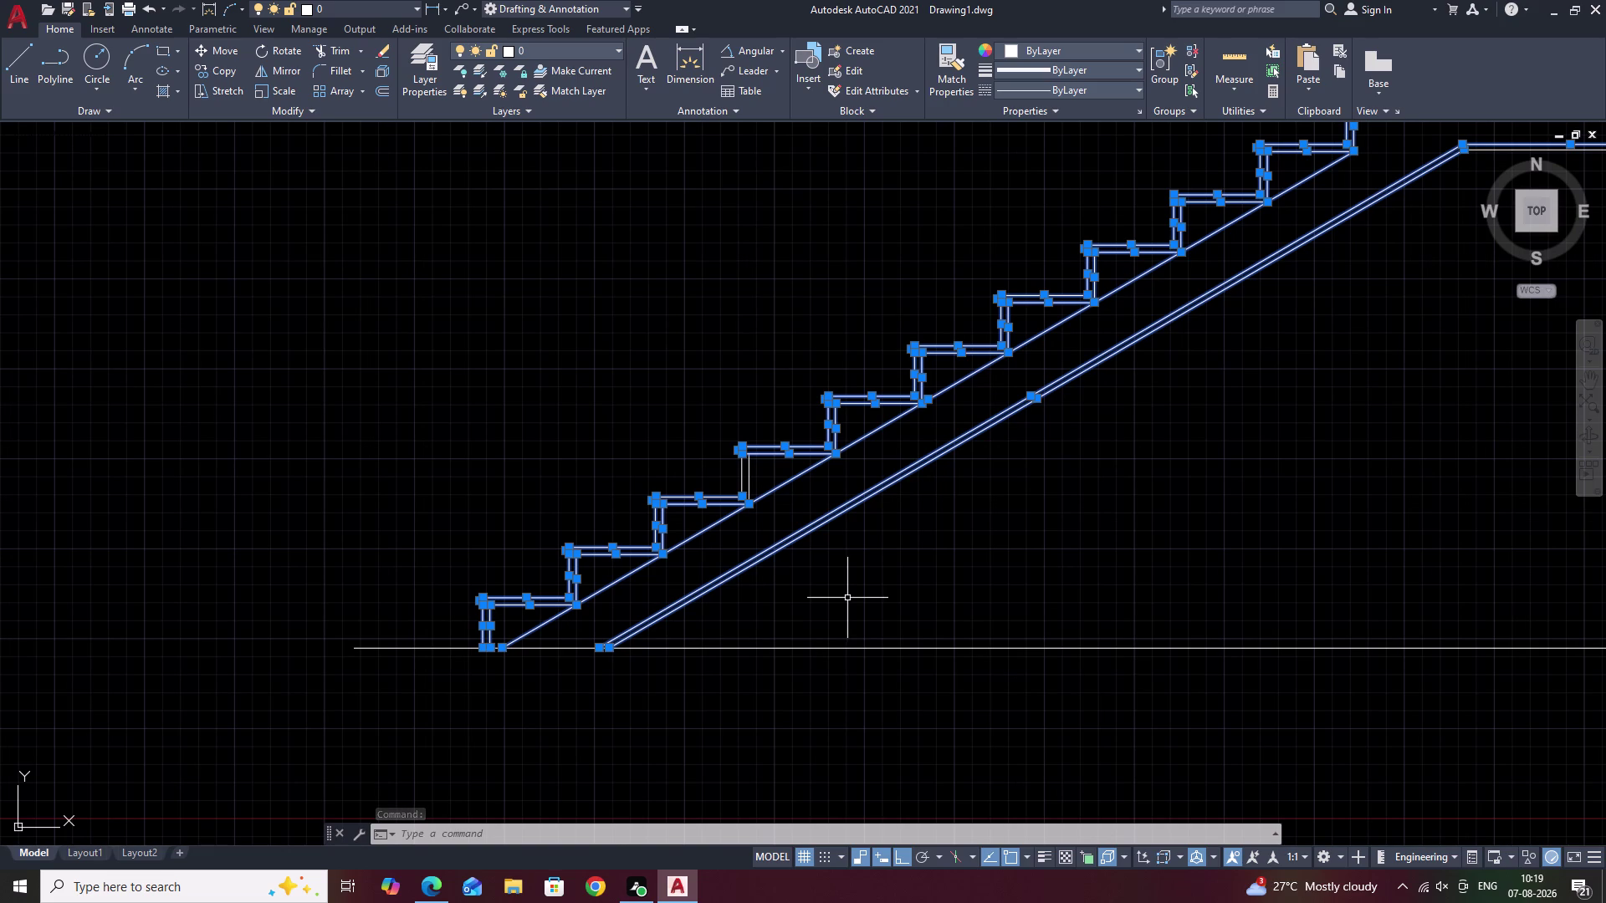
Clear the selection, then window-select every tread, riser and sloped slab line of the flight.
click(782, 549)
key(Escape)
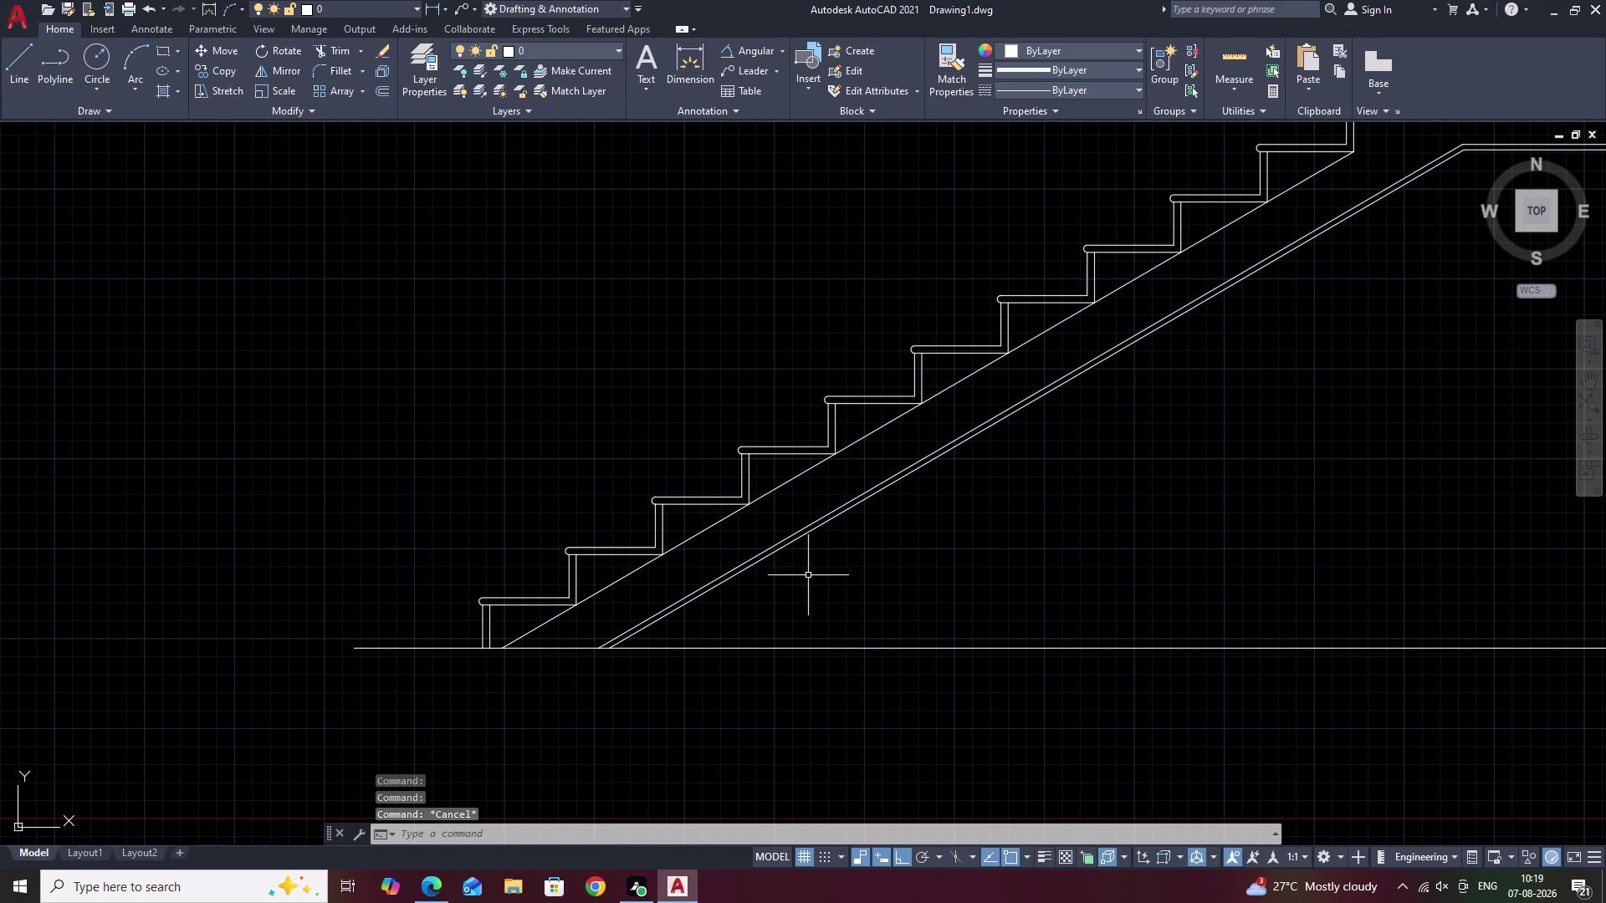
scroll(up, 3)
click(766, 543)
click(765, 549)
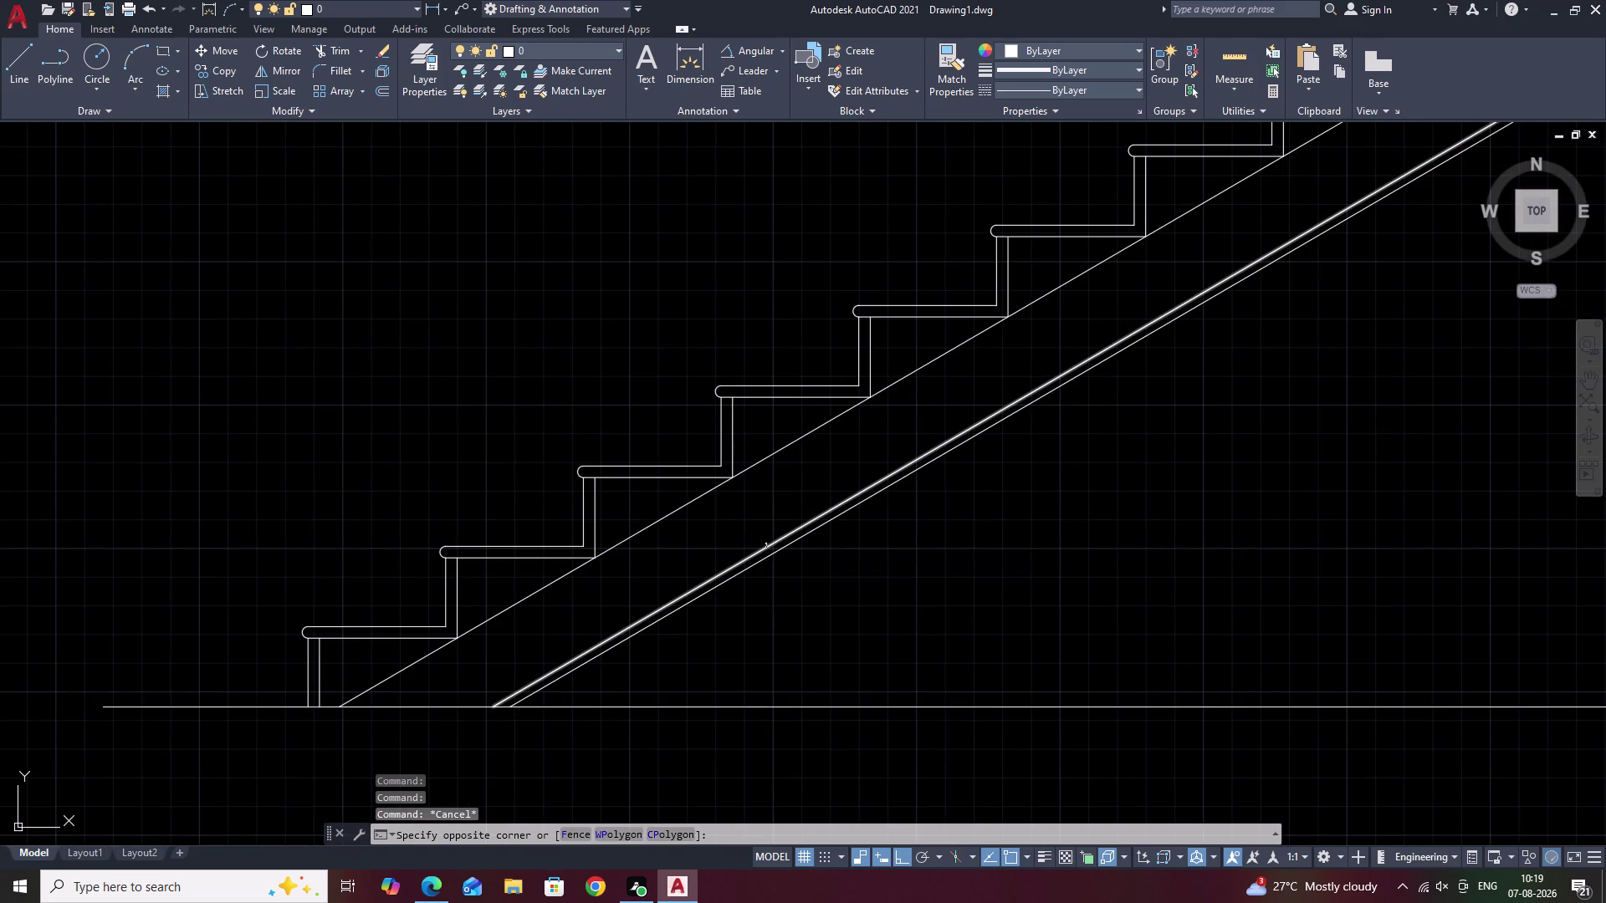
drag(794, 335, 521, 589)
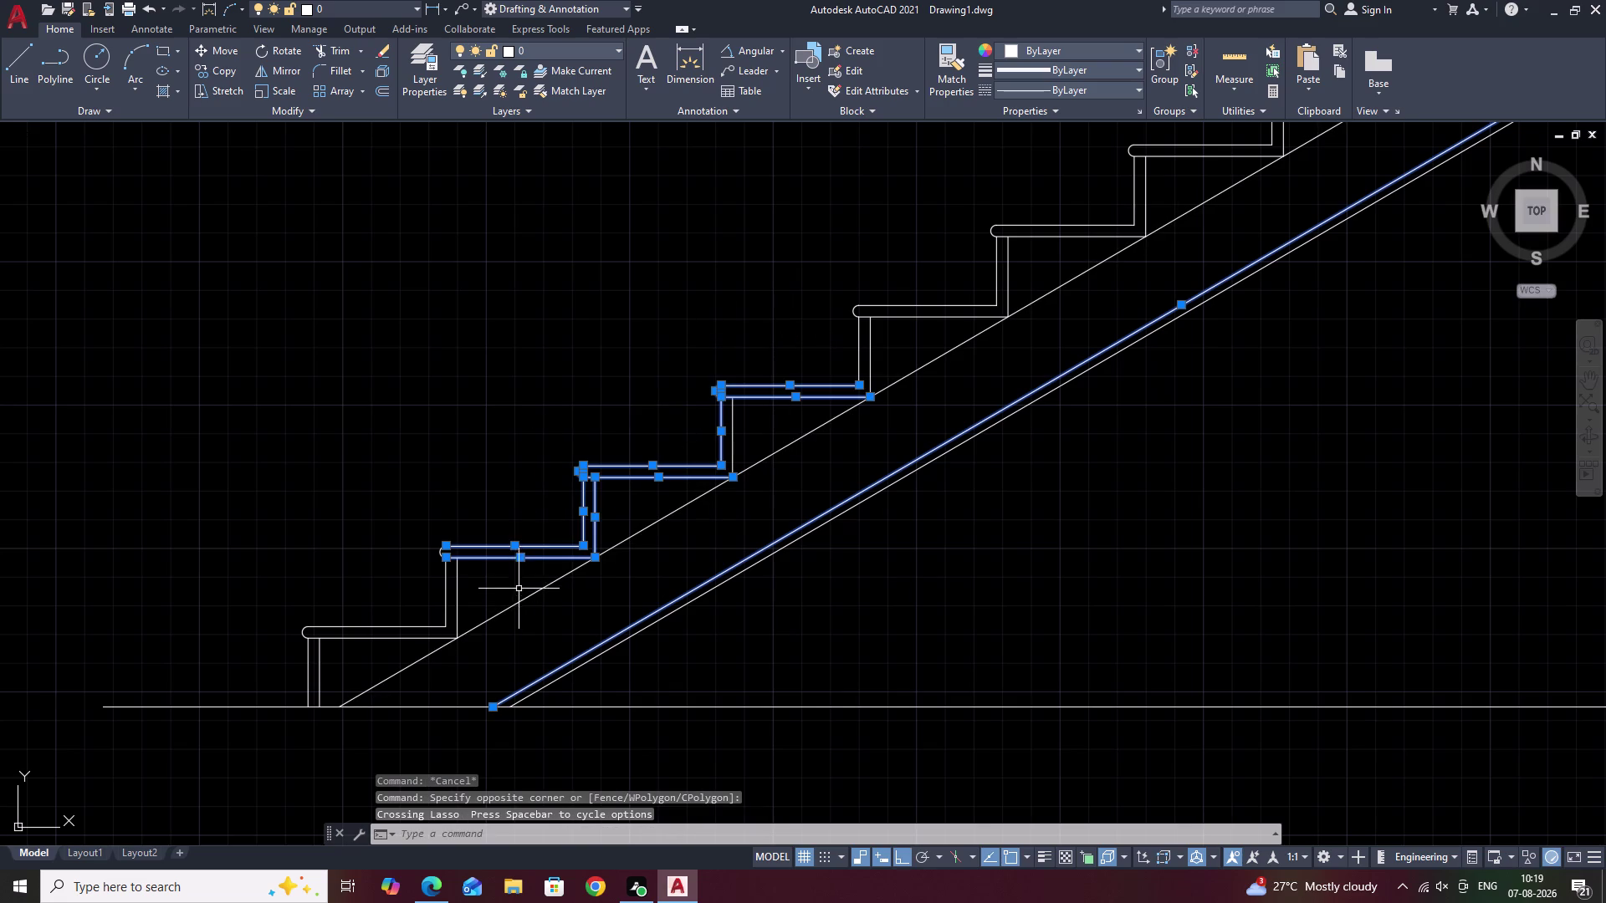
drag(476, 516, 395, 703)
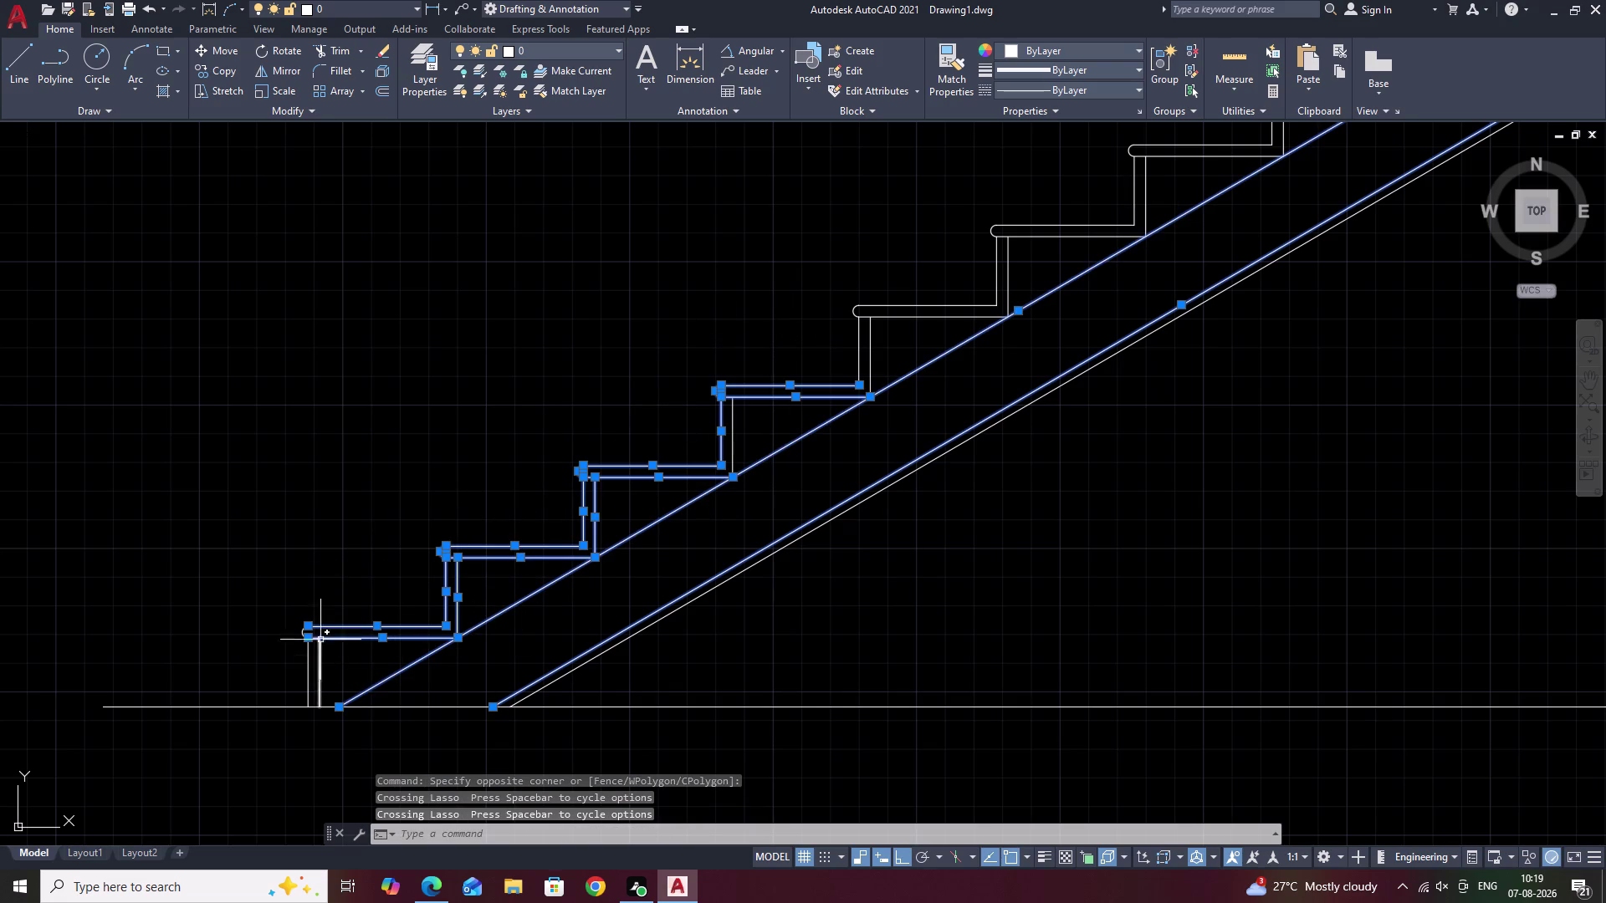
drag(348, 609, 303, 694)
scroll(down, 3)
middle_drag(650, 553, 472, 676)
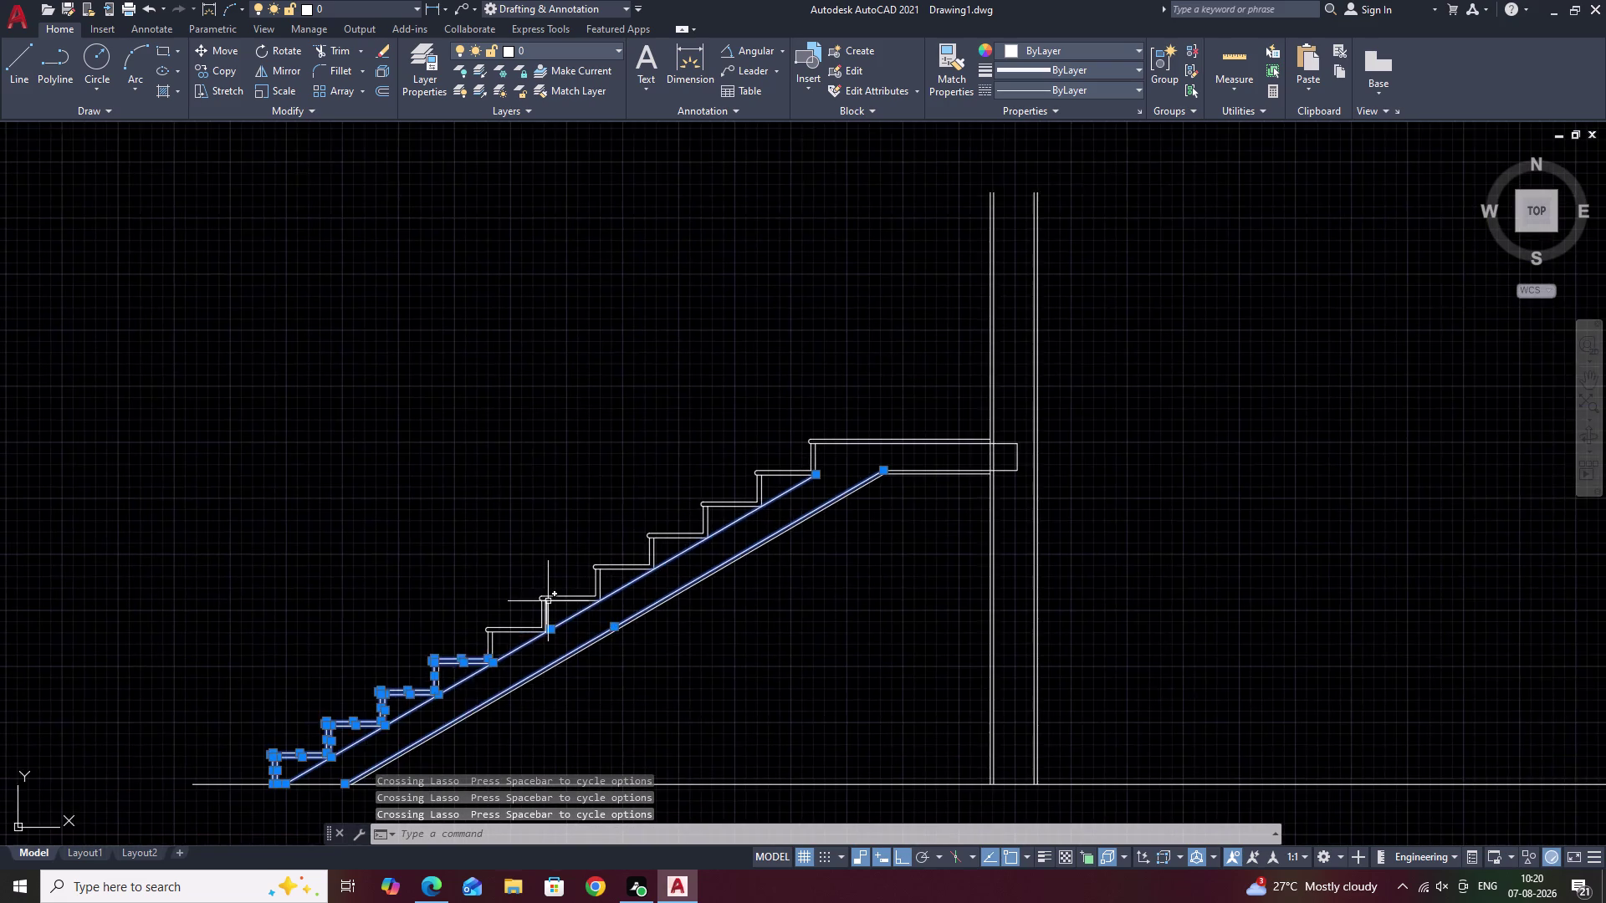
scroll(up, 3)
drag(896, 424, 420, 777)
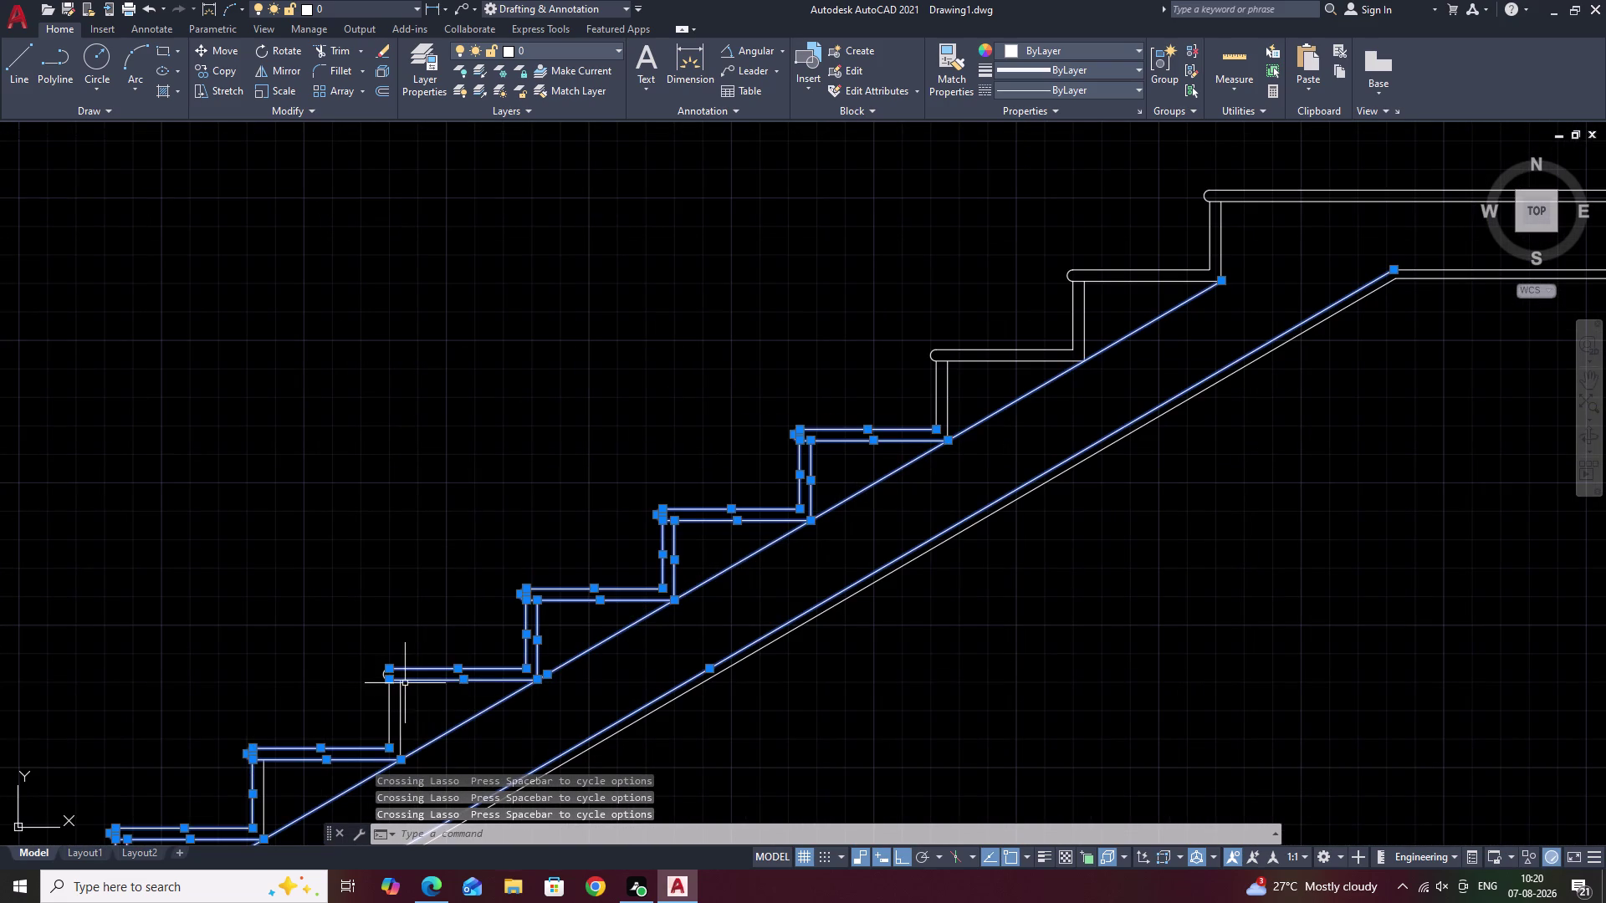
drag(442, 630, 382, 756)
scroll(down, 3)
middle_drag(613, 600, 512, 646)
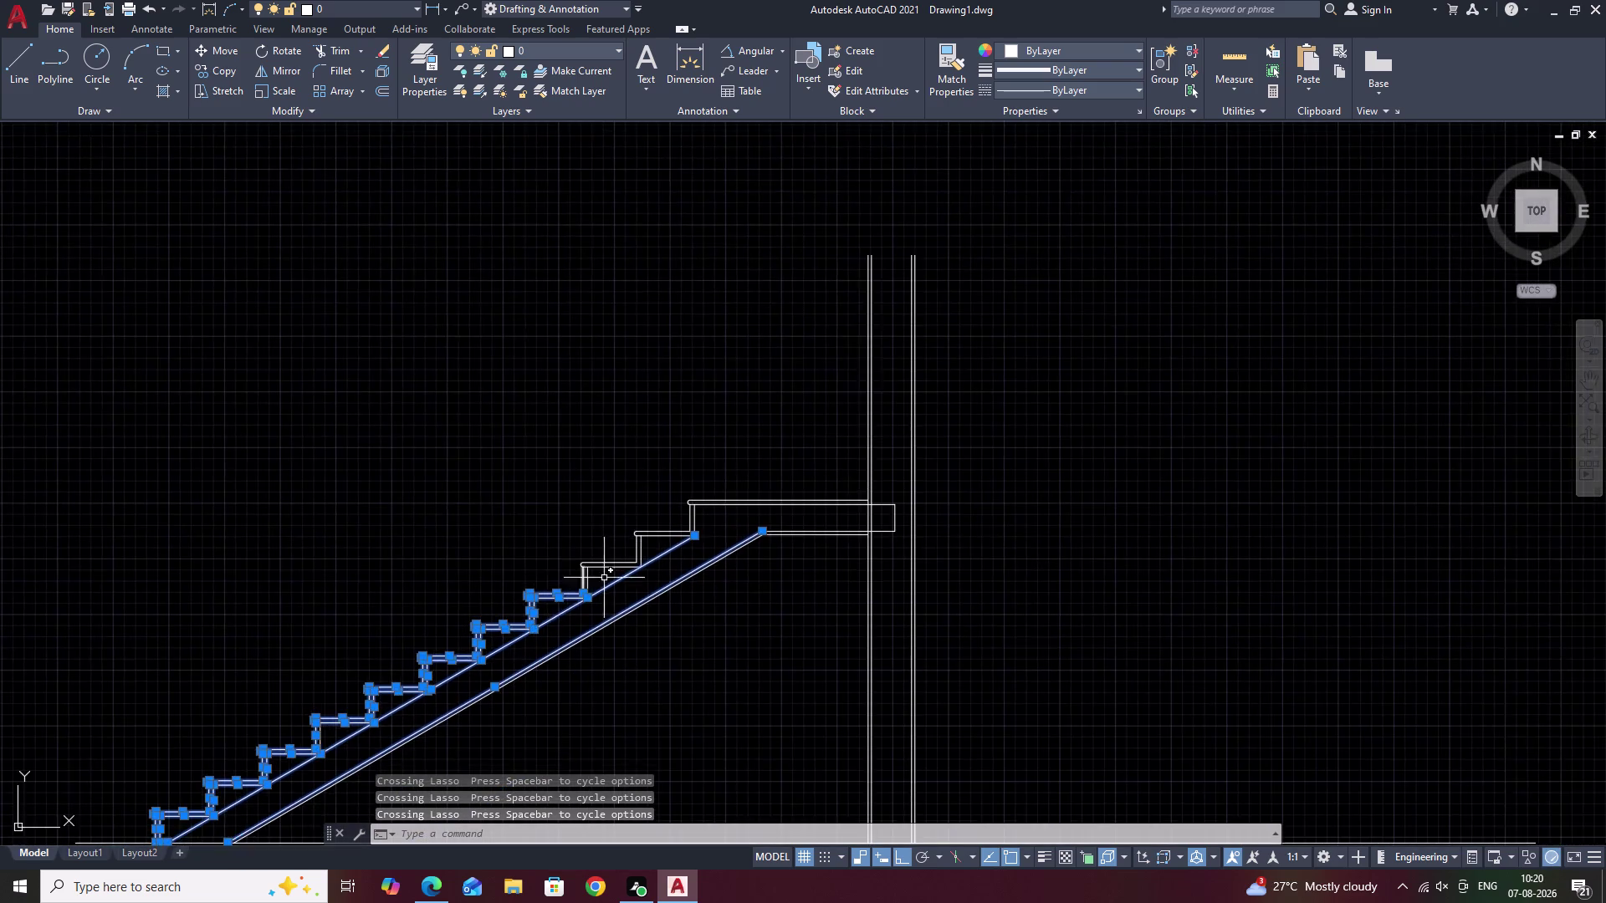
scroll(up, 3)
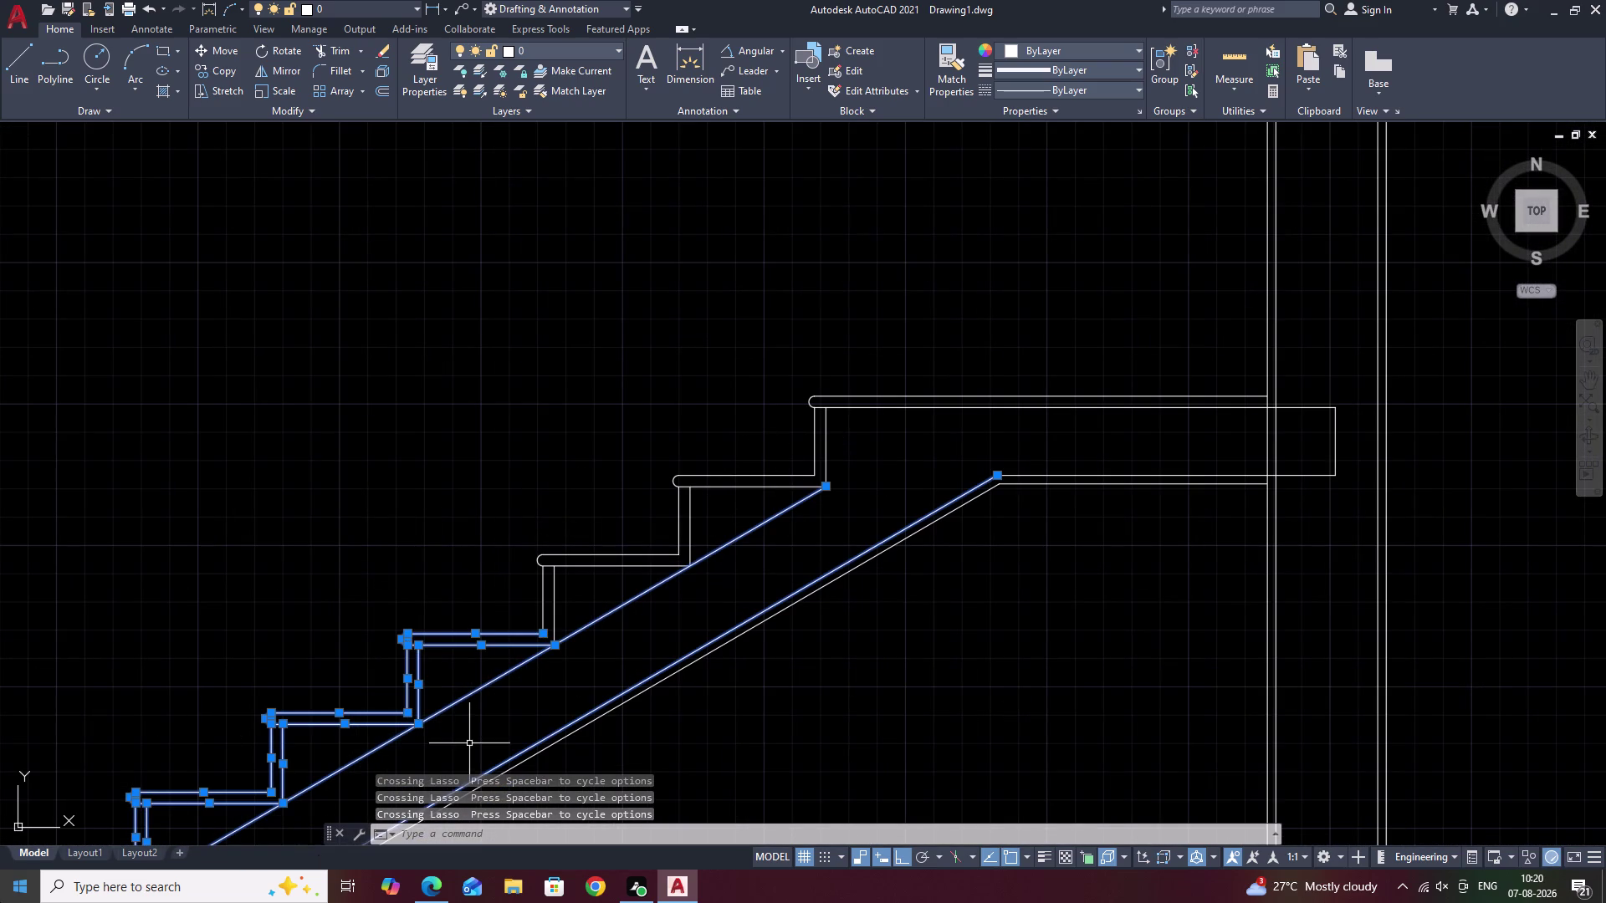
drag(931, 321, 881, 321)
drag(853, 329, 627, 506)
drag(859, 352, 582, 620)
drag(577, 530, 554, 669)
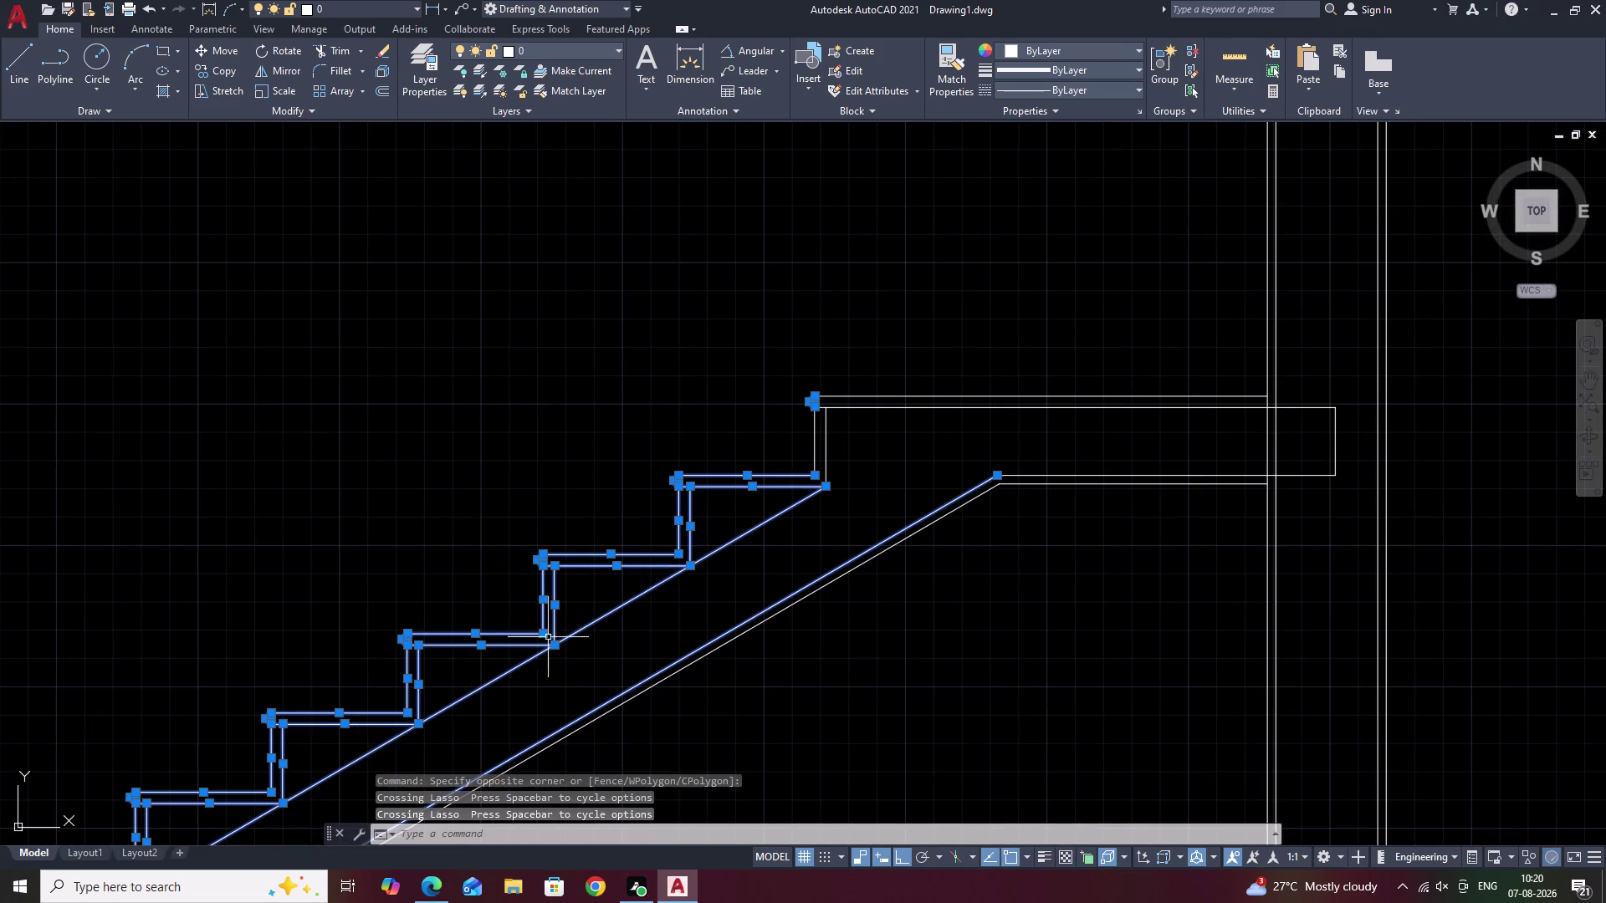
Add the landing's top edge, end edges and underside line to the selection.
middle_drag(918, 477, 782, 505)
drag(955, 381, 729, 516)
drag(718, 380, 717, 380)
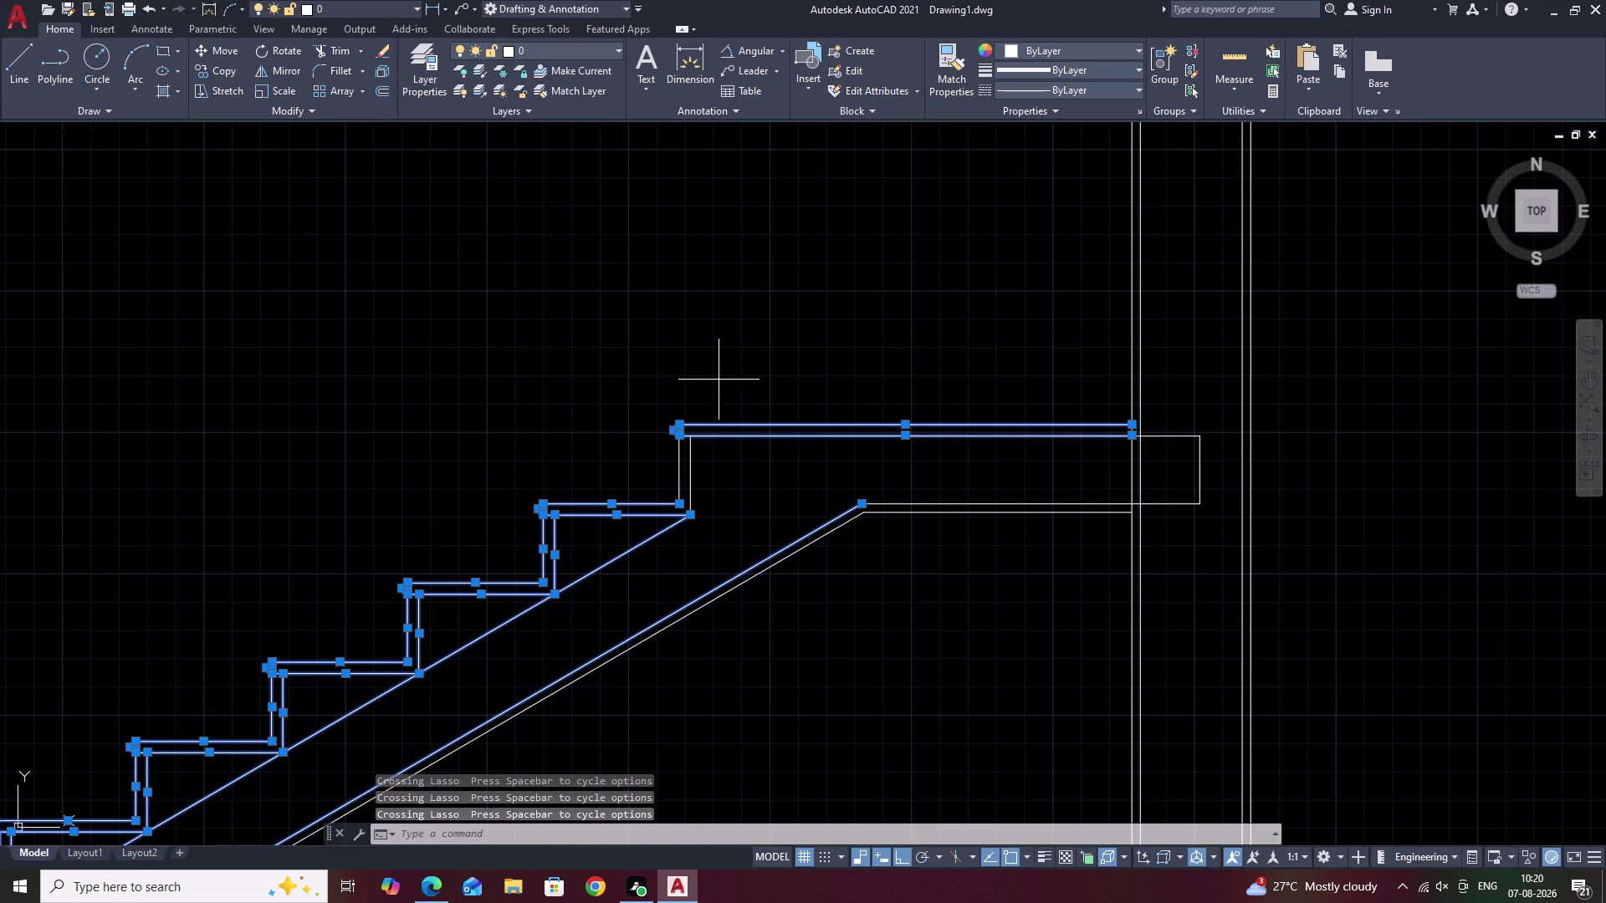
drag(717, 380, 666, 531)
middle_drag(955, 431, 782, 454)
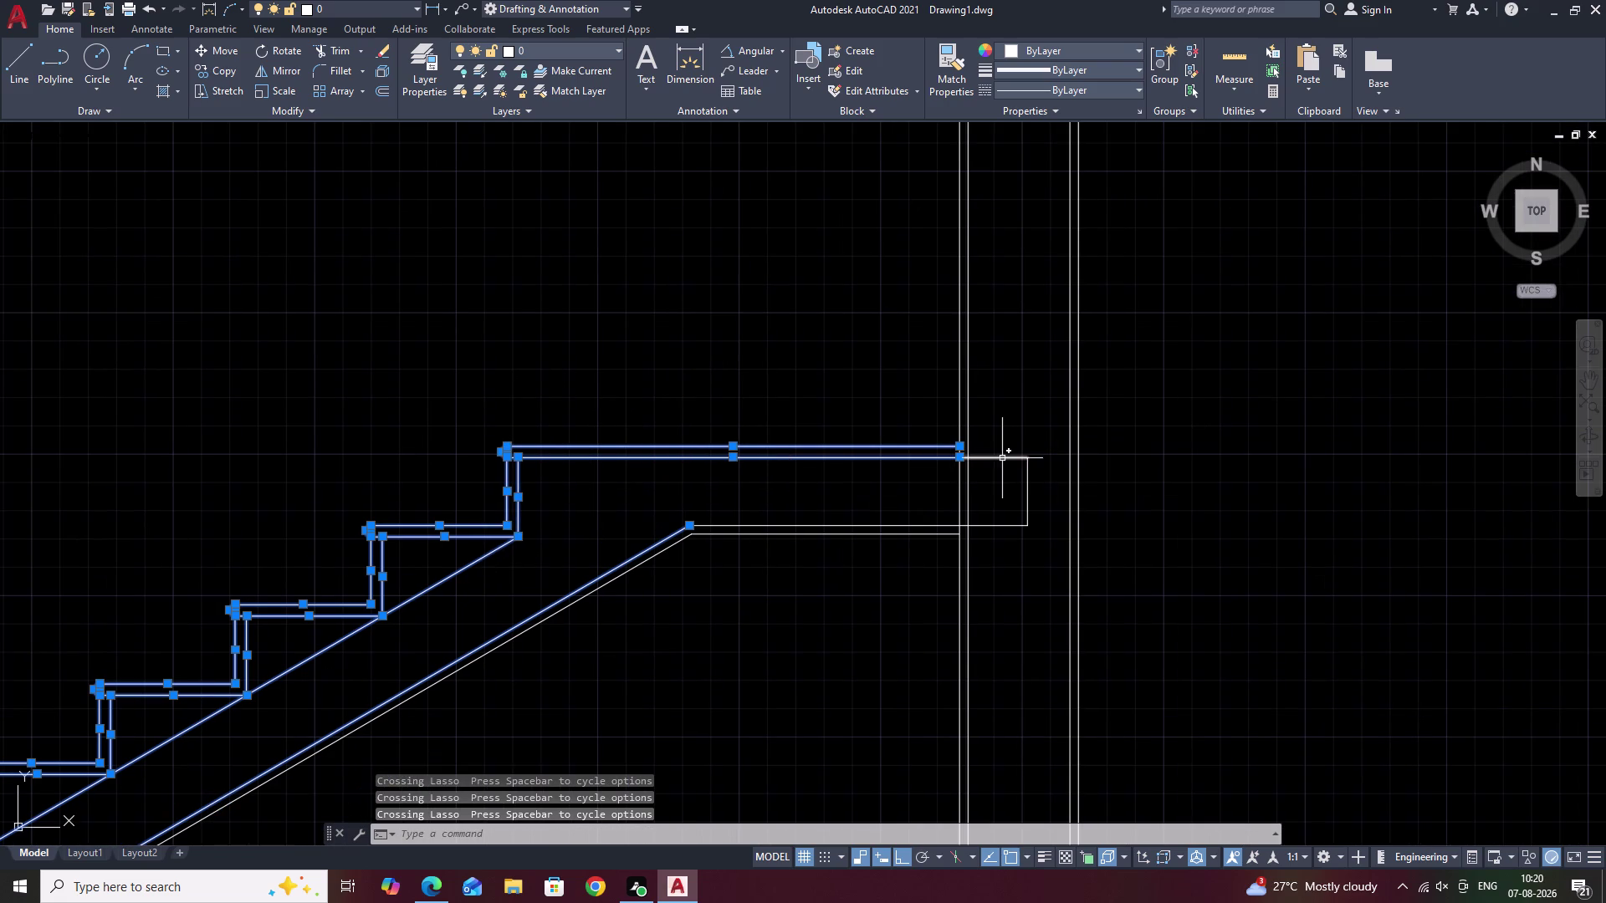
click(1002, 458)
click(1028, 492)
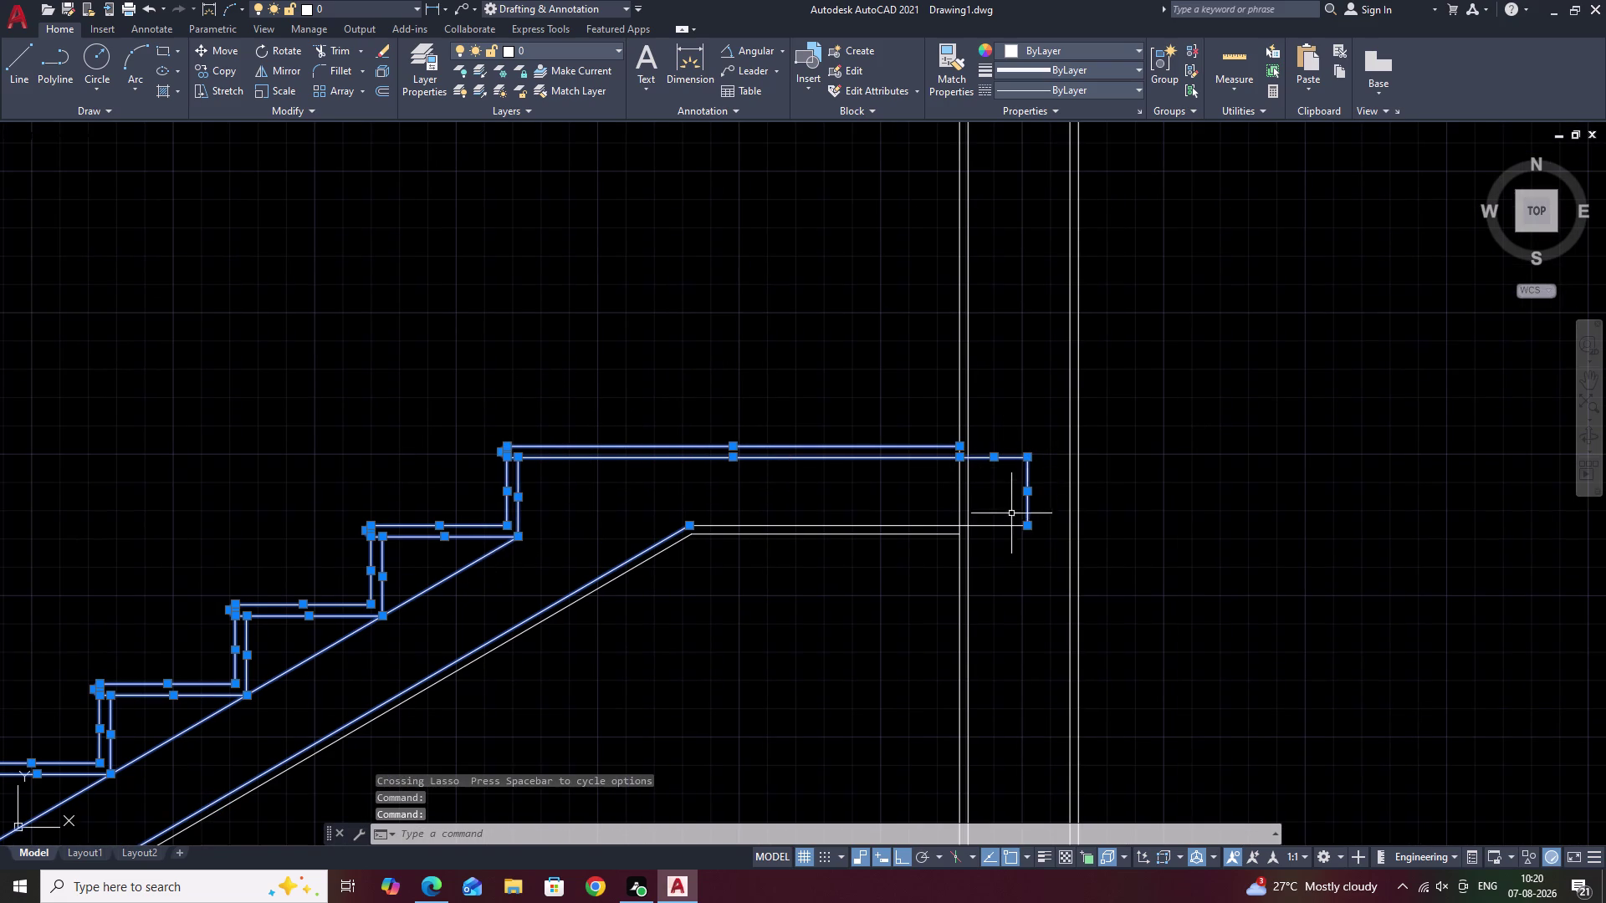
click(1004, 529)
click(997, 524)
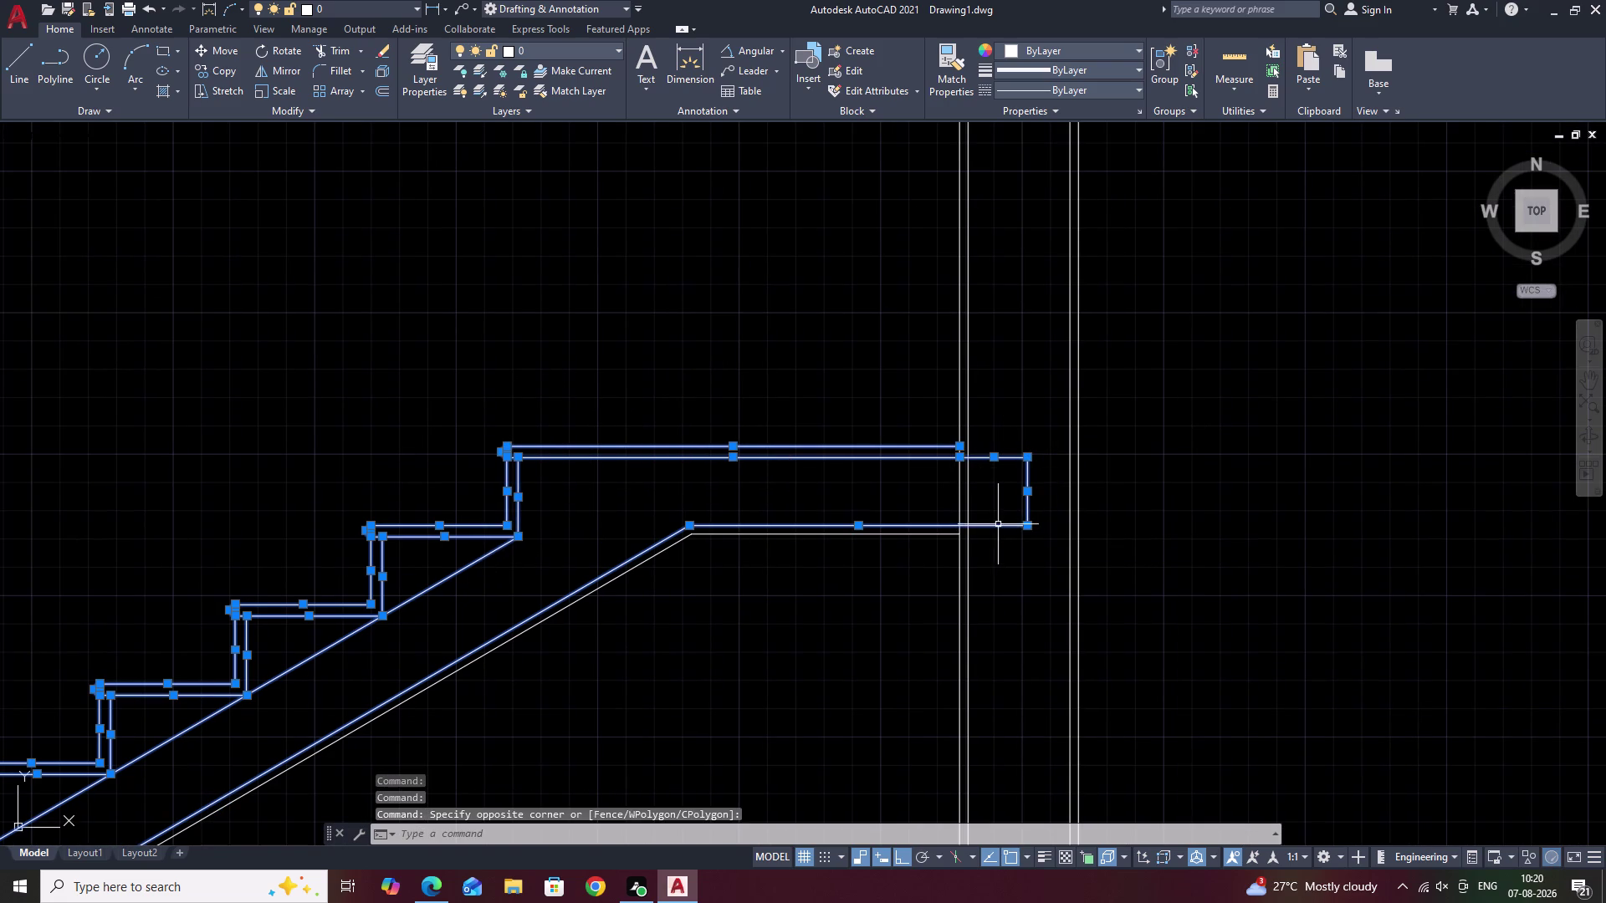
scroll(down, 3)
middle_drag(796, 580, 932, 444)
middle_drag(693, 605, 862, 461)
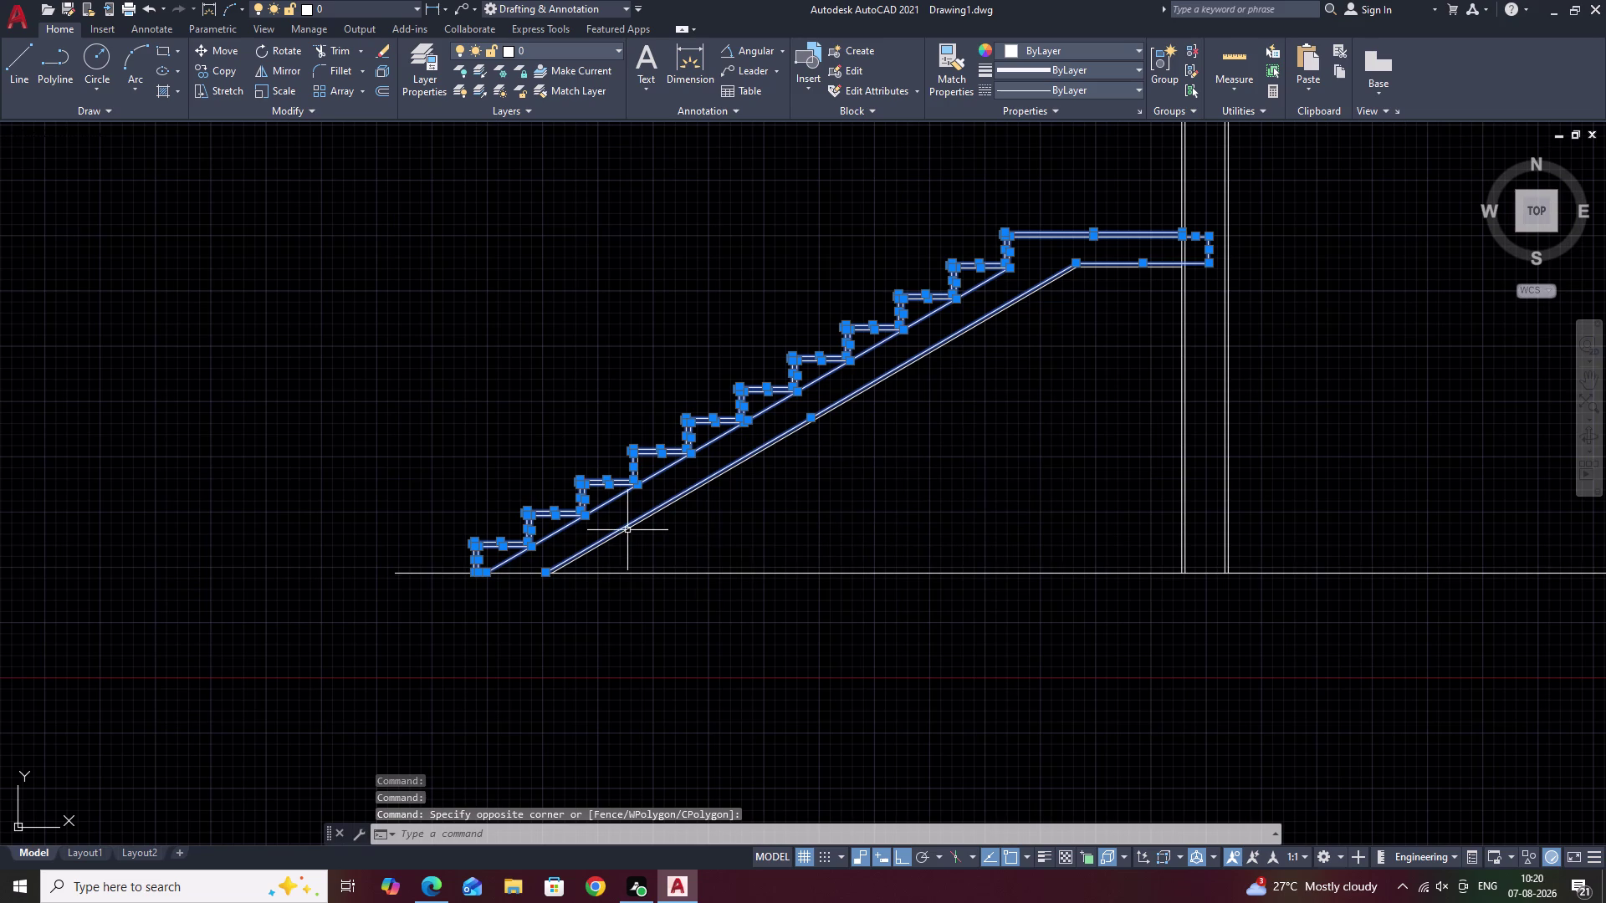
Start rotating the selected staircase (RO), pivoting at the foot of the lower slab line.
key(e)
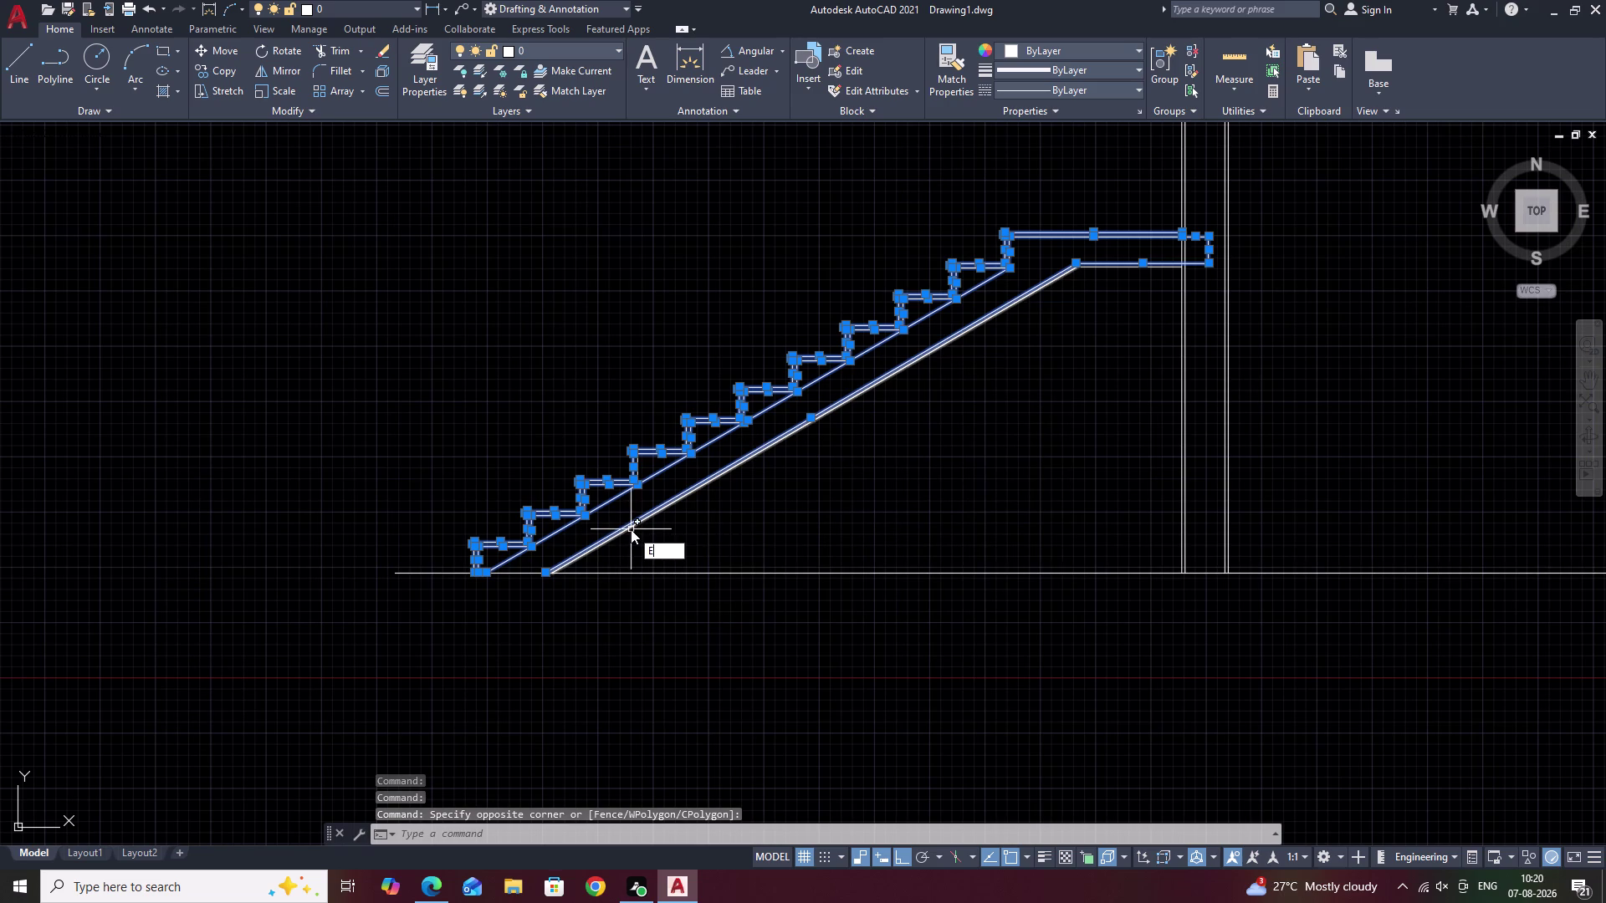
key(BackSpace)
text(RO)
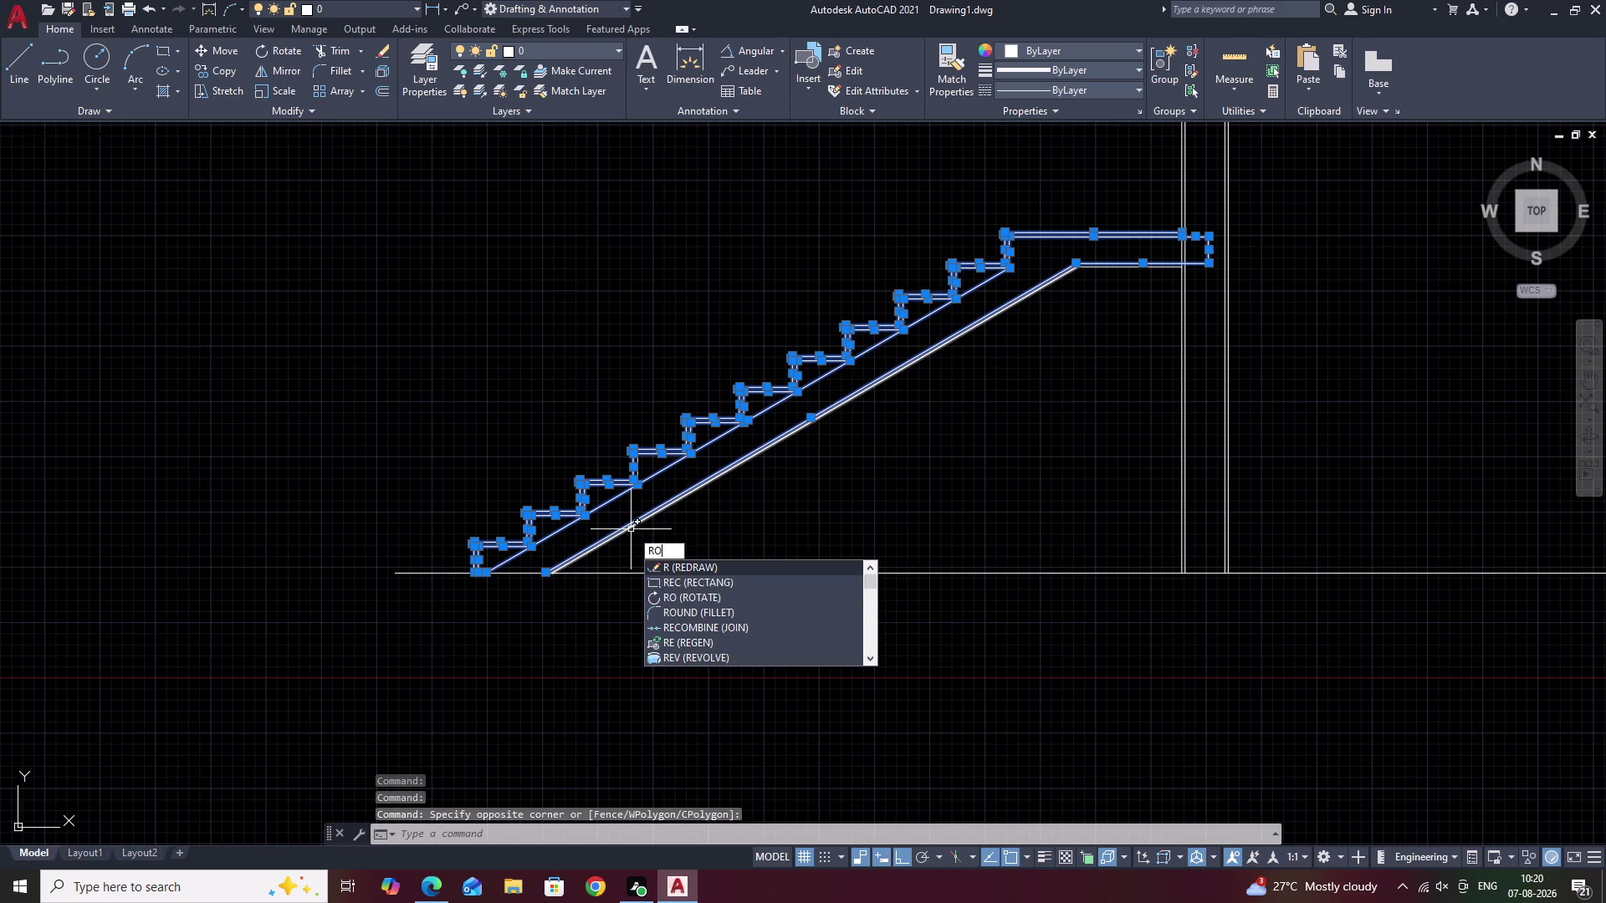
key(space)
scroll(up, 3)
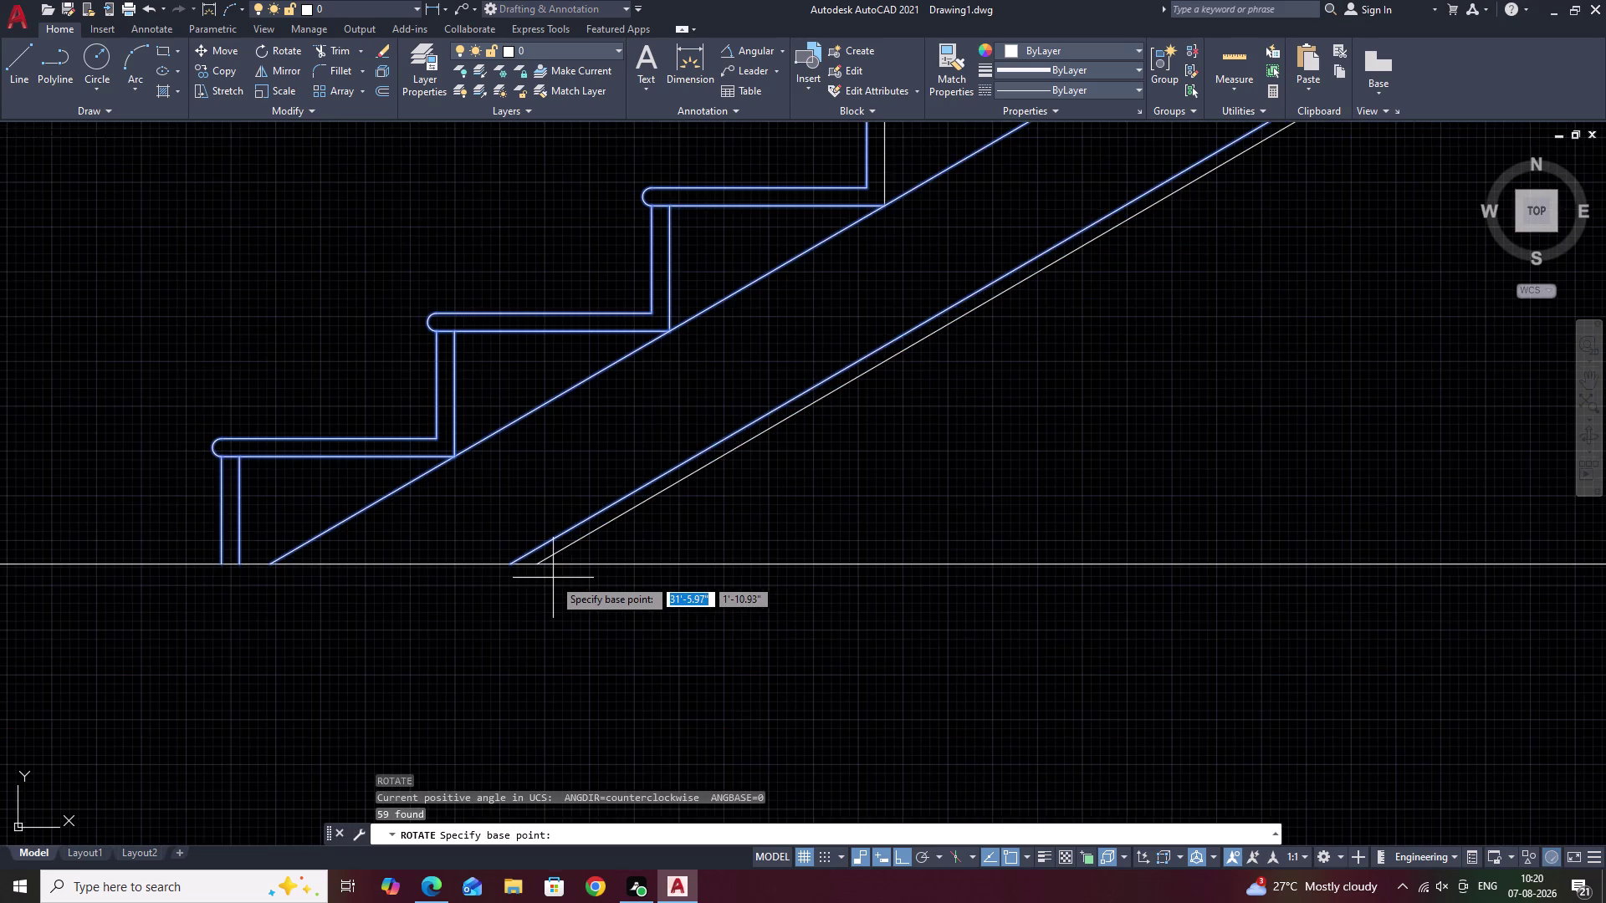
scroll(up, 3)
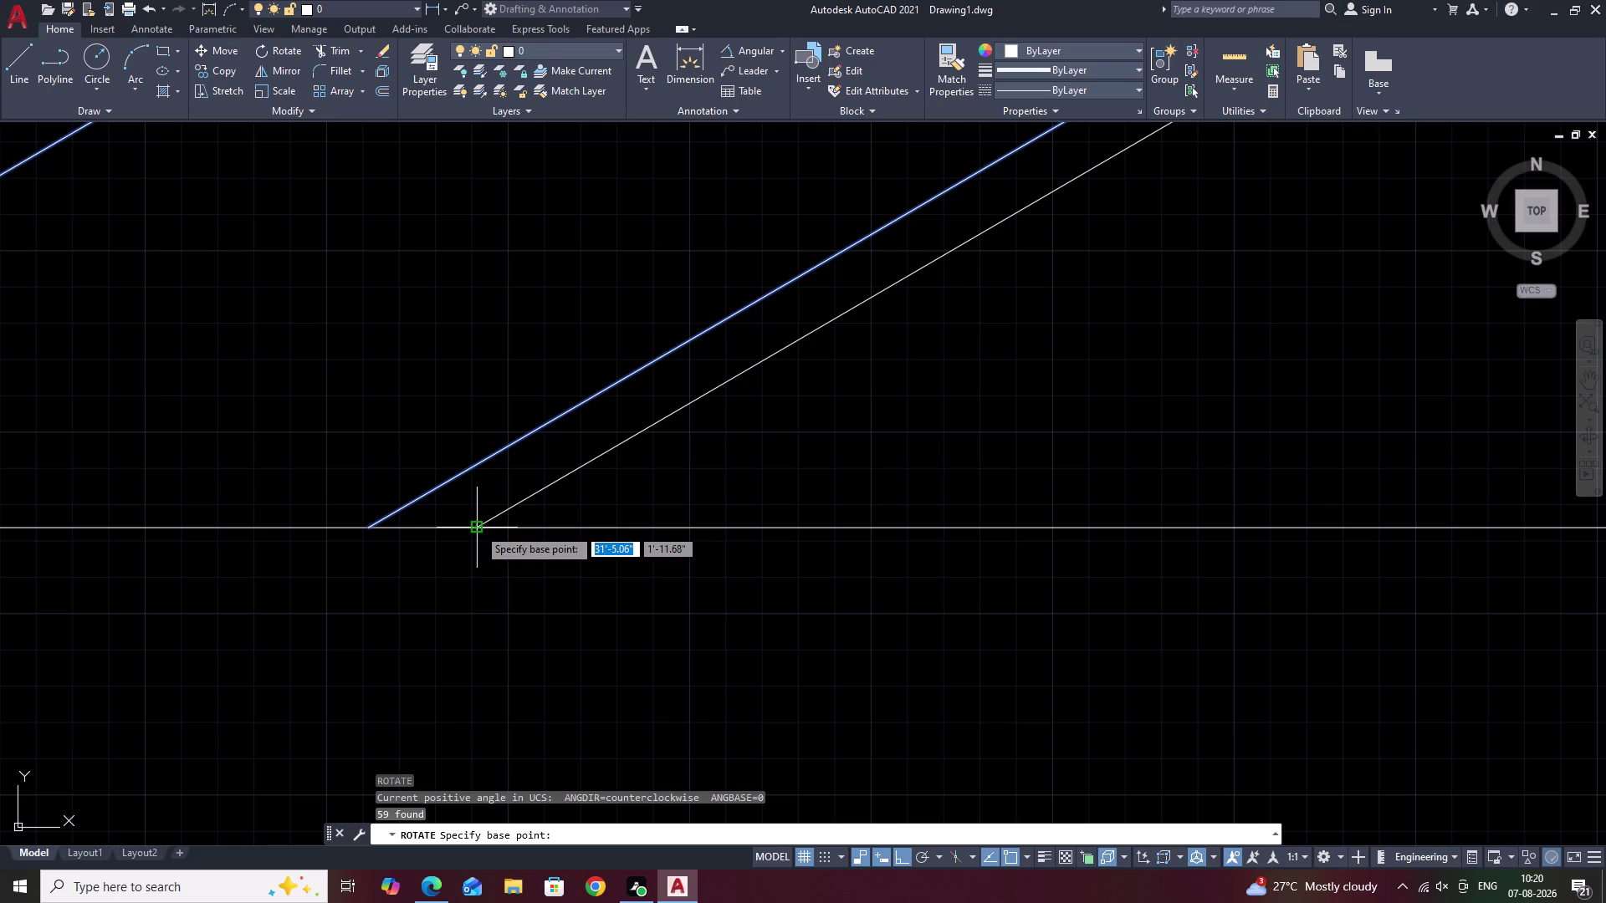
click(477, 527)
Enter a 27-degree rotation angle and bring the rotated staircase into view.
click(753, 407)
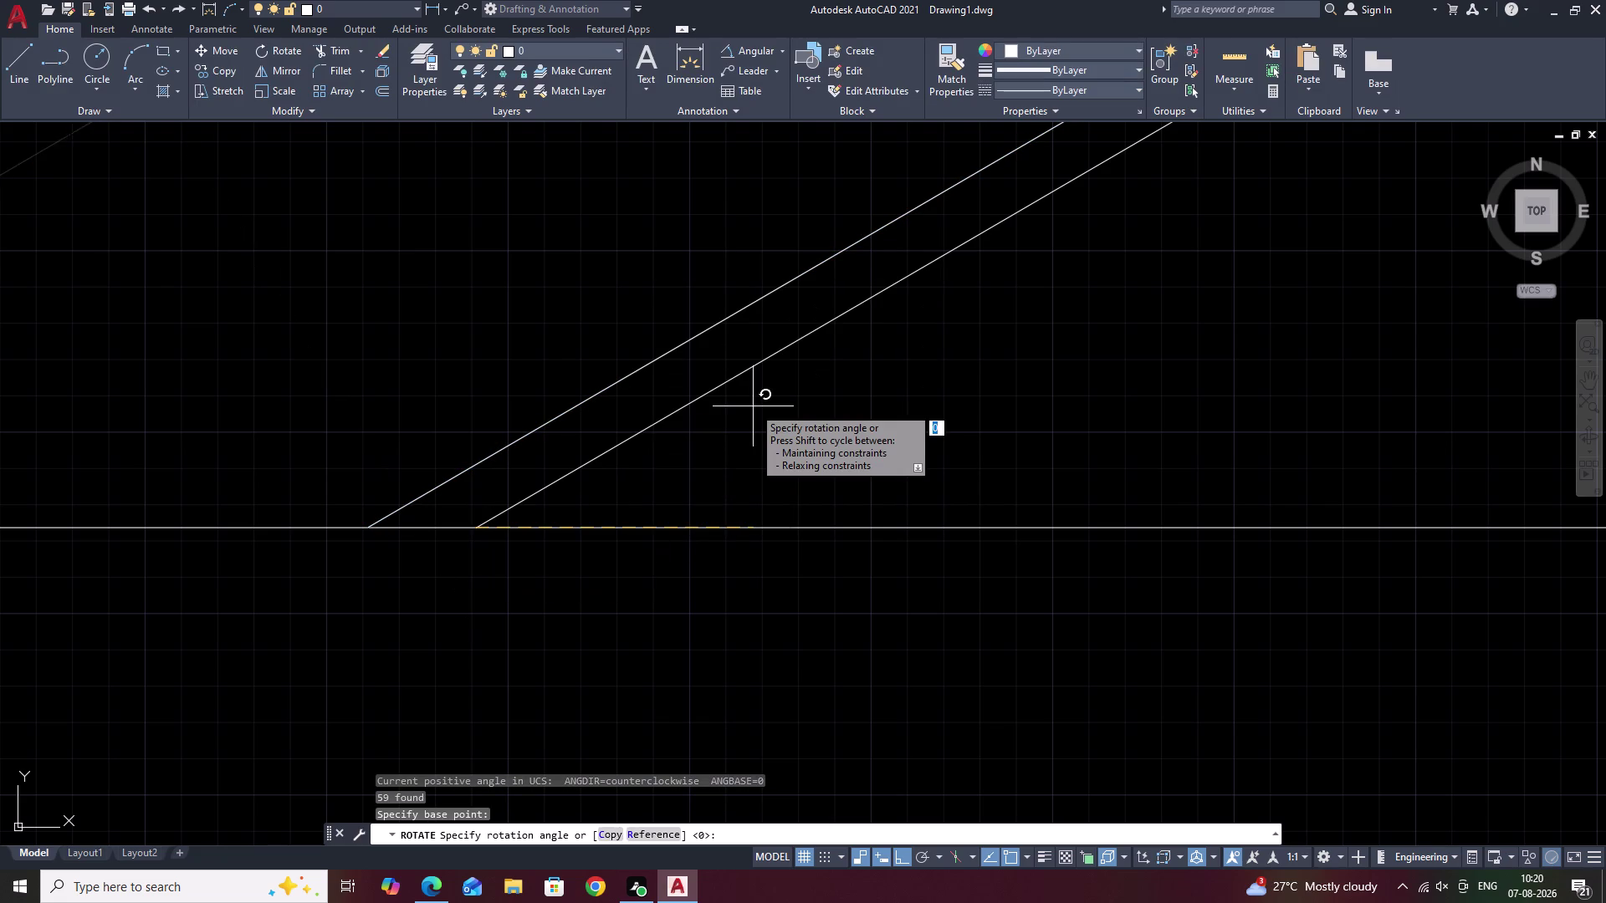
text(.7)
key(BackSpace)
key(BackSpace)
text(27)
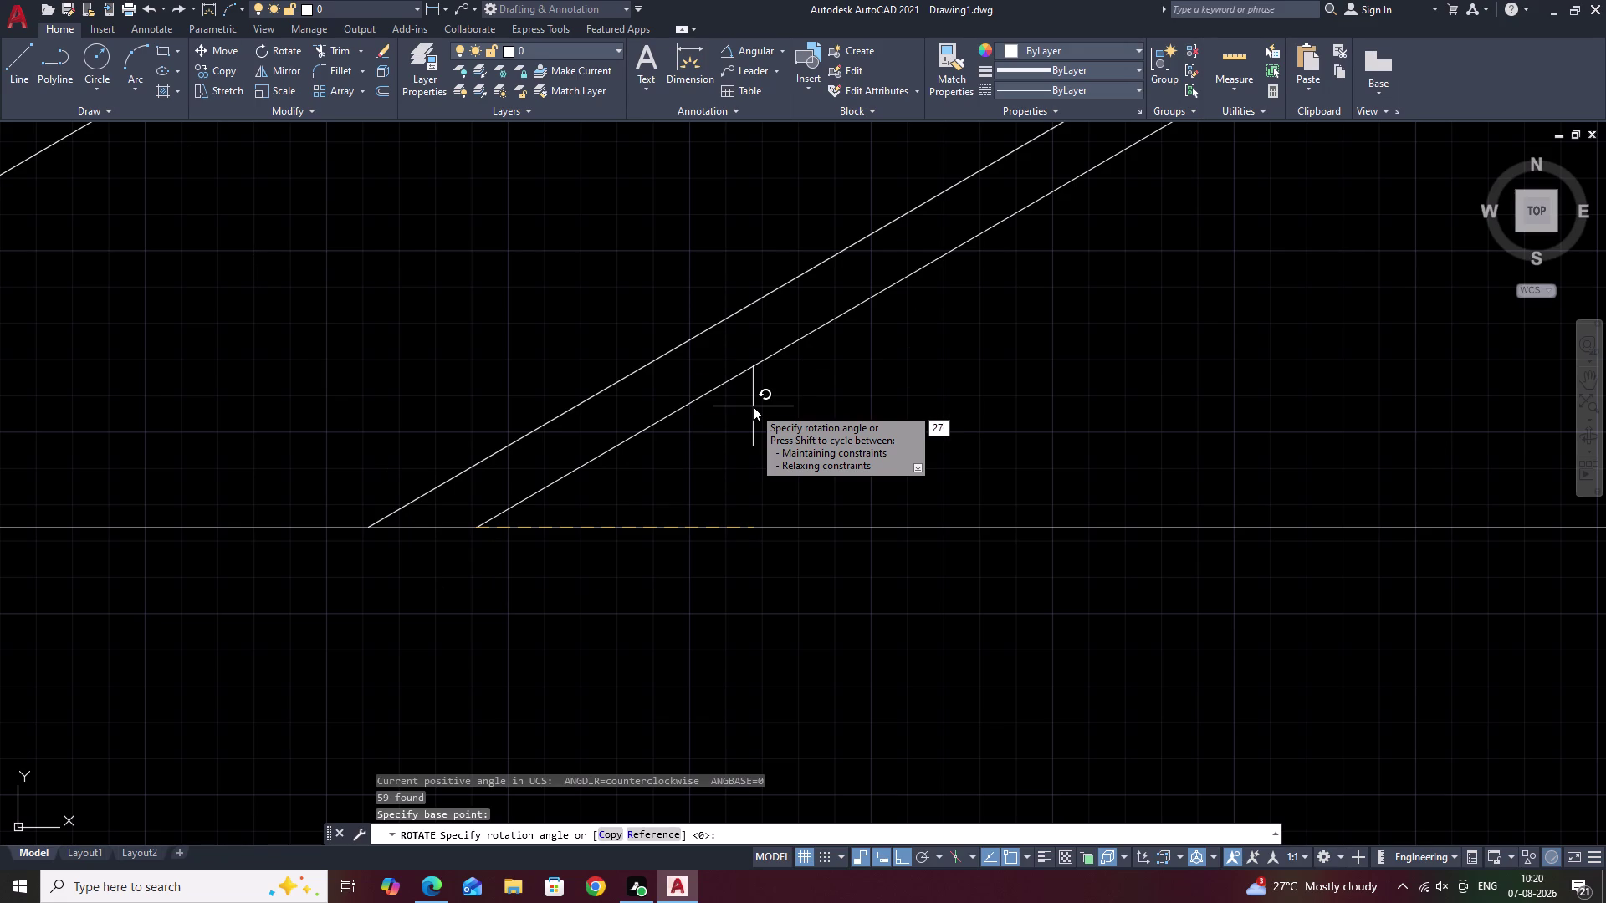
key(space)
scroll(down, 3)
scroll(down, 3)
middle_drag(1086, 412, 1085, 413)
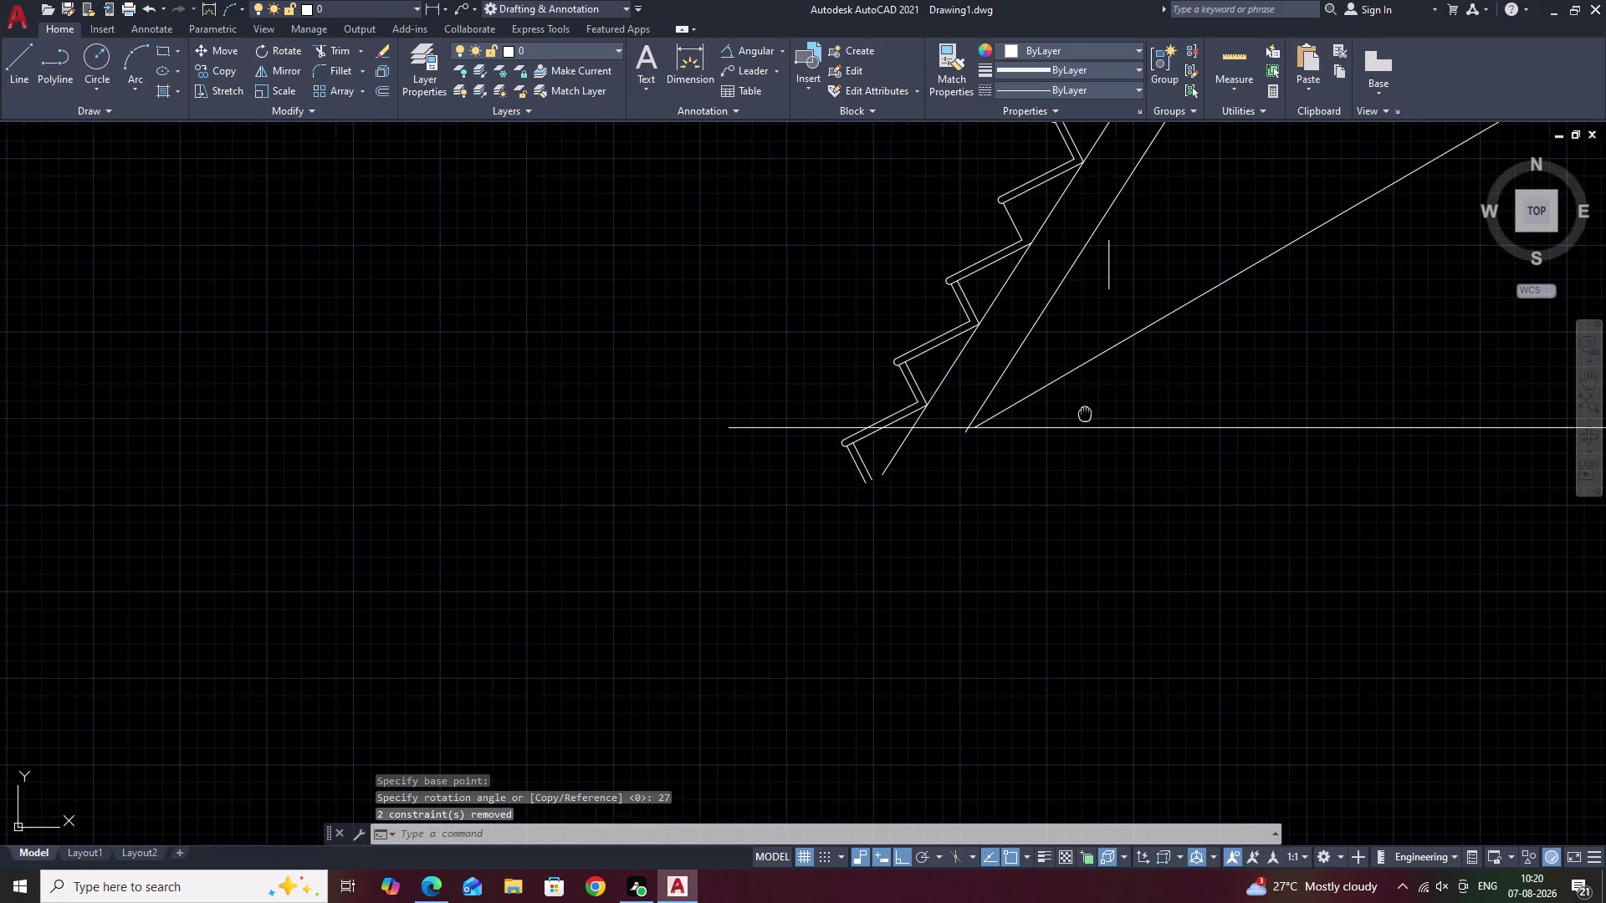
middle_drag(1084, 414, 889, 603)
scroll(down, 3)
middle_drag(1007, 436, 965, 503)
scroll(up, 3)
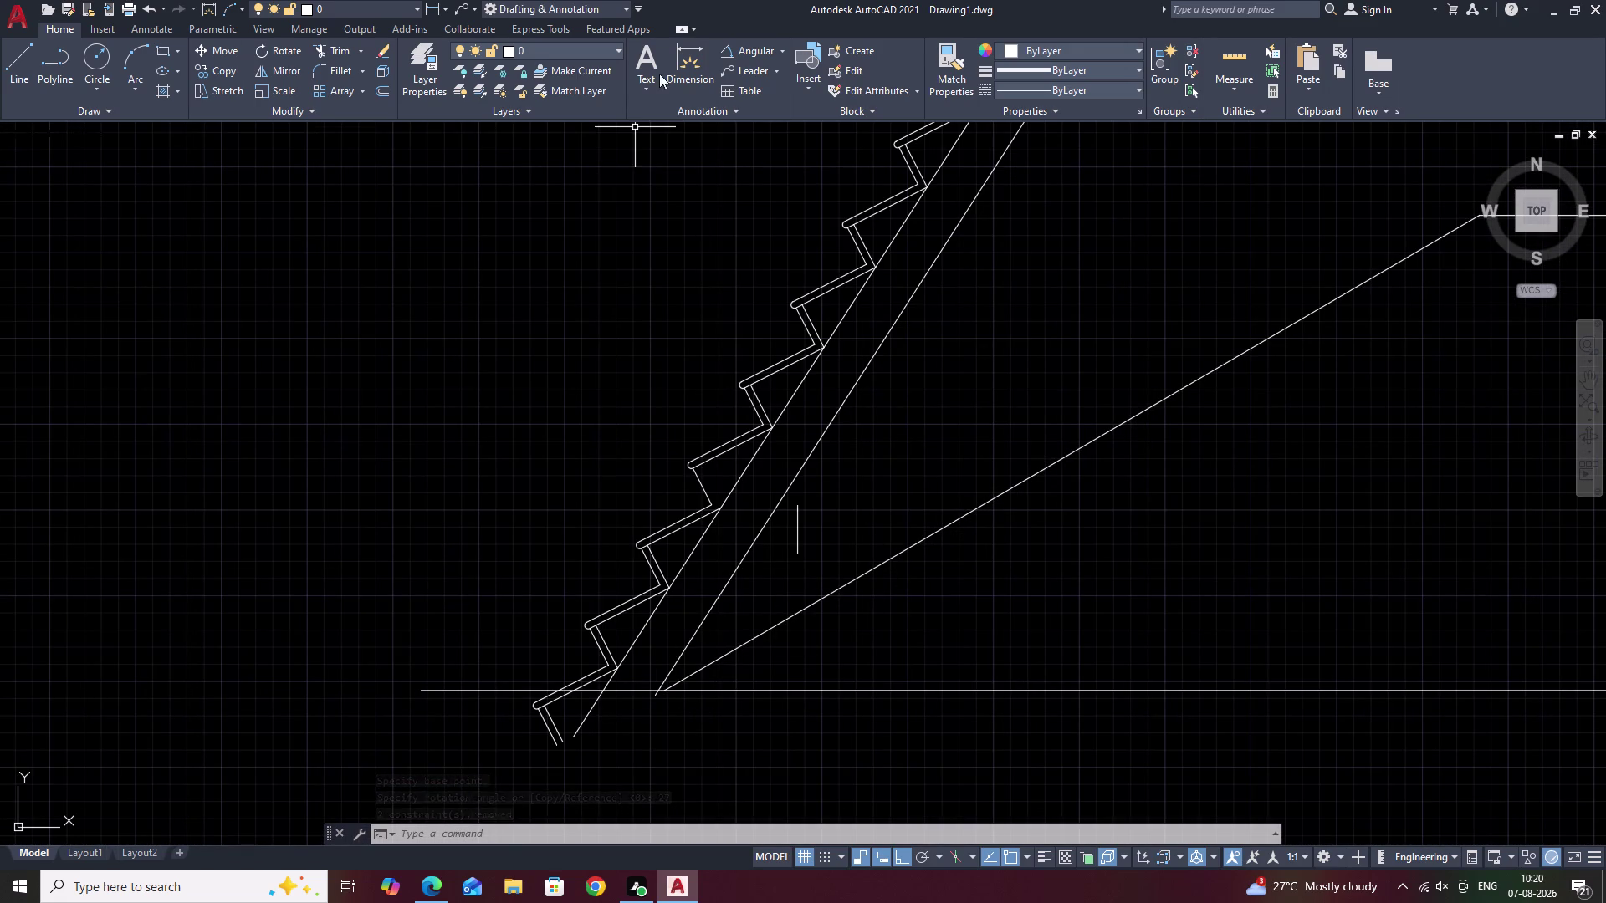
click(751, 58)
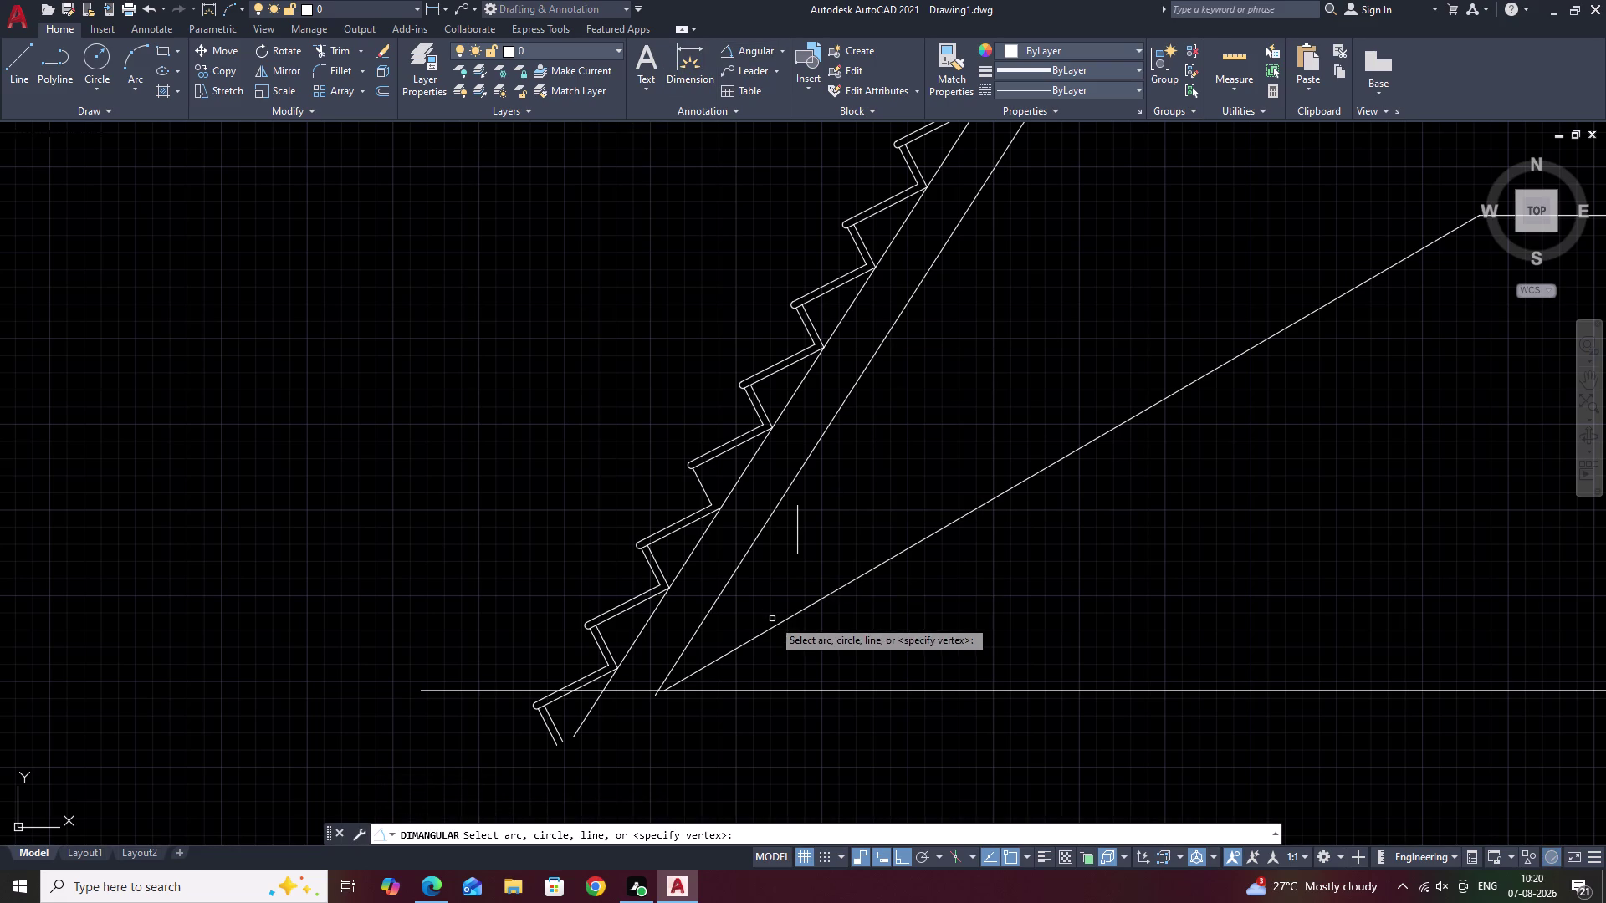
click(774, 626)
click(741, 569)
click(737, 568)
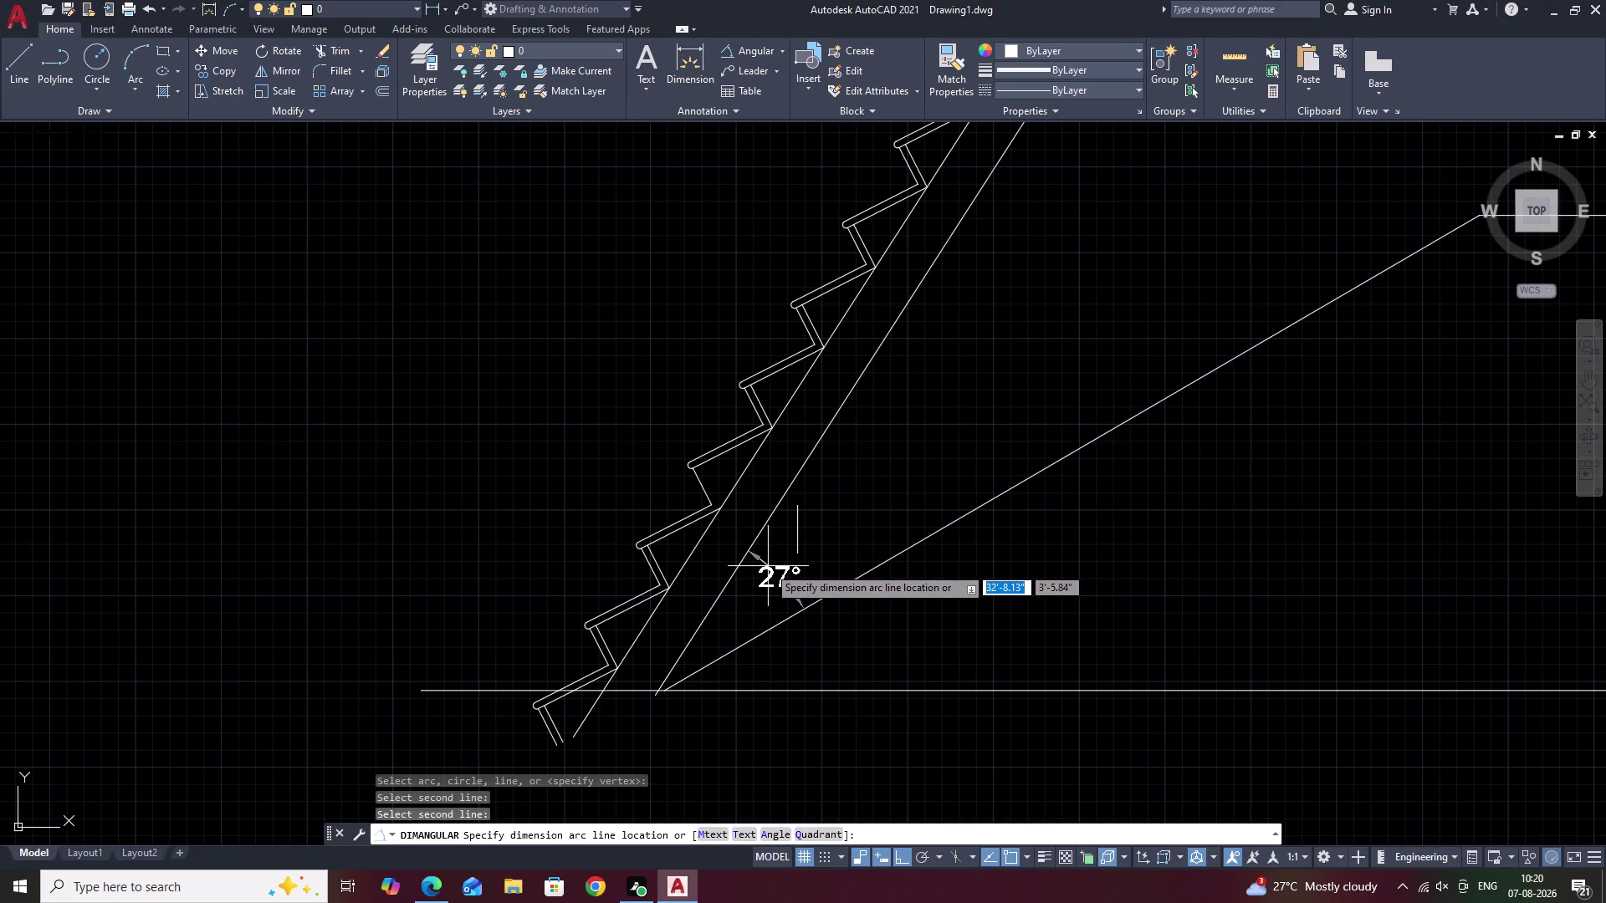
key(Escape)
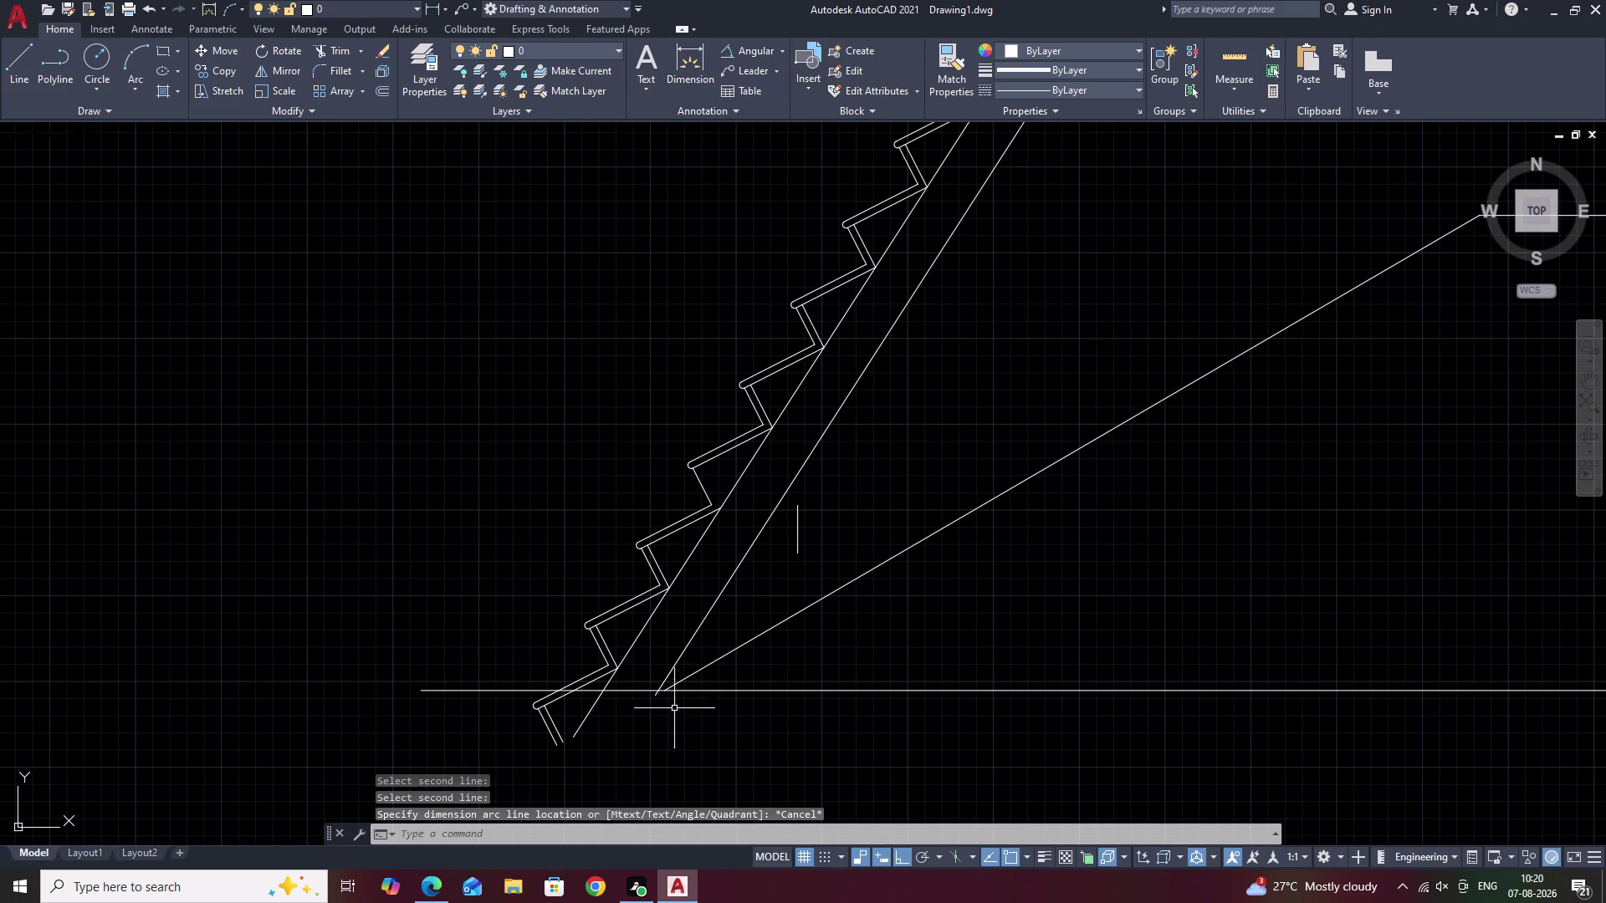
scroll(up, 3)
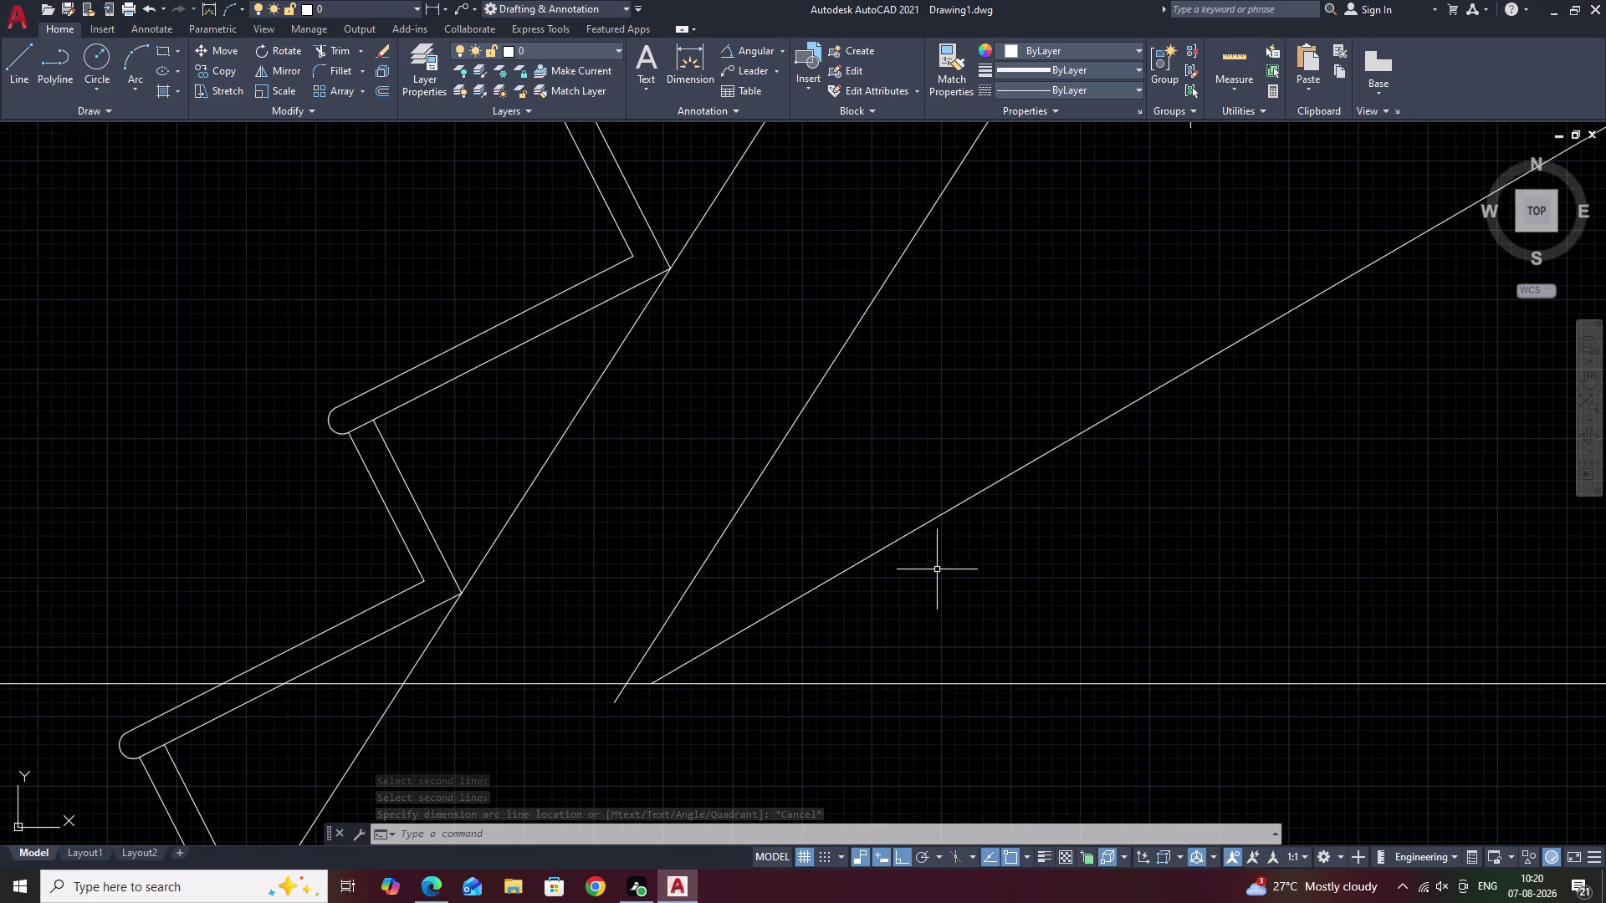
scroll(down, 3)
key(ctrl+z)
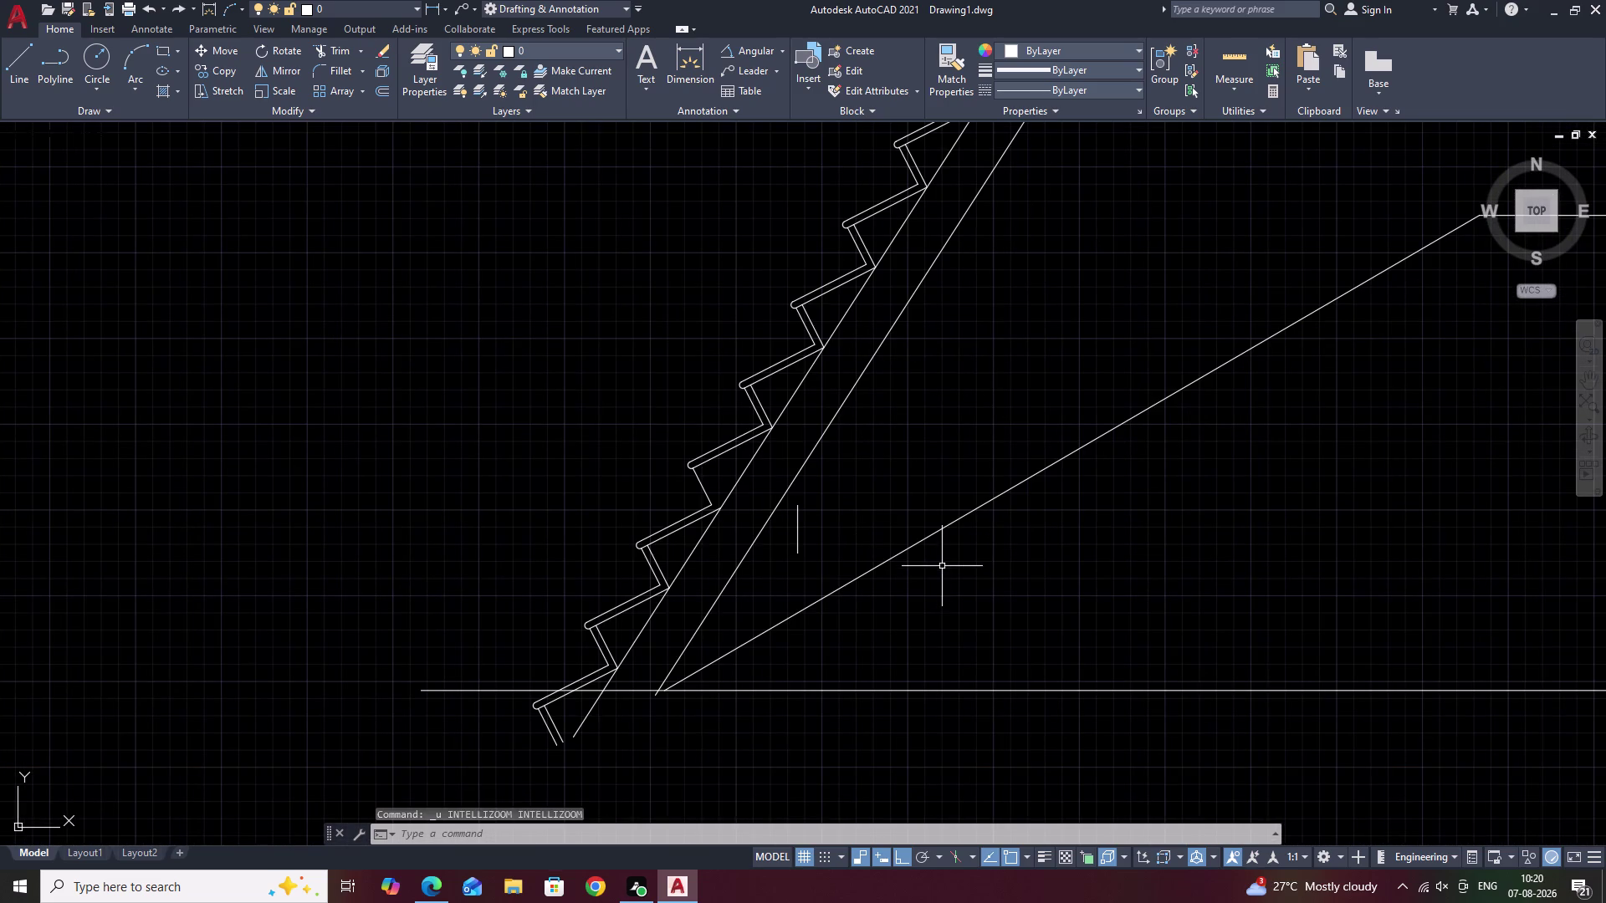
Undo back through the staircase rotation and erase the extra lower slab line.
key(ctrl+z)
key(ctrl+z)
key(ctrl+z)
key(ctrl+z)
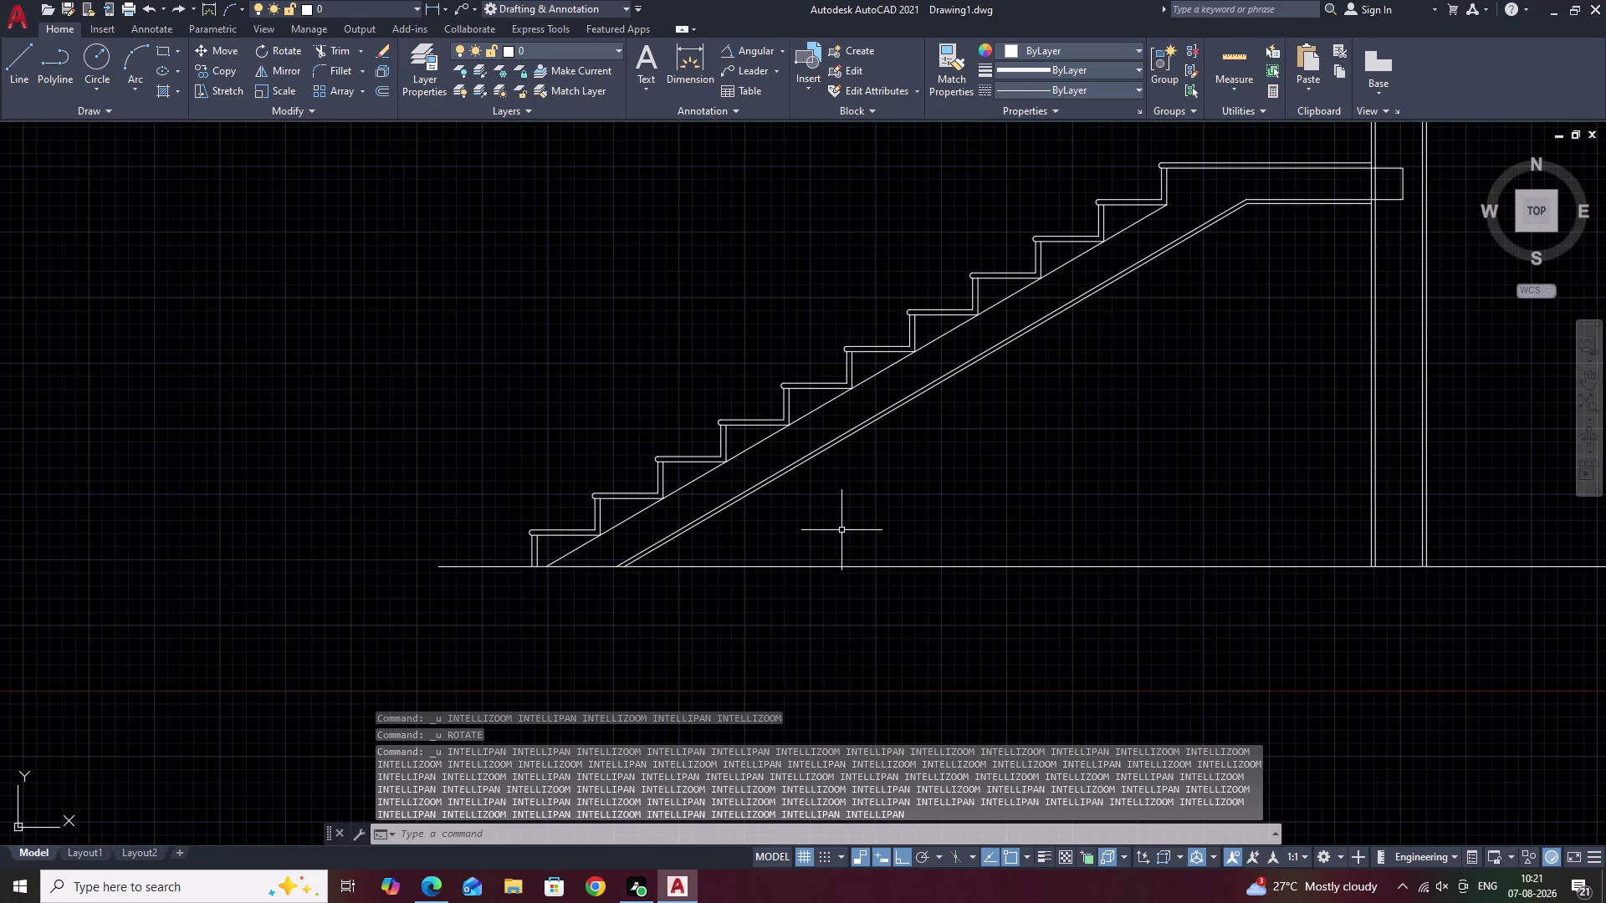
scroll(up, 3)
key(Escape)
middle_drag(460, 524, 877, 510)
scroll(up, 3)
click(684, 611)
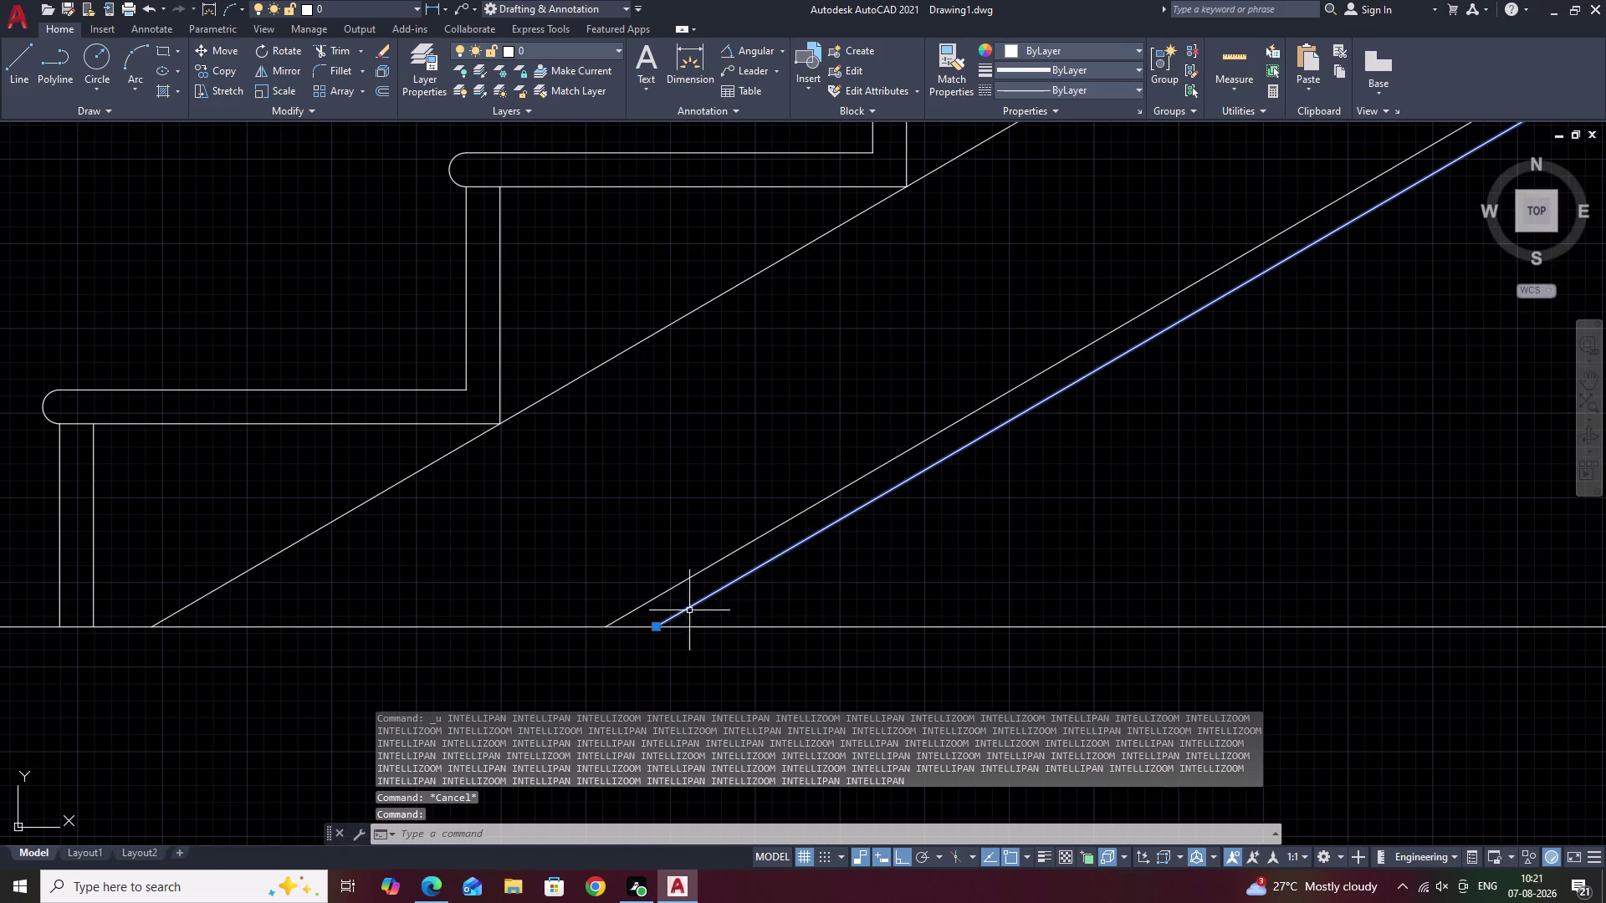
text(E)
key(space)
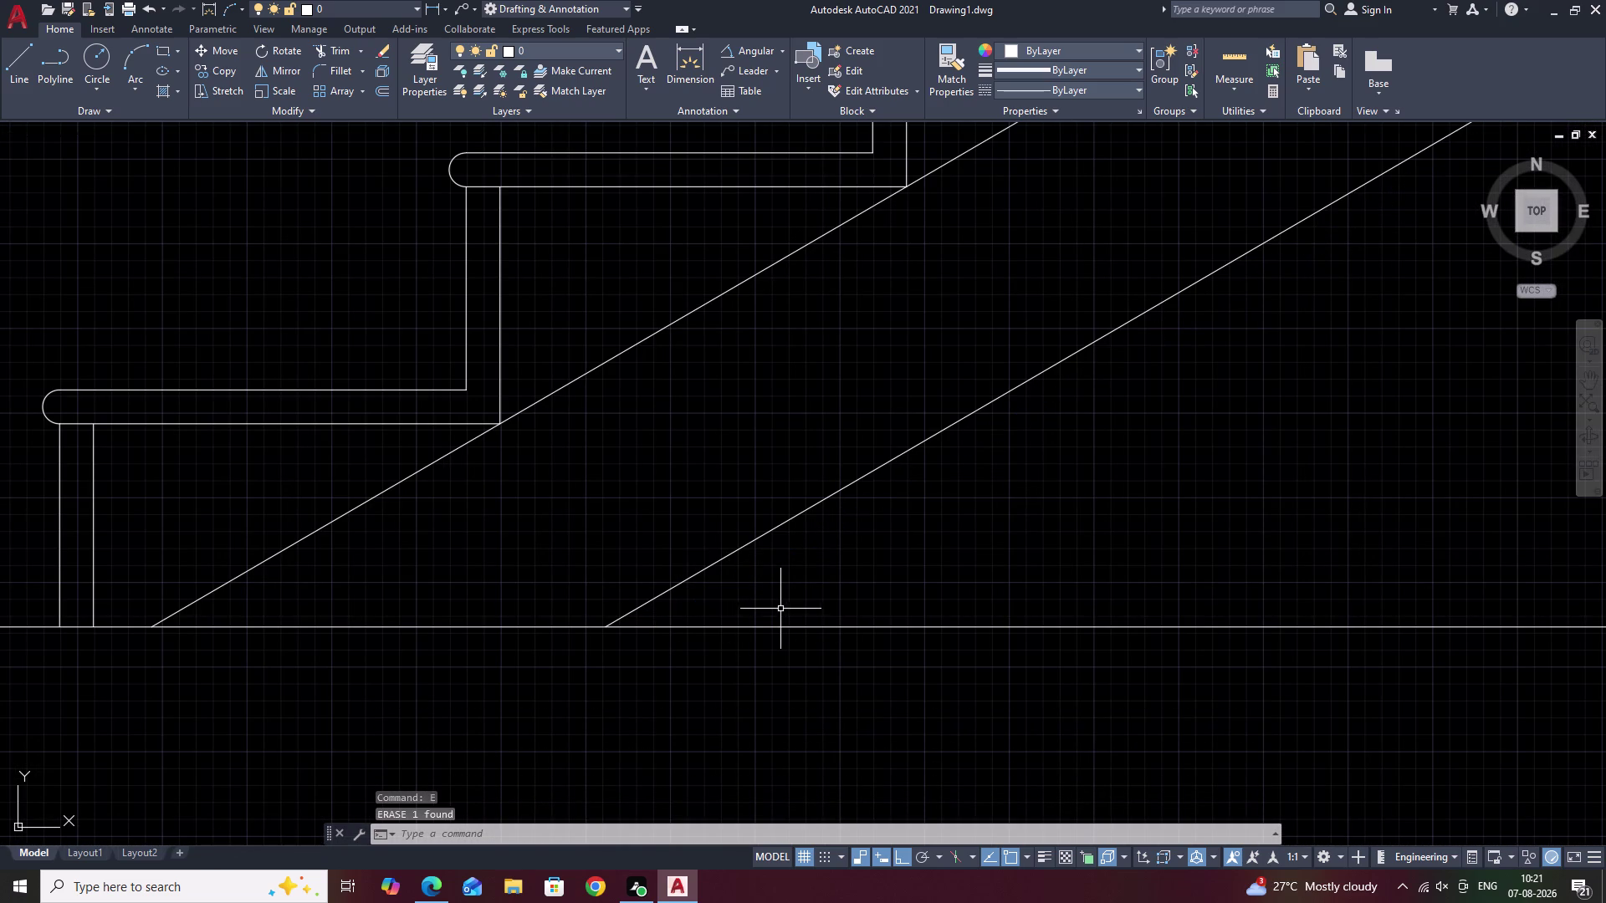
Offset the diagonal slab line 0.75 units to its lower side.
scroll(up, 3)
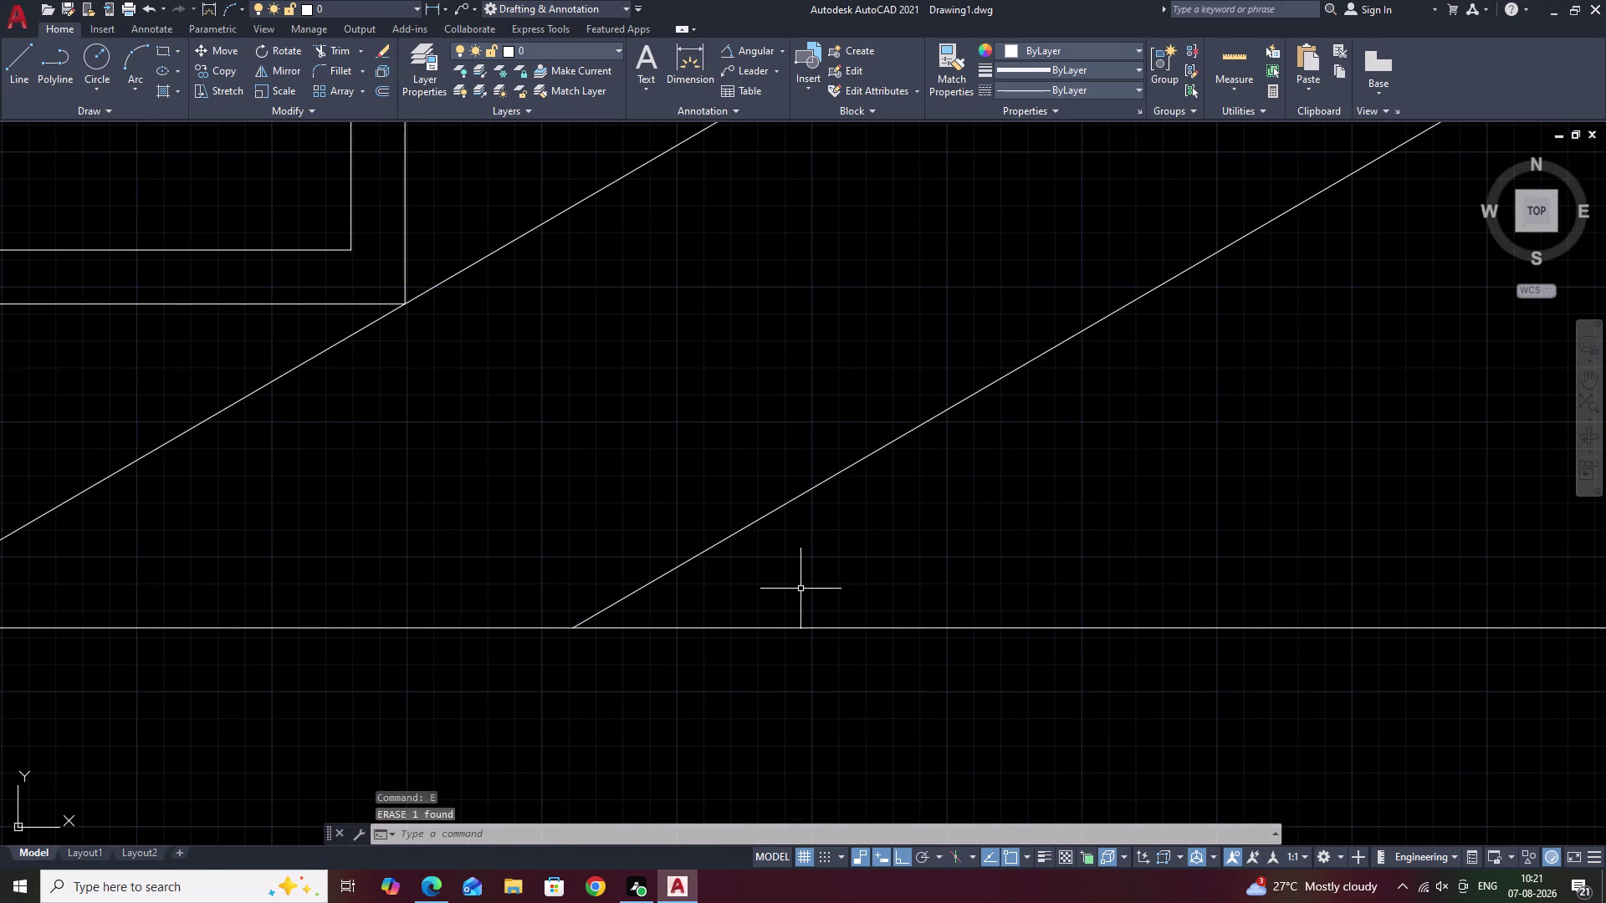
text(O .75)
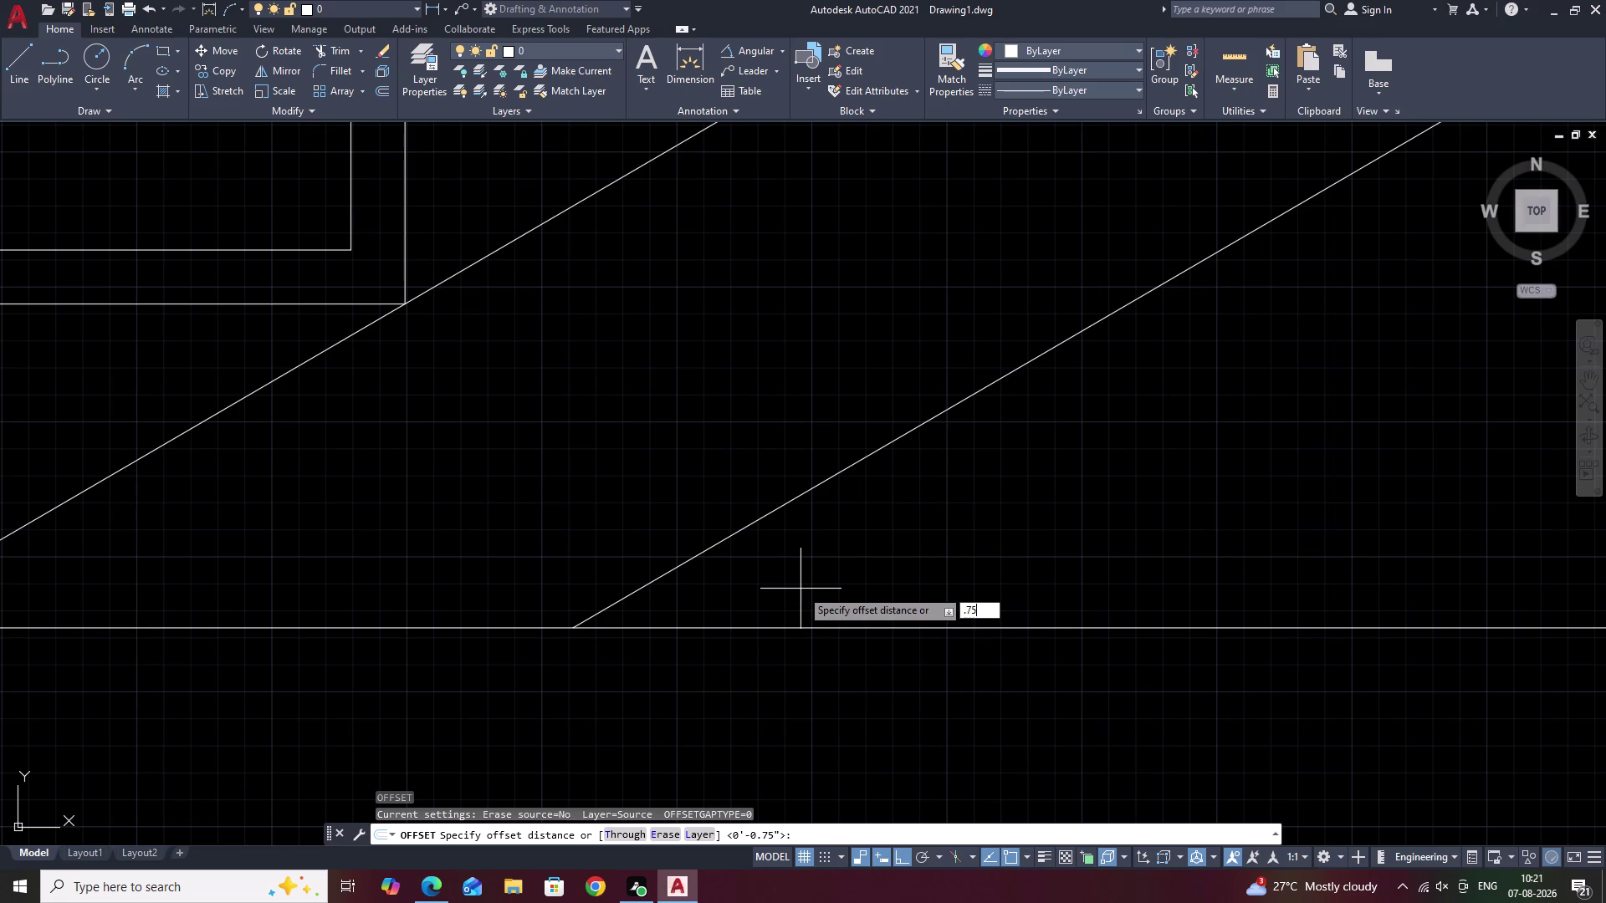
key(space)
click(800, 497)
click(820, 526)
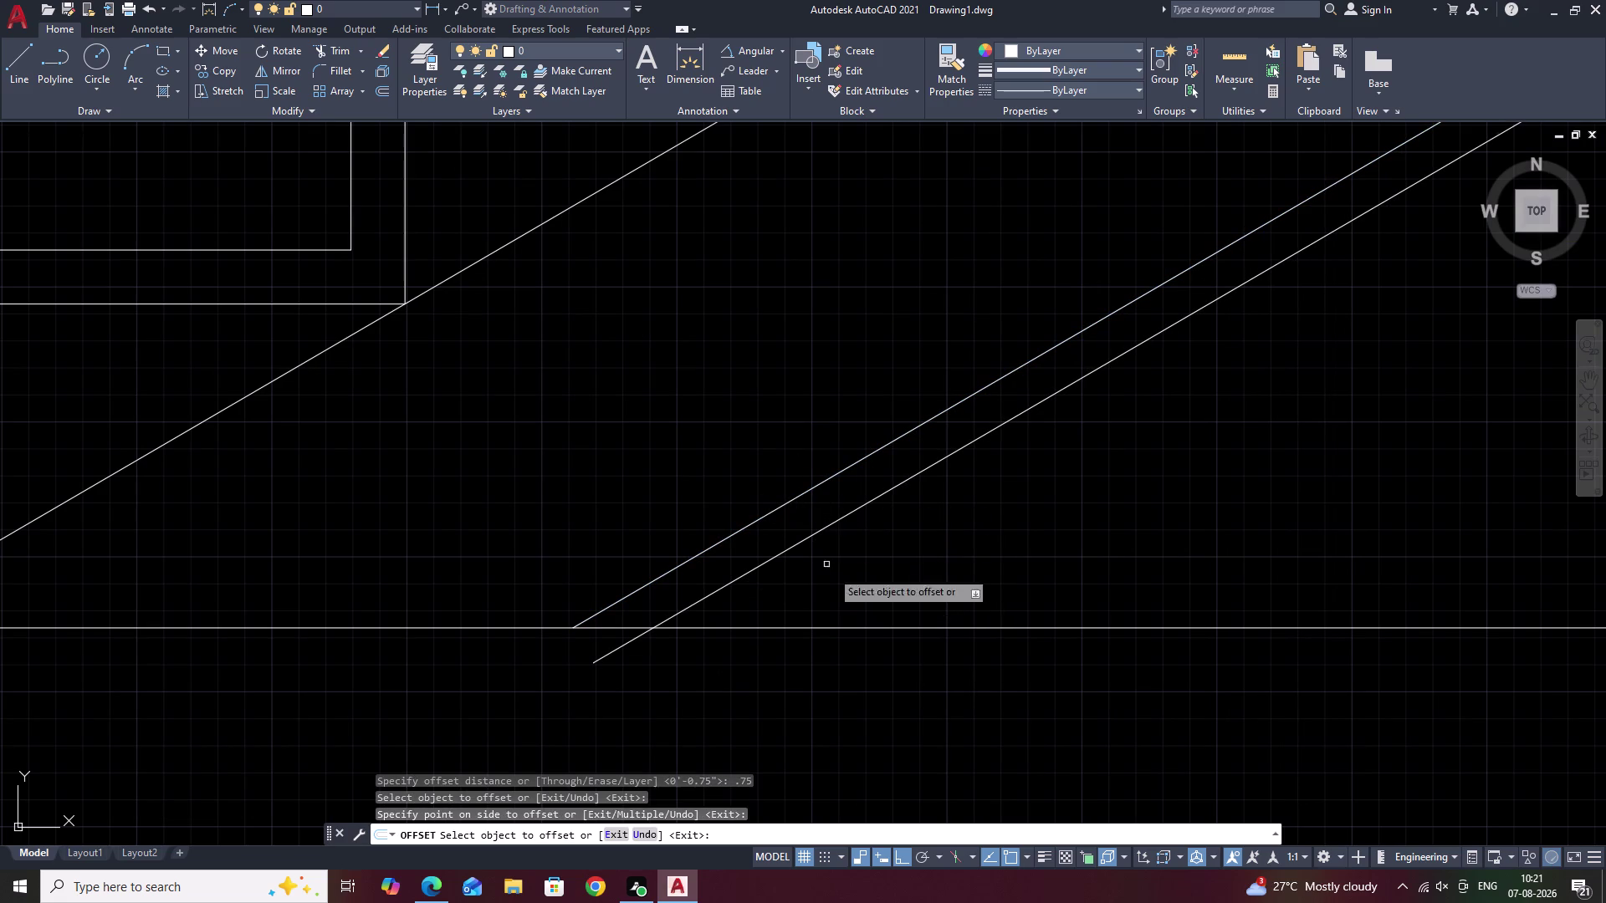
key(Escape)
Trim the new offset line where it passes below the floor line.
key(t)
text(R)
key(space)
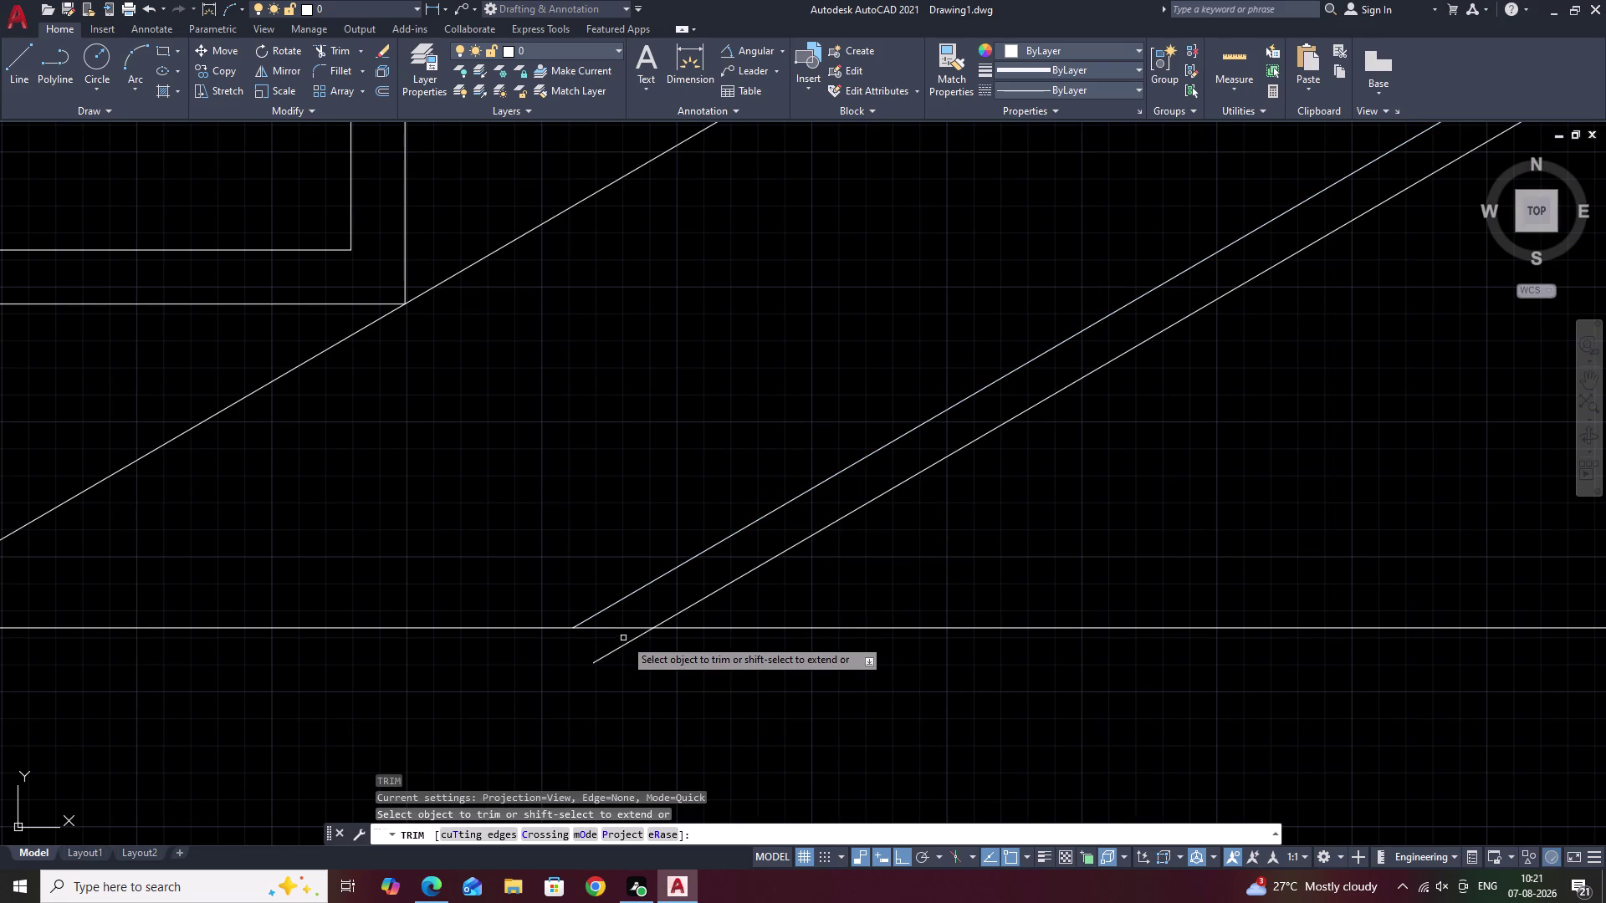
click(640, 636)
key(Escape)
Draw a vertical line up from the new line's foot and erase a stray line.
text(L)
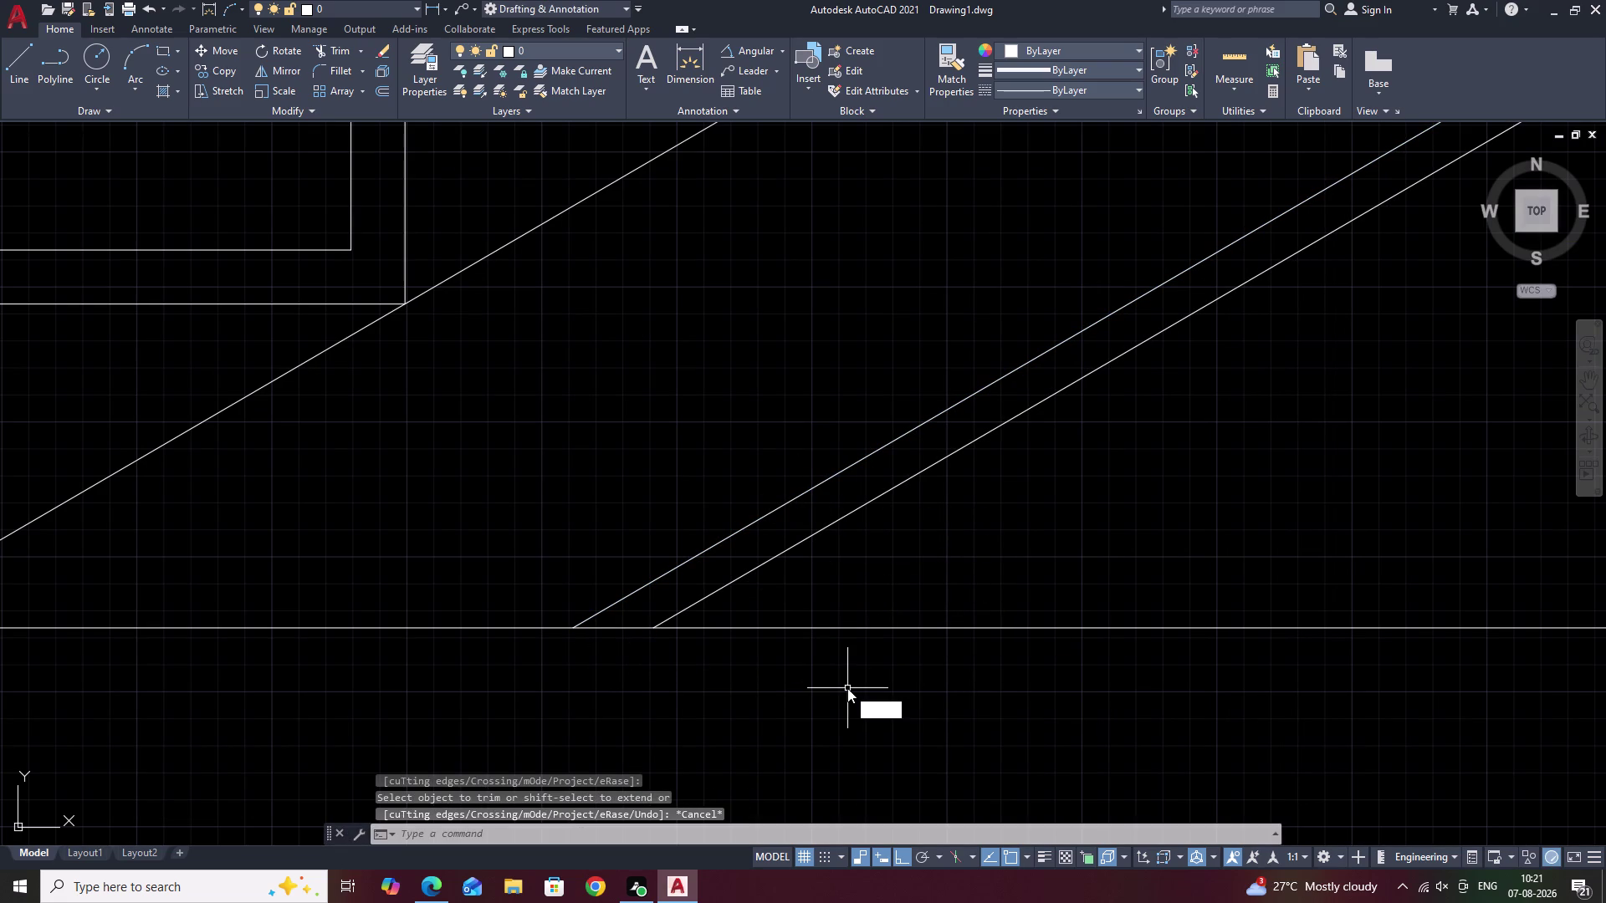
key(space)
click(657, 631)
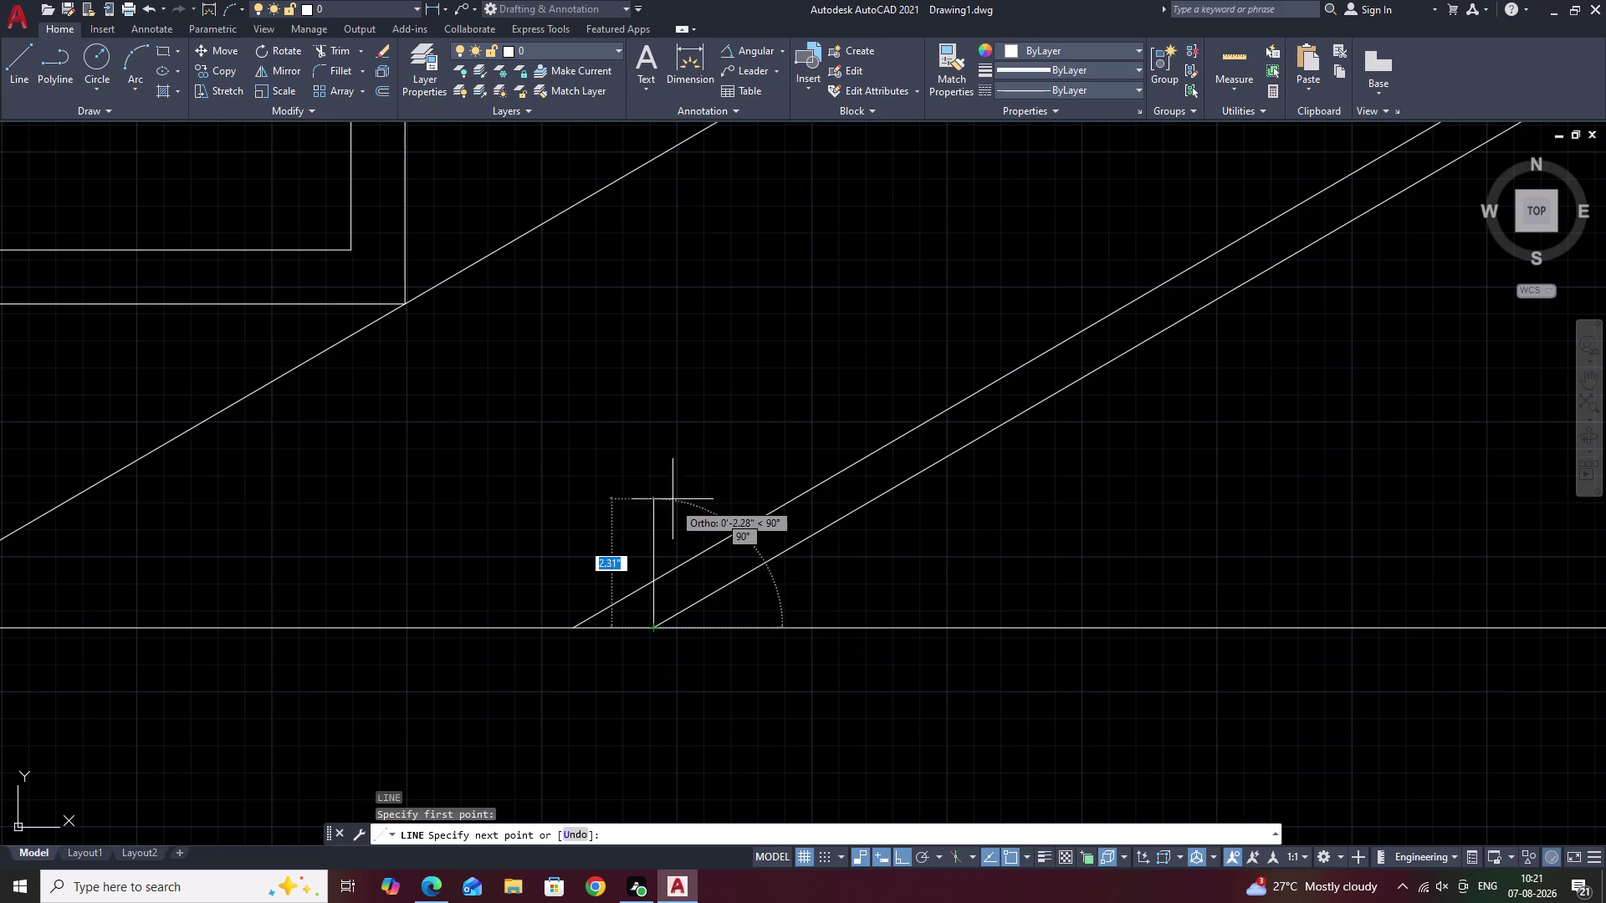
click(673, 474)
key(Escape)
click(810, 533)
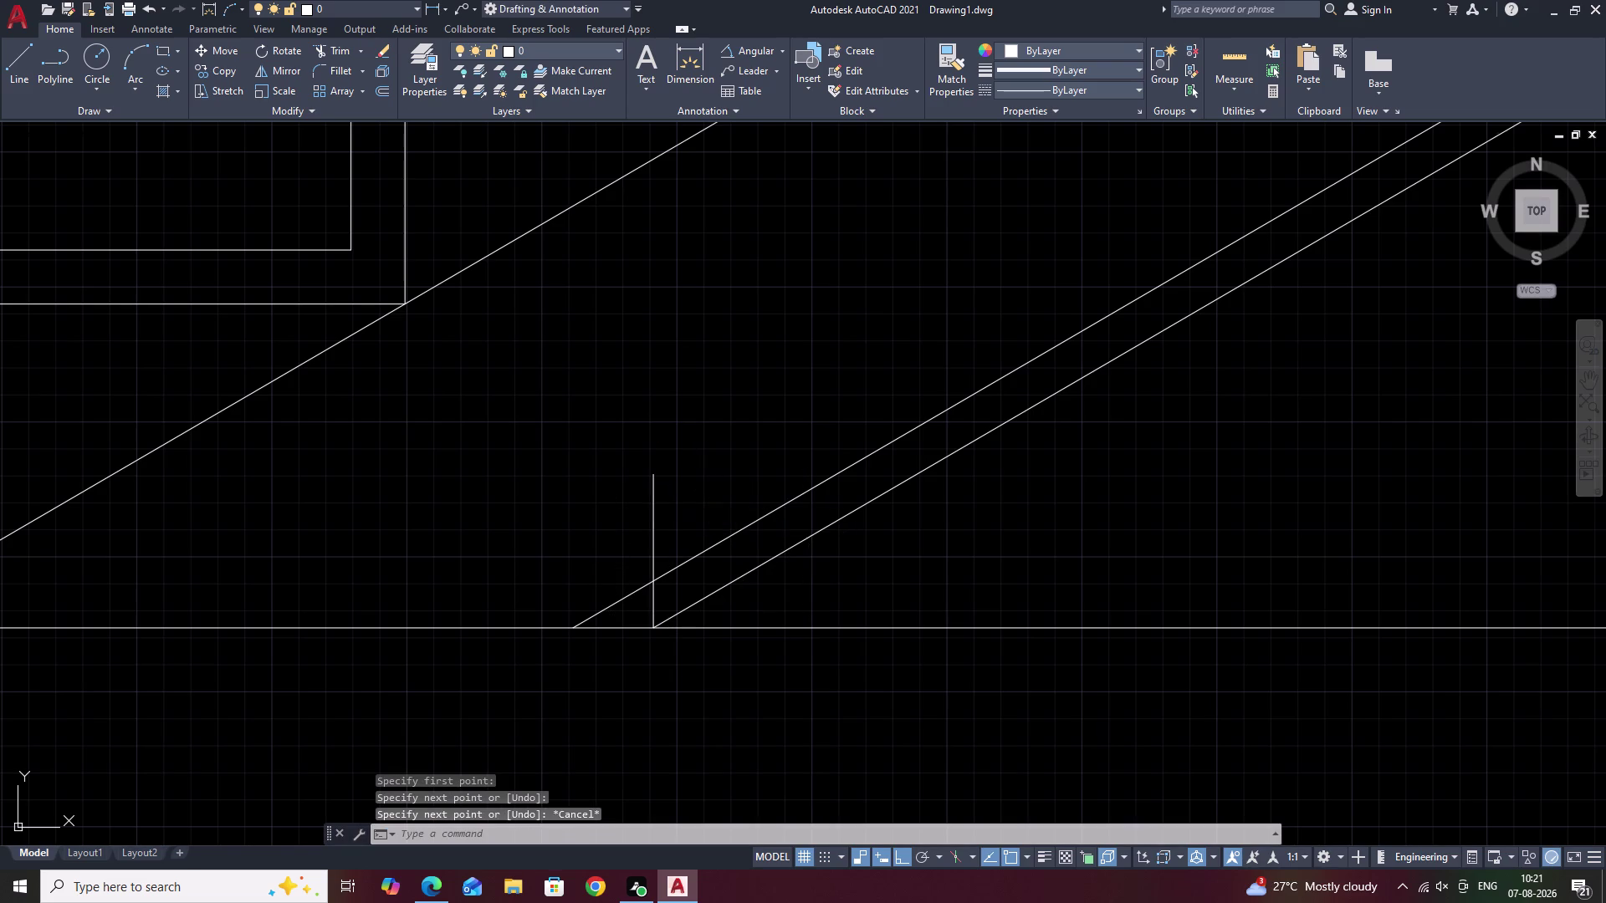
text(E)
key(space)
scroll(down, 3)
scroll(down, 3)
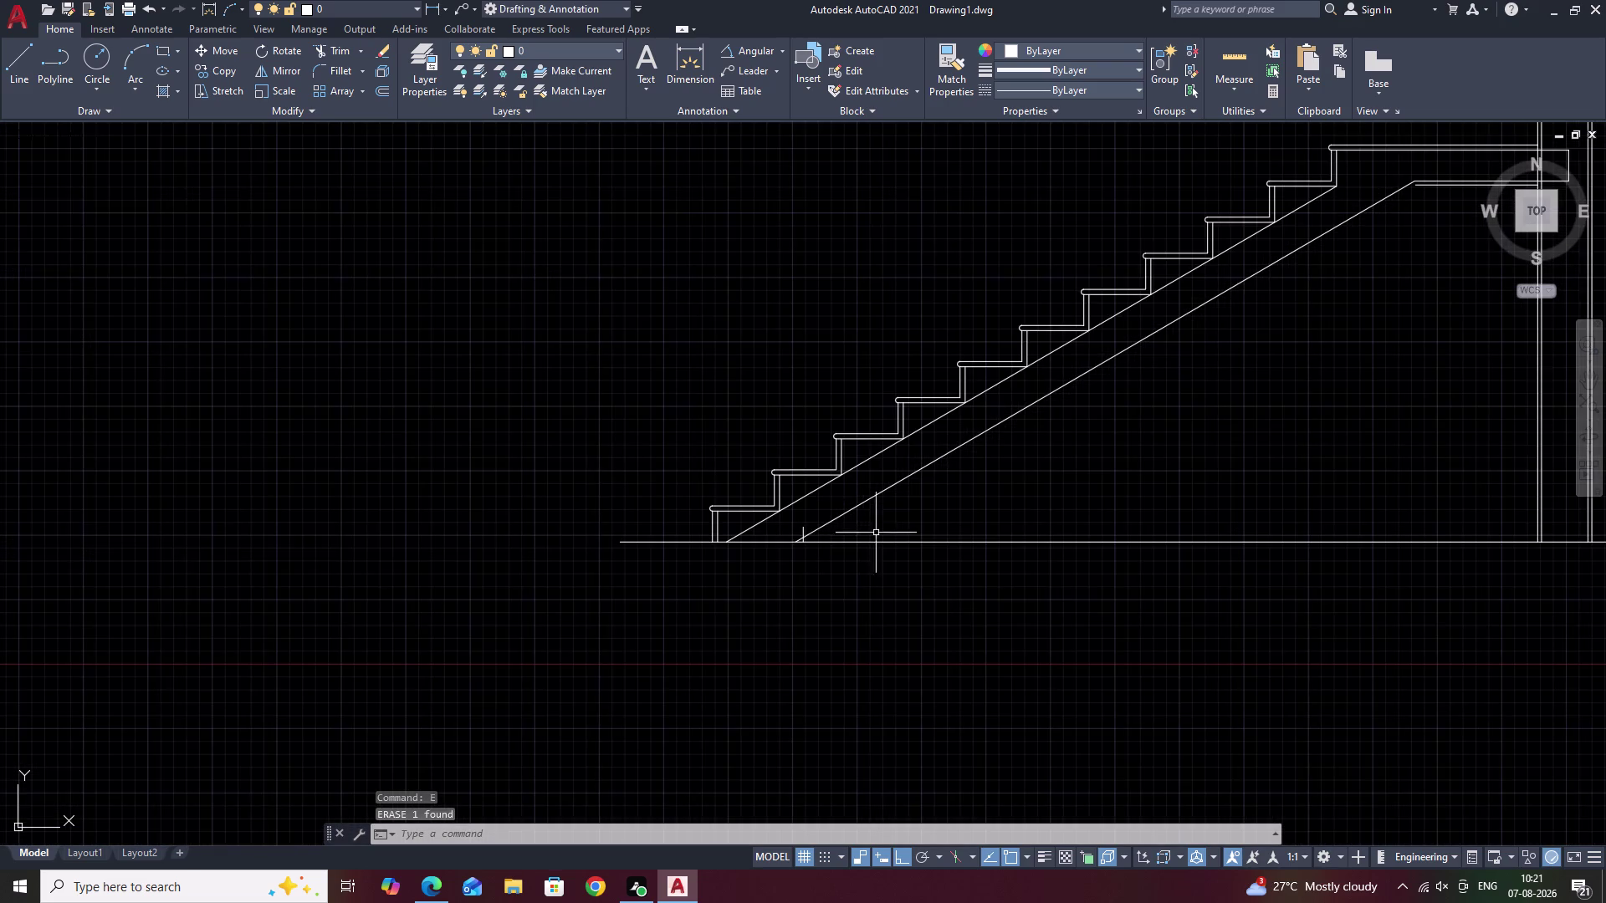
Erase the extra horizontal line near the landing.
middle_drag(875, 532, 709, 591)
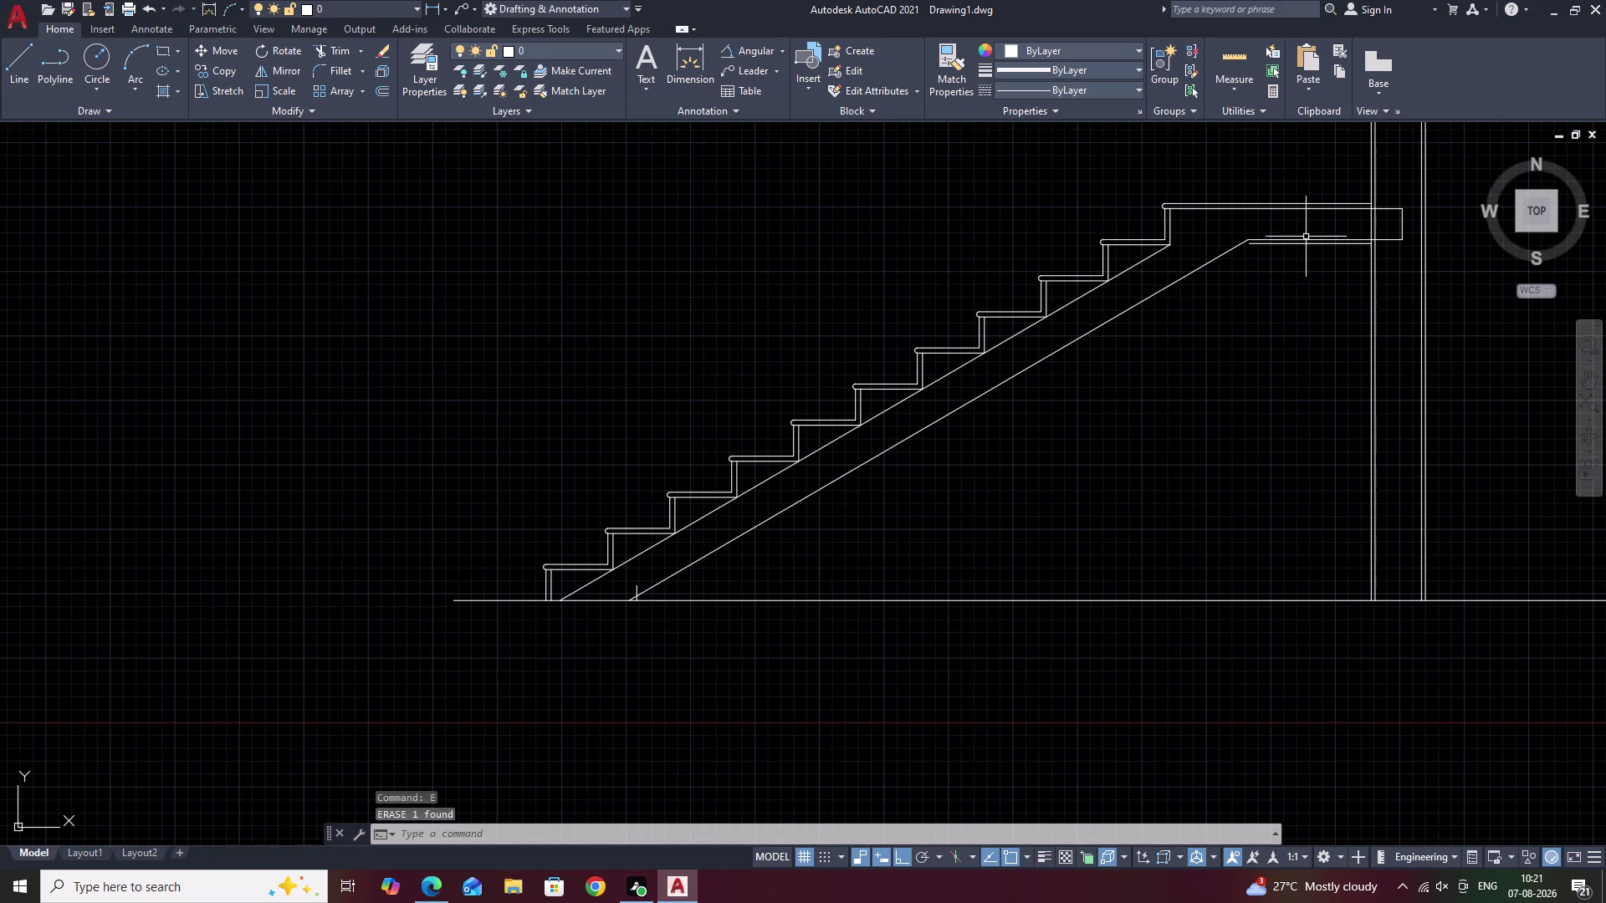
scroll(up, 3)
click(1305, 220)
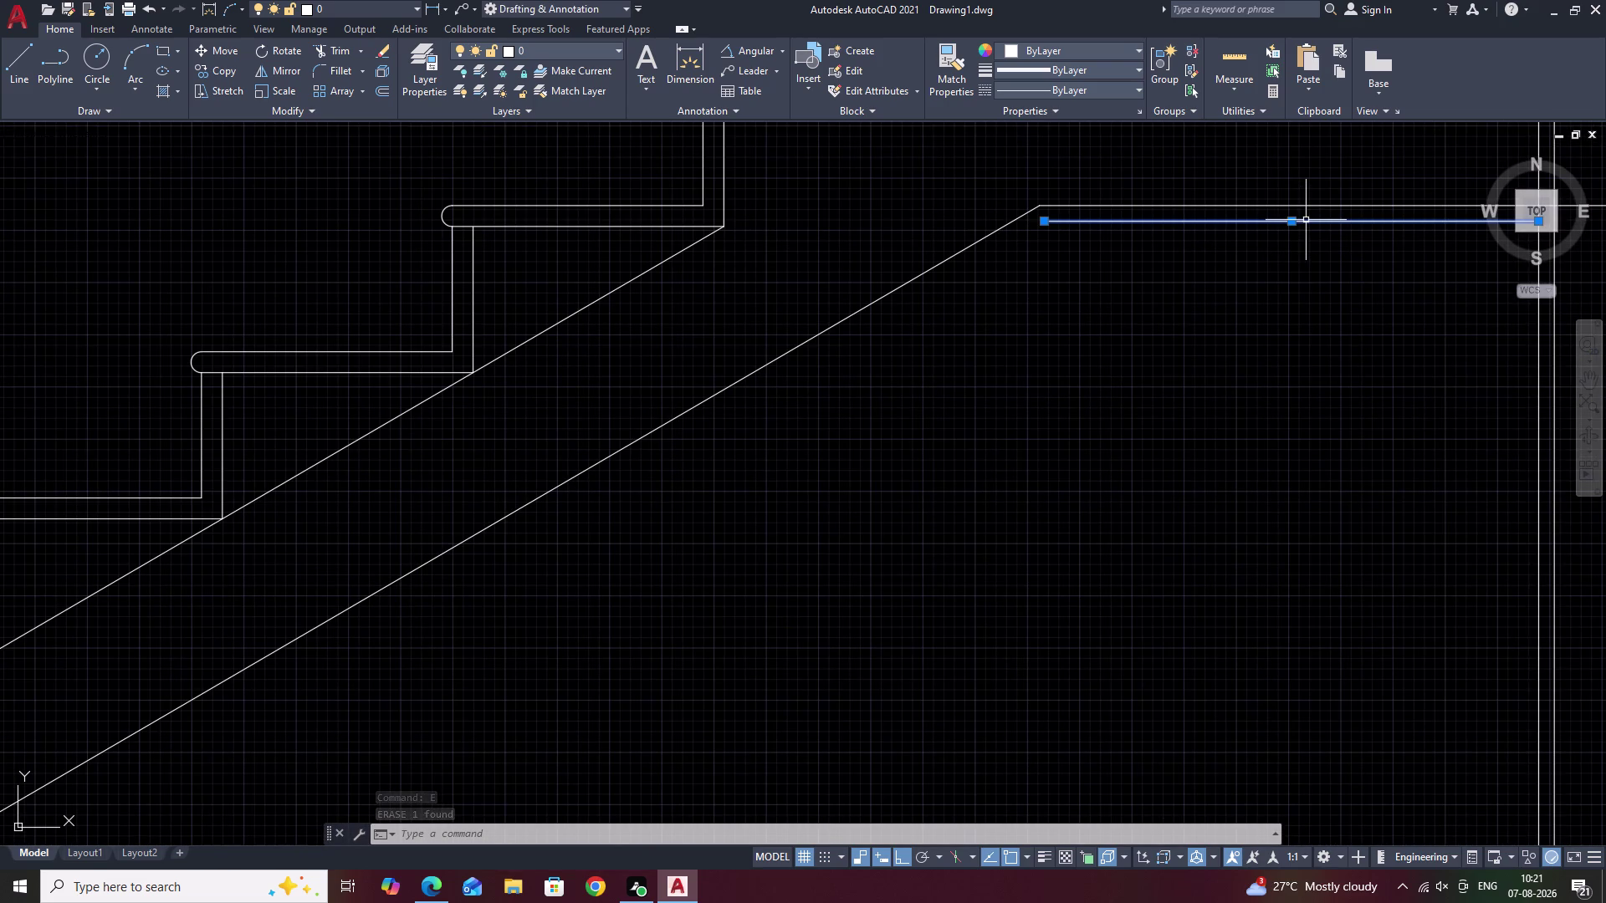
text(E)
key(space)
scroll(down, 3)
scroll(down, 3)
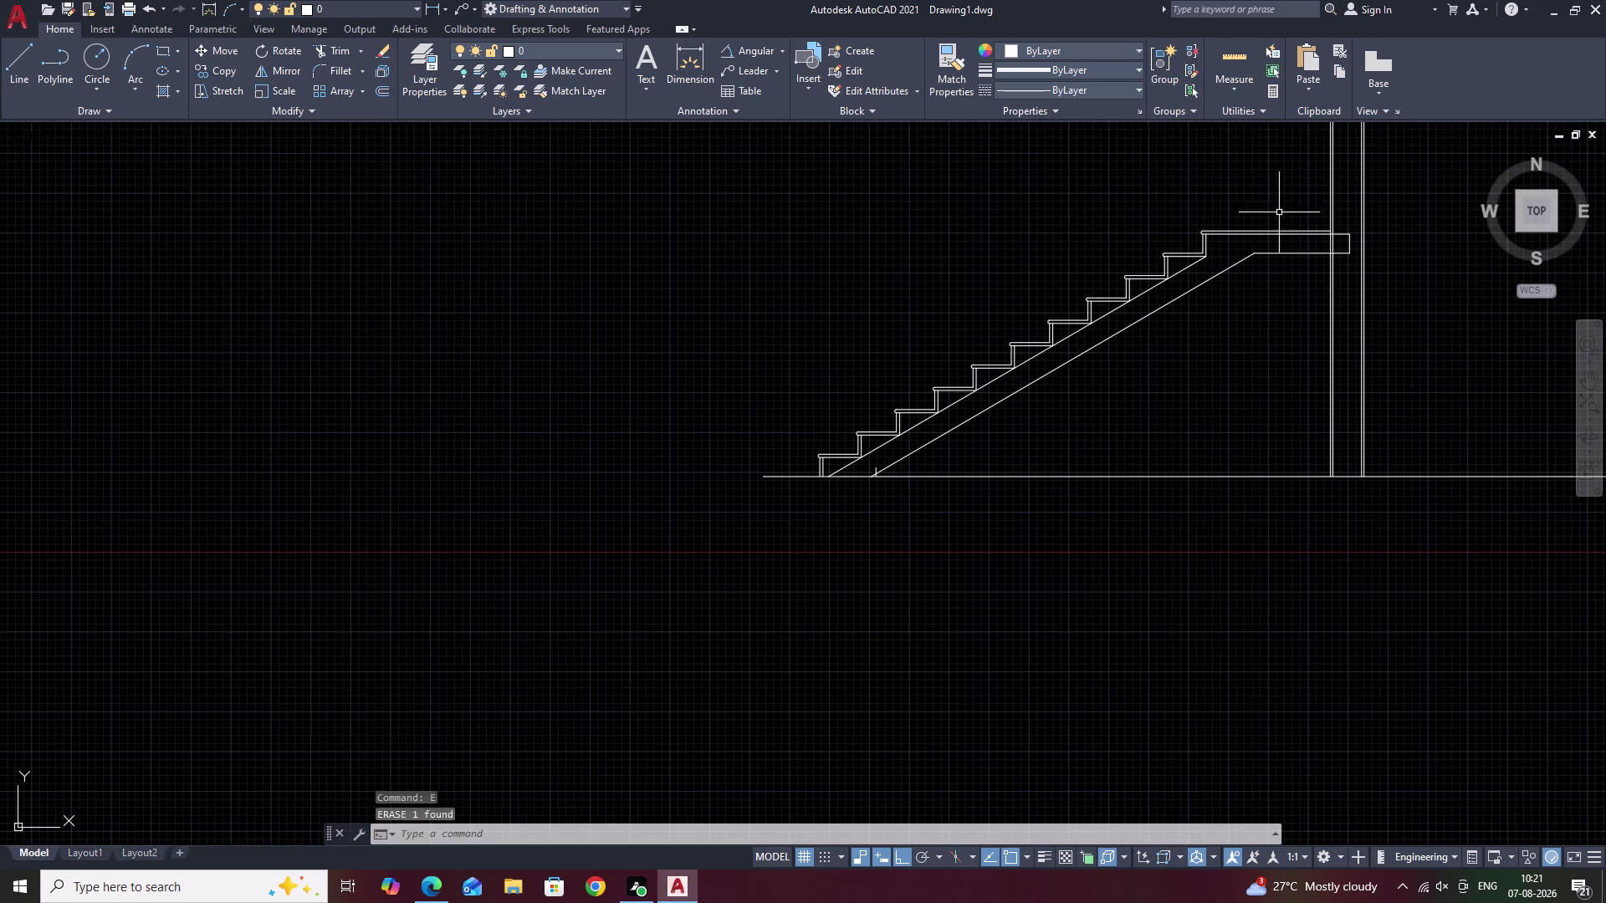
Window-select the treads, risers and both sloped underside lines of the flight.
drag(1285, 183, 1034, 414)
middle_drag(1035, 408, 1093, 350)
drag(1096, 235, 1080, 237)
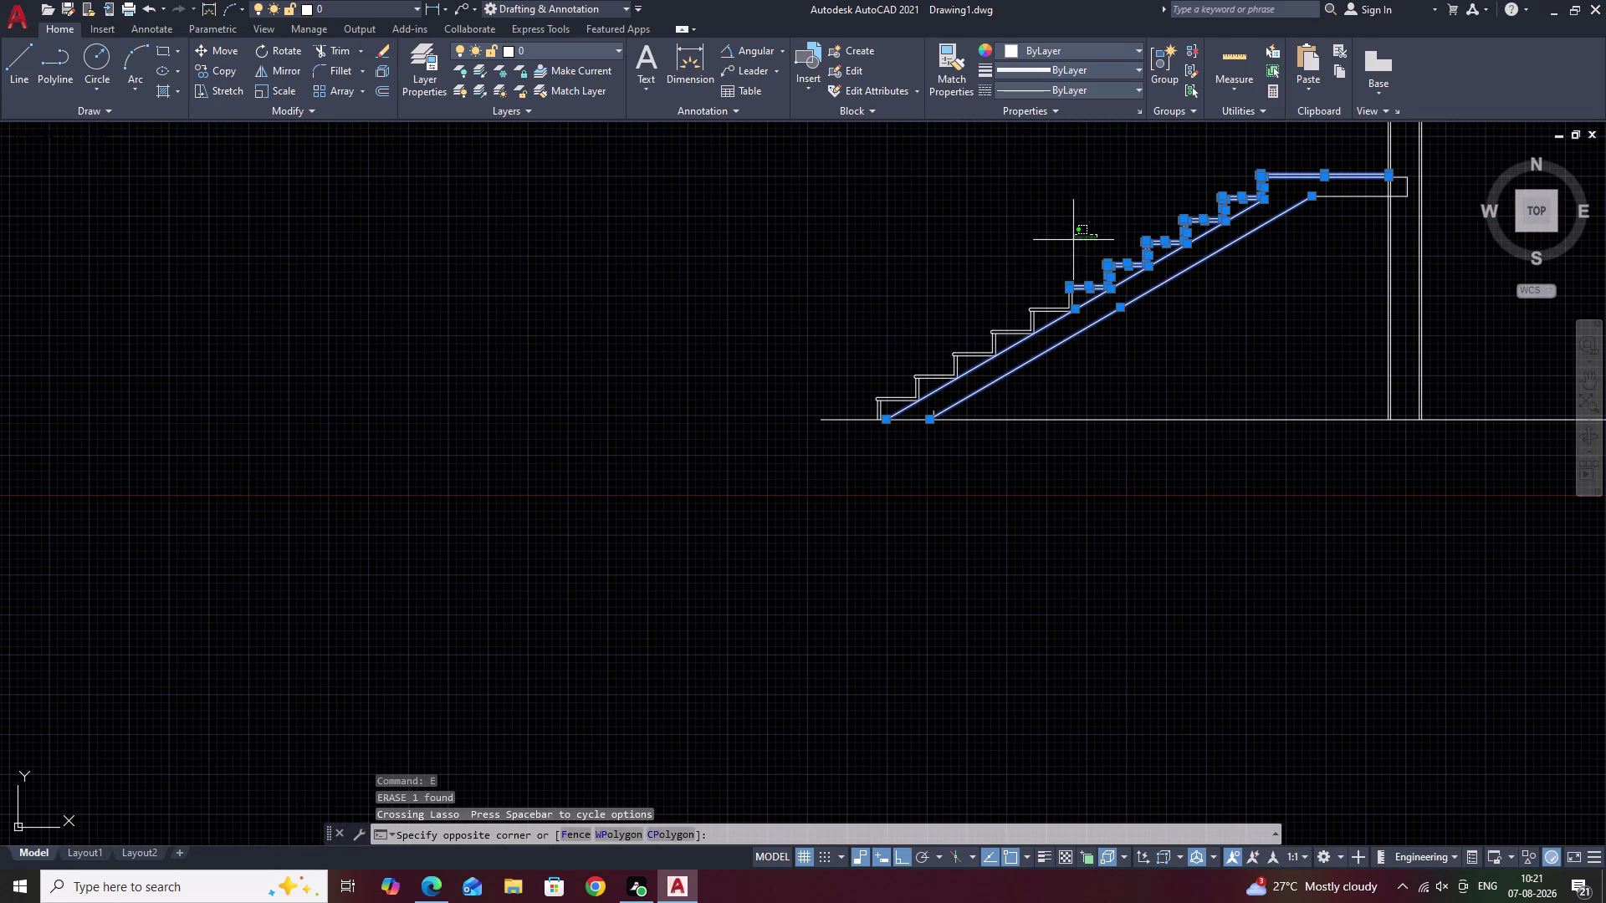
drag(1080, 237, 1039, 385)
middle_drag(1039, 378, 1082, 331)
scroll(up, 3)
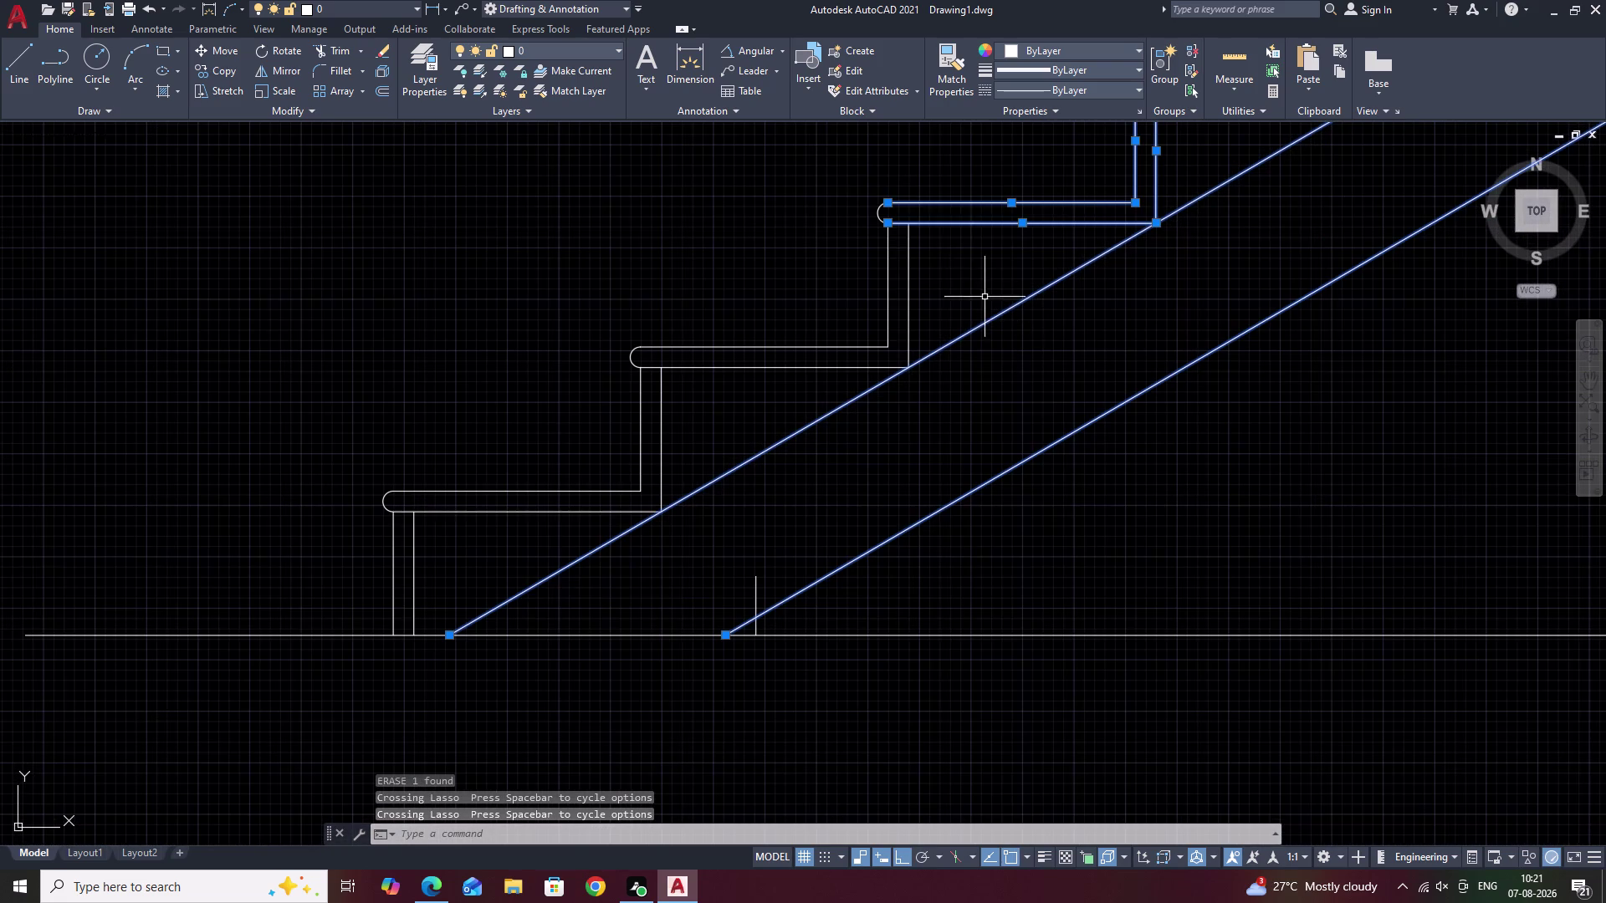
drag(943, 185, 889, 460)
middle_drag(903, 458, 1125, 315)
drag(990, 196, 957, 184)
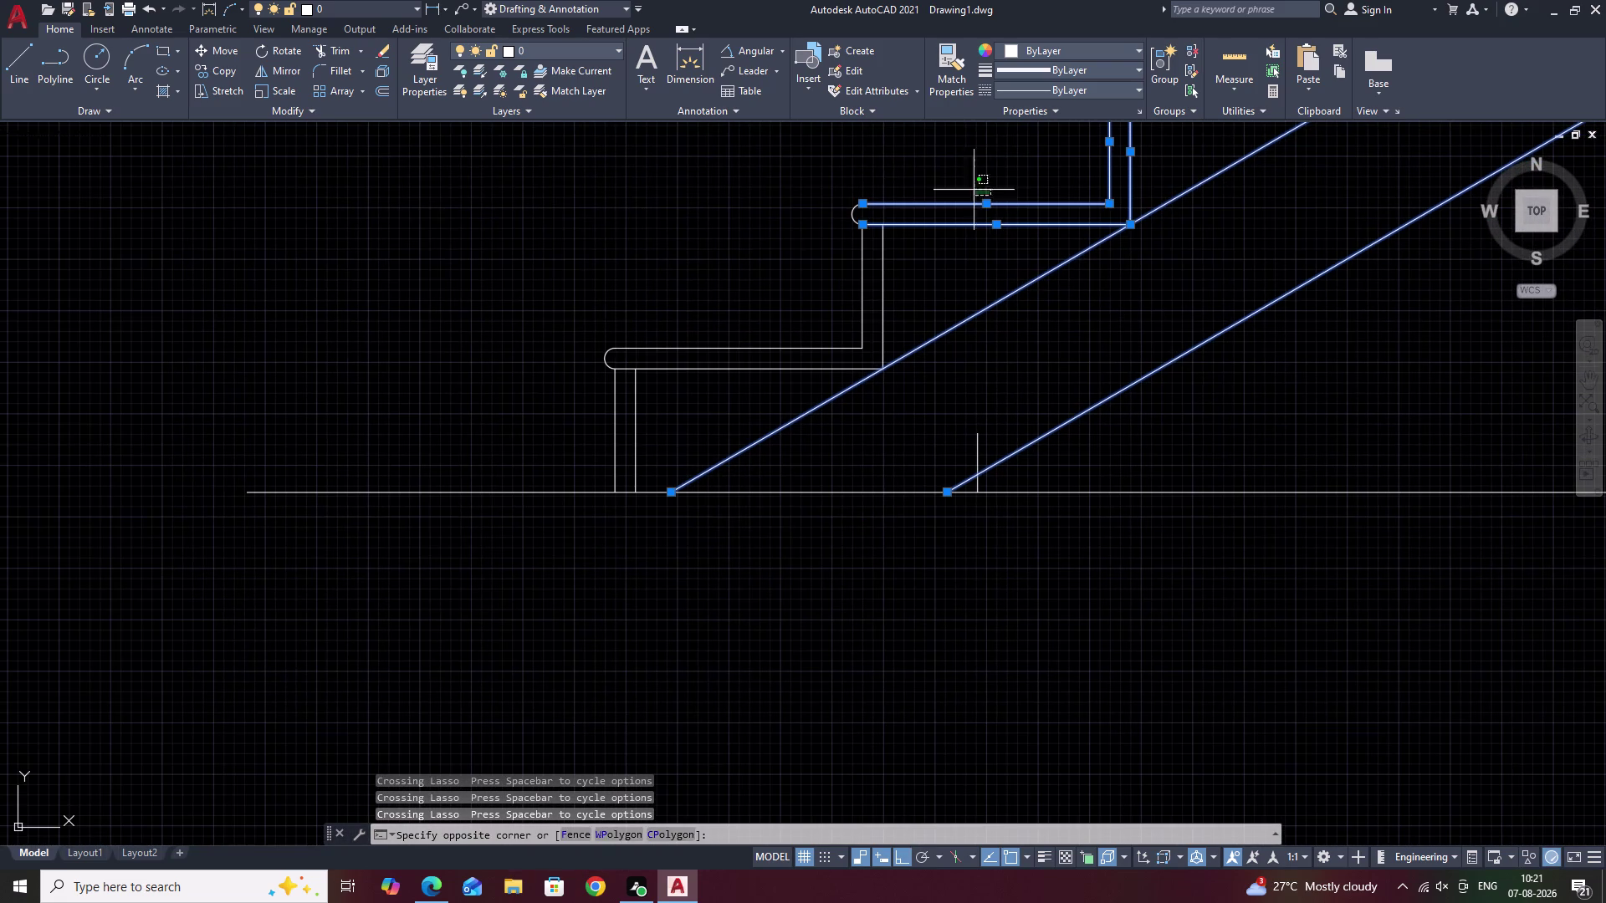
drag(958, 184, 817, 451)
drag(671, 326, 579, 365)
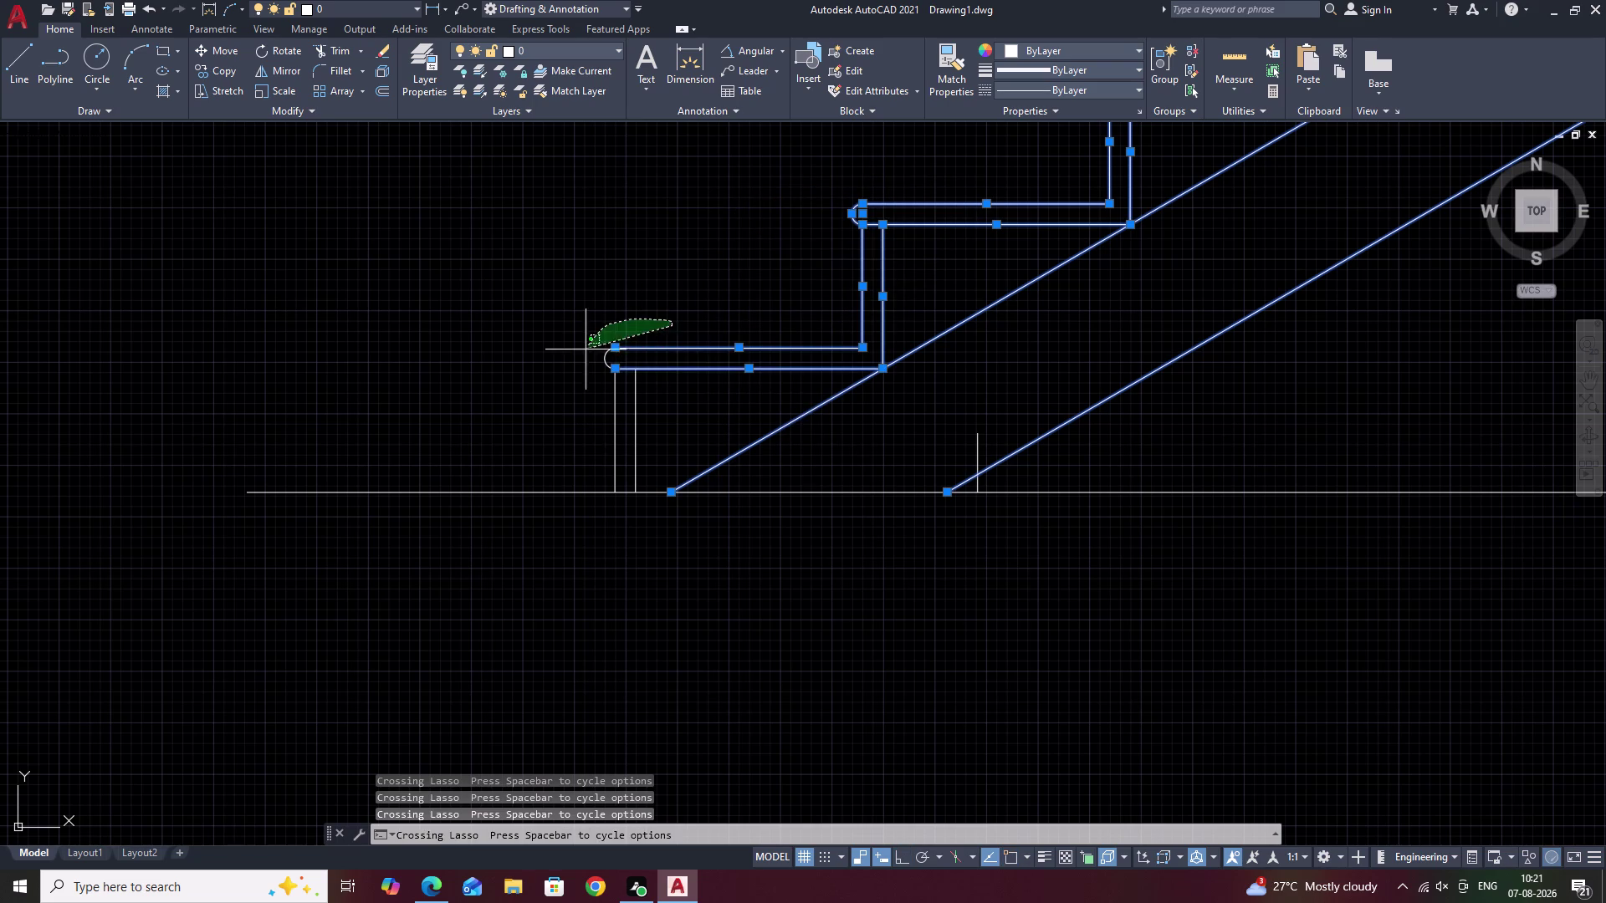
drag(579, 364, 643, 465)
Add the landing's underside and end lines to the selection.
middle_drag(1058, 432, 846, 413)
scroll(down, 3)
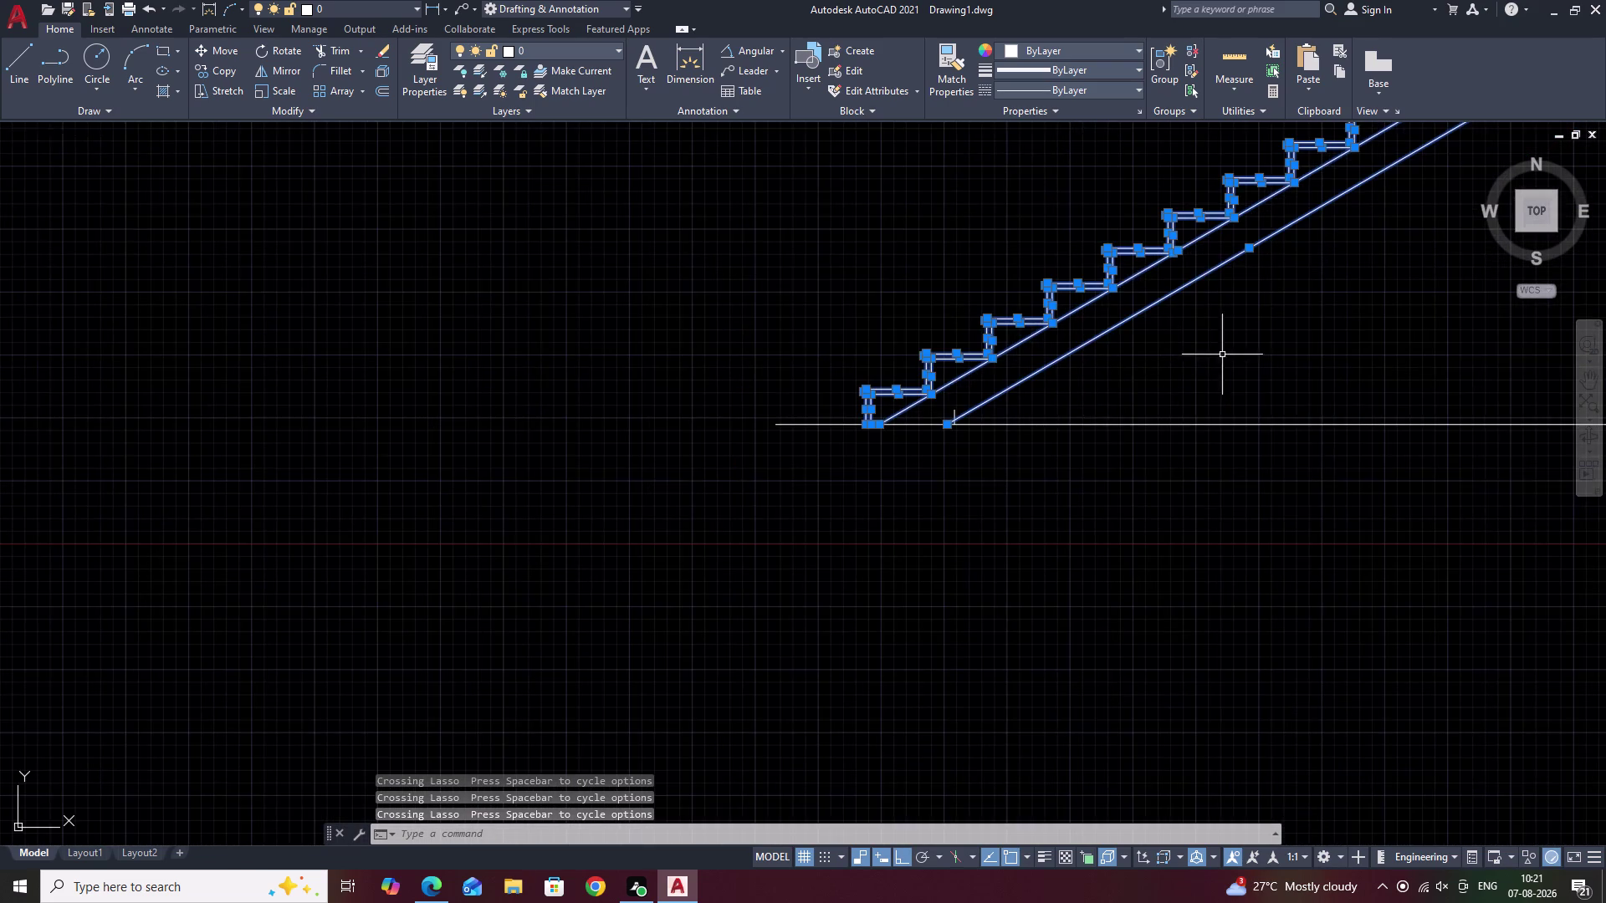
middle_drag(1222, 354, 861, 454)
scroll(down, 3)
middle_drag(1093, 376, 867, 414)
scroll(up, 3)
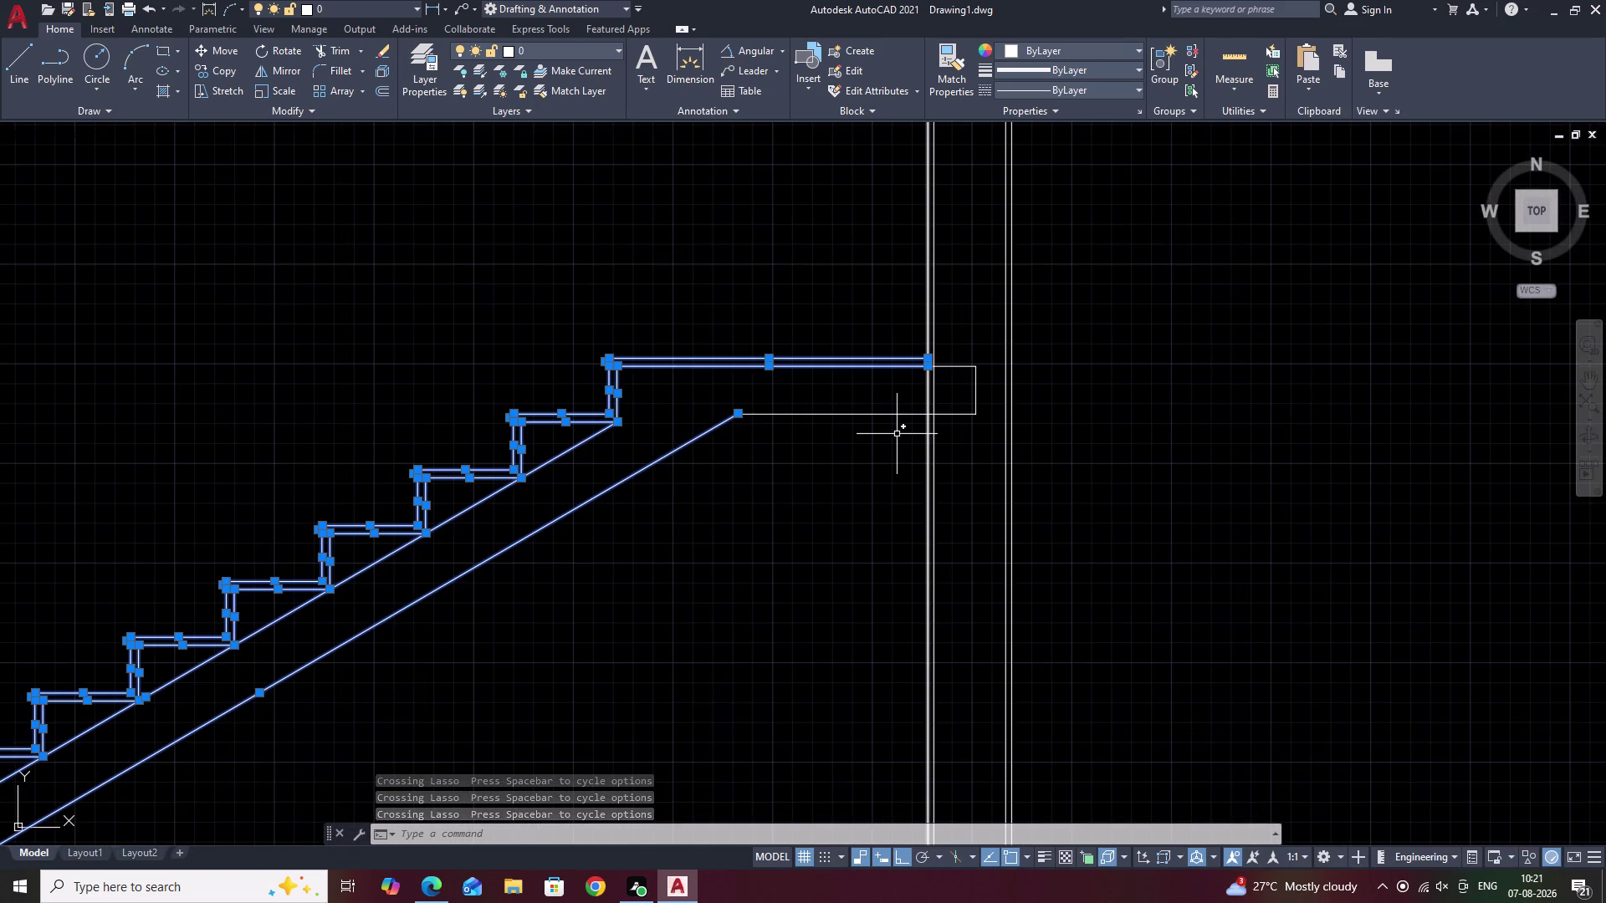
click(863, 412)
click(974, 385)
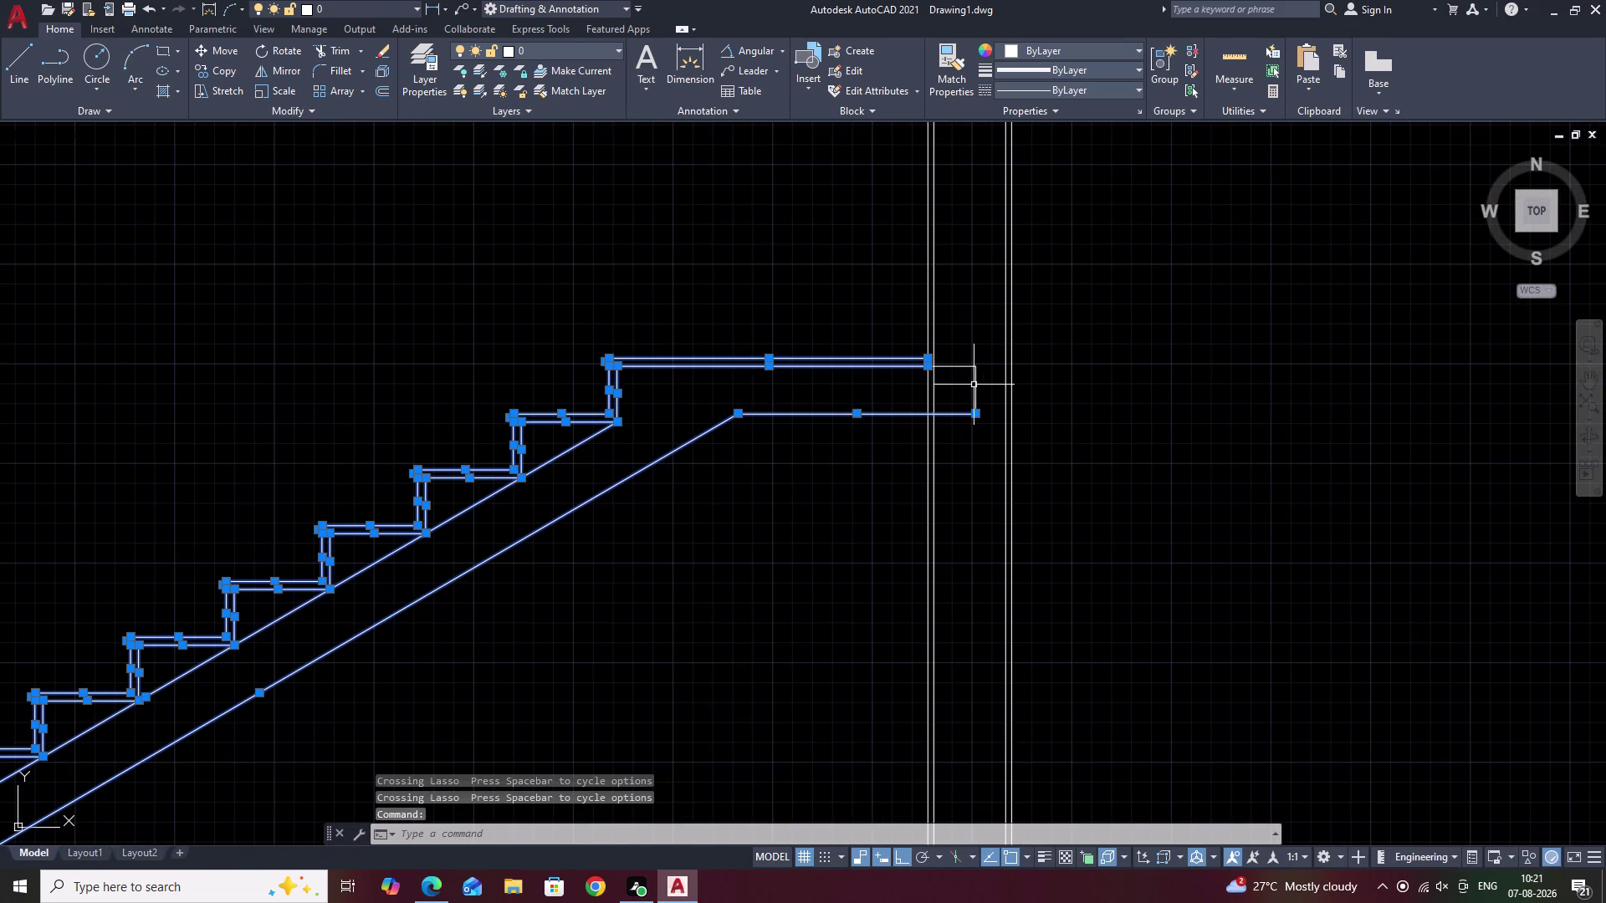
click(956, 367)
scroll(down, 3)
middle_drag(772, 514, 908, 391)
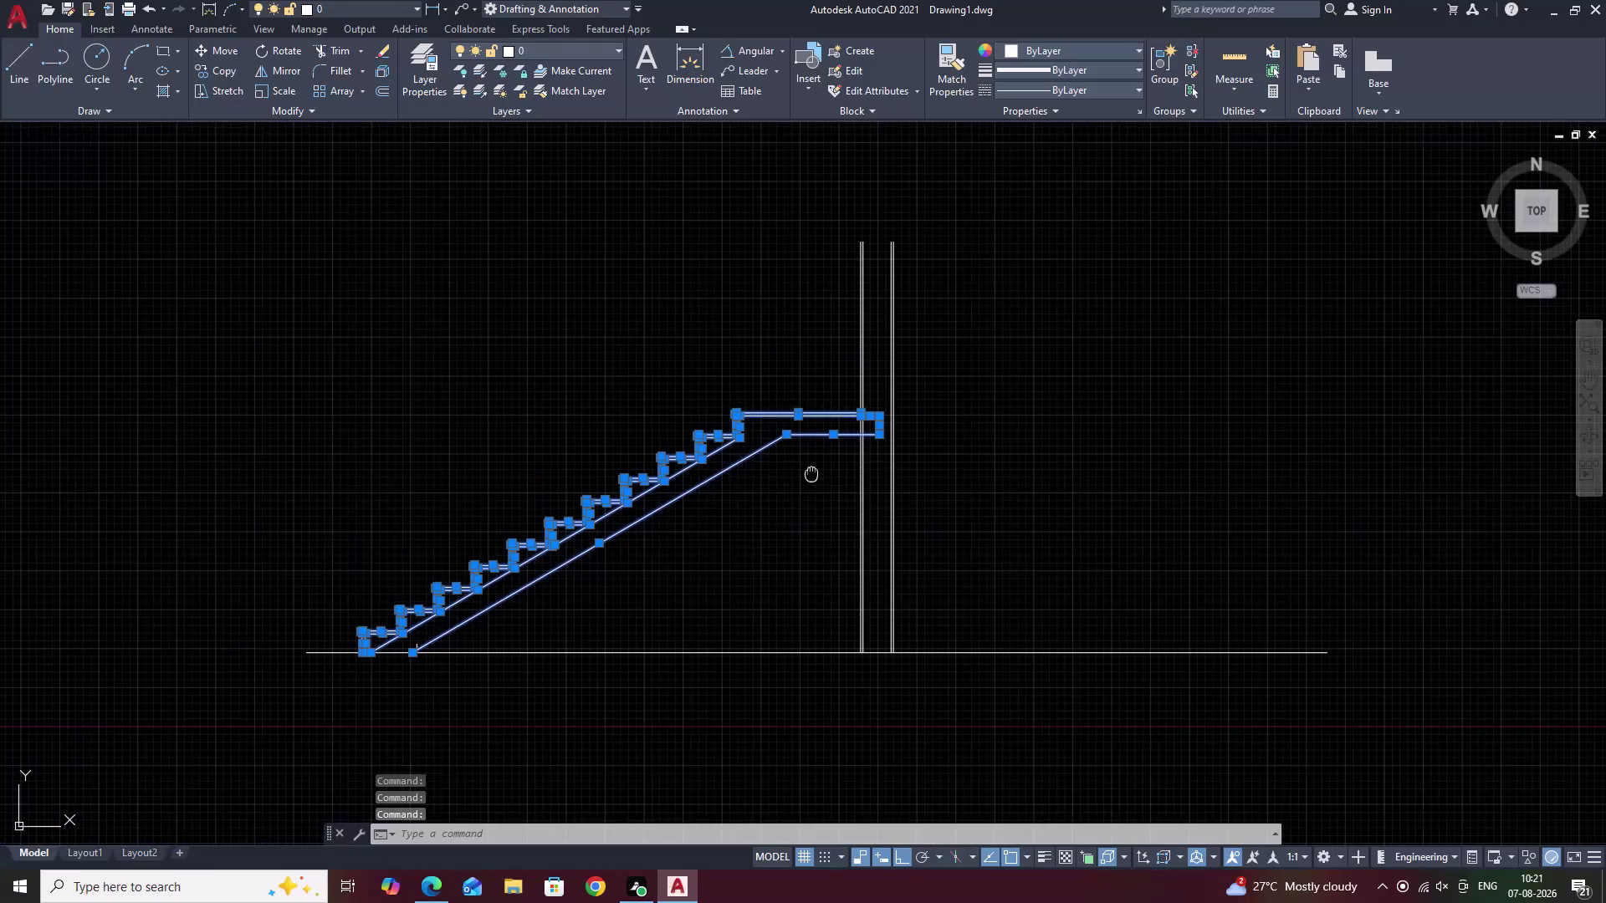
middle_drag(741, 478, 895, 397)
scroll(up, 3)
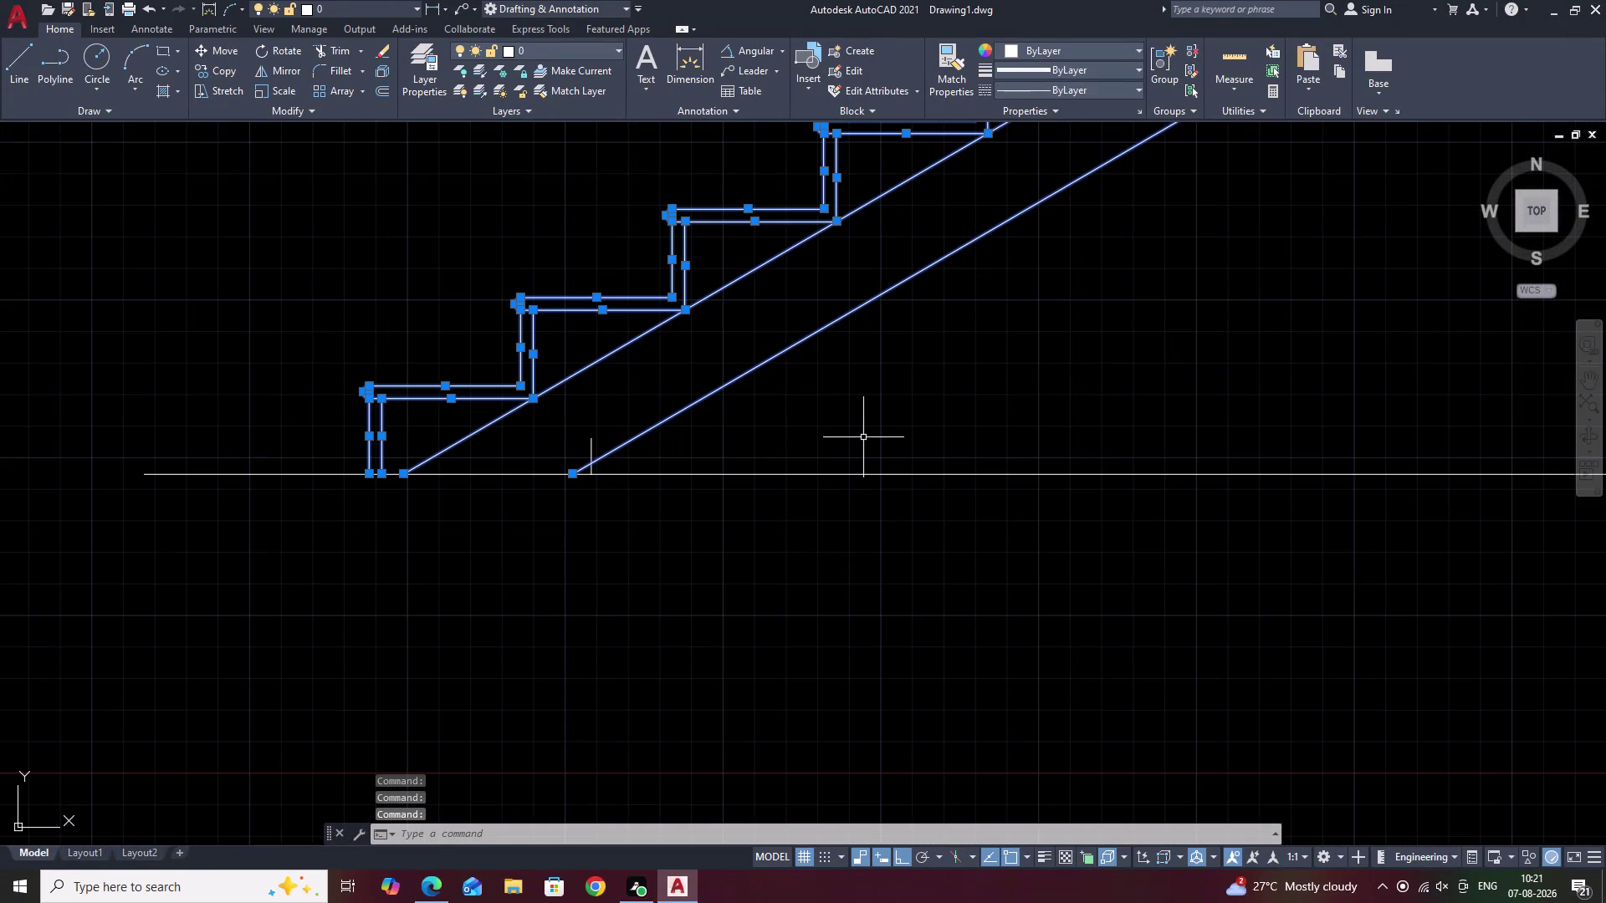
Rotate the selected staircase 27 degrees about its floor foot, relaxing the blocking constraints.
text(RO)
key(space)
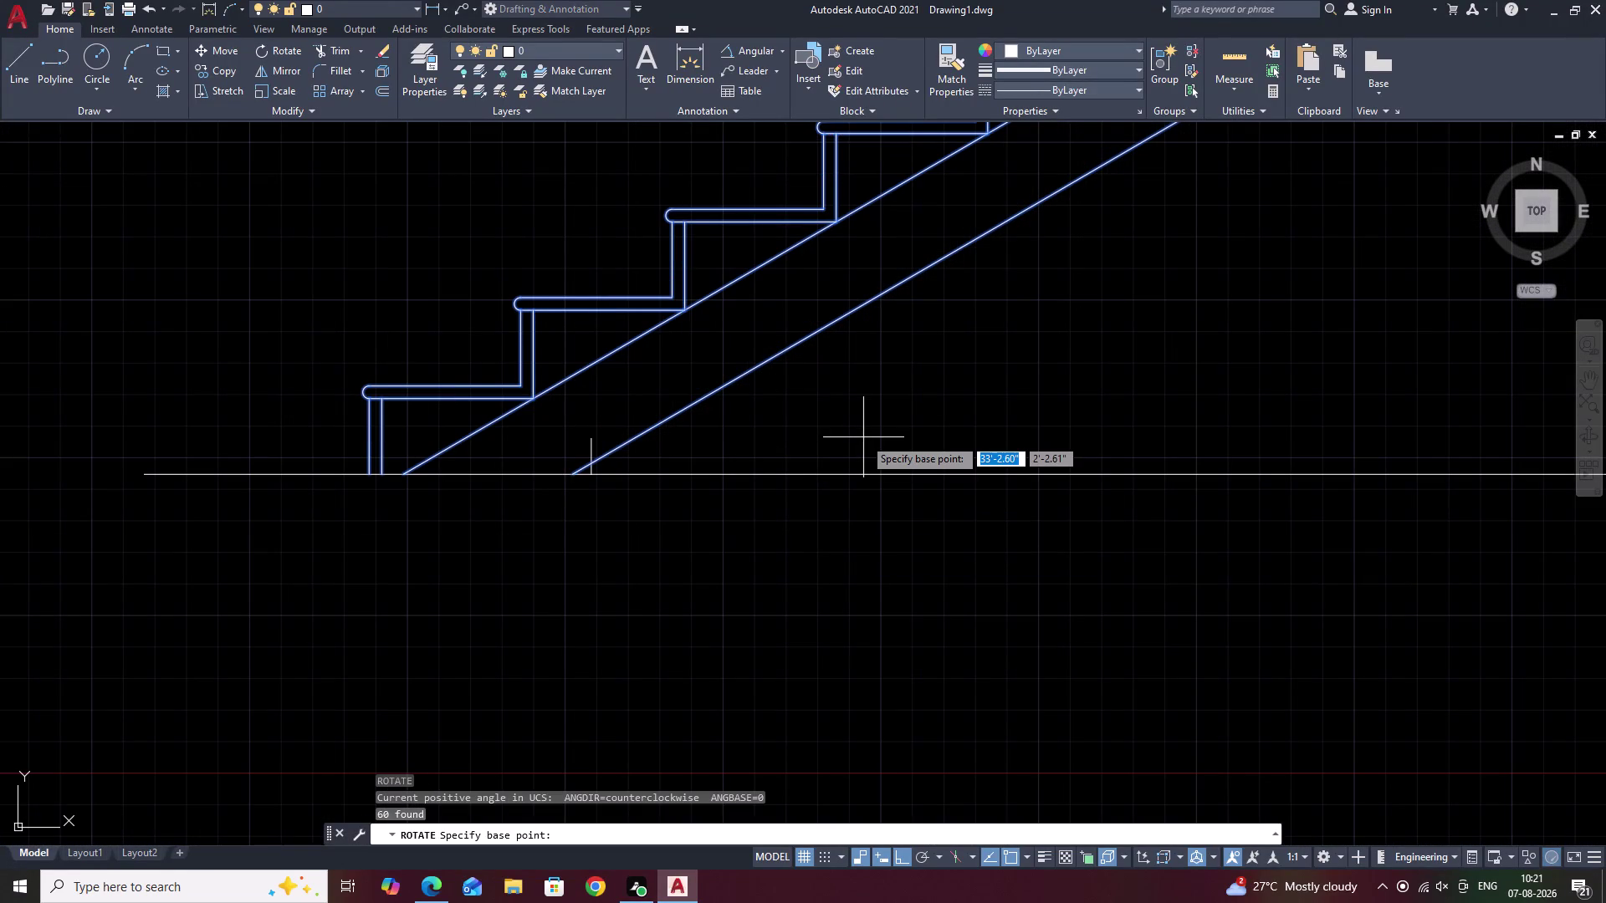
scroll(up, 3)
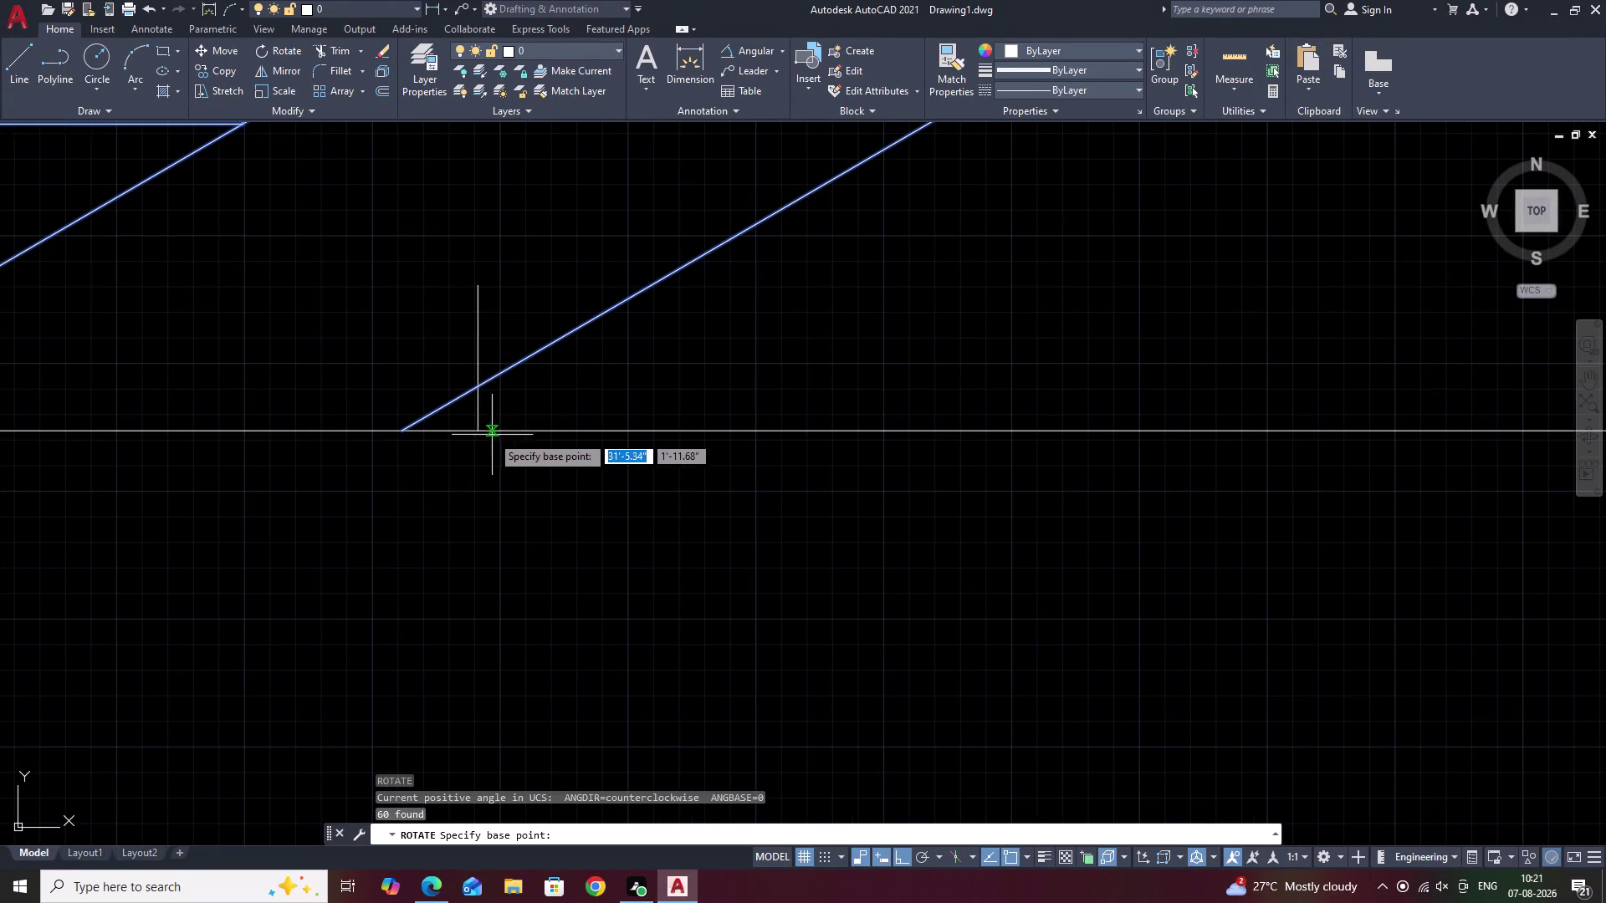
click(481, 431)
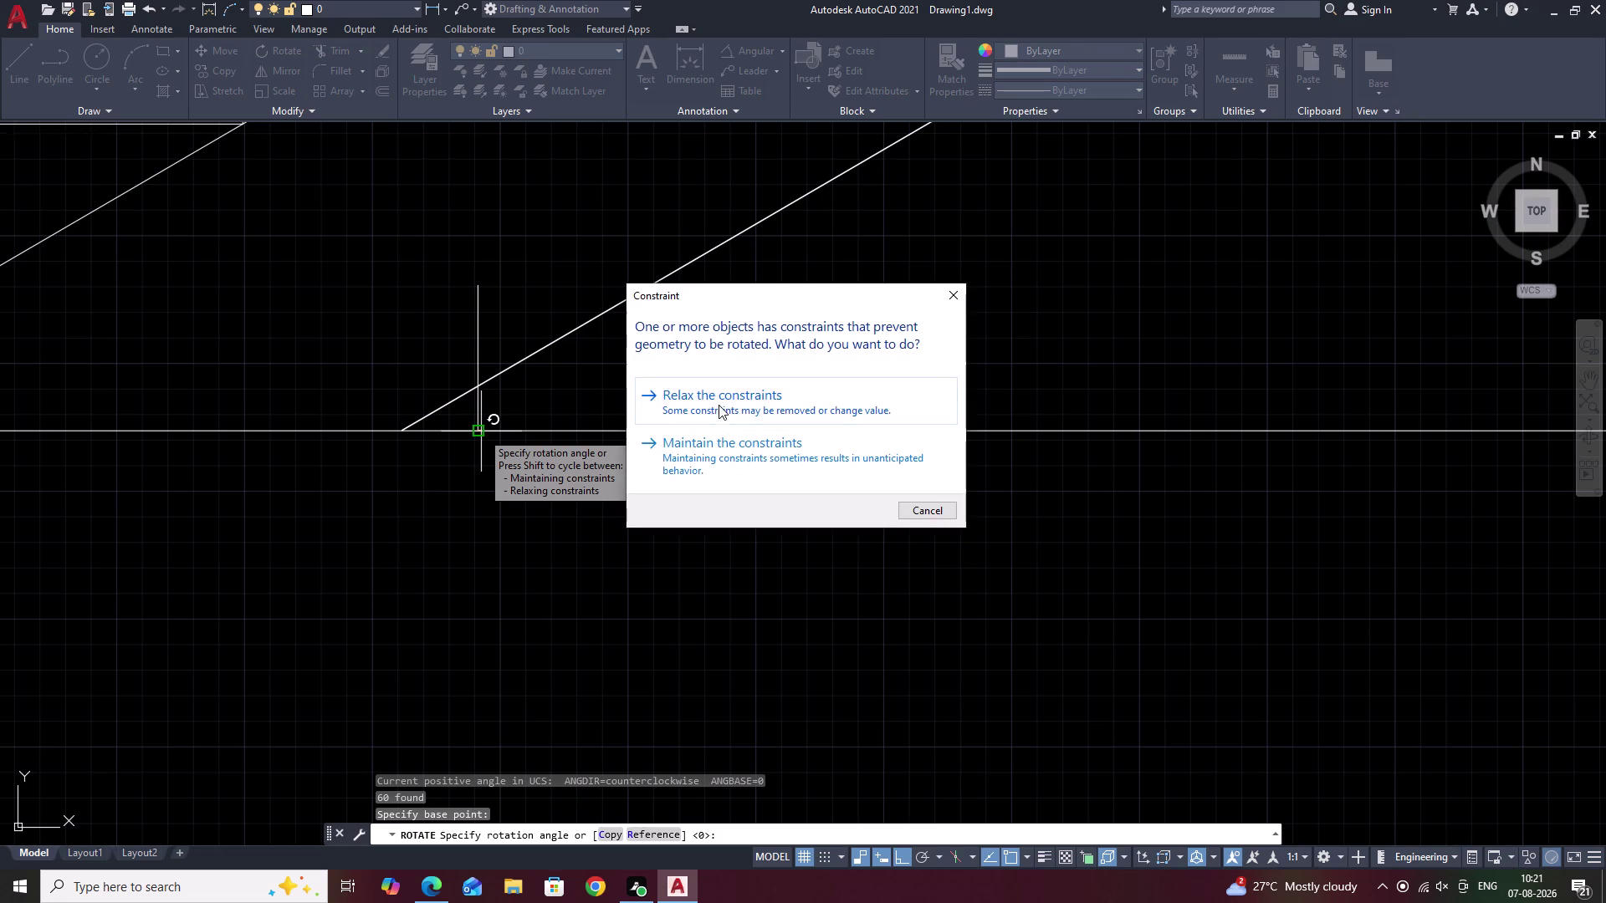
click(719, 405)
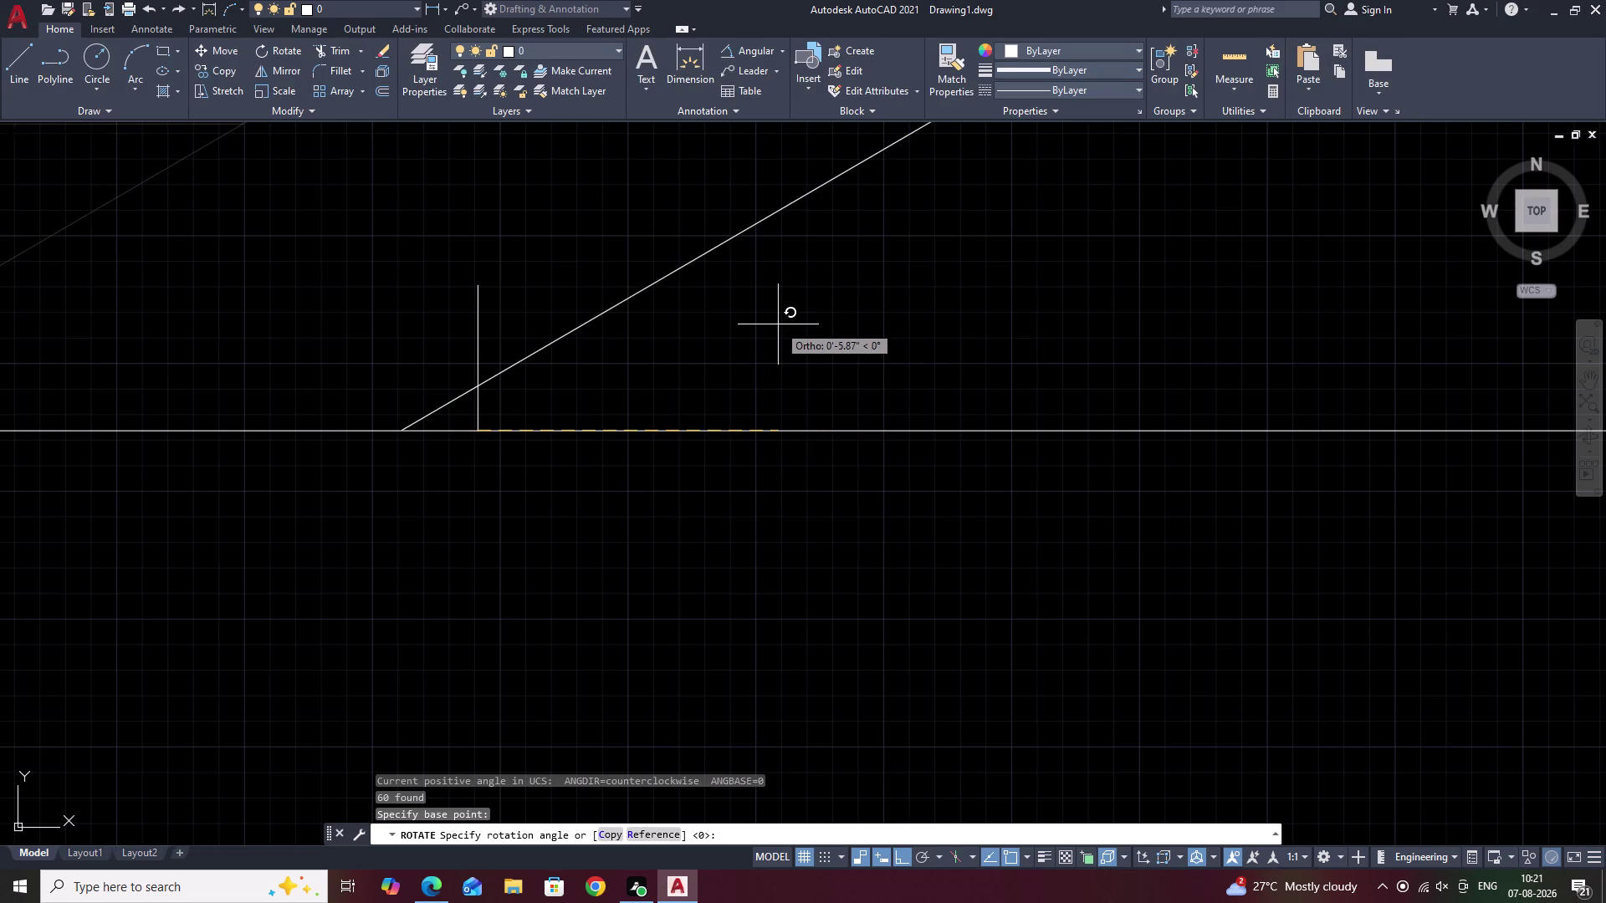
text(27)
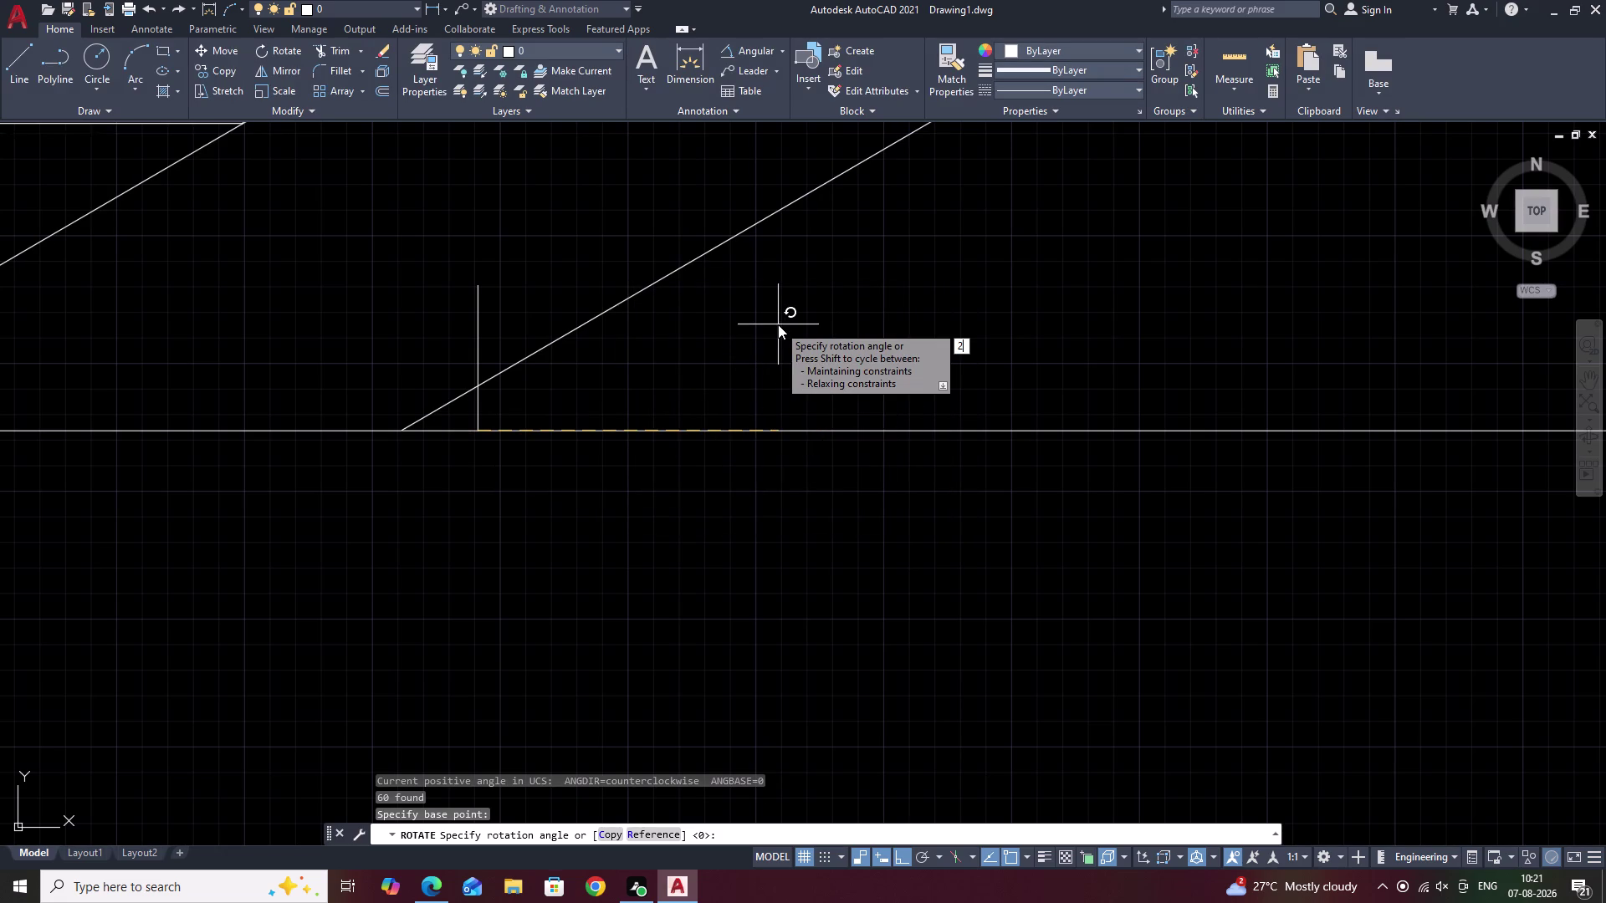
key(space)
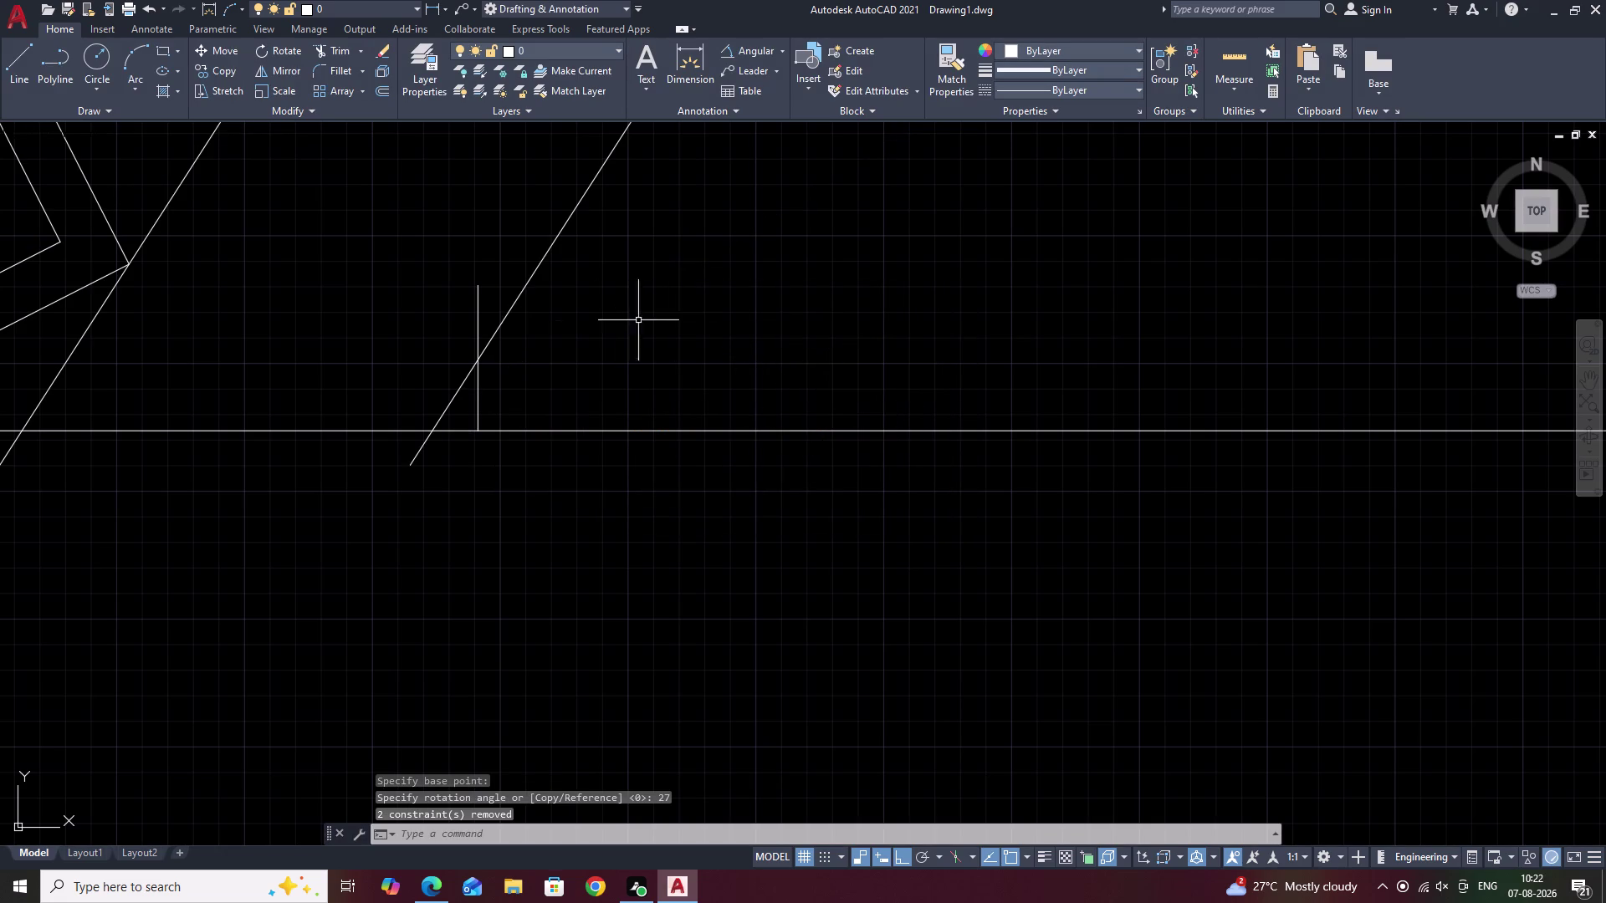
scroll(up, 3)
scroll(down, 3)
scroll(down, 3)
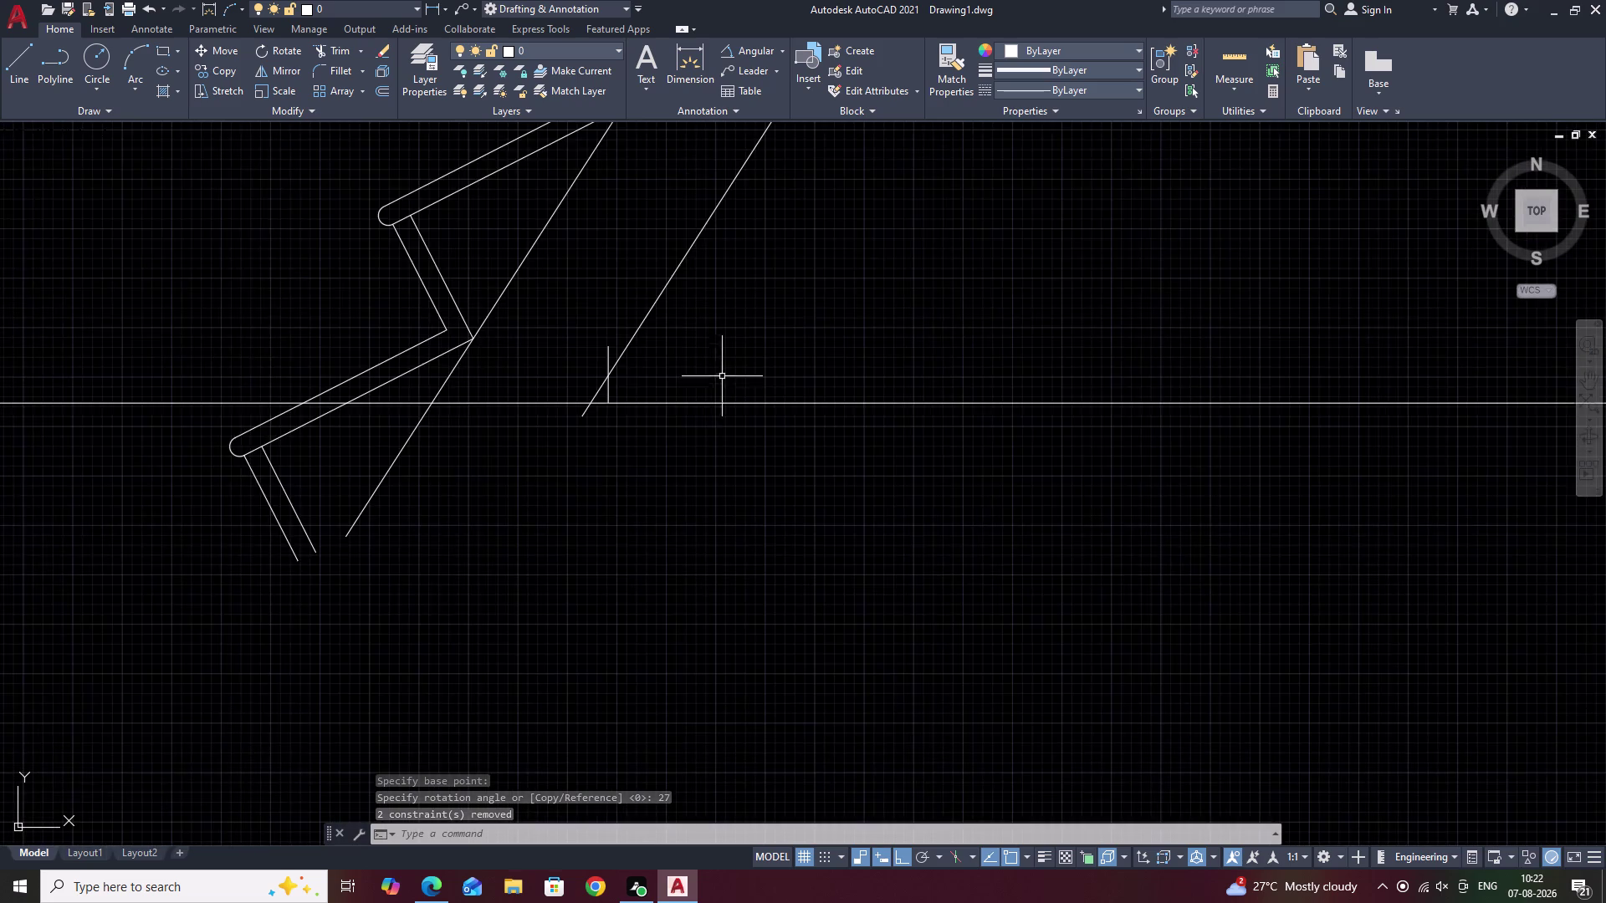
scroll(down, 3)
scroll(down, 3)
middle_drag(897, 287, 871, 380)
scroll(up, 3)
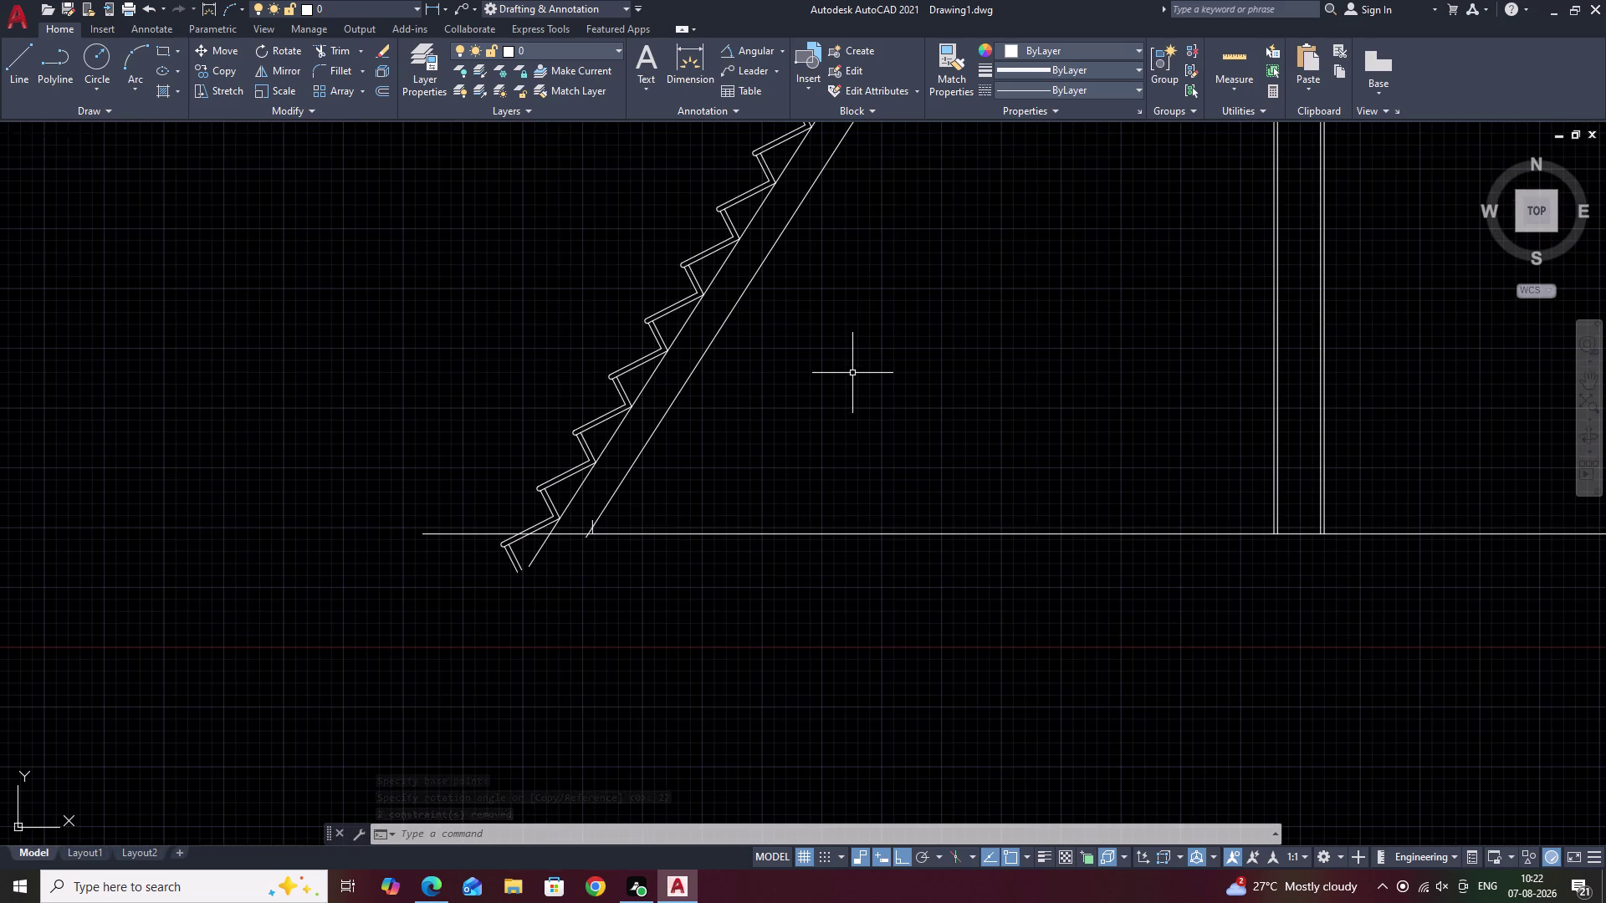
scroll(down, 3)
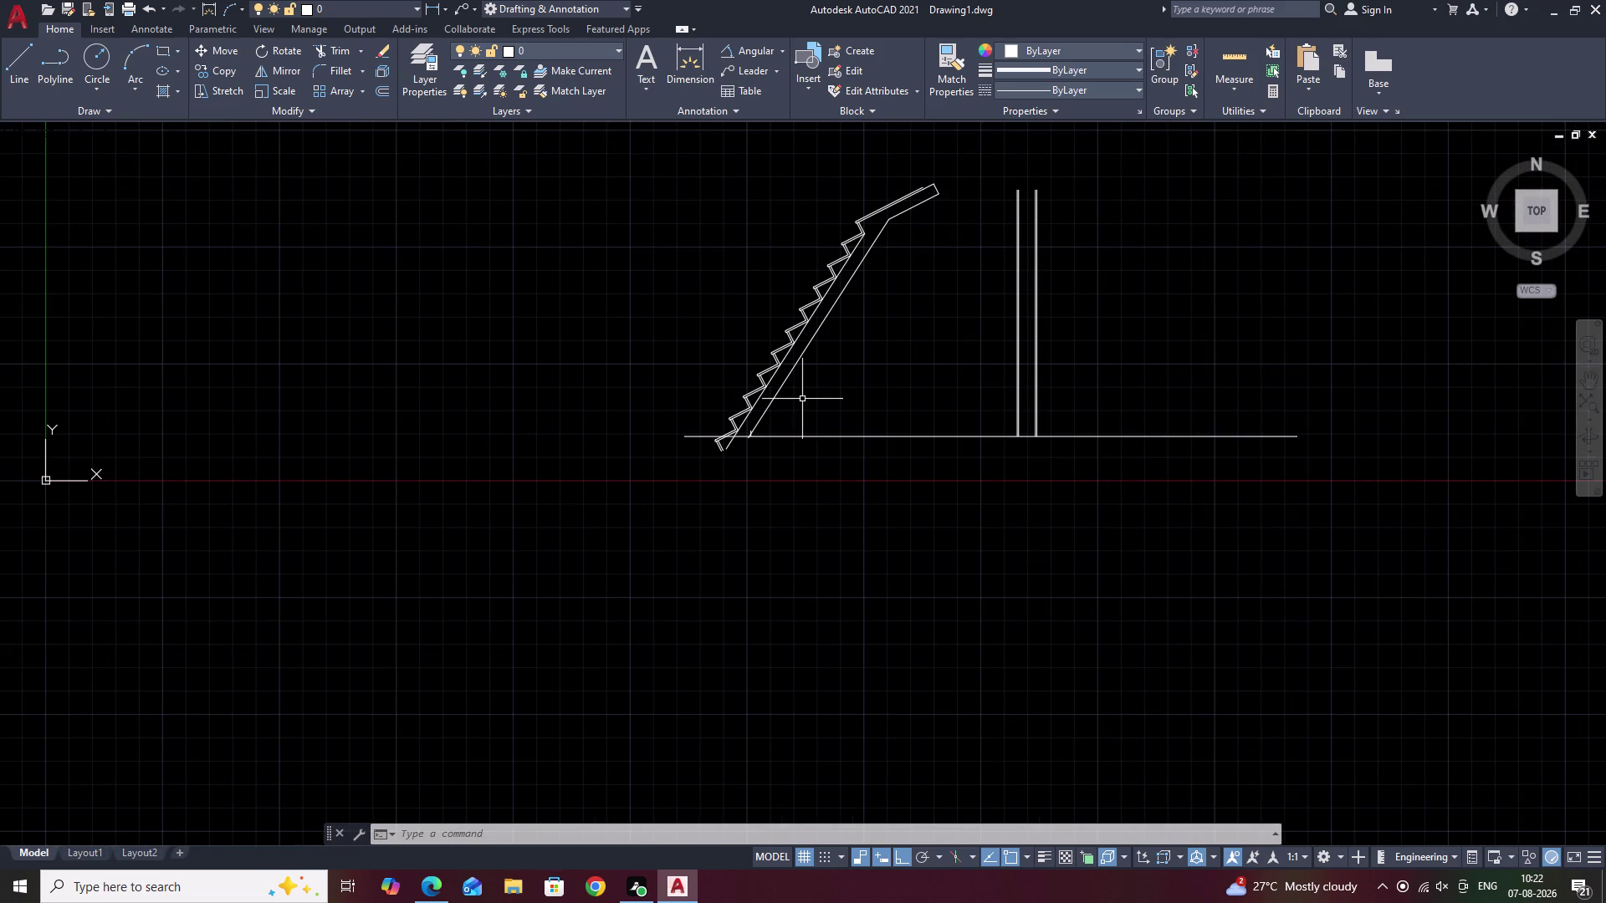
key(ctrl+z)
key(ctrl+z)
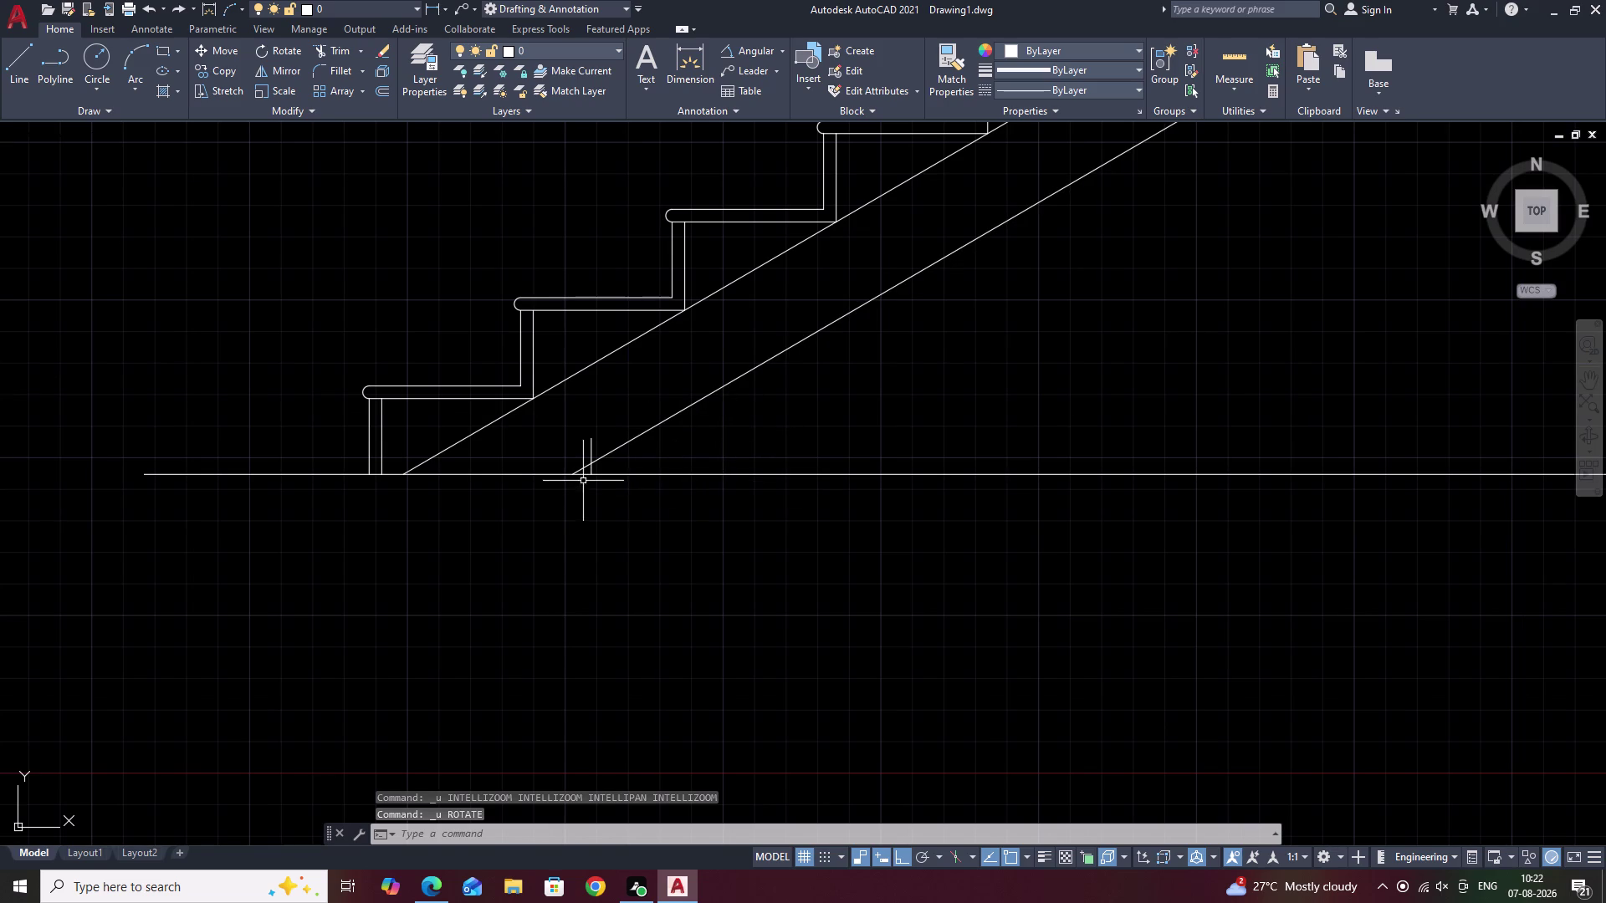
scroll(up, 3)
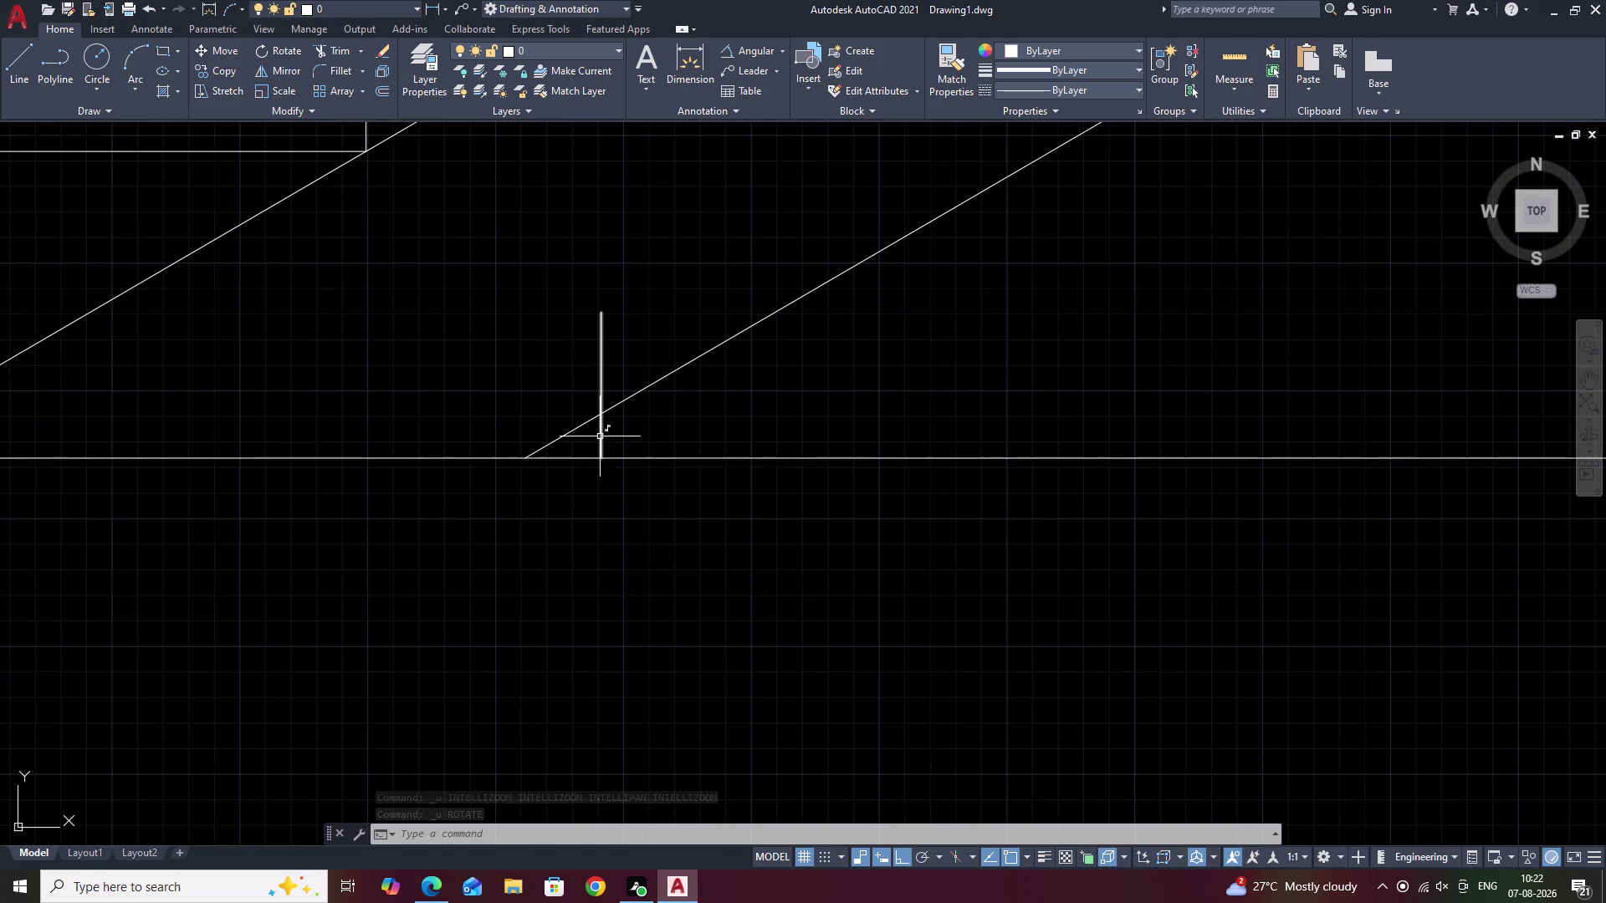
click(600, 437)
text(E)
key(space)
scroll(down, 3)
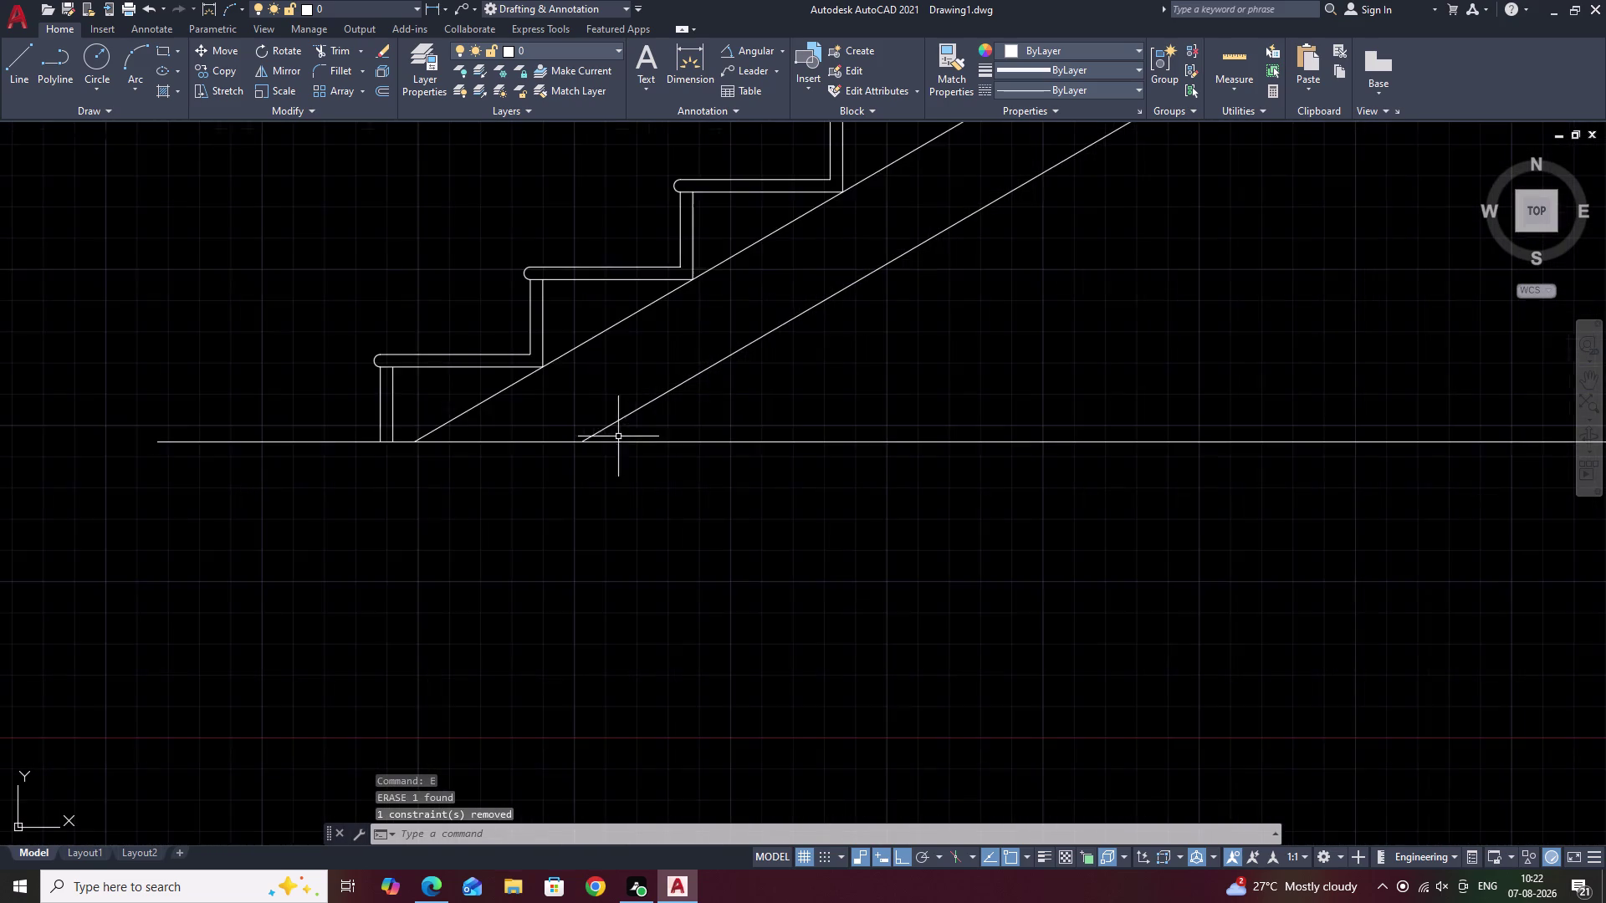
scroll(down, 3)
scroll(down, 3)
middle_drag(939, 413, 933, 474)
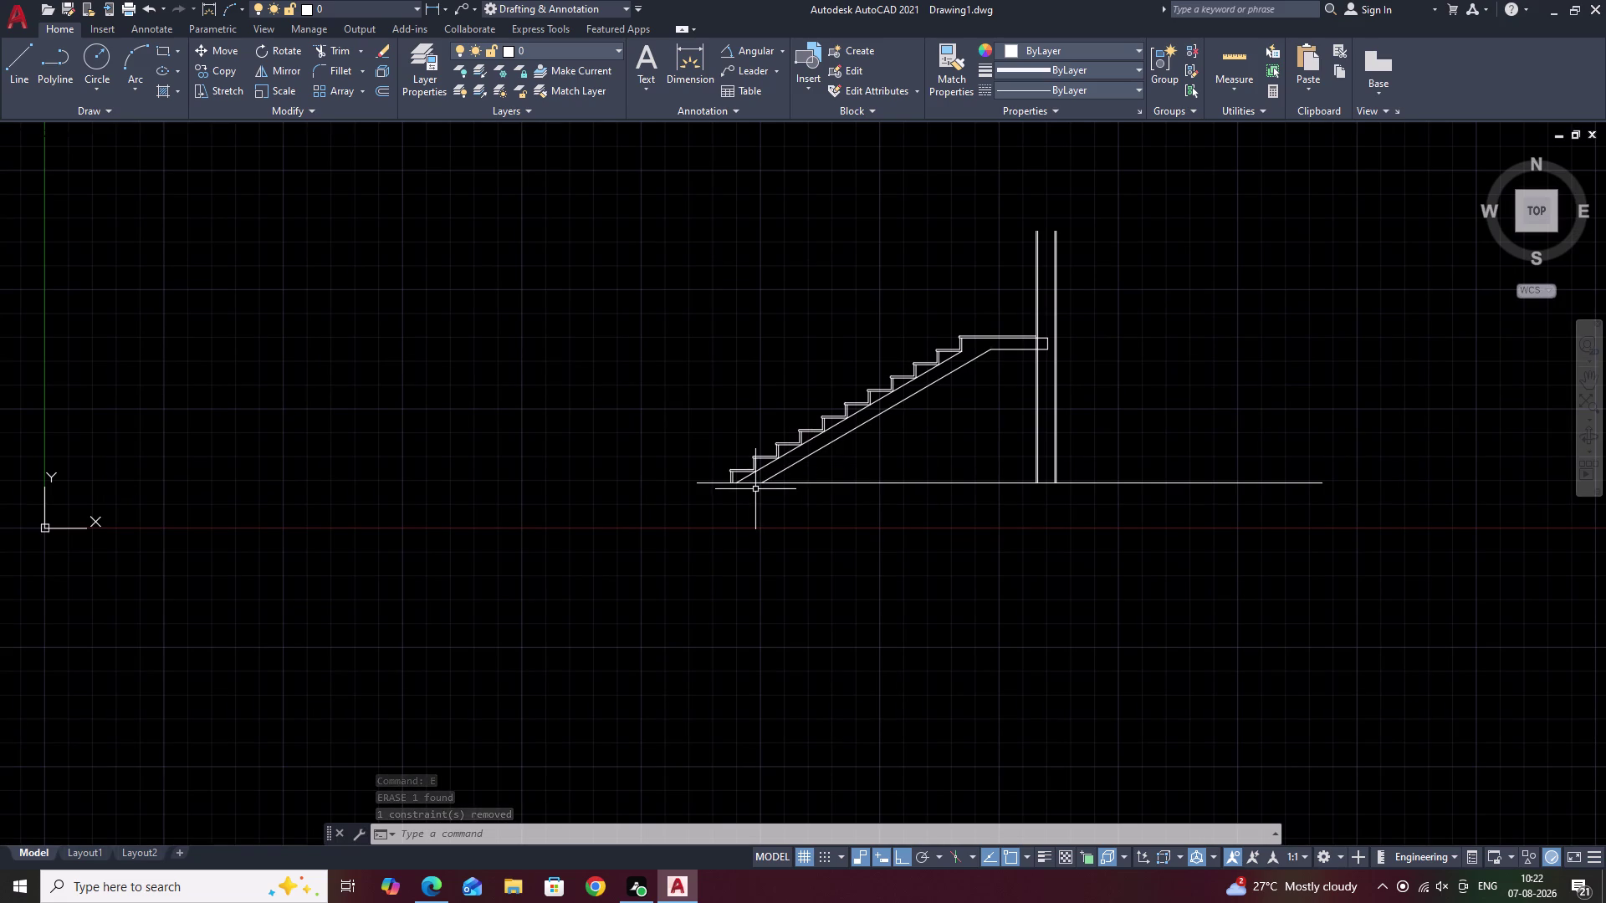
scroll(up, 3)
scroll(down, 3)
middle_drag(956, 465, 650, 527)
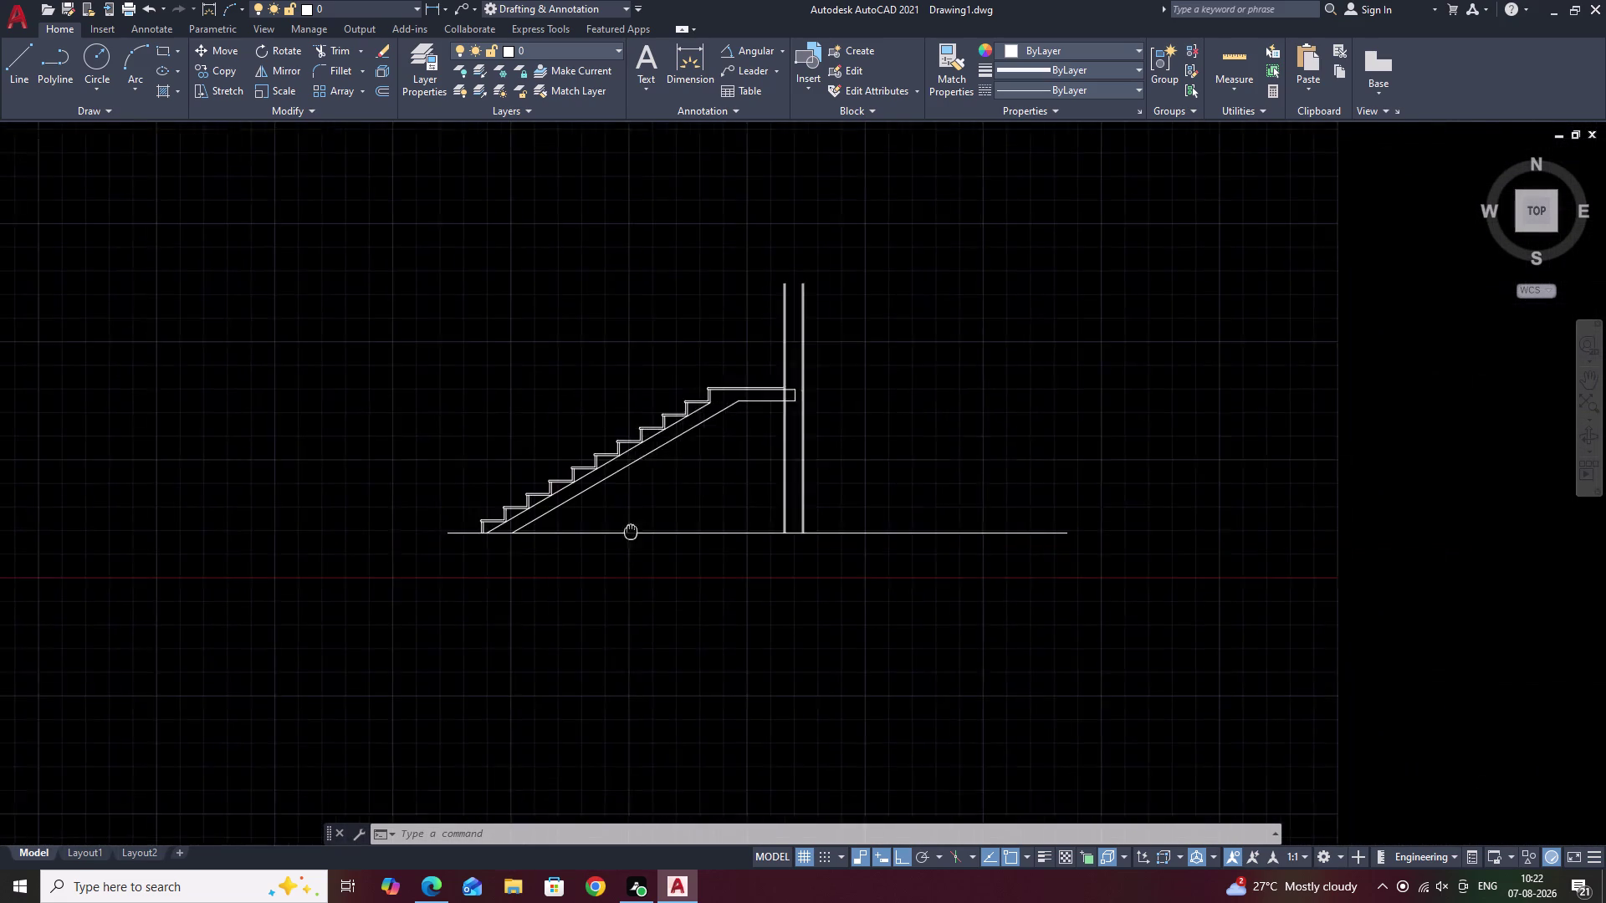
middle_drag(649, 527, 536, 564)
middle_drag(1064, 469, 893, 500)
text(L)
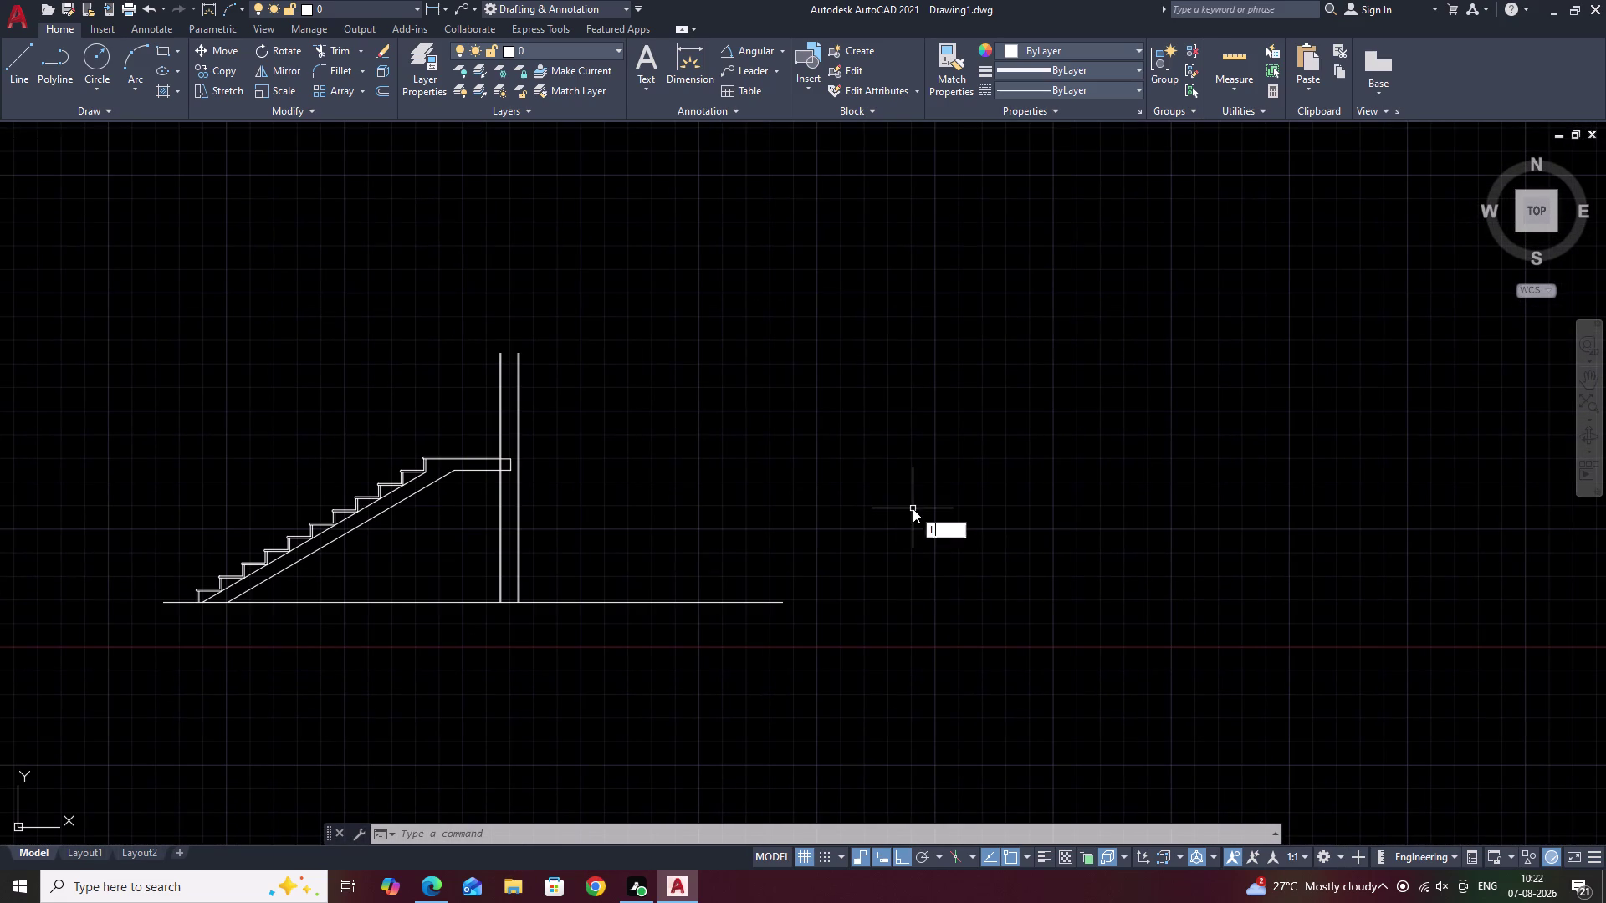
Draw a horizontal line to the right of the staircase, just above floor level.
key(space)
click(1038, 599)
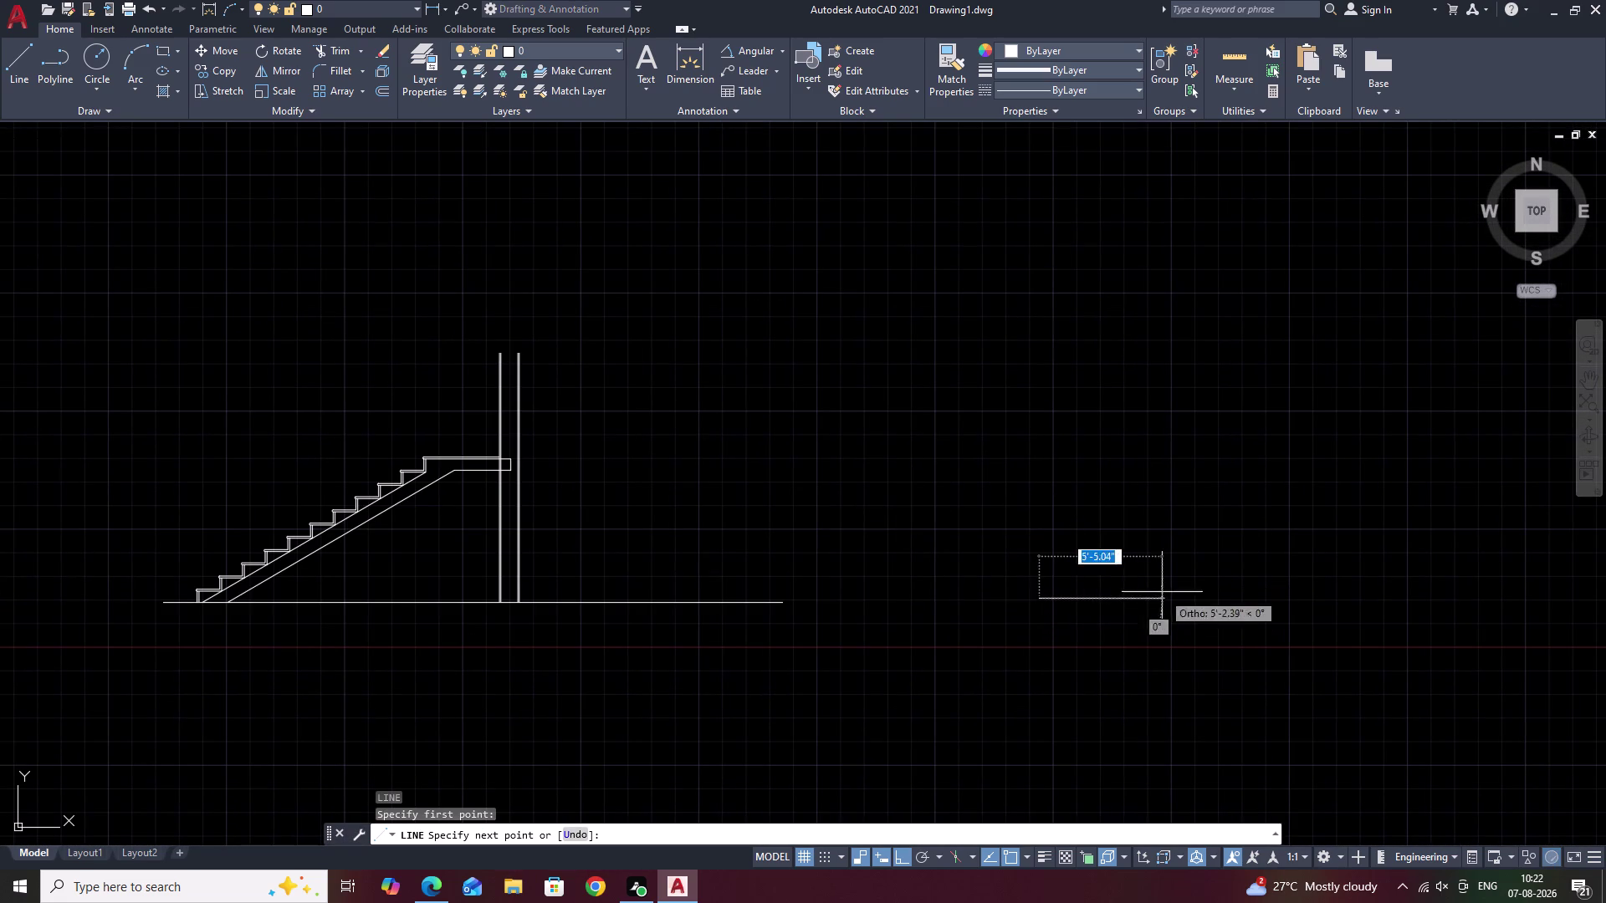
click(1257, 598)
key(space)
Cancel the extra line attempts and pan the staircase toward the view centre.
key(space)
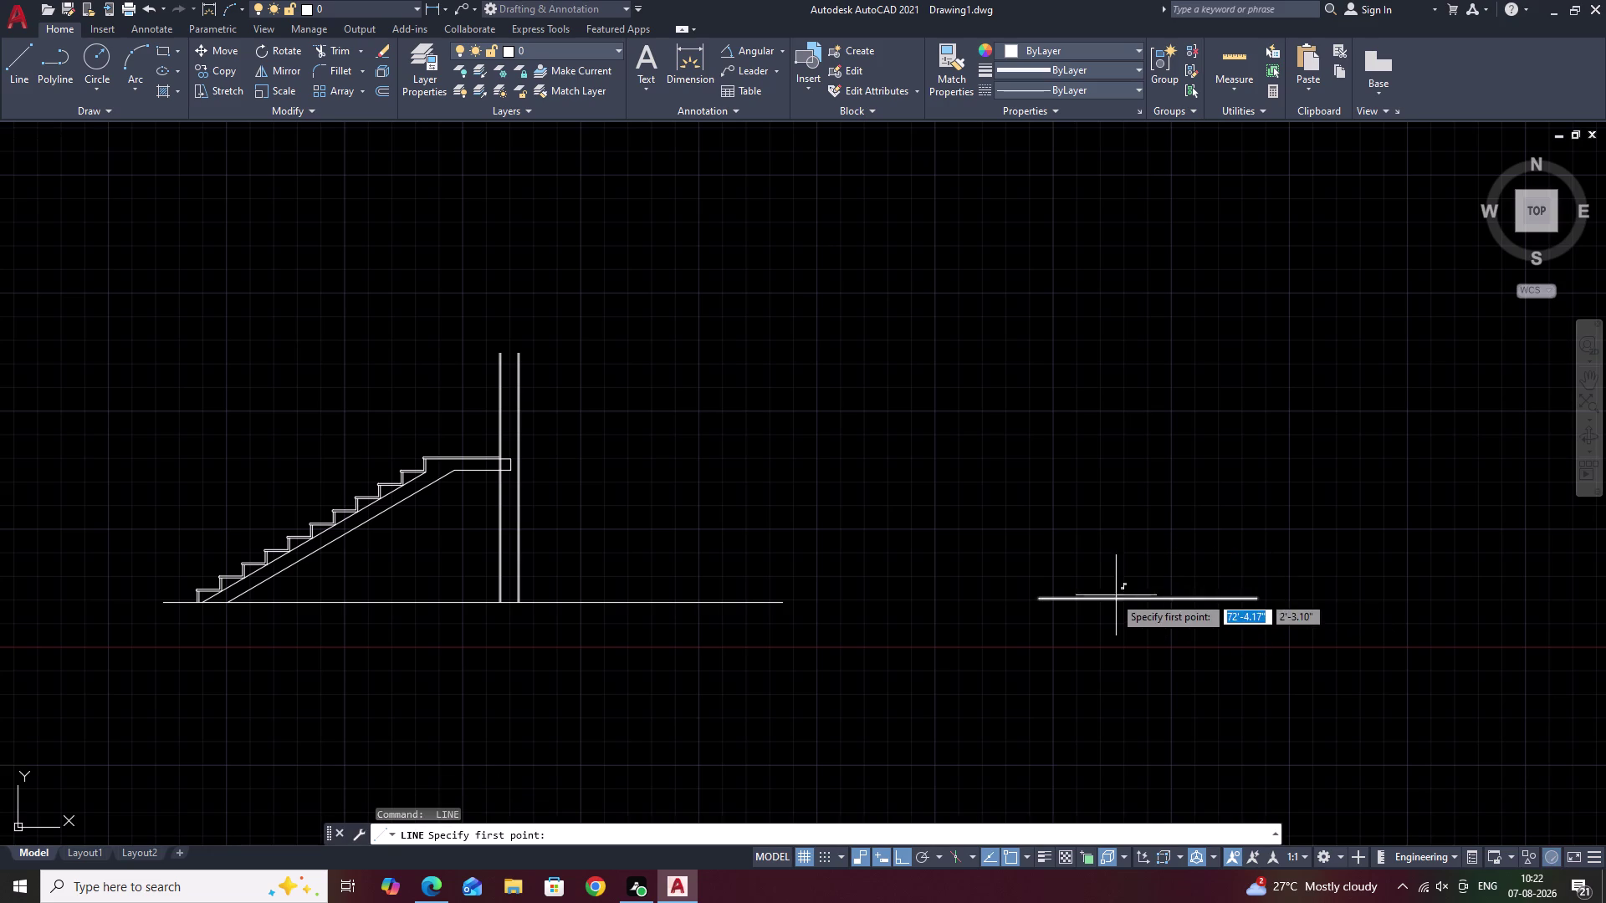
key(l)
key(space)
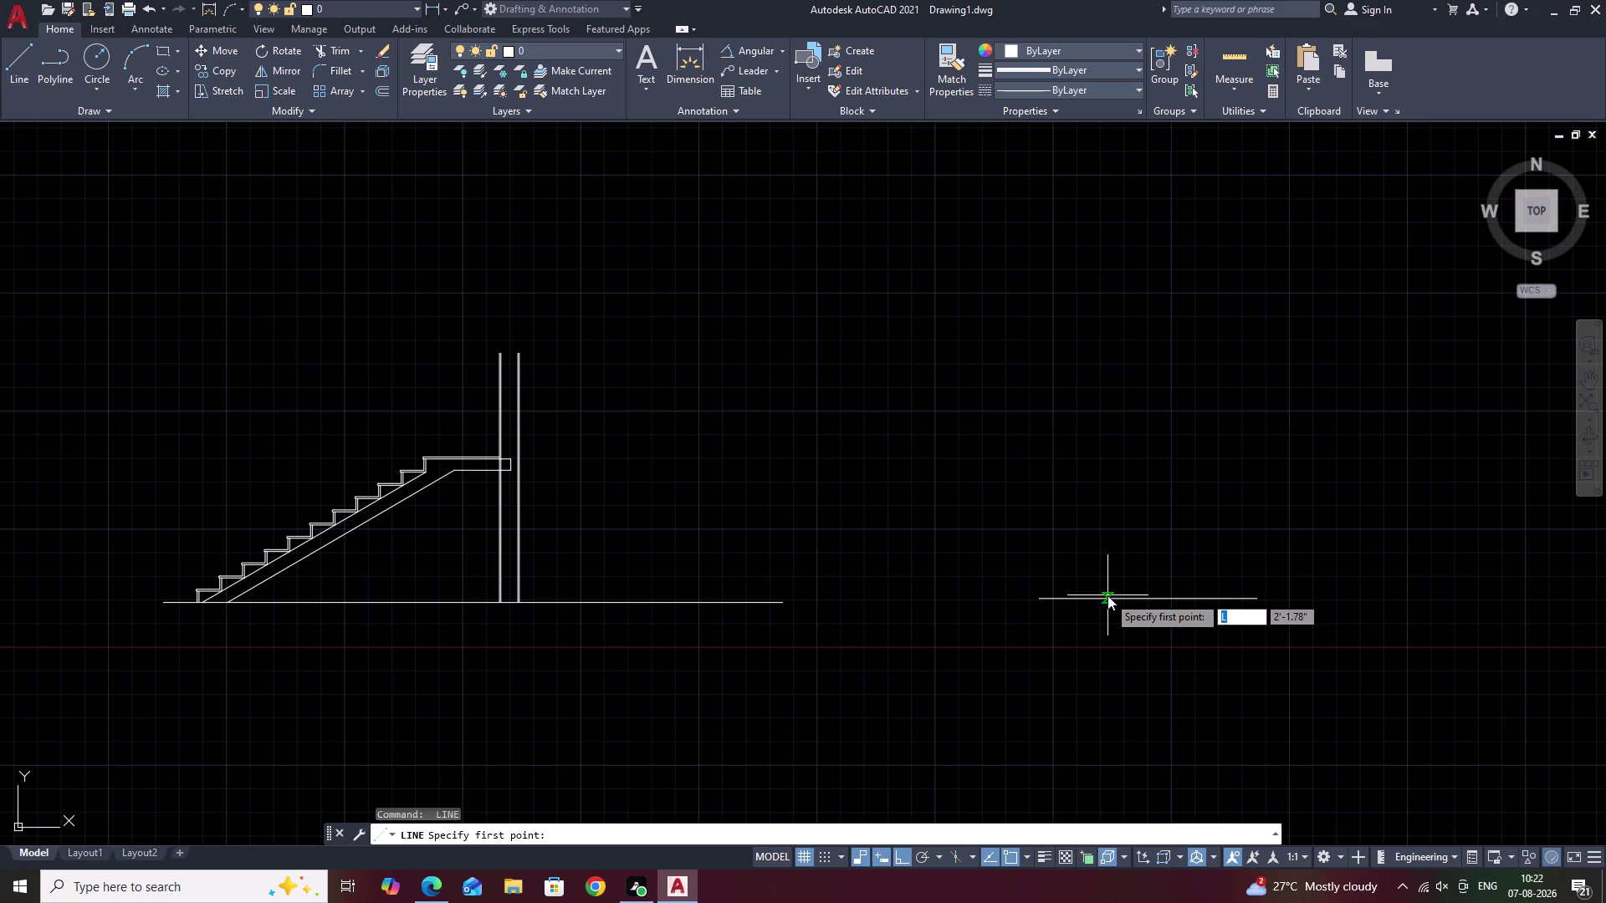
key(space)
key(Escape)
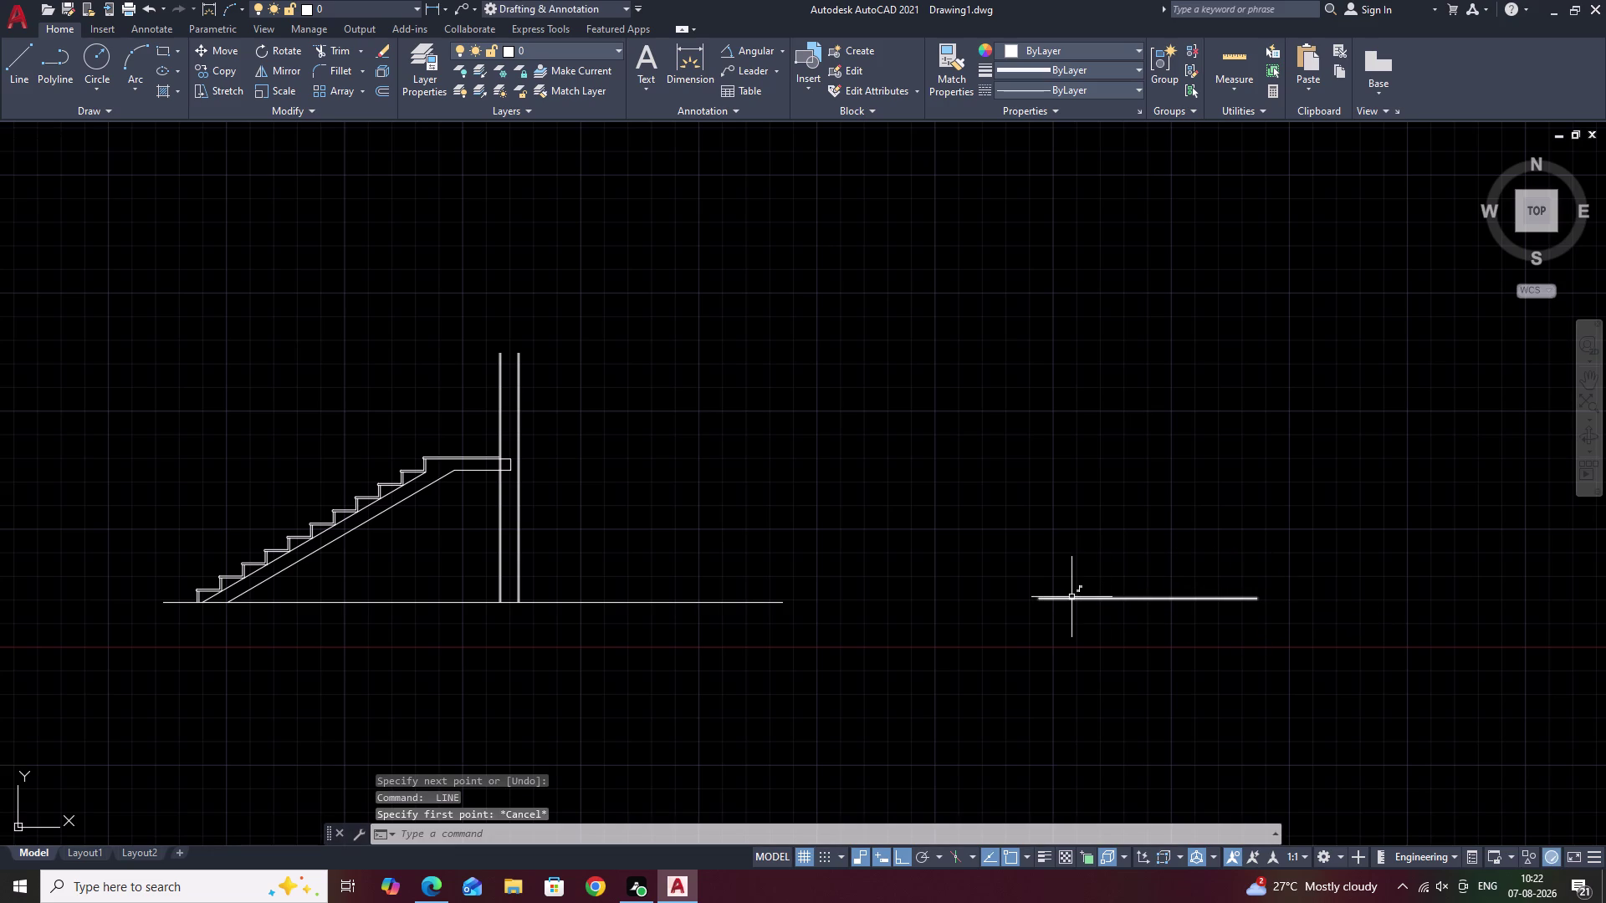
text(L)
key(space)
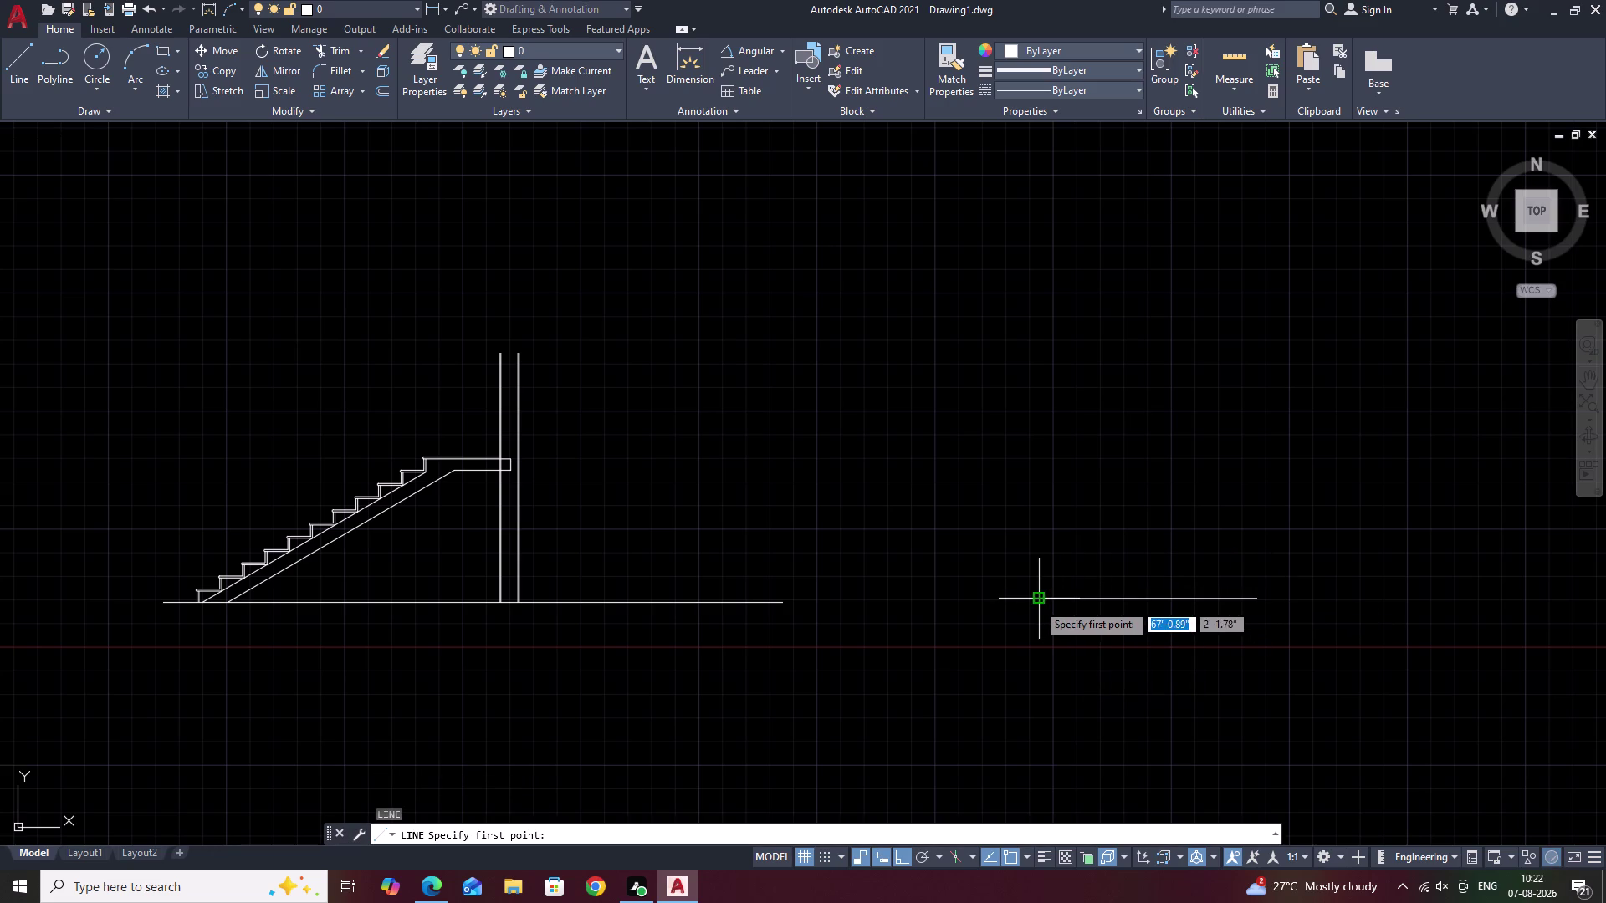
click(1037, 603)
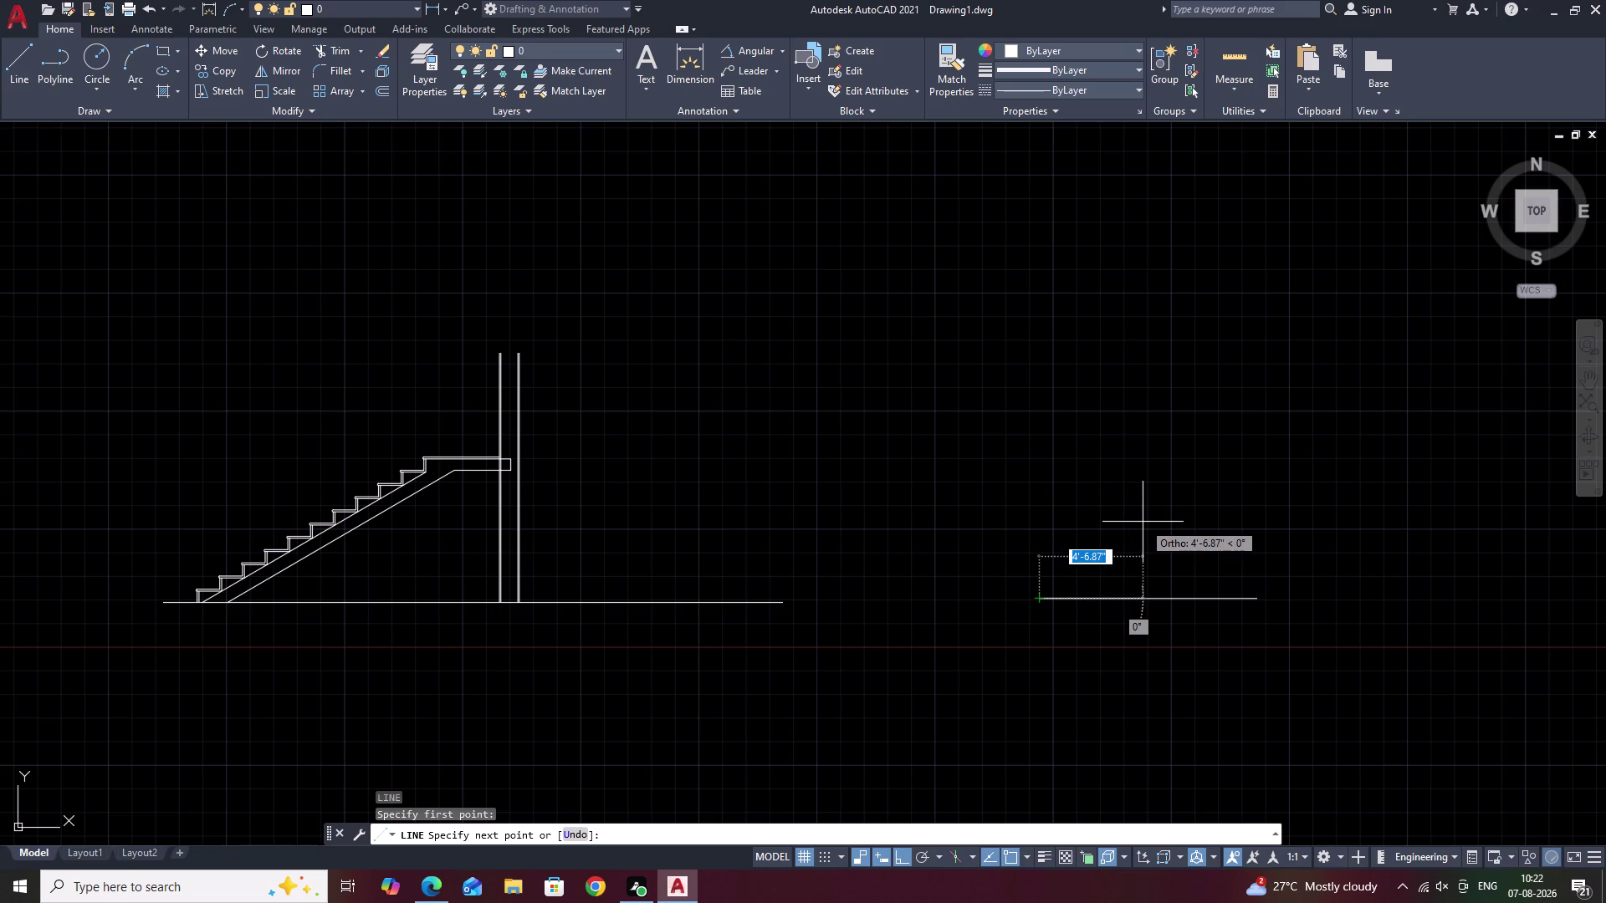
key(Escape)
middle_drag(297, 548, 492, 530)
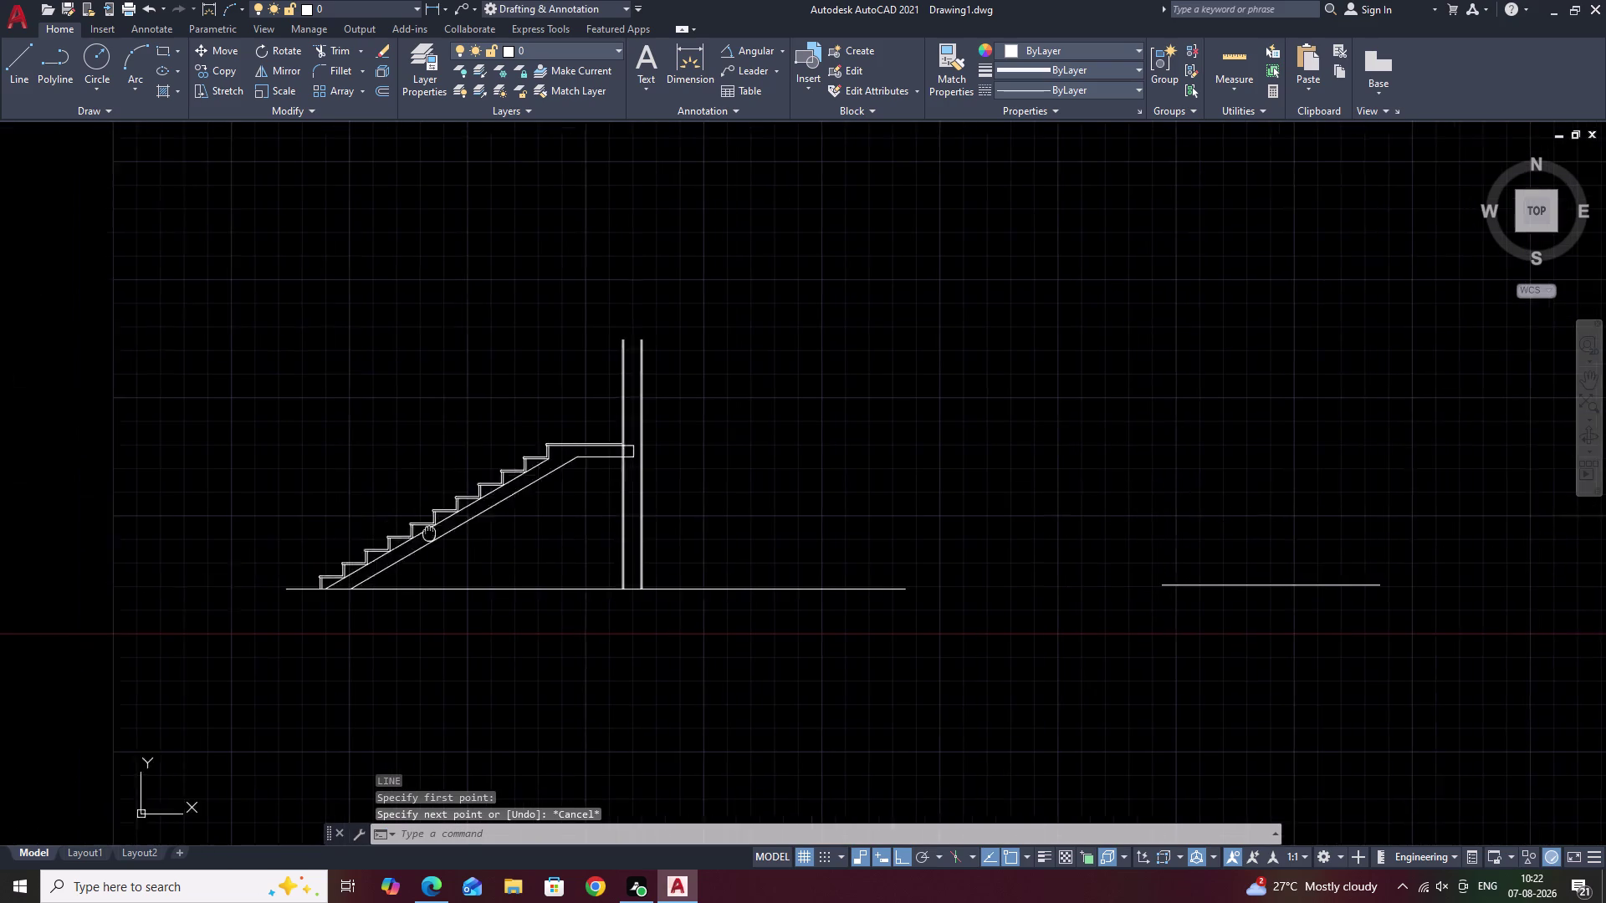
middle_drag(492, 530, 535, 532)
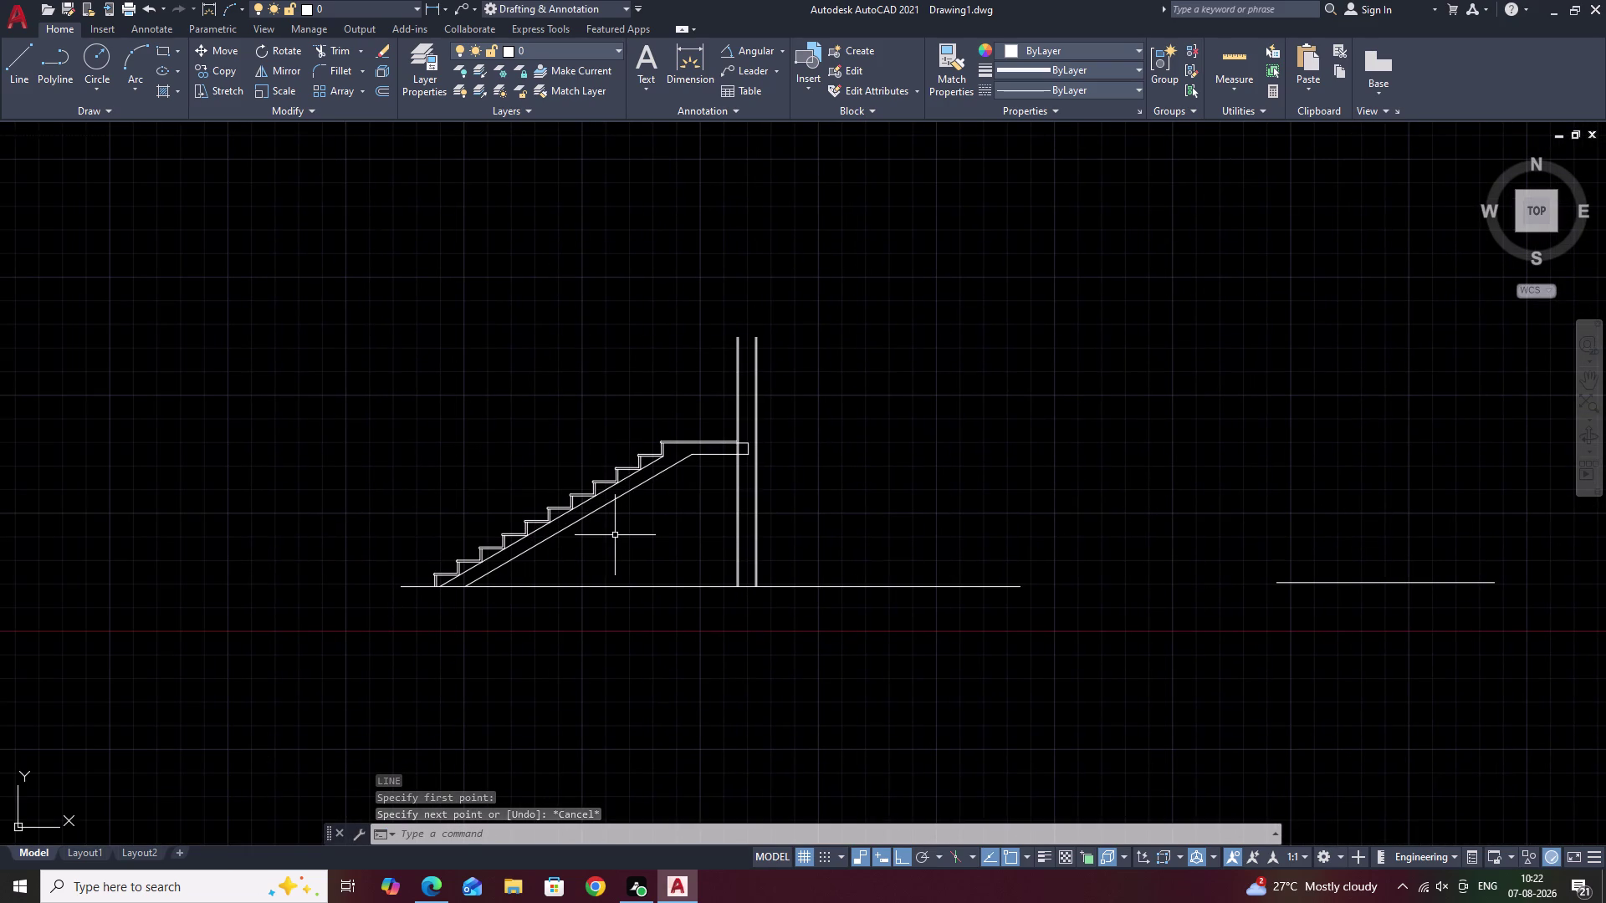
drag(679, 423, 654, 410)
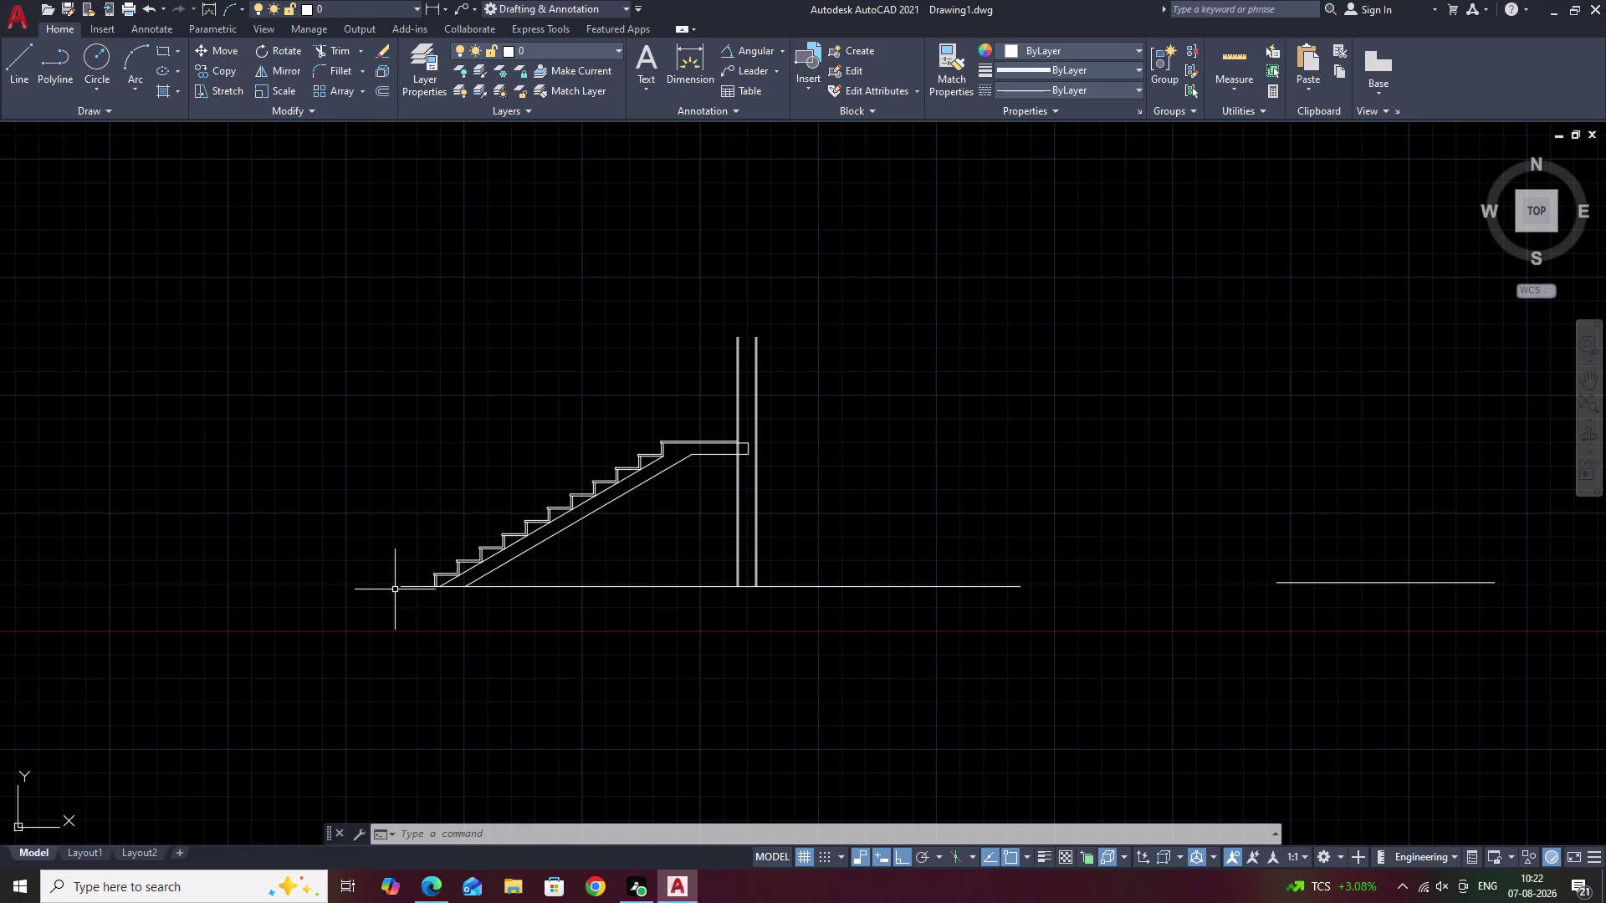
Select the upper treads and the landing edge near the wall with crossing selections.
scroll(up, 3)
middle_drag(403, 593, 537, 537)
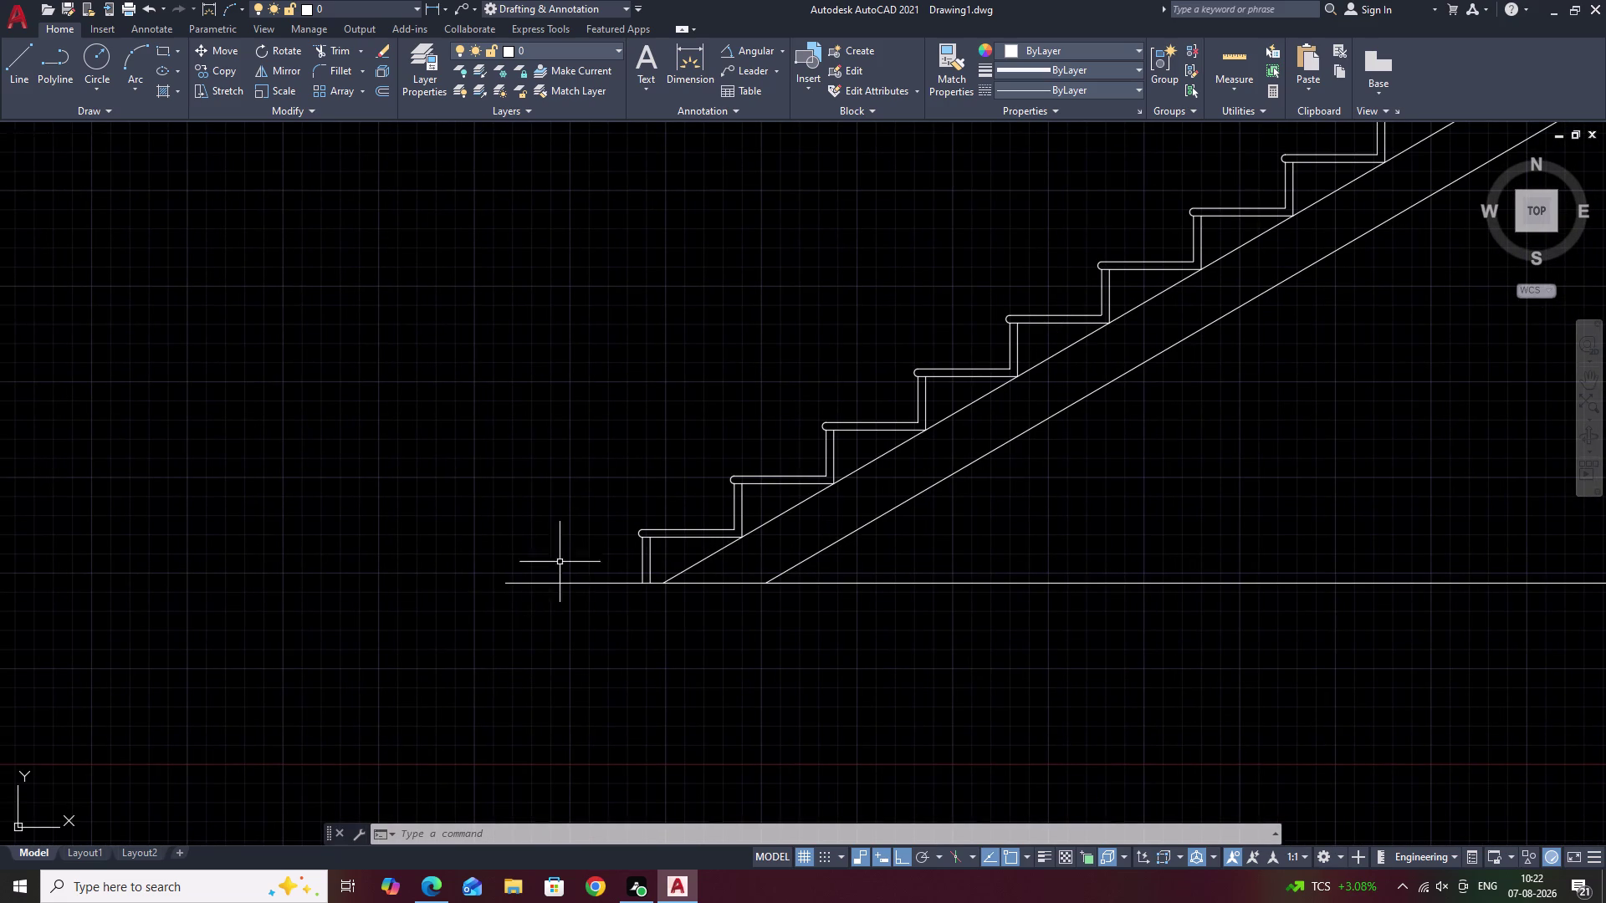
scroll(down, 3)
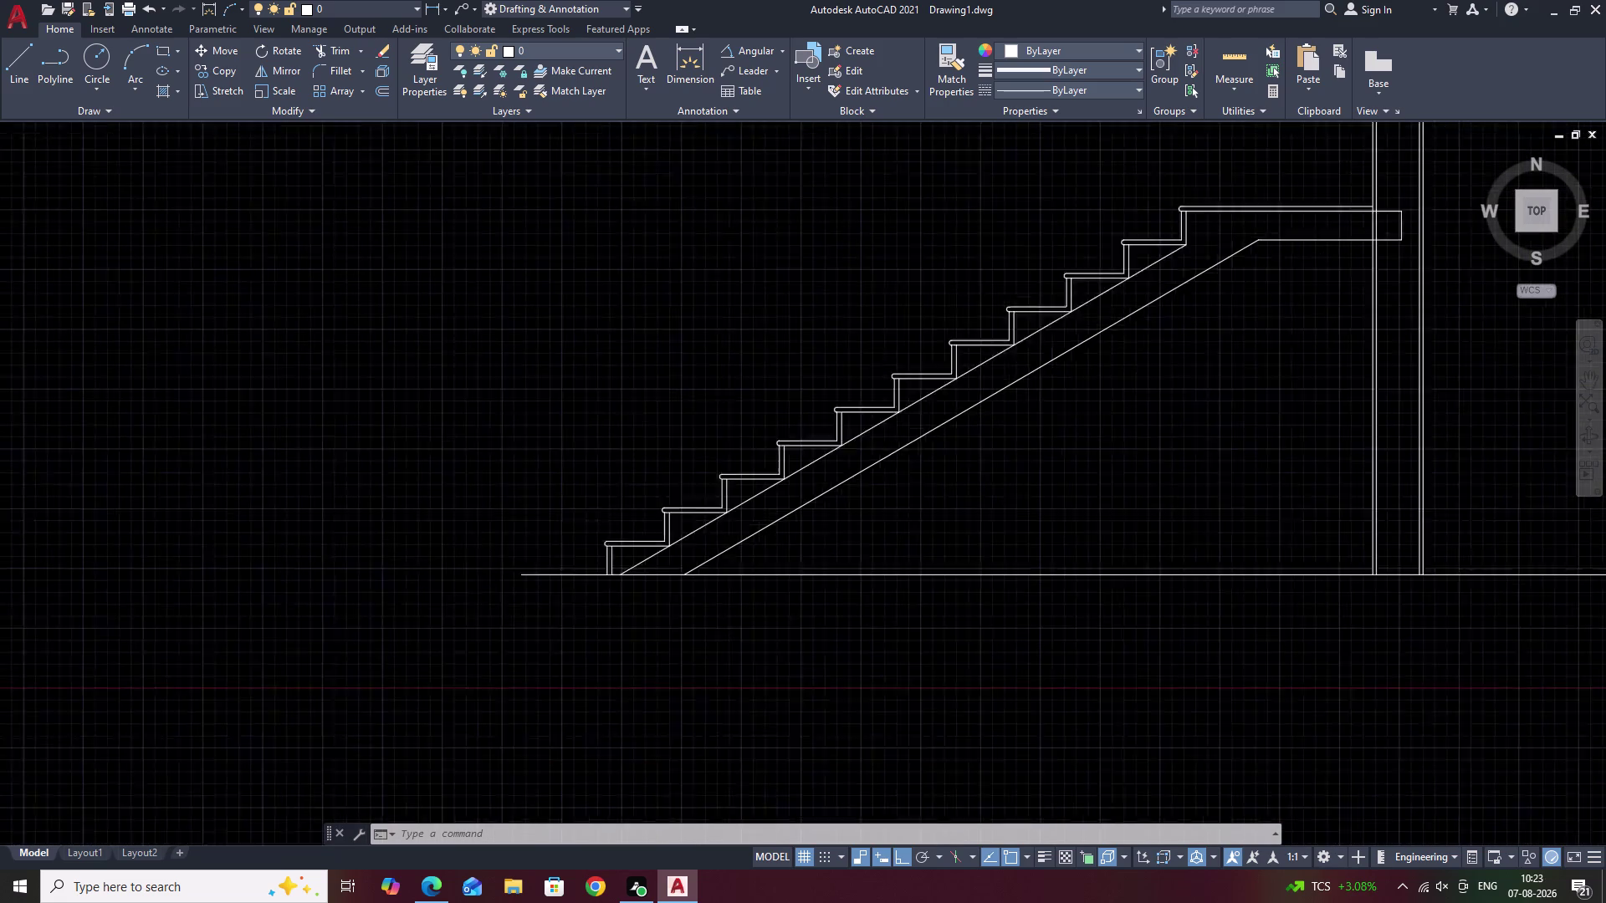
scroll(down, 3)
scroll(up, 3)
drag(953, 216, 864, 208)
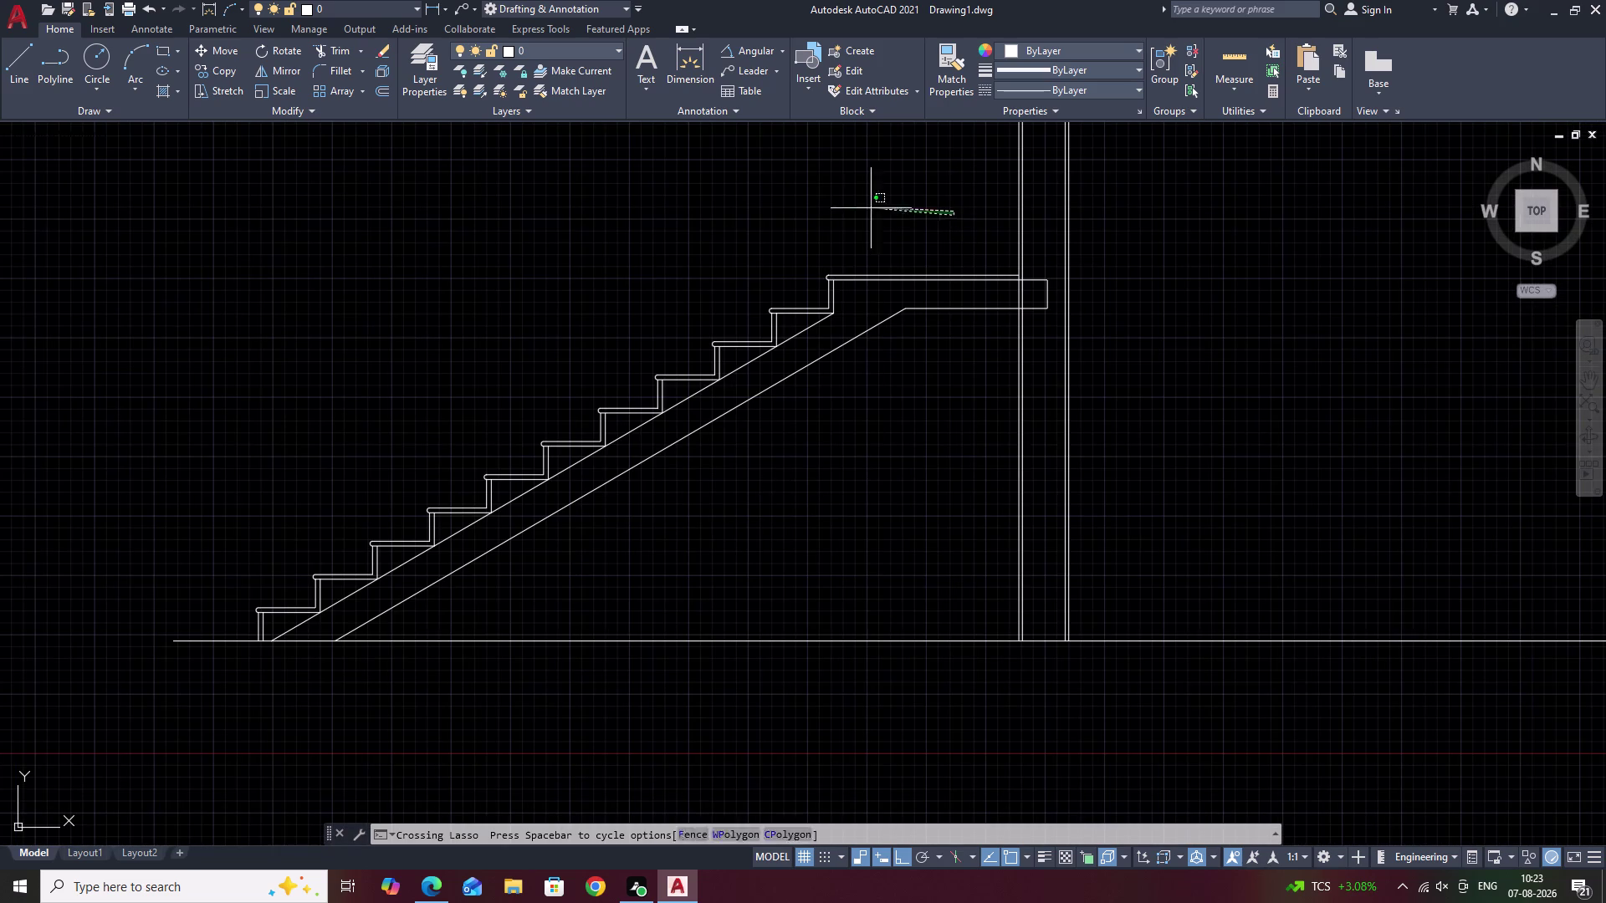
drag(863, 208, 646, 618)
drag(960, 239, 958, 352)
scroll(up, 3)
drag(1060, 230, 1028, 291)
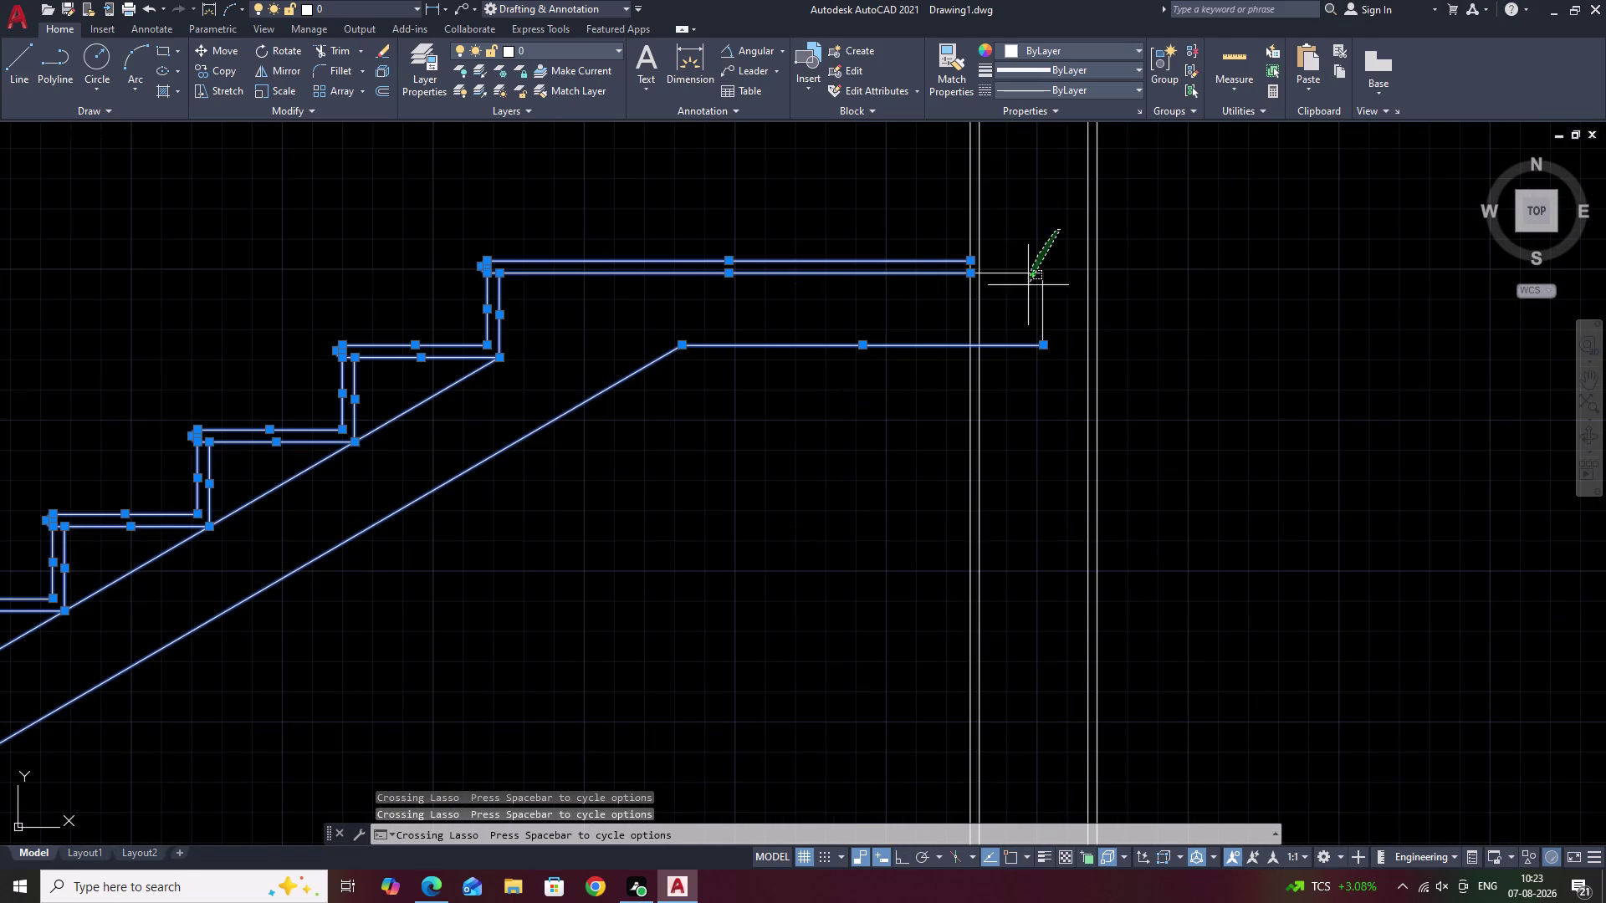
drag(1028, 291, 1032, 318)
Pan toward the lower stair and re-dock the detached object properties panel.
middle_drag(768, 482, 1099, 343)
middle_drag(670, 512, 1232, 238)
middle_drag(899, 419, 1244, 226)
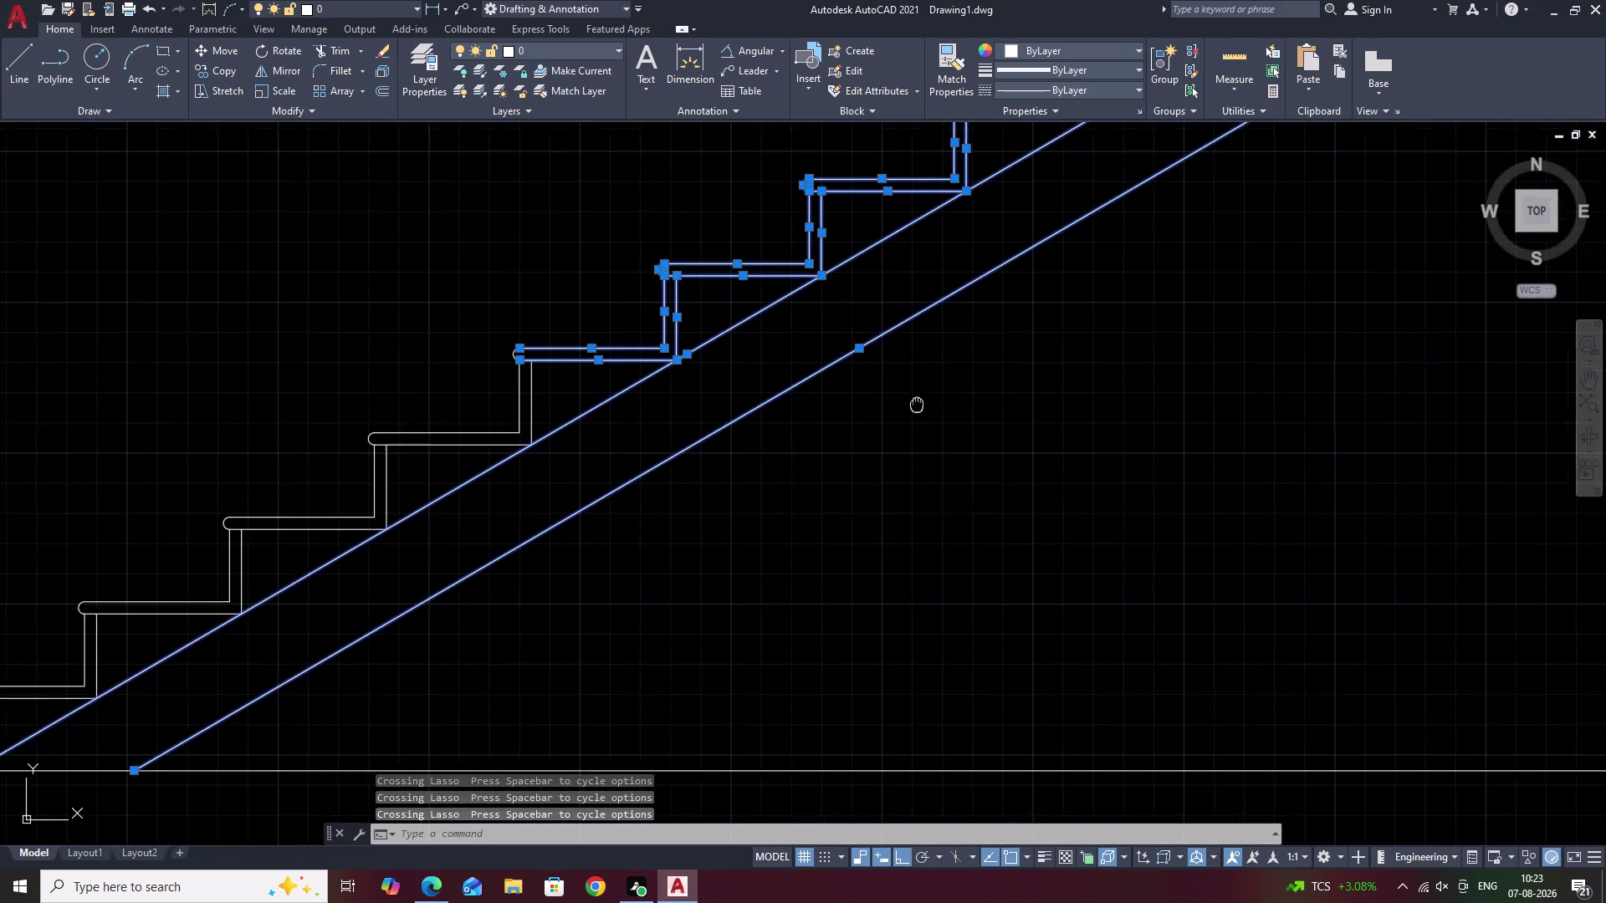
middle_drag(1243, 226, 1292, 200)
drag(1001, 103, 756, 195)
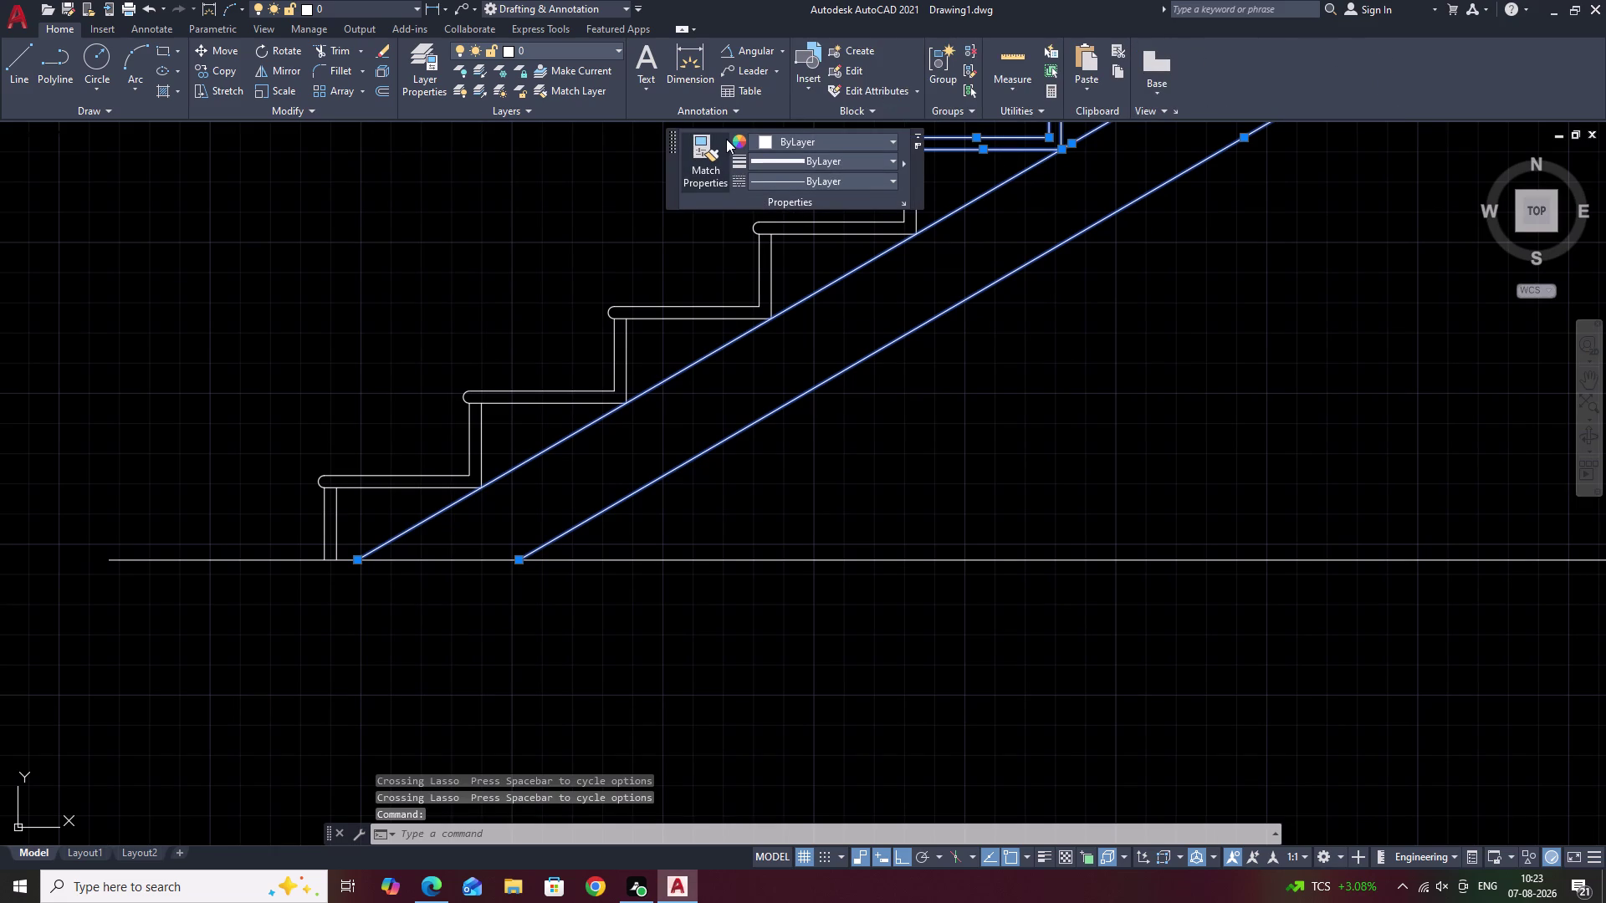
drag(725, 139, 1255, 21)
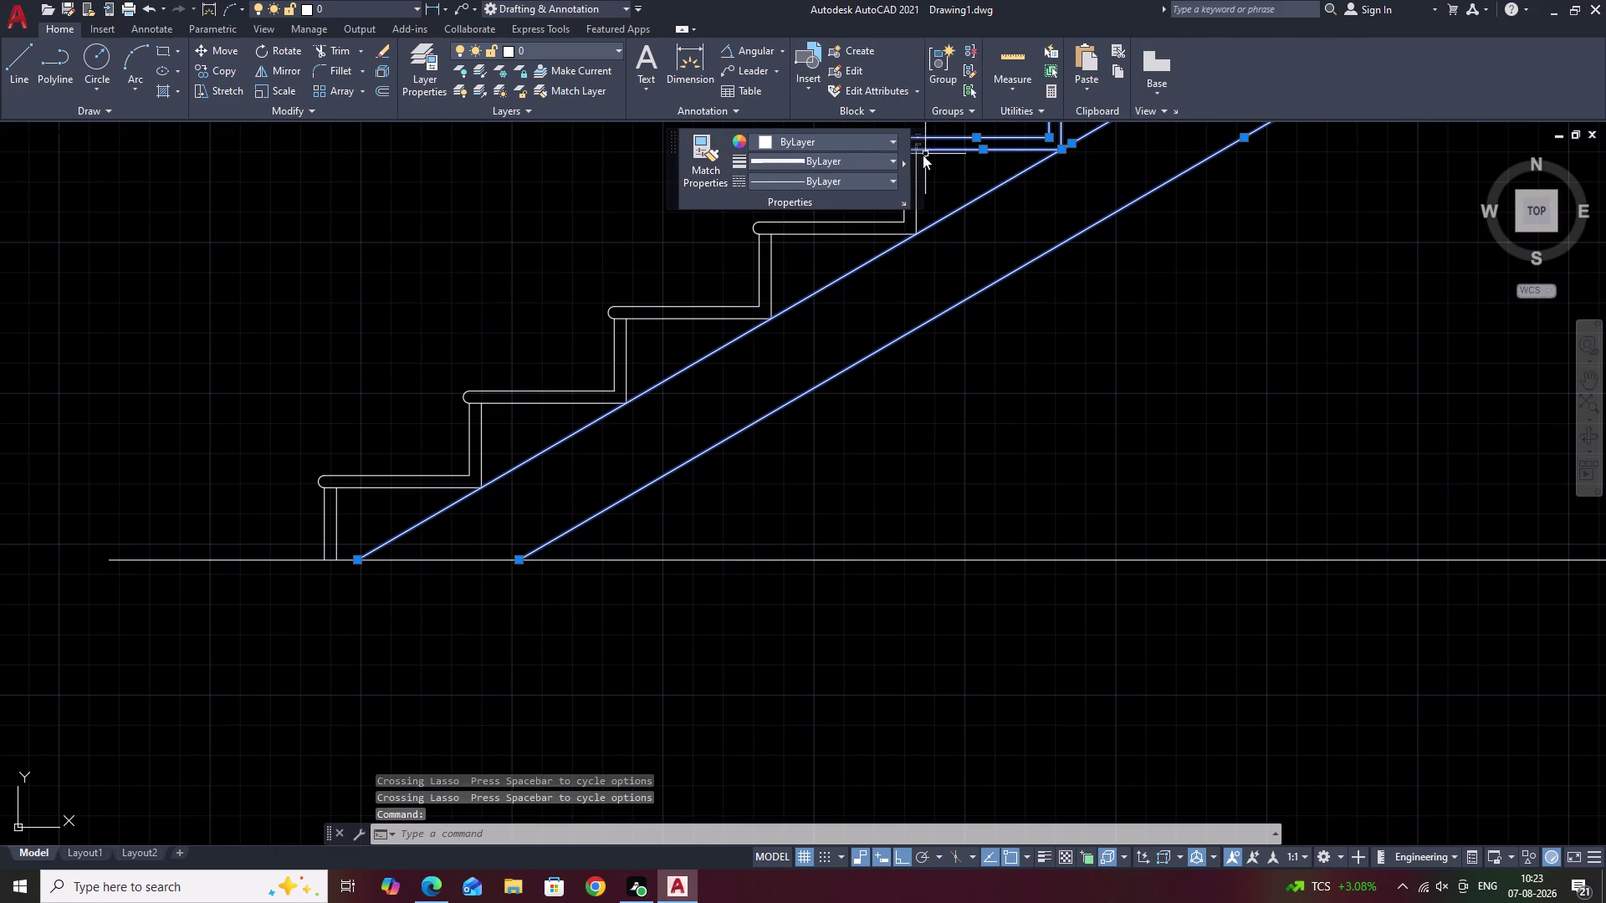
drag(917, 160, 1403, 64)
click(1403, 64)
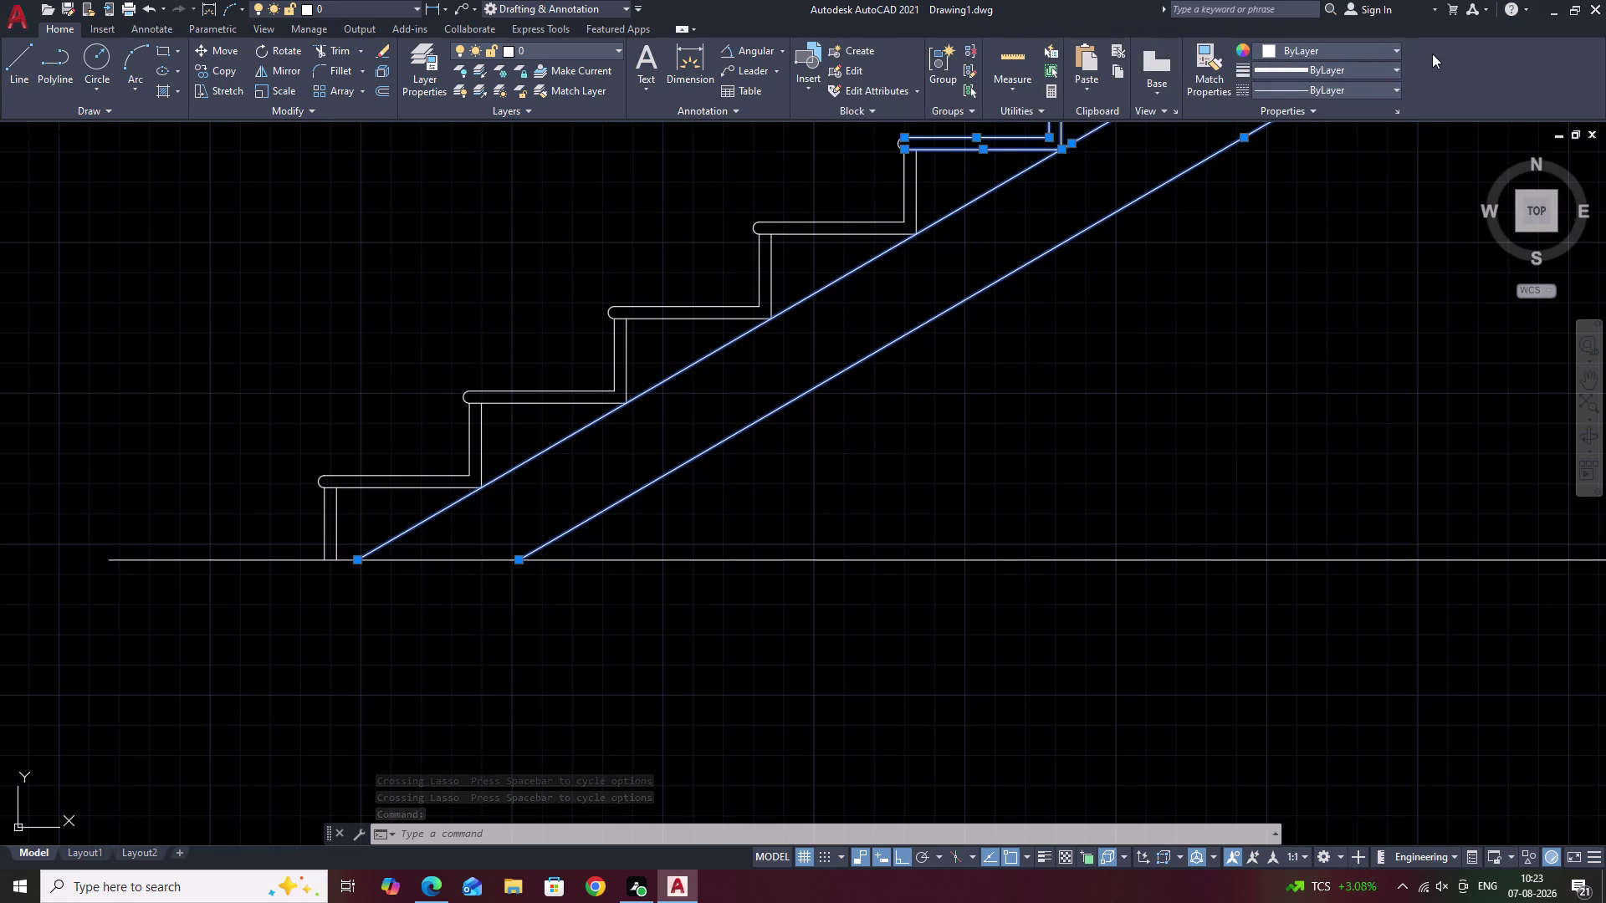
Add the middle and lower treads to the selection.
middle_drag(608, 435, 709, 433)
scroll(down, 3)
middle_click(743, 372)
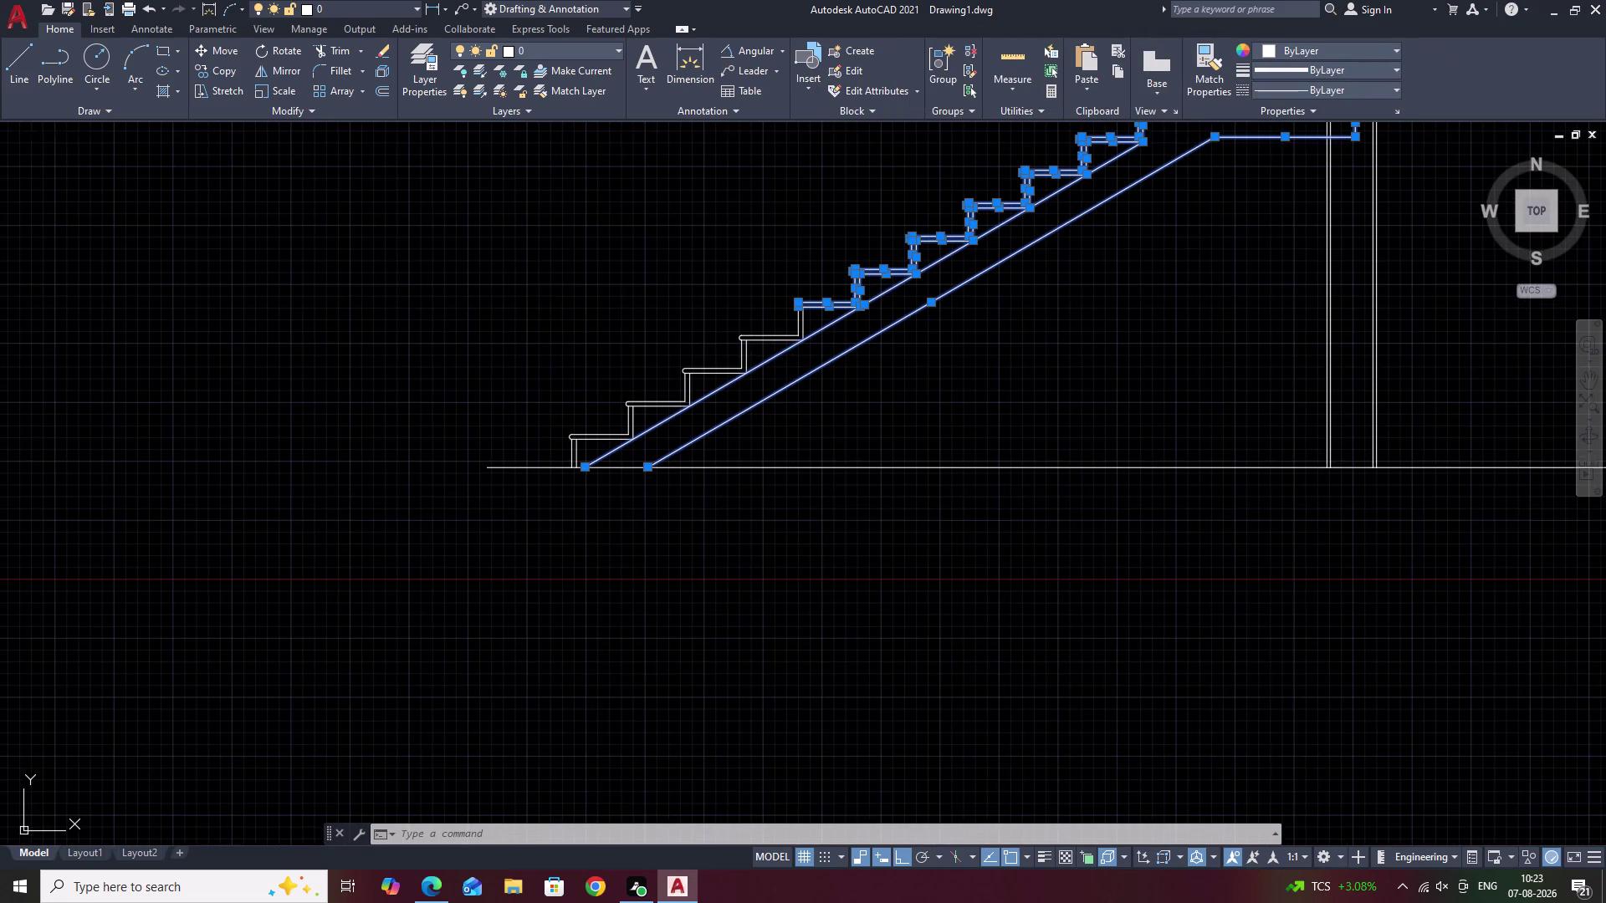
drag(837, 293, 766, 422)
middle_drag(656, 432, 731, 385)
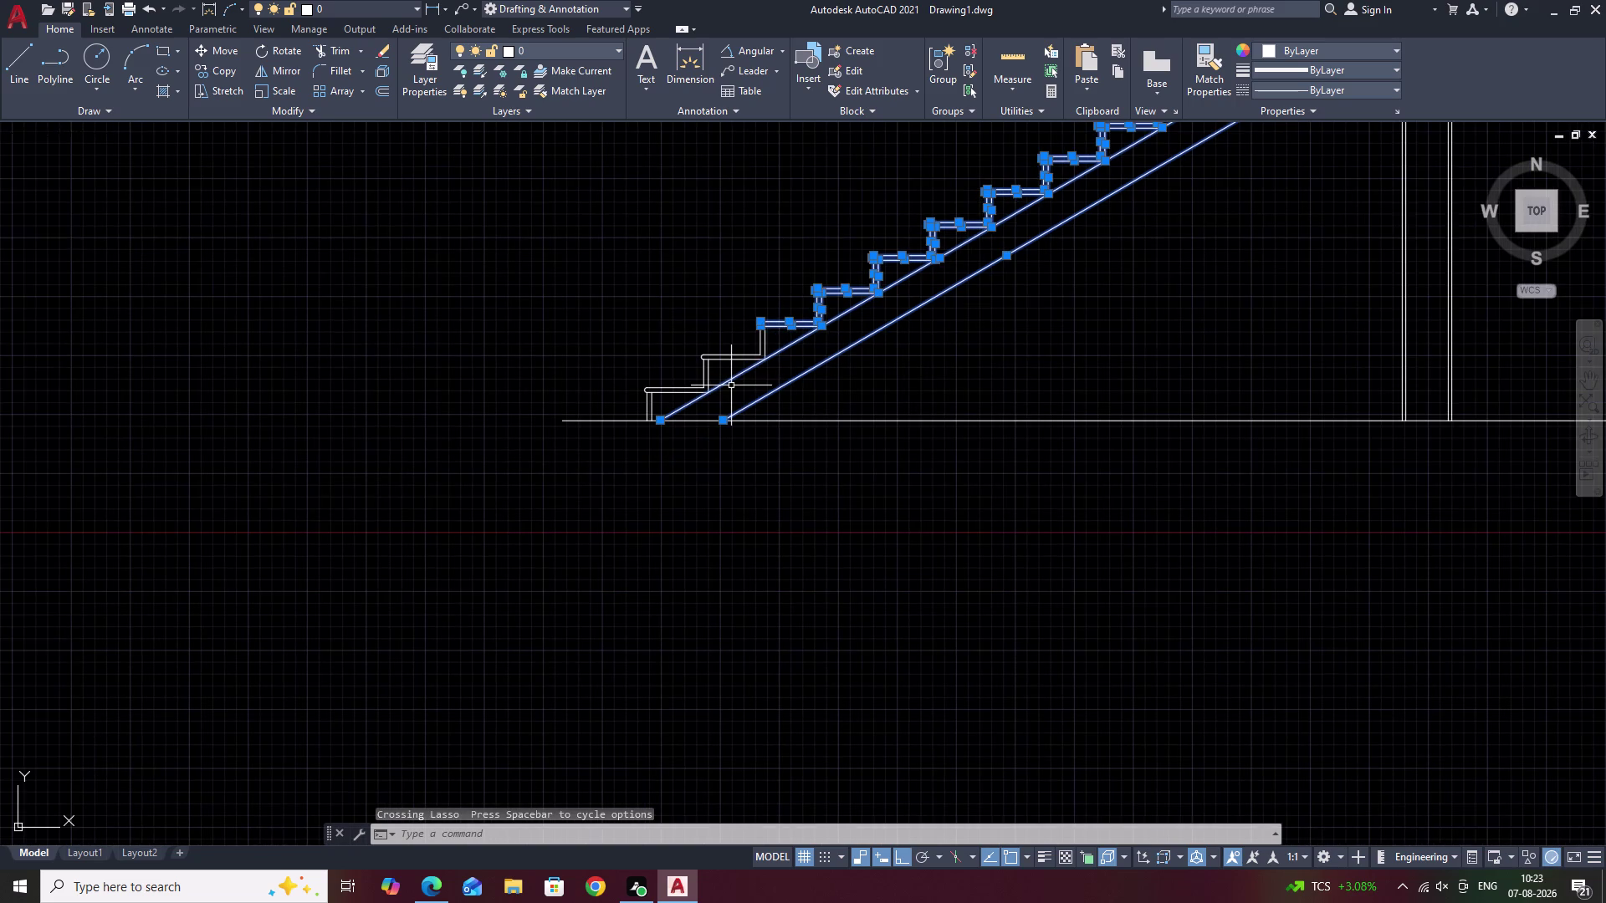
scroll(up, 3)
drag(810, 207, 834, 443)
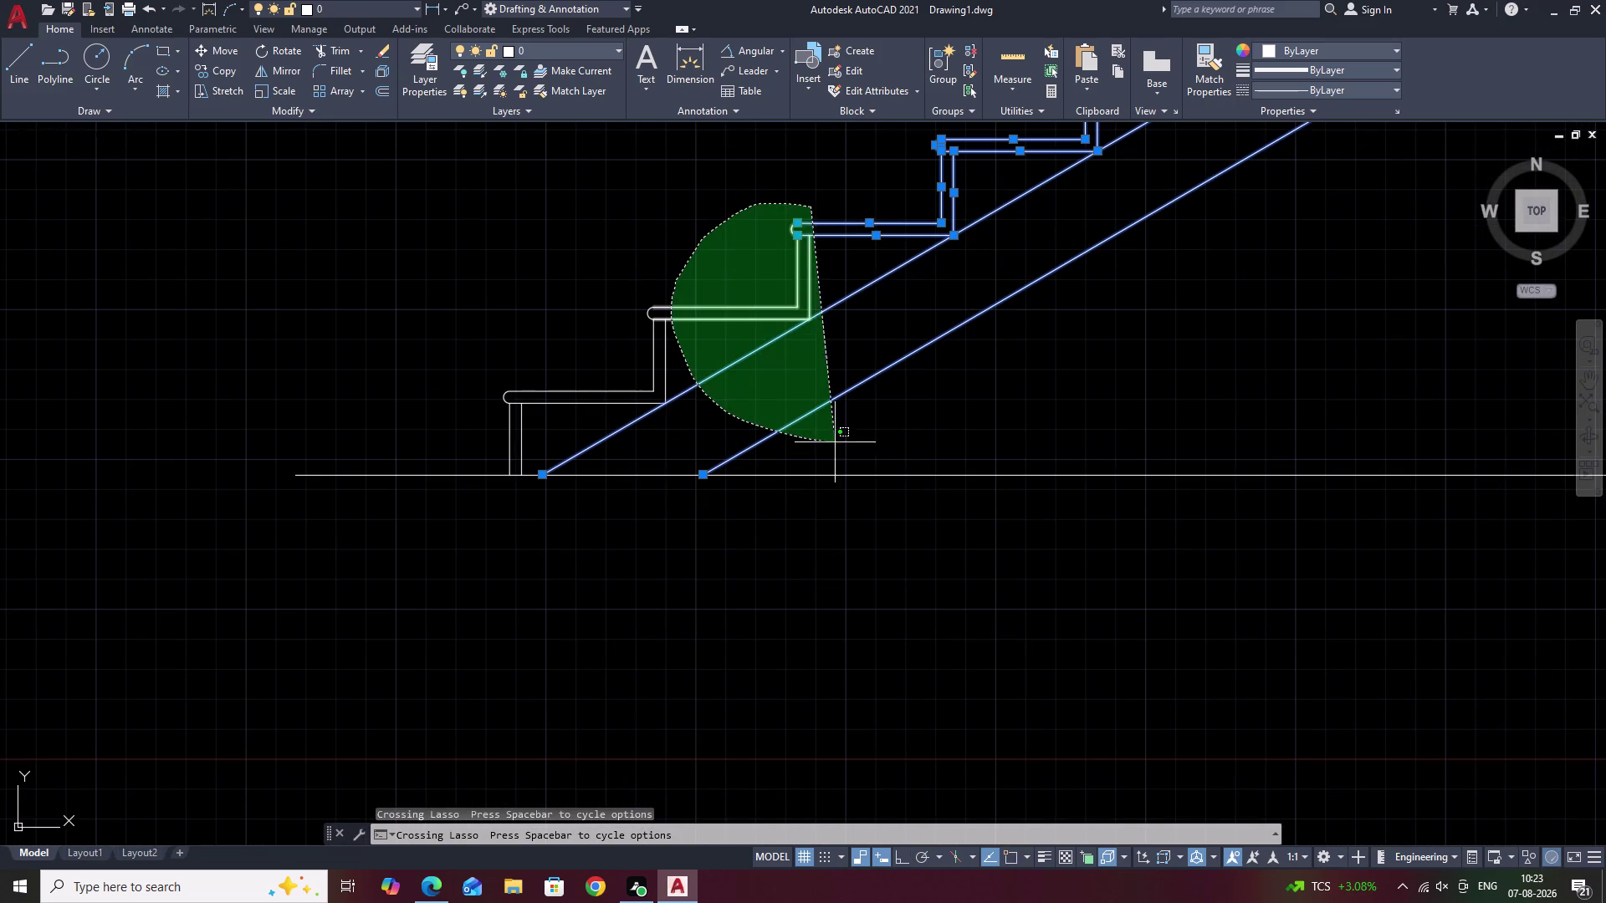
drag(835, 443, 881, 442)
drag(698, 277, 613, 448)
Add the bottom tread to the selection and reframe the whole staircase.
middle_click(538, 372)
scroll(up, 3)
drag(549, 354, 427, 404)
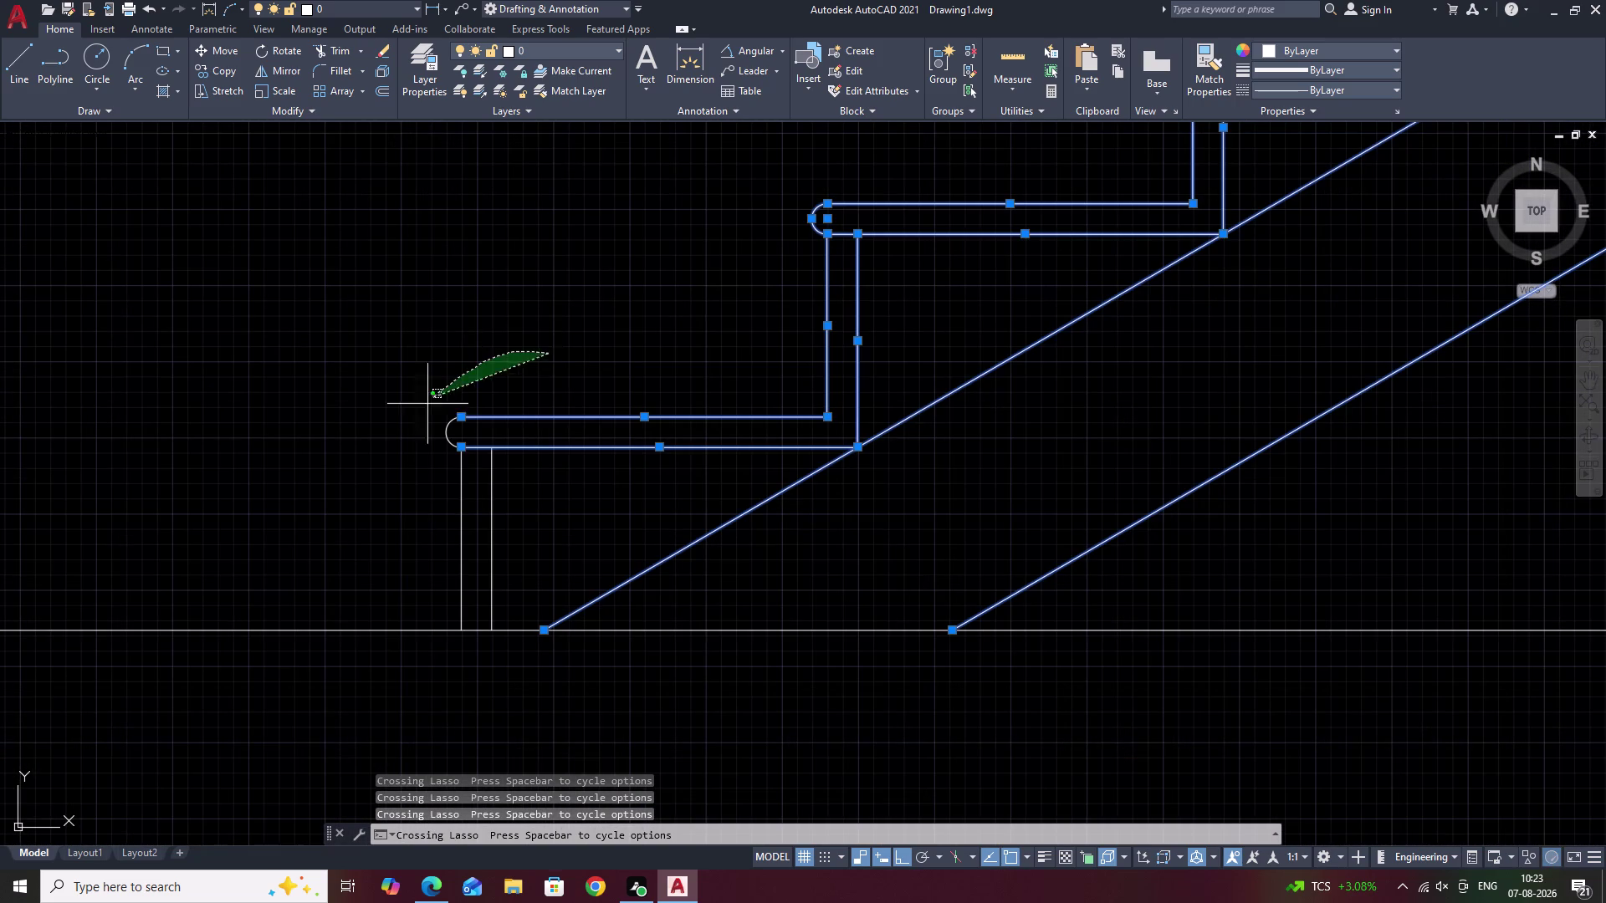
drag(428, 404, 518, 551)
scroll(down, 3)
middle_drag(770, 508, 854, 446)
scroll(down, 3)
middle_drag(981, 438, 709, 552)
text(R)
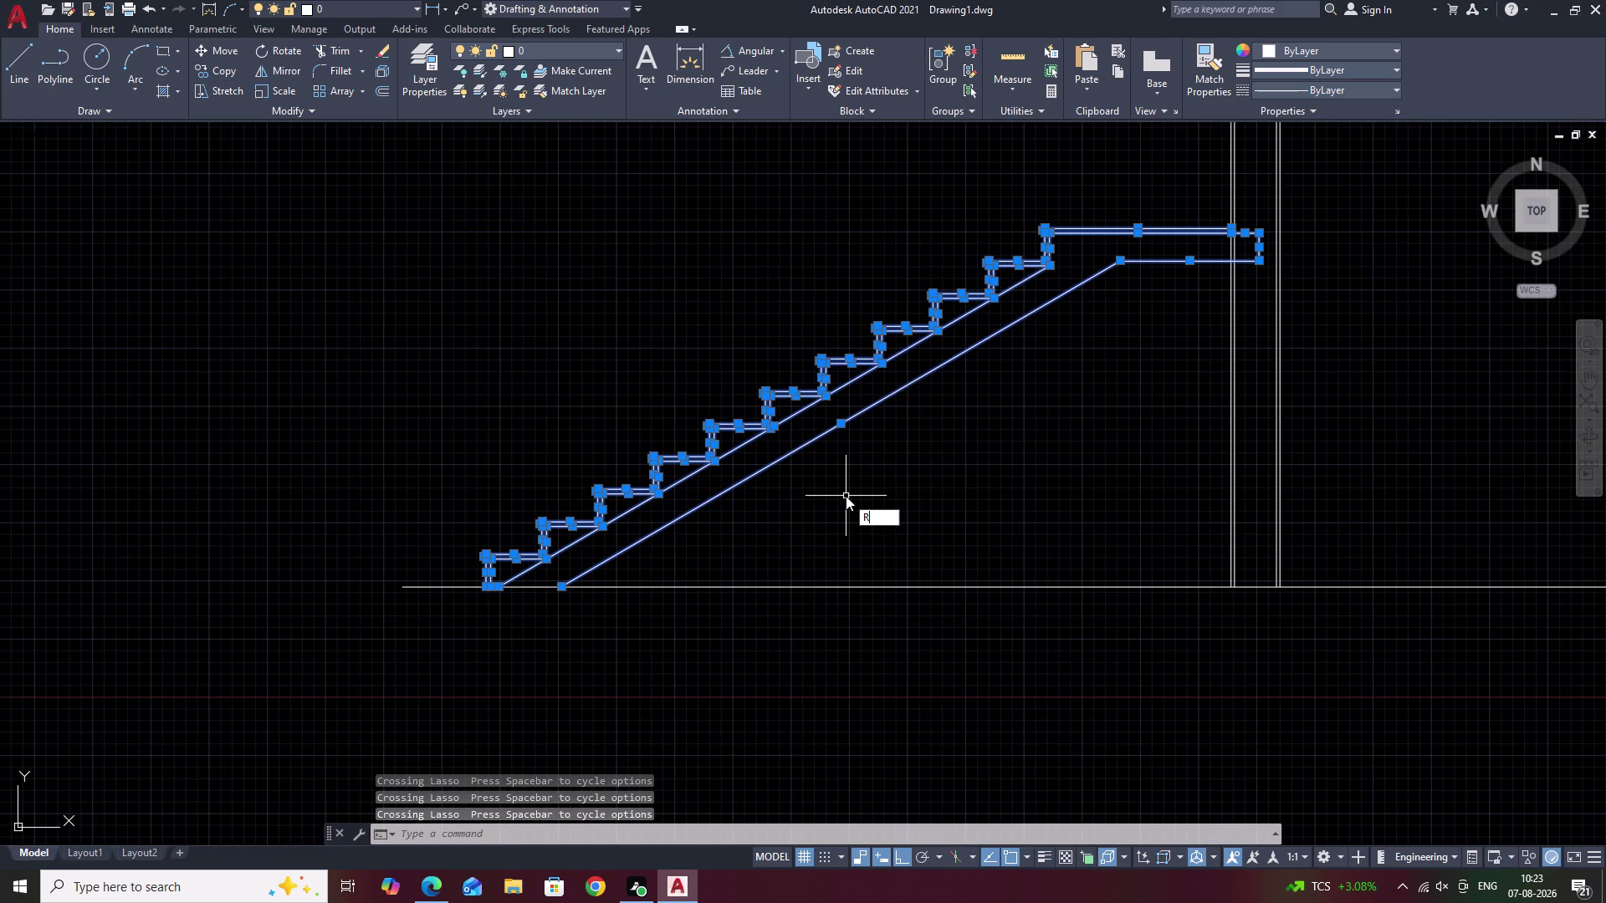
Rotate the selected staircase 27° about its floor-line foot, relaxing constraints, with Ortho off.
text(O)
key(space)
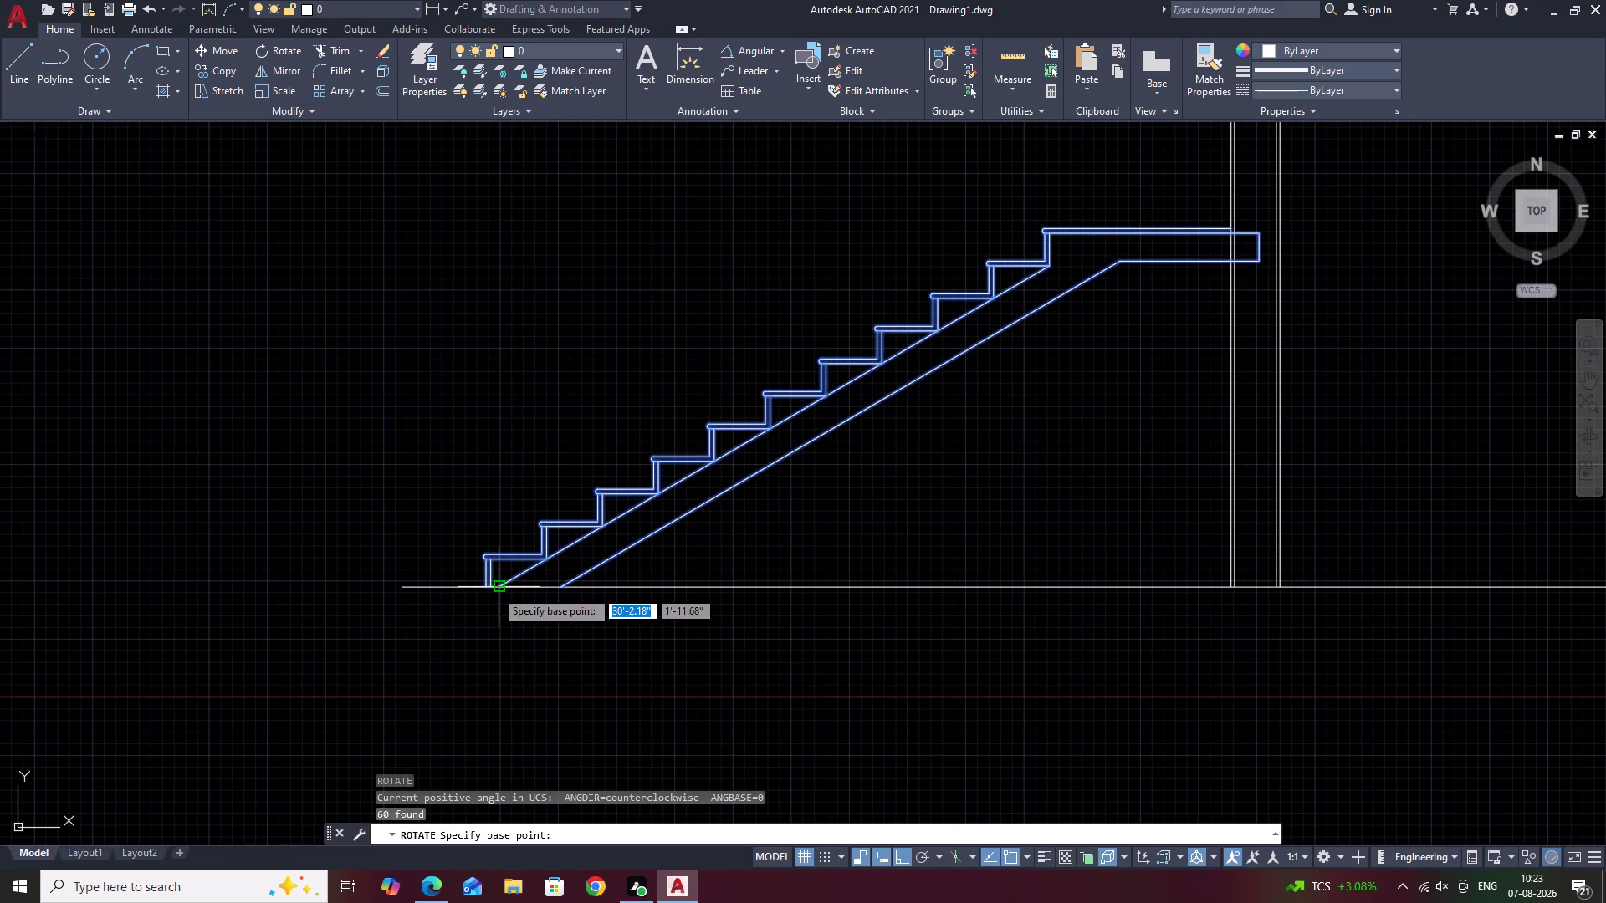
scroll(up, 3)
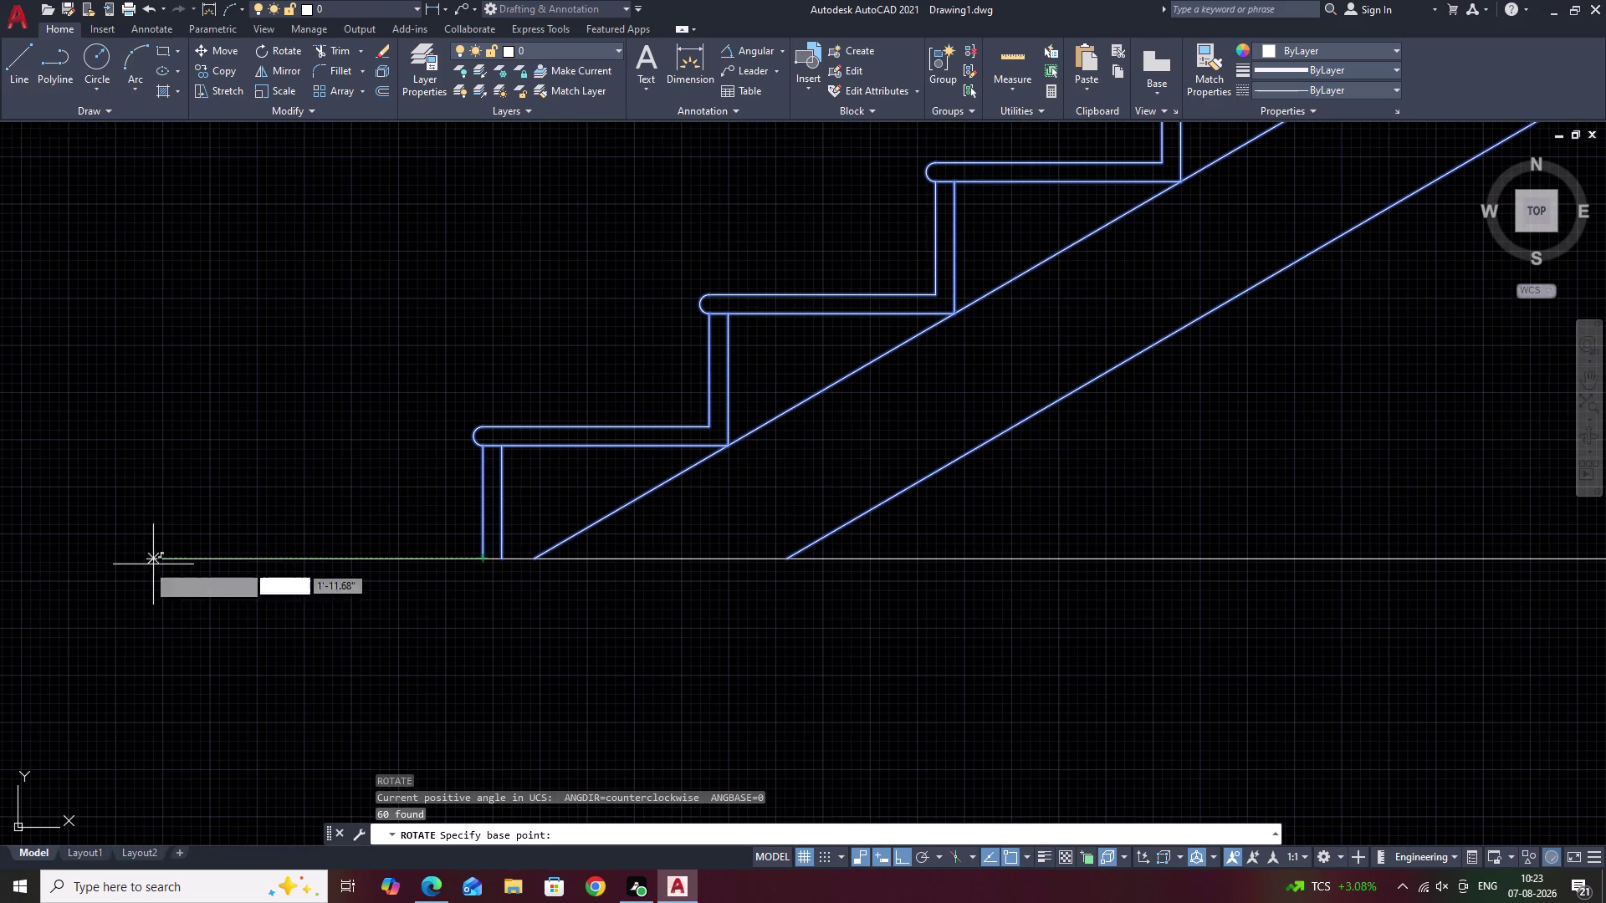
click(150, 560)
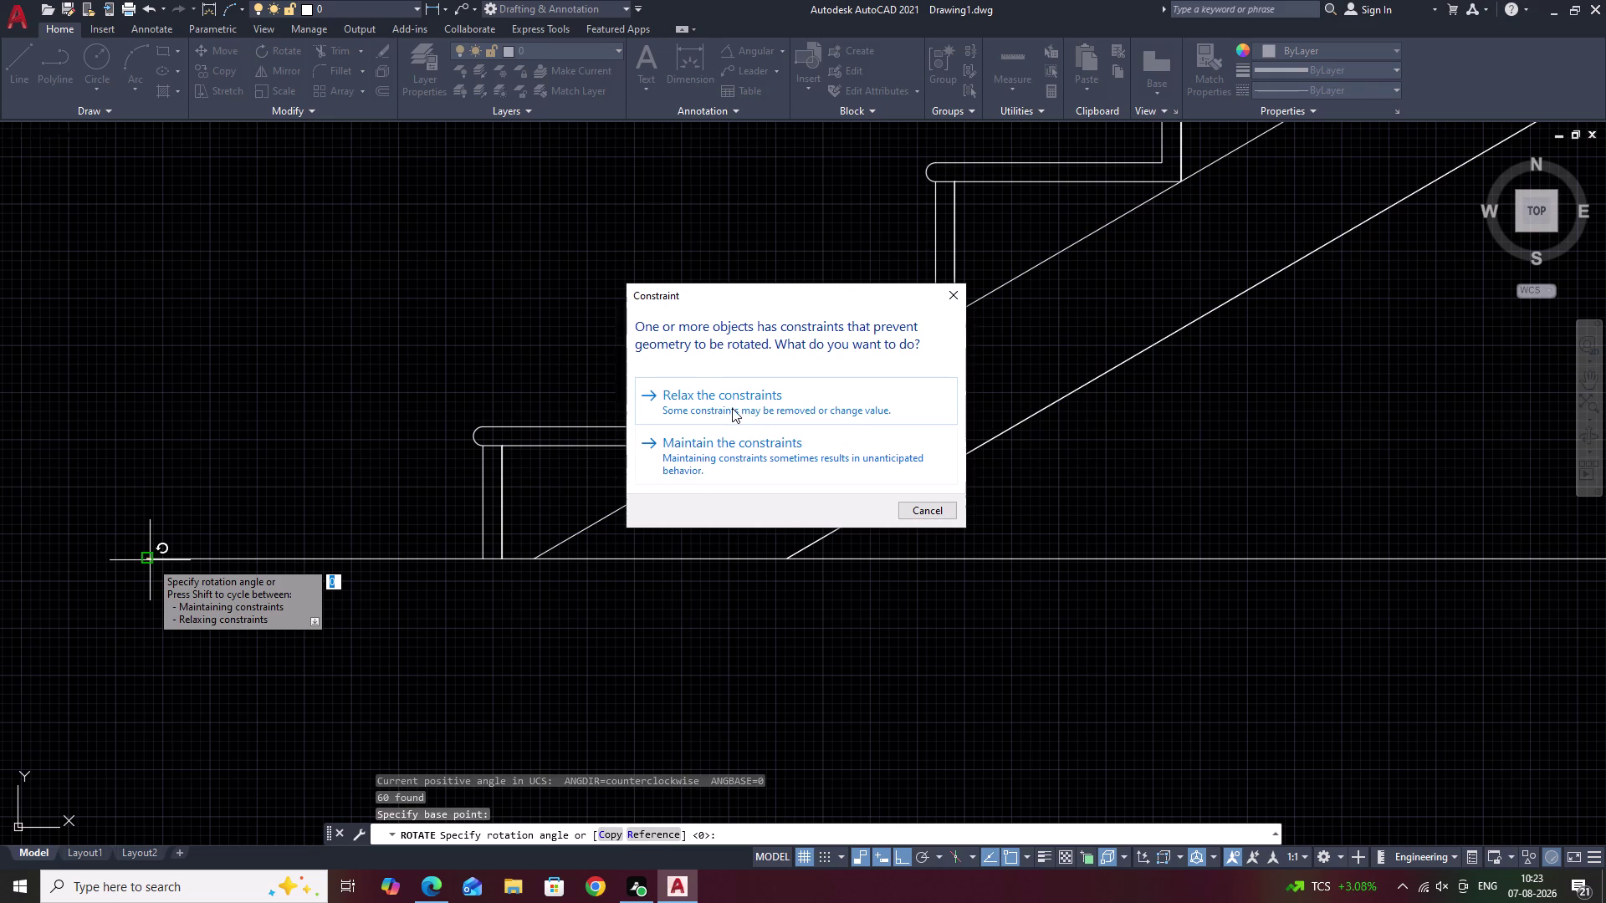
click(731, 407)
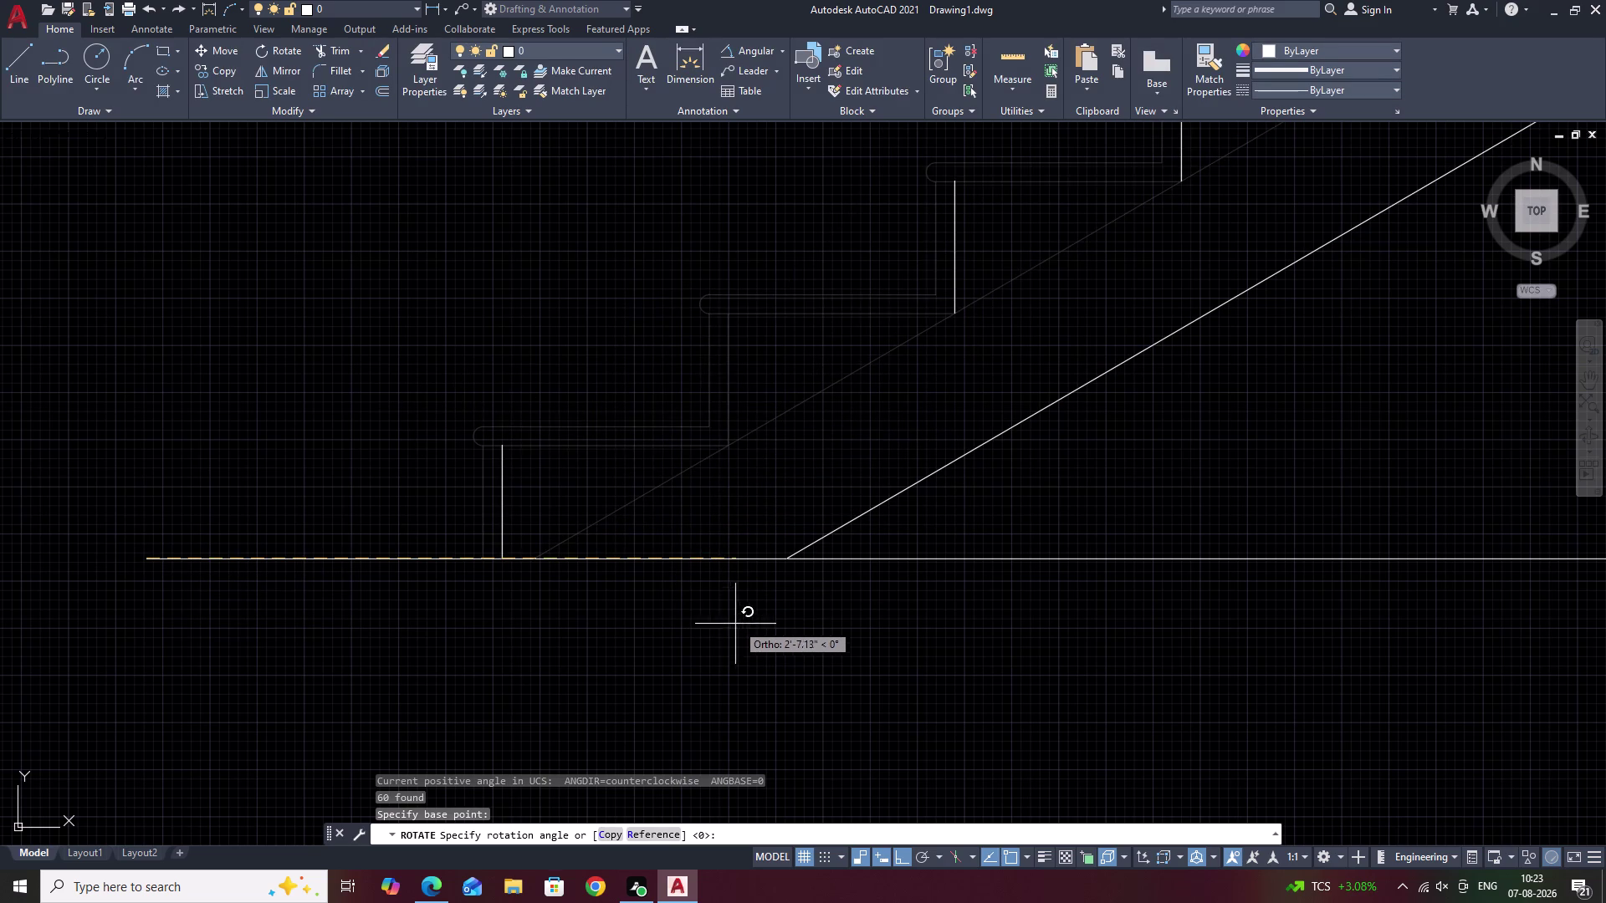
key(F8)
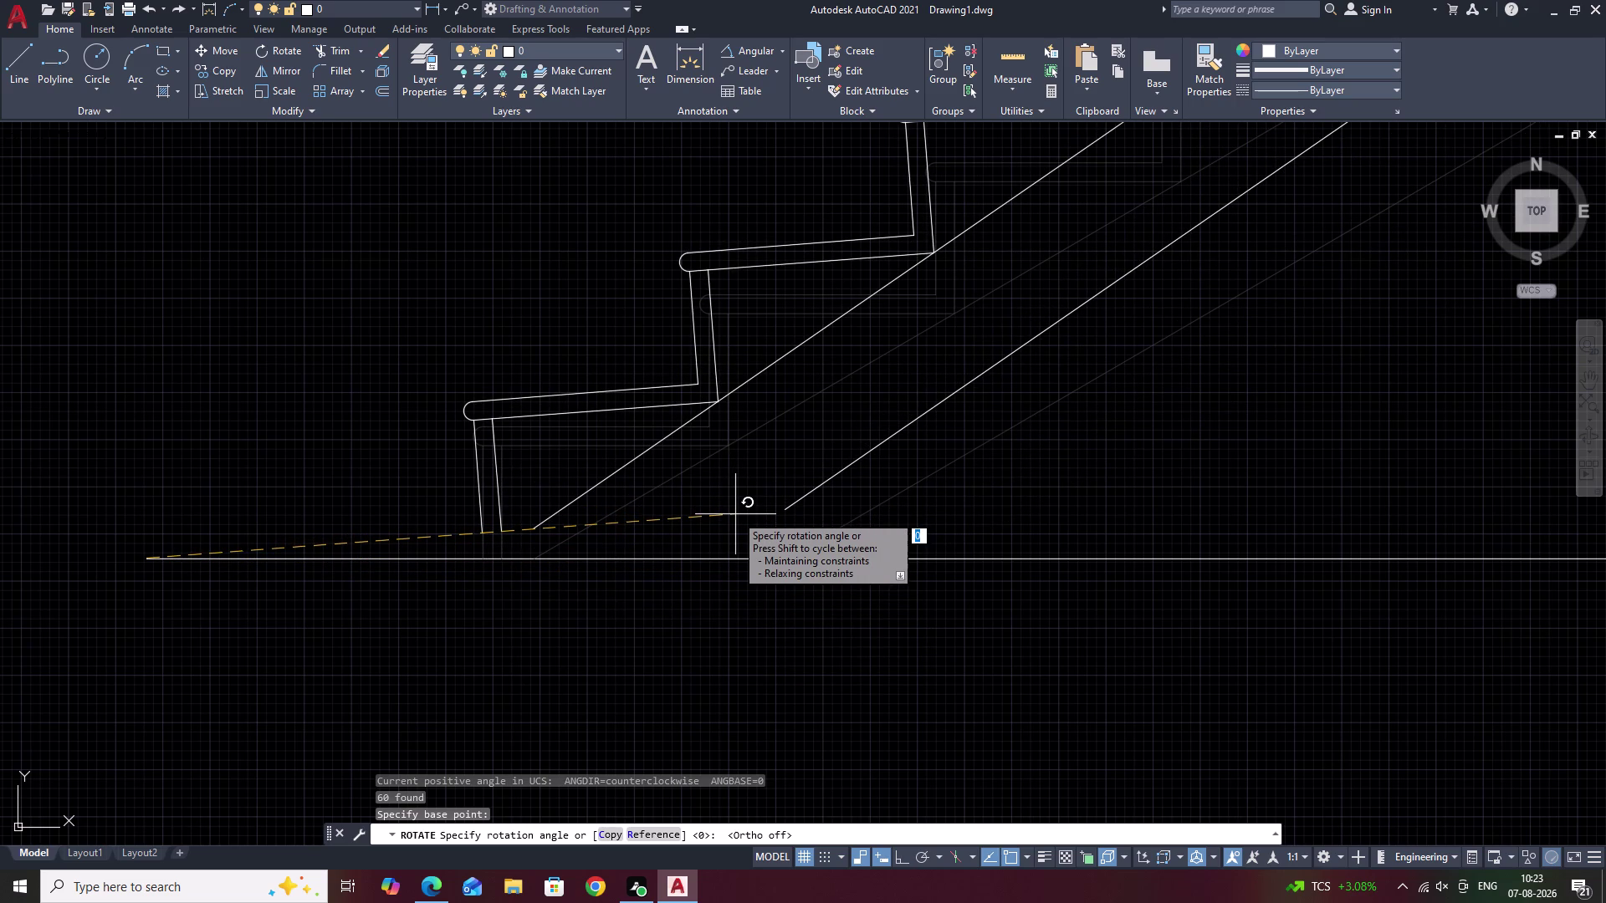
text(27)
key(space)
scroll(down, 3)
middle_drag(808, 441, 673, 561)
scroll(down, 3)
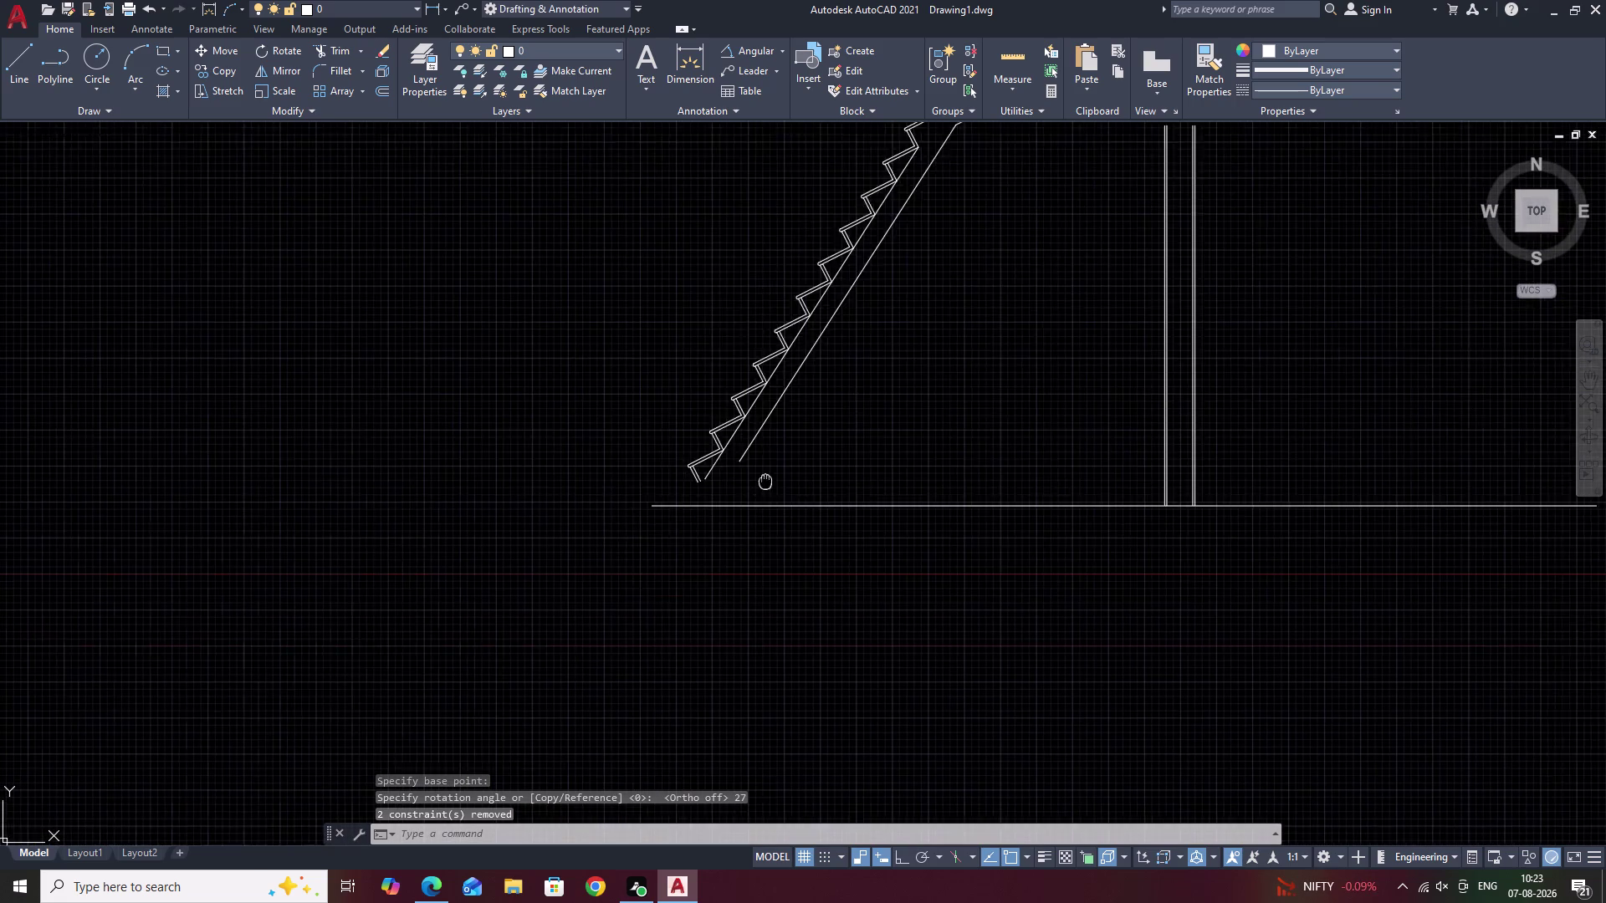
middle_drag(673, 561, 608, 617)
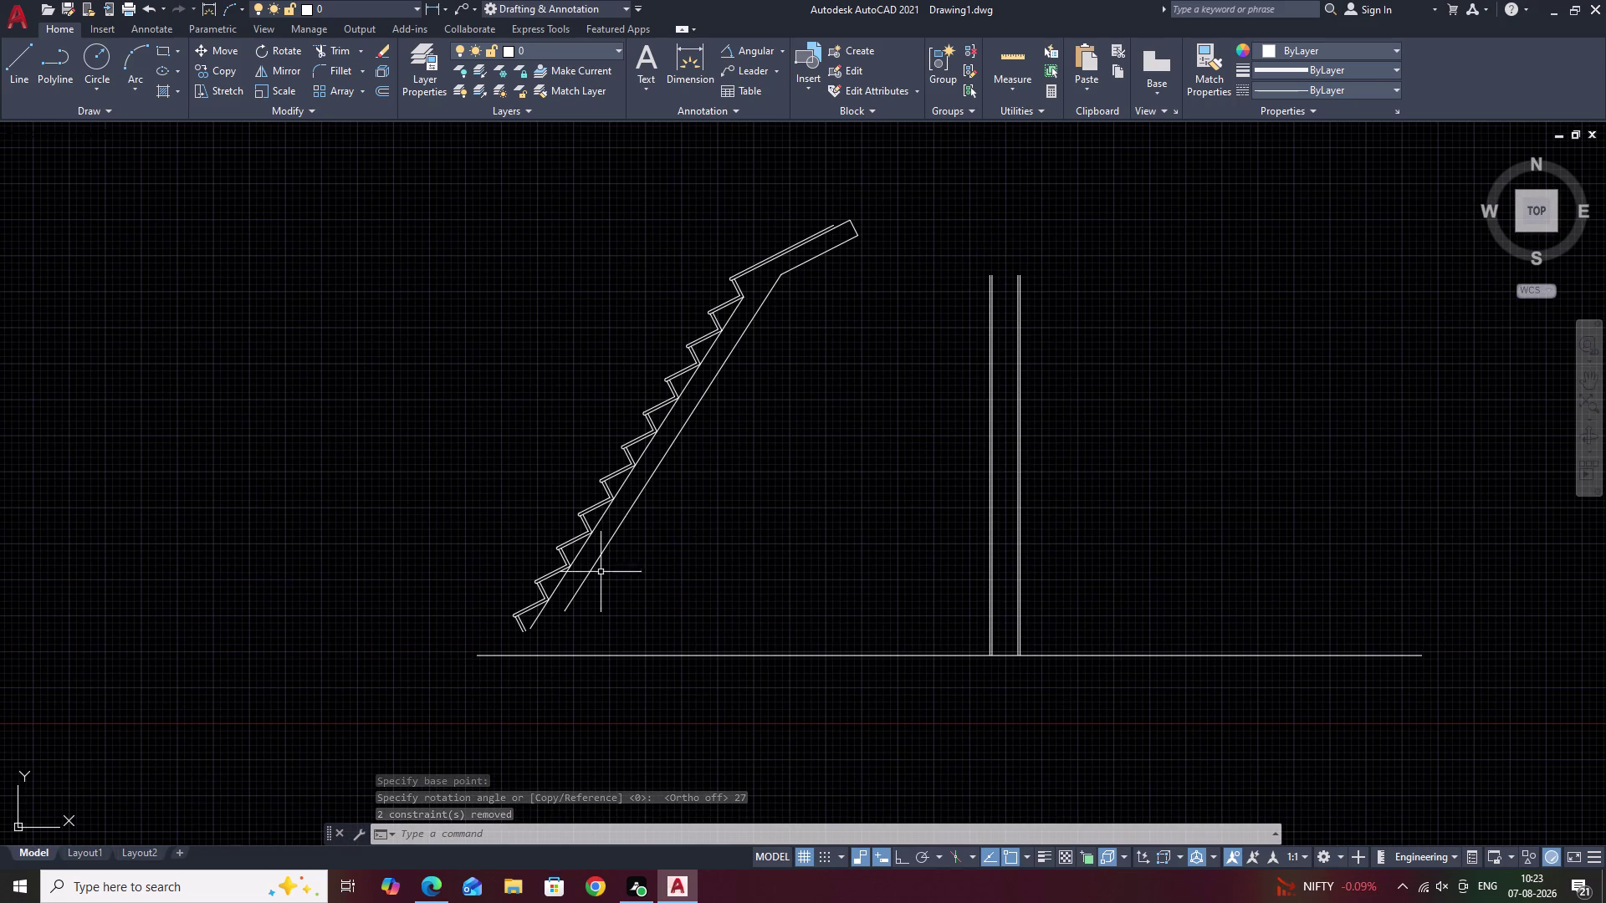
Undo the staircase's 27-degree rotation.
scroll(up, 3)
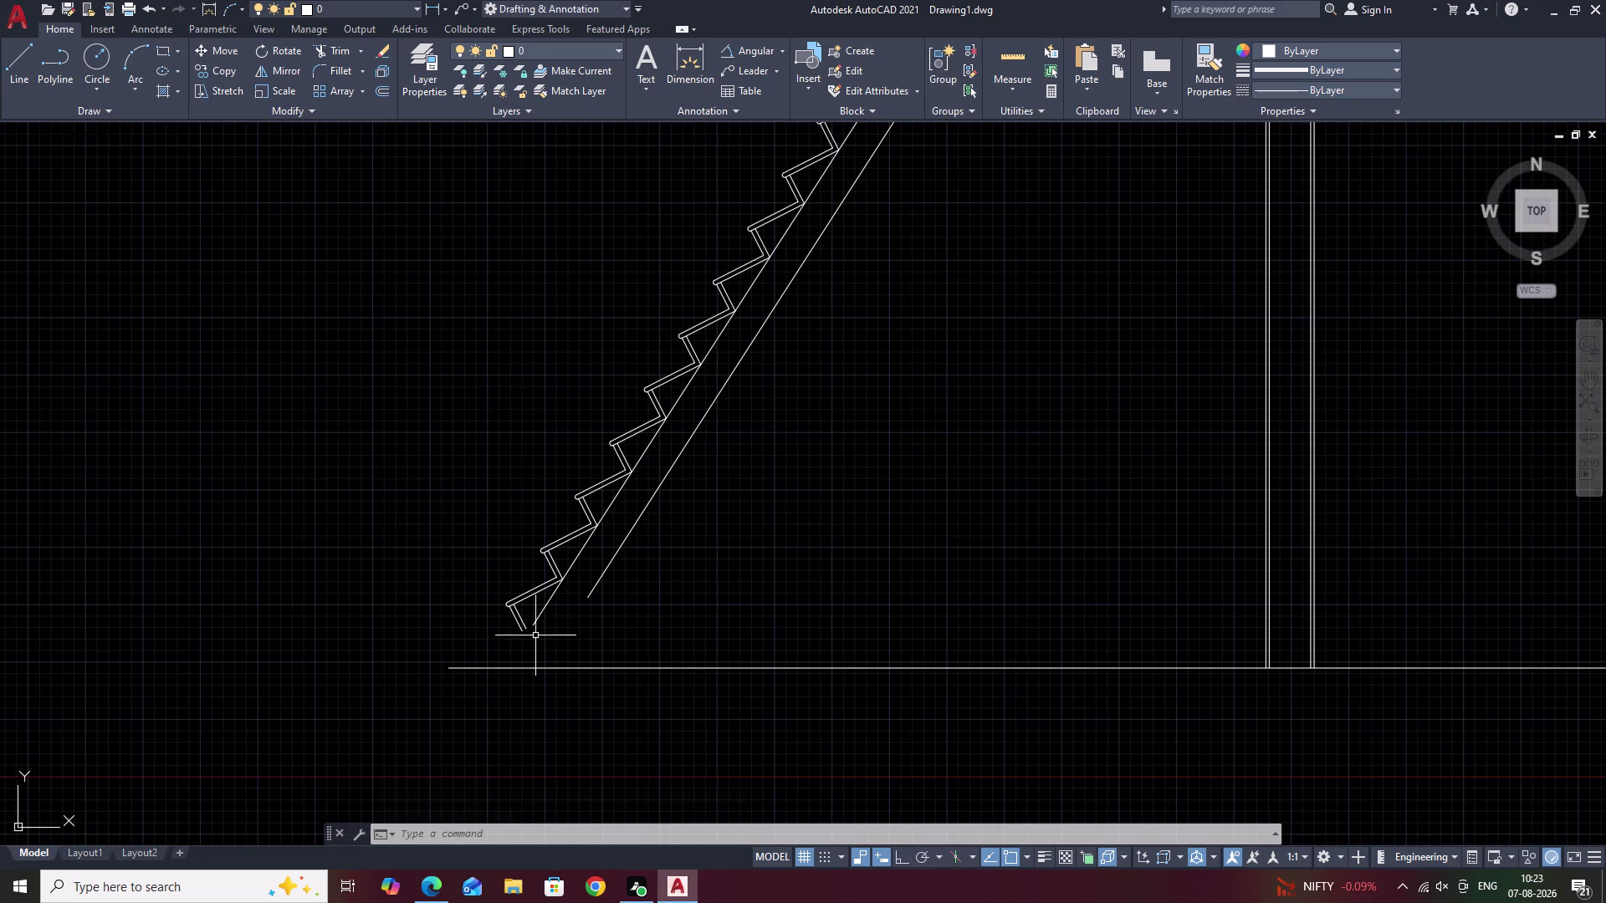
key(ctrl+z)
key(ctrl+z)
key(ctrl+z)
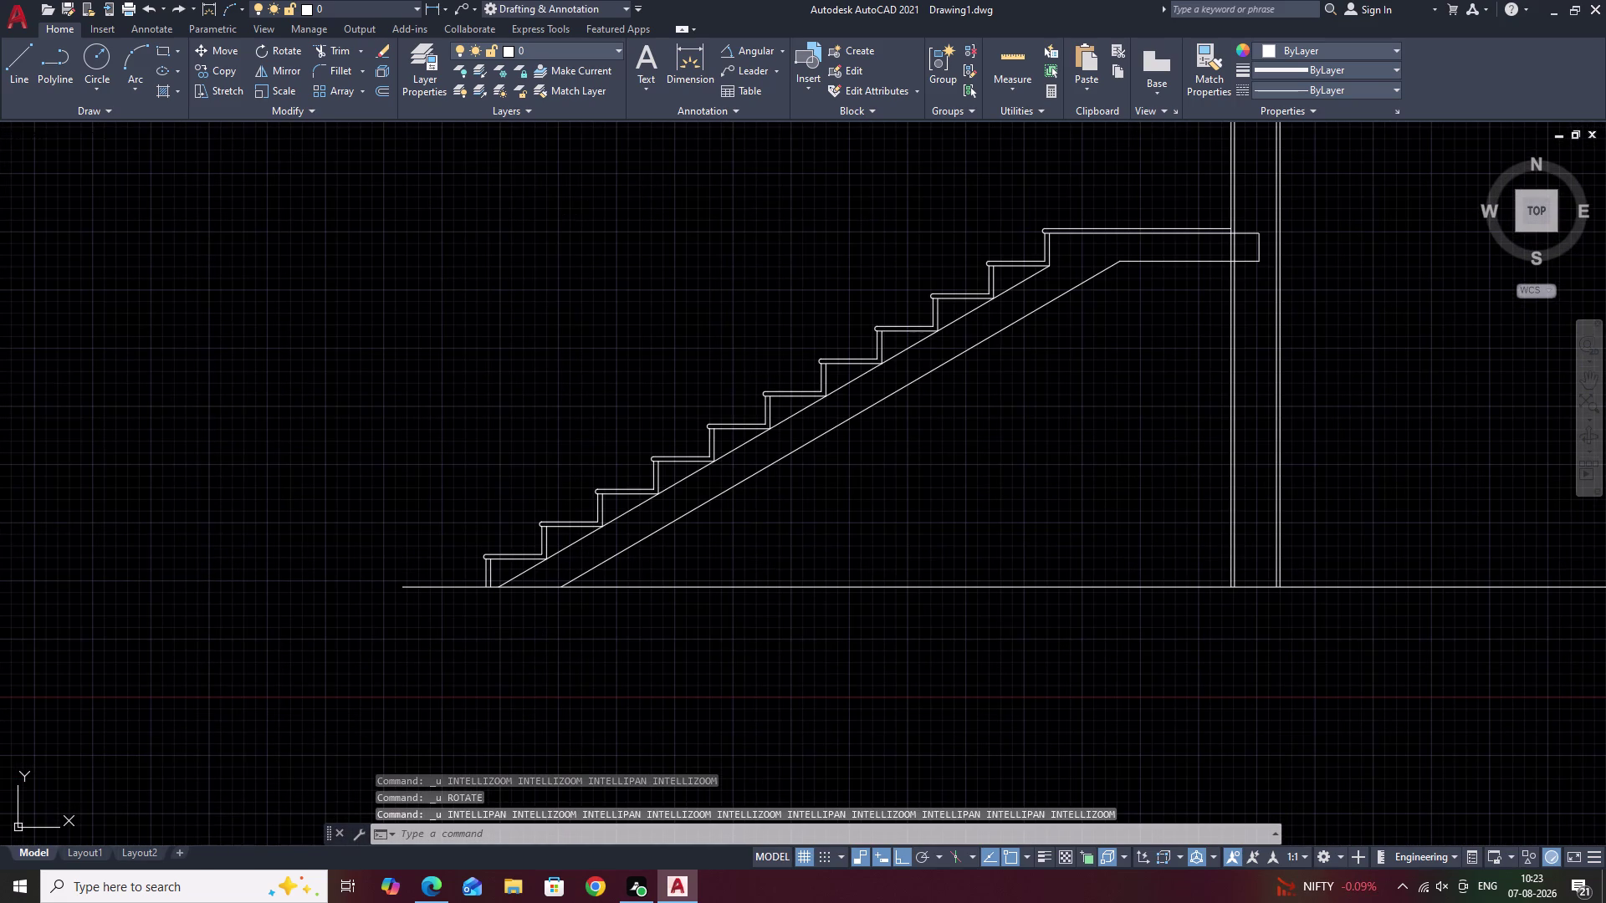
scroll(down, 3)
Pan and zoom until the staircase and the loose horizontal line are both visible.
middle_drag(796, 502, 708, 562)
scroll(up, 3)
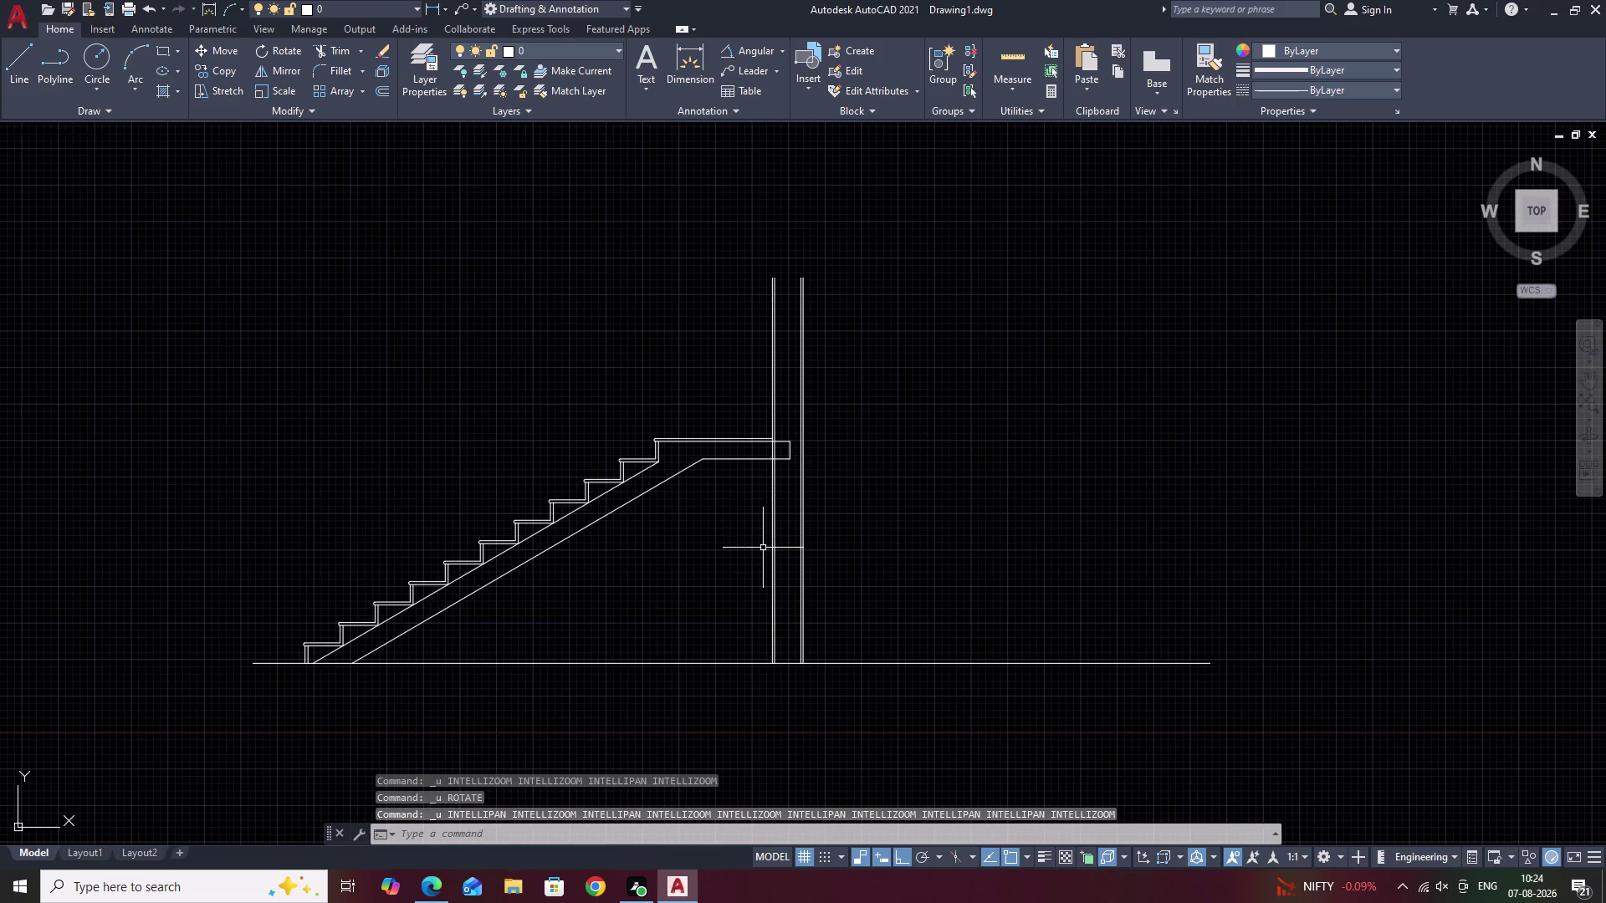
middle_drag(661, 612, 788, 570)
middle_drag(675, 578, 783, 564)
scroll(up, 3)
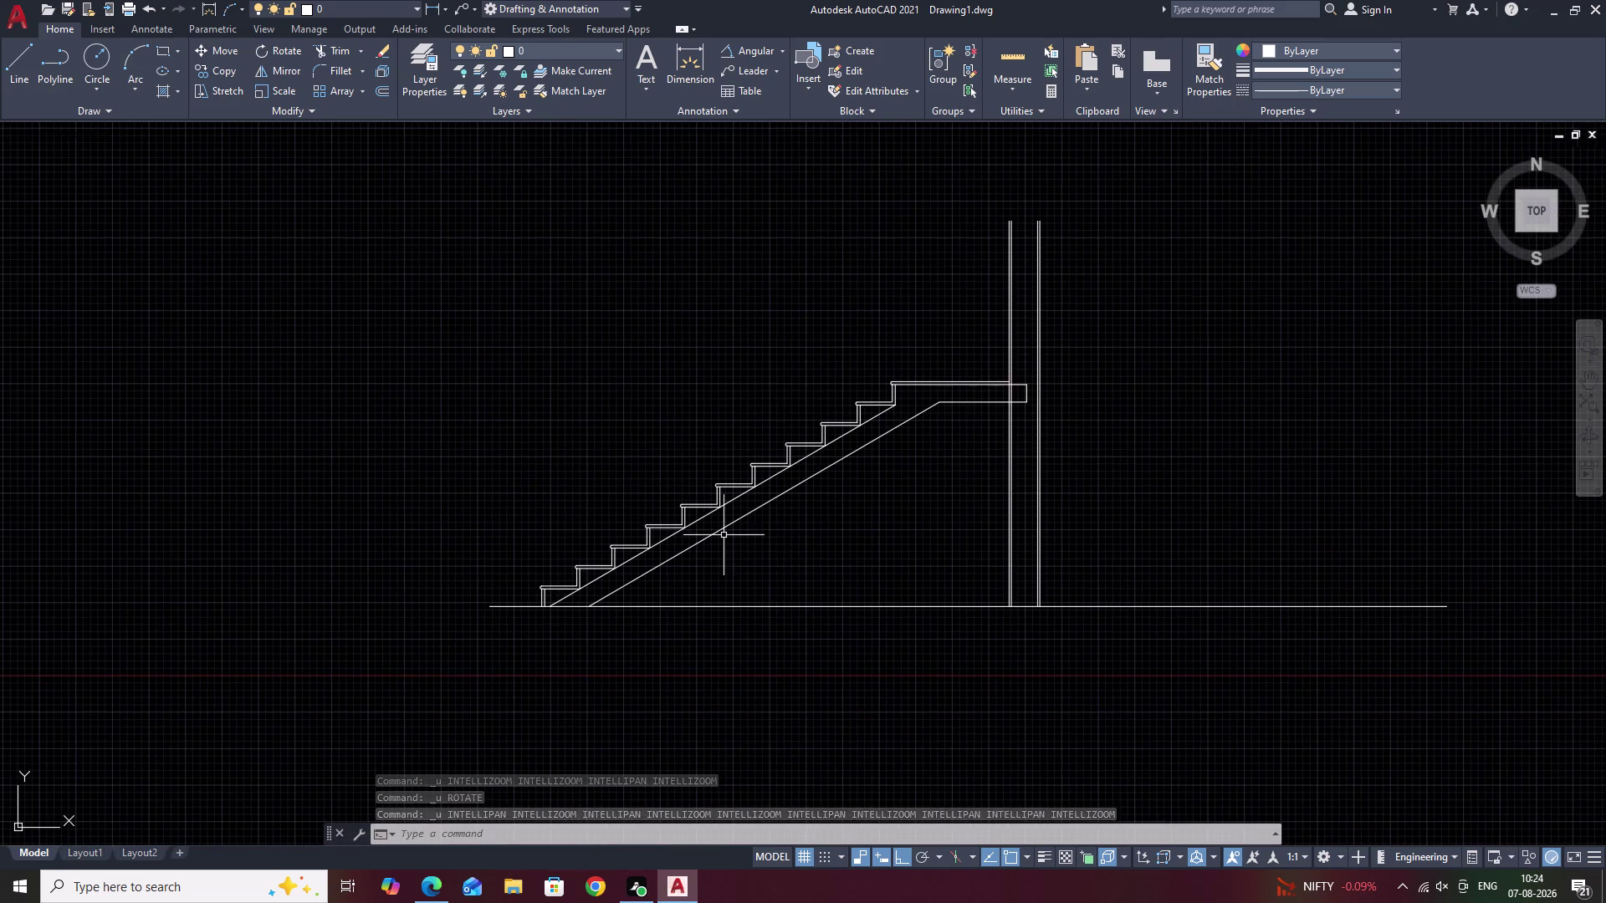
scroll(up, 3)
scroll(down, 3)
middle_click(769, 566)
middle_drag(812, 565, 190, 572)
middle_drag(934, 542, 514, 565)
scroll(down, 3)
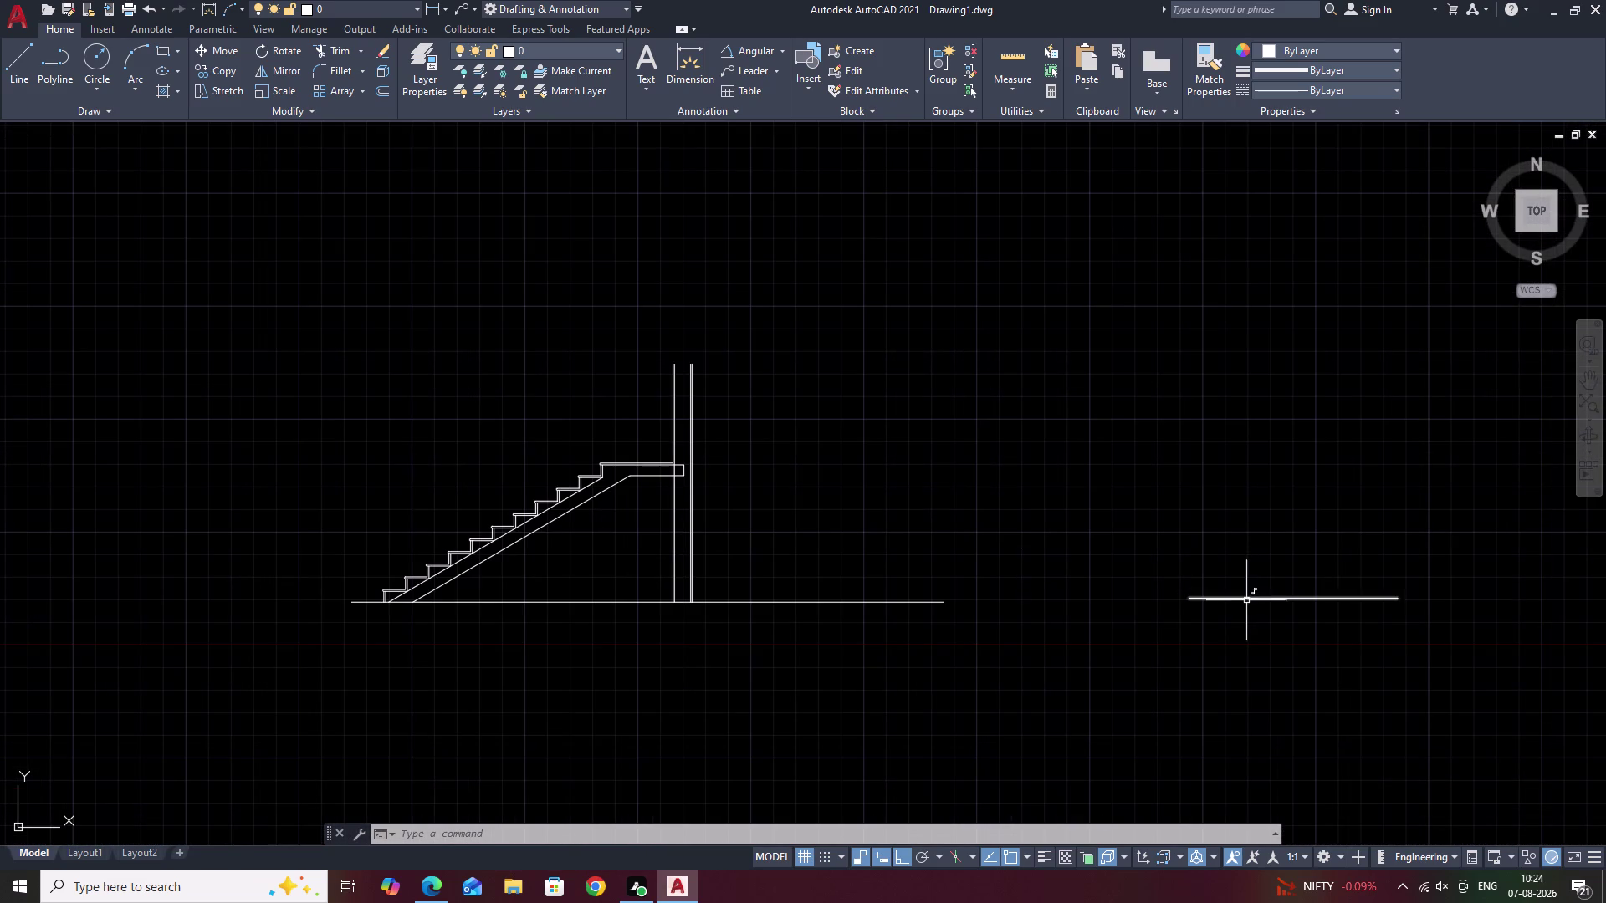
Rotate the loose horizontal line 27° about its left end, relaxing constraints.
click(1240, 598)
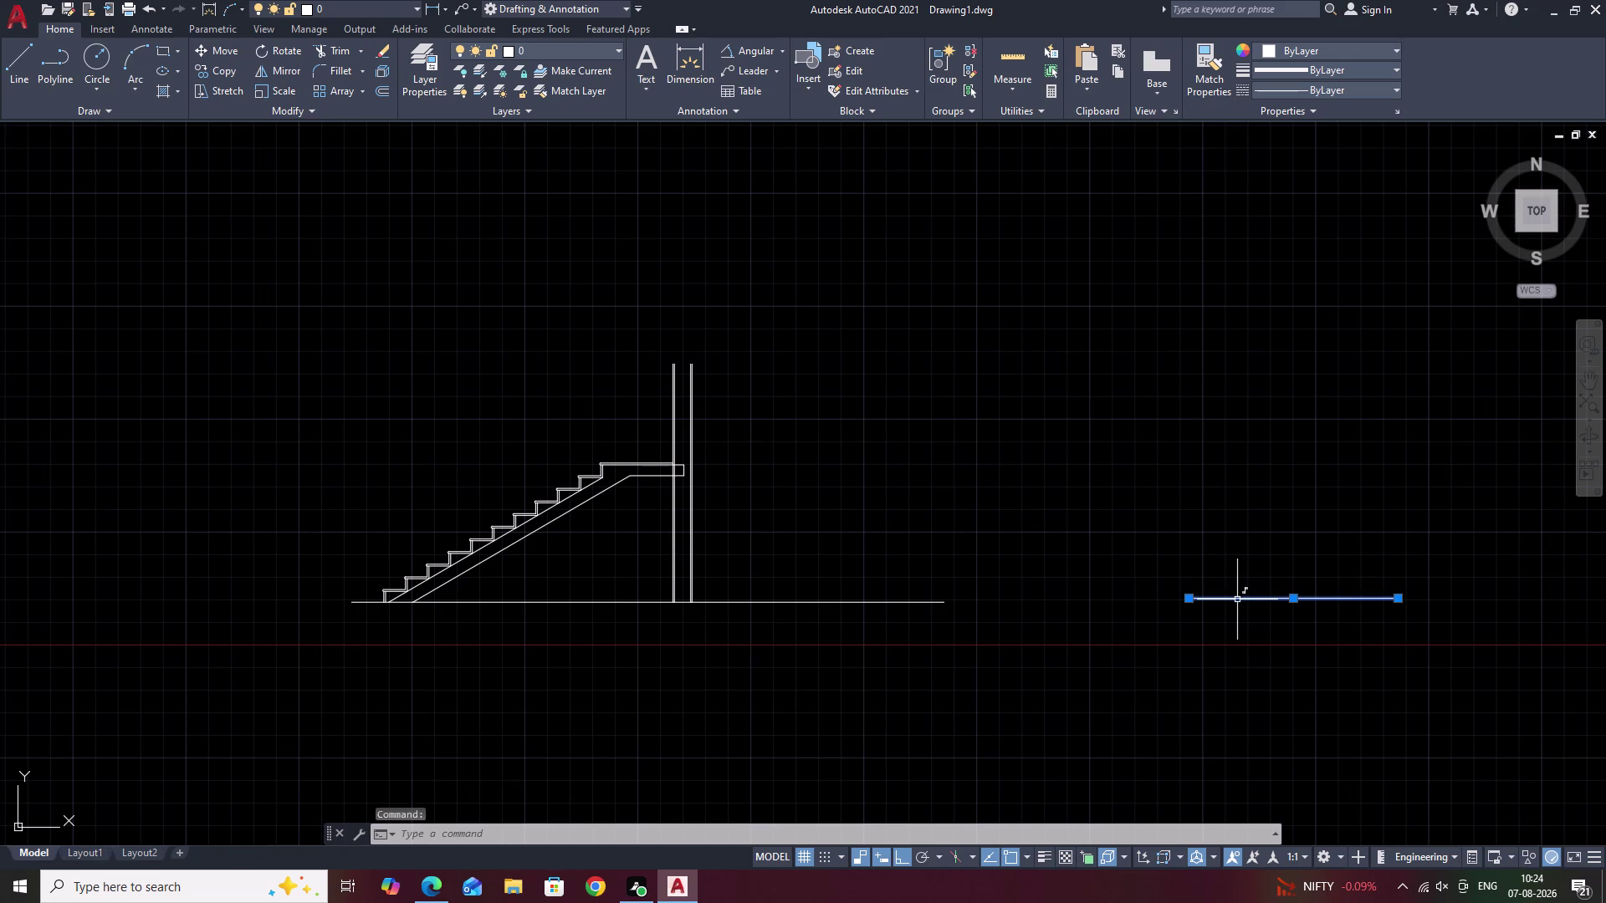
text(RO)
key(space)
middle_drag(1236, 600, 1080, 623)
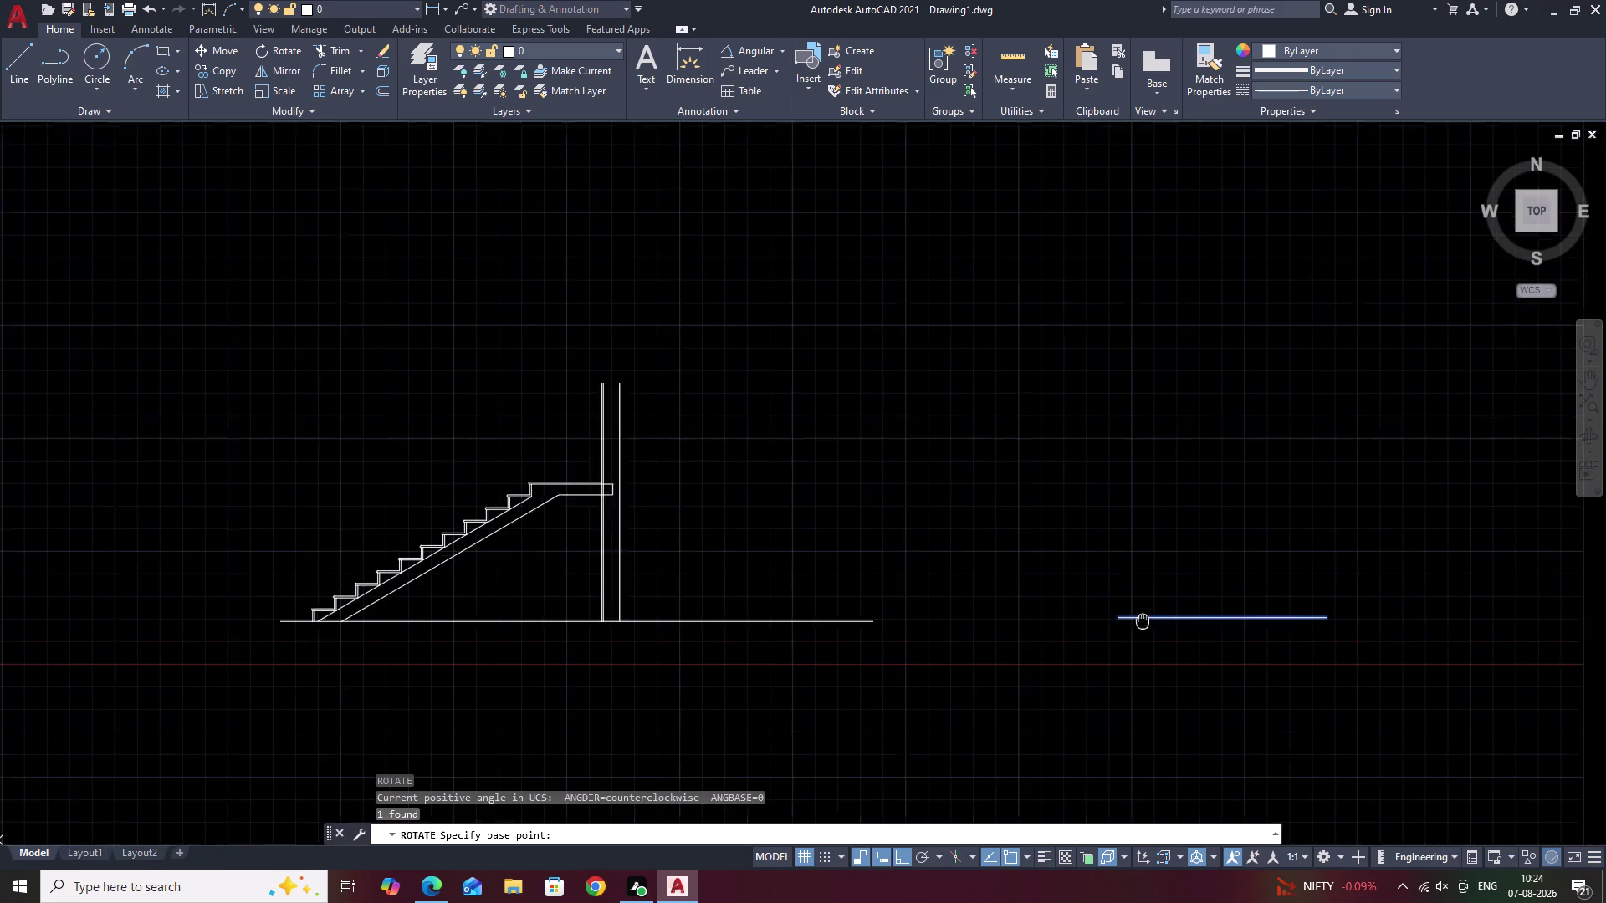
middle_drag(1080, 623, 1024, 623)
click(977, 620)
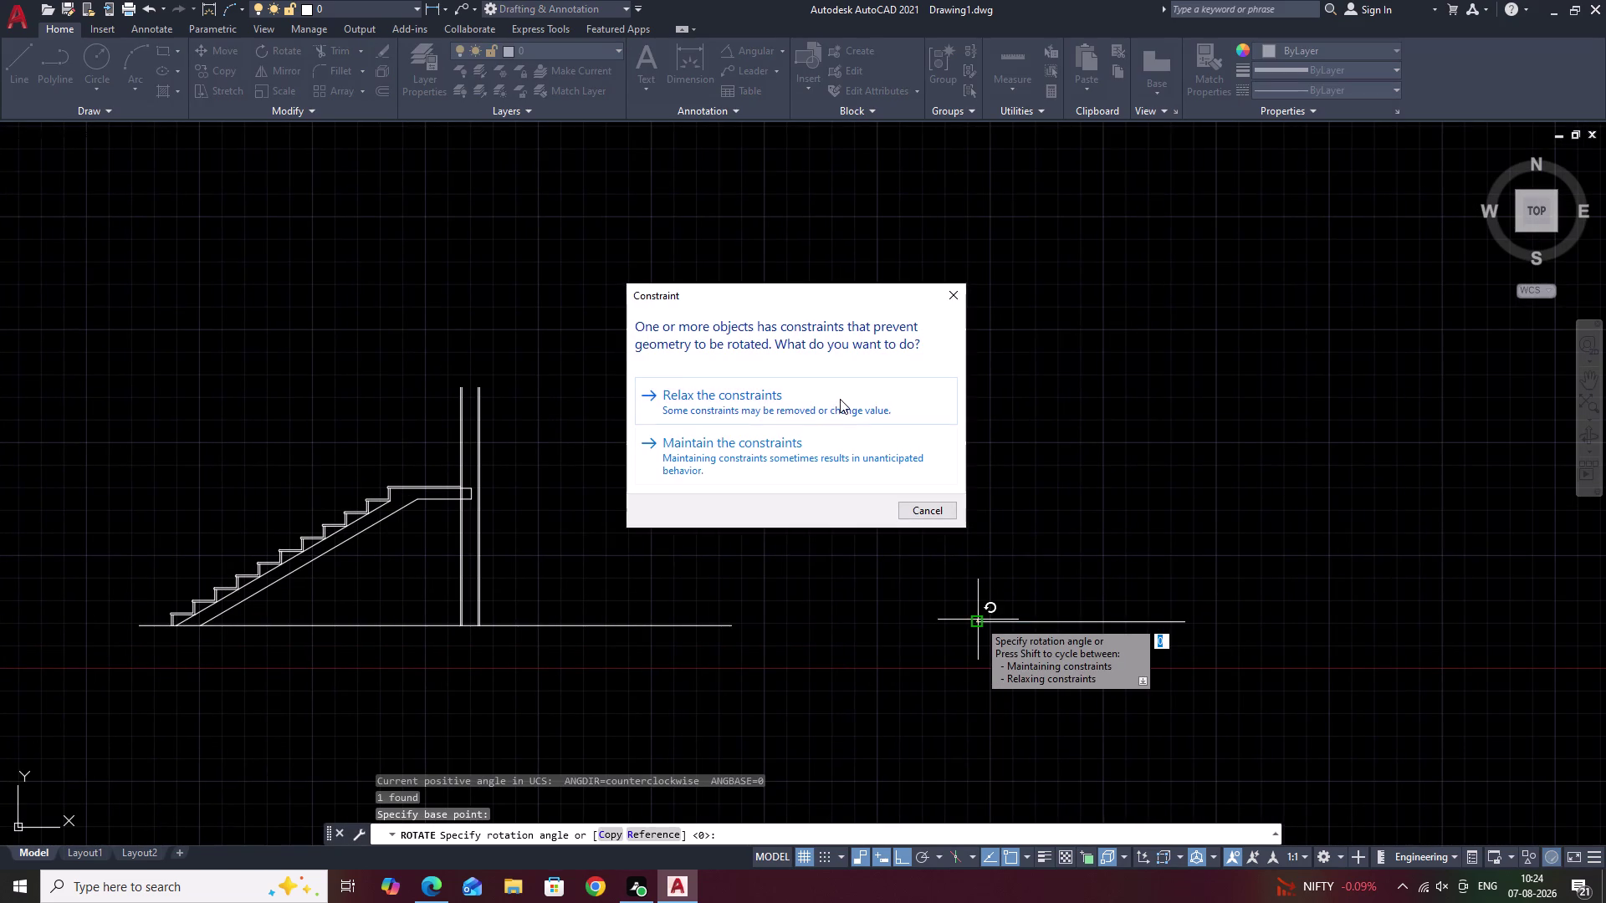
click(840, 399)
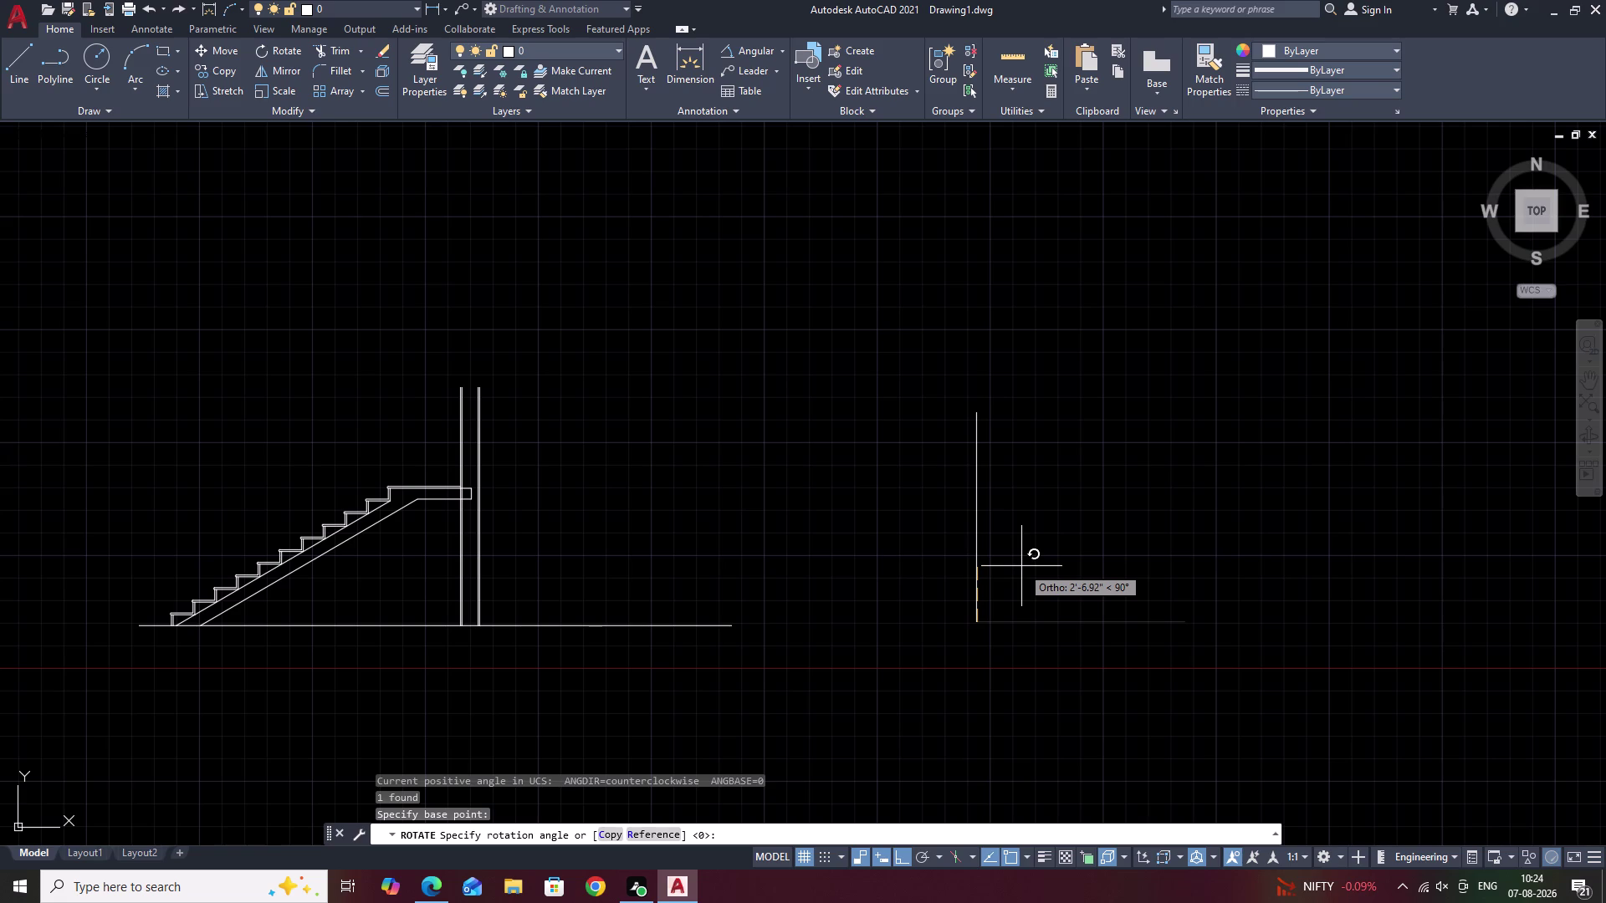
text(27)
key(space)
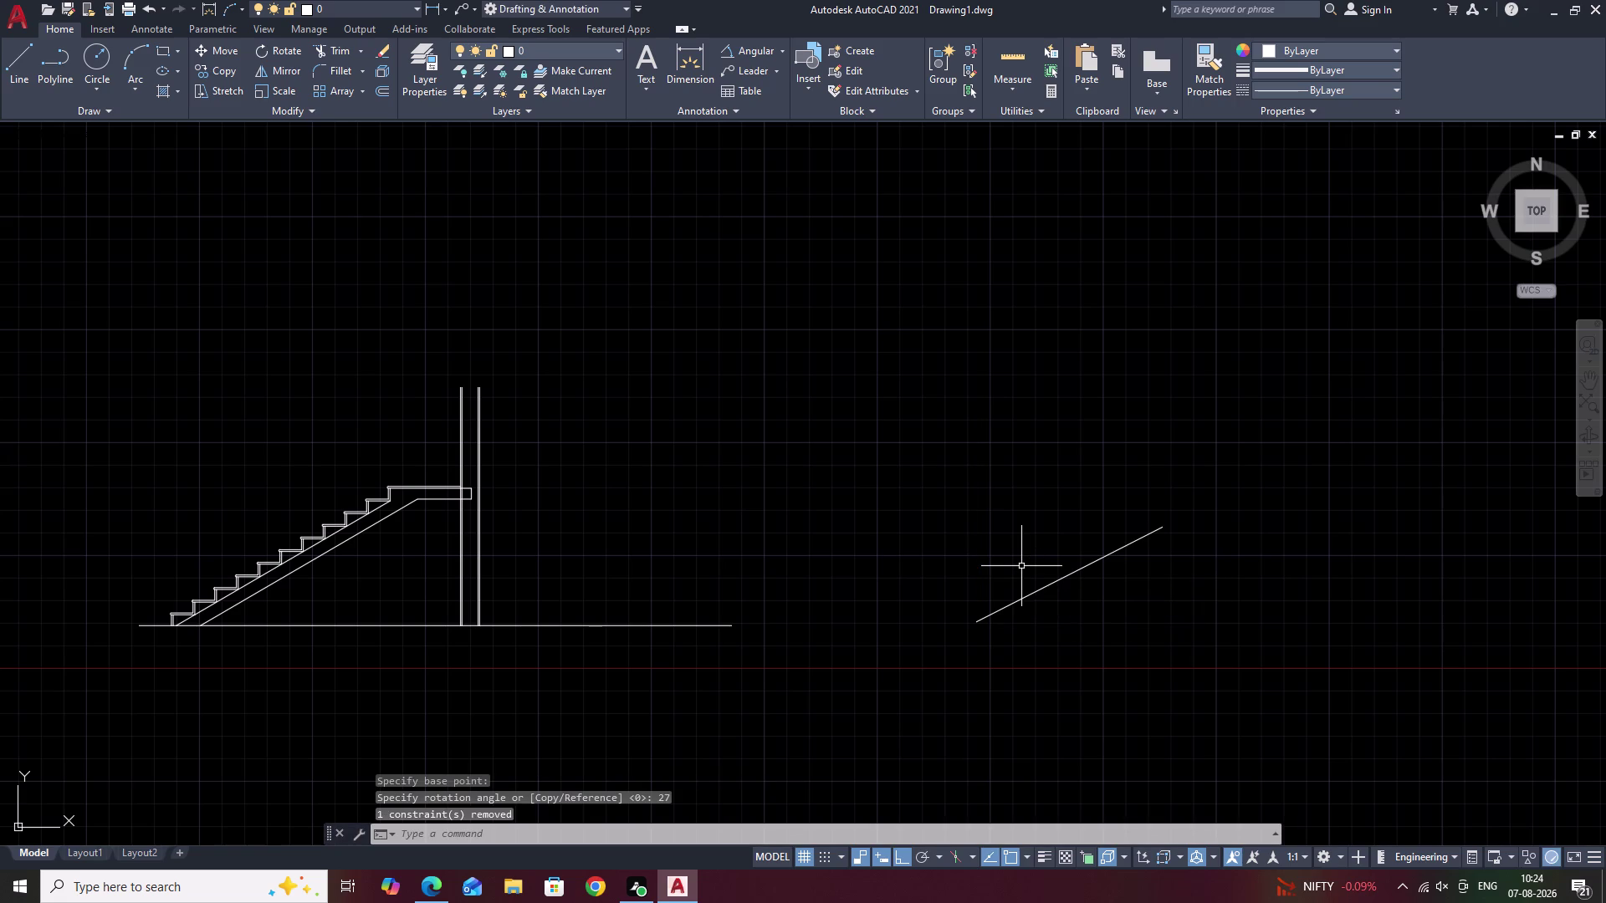
Draw a horizontal line rightward from the tilted line's lower end.
text(L)
key(space)
click(971, 623)
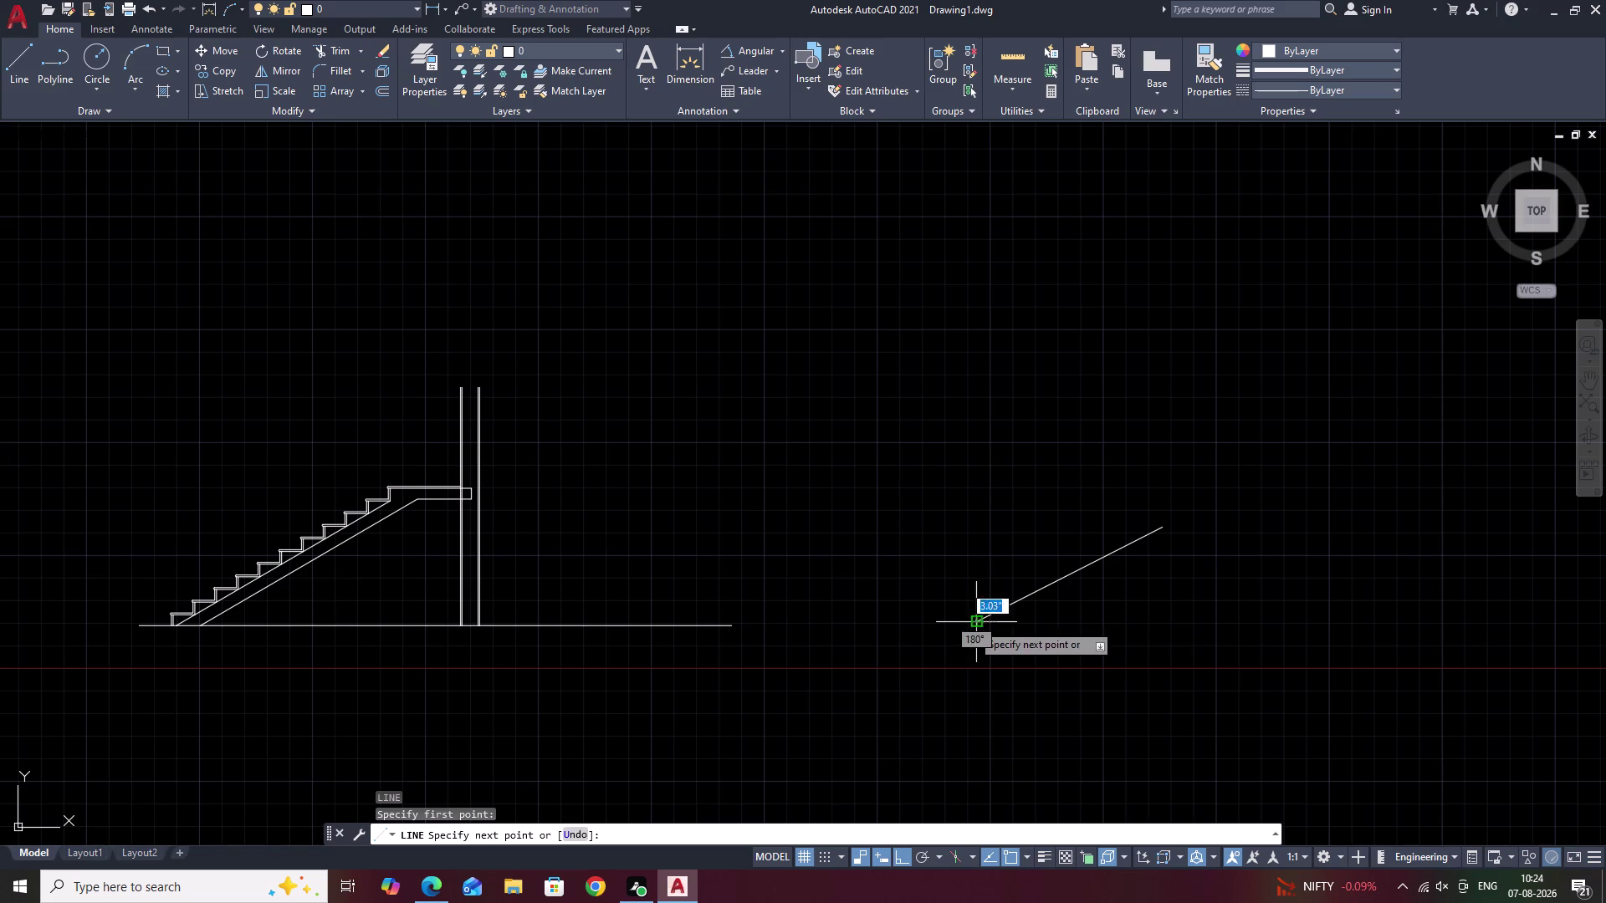
double_click(1258, 617)
key(Escape)
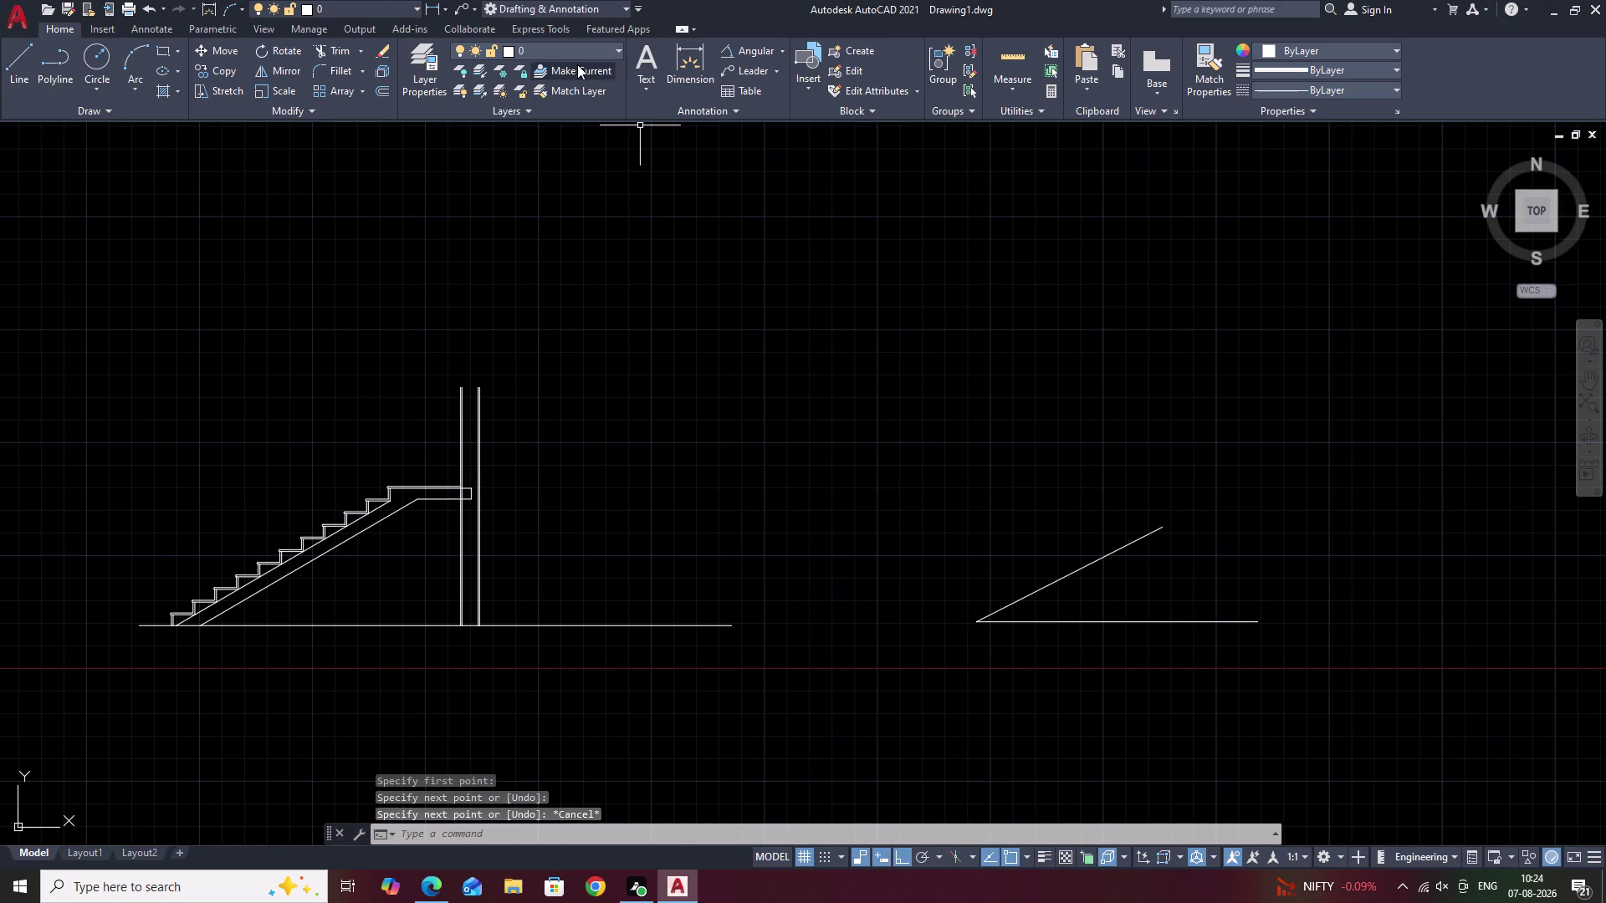
Start an angular dimension between the two lines, then cancel it.
click(729, 54)
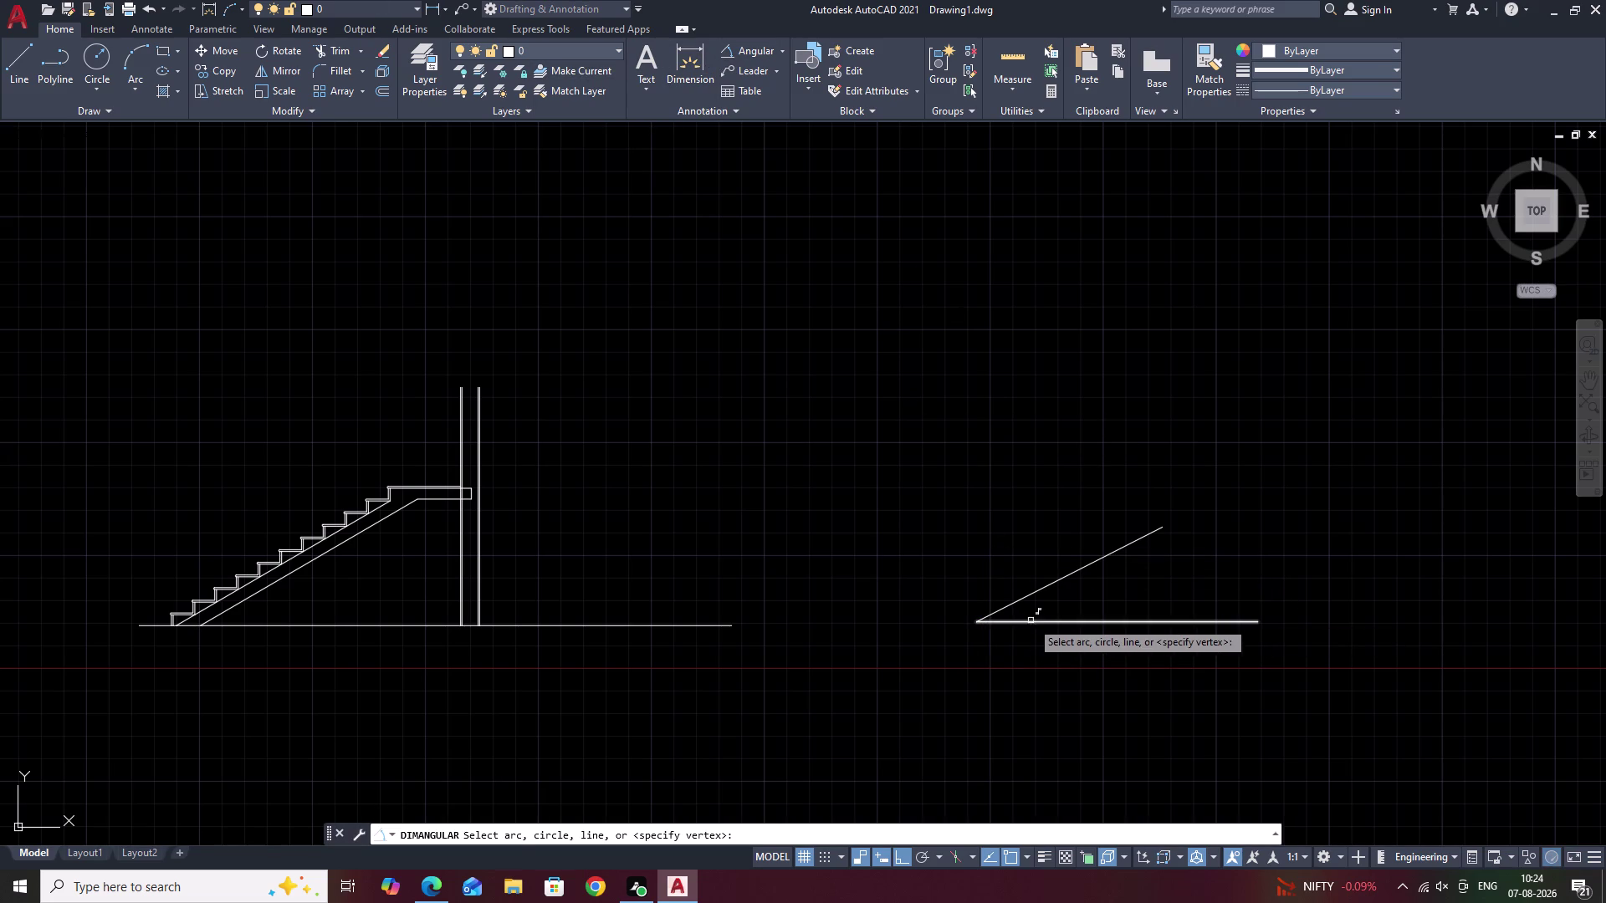
click(1030, 621)
click(1032, 596)
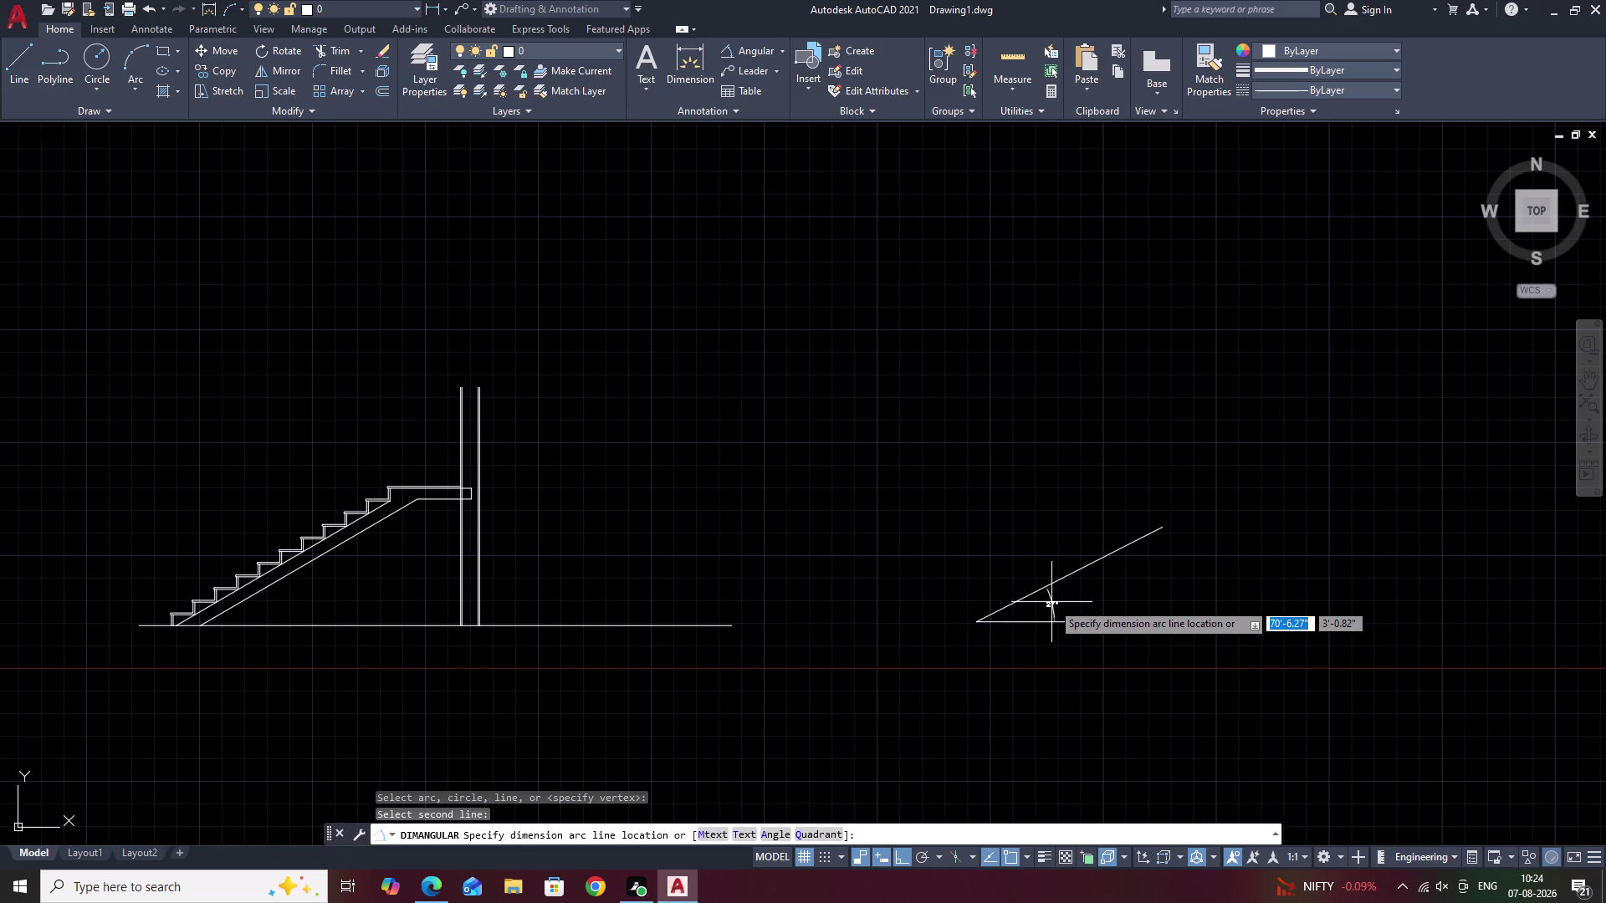
scroll(up, 3)
scroll(down, 3)
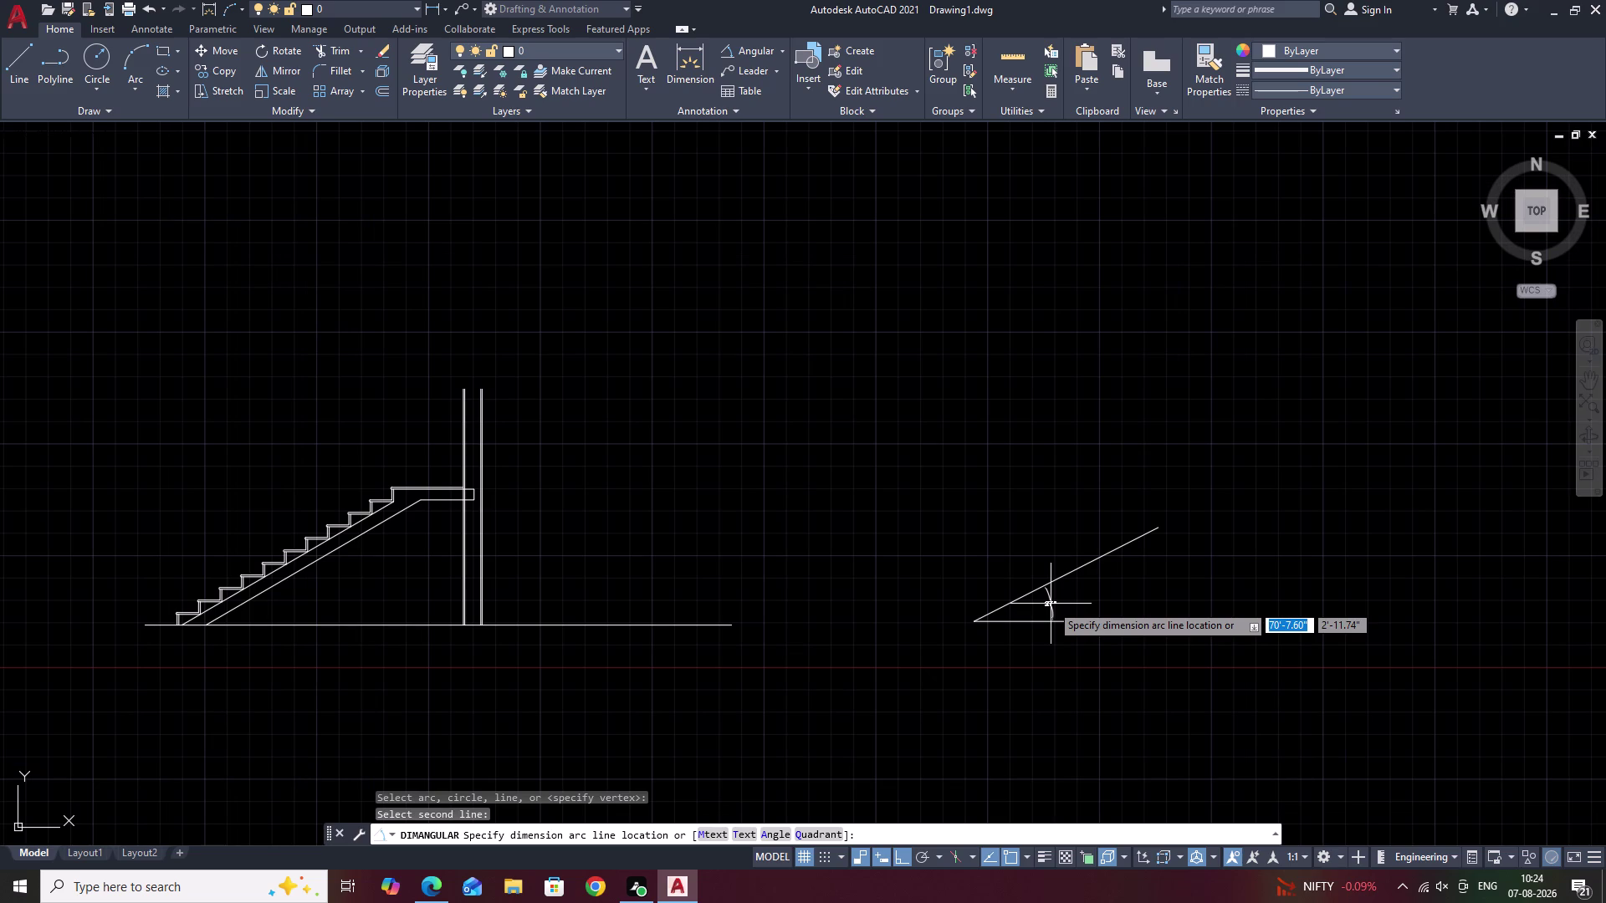
key(Escape)
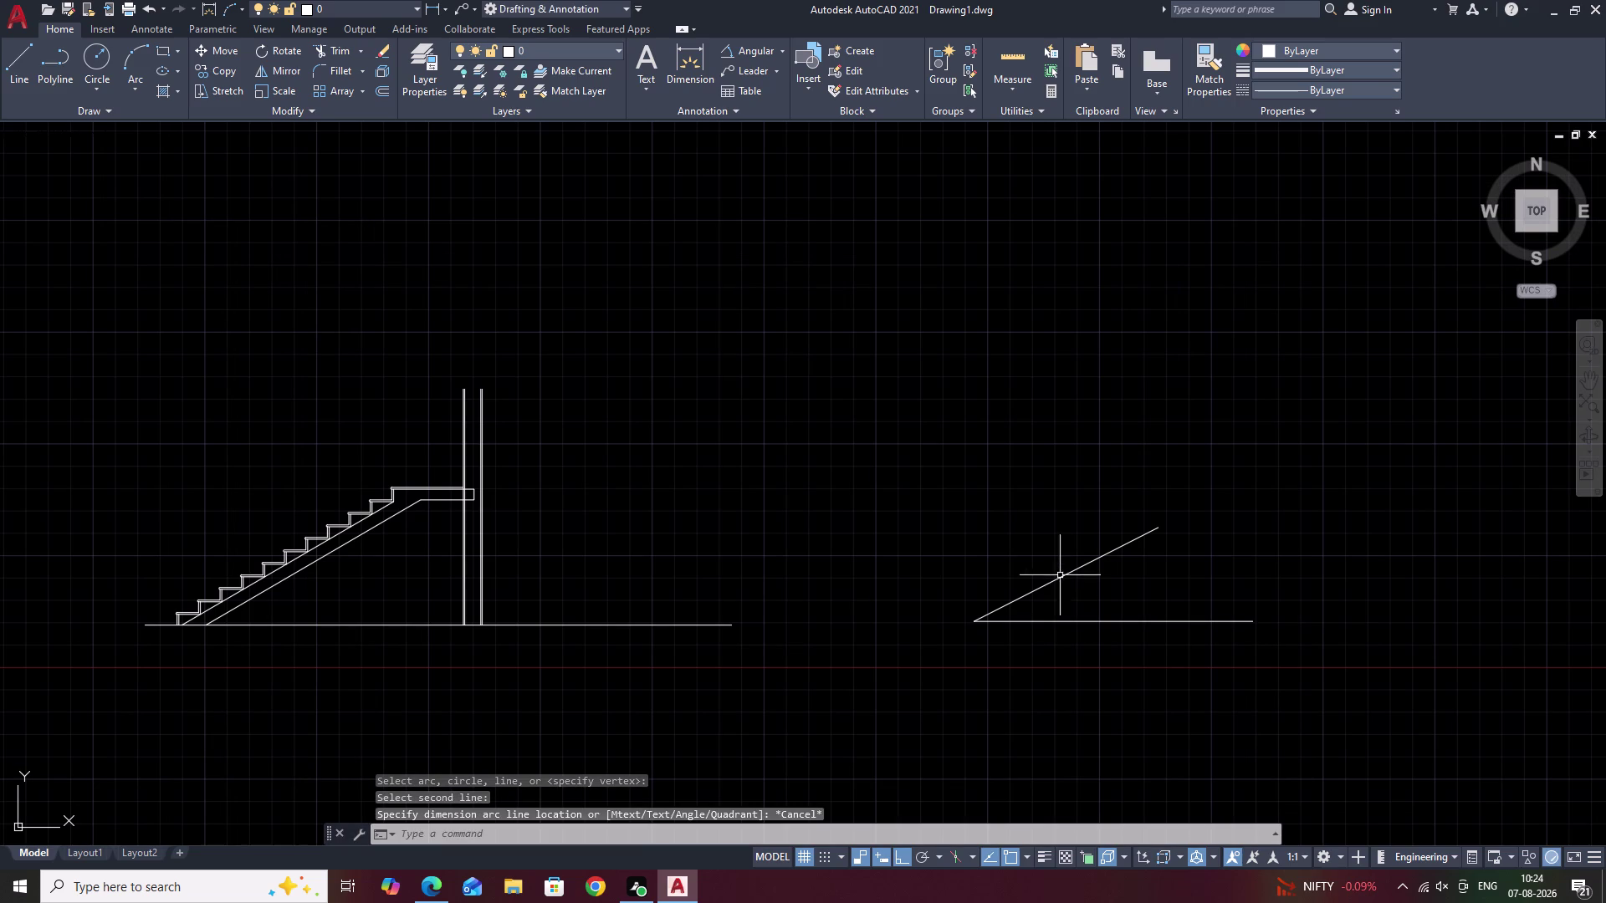
Erase both construction lines and pan back to the staircase.
drag(1063, 566, 1026, 644)
key(e)
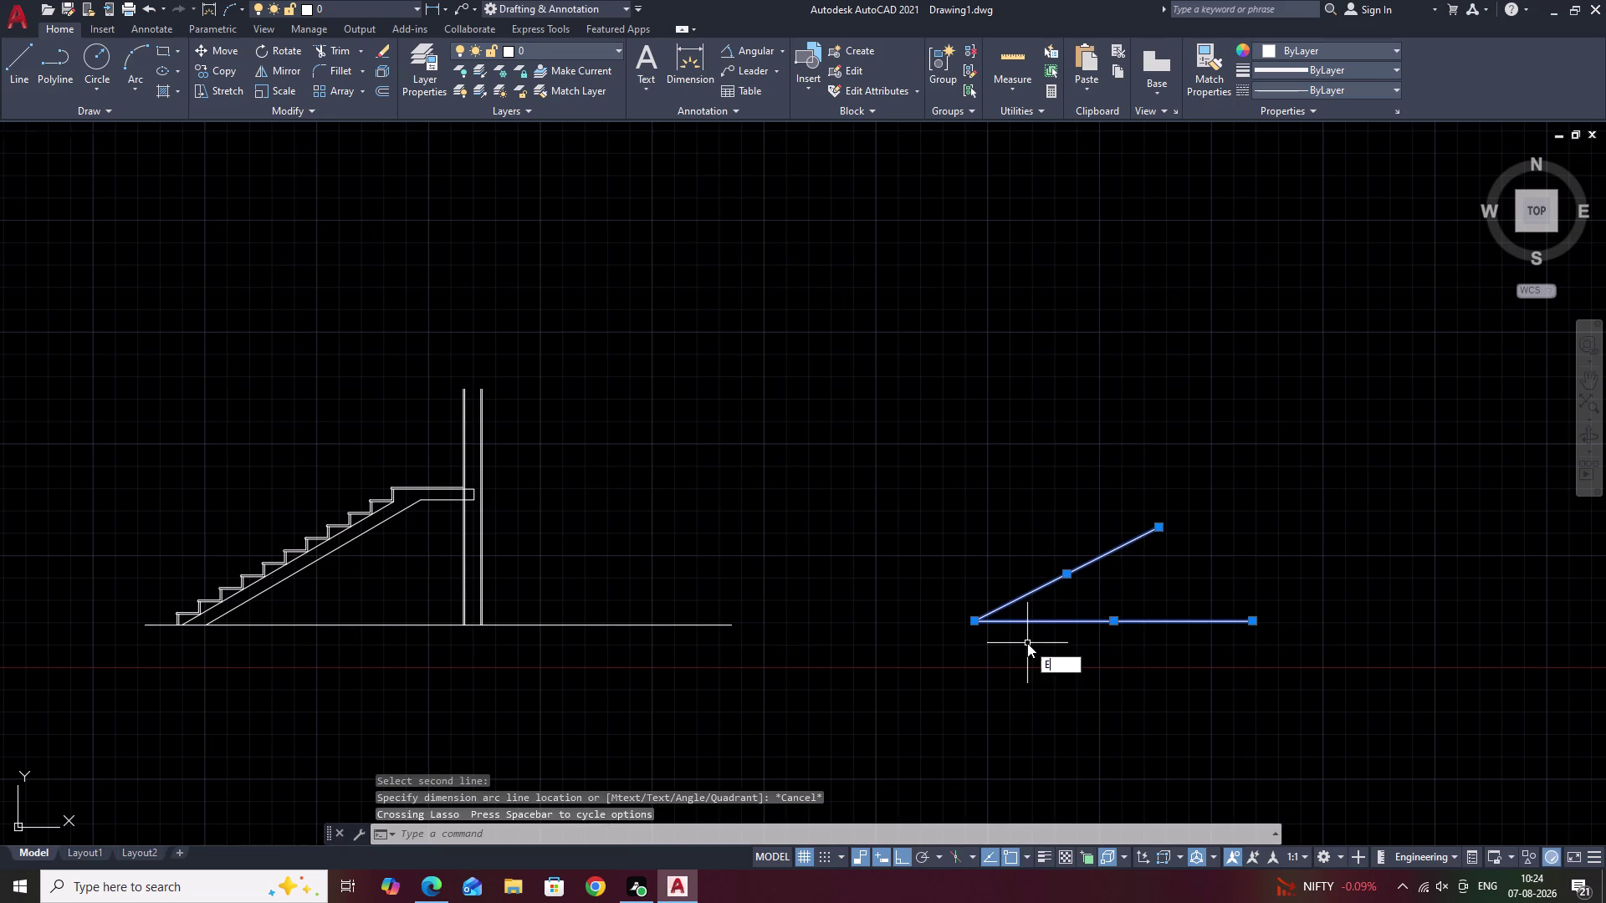
key(space)
middle_drag(323, 618, 342, 604)
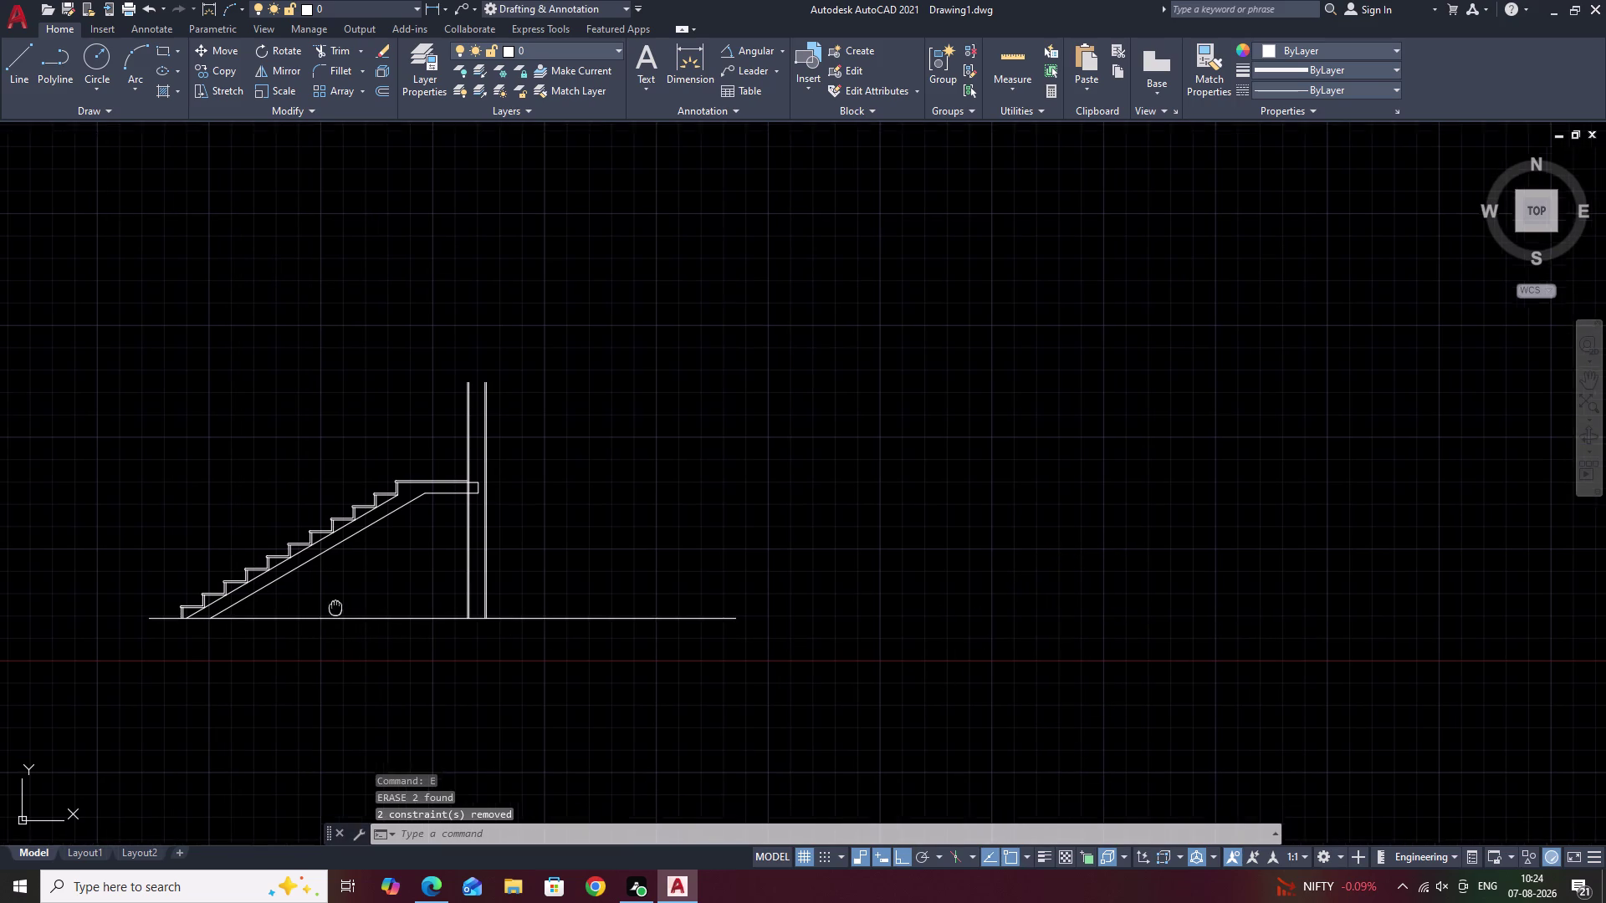
Select the upper, middle and bottom tread lines with crossing selections.
middle_drag(342, 604, 508, 590)
scroll(up, 3)
scroll(down, 3)
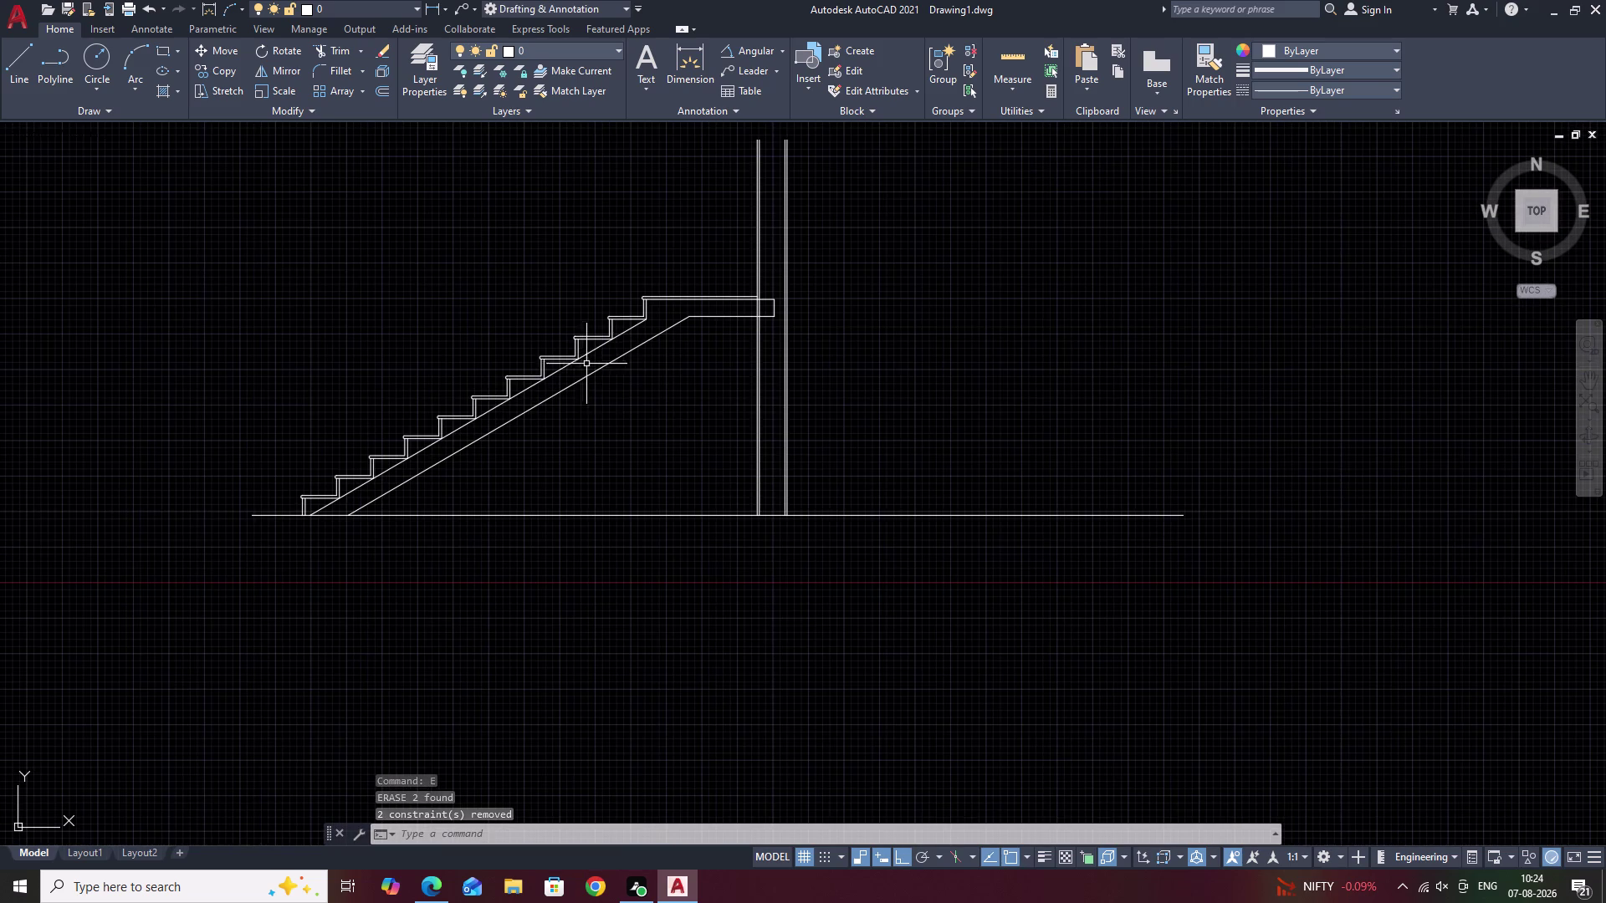
drag(653, 279, 580, 456)
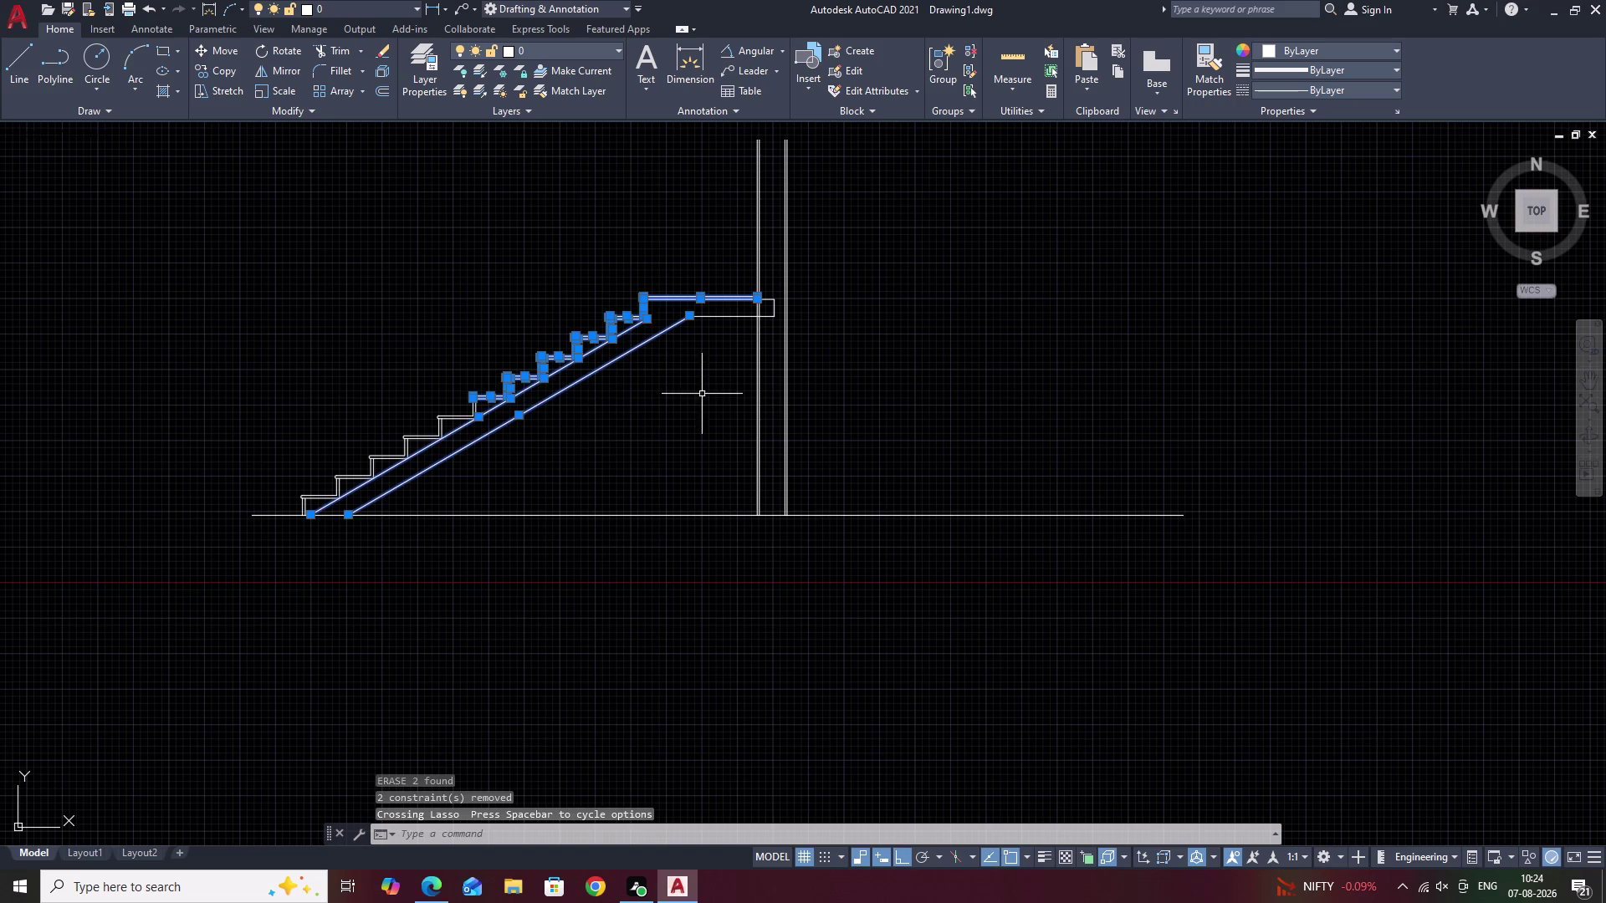
scroll(up, 3)
middle_drag(489, 438, 733, 368)
drag(546, 263, 537, 462)
middle_drag(545, 487, 548, 486)
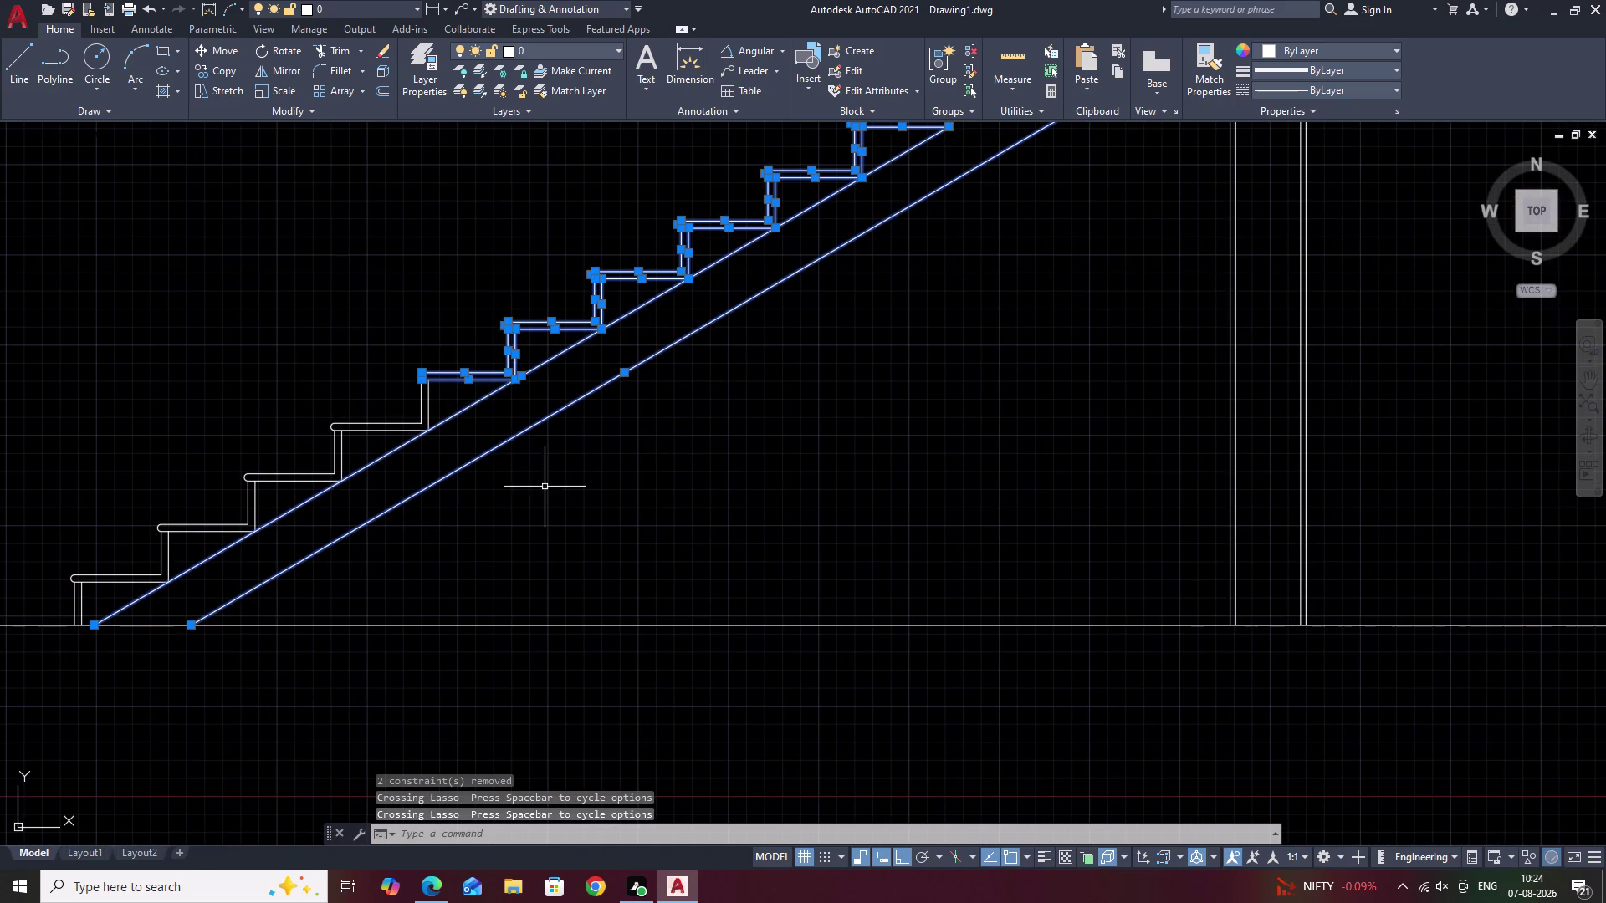
middle_drag(549, 486, 779, 433)
drag(679, 294, 714, 510)
scroll(up, 3)
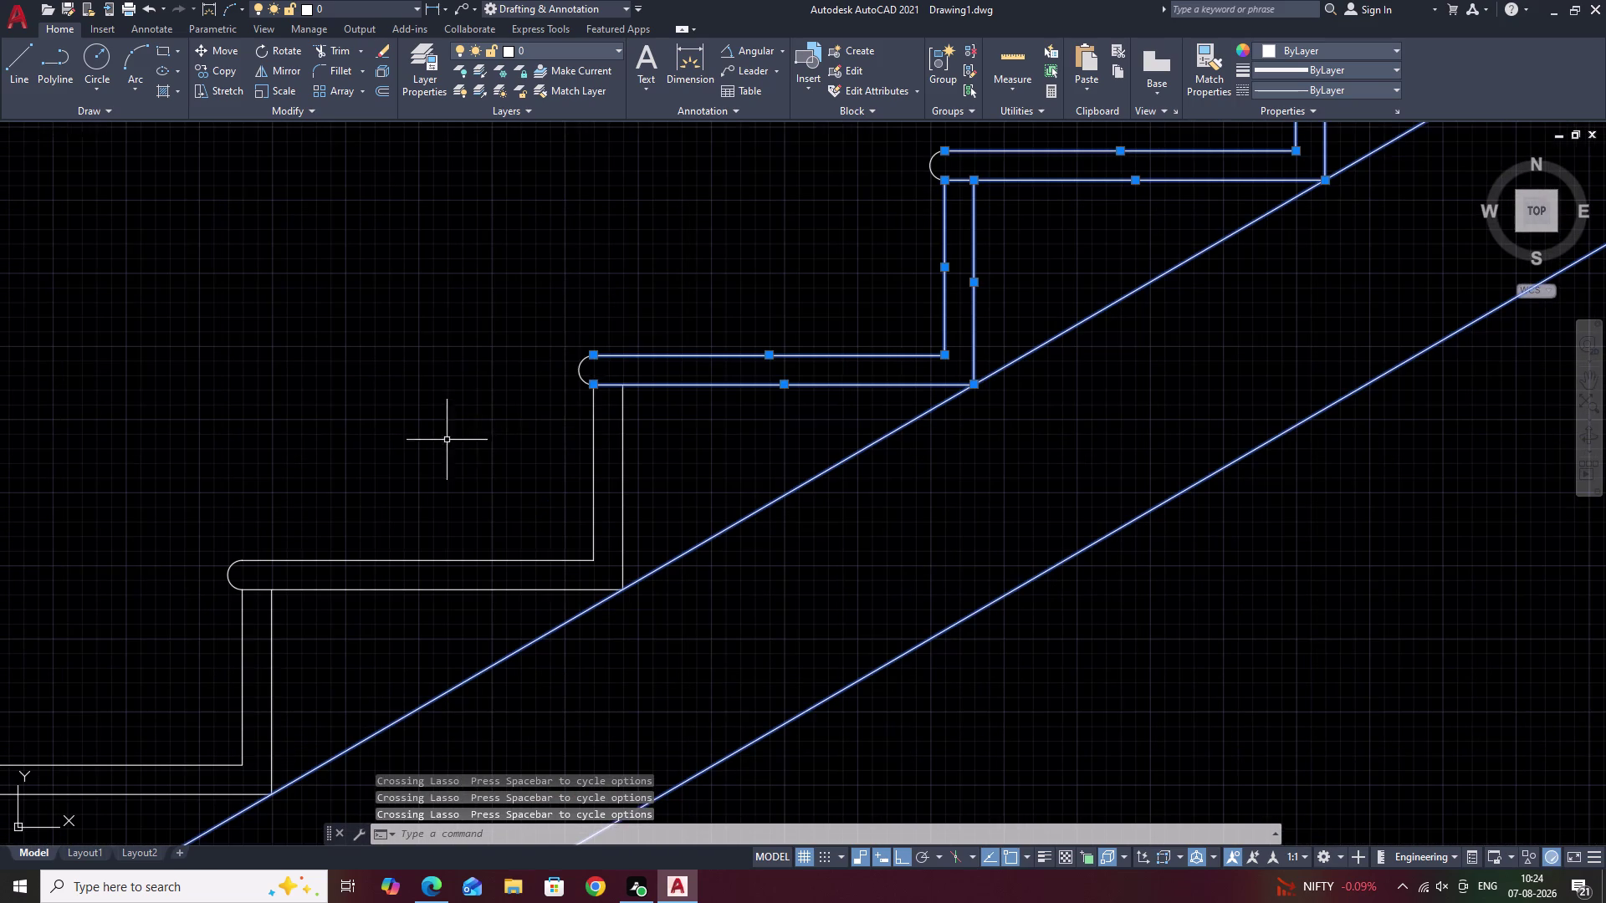
drag(654, 322, 634, 757)
middle_drag(716, 734, 843, 470)
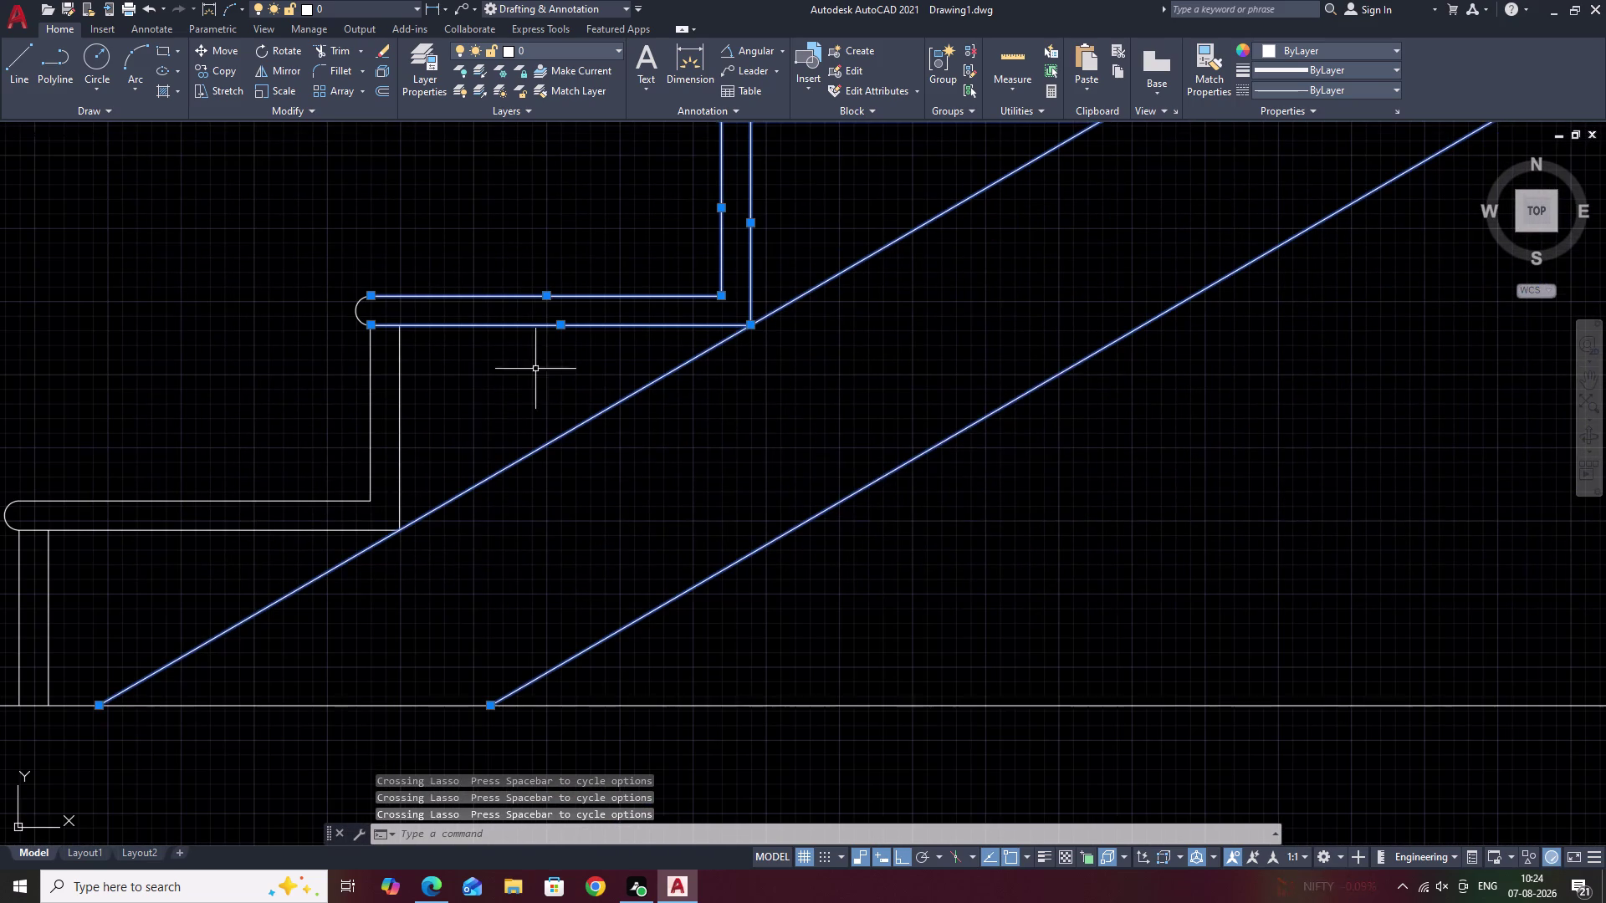
drag(462, 274, 424, 571)
middle_drag(477, 602, 662, 494)
drag(333, 333, 208, 373)
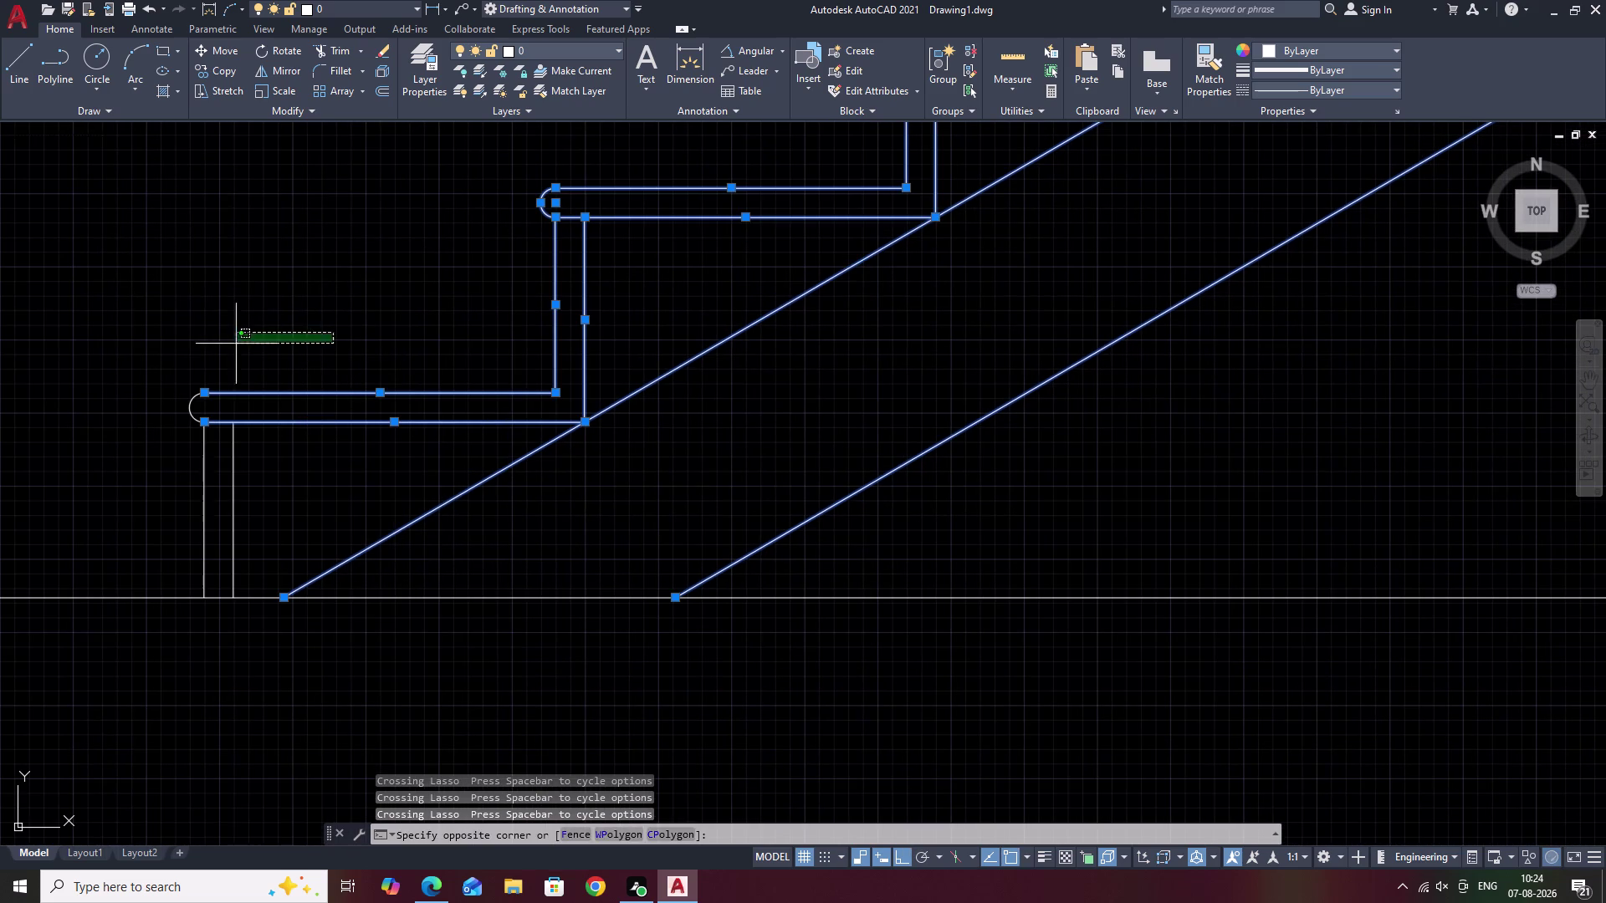
drag(208, 373, 283, 550)
Add the landing's edges and join everything into 12 polylines.
scroll(down, 3)
middle_drag(565, 519, 0, 569)
scroll(down, 3)
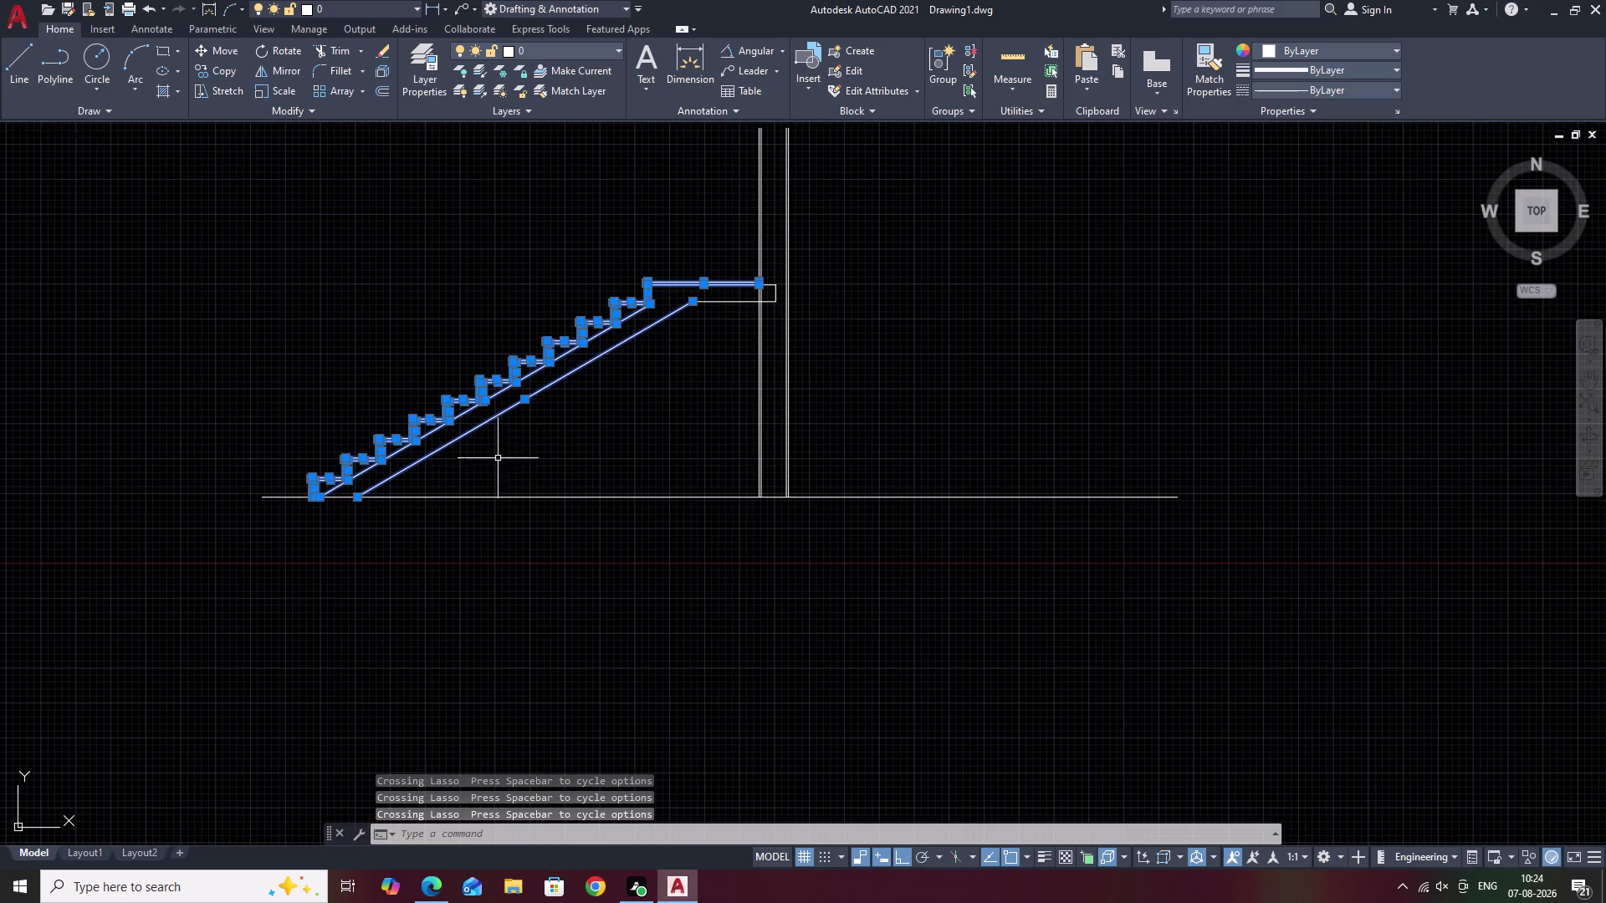
middle_drag(538, 442, 285, 597)
scroll(up, 3)
scroll(up, 3)
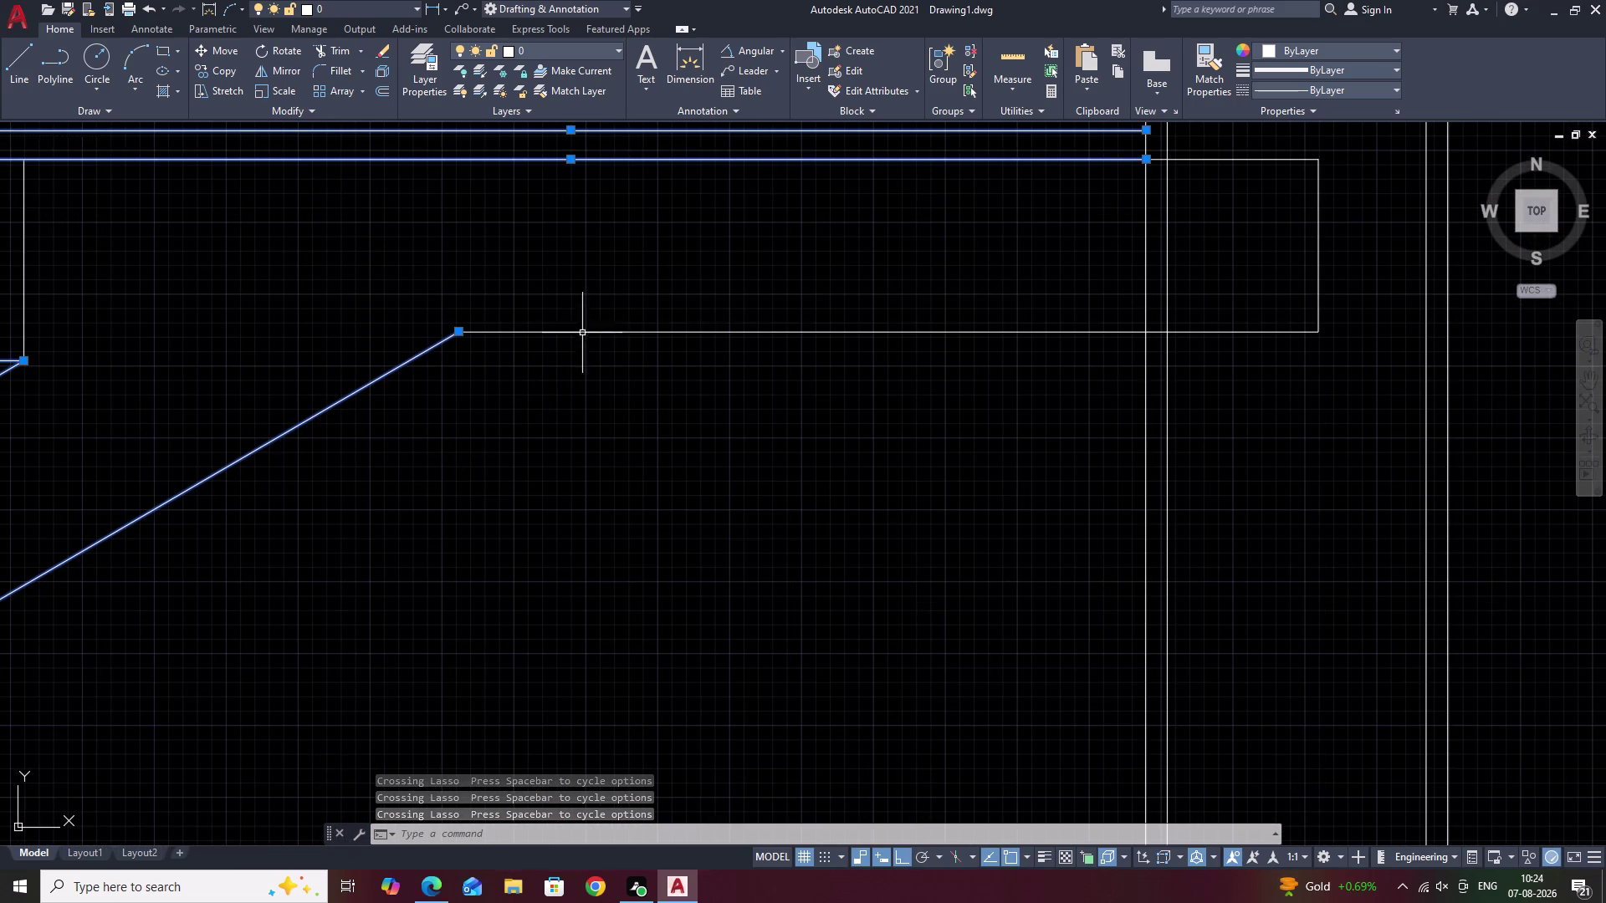
click(576, 331)
scroll(down, 3)
middle_drag(550, 434, 182, 541)
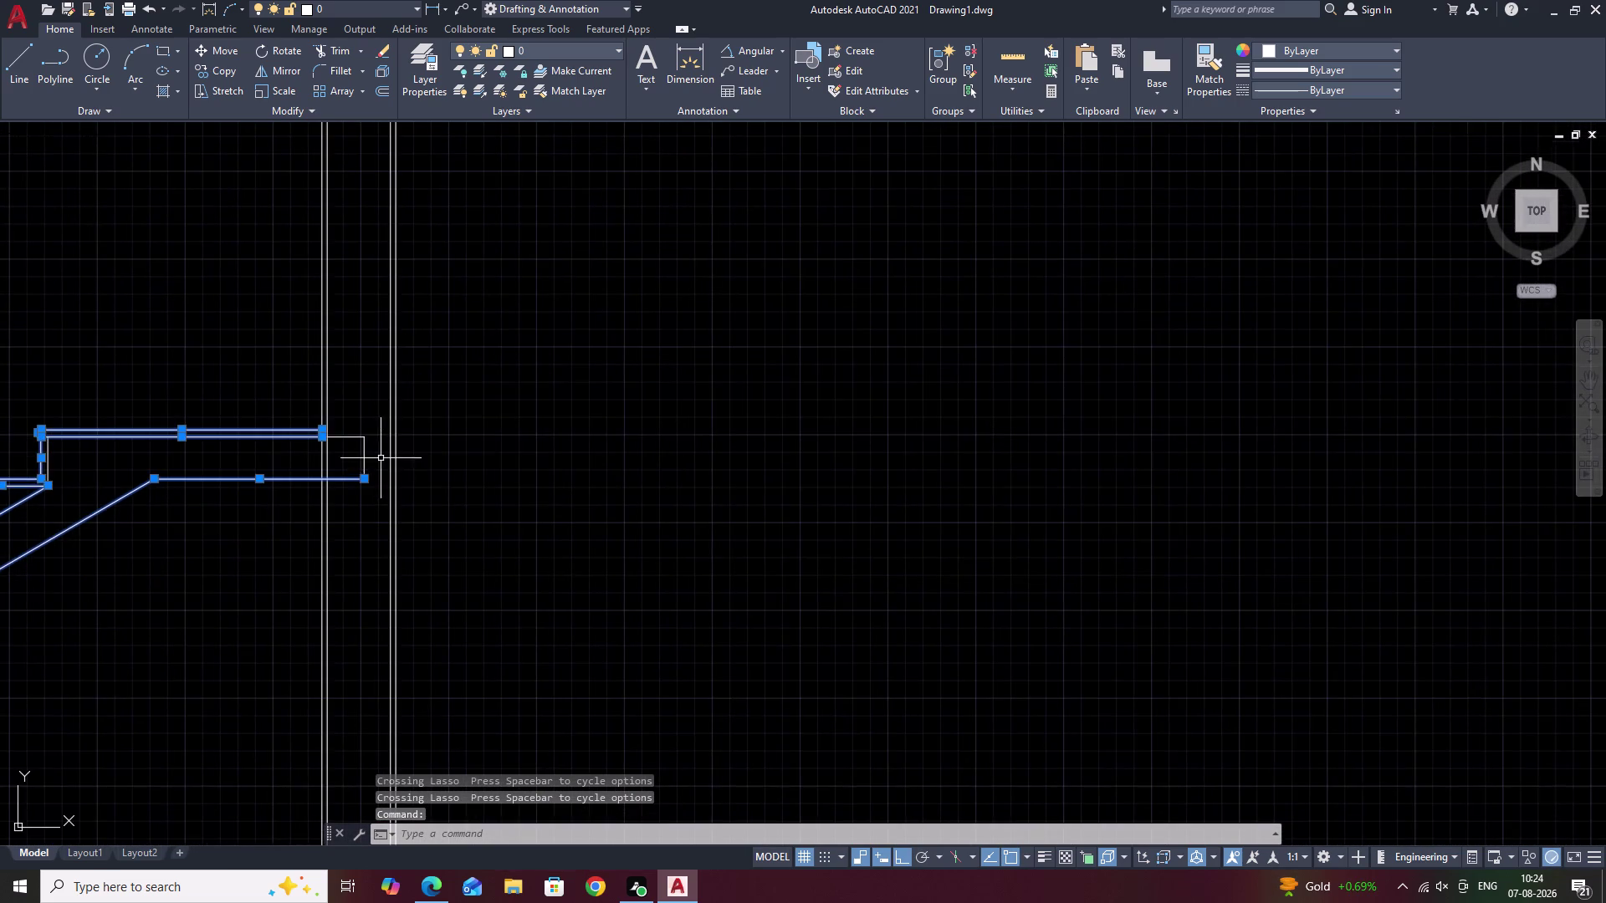
scroll(up, 3)
click(308, 465)
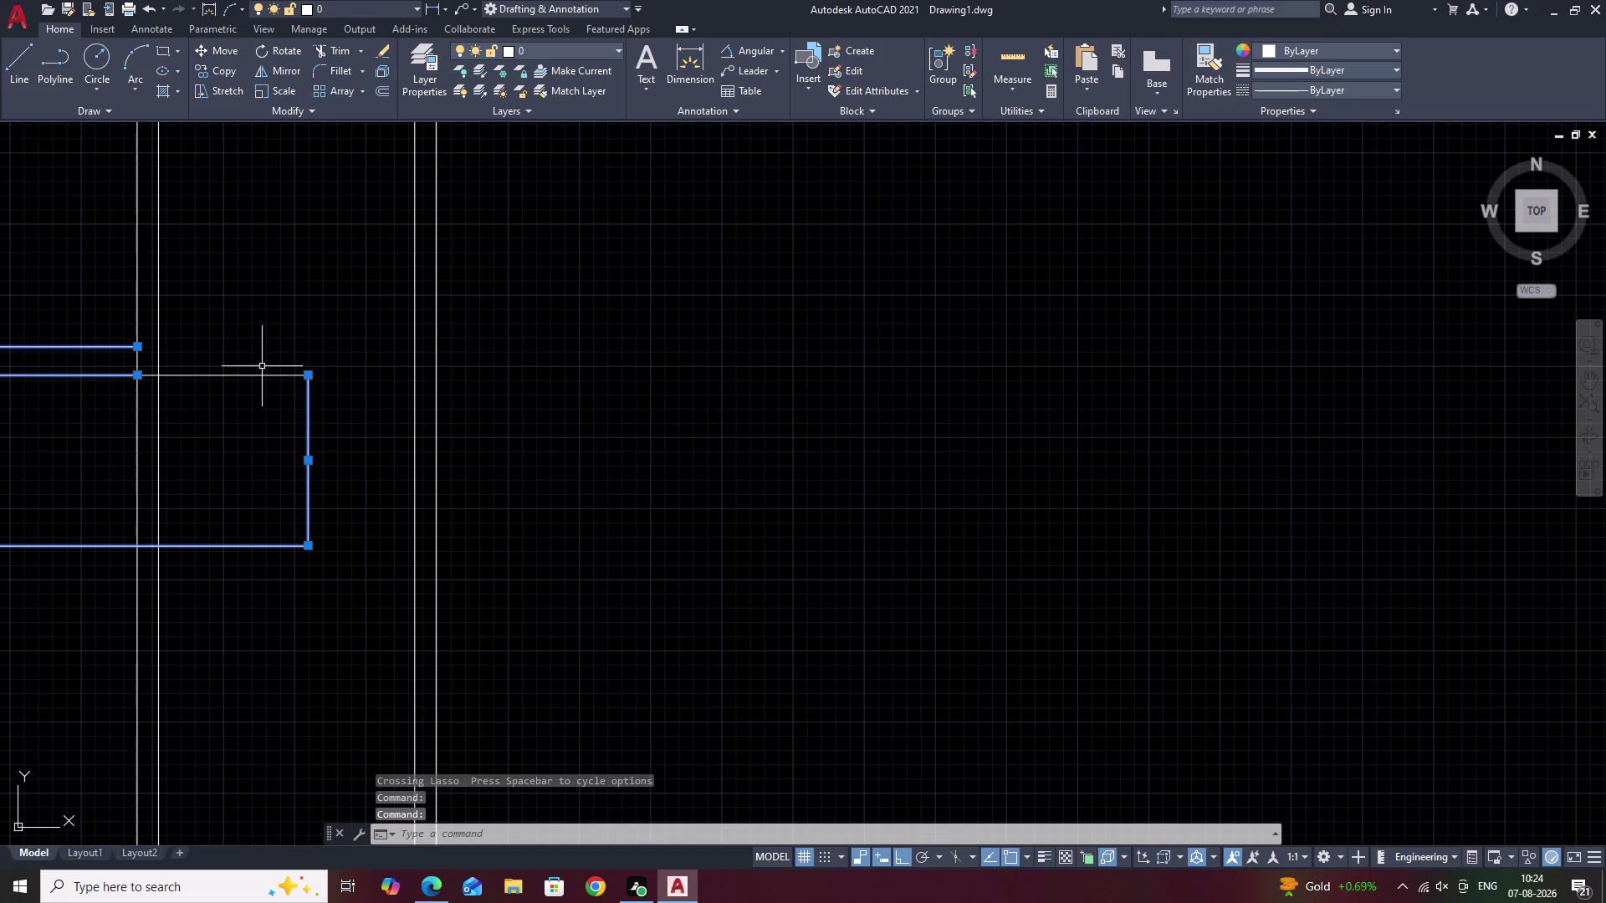
click(244, 376)
scroll(down, 3)
middle_drag(23, 508, 286, 463)
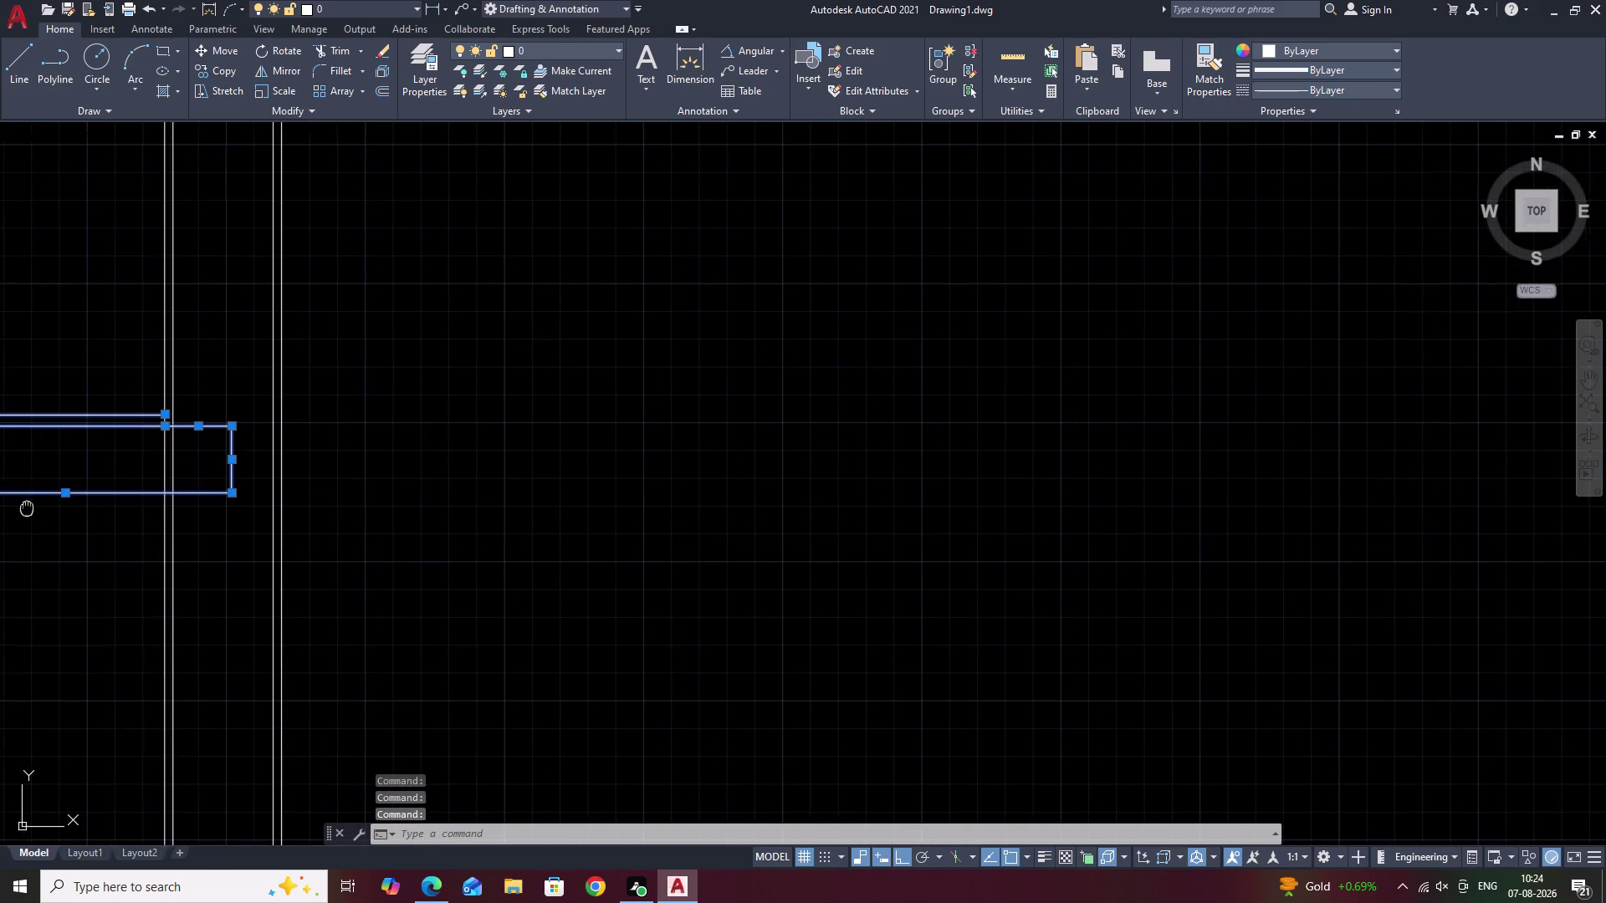
middle_drag(286, 463, 472, 437)
text(J)
key(space)
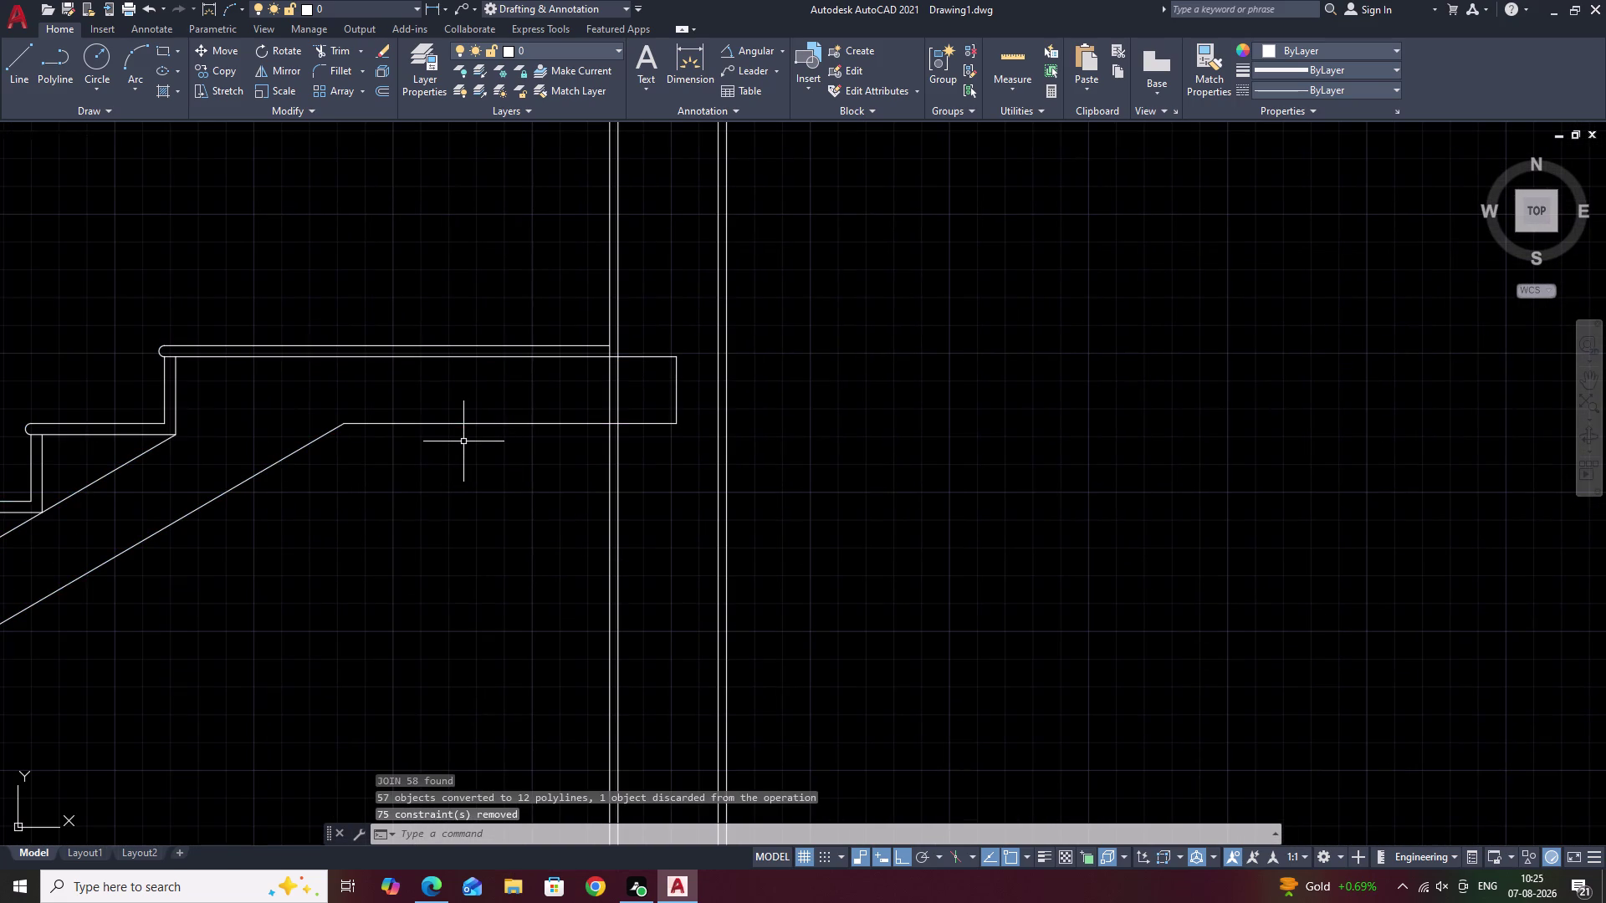
Select the two wall lines, regenerate the display with R, then clear the selection.
scroll(down, 3)
middle_drag(362, 530, 444, 483)
drag(625, 421, 532, 478)
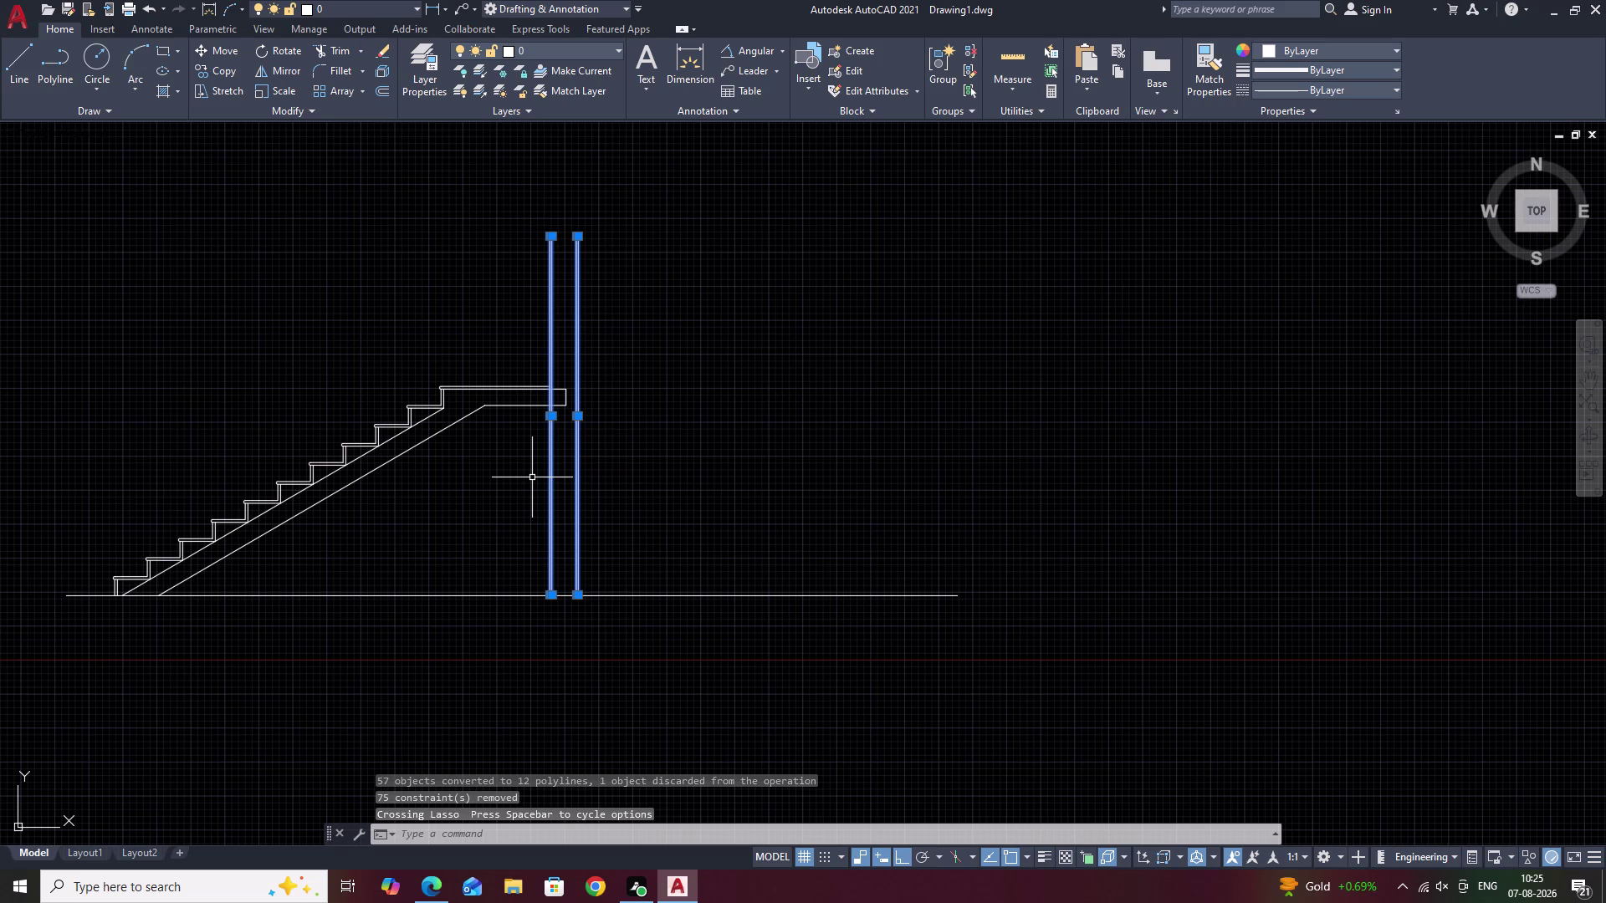
text(R)
key(space)
key(Escape)
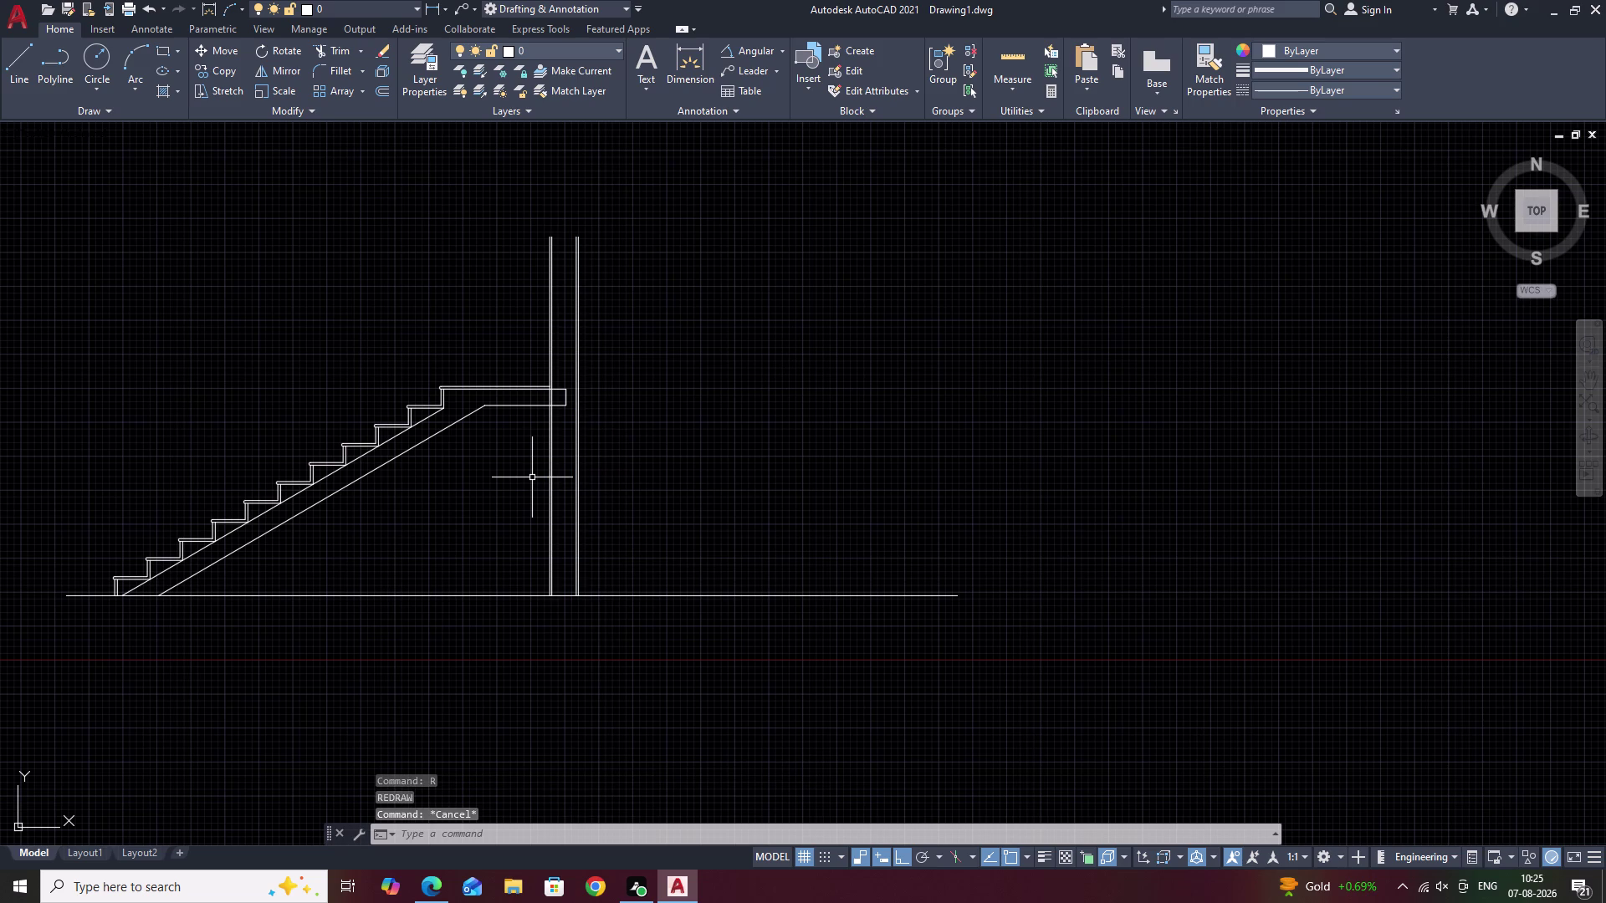
Window-select the staircase treads, slab and landing lines, retrying the lower treads.
middle_drag(454, 500, 641, 506)
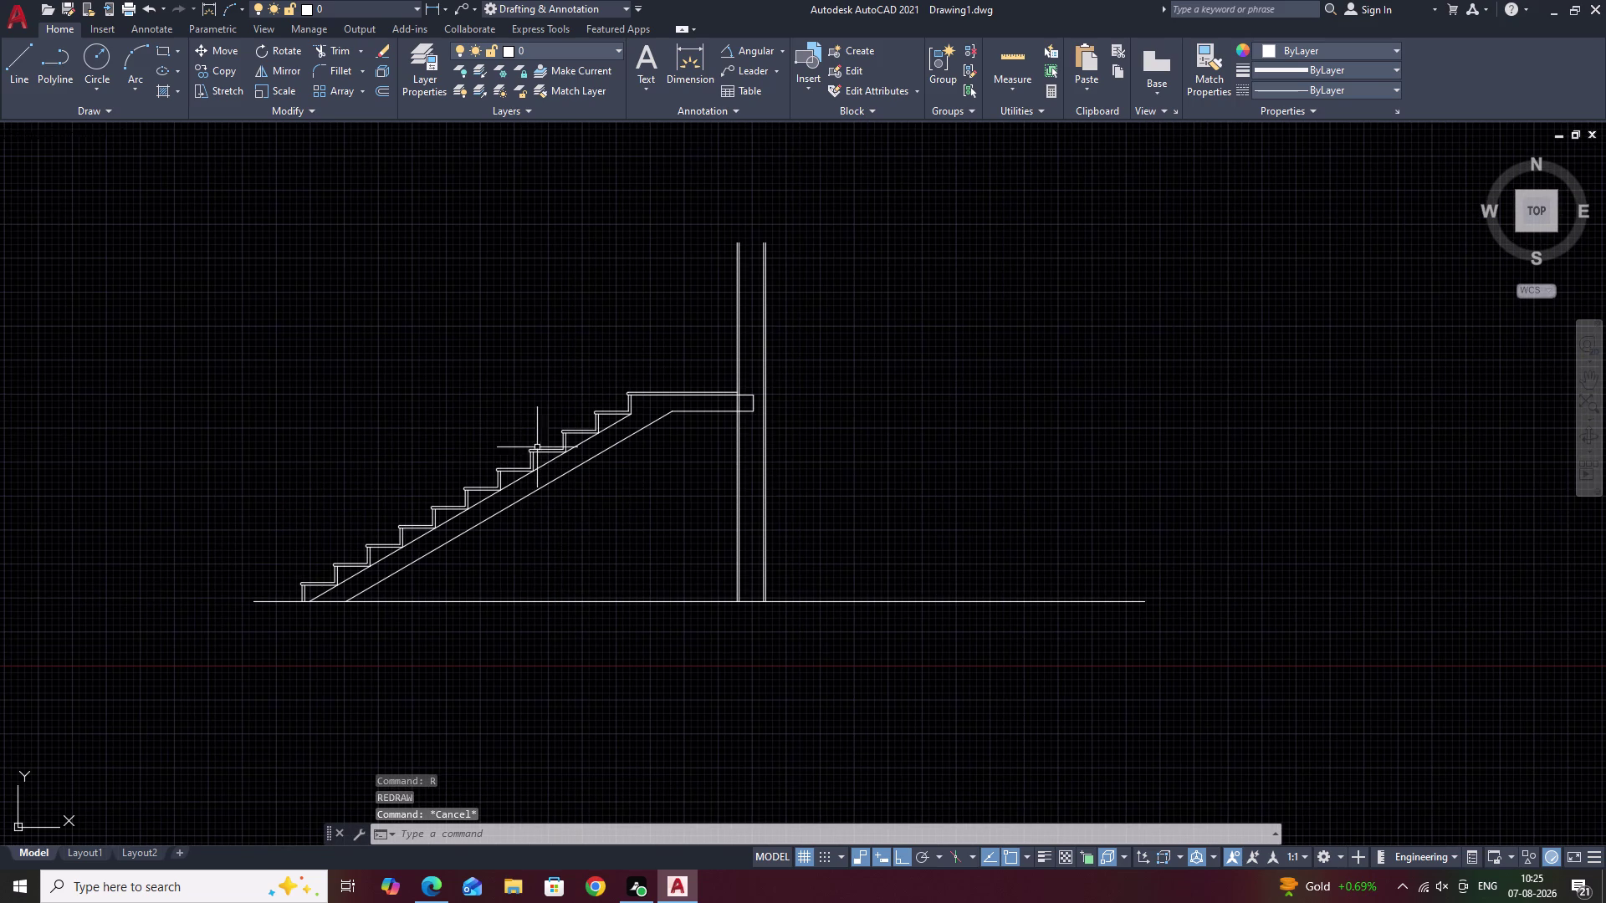
drag(531, 412, 451, 563)
click(451, 563)
drag(415, 470, 410, 470)
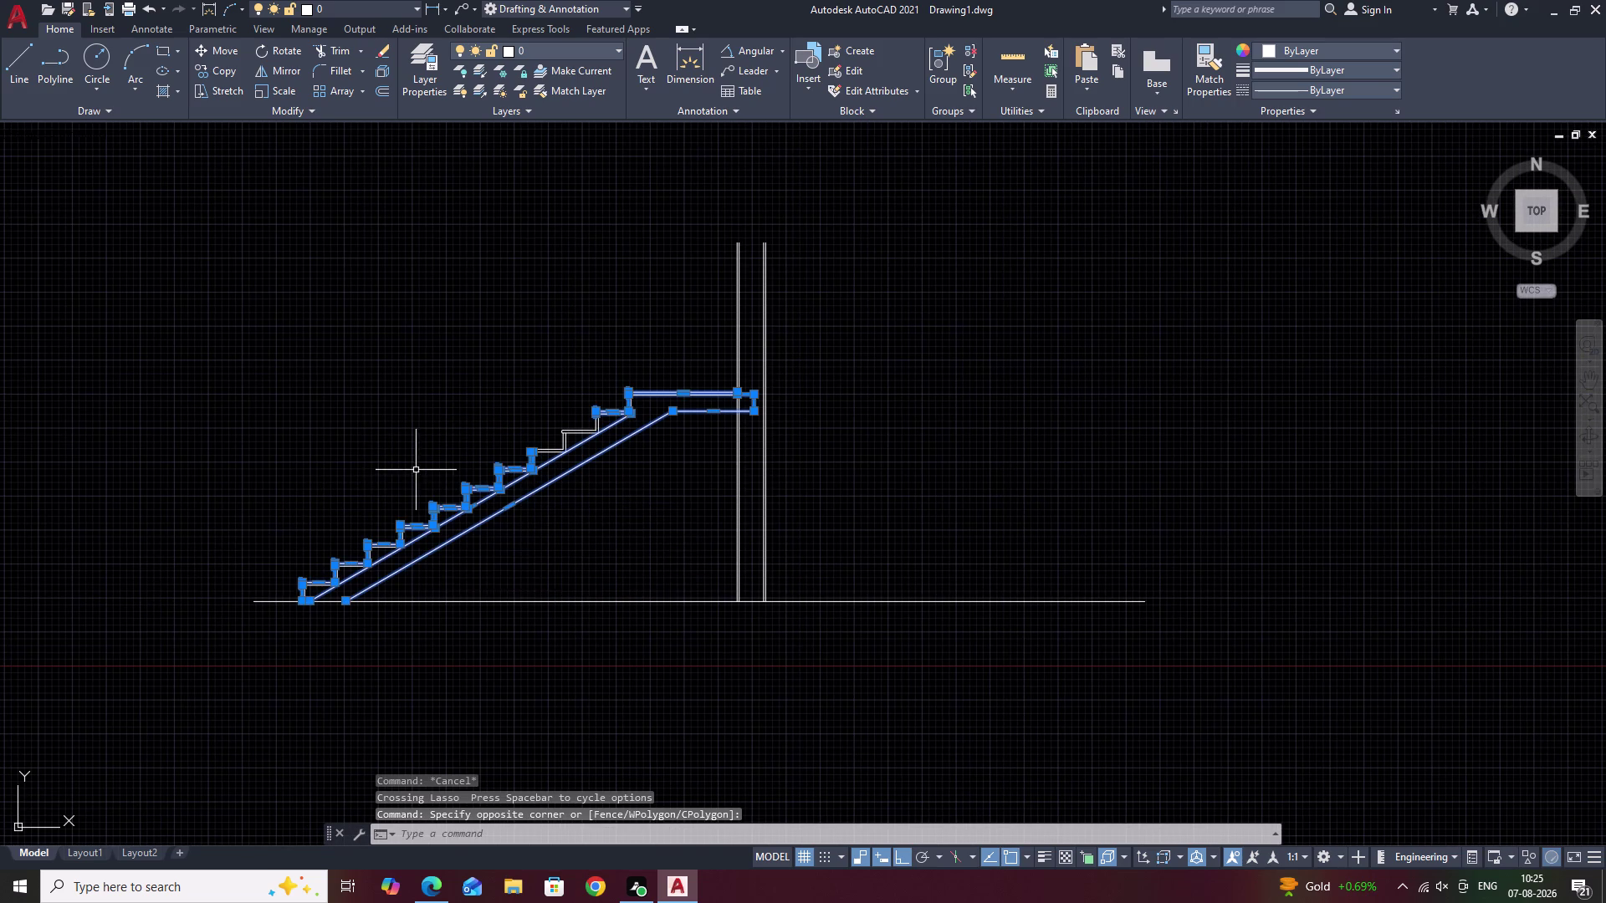
drag(410, 470, 385, 489)
middle_drag(506, 554, 542, 524)
scroll(up, 3)
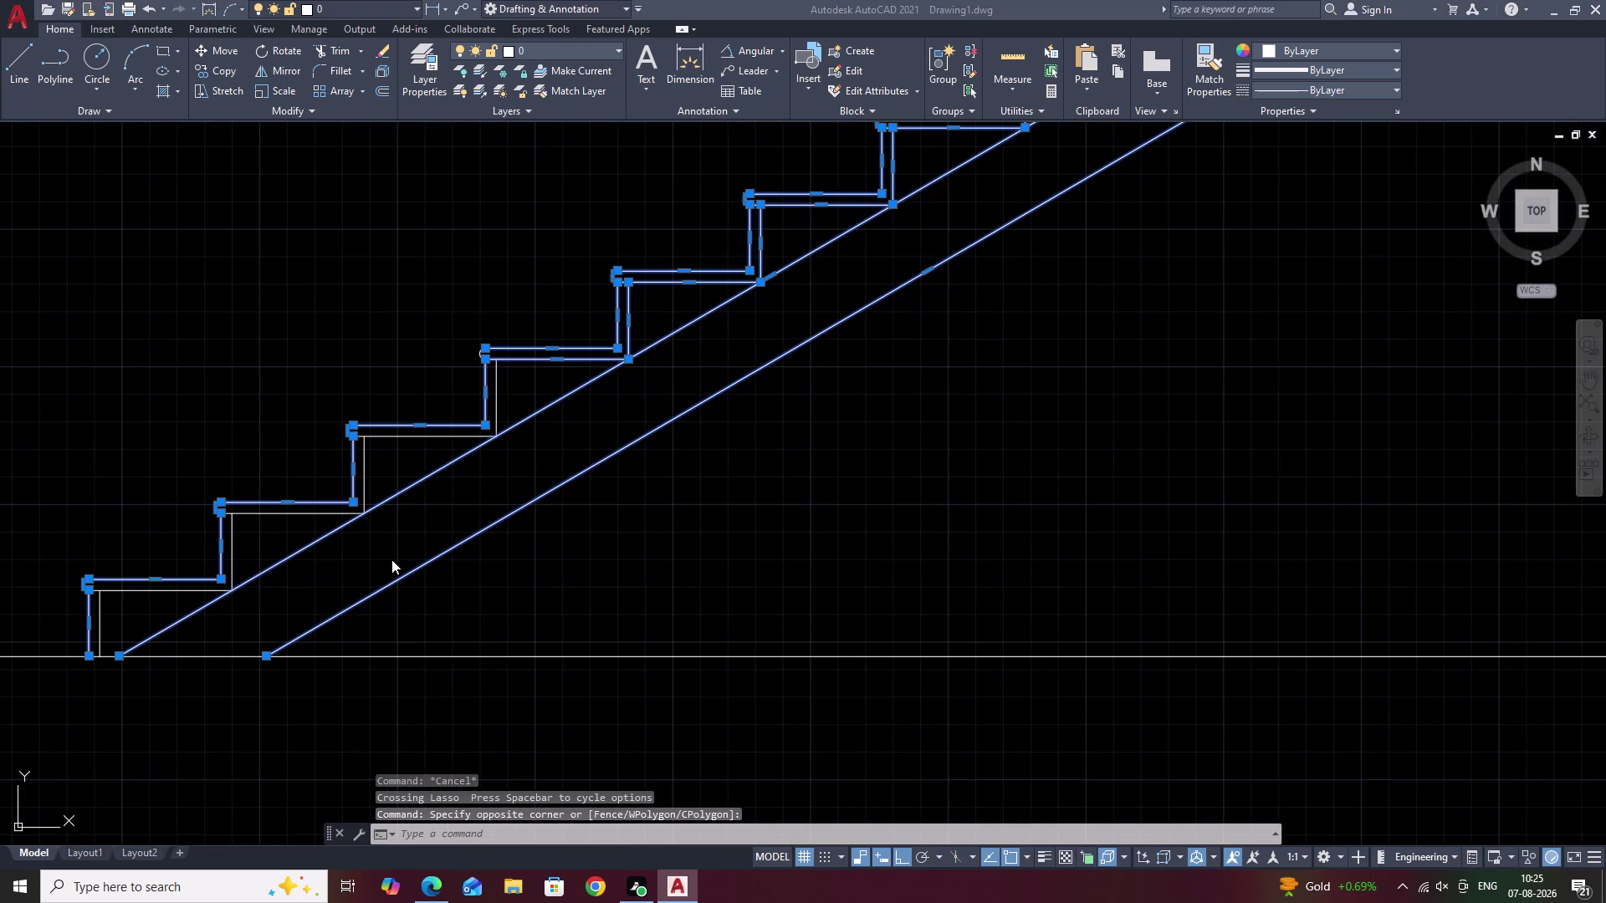
drag(362, 409, 338, 570)
key(Escape)
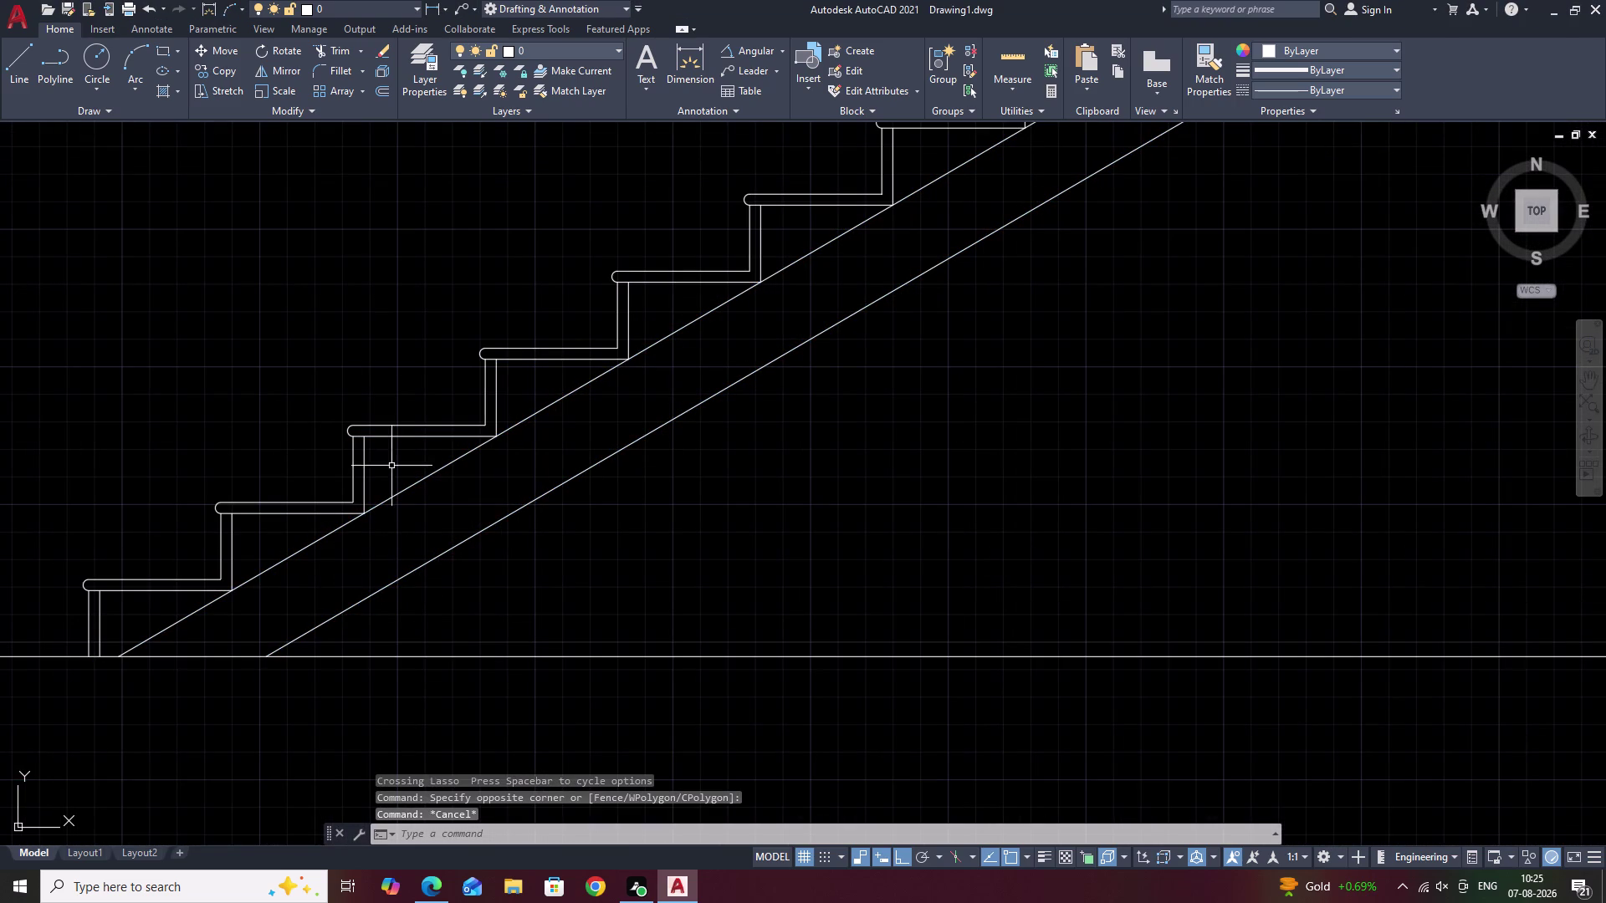
drag(400, 336, 436, 658)
Pan along the staircase and reselect the whole staircase with its landing slab.
middle_drag(620, 509, 450, 647)
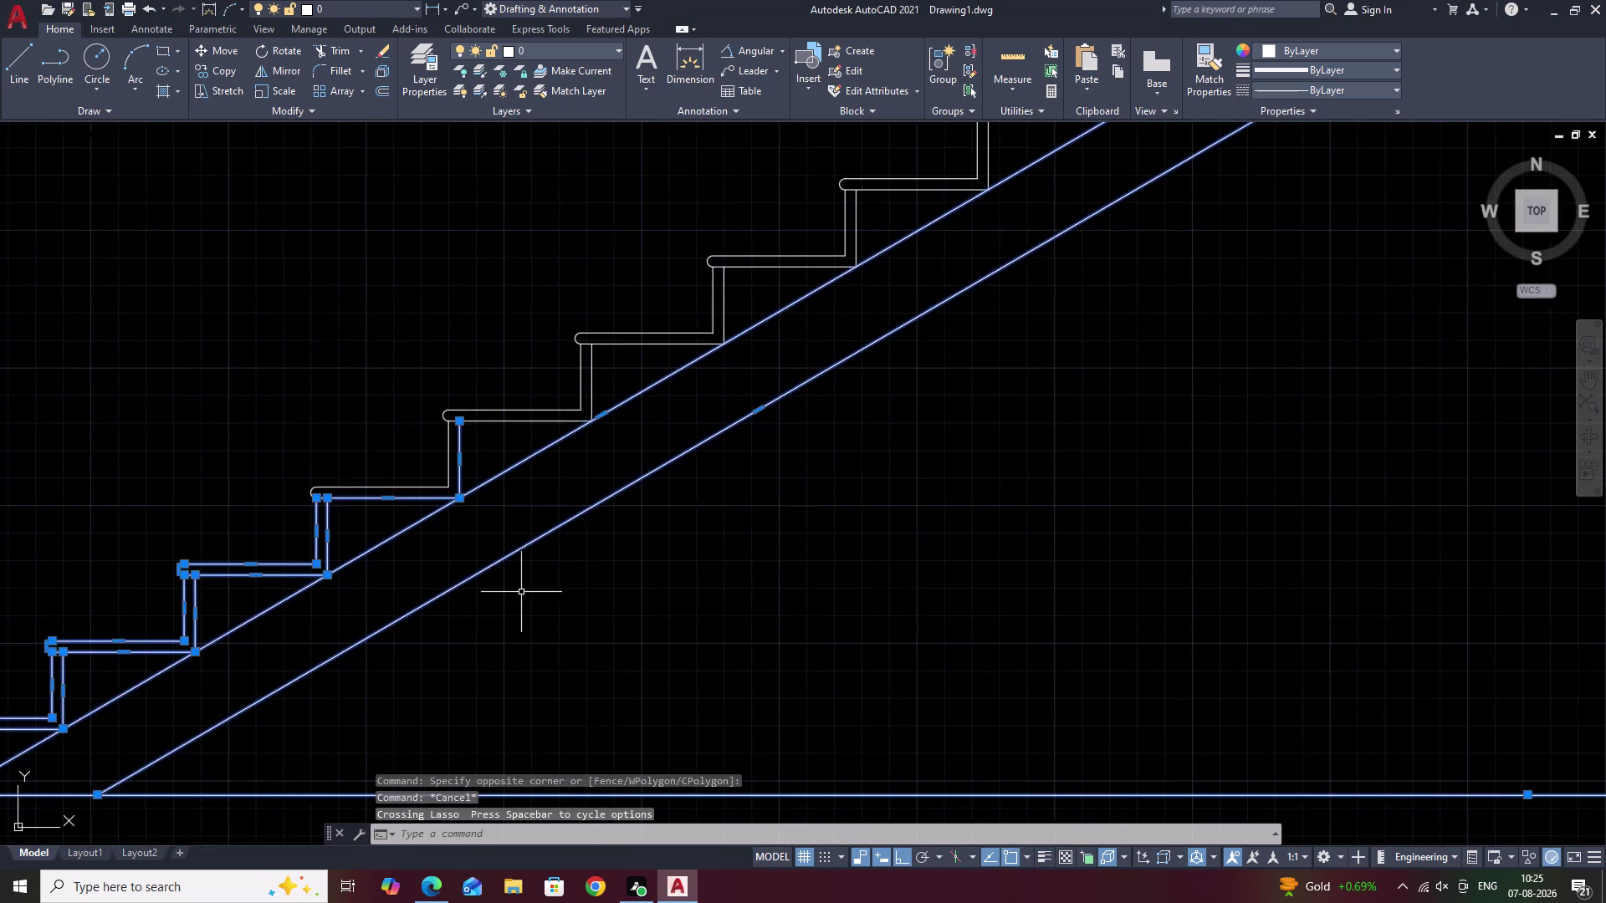
scroll(down, 3)
drag(584, 445, 562, 632)
key(Escape)
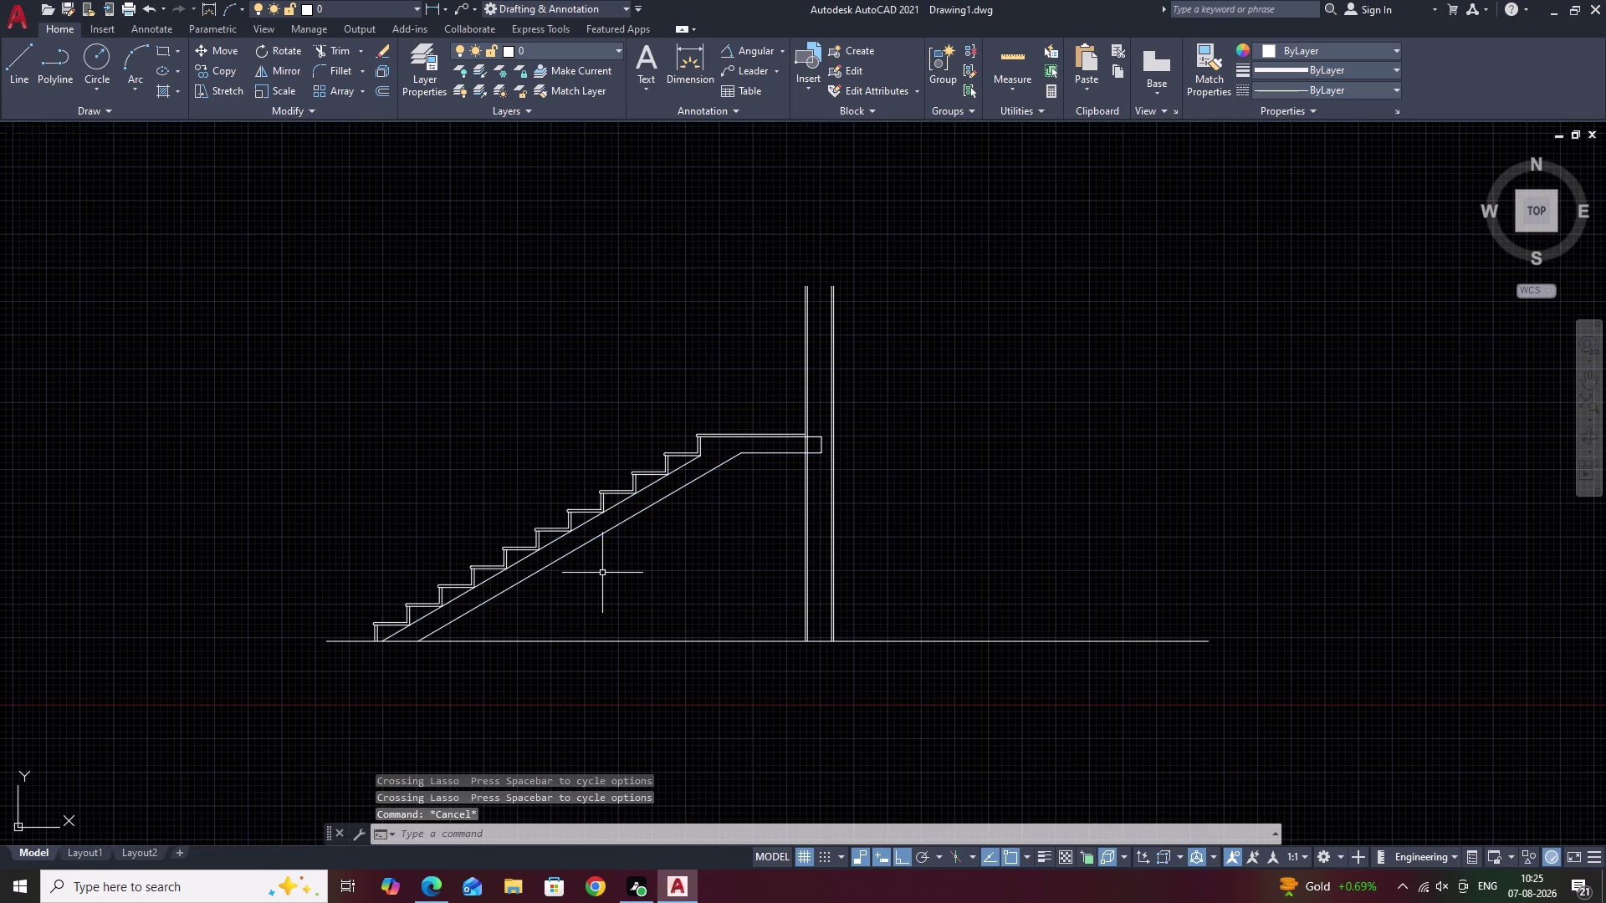
drag(726, 398, 608, 608)
scroll(up, 3)
middle_drag(511, 557, 574, 475)
drag(583, 404, 624, 566)
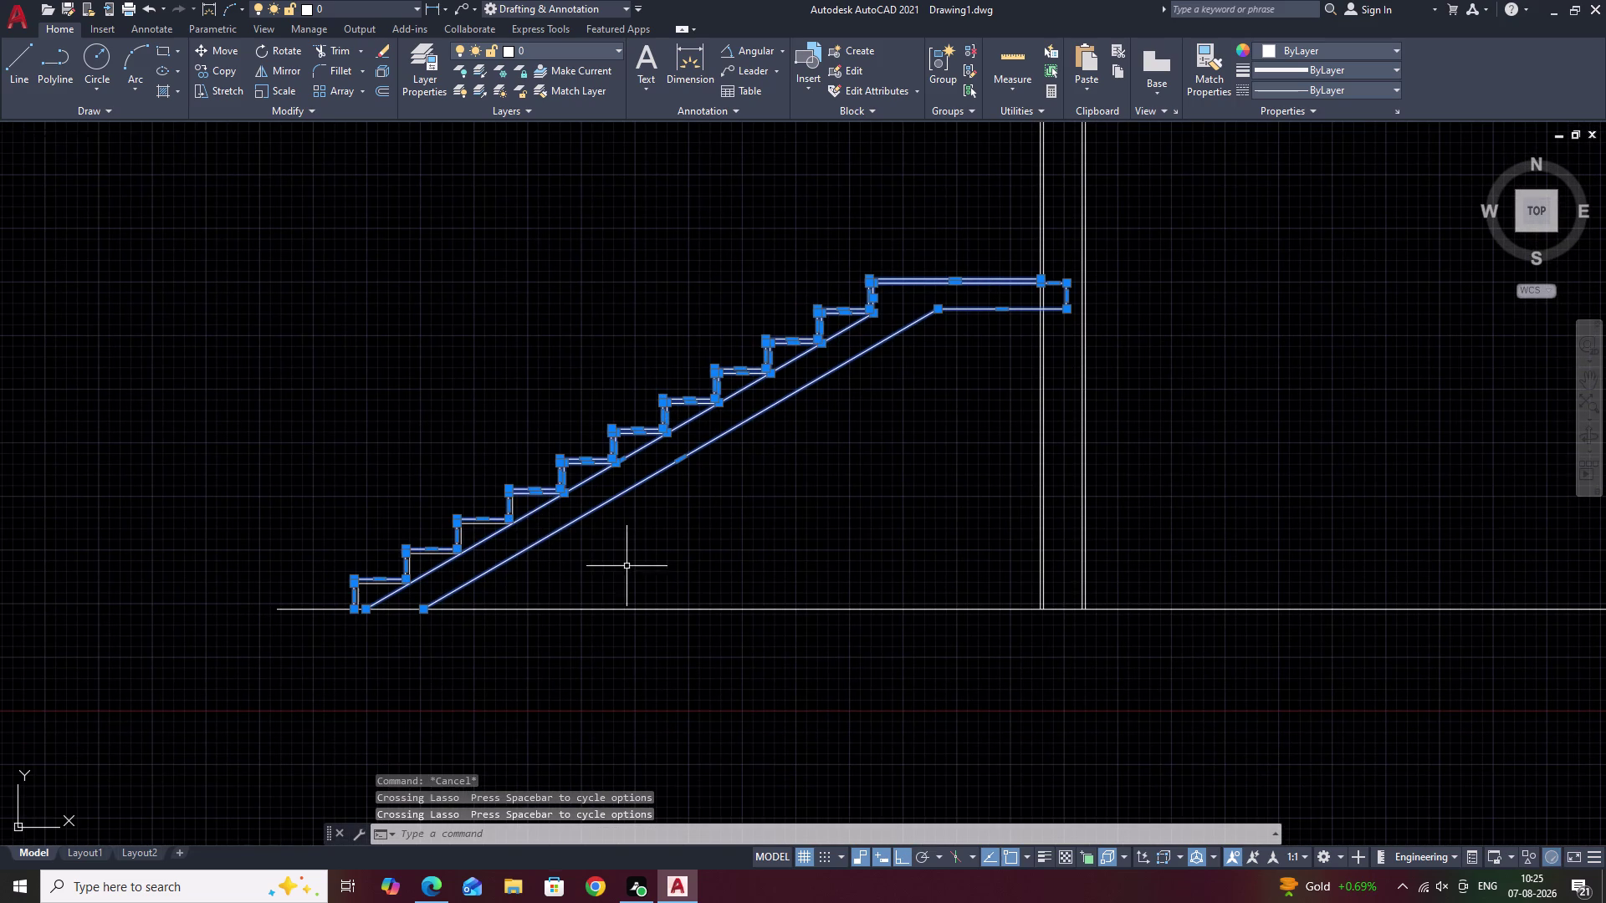
Add the lower tread, its baluster and the slab lines to the selection.
middle_drag(656, 520, 565, 556)
scroll(up, 3)
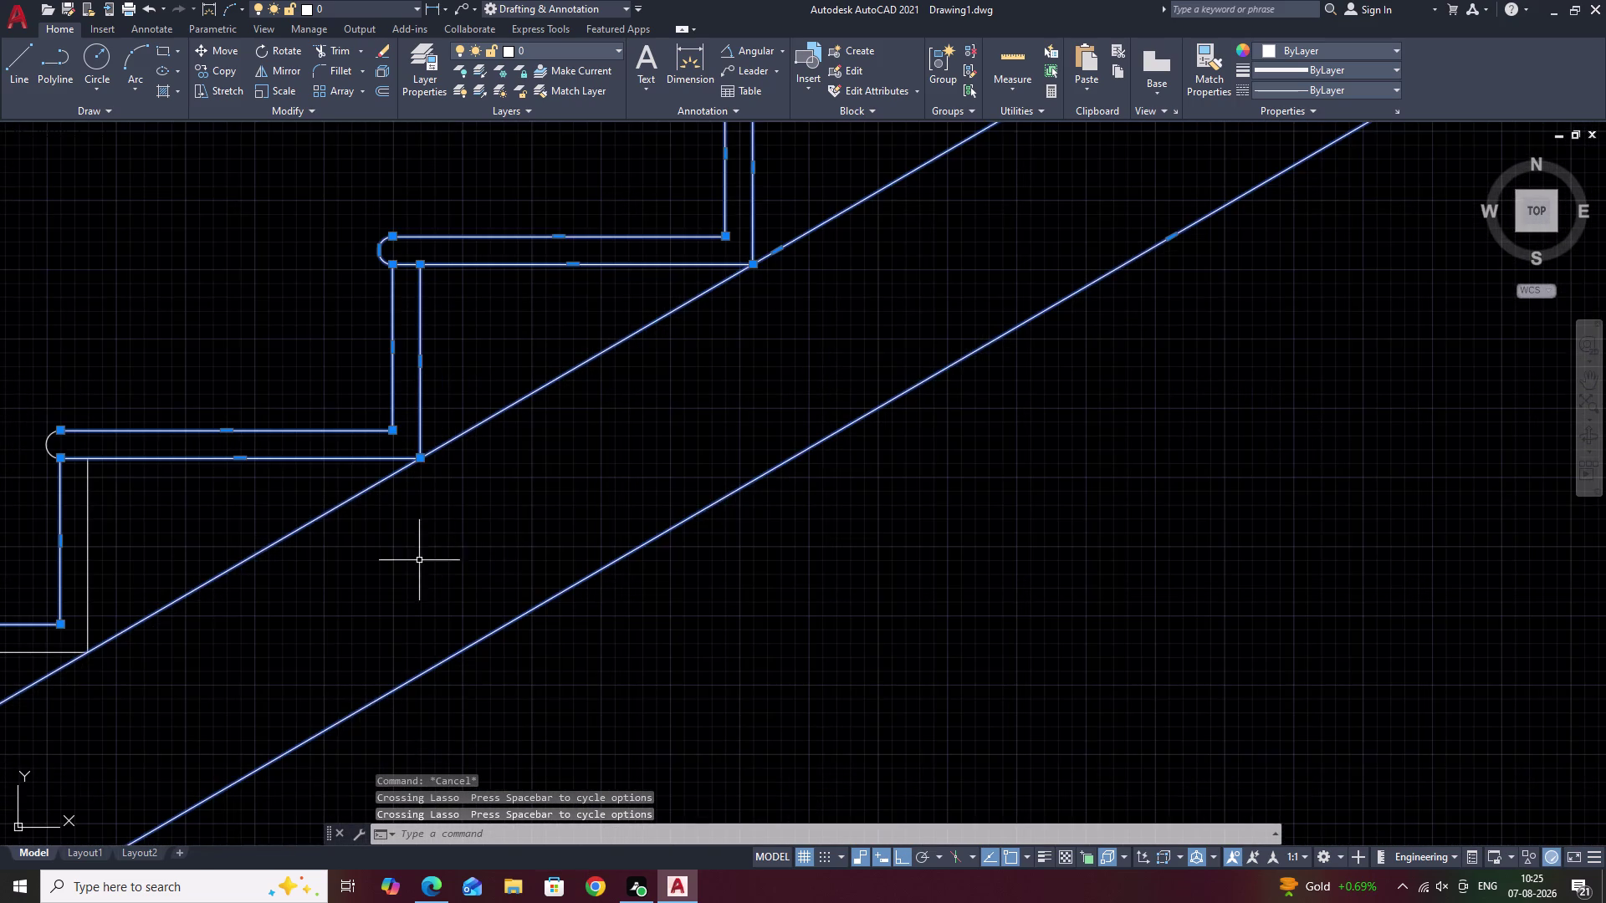
middle_drag(419, 560, 574, 468)
drag(349, 423, 147, 506)
drag(159, 545, 165, 555)
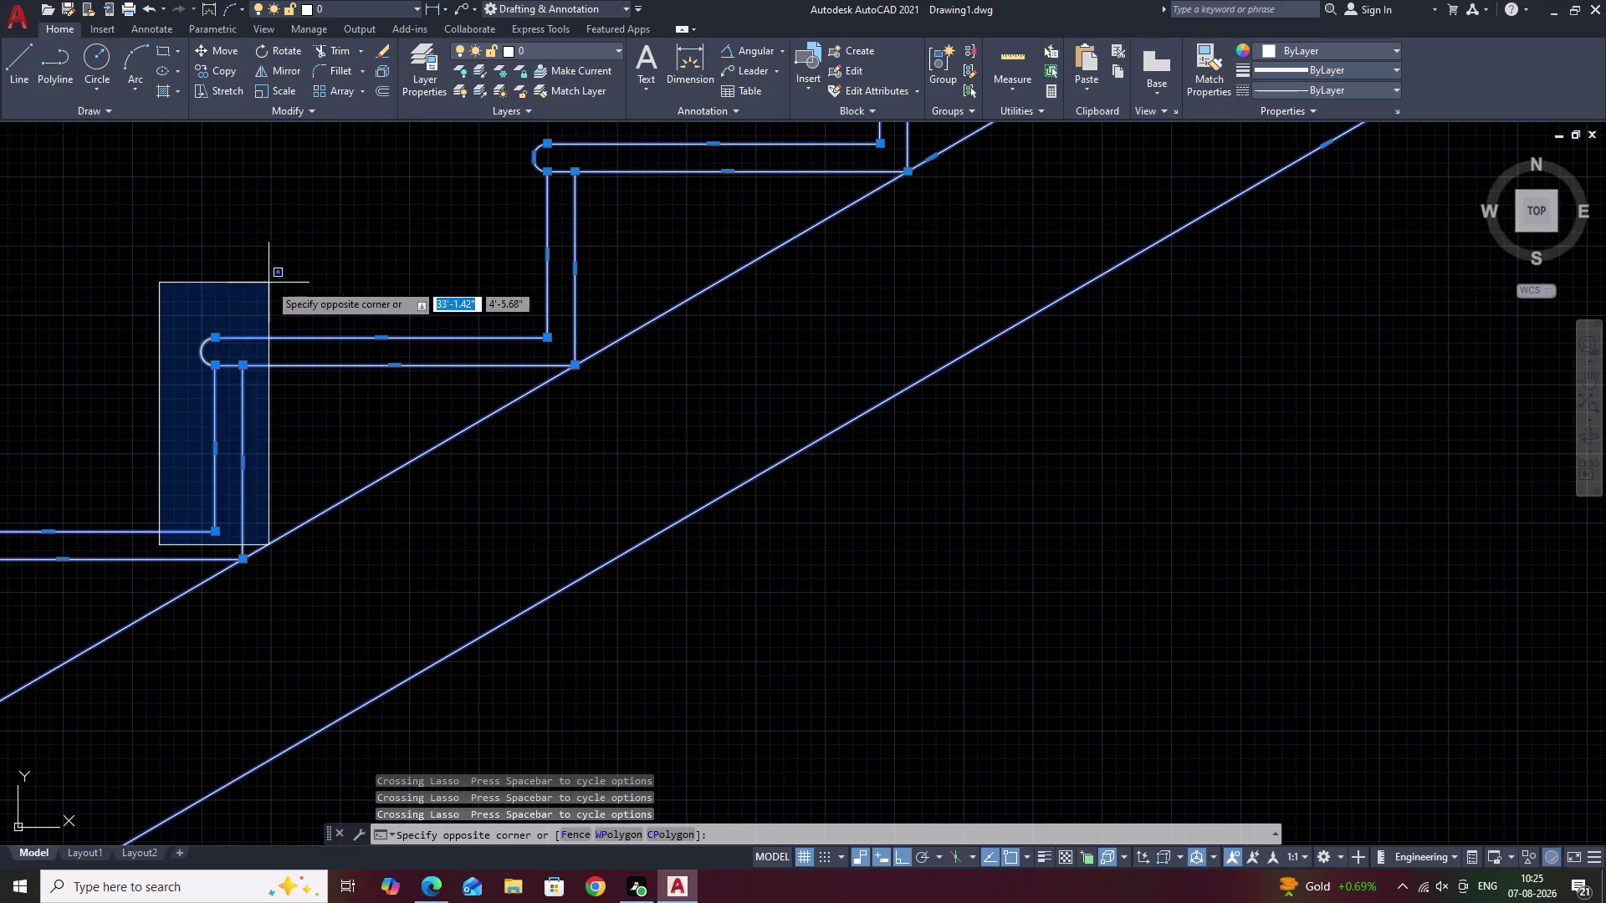
drag(268, 283, 259, 281)
scroll(down, 3)
middle_drag(450, 499, 550, 421)
drag(410, 378, 396, 378)
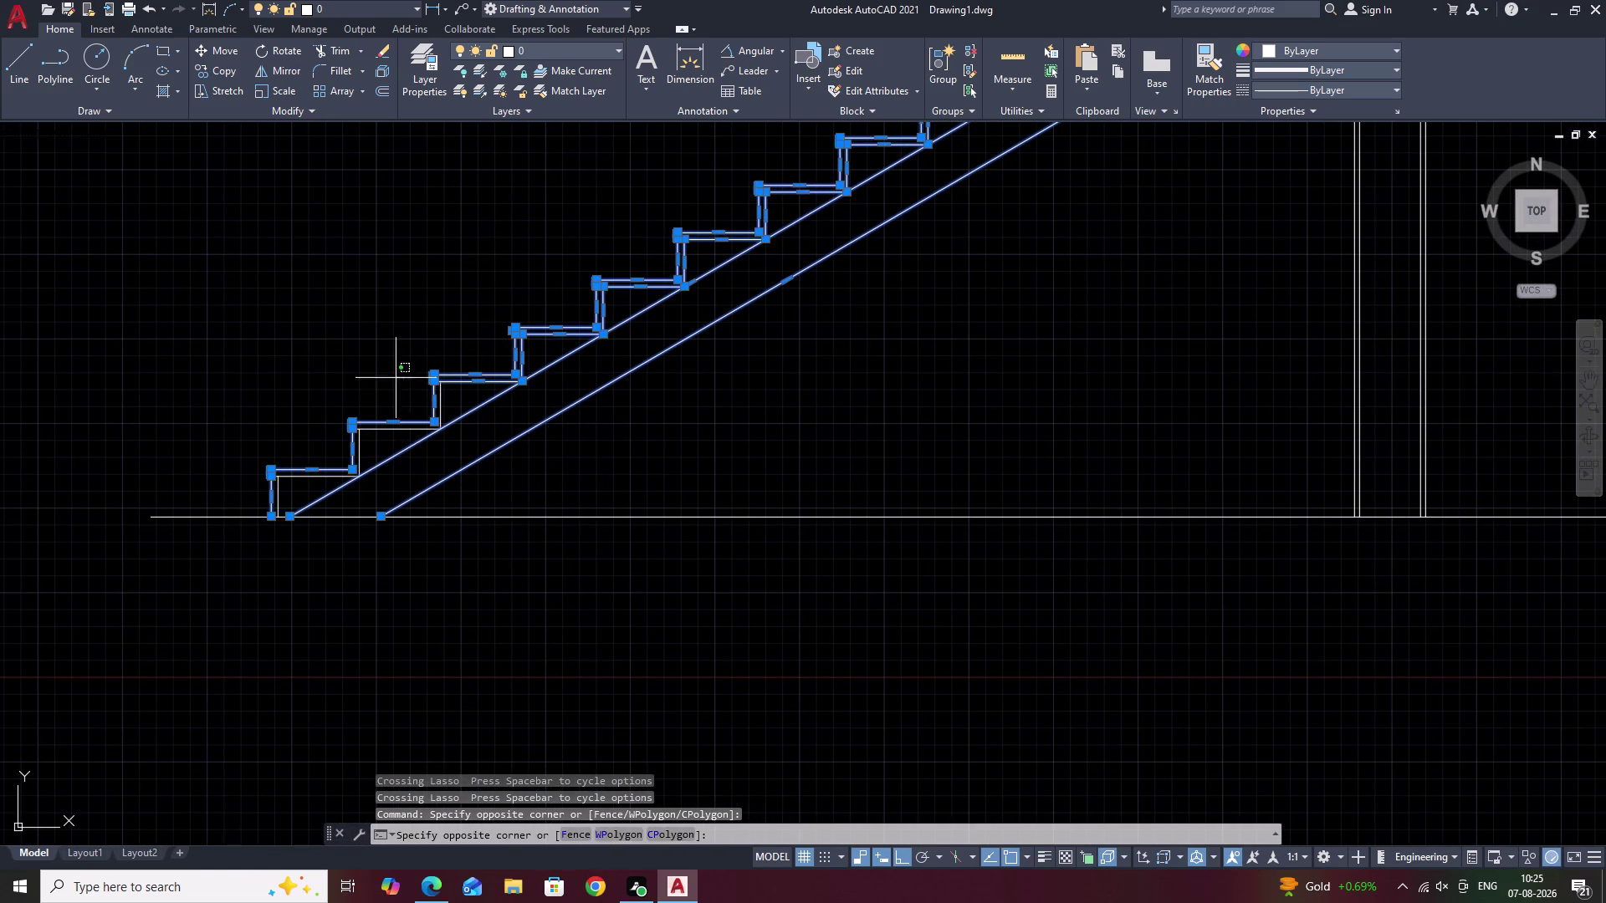
drag(396, 378, 491, 495)
Select the bottom tread lines near the floor, dismissing the right-click menu unused.
scroll(up, 3)
middle_drag(386, 461, 695, 364)
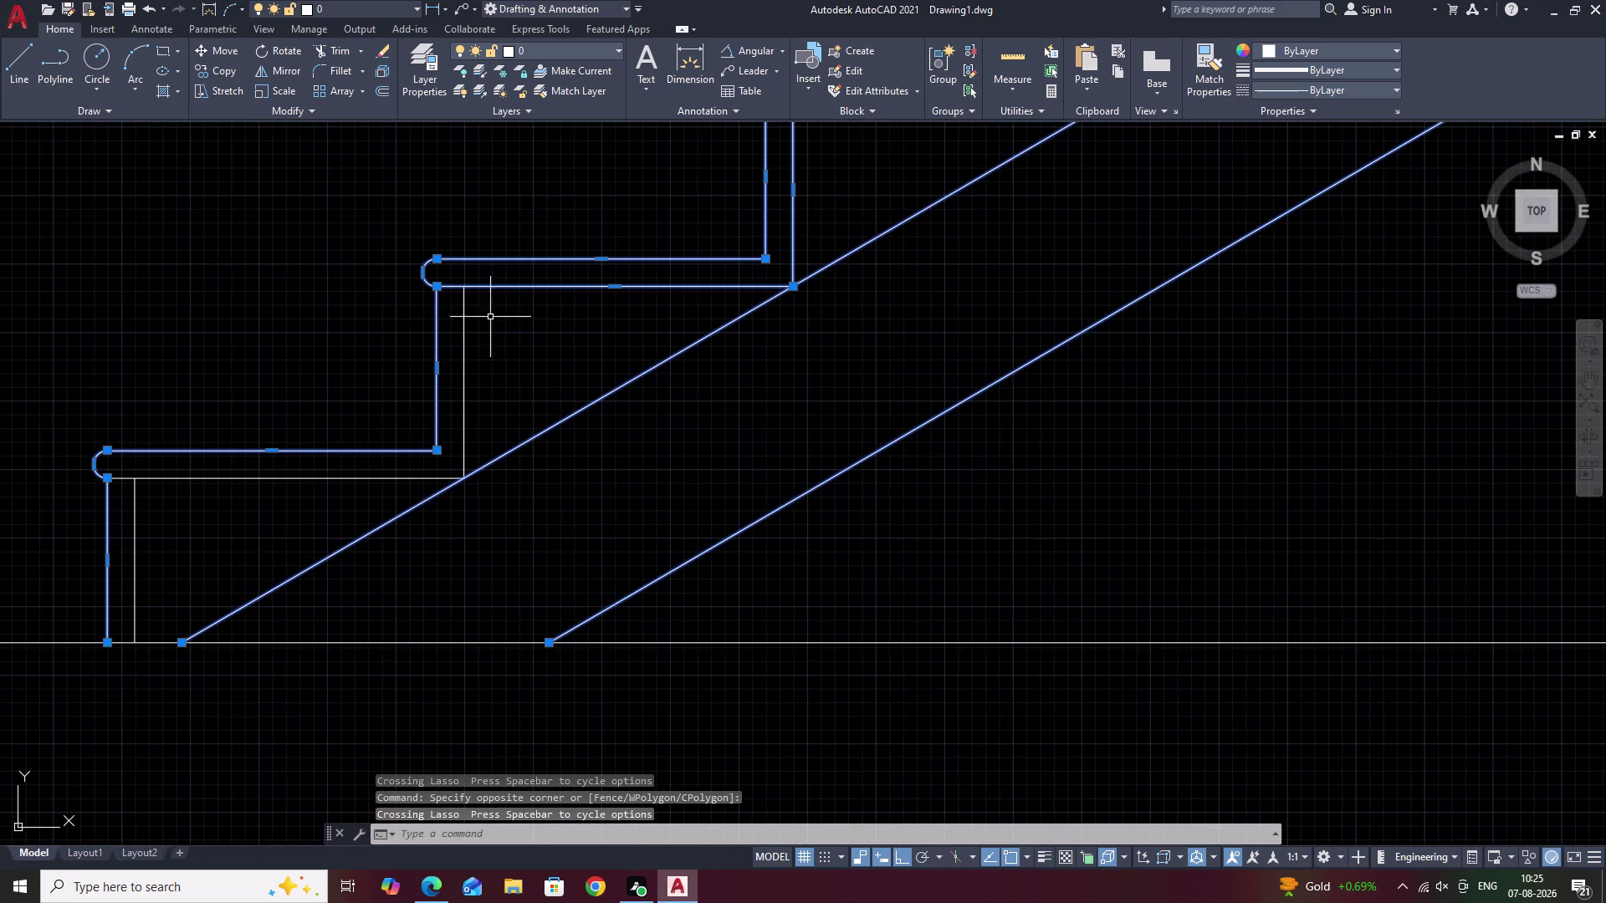
drag(457, 312, 579, 509)
scroll(down, 3)
scroll(up, 3)
middle_drag(428, 462, 545, 314)
drag(488, 304, 487, 478)
drag(541, 477, 549, 475)
right_drag(541, 477, 550, 475)
scroll(down, 3)
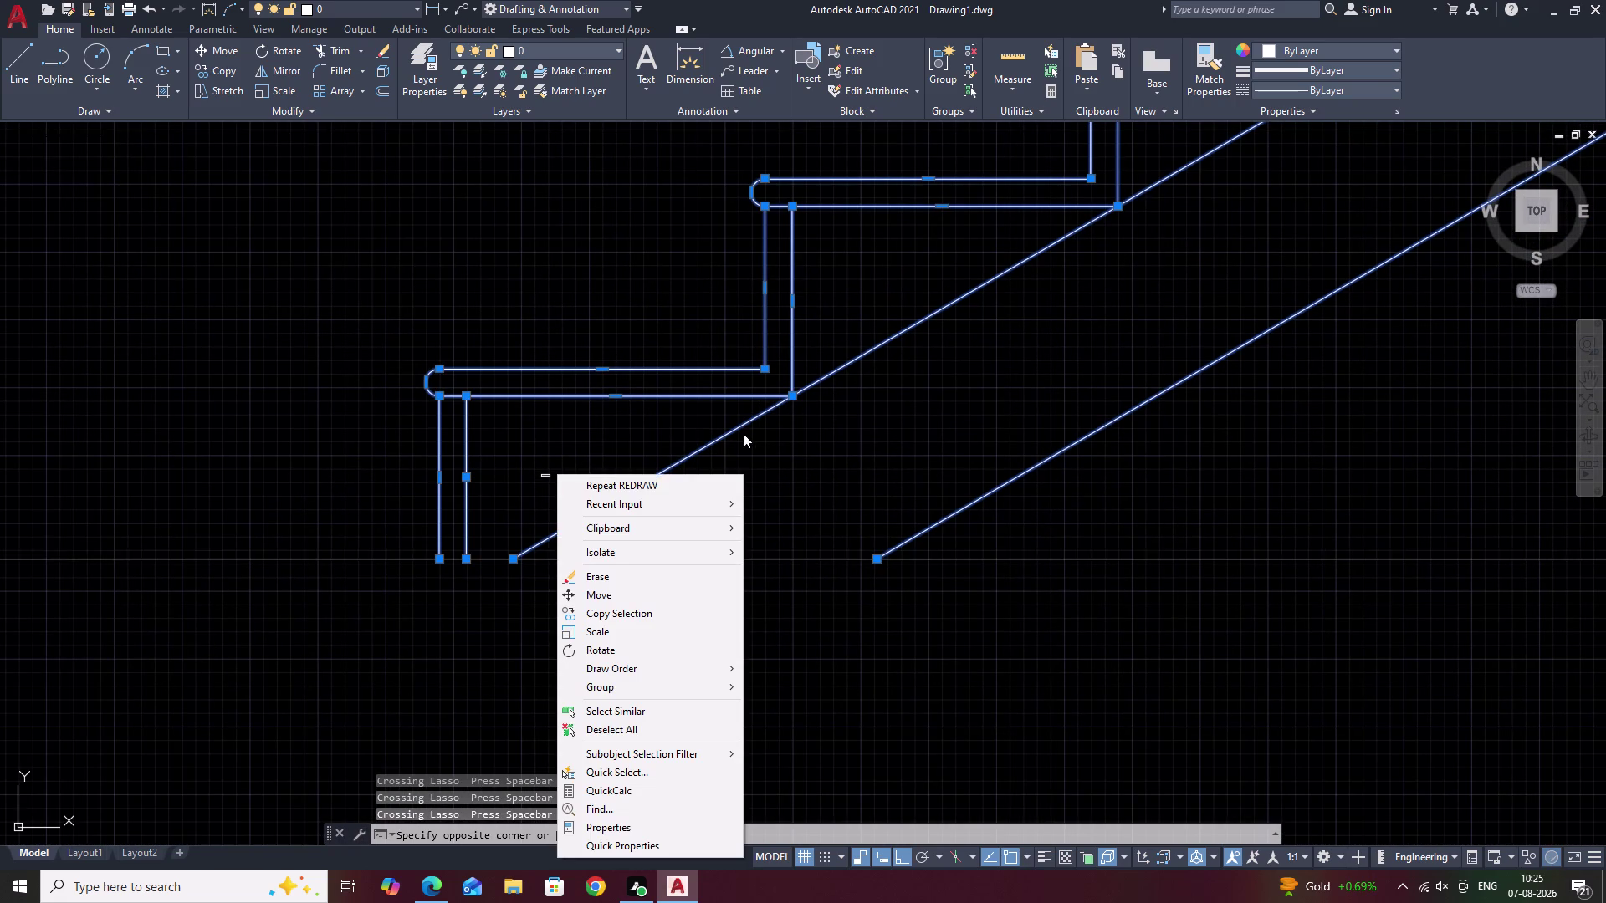
click(847, 462)
Frame the bottom treads, start rotating the selected stair objects, then cancel.
scroll(down, 3)
middle_drag(846, 462, 539, 581)
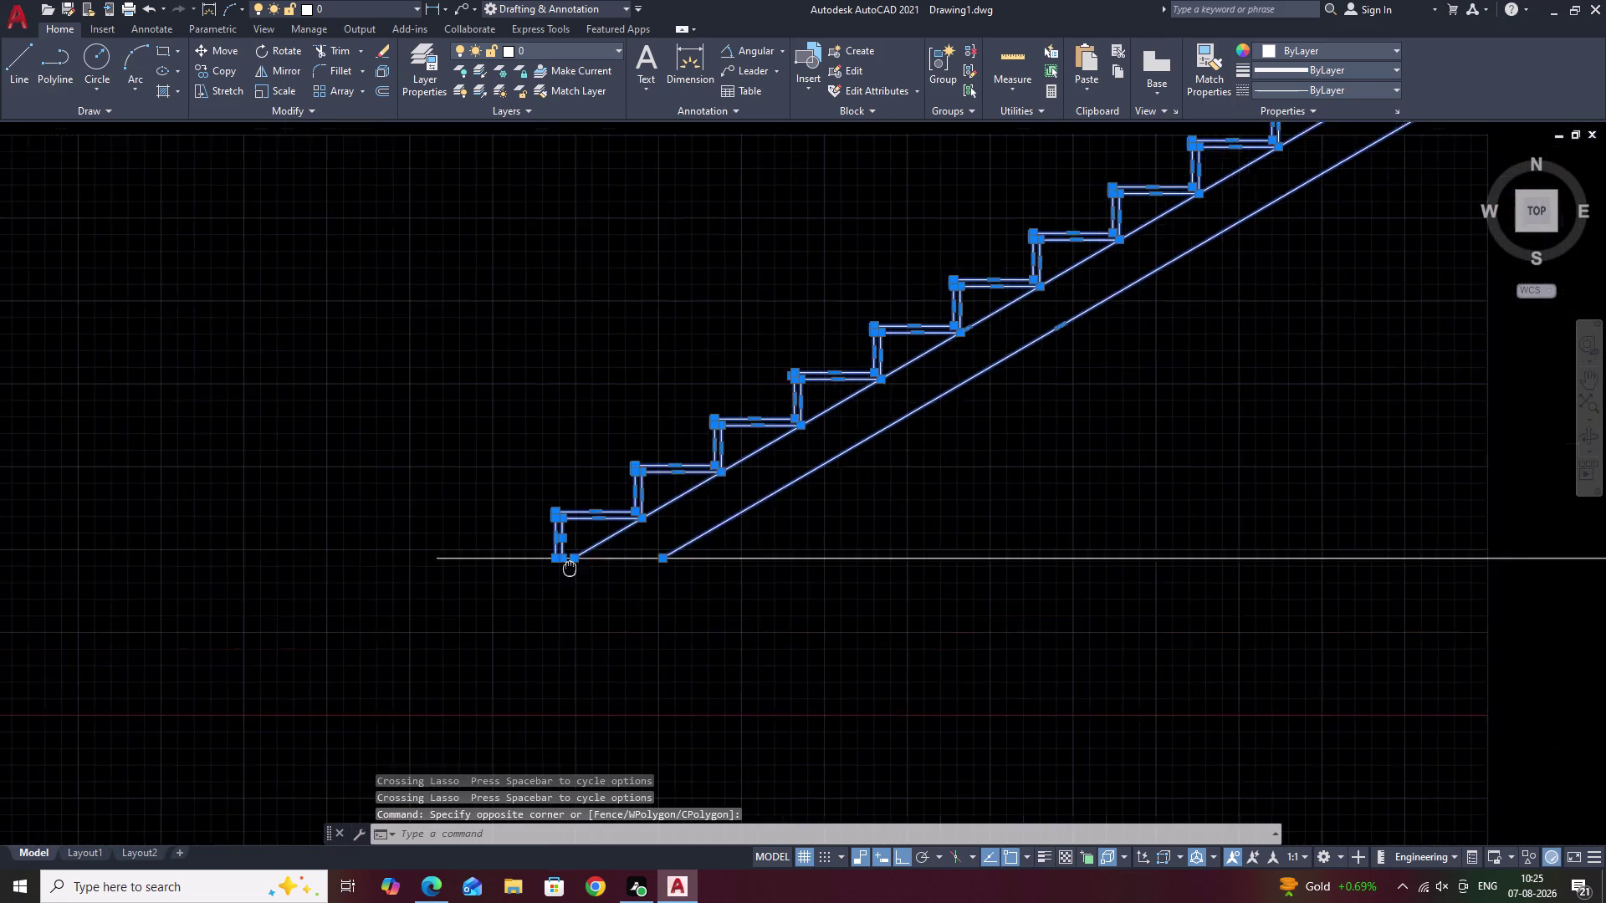
middle_drag(540, 580, 264, 667)
middle_drag(776, 353, 575, 515)
scroll(down, 3)
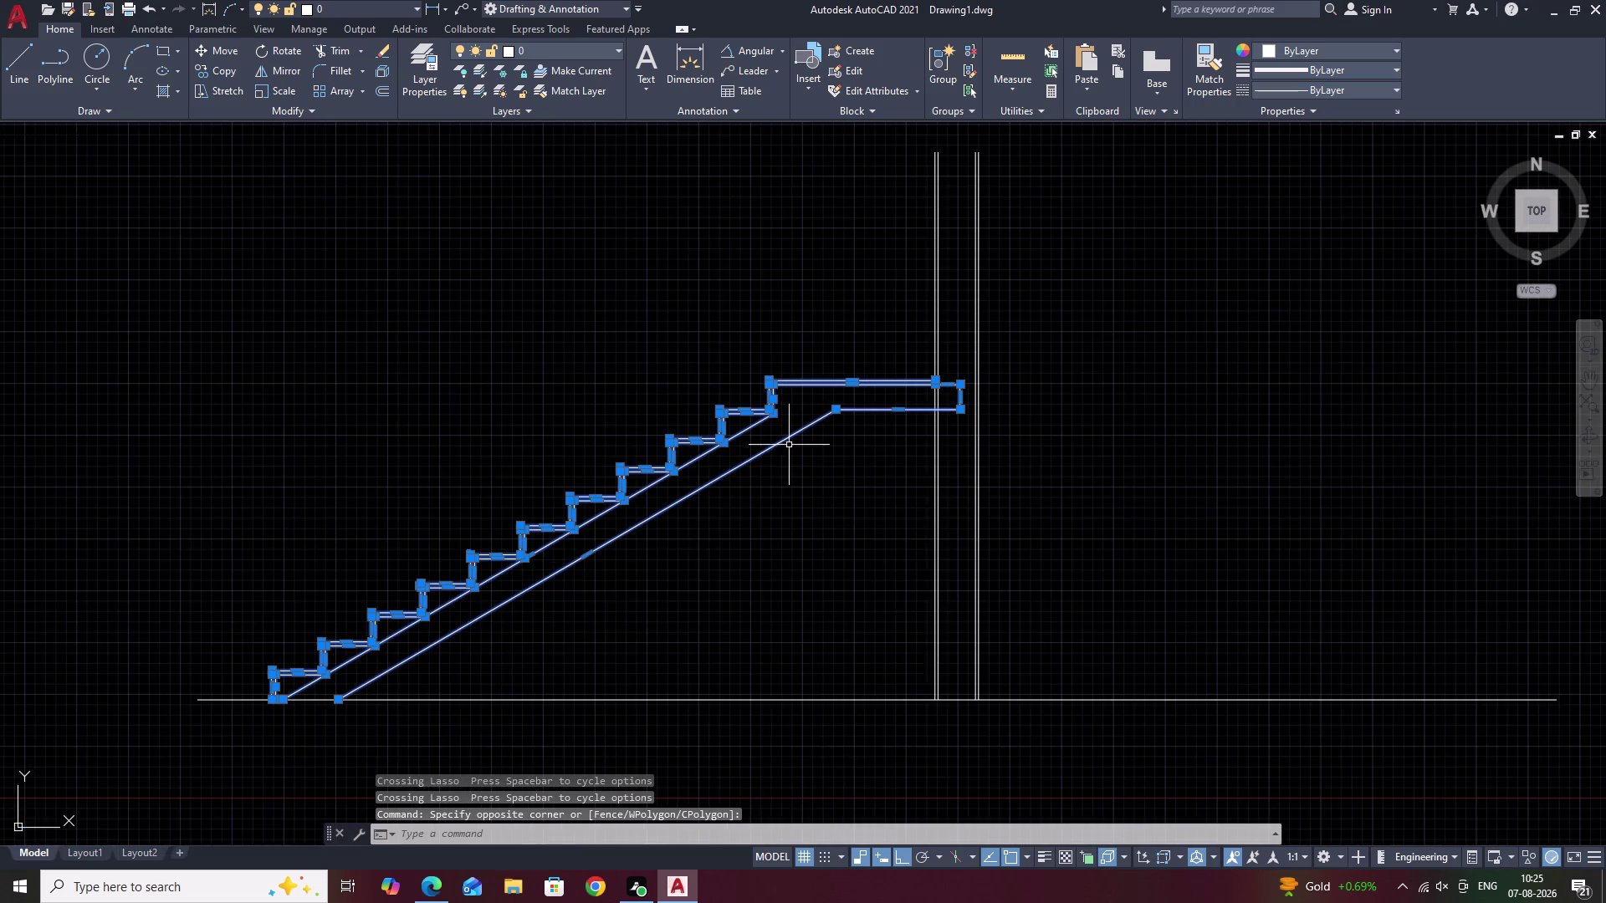
middle_drag(657, 573, 760, 422)
middle_drag(597, 520, 683, 423)
scroll(up, 3)
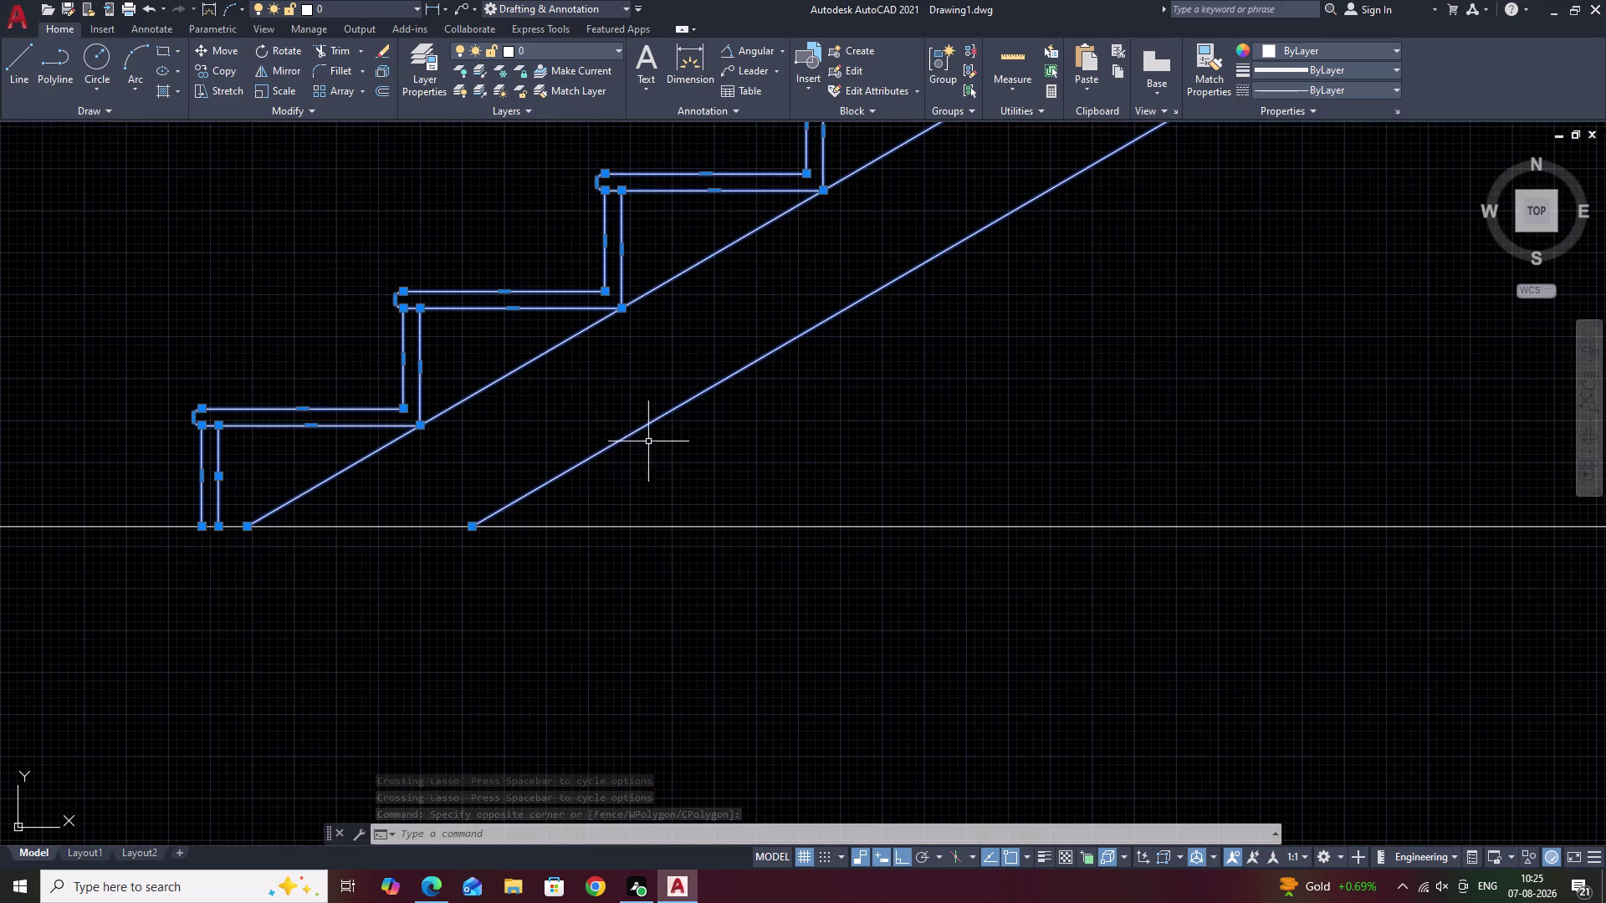
middle_drag(654, 436, 651, 461)
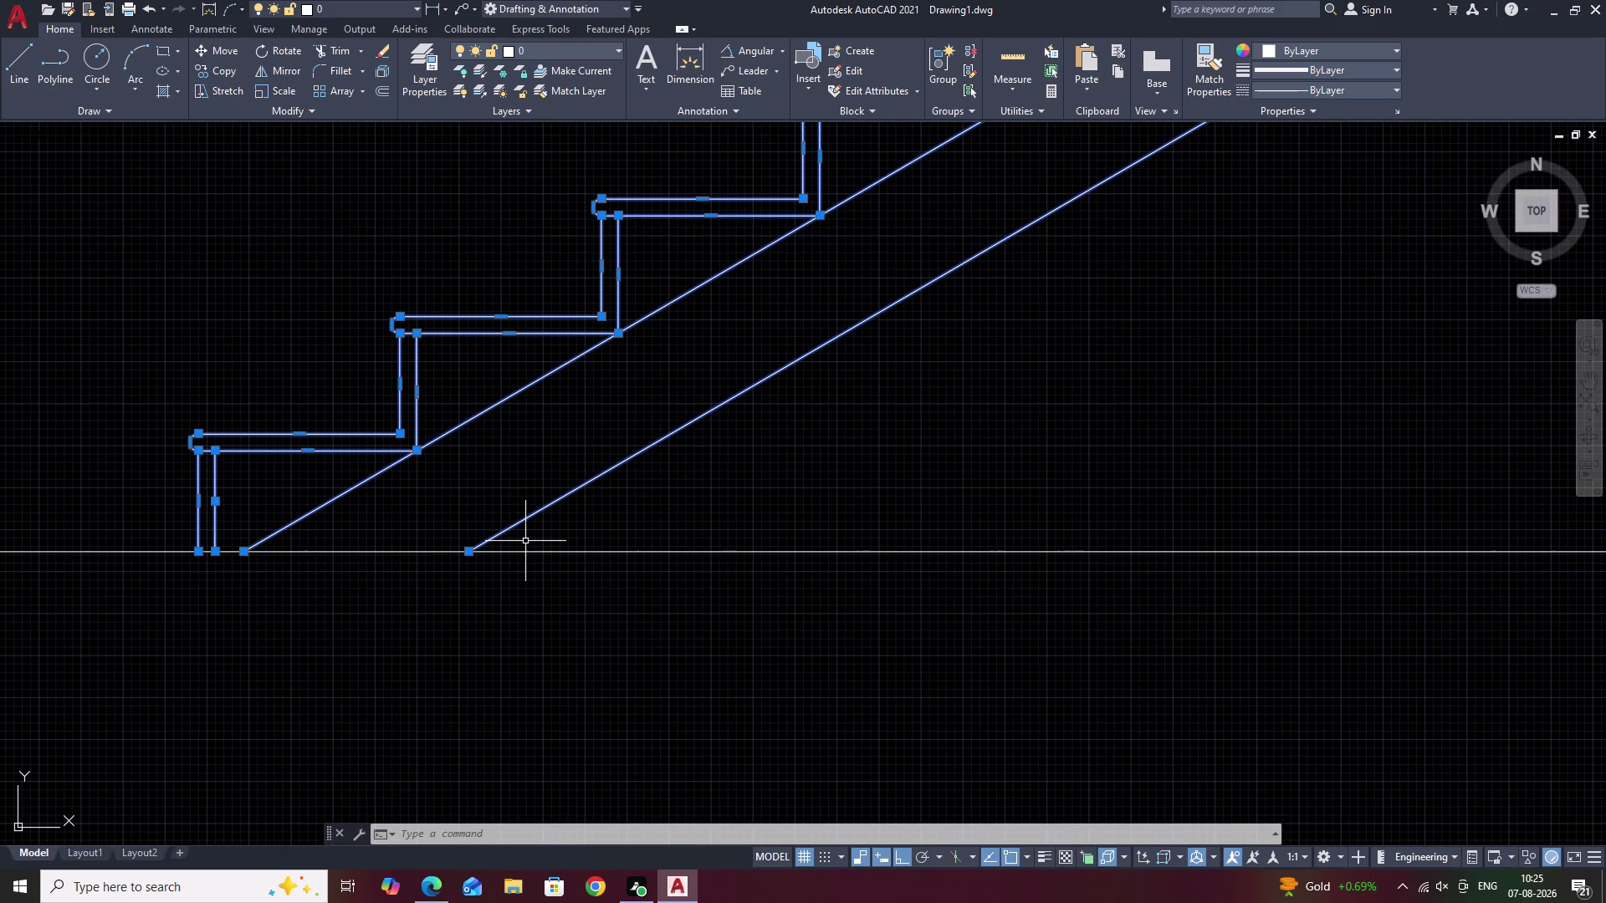
text(RO)
key(space)
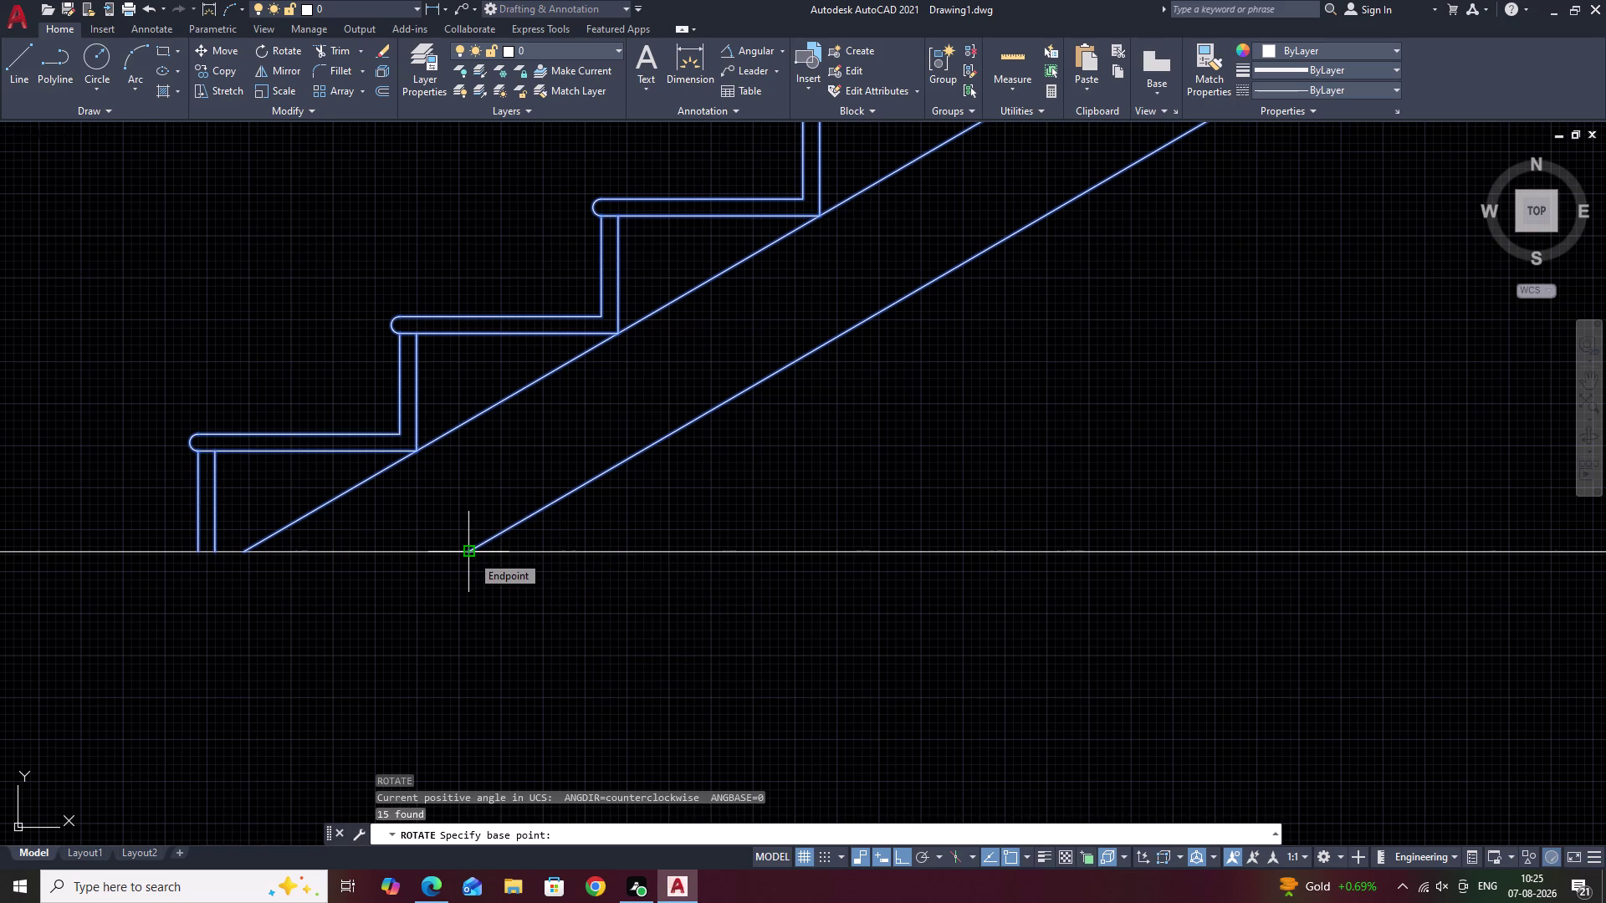
key(Escape)
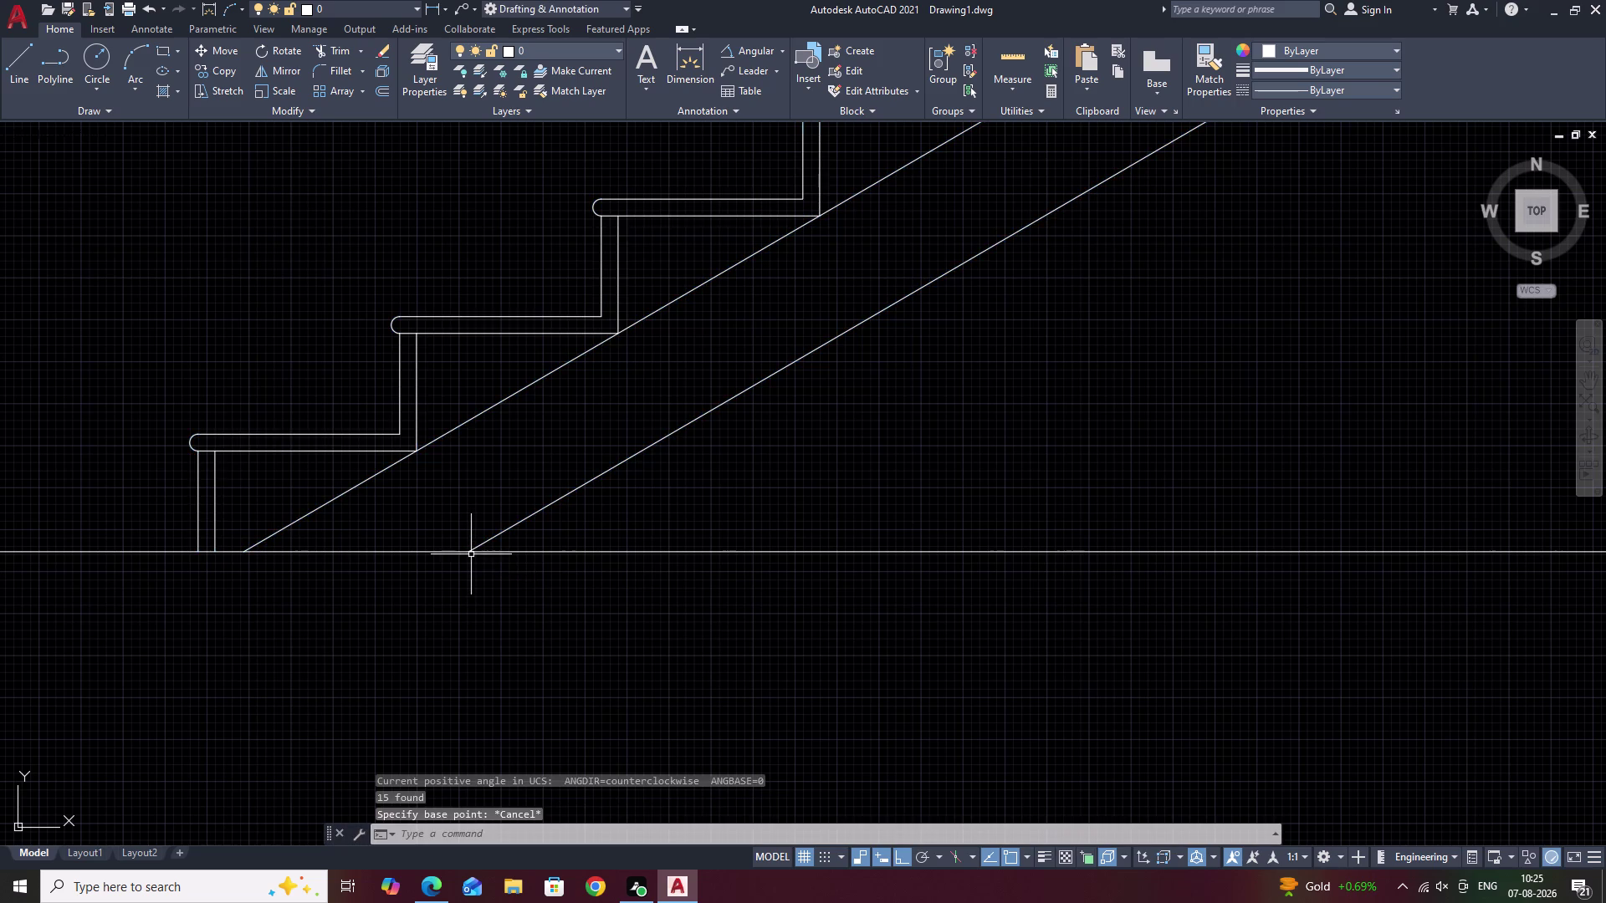
Reselect the middle and upper treads together with the slab lines.
scroll(down, 3)
middle_drag(743, 442, 436, 553)
drag(644, 195, 416, 395)
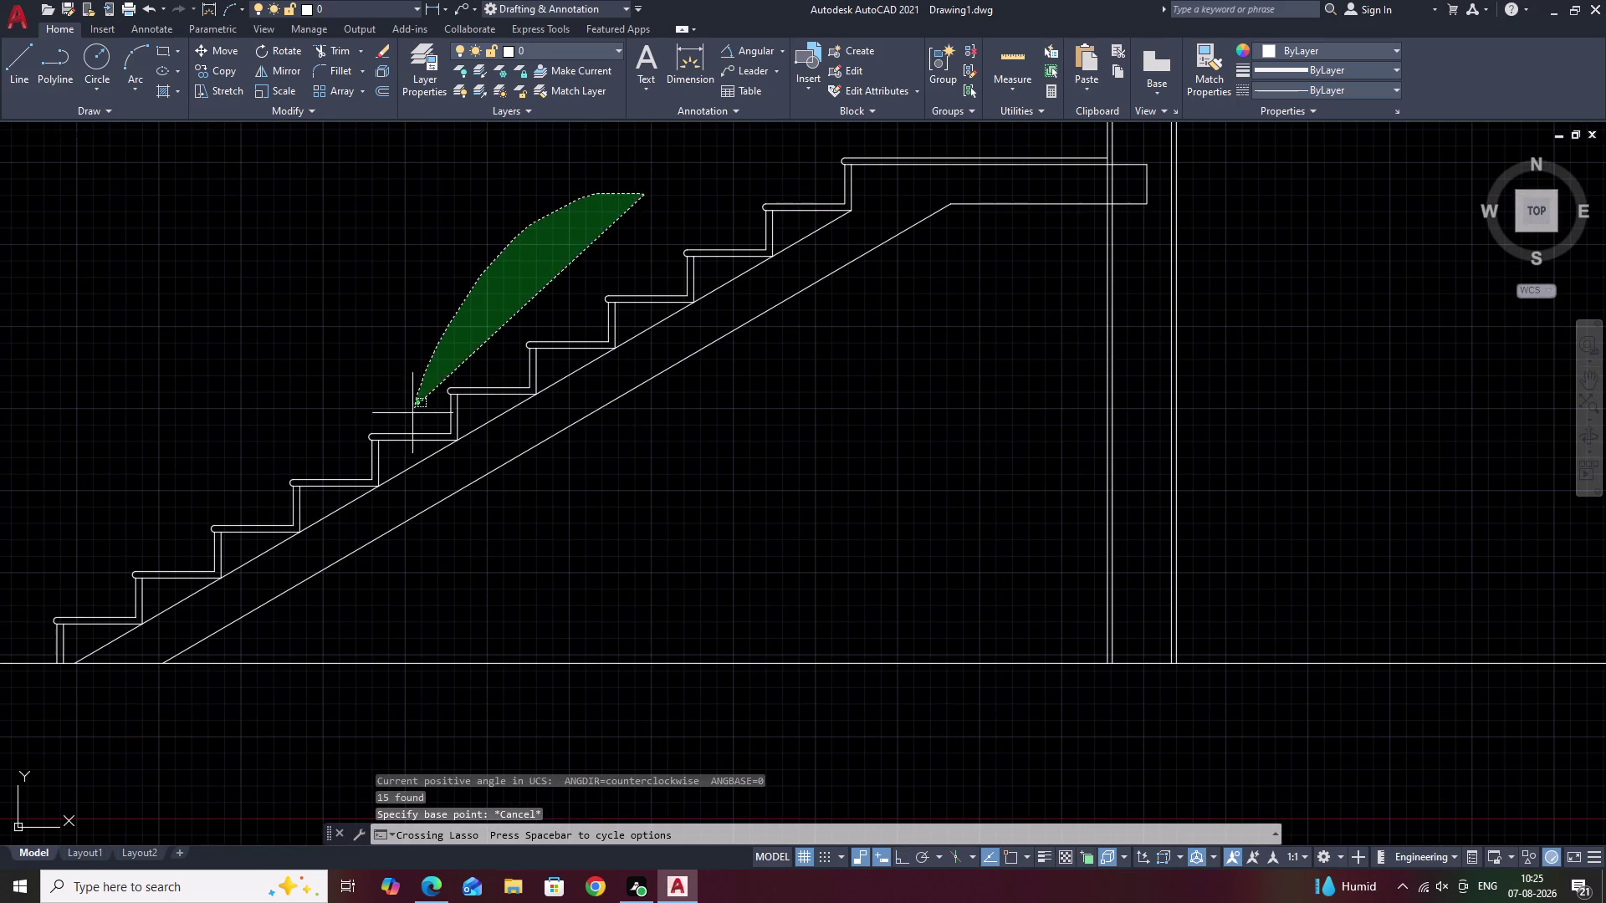
drag(417, 396, 589, 564)
scroll(down, 3)
middle_drag(509, 547, 569, 500)
scroll(up, 3)
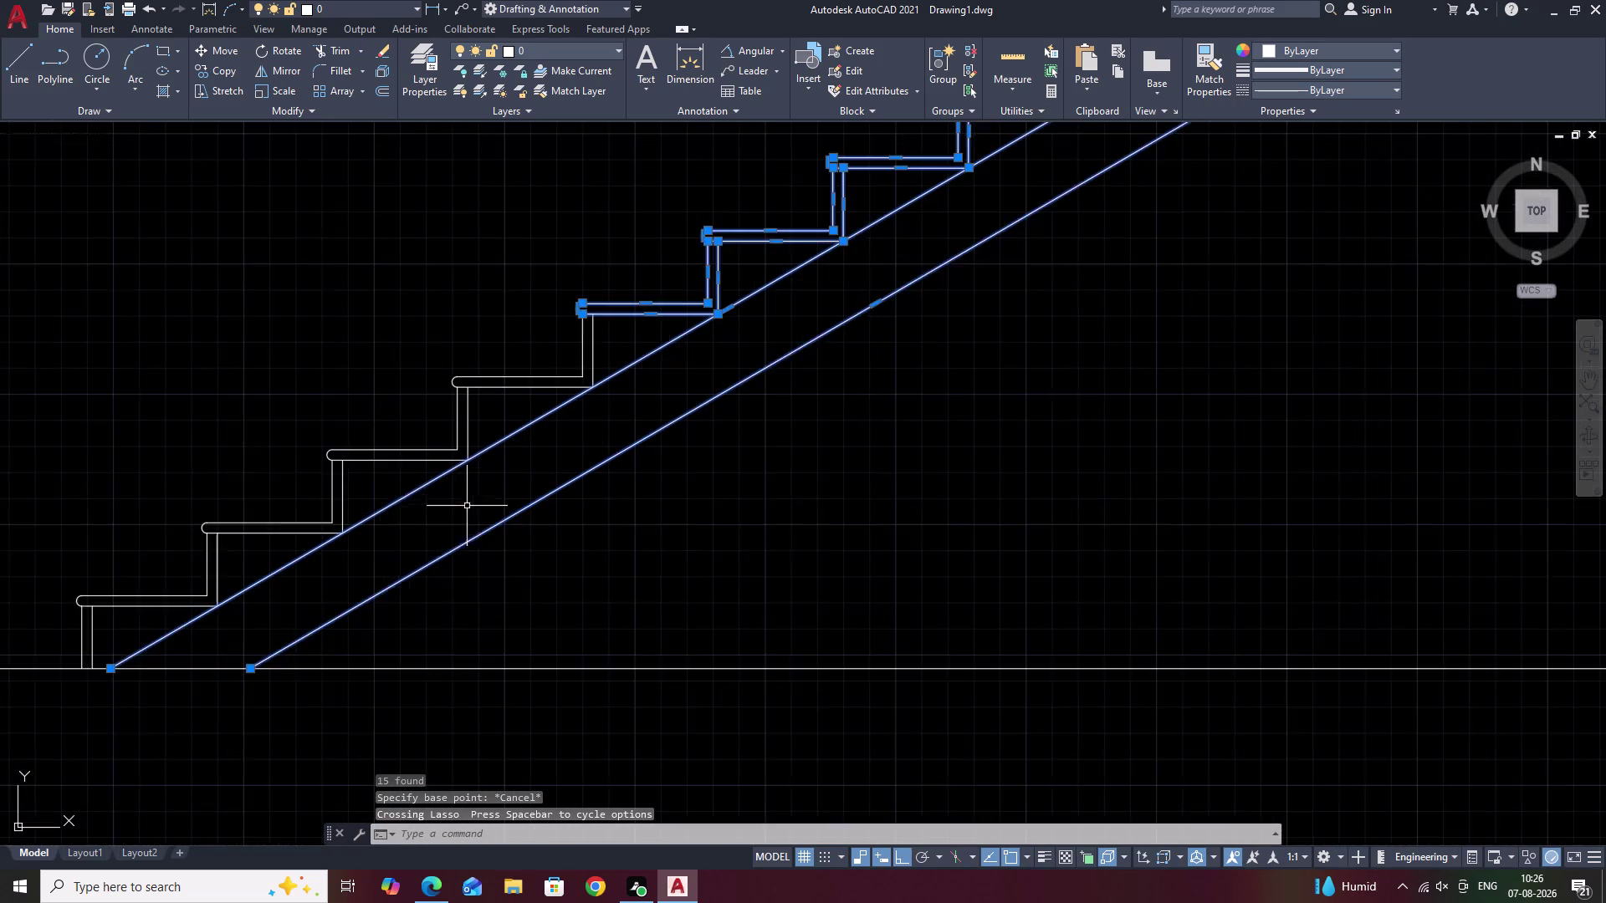
scroll(up, 3)
drag(423, 319, 340, 681)
Select the whole staircase, landing and bottom tread with baluster, then clear it.
scroll(down, 3)
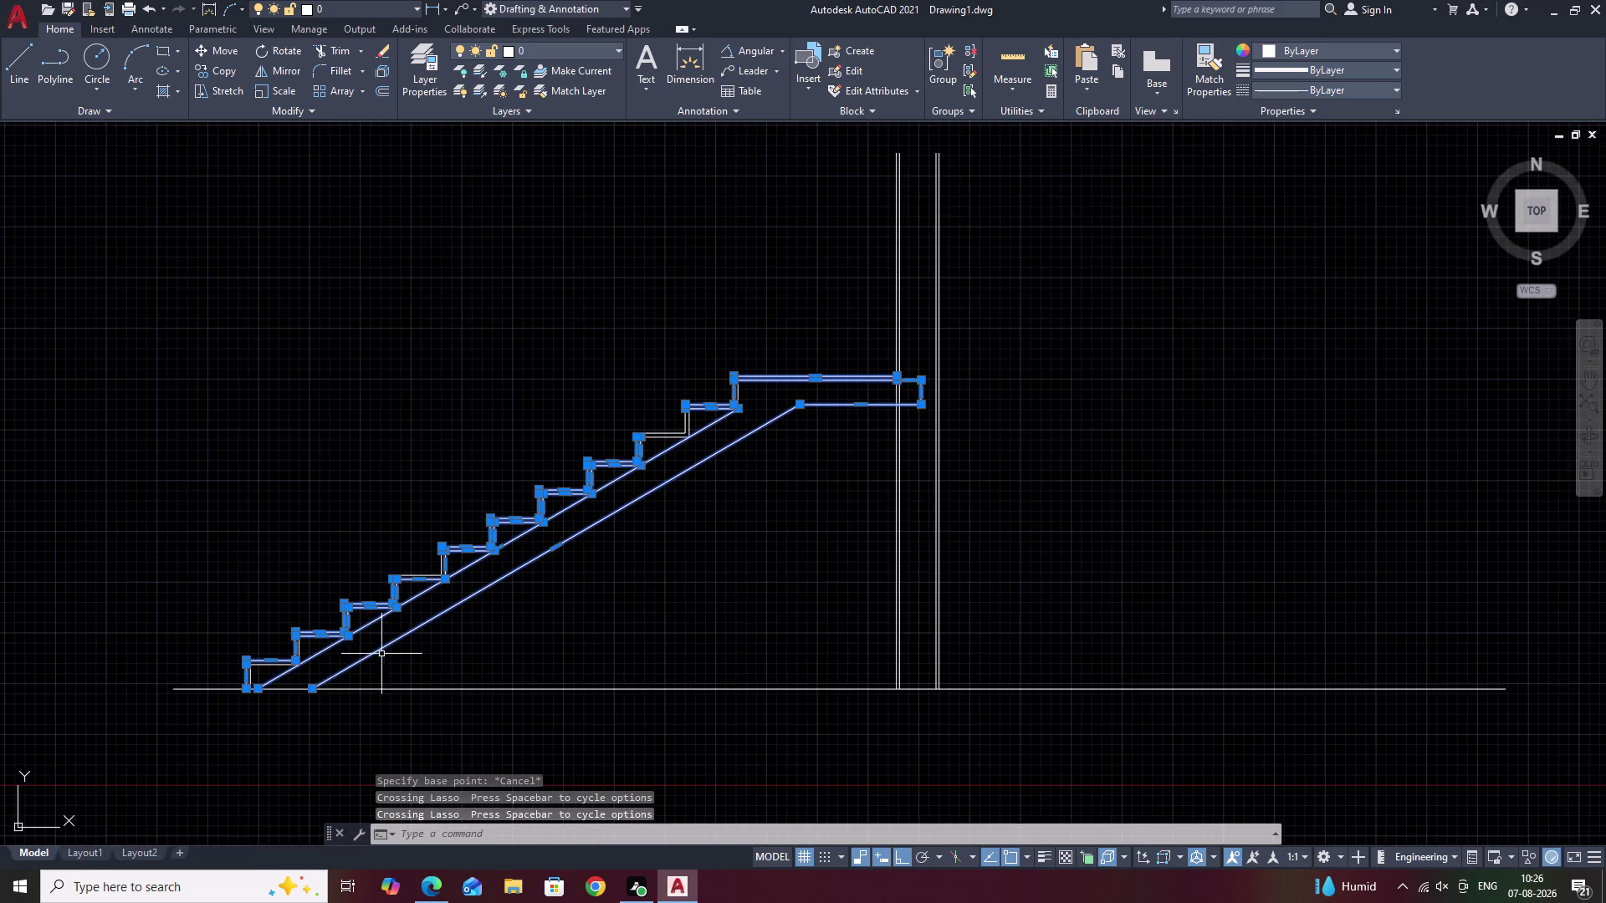
middle_drag(404, 655, 441, 604)
drag(768, 313, 708, 472)
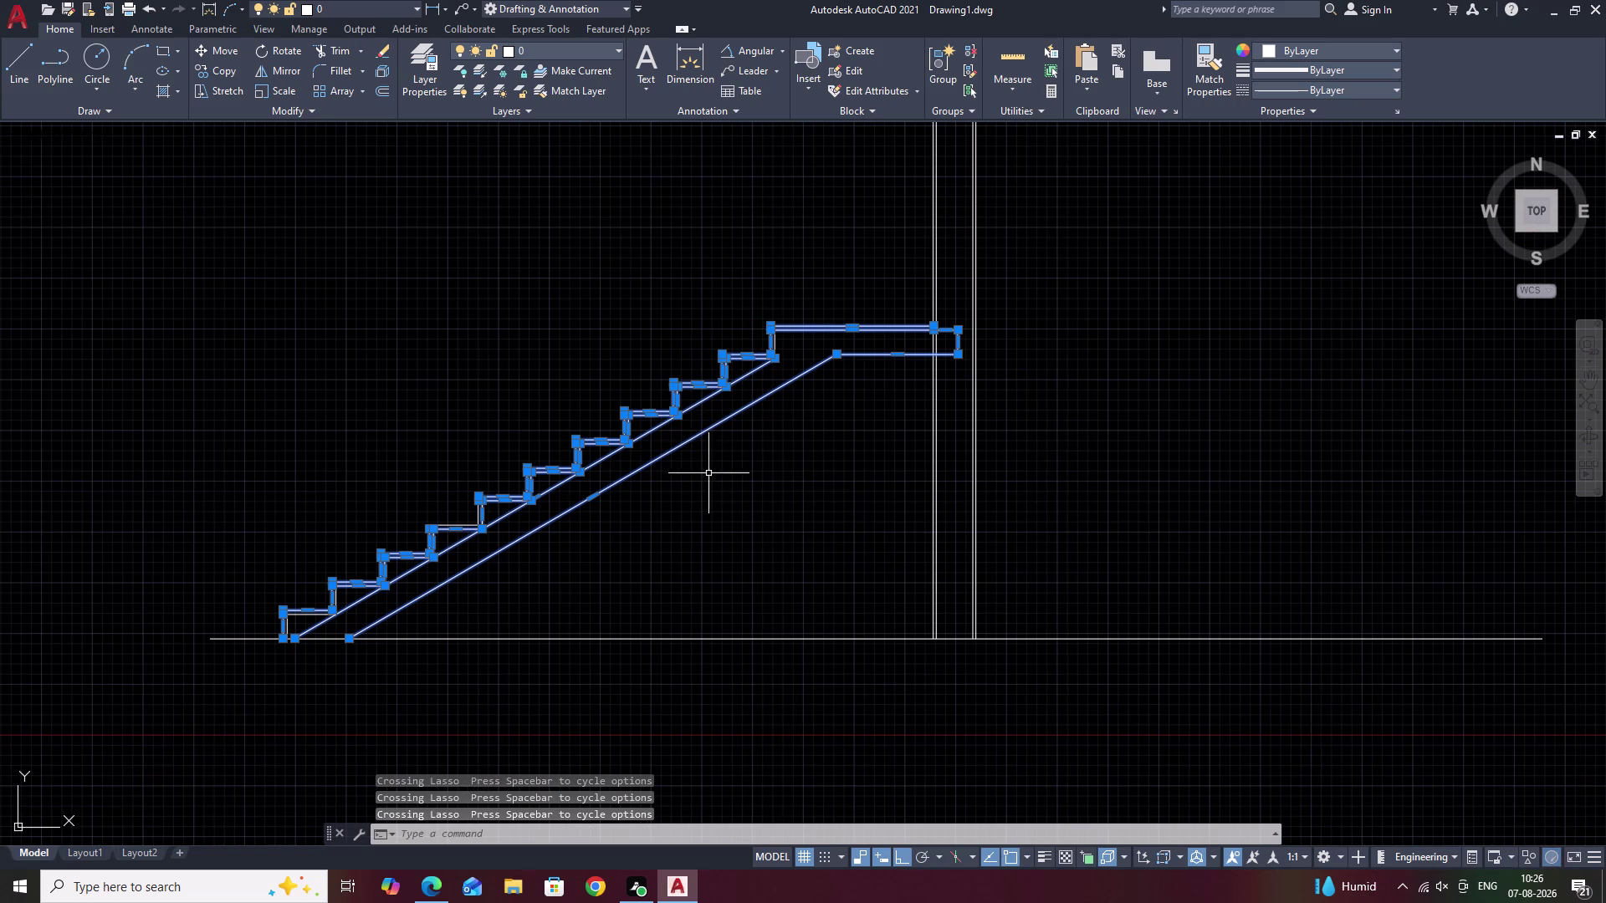
middle_drag(566, 532, 648, 467)
drag(403, 509, 375, 580)
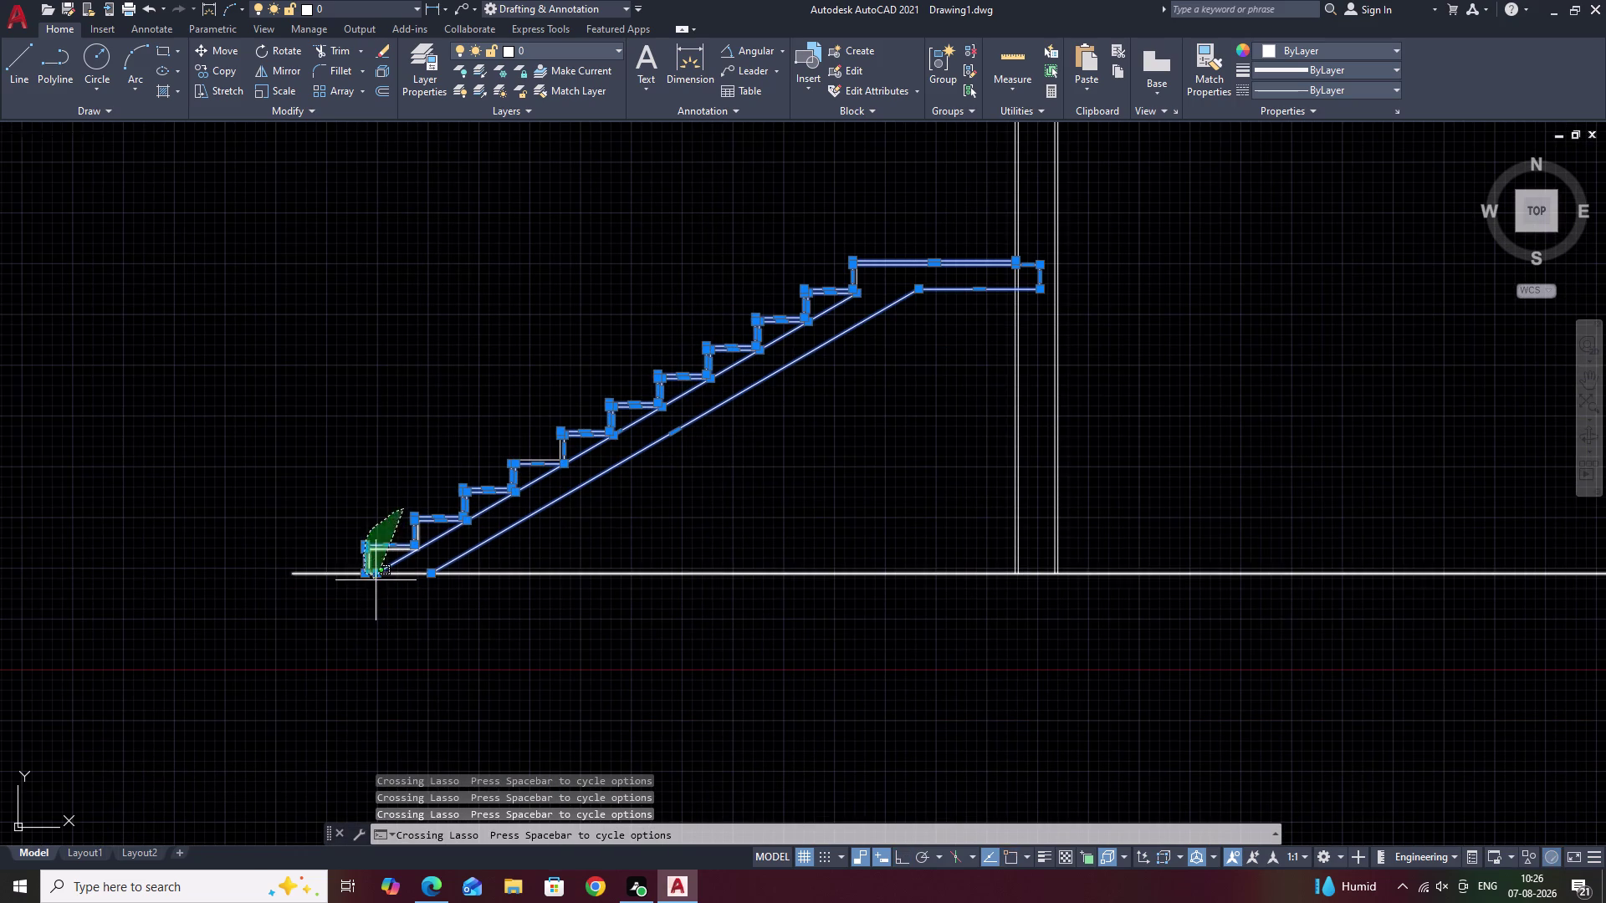
drag(375, 581, 375, 580)
click(595, 575)
key(Escape)
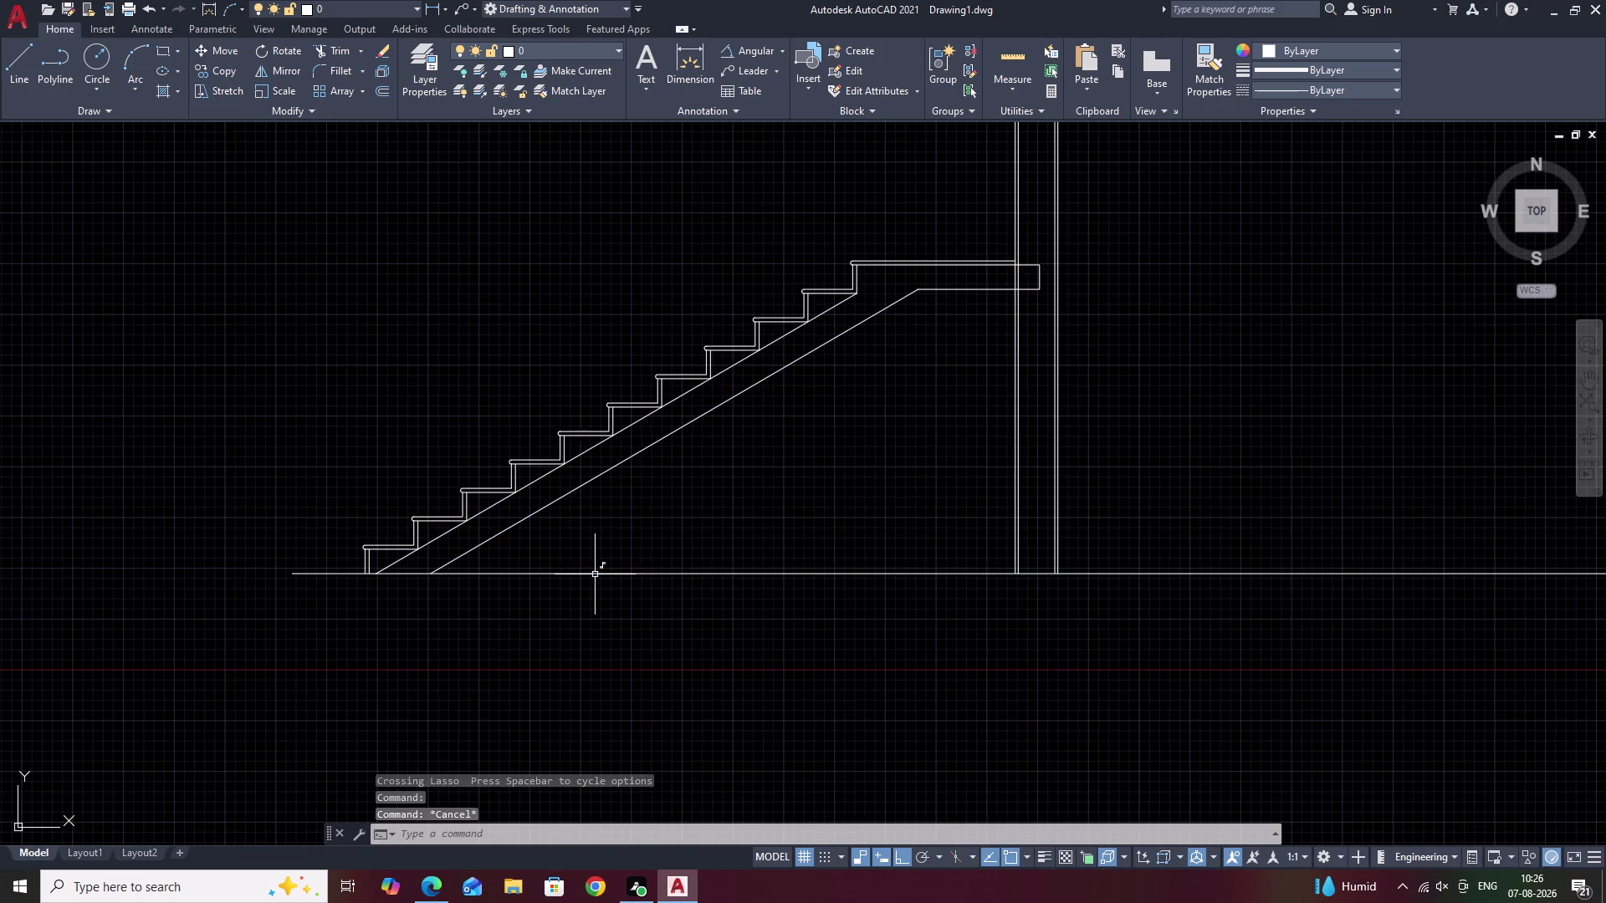
Window-select the lower five treads across several zoomed views.
drag(601, 397, 530, 467)
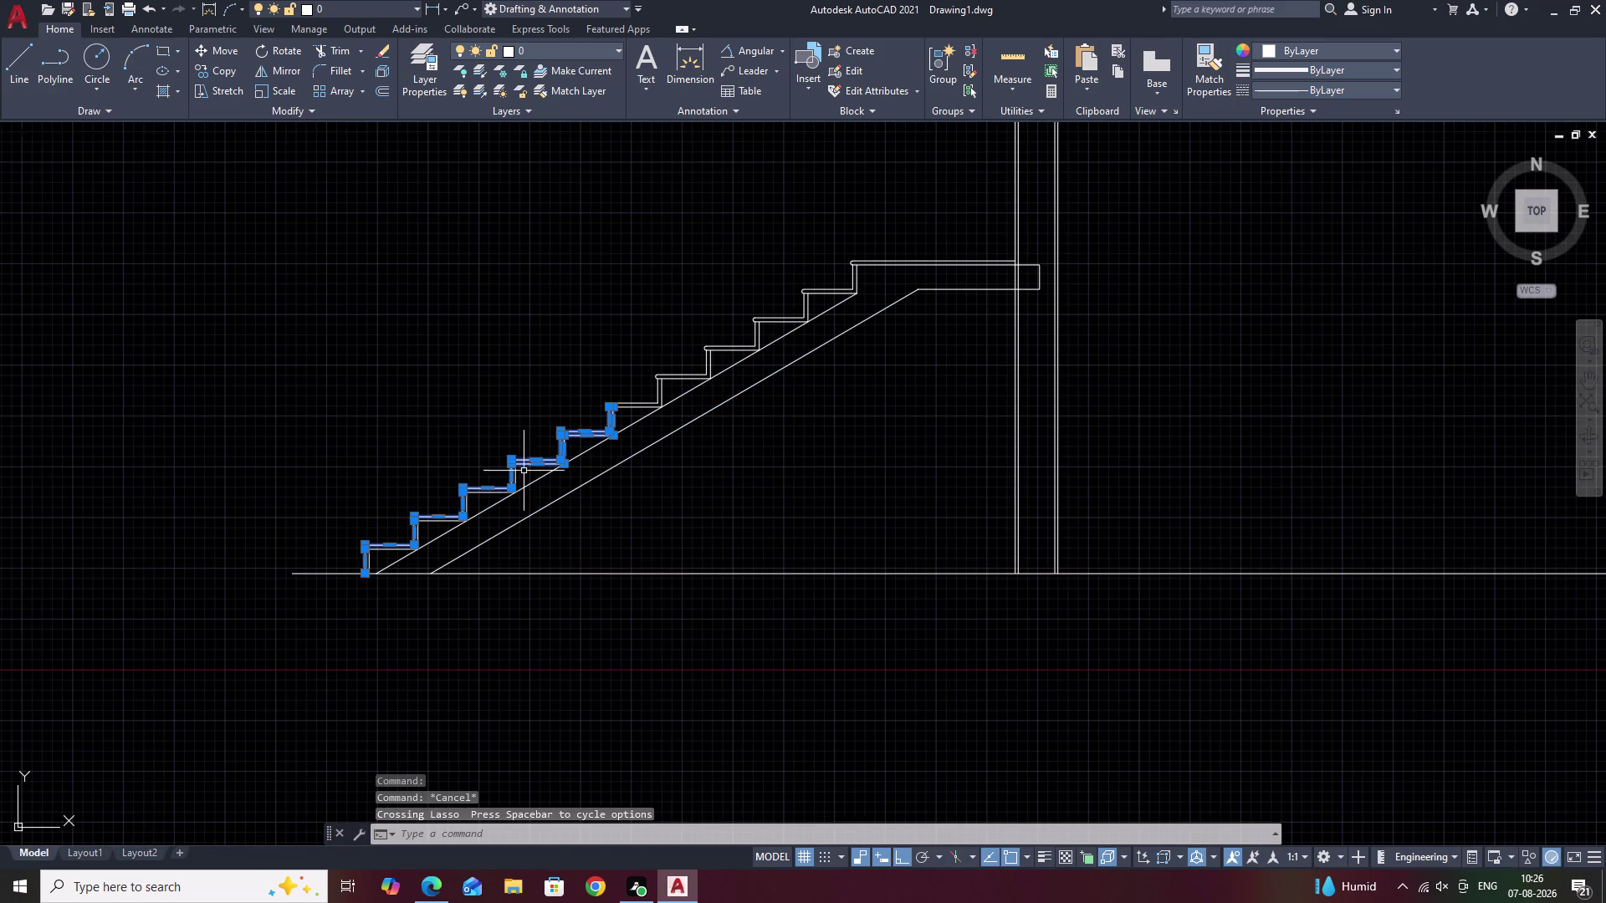
scroll(up, 3)
drag(378, 485, 384, 569)
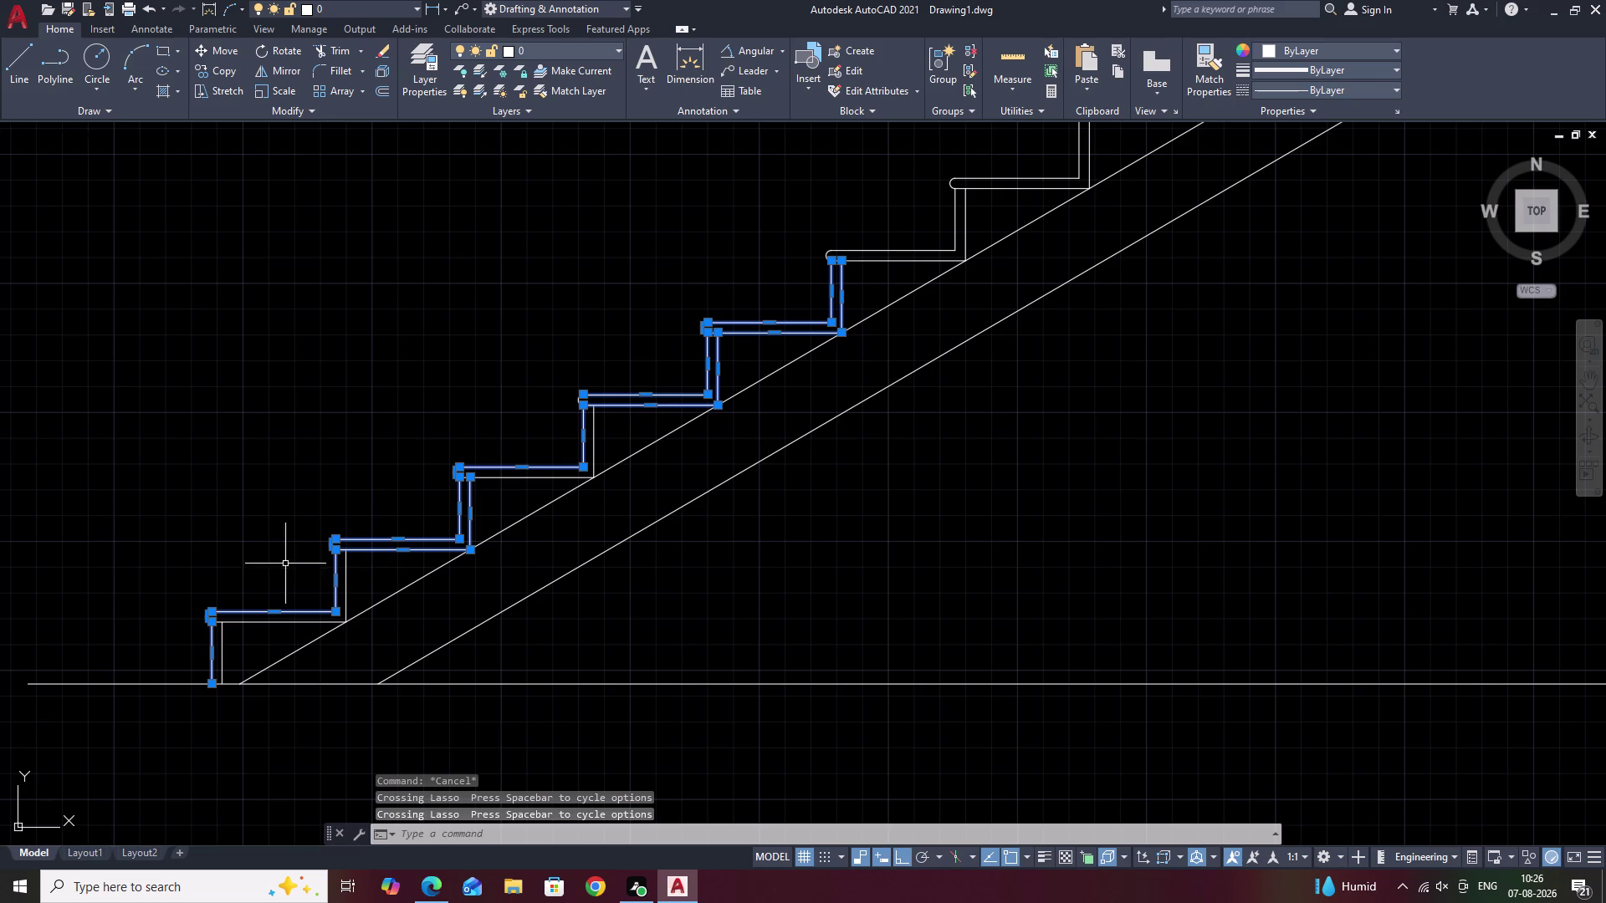
drag(279, 560, 285, 643)
scroll(down, 3)
middle_drag(514, 581, 431, 631)
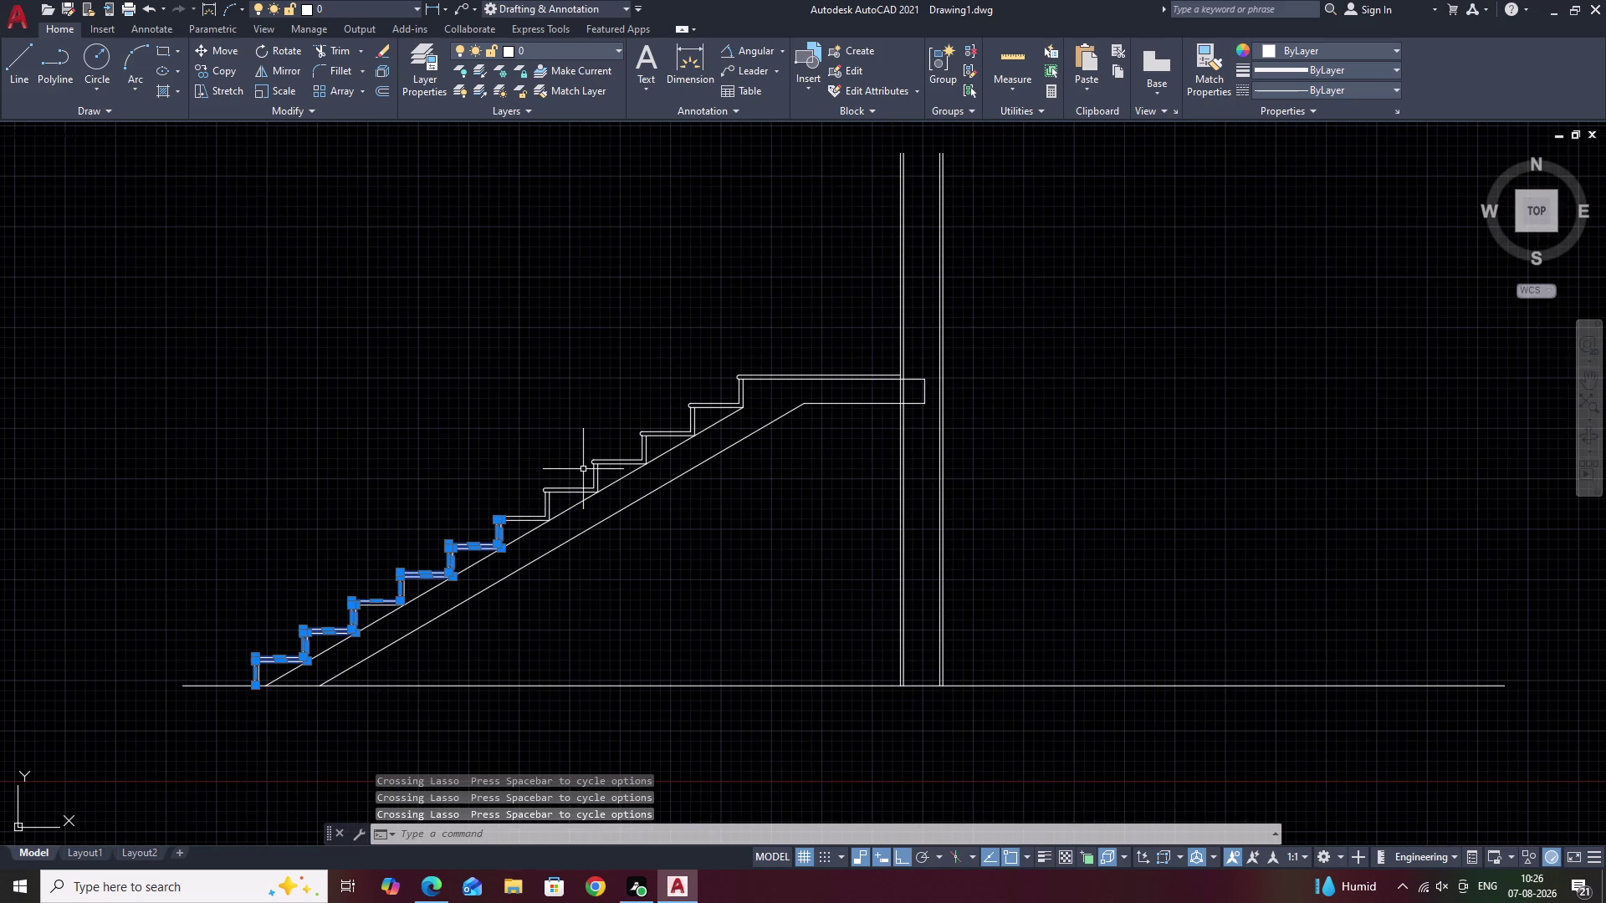
drag(578, 464, 511, 526)
middle_drag(597, 508, 555, 568)
scroll(up, 3)
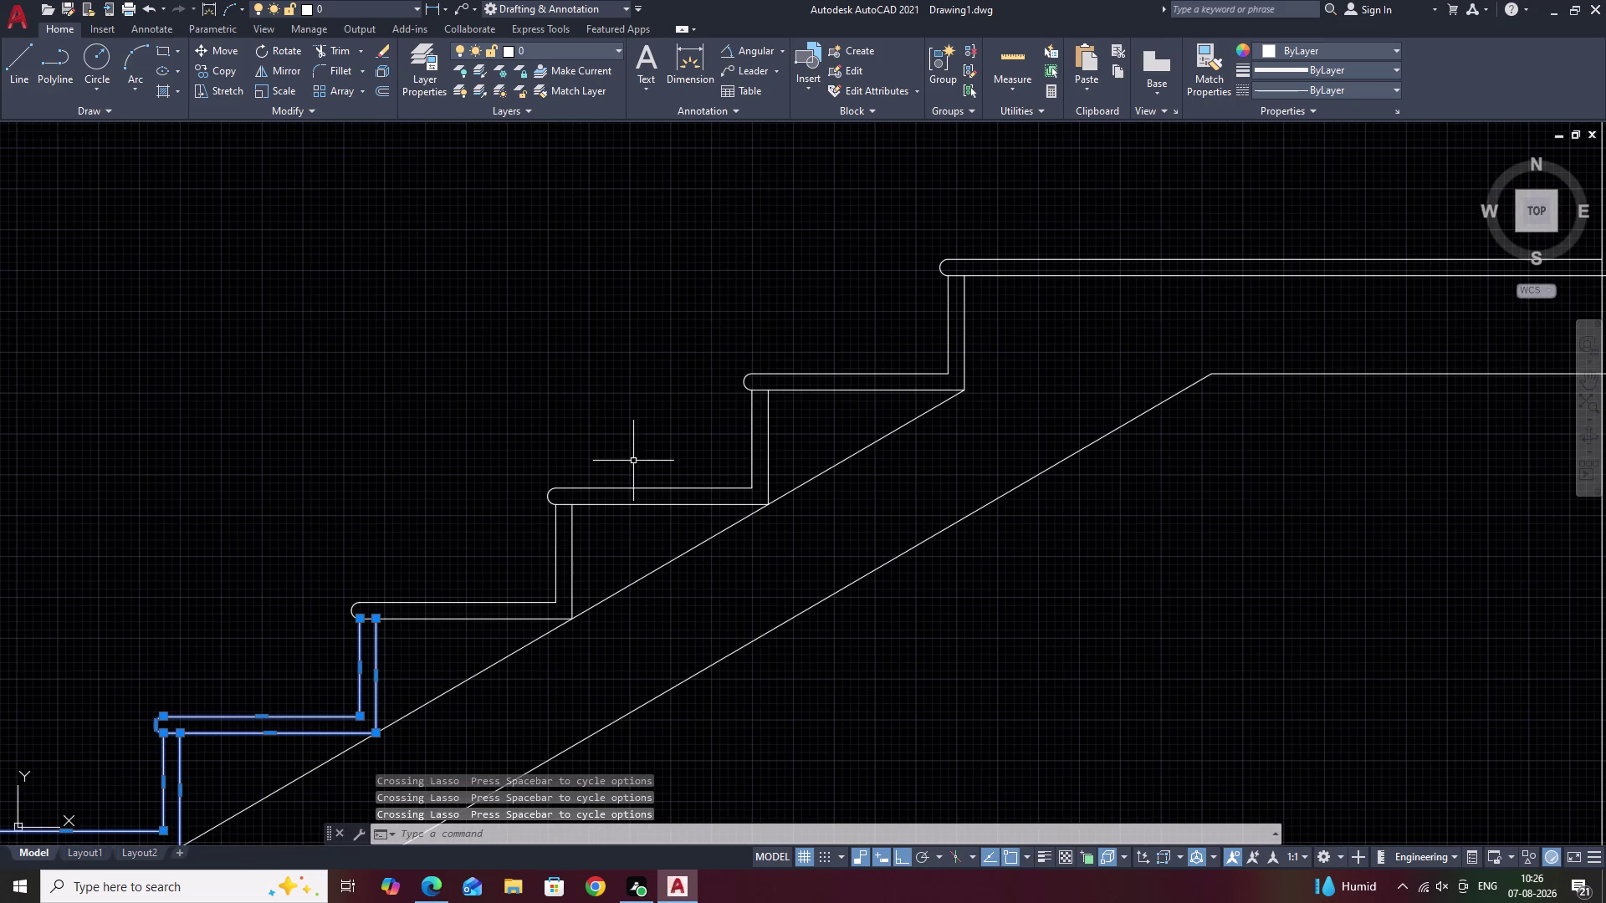
drag(632, 458, 478, 594)
Add the upper treads, landing slab and slab lines to the selection.
middle_drag(689, 472, 378, 605)
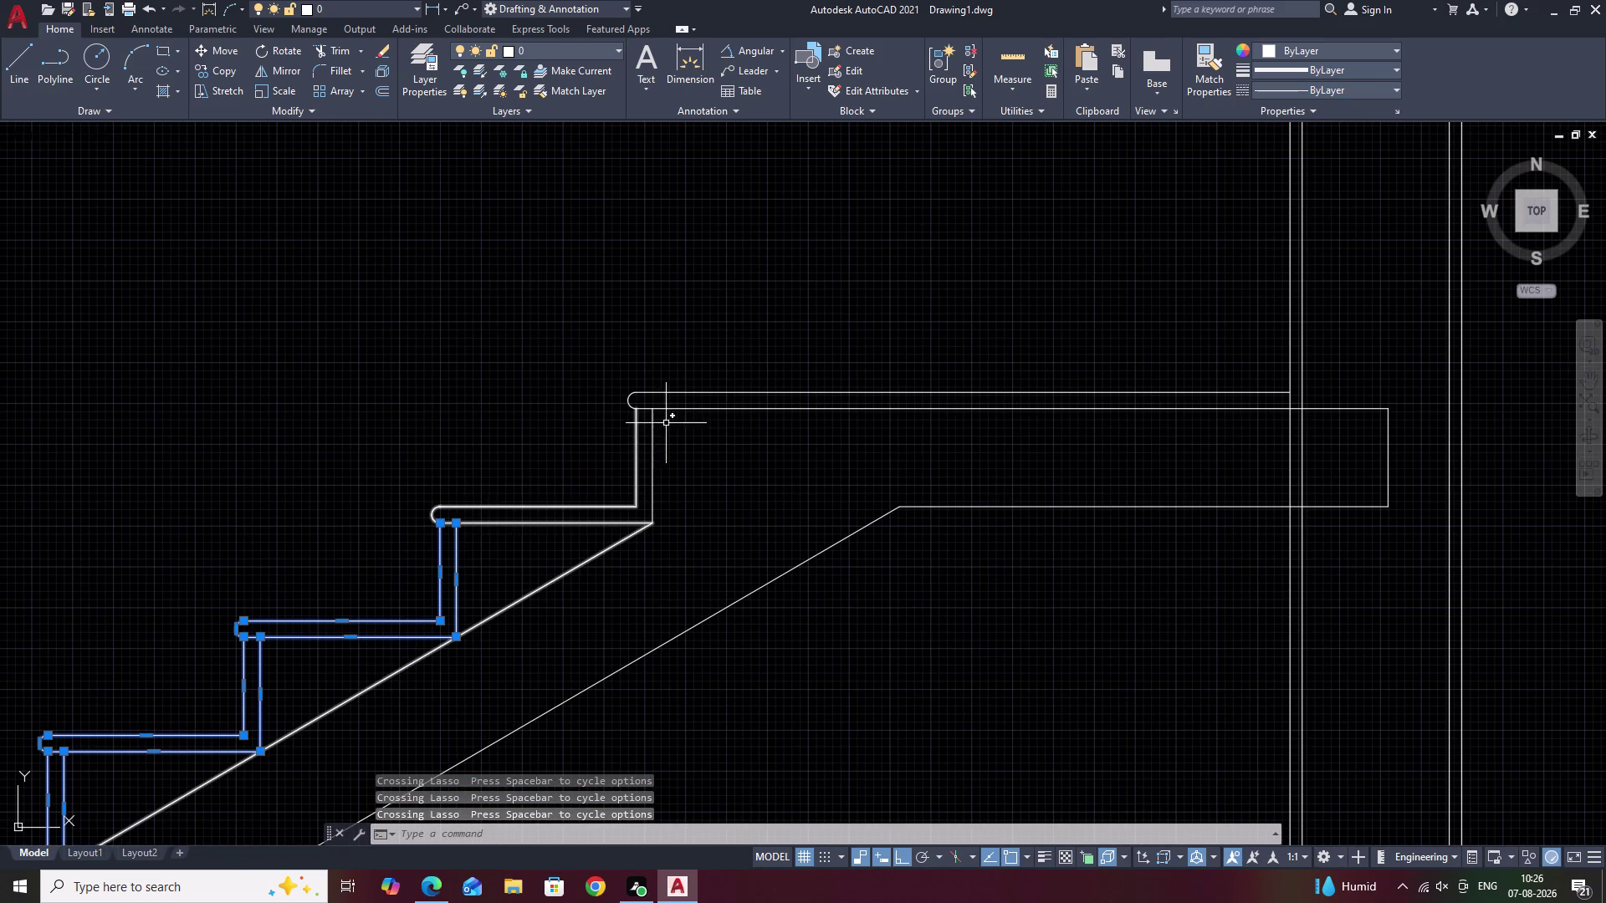
drag(732, 363, 528, 528)
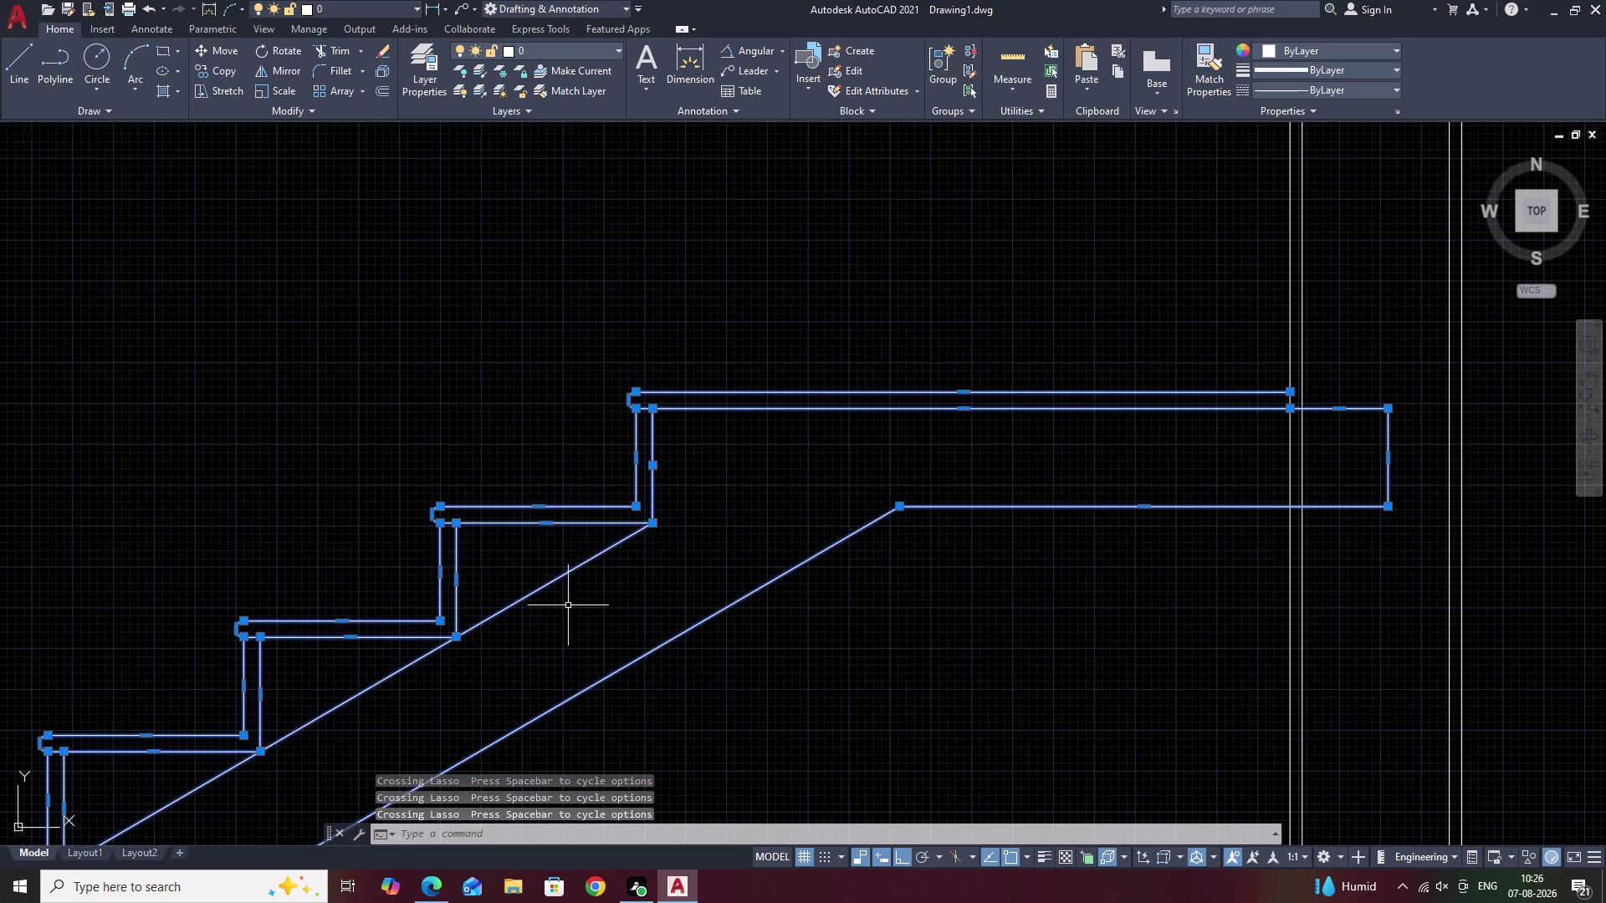
scroll(down, 3)
scroll(down, 3)
middle_drag(566, 629, 621, 522)
scroll(up, 3)
scroll(up, 3)
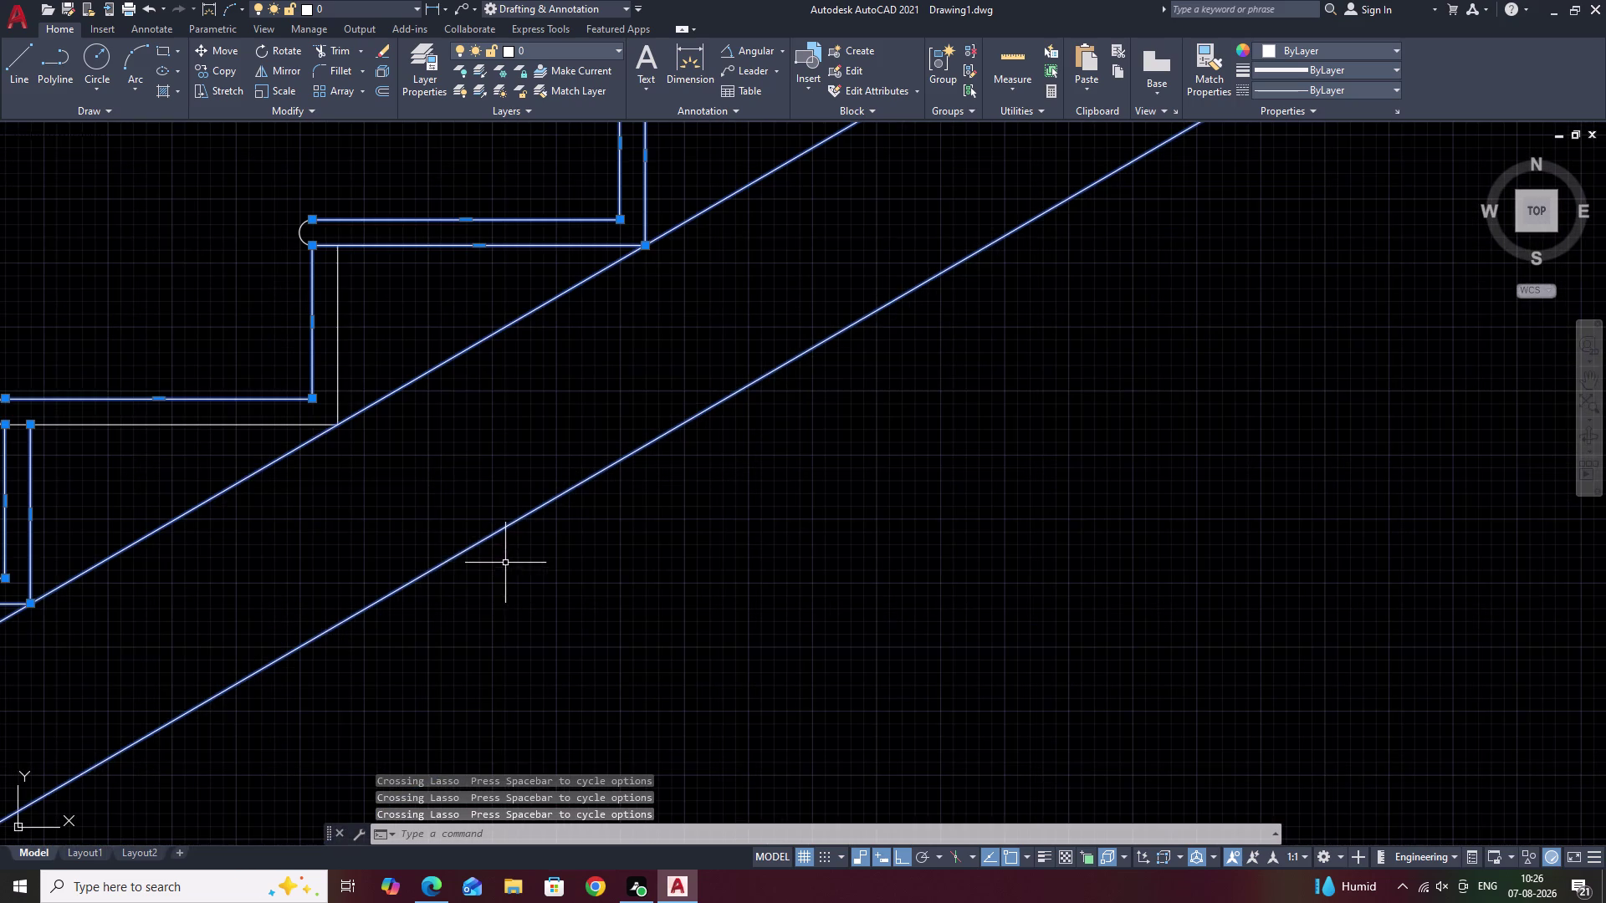
drag(363, 193, 325, 360)
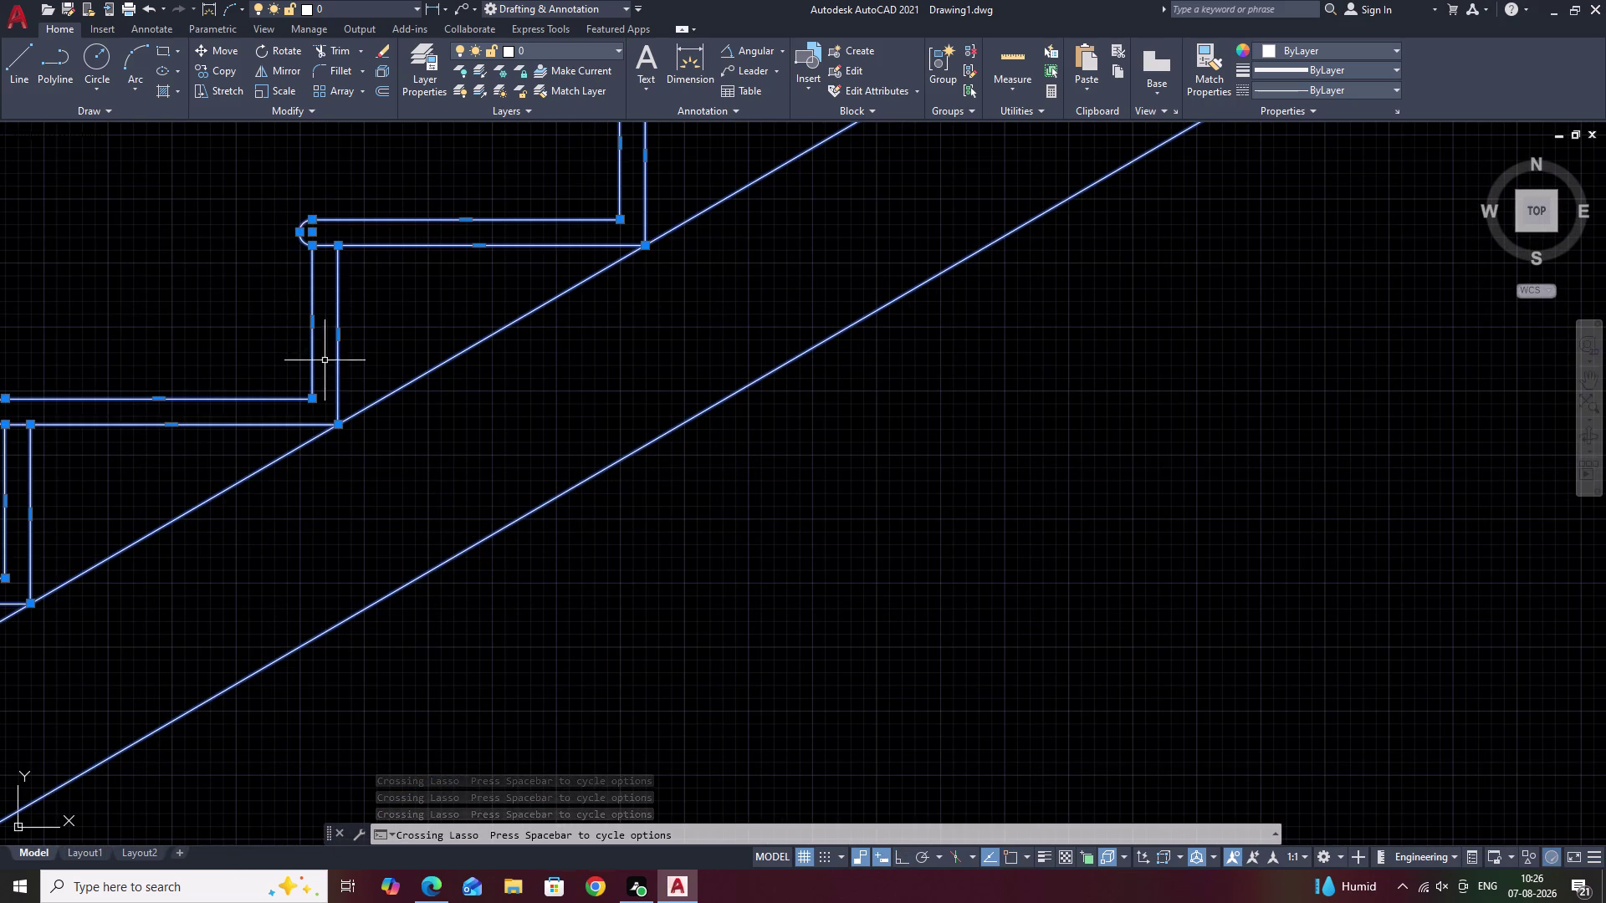
Pan across the drawing with the staircase selected and begin the RO rotate command.
middle_drag(213, 415, 460, 358)
scroll(down, 3)
middle_drag(334, 437, 483, 415)
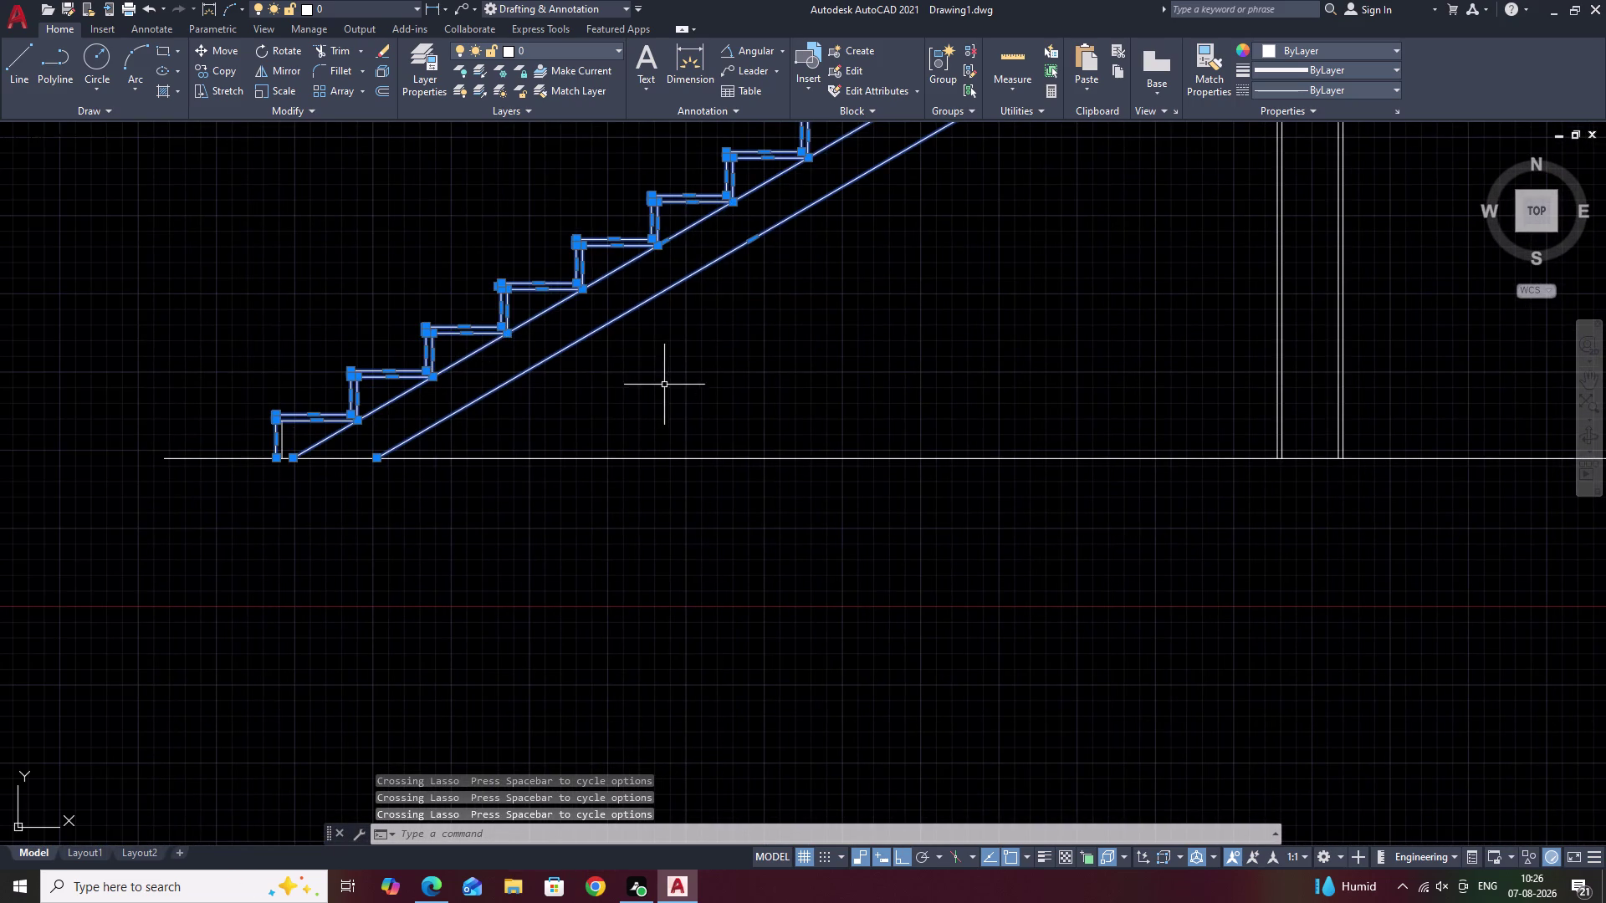
middle_drag(666, 381, 602, 448)
middle_drag(776, 340, 591, 480)
middle_drag(734, 367, 703, 401)
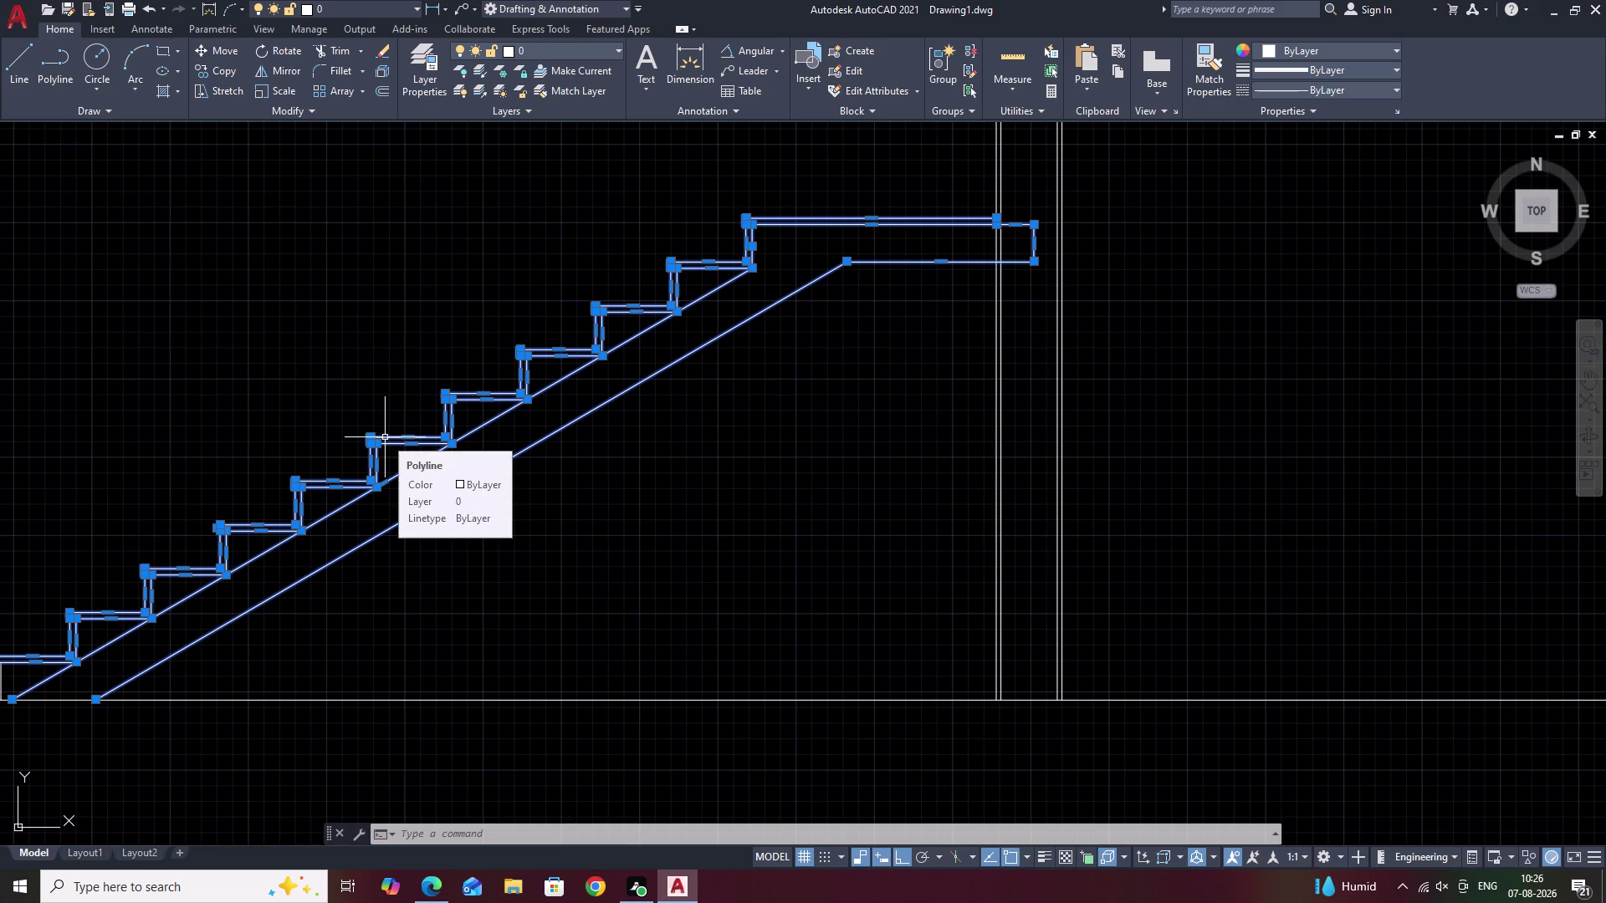
text(RO)
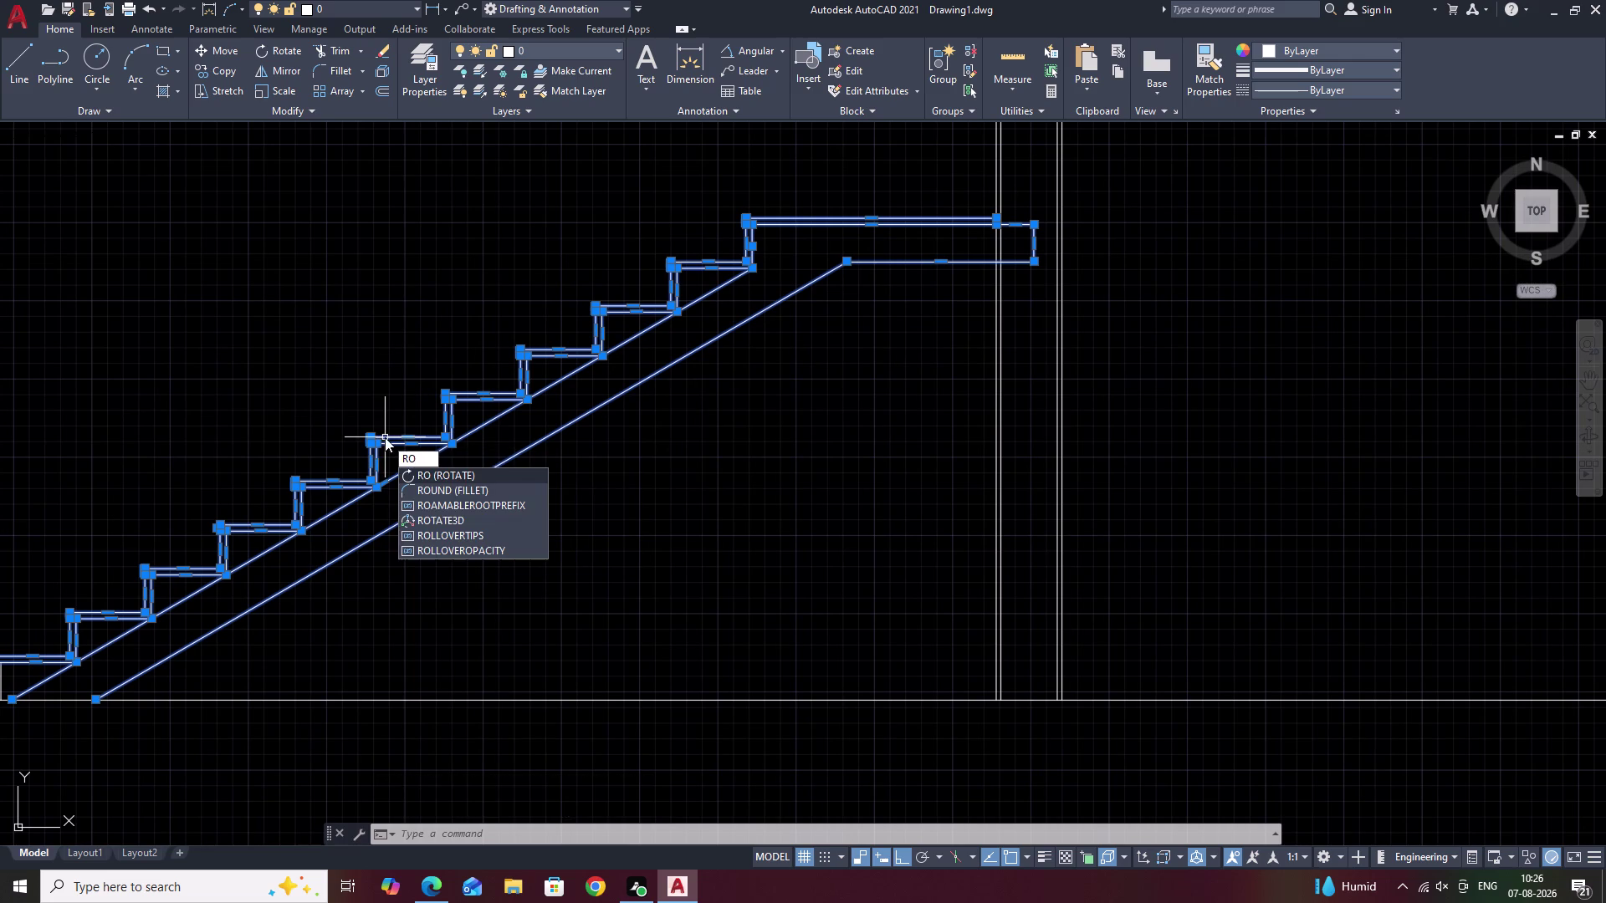
key(space)
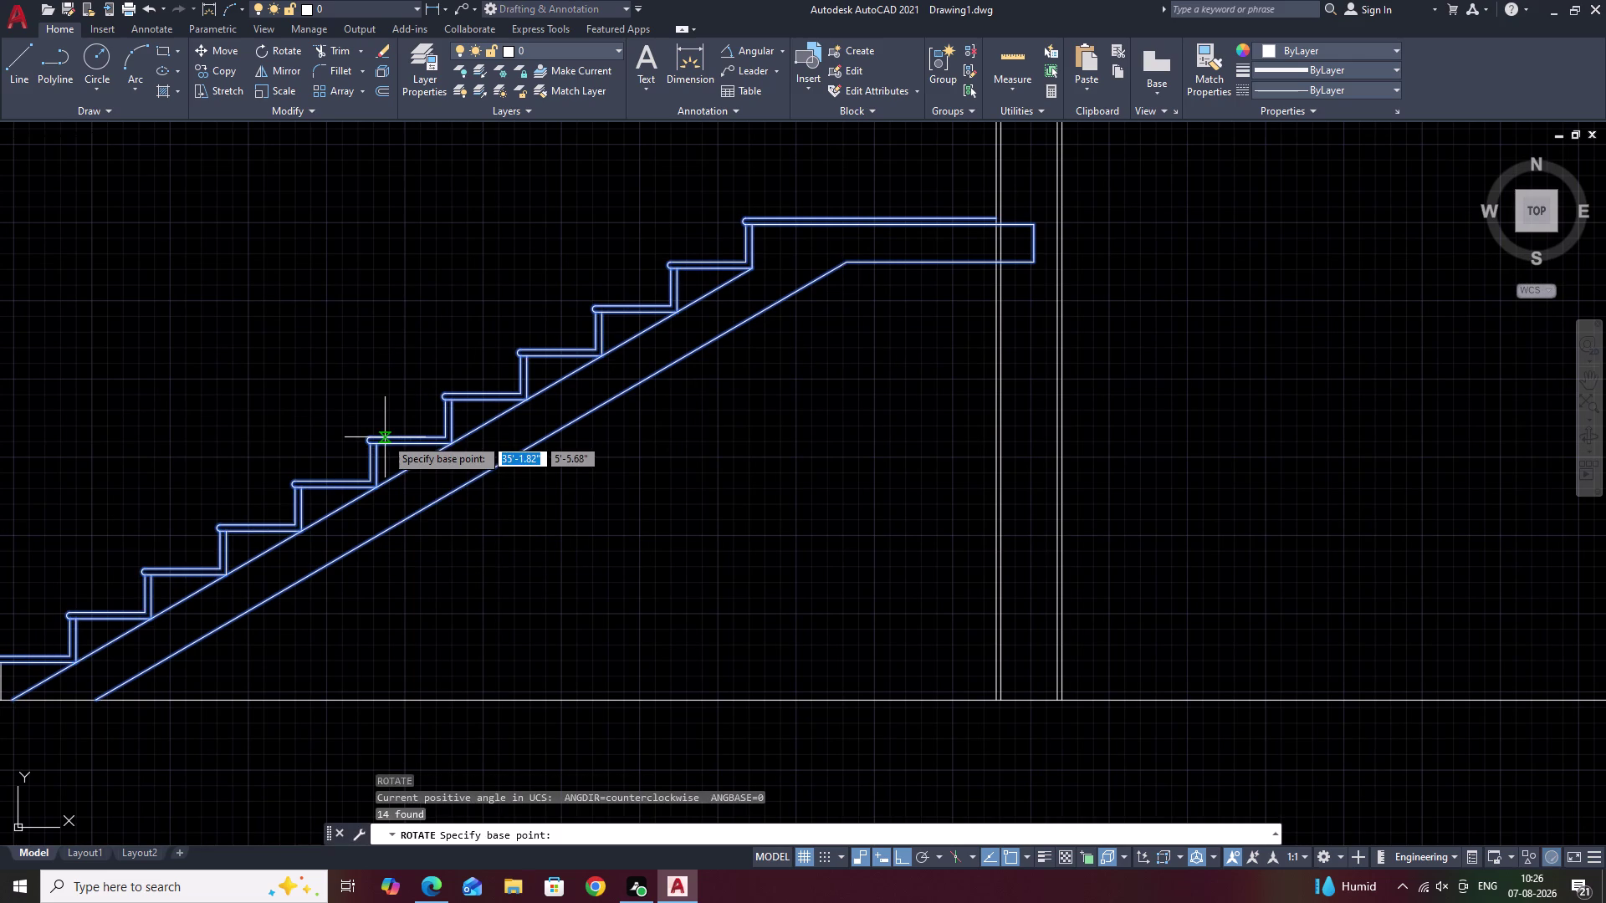
click(102, 701)
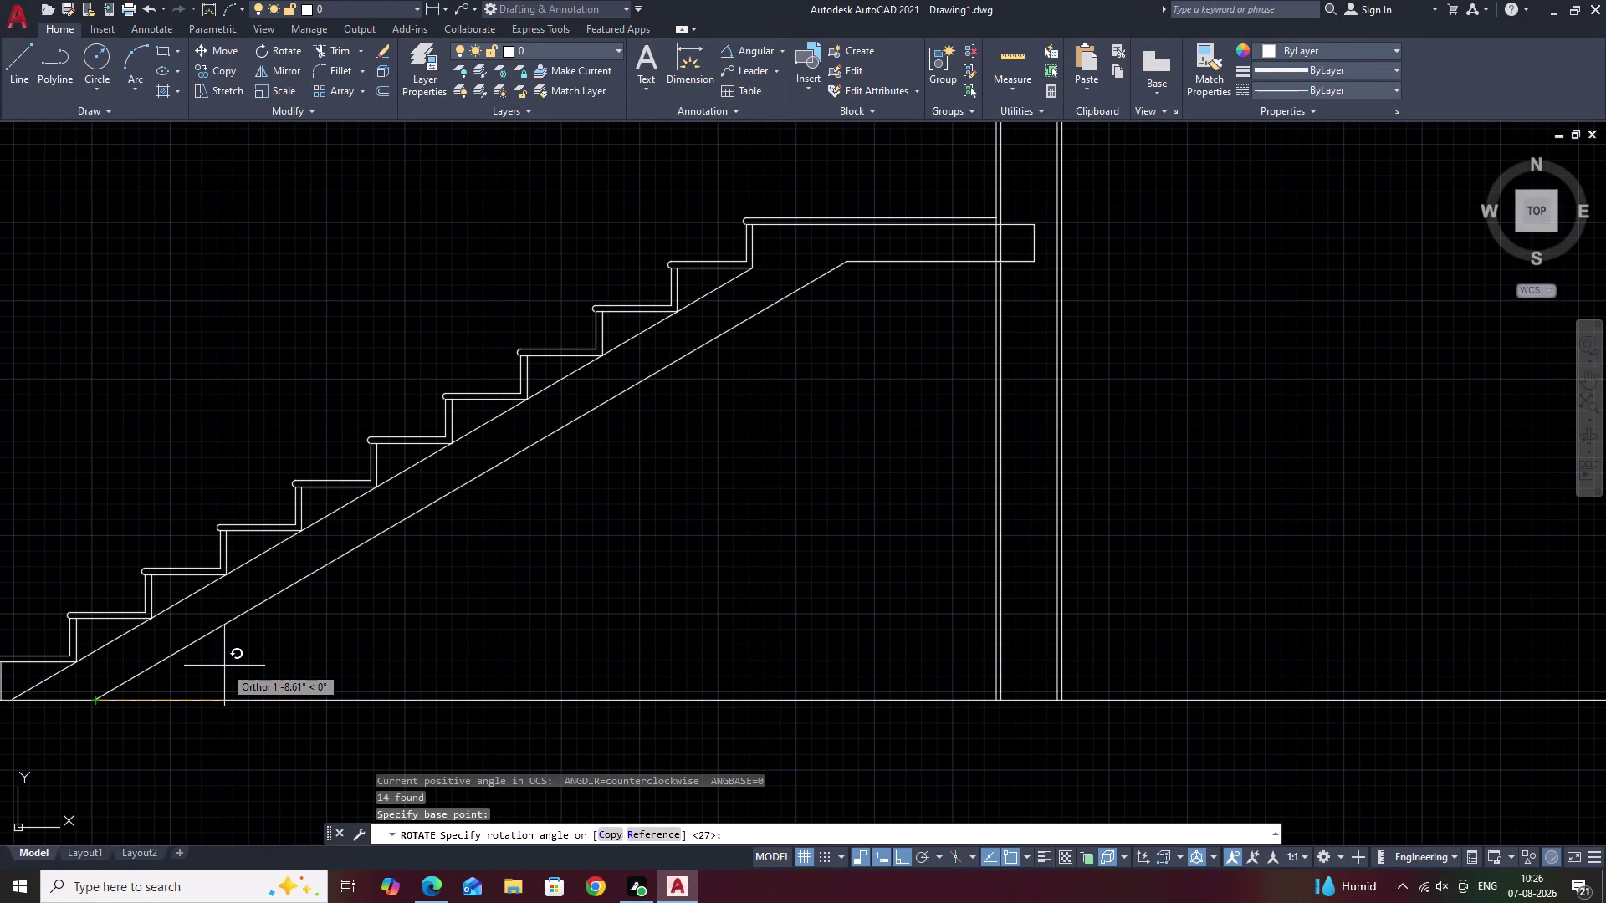
key(Escape)
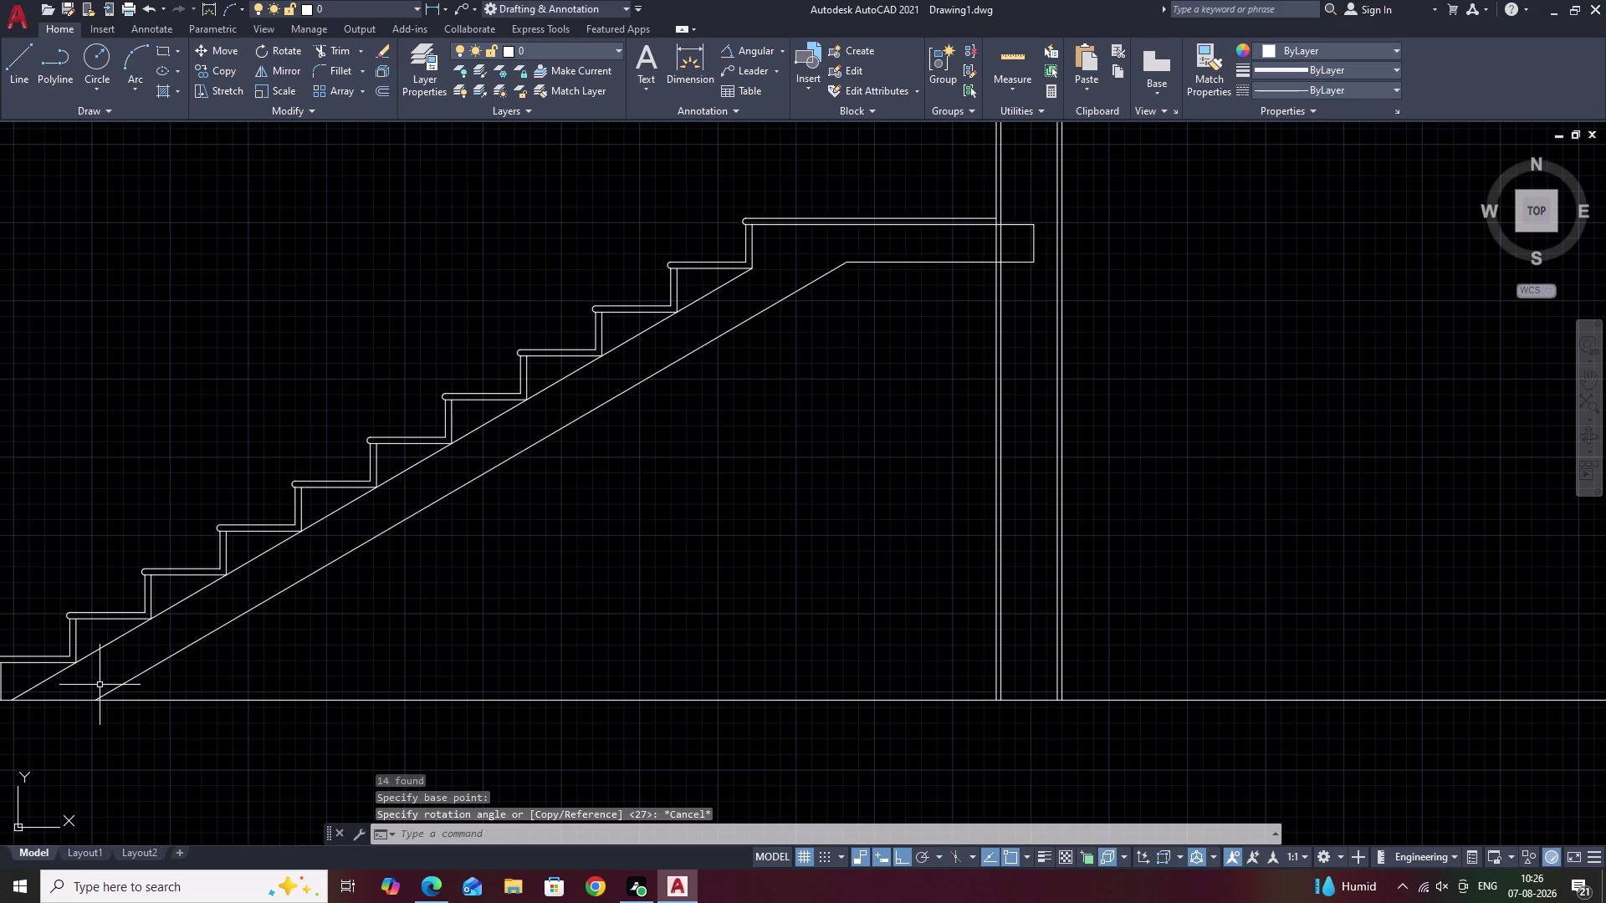
scroll(up, 3)
middle_drag(112, 710, 194, 678)
Draw a line from the slab's lower corner to @8'<27.
text(L)
key(space)
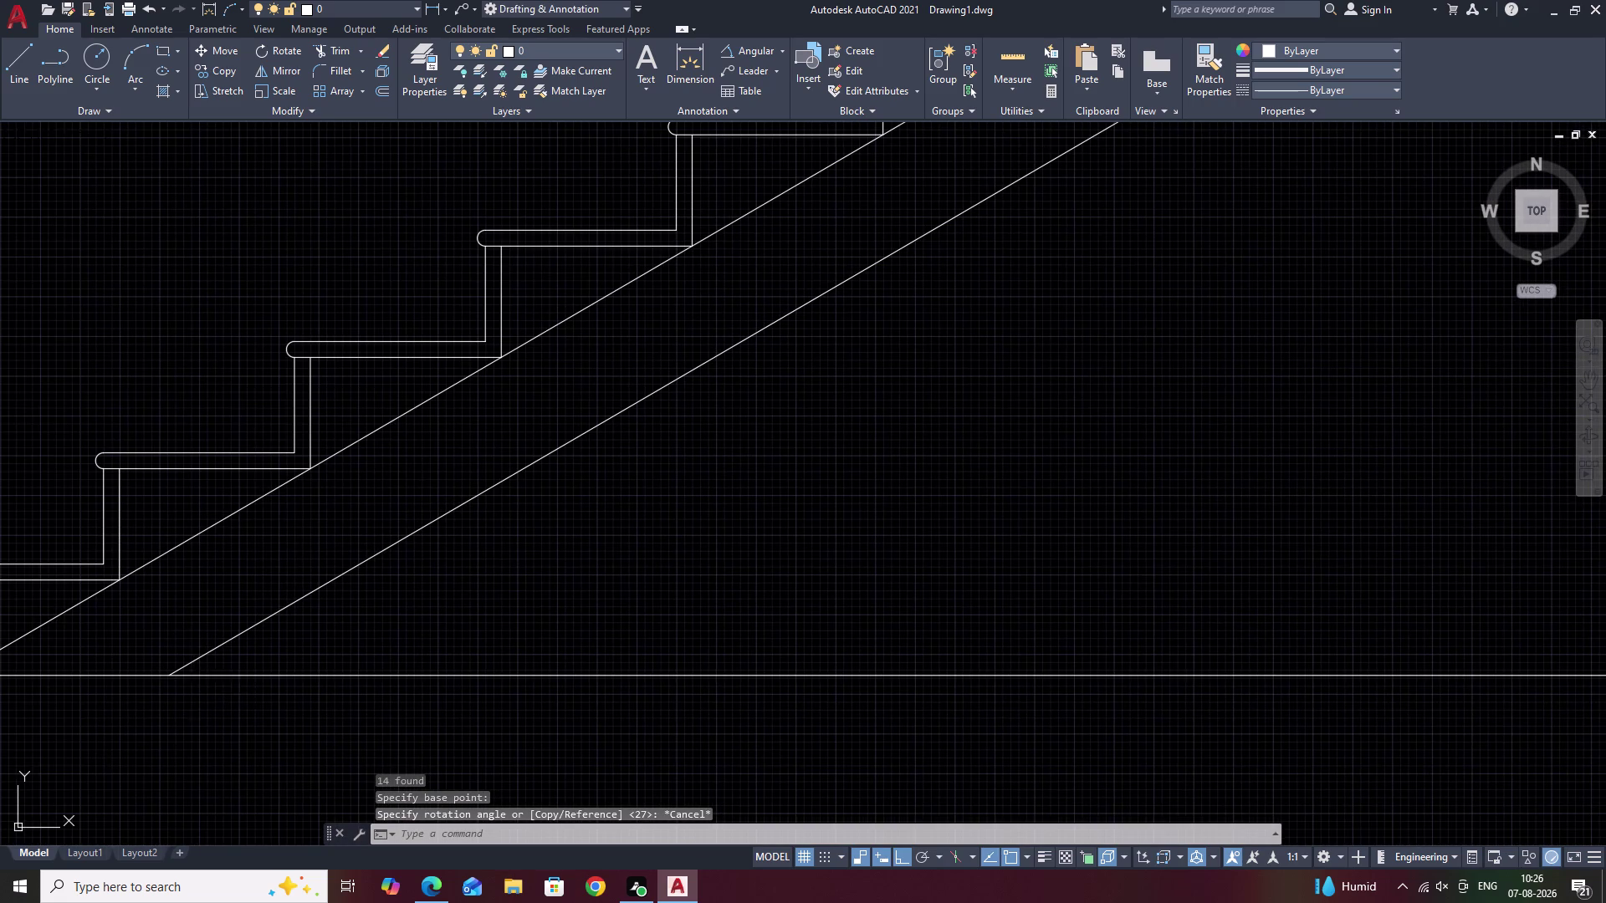
click(173, 677)
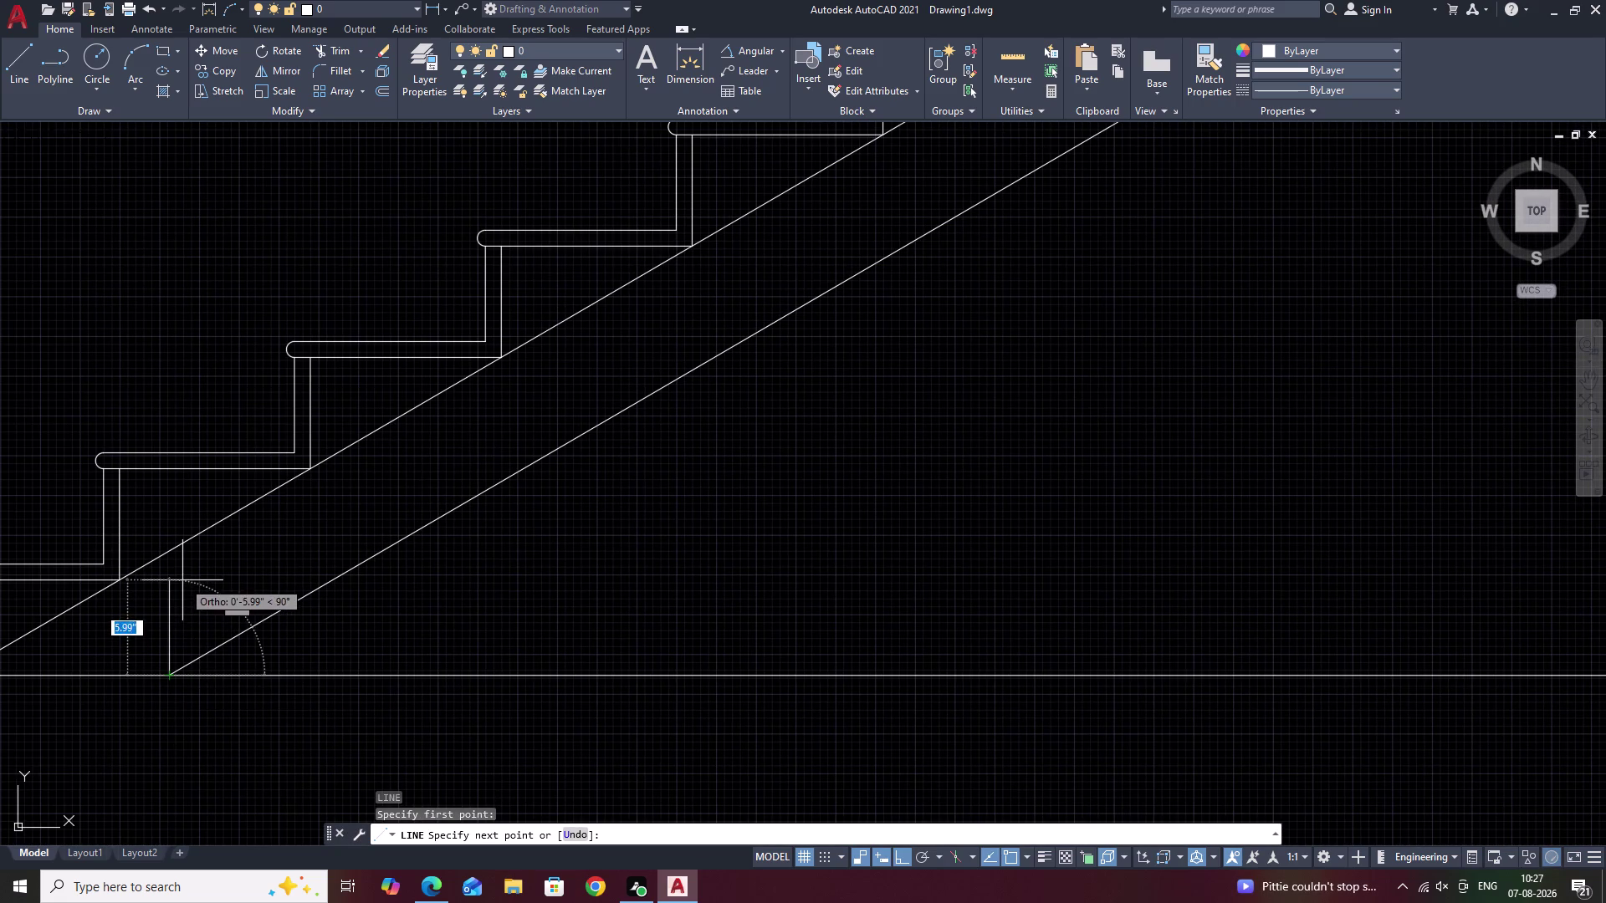
key(shift+at)
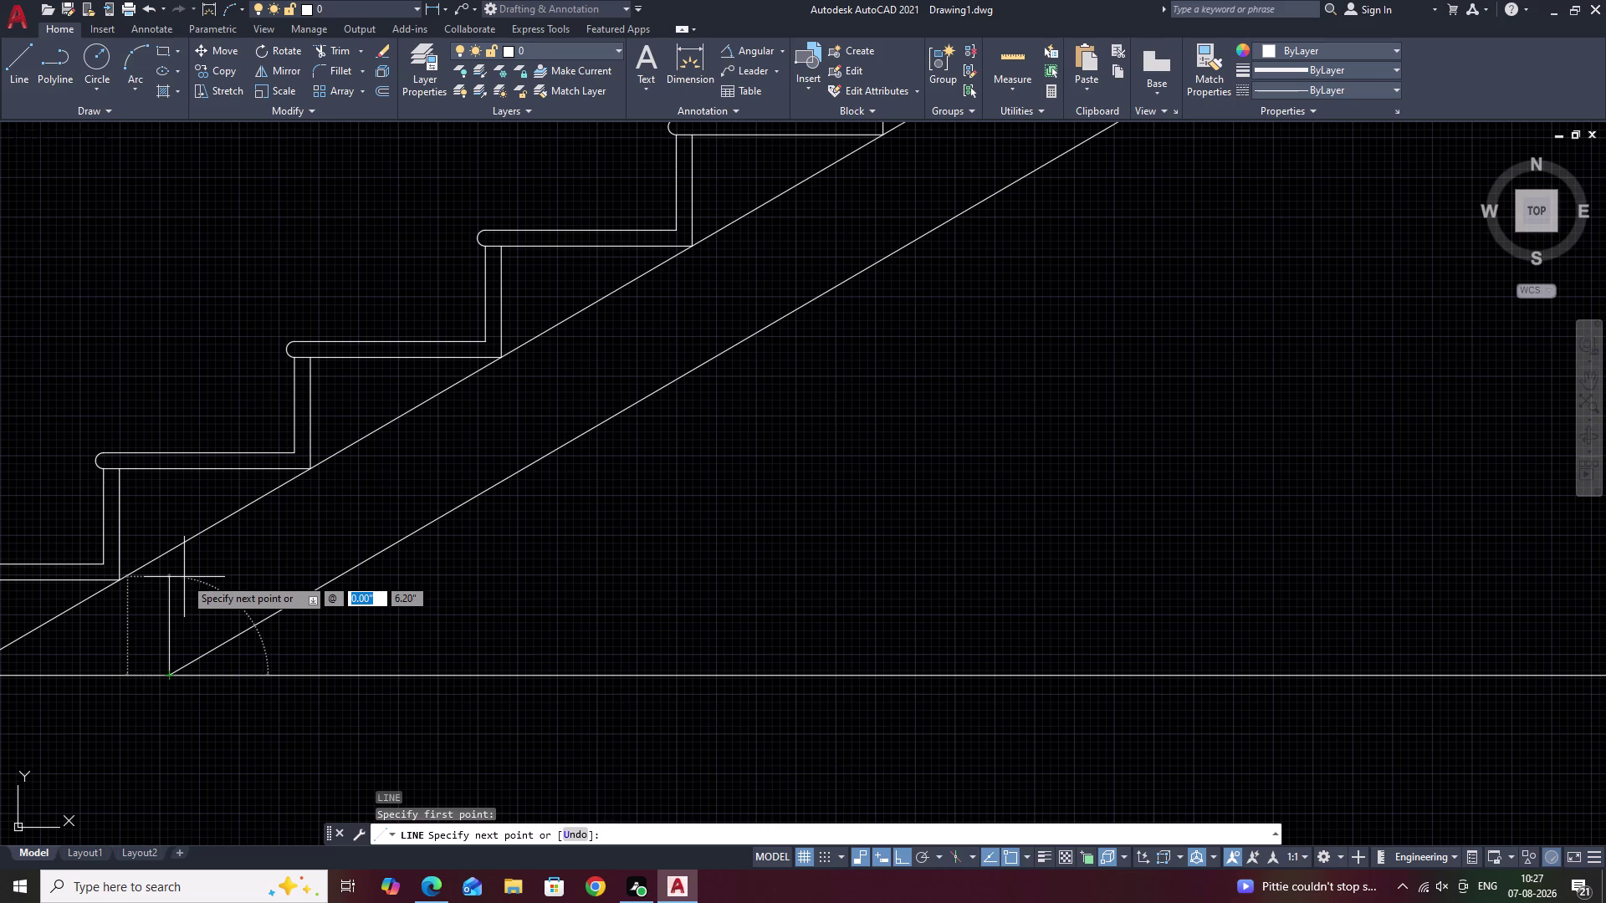
text(8')
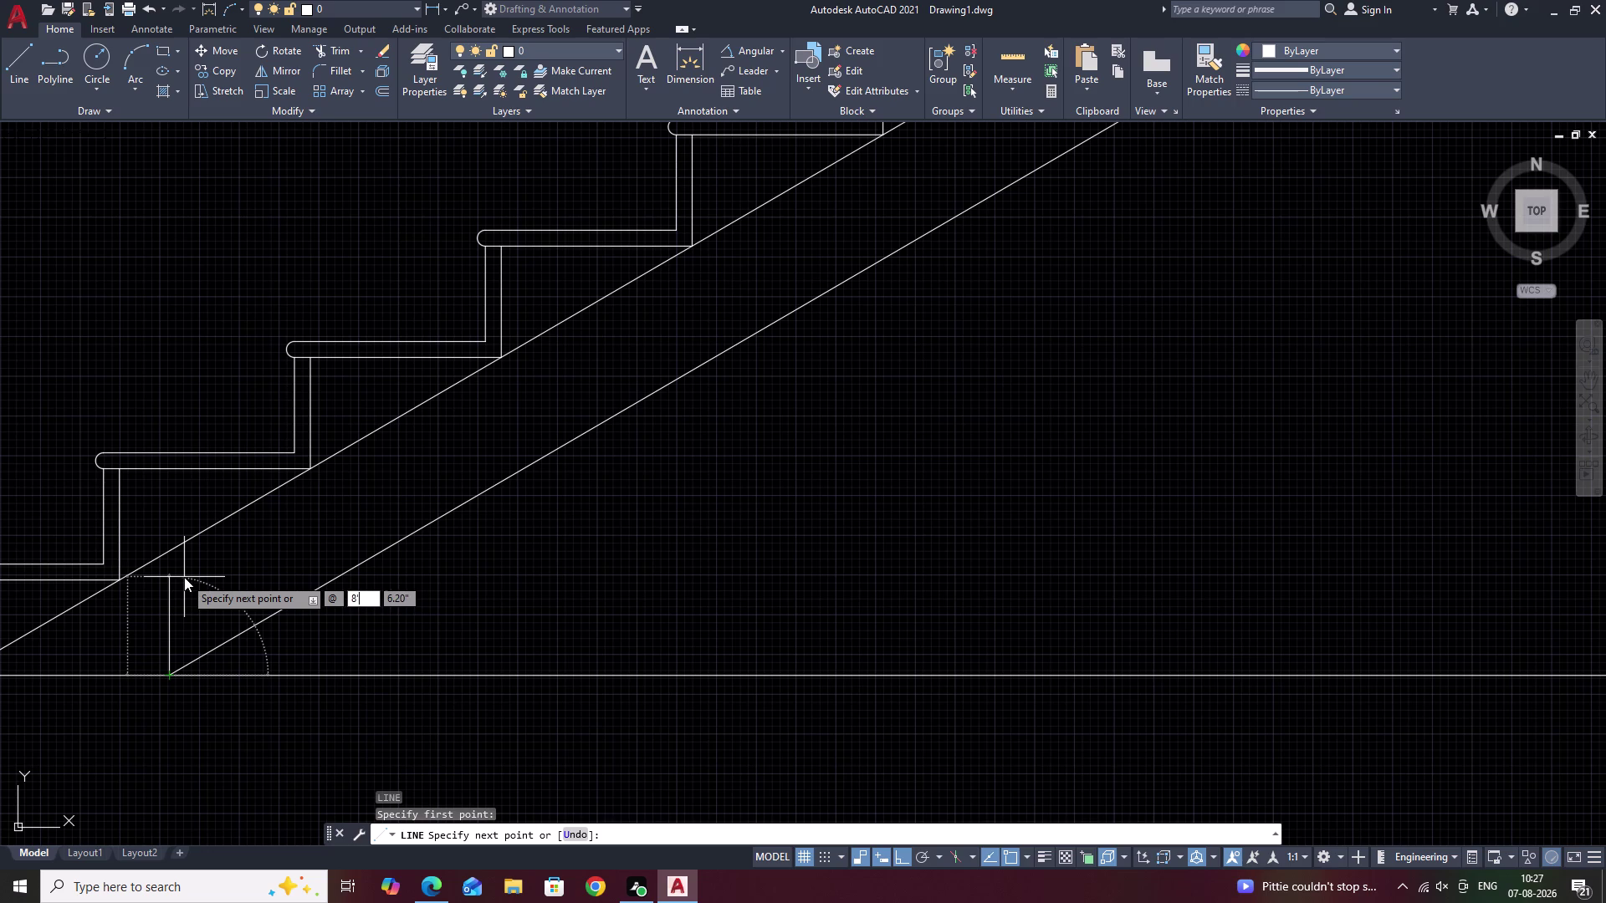
text(<)
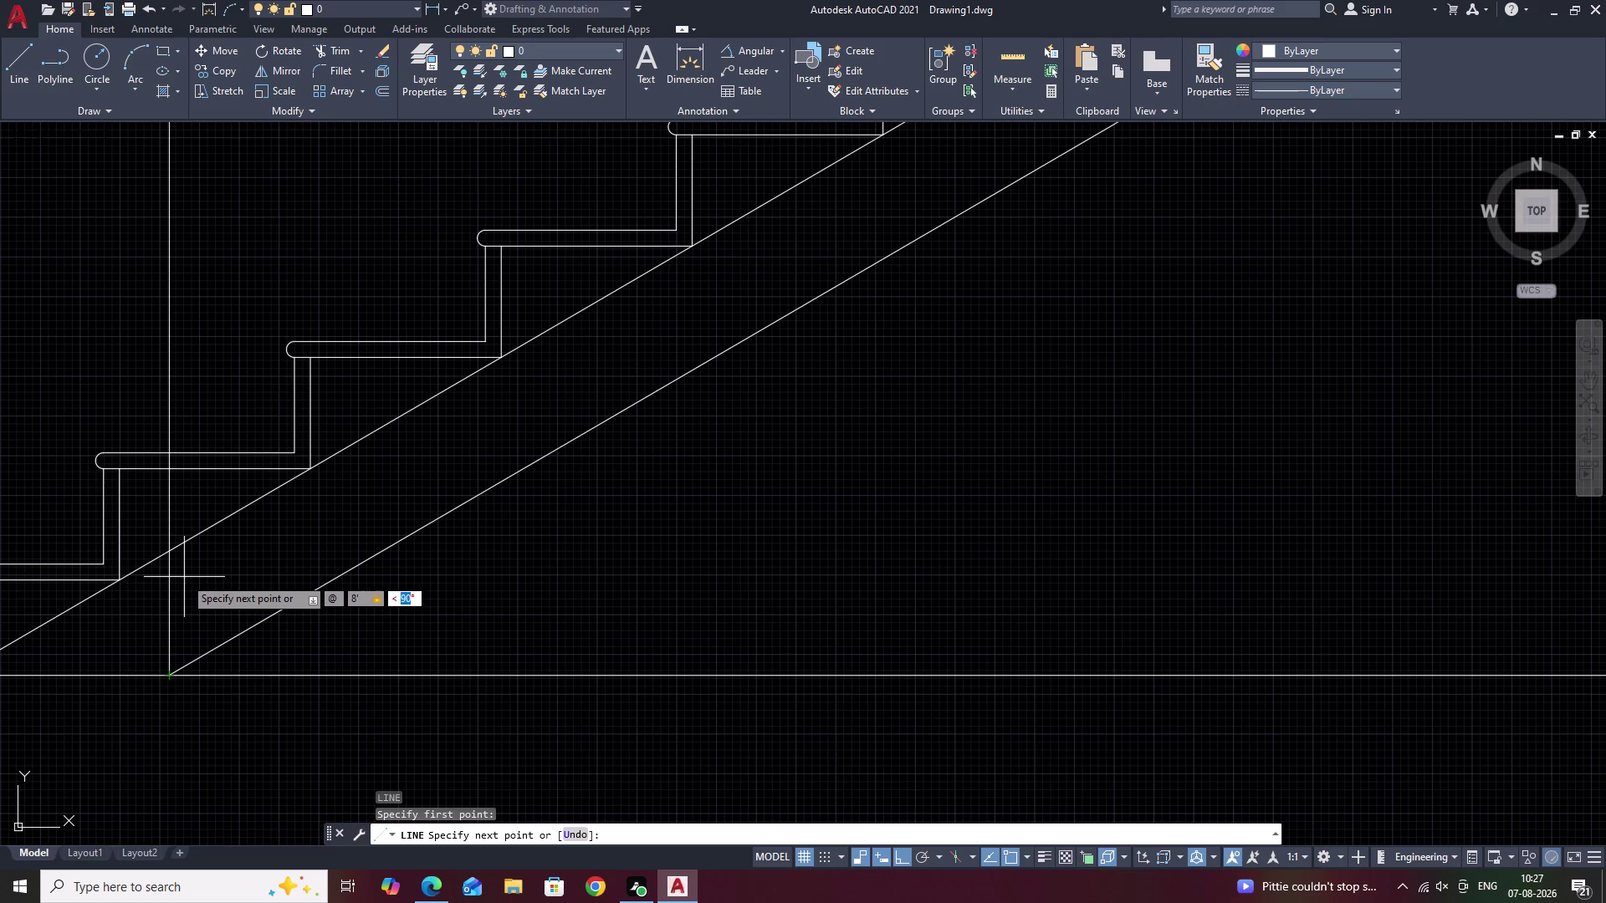
text(27)
key(space)
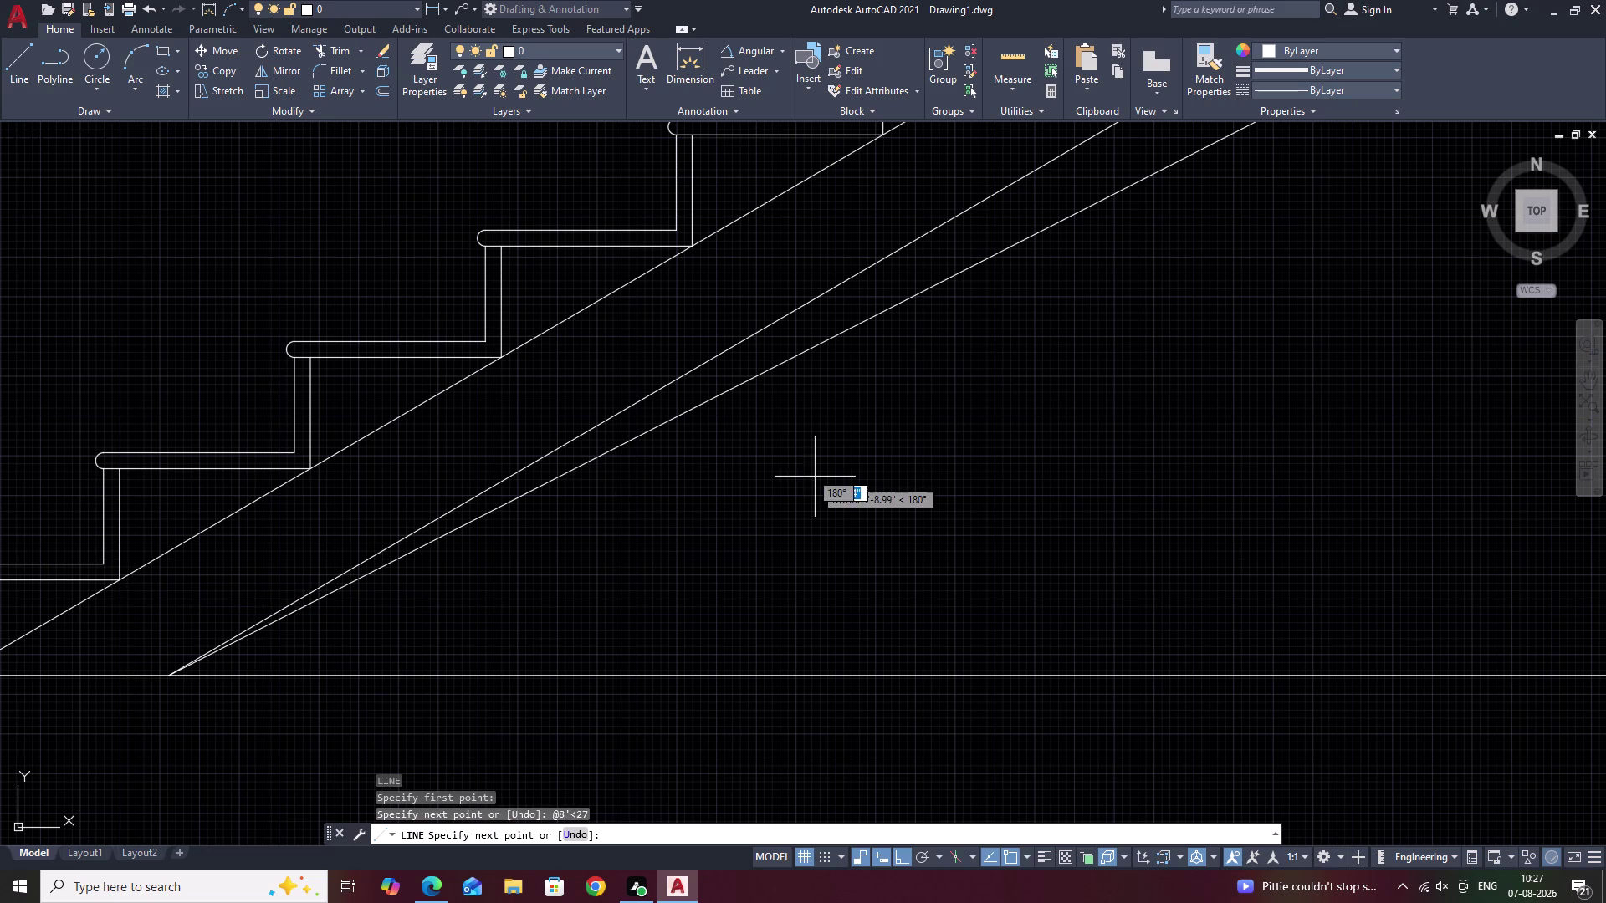
scroll(up, 3)
scroll(down, 3)
middle_drag(836, 475, 767, 537)
key(Escape)
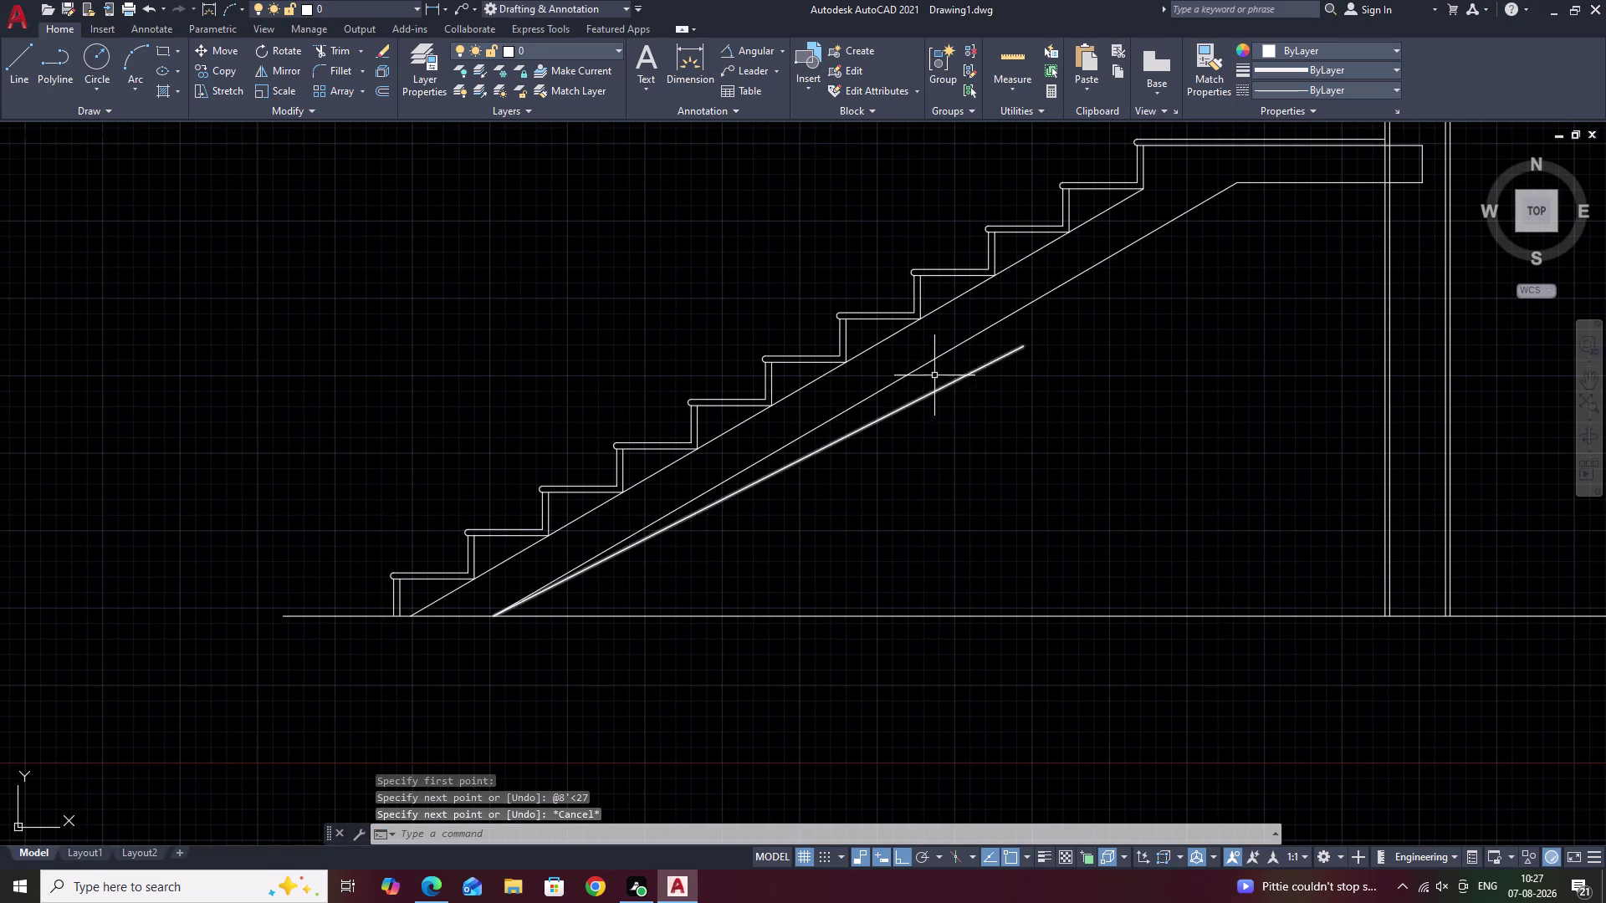
Window-select the upper and lower treads and the slab edge, zooming between picks.
middle_drag(917, 387, 935, 407)
drag(893, 320, 784, 471)
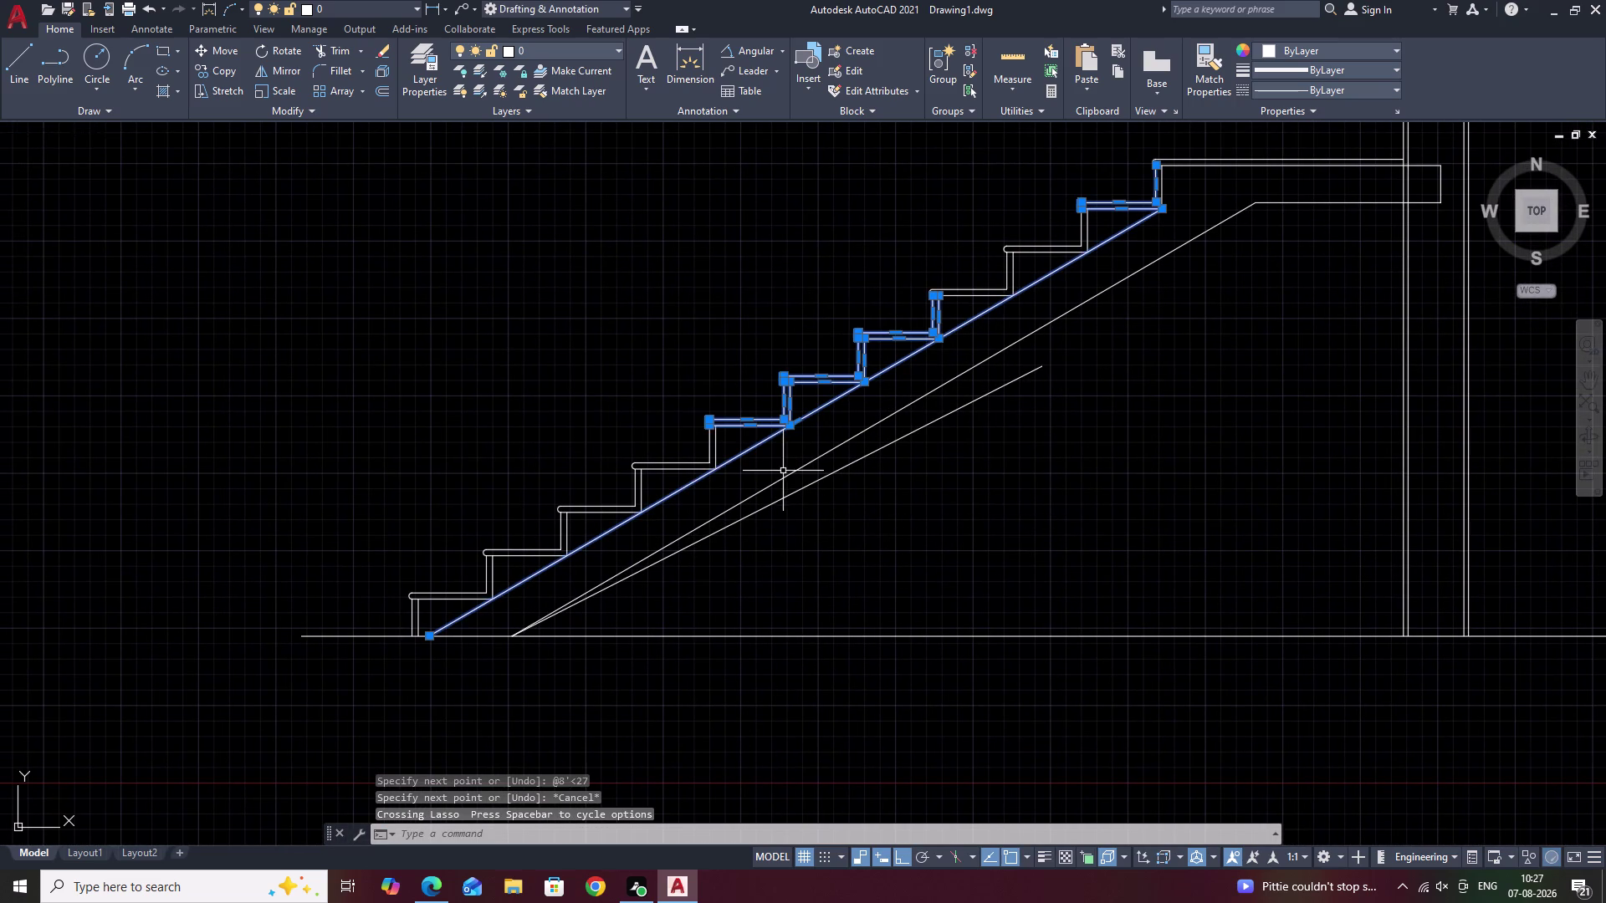
drag(712, 404, 634, 519)
scroll(up, 3)
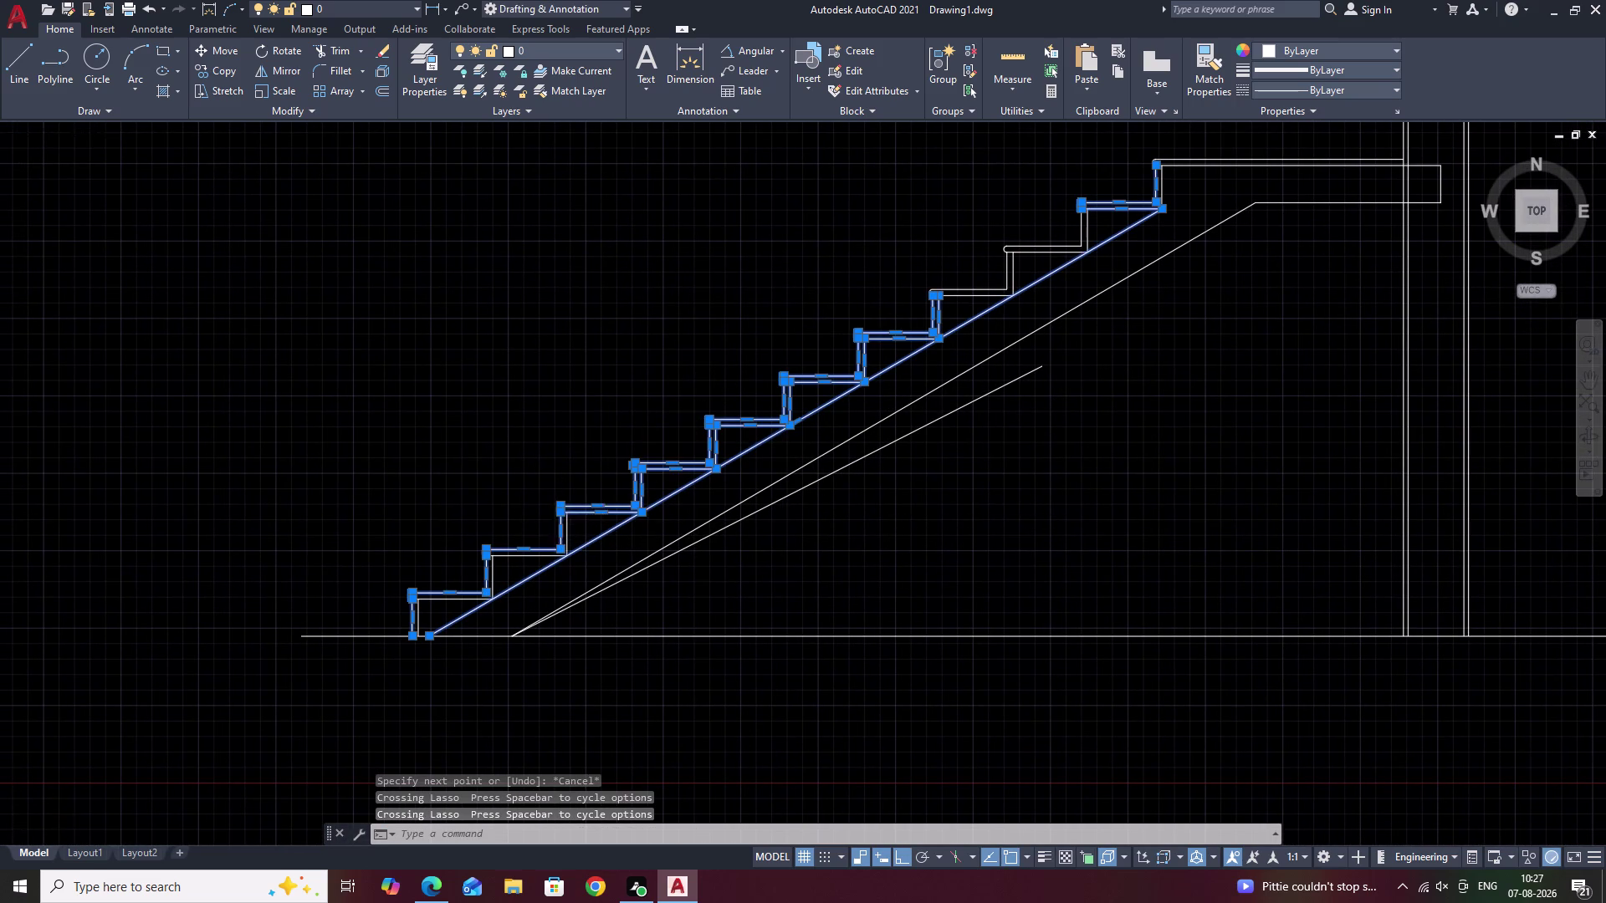
scroll(up, 3)
drag(579, 333, 451, 595)
scroll(down, 3)
middle_drag(487, 580, 588, 518)
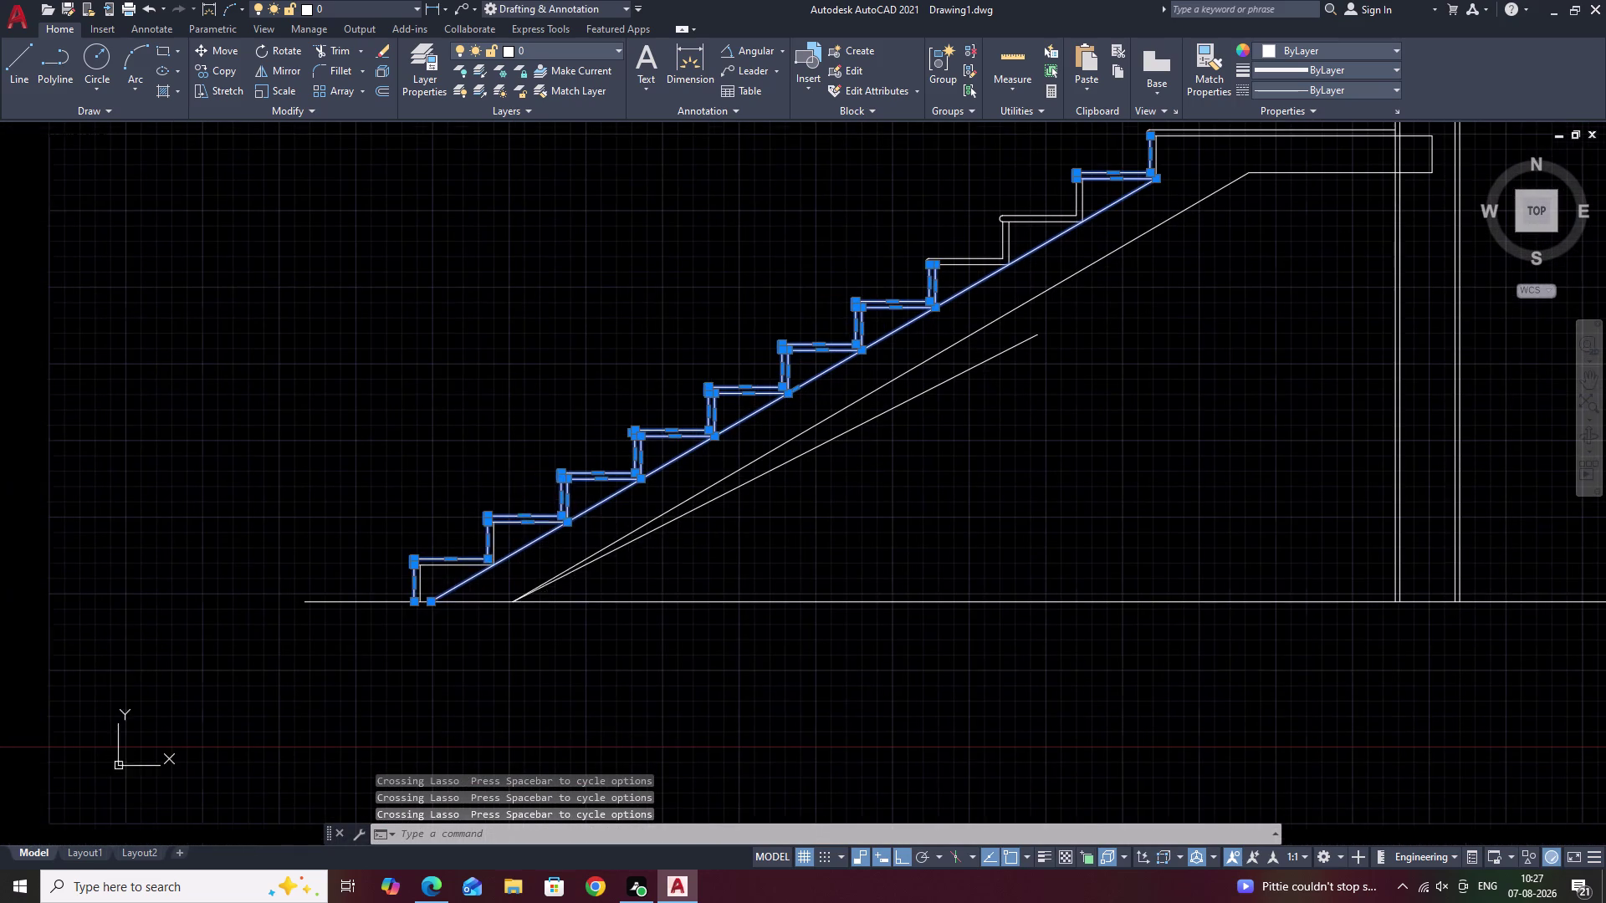
drag(509, 484, 500, 582)
Add the landing and slab outline, then recentre the view on the selected staircase.
scroll(down, 3)
middle_drag(762, 478, 440, 602)
drag(550, 487, 466, 581)
scroll(up, 3)
scroll(up, 3)
scroll(down, 3)
middle_drag(445, 579, 590, 557)
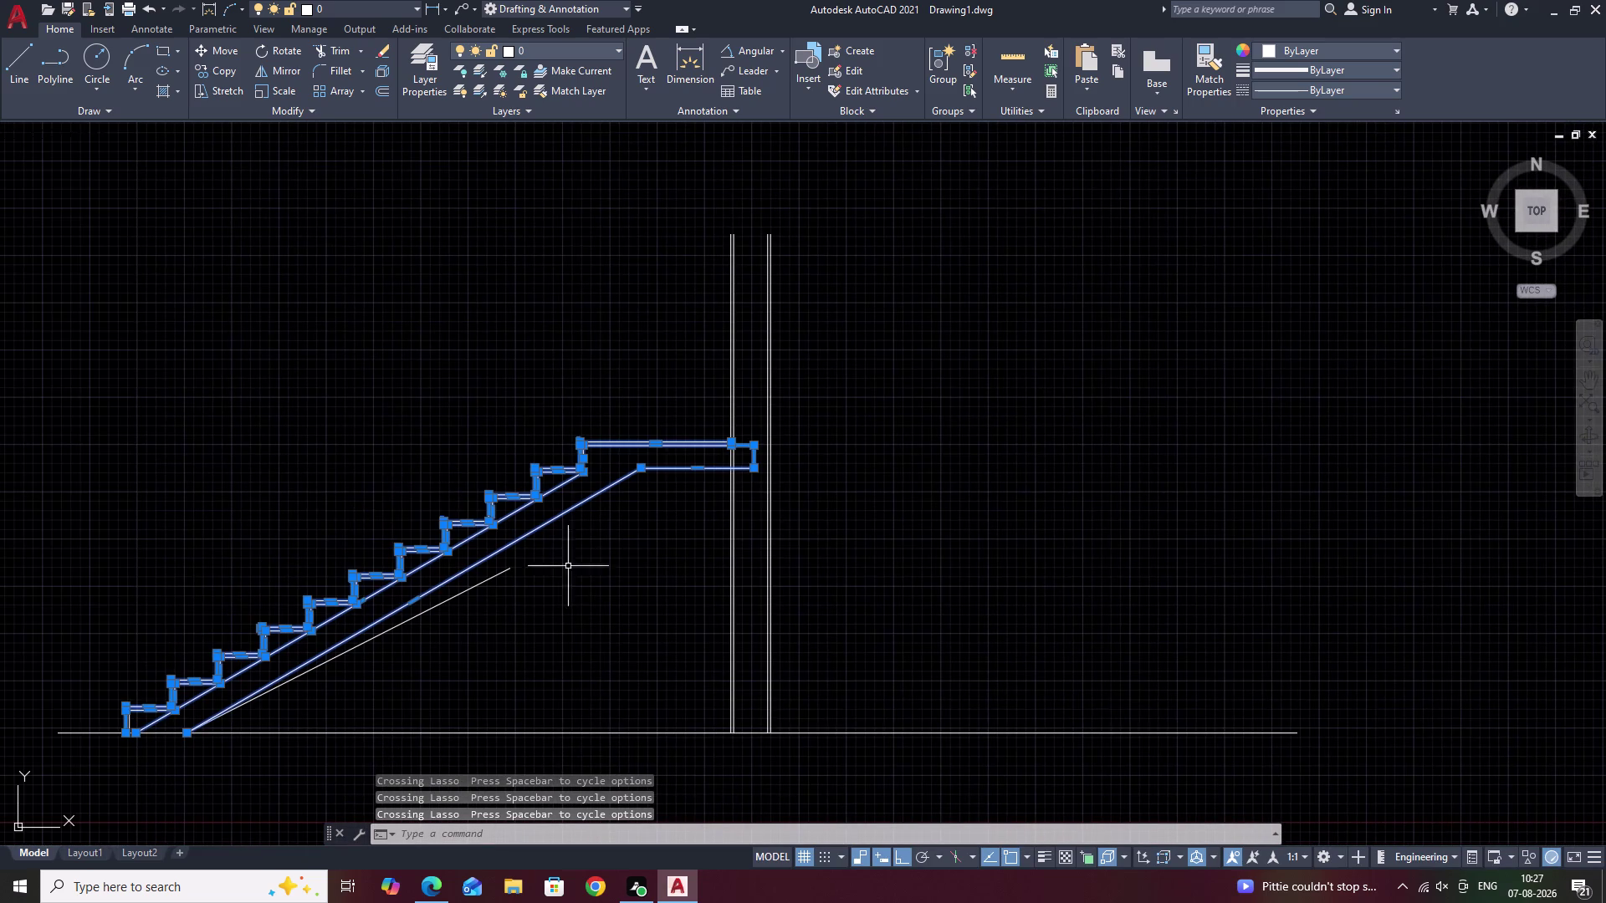
middle_drag(484, 620, 561, 592)
scroll(up, 3)
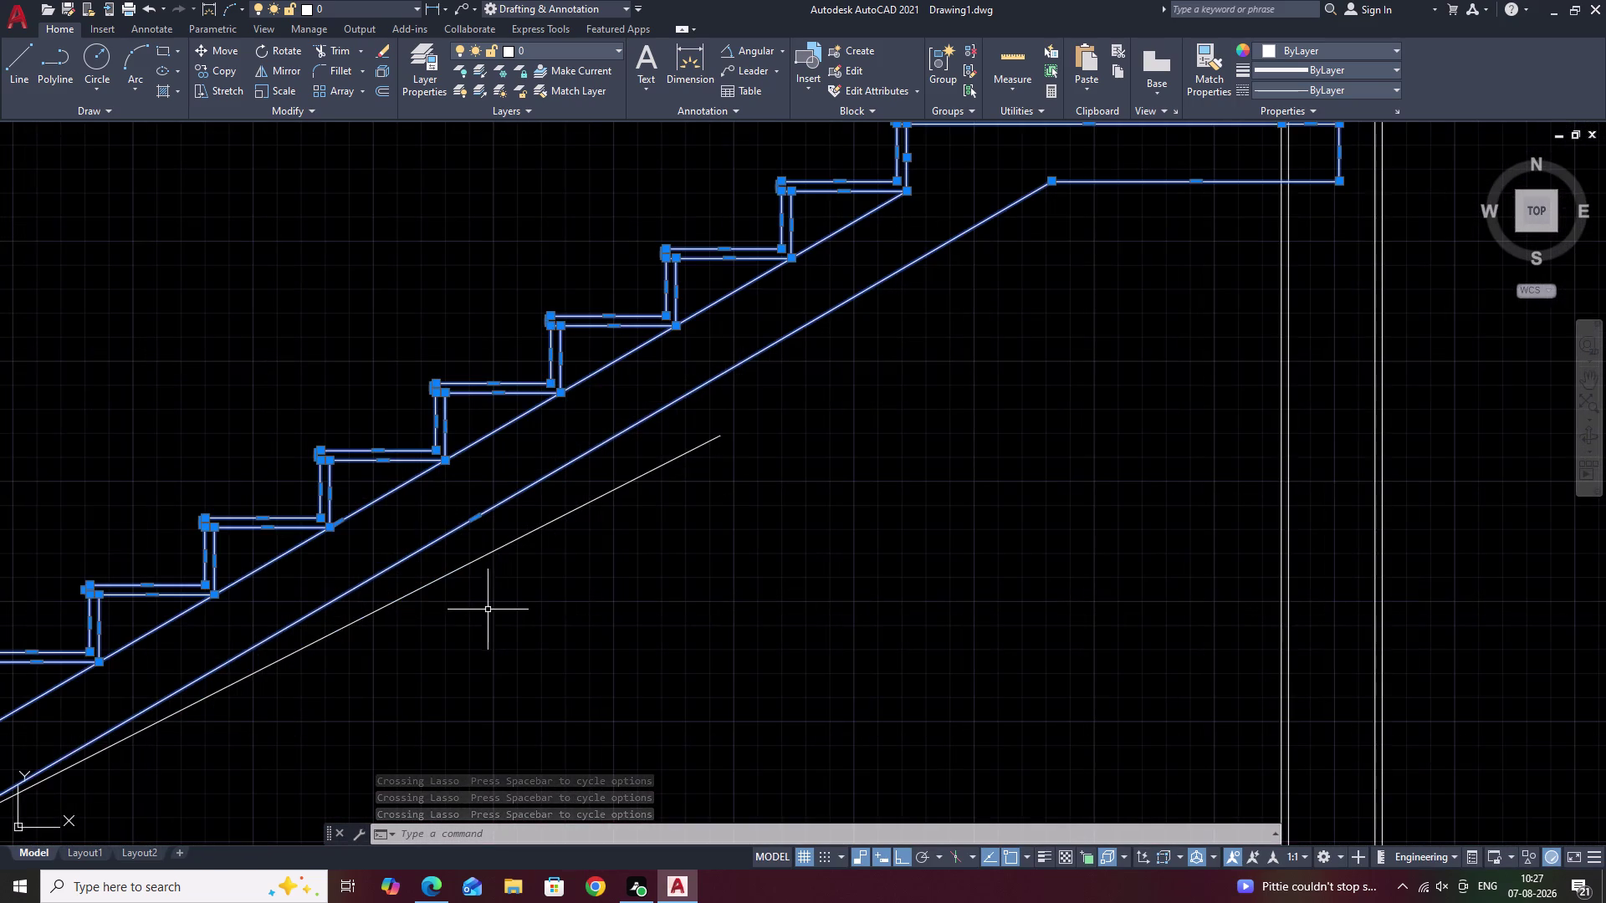
scroll(up, 3)
scroll(down, 3)
middle_drag(501, 609, 541, 587)
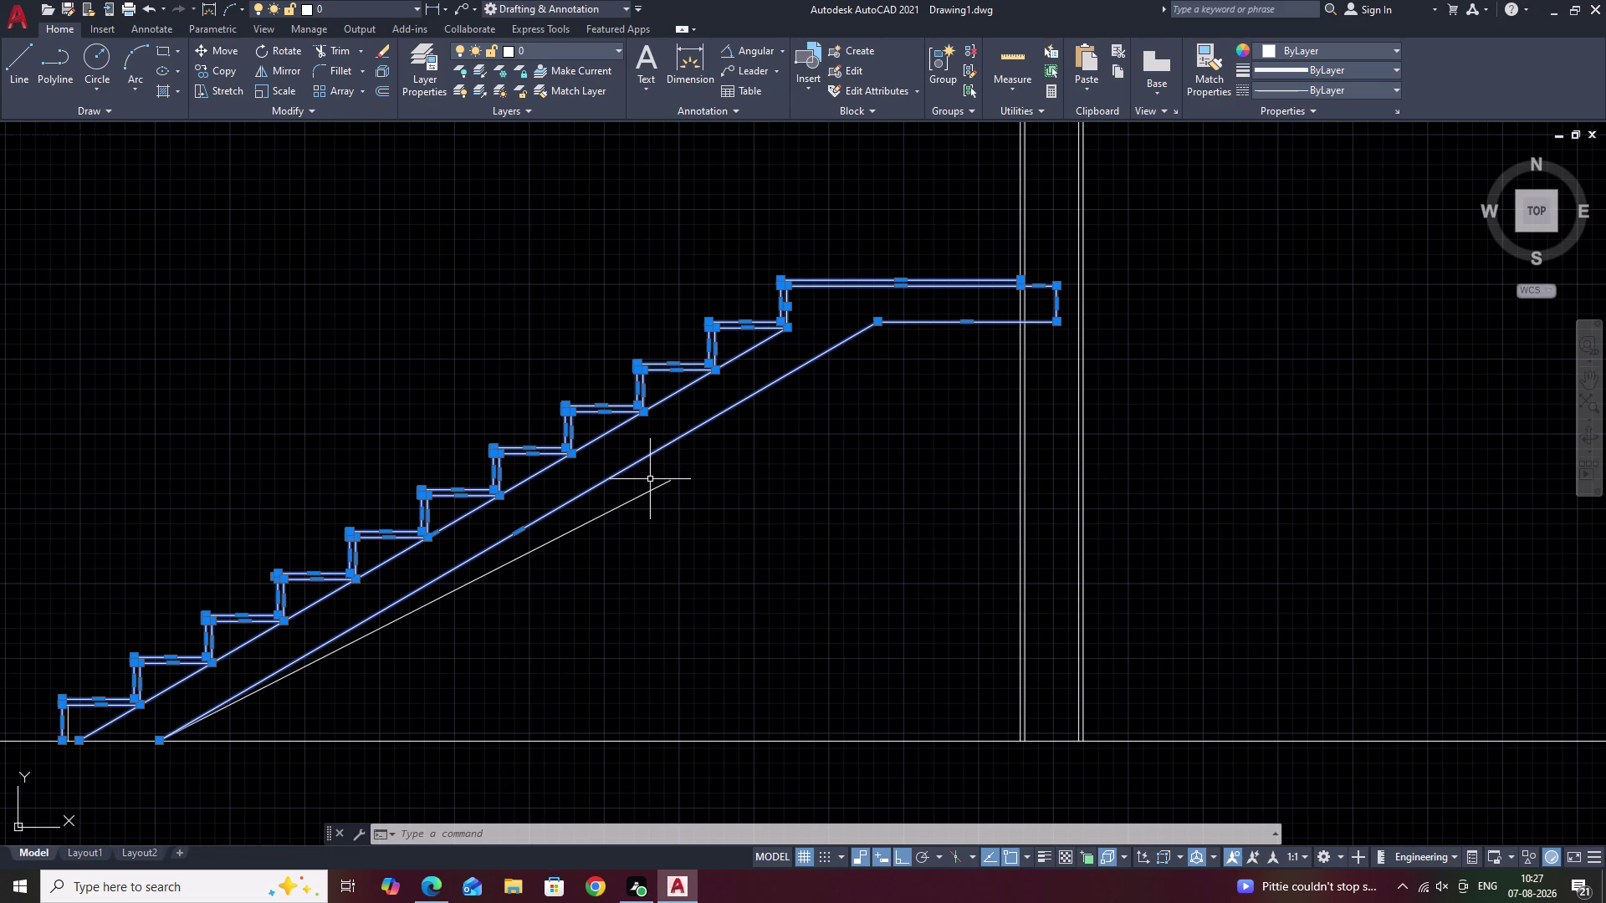
Start moving the staircase, then cancel so it stays in place.
text(M)
key(space)
click(663, 444)
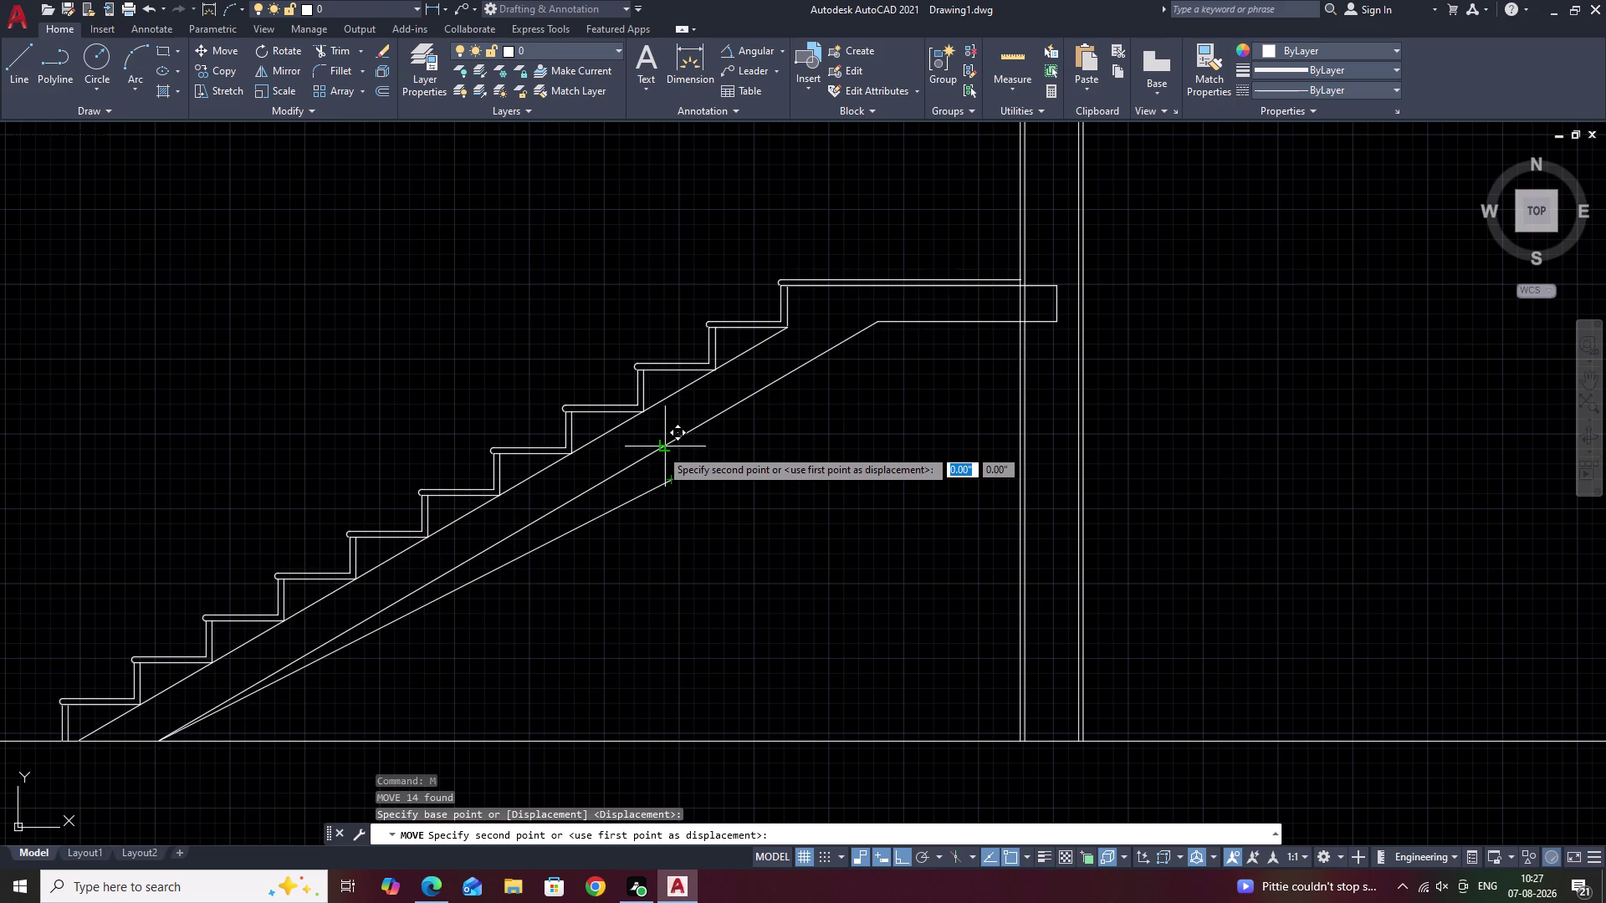
key(Escape)
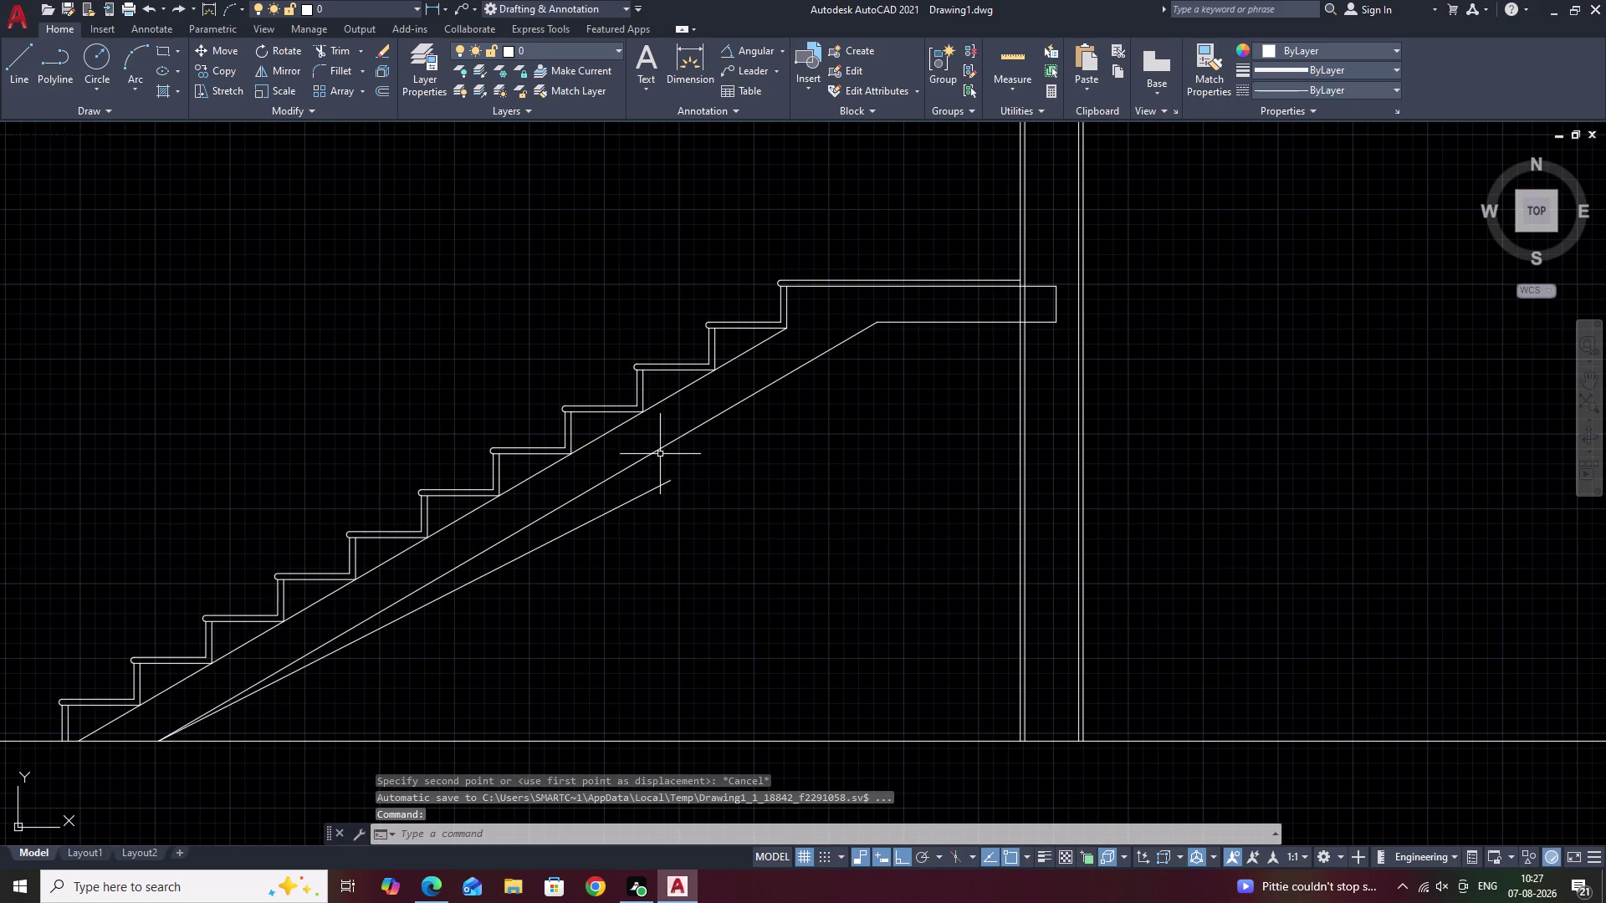
Erase the stray 27-degree sloped line beneath the stair slab.
click(666, 484)
text(E)
key(space)
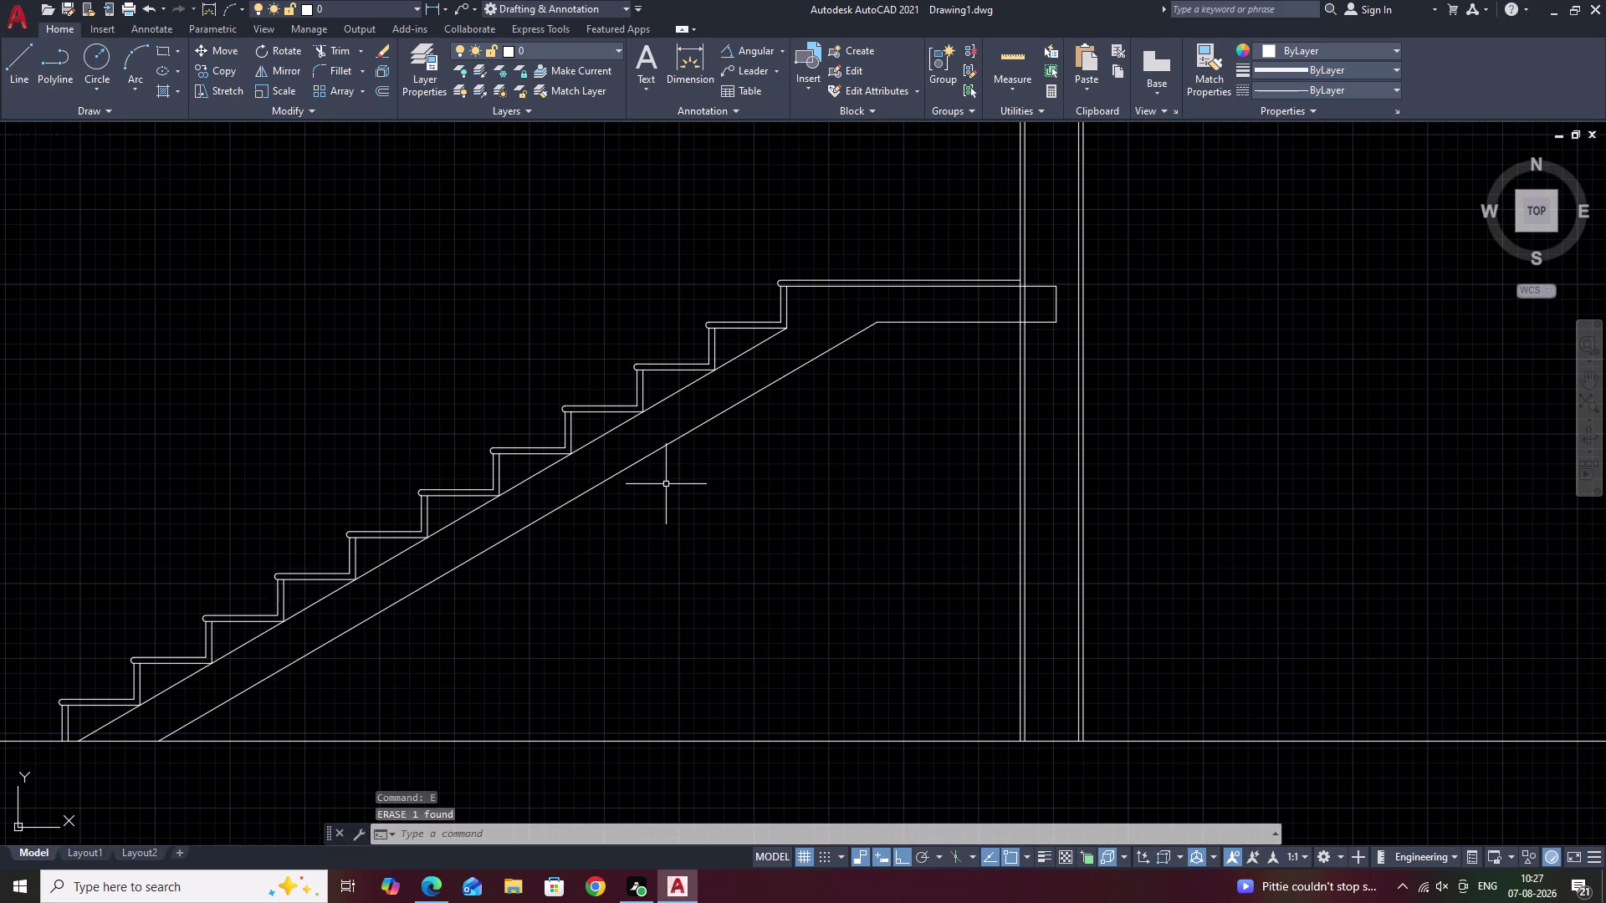
scroll(down, 3)
middle_drag(663, 504, 716, 471)
scroll(up, 3)
scroll(up, 3)
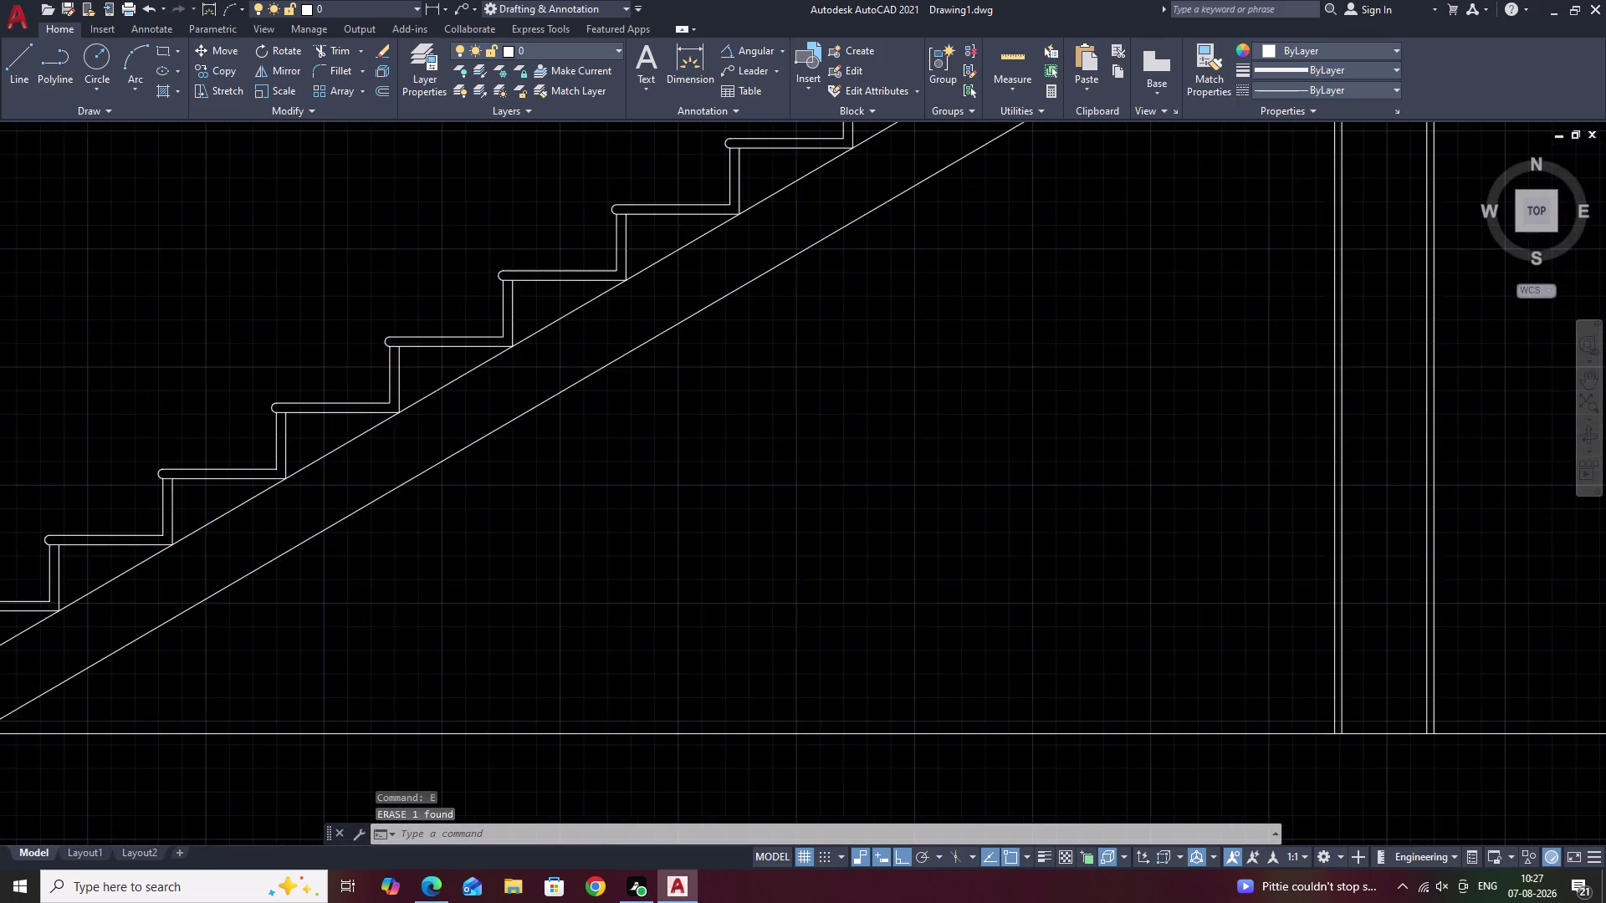
scroll(down, 3)
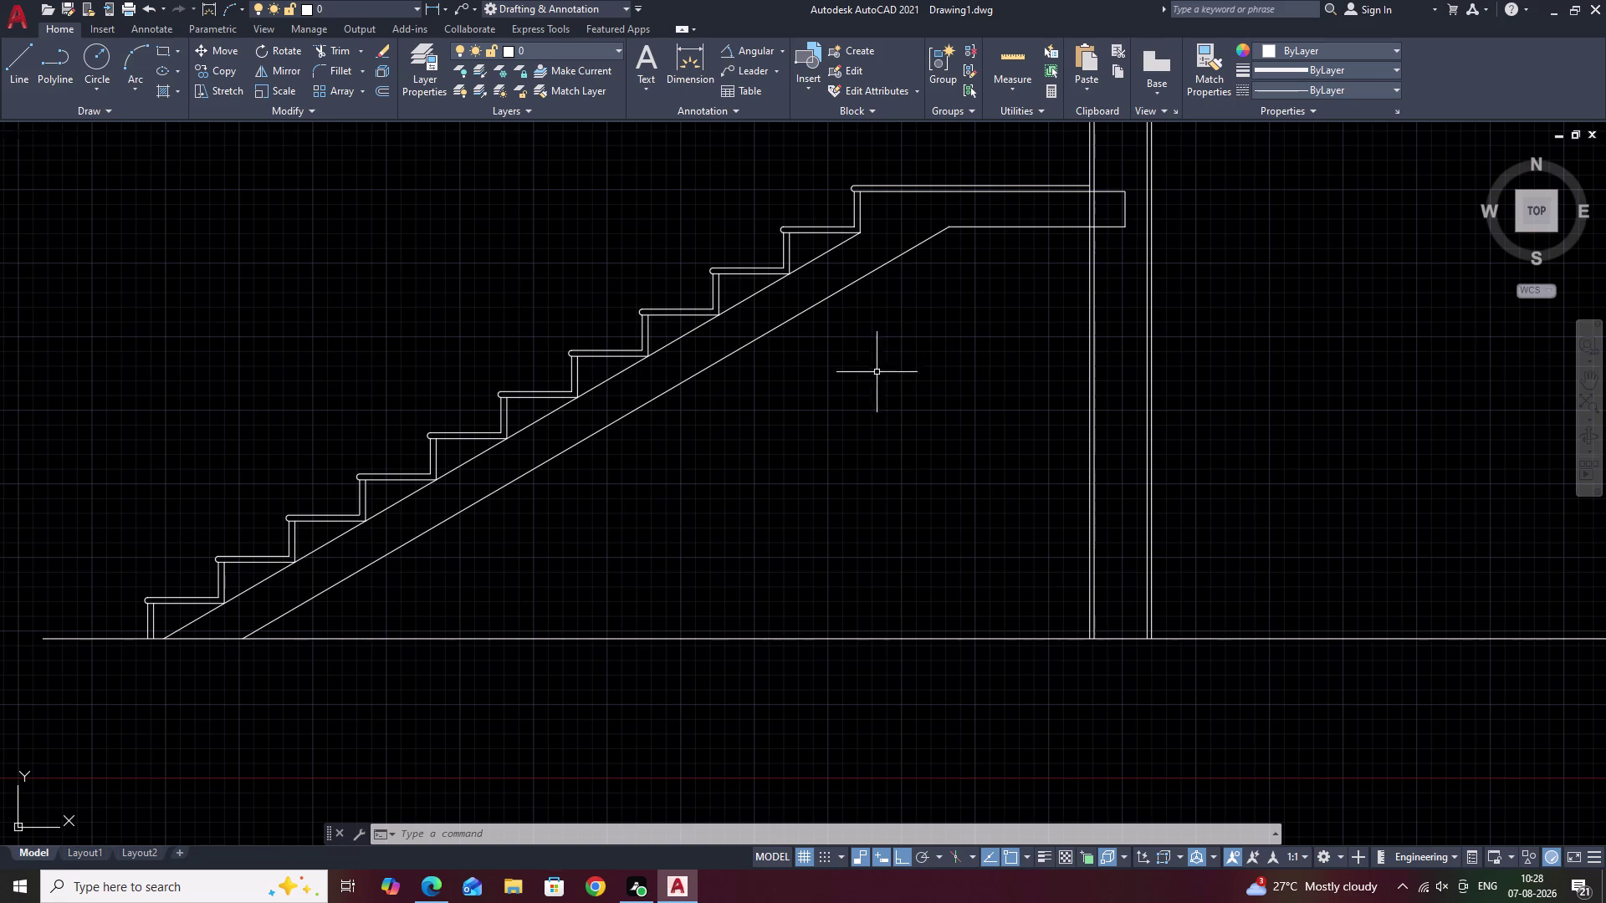
scroll(up, 3)
scroll(down, 3)
scroll(down, 3)
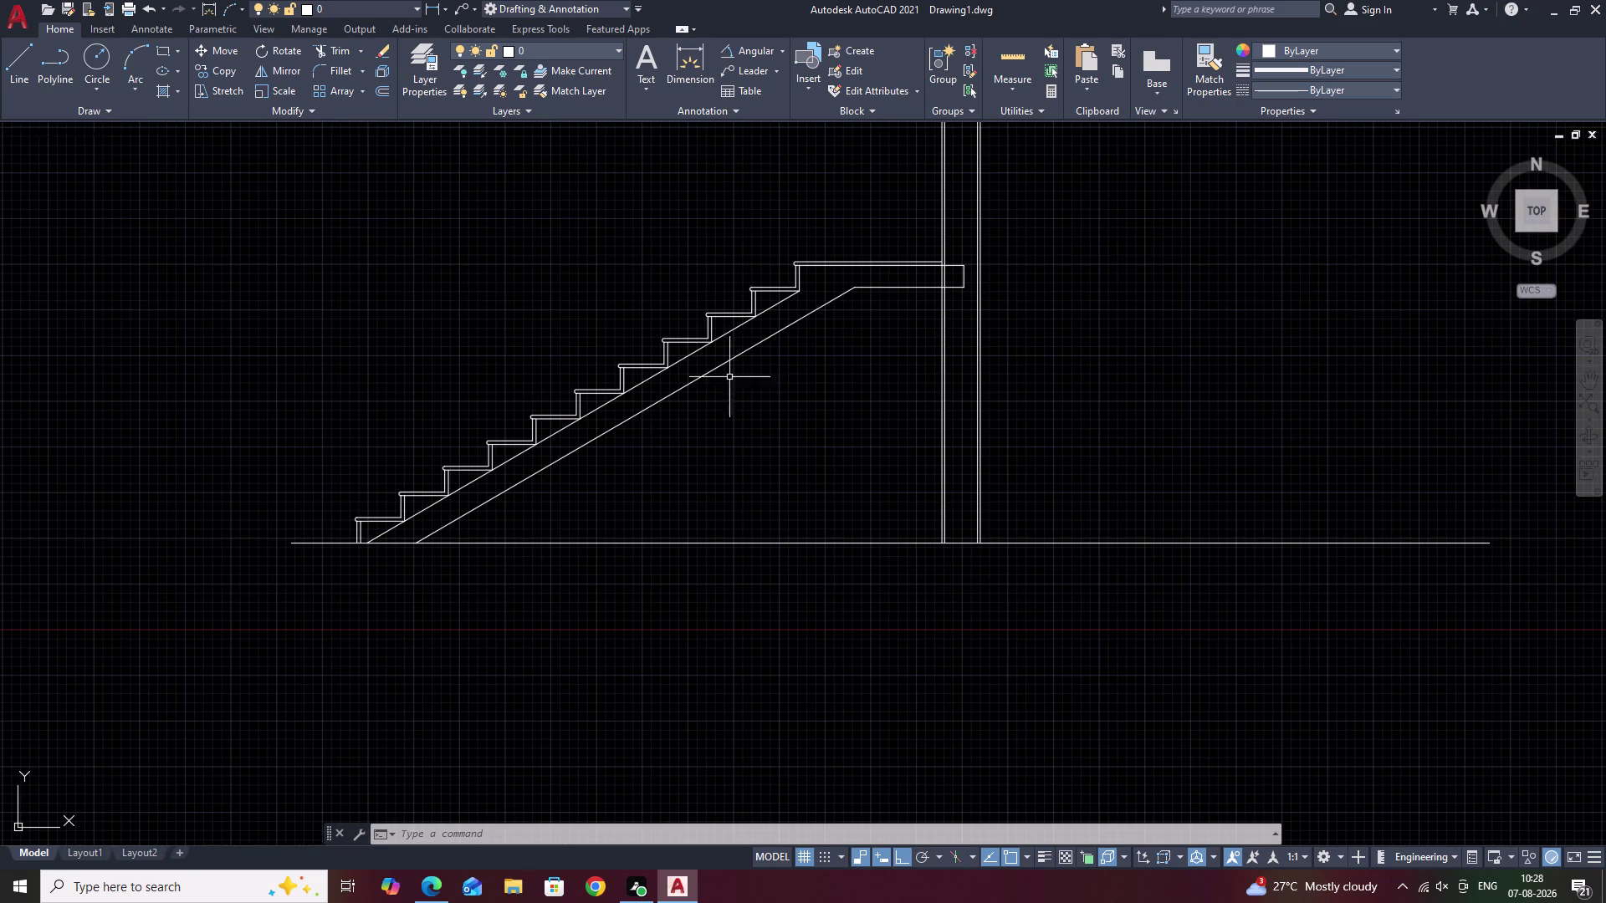
key(Escape)
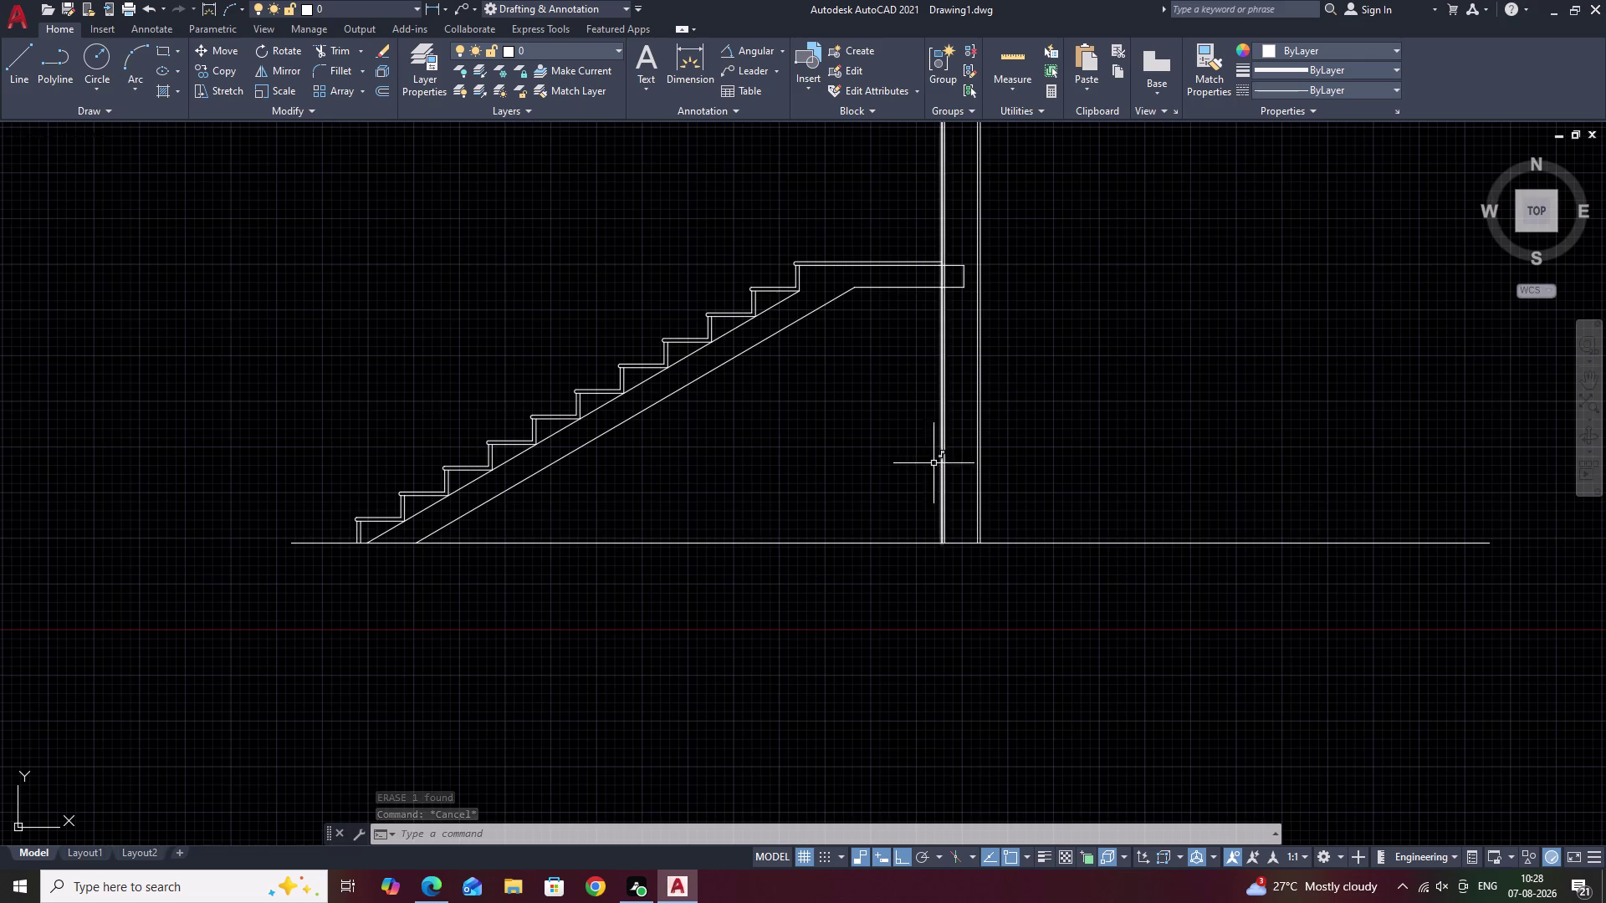
scroll(down, 3)
scroll(up, 3)
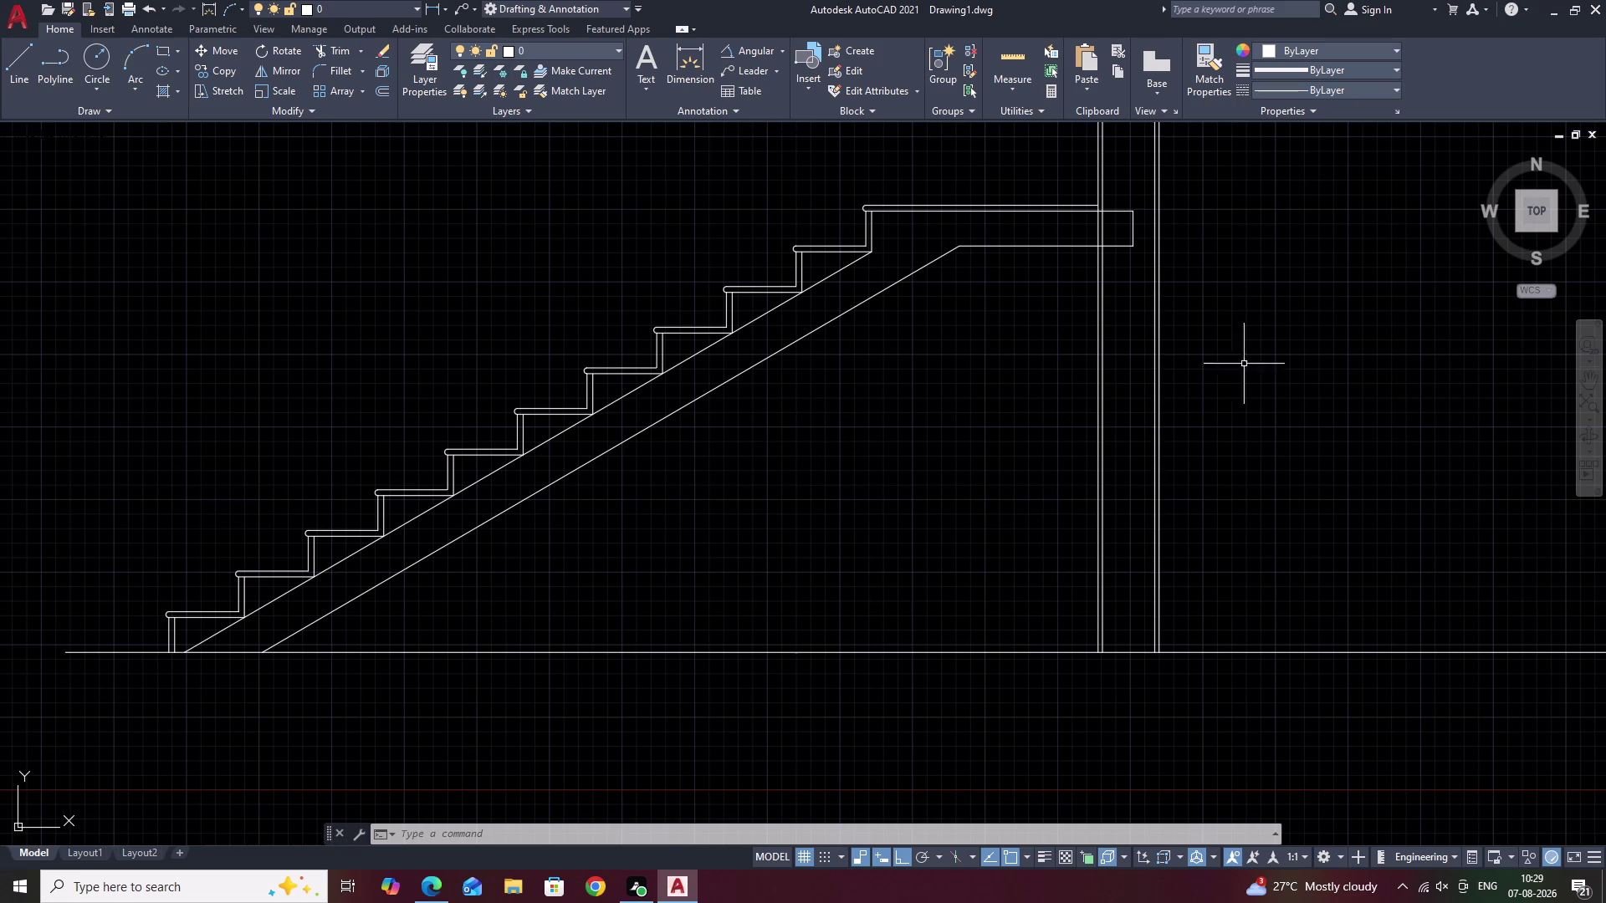
scroll(up, 3)
middle_drag(1253, 199, 1371, 160)
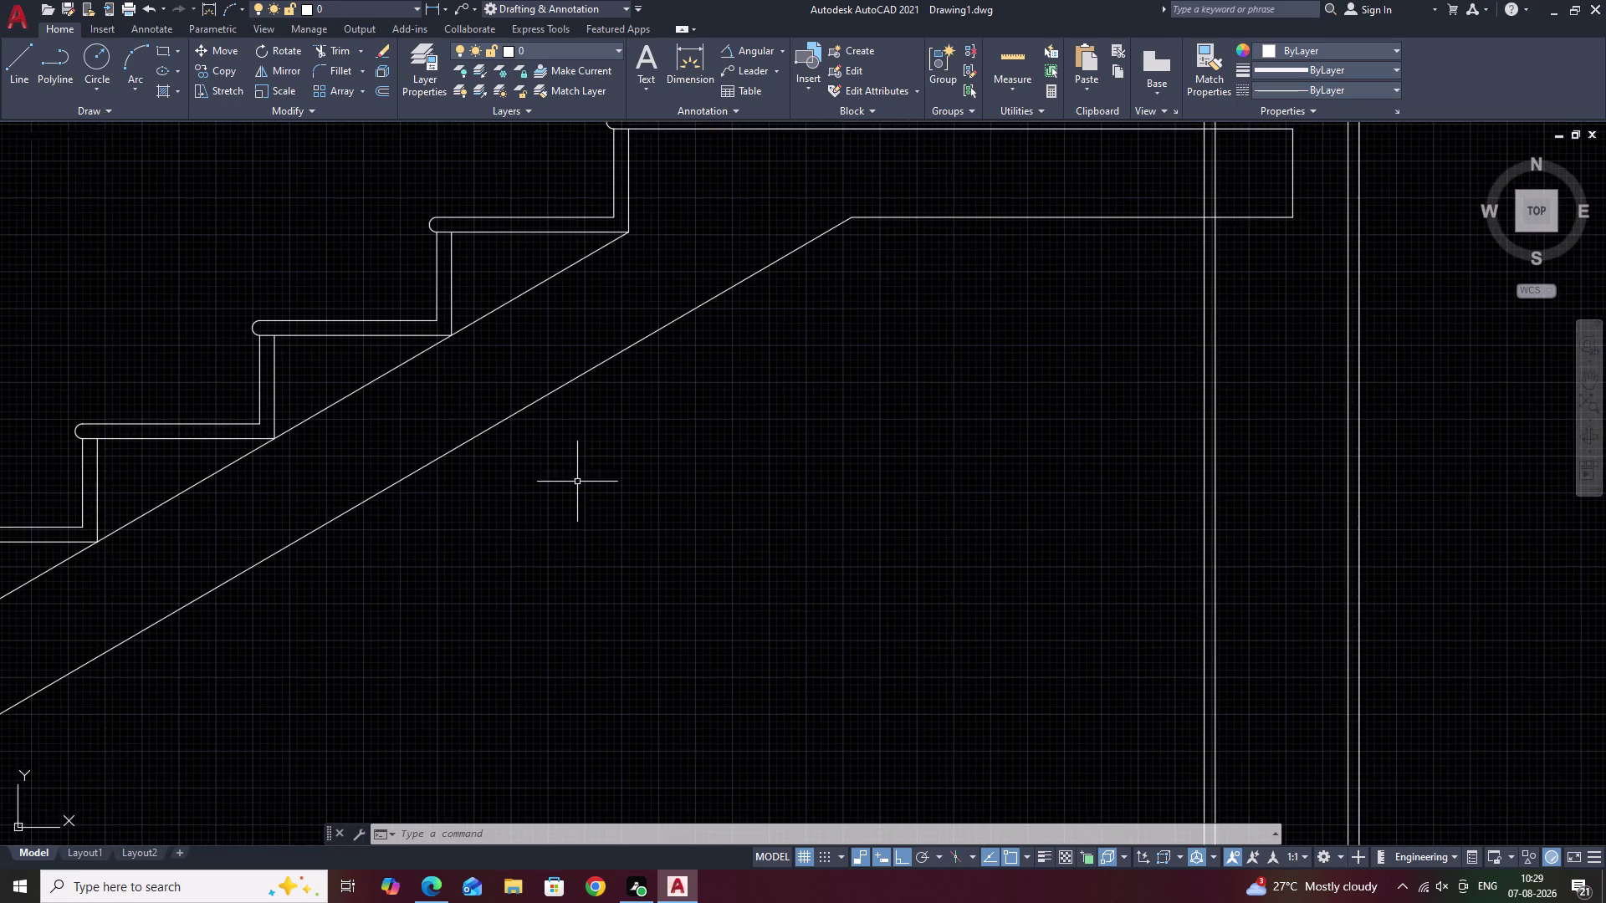
middle_drag(554, 514, 1319, 133)
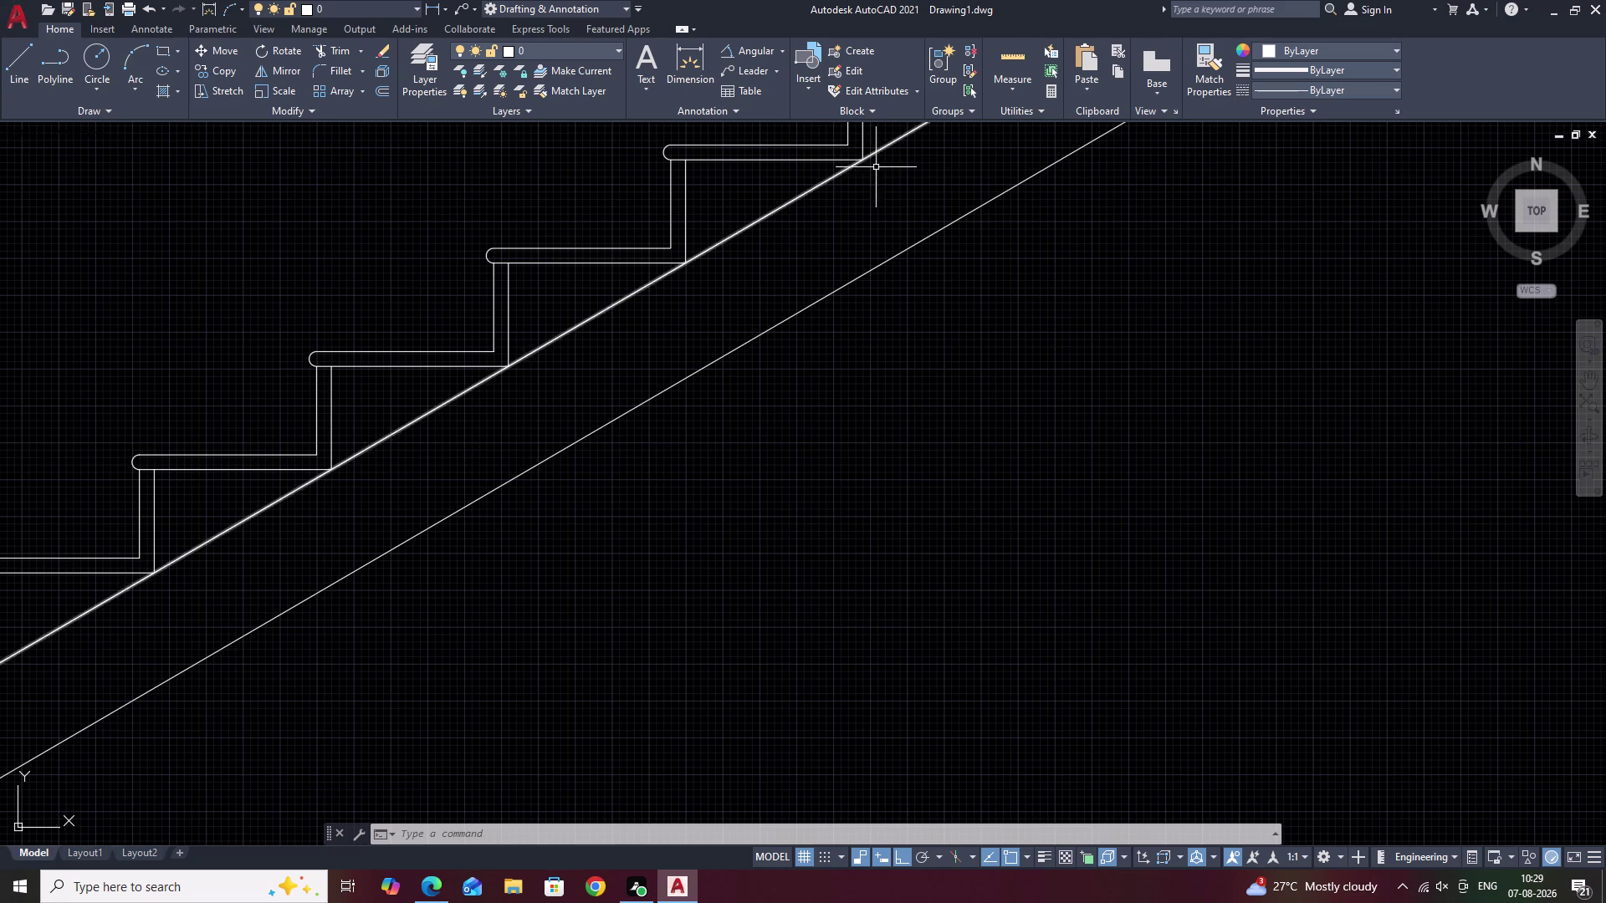
key(Escape)
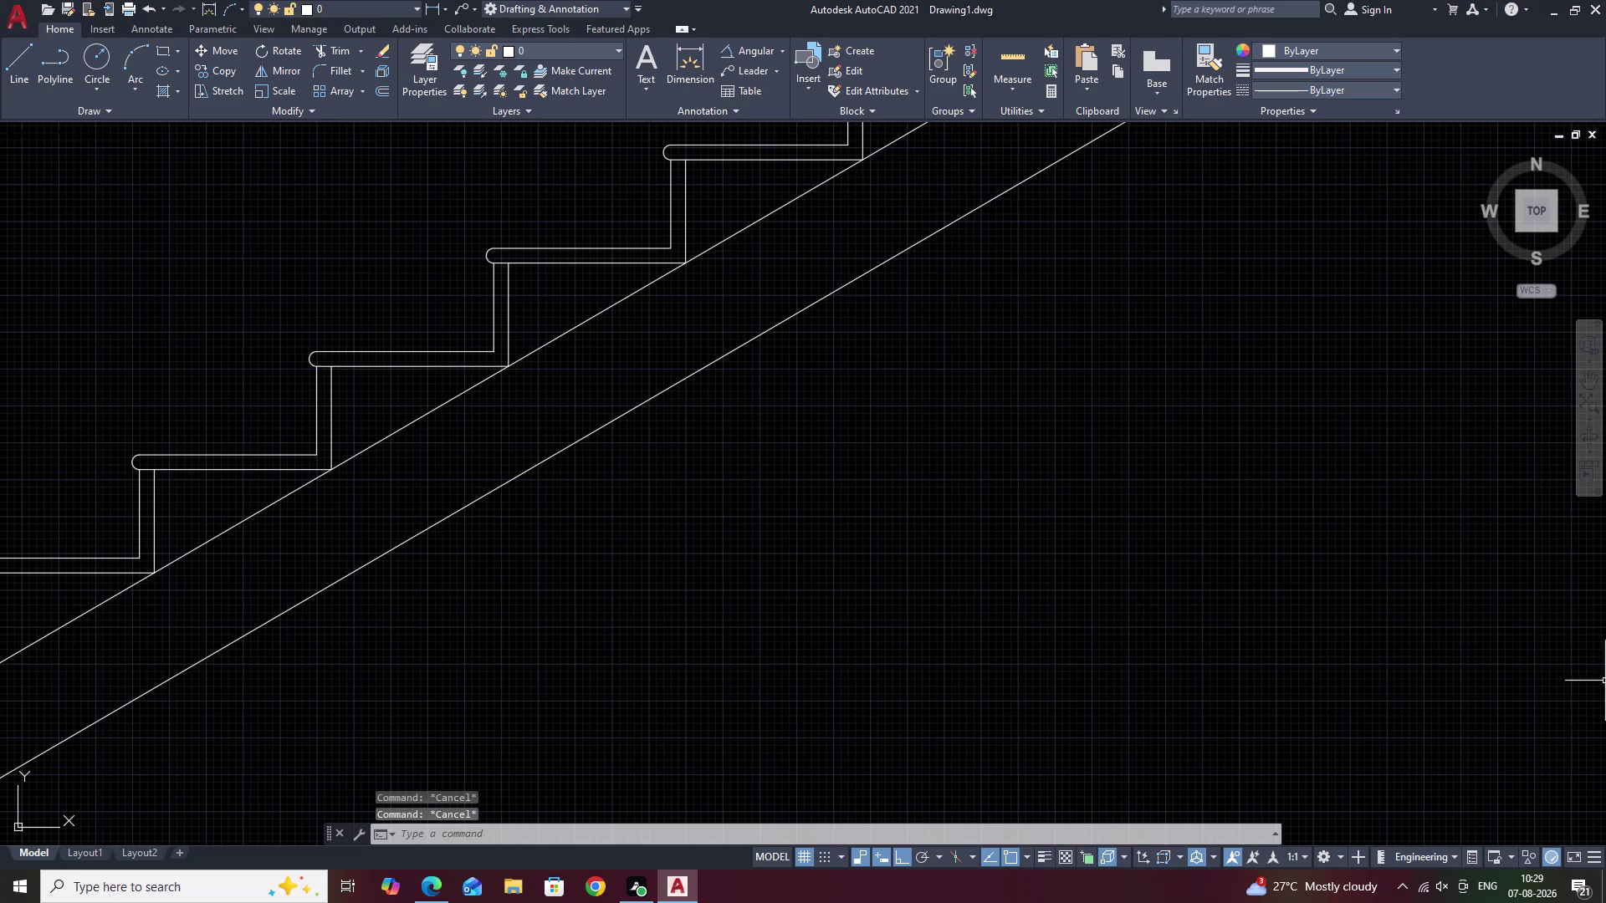
scroll(down, 3)
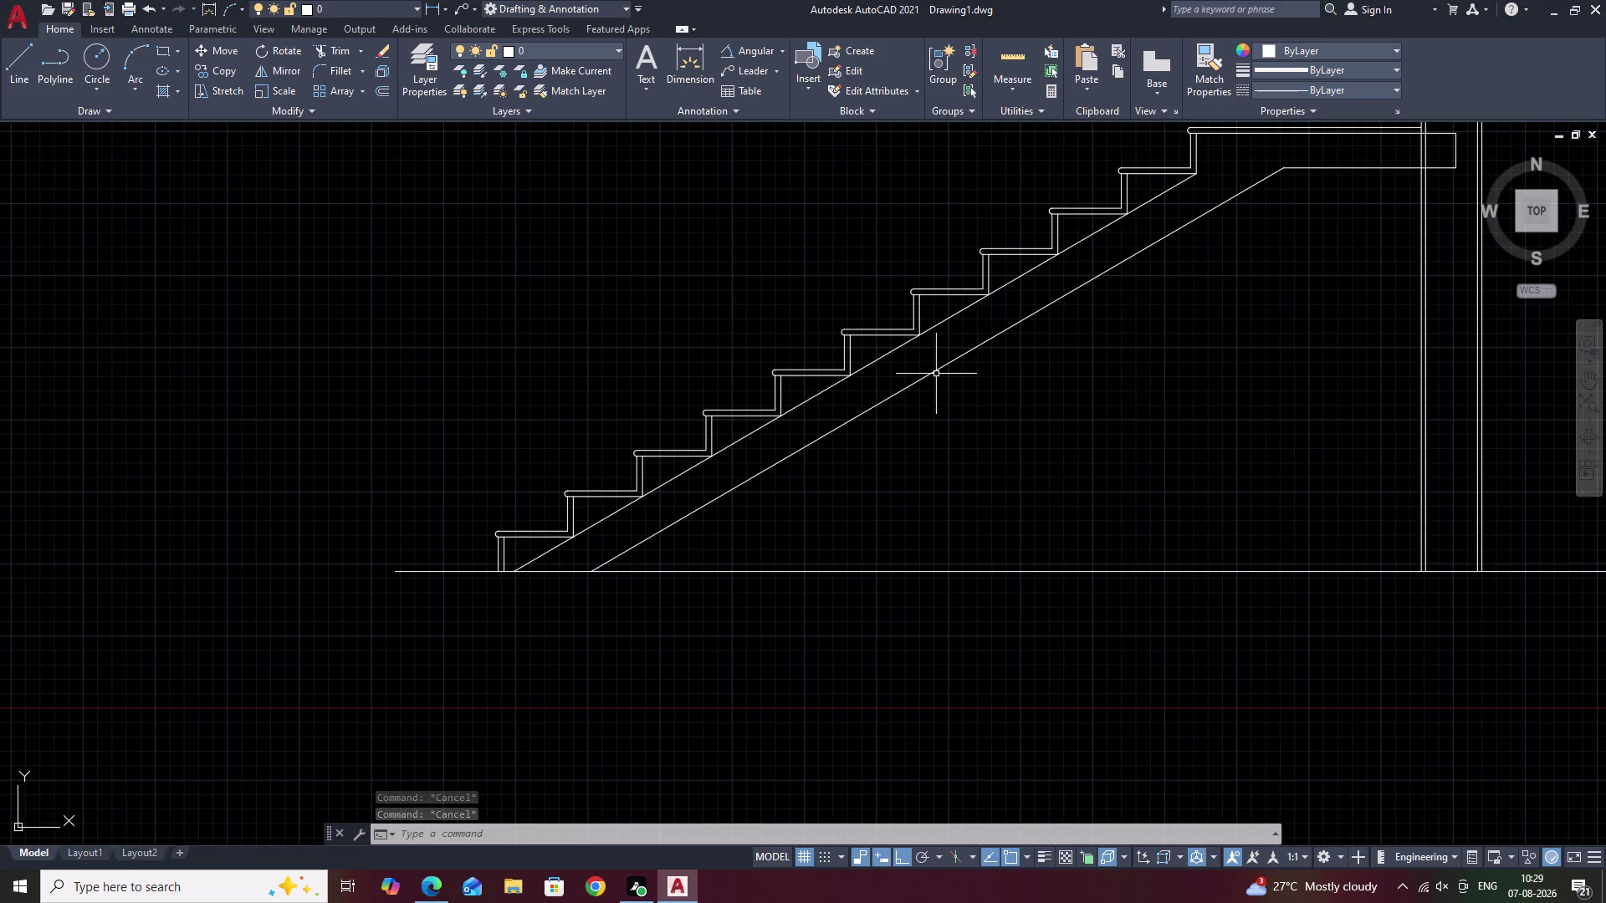
middle_drag(885, 372, 1134, 484)
scroll(up, 3)
scroll(down, 3)
middle_drag(1149, 584, 1408, 661)
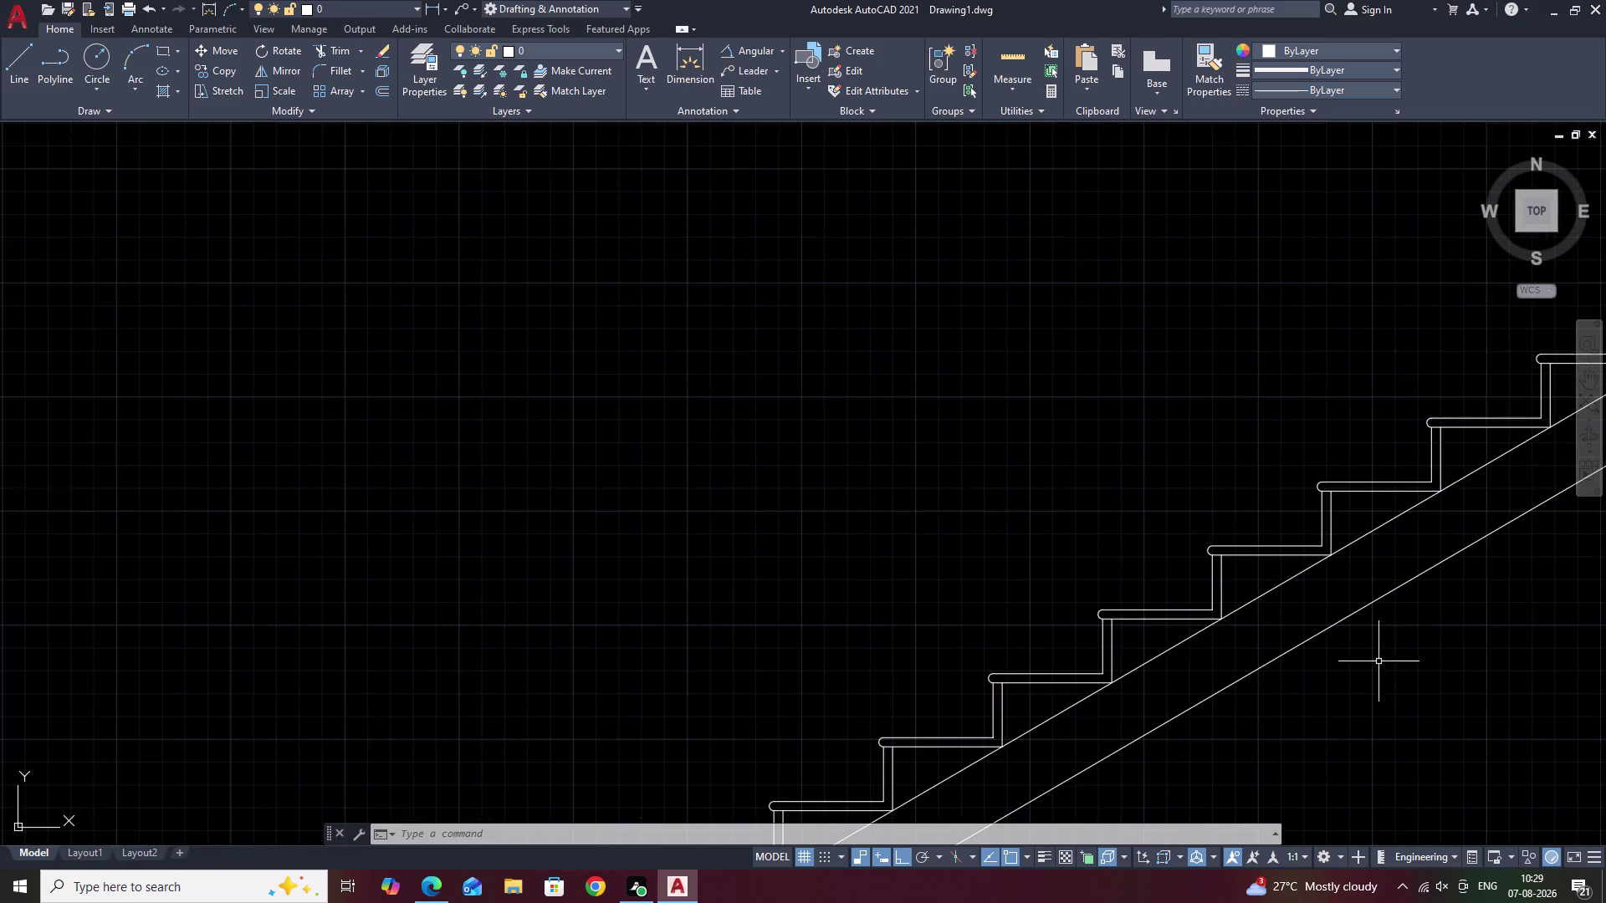
scroll(down, 3)
middle_drag(1428, 661, 896, 626)
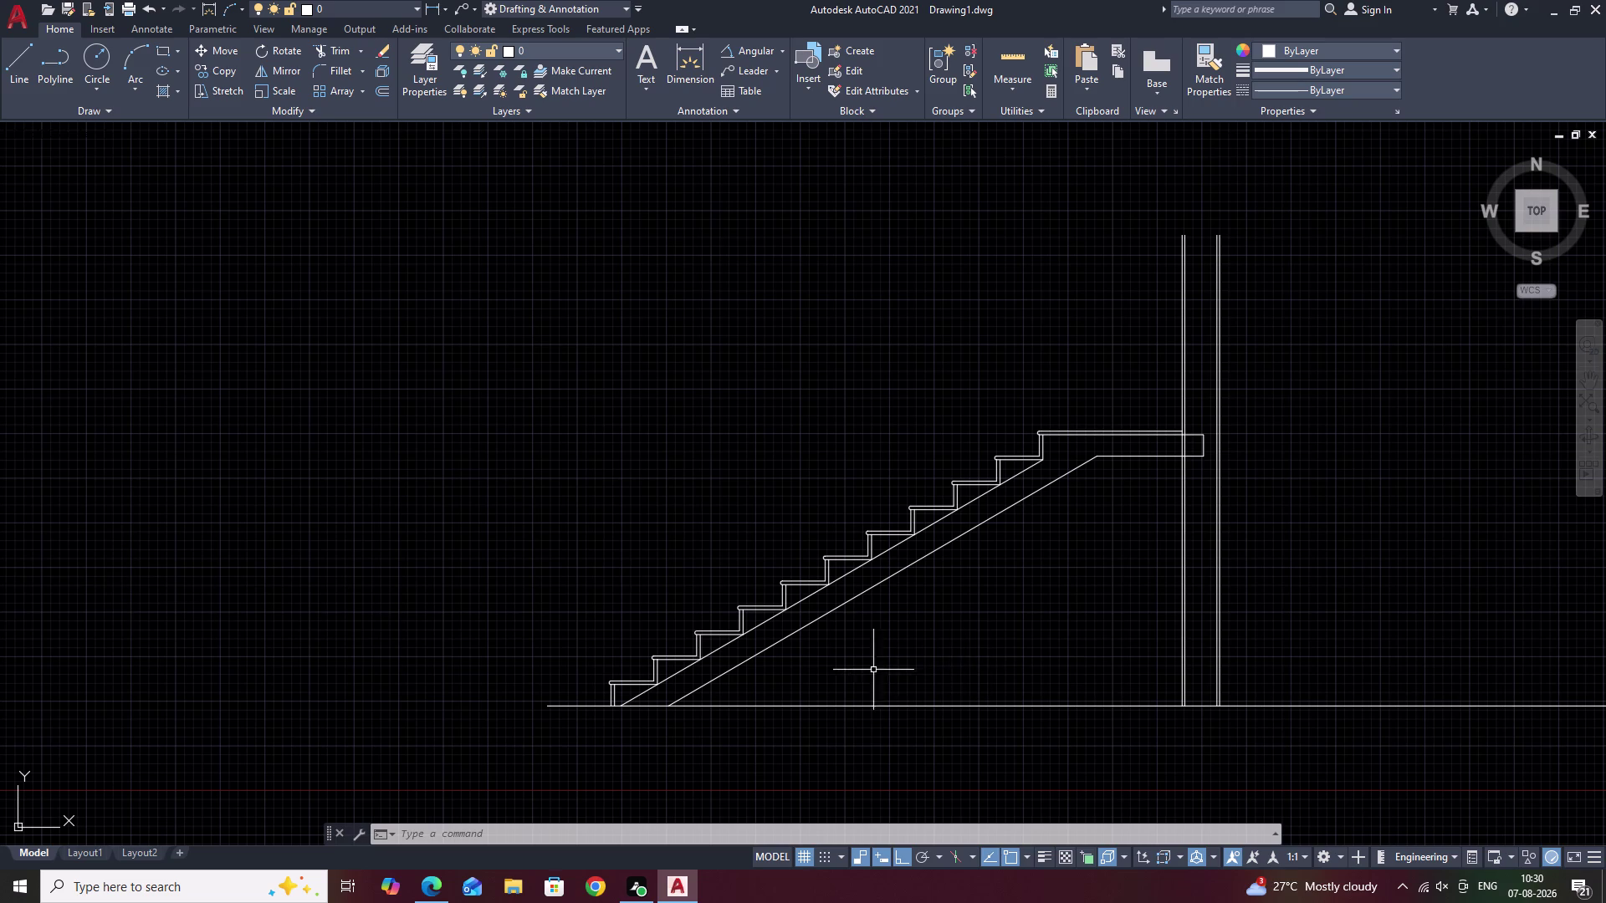
scroll(up, 3)
scroll(down, 3)
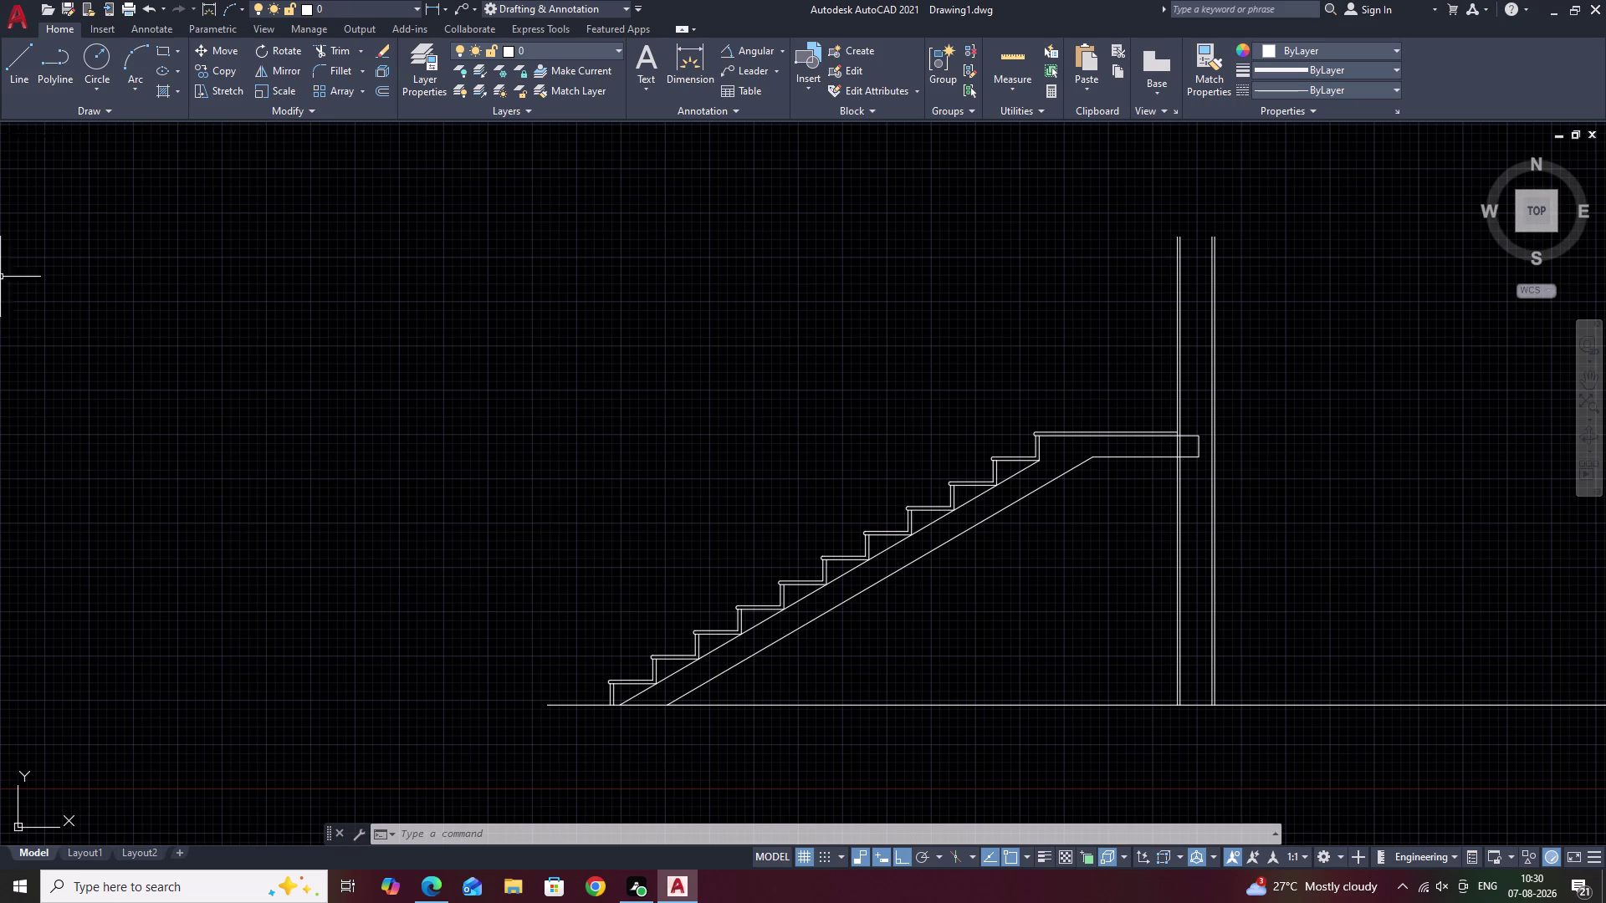
scroll(up, 3)
scroll(down, 3)
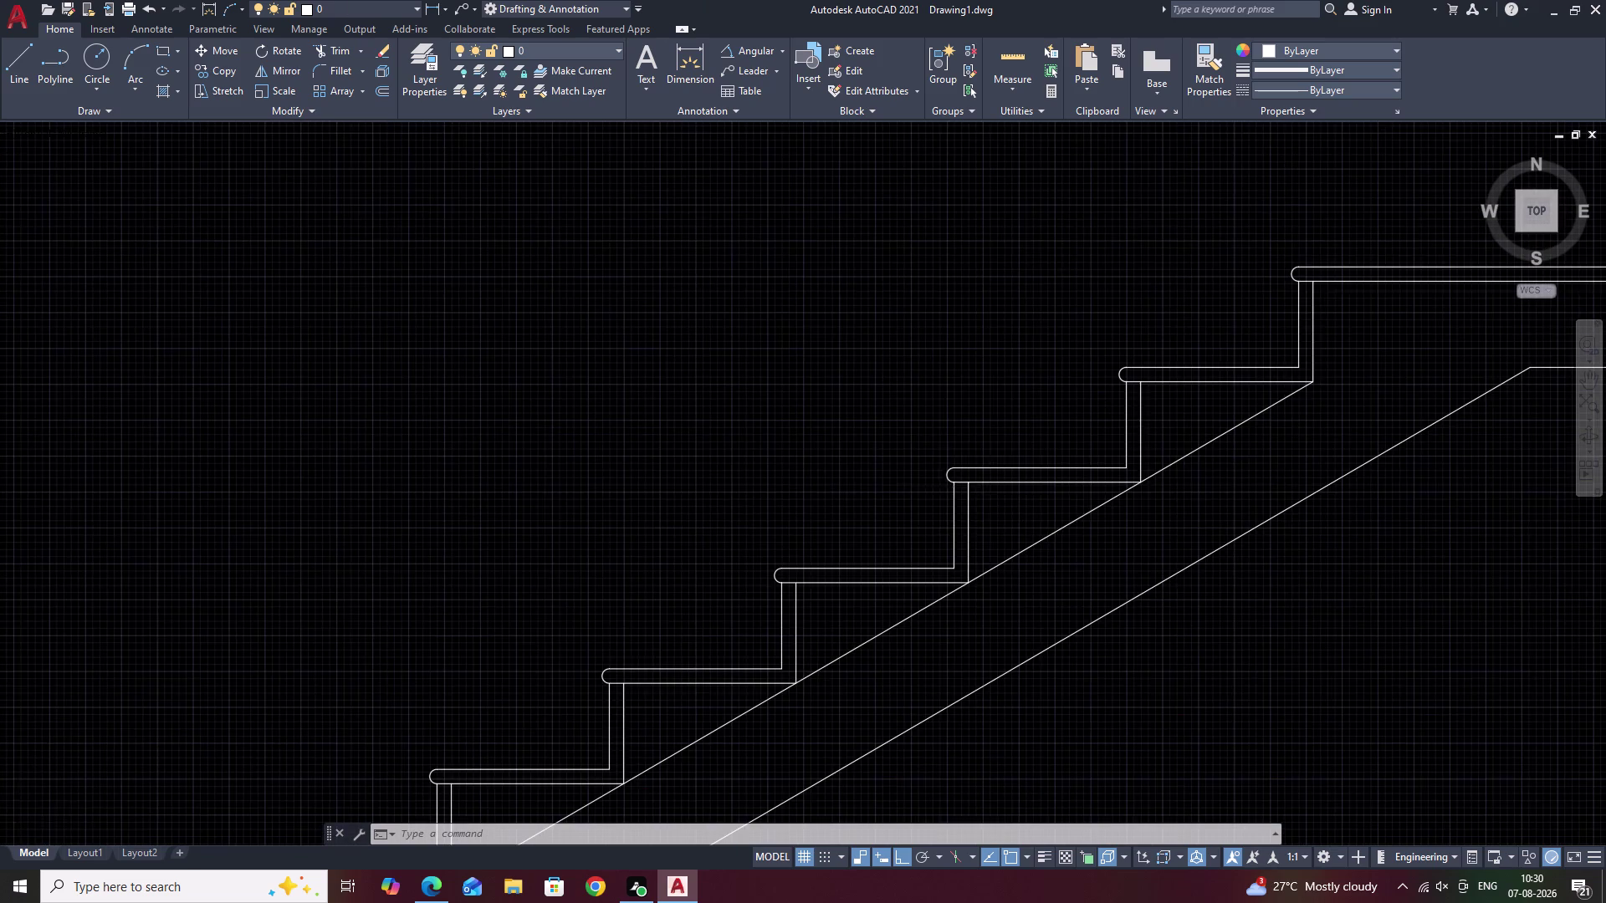
scroll(down, 3)
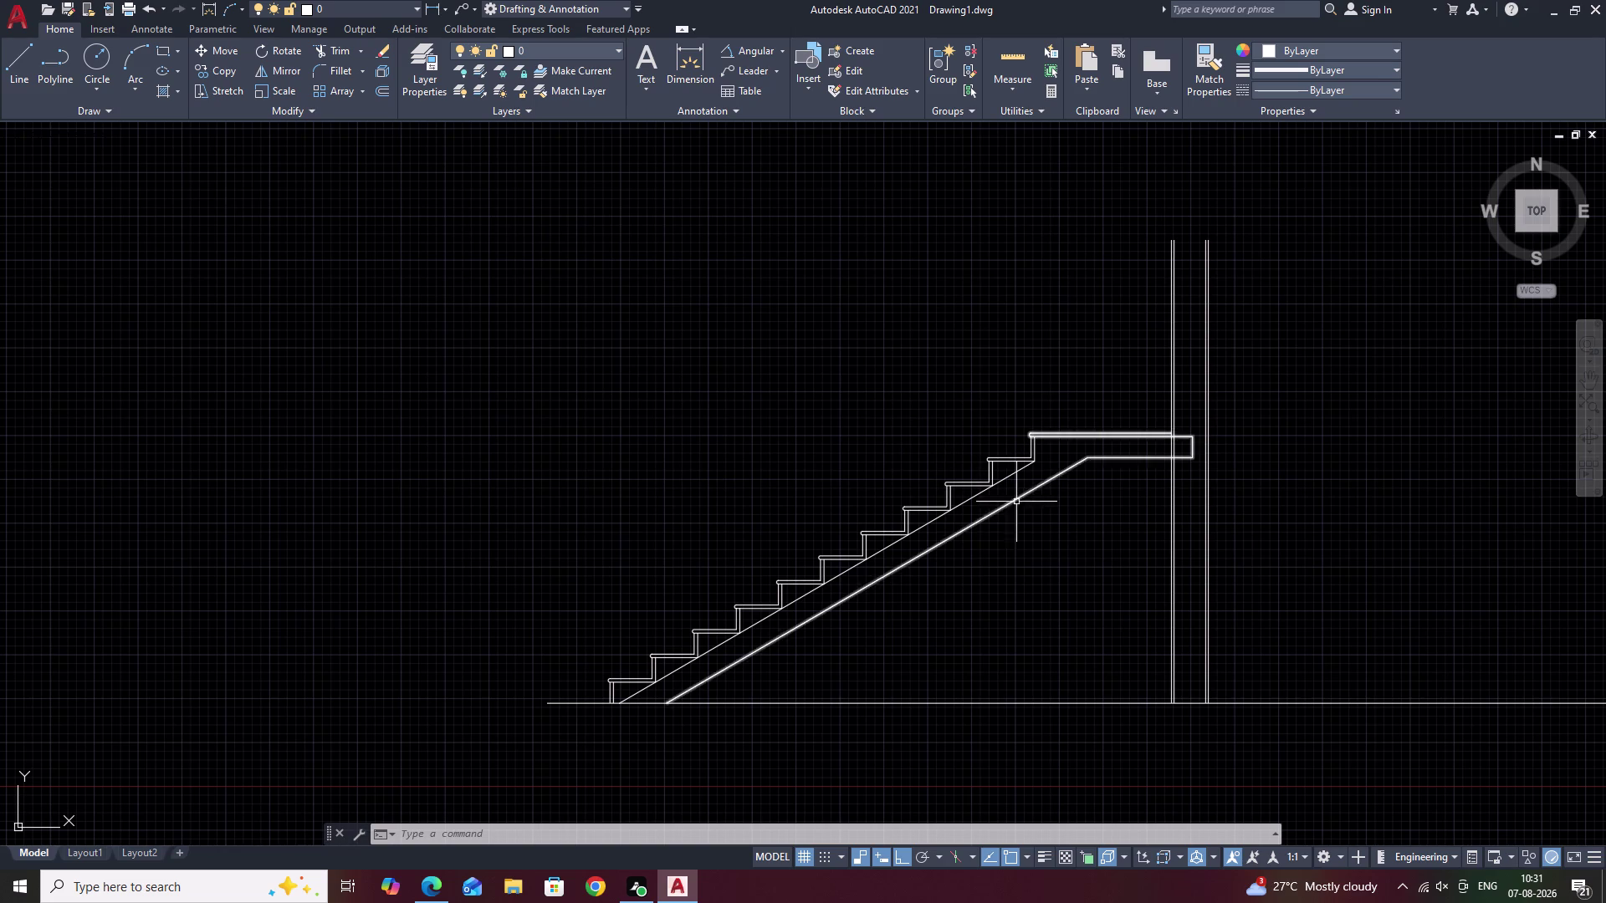
scroll(up, 3)
scroll(down, 3)
middle_drag(935, 554, 983, 474)
scroll(up, 3)
middle_drag(840, 542, 890, 504)
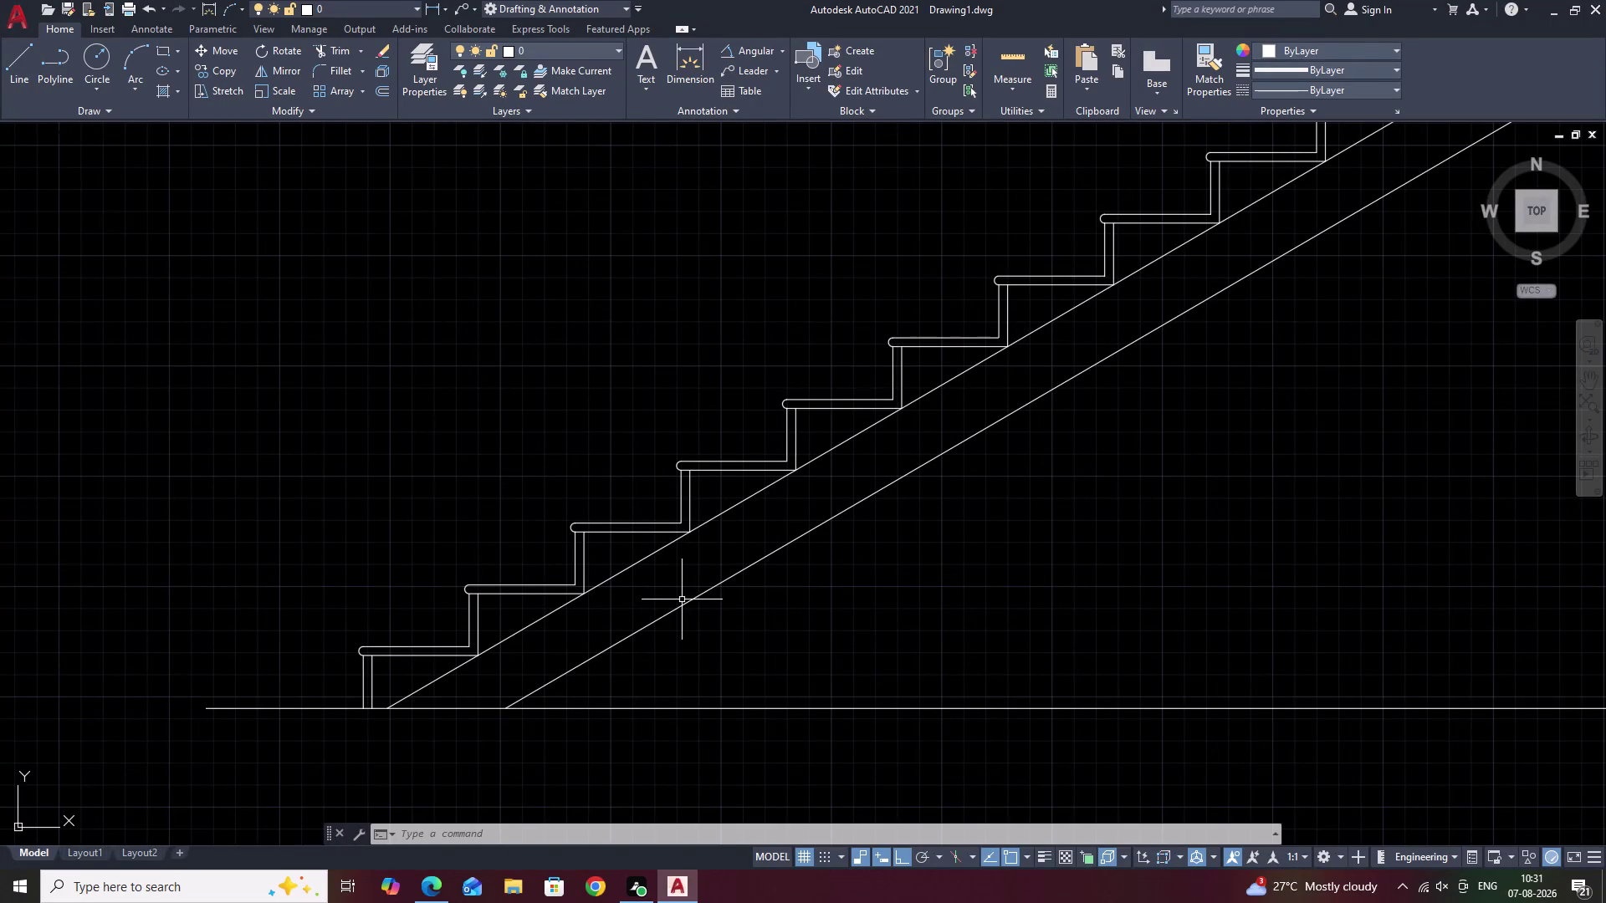
key(Escape)
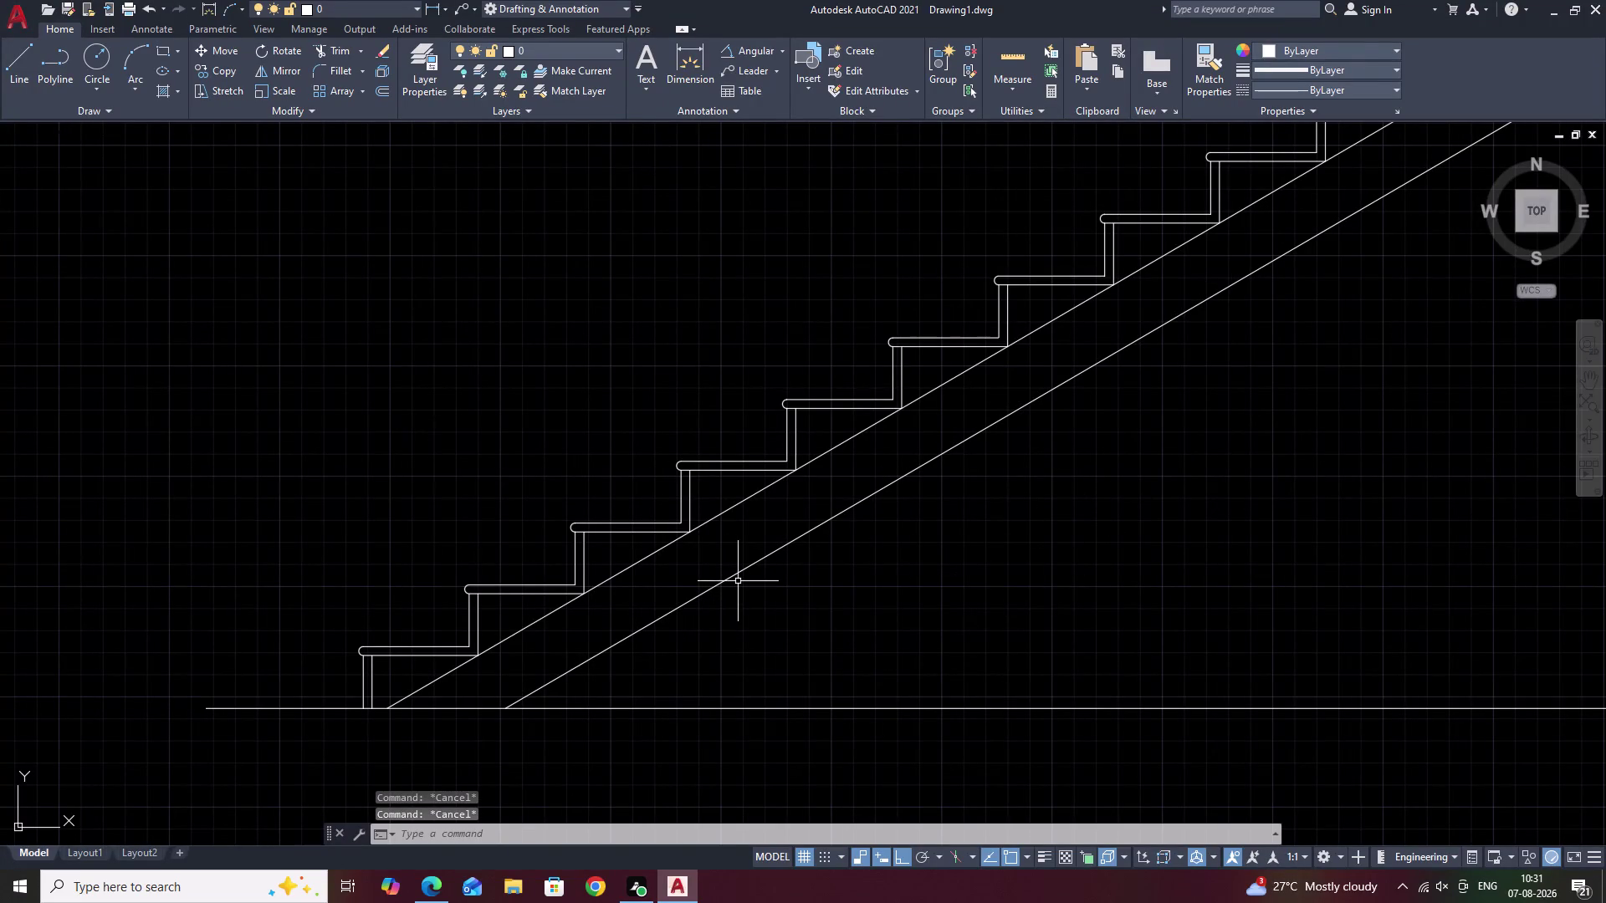
text(O .)
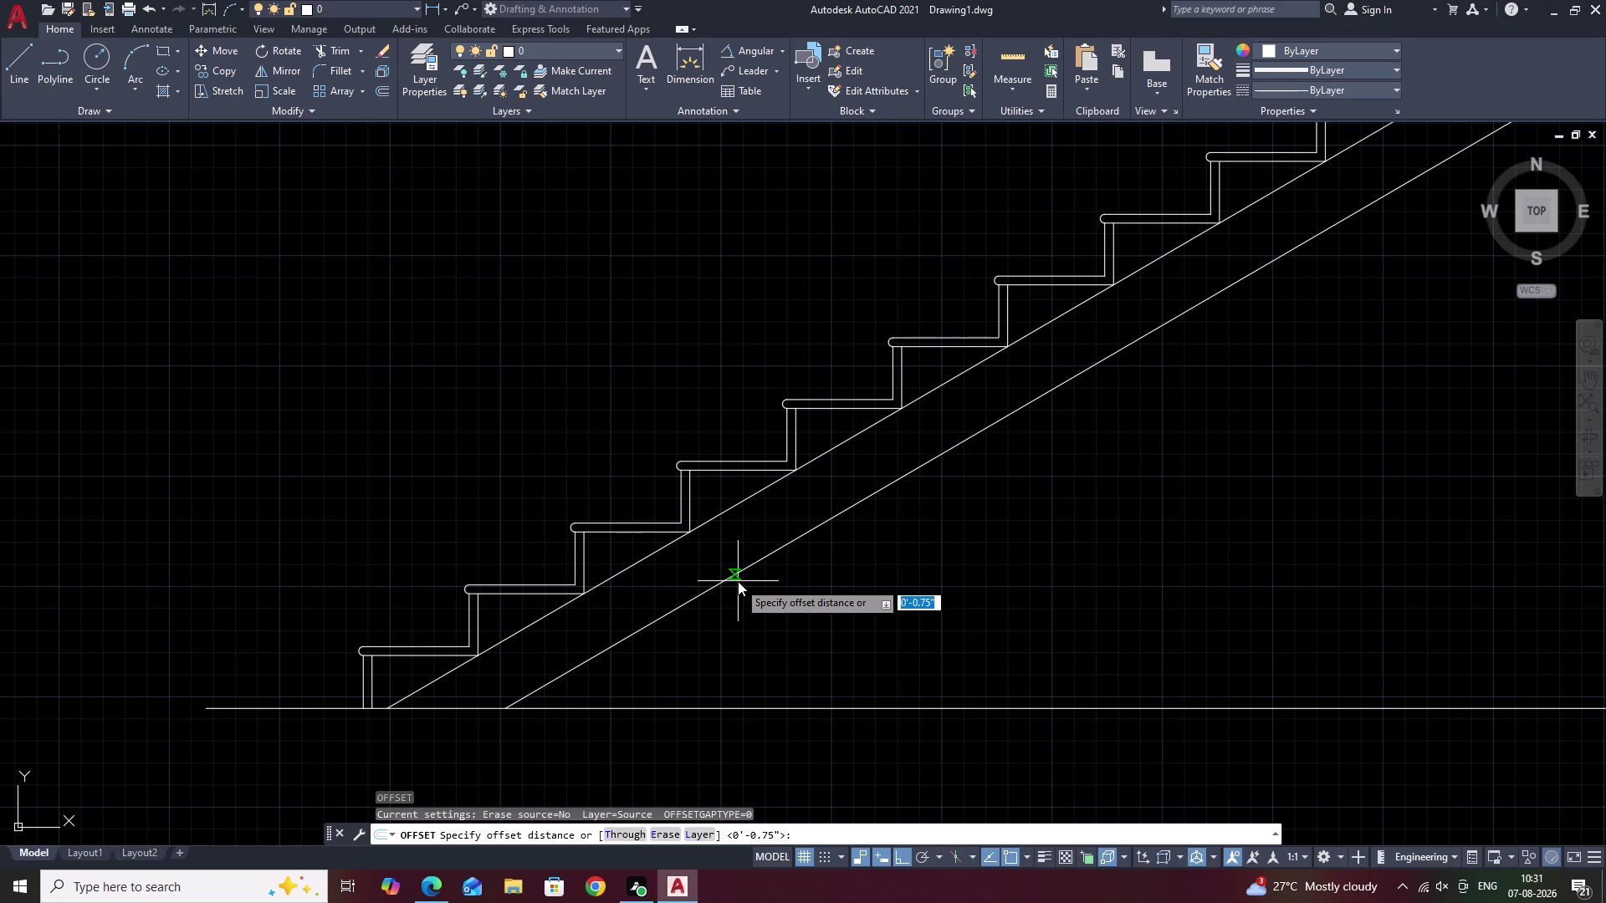
text(5)
key(space)
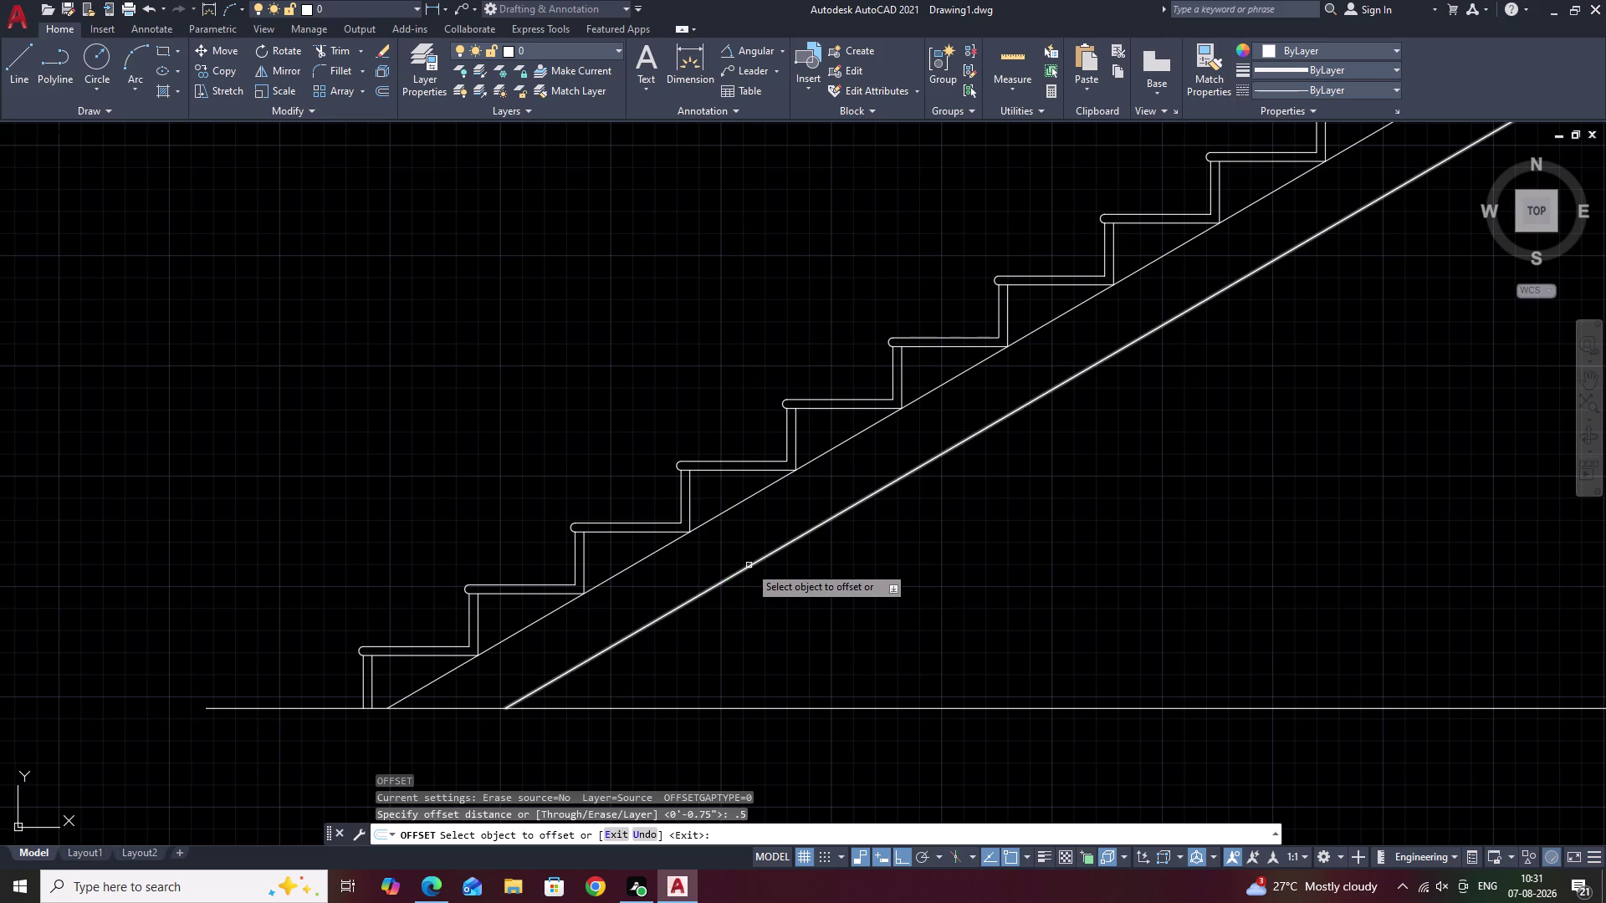
click(749, 565)
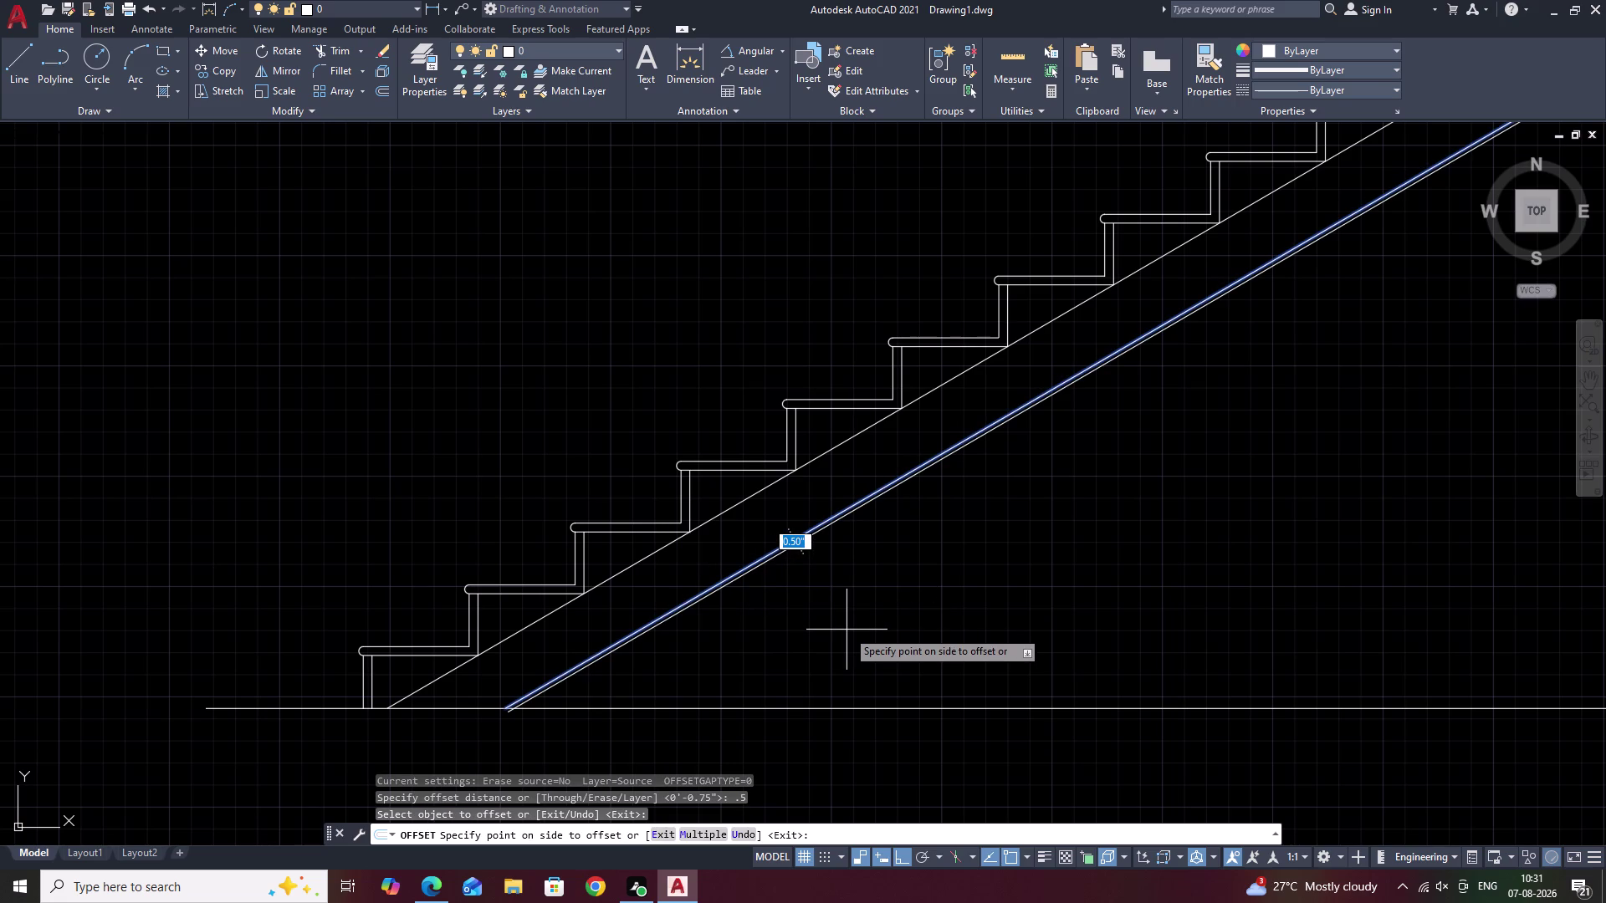
key(Escape)
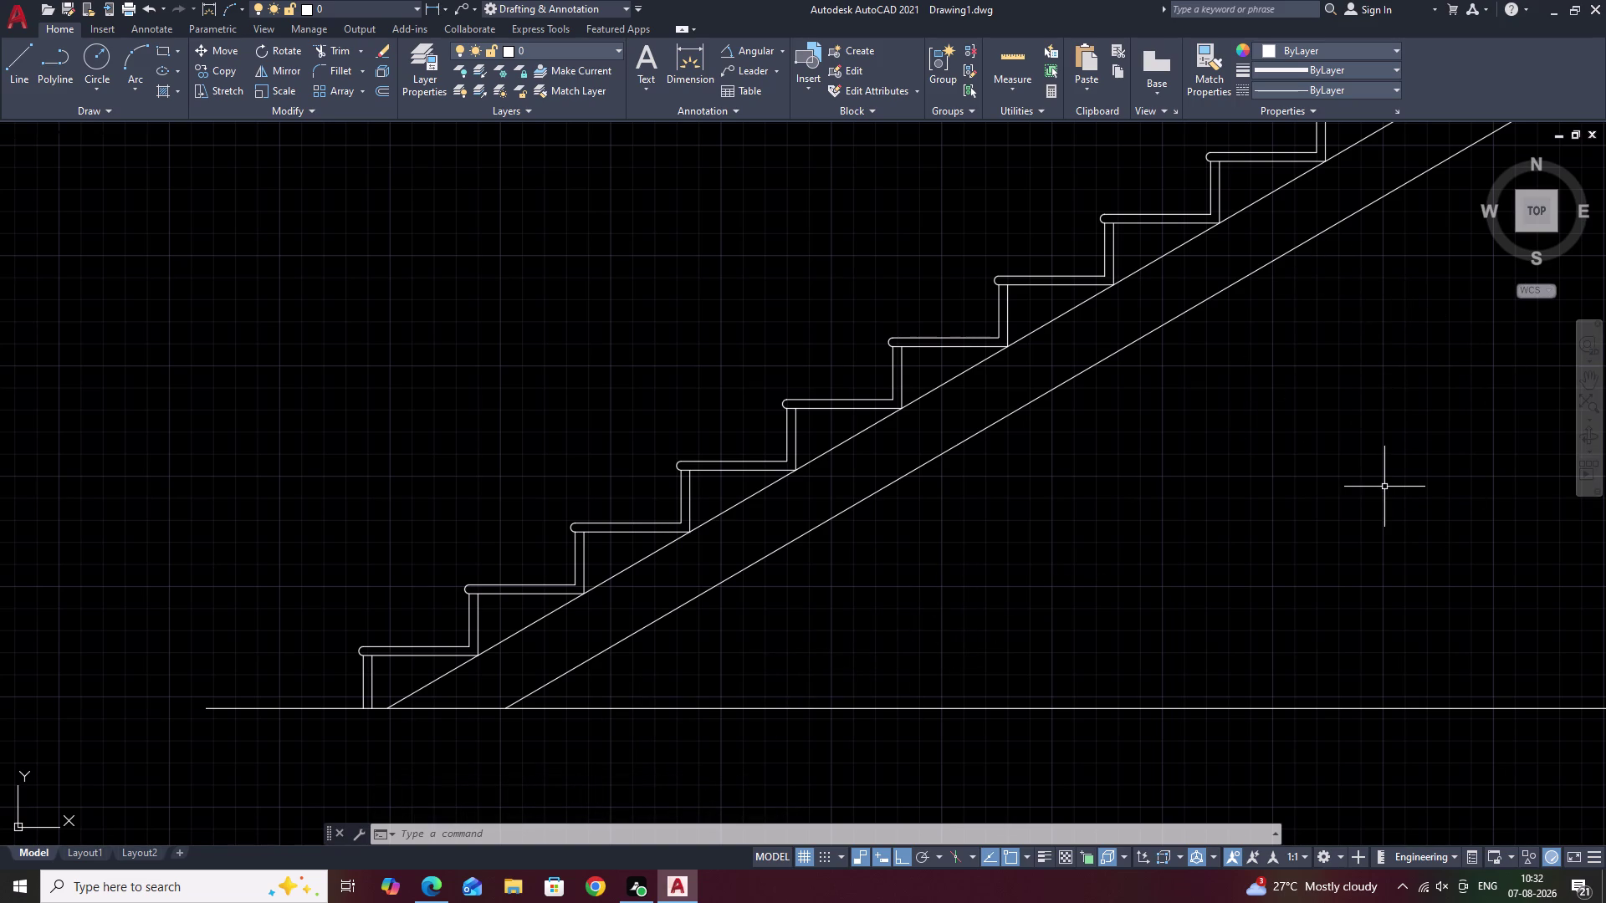
key(Escape)
scroll(down, 3)
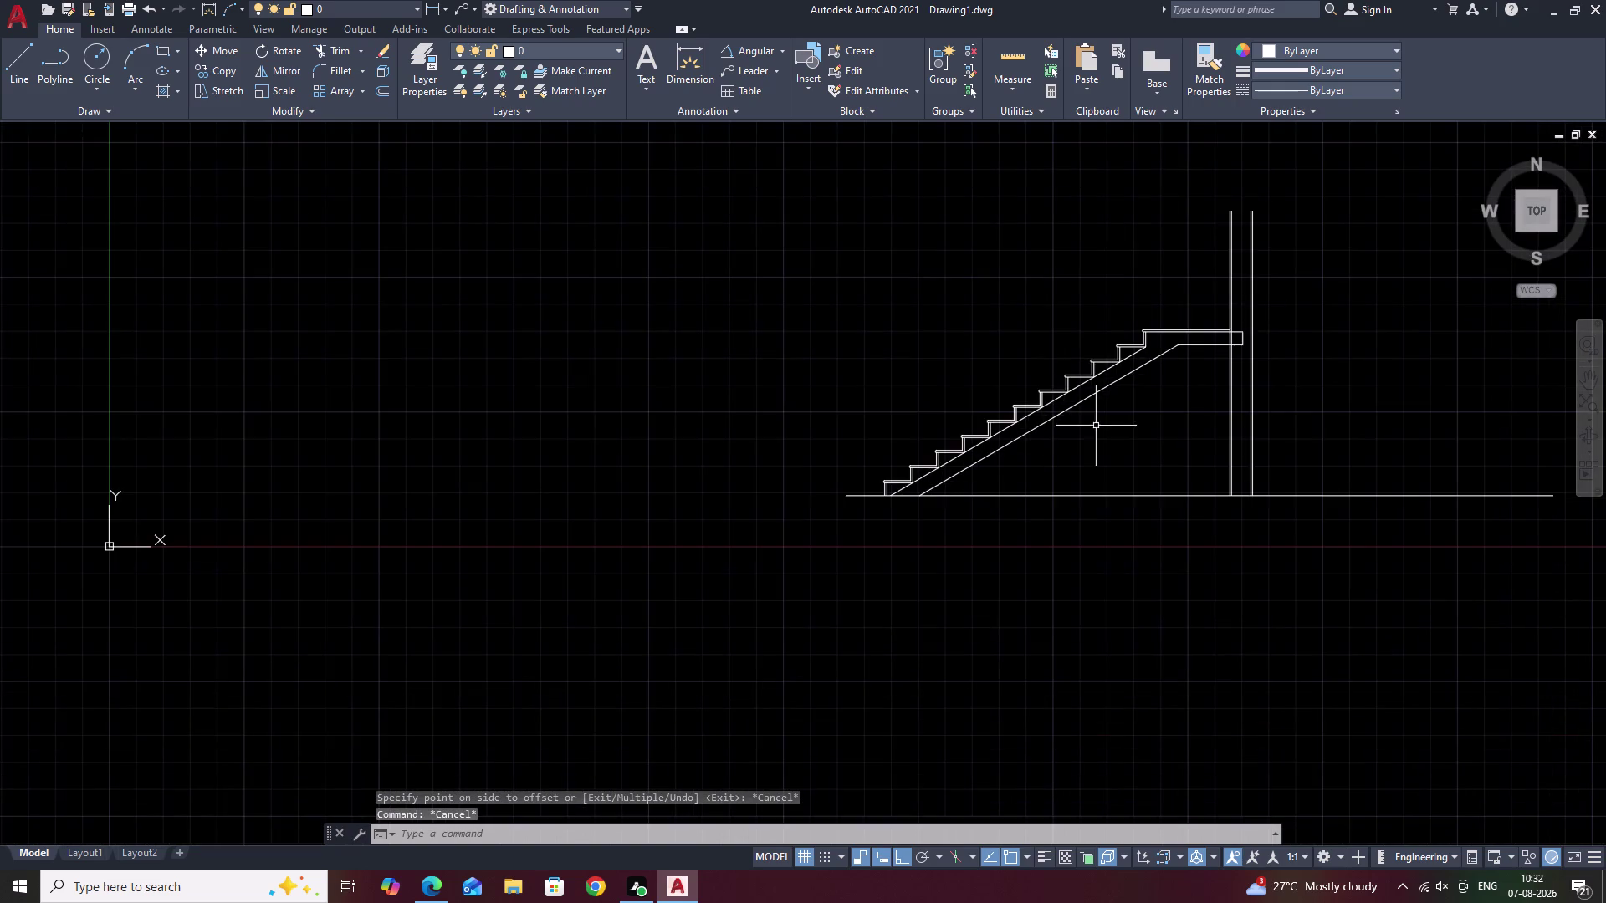
middle_drag(1096, 426, 979, 488)
scroll(up, 3)
middle_drag(780, 487, 1129, 329)
scroll(down, 3)
middle_drag(1014, 388, 860, 471)
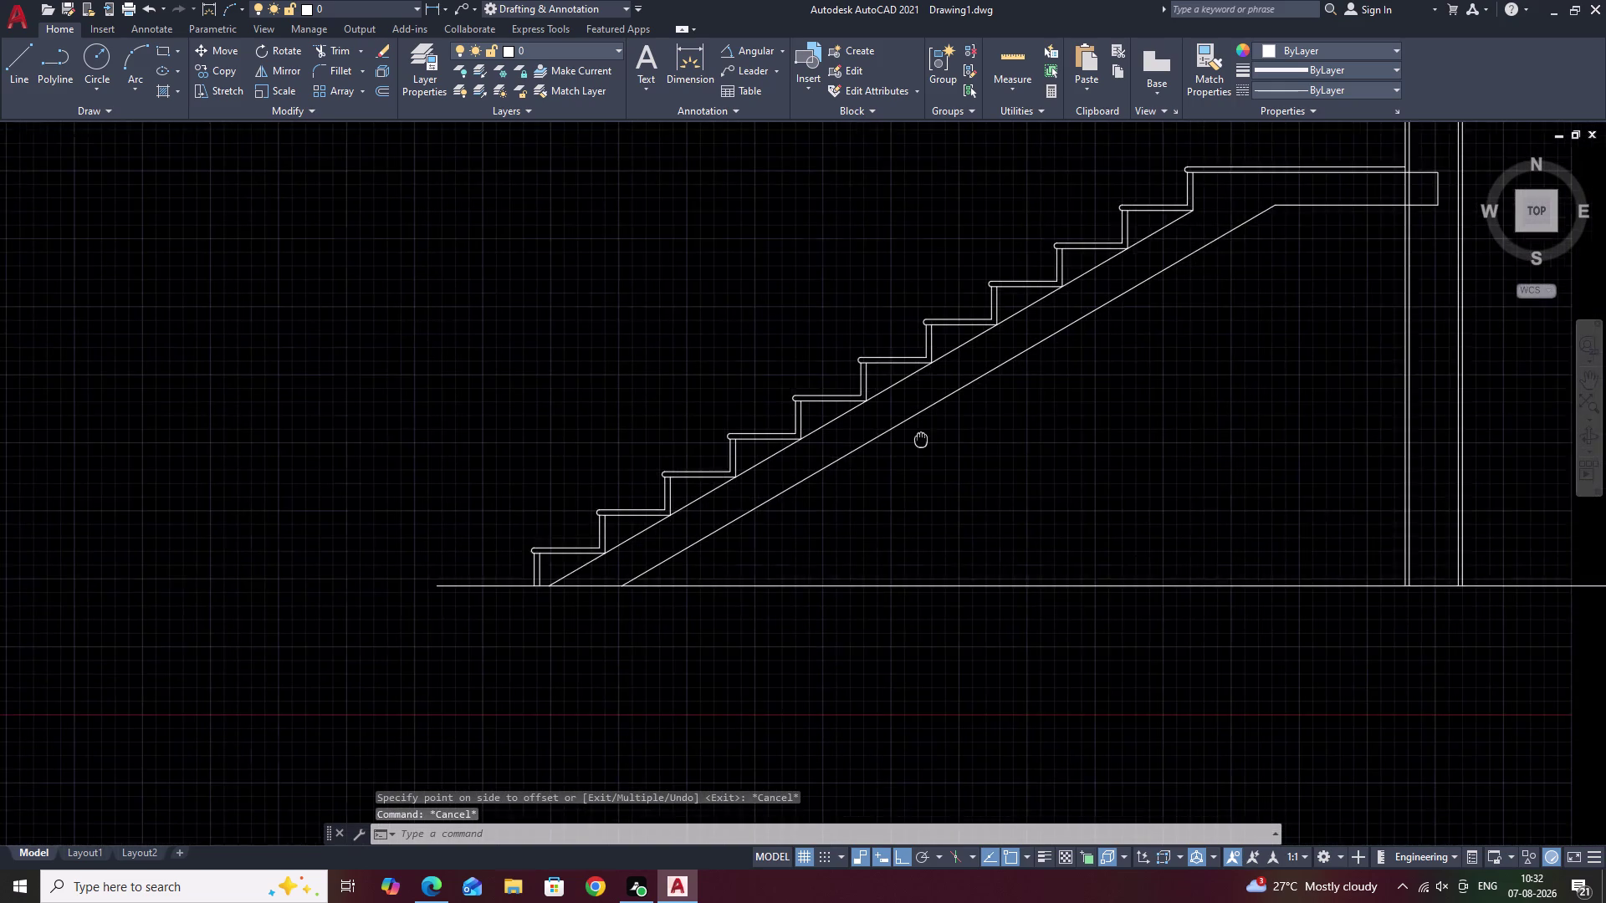
scroll(up, 3)
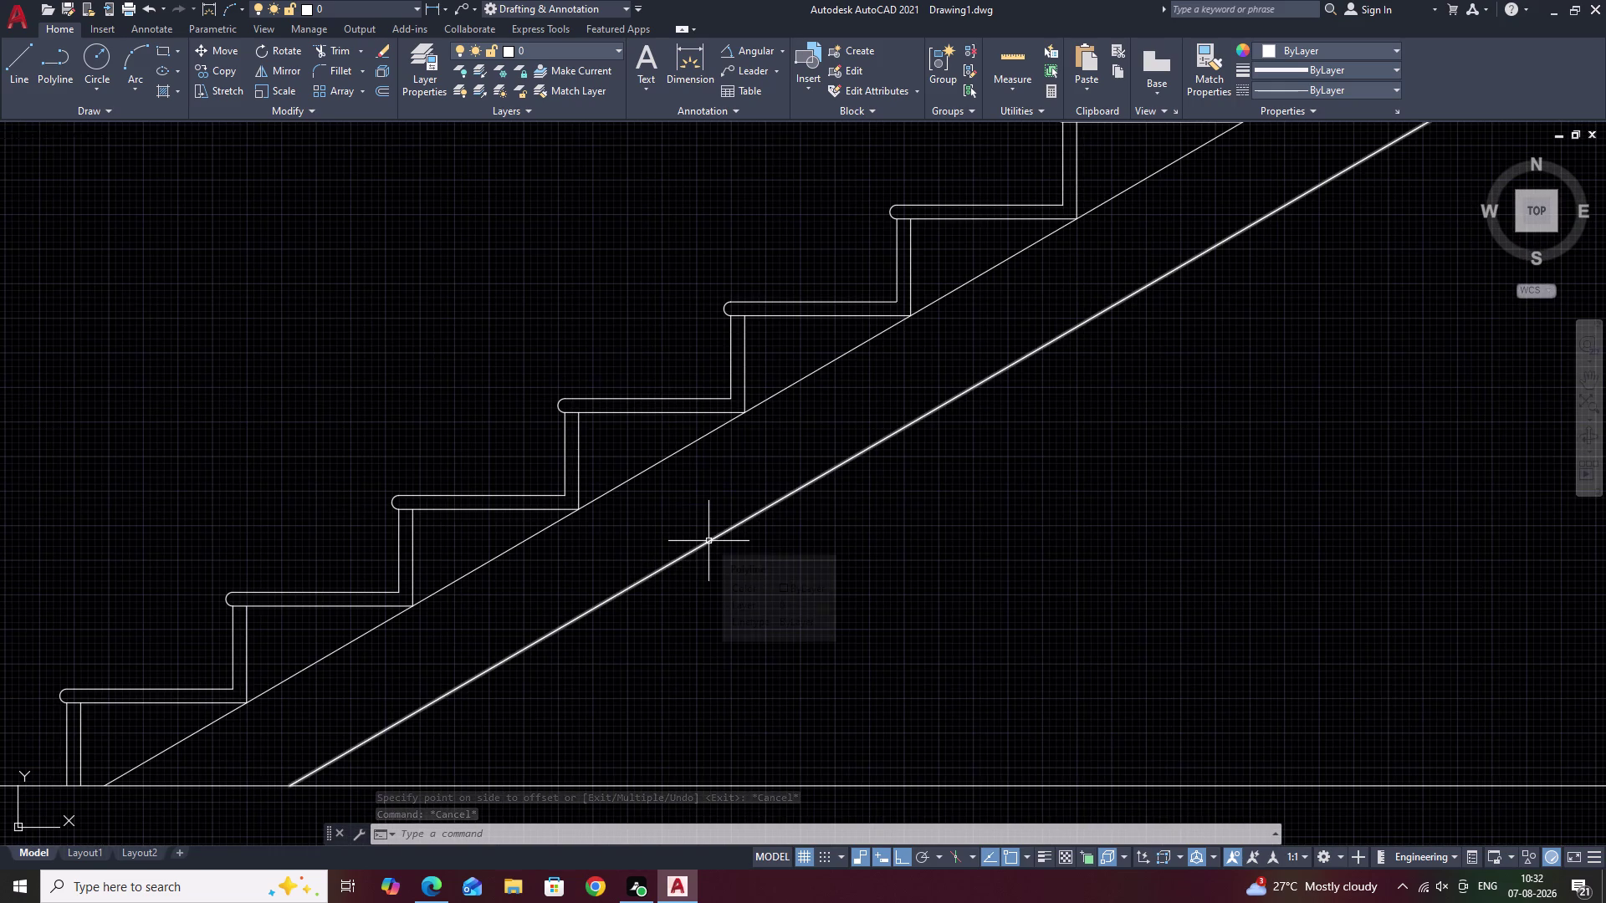
text(O)
key(space)
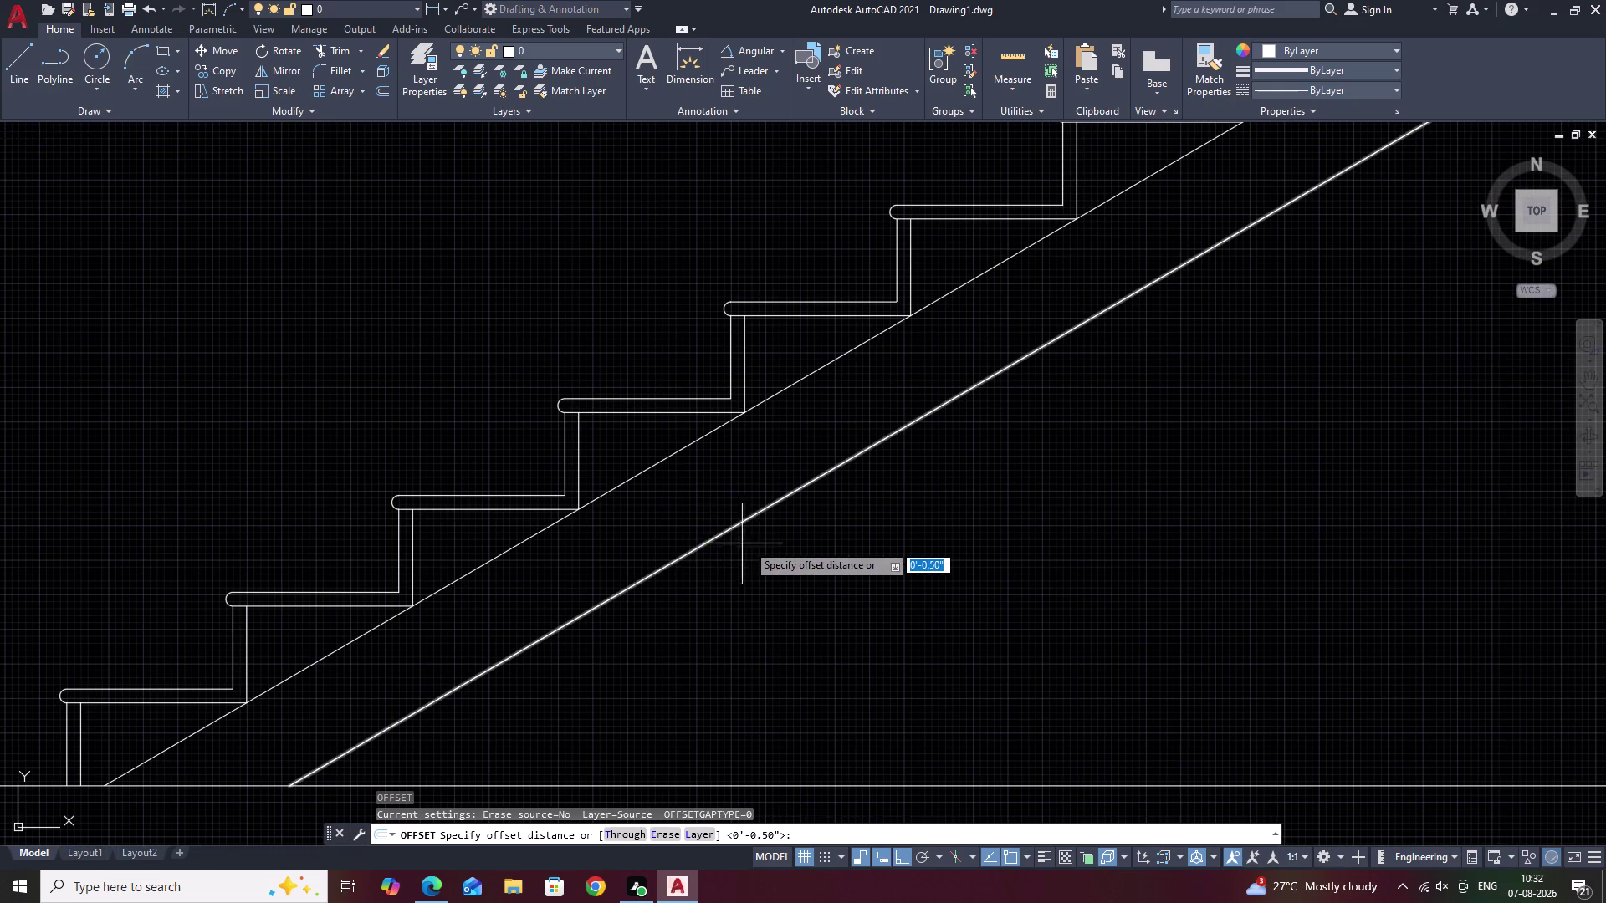
scroll(down, 3)
middle_drag(856, 567, 807, 585)
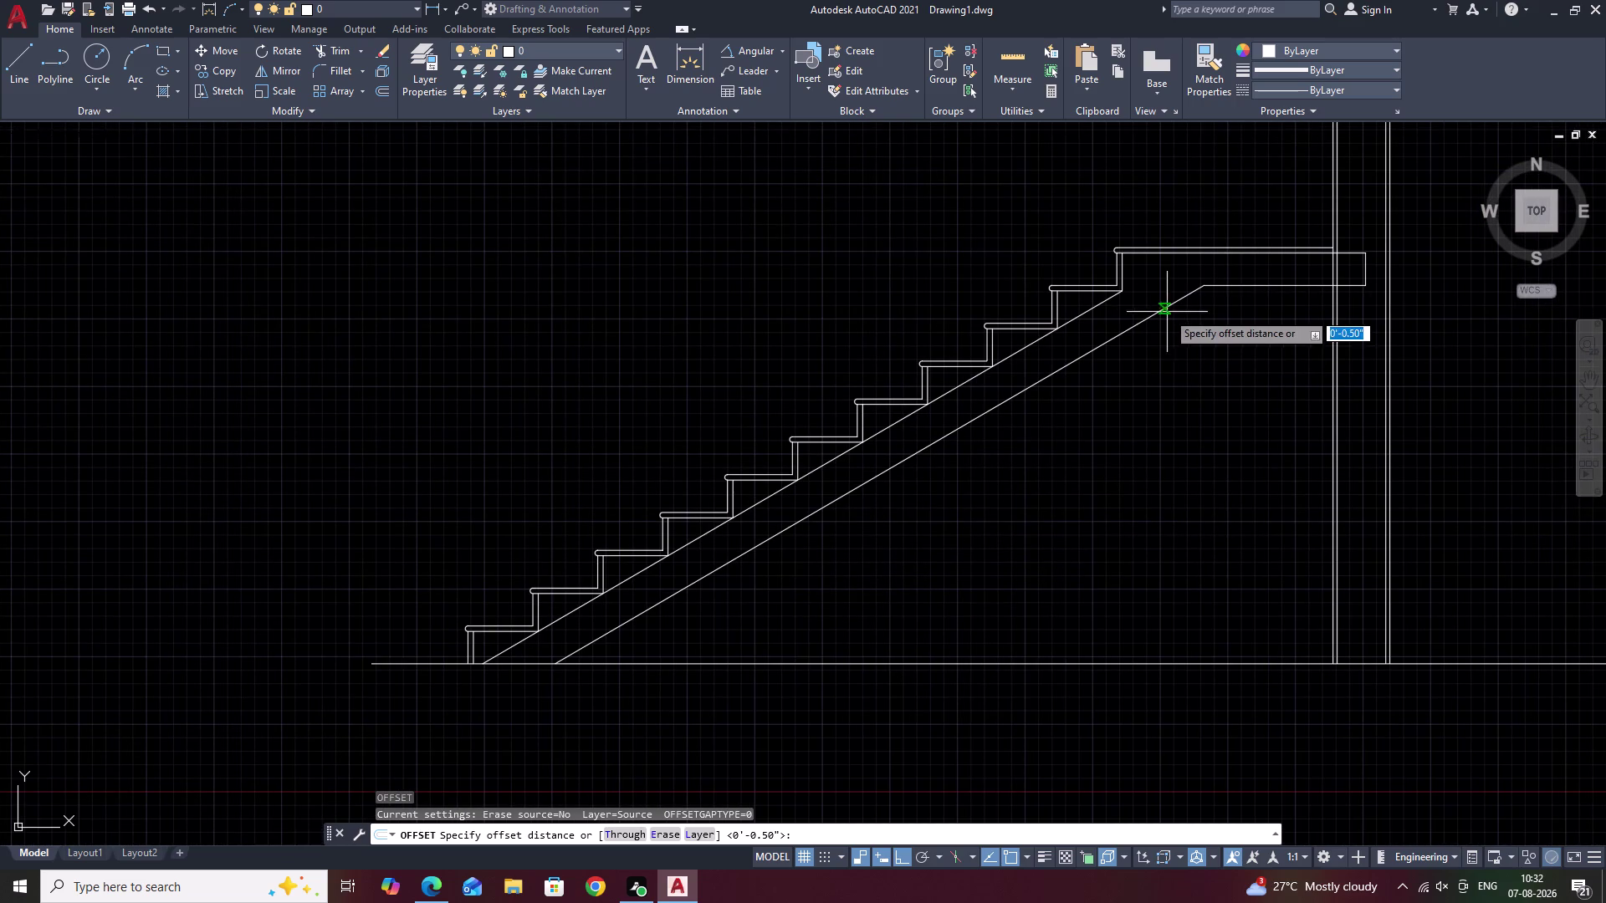
key(Escape)
drag(1129, 244, 979, 269)
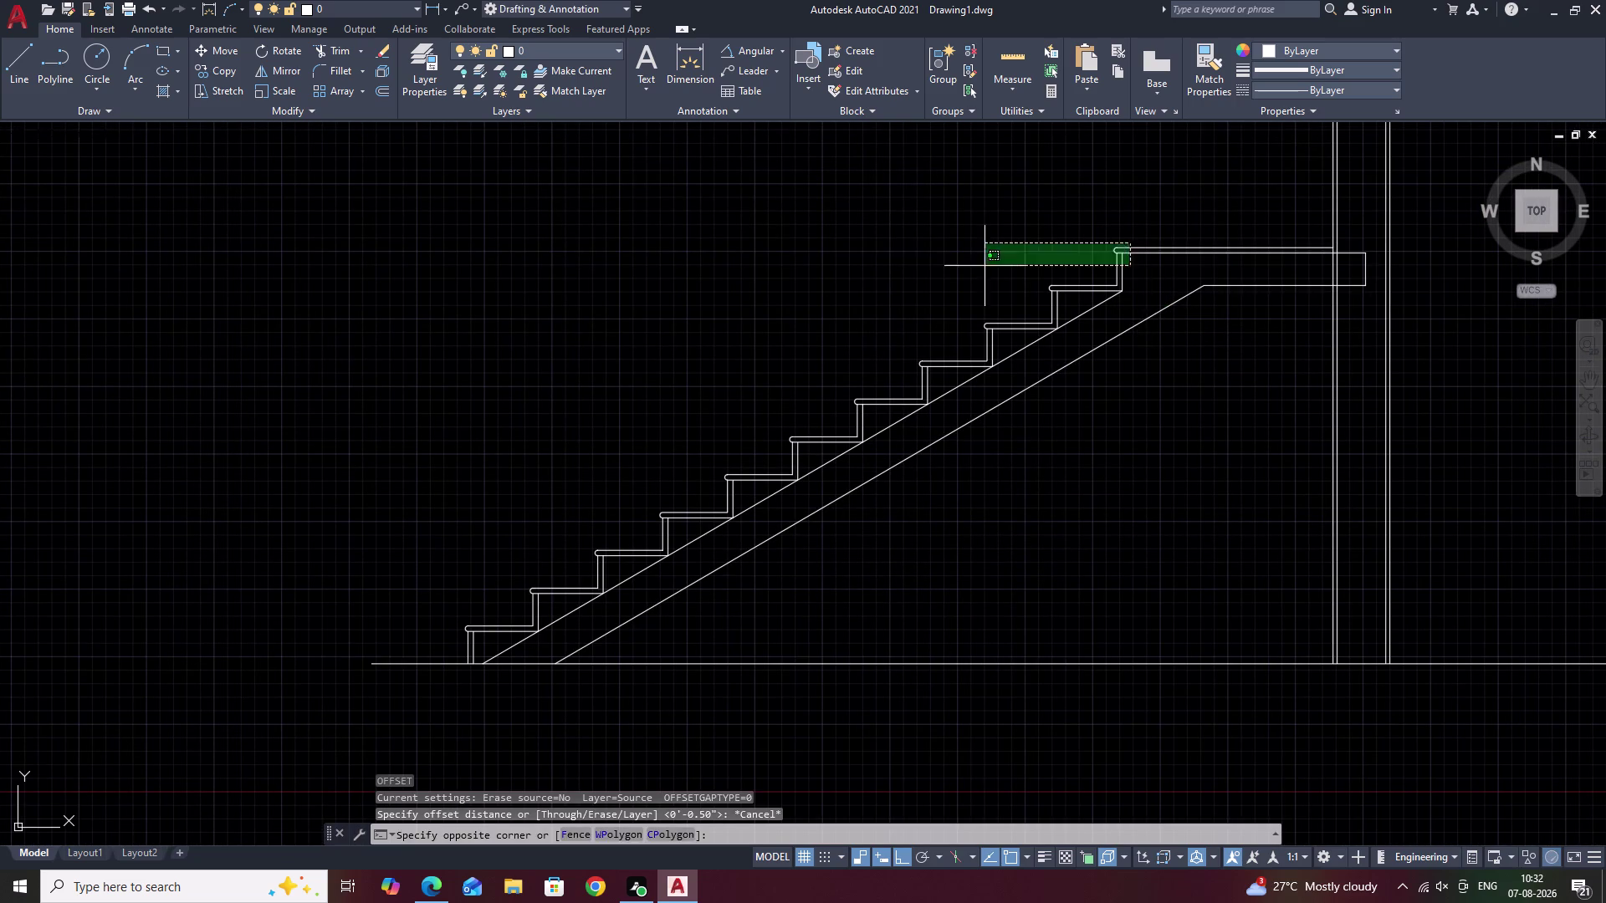
drag(980, 269, 822, 483)
click(822, 482)
drag(806, 410, 602, 580)
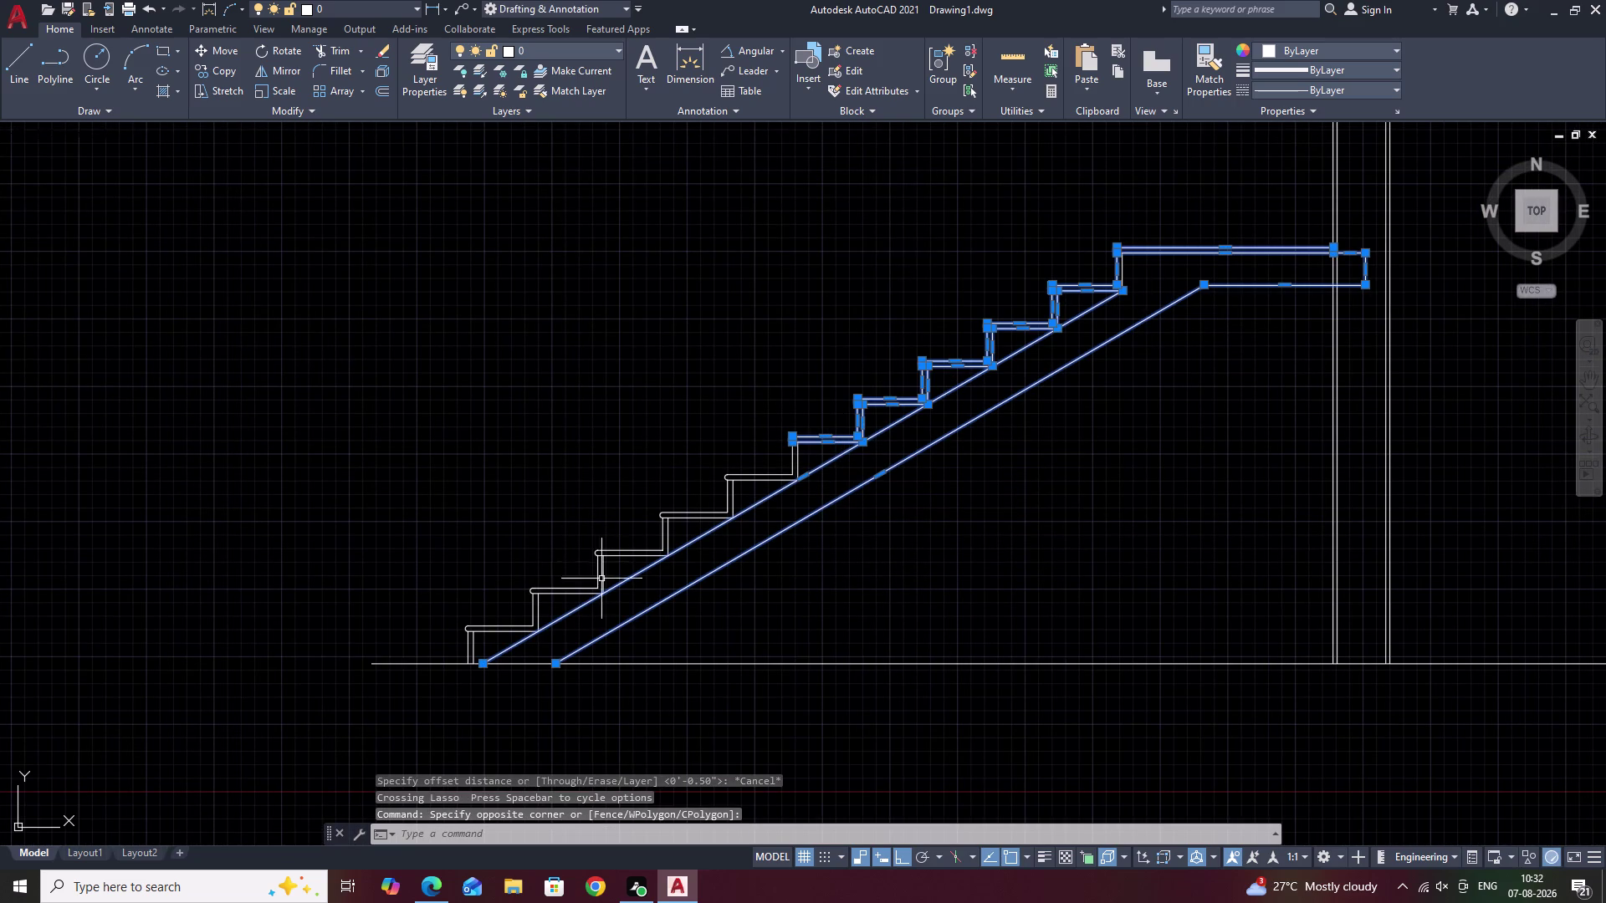
drag(602, 580, 605, 584)
drag(789, 455, 613, 581)
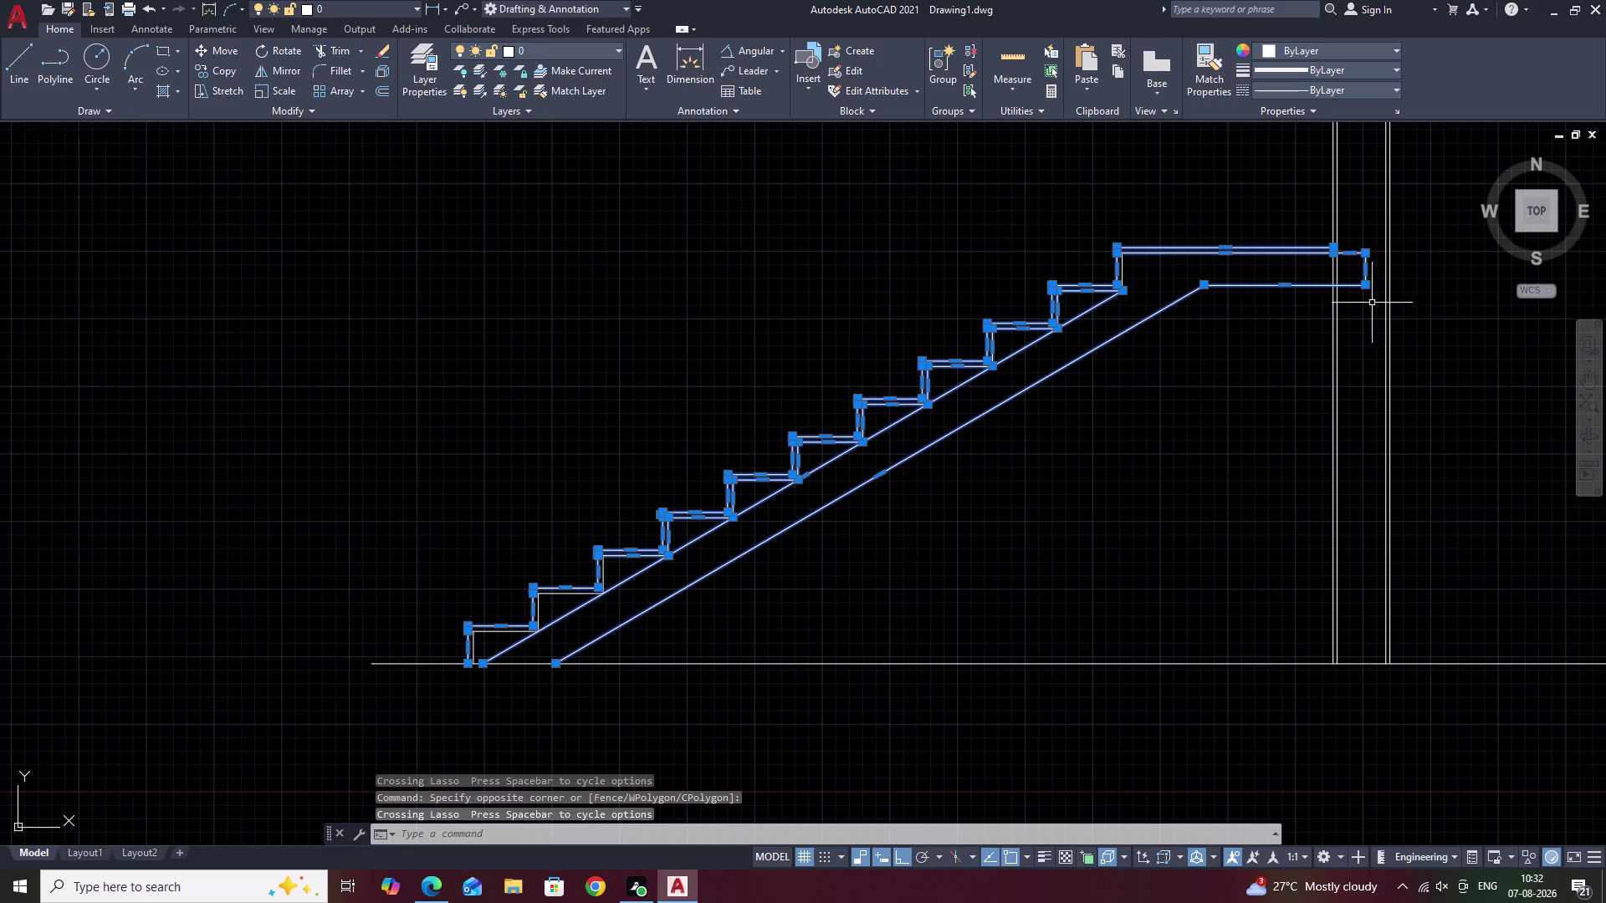
click(1335, 248)
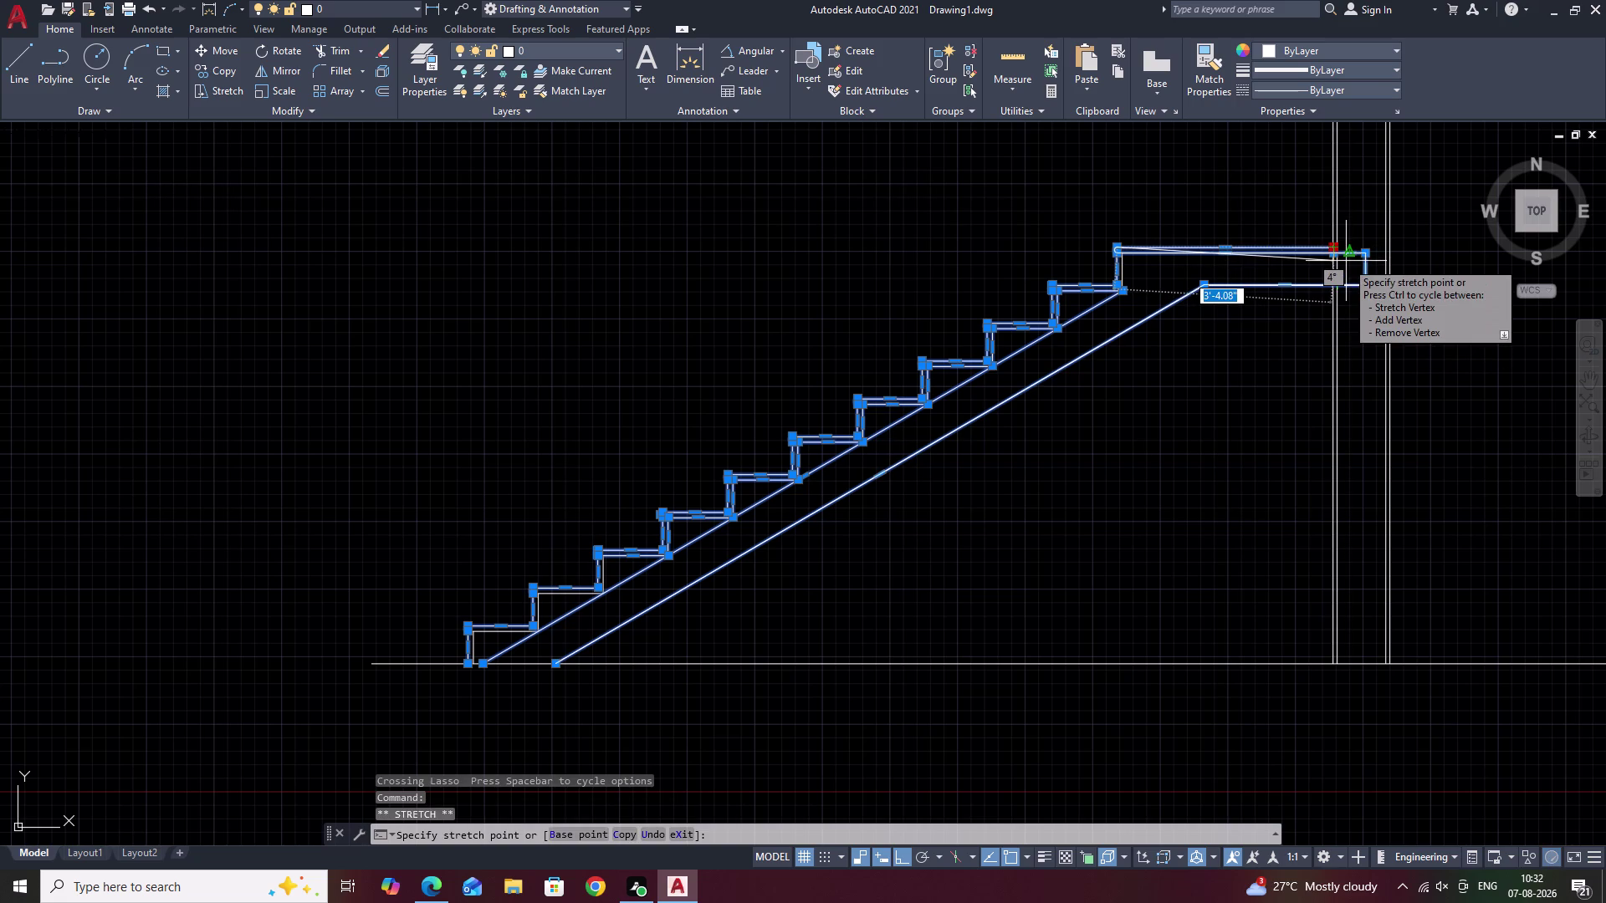
key(F8)
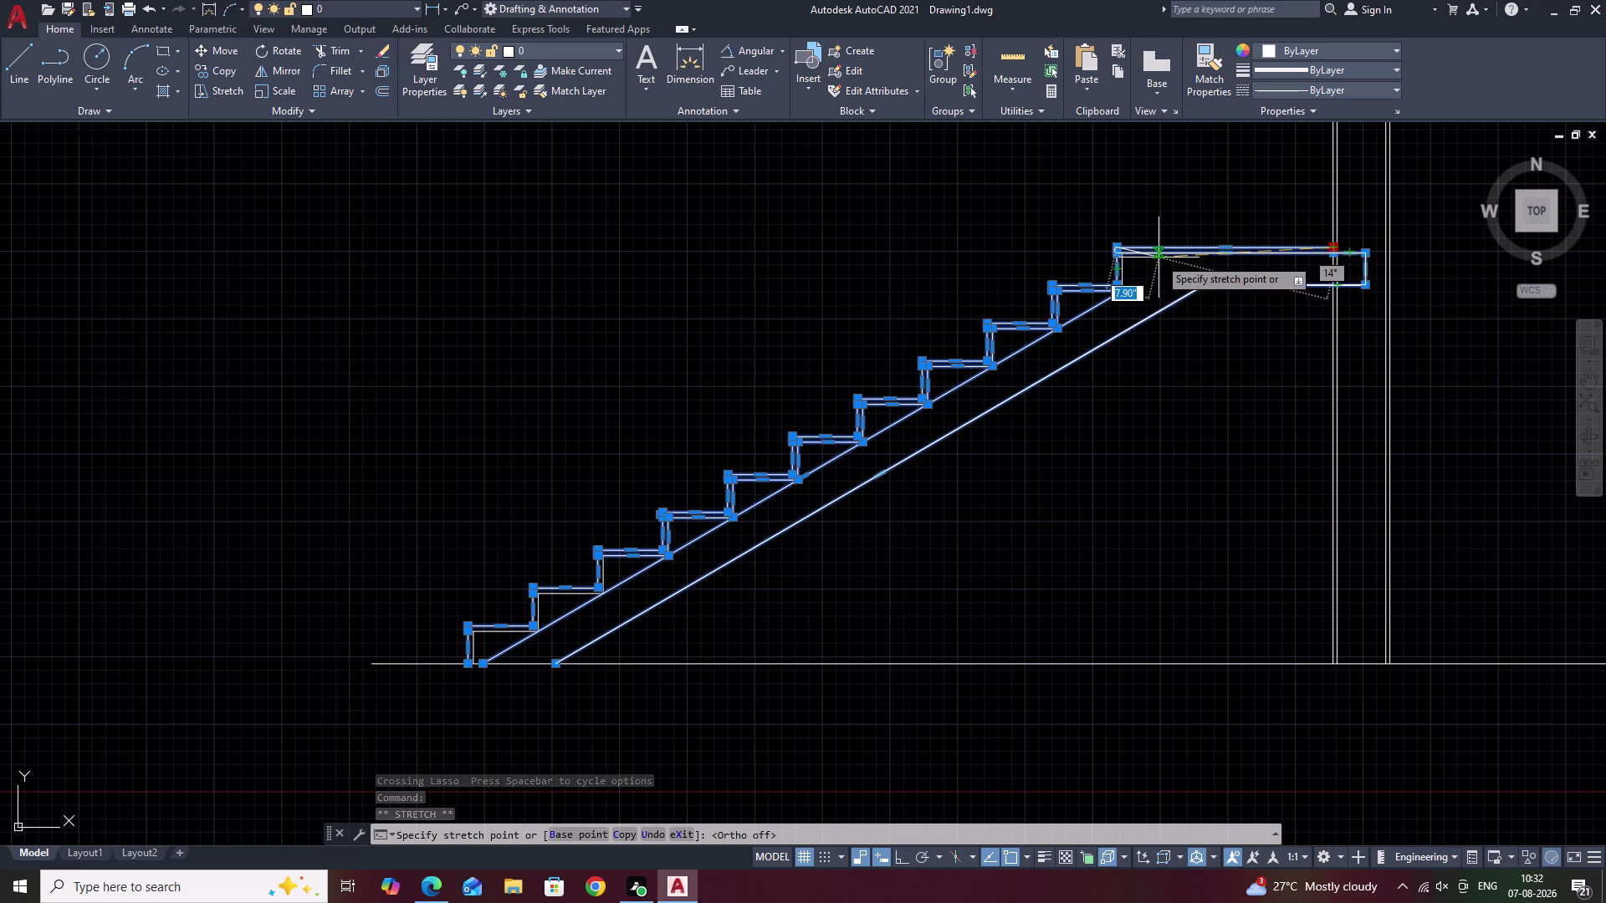
key(Escape)
click(1118, 246)
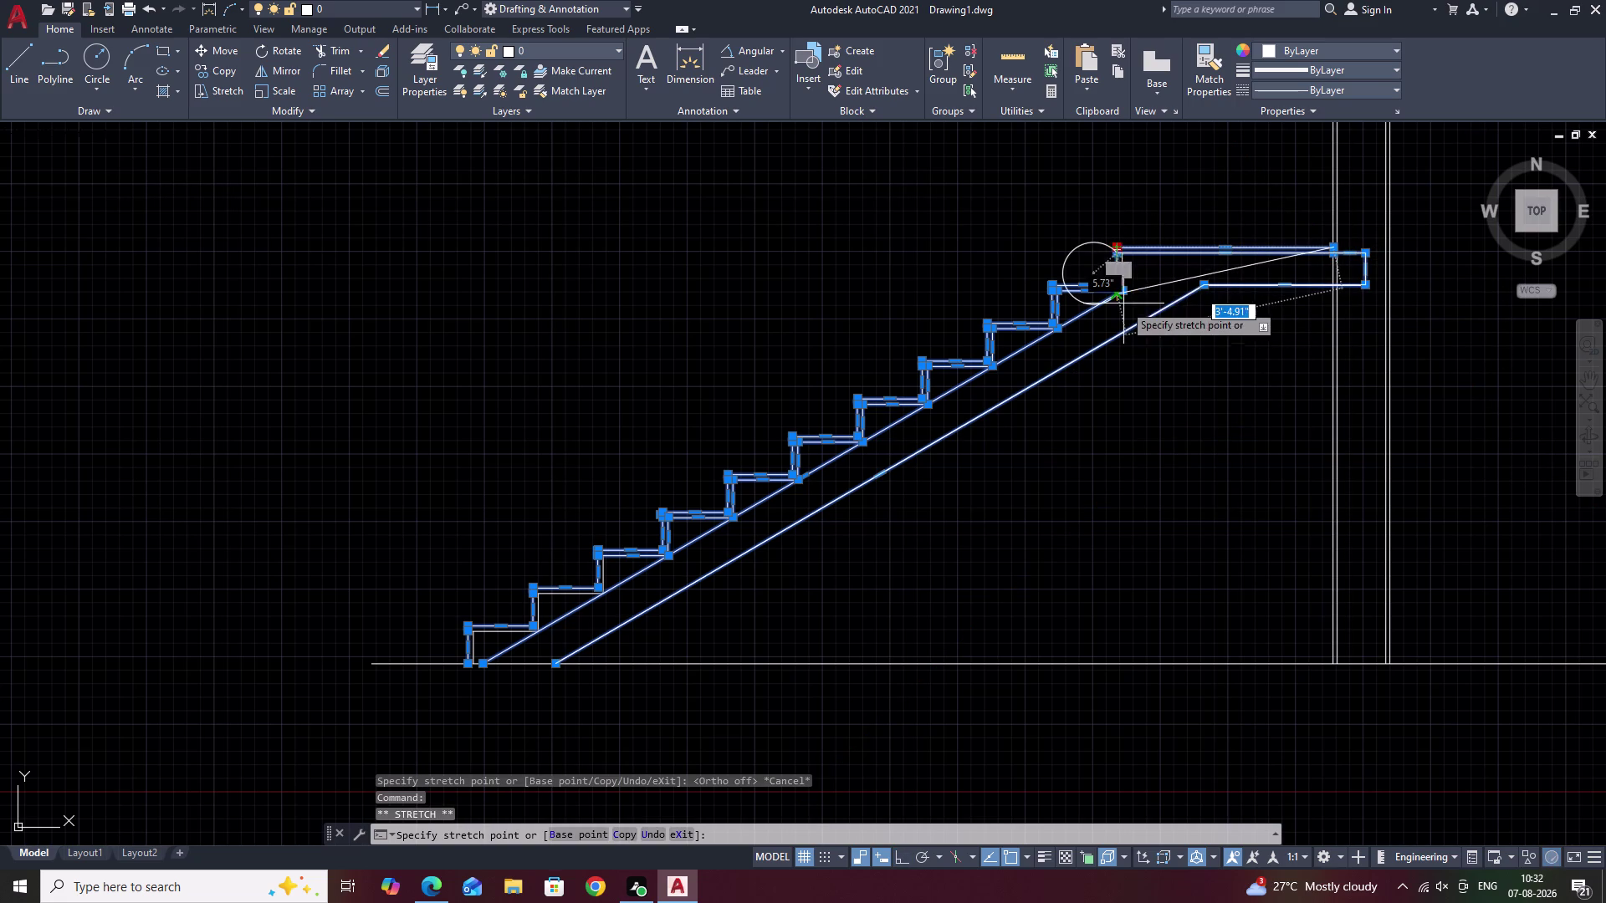
key(Escape)
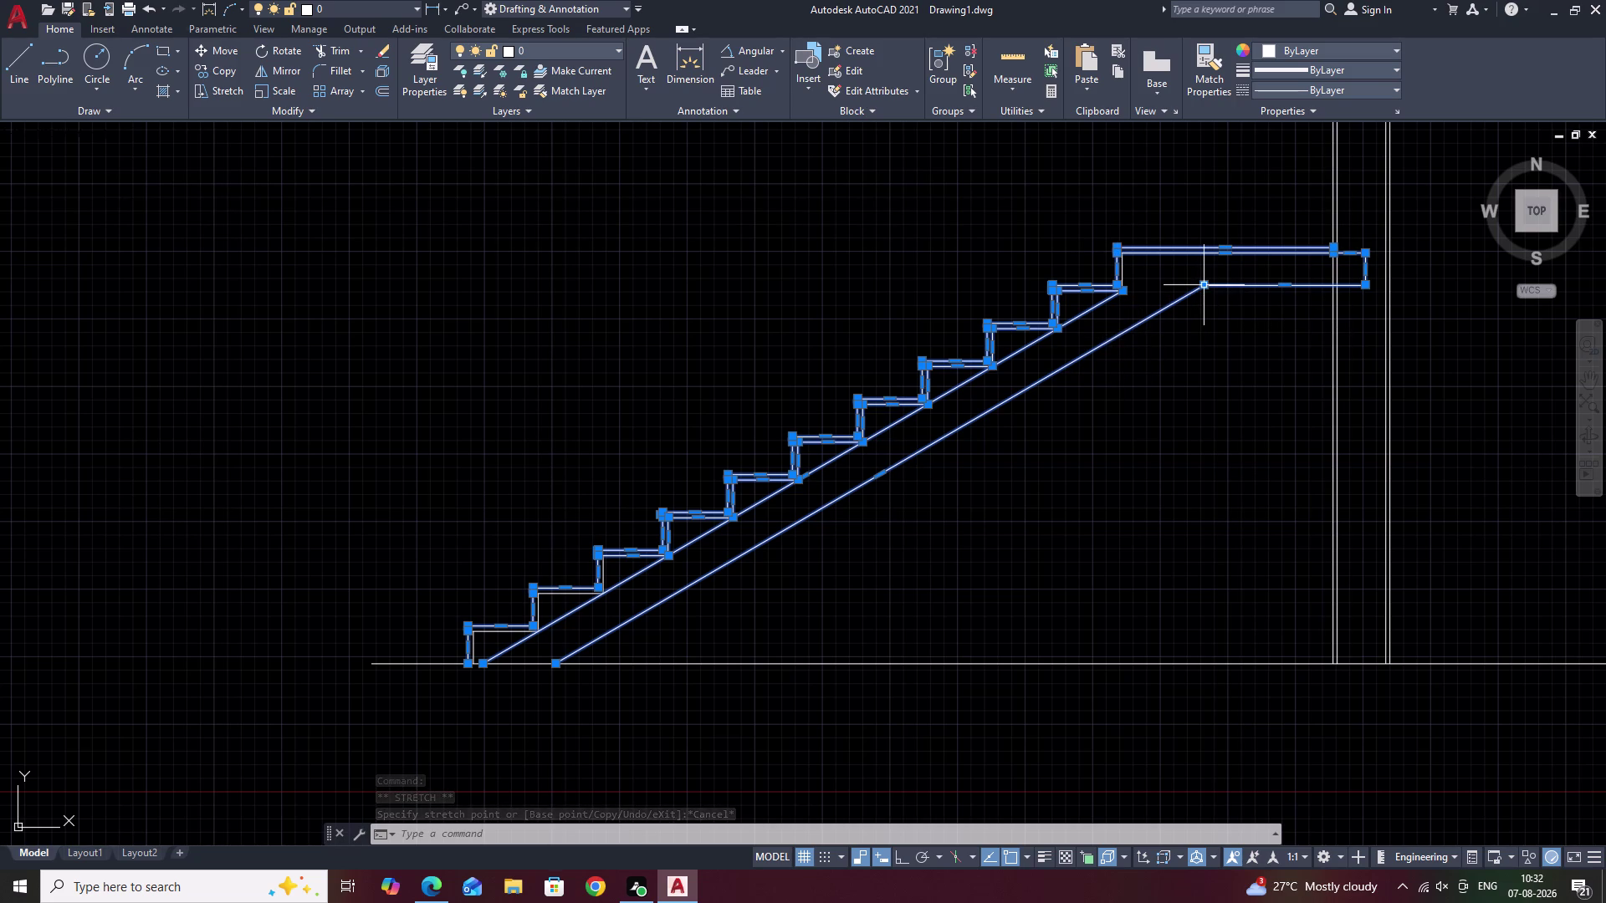
key(Escape)
key(Escape)
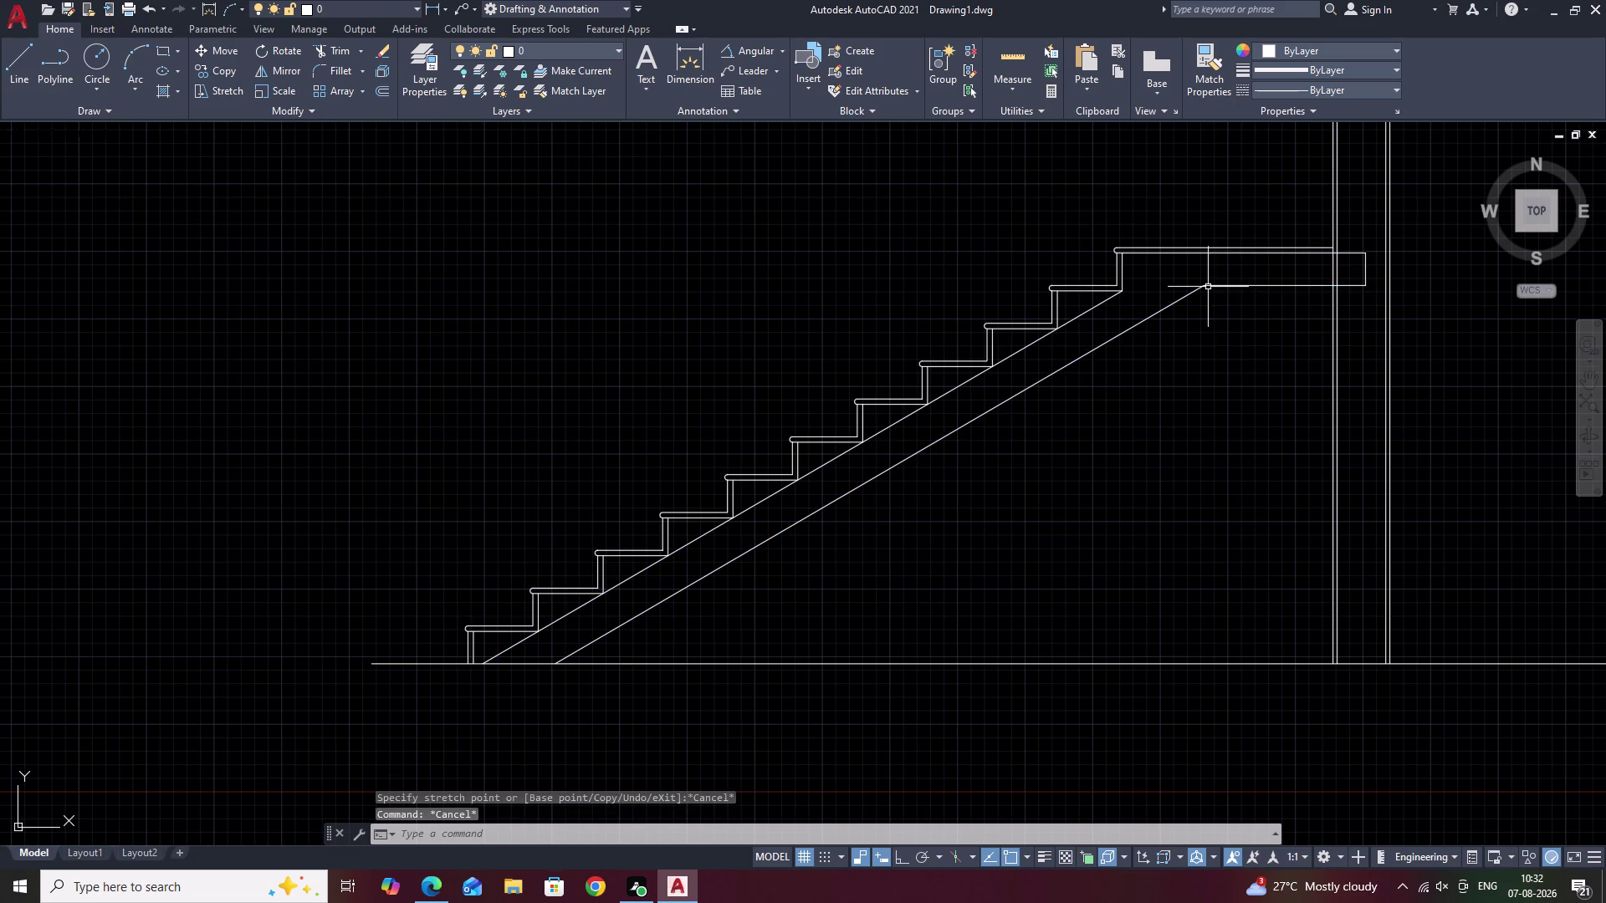
key(Escape)
key(Escape)
key(Escape)
key(Escape)
key(Escape)
key(Escape)
key(Escape)
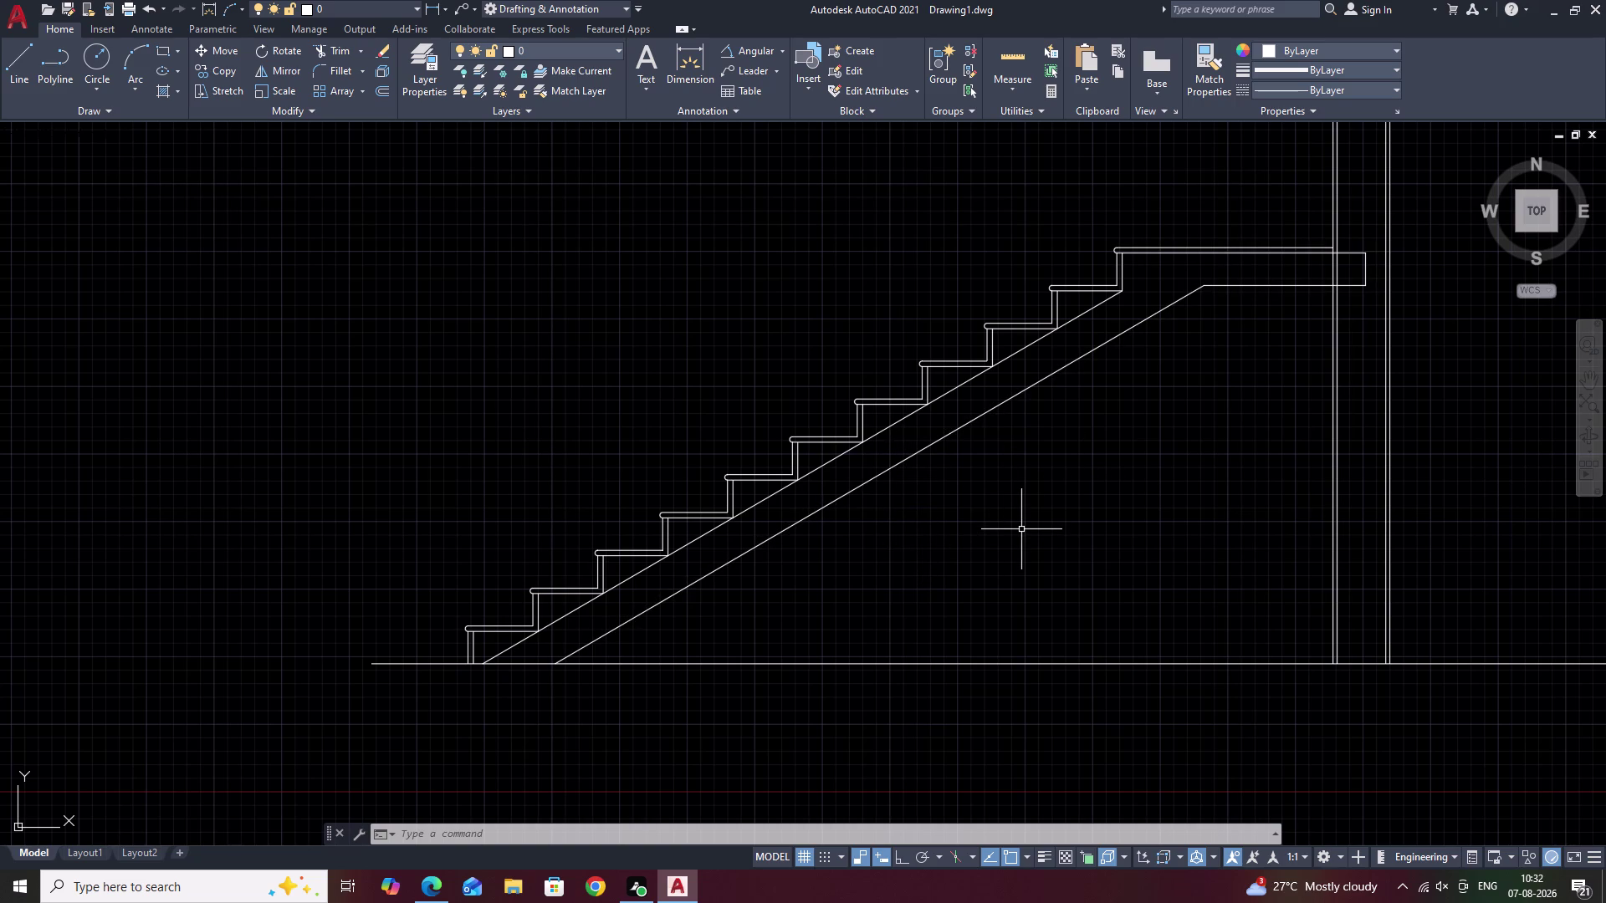
key(Escape)
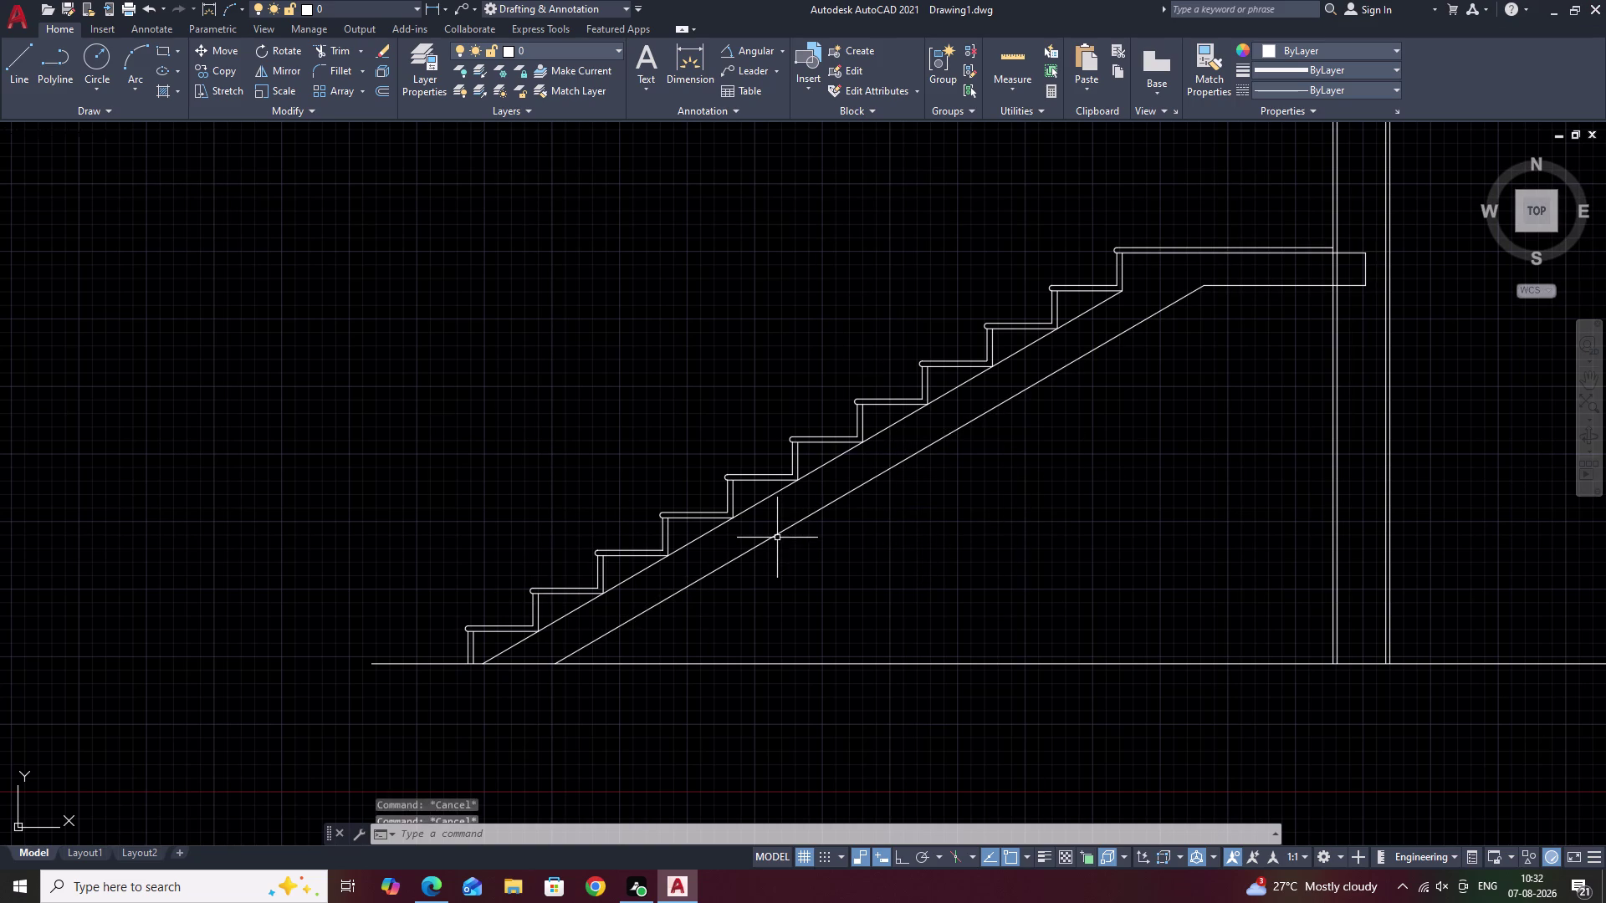
drag(1081, 267, 883, 397)
double_click(883, 398)
right_click(881, 402)
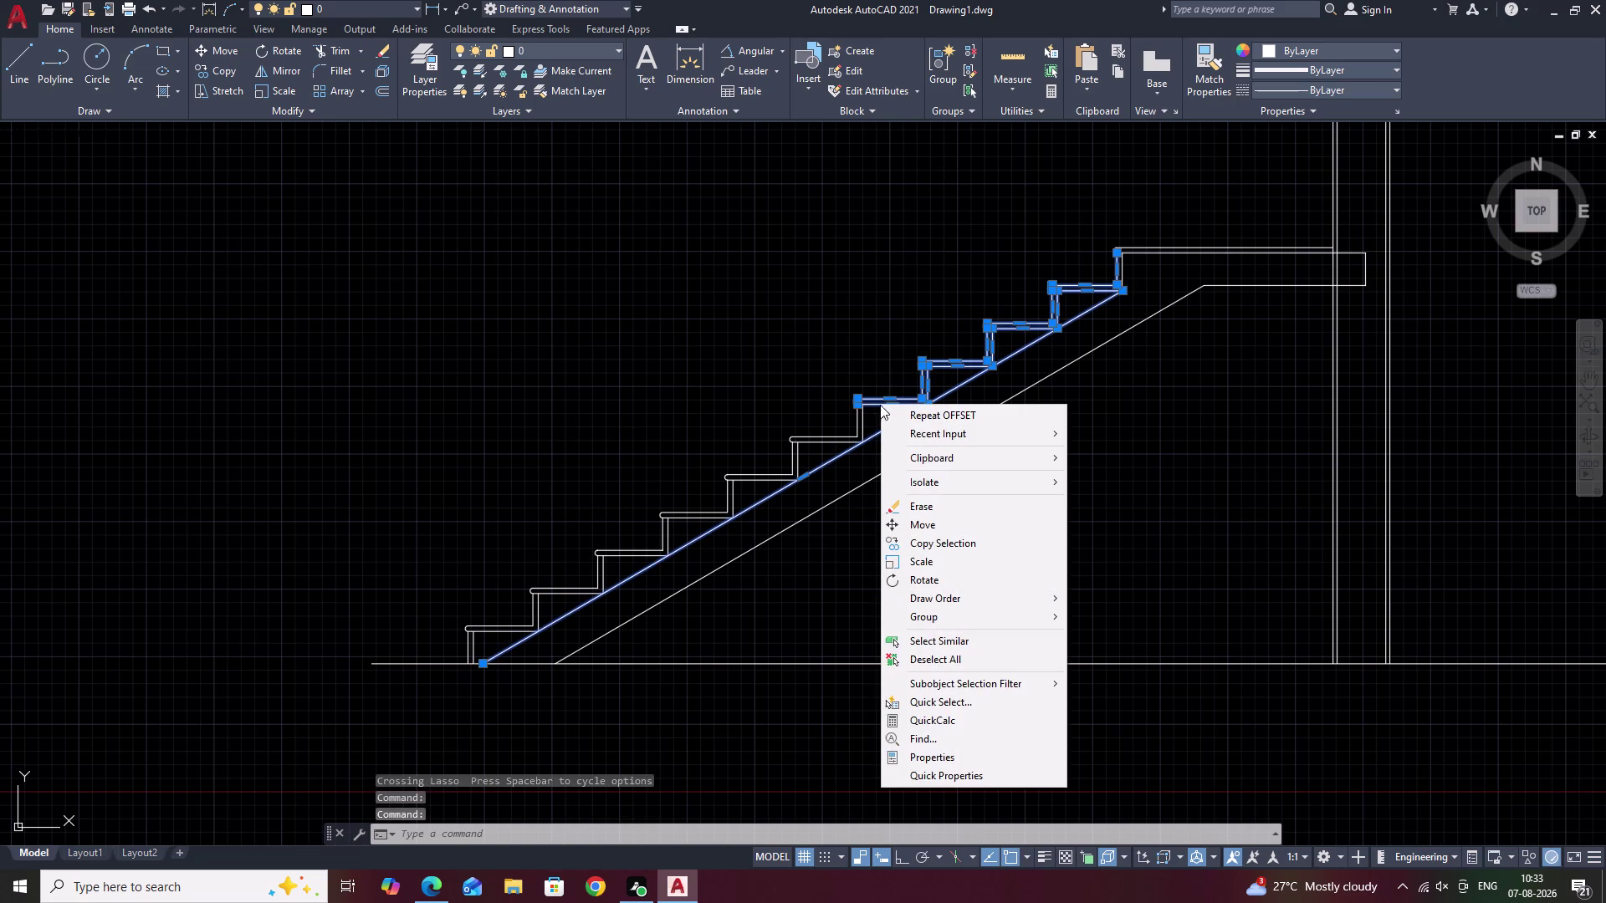
key(Escape)
key(Escape)
key(Escape)
drag(928, 361, 878, 365)
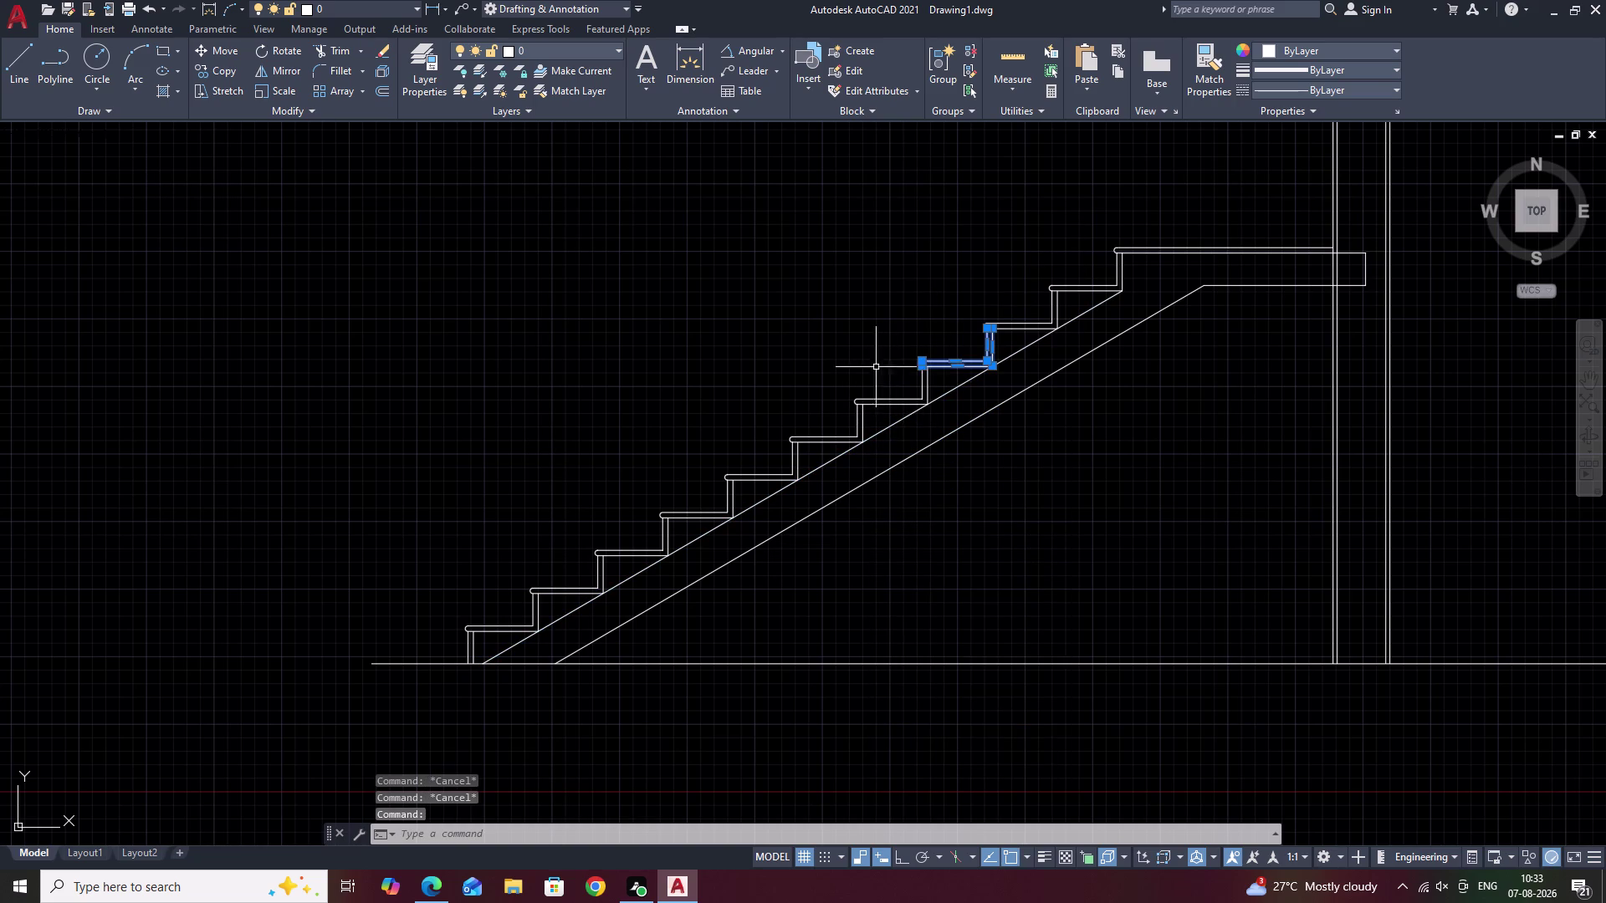
drag(878, 365, 792, 489)
key(Escape)
key(Escape)
key(Escape)
key(Escape)
key(Escape)
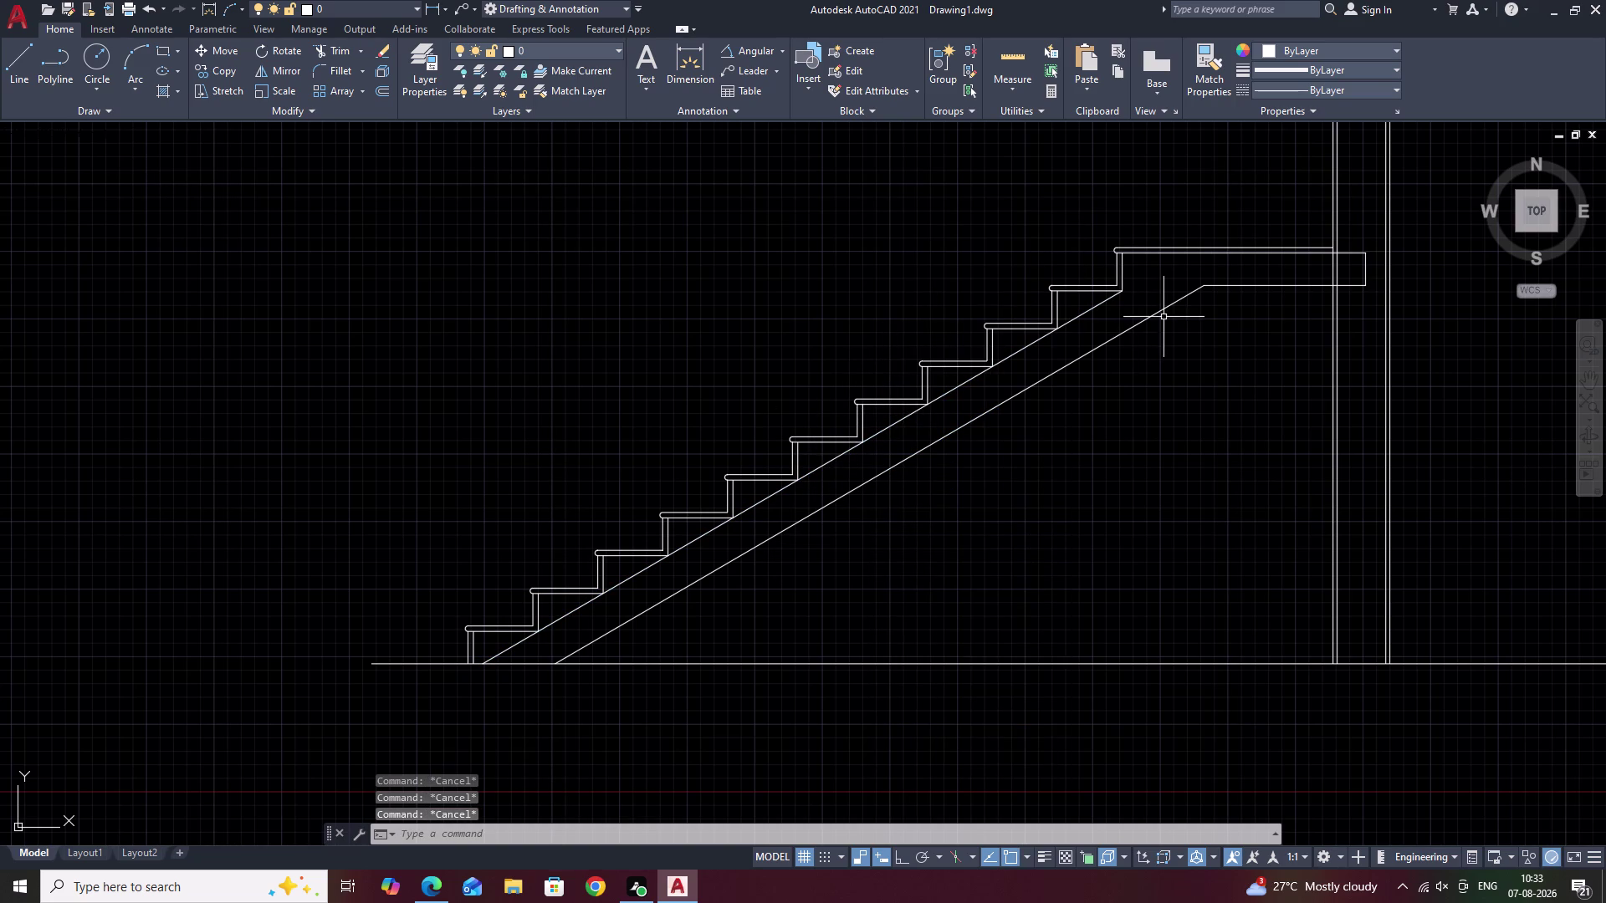
scroll(down, 3)
middle_drag(1148, 426, 980, 451)
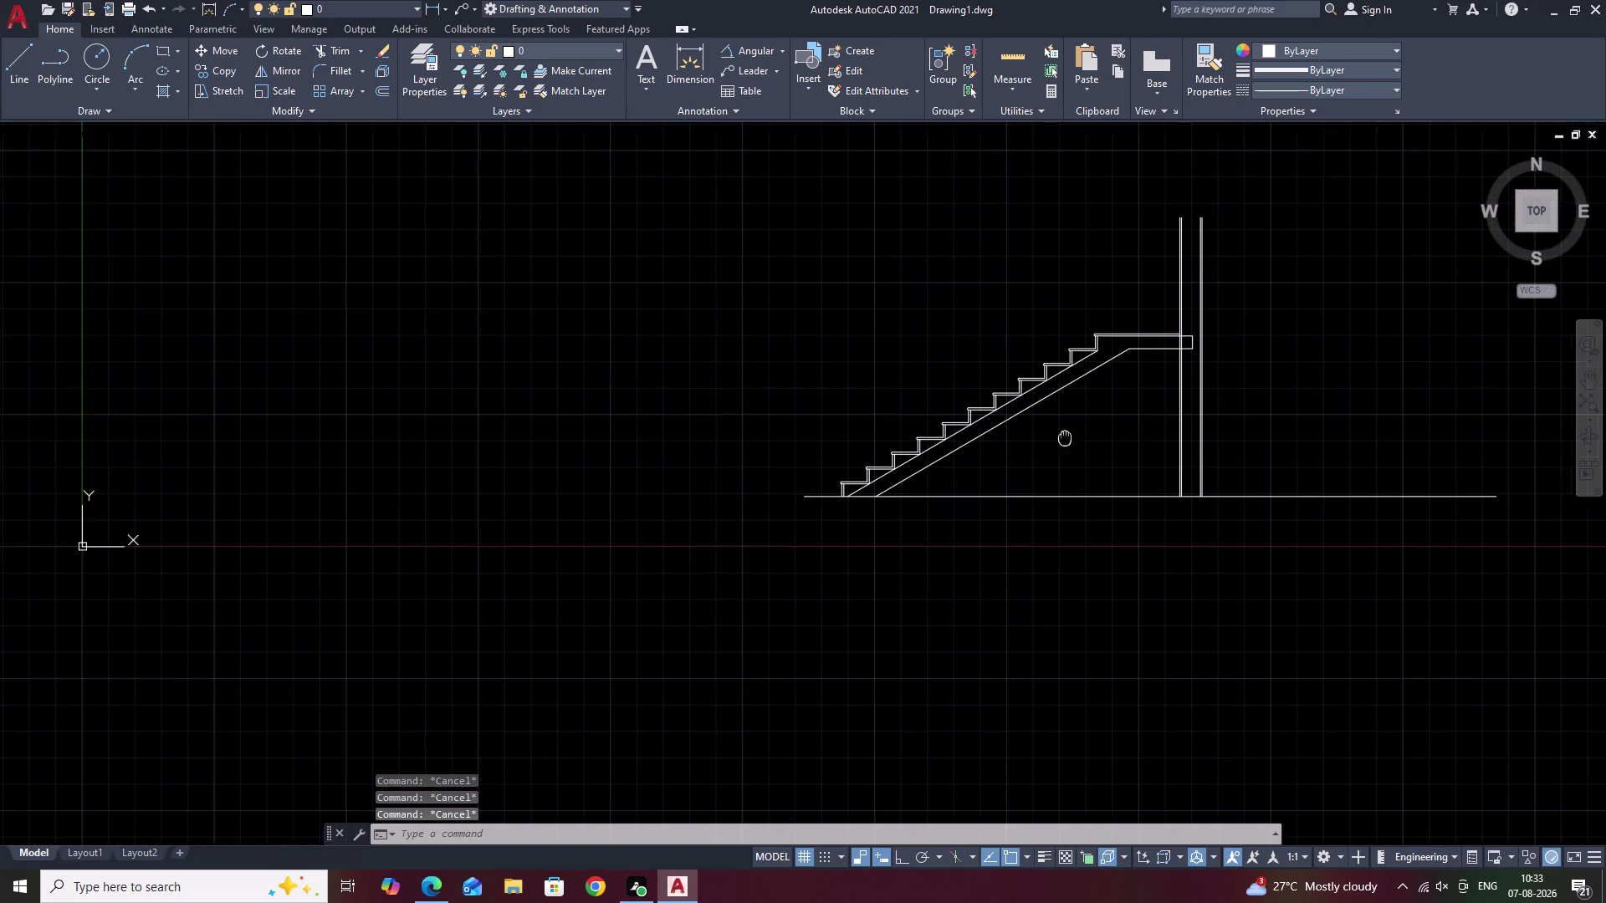
middle_drag(981, 450, 859, 468)
middle_drag(1239, 440, 1010, 458)
middle_drag(854, 458, 1050, 454)
scroll(up, 3)
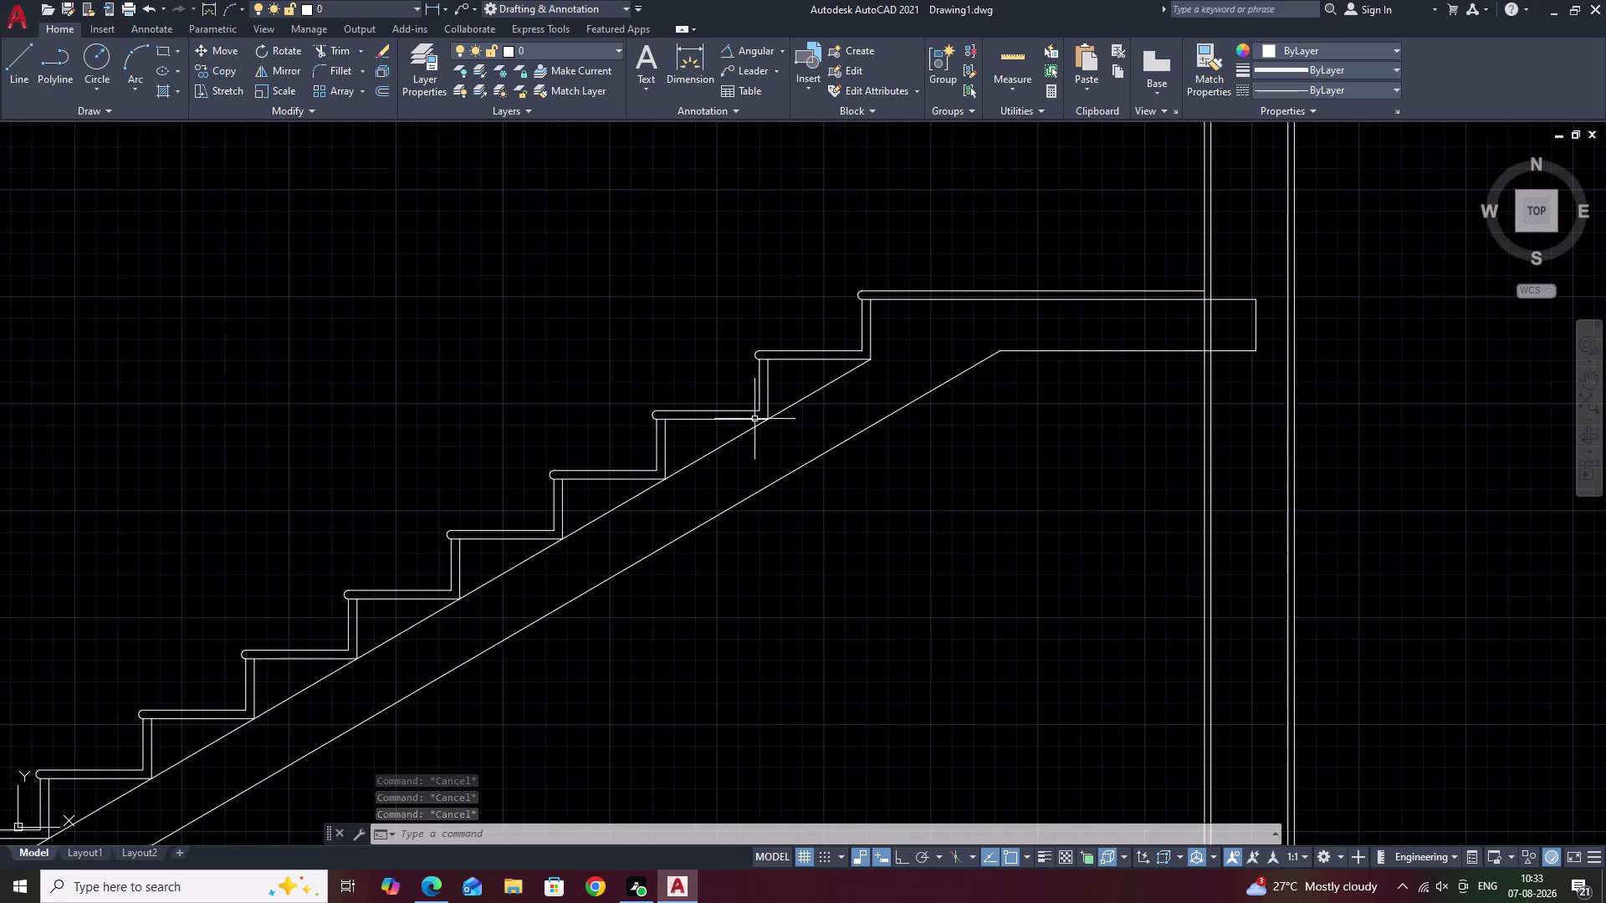
middle_drag(771, 414, 1069, 376)
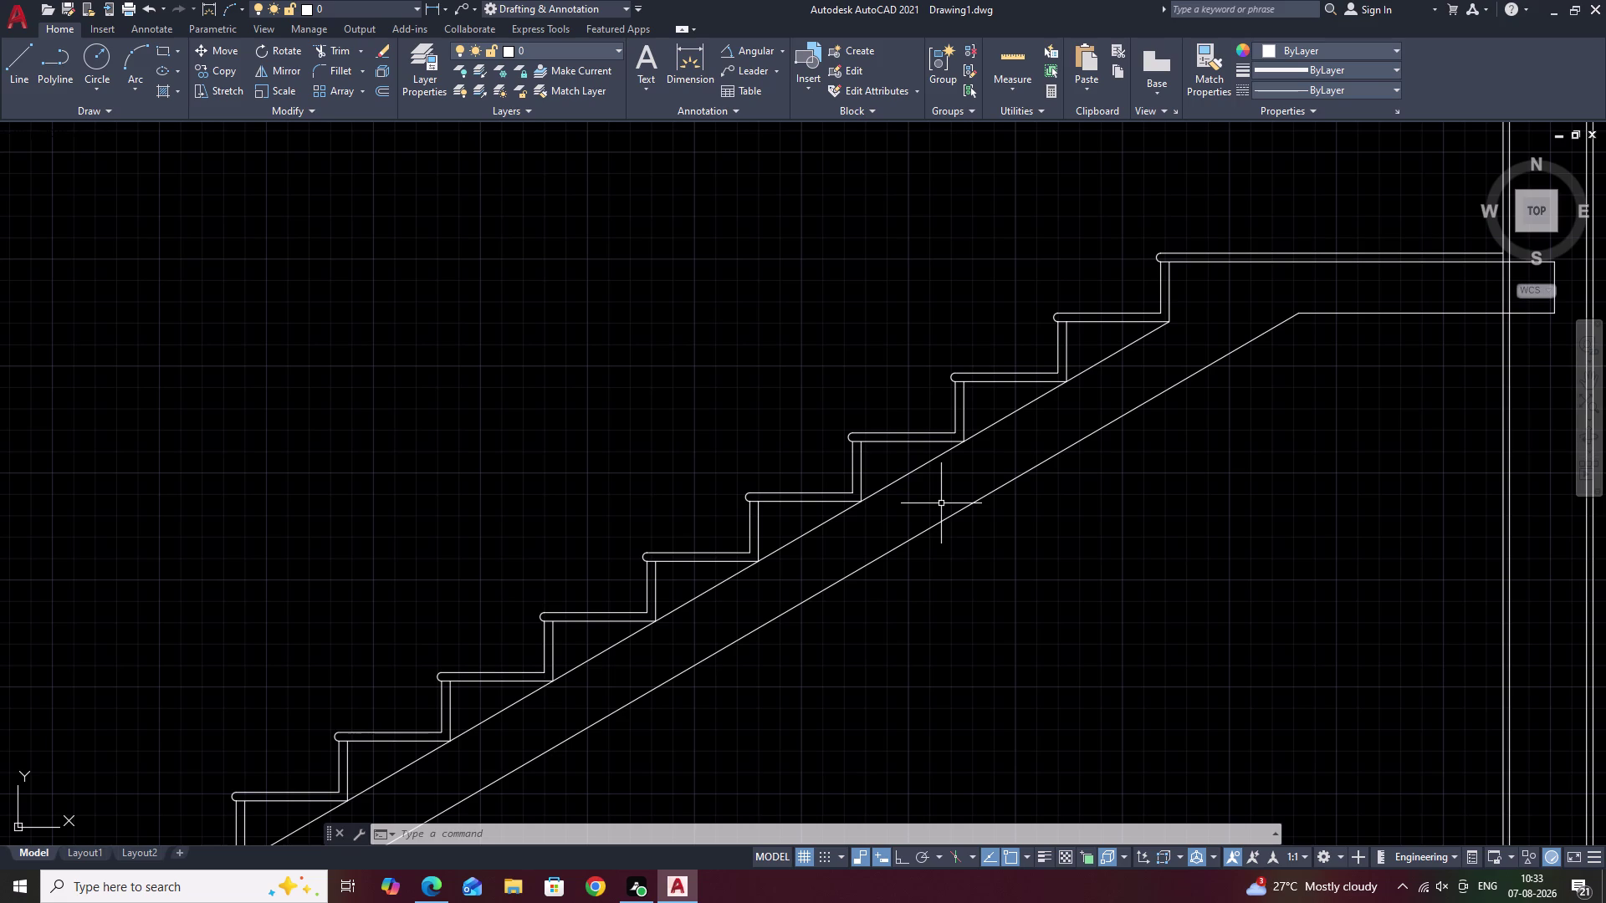
scroll(down, 3)
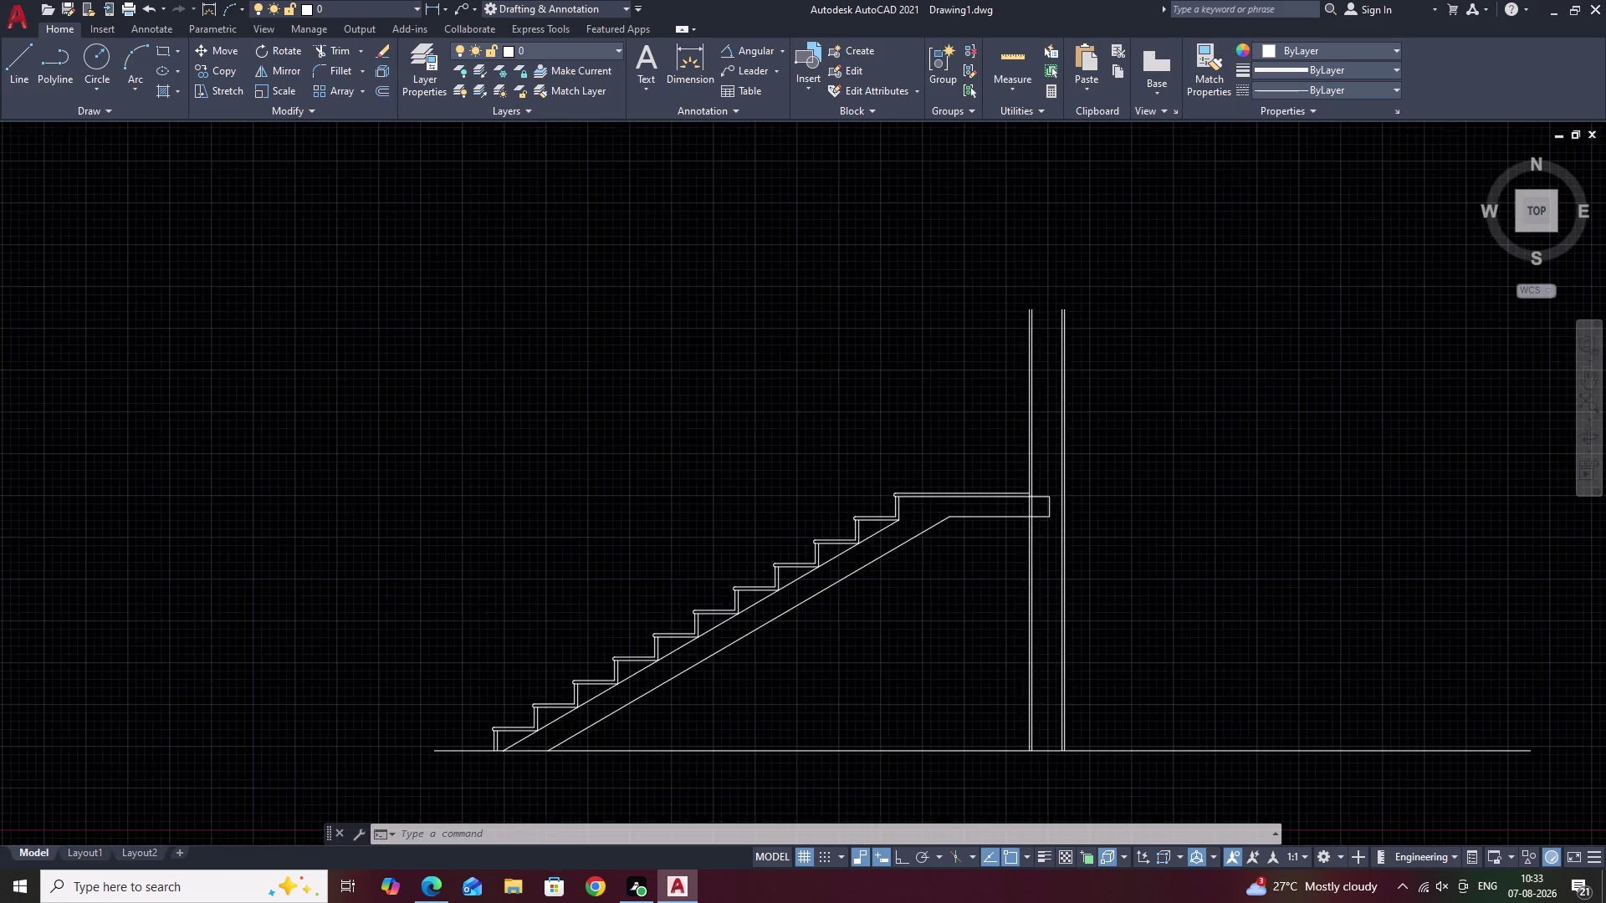
middle_drag(728, 648, 779, 602)
scroll(up, 3)
scroll(down, 3)
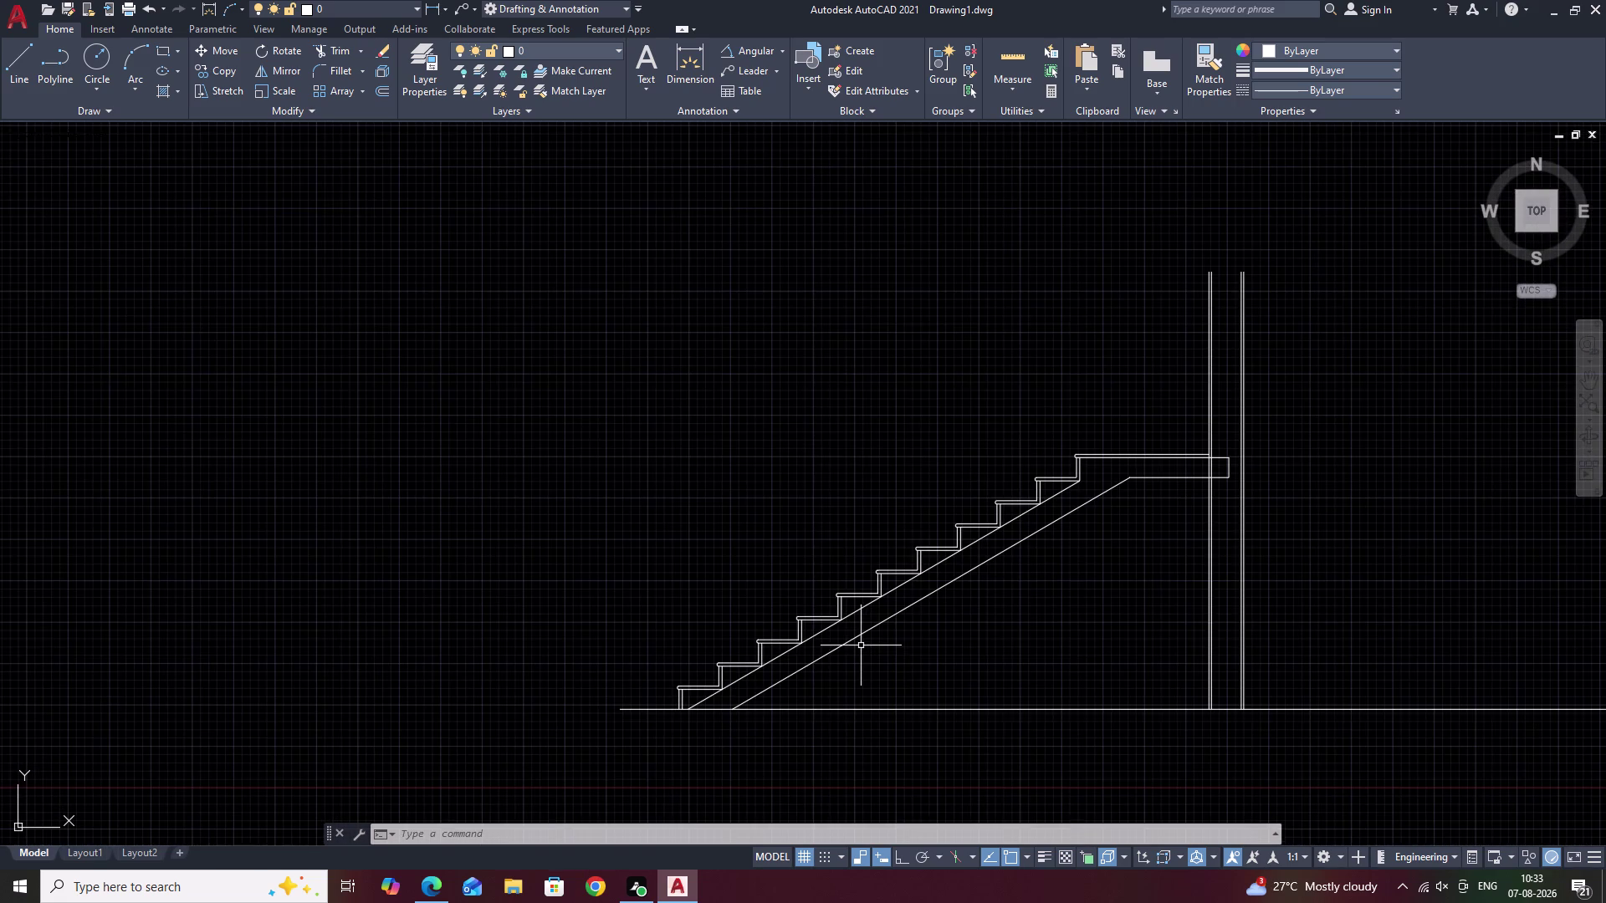
middle_drag(861, 646, 773, 586)
scroll(up, 3)
scroll(up, 3)
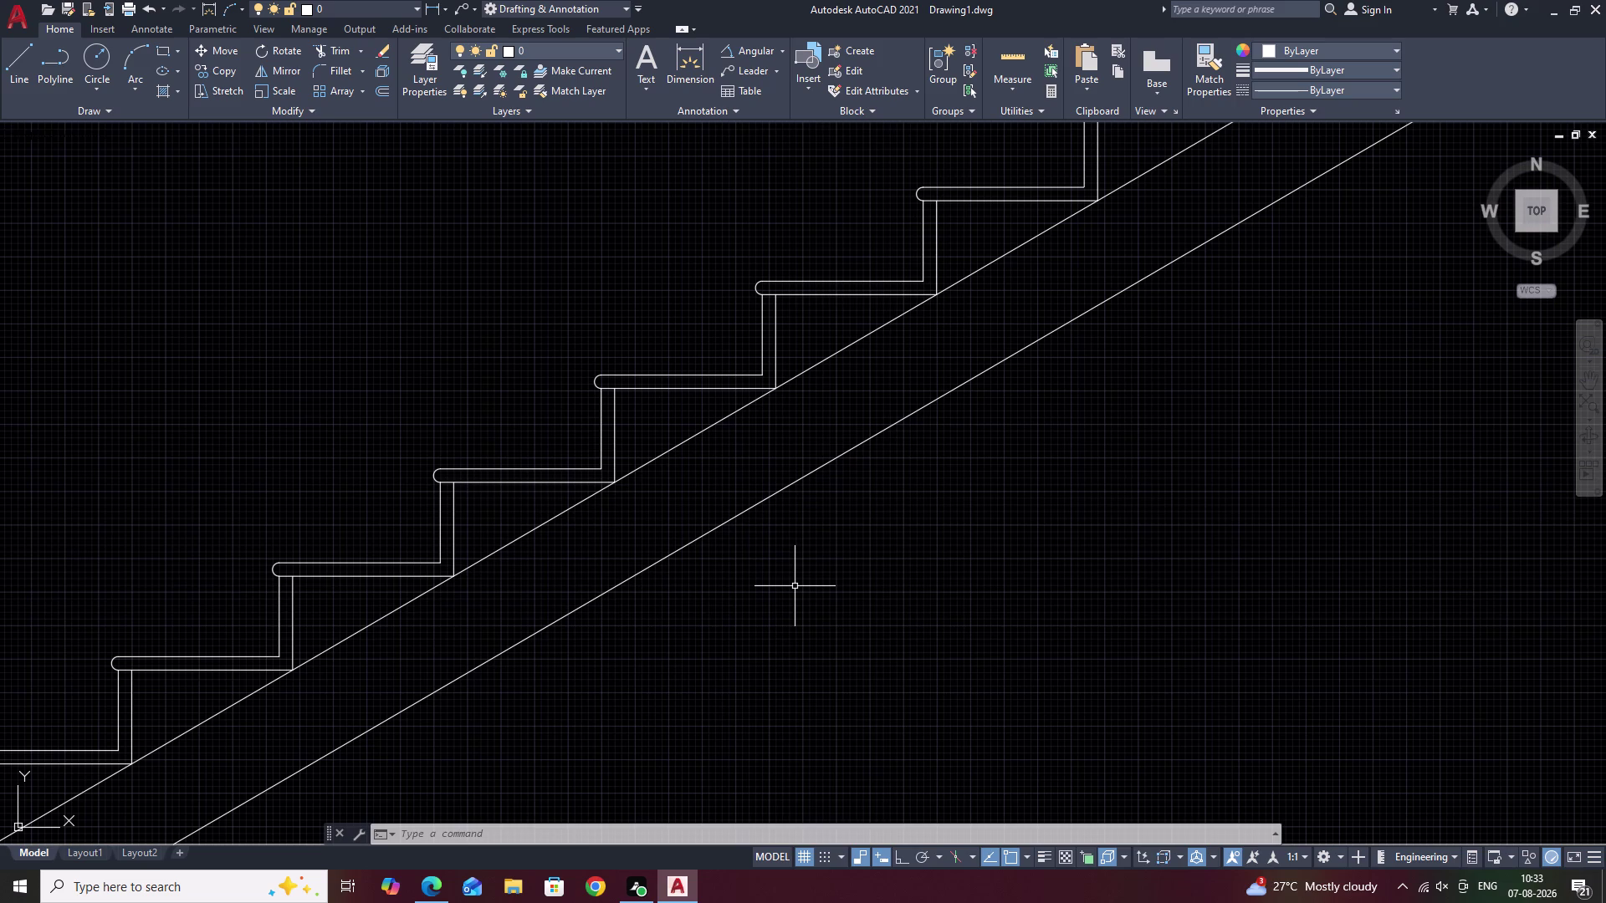
key(o)
key(space)
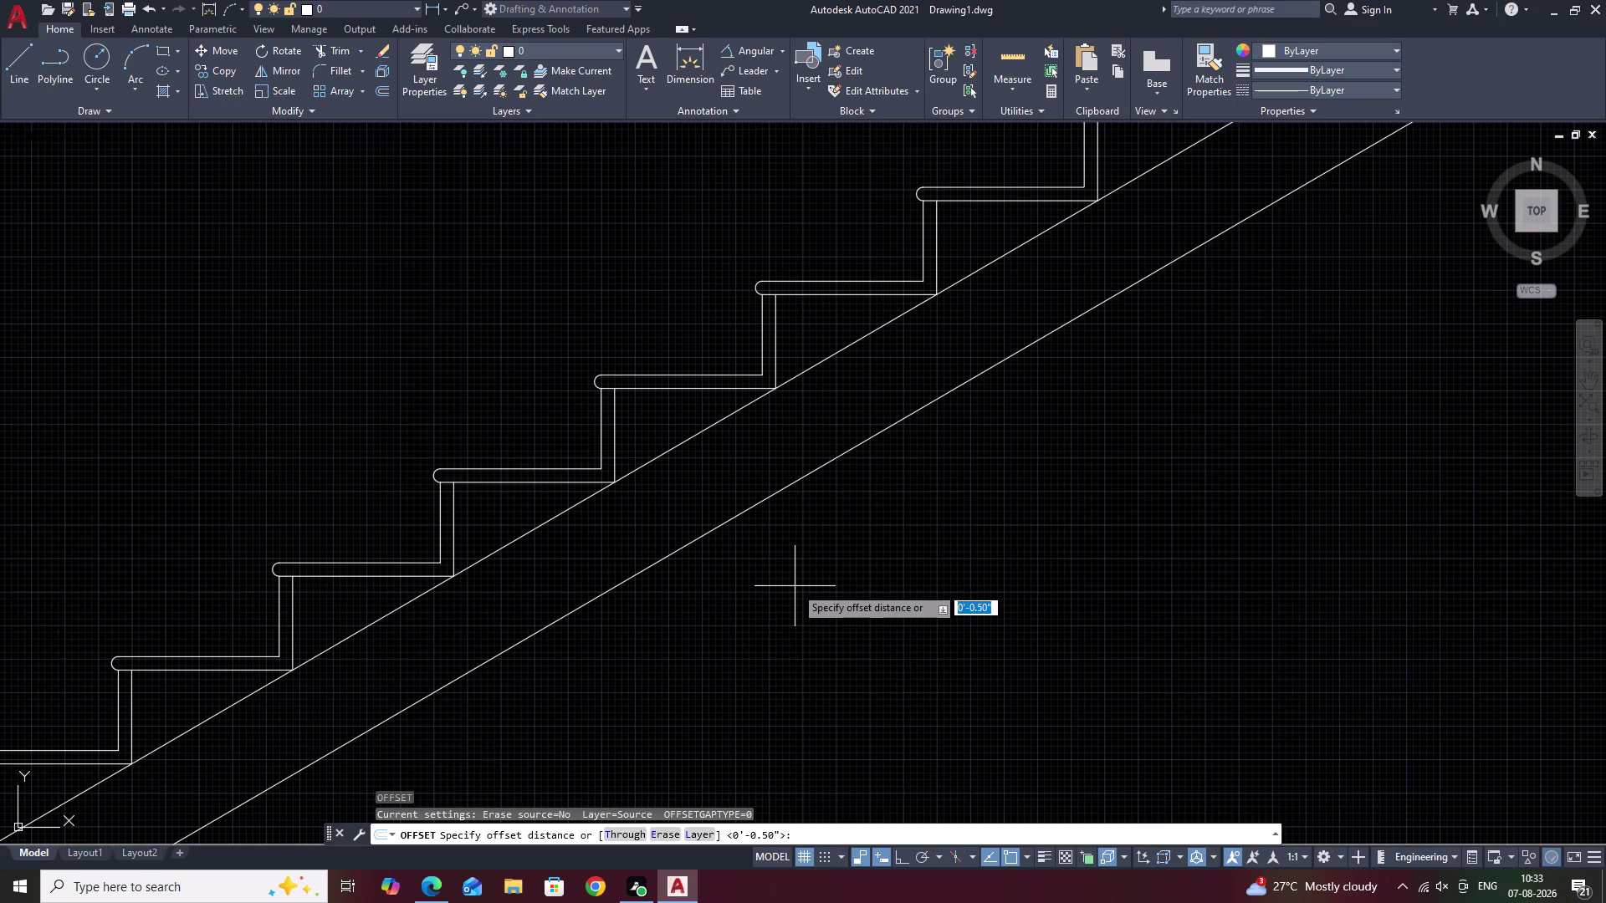
key(Escape)
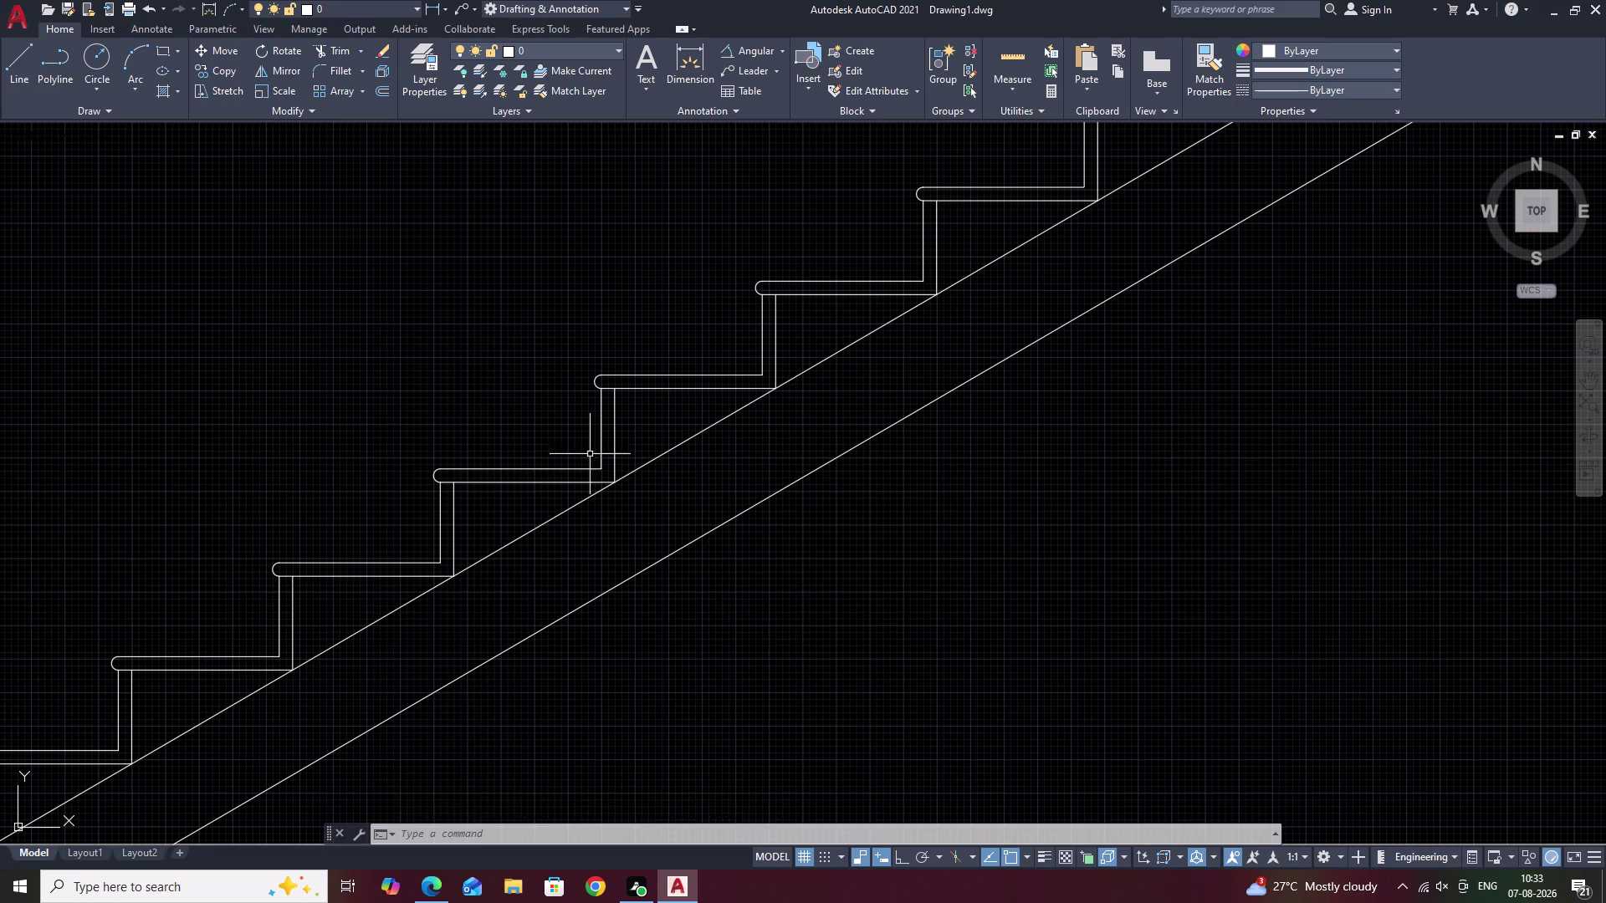
scroll(down, 3)
middle_drag(932, 411, 1062, 364)
scroll(up, 3)
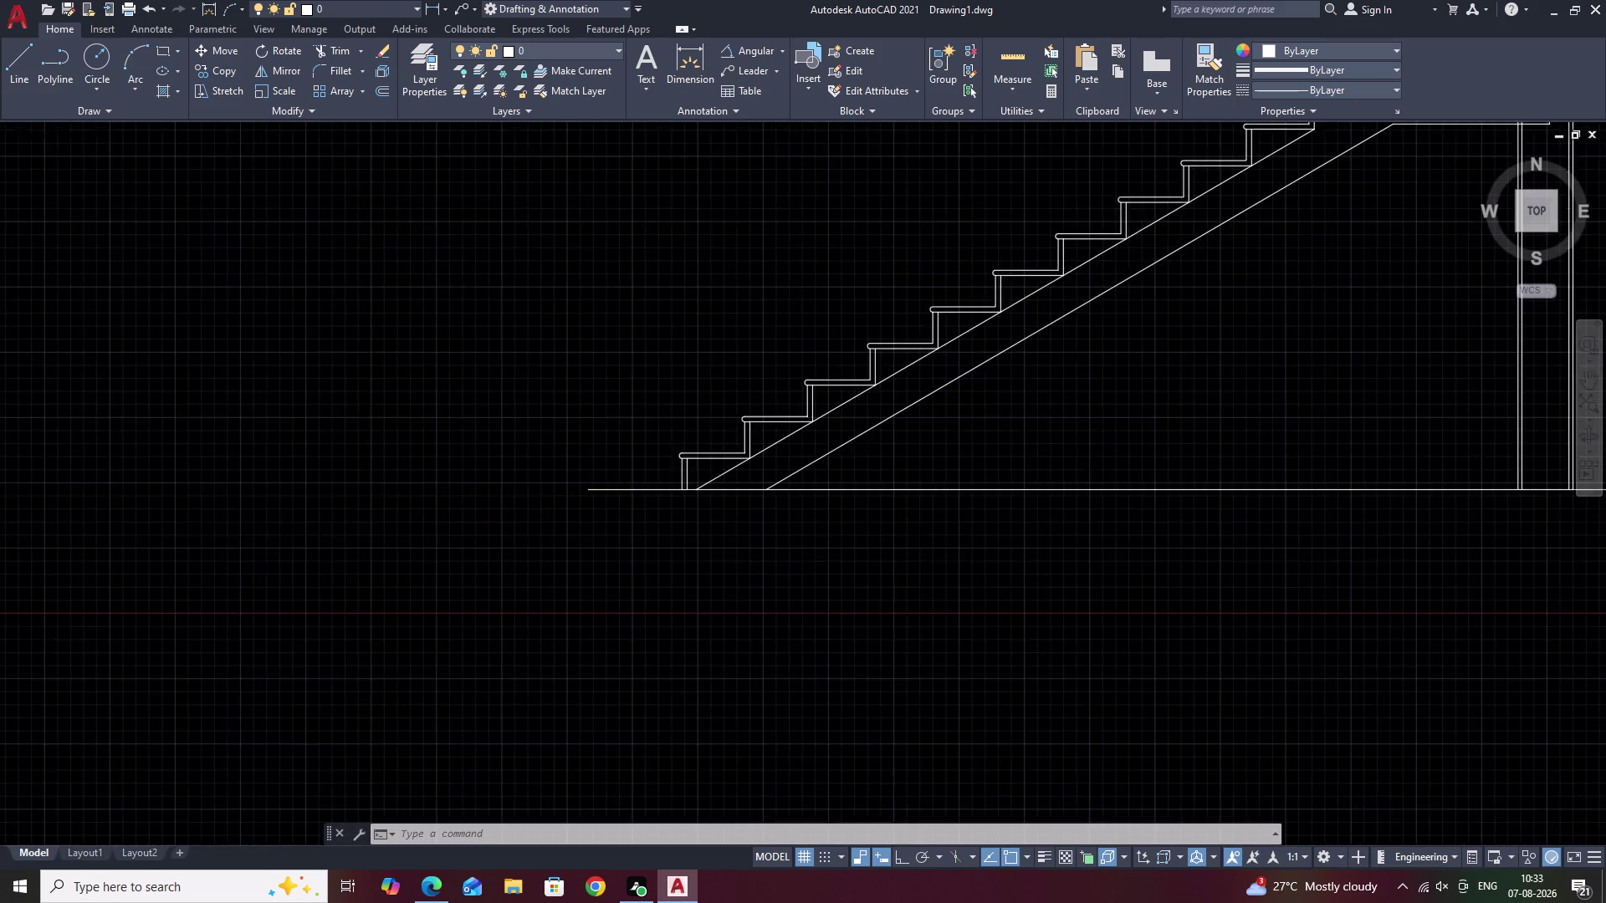
scroll(down, 3)
middle_drag(865, 437, 842, 484)
scroll(up, 3)
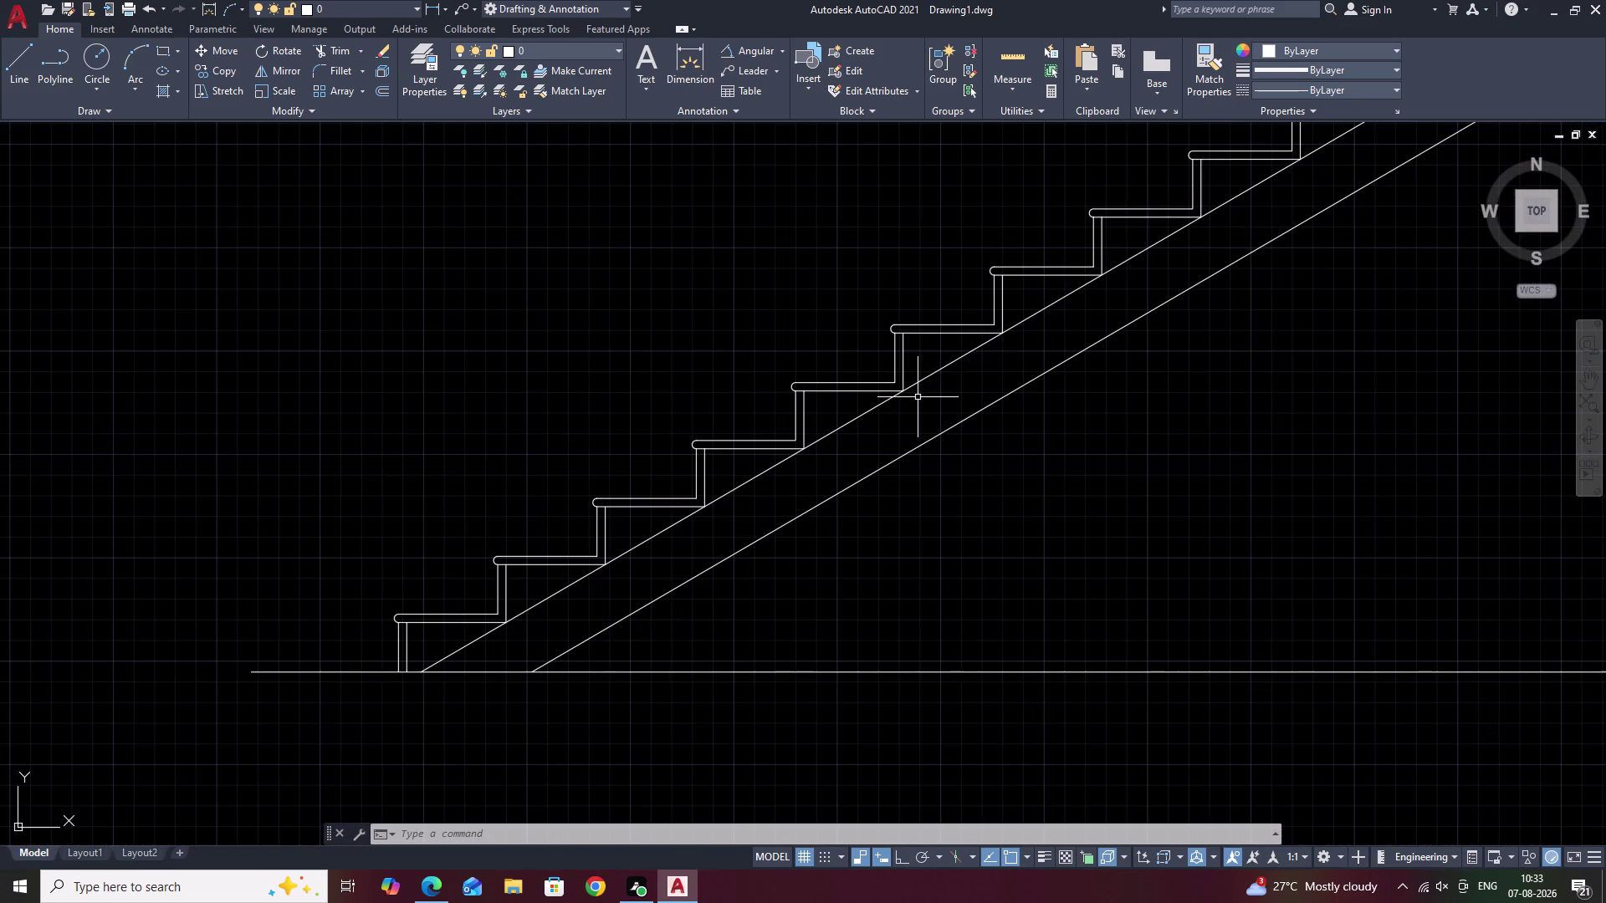
click(945, 431)
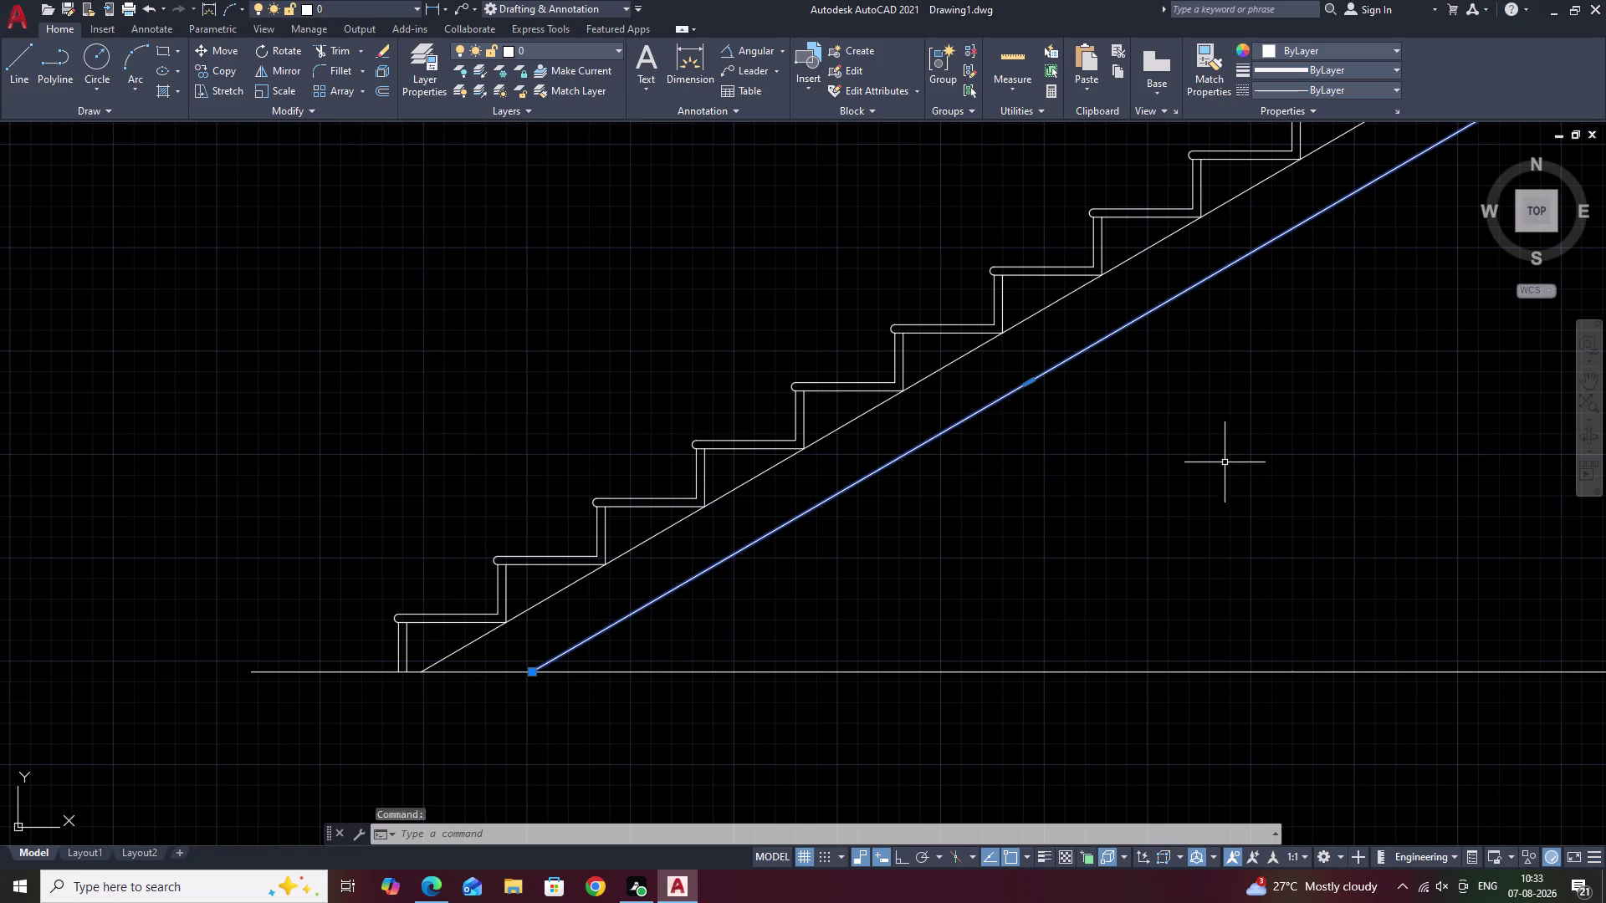
text(O)
key(space)
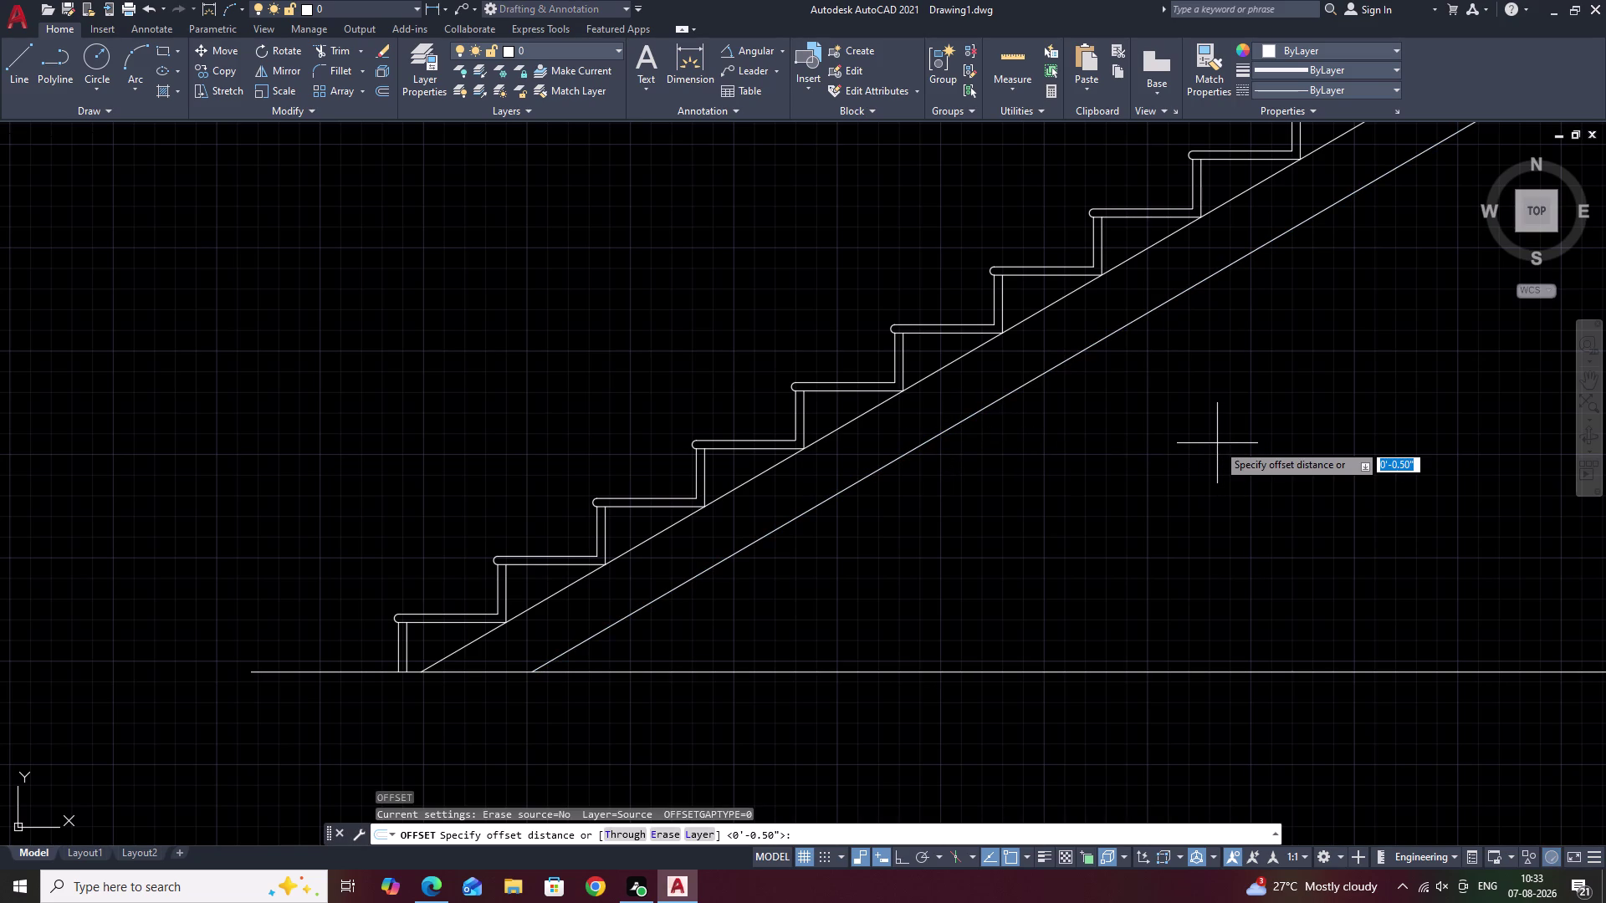
key(Escape)
key(Escape)
key(Escape)
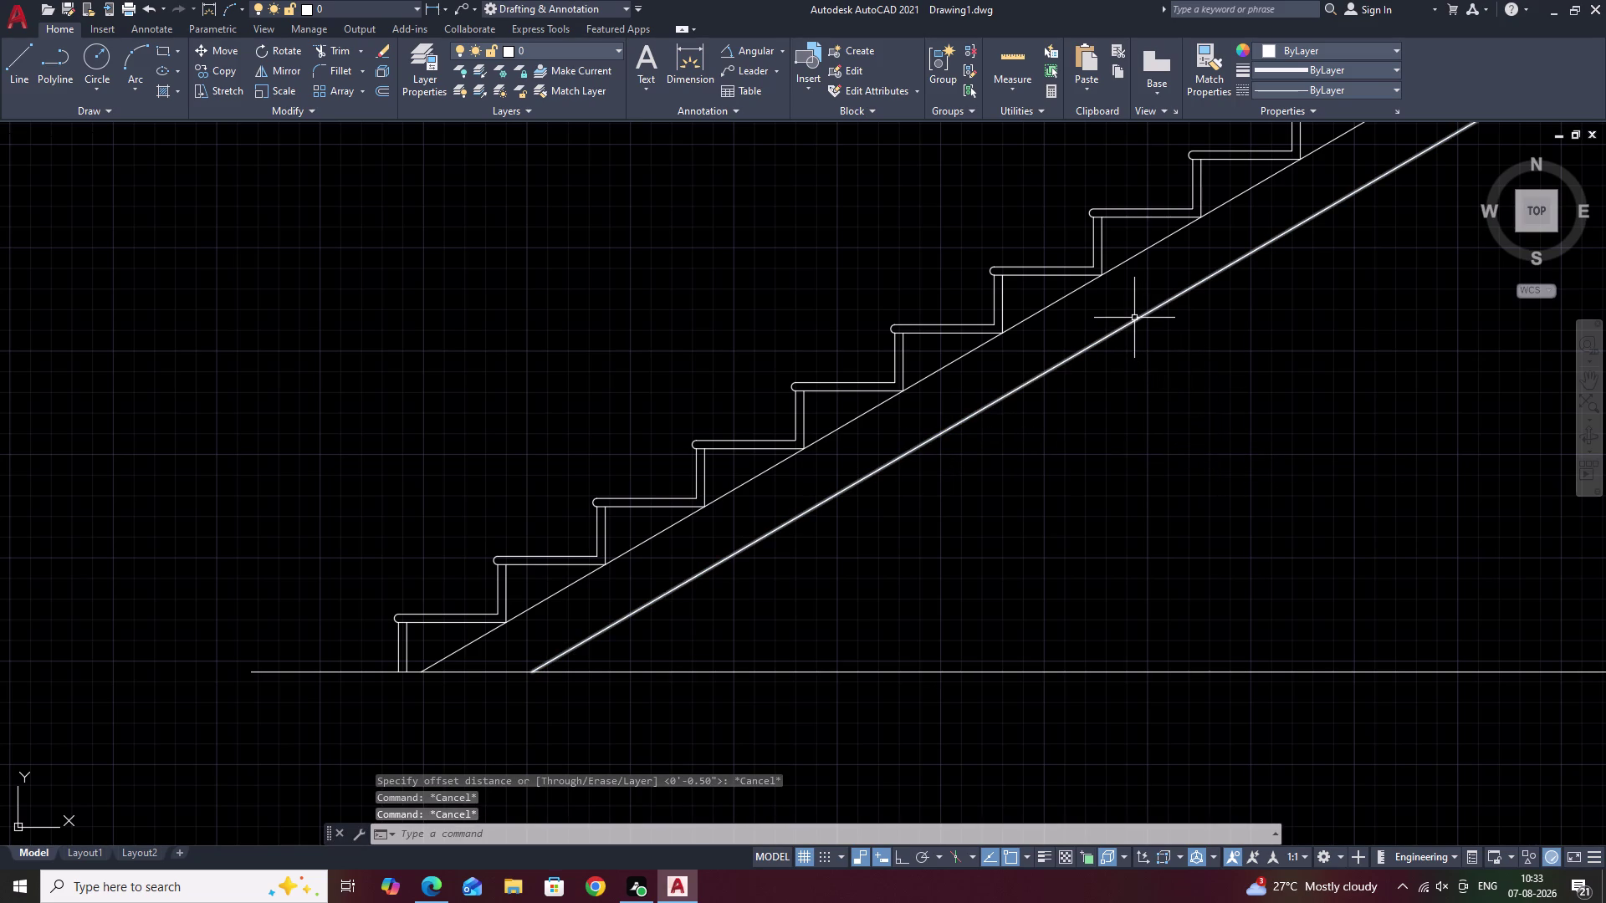
click(1134, 318)
text(E)
key(space)
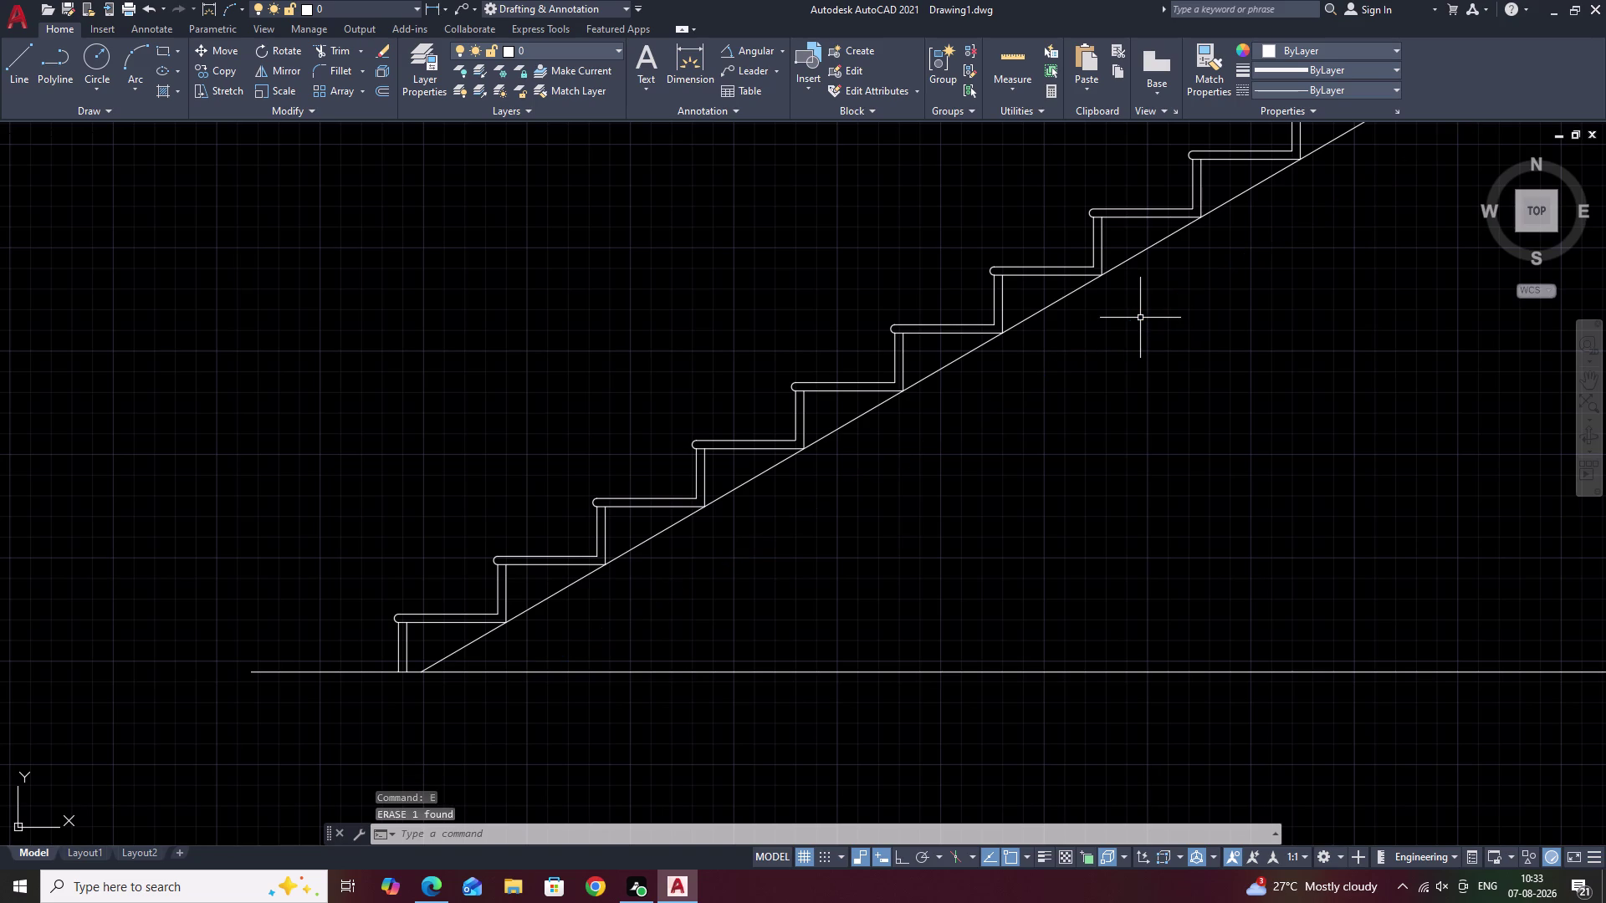
scroll(down, 3)
middle_drag(1191, 324, 1030, 430)
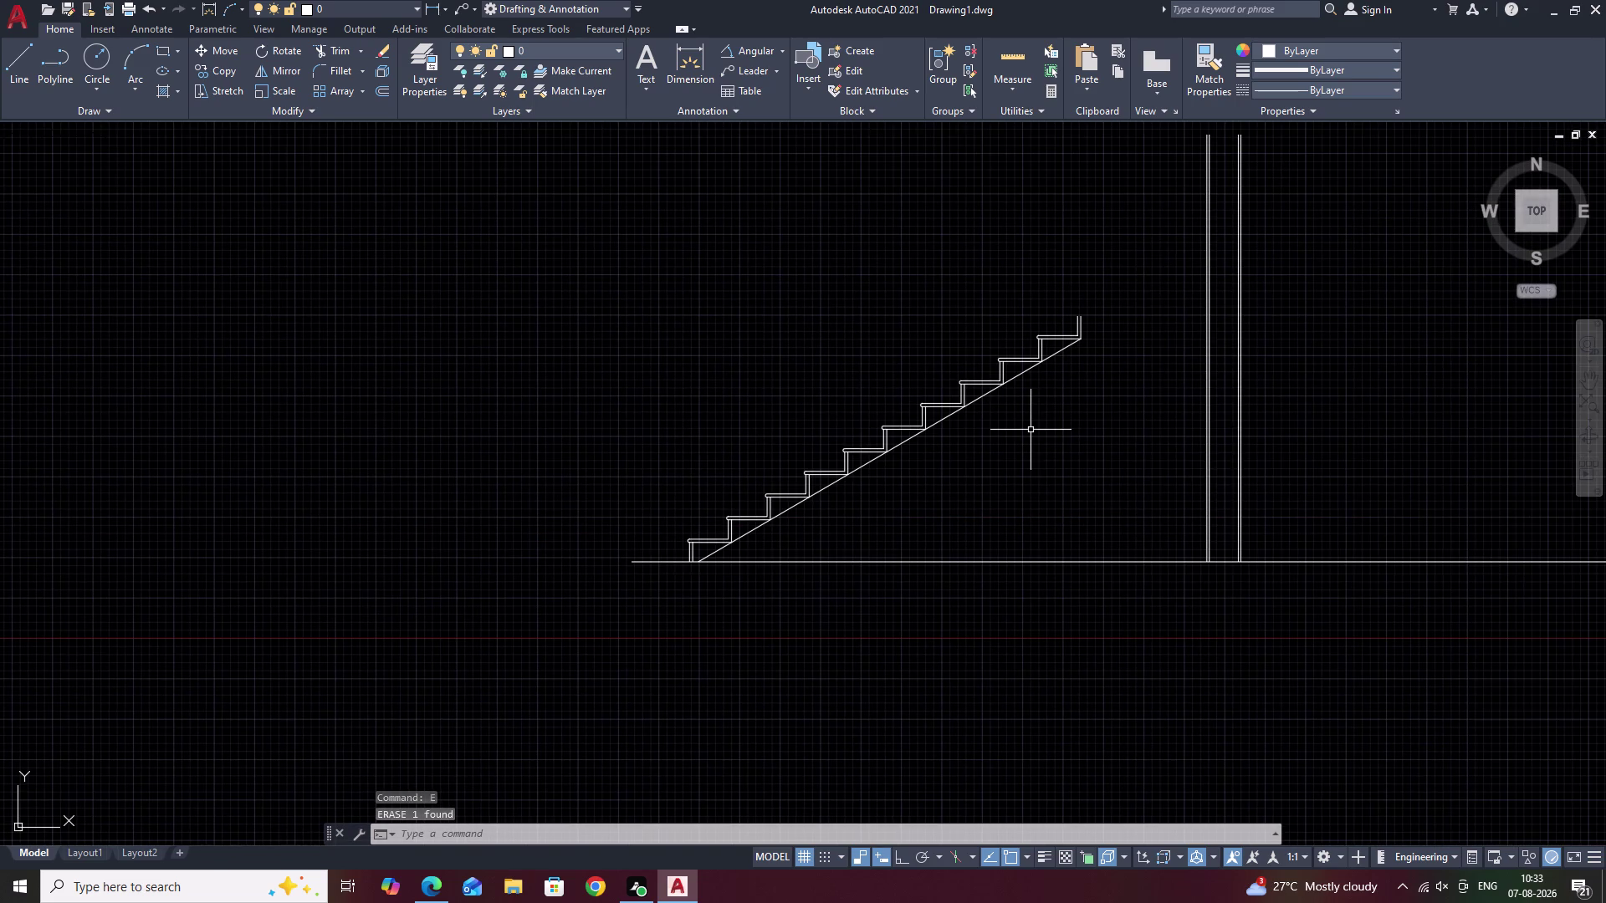
key(ctrl+z)
scroll(down, 3)
middle_drag(1173, 408, 1088, 428)
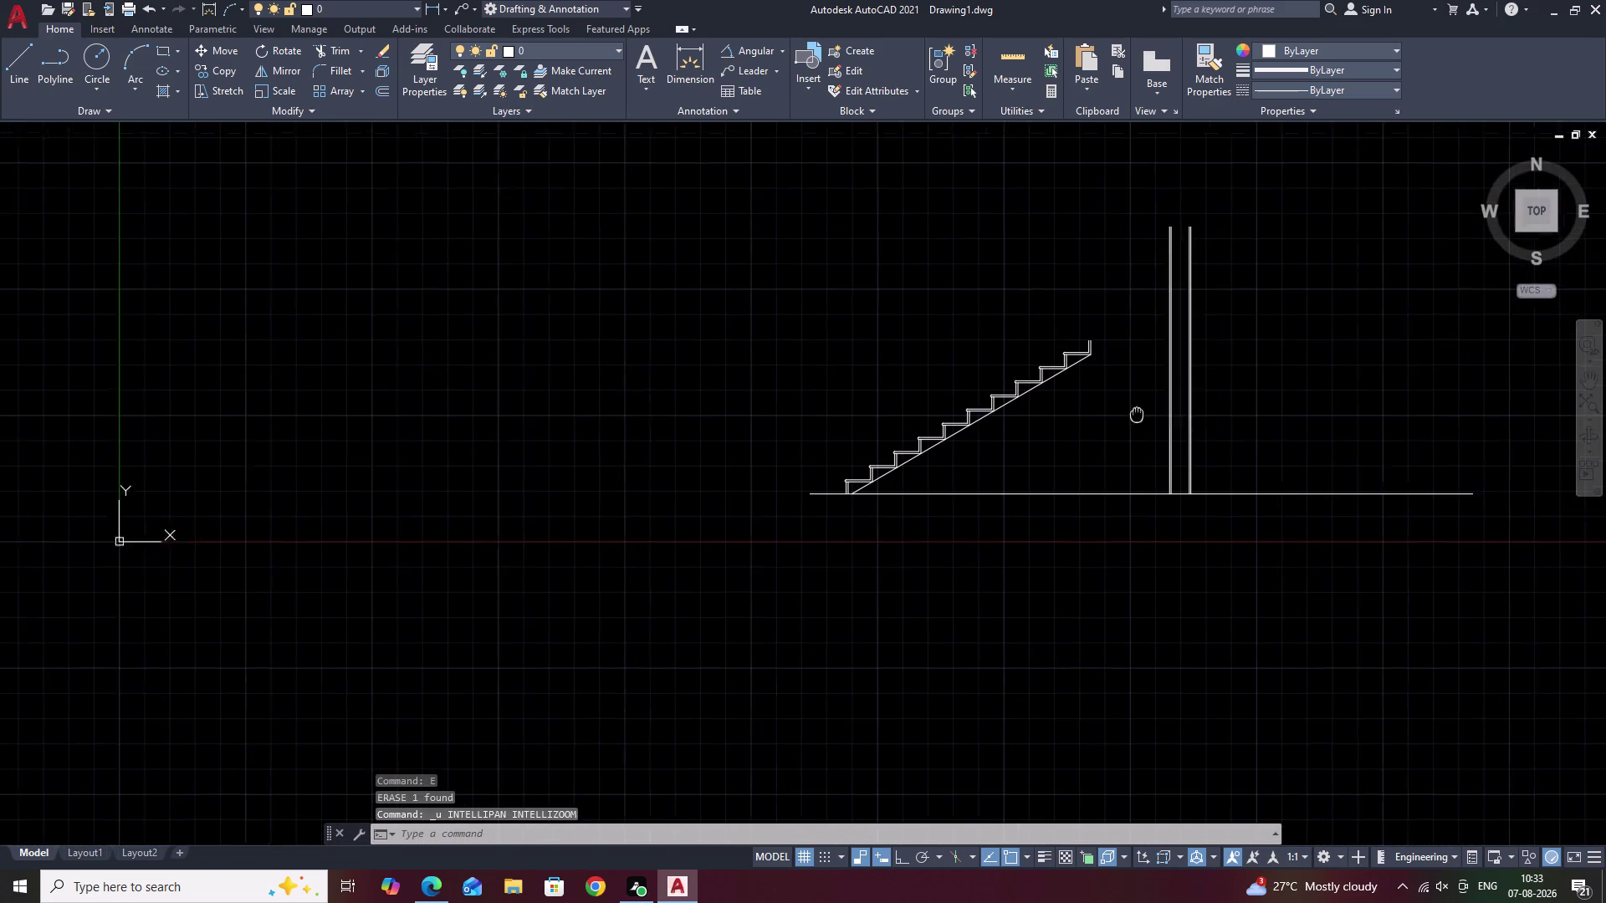
middle_drag(1088, 429, 1080, 430)
key(ctrl+z)
key(ctrl+z)
Lasso-select the stair and slab outlines around the top landing.
scroll(down, 3)
middle_drag(1114, 422, 990, 478)
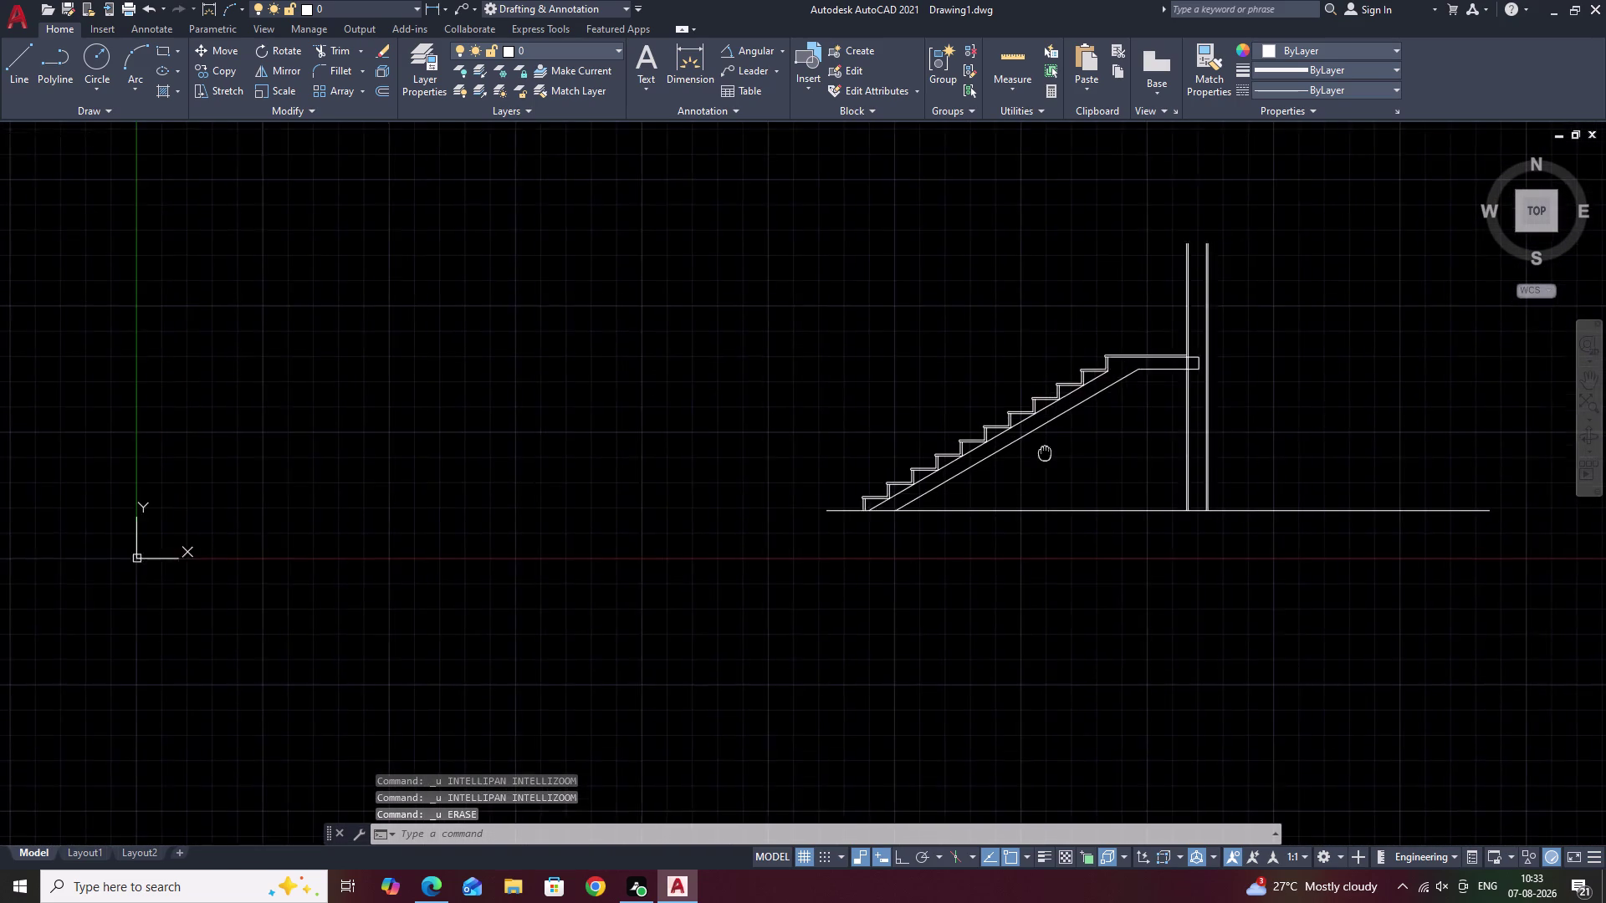
middle_drag(990, 478, 985, 480)
scroll(up, 3)
drag(1140, 289, 943, 496)
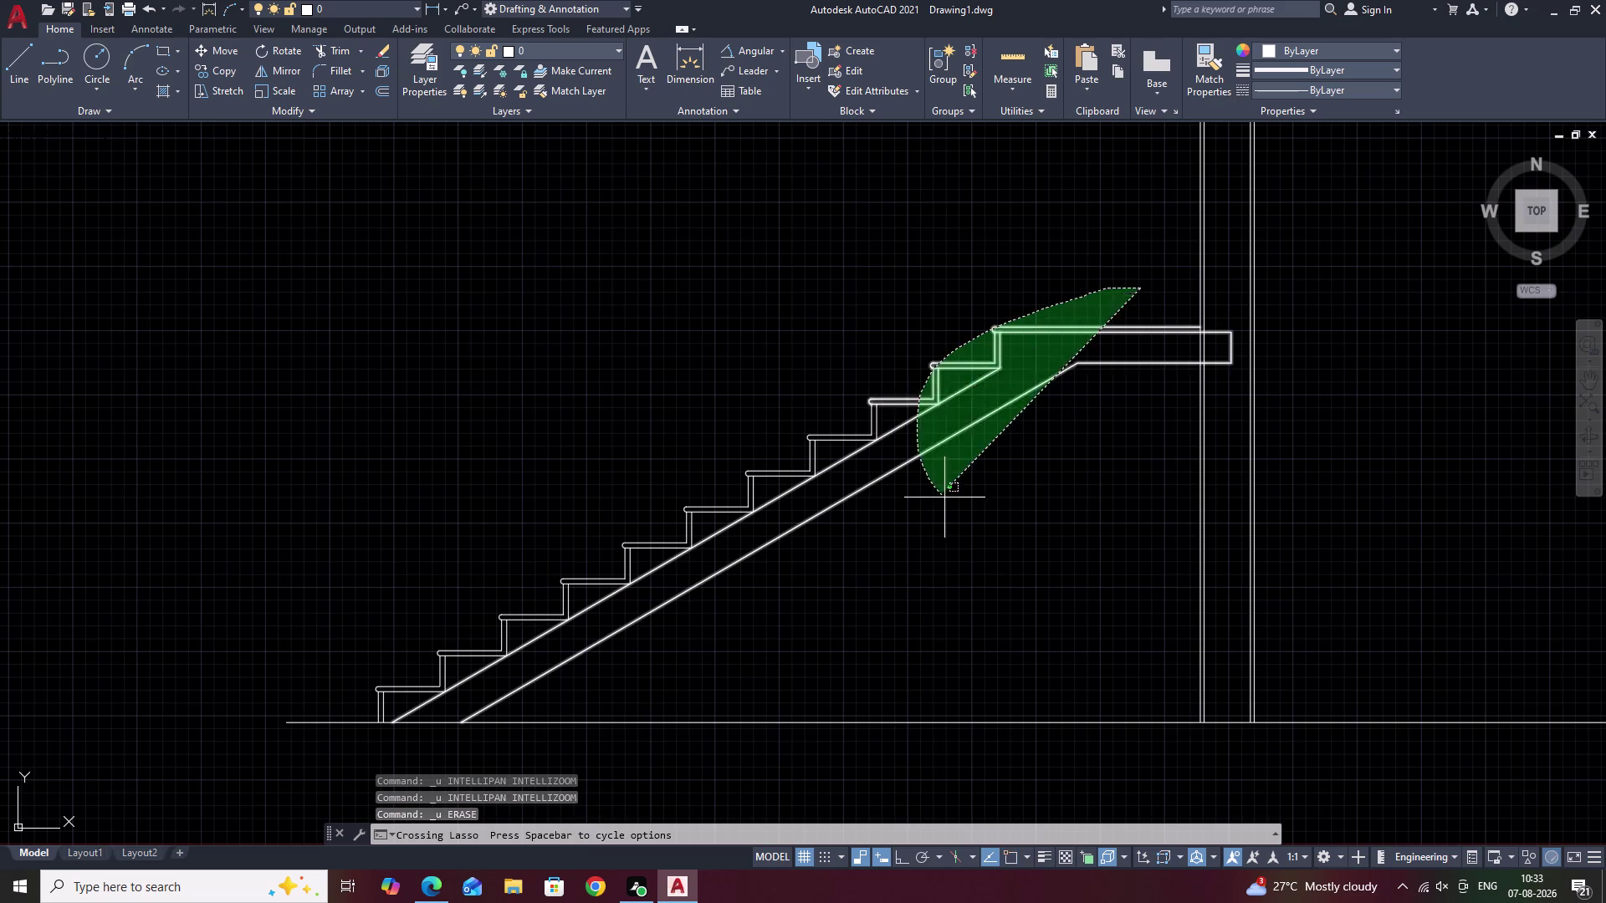
drag(944, 497, 945, 498)
Explode the selected outlines, then select the lower sloping underside line.
text(X)
key(space)
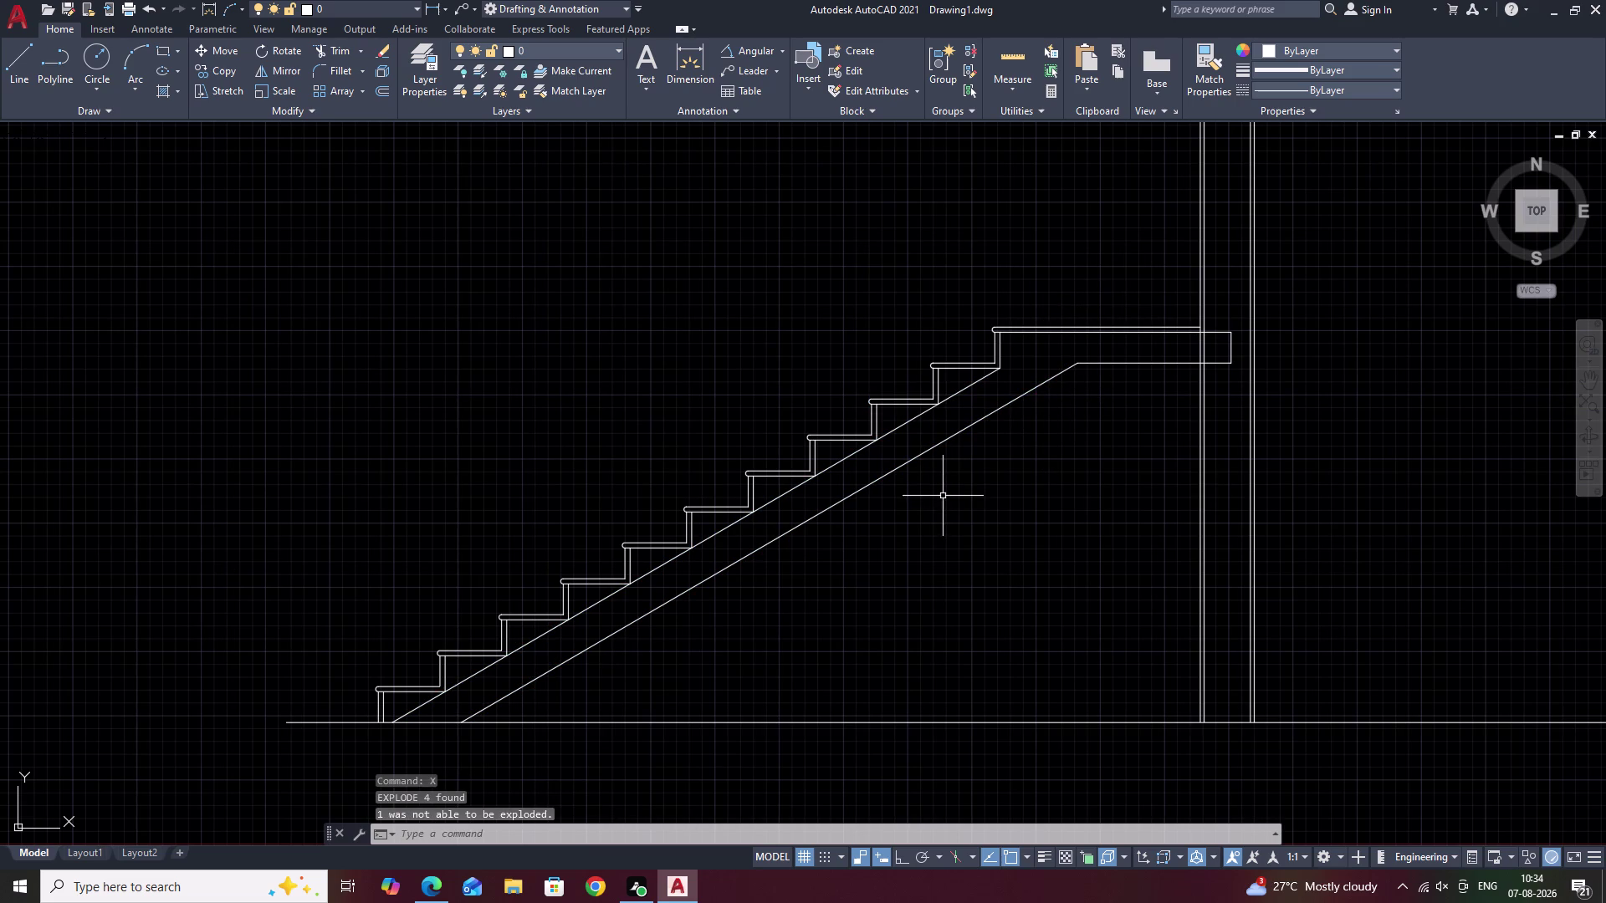
middle_drag(844, 572, 944, 491)
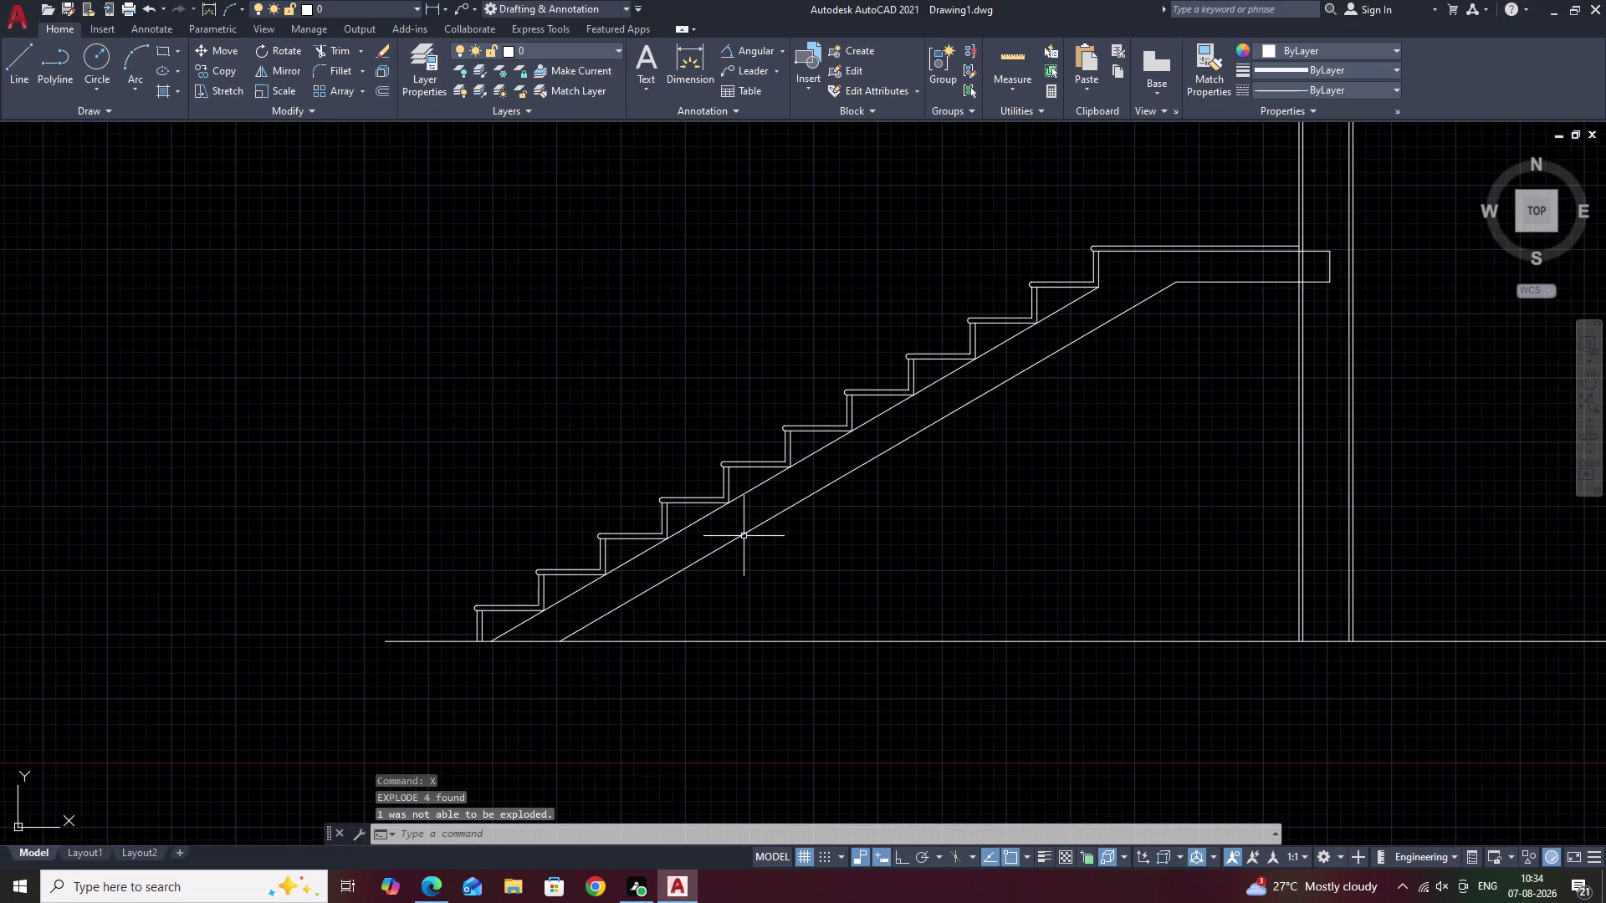
scroll(up, 3)
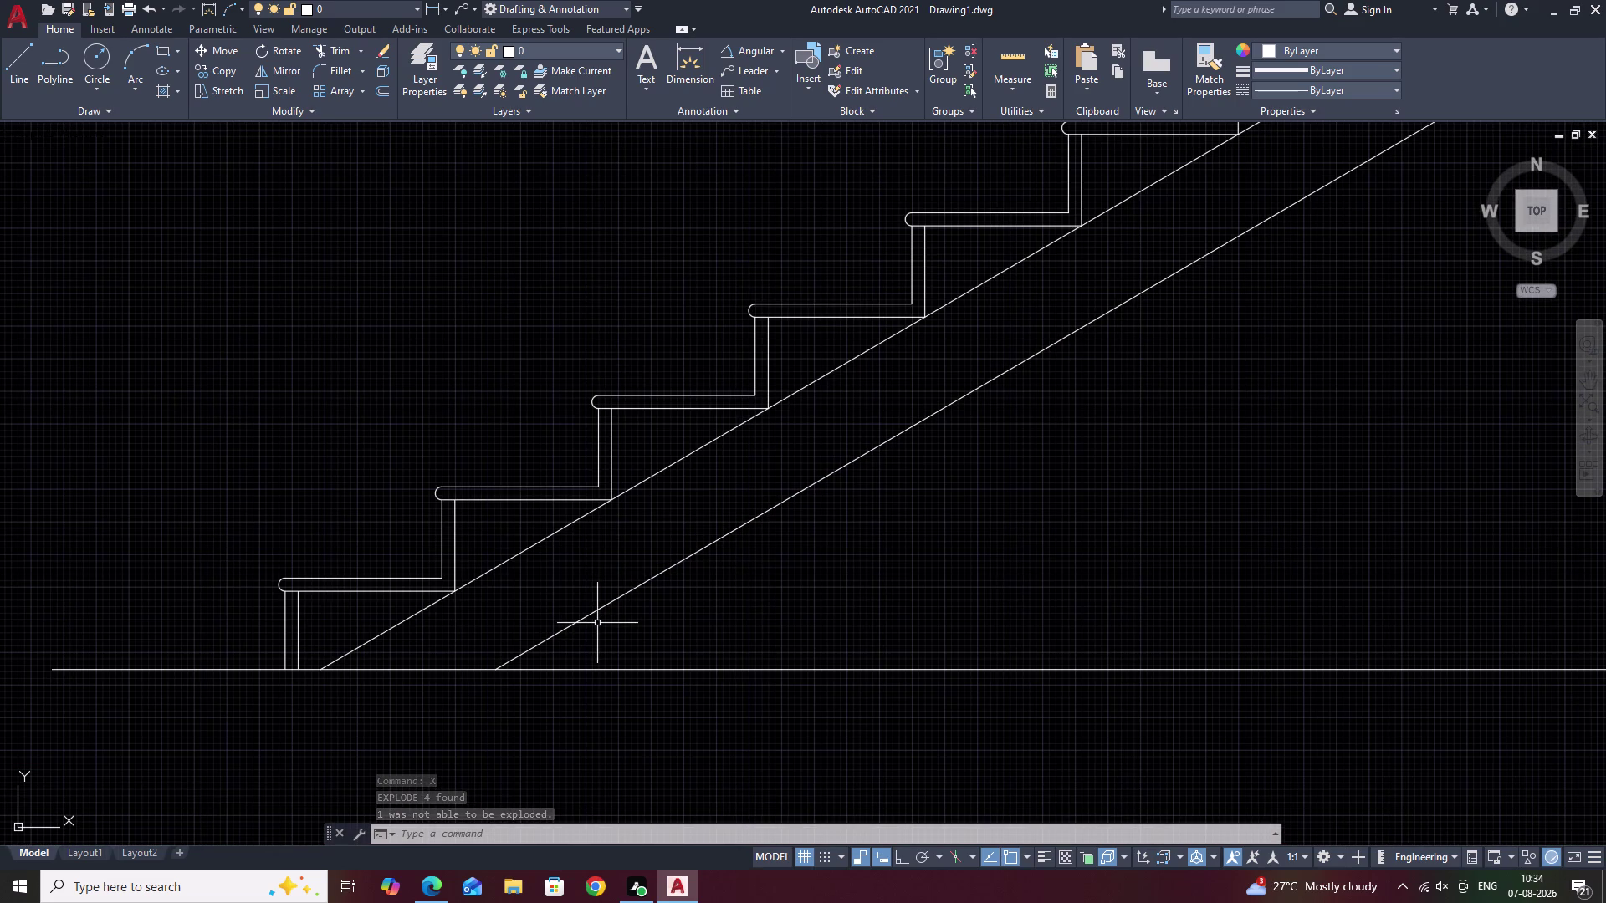
middle_drag(601, 620, 623, 570)
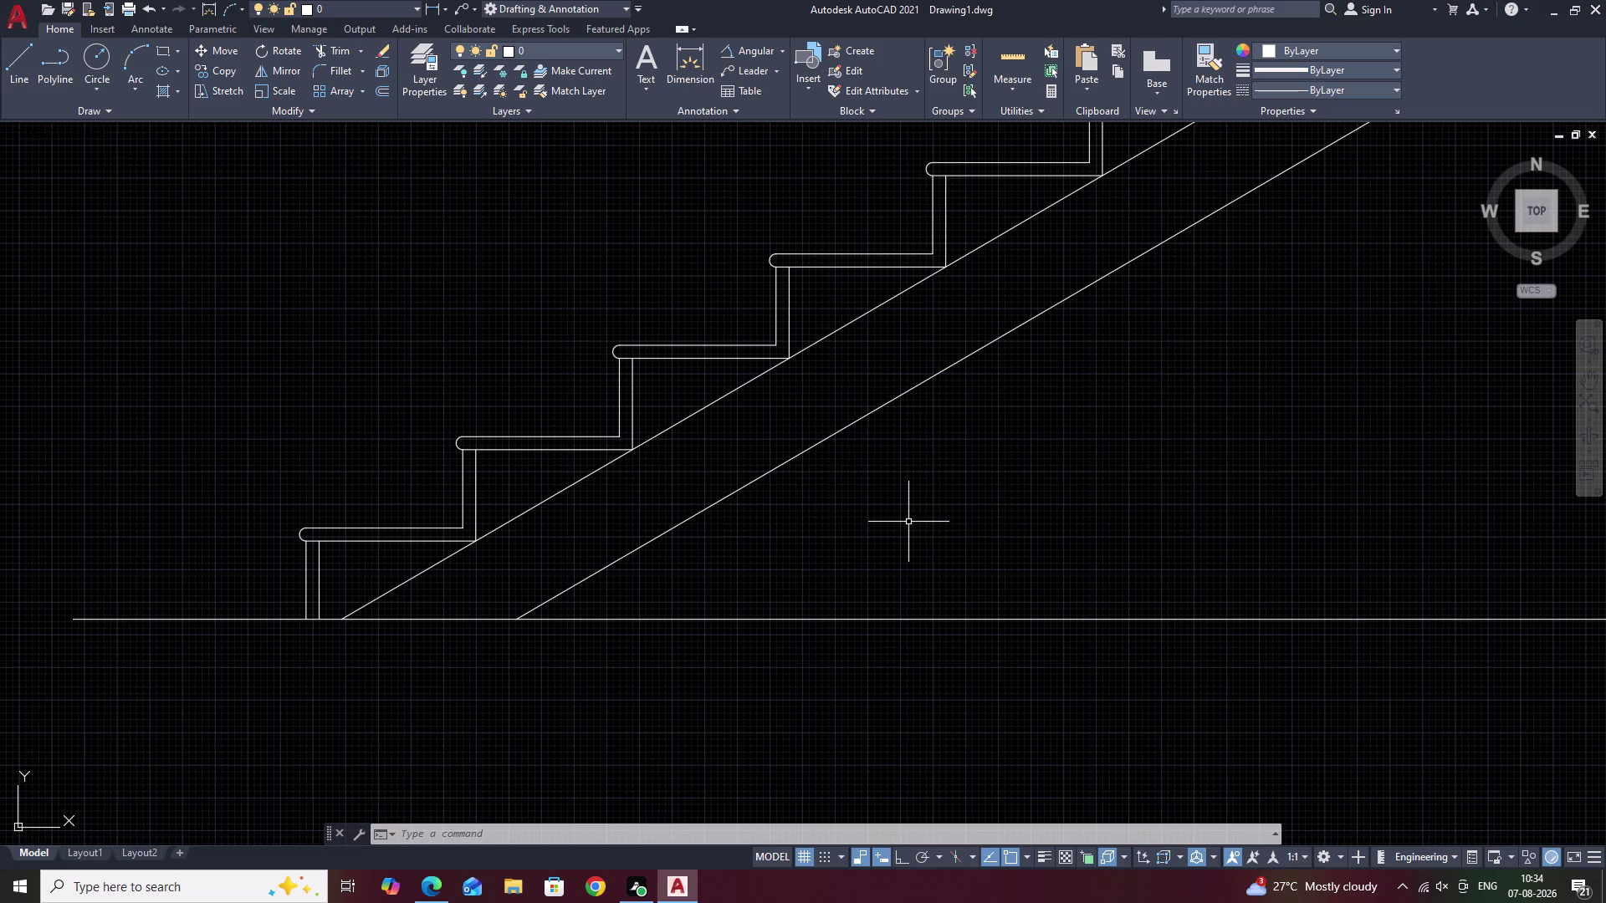
click(892, 403)
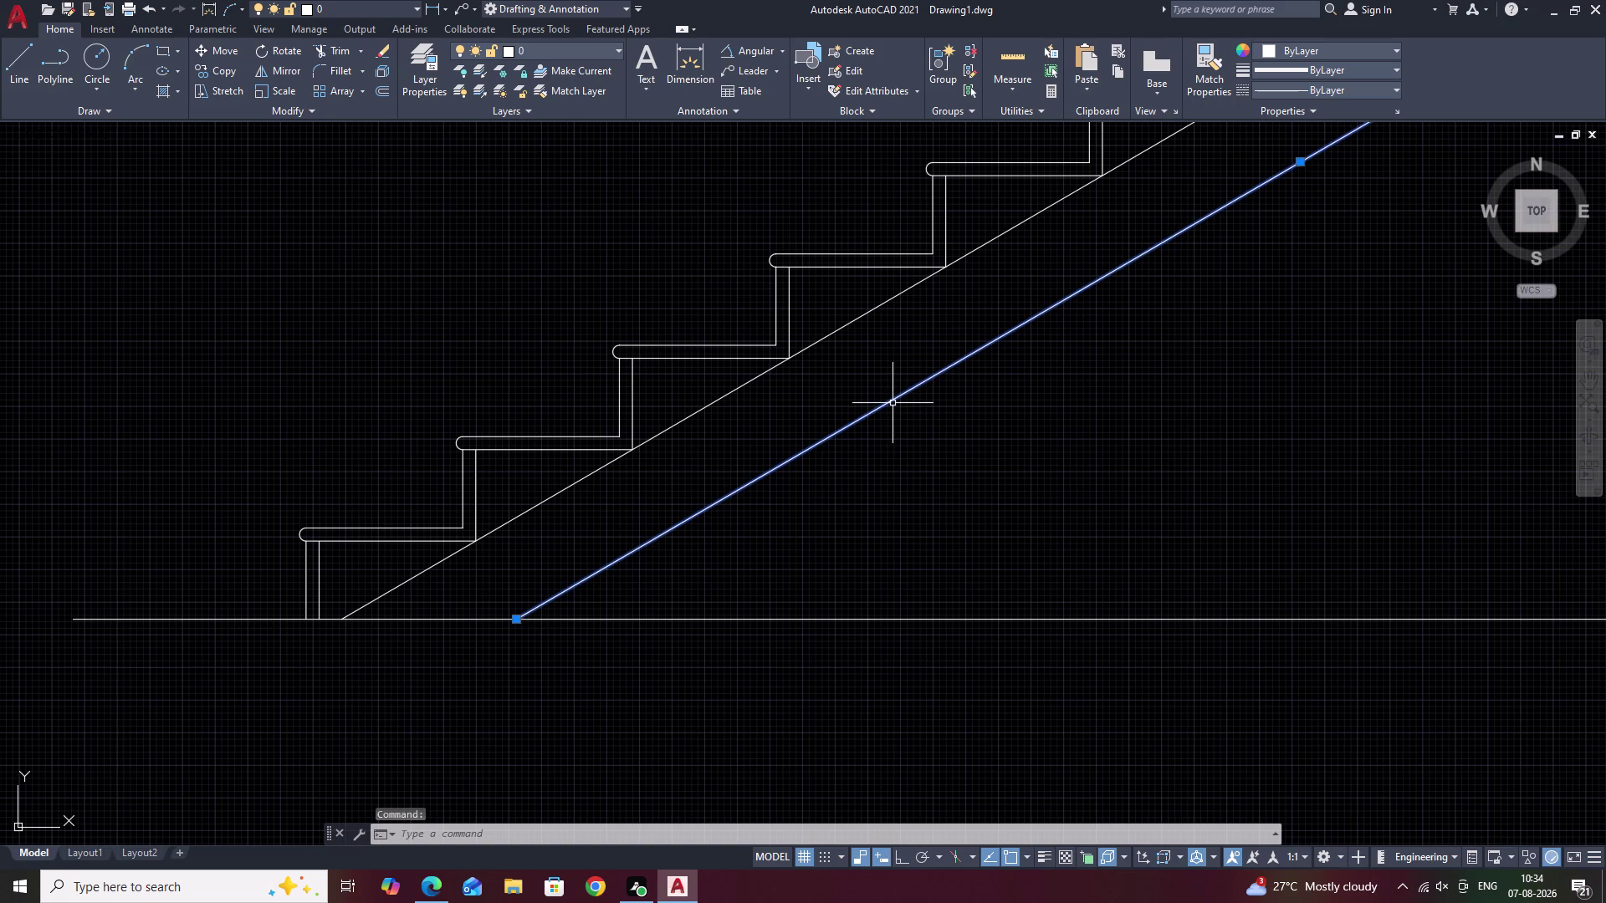
Erase the lower sloping underside line of the slab.
text(O)
key(space)
key(Escape)
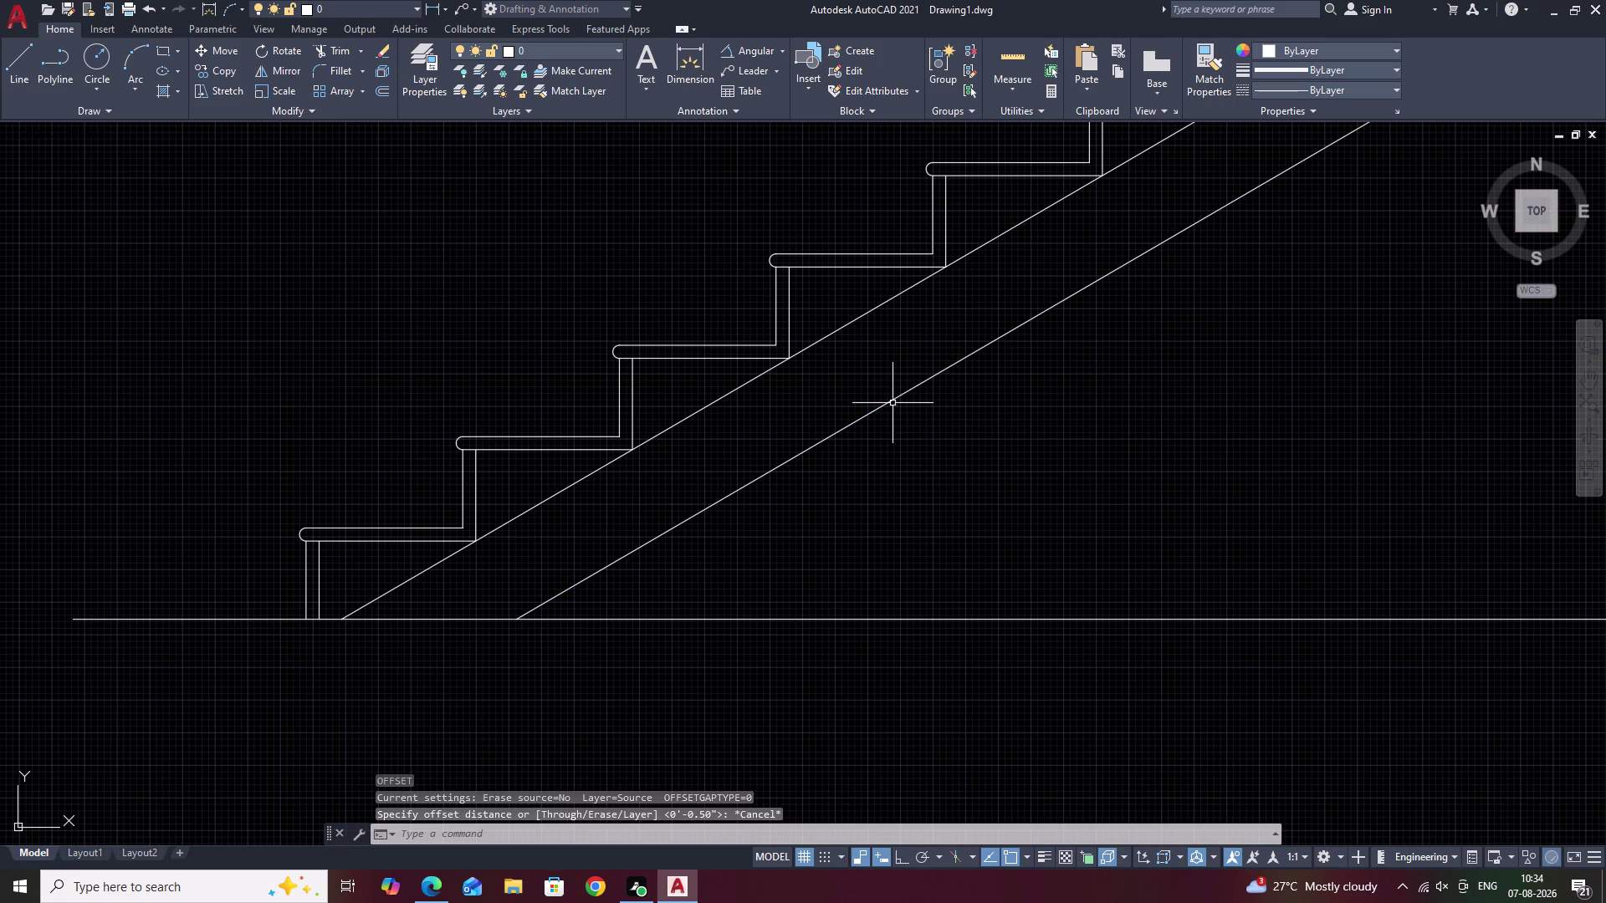
click(899, 395)
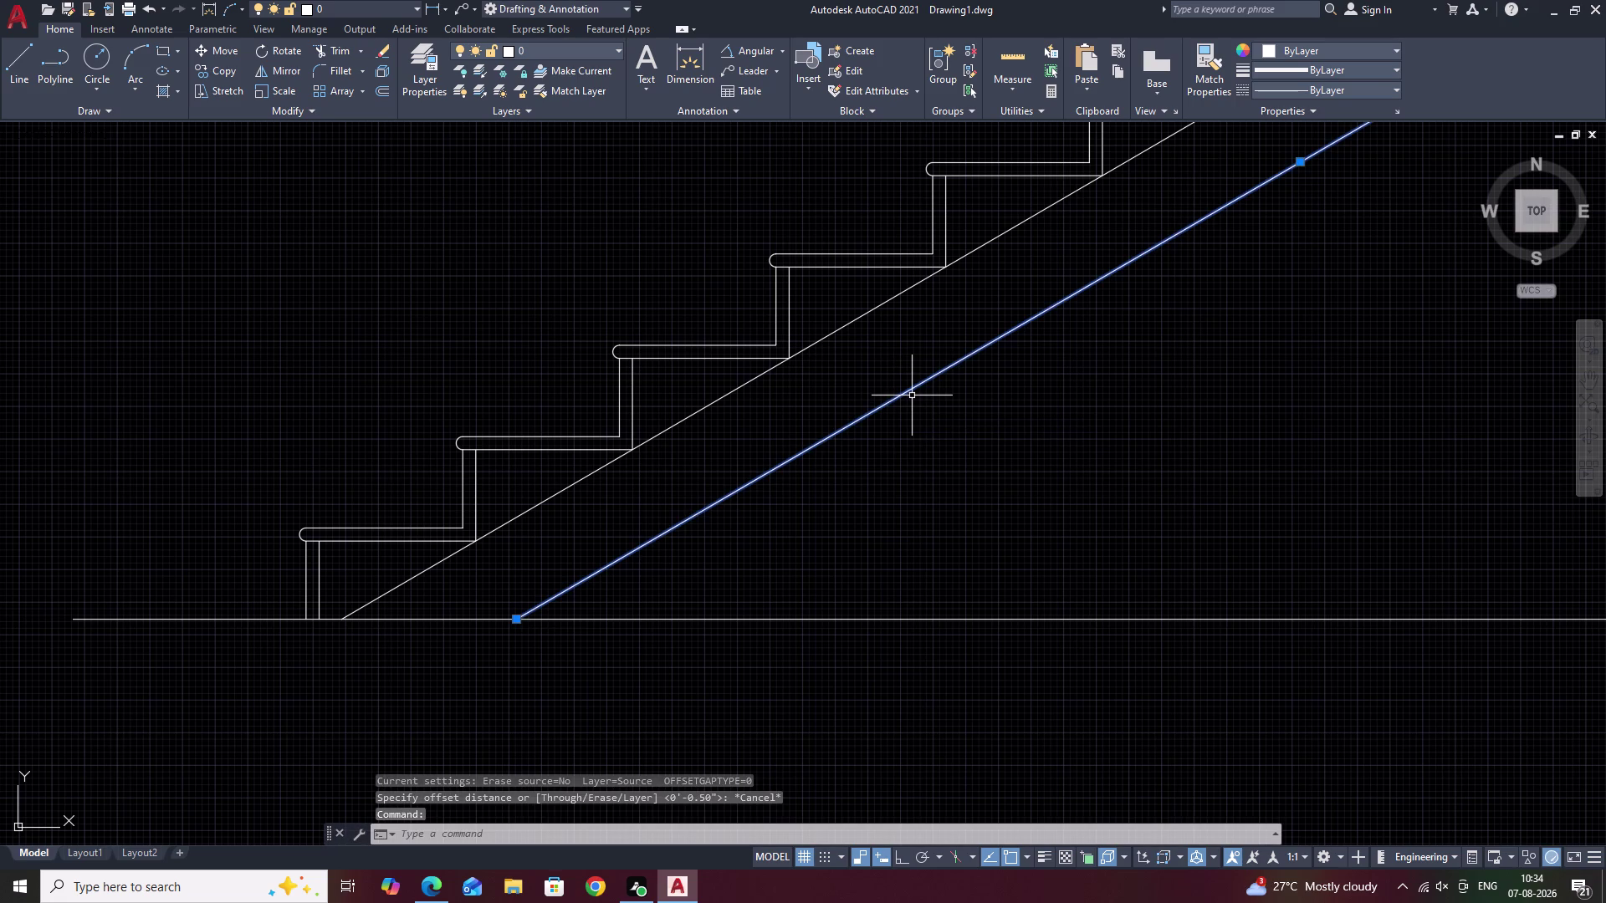
key(o)
key(BackSpace)
text(E)
key(space)
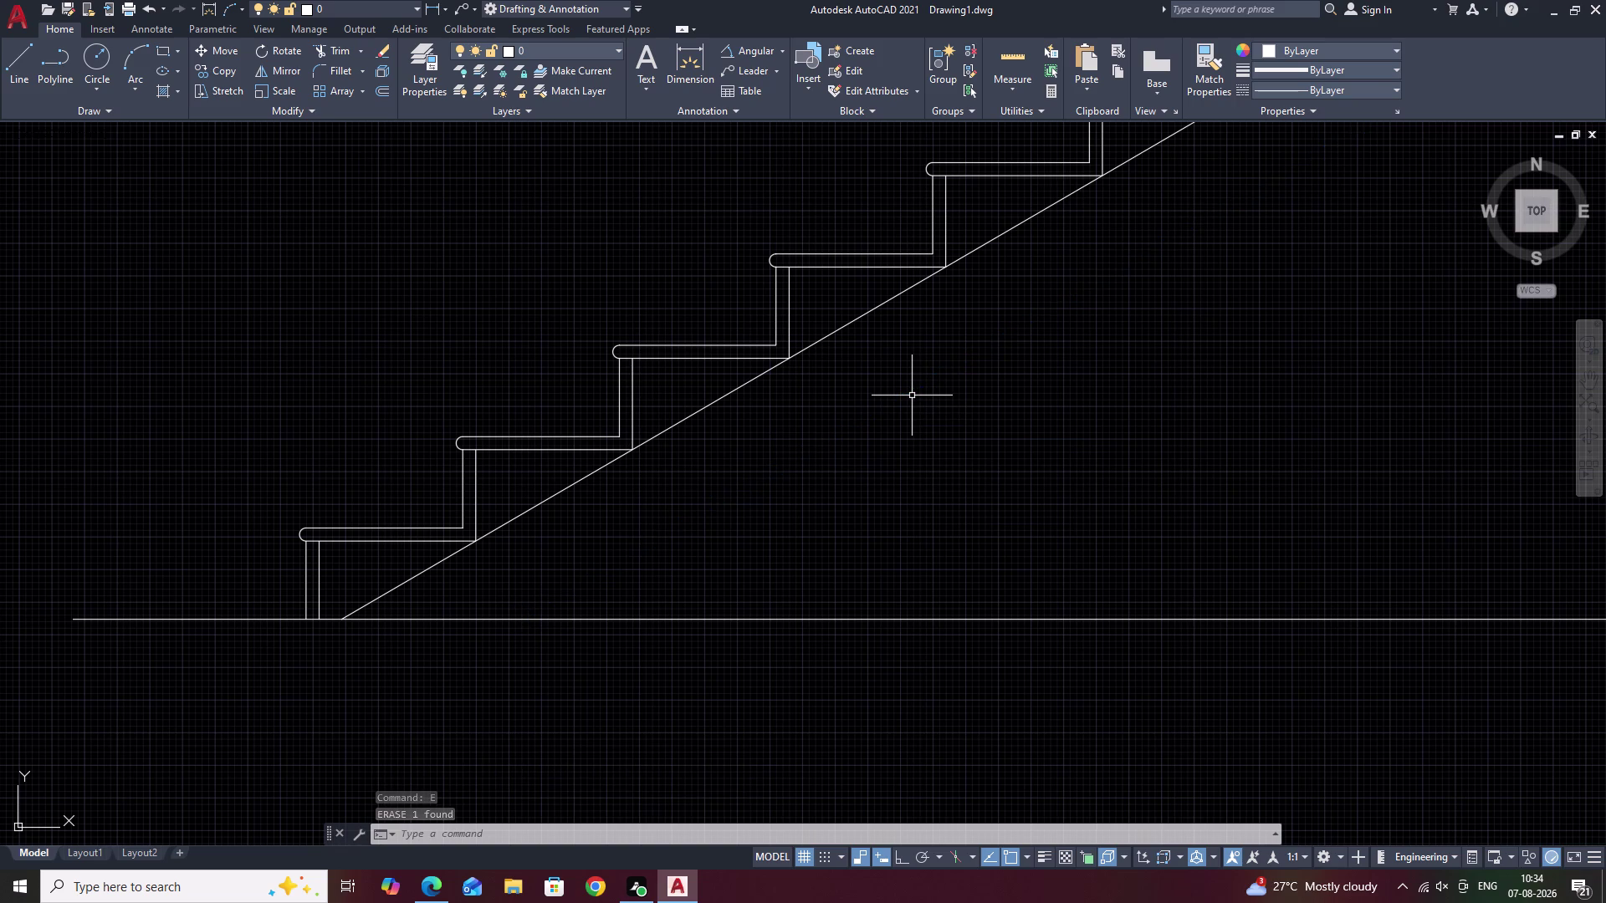
Offset the upper sloping line 8 units below it as the new underside.
text(8)
key(space)
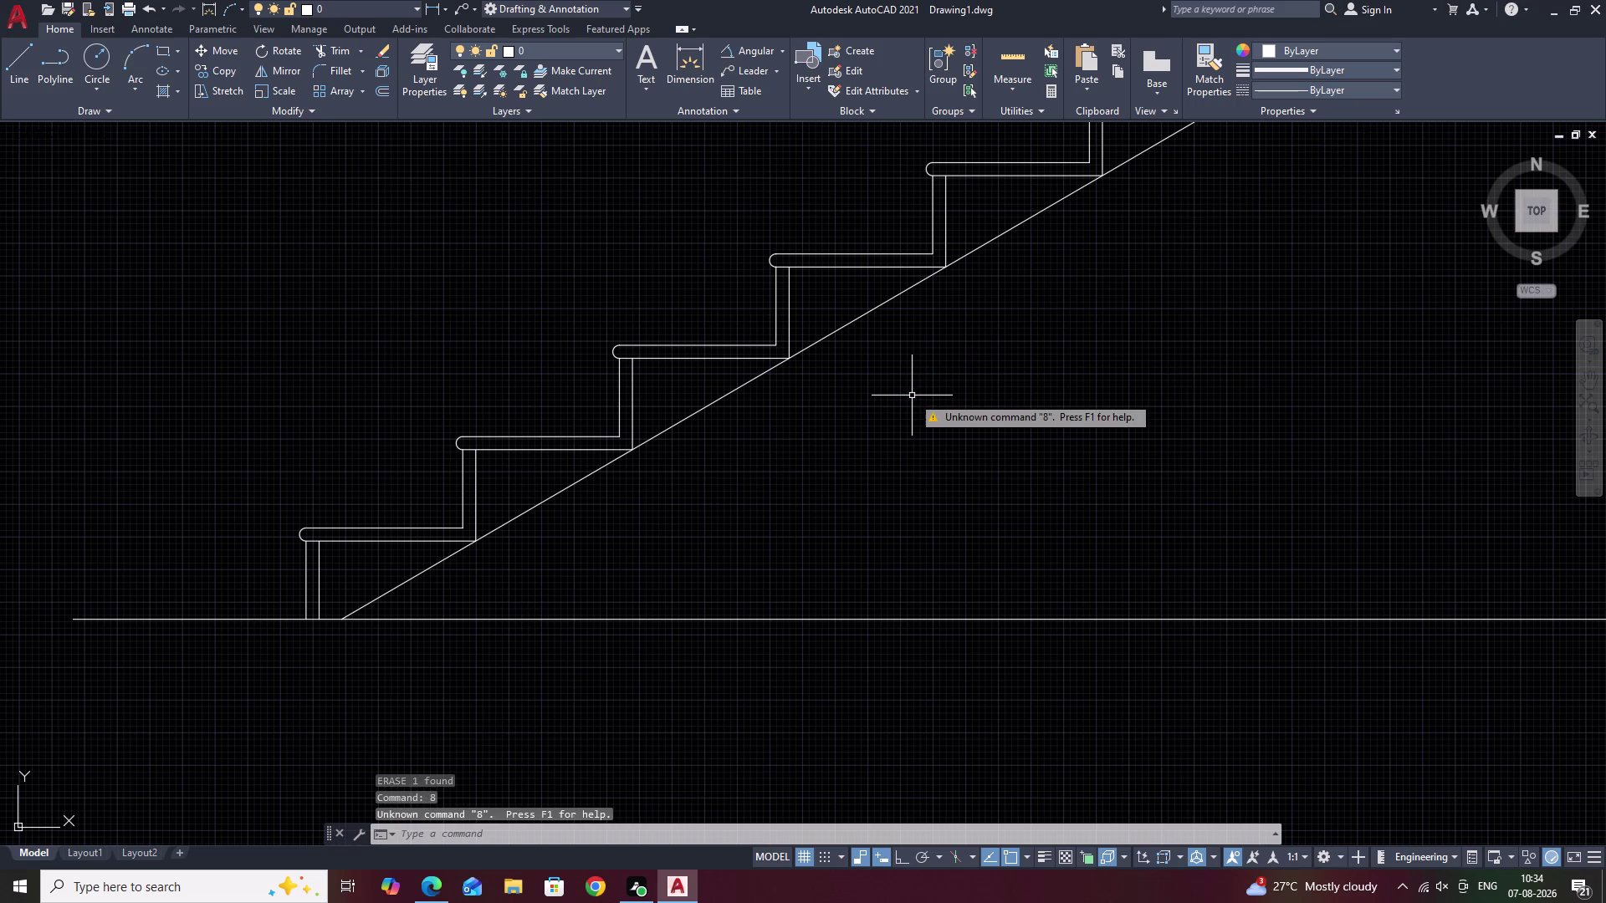
key(Escape)
text(O 8)
key(space)
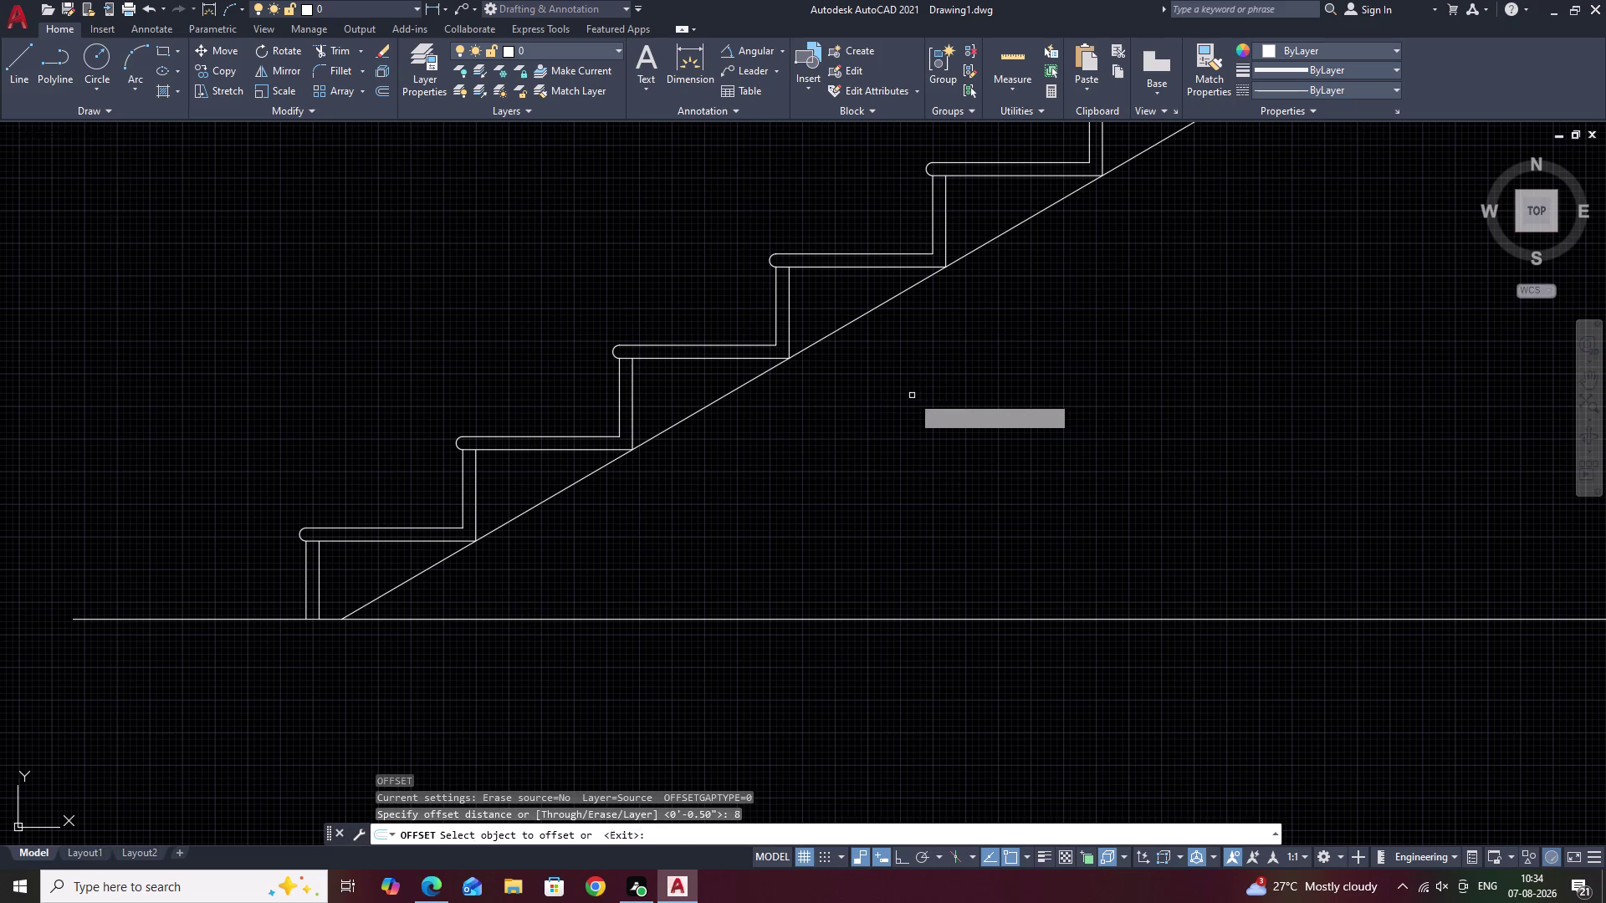
click(873, 309)
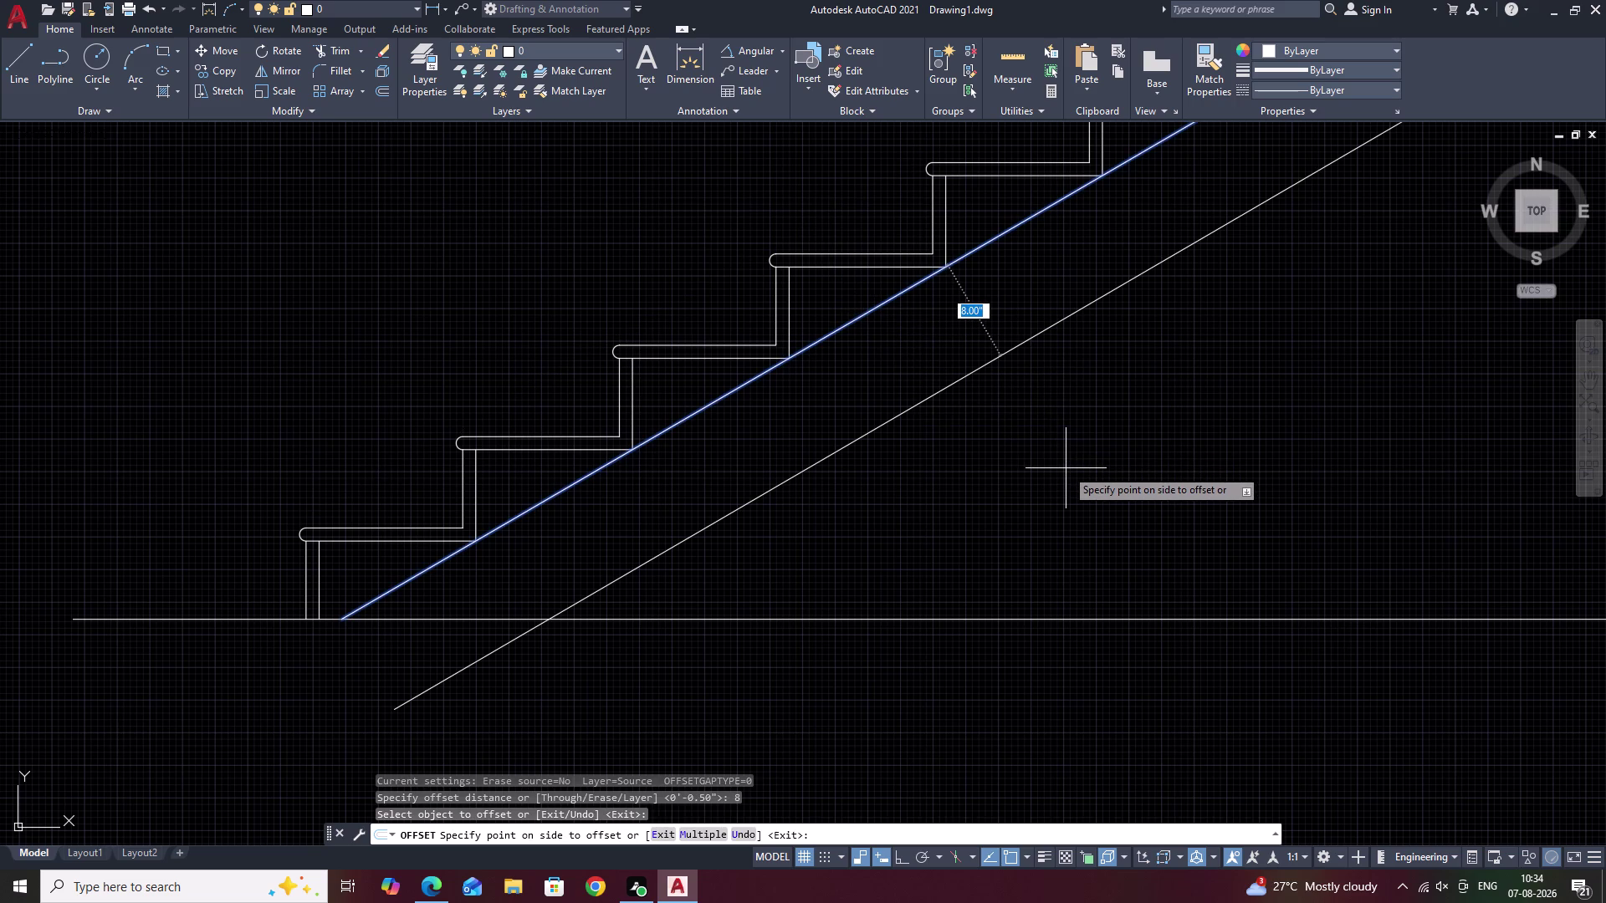
click(1065, 468)
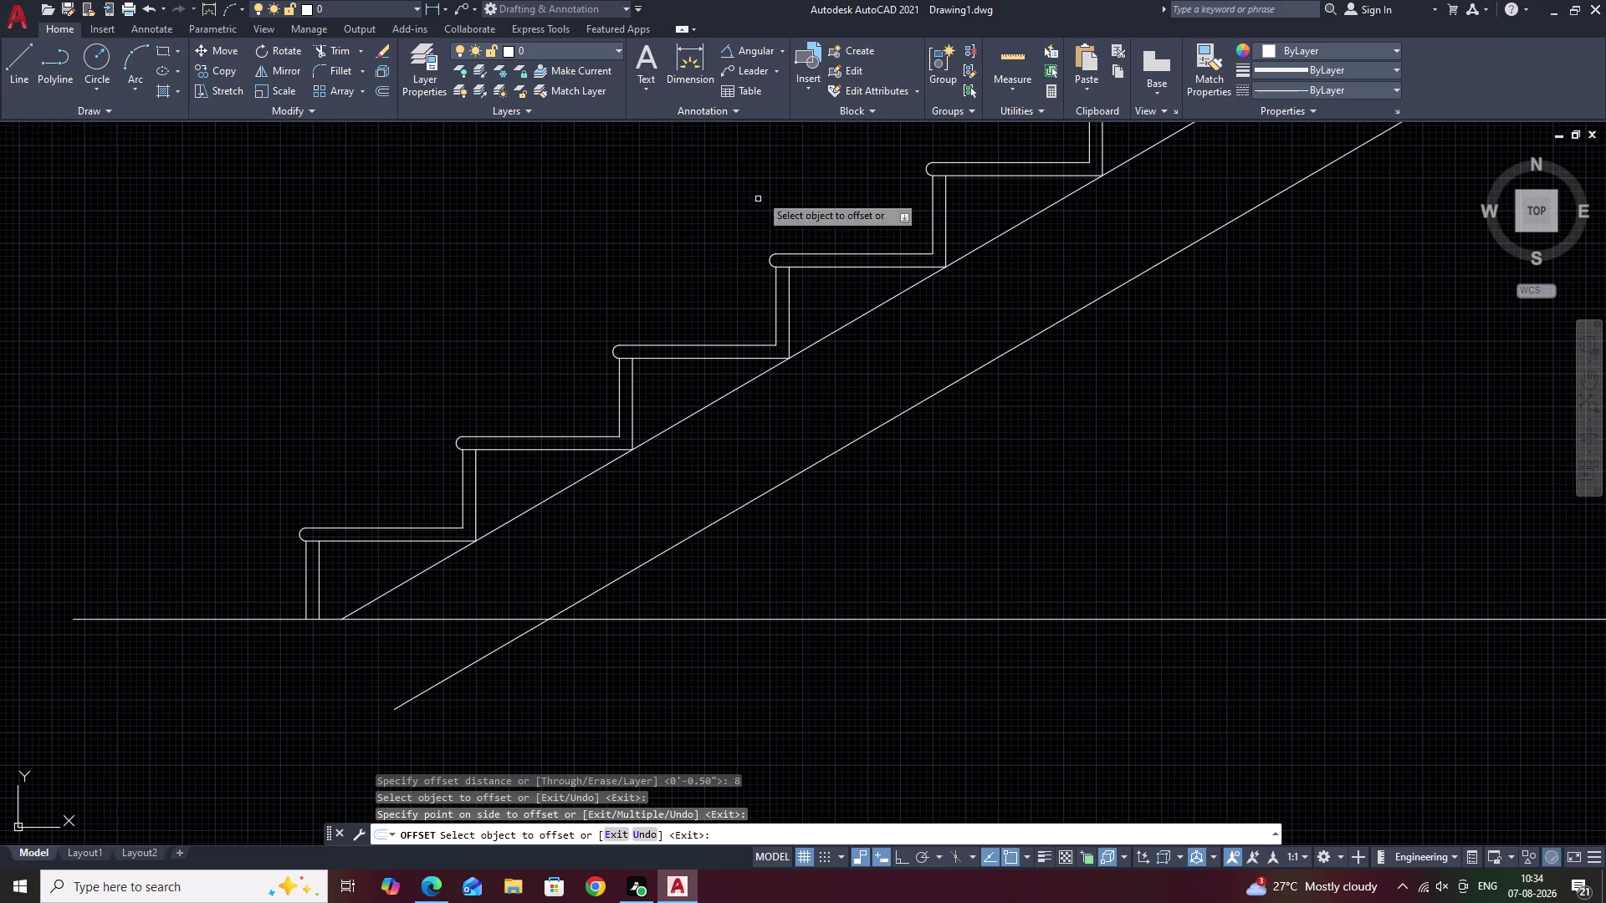
key(space)
click(764, 46)
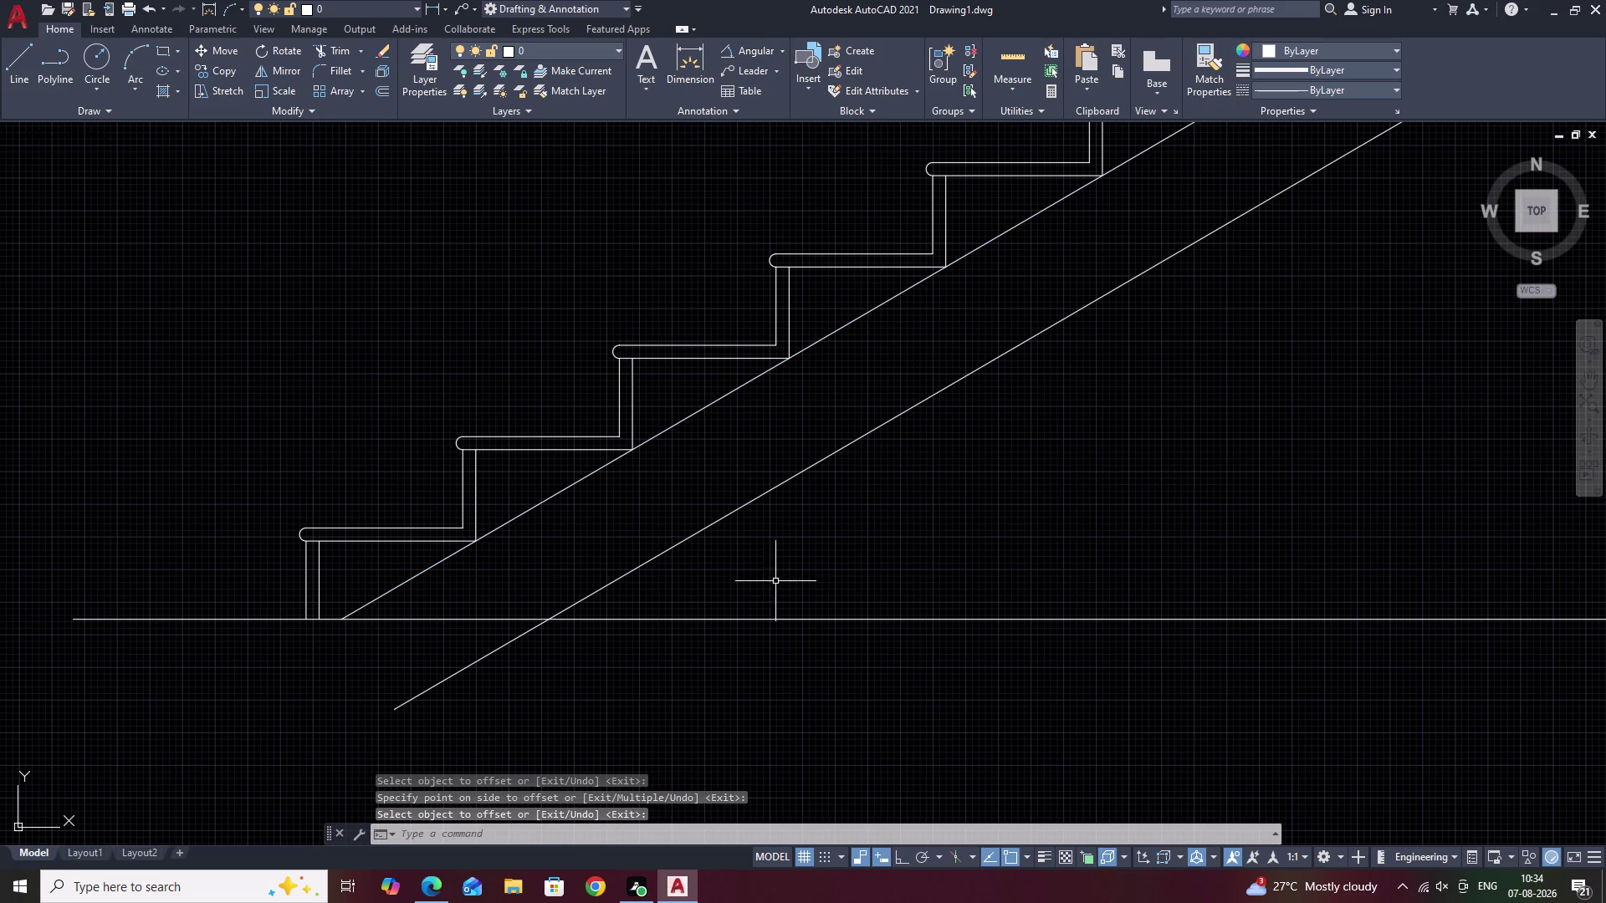
click(768, 58)
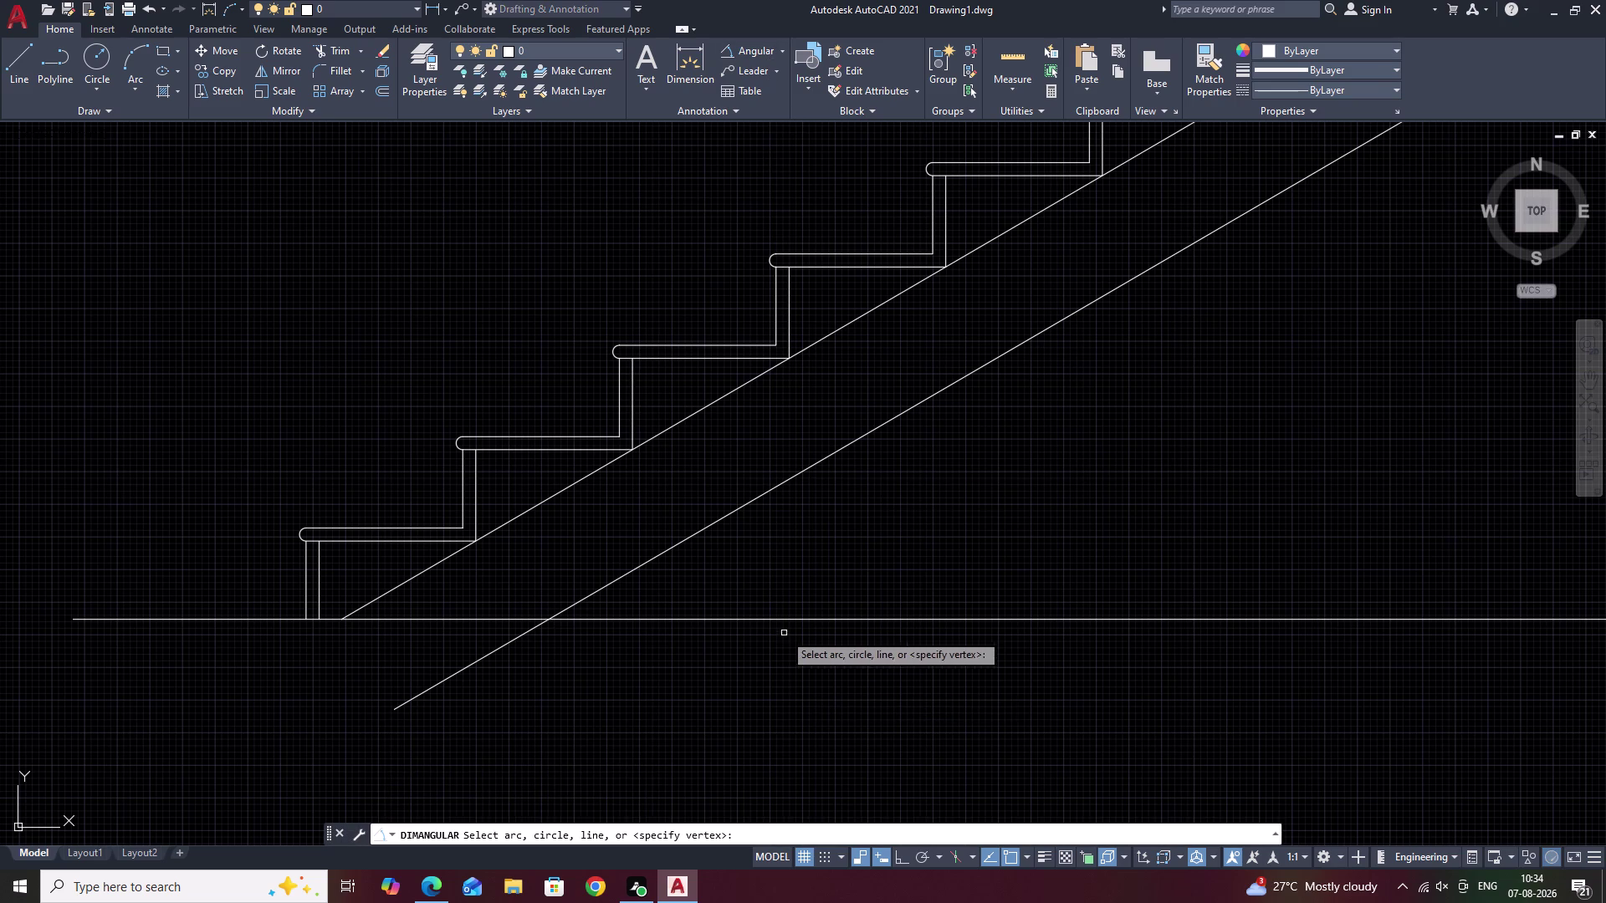
Measure the angle between the floor line and the sloping line.
click(773, 618)
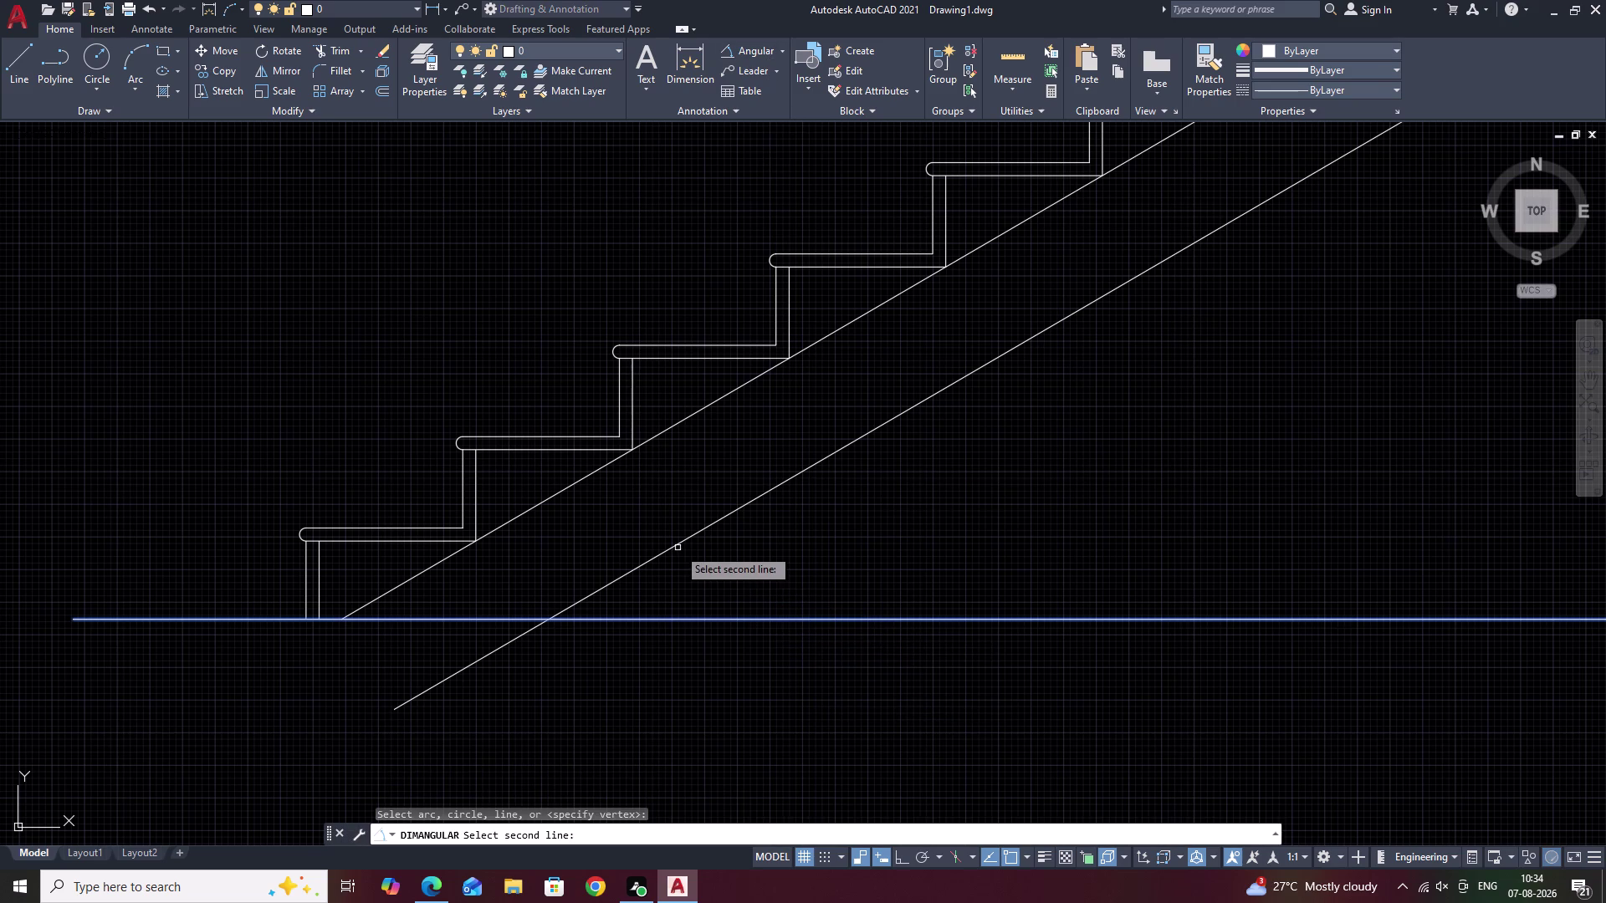
click(670, 548)
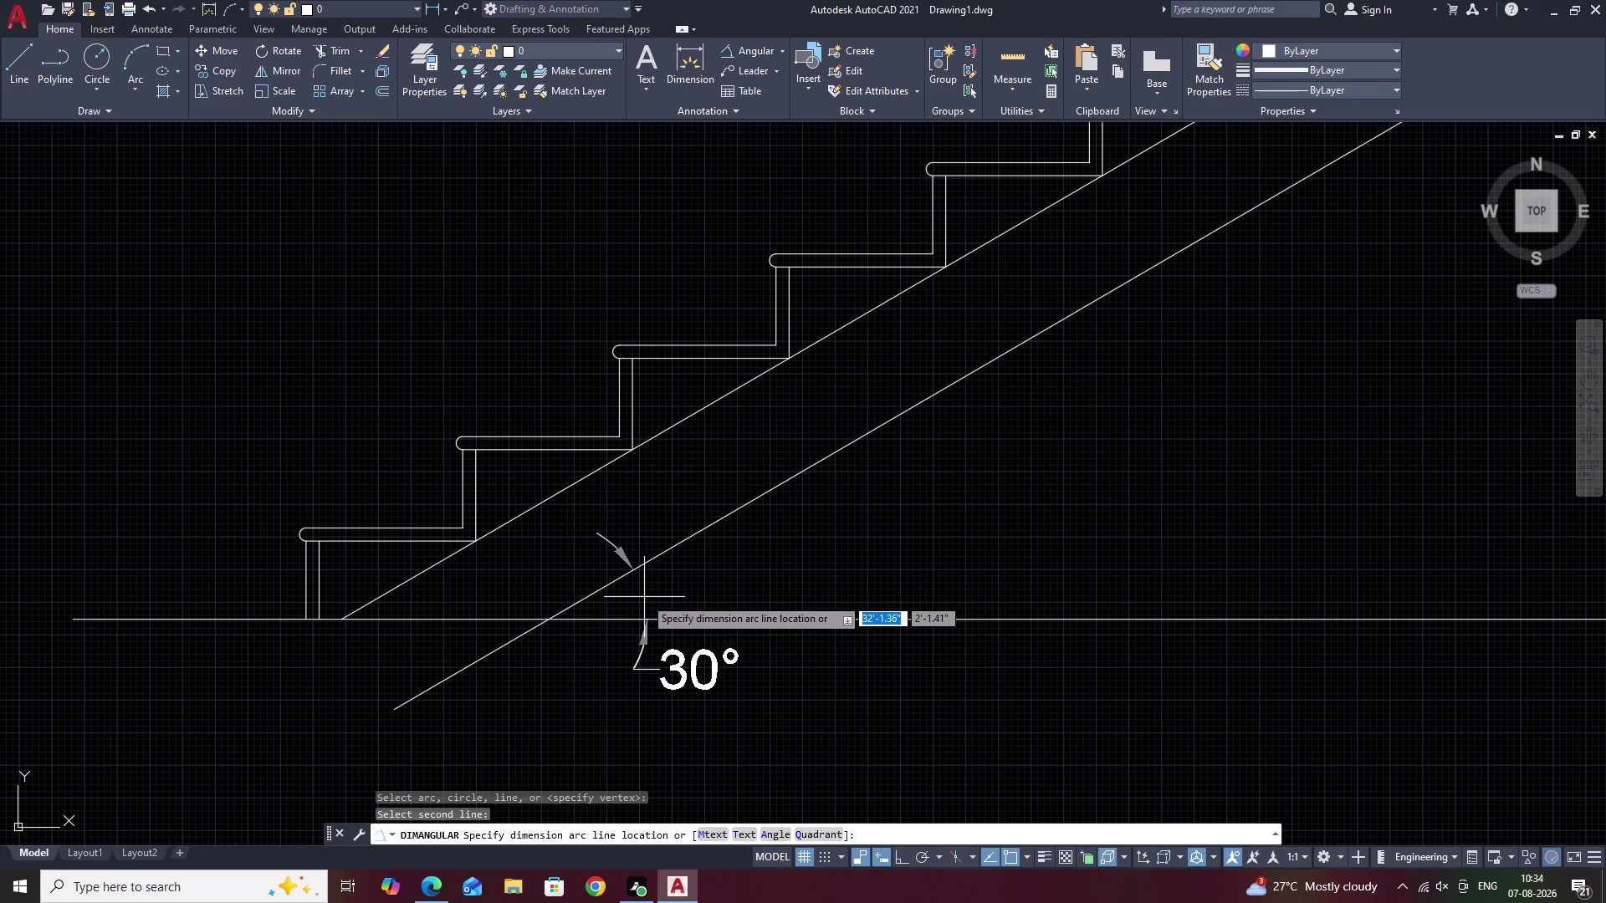
key(space)
scroll(down, 3)
middle_drag(825, 572, 617, 617)
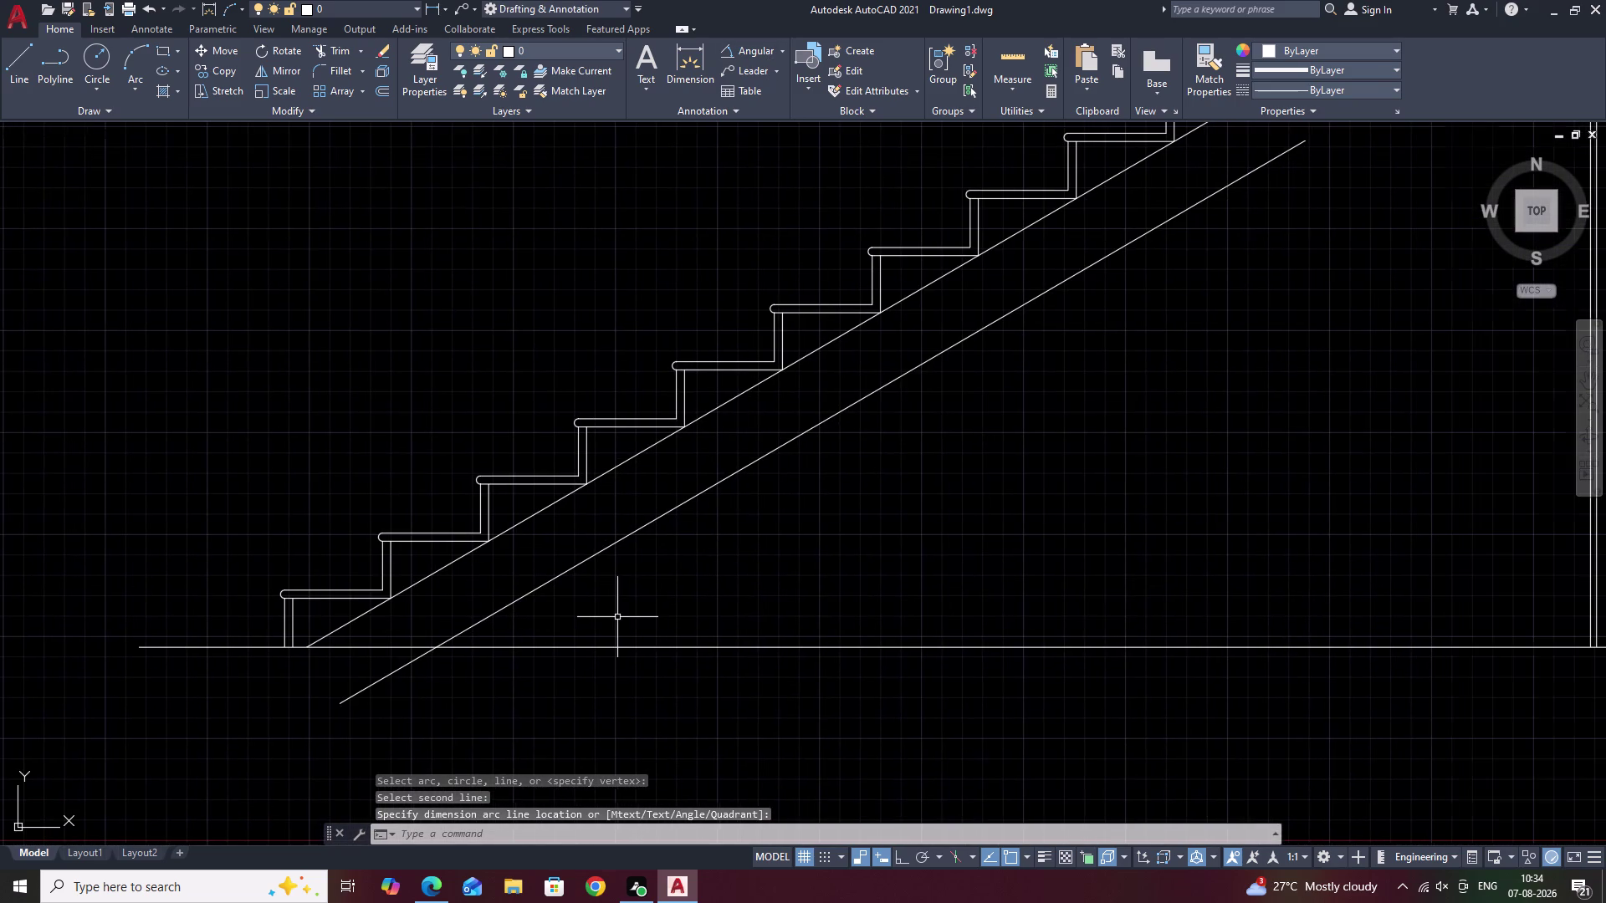
Regenerate the display and erase the lower sloping underside line.
click(751, 463)
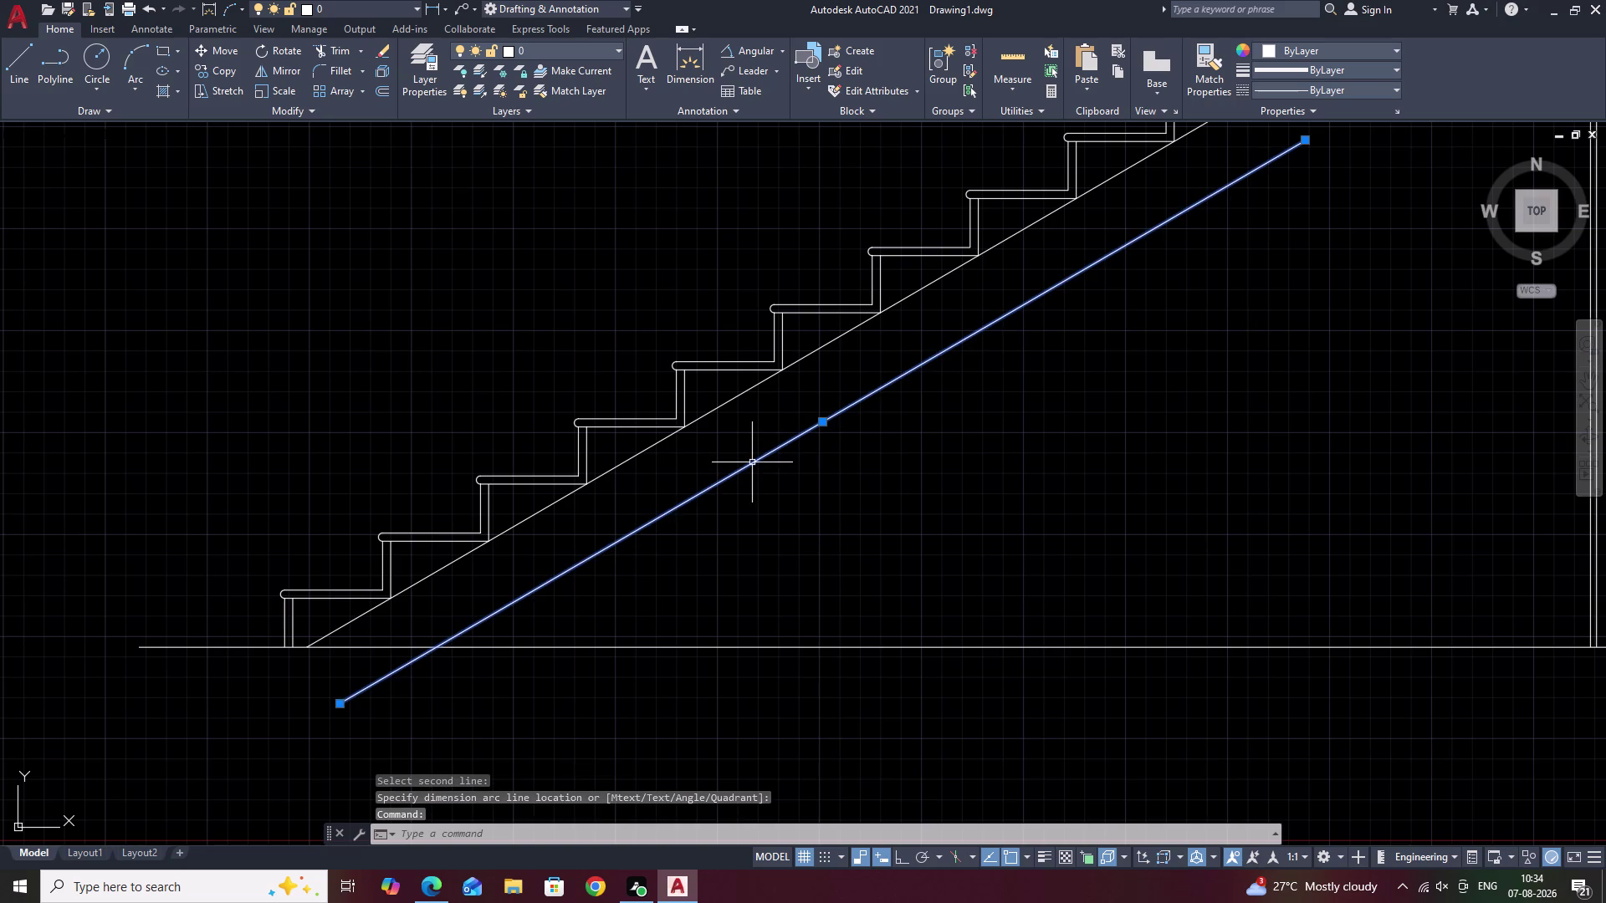
key(r)
key(space)
scroll(down, 3)
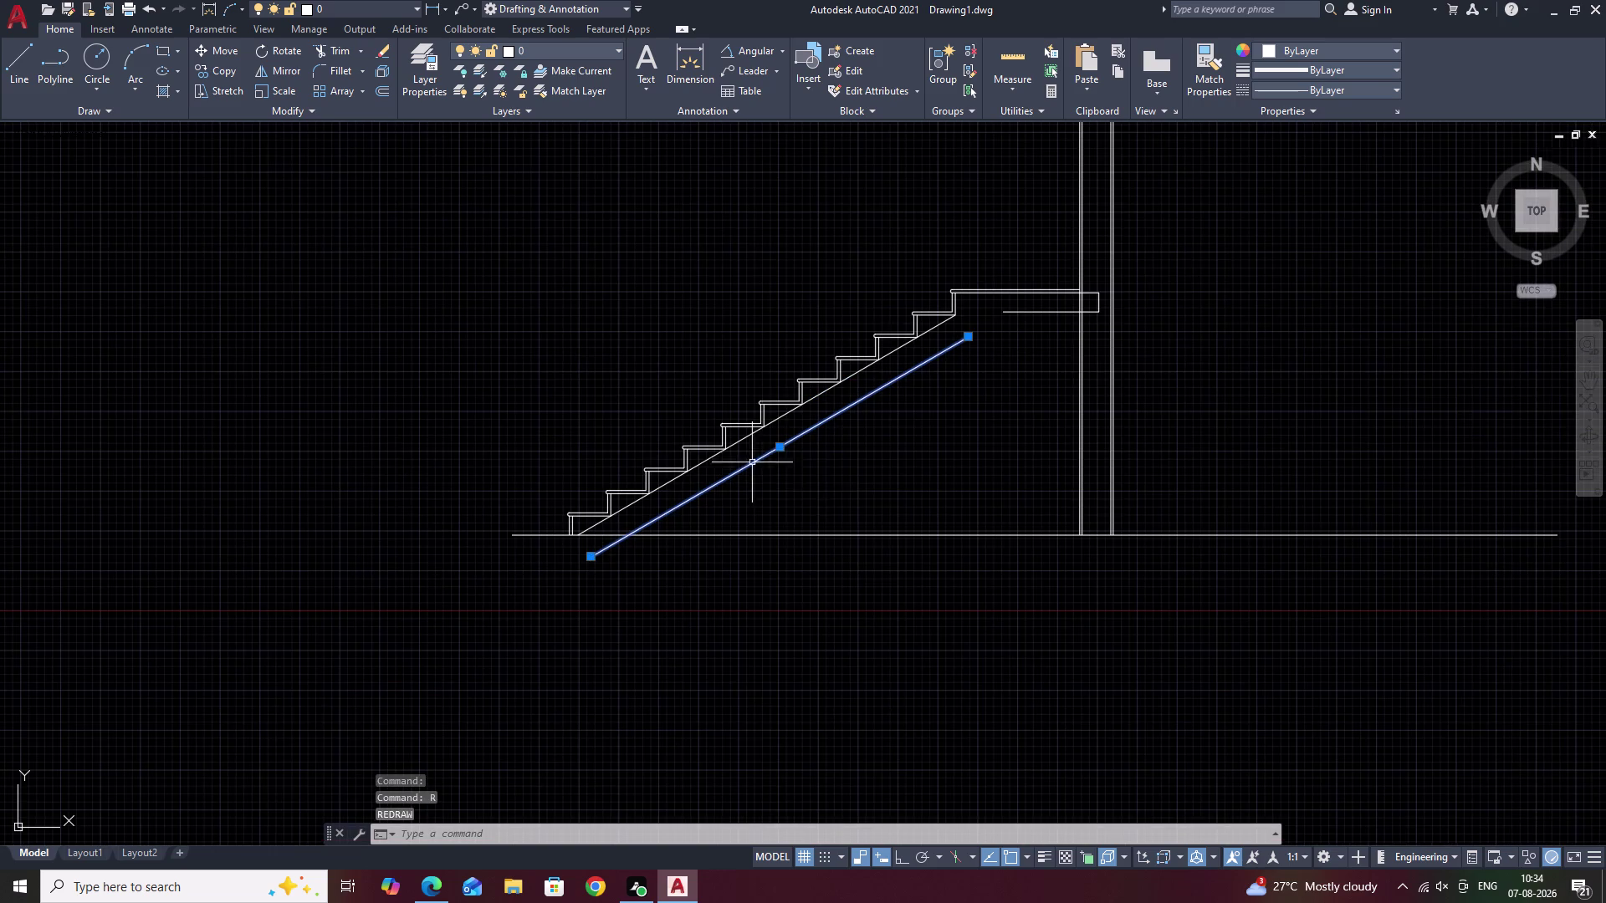
text(E)
key(space)
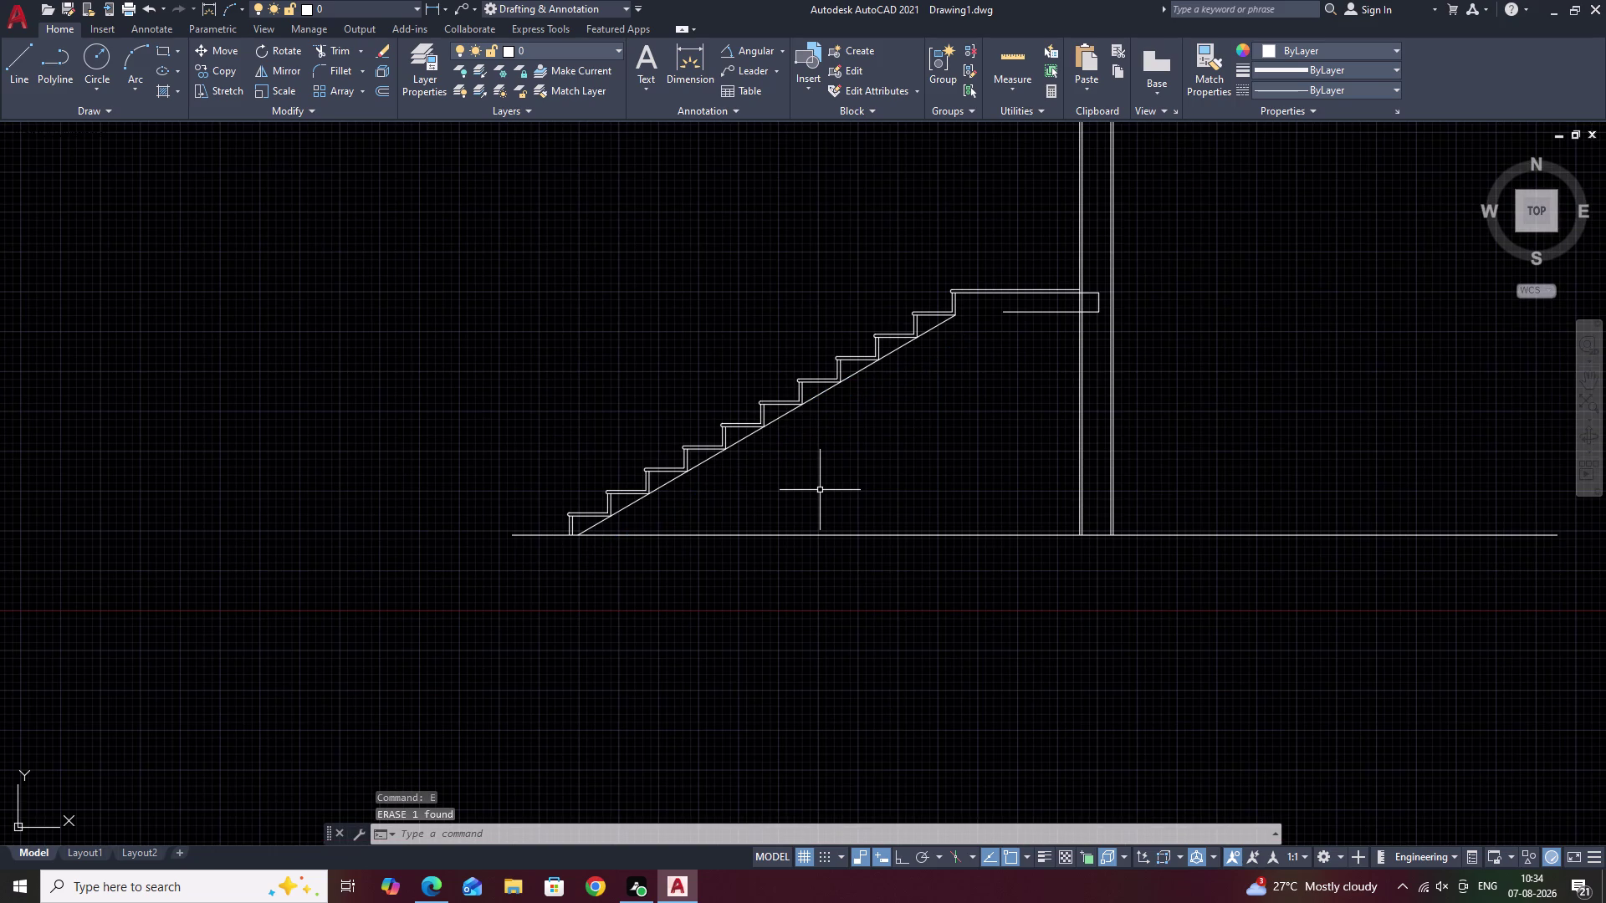
Undo to restore the offset line, then erase the long slanted line below the stairs.
scroll(down, 3)
middle_click(853, 478)
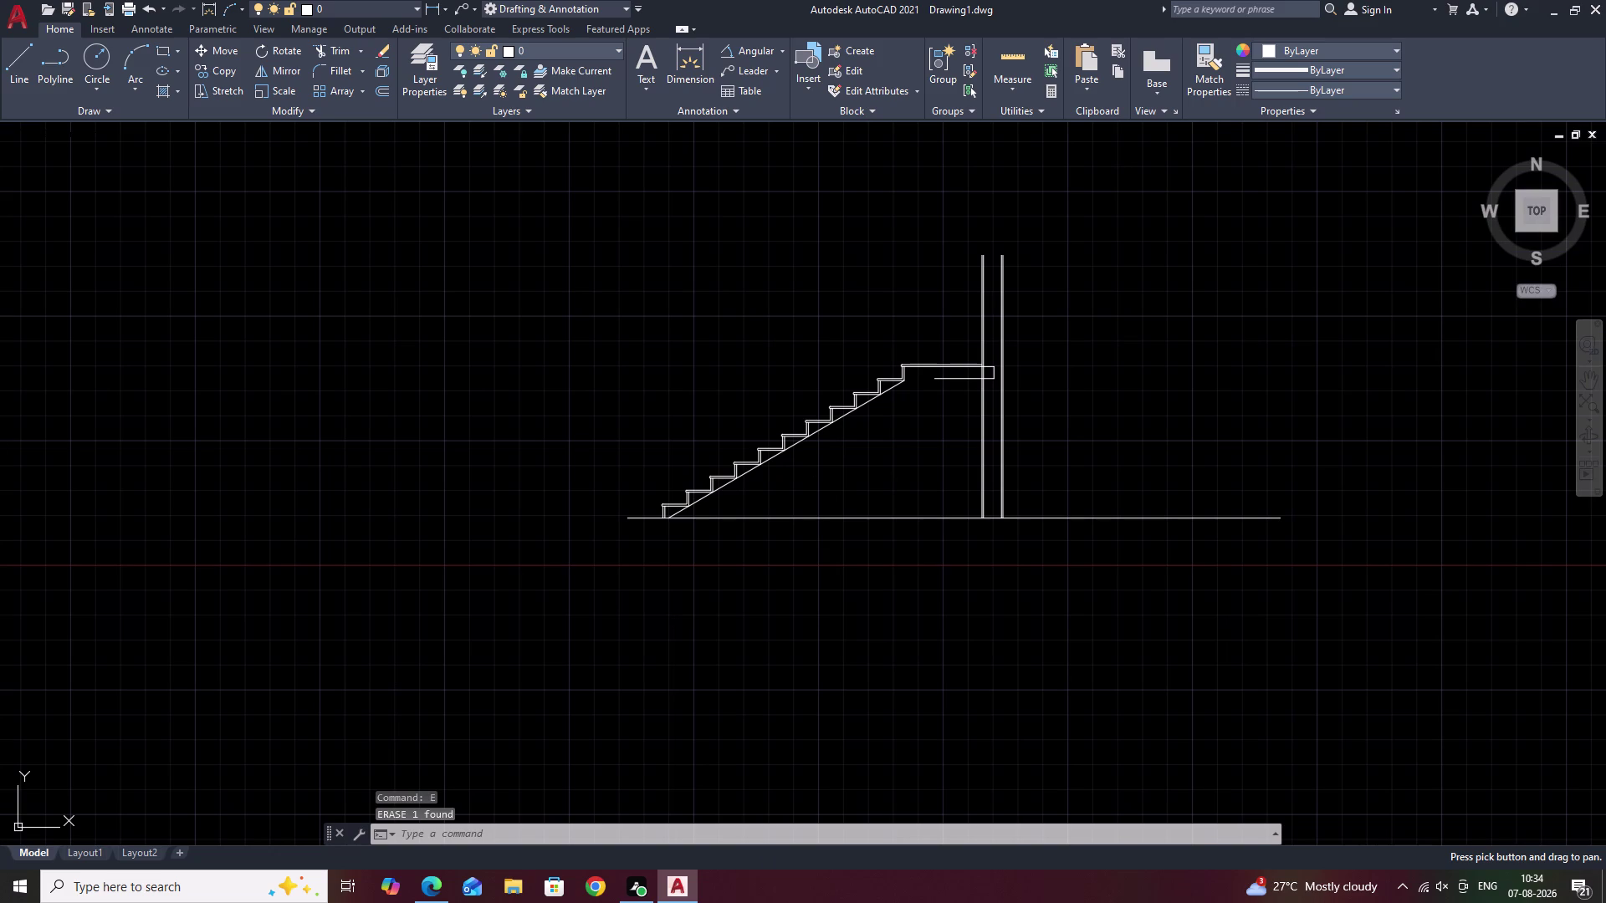
scroll(up, 3)
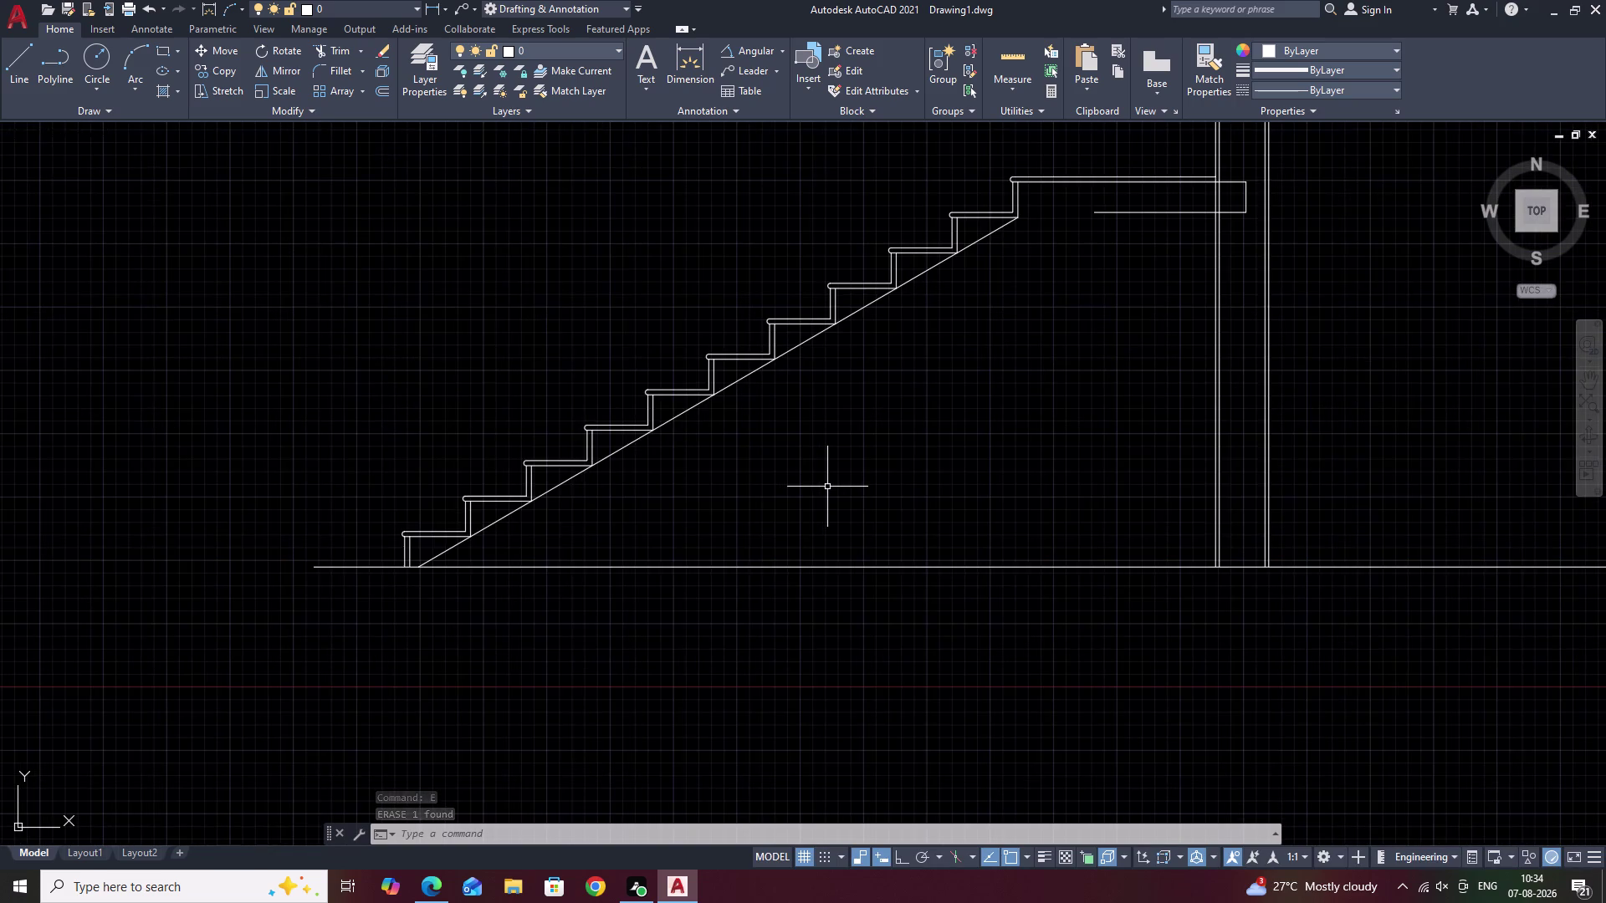
scroll(down, 3)
key(ctrl+z)
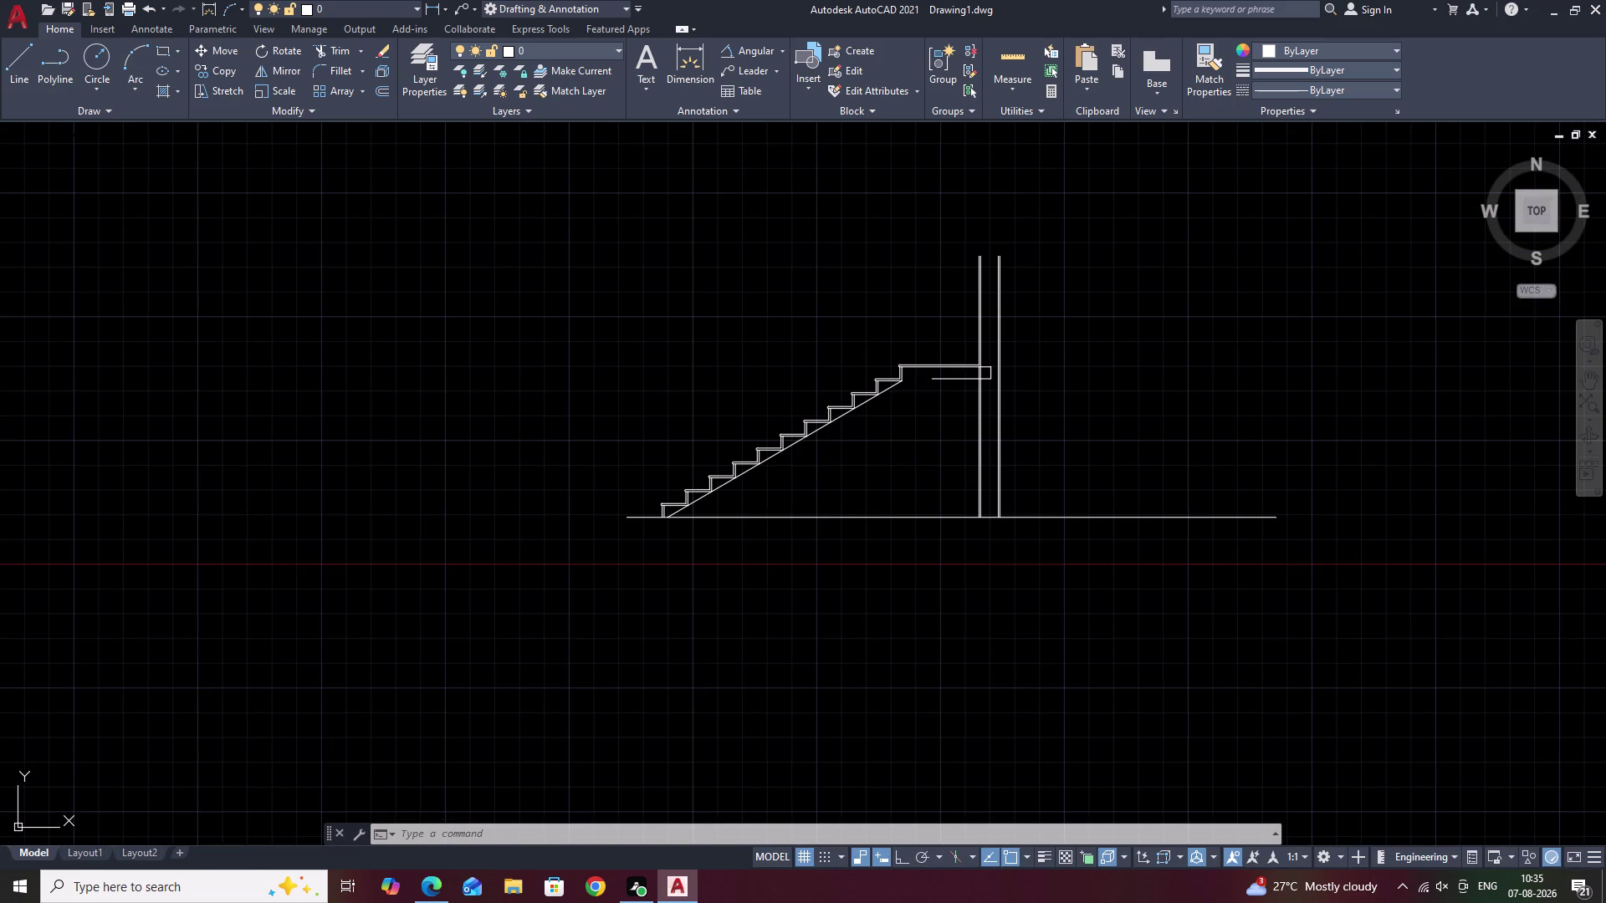
key(ctrl+z)
key(ctrl+z)
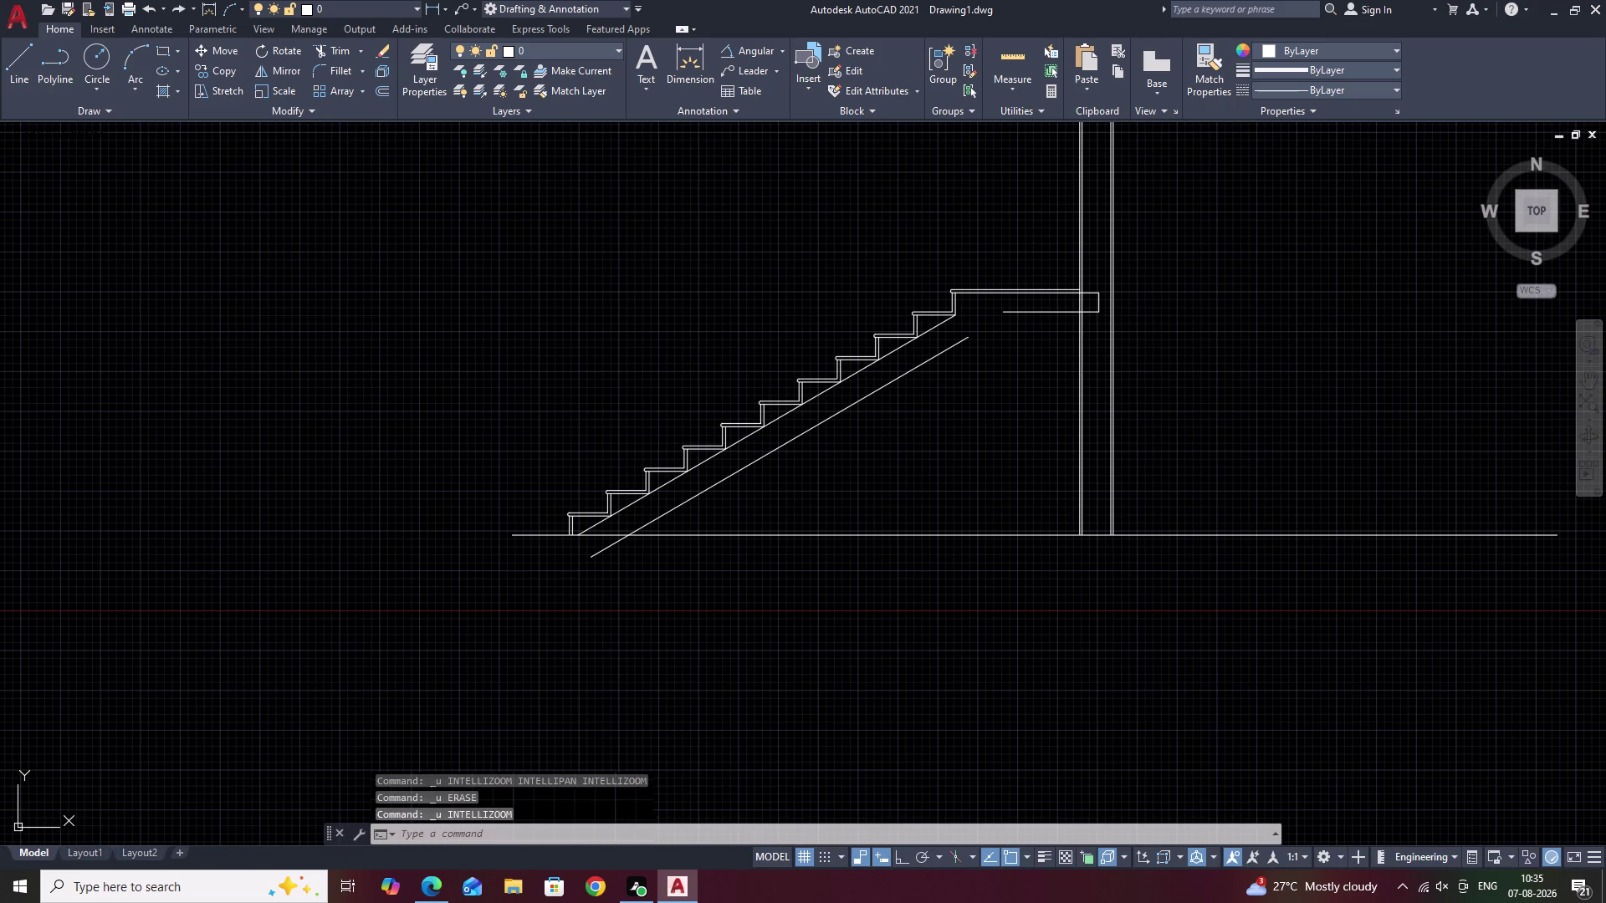
key(ctrl+z)
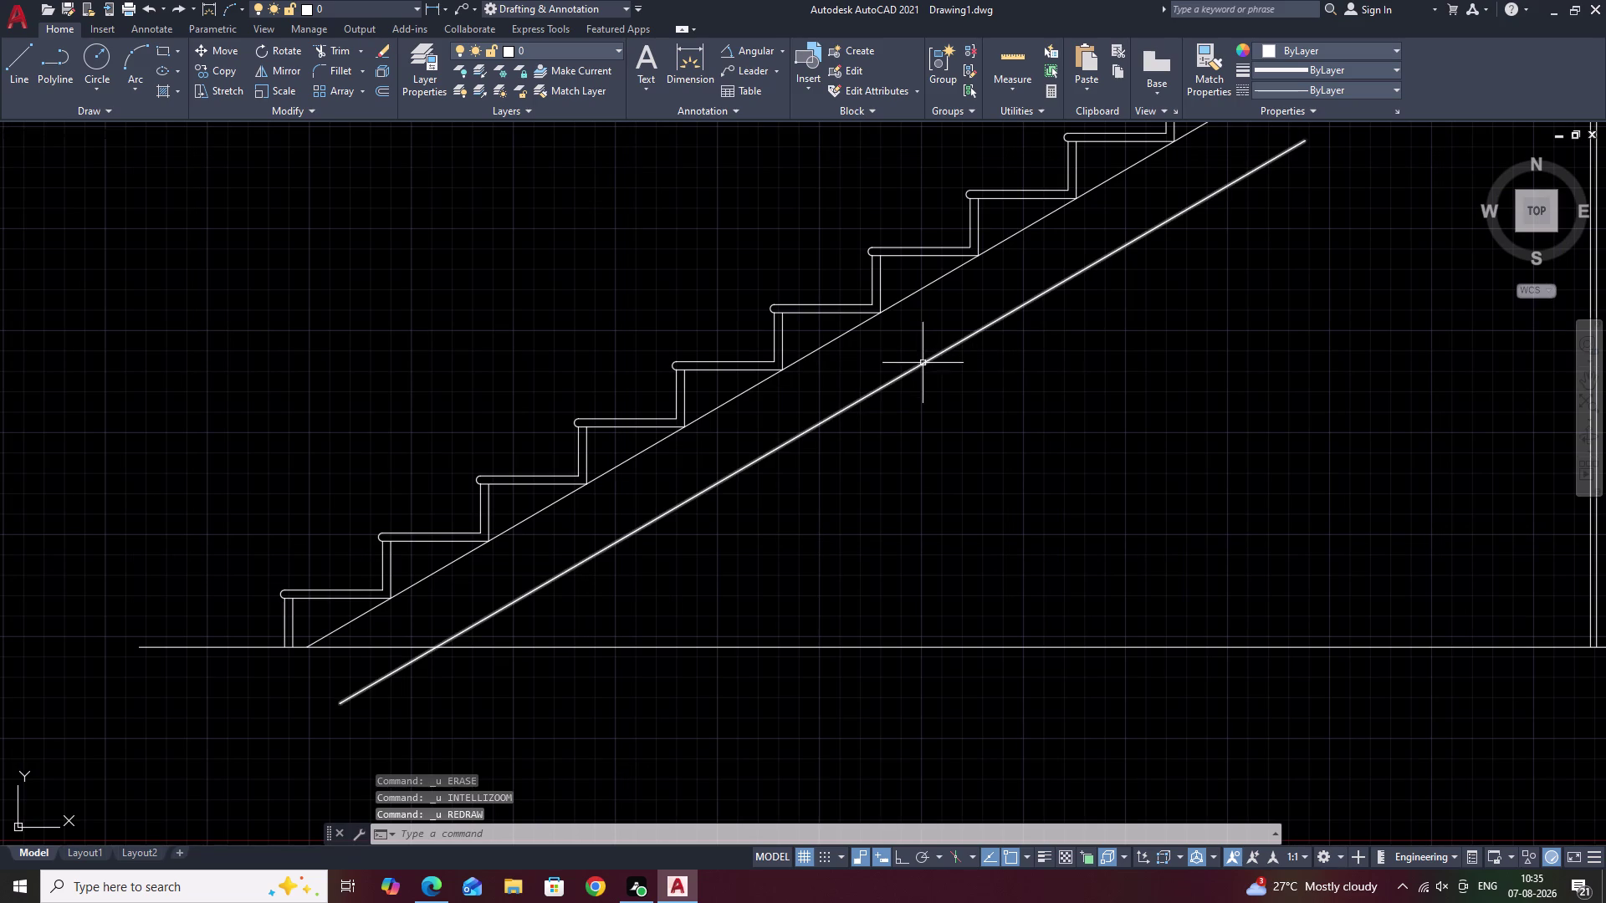
click(922, 365)
text(E)
key(space)
scroll(down, 3)
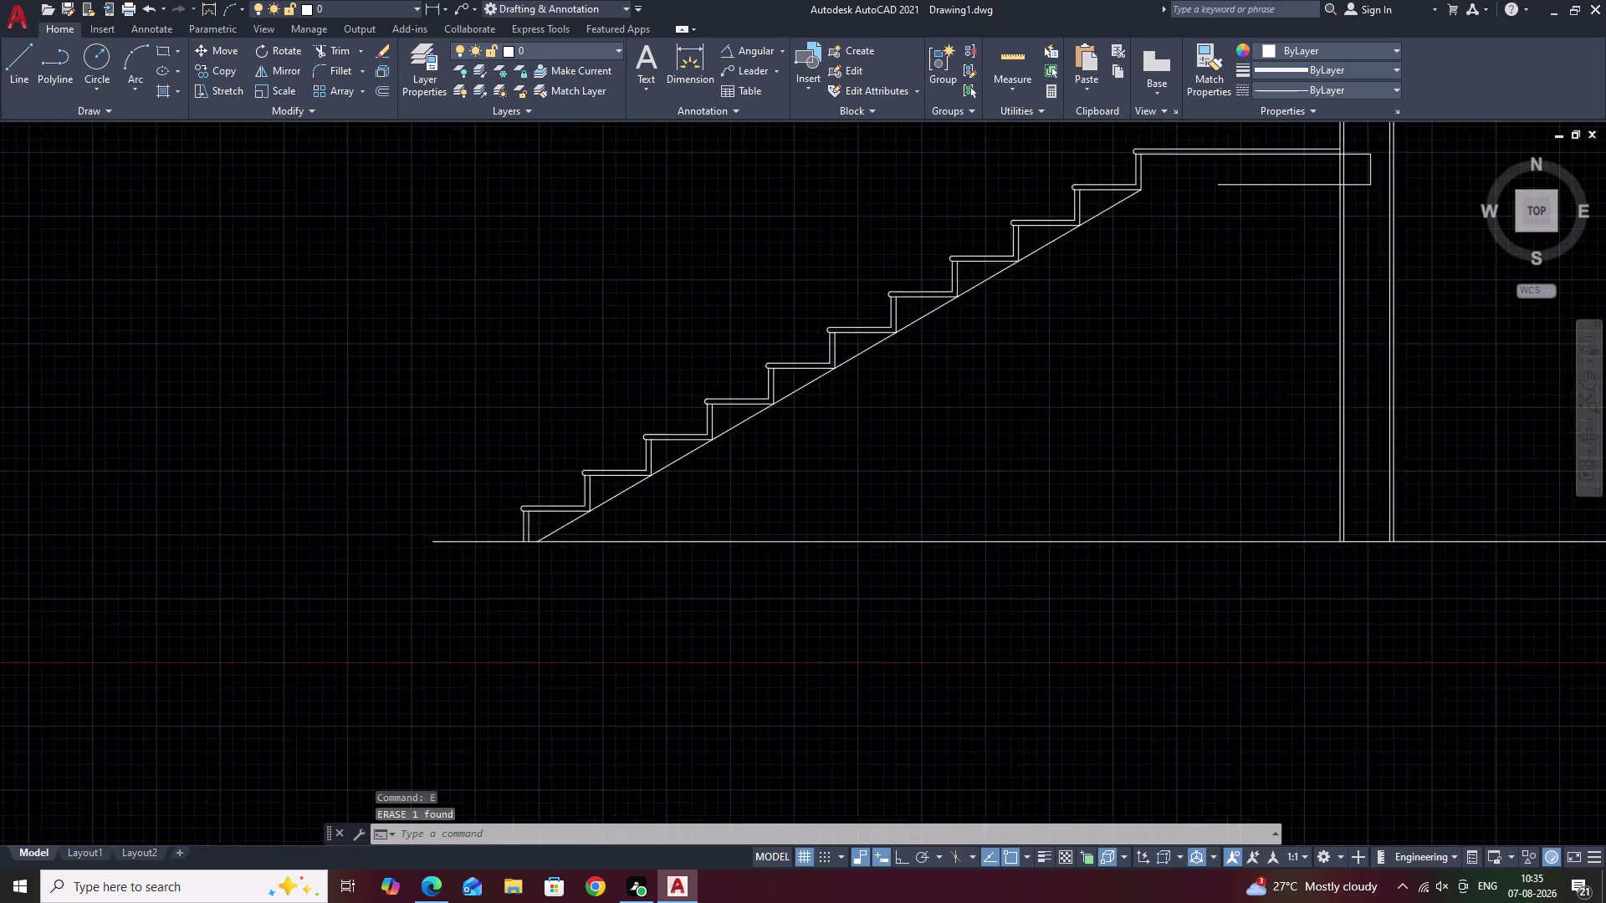
Draw an 11-unit polar line rising from the floor line beneath the staircase.
scroll(down, 3)
middle_drag(940, 381, 842, 444)
text(L)
key(space)
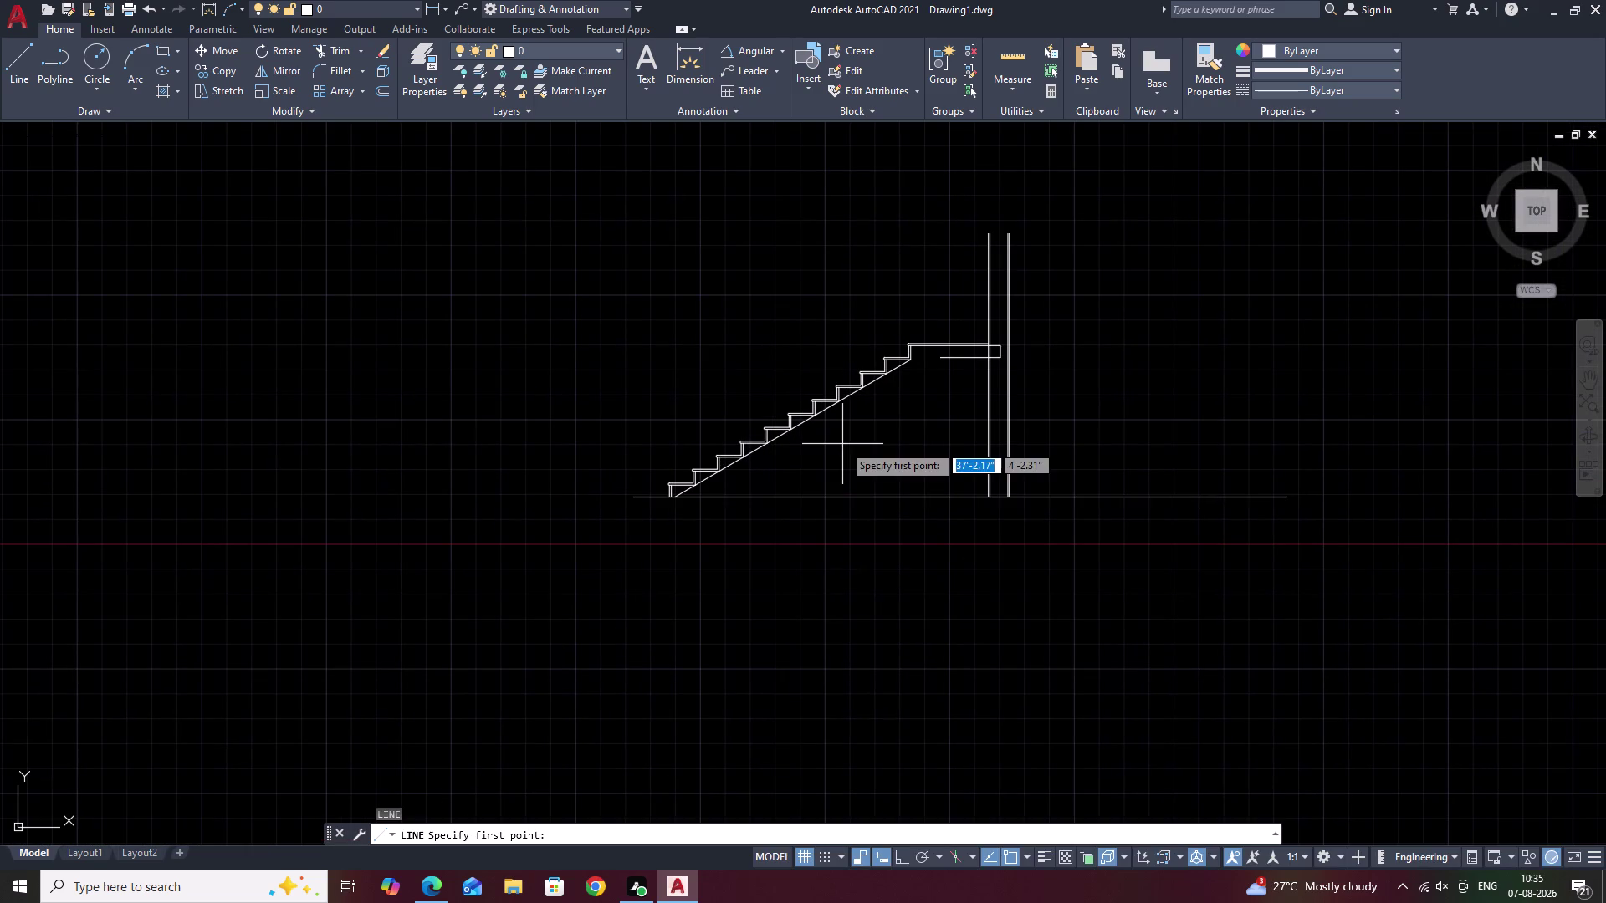
scroll(up, 3)
click(734, 442)
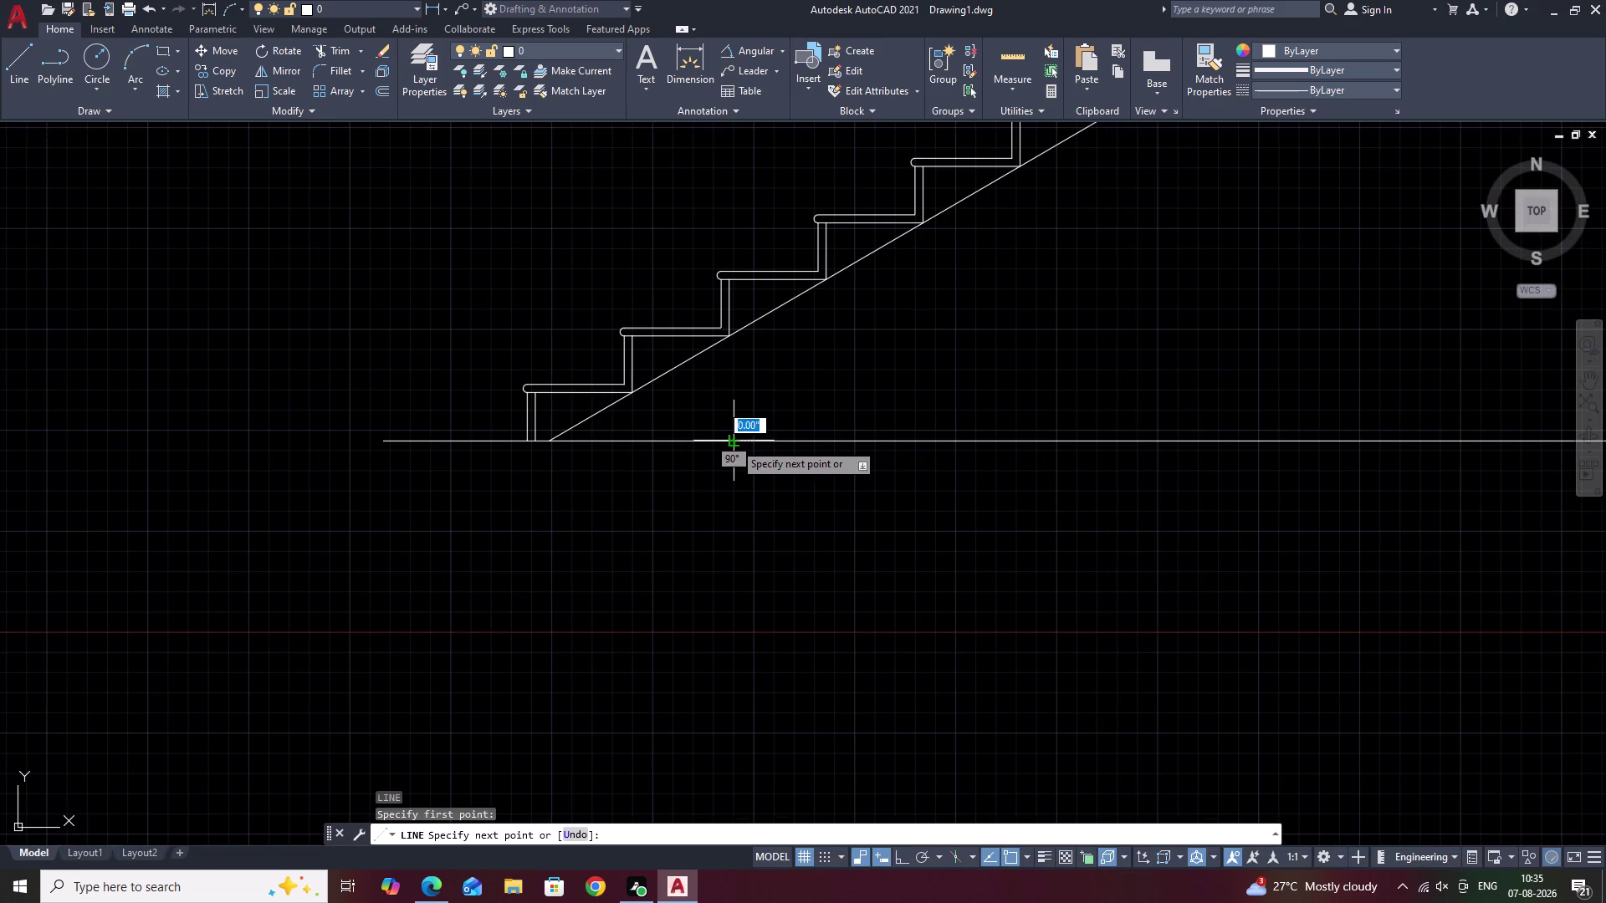
key(shift+at)
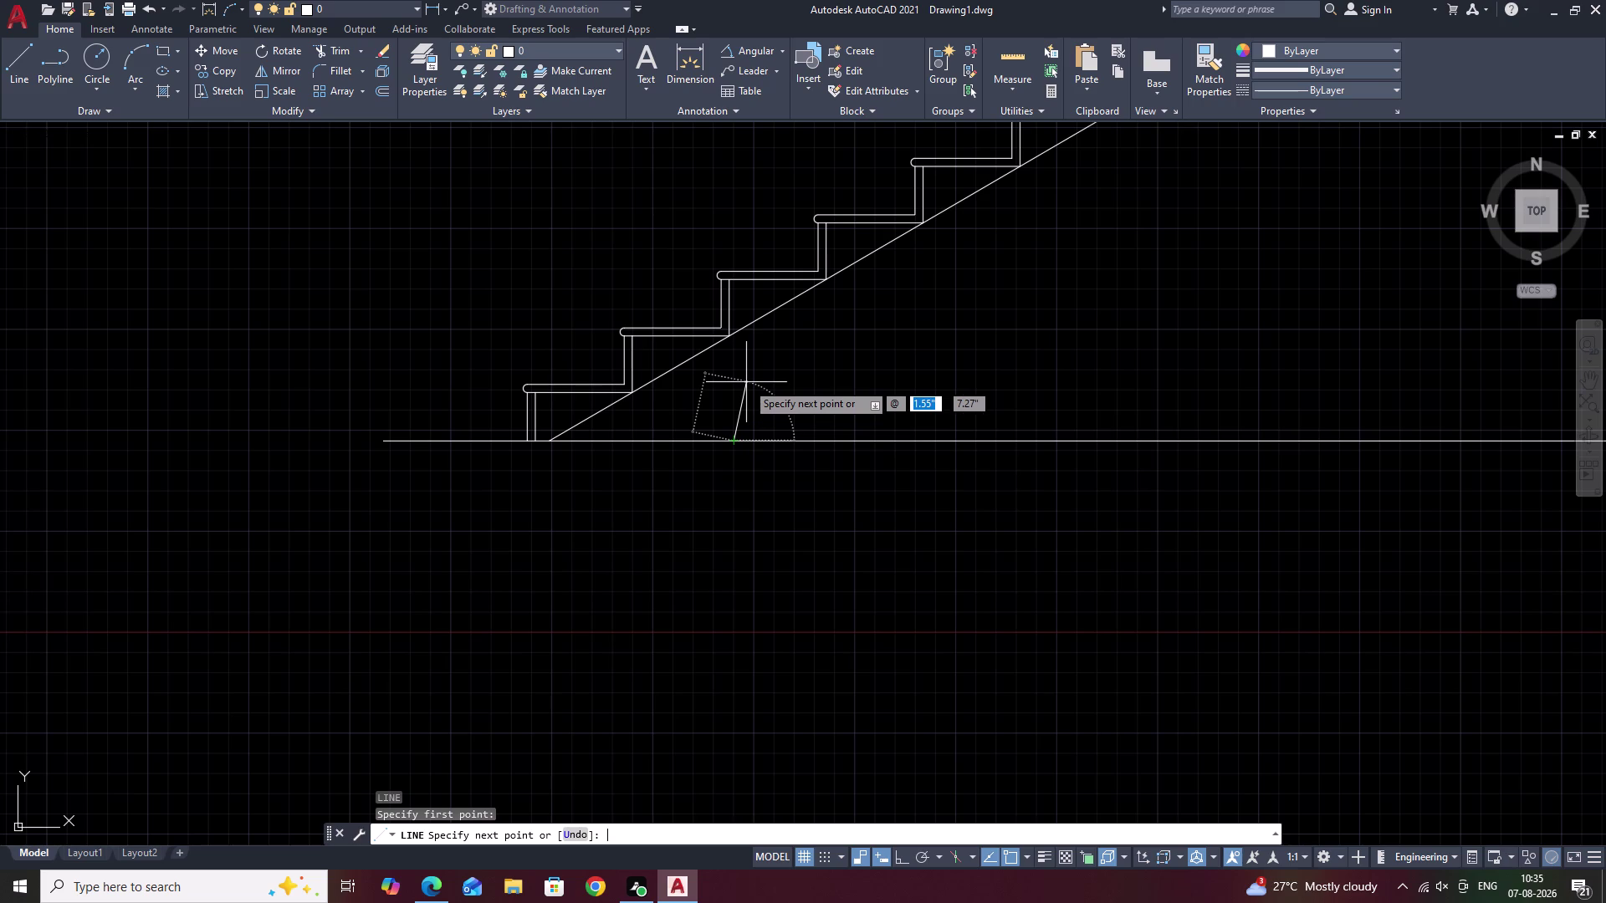
text(11)
key(shift+less)
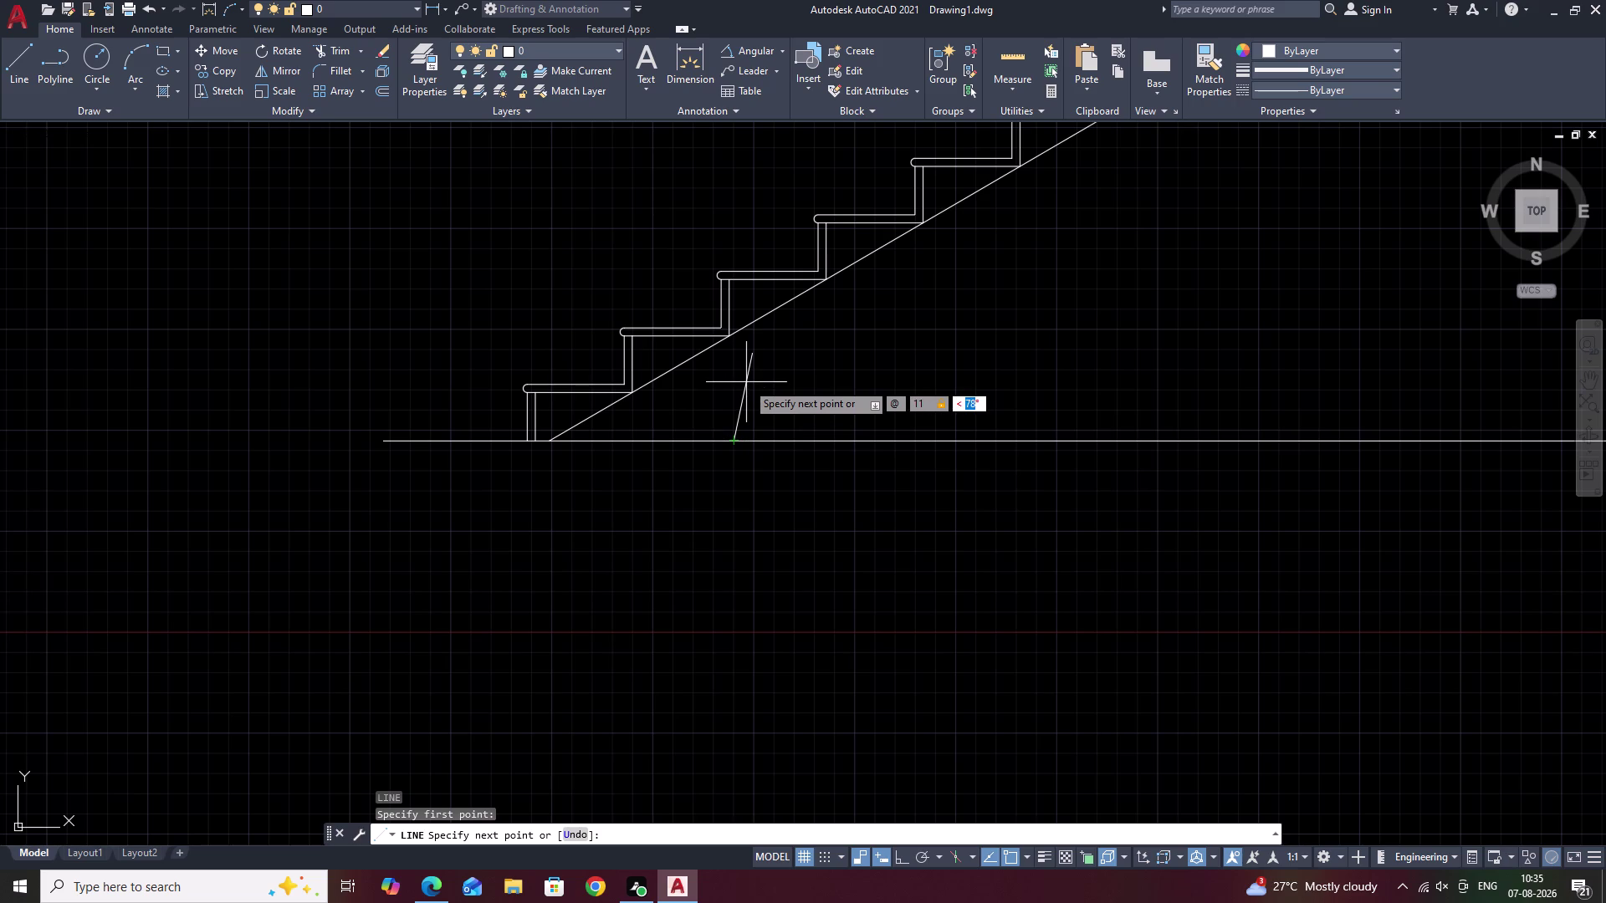
text(24)
key(BackSpace)
key(7)
key(space)
key(Escape)
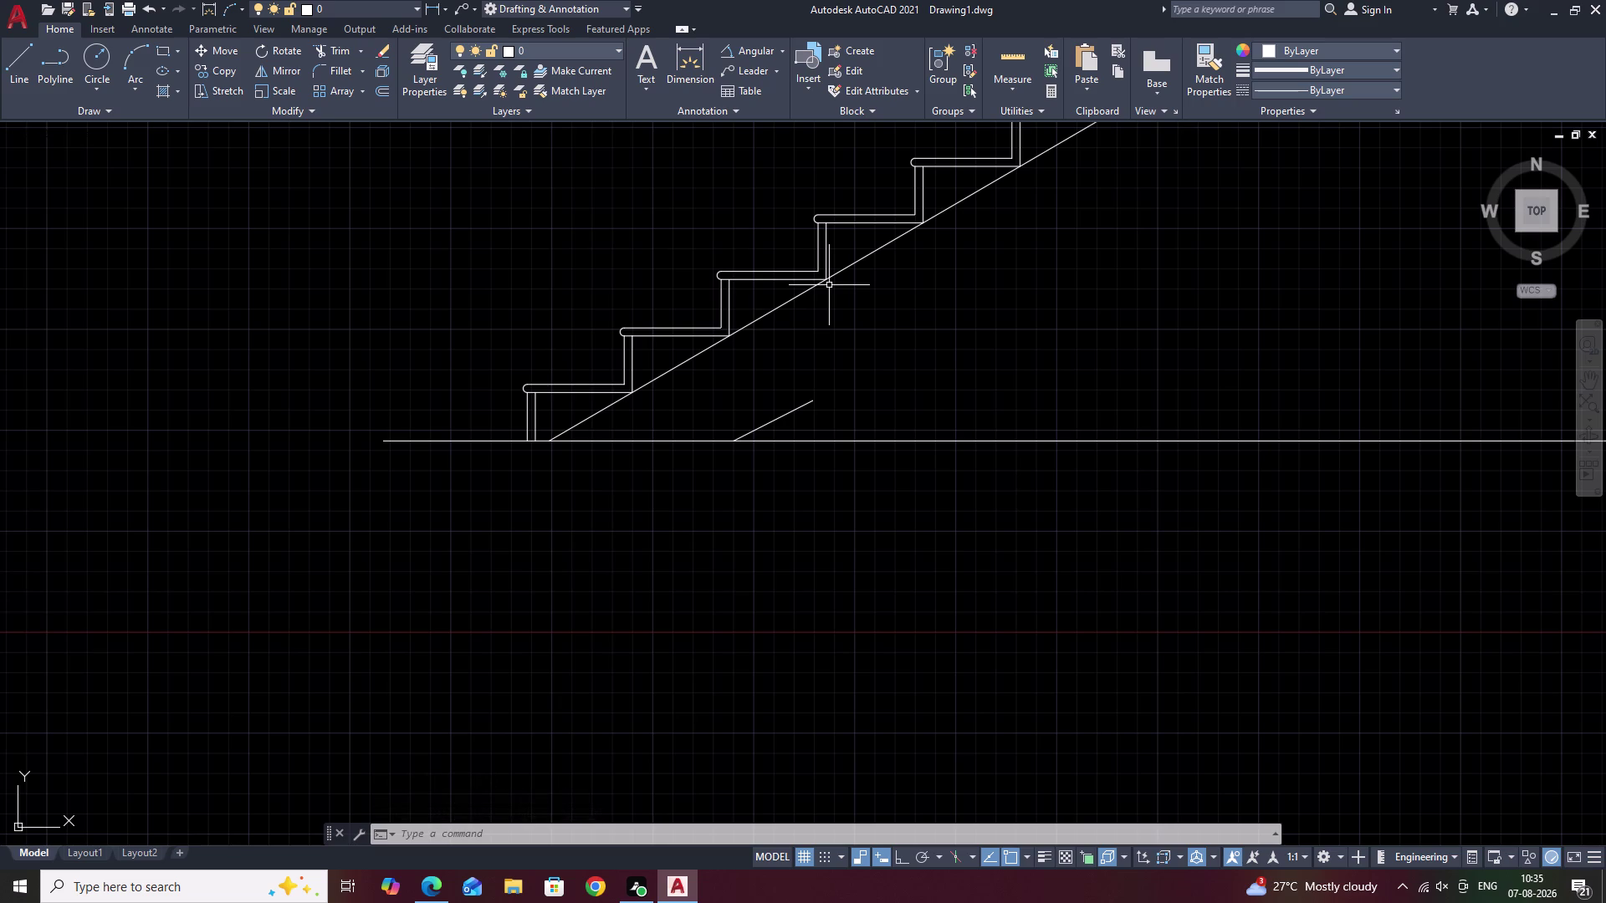
scroll(down, 3)
middle_drag(863, 355, 669, 472)
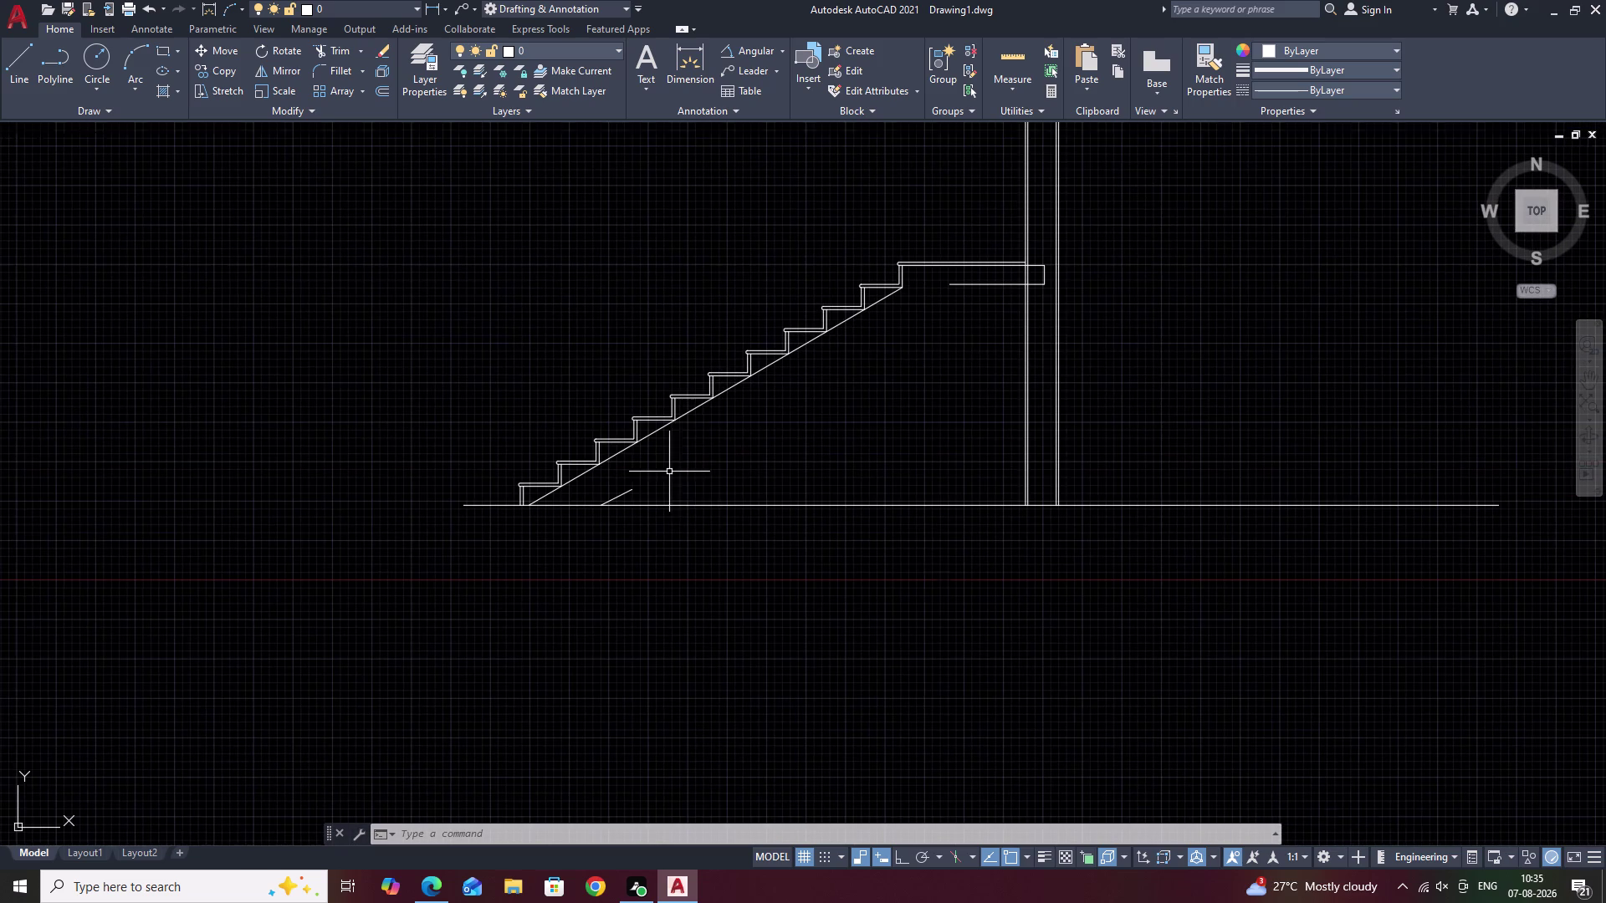
scroll(up, 3)
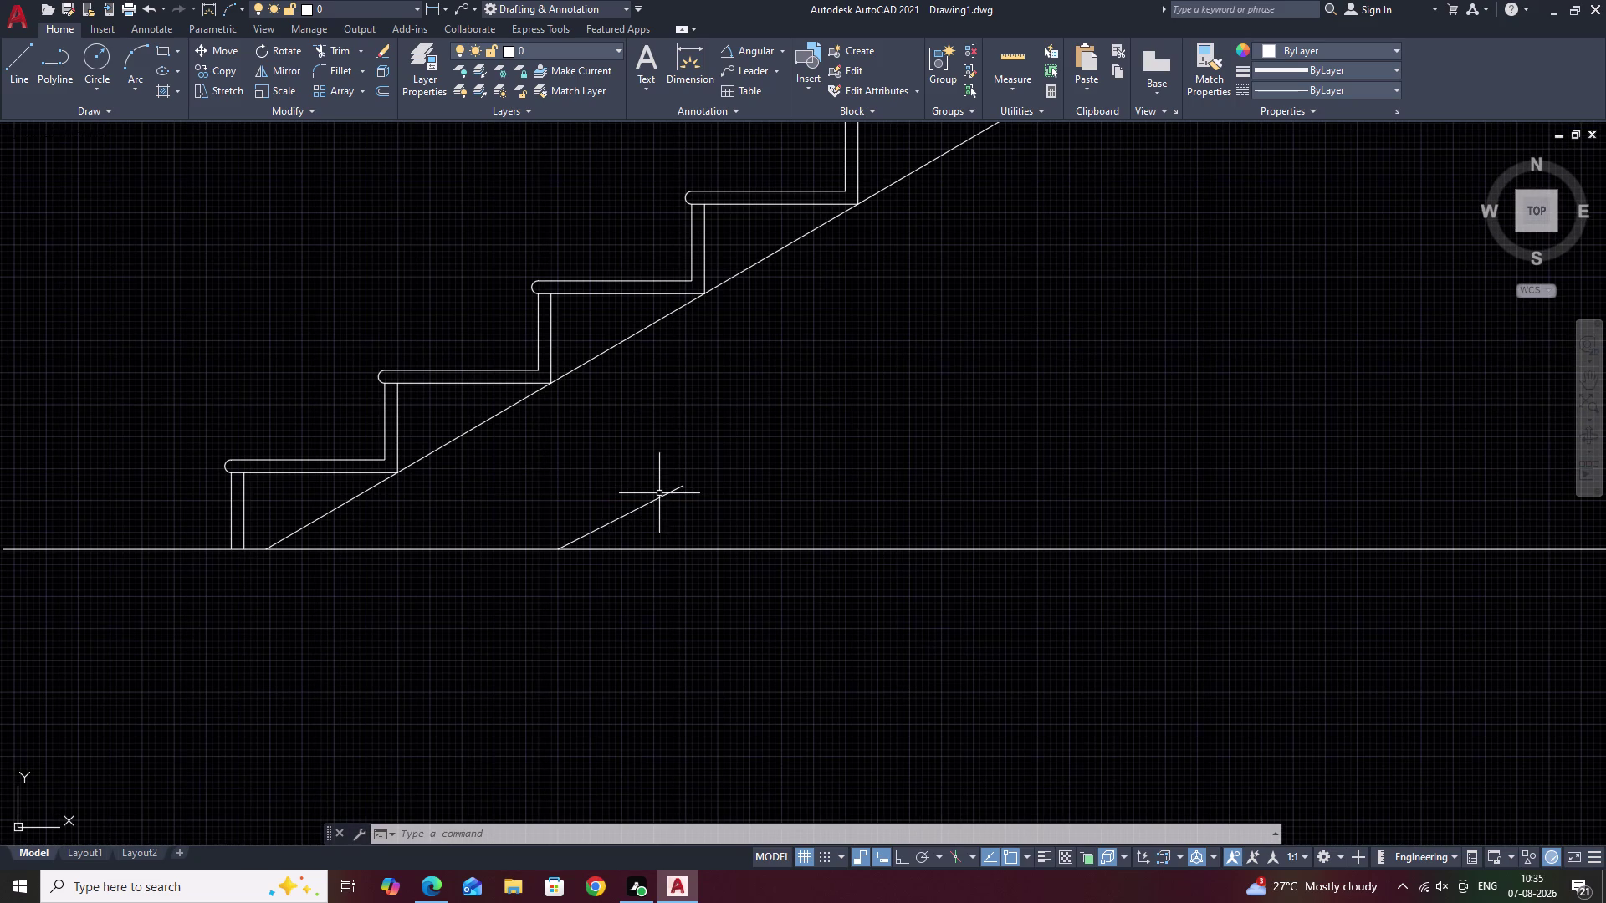
scroll(down, 3)
middle_drag(1144, 273, 838, 464)
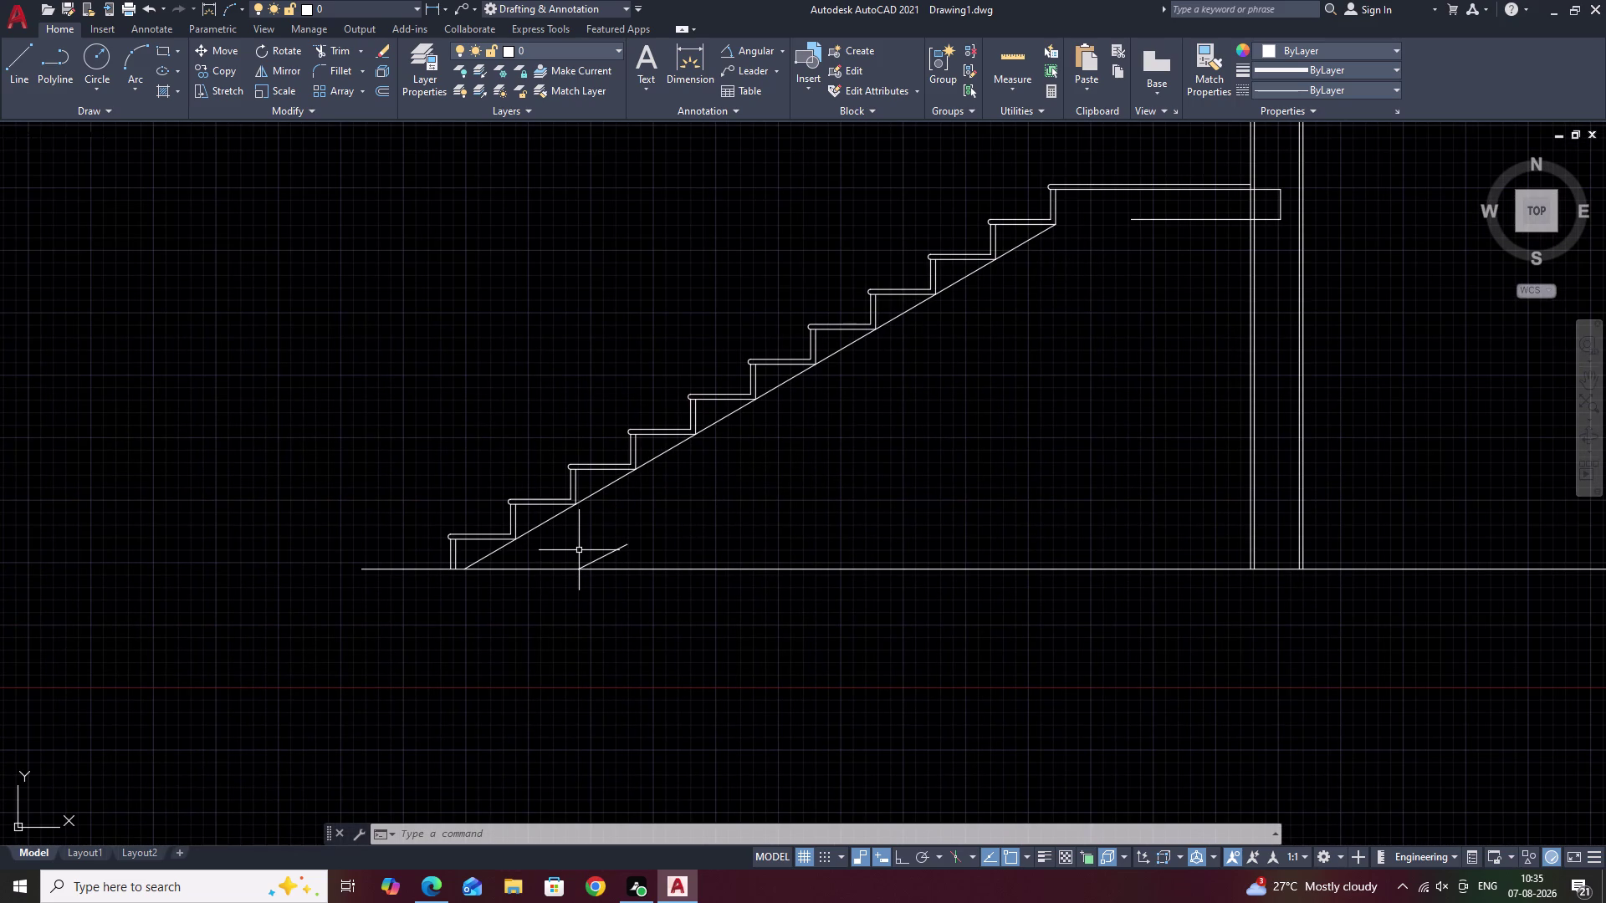
Move the short slanted line slightly left along the floor line.
click(603, 555)
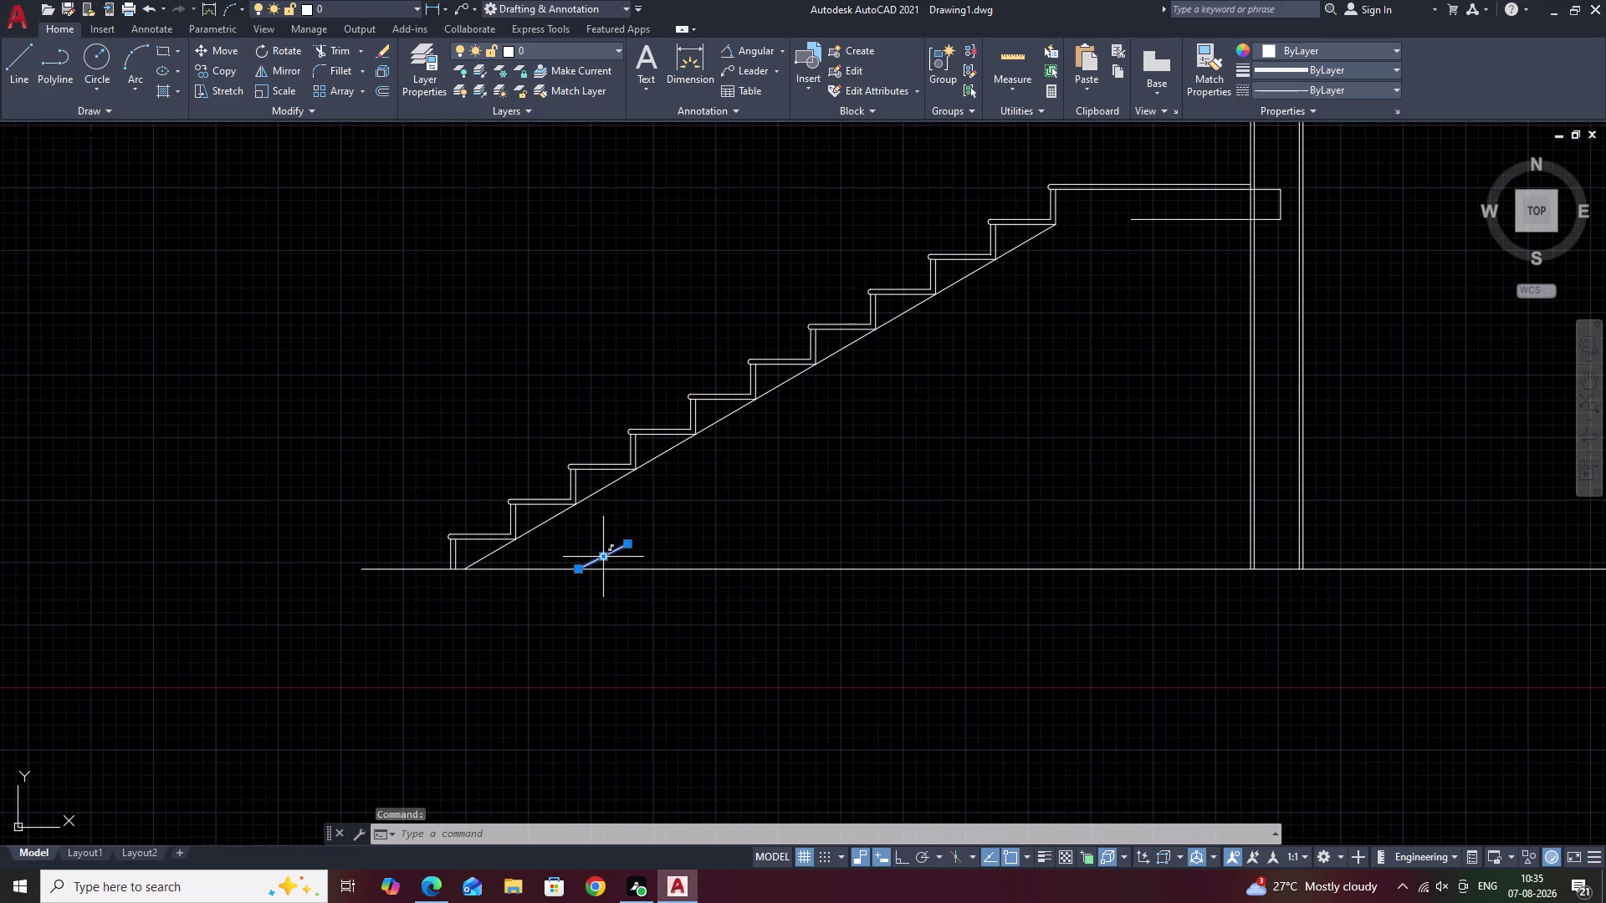
text(M)
key(space)
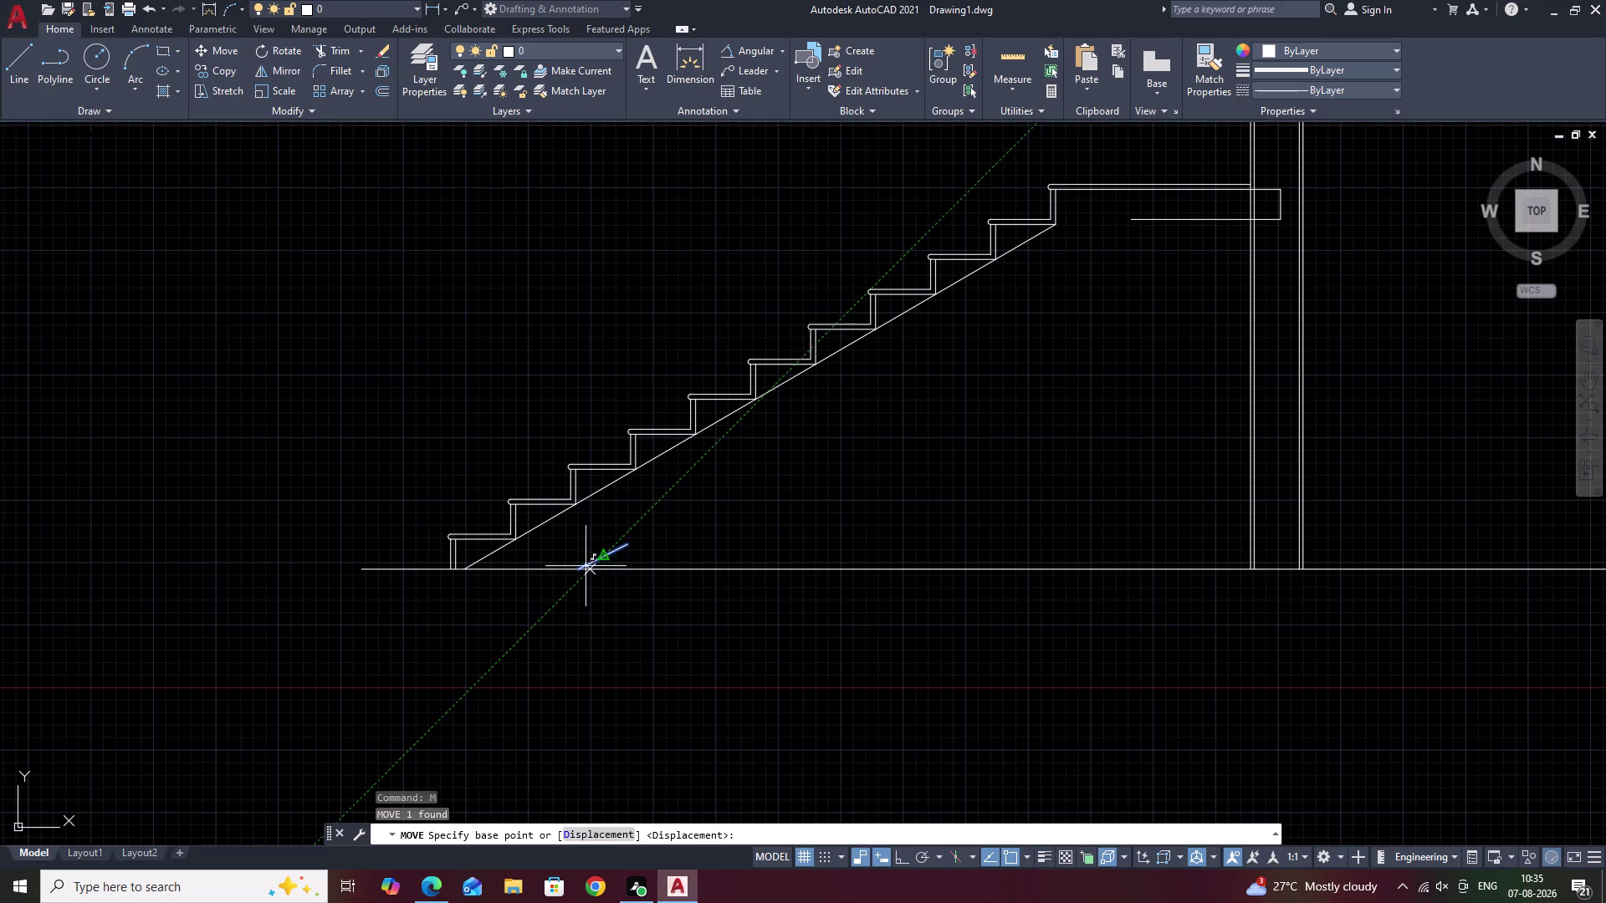
click(583, 572)
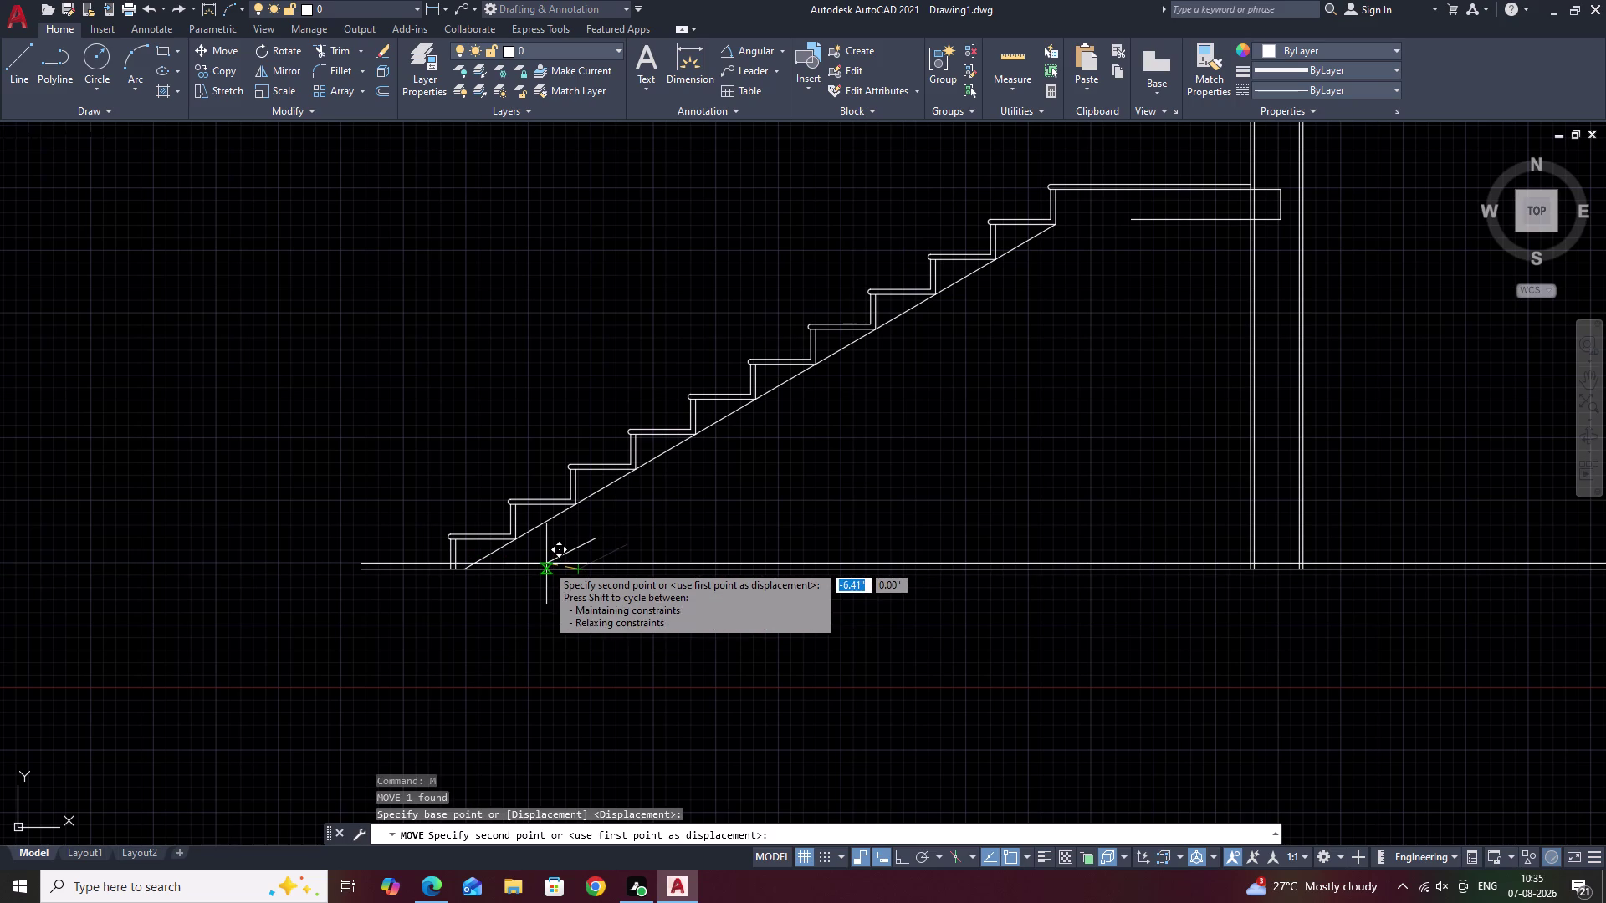
click(546, 563)
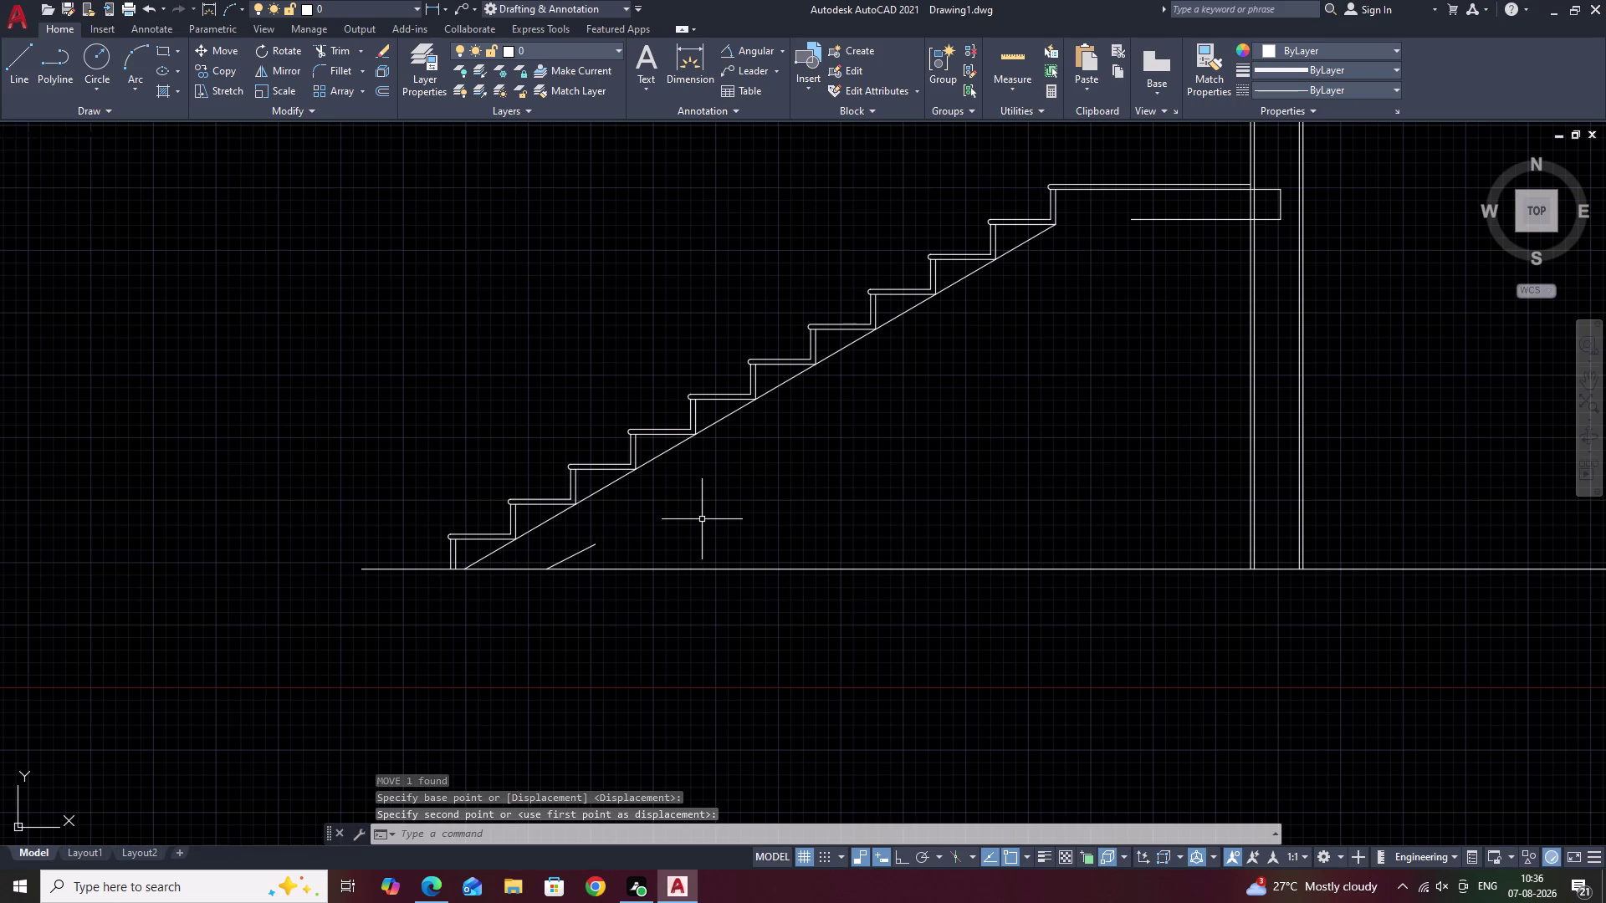
Start EXTEND on the line, then cancel it.
text(EX)
key(space)
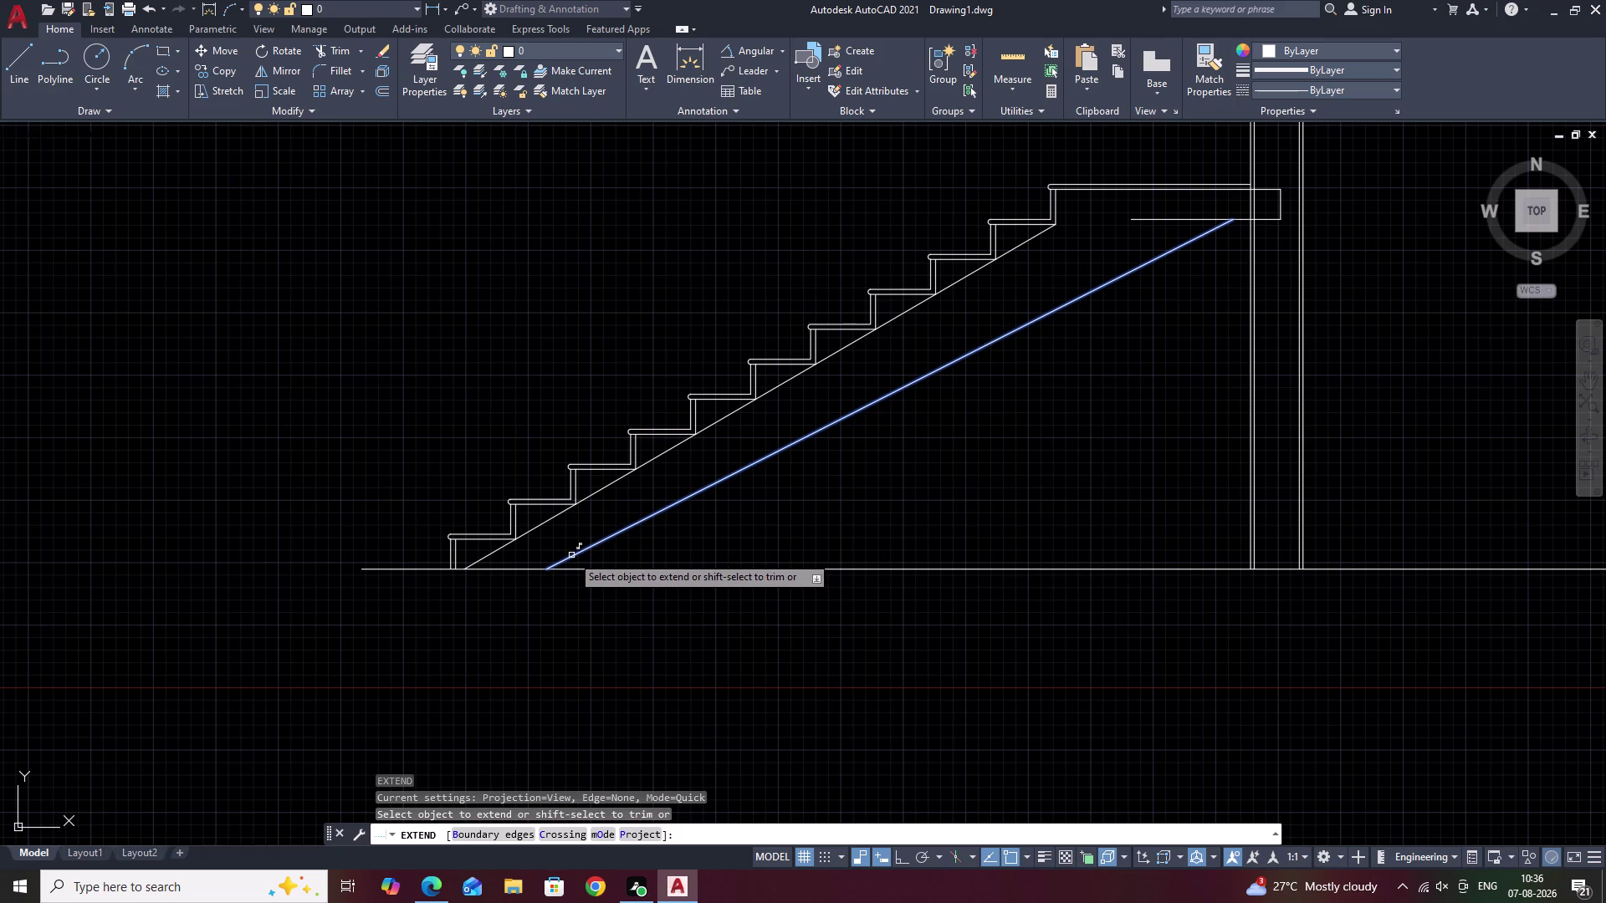
key(Escape)
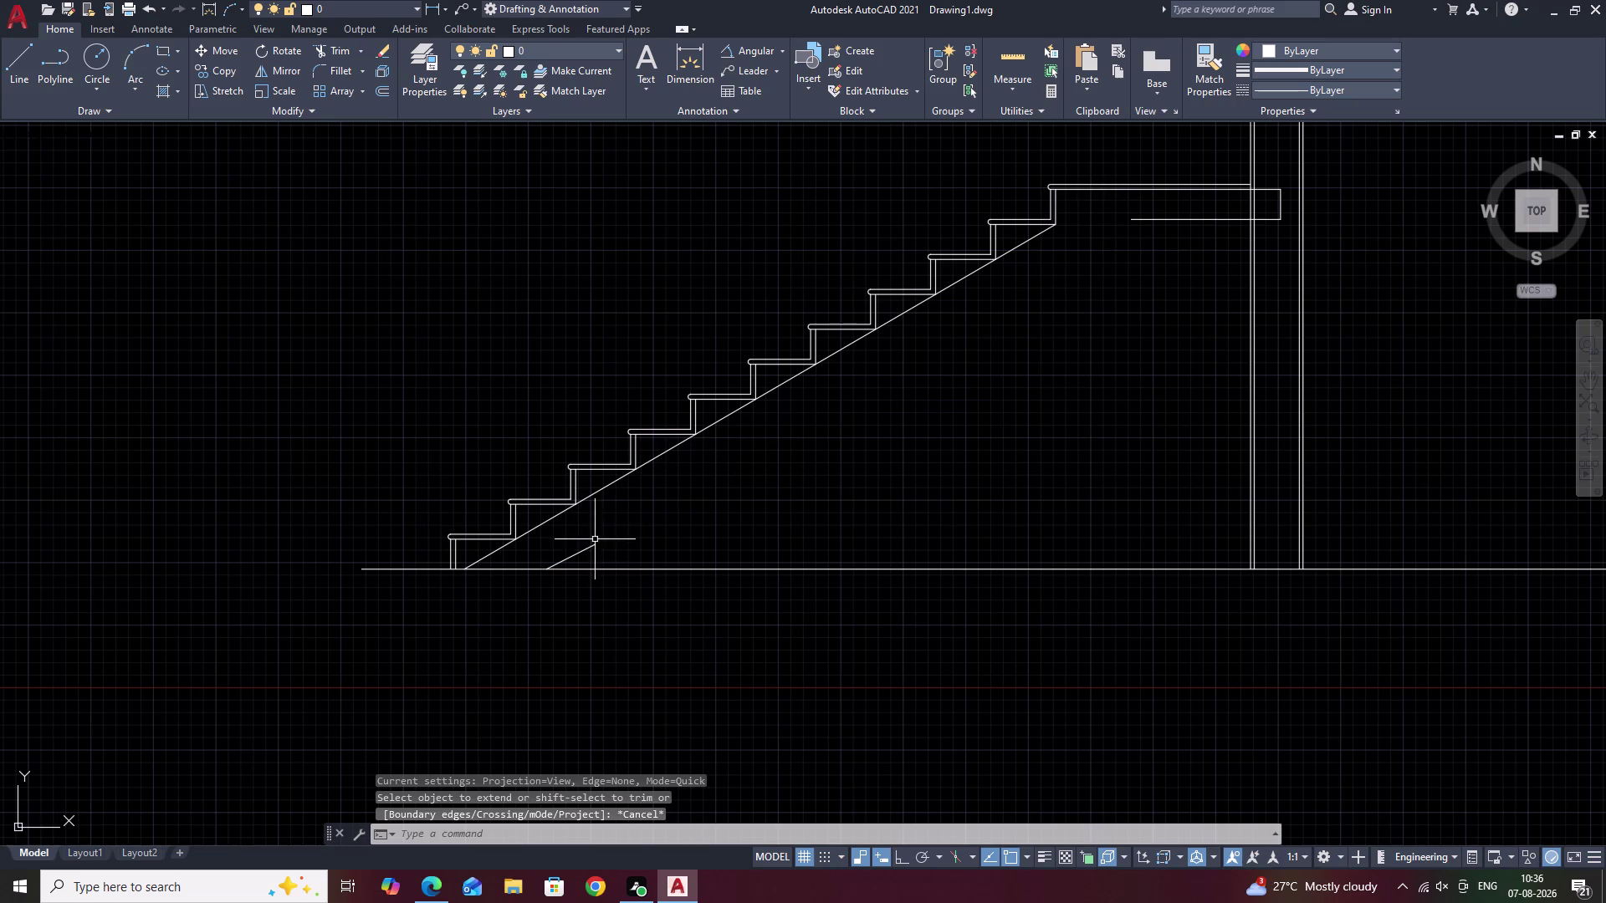
scroll(up, 3)
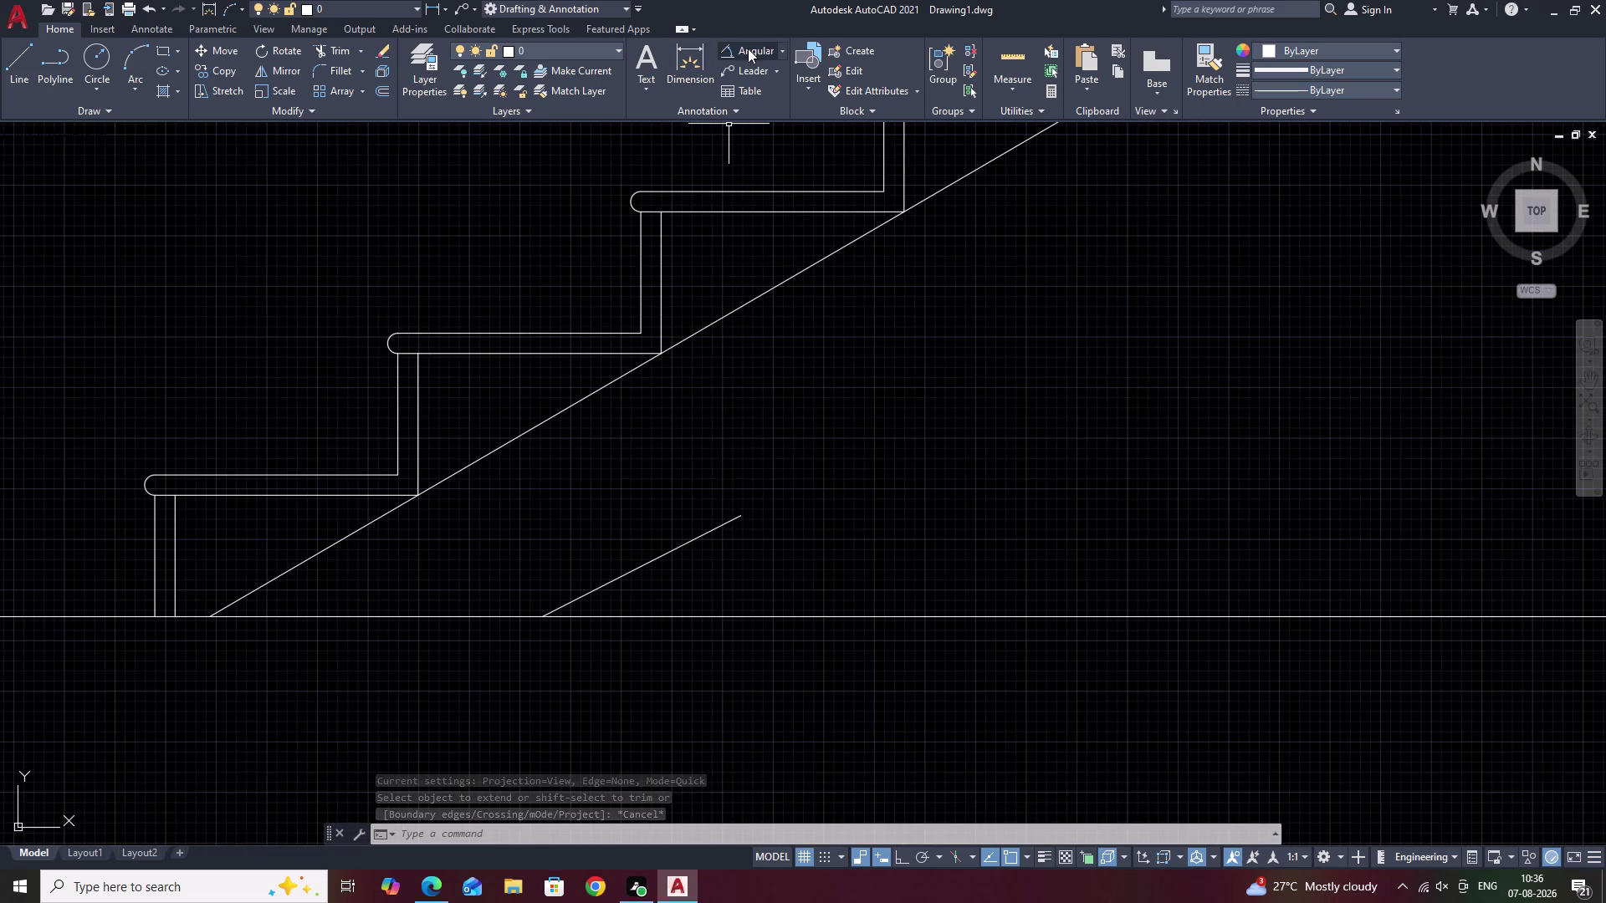
click(781, 48)
click(755, 80)
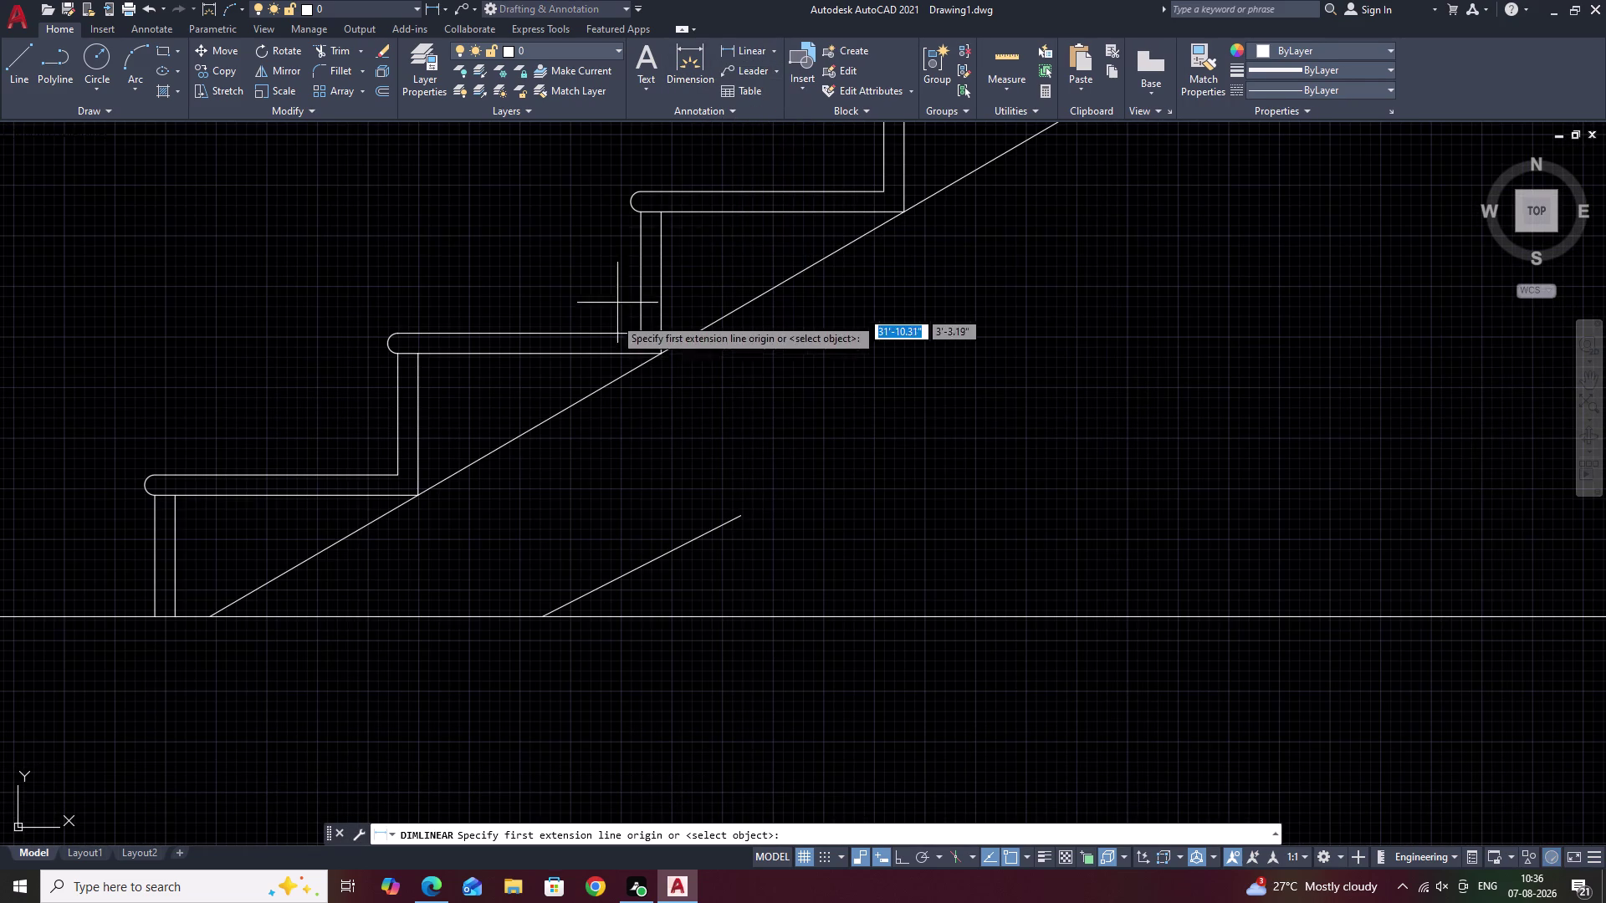
click(773, 52)
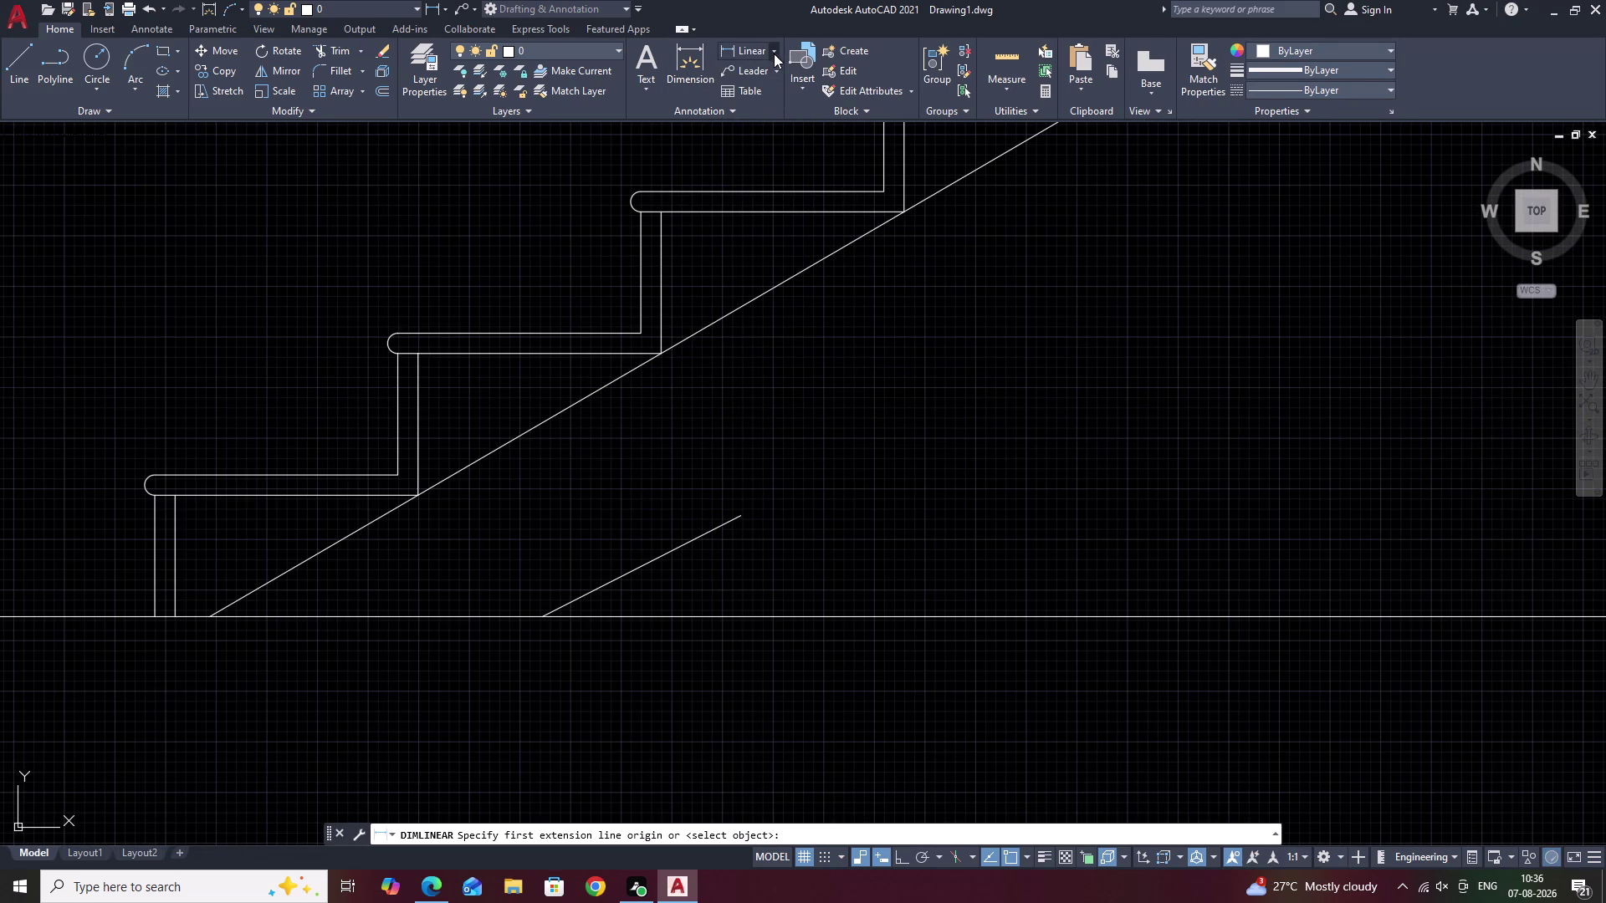
click(764, 108)
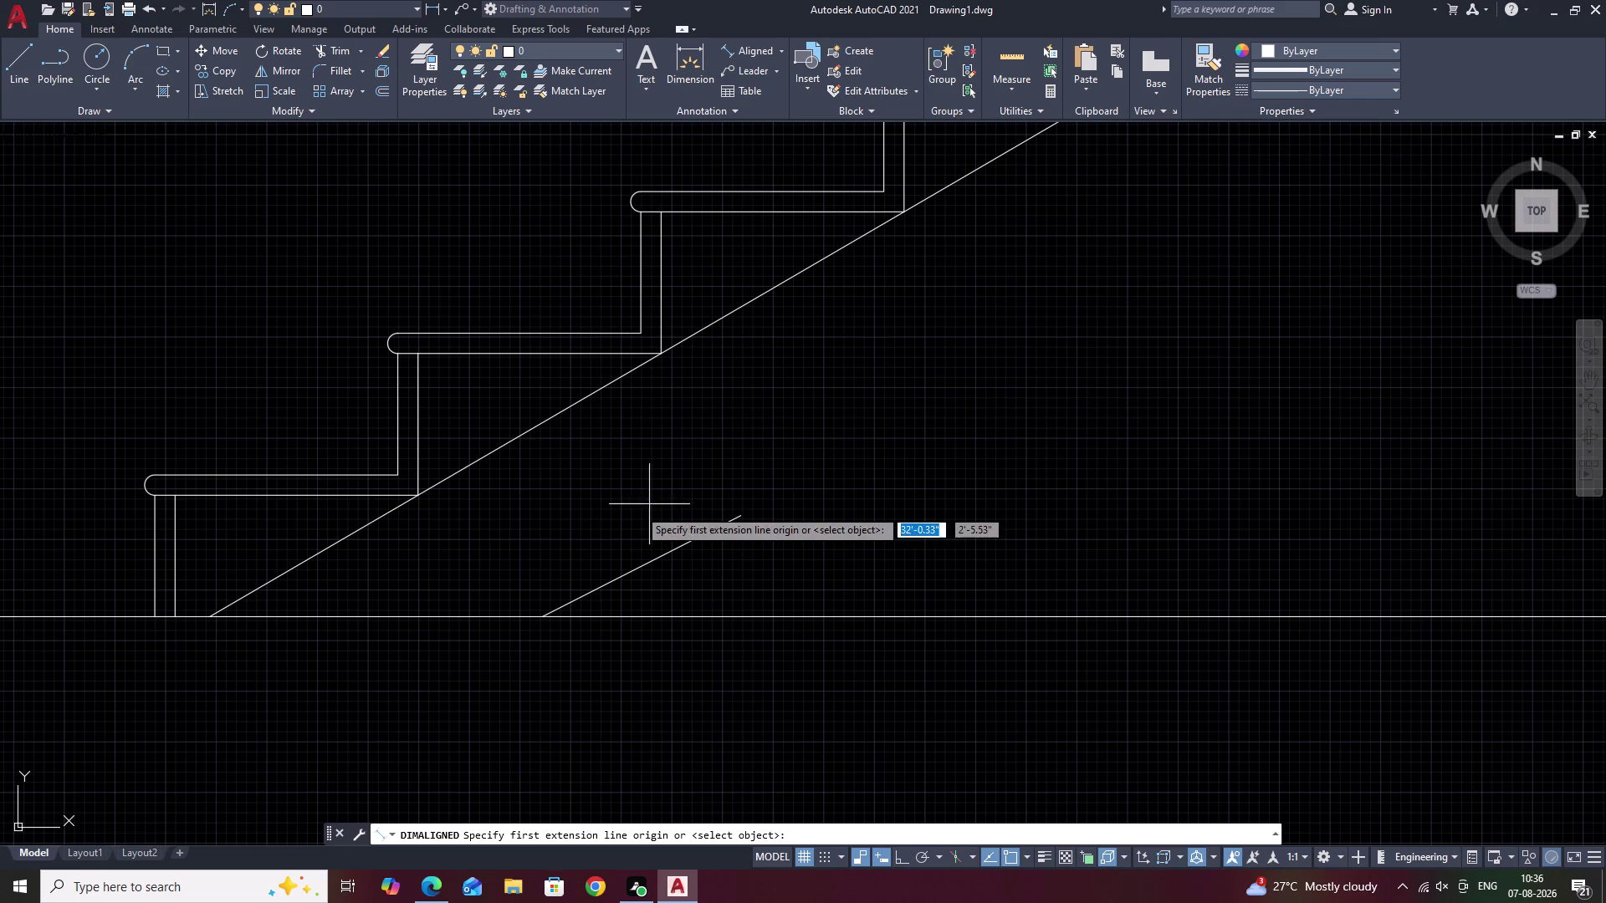
click(641, 570)
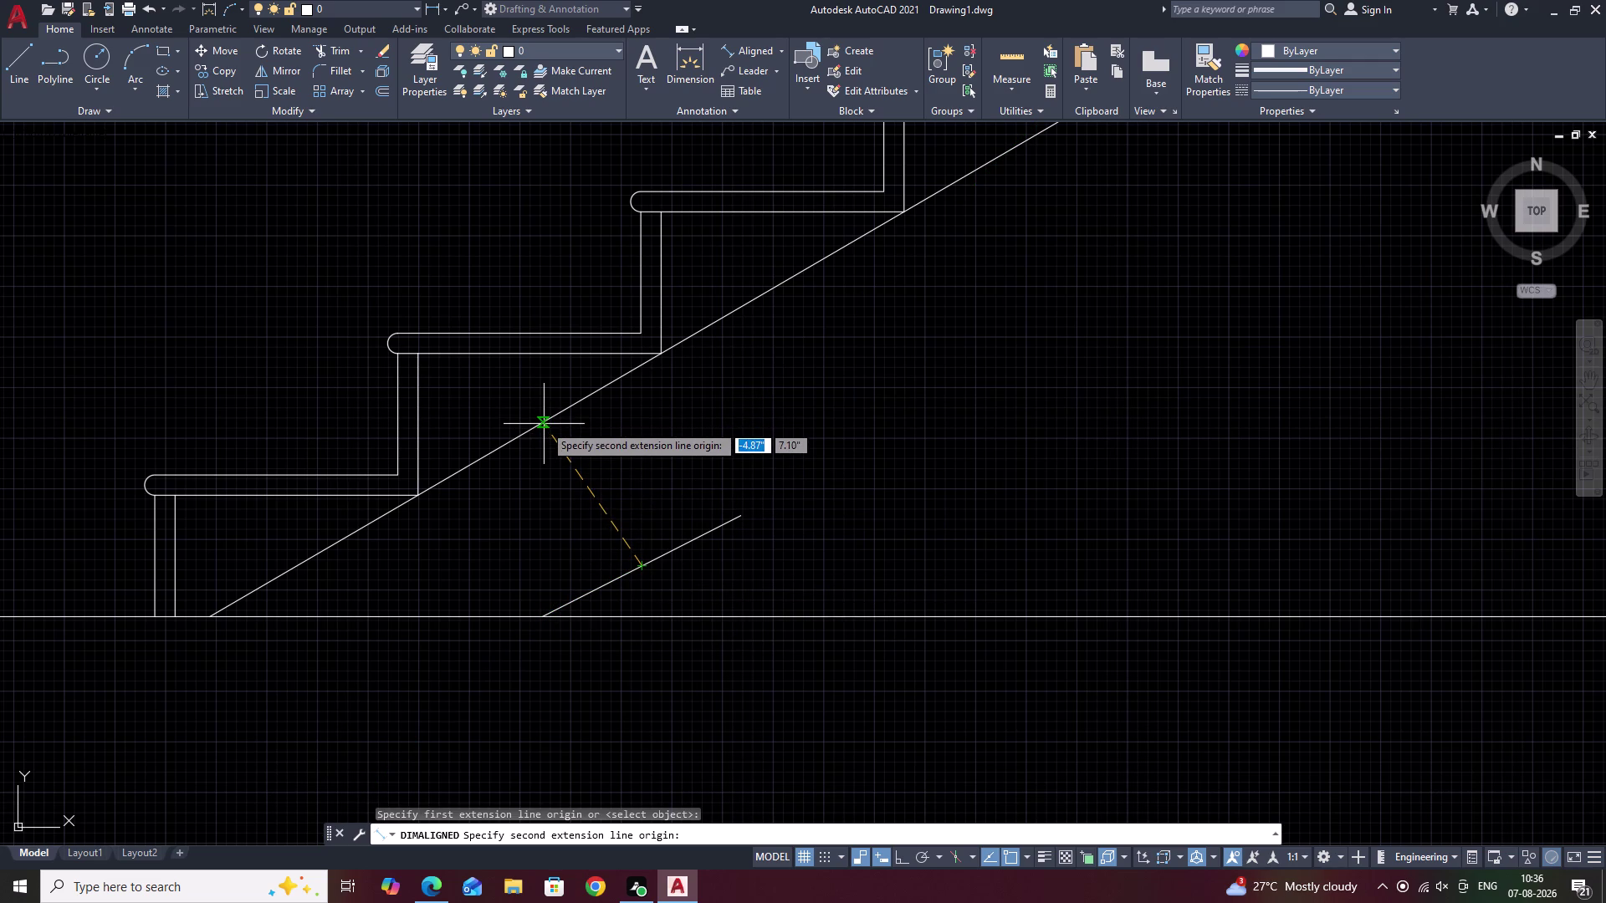
click(541, 426)
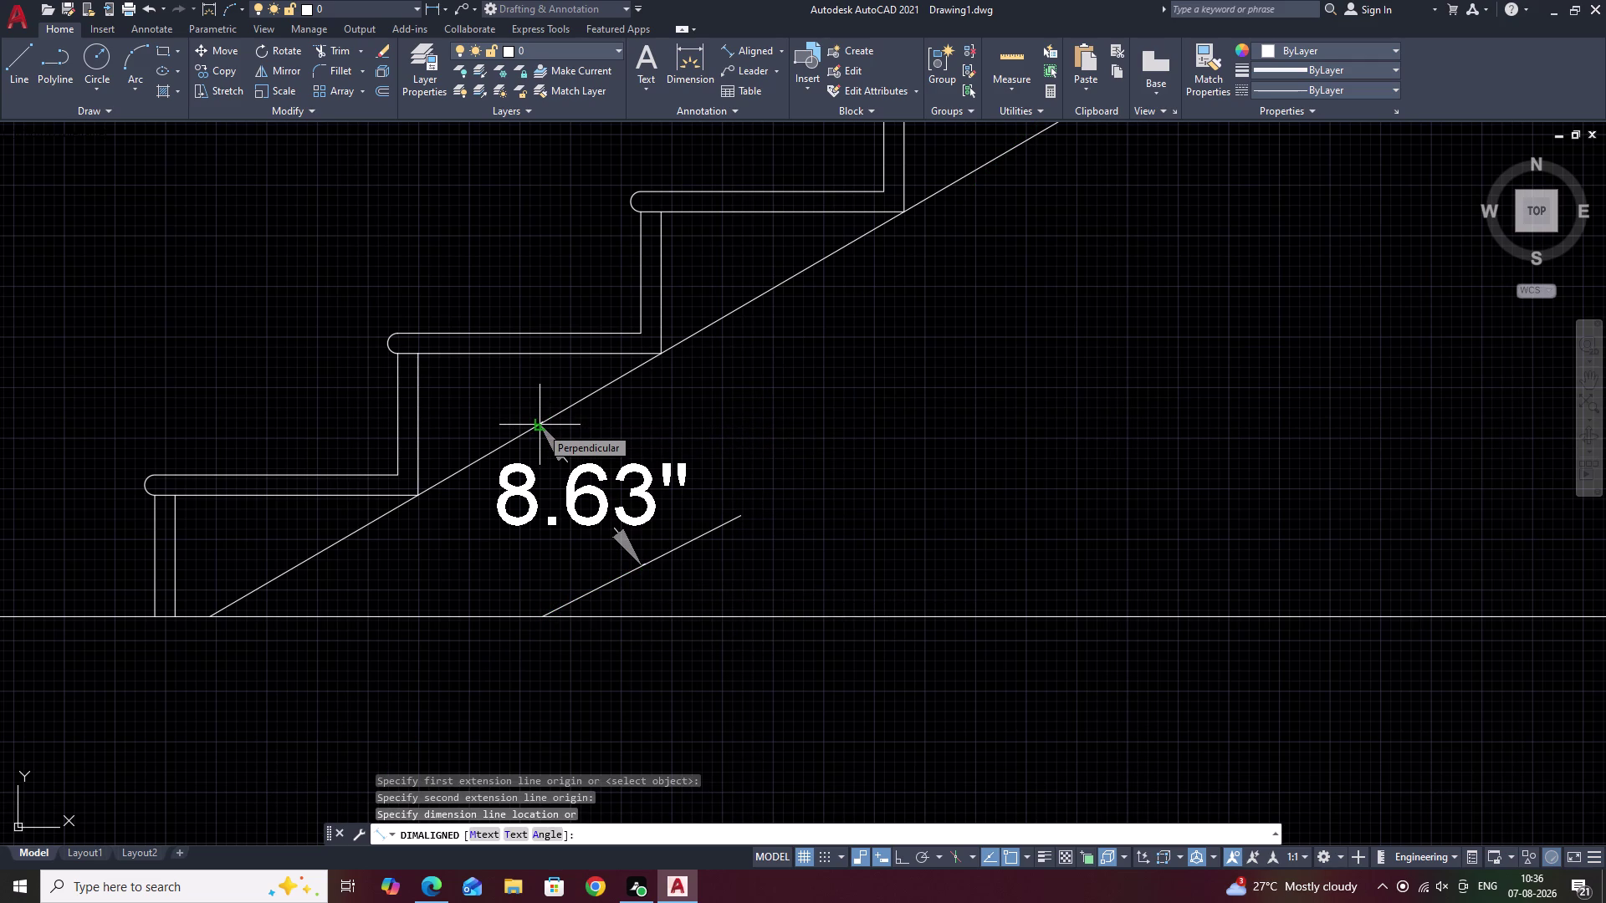
key(Escape)
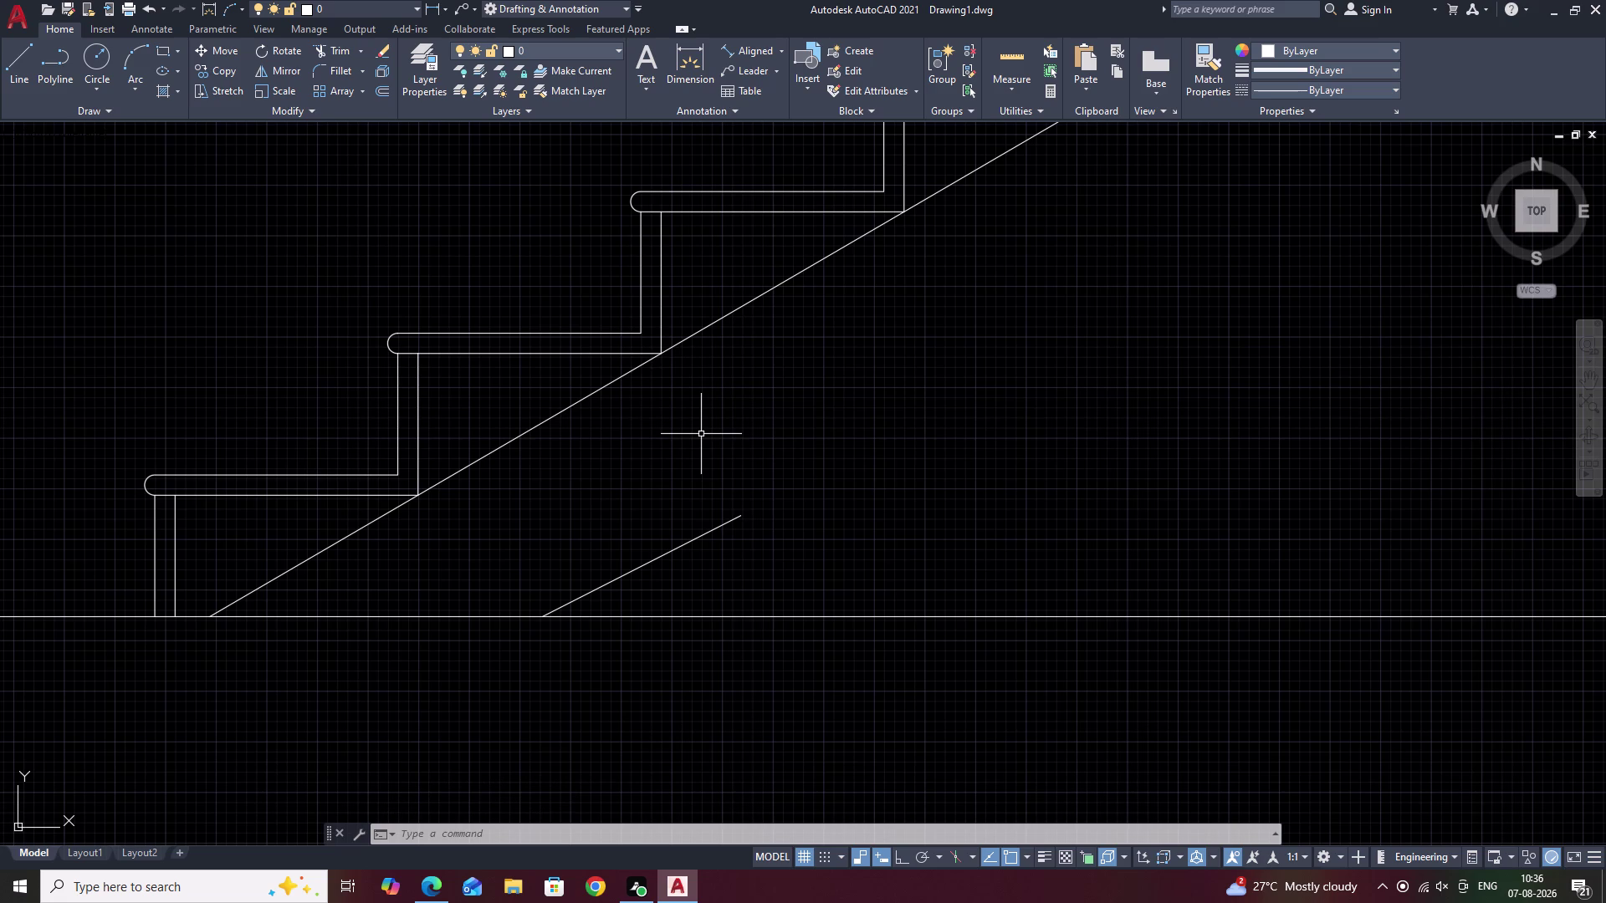
key(Escape)
key(Escape)
Erase the short slanted line beneath the staircase.
scroll(down, 3)
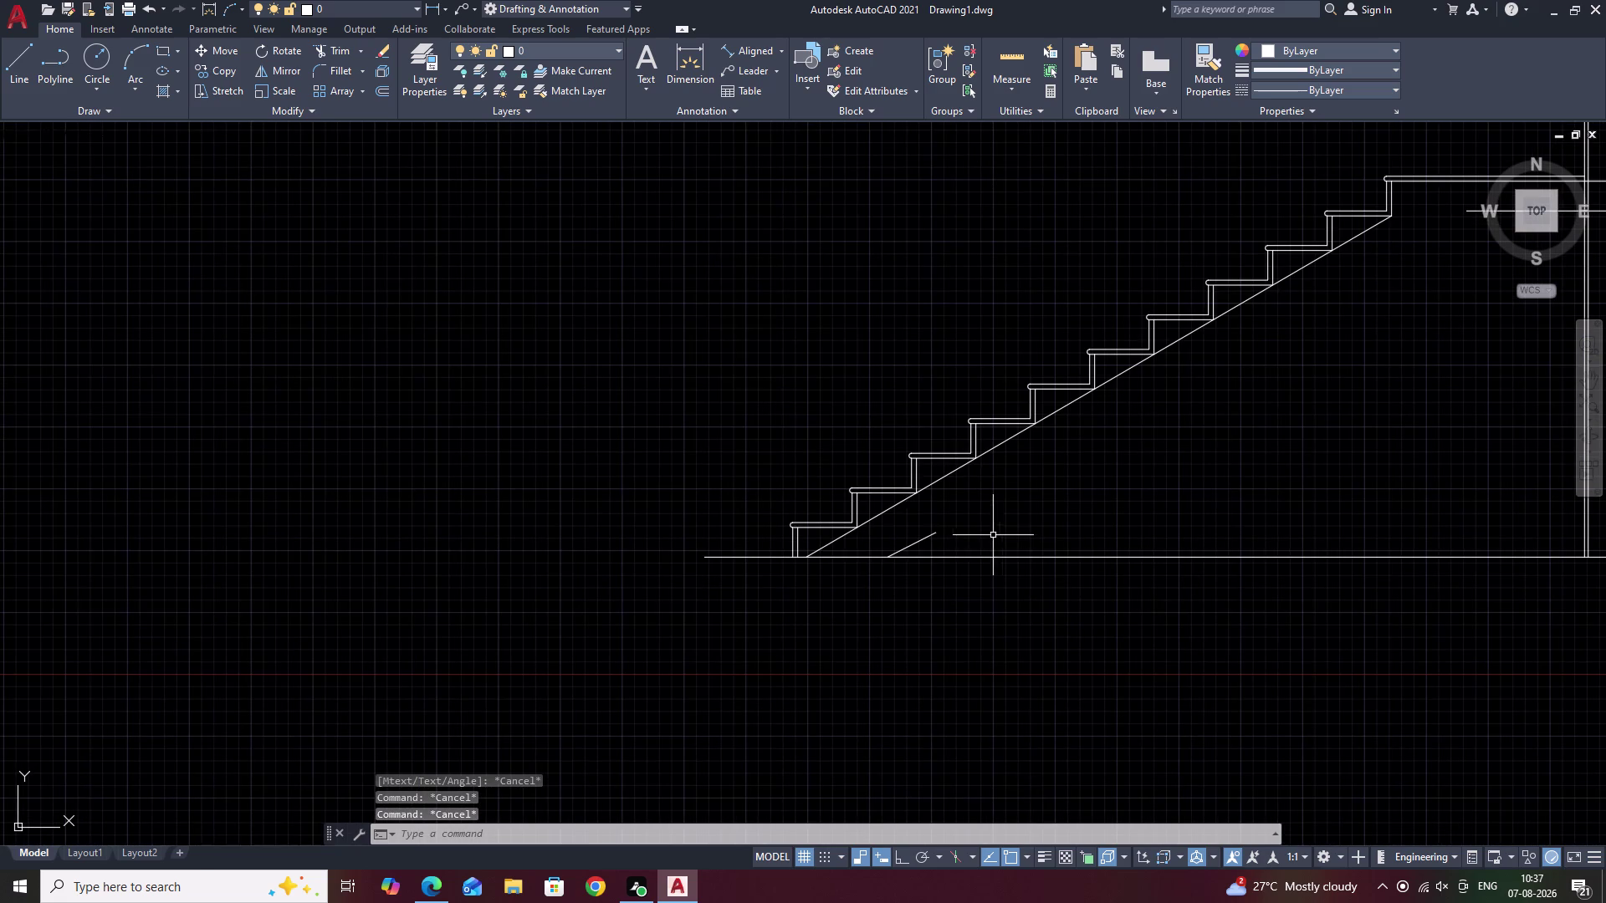
click(921, 542)
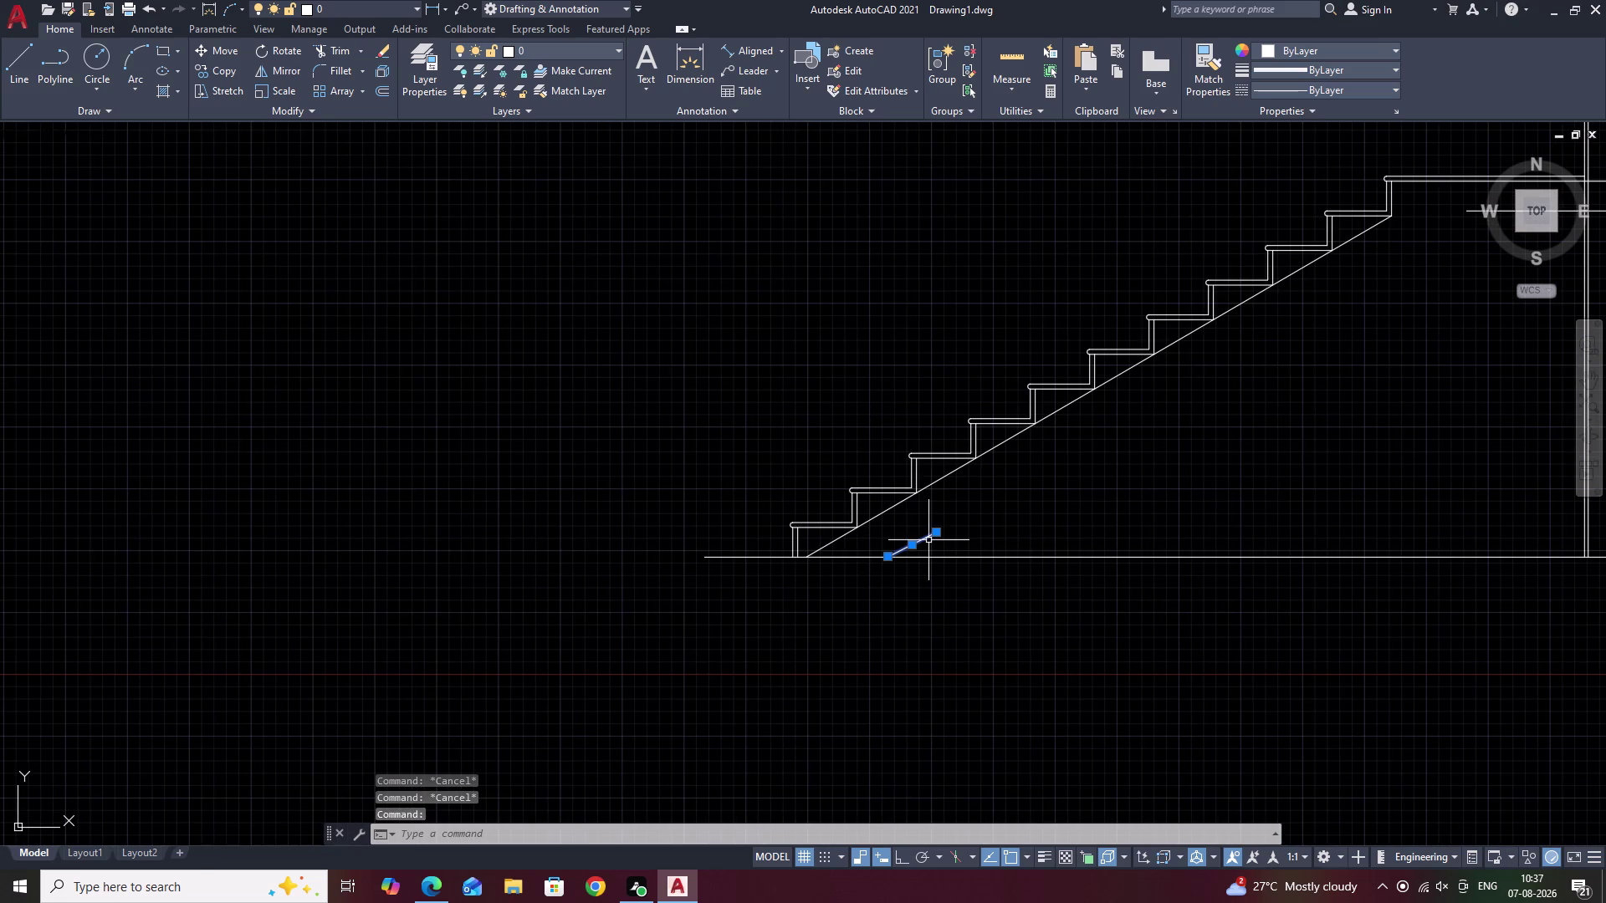
text(E)
key(space)
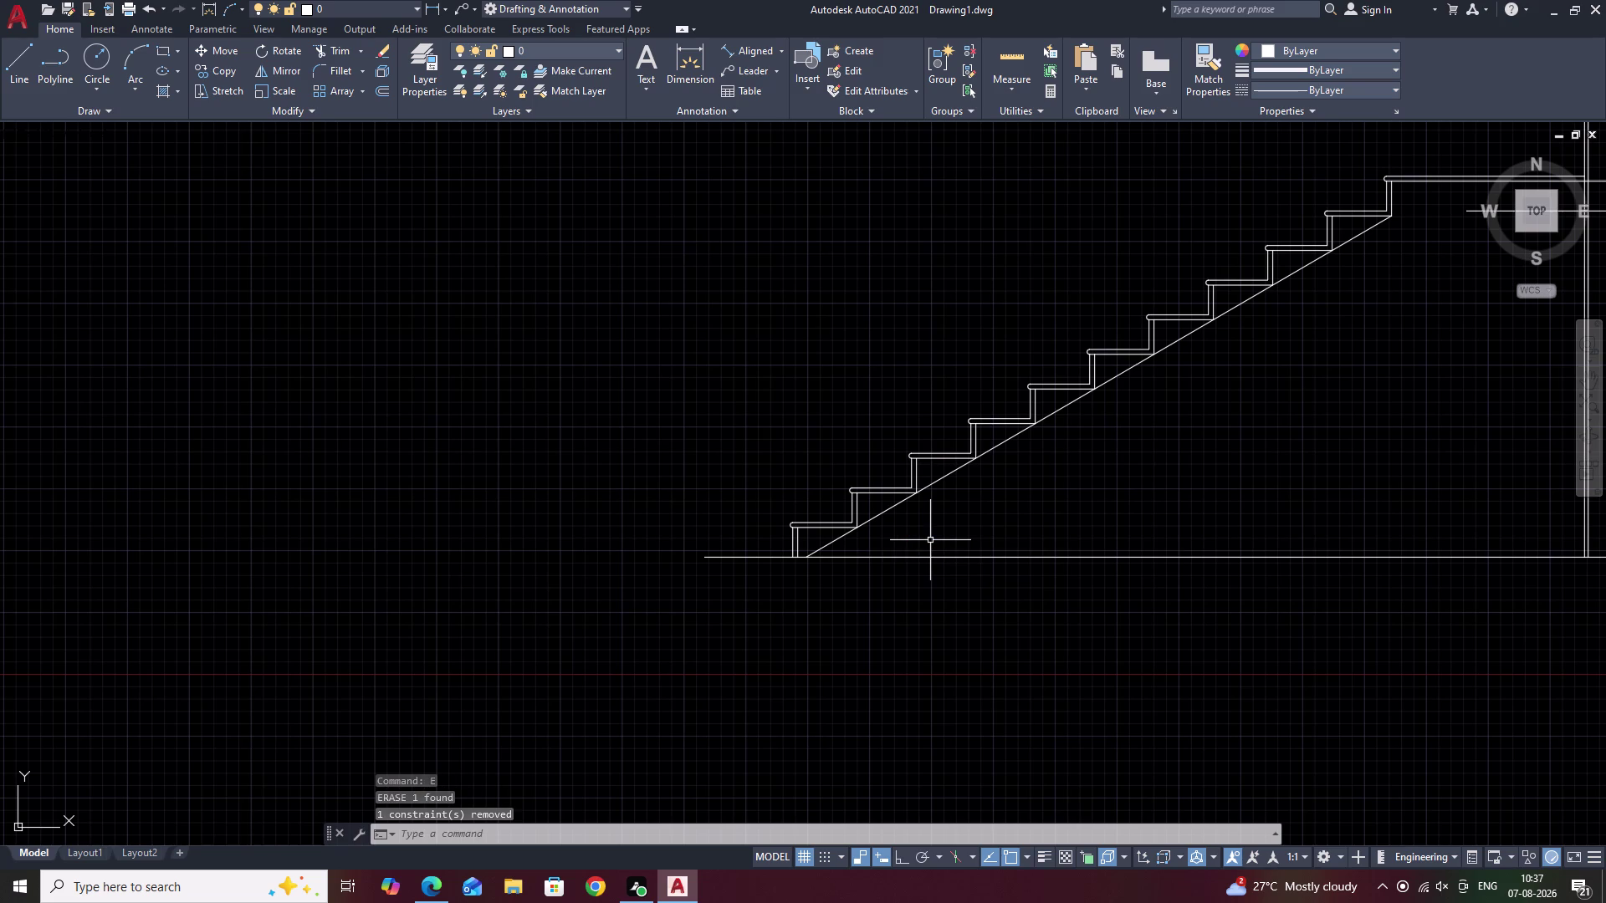
Start the OFFSET command with the staircase and wall in view.
middle_drag(1215, 375, 786, 573)
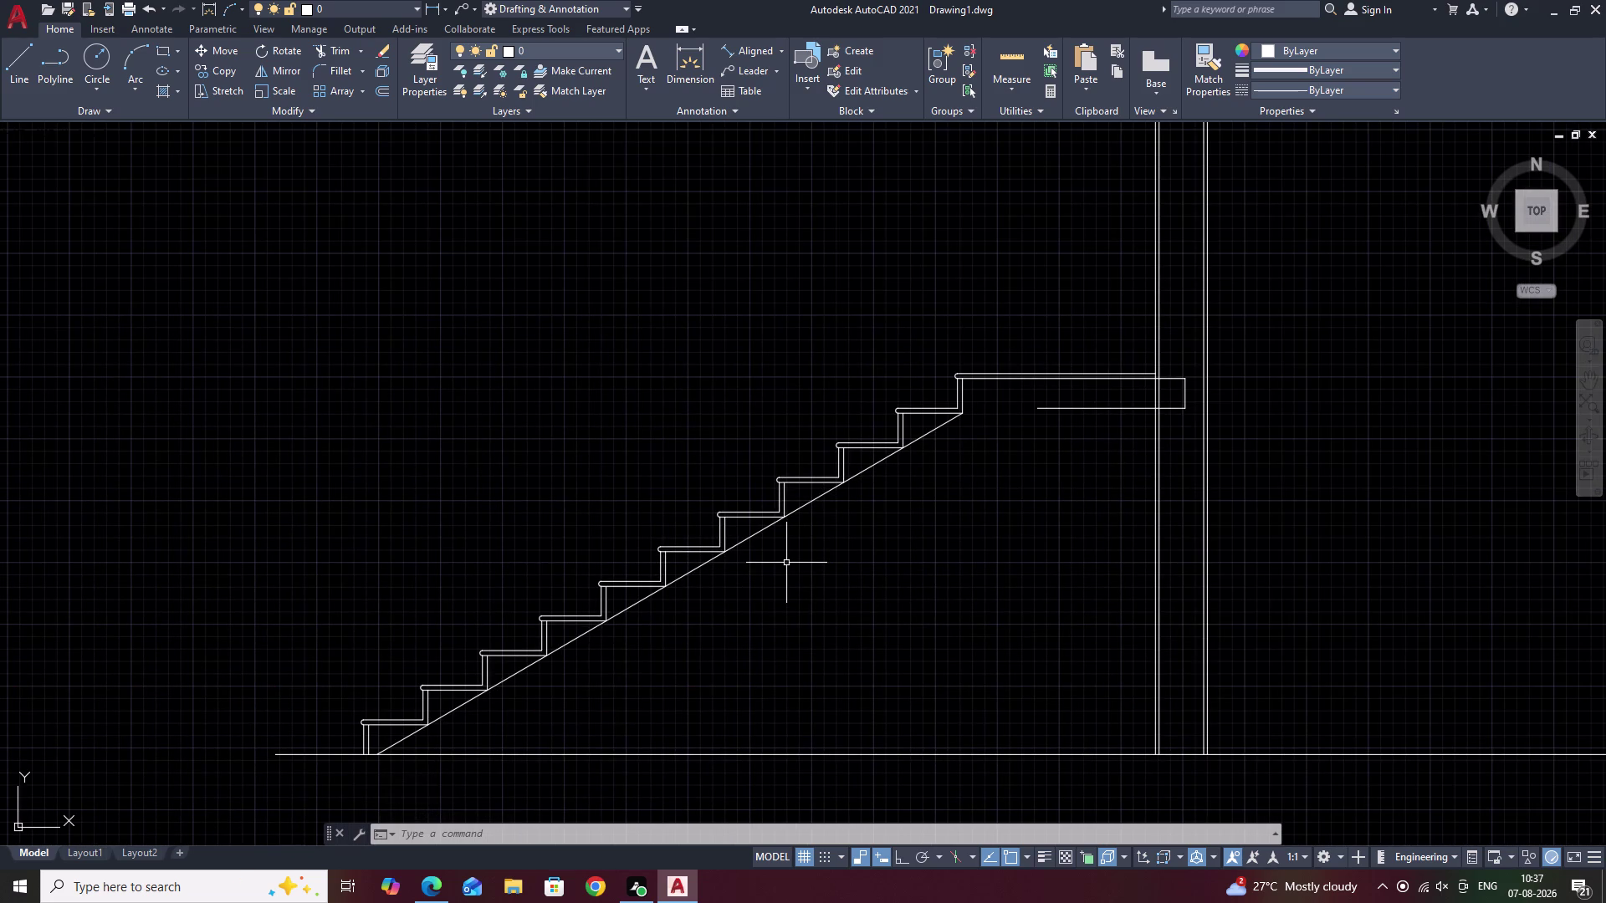
key(Escape)
text(O)
key(space)
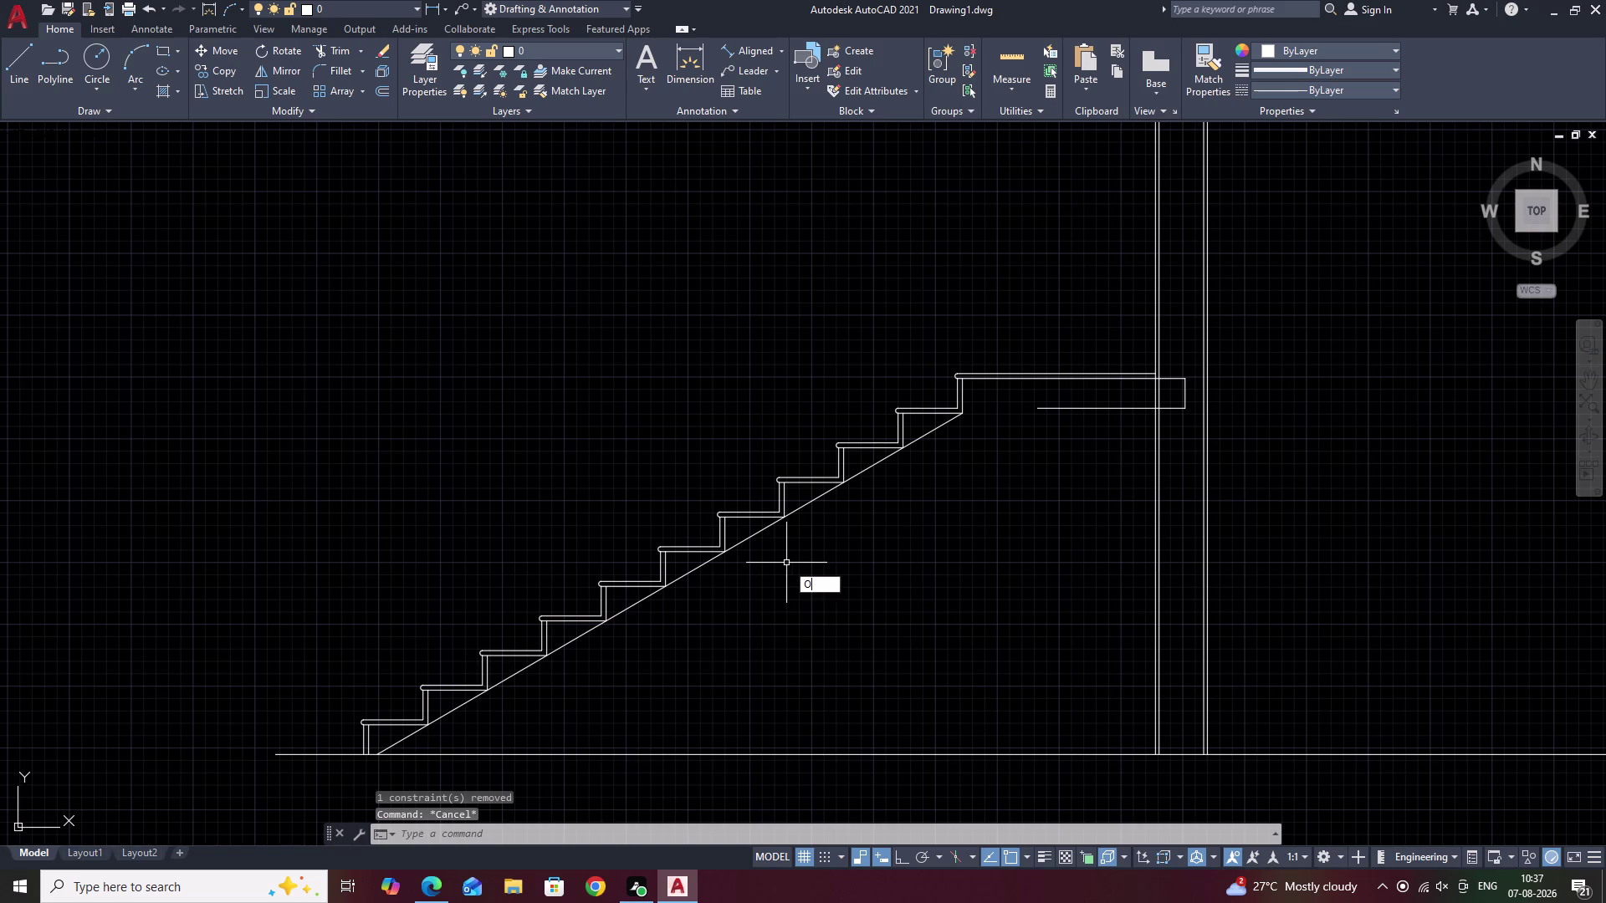
Offset the stair's sloped underside line 6 inches downward.
text(6)
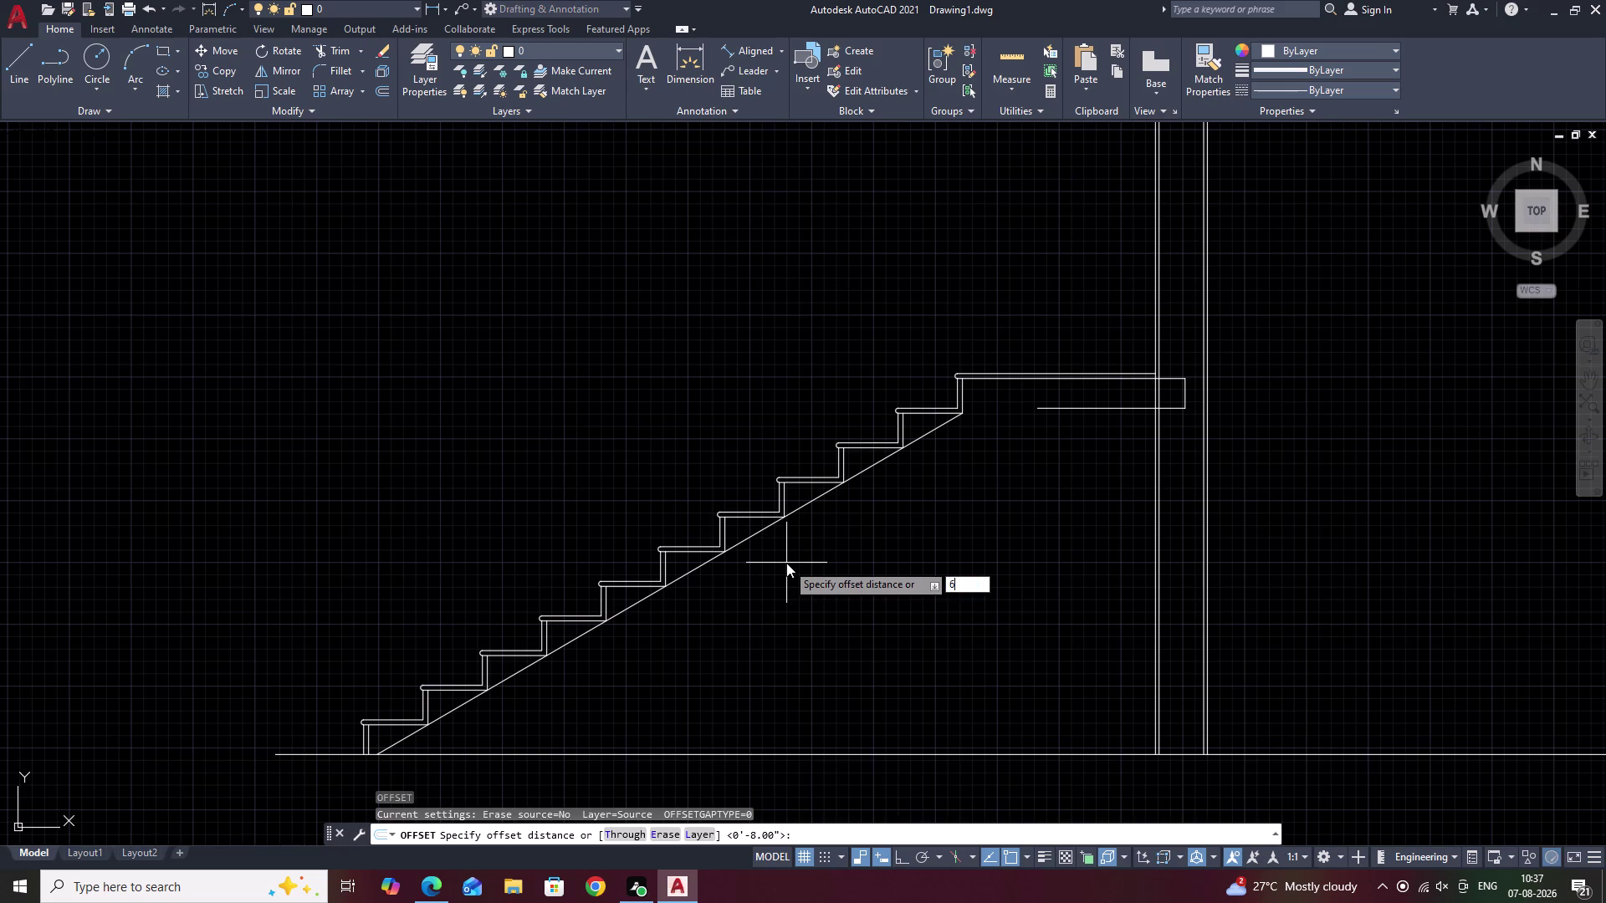
key(space)
click(756, 532)
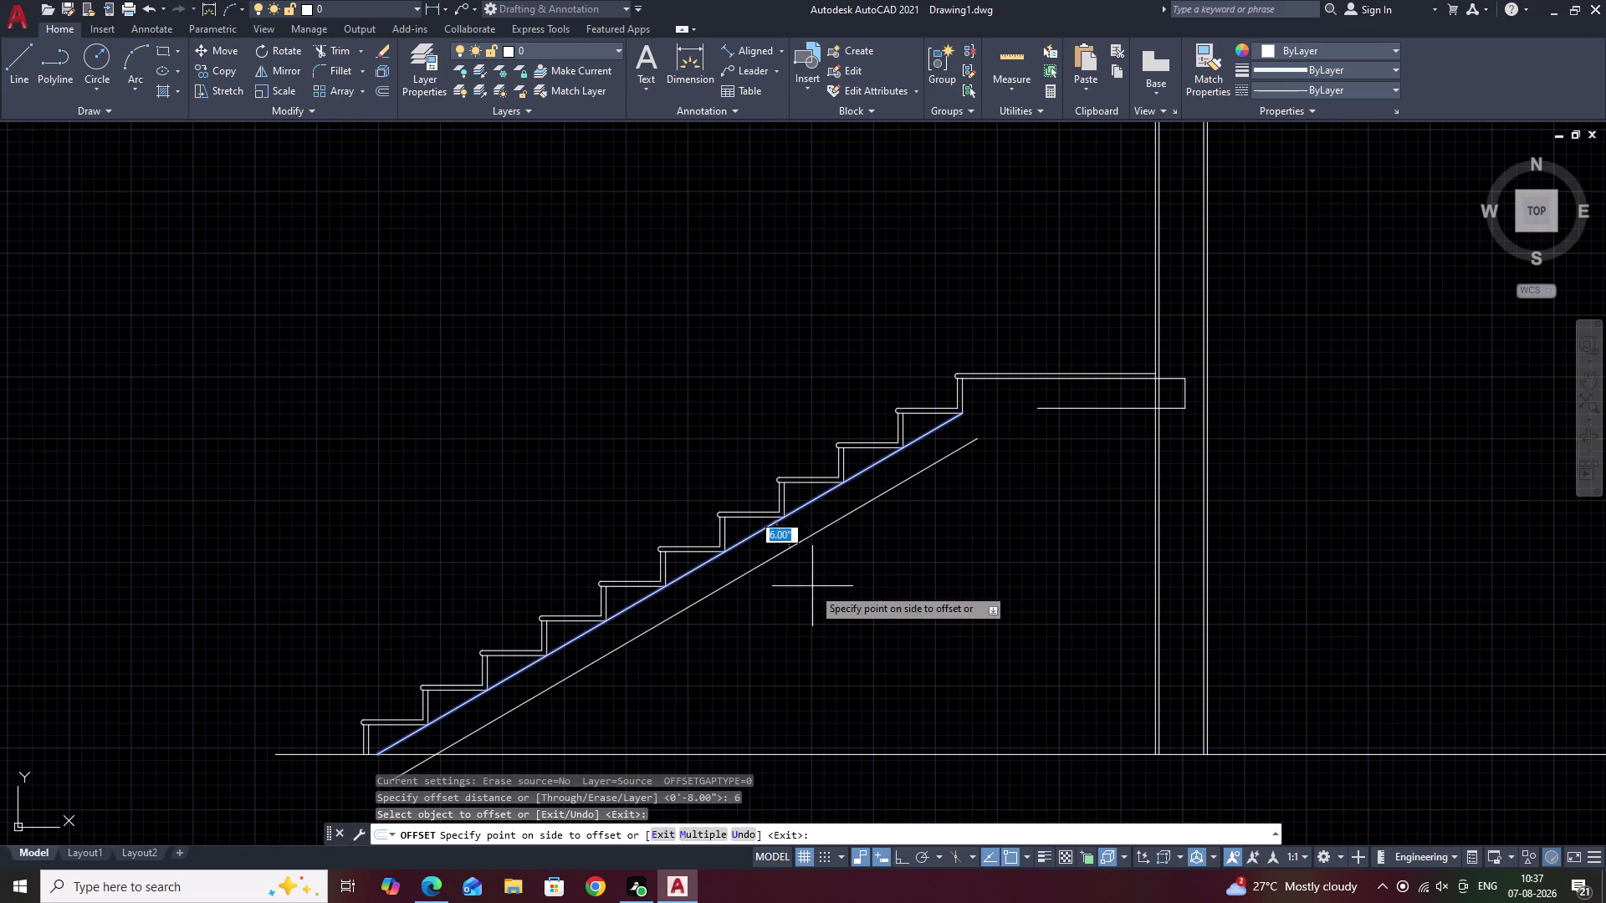
click(812, 587)
key(space)
Offset the new lower line a further 0.75 inch below it.
key(space)
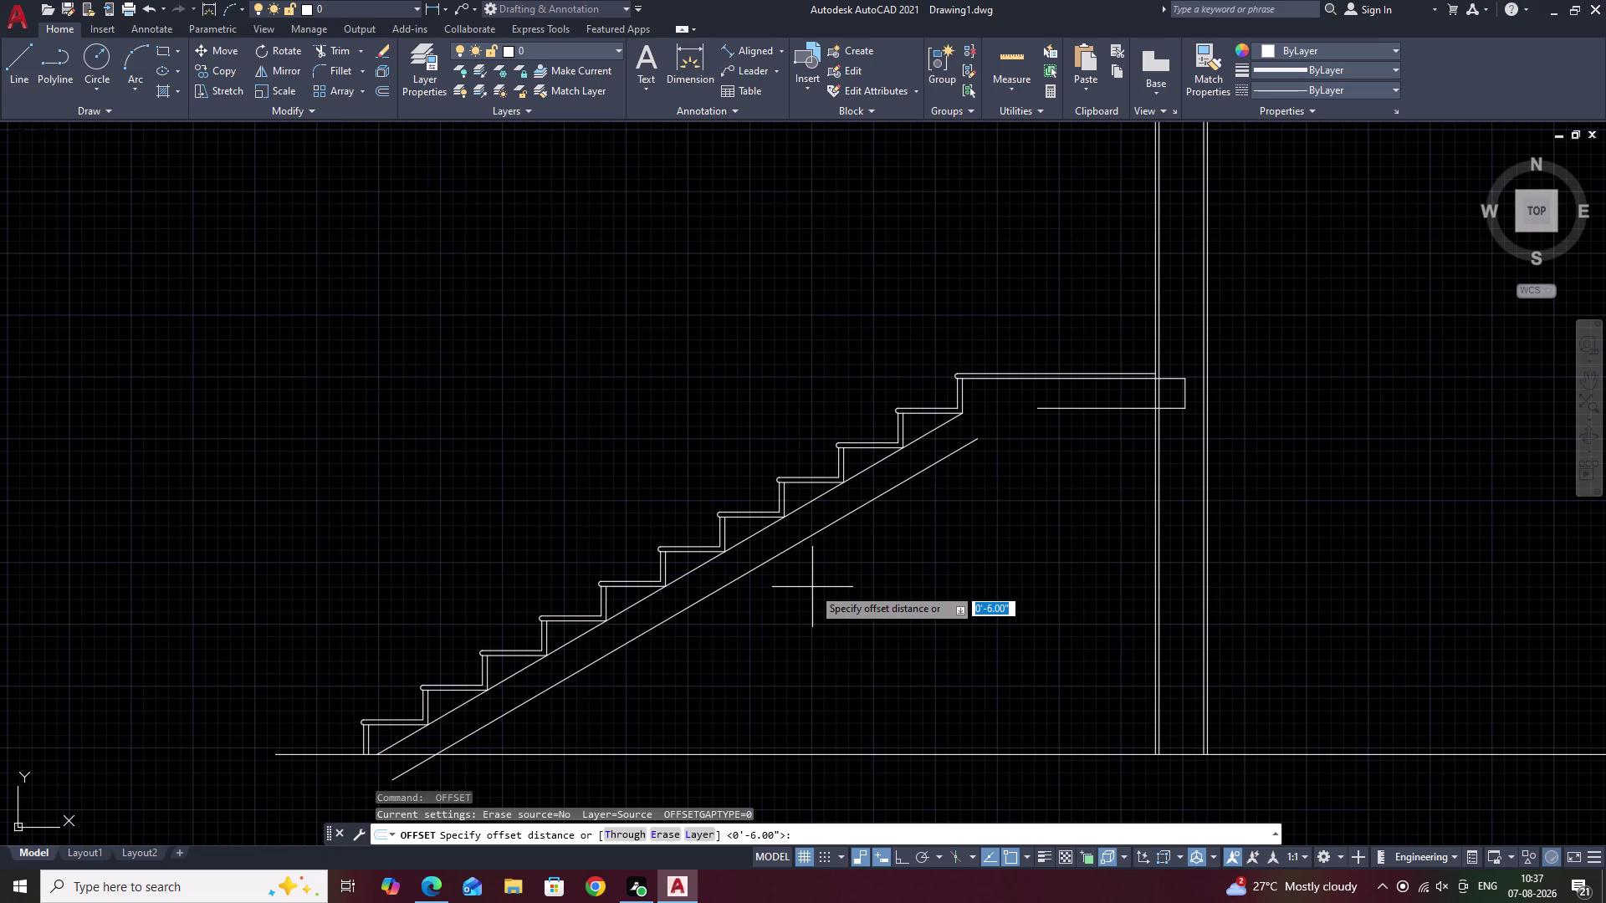
key(o)
key(space)
text(.)
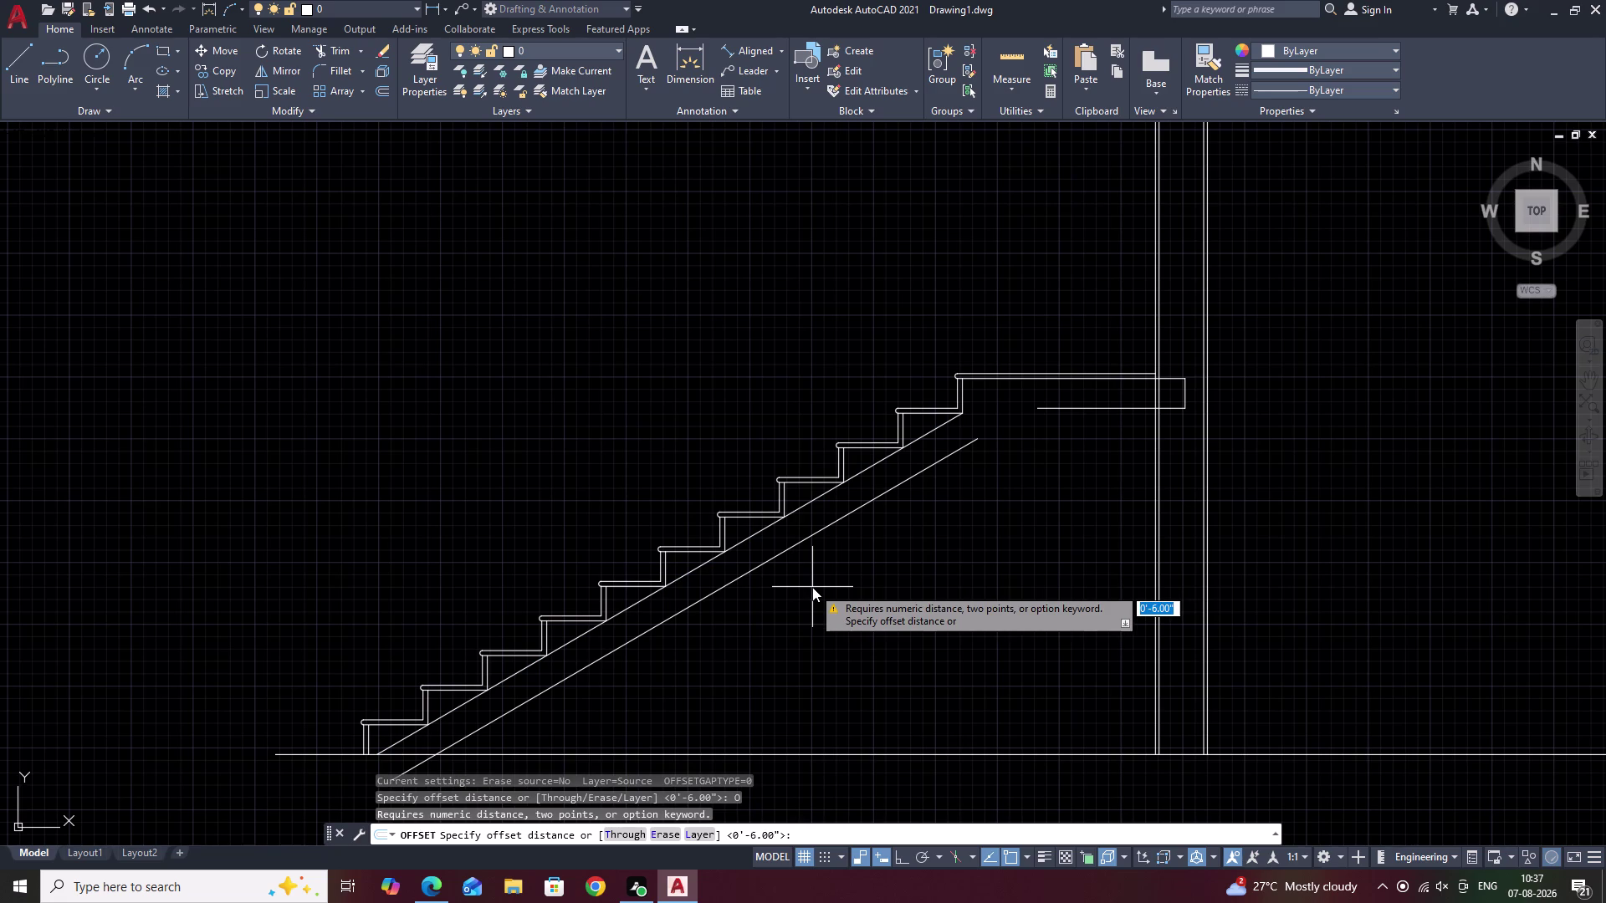
text(75)
key(space)
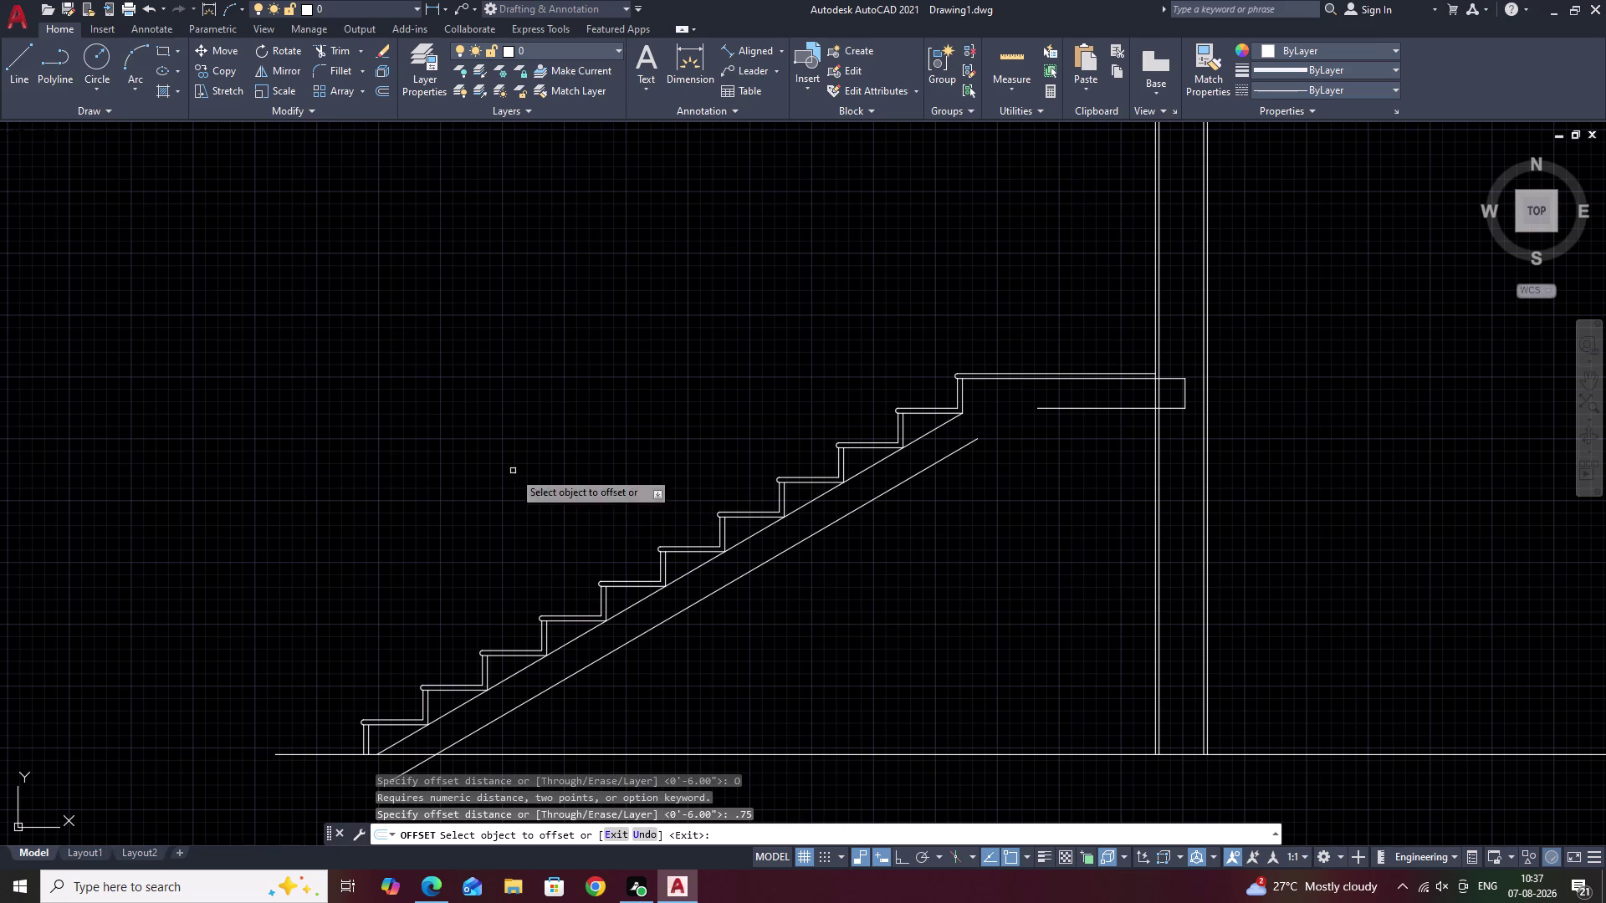
click(728, 586)
click(768, 614)
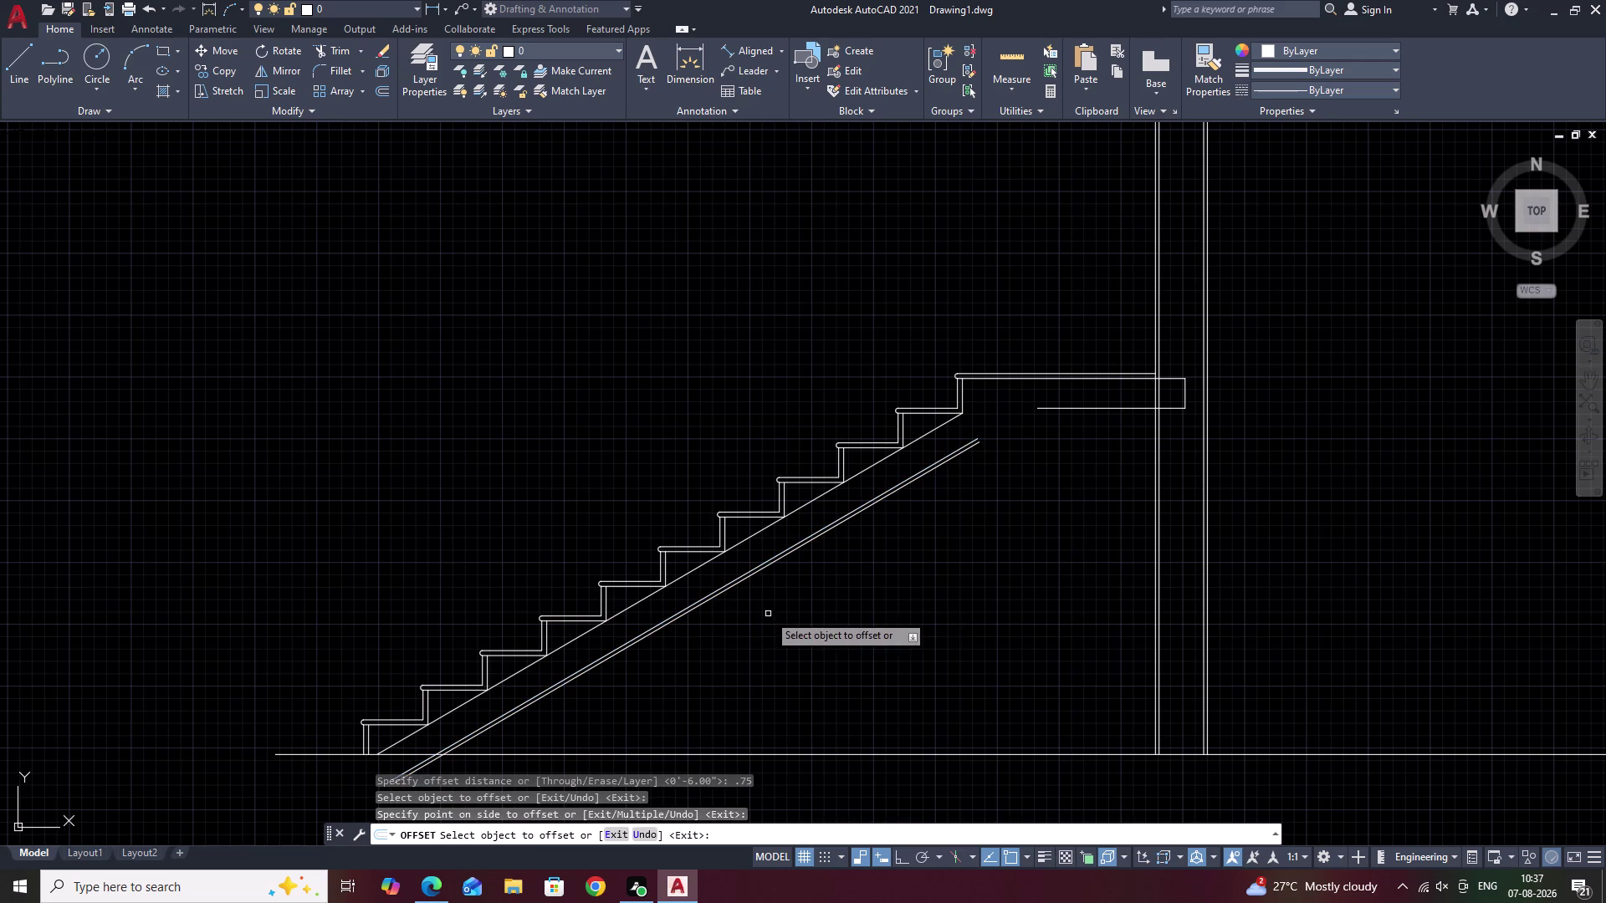
key(Escape)
Pan over the staircase to review the new lines and select the short line under the landing.
middle_drag(967, 491, 755, 581)
scroll(up, 3)
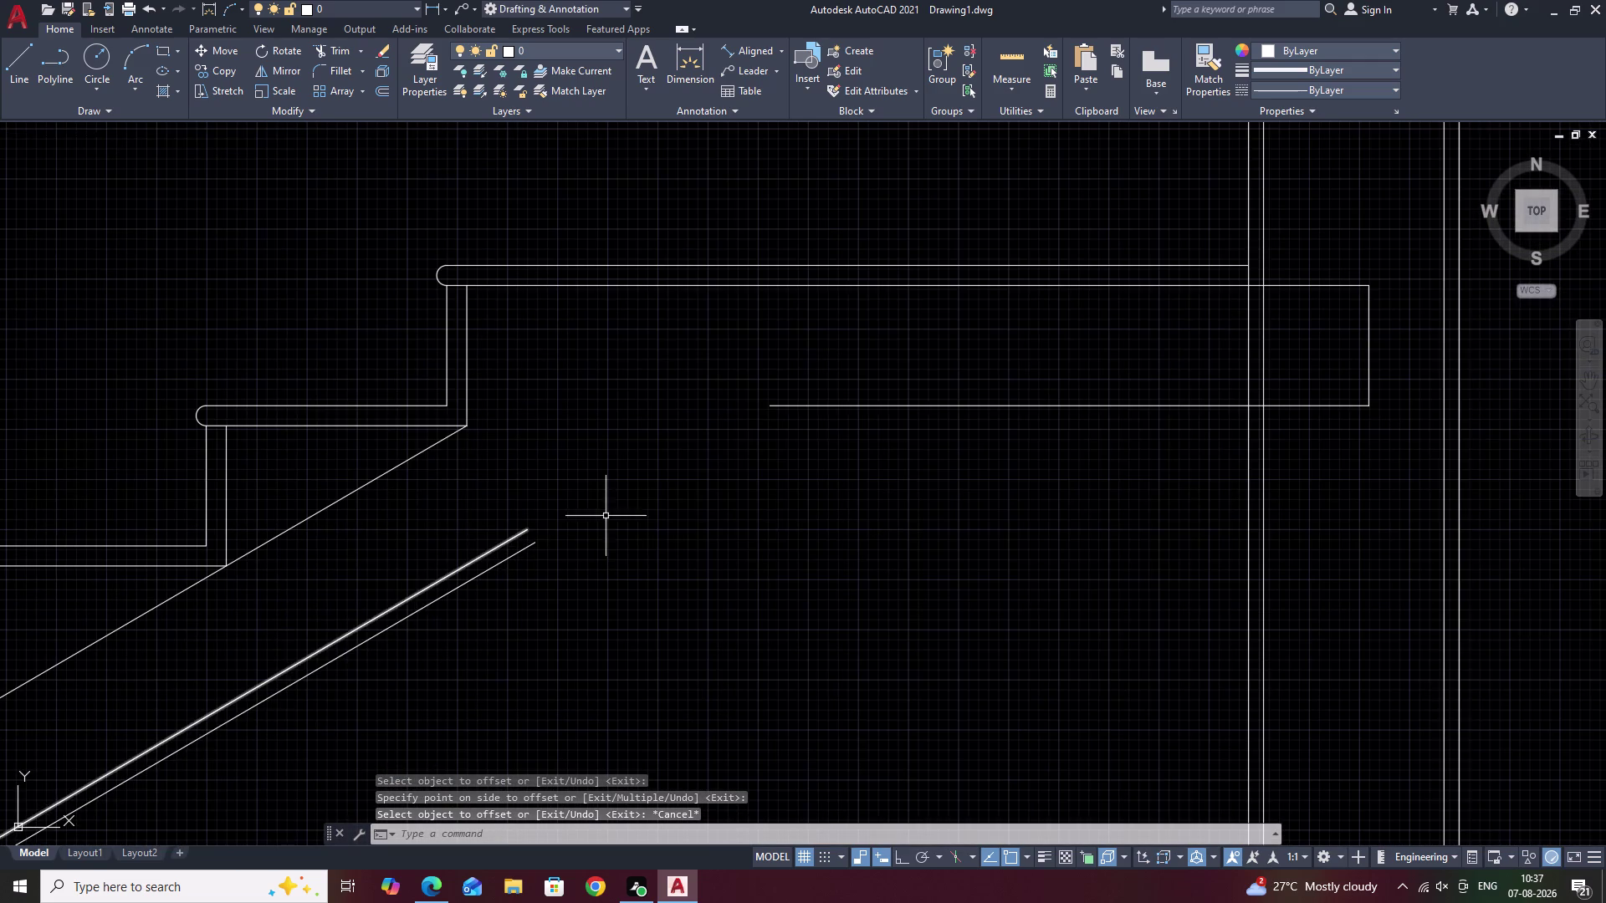
scroll(down, 3)
scroll(down, 3)
middle_drag(689, 549, 720, 509)
scroll(up, 3)
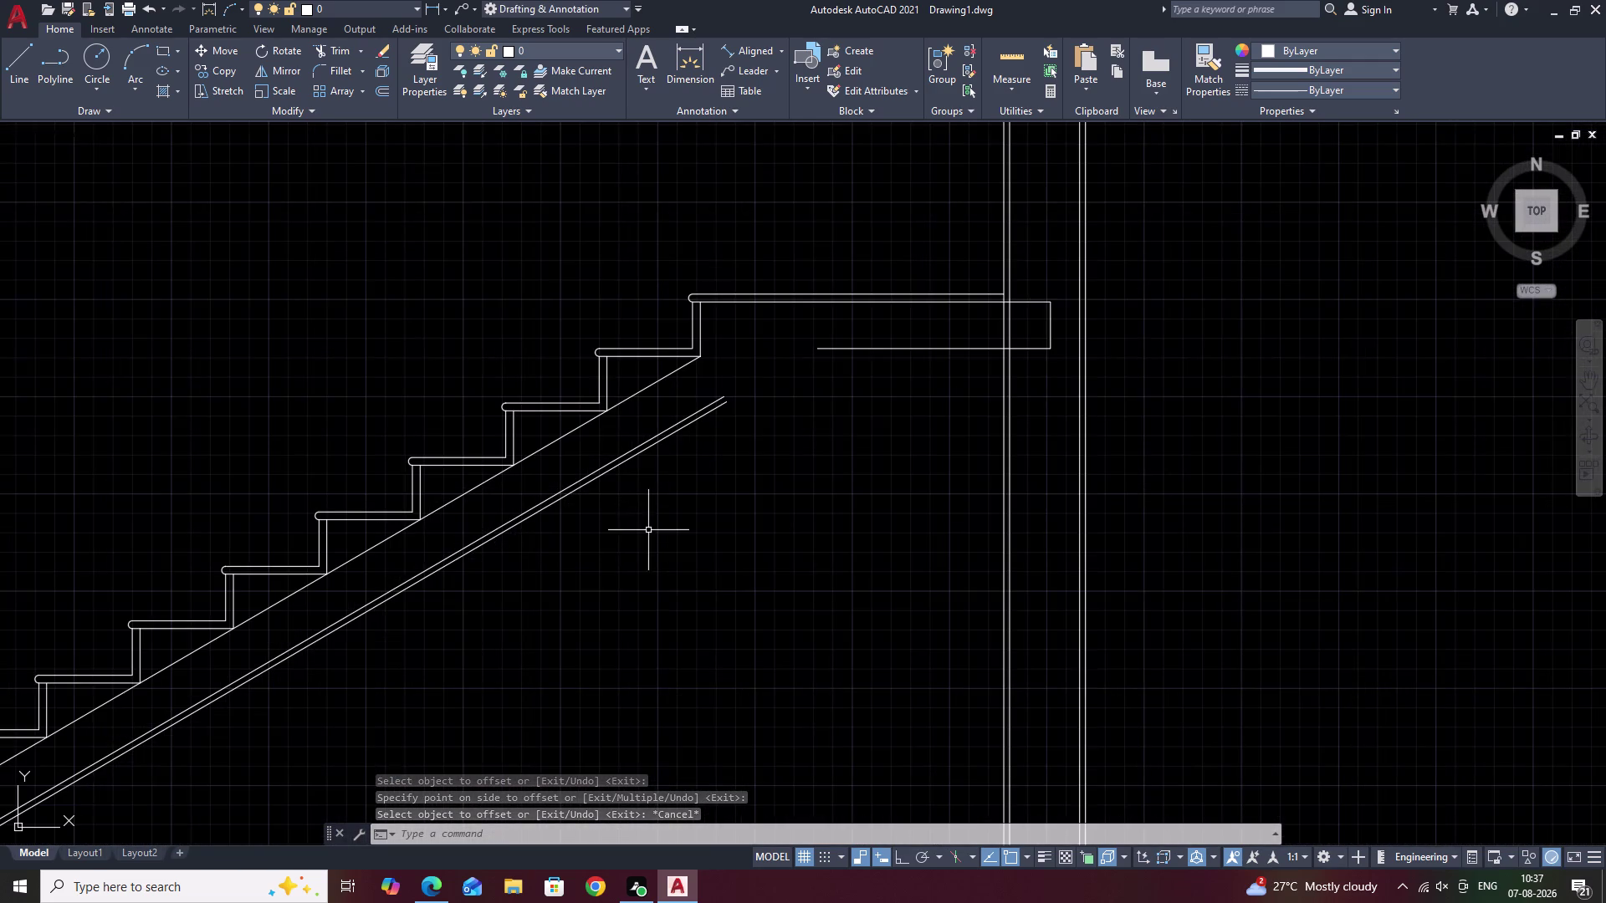
middle_drag(629, 535, 700, 461)
middle_drag(768, 407, 651, 559)
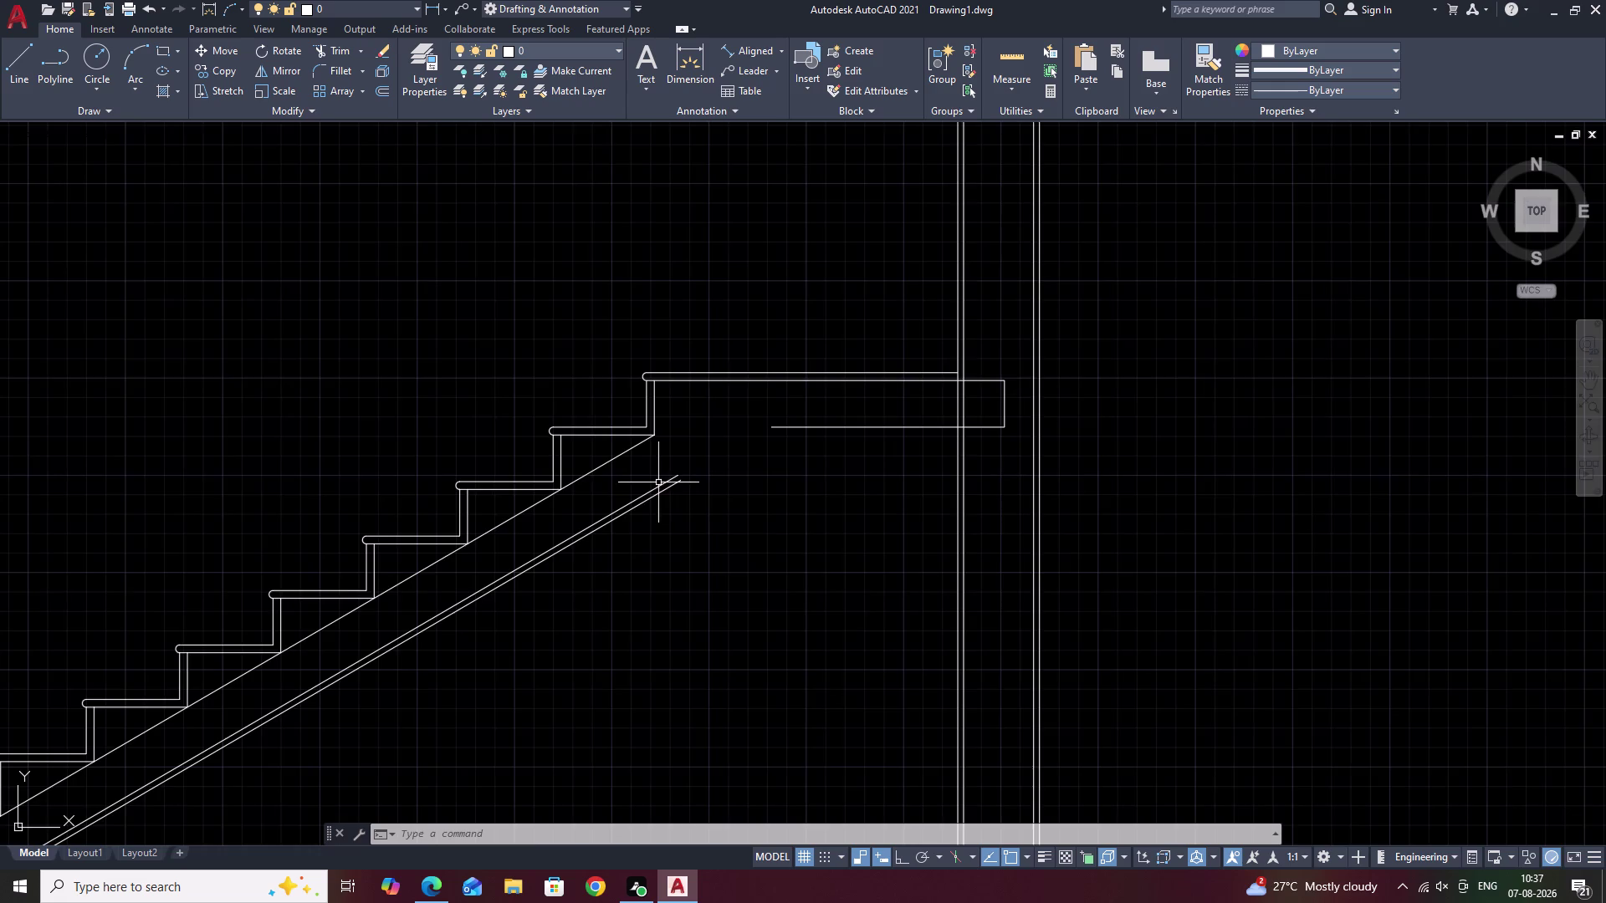
scroll(up, 3)
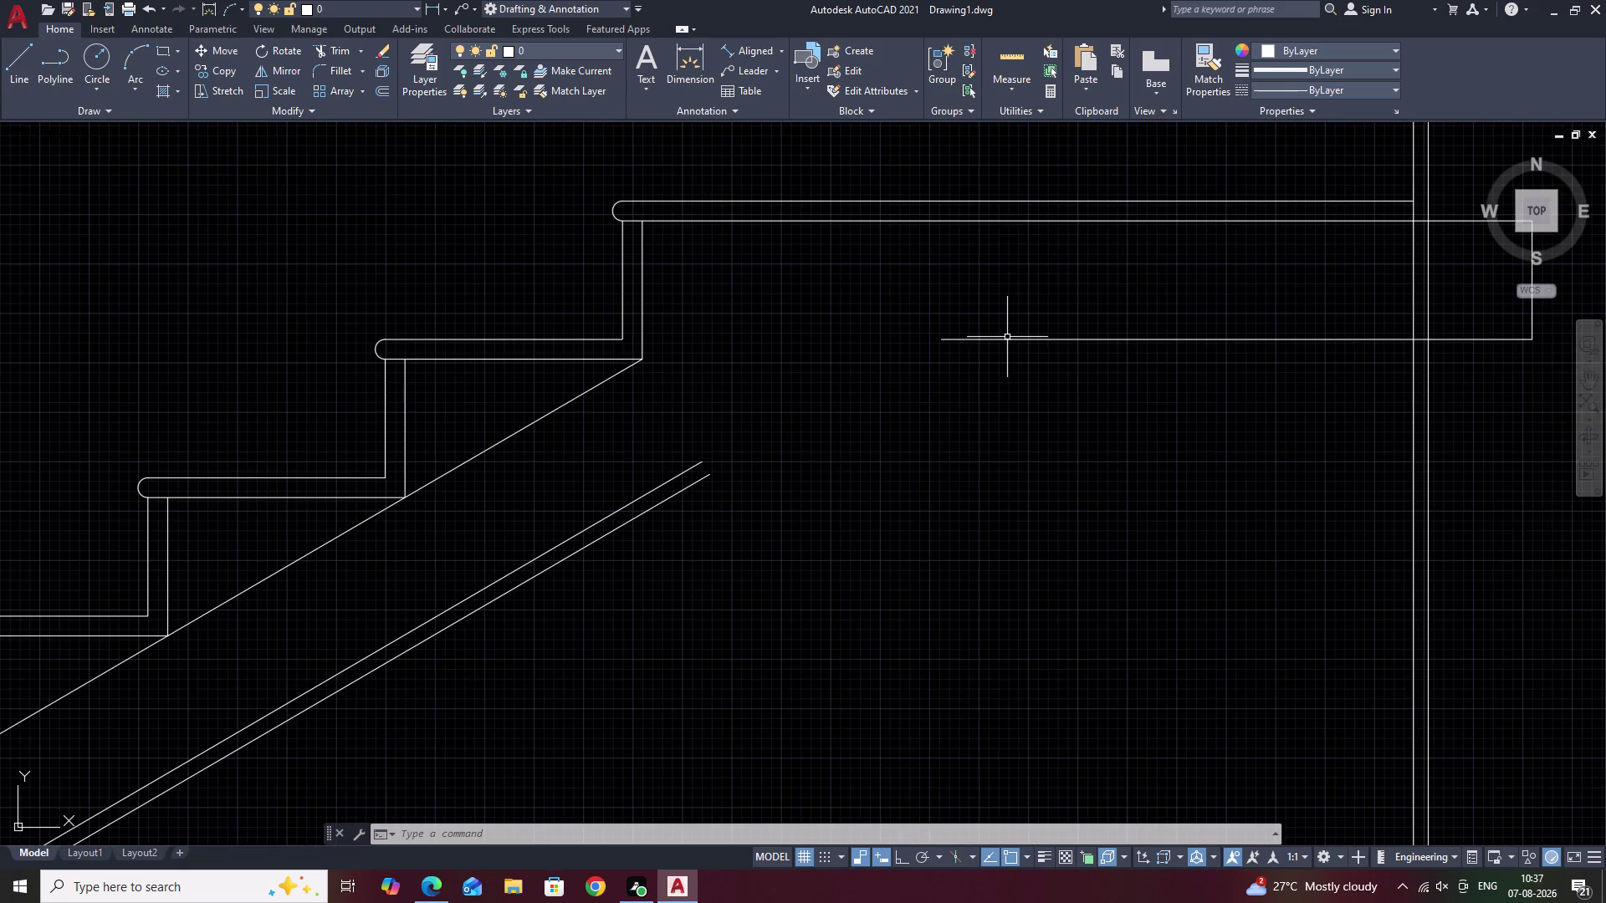
click(1006, 338)
scroll(down, 3)
scroll(down, 3)
middle_drag(861, 554, 870, 536)
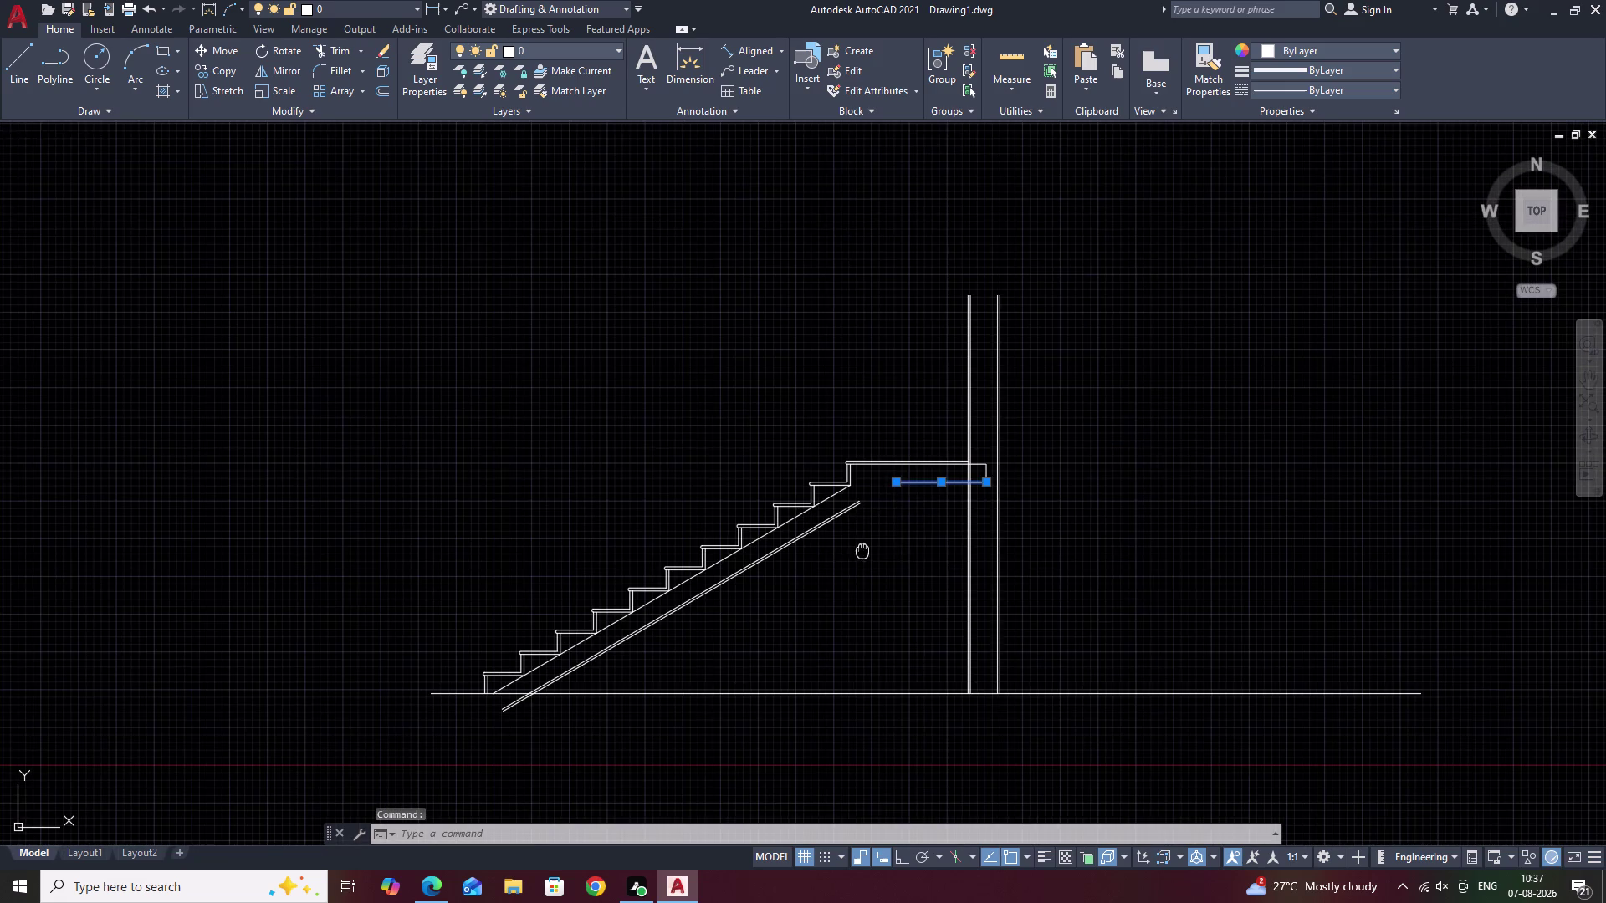
middle_drag(870, 536, 881, 514)
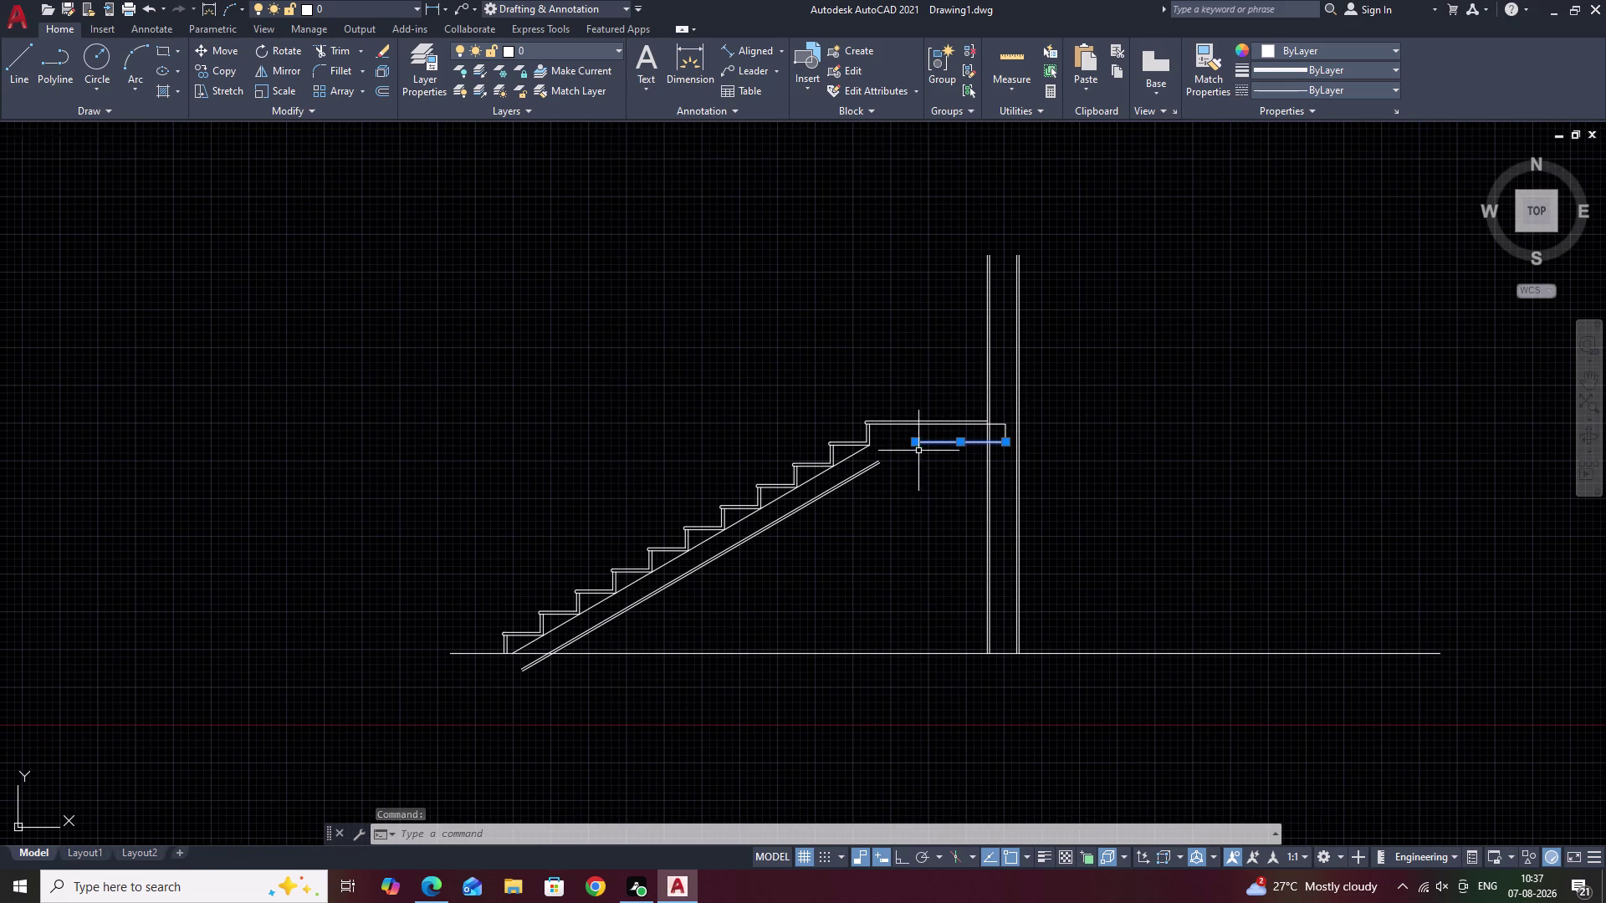
Undo the recent offset, extend, erase and grip edits, clearing any pending prompts.
key(ctrl+z)
key(ctrl+z)
key(ctrl+z)
key(ctrl+z)
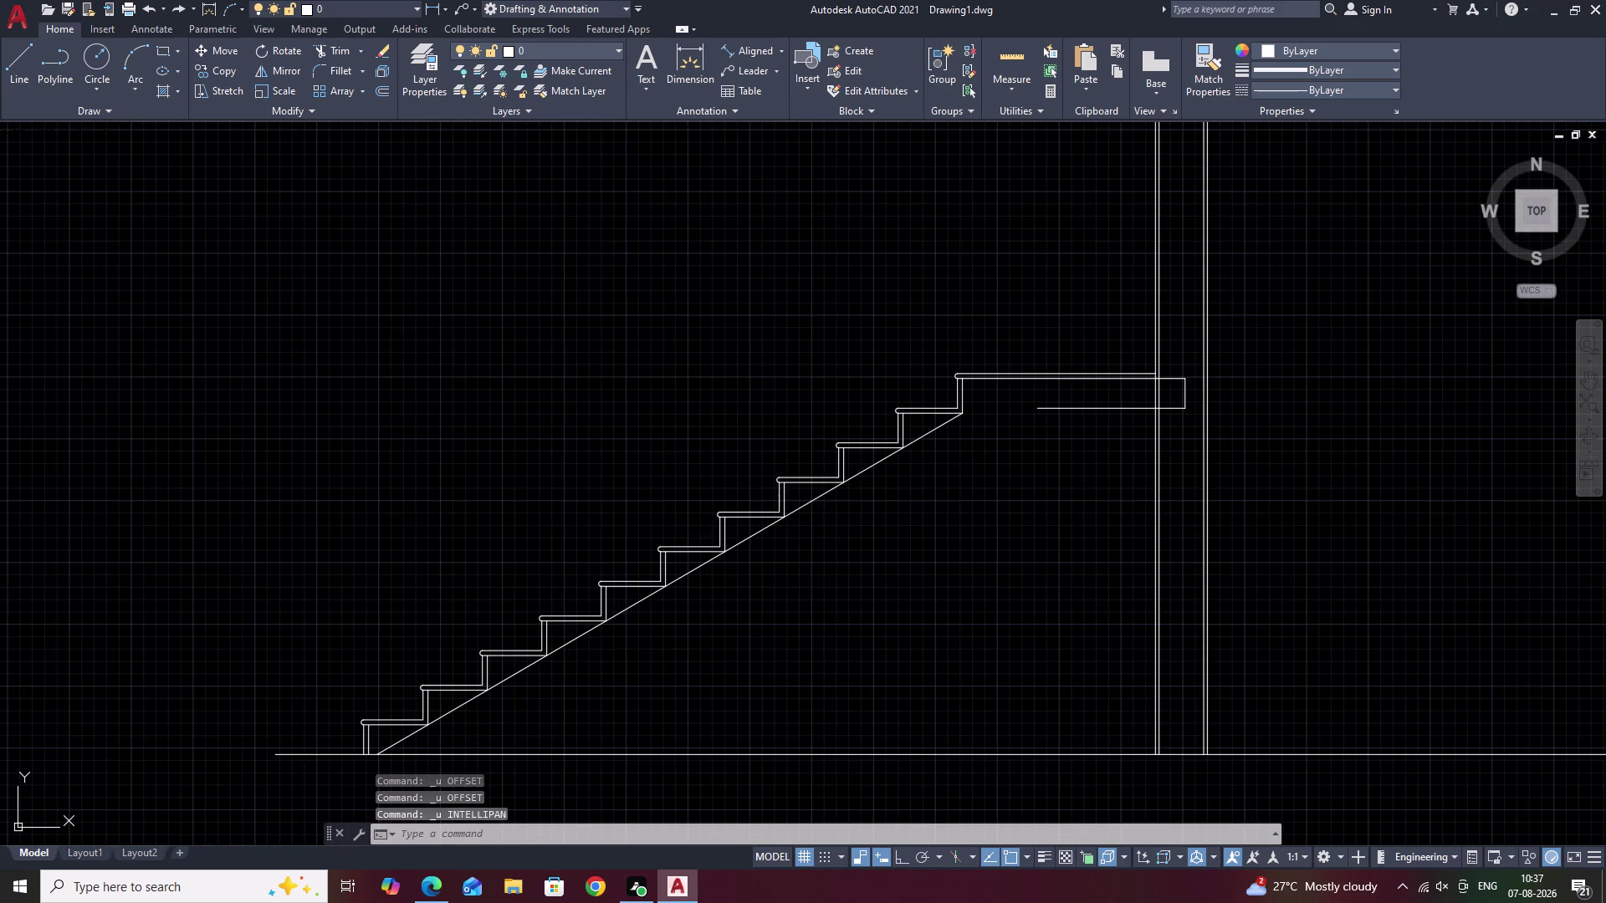
key(ctrl+z)
key(ctrl+z)
key(ctrl+z)
key(ctrl+z)
key(ctrl+z)
key(ctrl+z)
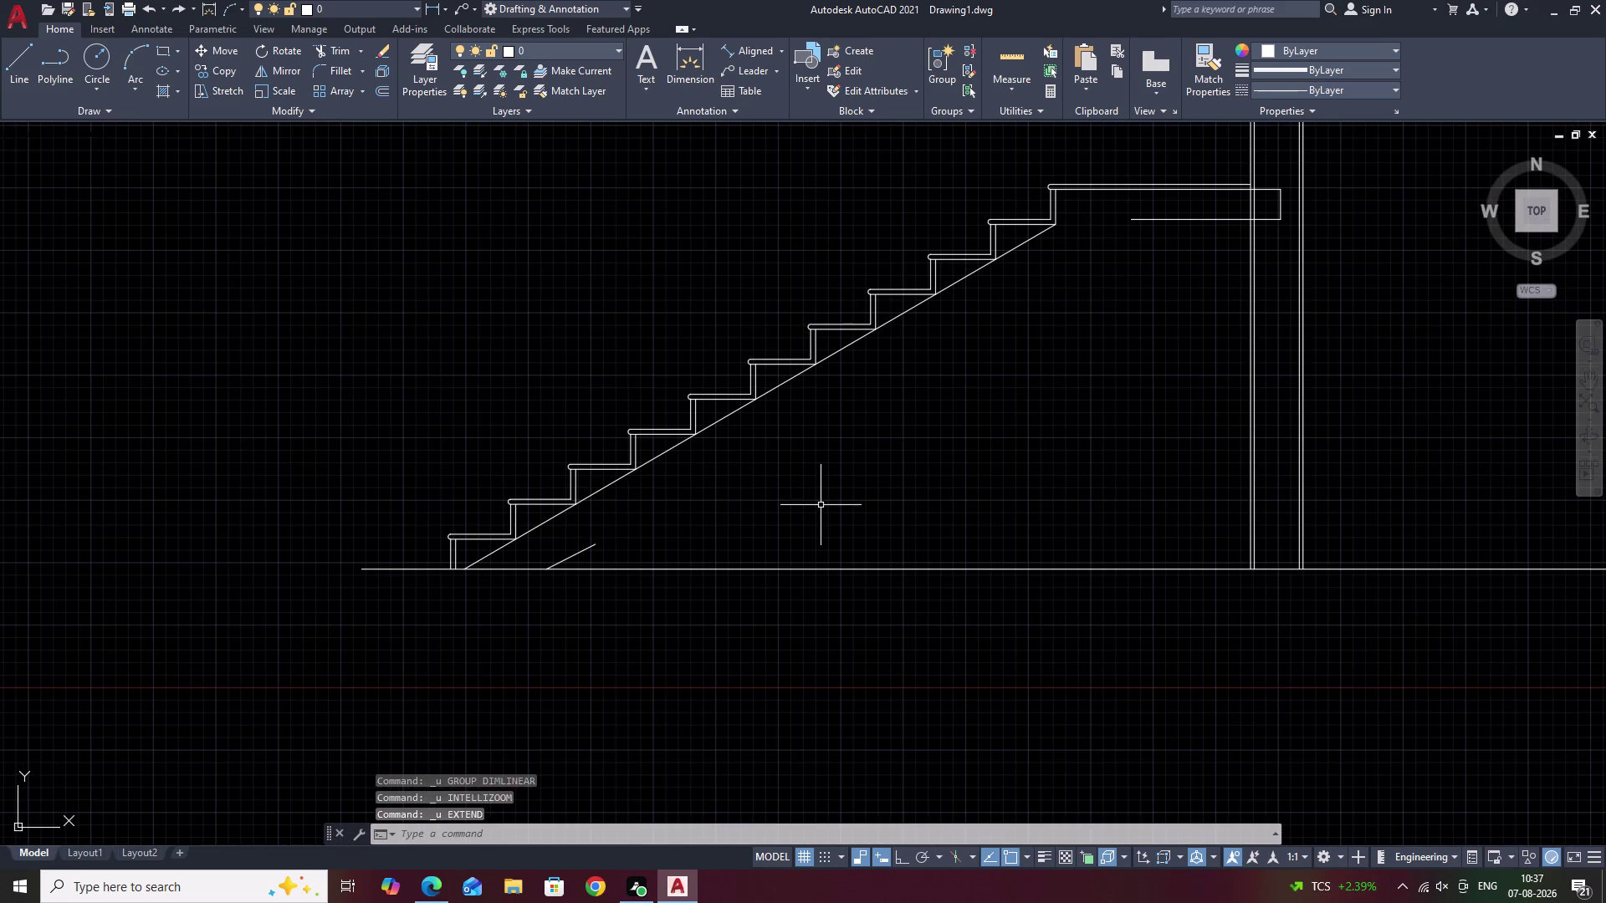
key(ctrl+z)
key(ctrl+z)
key(ctrl+z)
key(ctrl+z)
key(ctrl+z)
key(ctrl+z)
key(ctrl+z)
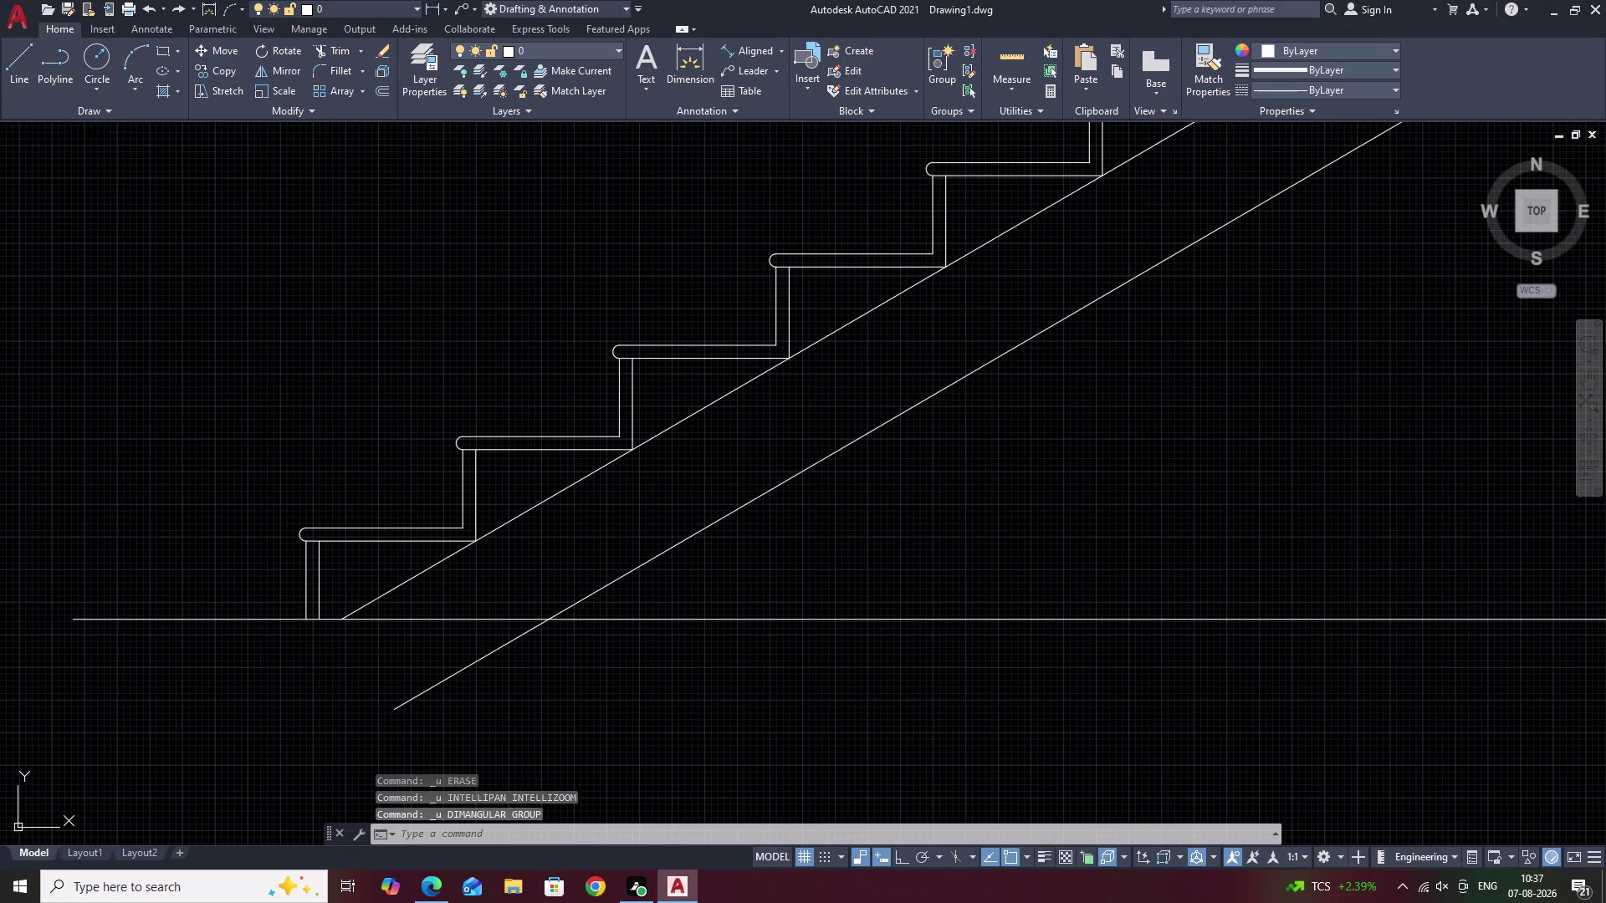
key(ctrl+z)
key(ctrl+z)
key(ctrl+z)
key(ctrl+z)
key(ctrl+z)
key(ctrl+z)
key(ctrl+z)
key(ctrl+z)
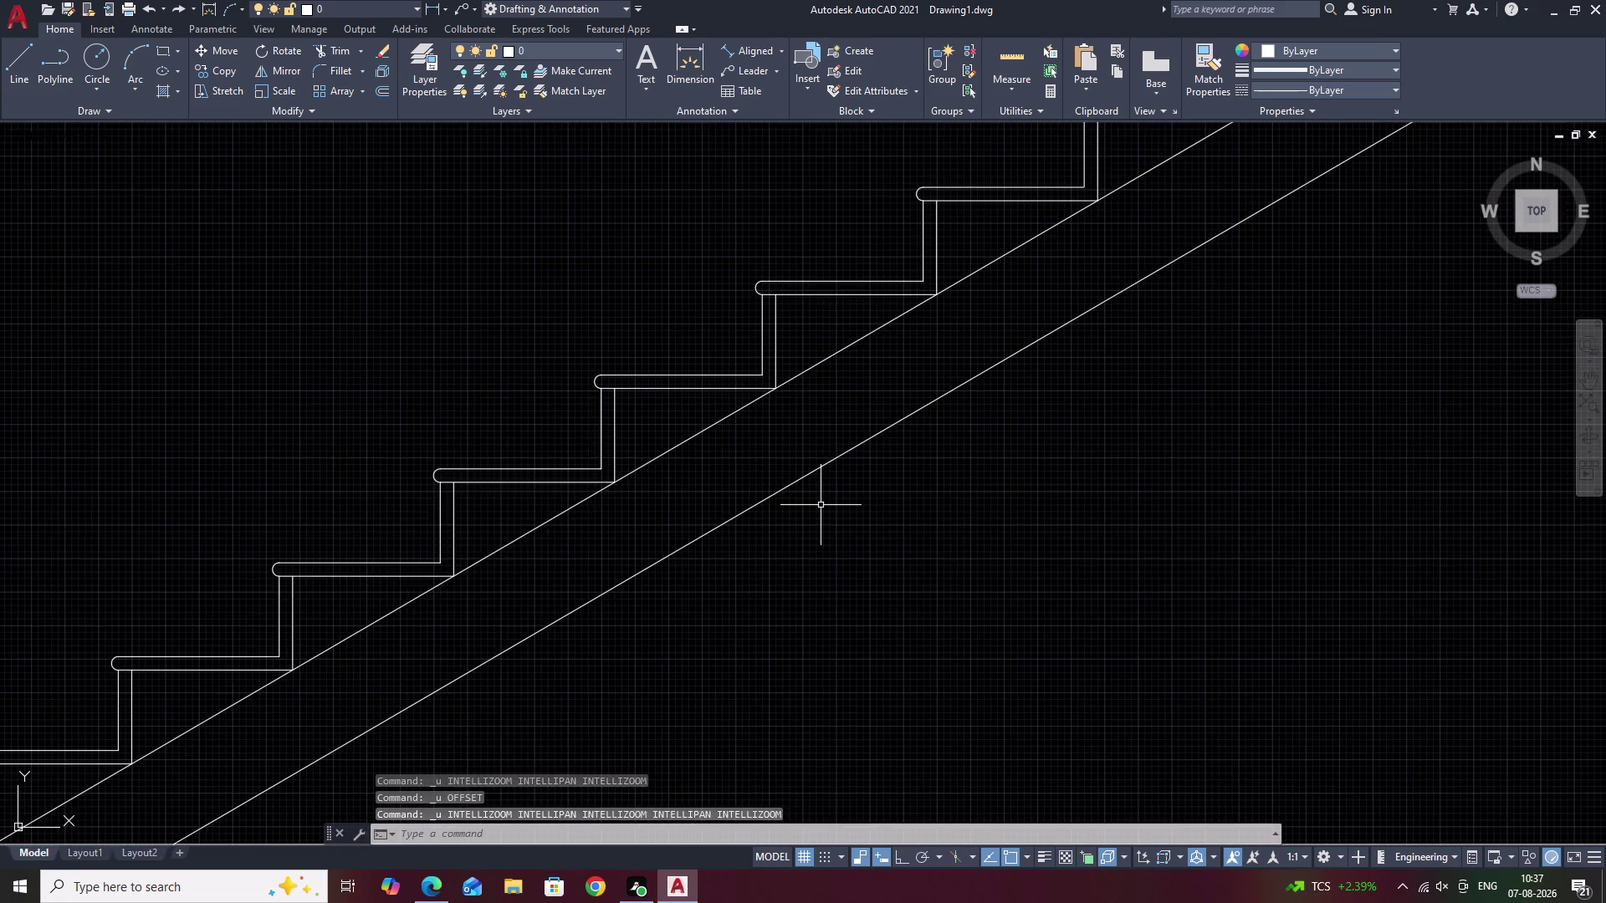
key(ctrl+z)
key(ctrl+z)
key(ctrl+z)
key(ctrl+z)
key(Escape)
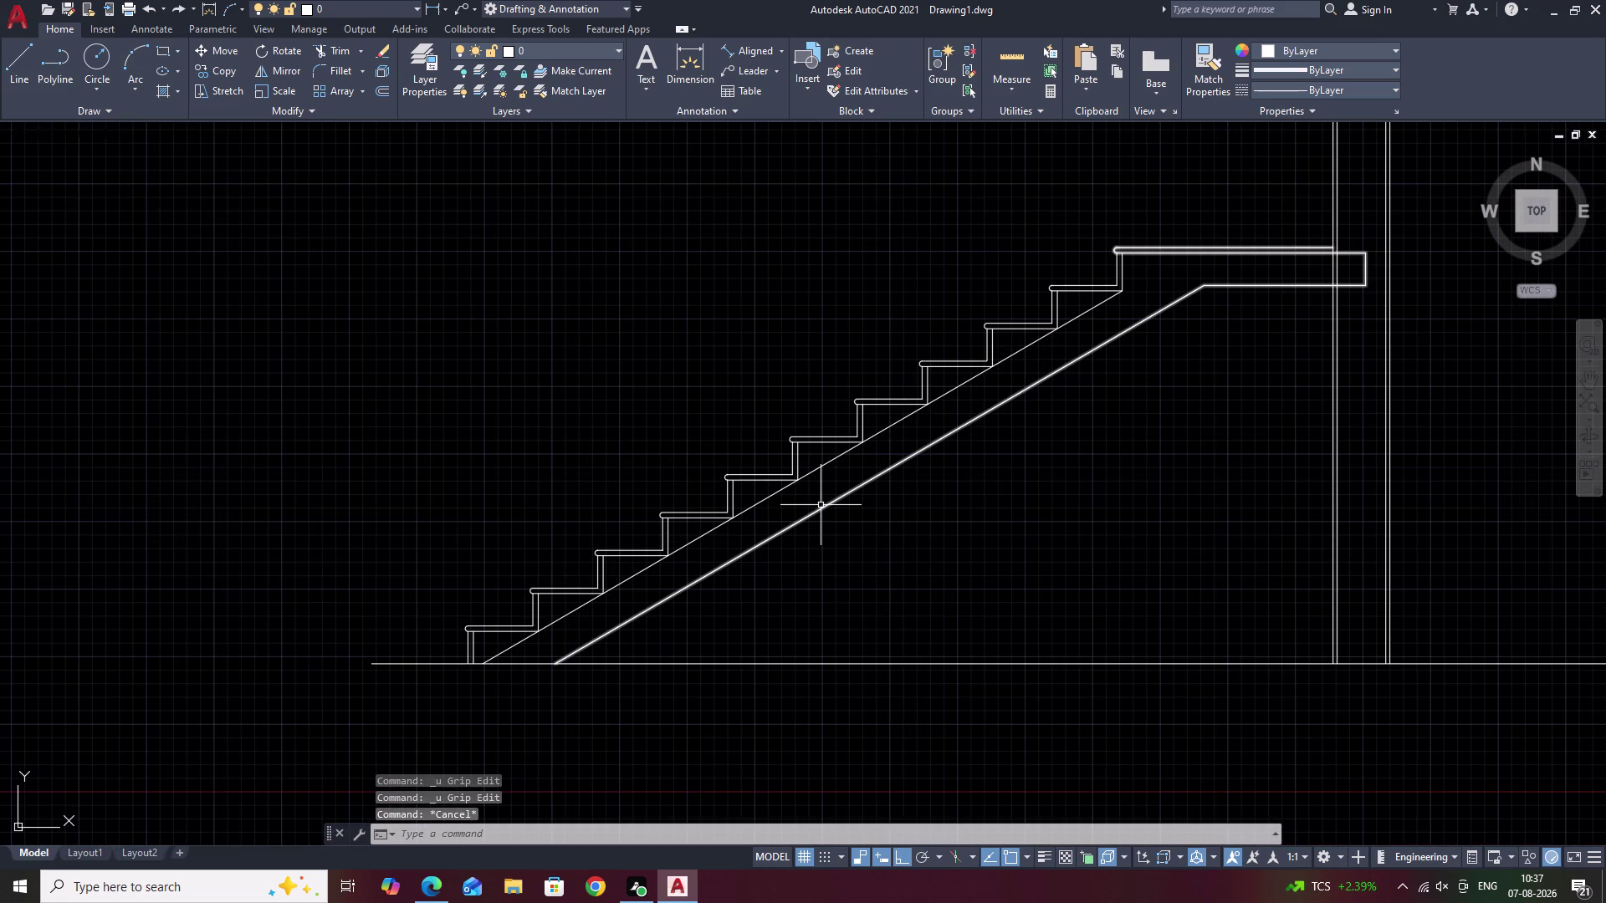
key(Escape)
key(Escape)
key(Escape)
key(Escape)
key(Escape)
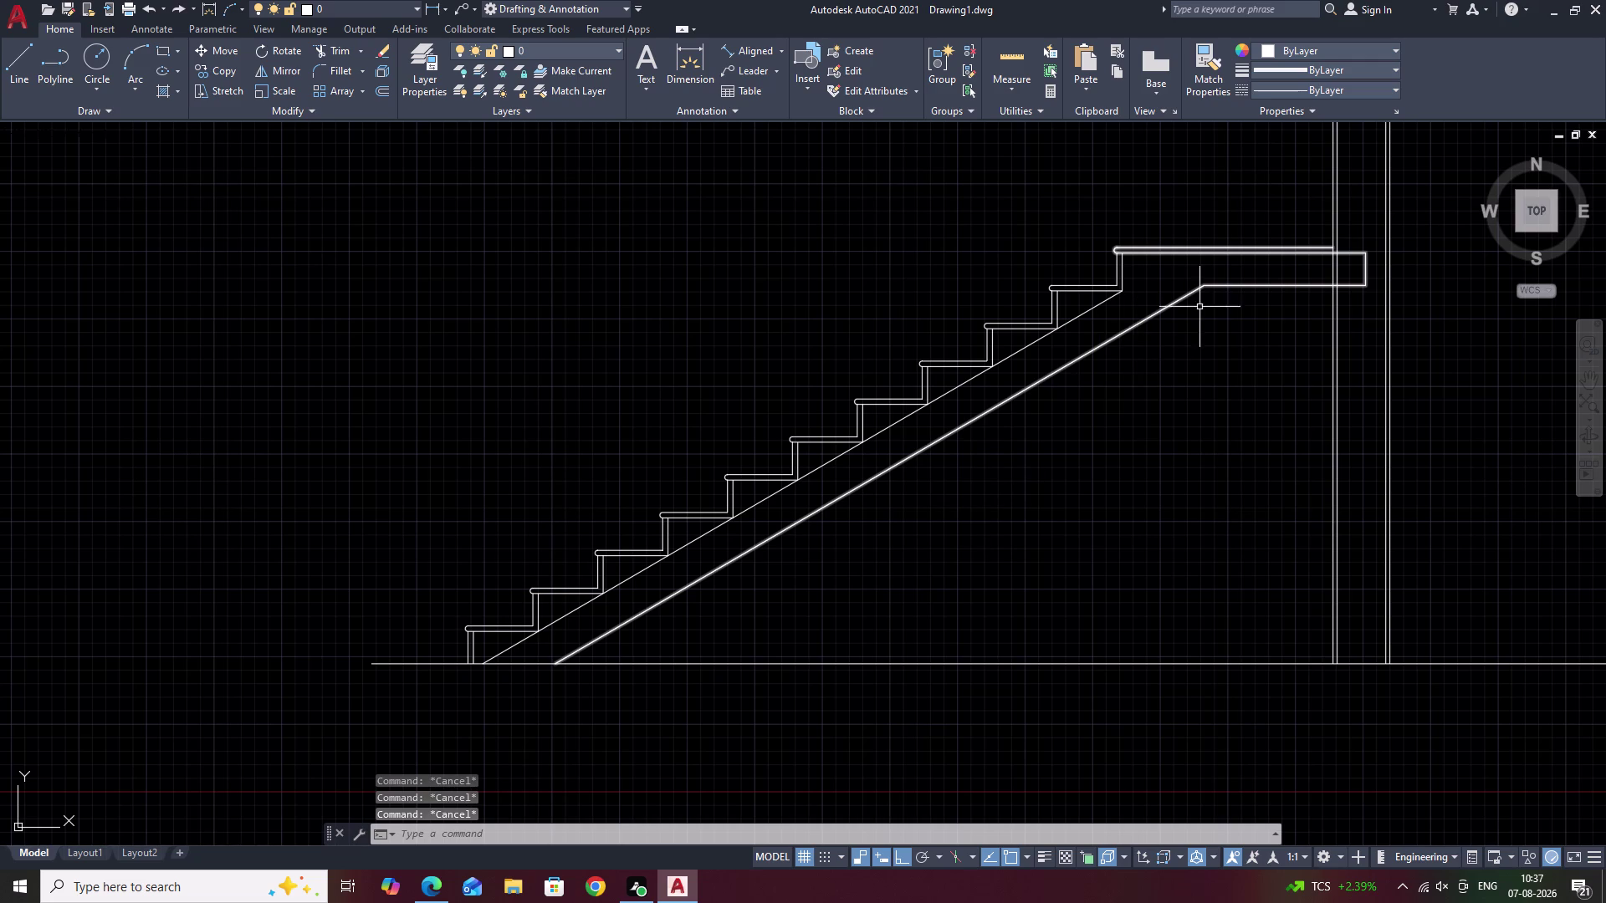
key(Escape)
key(Escape)
key(Escape)
Zoom to the whole drawing and pan to inspect the sloped slab lines.
scroll(down, 3)
scroll(up, 3)
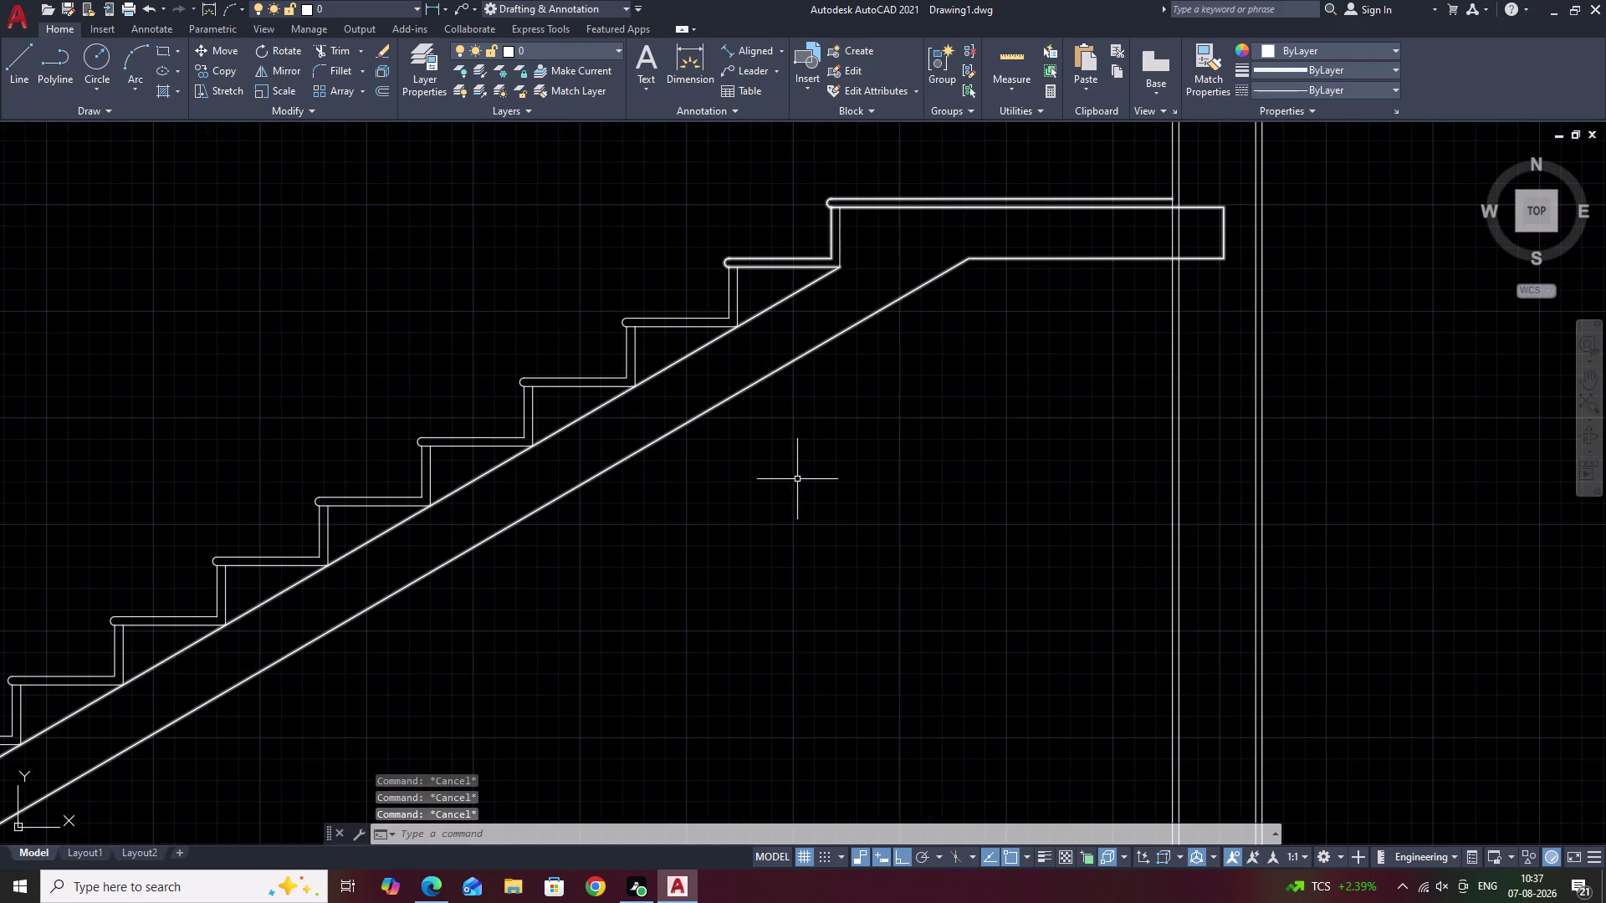
click(763, 383)
key(Escape)
key(Escape)
key(Escape)
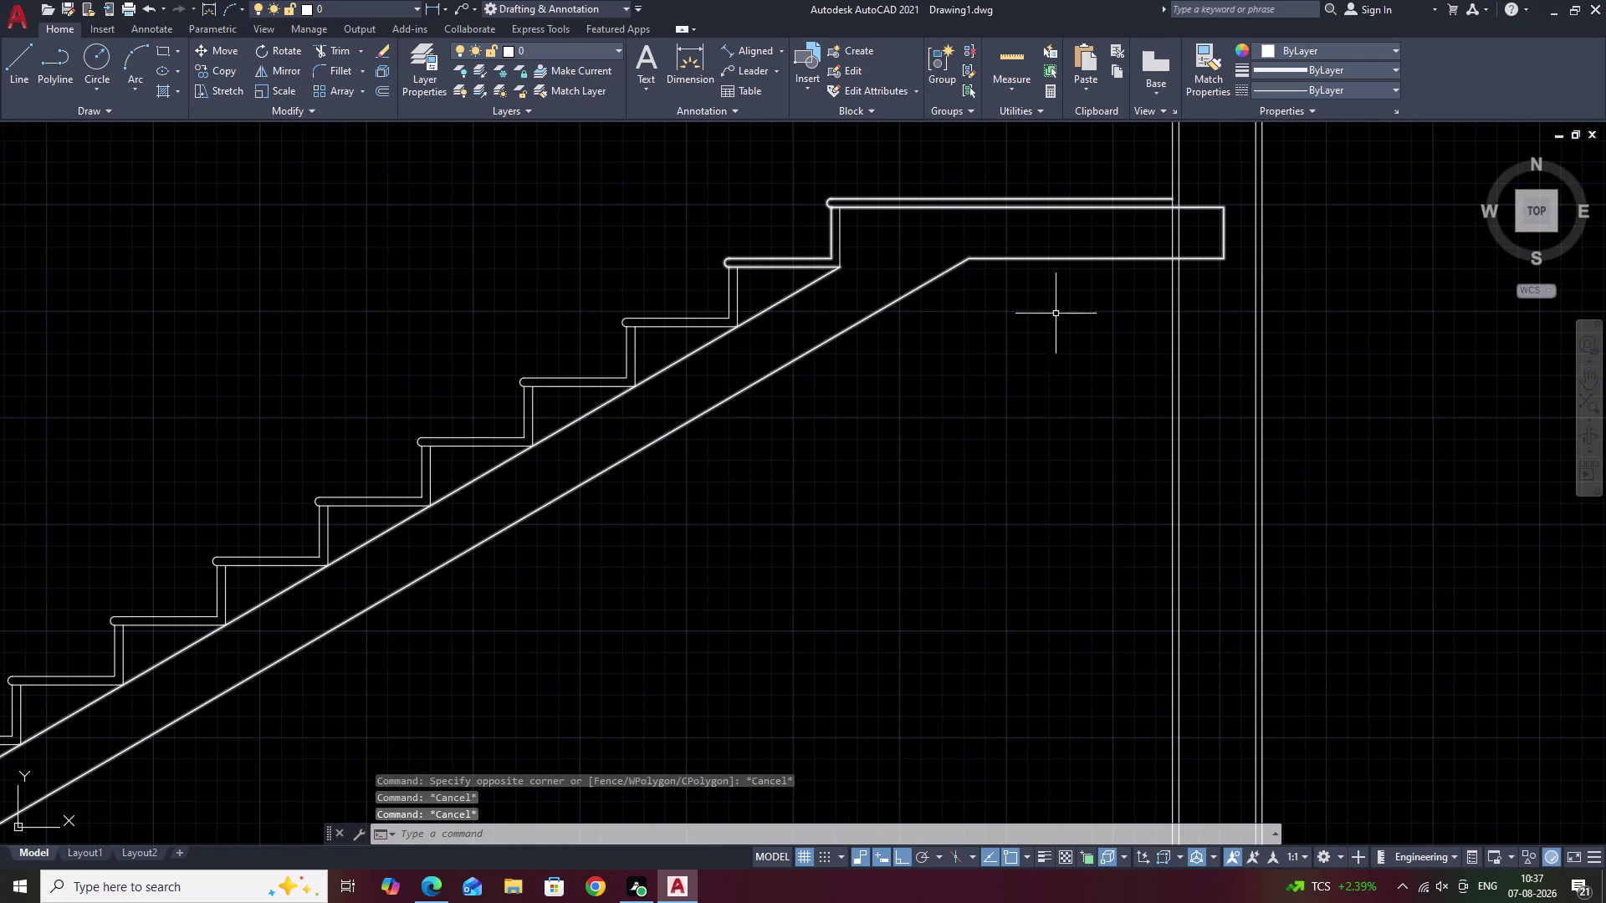
click(1044, 261)
double_click(1045, 254)
key(Escape)
key(Escape)
key(Escape)
scroll(down, 3)
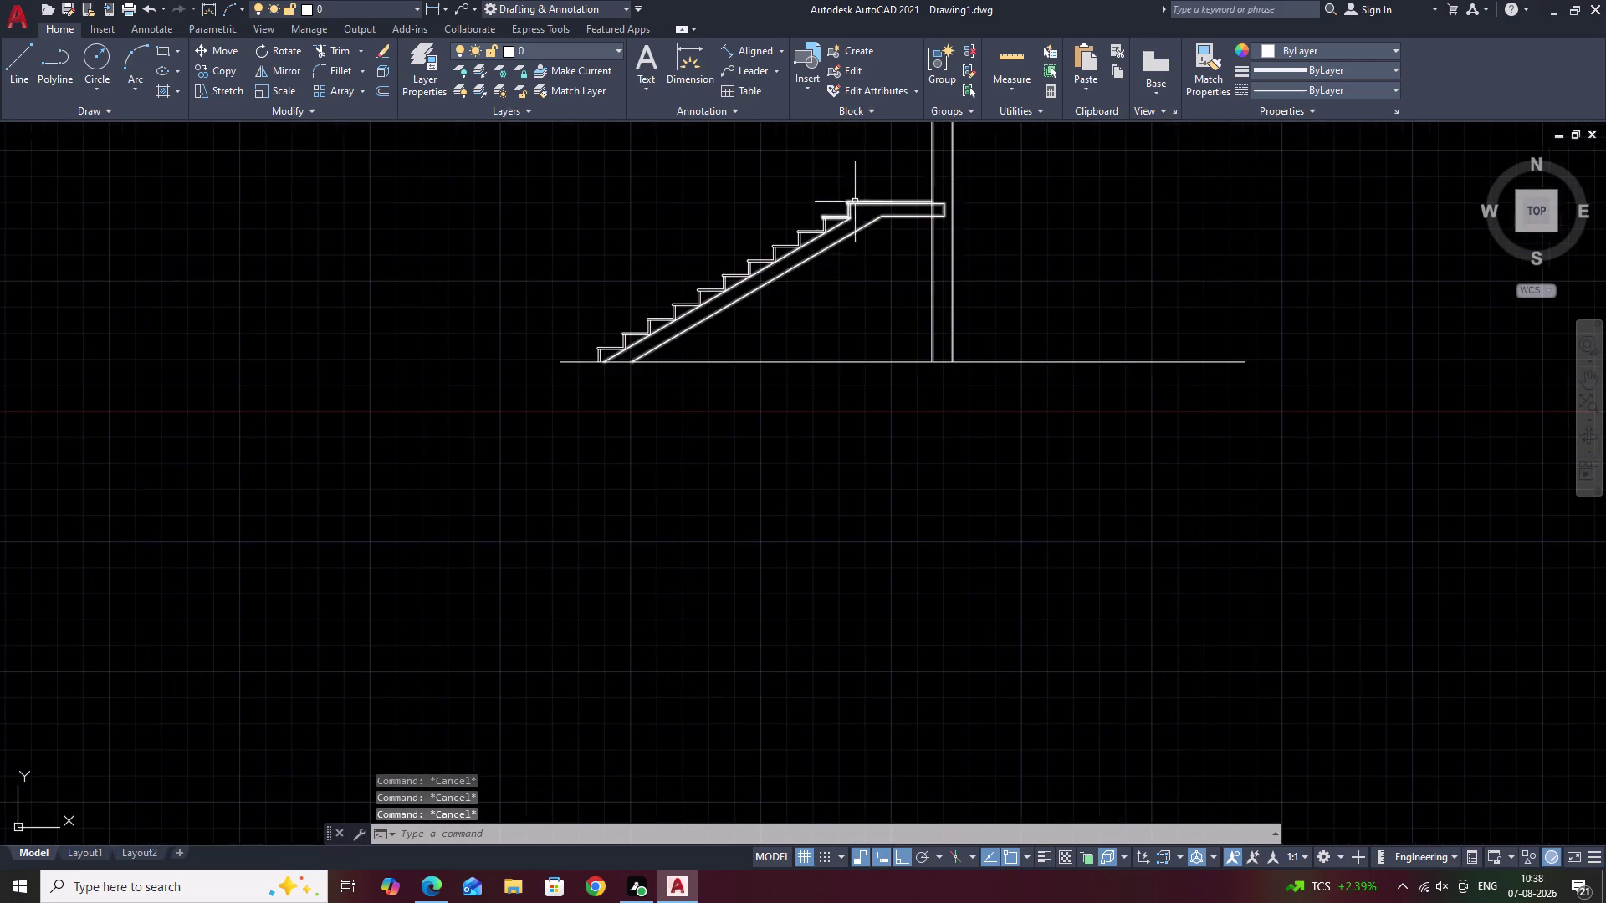
scroll(down, 3)
middle_drag(833, 259, 751, 349)
scroll(up, 3)
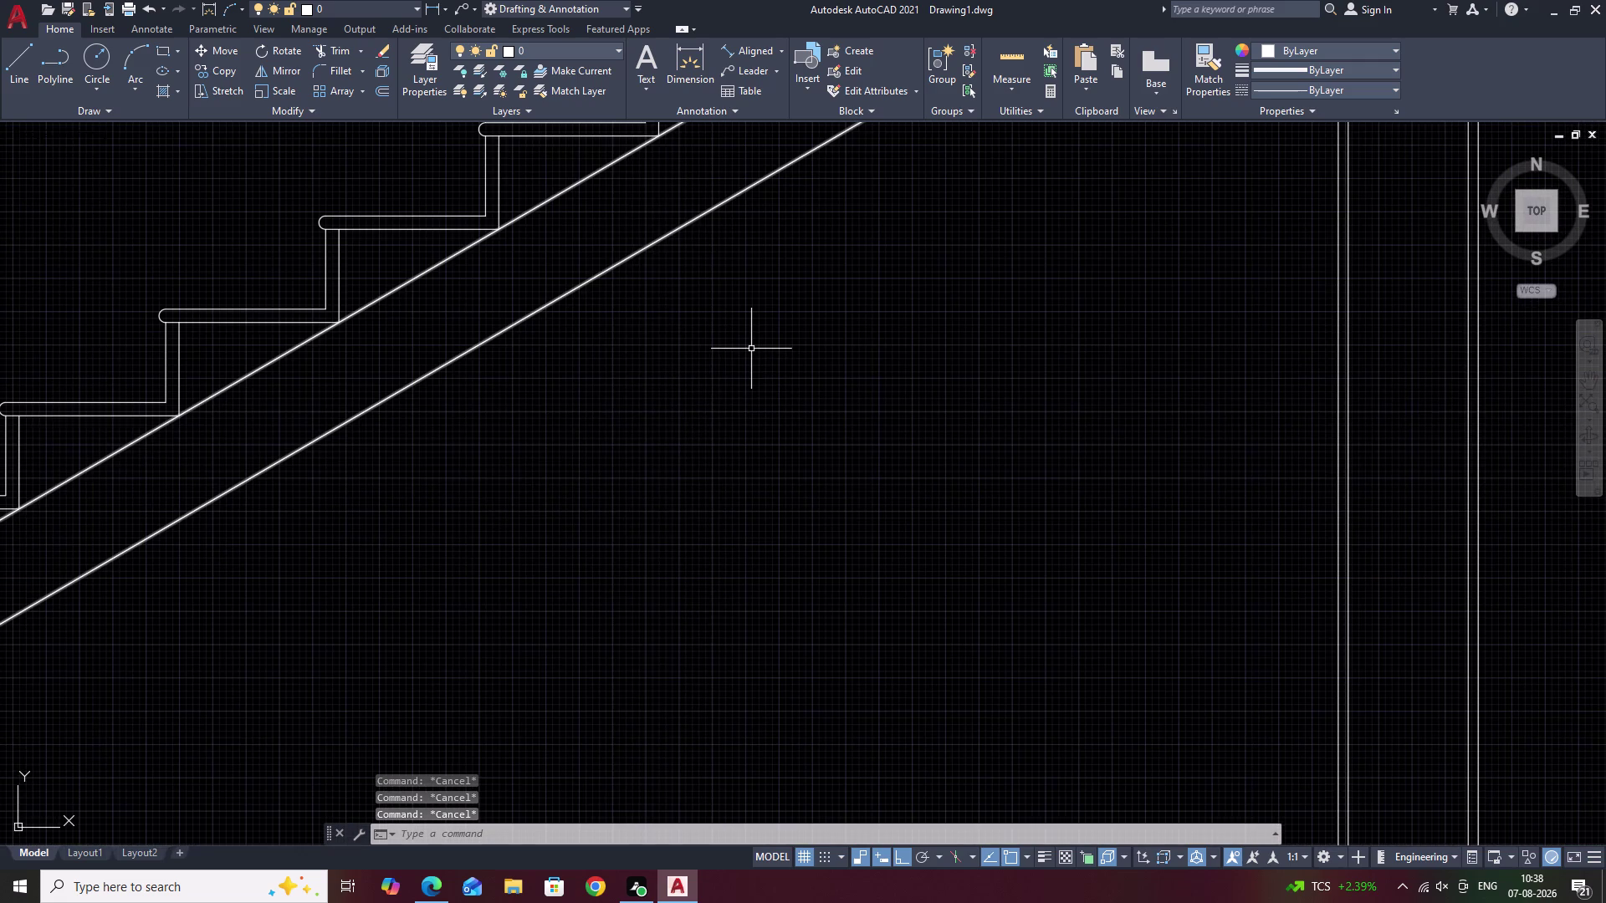
key(Escape)
key(Escape)
scroll(down, 3)
Undo further offset and line steps, then pan along the sloped slab to check it.
key(ctrl+z)
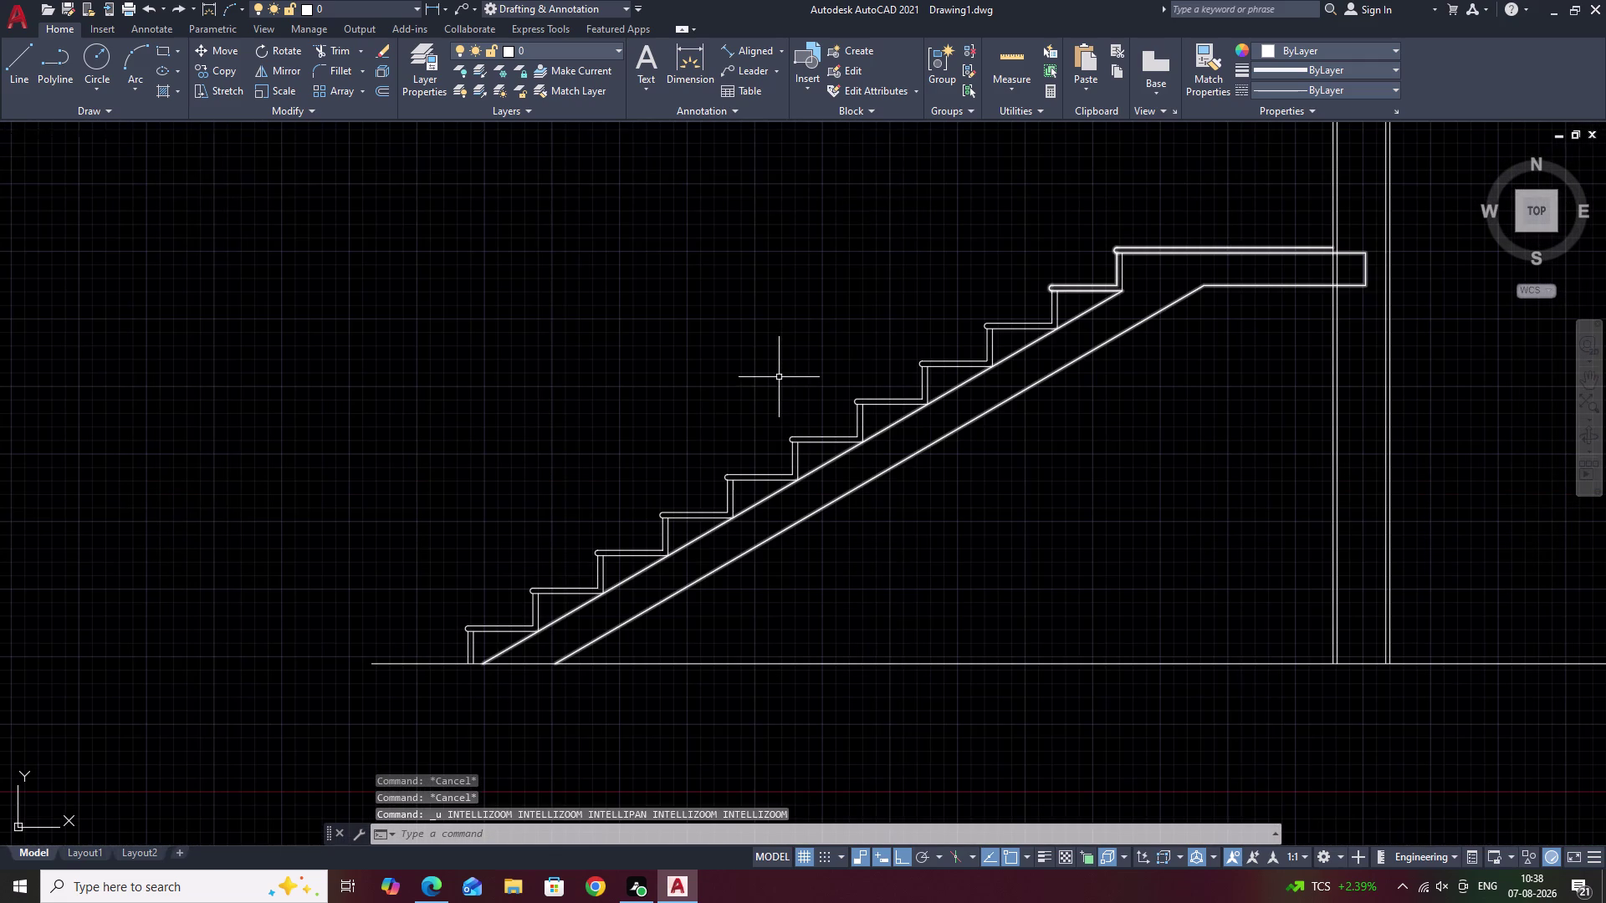
key(ctrl+z)
key(ctrl+z)
key(ctrl+z)
key(ctrl+z)
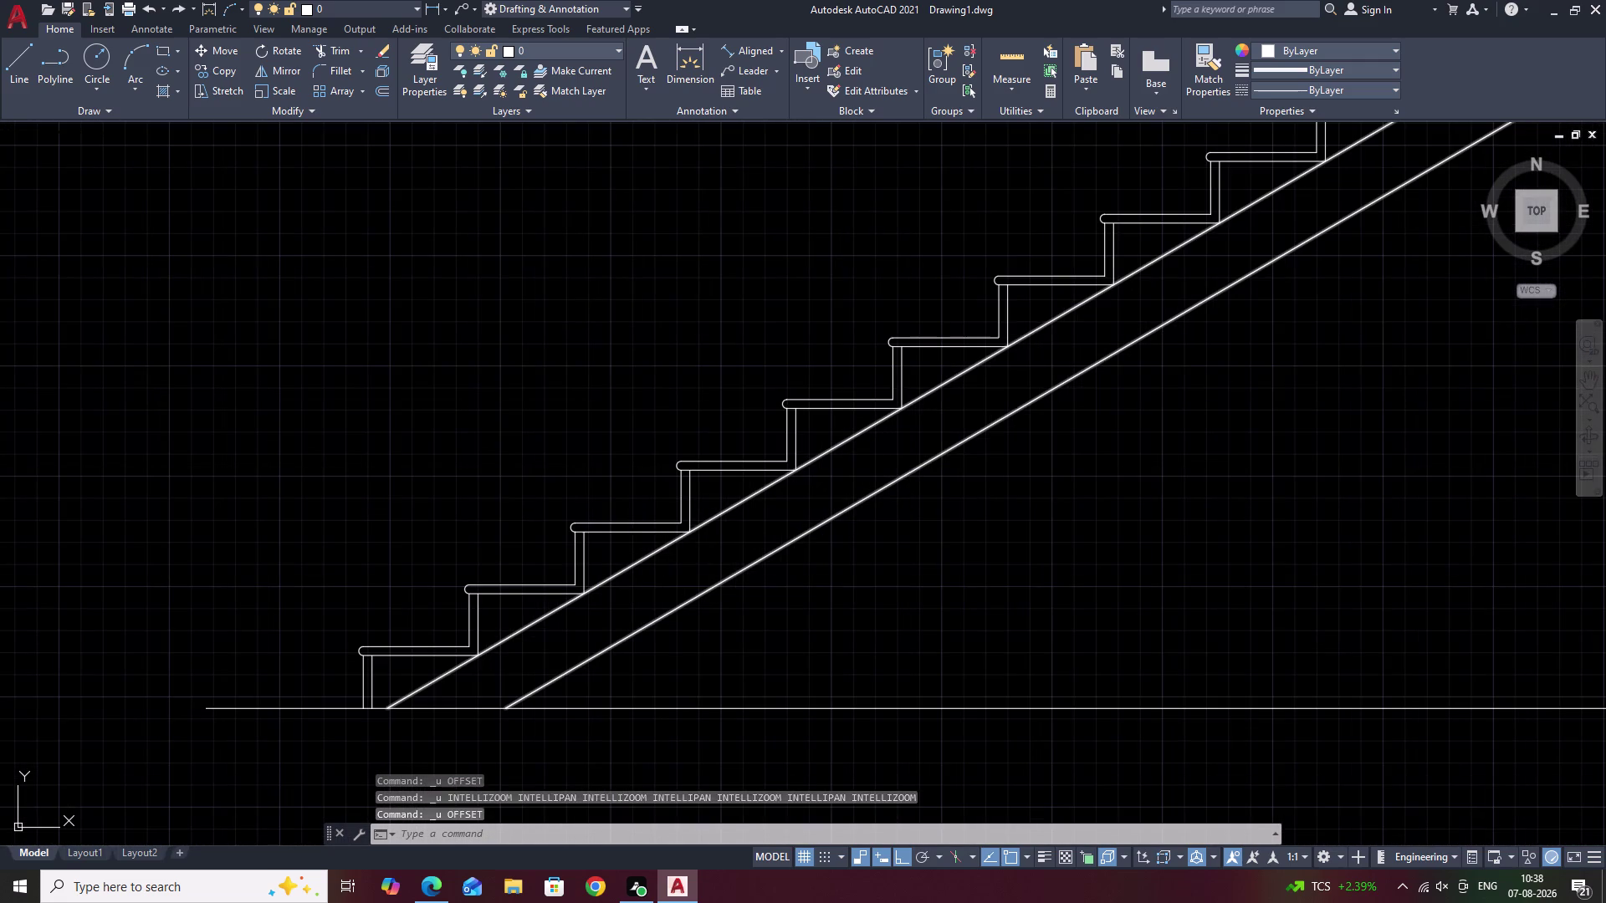
key(ctrl+z)
key(ctrl+z)
key(ctrl+z)
key(ctrl+z)
key(ctrl+z)
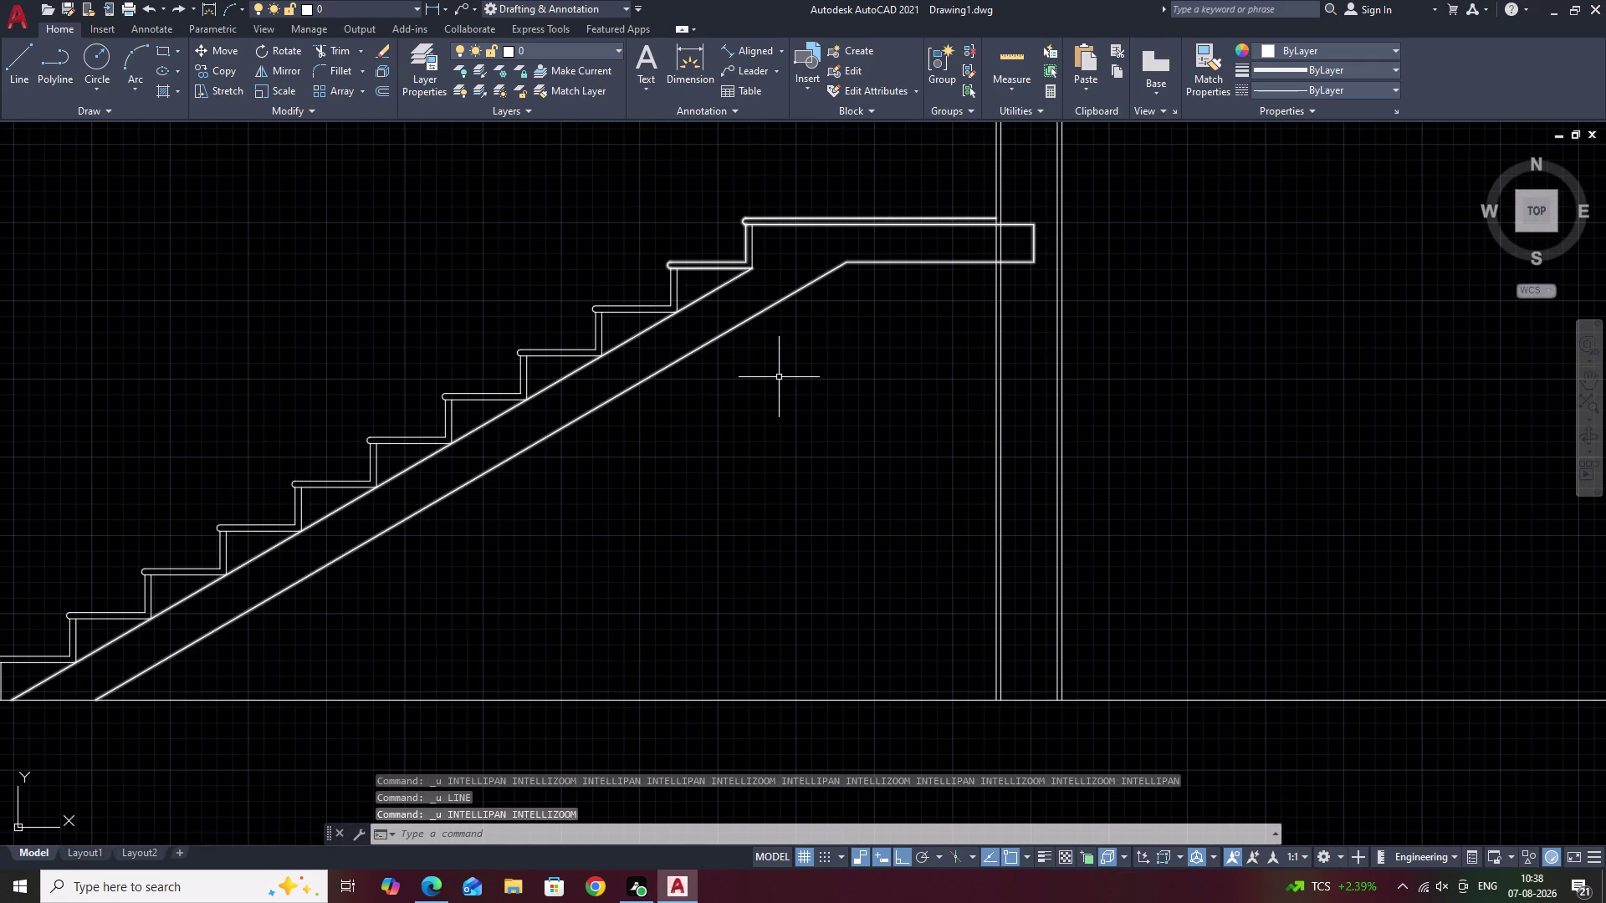
key(Escape)
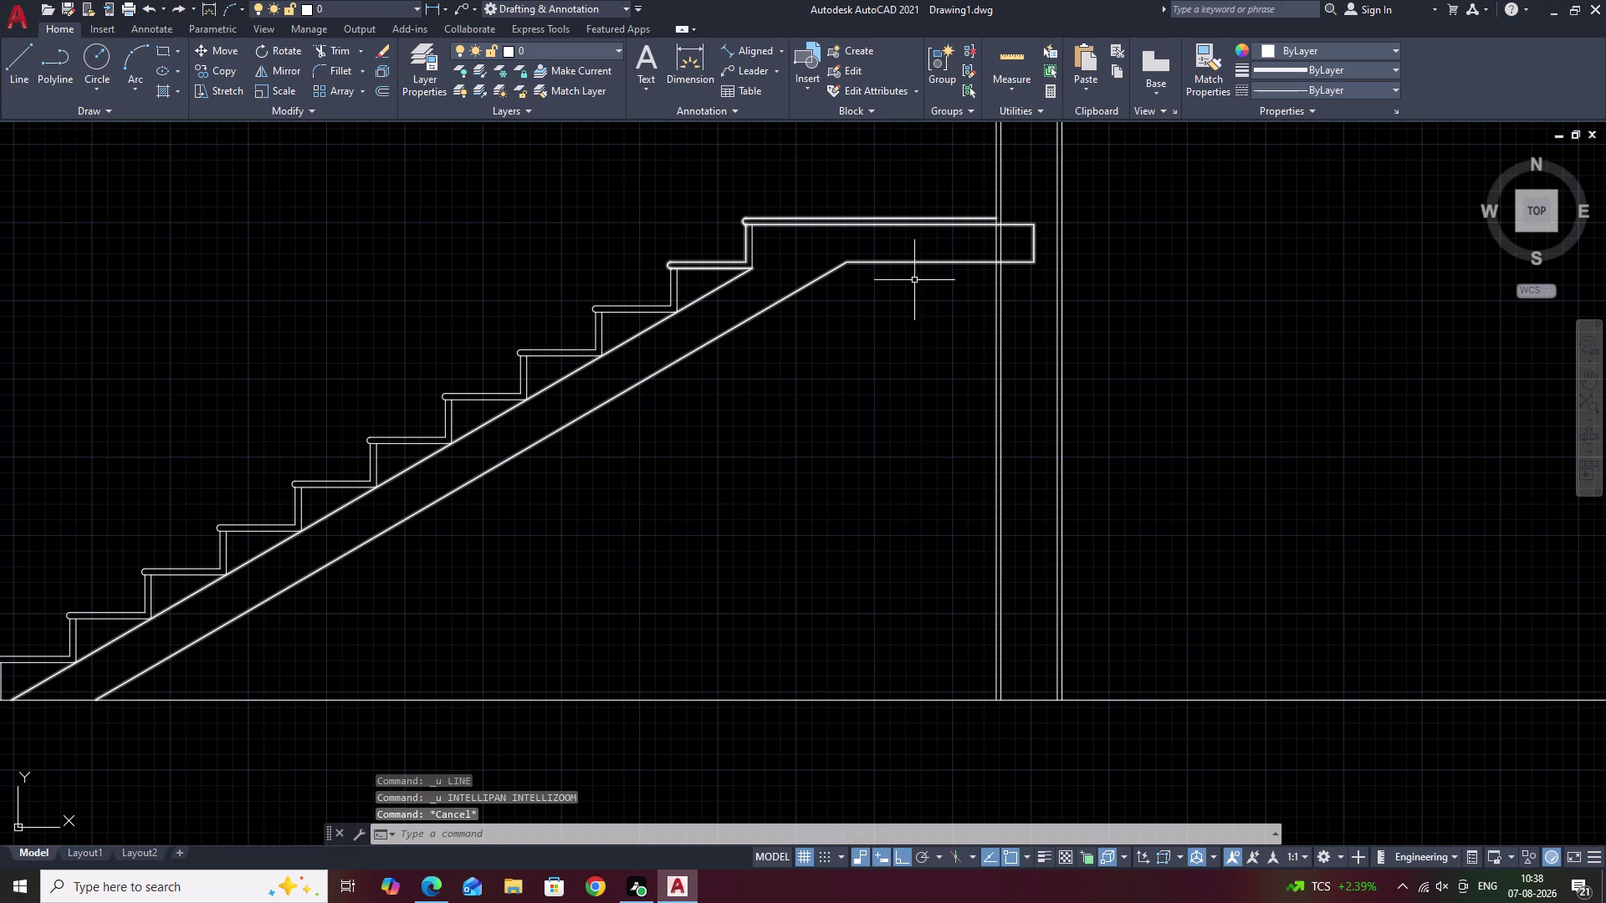
scroll(down, 3)
middle_drag(871, 364, 925, 321)
scroll(up, 3)
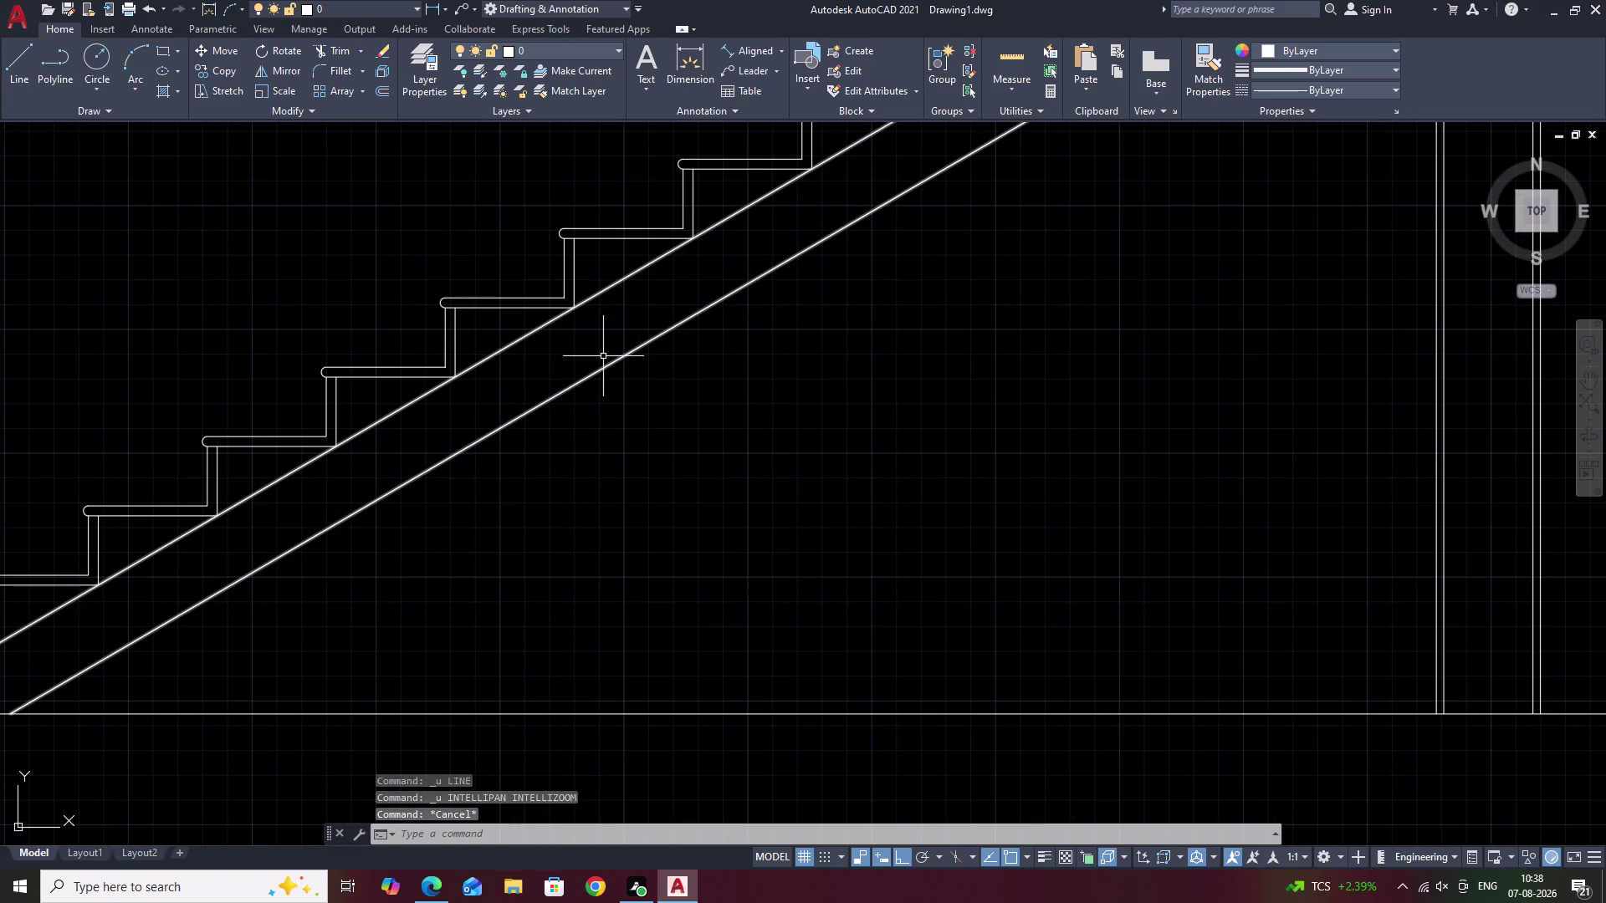
scroll(up, 3)
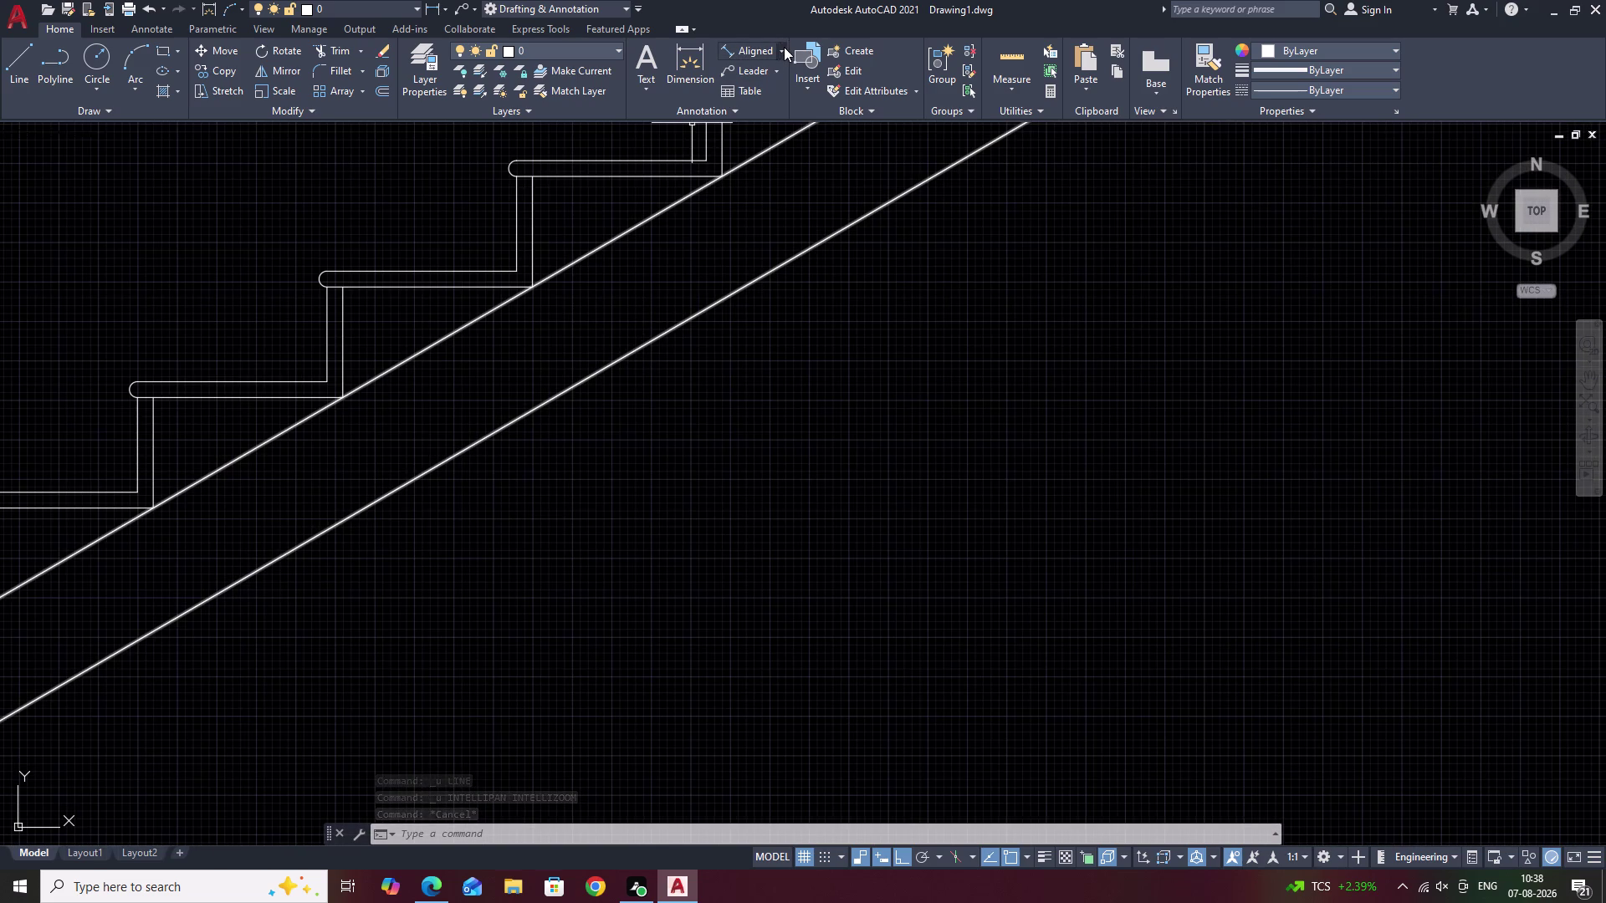
Switch the dimension type to linear, then cancel the dimension command.
click(783, 47)
click(741, 69)
scroll(down, 3)
key(Escape)
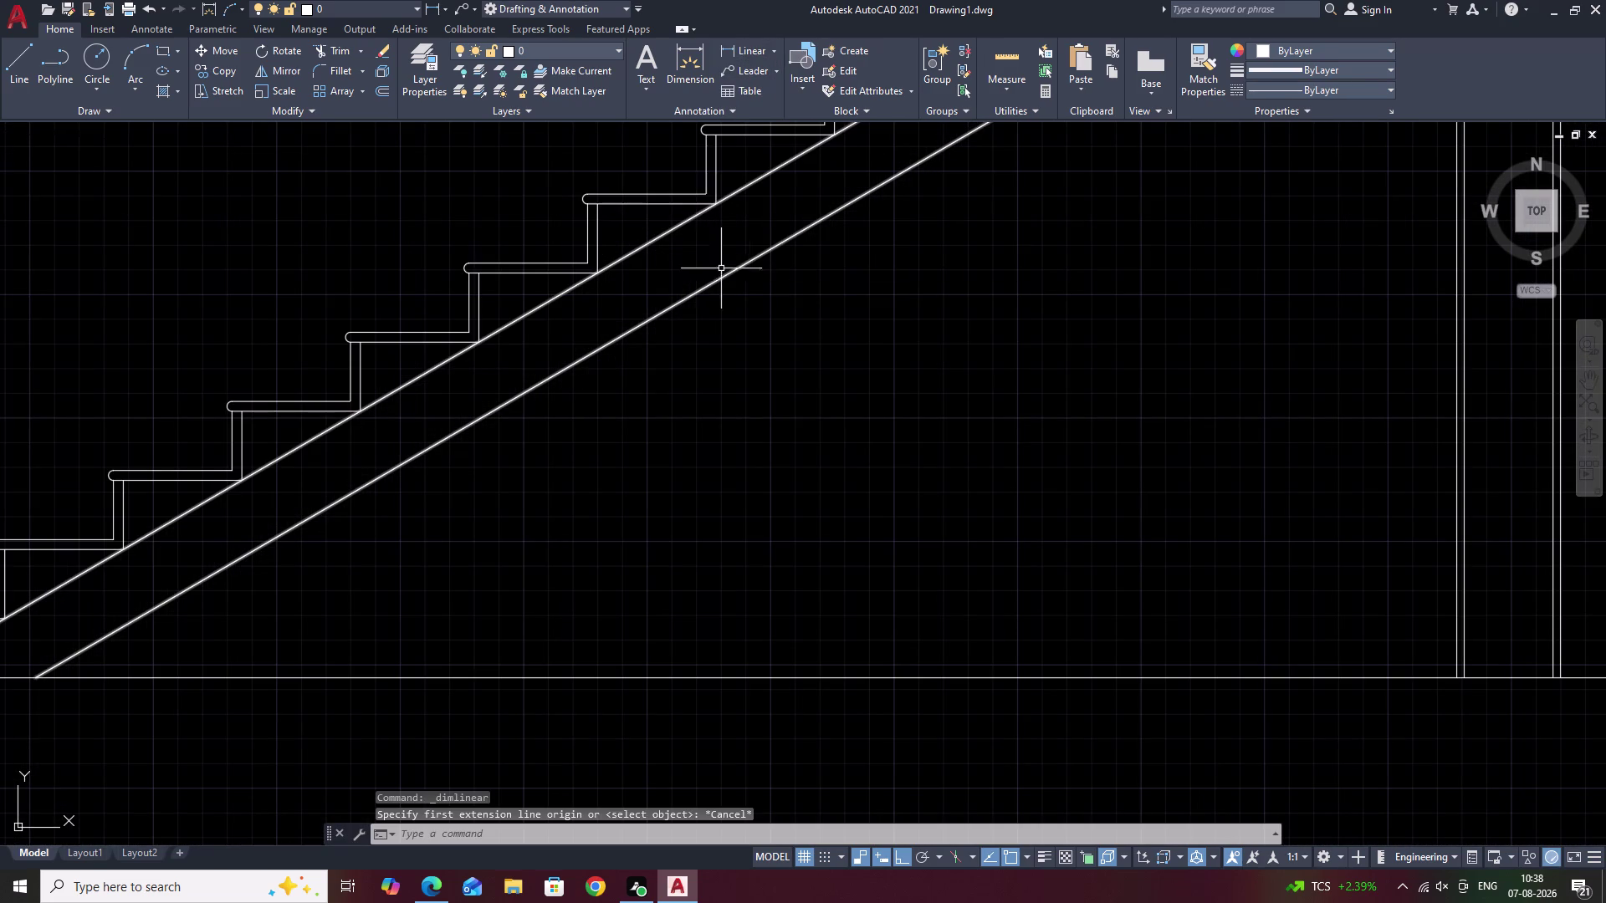
Erase the lower sloped slab line.
click(744, 266)
text(E)
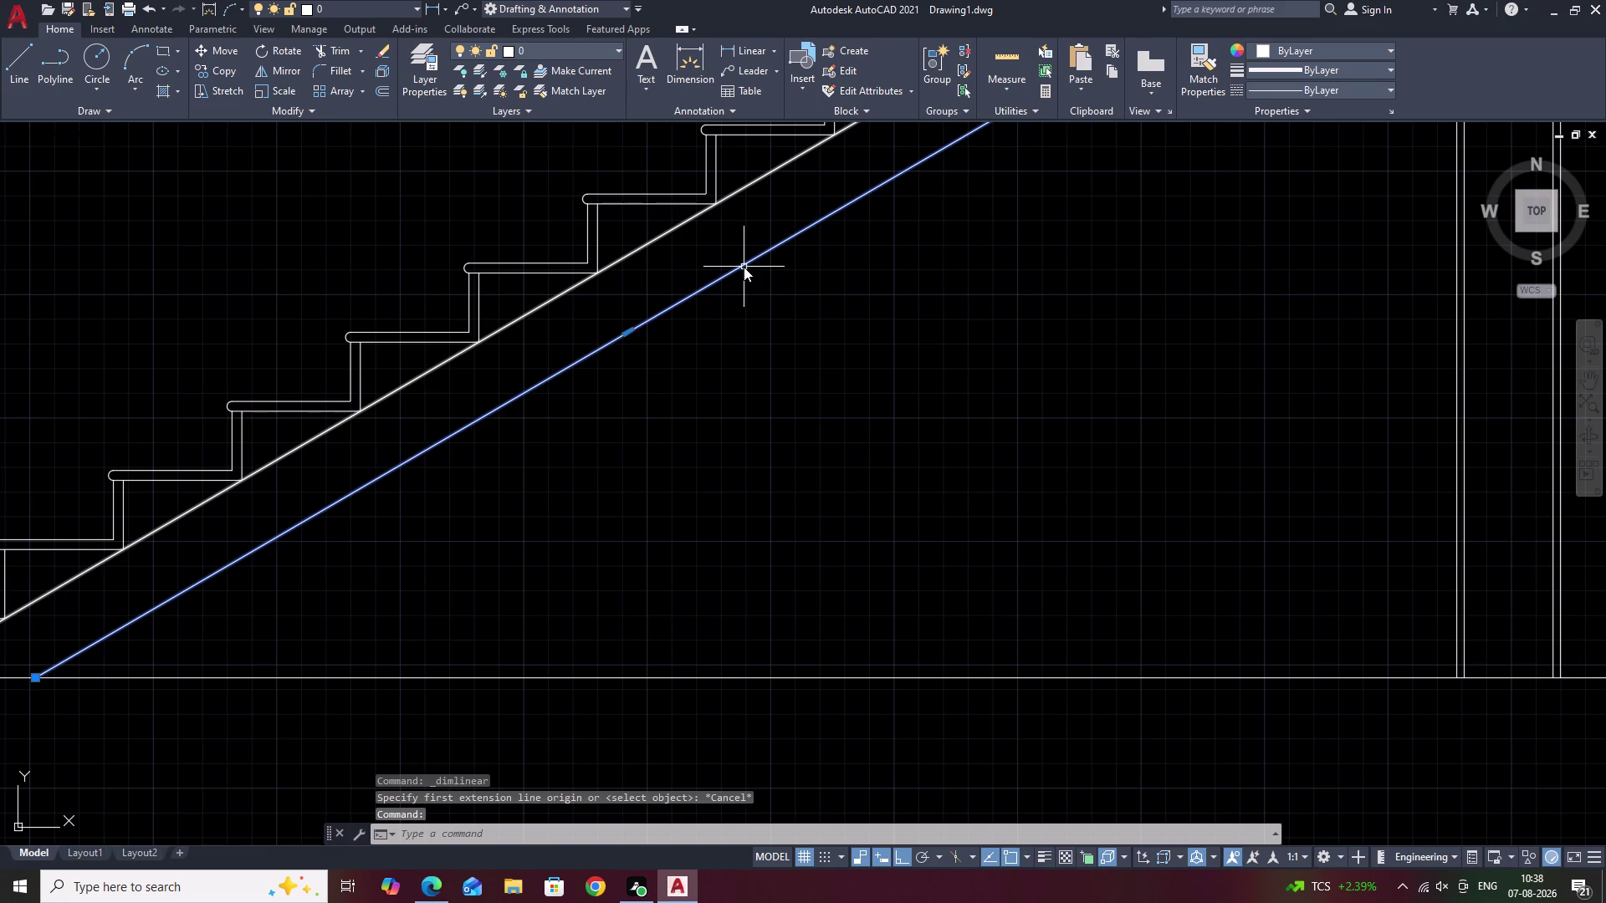
key(space)
scroll(down, 3)
Undo ten earlier steps, including the rotation, and centre the staircase and landing in view.
key(ctrl+z)
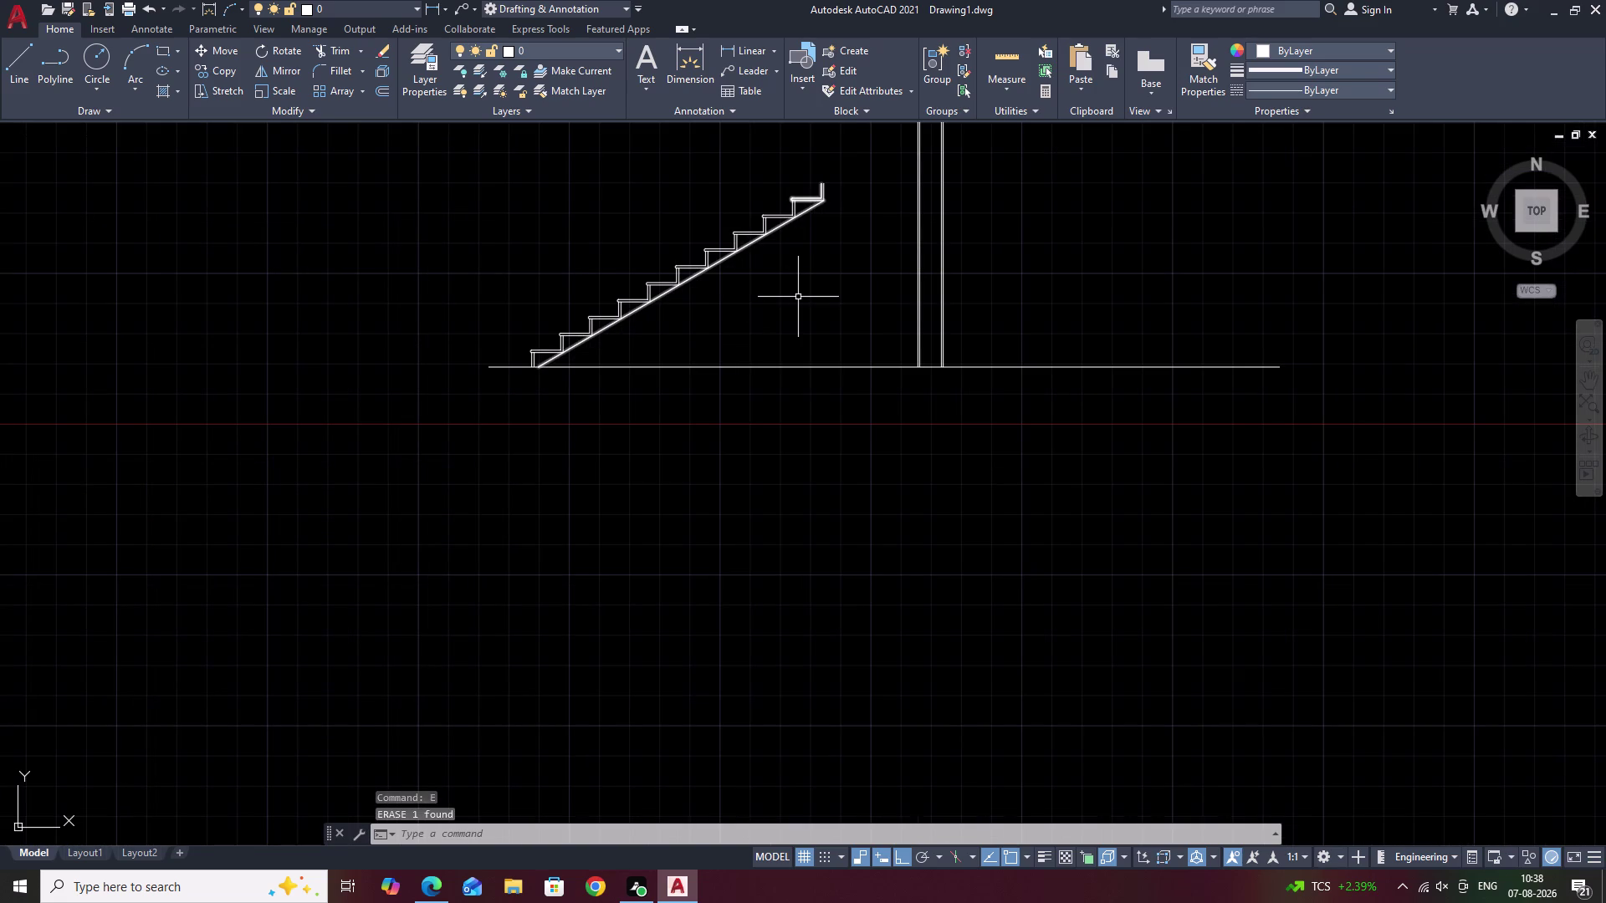
key(ctrl+z)
key(ctrl+z)
key(ctrl+z)
key(ctrl+z)
key(ctrl+z)
key(ctrl+z)
key(ctrl+z)
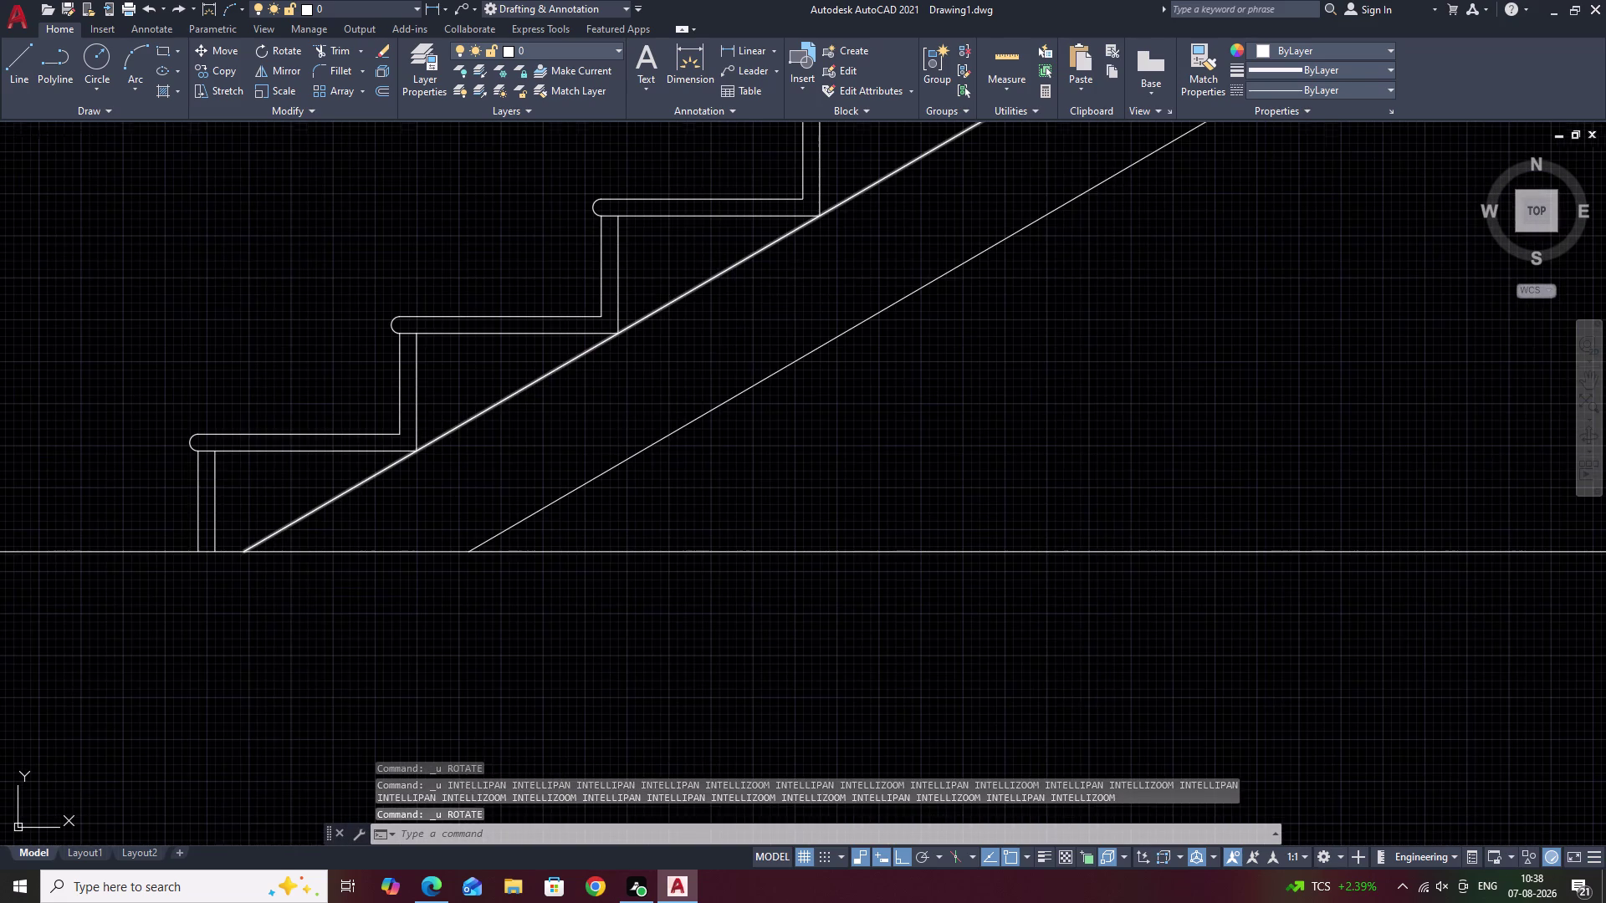
key(ctrl+z)
key(ctrl+z)
scroll(down, 3)
middle_drag(573, 427, 633, 424)
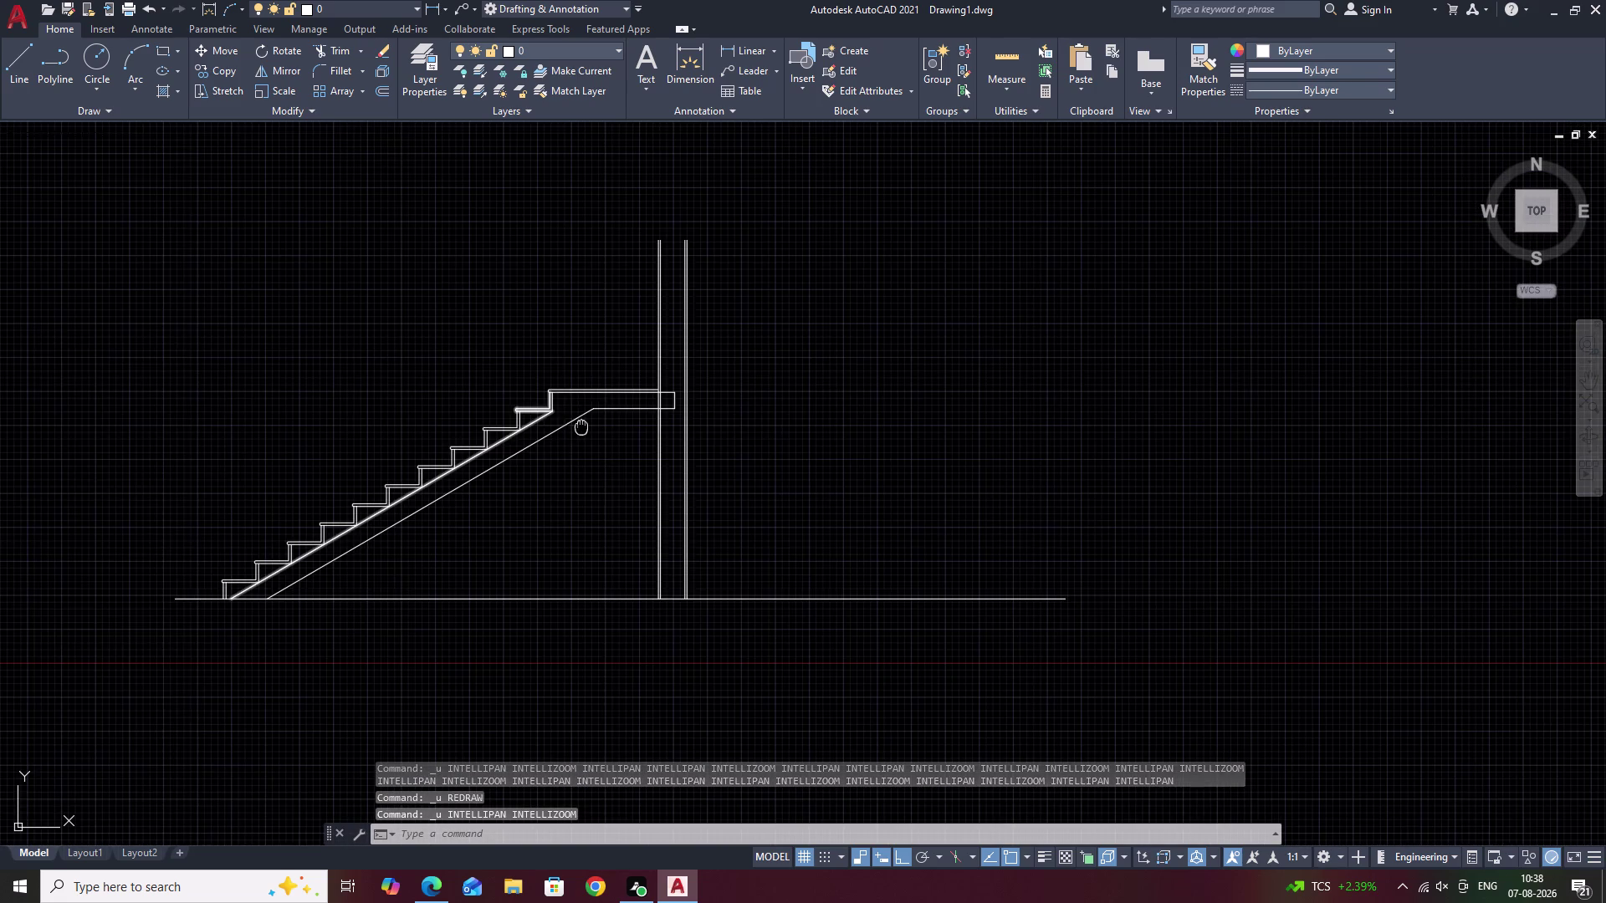
middle_drag(632, 424, 781, 424)
key(Escape)
key(i)
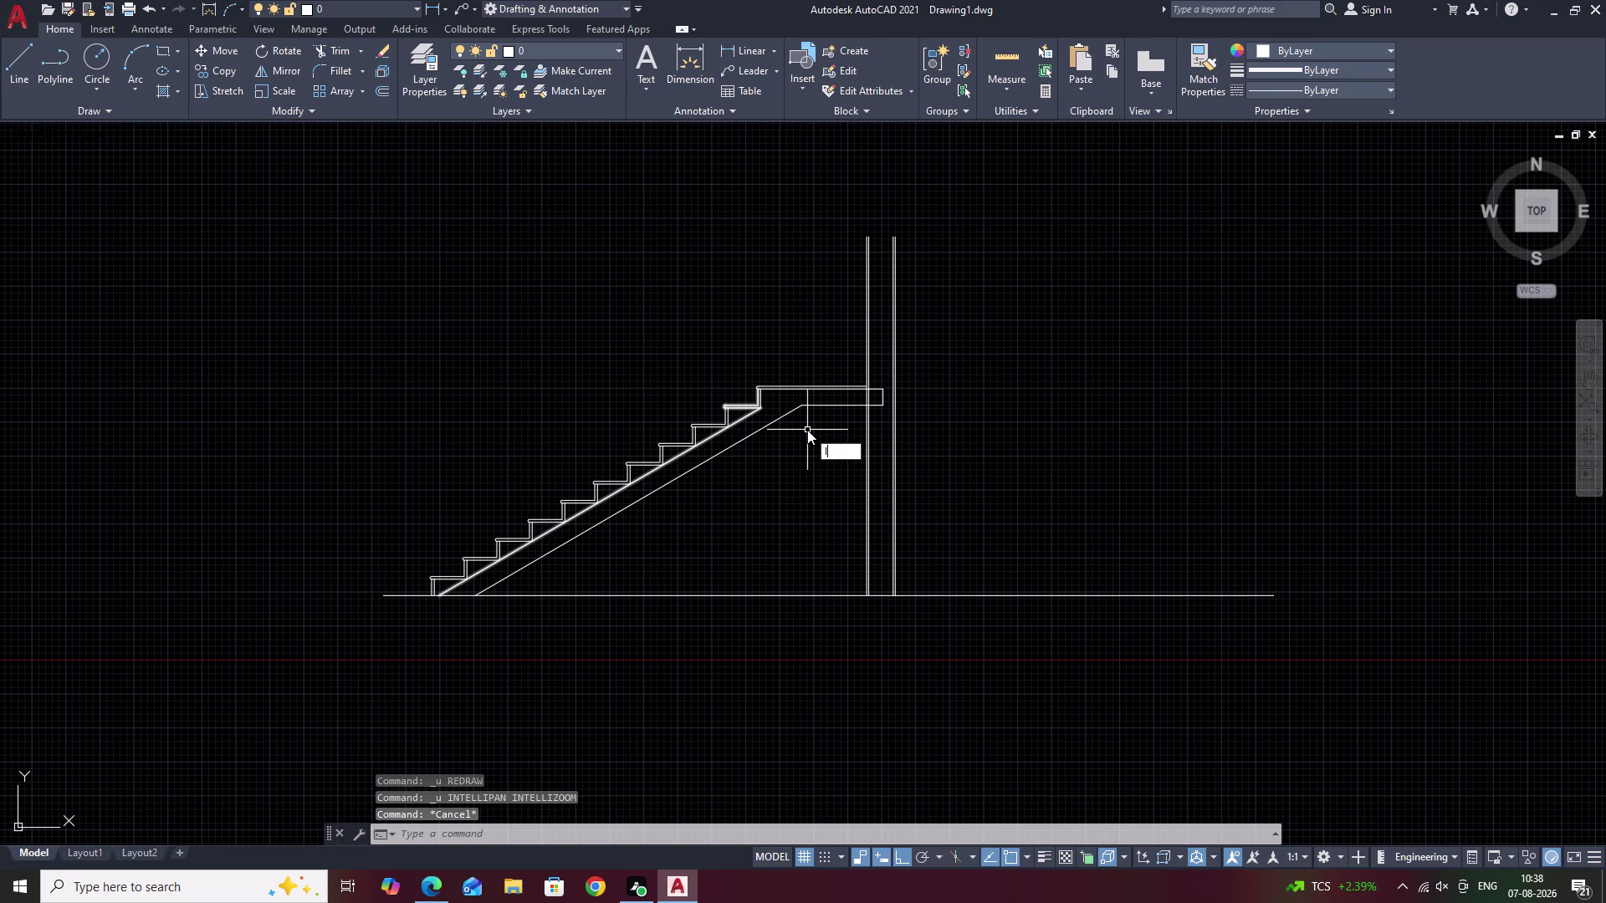
key(BackSpace)
Start an offset of 27 on a stair line, then cancel it.
text(O)
key(space)
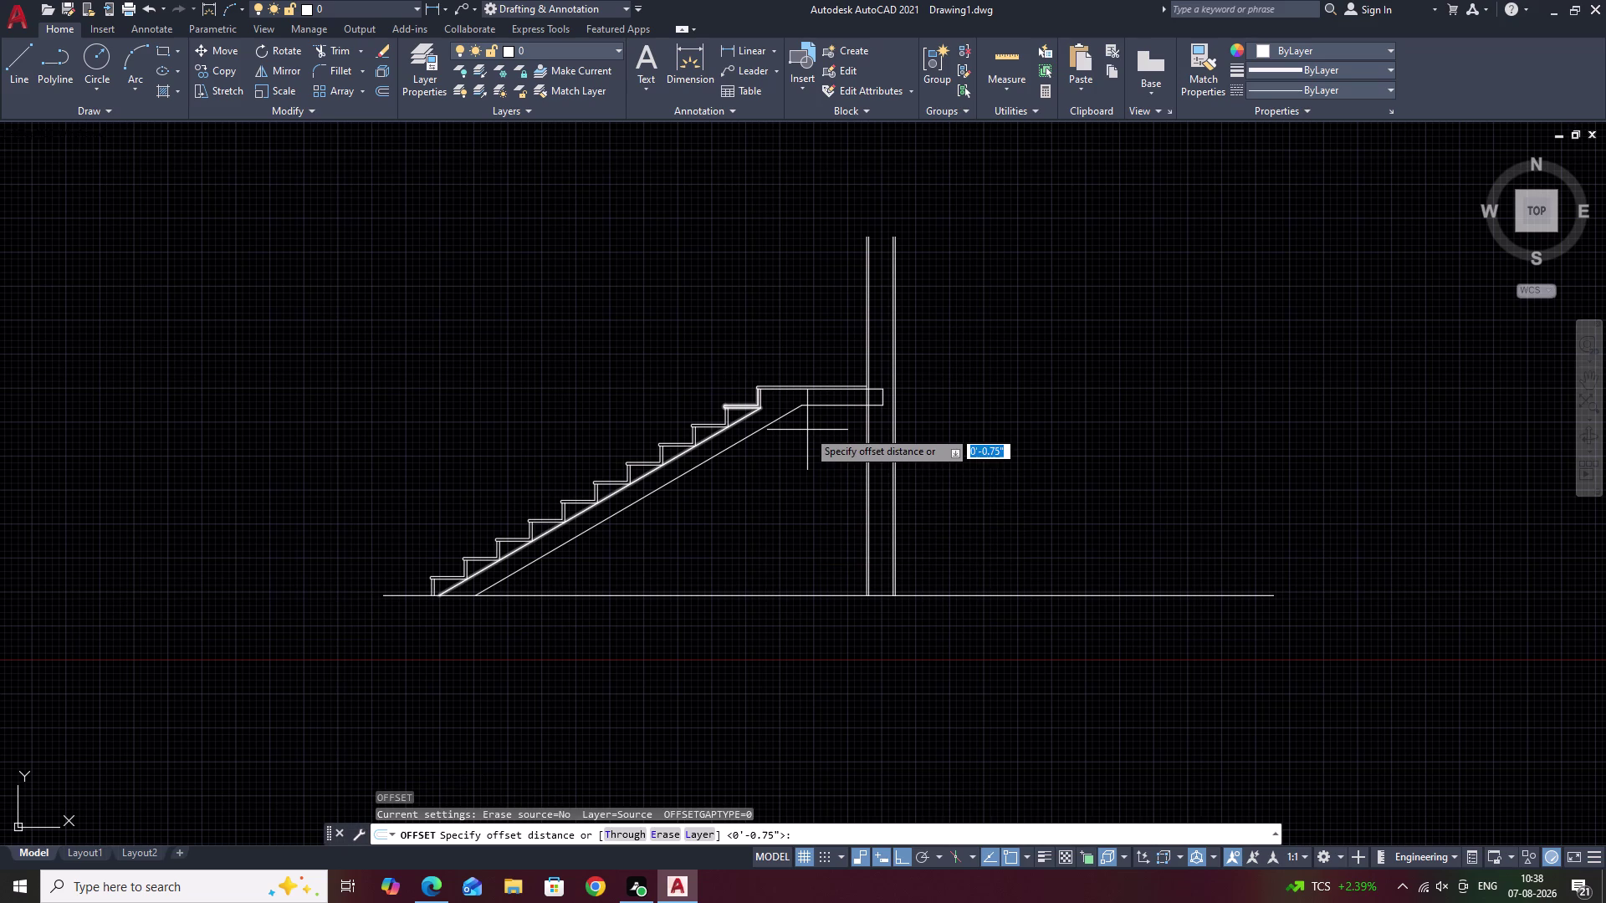
text(27)
key(space)
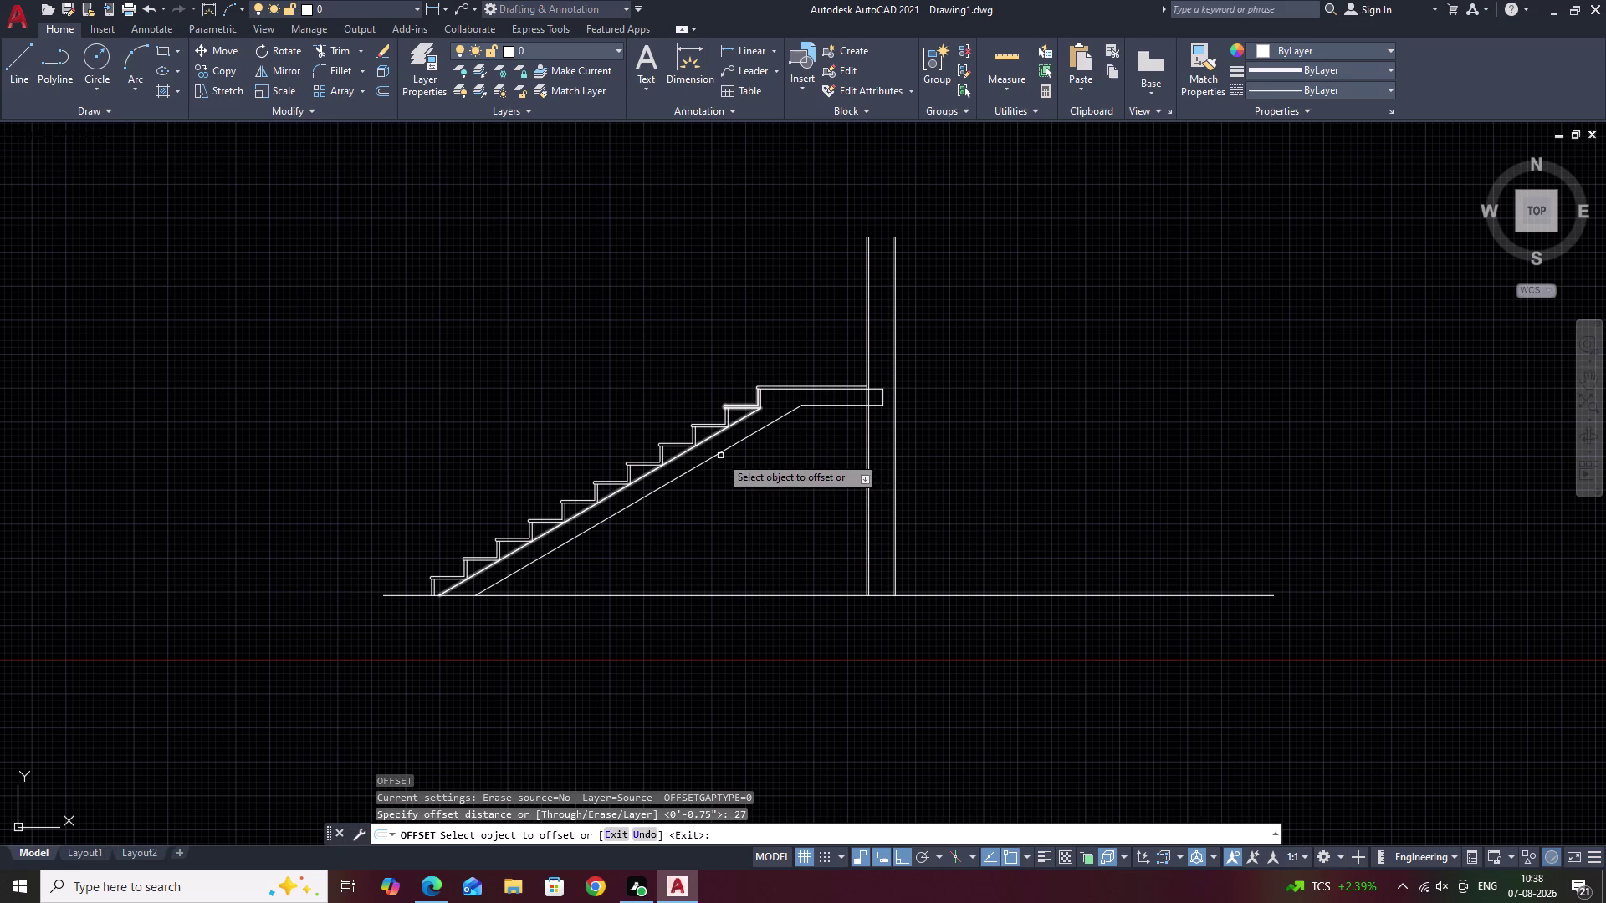
click(717, 456)
key(Escape)
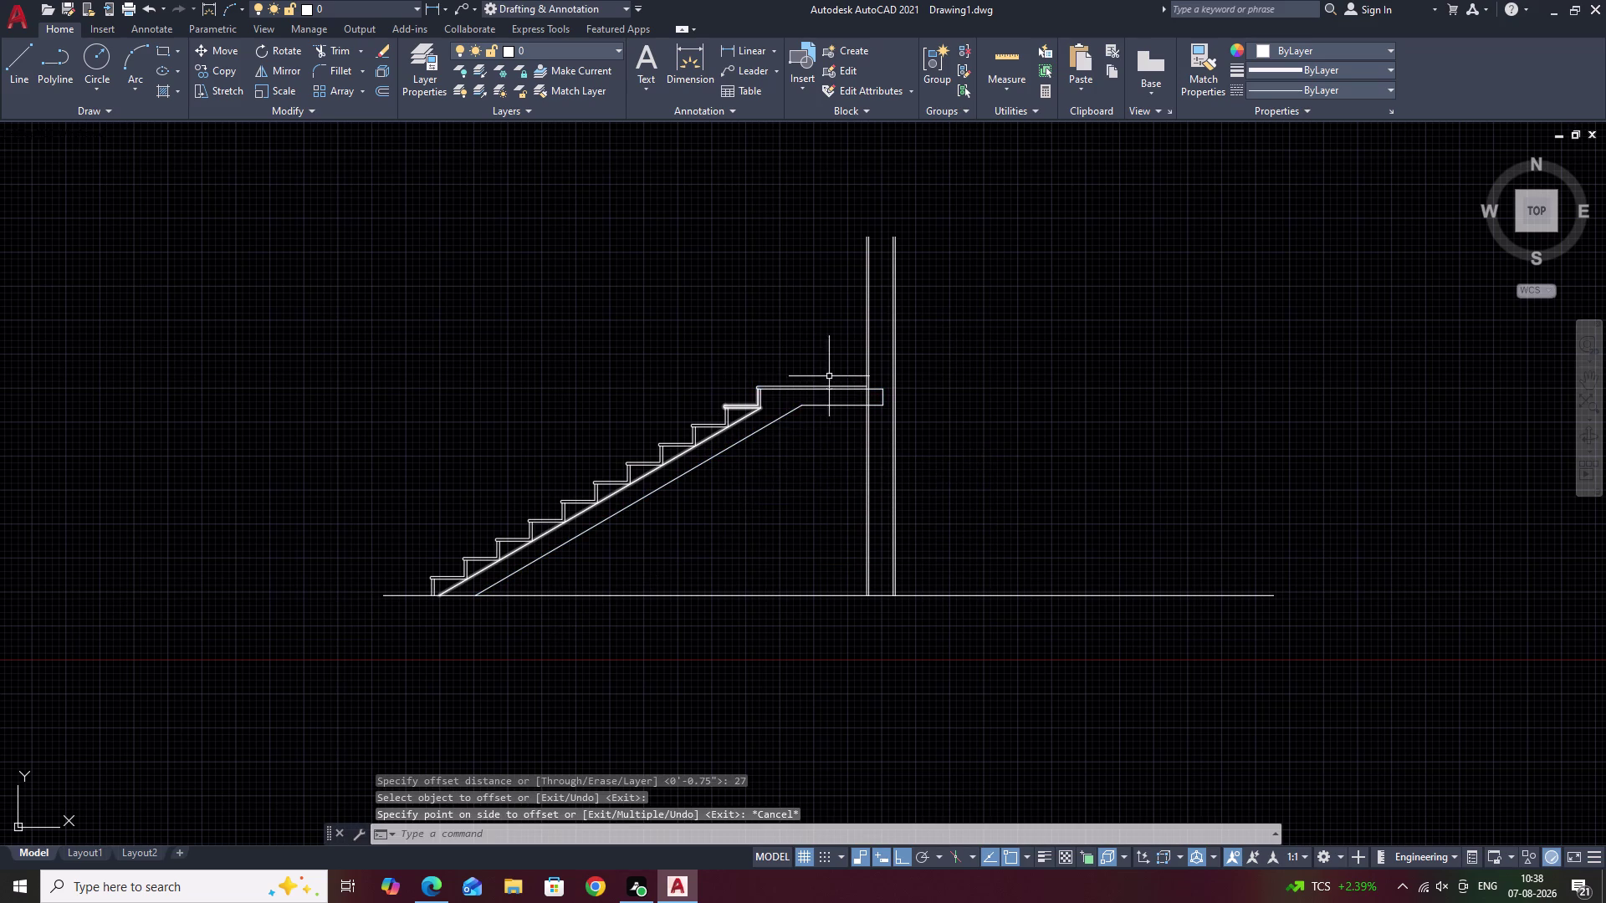
Explode the selected stair and slab outlines into separate lines.
drag(824, 366, 720, 514)
text(X)
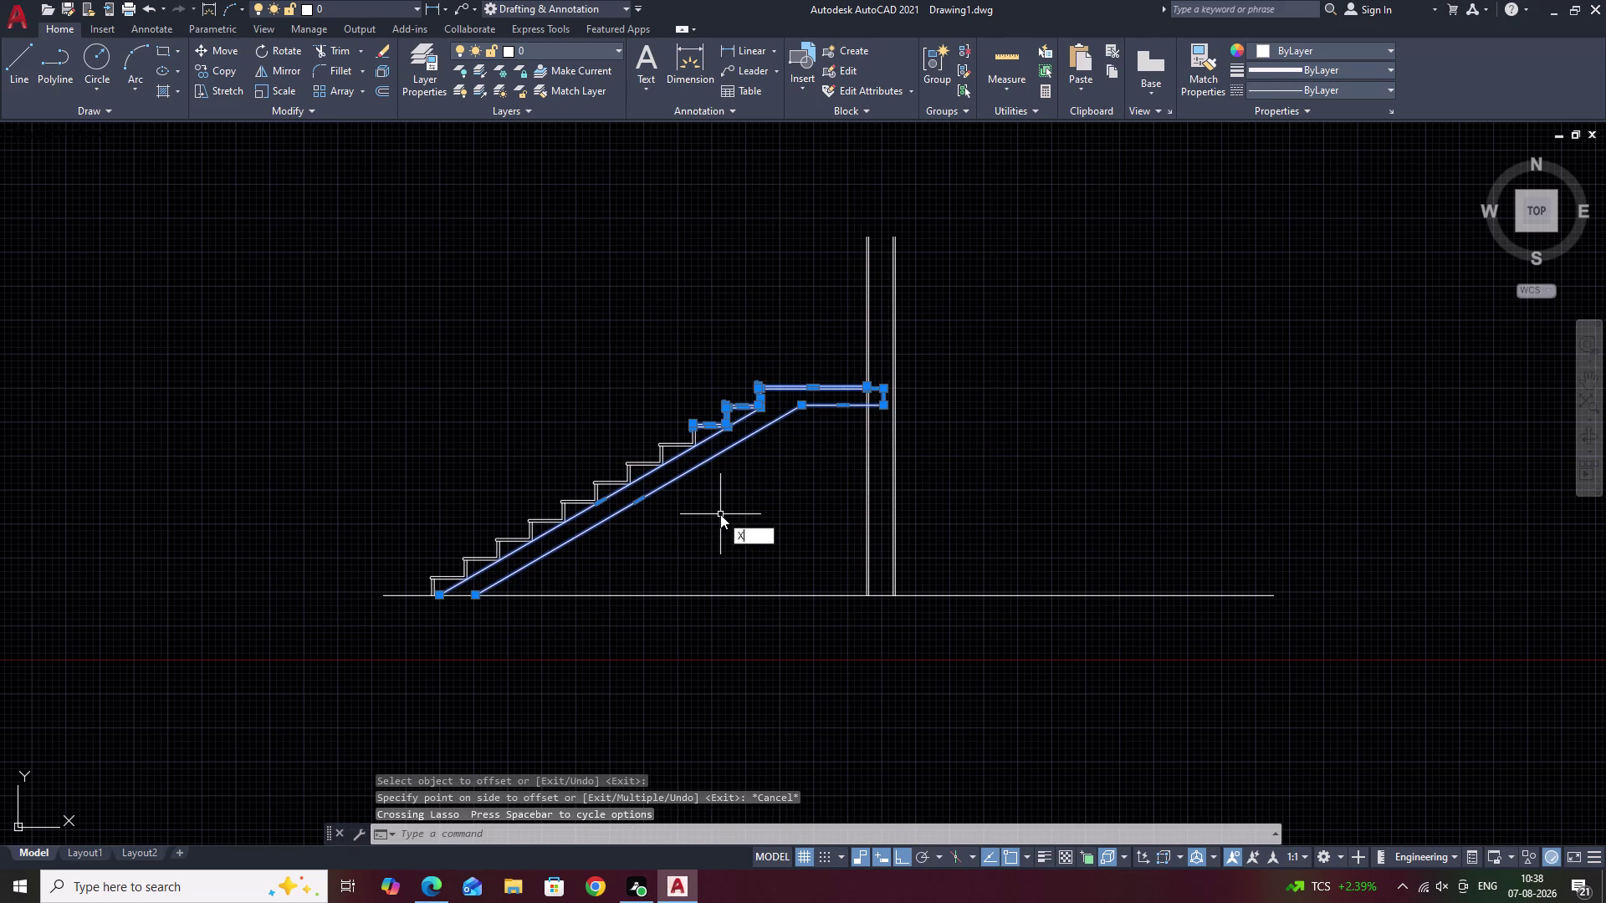
key(space)
scroll(up, 3)
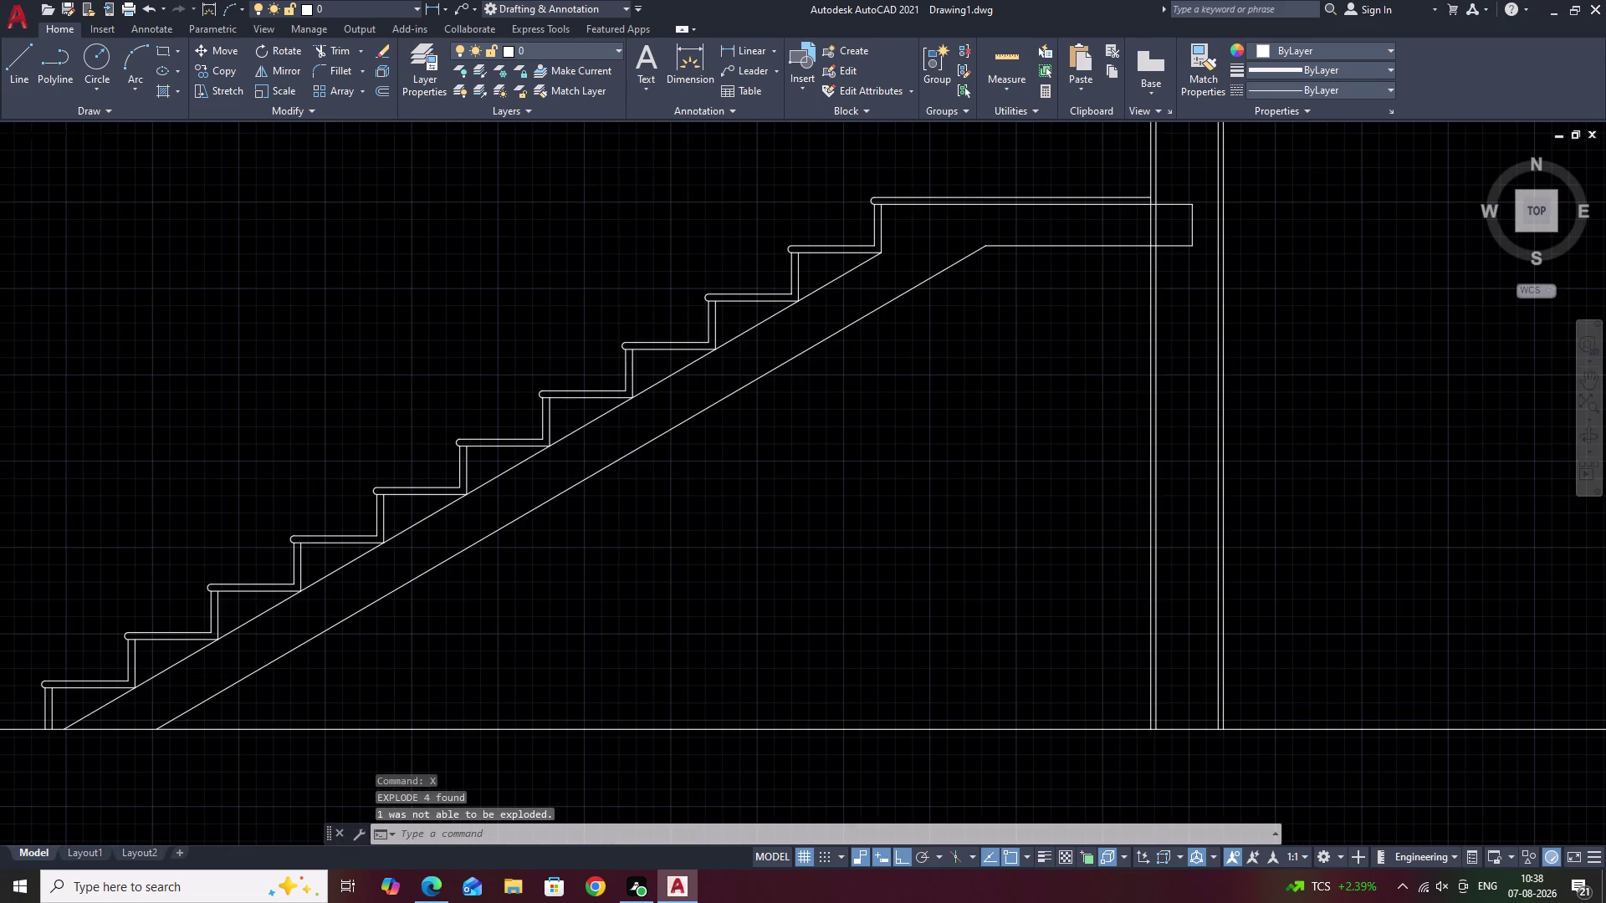
Offset the slab's lower diagonal and the landing underside 0.75 downward.
text(O .75)
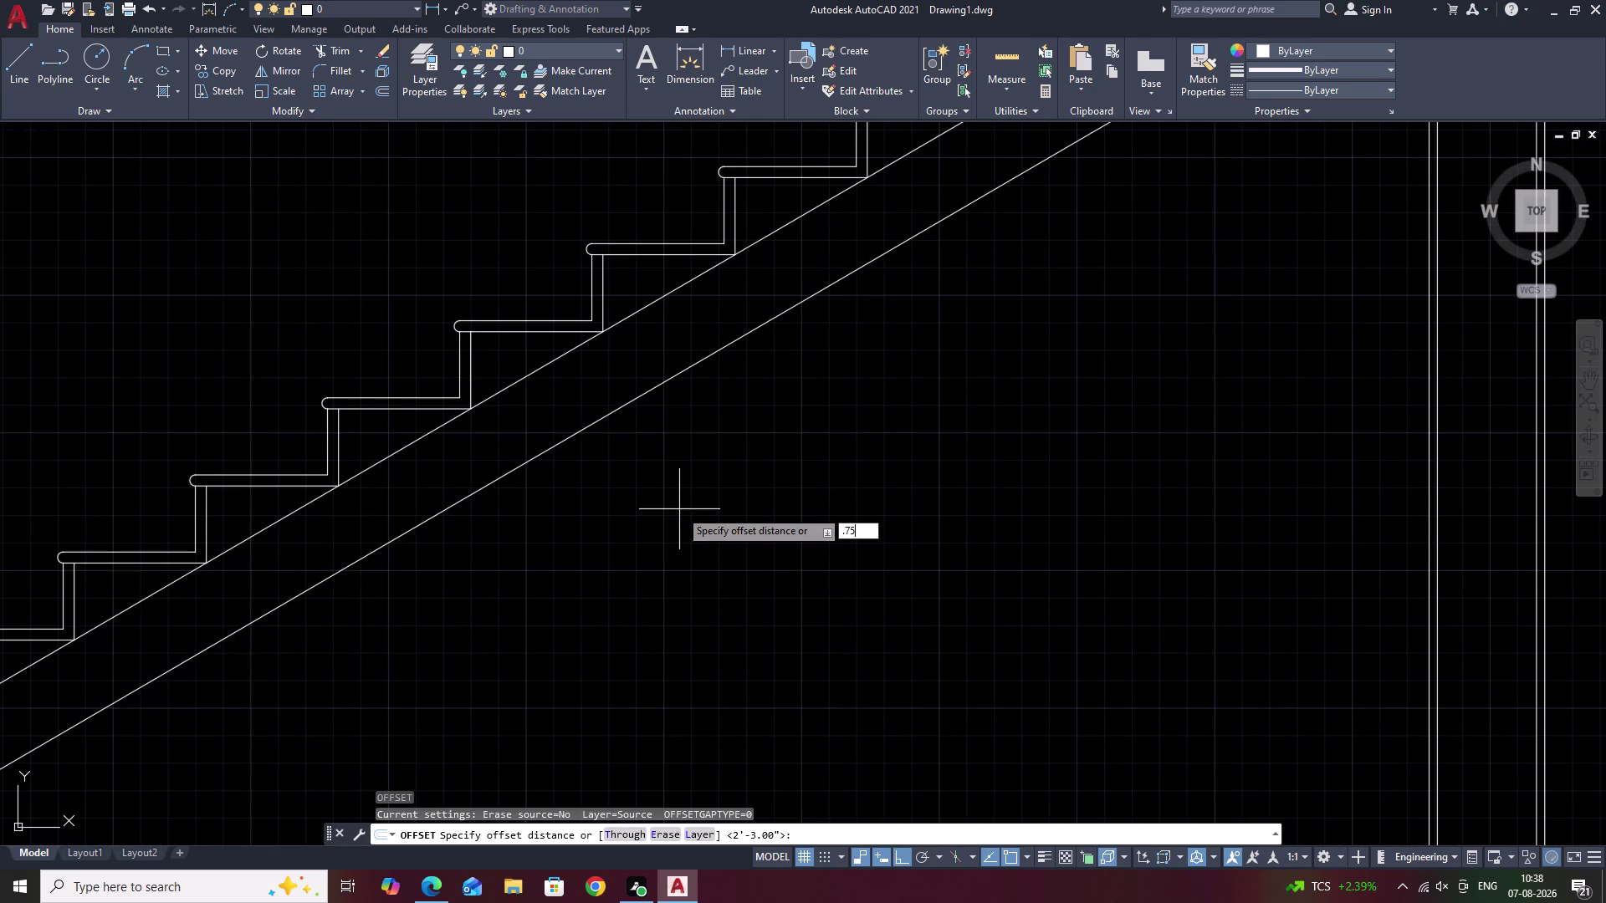
key(space)
click(599, 421)
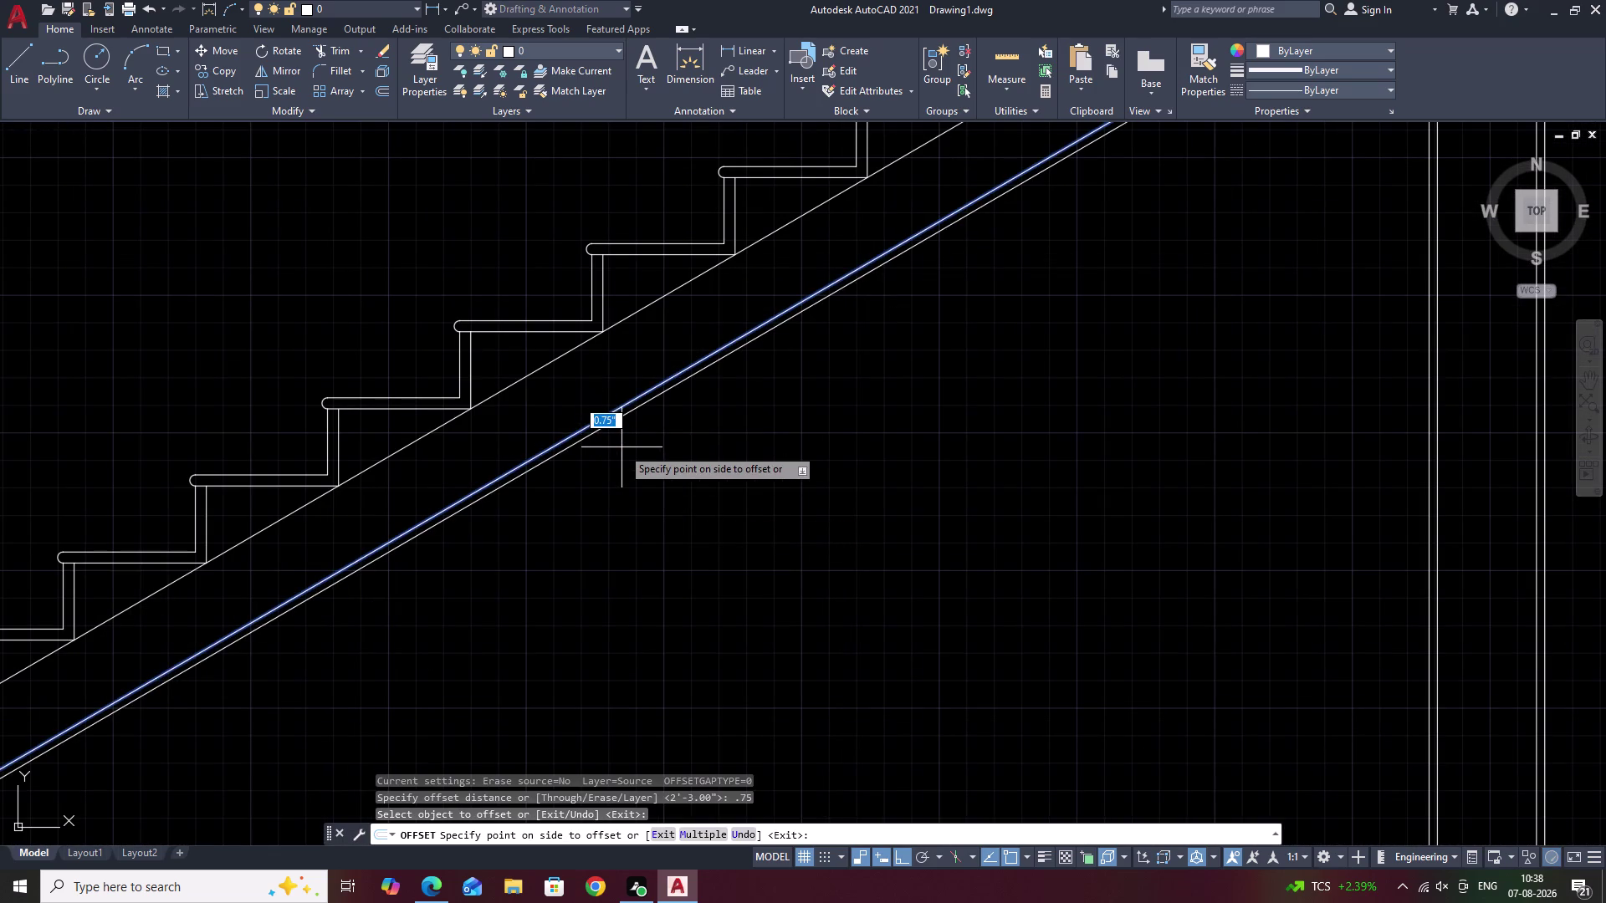
scroll(down, 3)
click(666, 472)
middle_drag(756, 408, 608, 526)
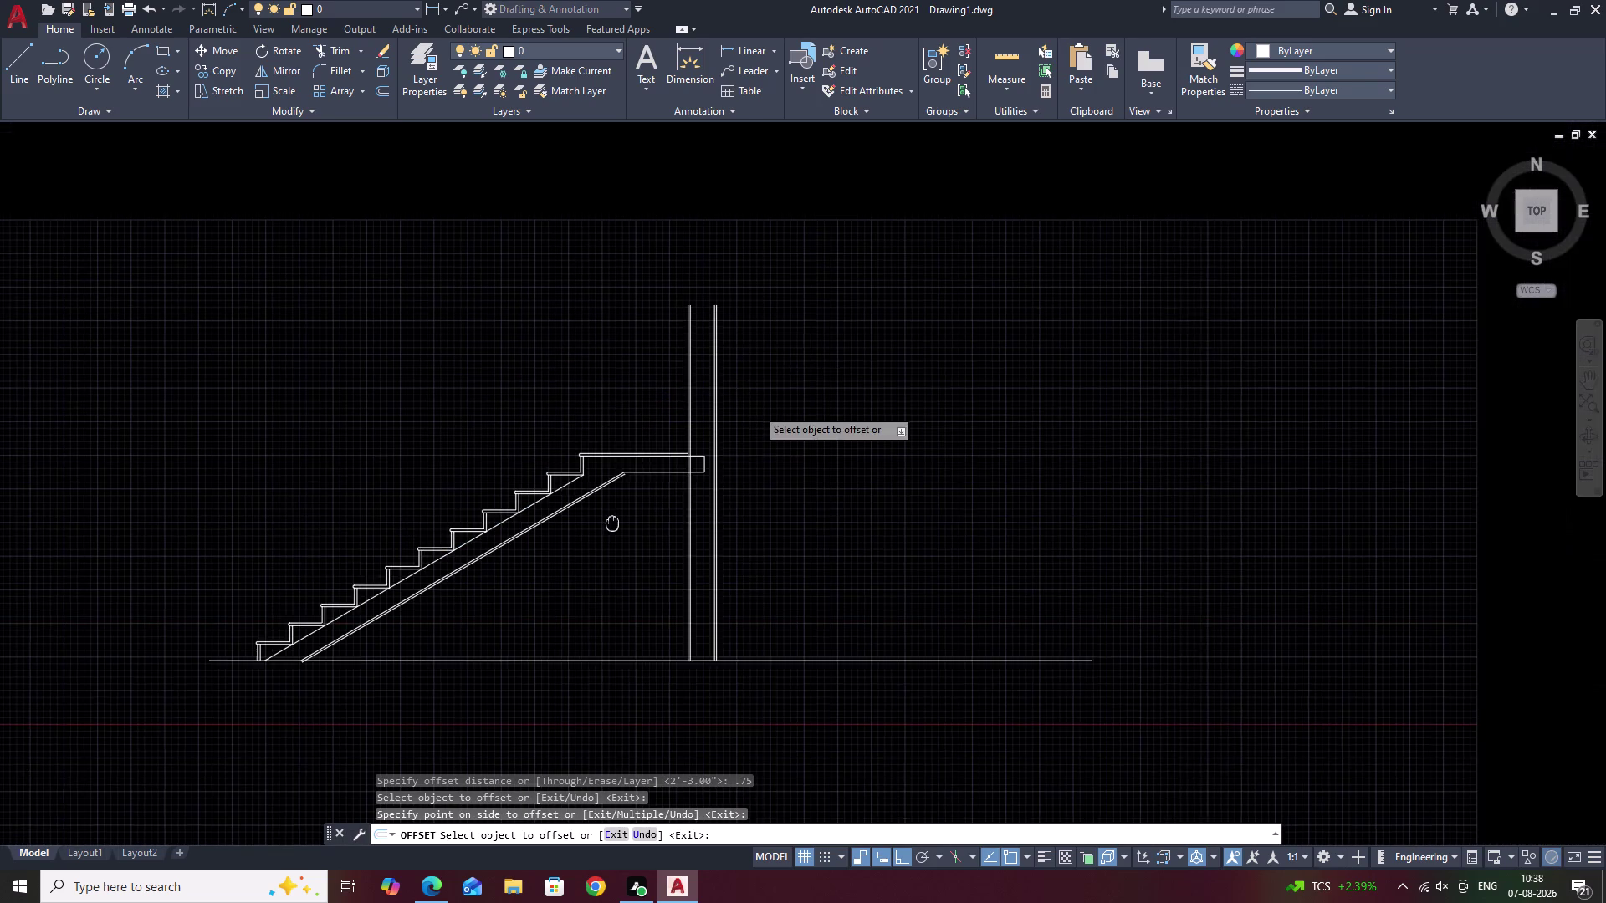
scroll(up, 3)
click(646, 480)
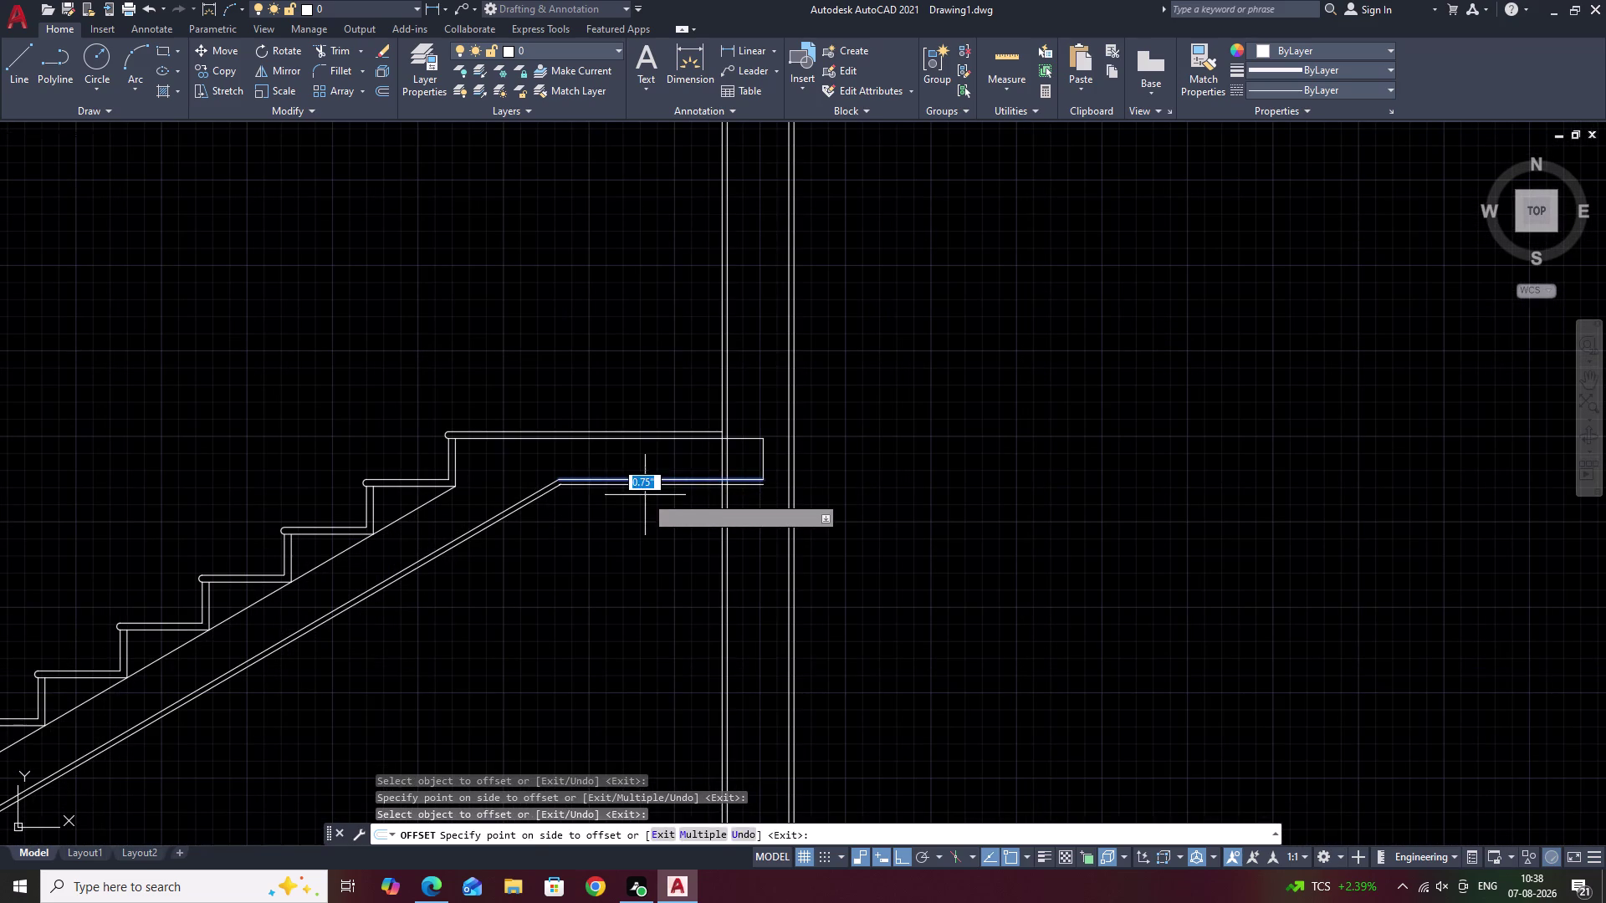
click(645, 498)
key(Escape)
text(TR)
key(space)
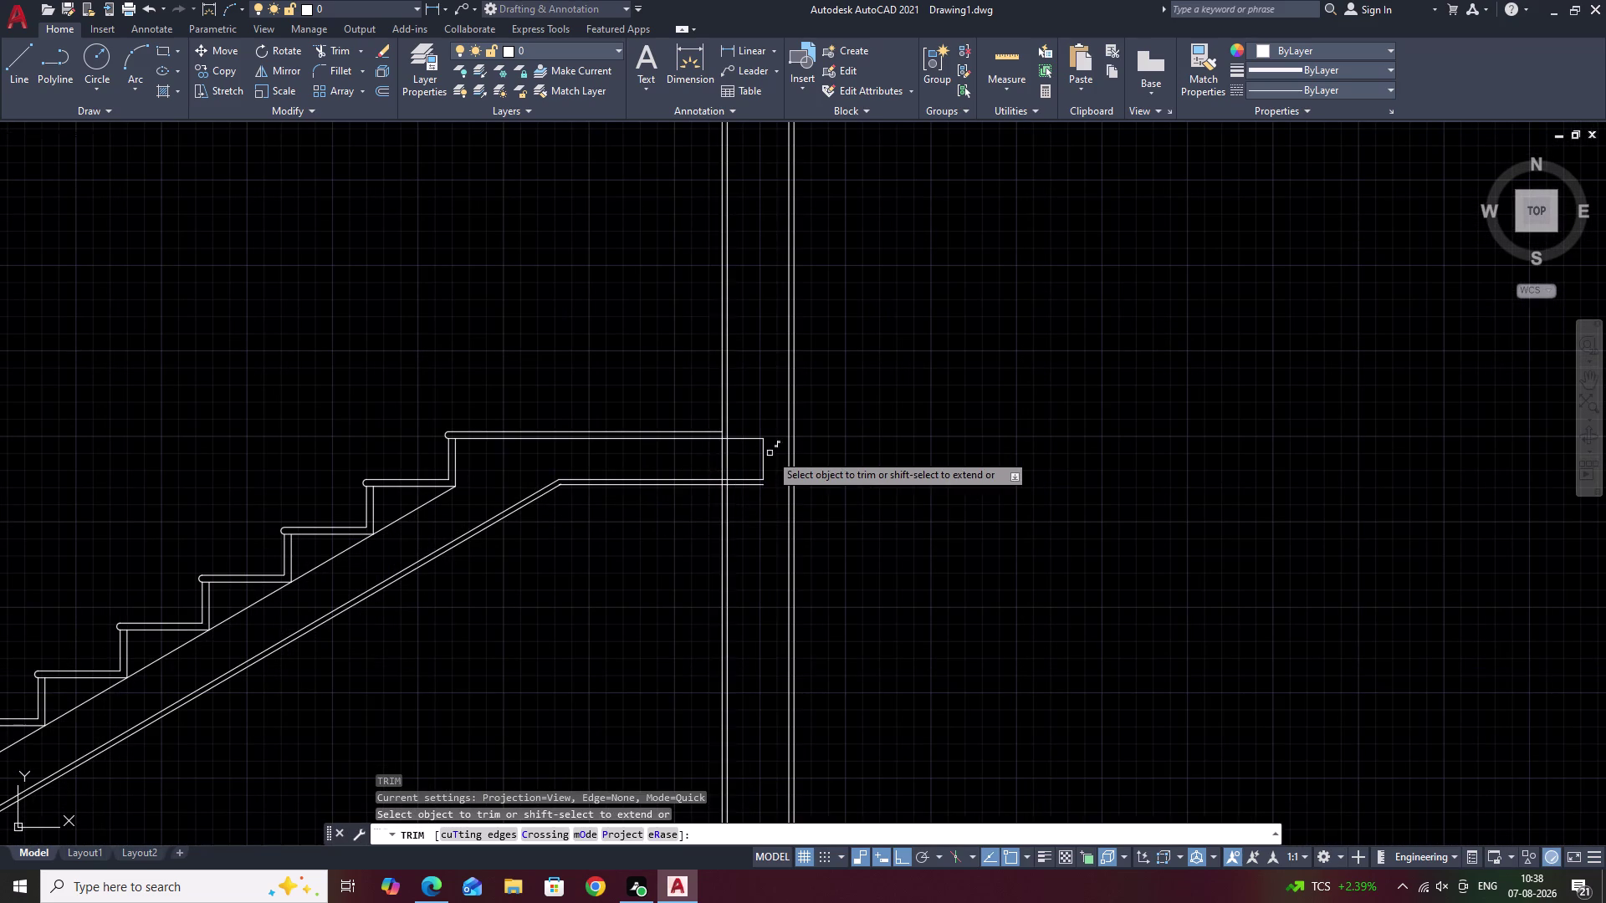
Fence-trim the overhanging 0.75 offset line ends past the wall near the landing.
scroll(up, 3)
click(658, 576)
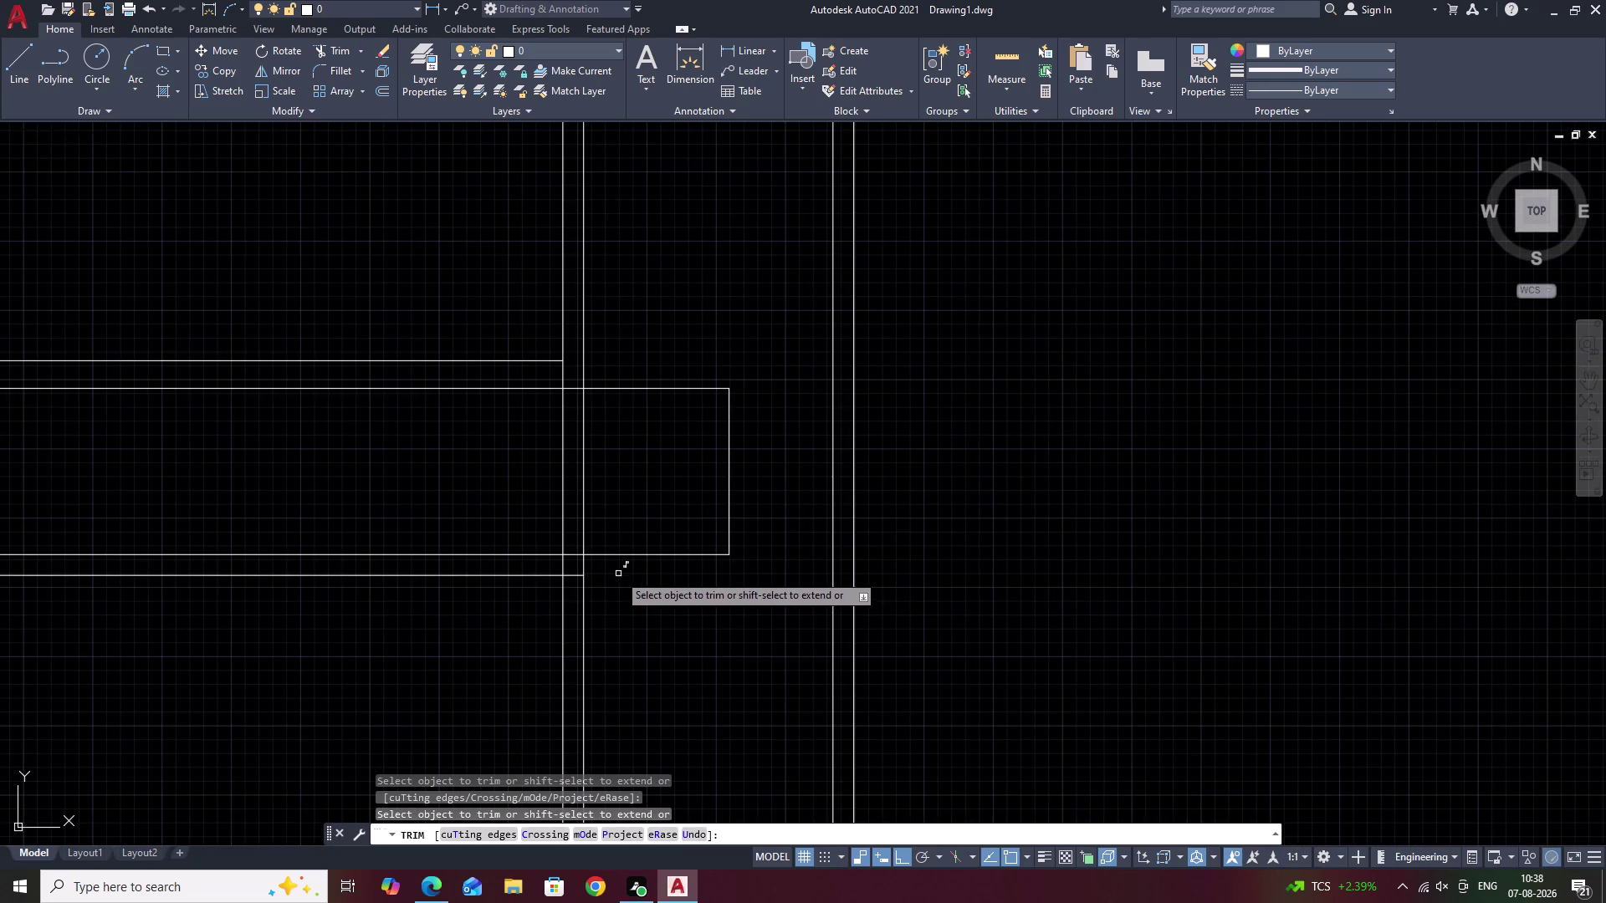
click(573, 577)
drag(625, 483, 458, 476)
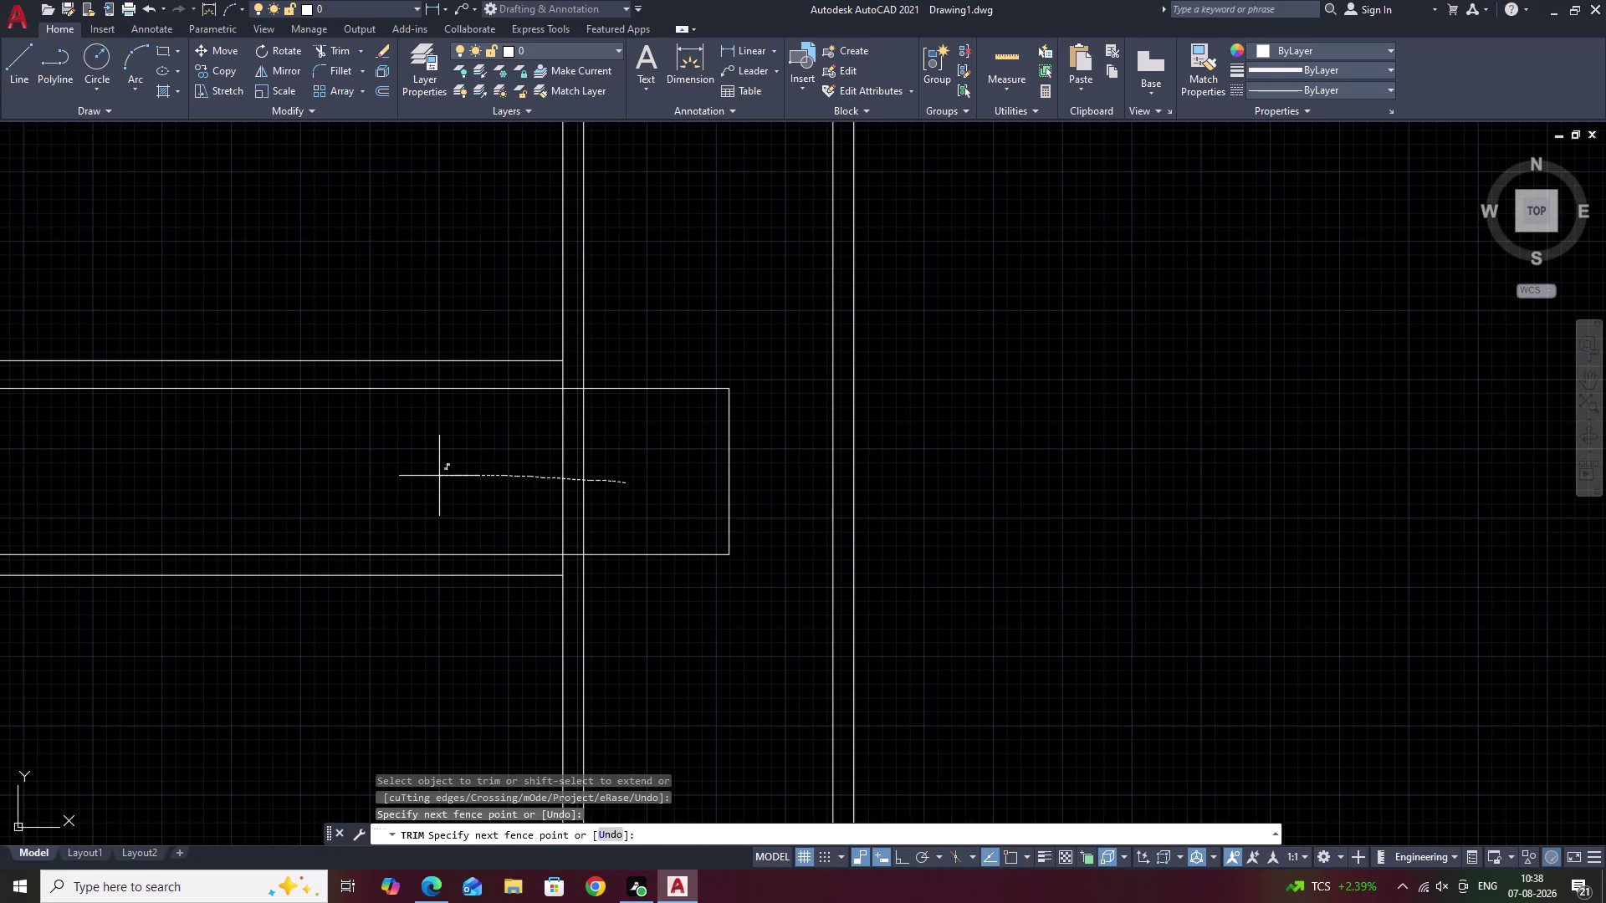
drag(458, 475, 399, 481)
scroll(down, 3)
middle_drag(406, 500, 579, 489)
key(Escape)
Trim the offset slab line where it extends below the ground line at the stair foot.
scroll(down, 3)
middle_drag(393, 491, 796, 478)
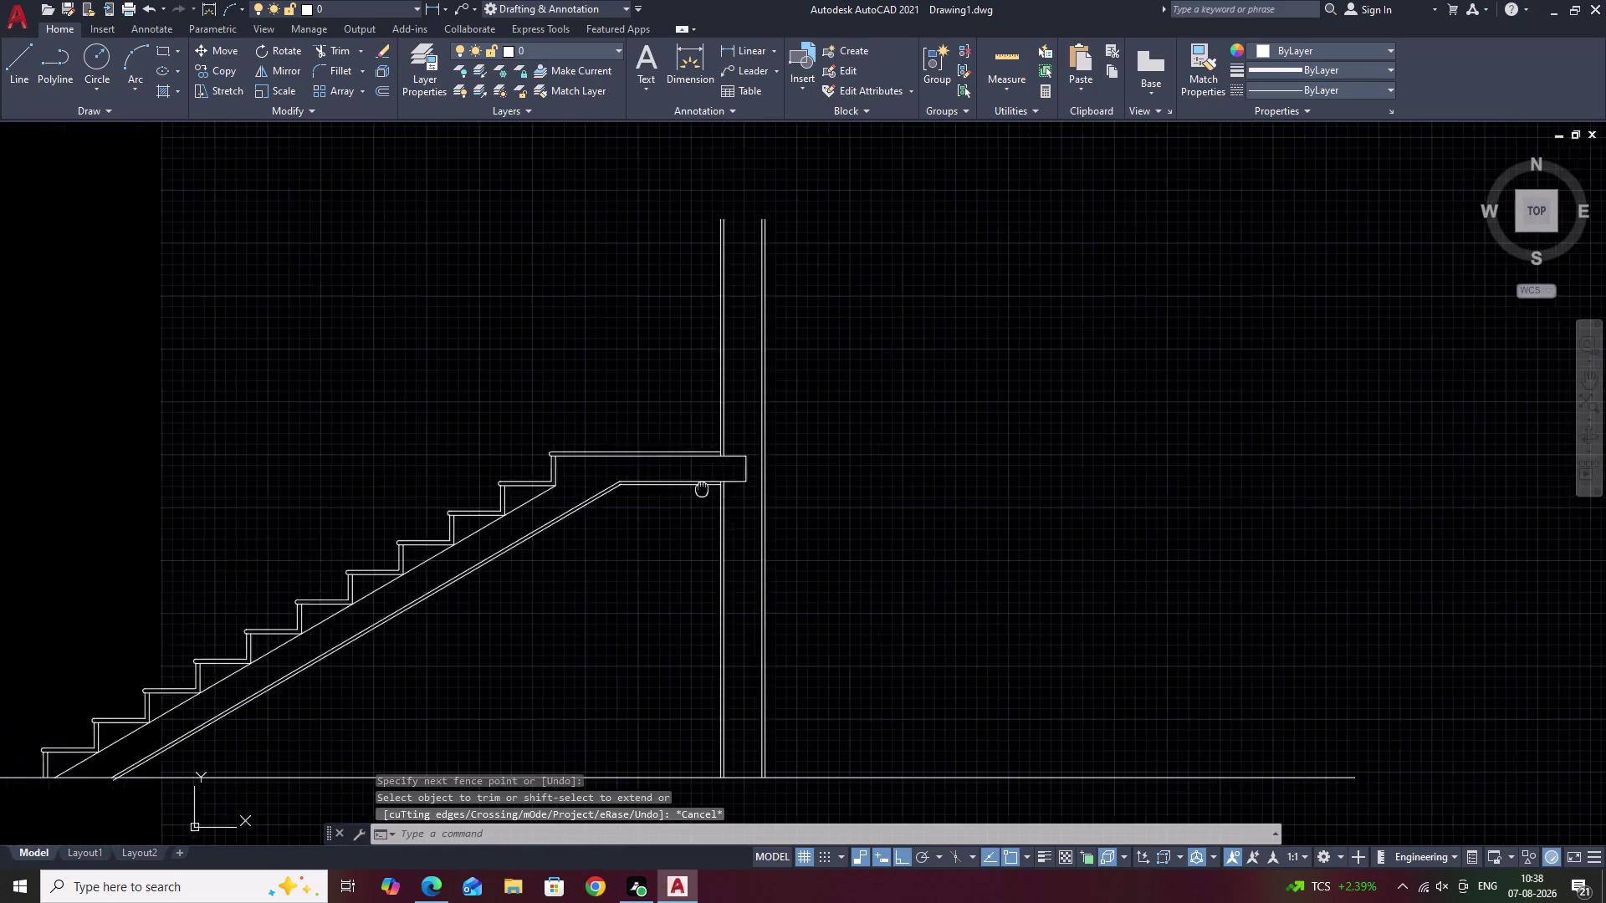
middle_drag(796, 477, 800, 476)
middle_drag(519, 526, 796, 458)
scroll(up, 3)
scroll(down, 3)
middle_drag(720, 634, 723, 628)
scroll(up, 3)
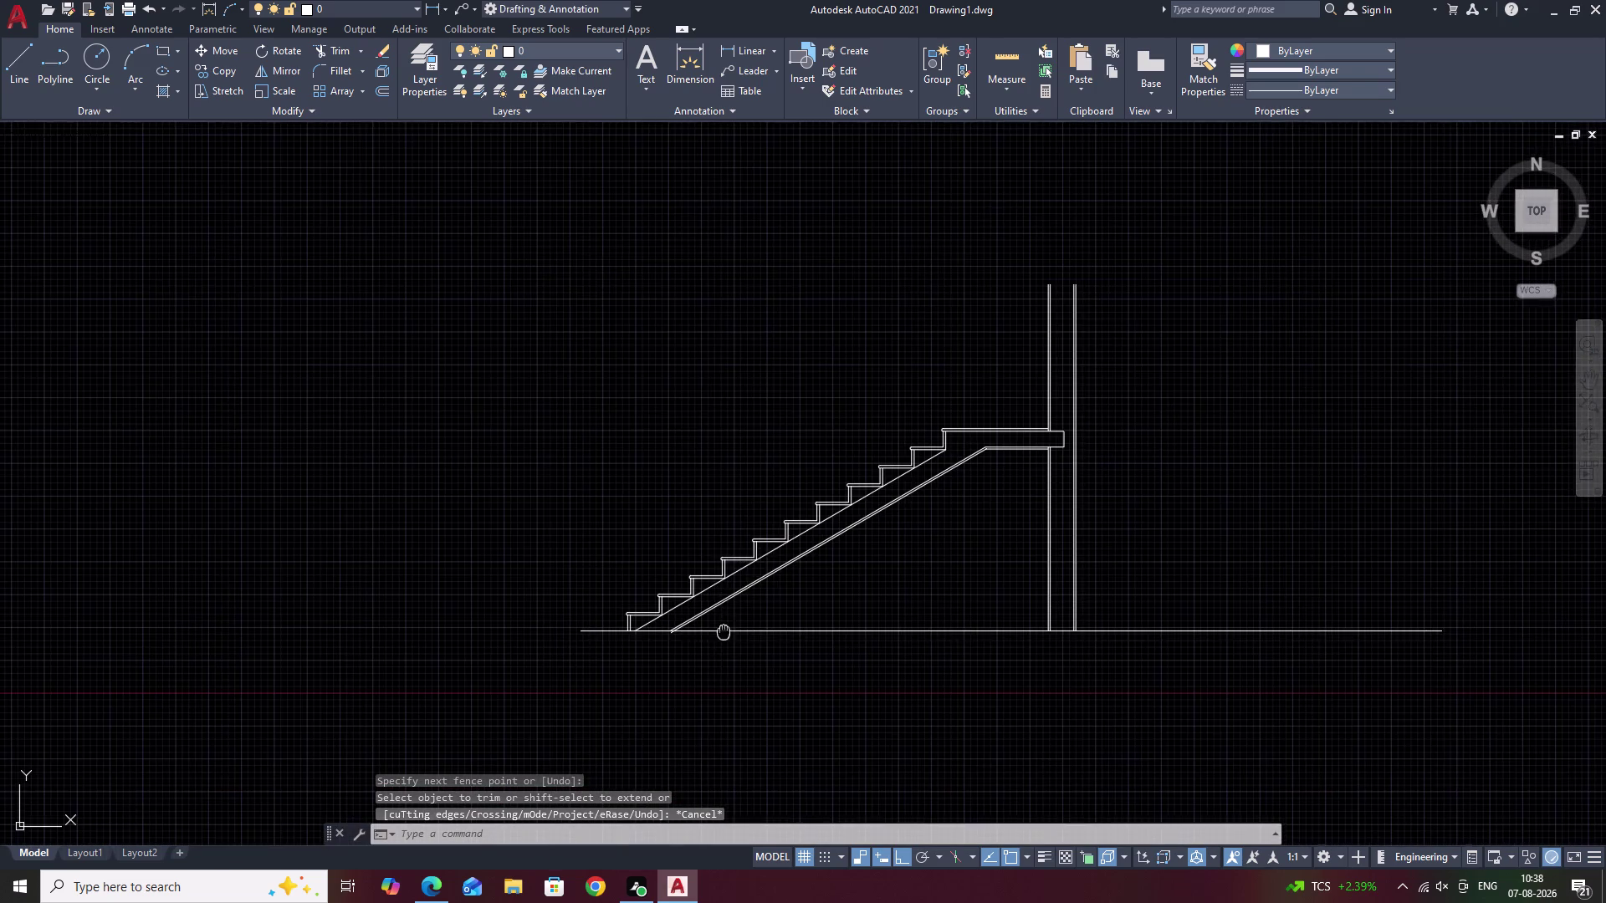
middle_drag(724, 629, 723, 622)
scroll(up, 3)
scroll(up, 3)
middle_drag(581, 606, 840, 557)
text(T)
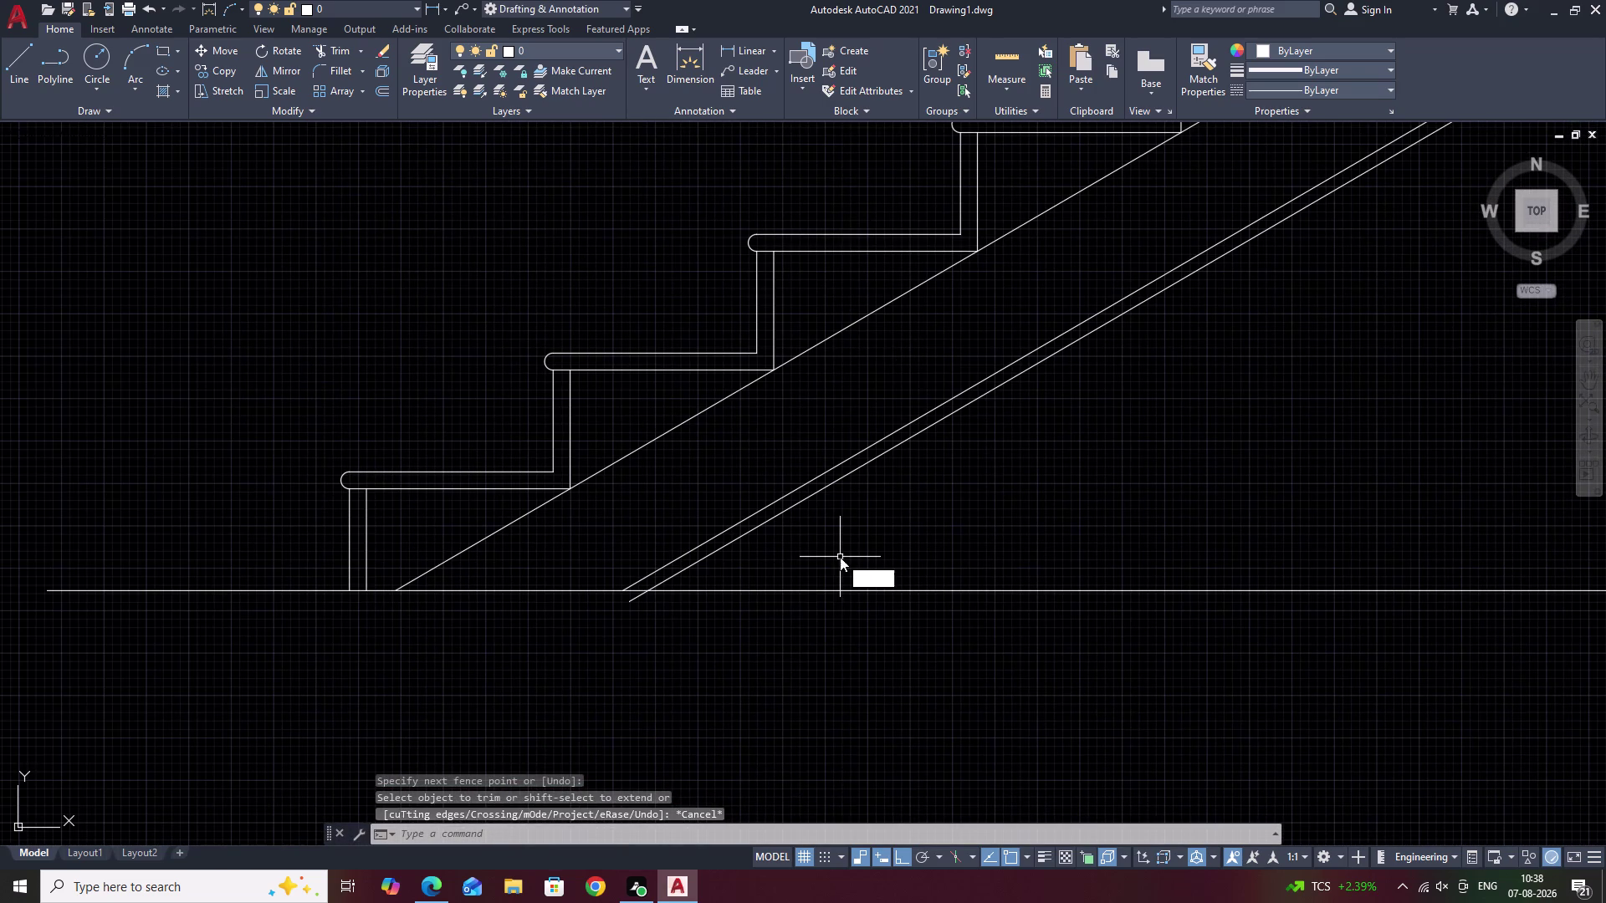
text(R)
key(space)
click(634, 599)
scroll(down, 3)
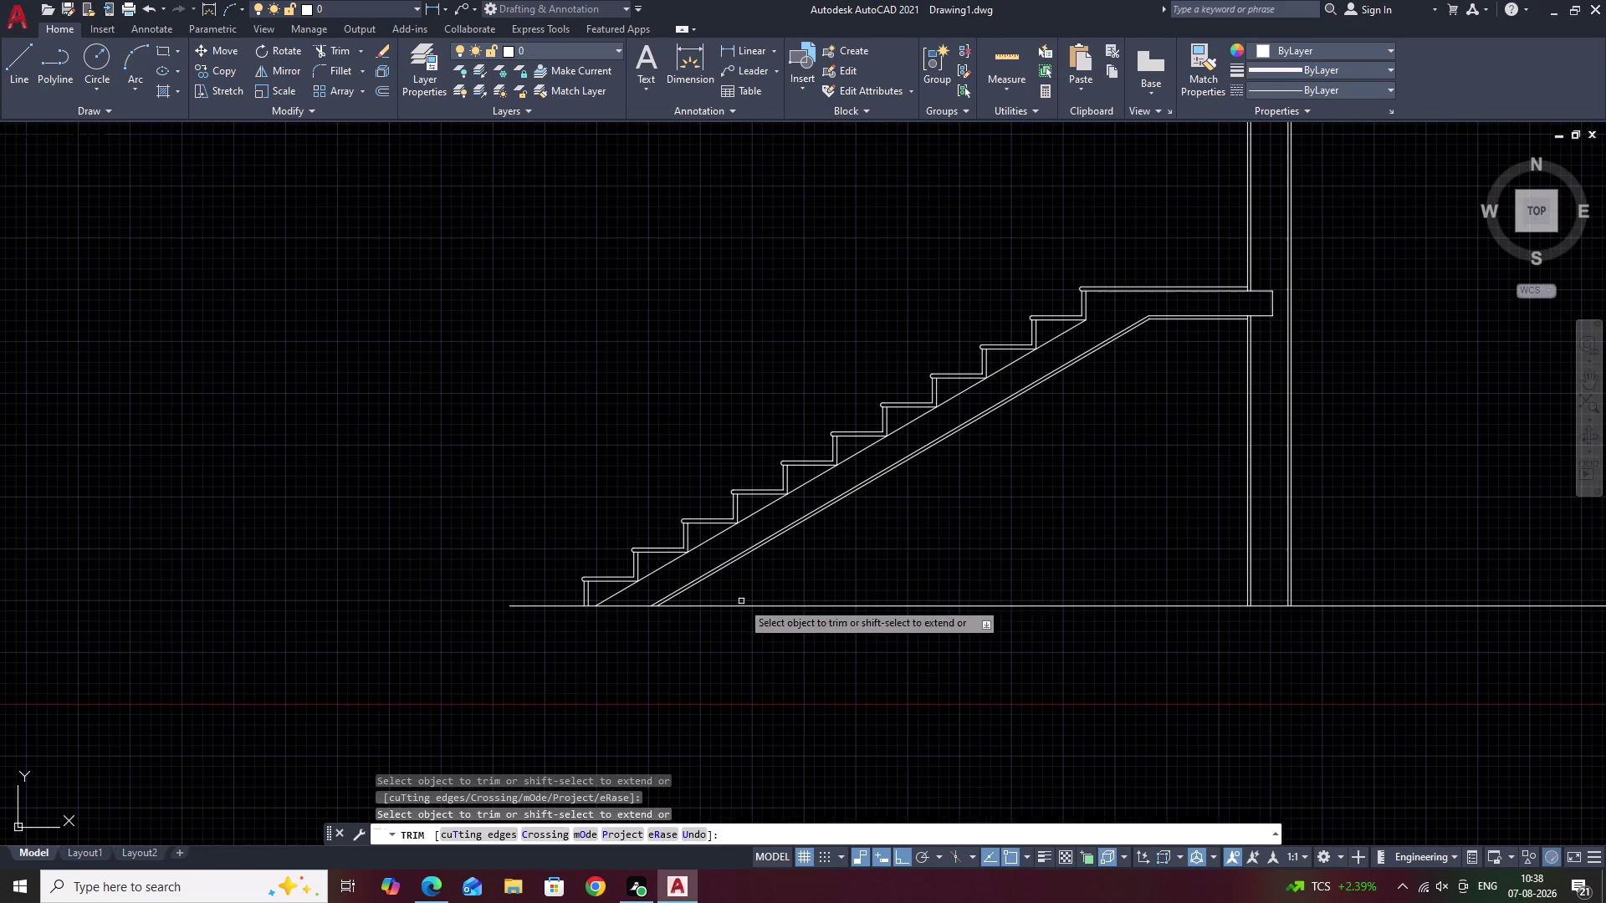
key(Escape)
middle_drag(900, 521, 698, 607)
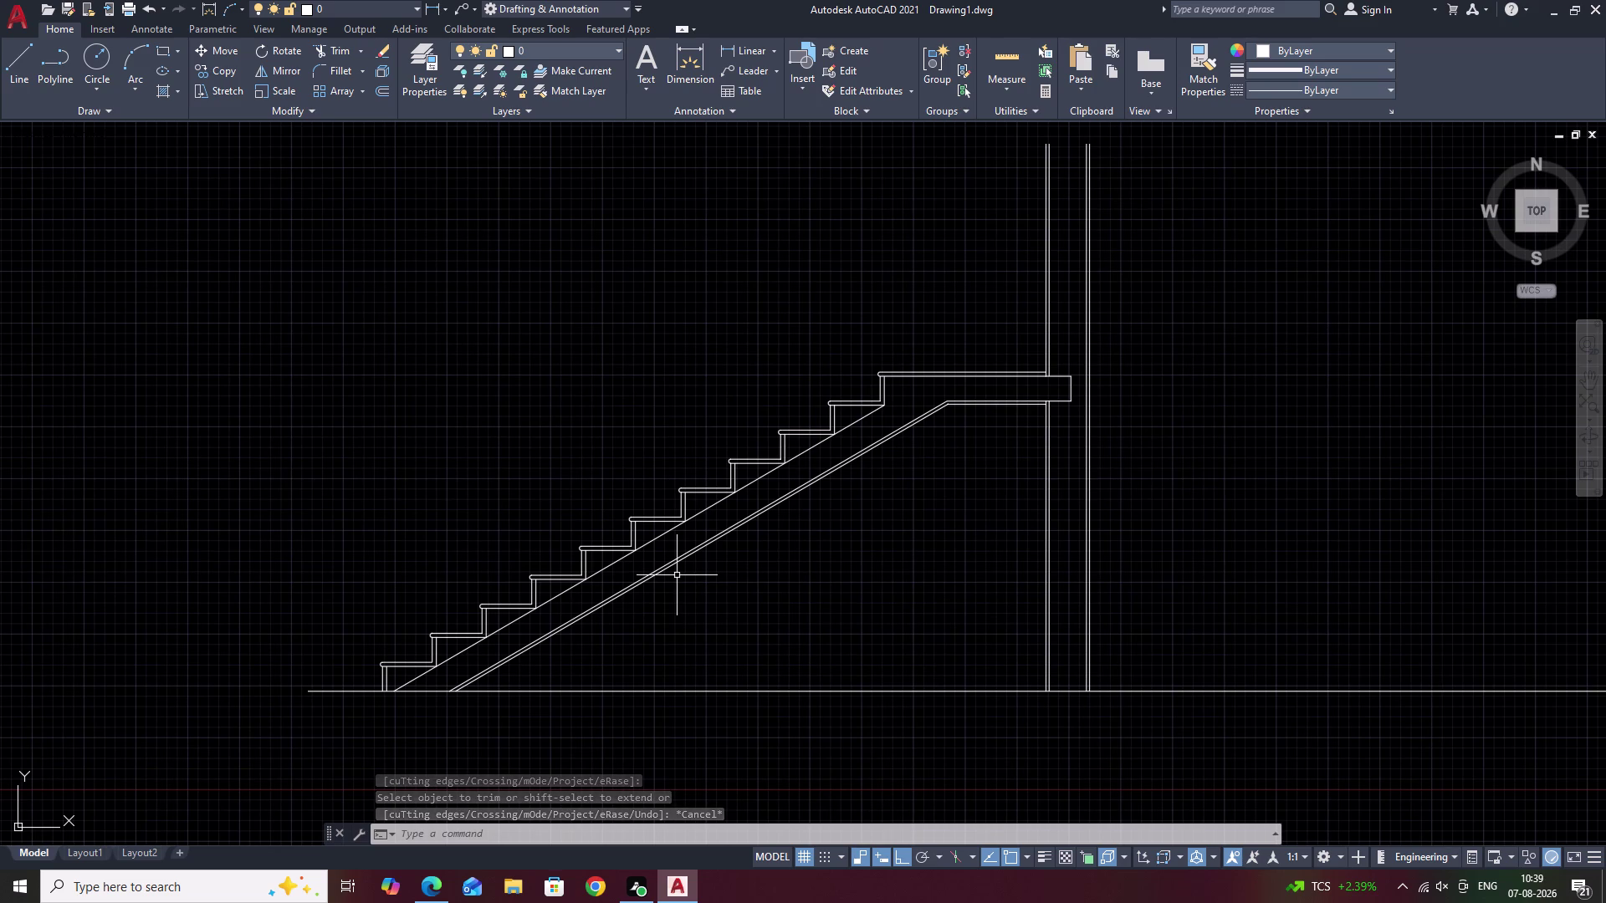
middle_drag(470, 416, 759, 424)
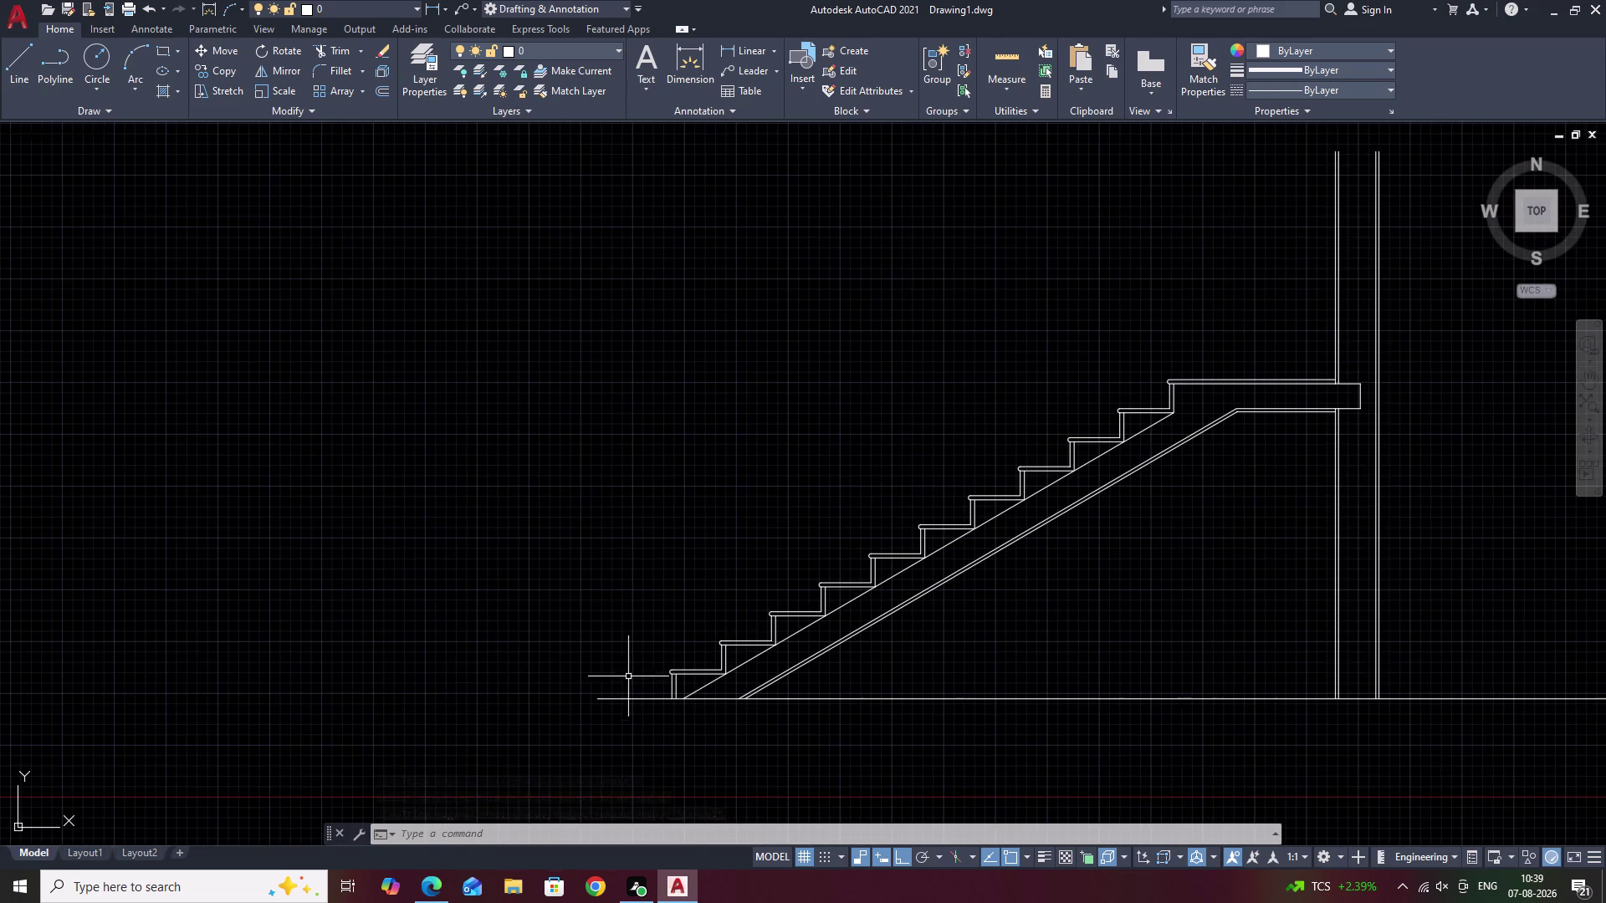
Grip-stretch the ground line's left endpoint well past the staircase foot.
click(624, 699)
click(602, 702)
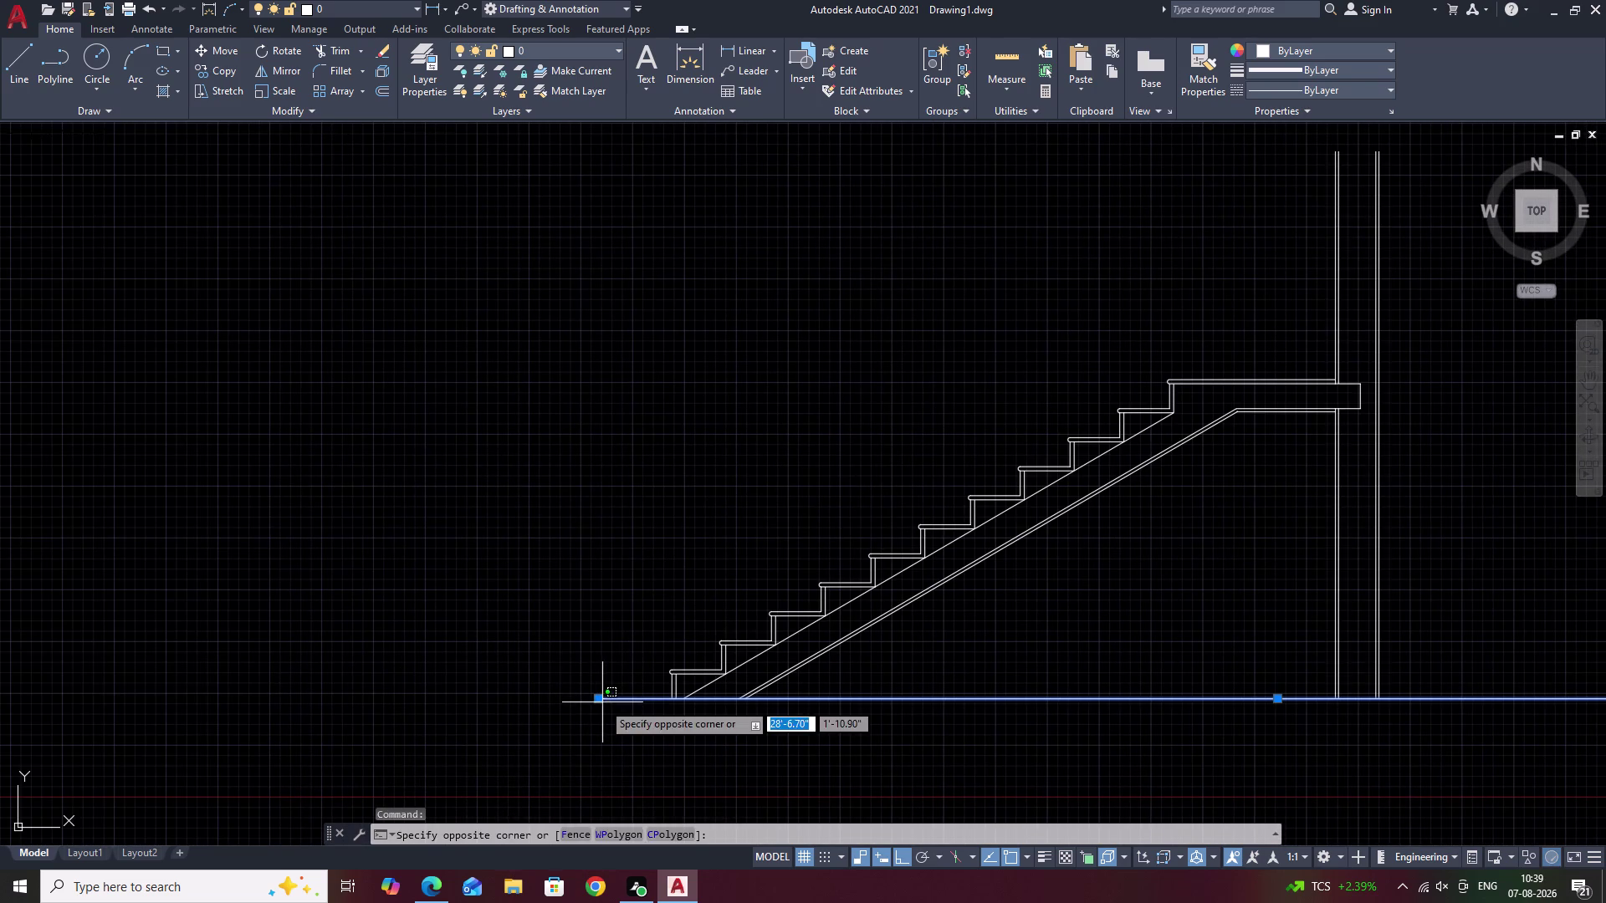
click(599, 699)
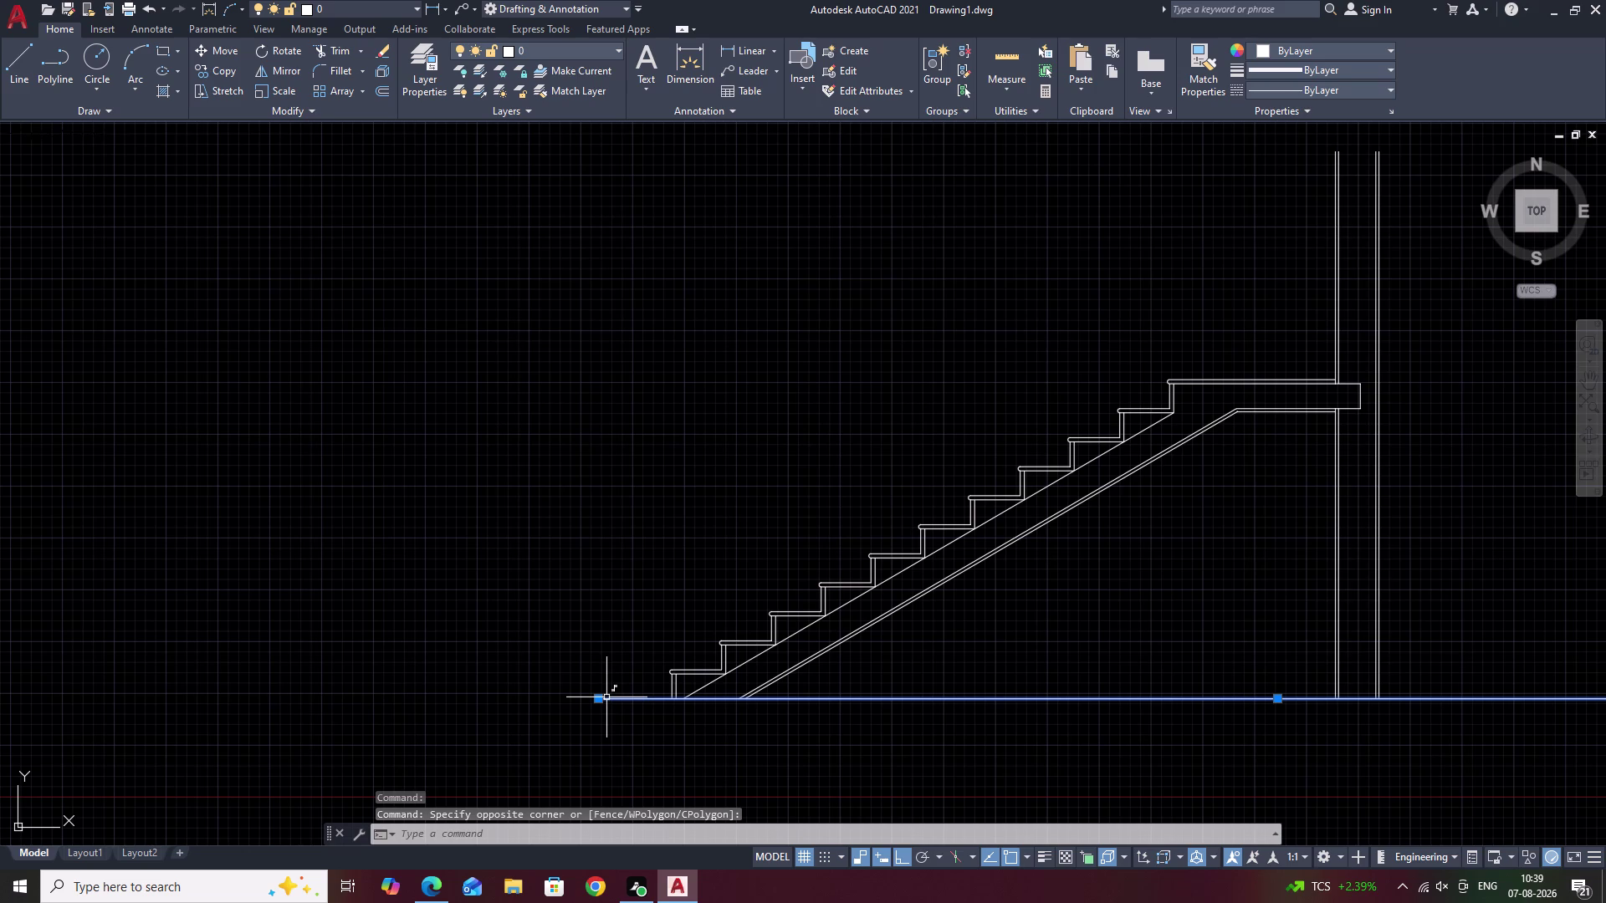
click(598, 698)
click(385, 706)
key(Escape)
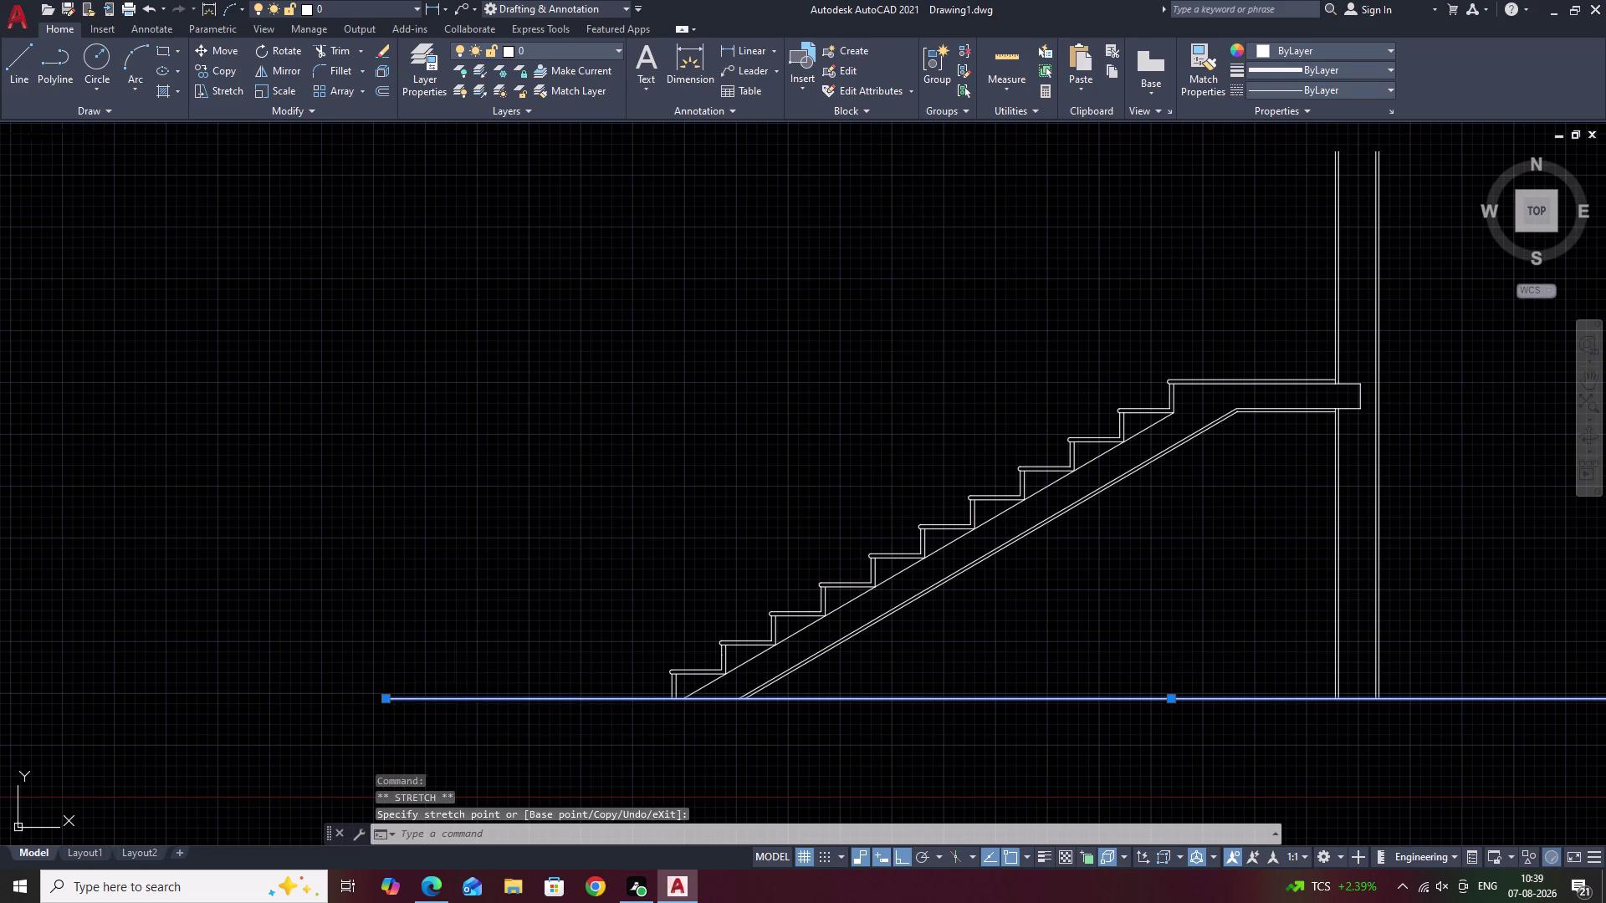
scroll(down, 3)
middle_drag(788, 641, 800, 609)
scroll(up, 3)
middle_drag(748, 606, 733, 463)
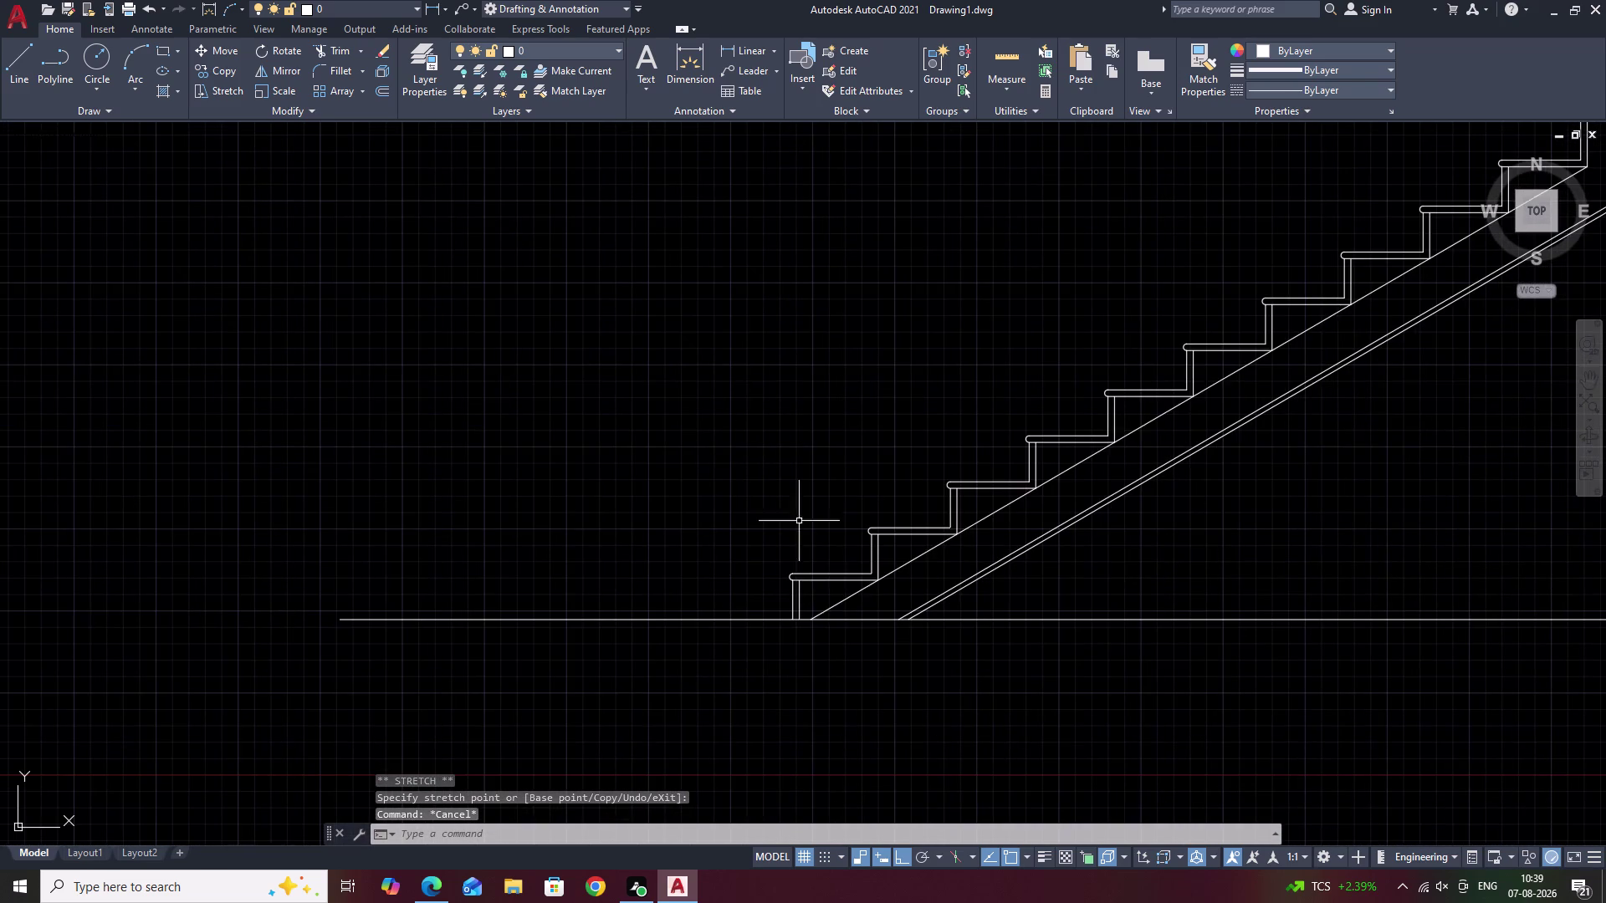
middle_drag(854, 603, 821, 565)
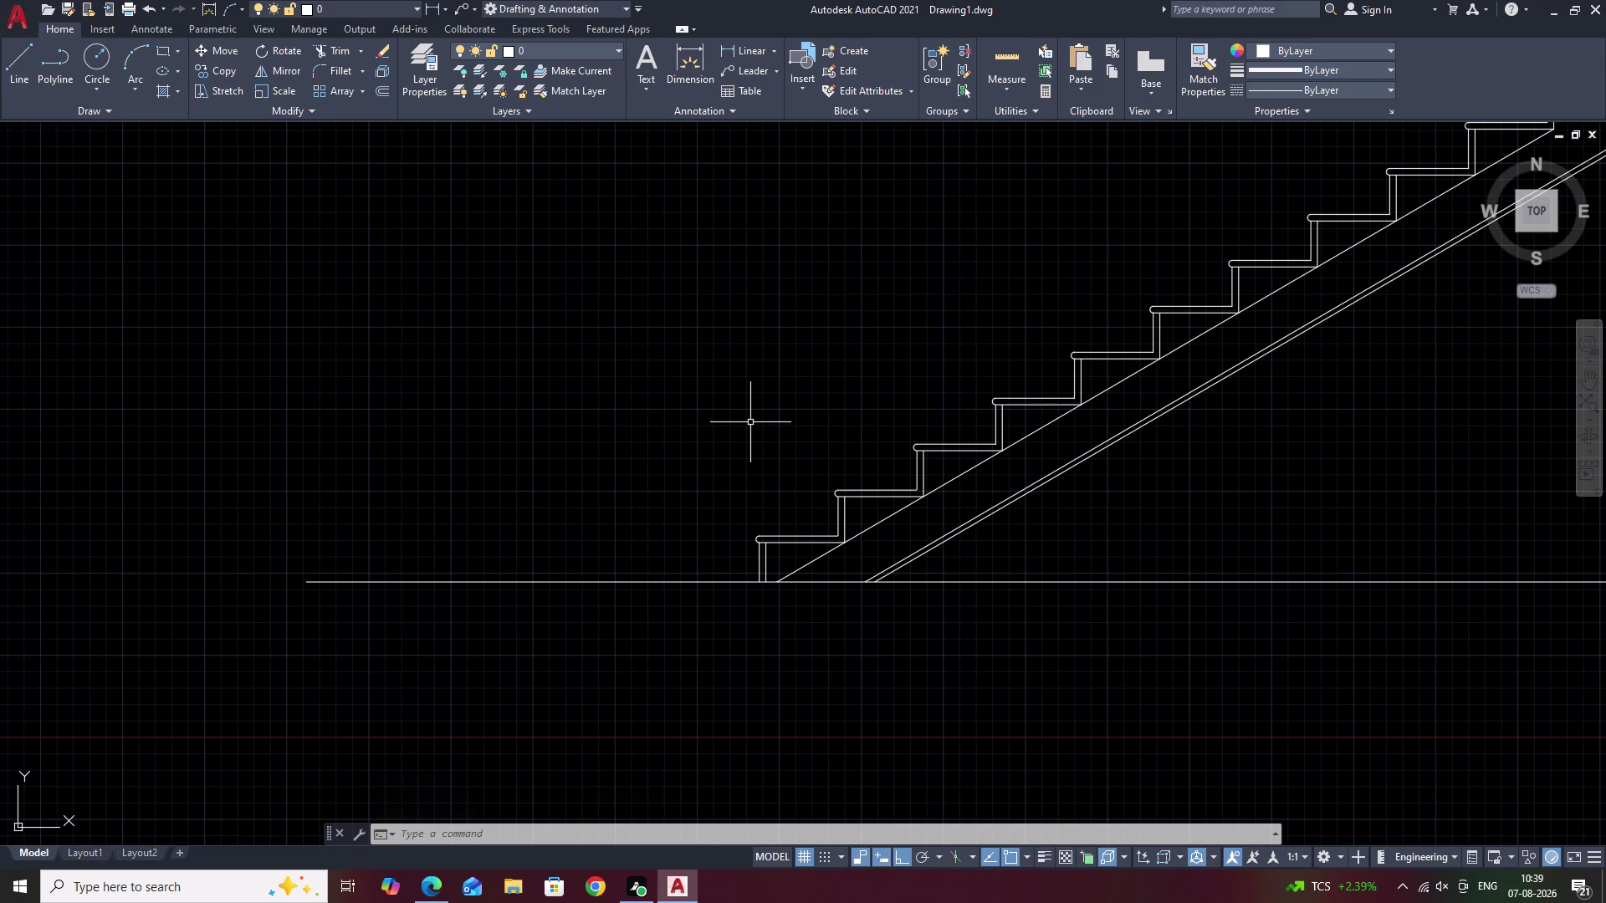
Draw a 3-inch by 3-foot upright rectangle with LINE left of the staircase.
text(L)
key(space)
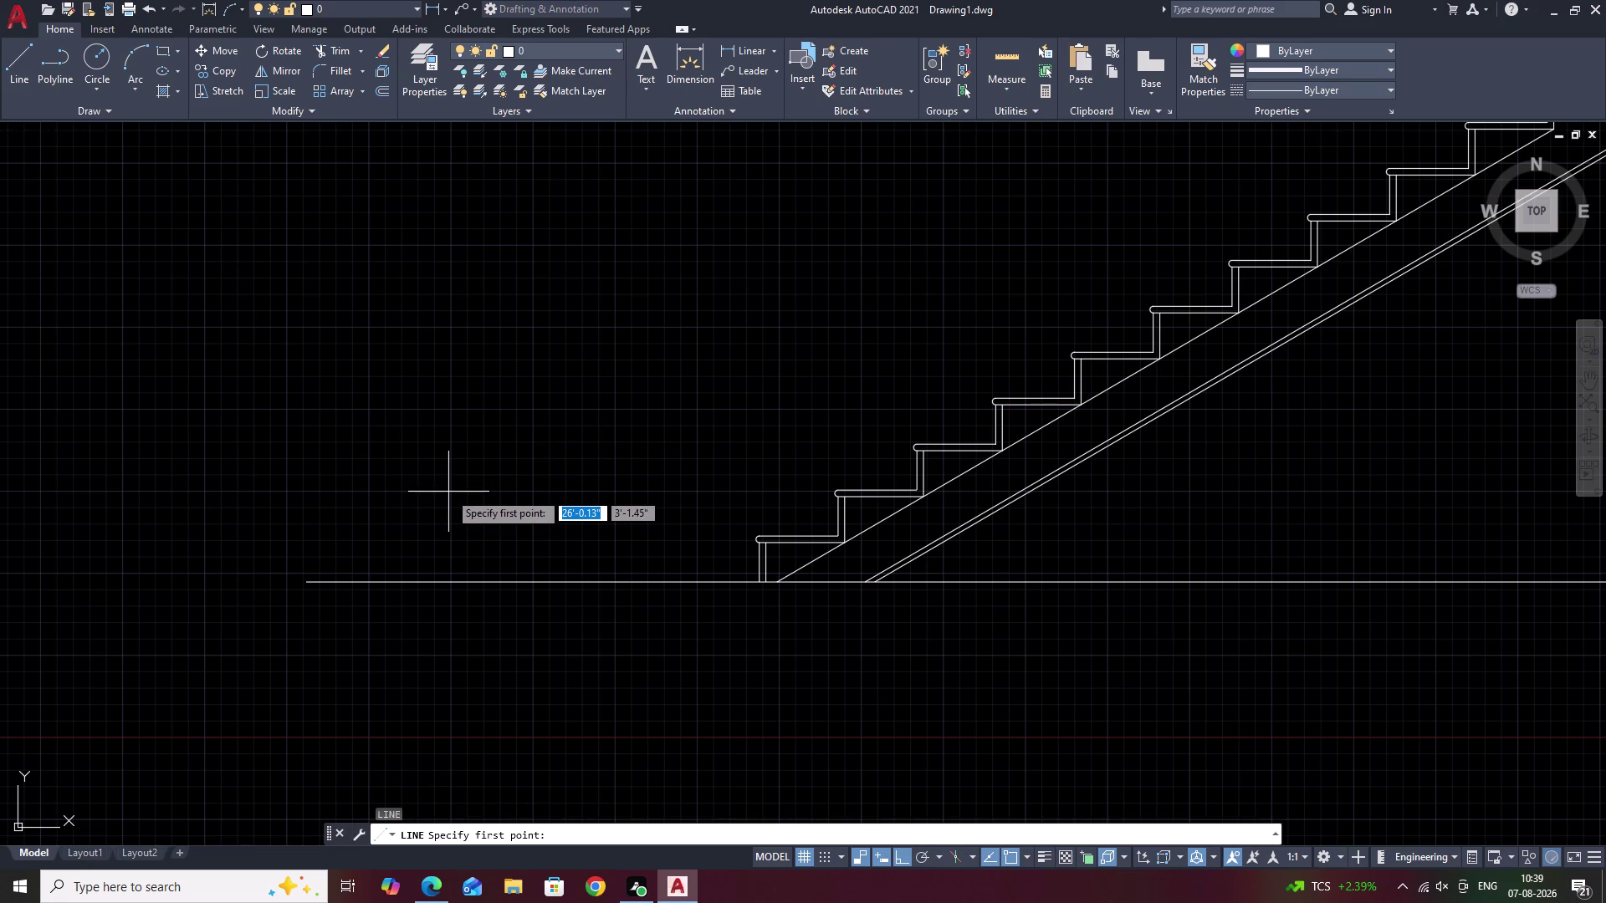
click(448, 491)
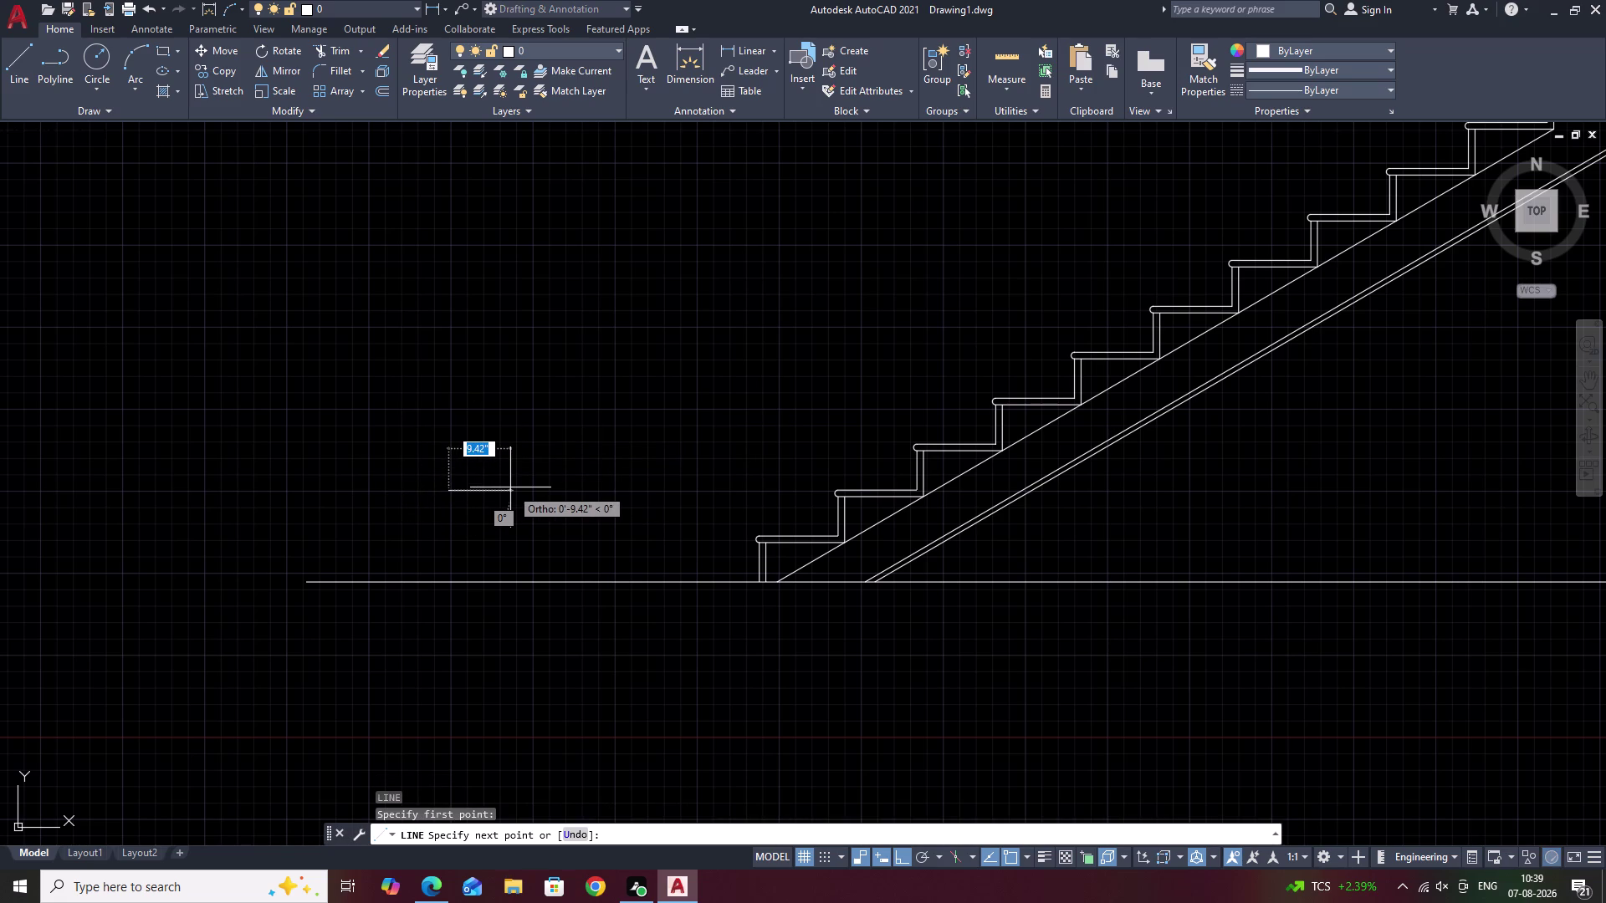
text(3)
key(space)
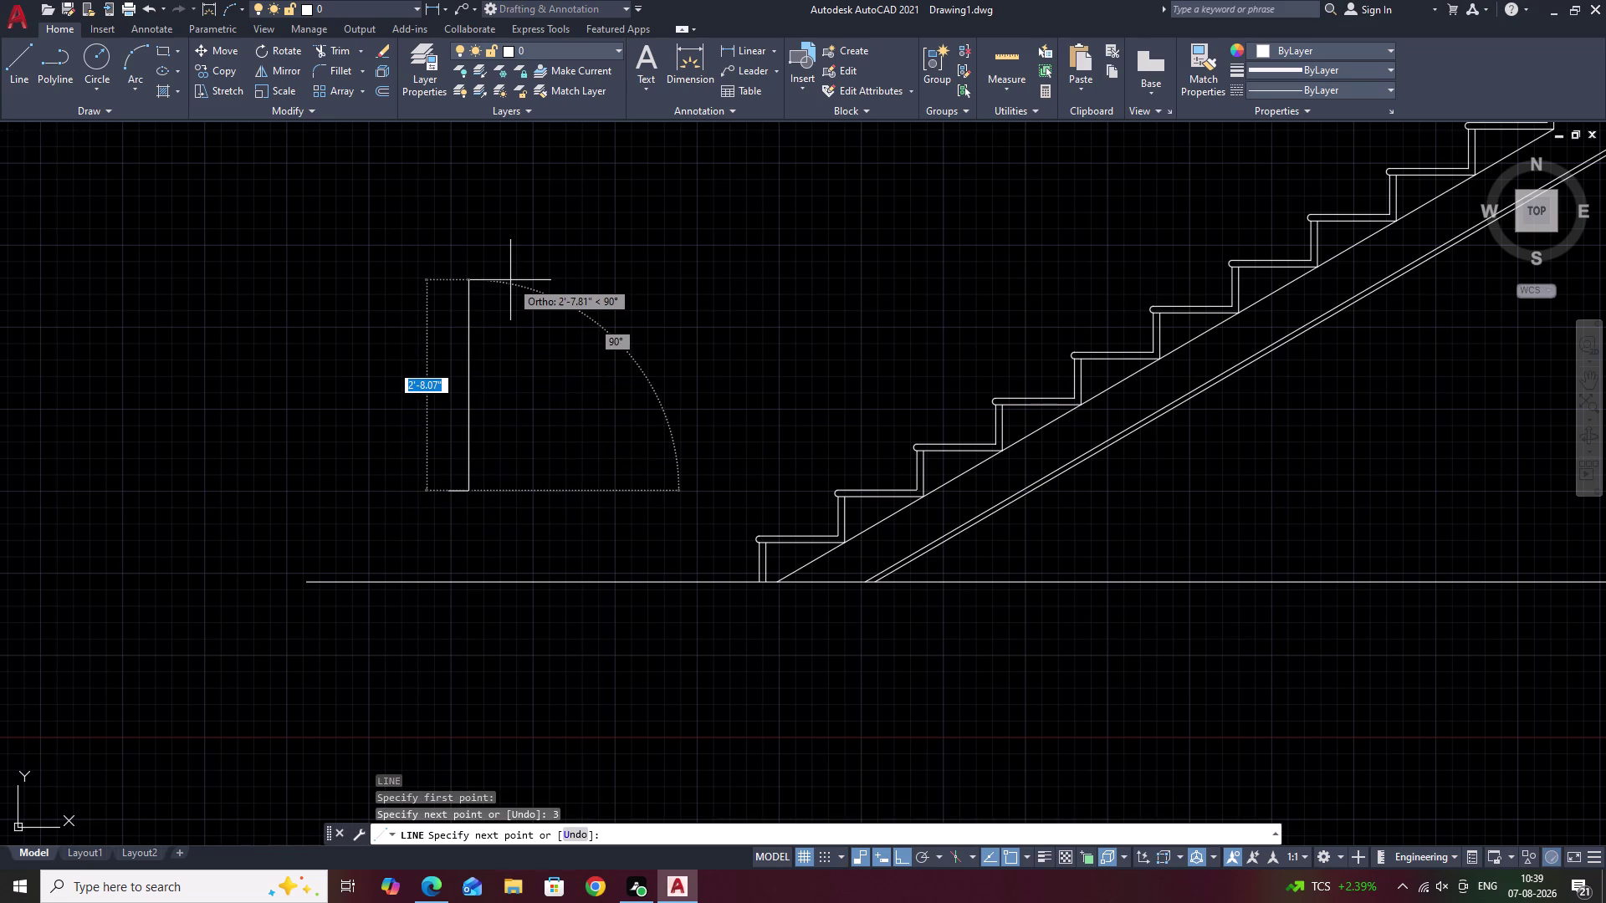
text(3')
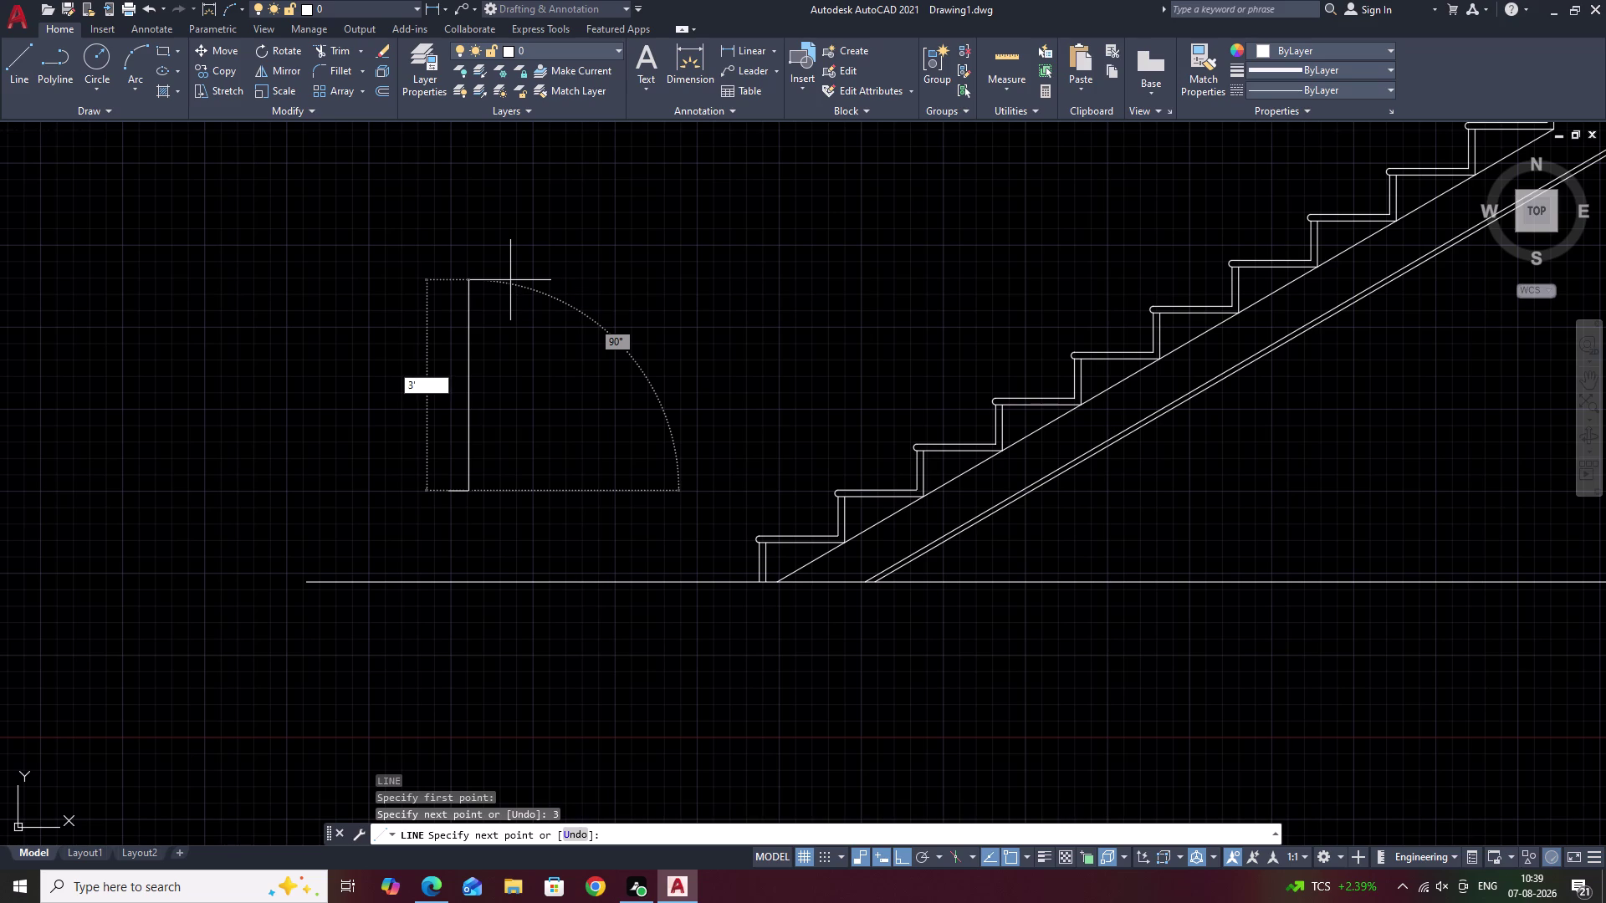
key(space)
text(3)
key(space)
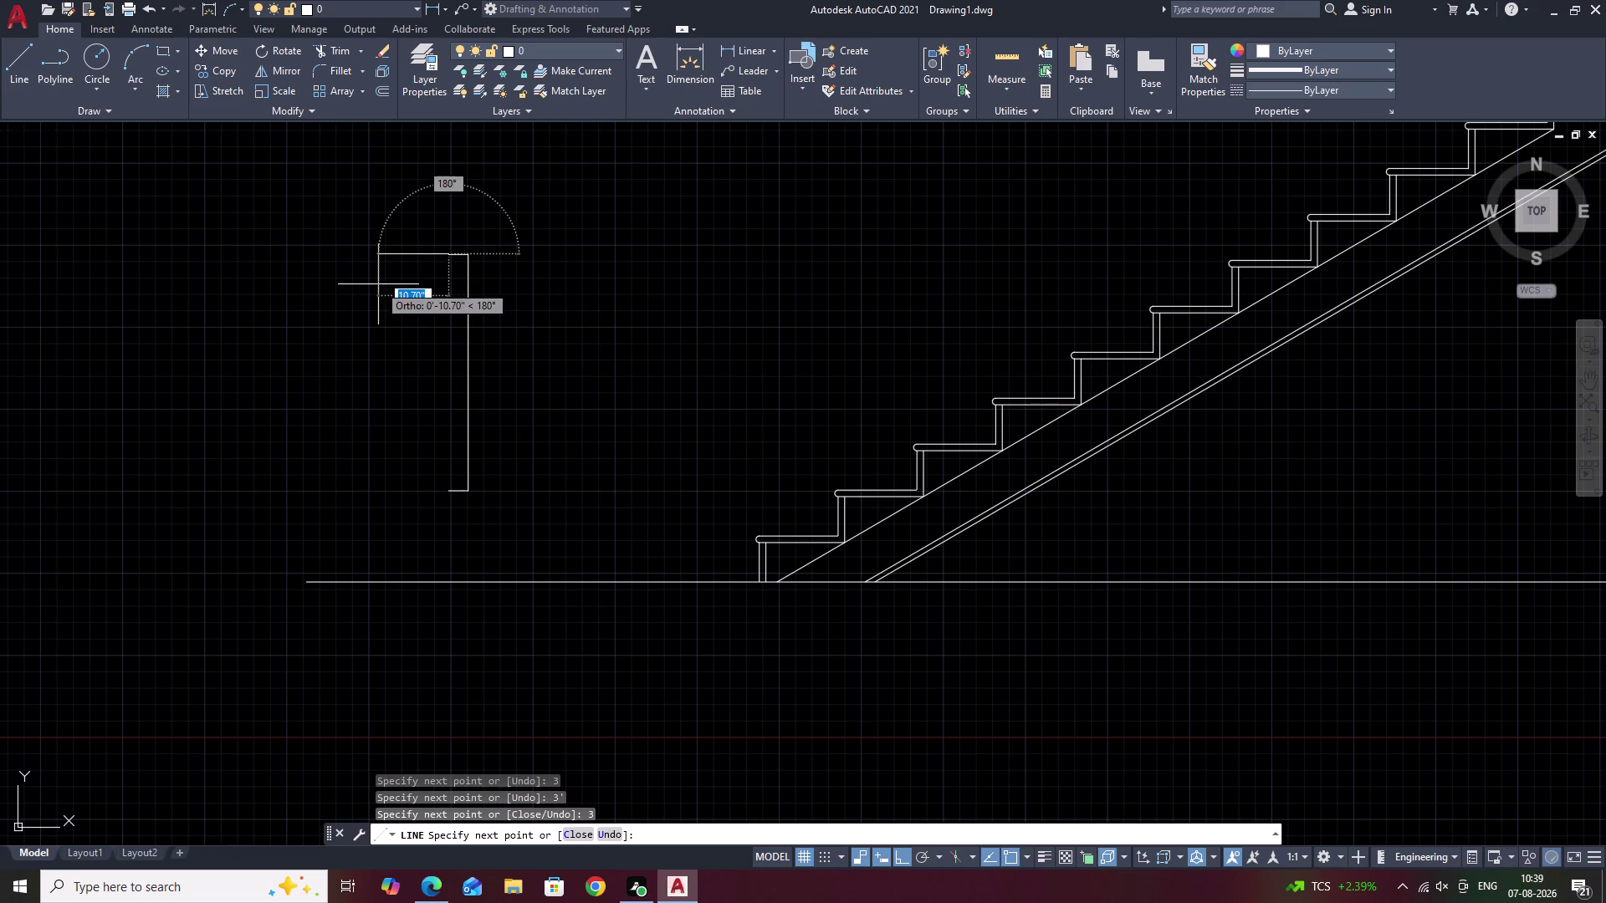
key(3)
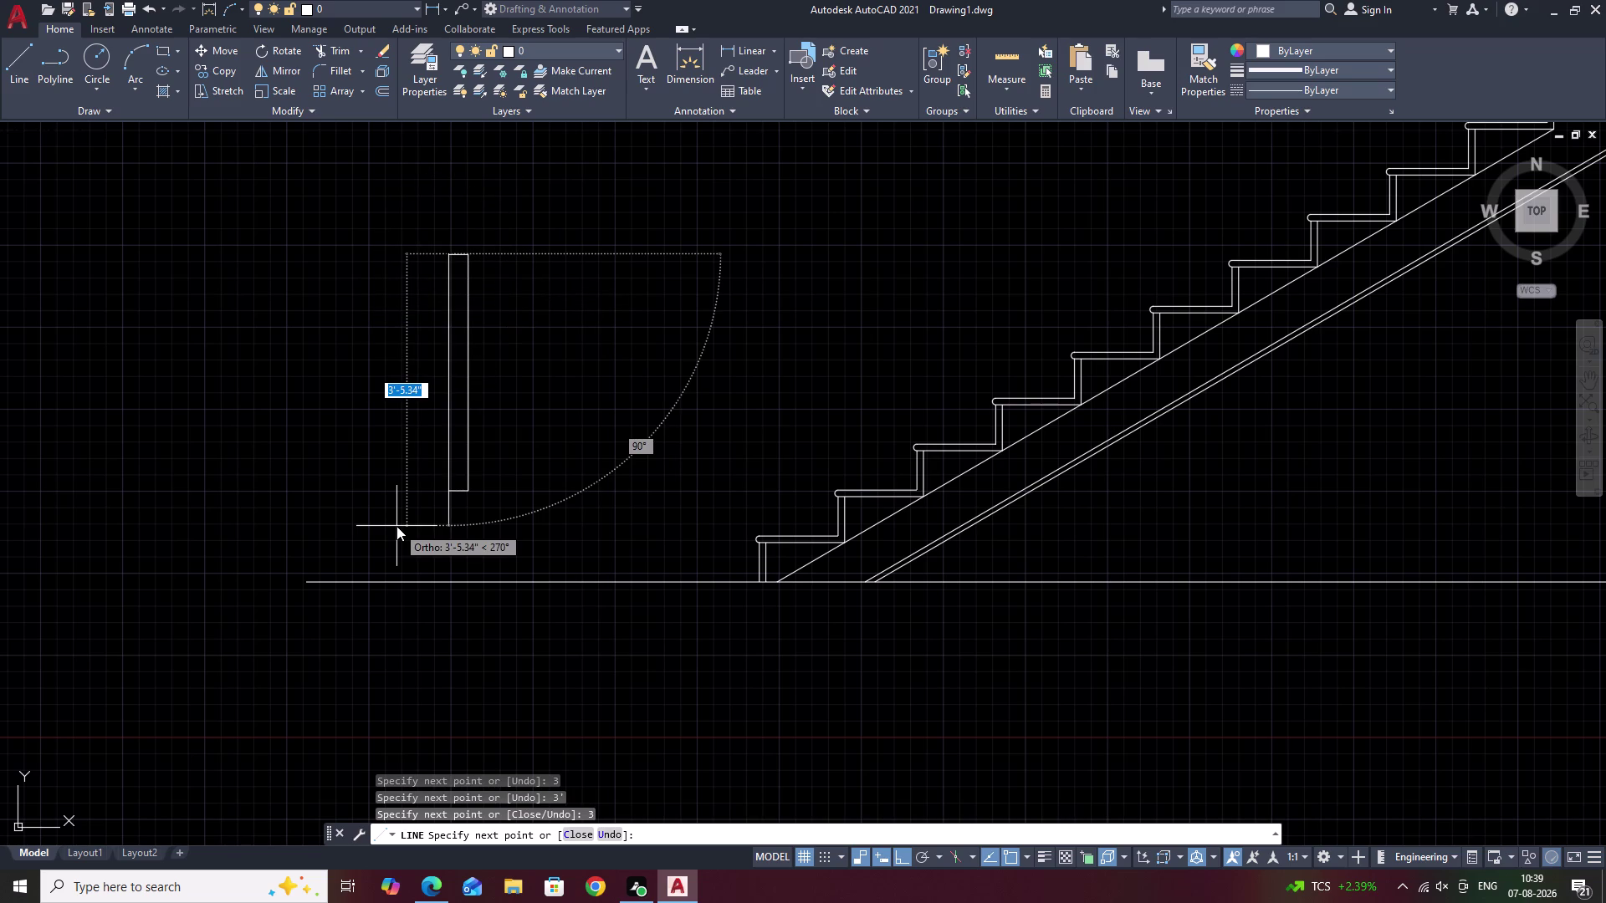
text(')
key(space)
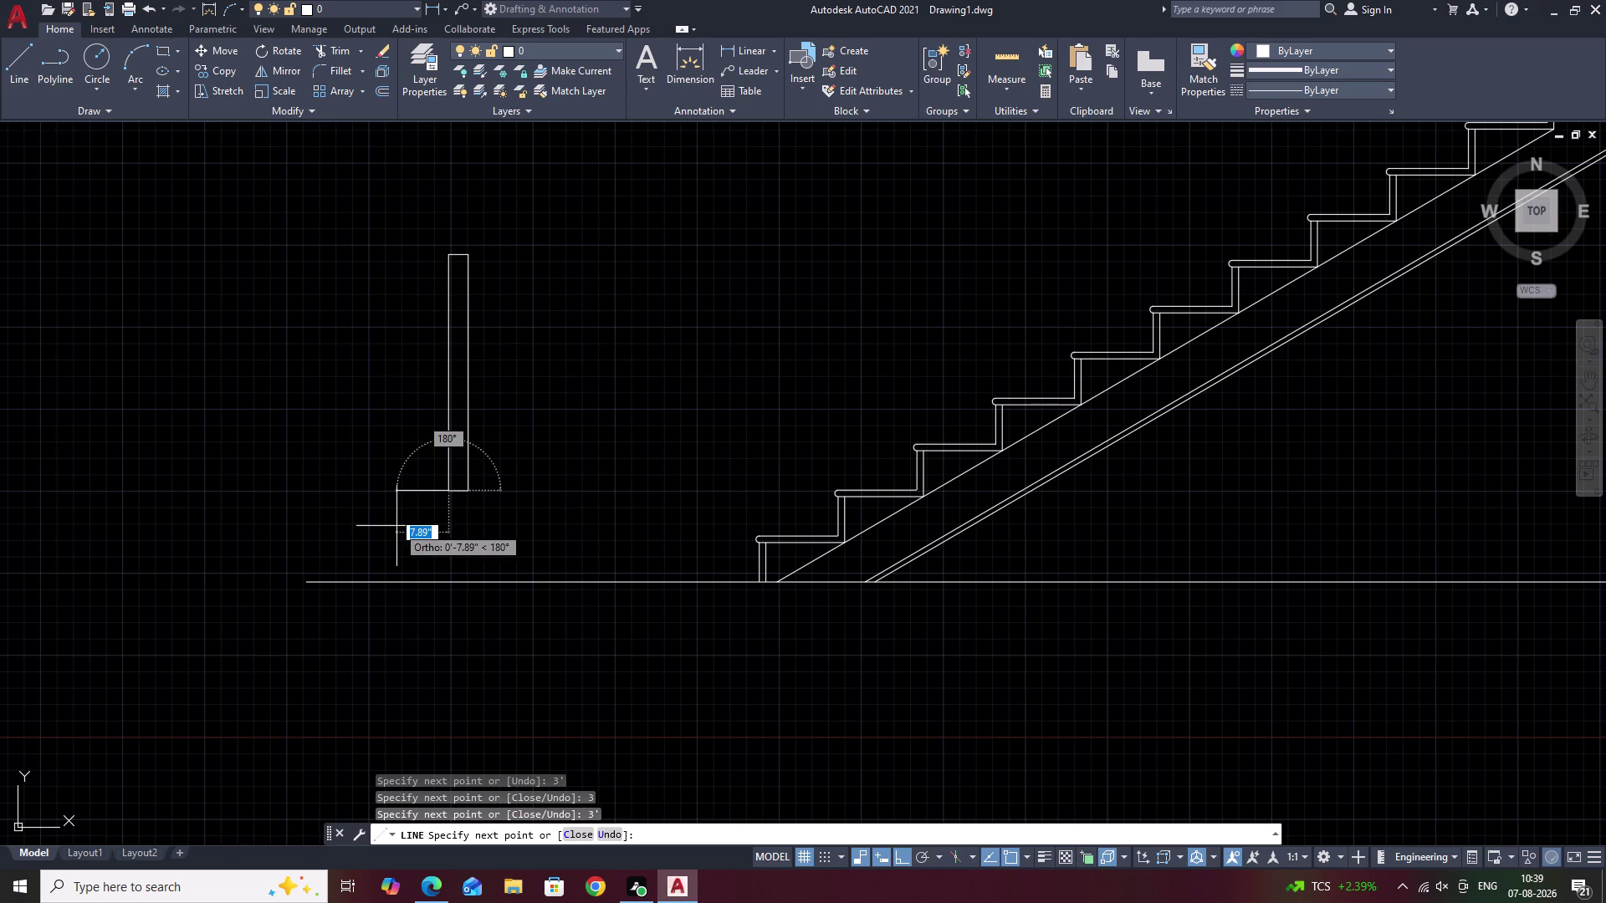
key(Escape)
key(space)
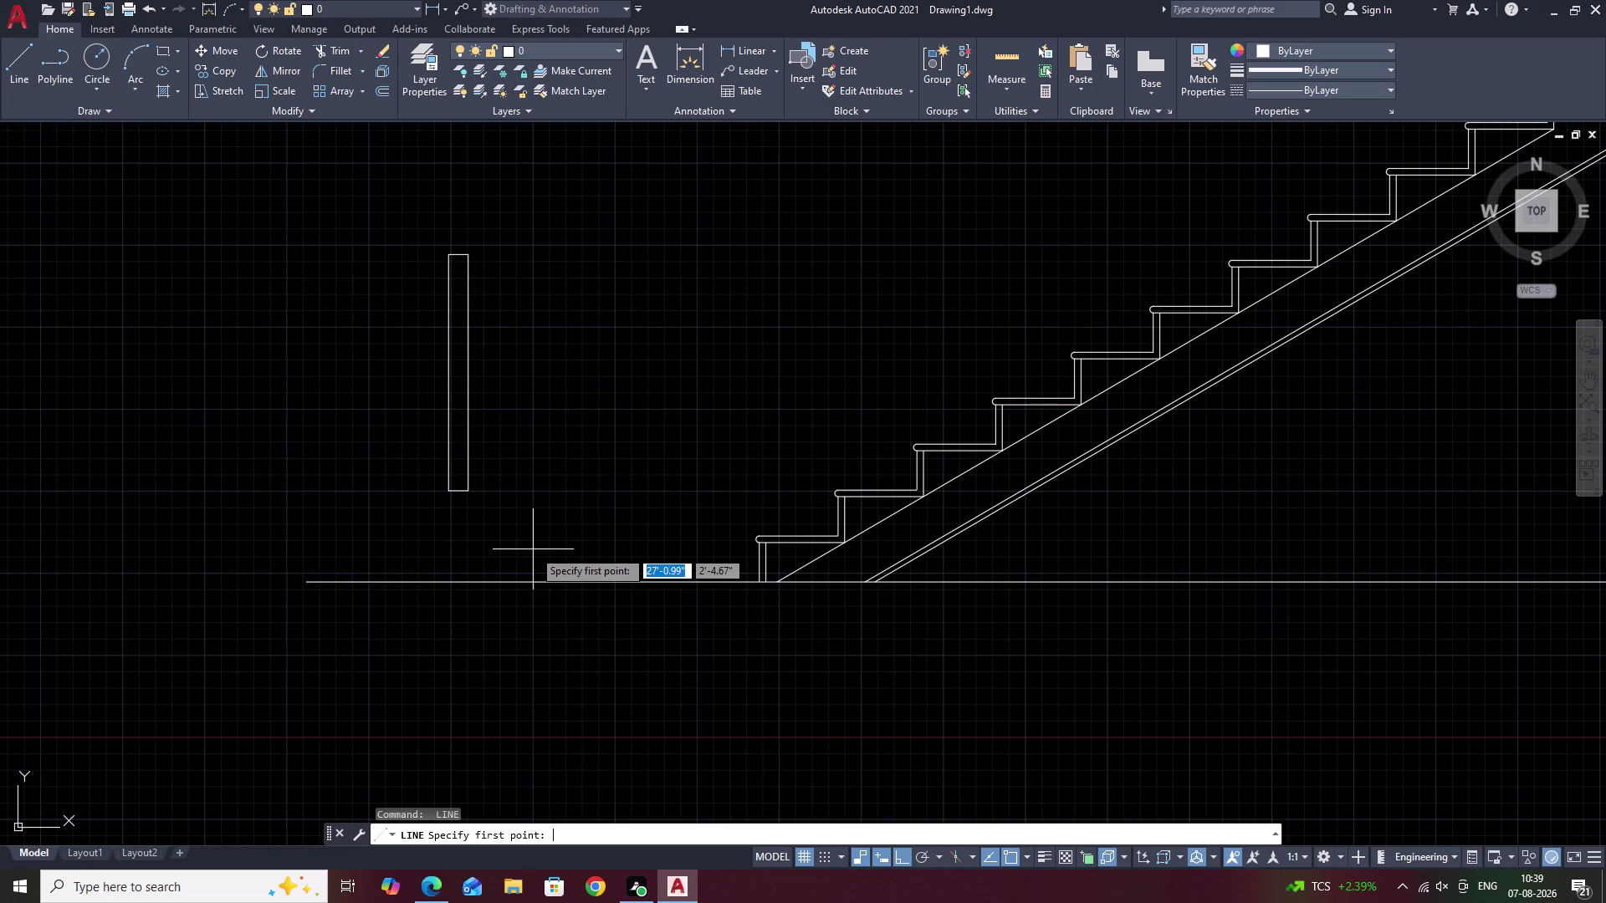
click(534, 488)
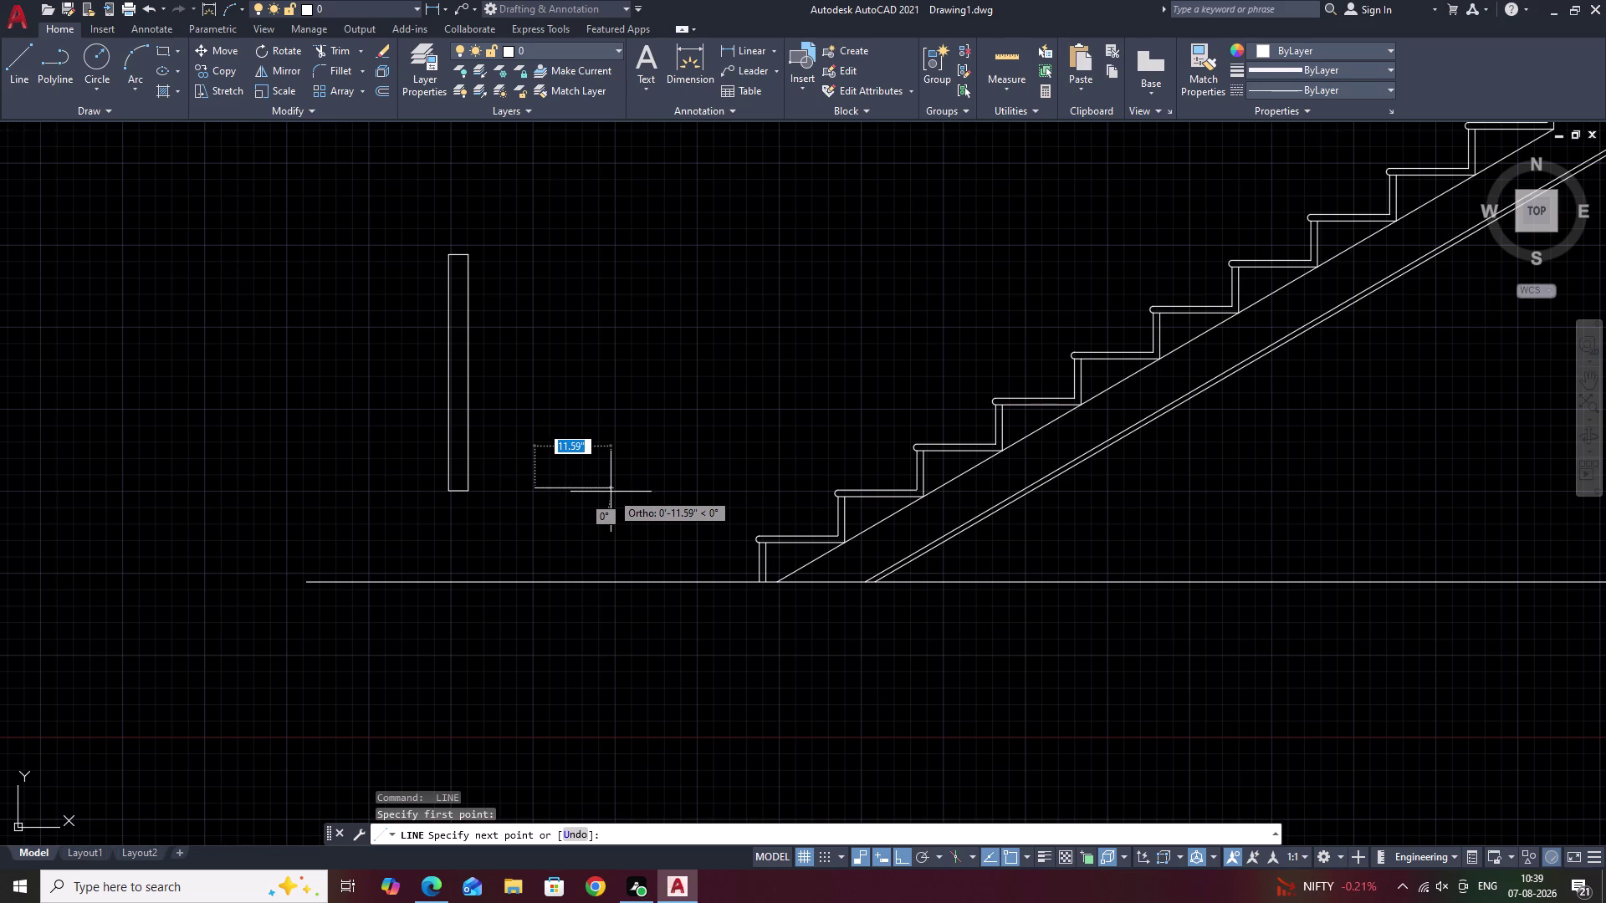
Draw the 1-inch by 3-foot slim outline with edges 1, 3', 1, then close it.
text(1)
key(space)
text(3)
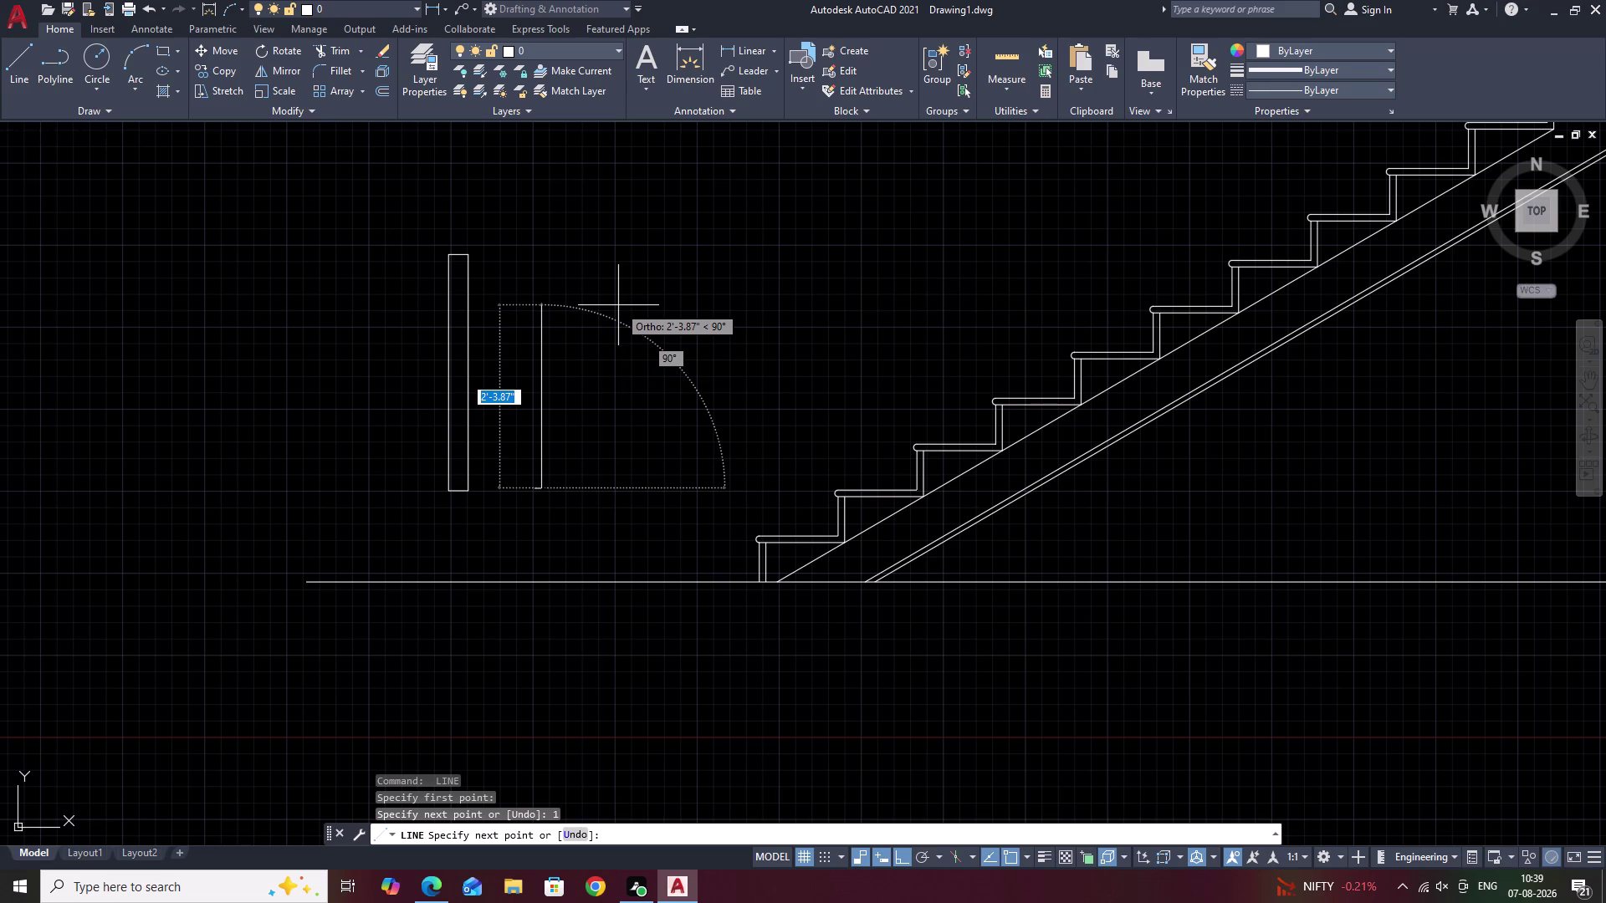
text(')
key(space)
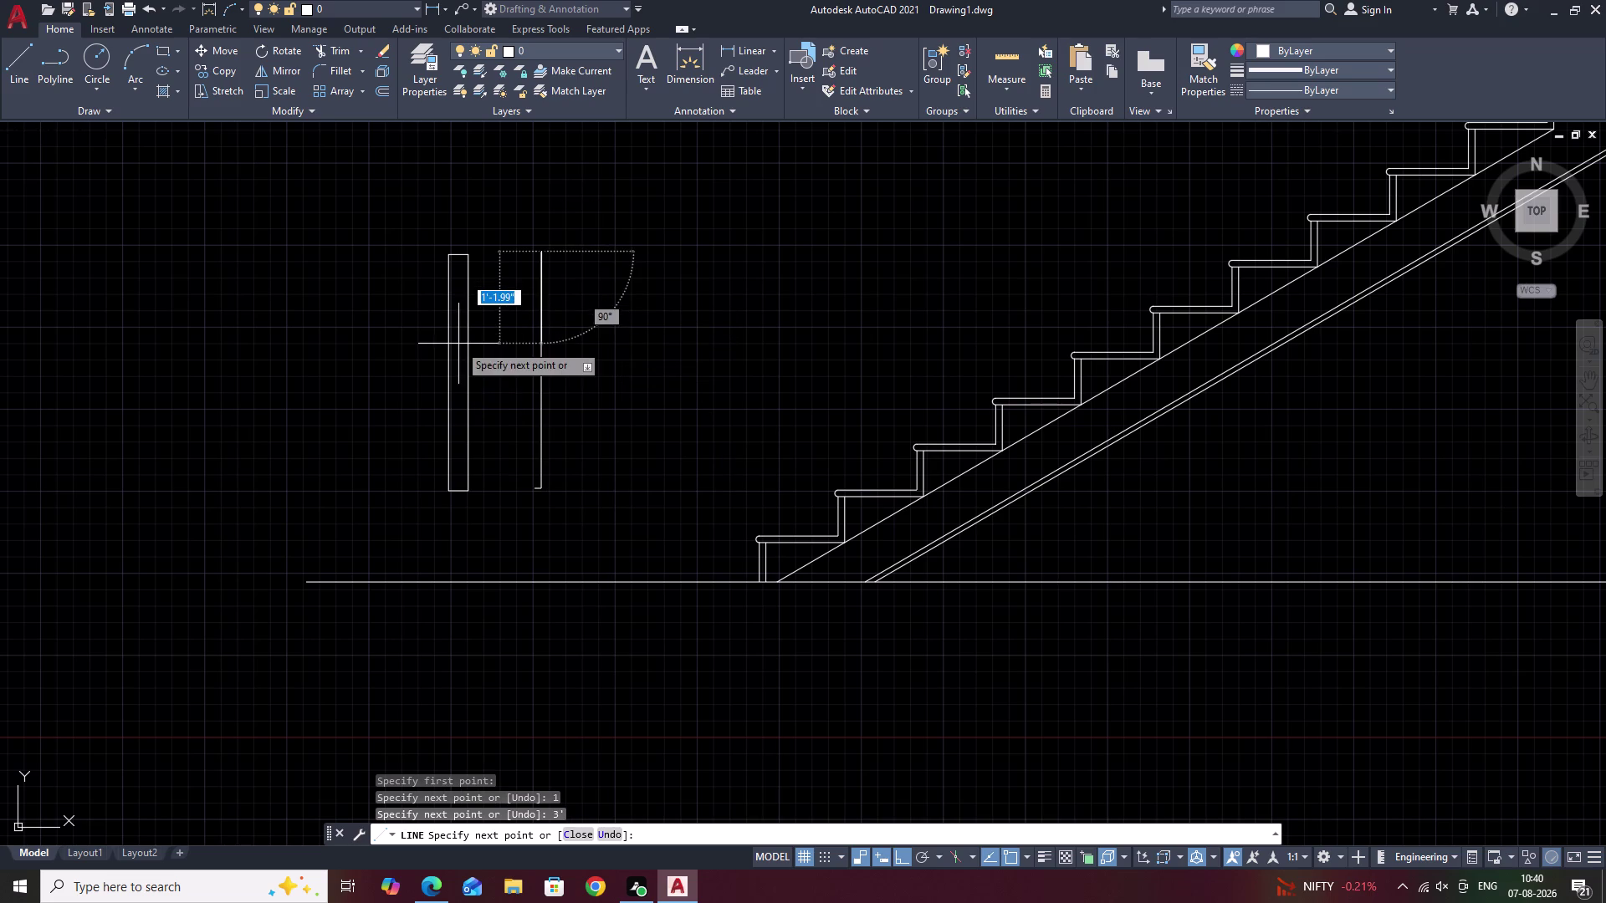
text(1)
key(space)
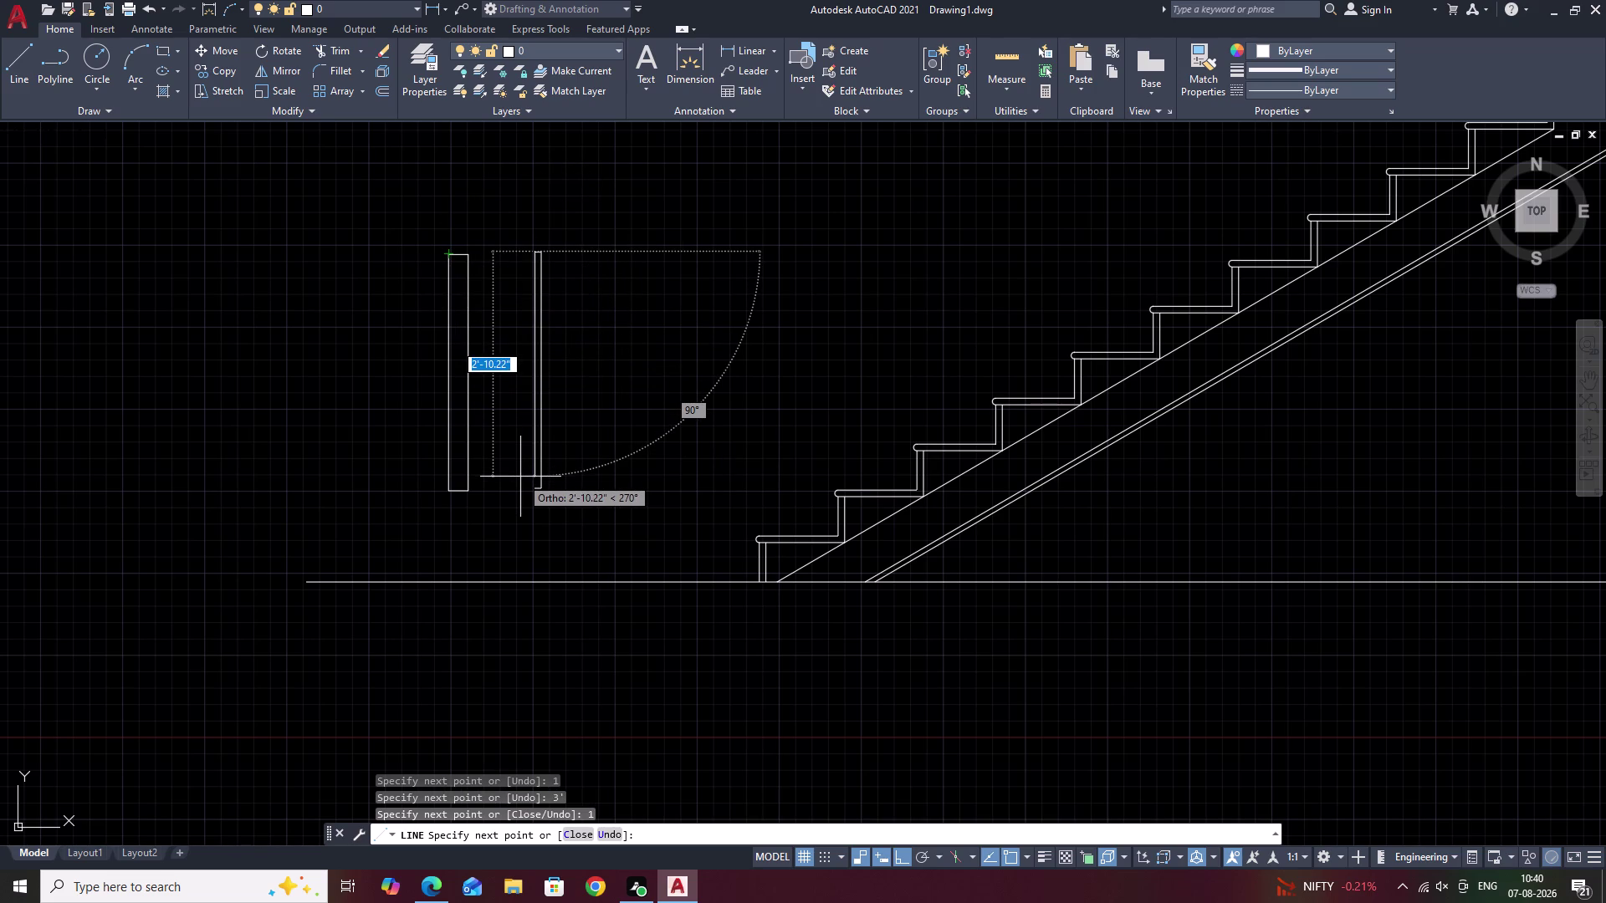
text(C)
key(space)
key(Escape)
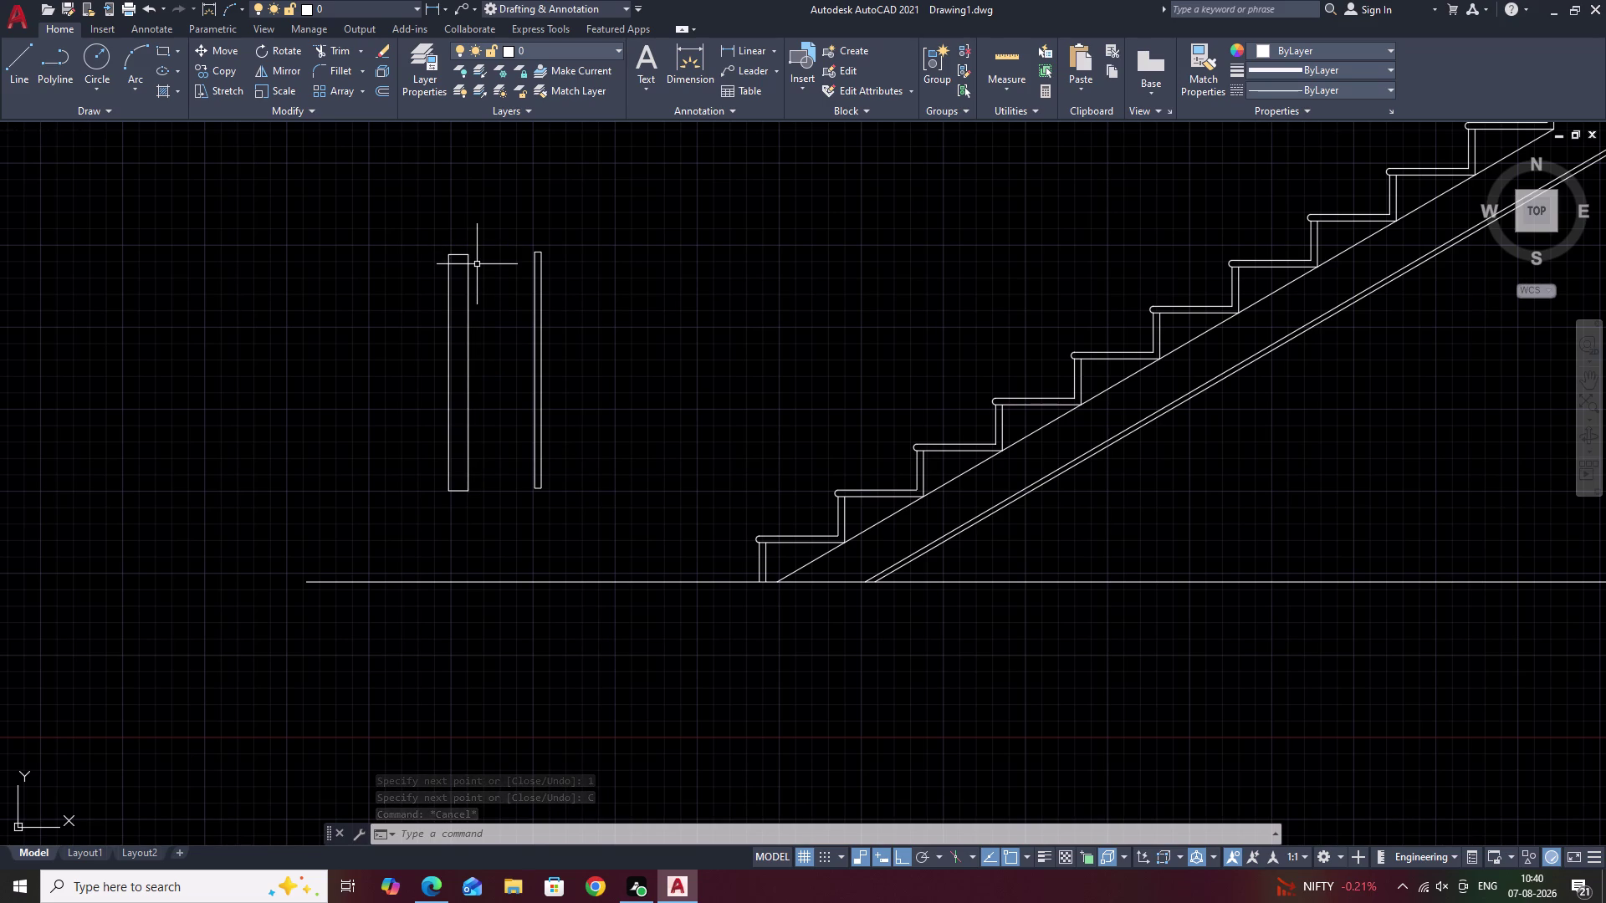
click(131, 87)
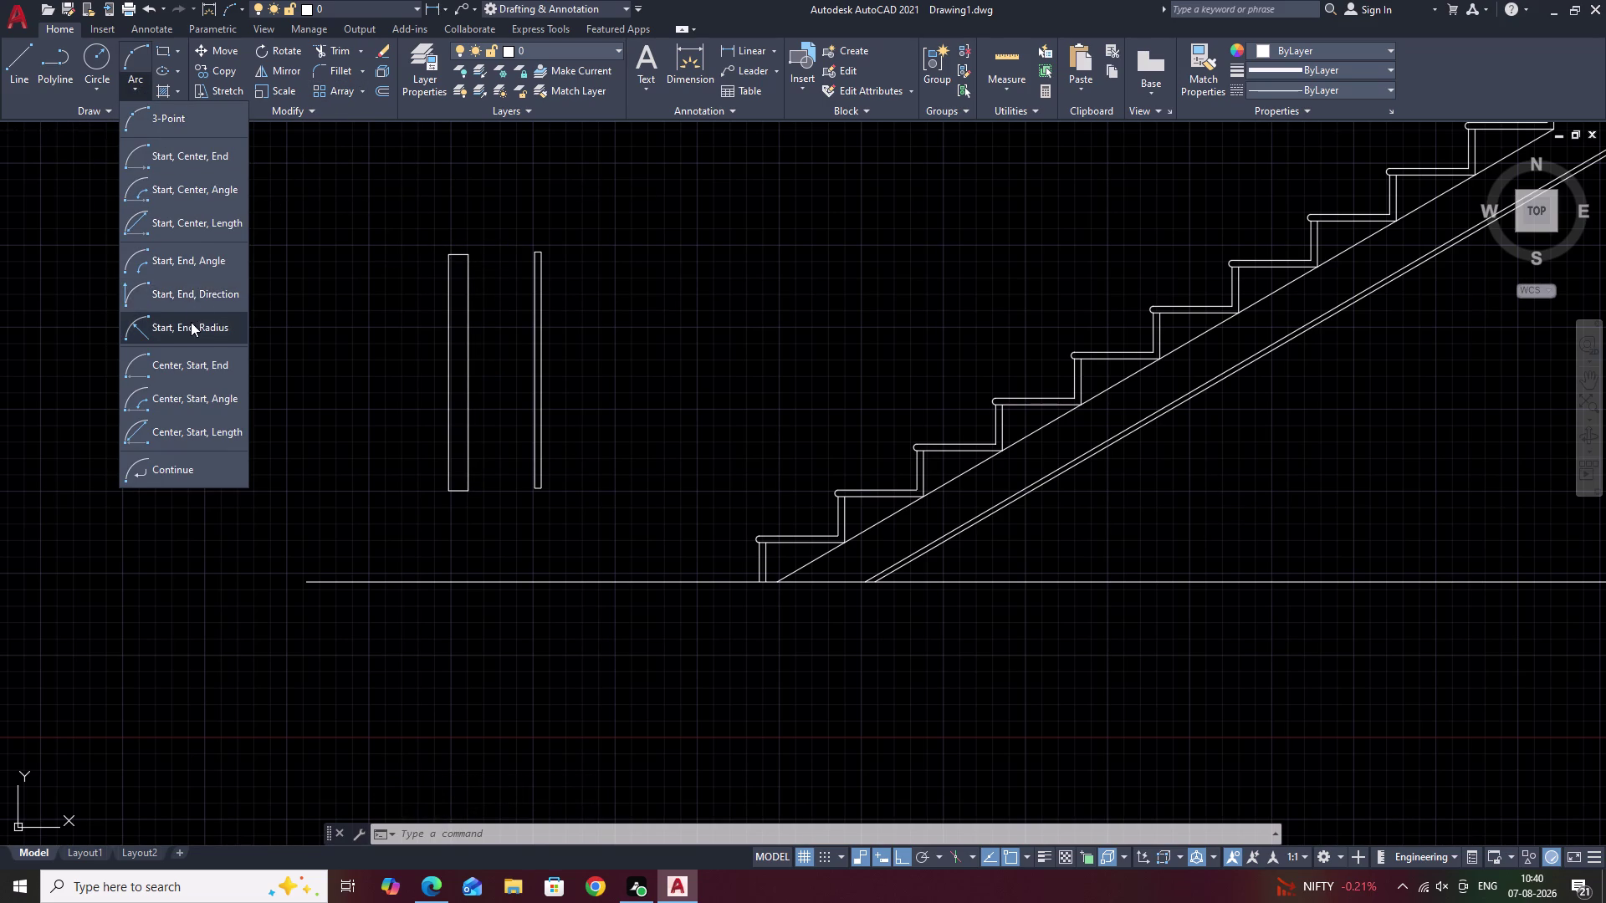
Draw a Start-End-Direction arc between the wider rectangle's top sides, bulging straight down.
click(200, 289)
scroll(up, 3)
middle_drag(422, 237, 448, 280)
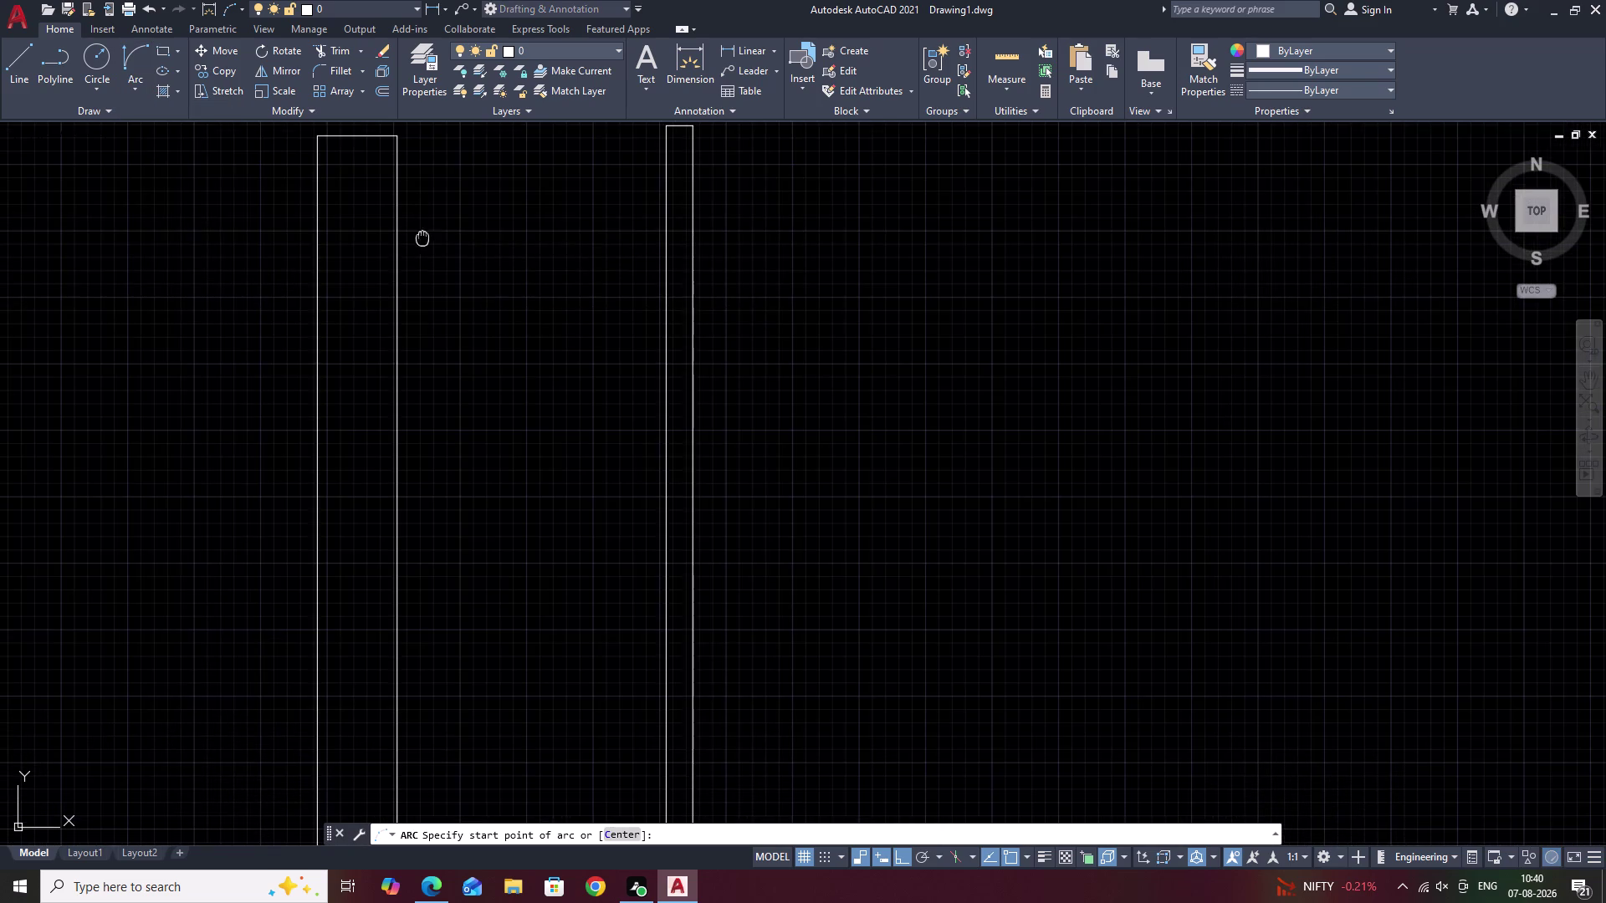
middle_drag(447, 280, 493, 343)
click(389, 274)
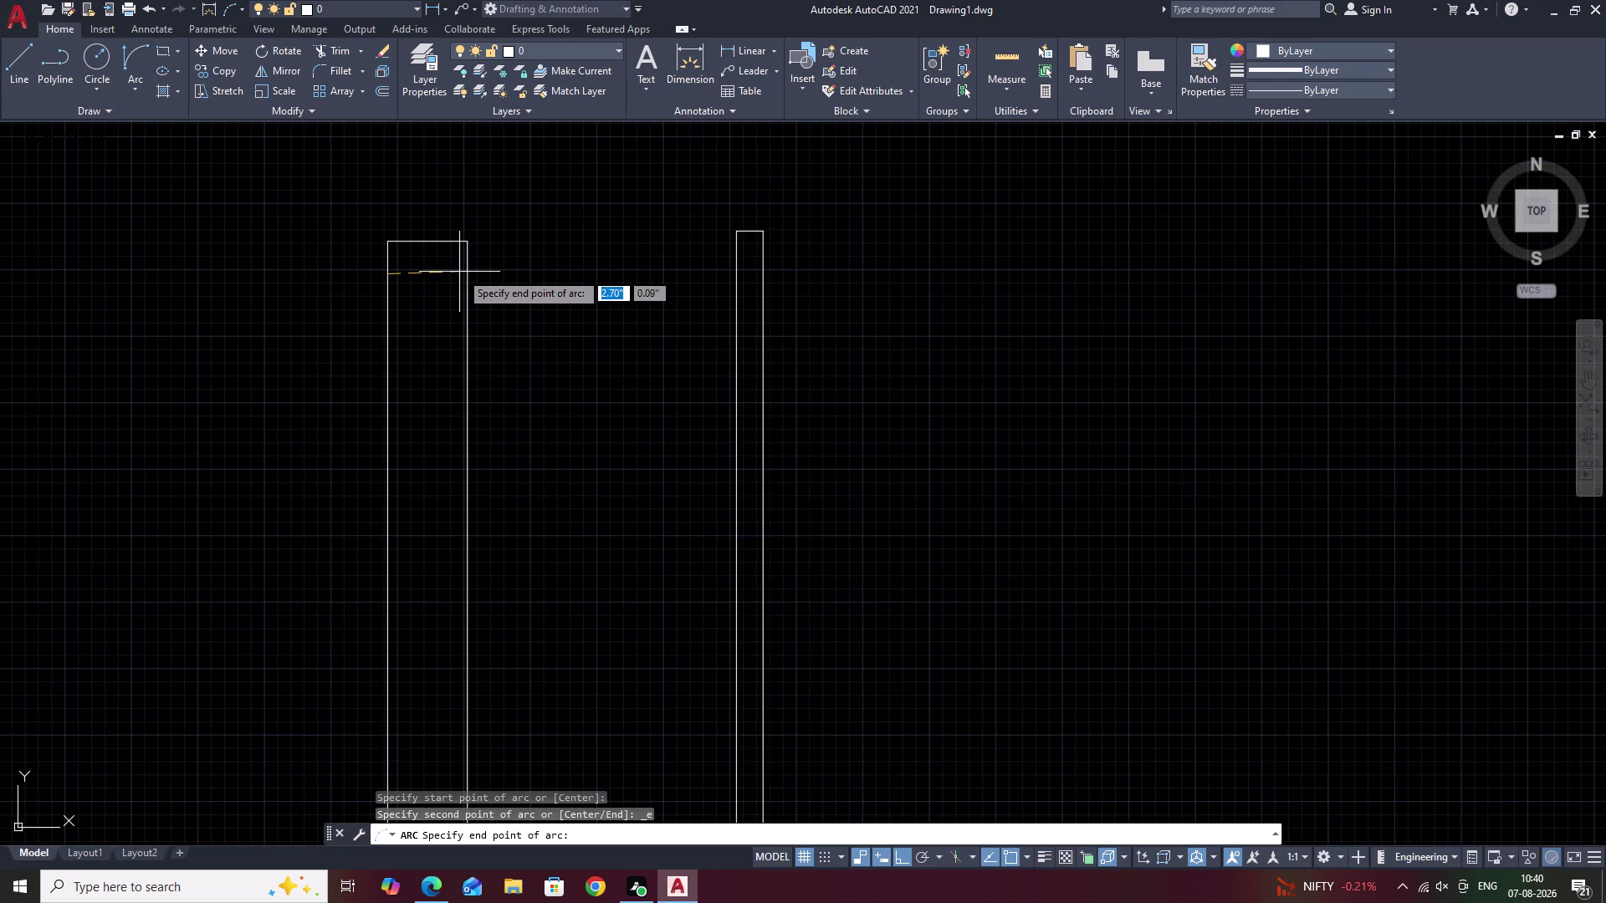
click(471, 270)
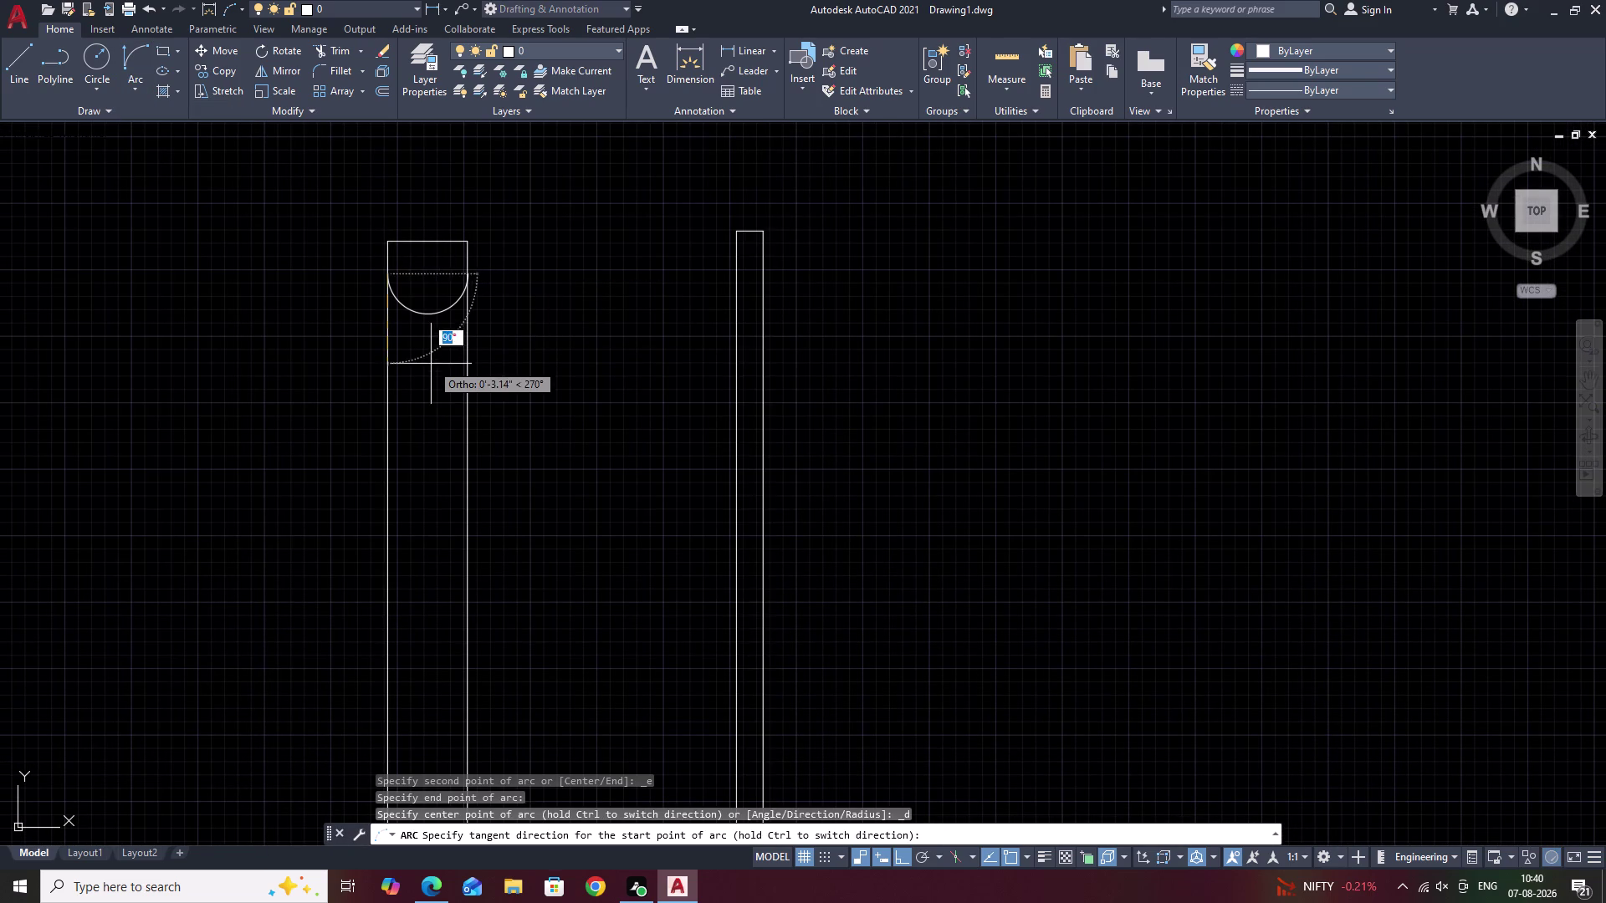
click(425, 432)
middle_drag(508, 322, 558, 480)
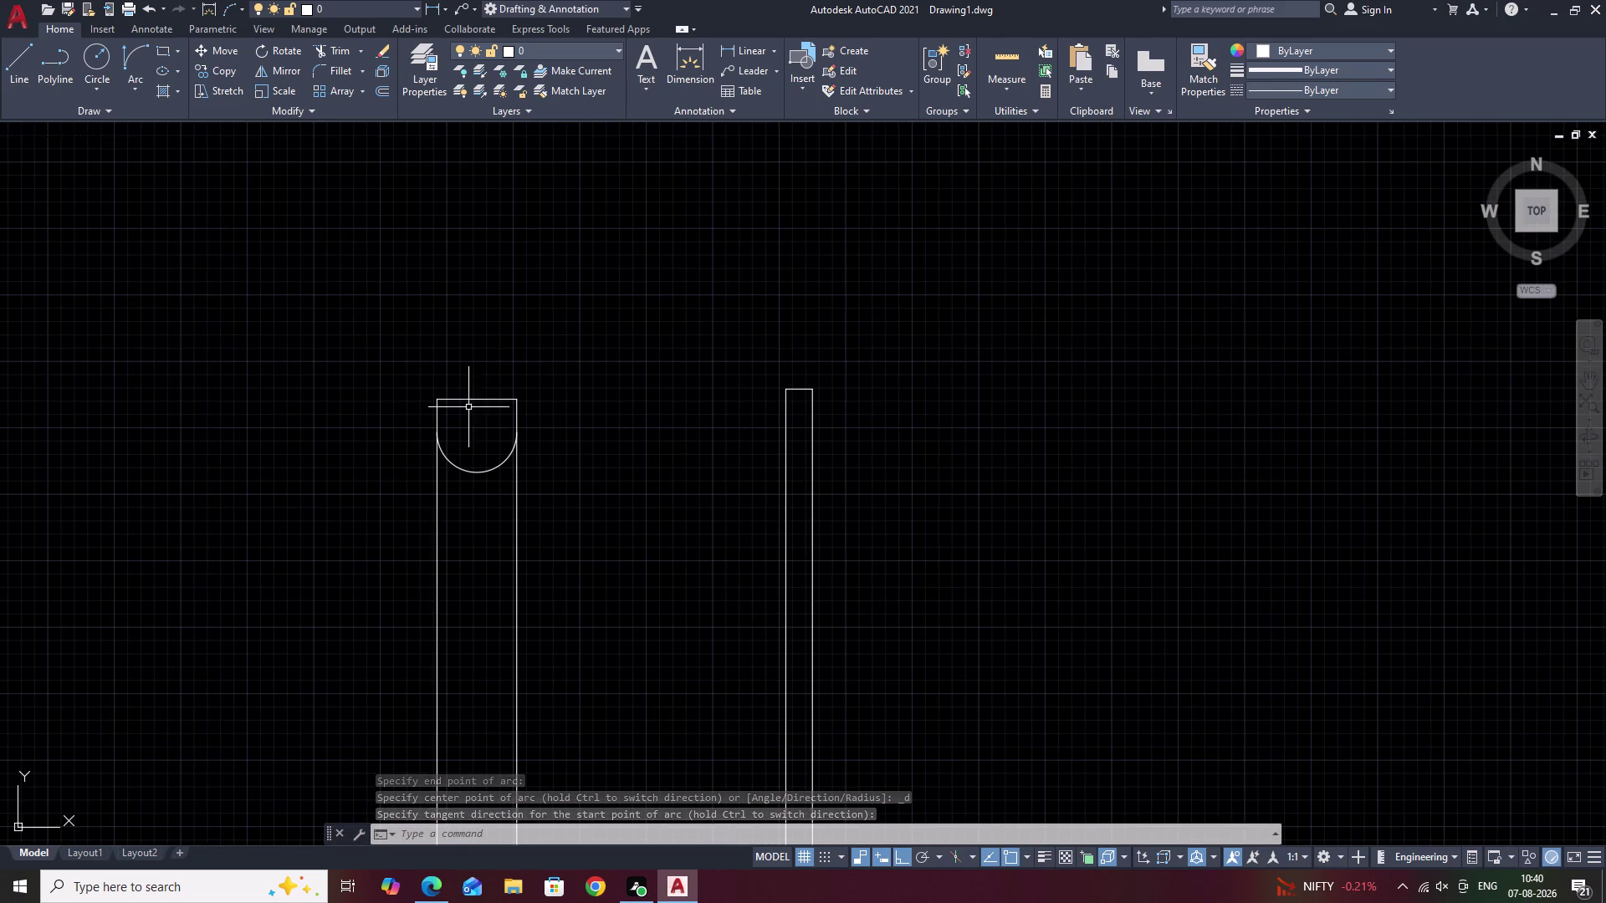
scroll(up, 3)
middle_drag(512, 454, 521, 439)
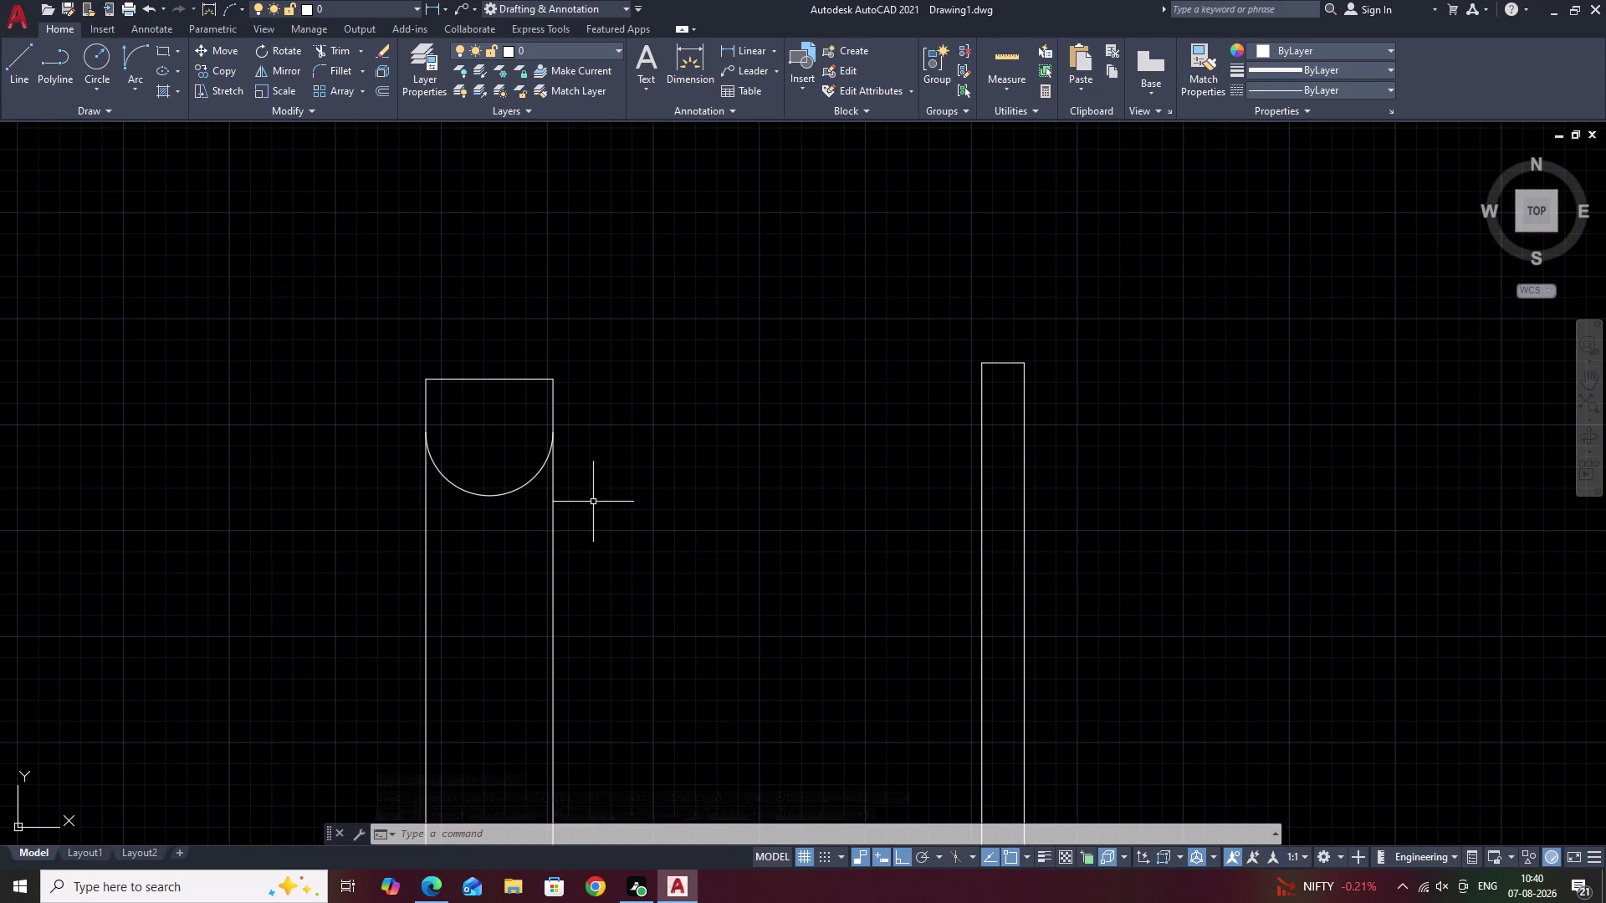
scroll(up, 3)
scroll(down, 3)
scroll(down, 3)
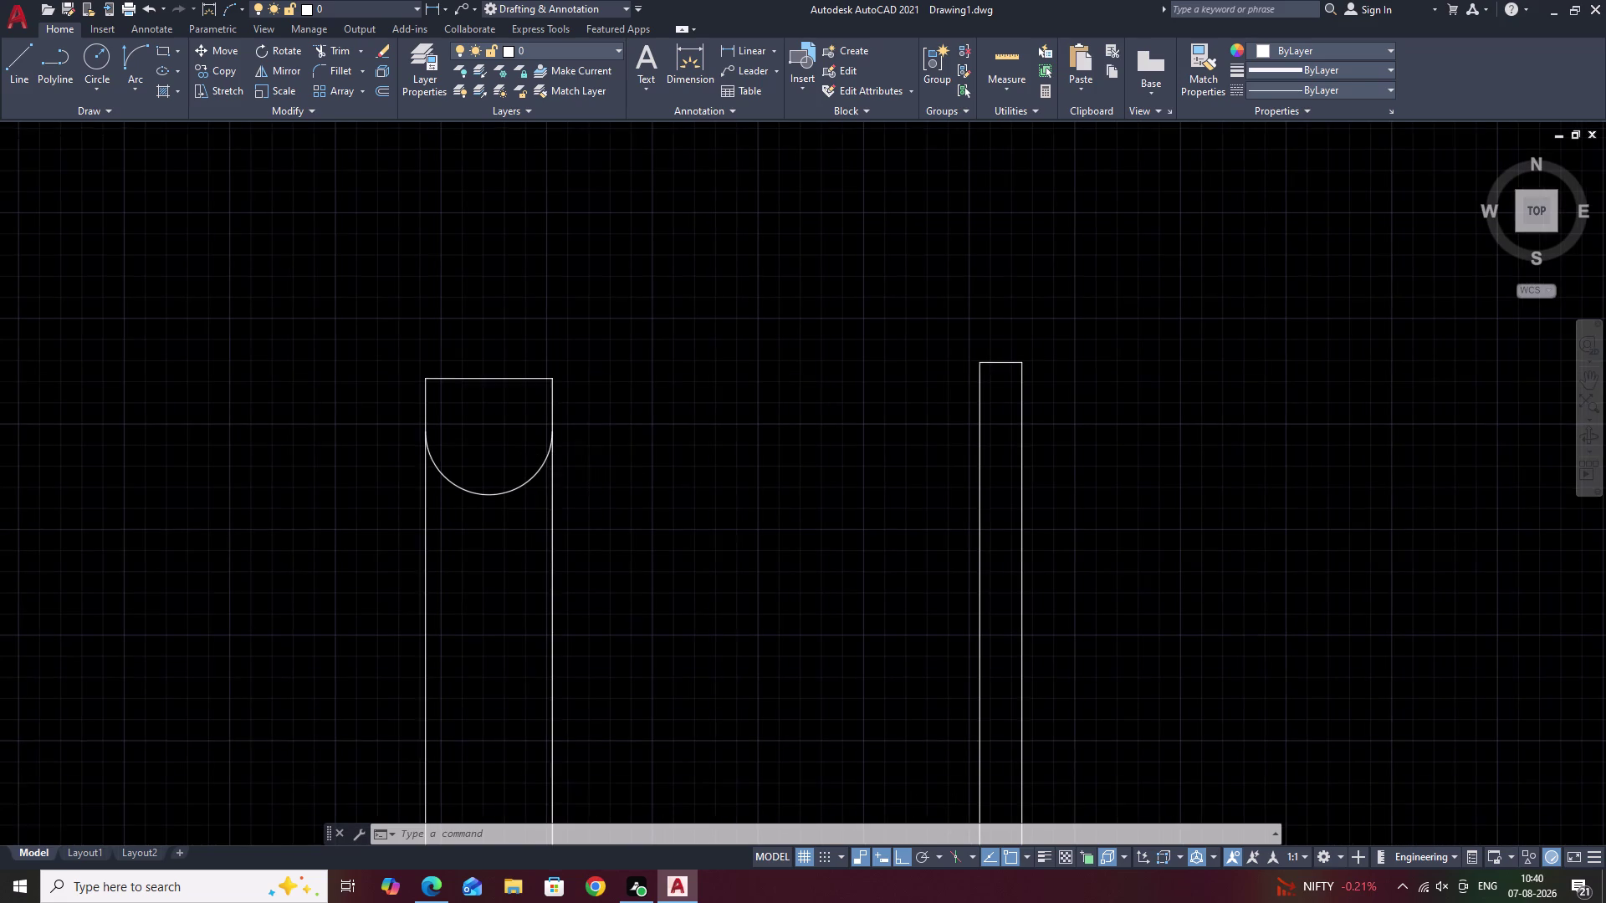
scroll(down, 3)
middle_drag(618, 509, 647, 425)
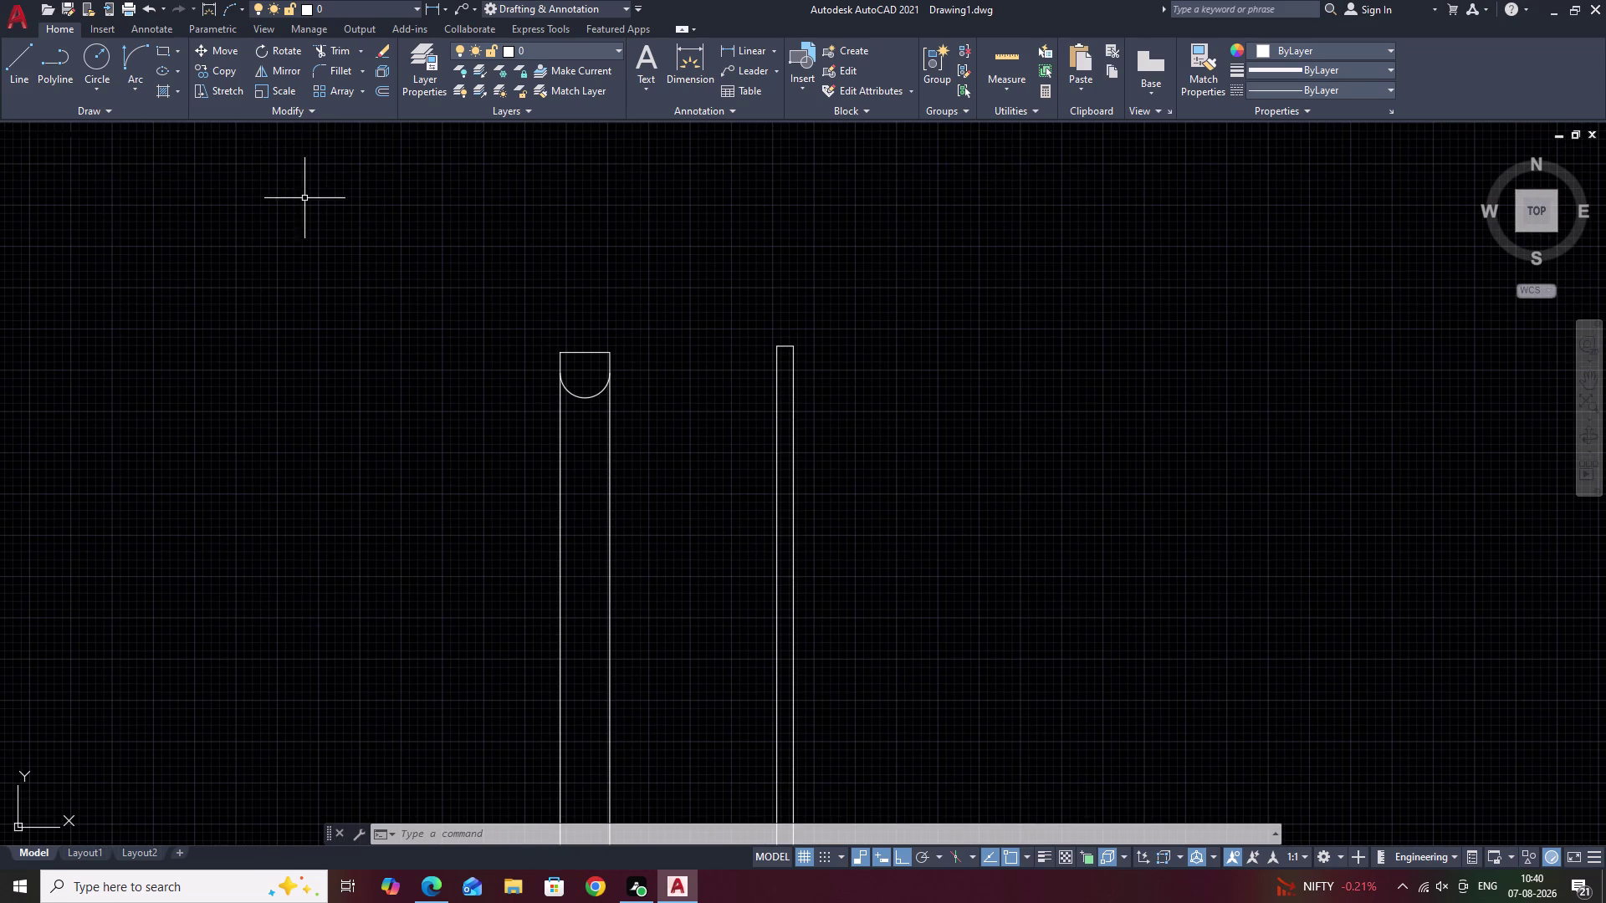
Draw a 2-point circle spanning the wider rectangle's width at its top.
click(99, 85)
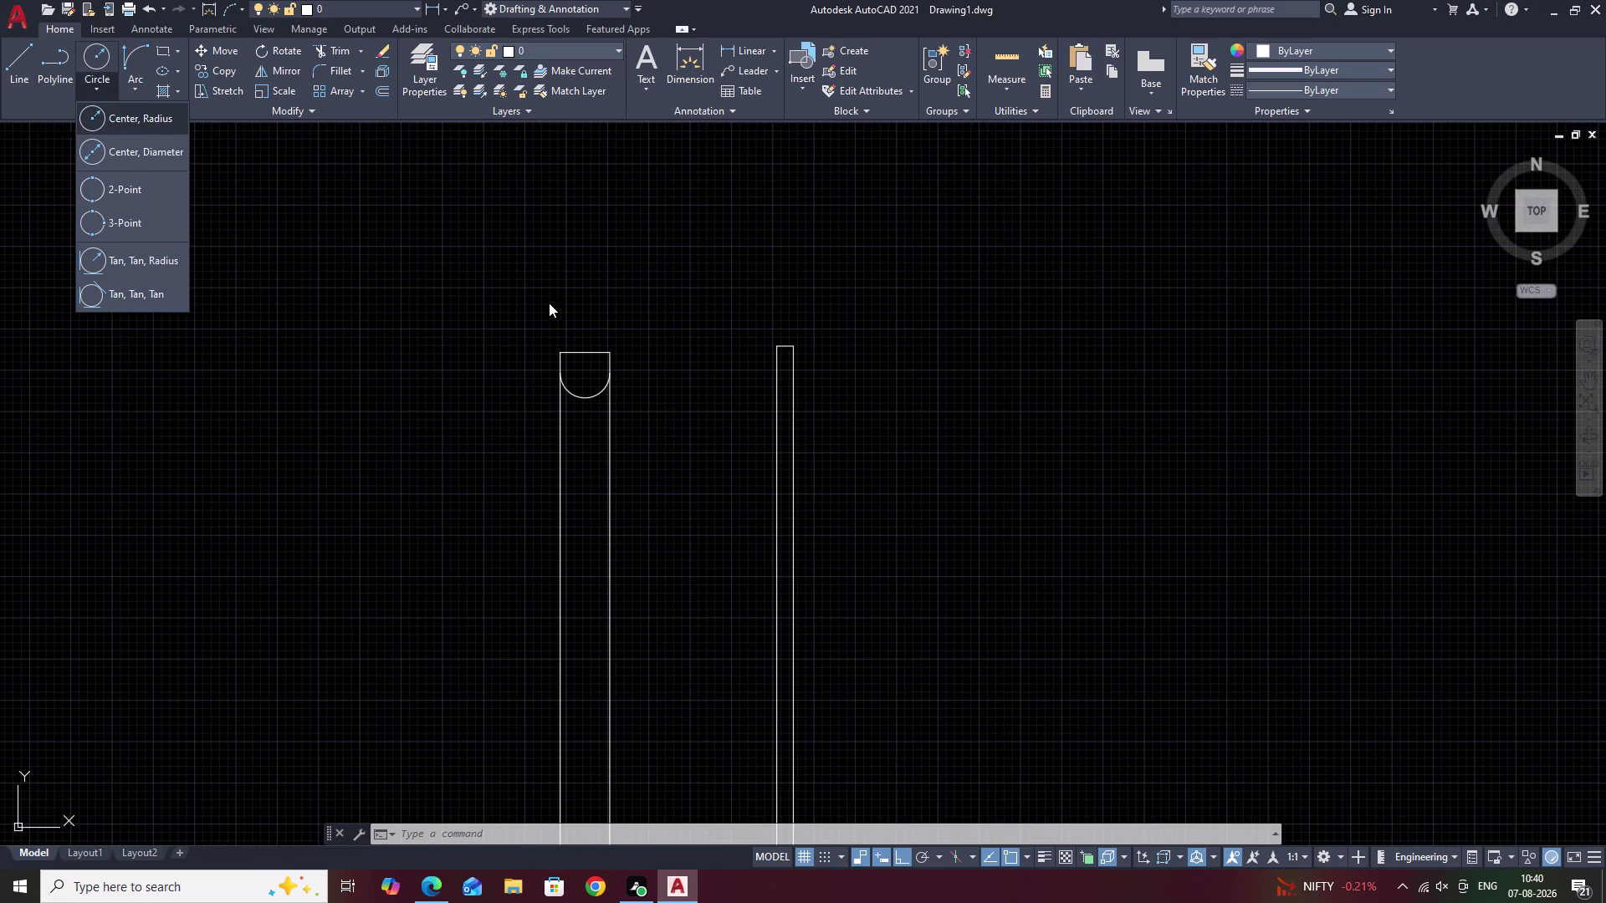
click(151, 197)
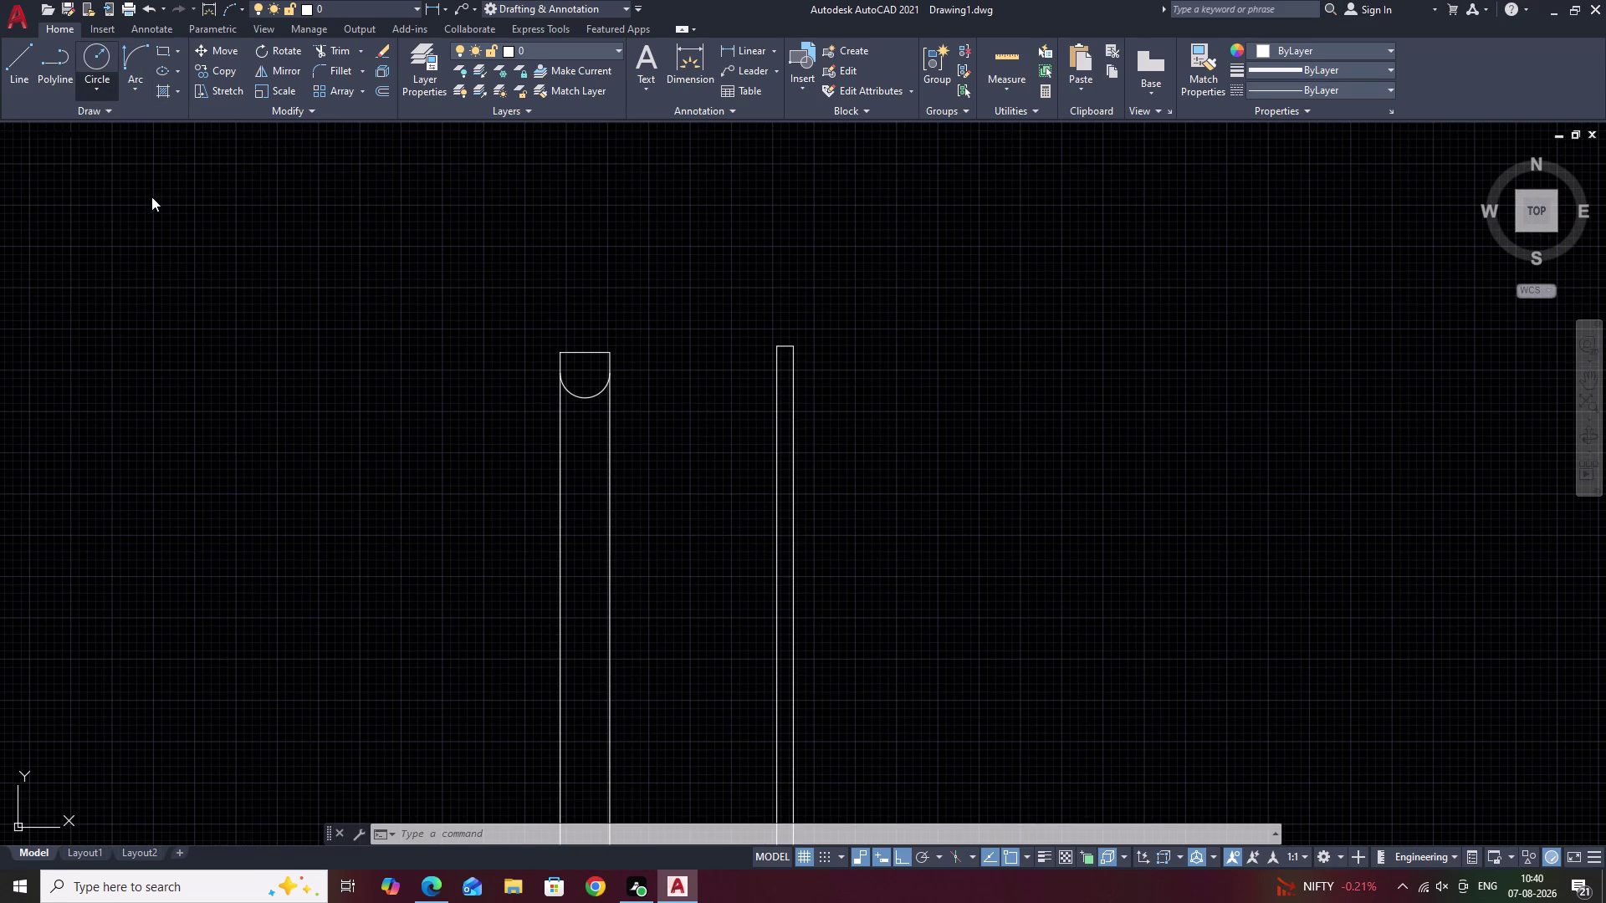
click(553, 351)
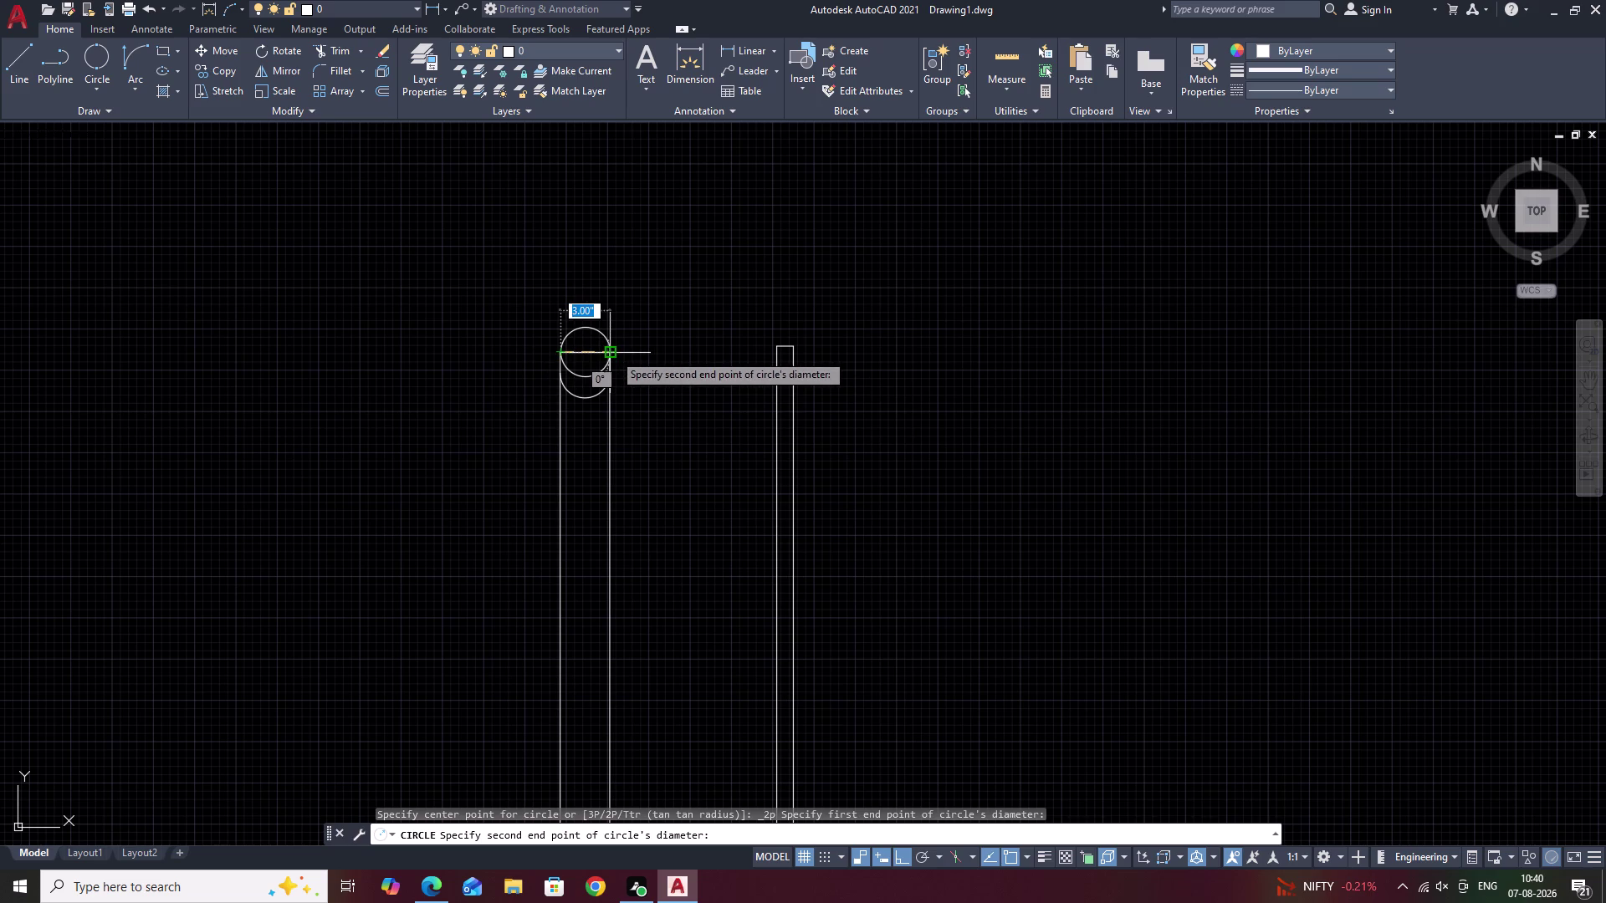
click(613, 353)
scroll(down, 3)
middle_drag(678, 396, 681, 370)
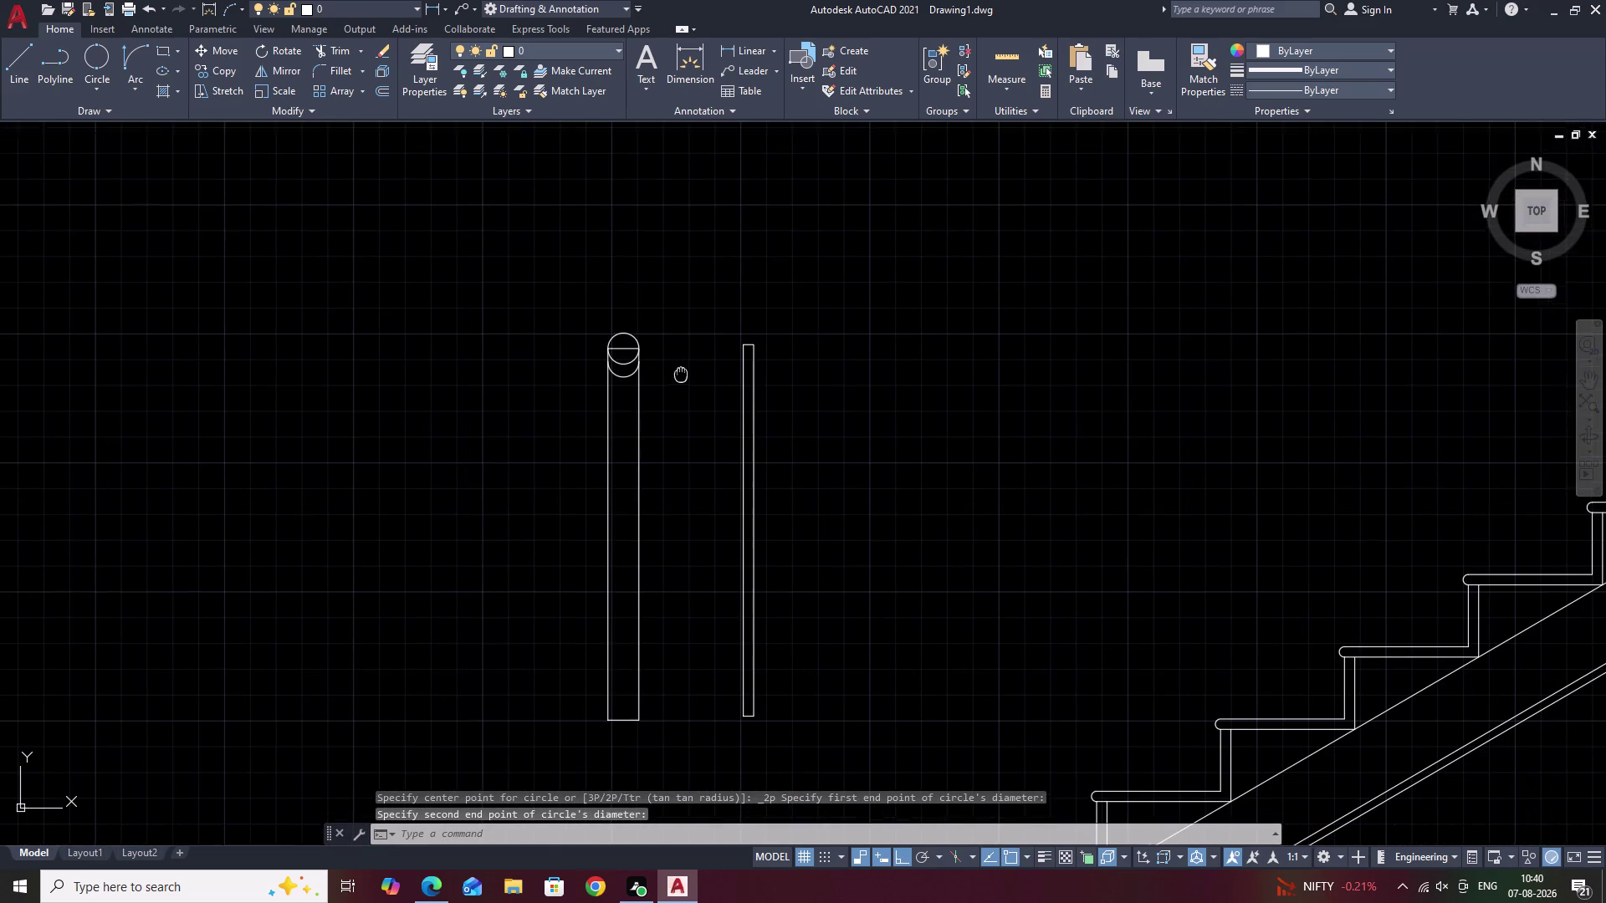
middle_drag(680, 370, 681, 365)
Run TRIM on the circle and cancel it, then start LINE.
key(Escape)
text(TR)
key(space)
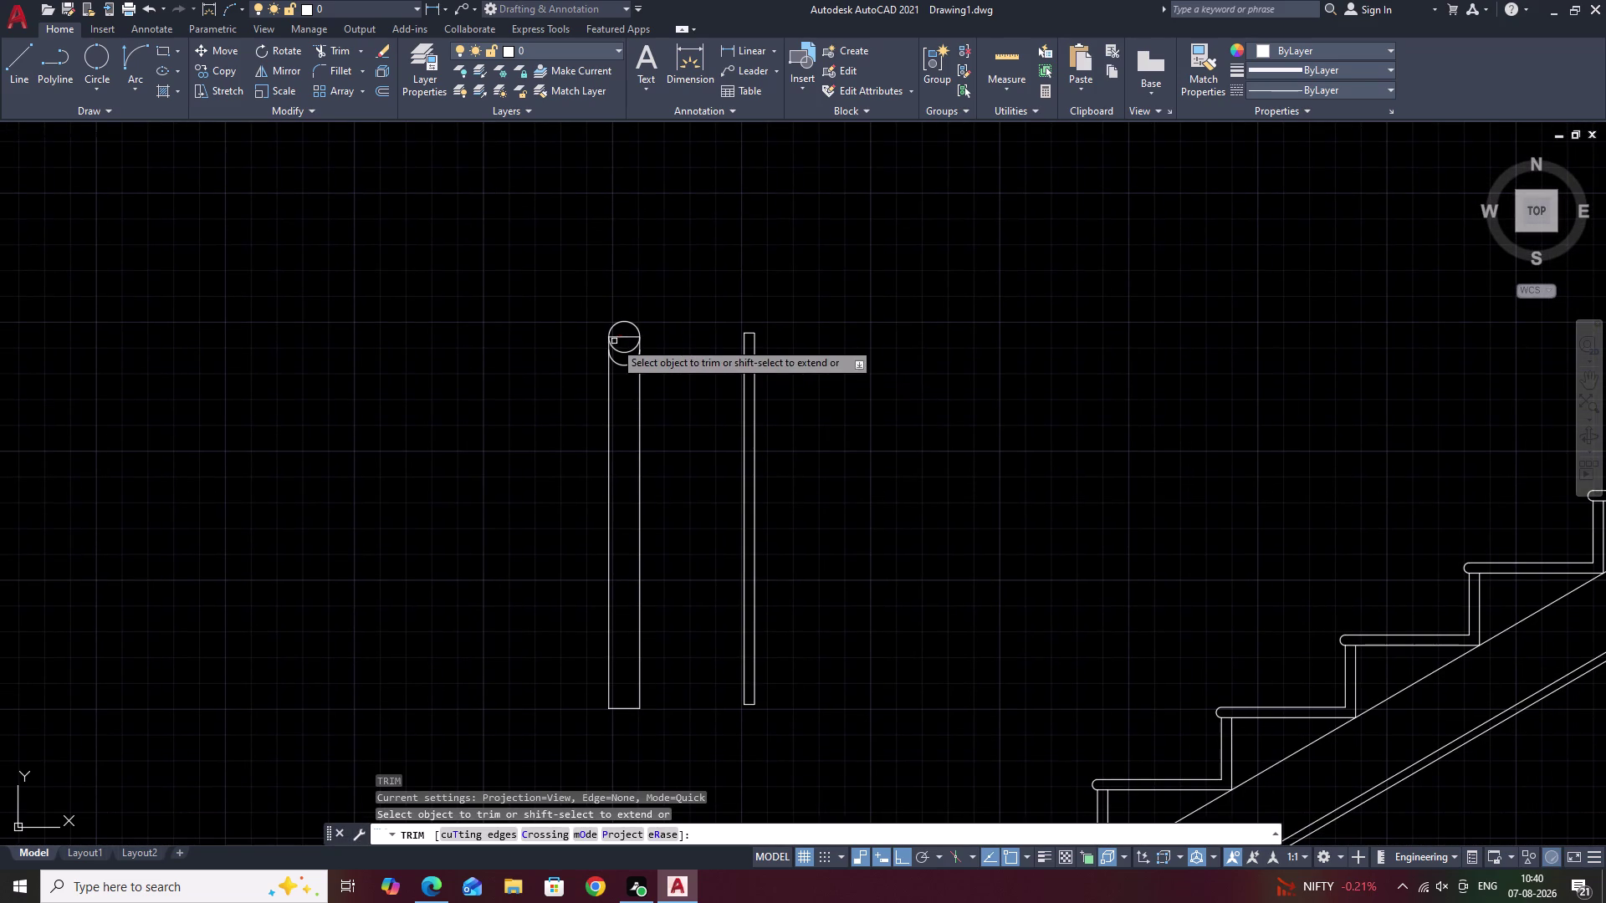
click(623, 337)
key(Escape)
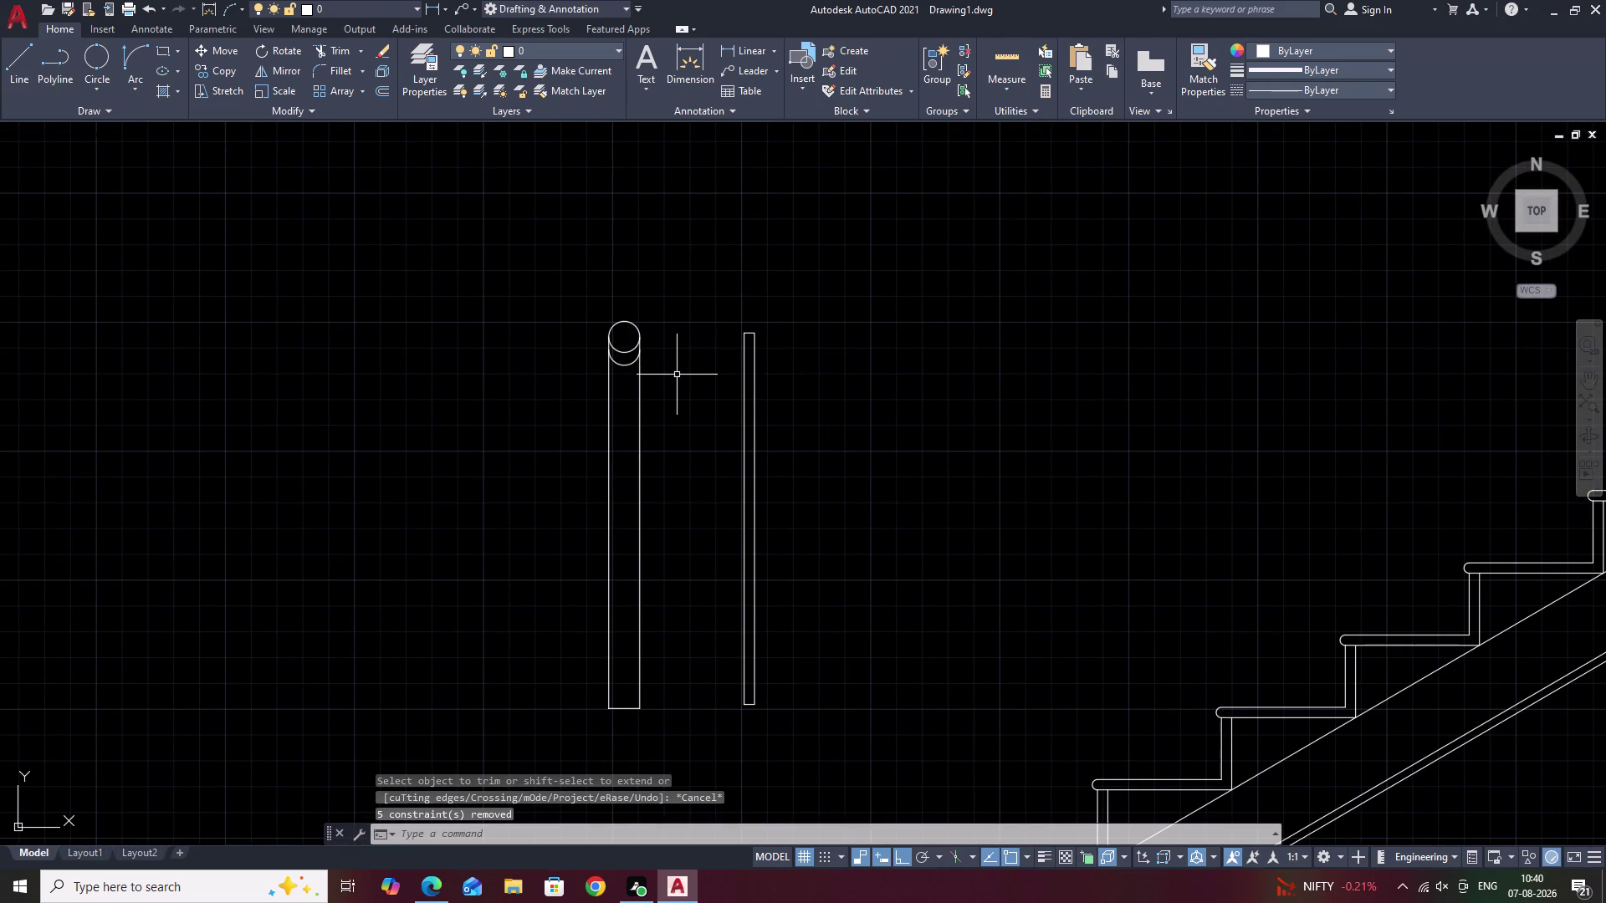
middle_drag(676, 375, 681, 353)
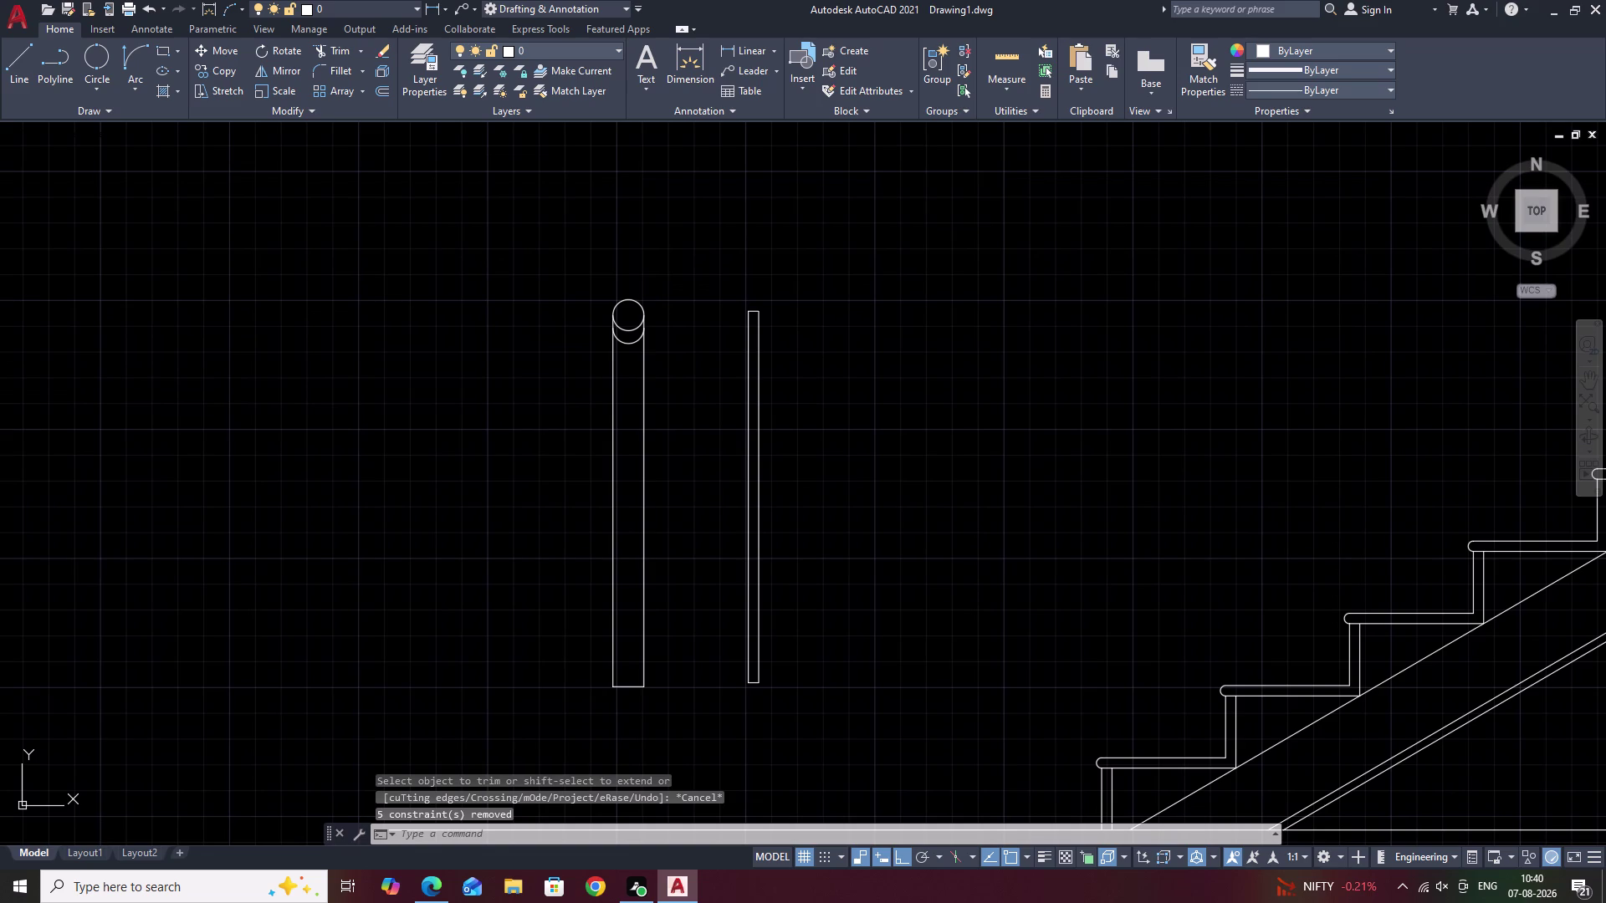
scroll(up, 3)
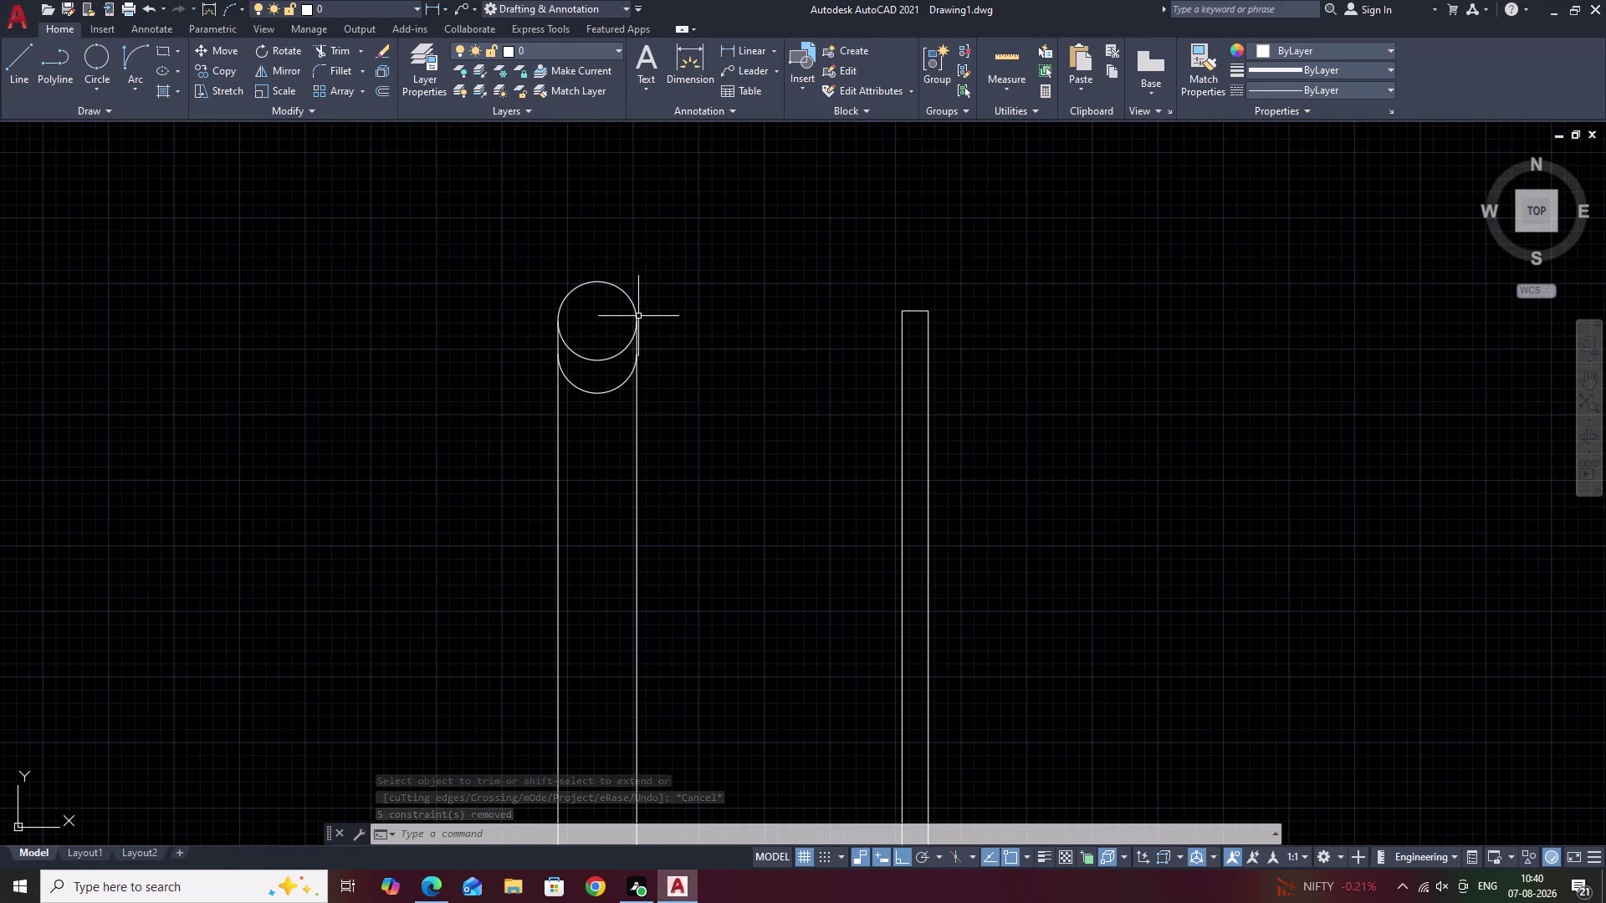
text(L)
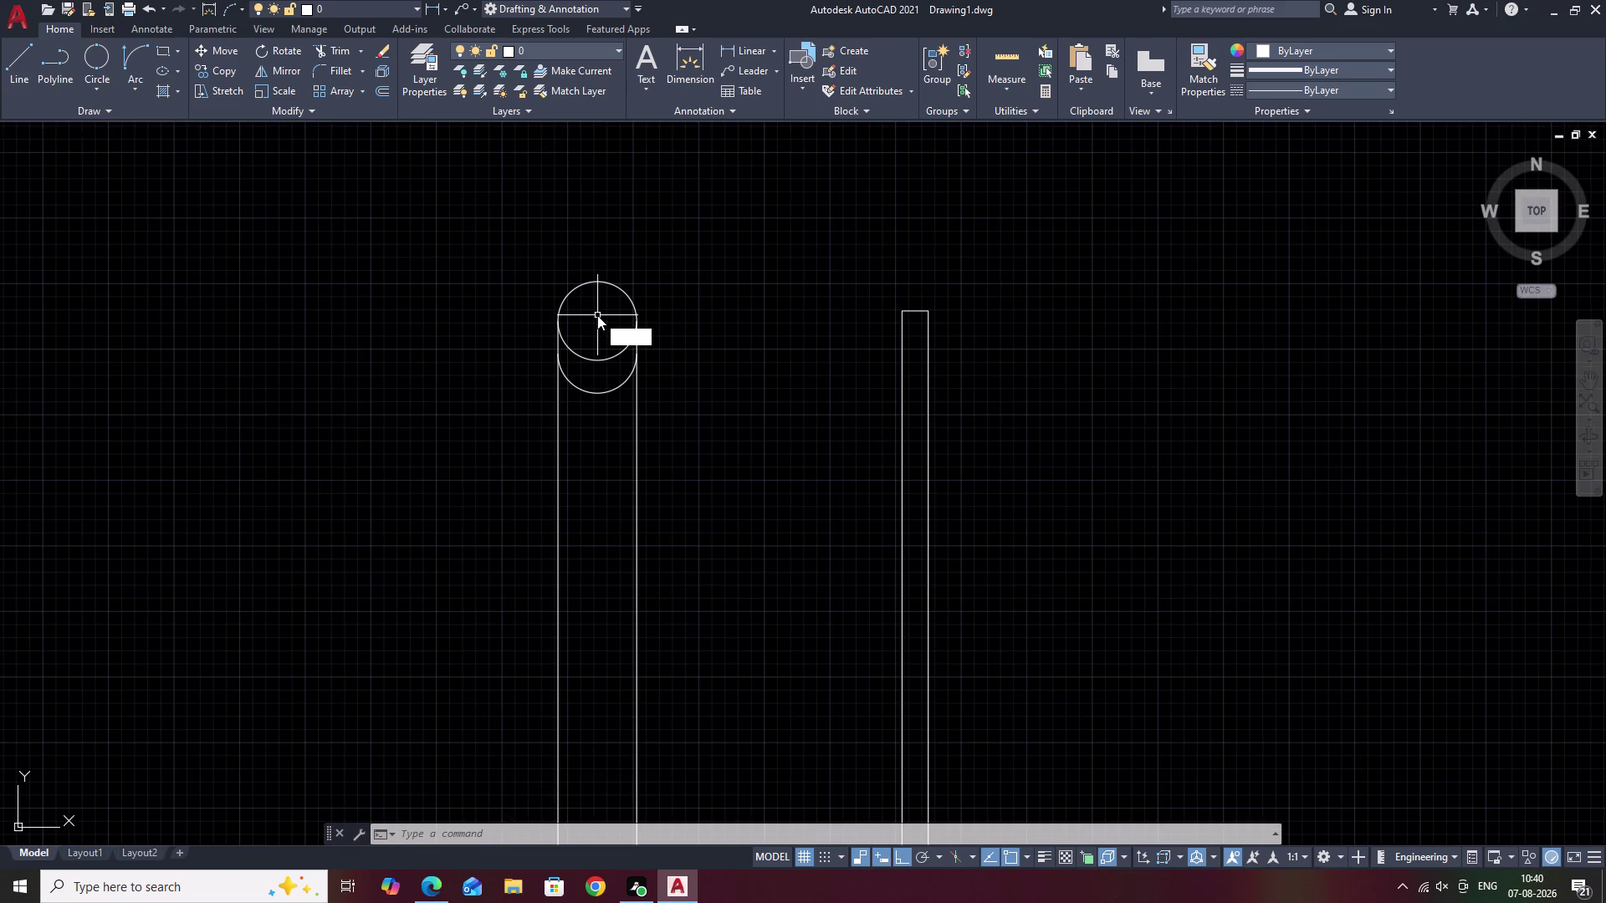
key(space)
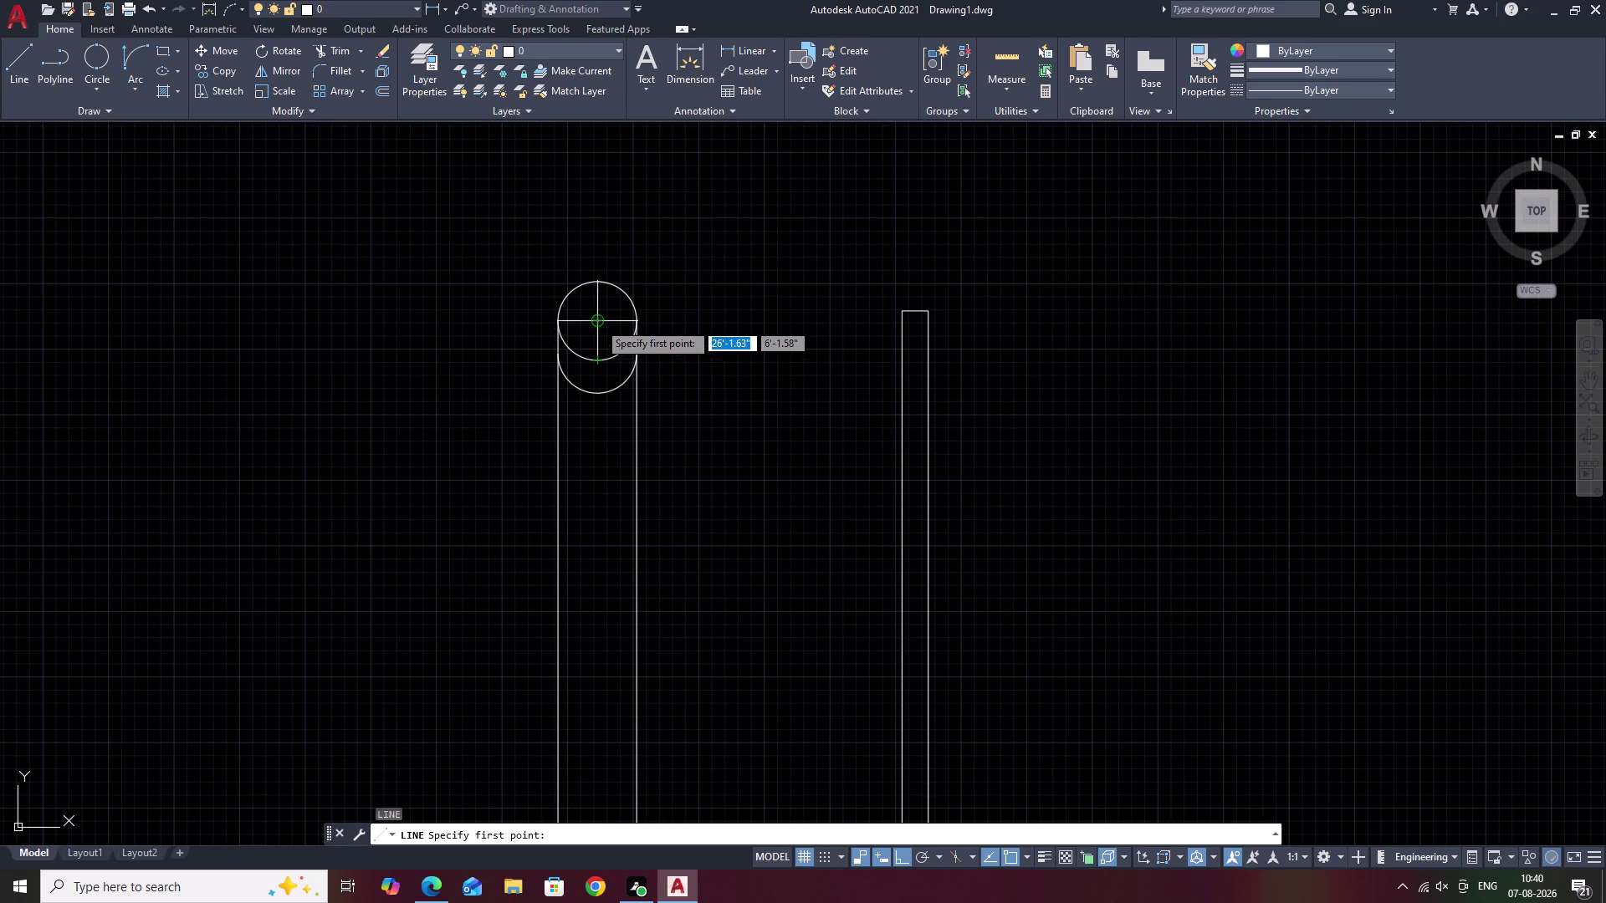
click(598, 322)
click(605, 327)
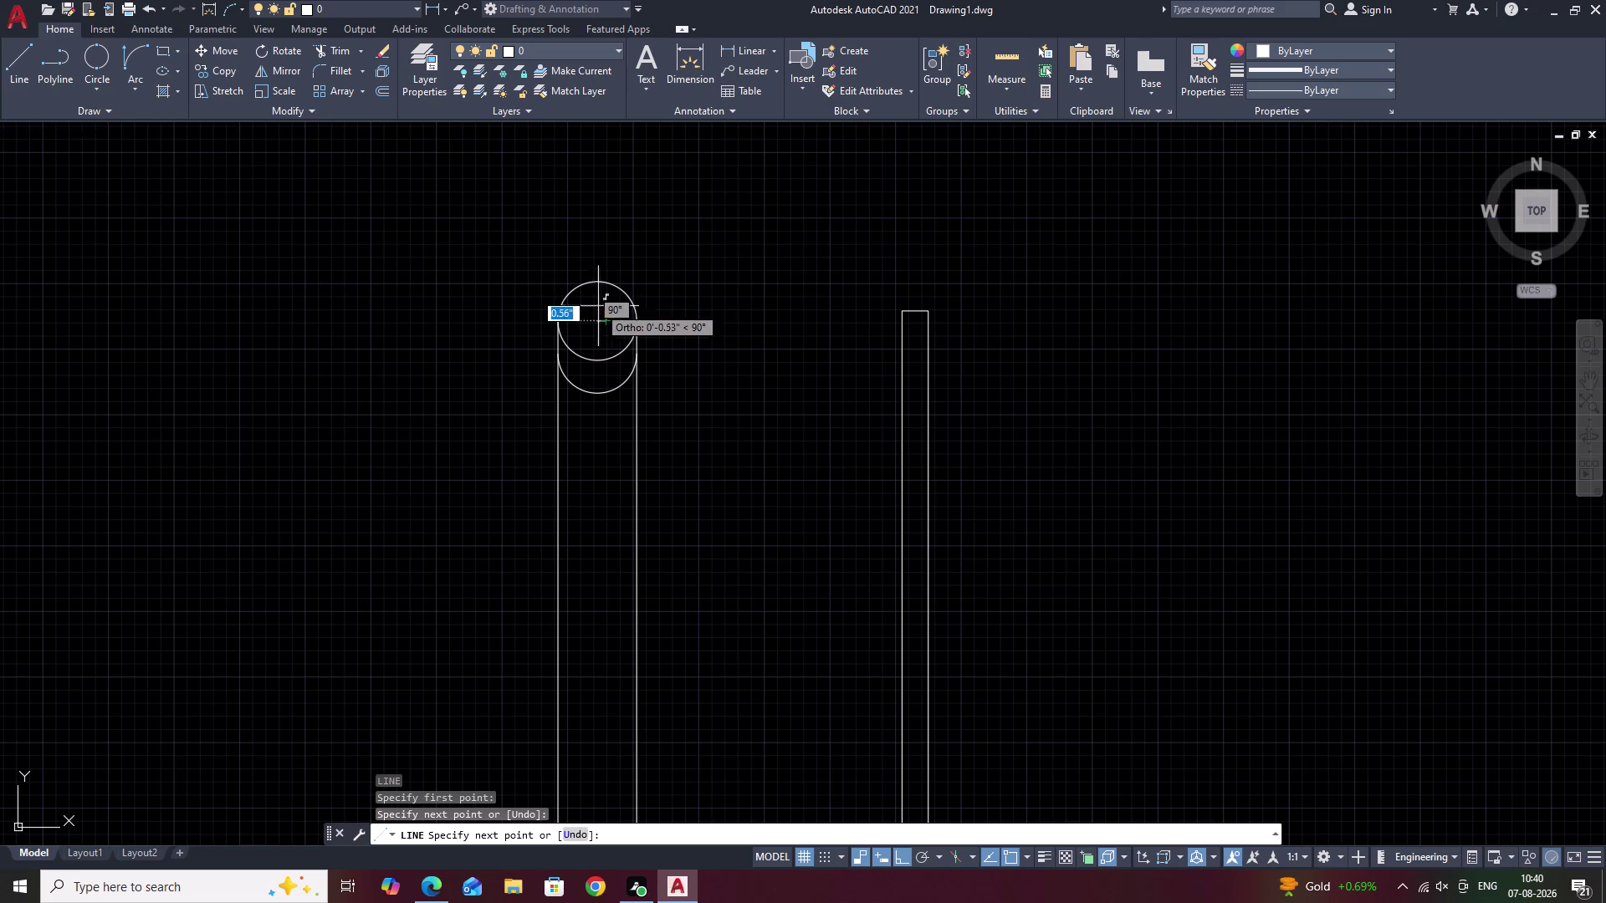
key(Escape)
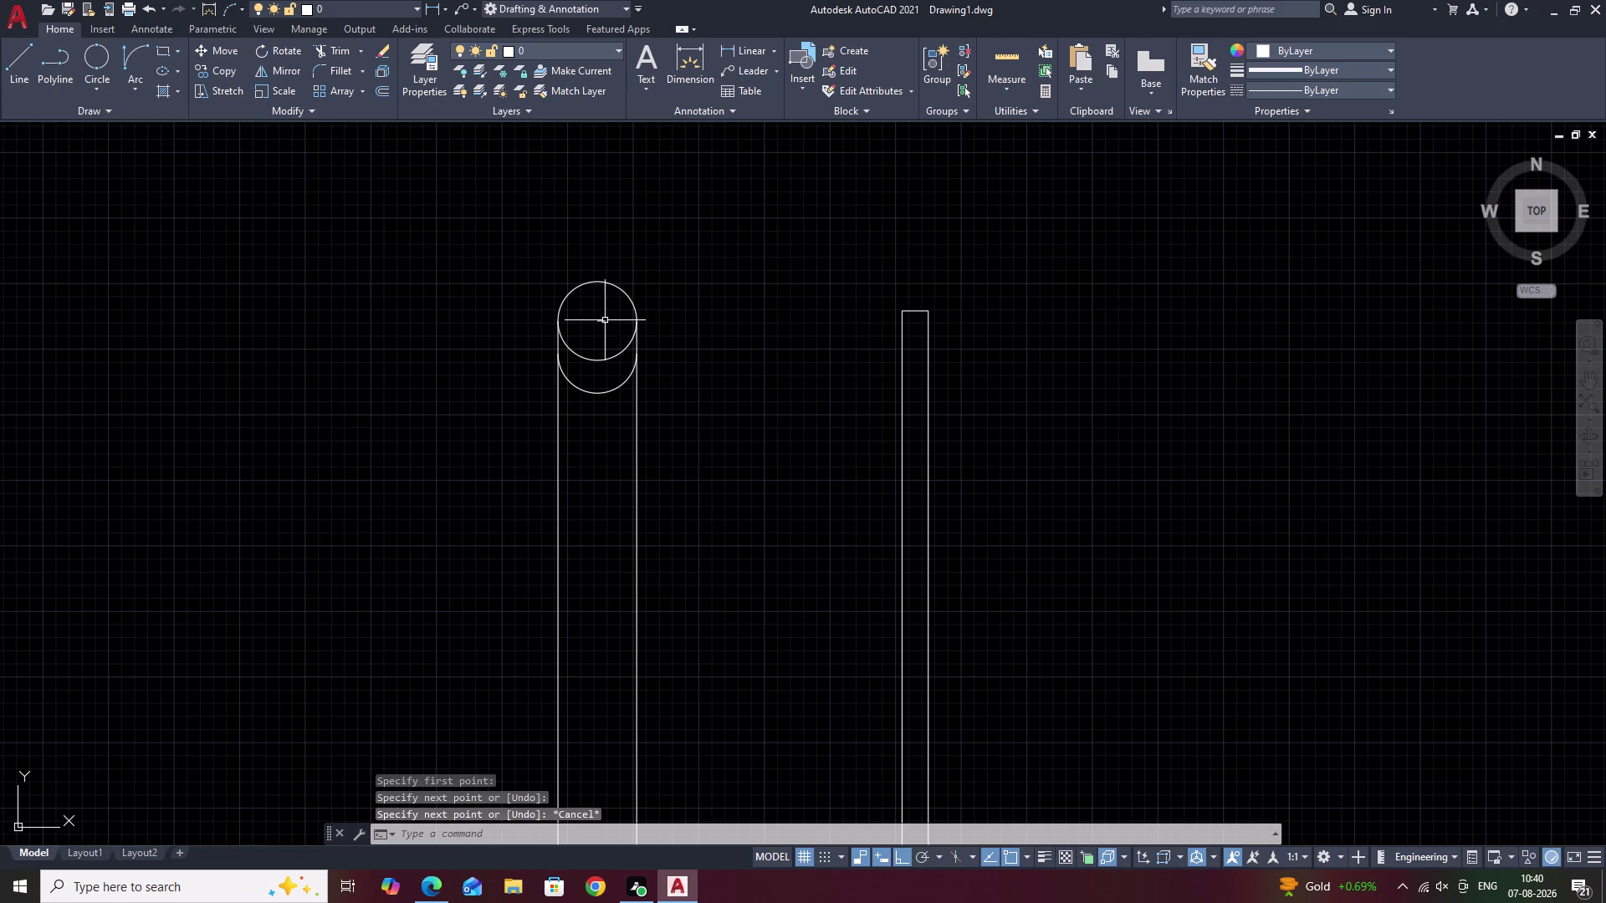
click(605, 320)
text(E)
key(space)
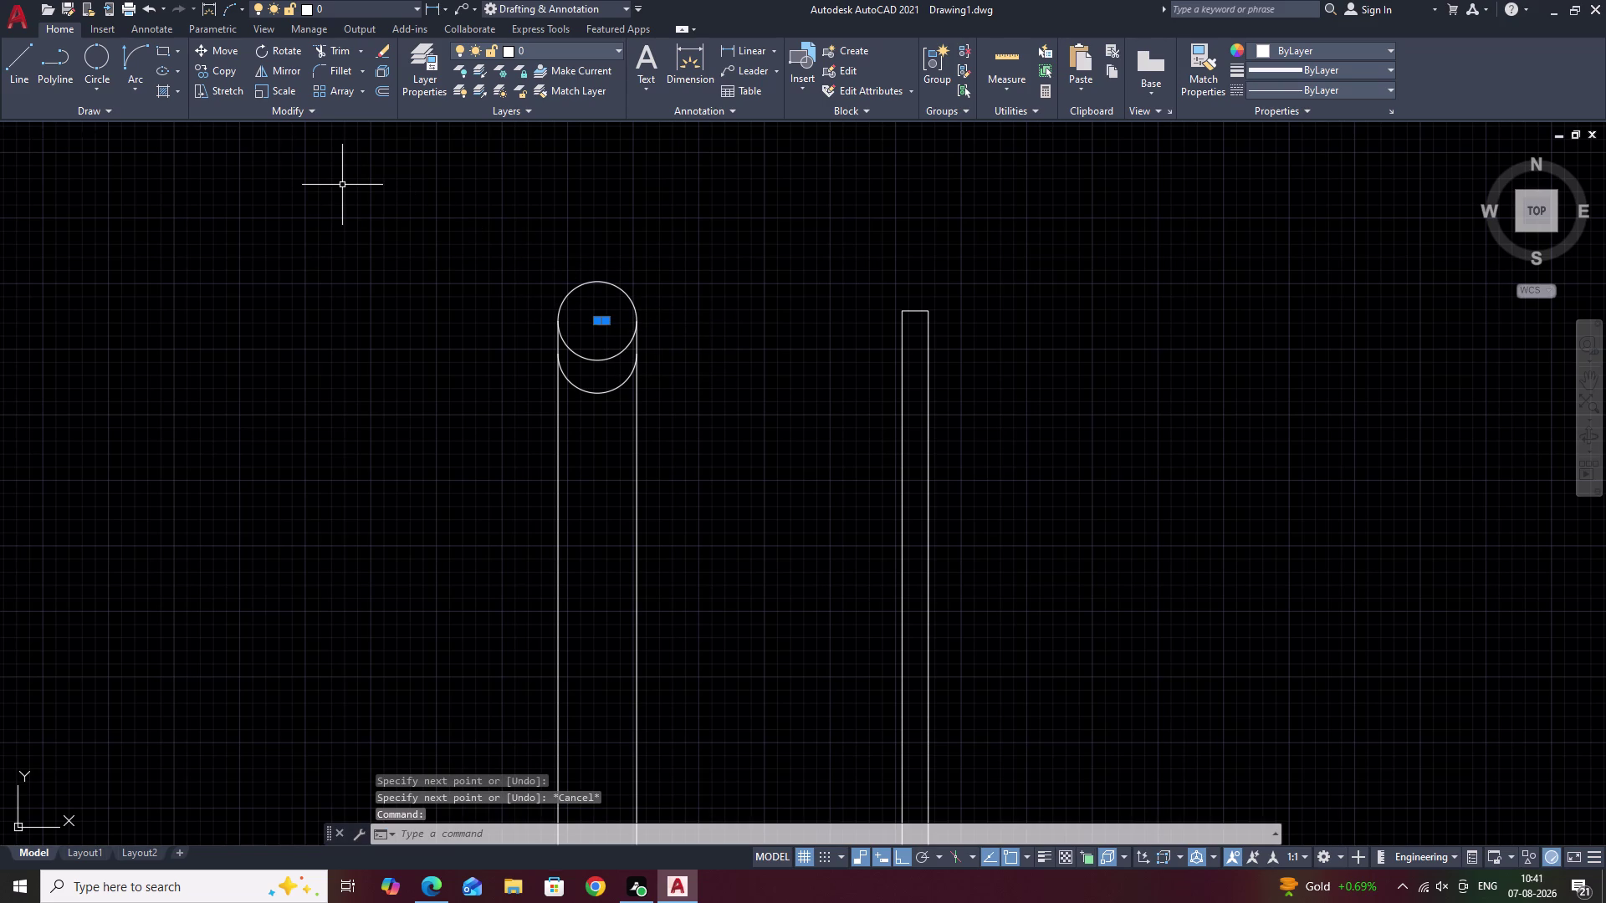
text(E)
key(space)
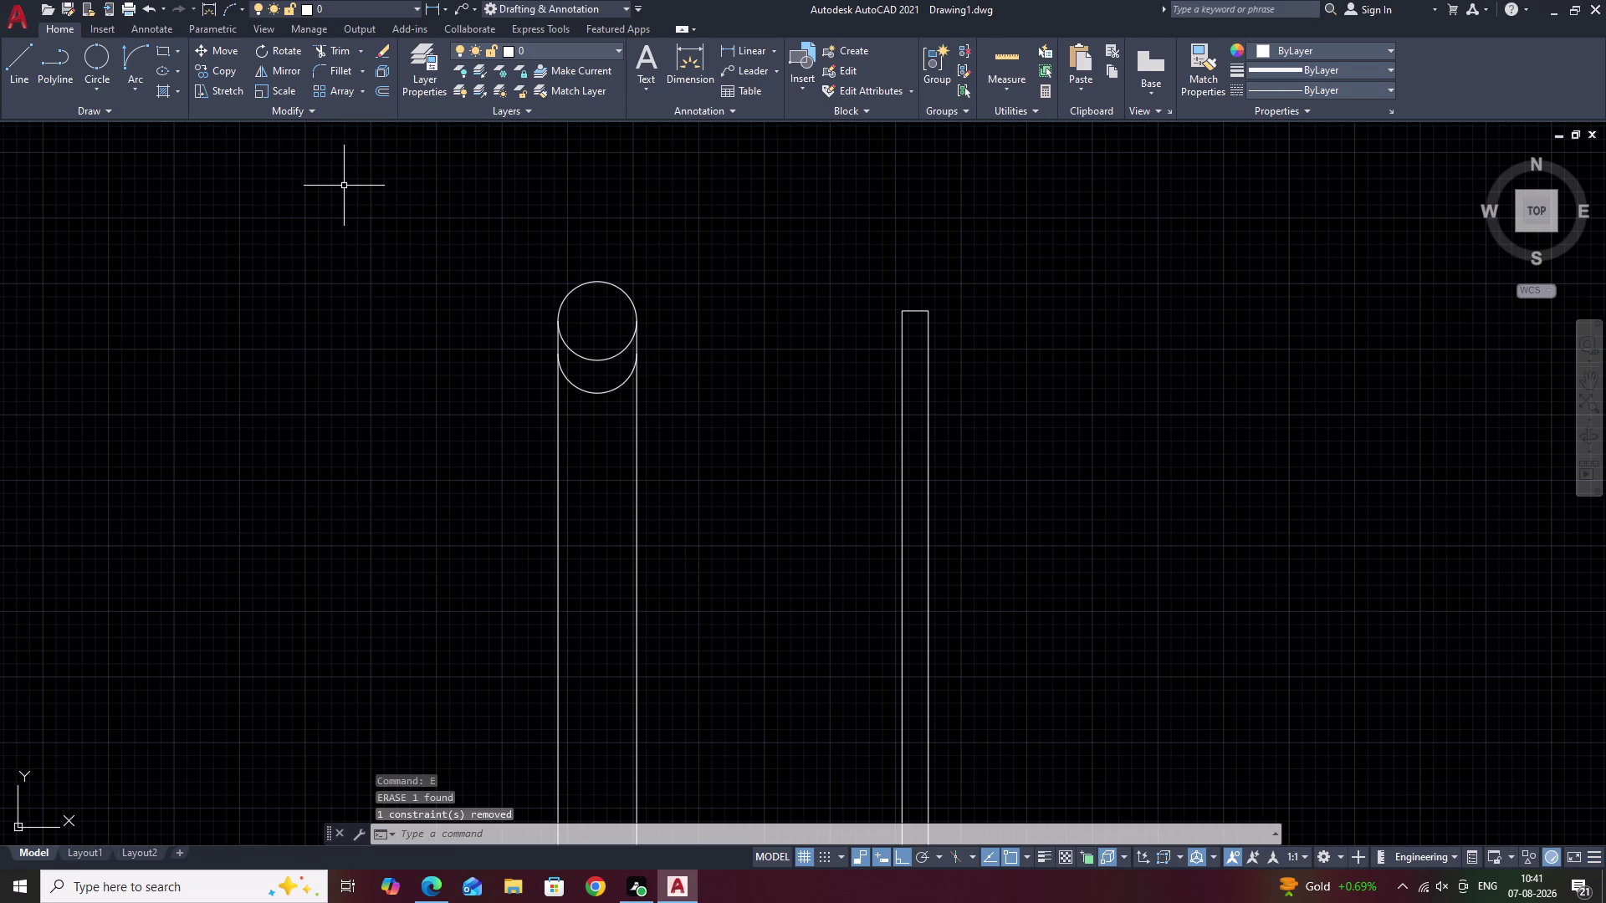
click(101, 82)
Draw the two smallest rings as centre-radius circles on the cap's centre.
click(105, 114)
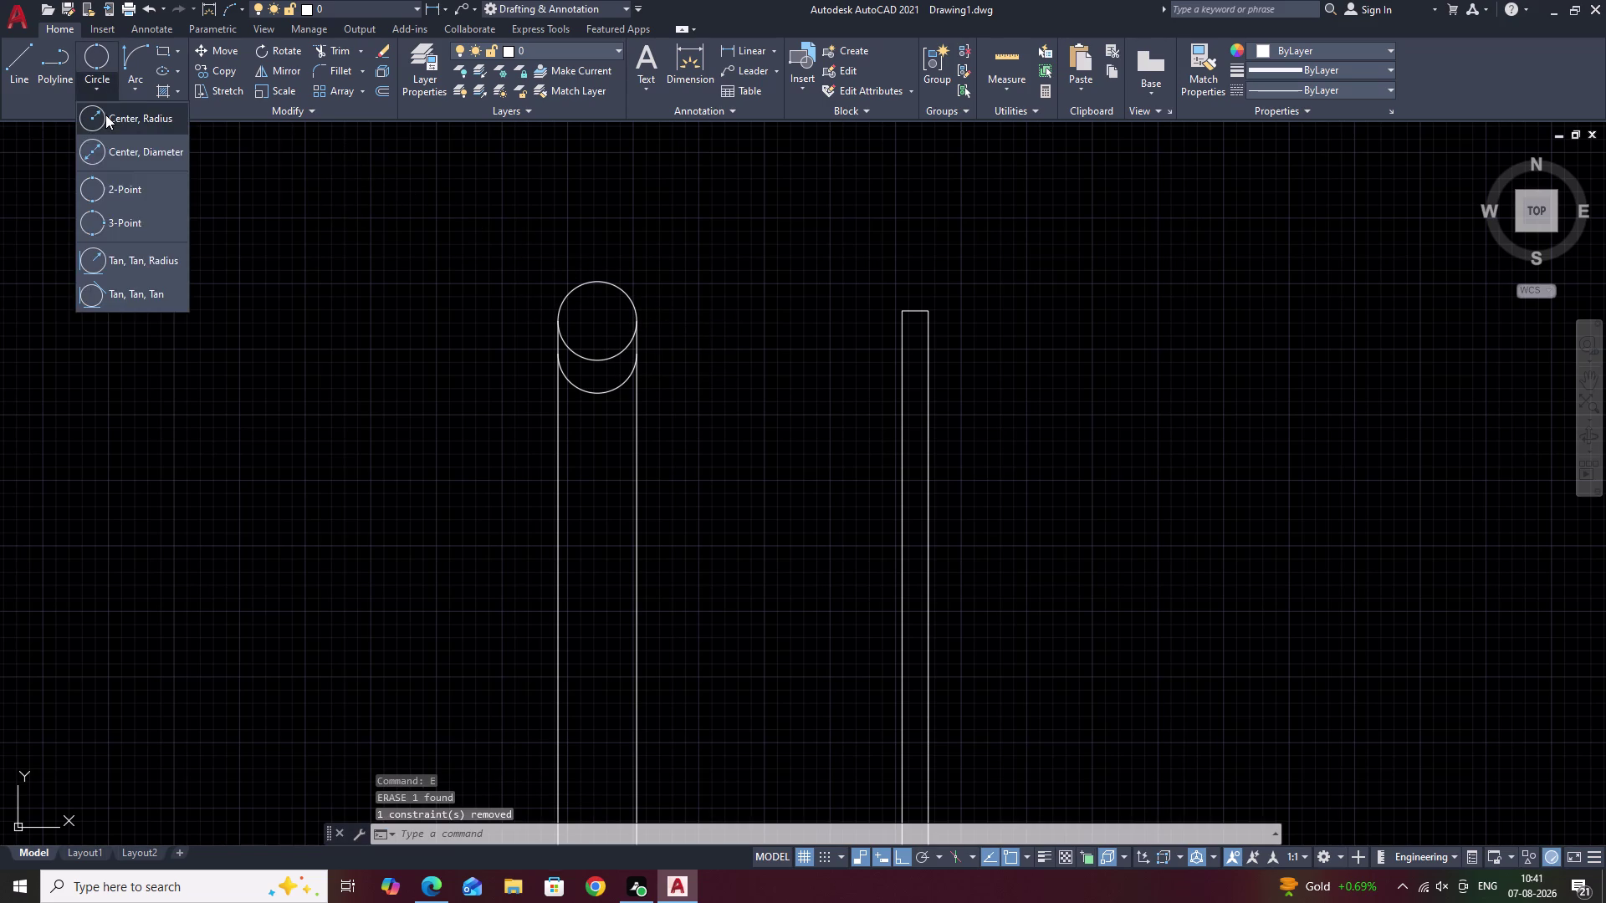
click(597, 324)
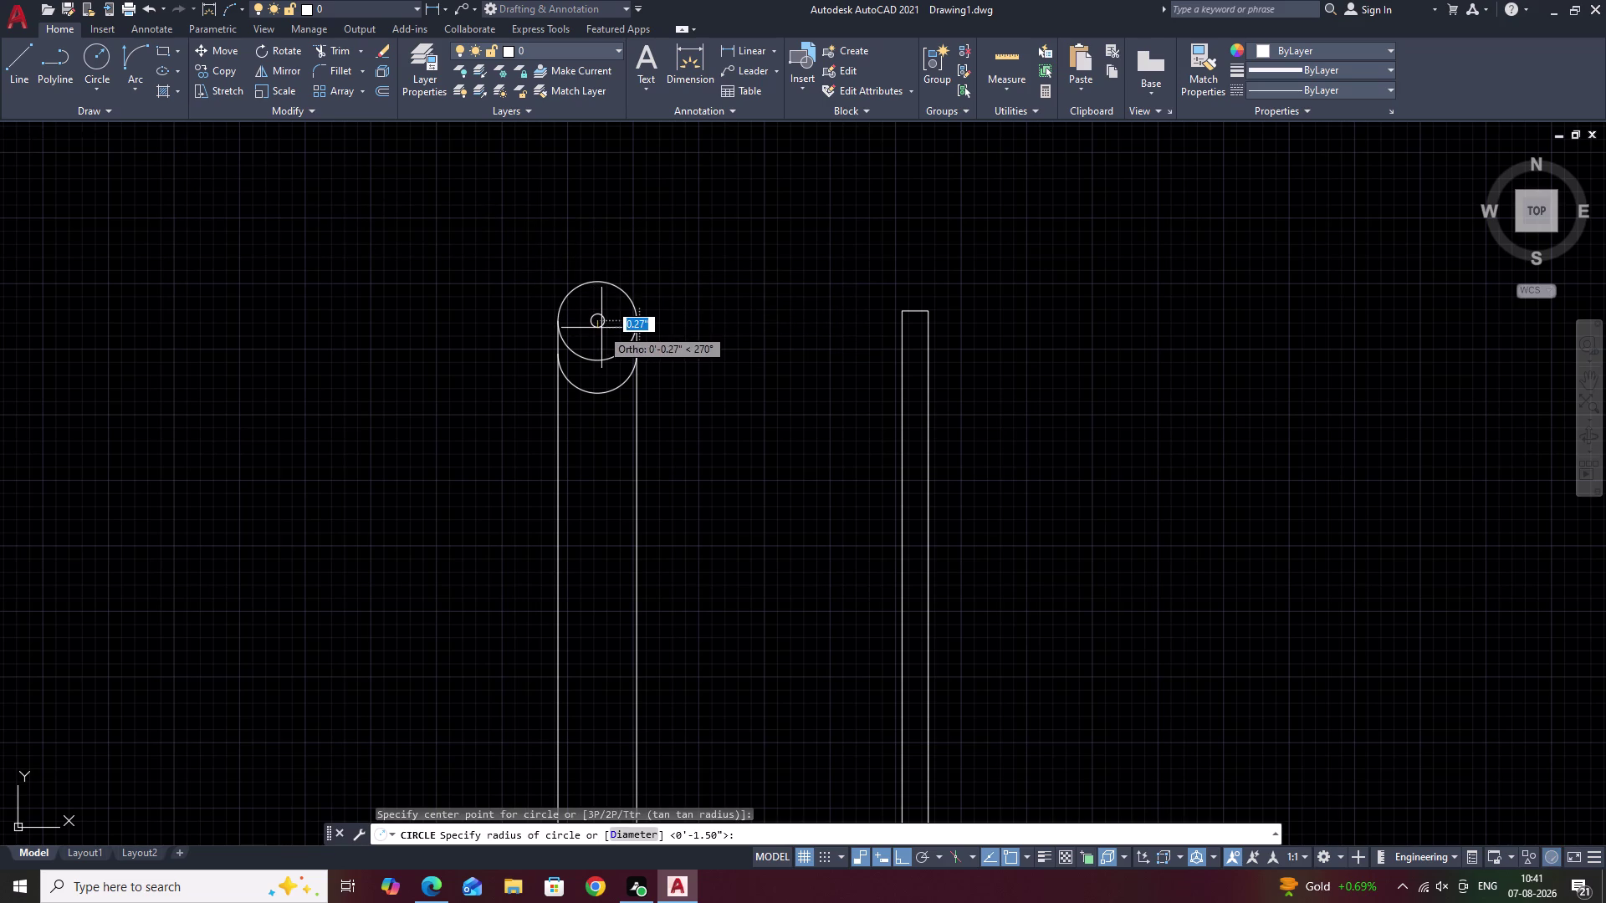
click(602, 330)
scroll(up, 3)
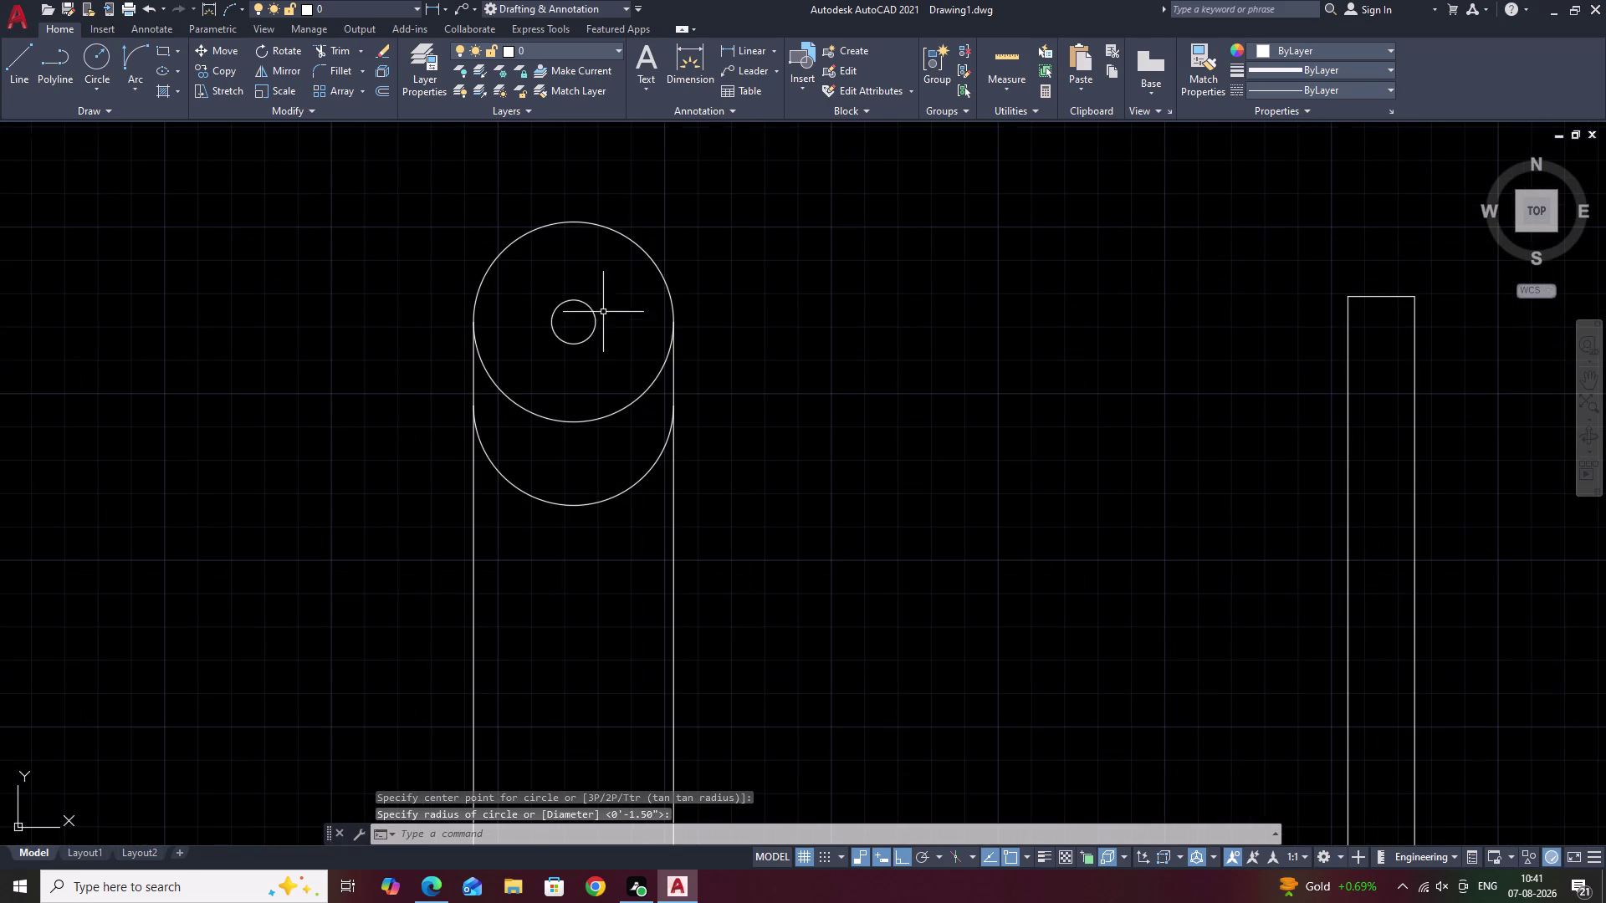
key(space)
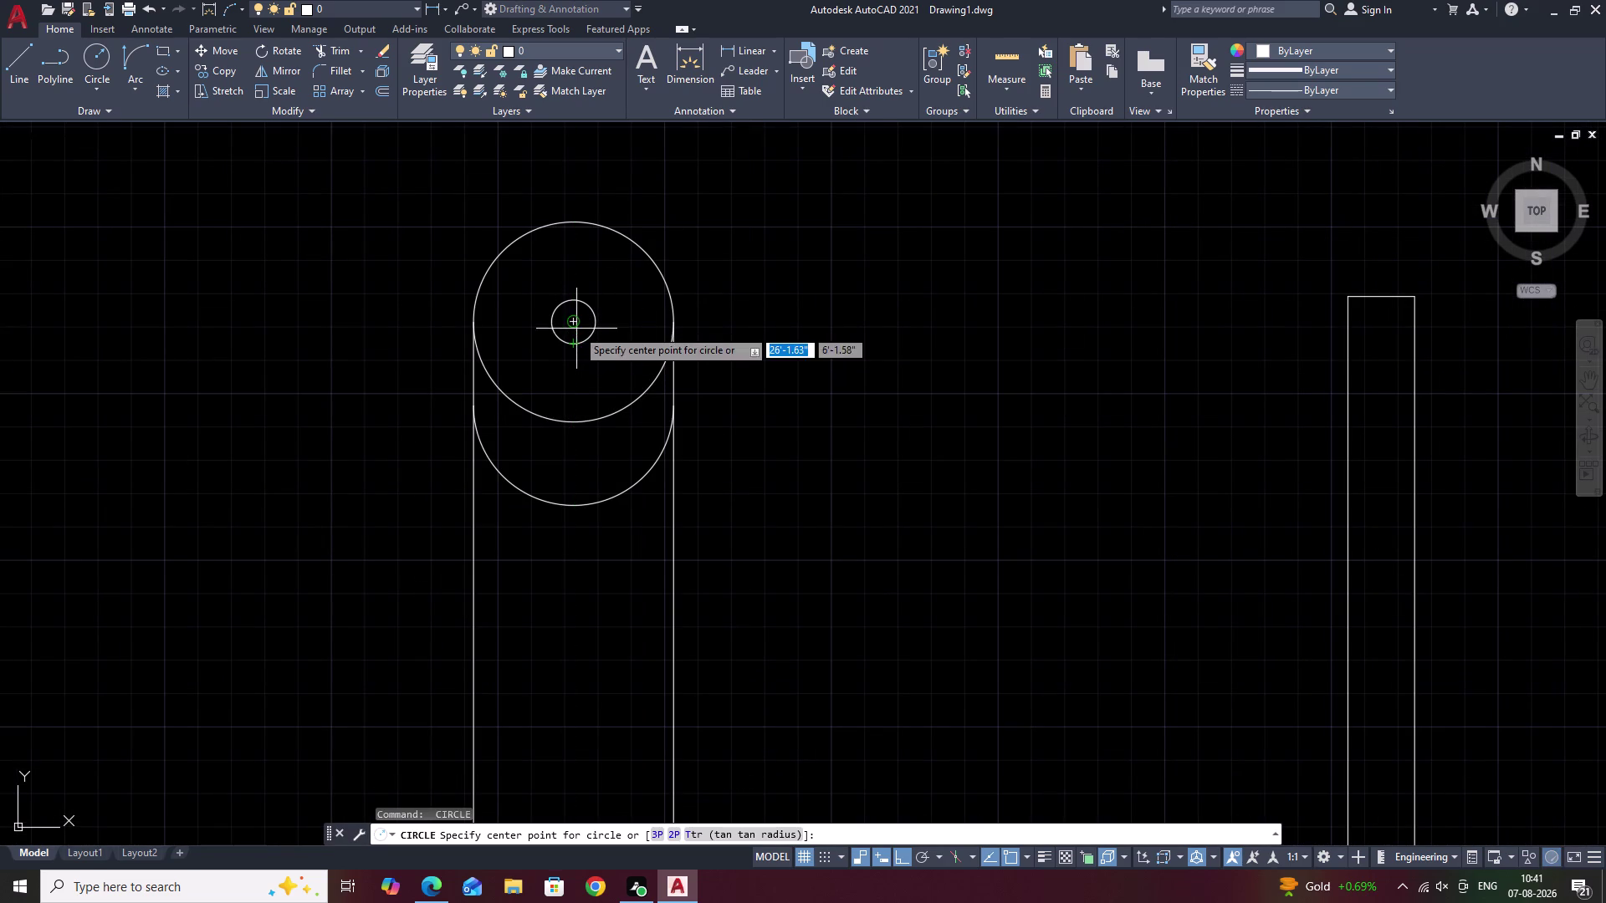
click(576, 324)
click(599, 368)
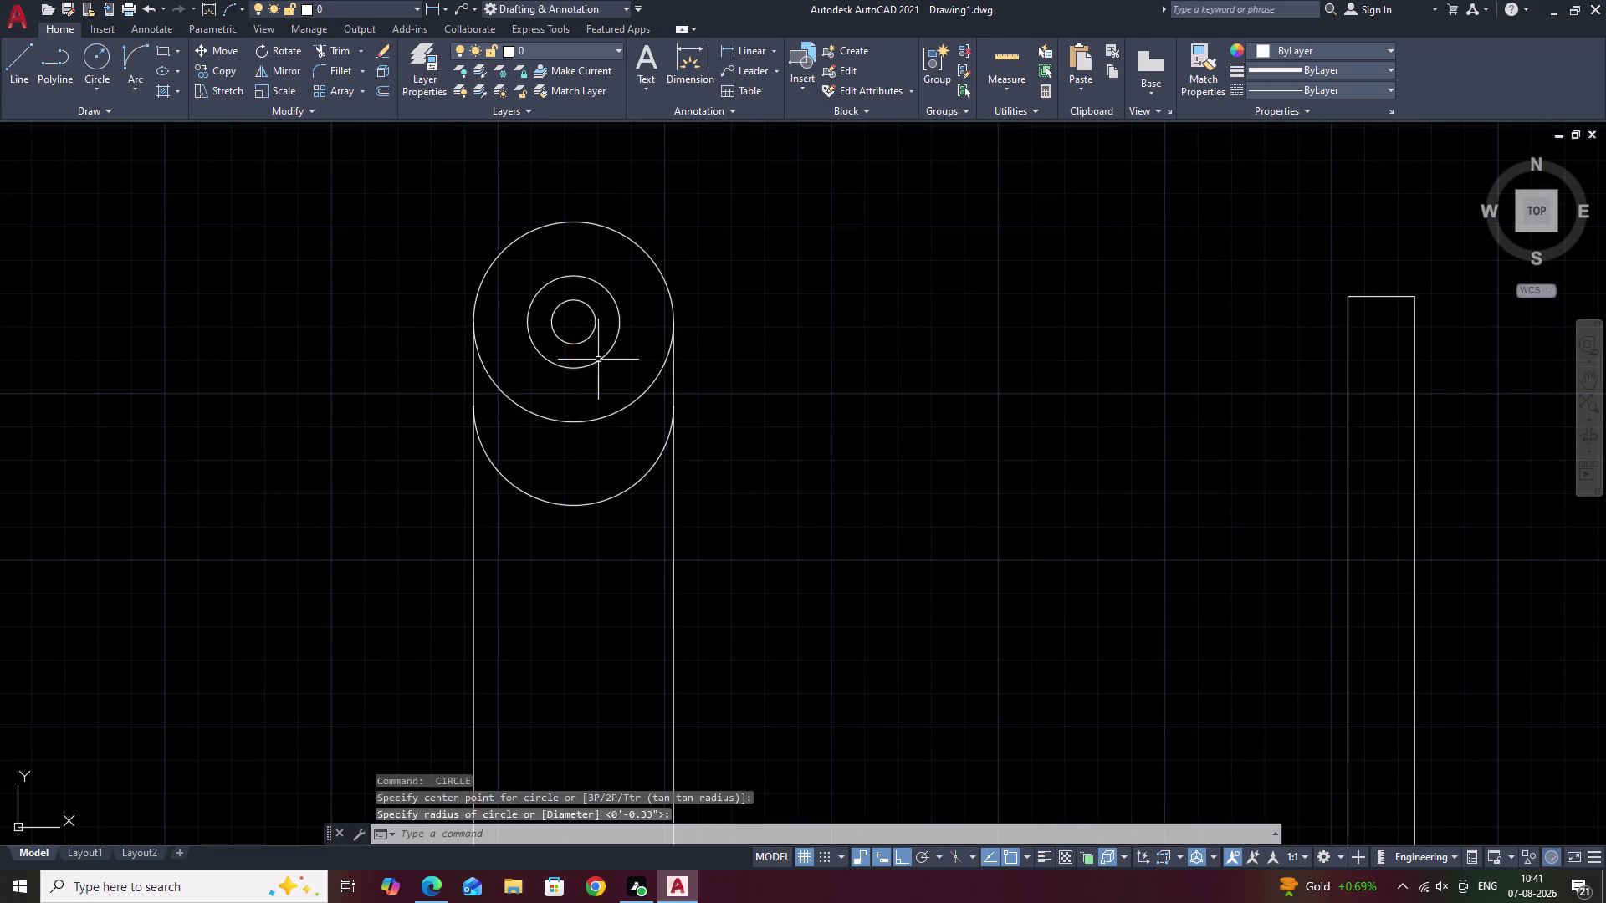
key(space)
click(574, 314)
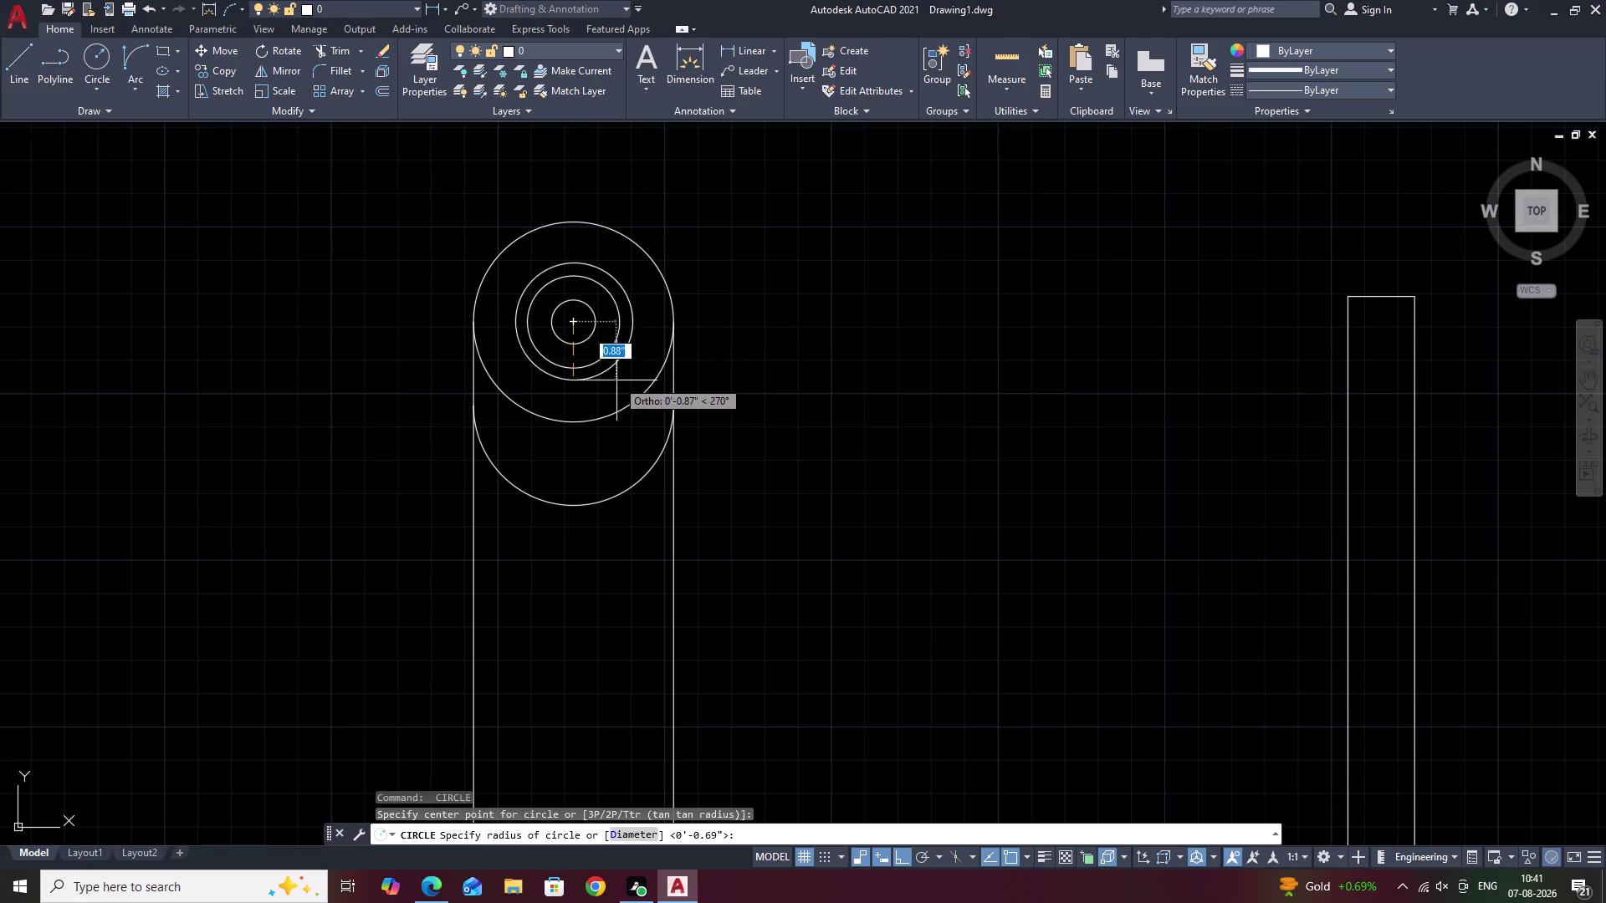
click(623, 398)
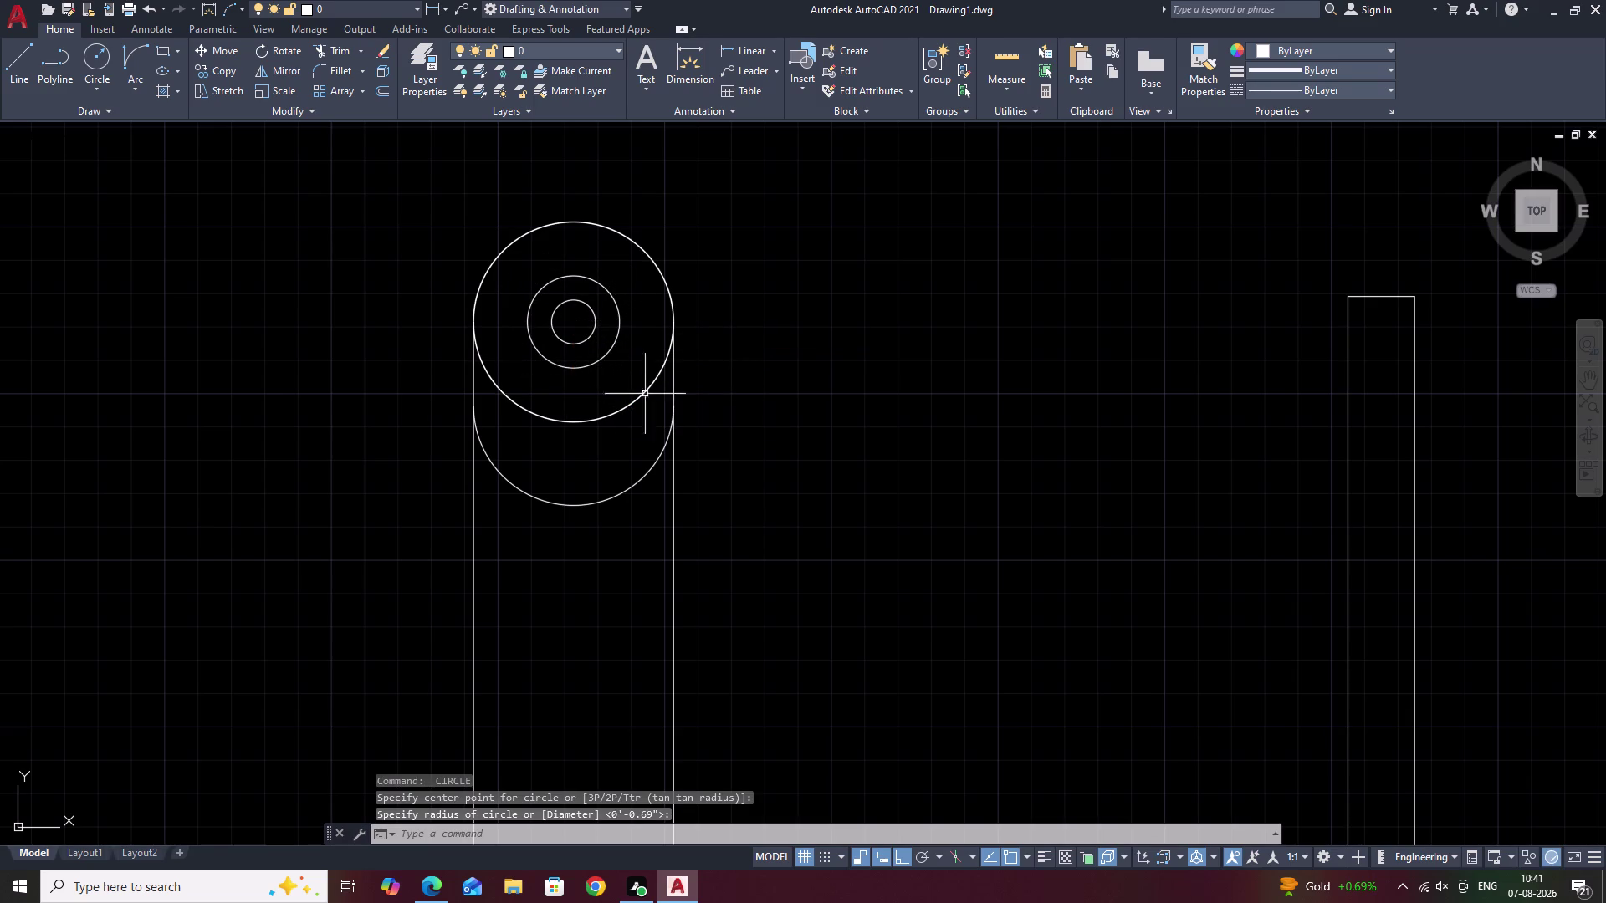
Draw an extra outer circle, then erase the duplicate overlapping circle.
key(space)
click(577, 324)
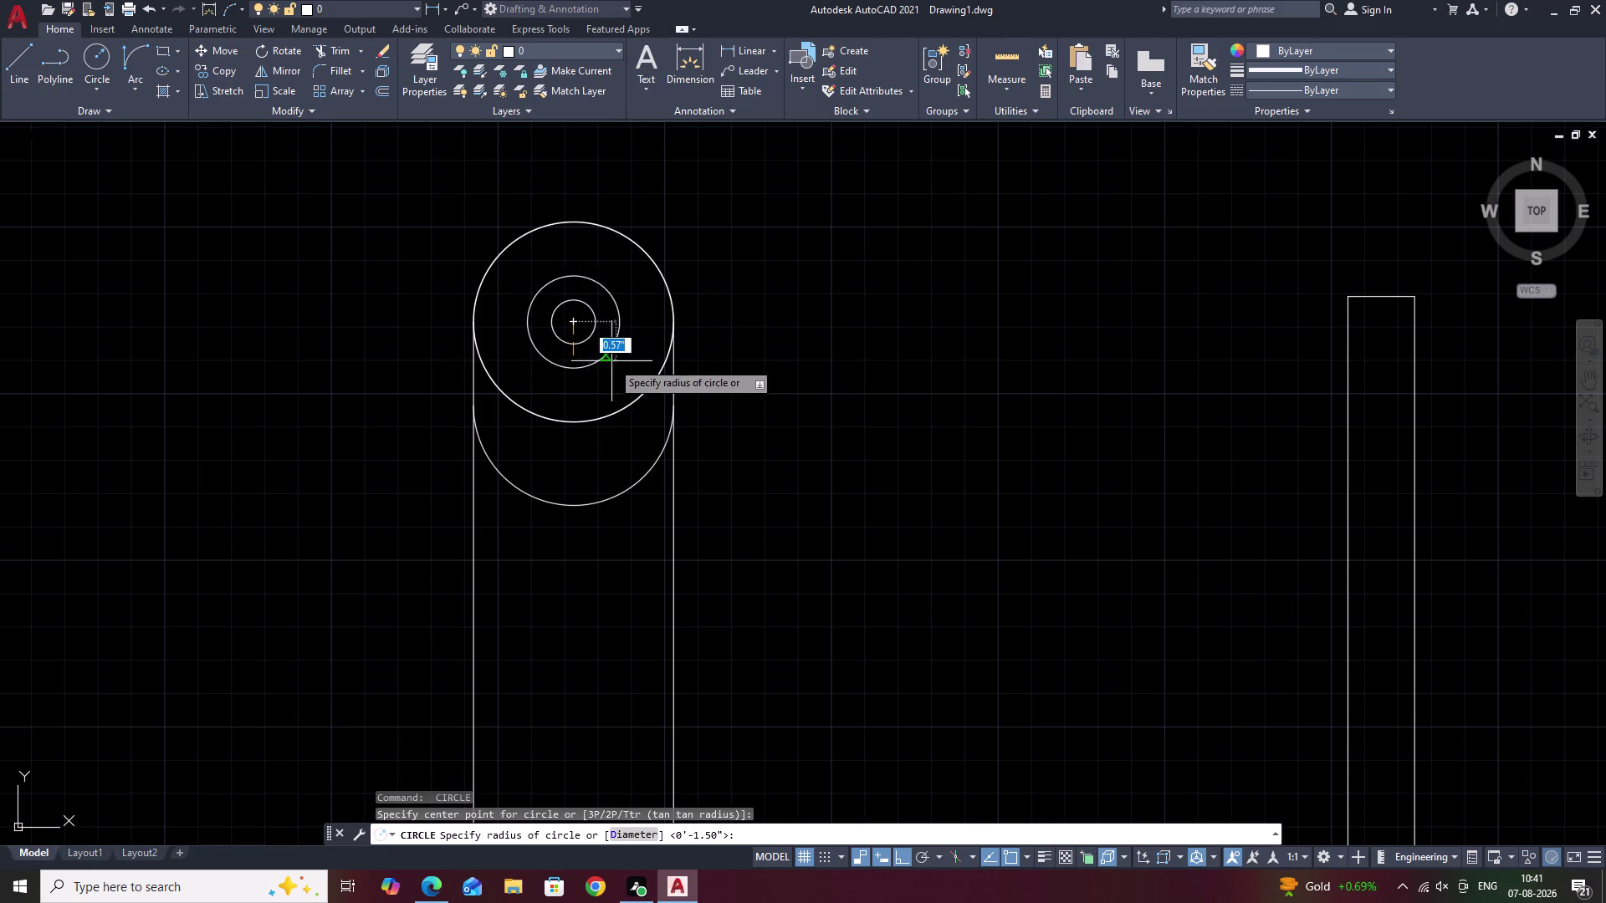
click(632, 400)
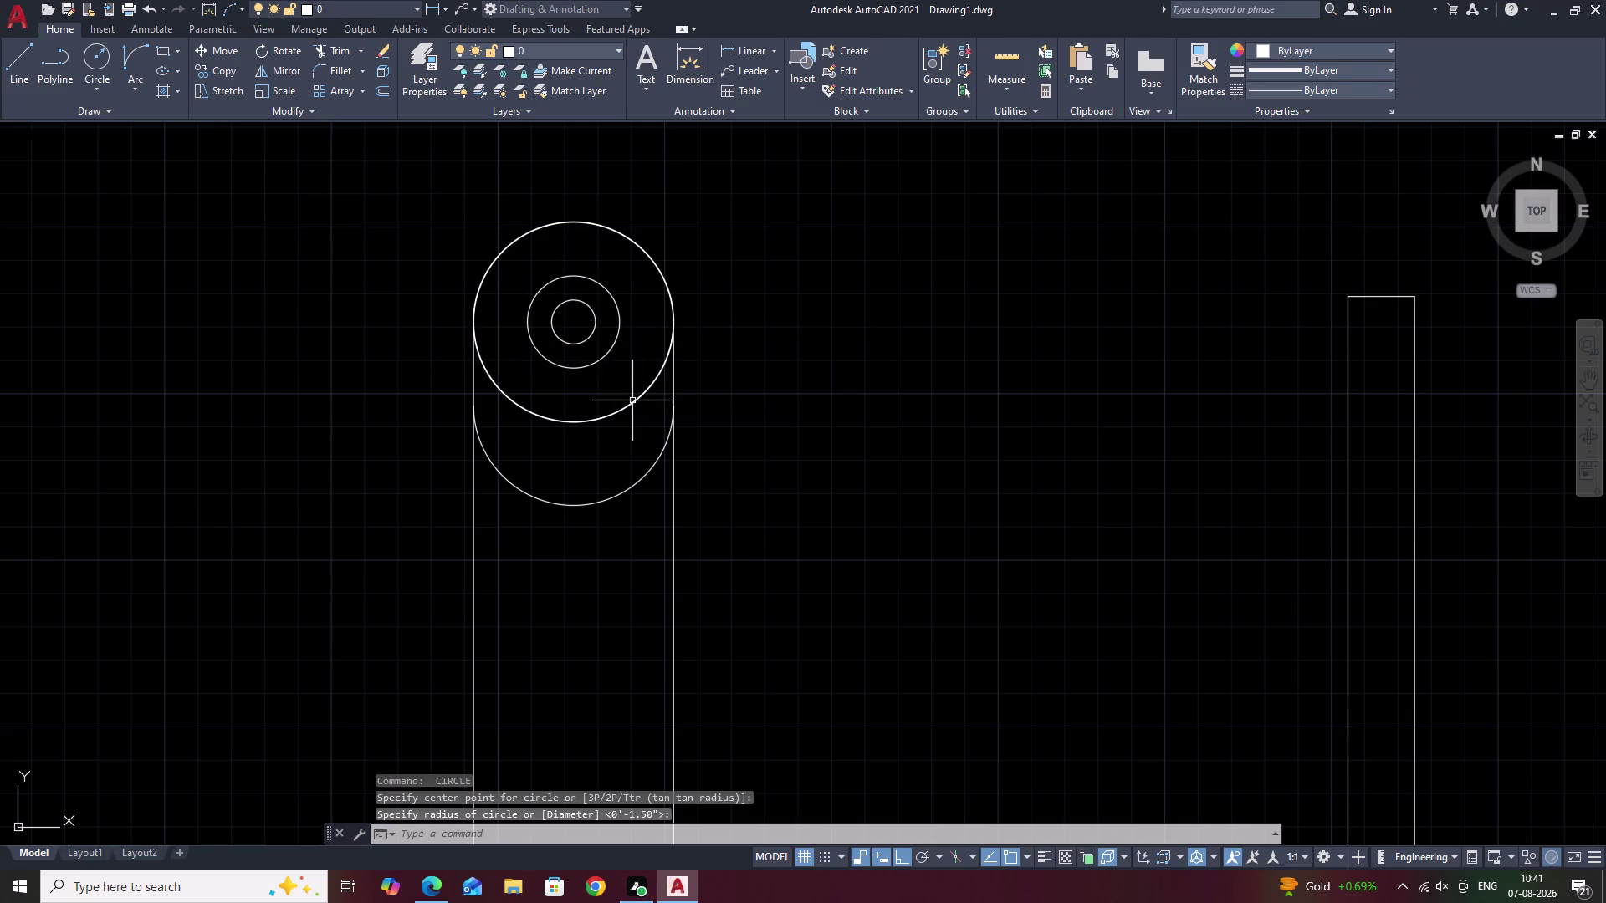
scroll(down, 3)
scroll(up, 3)
scroll(up, 3)
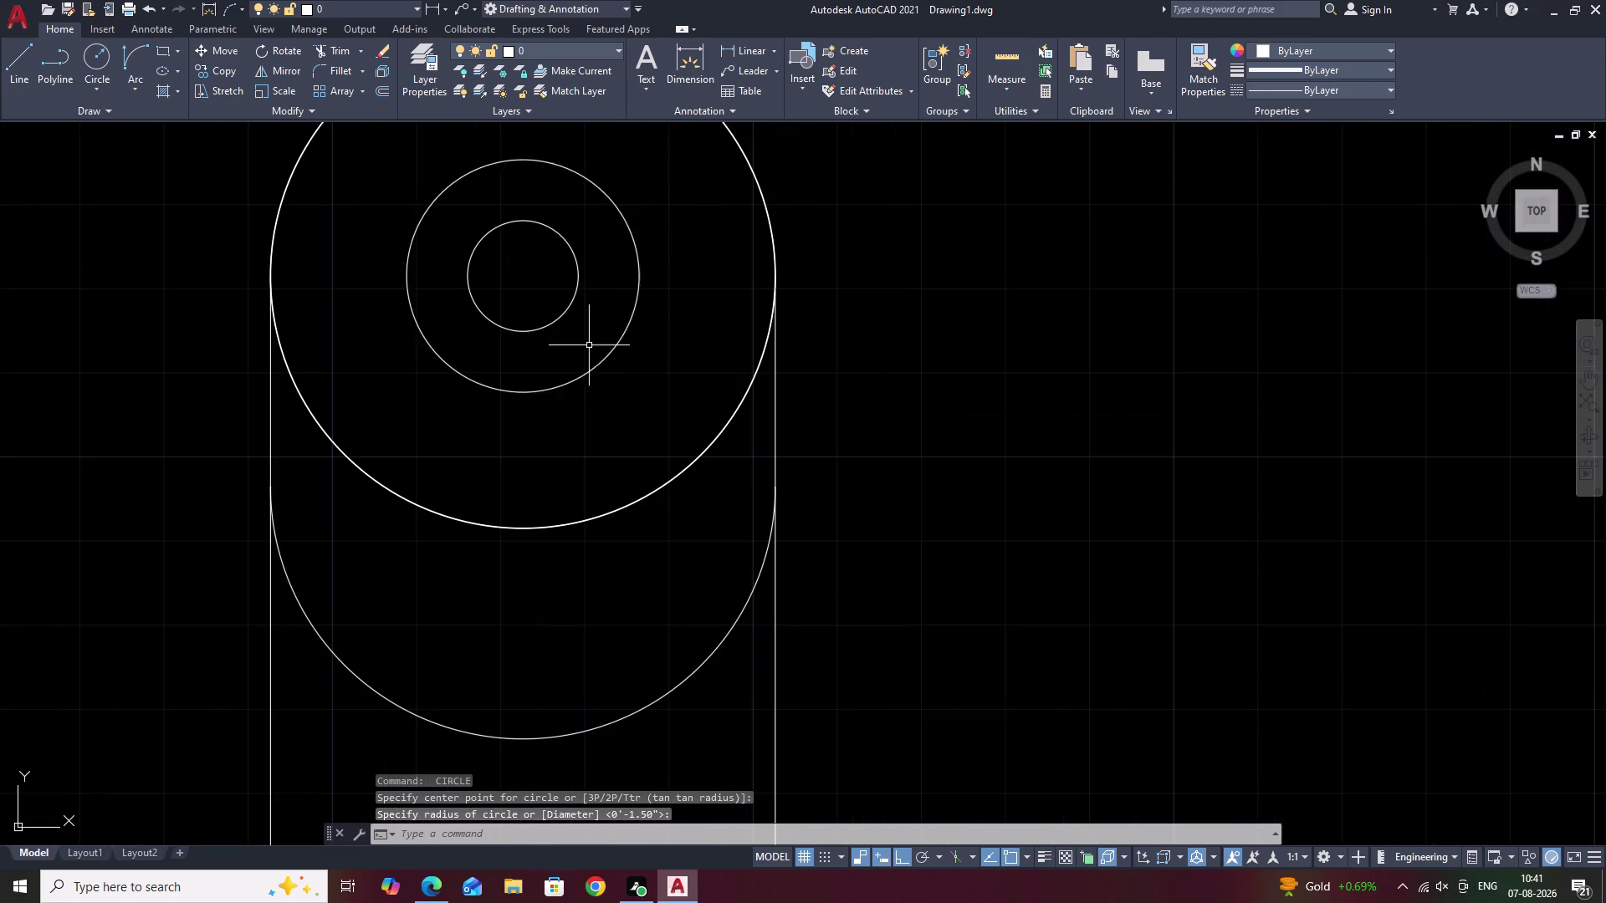
click(557, 526)
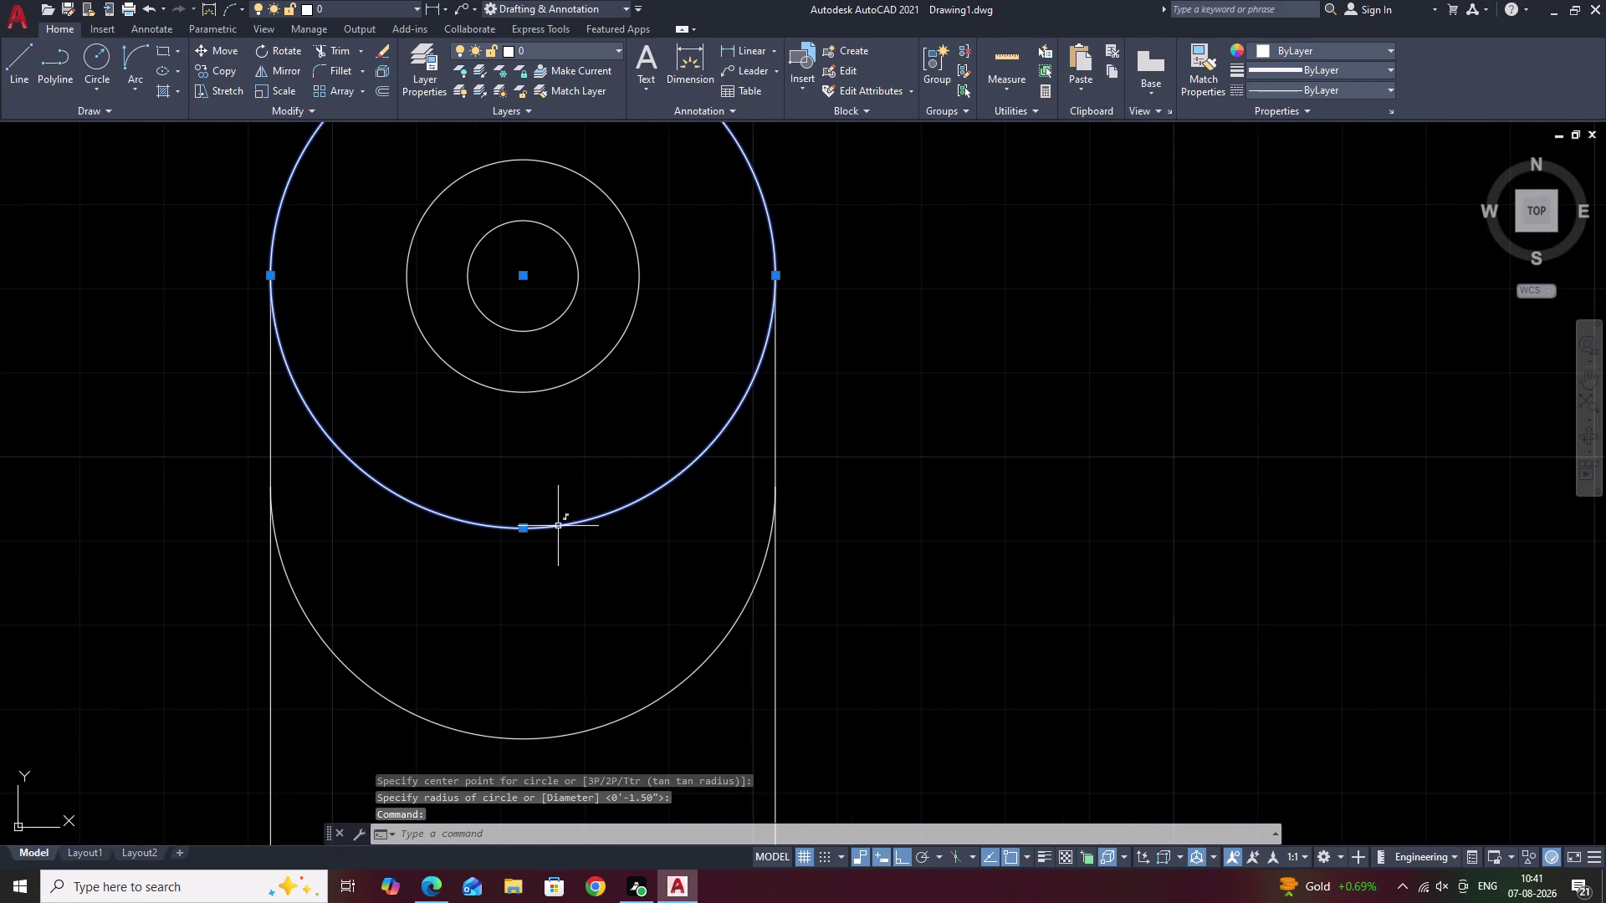
text(E)
key(space)
click(558, 526)
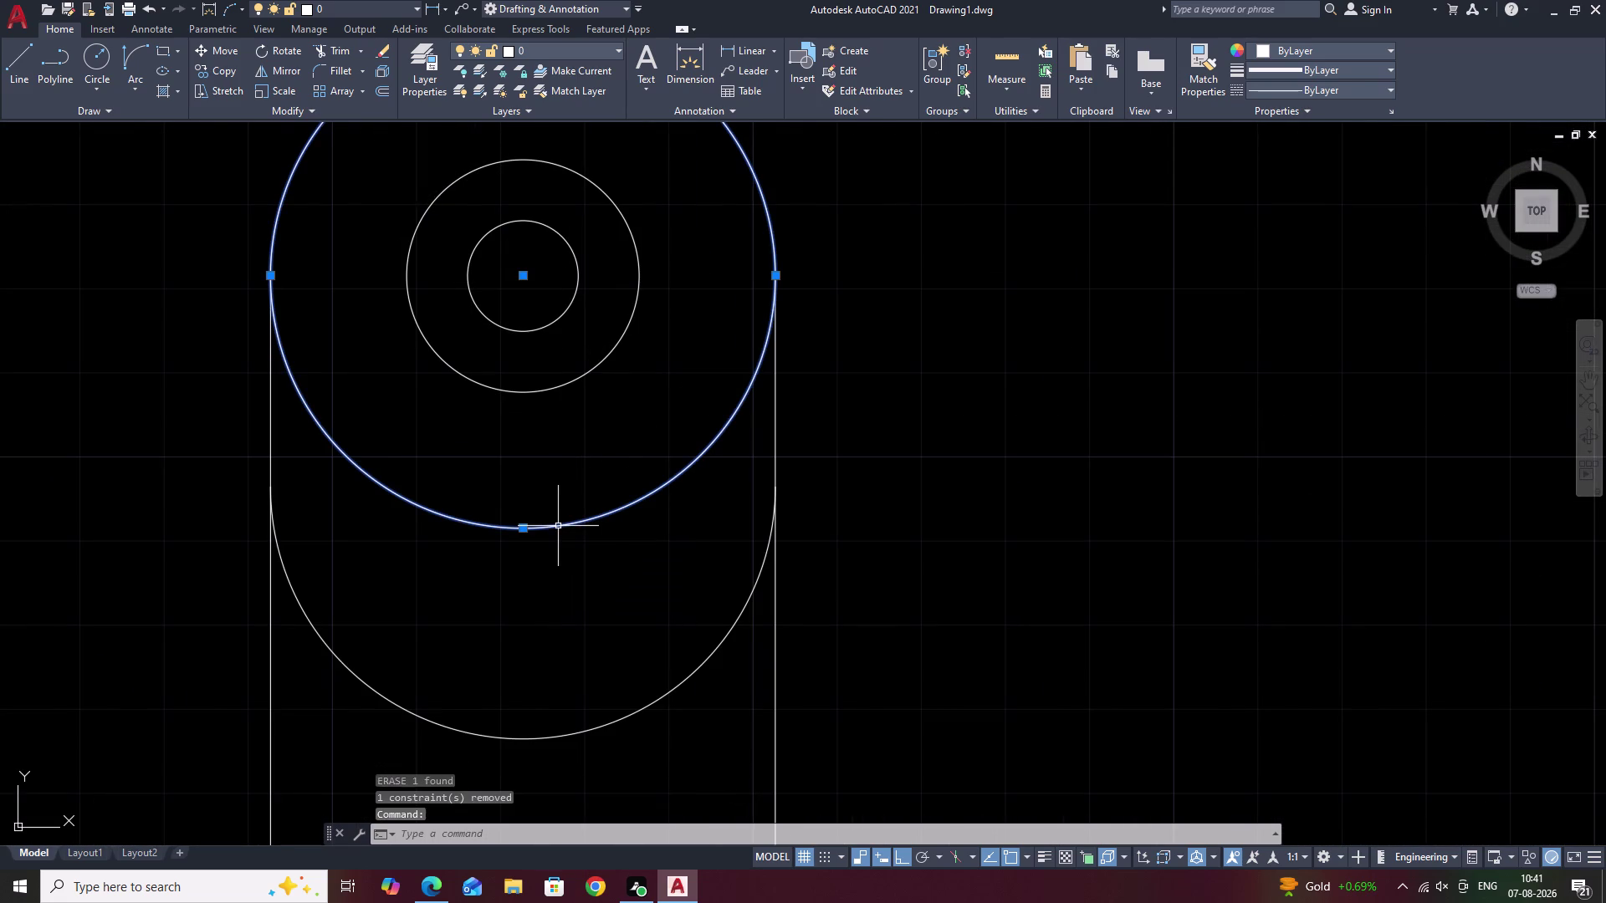
text(E)
key(space)
key(space)
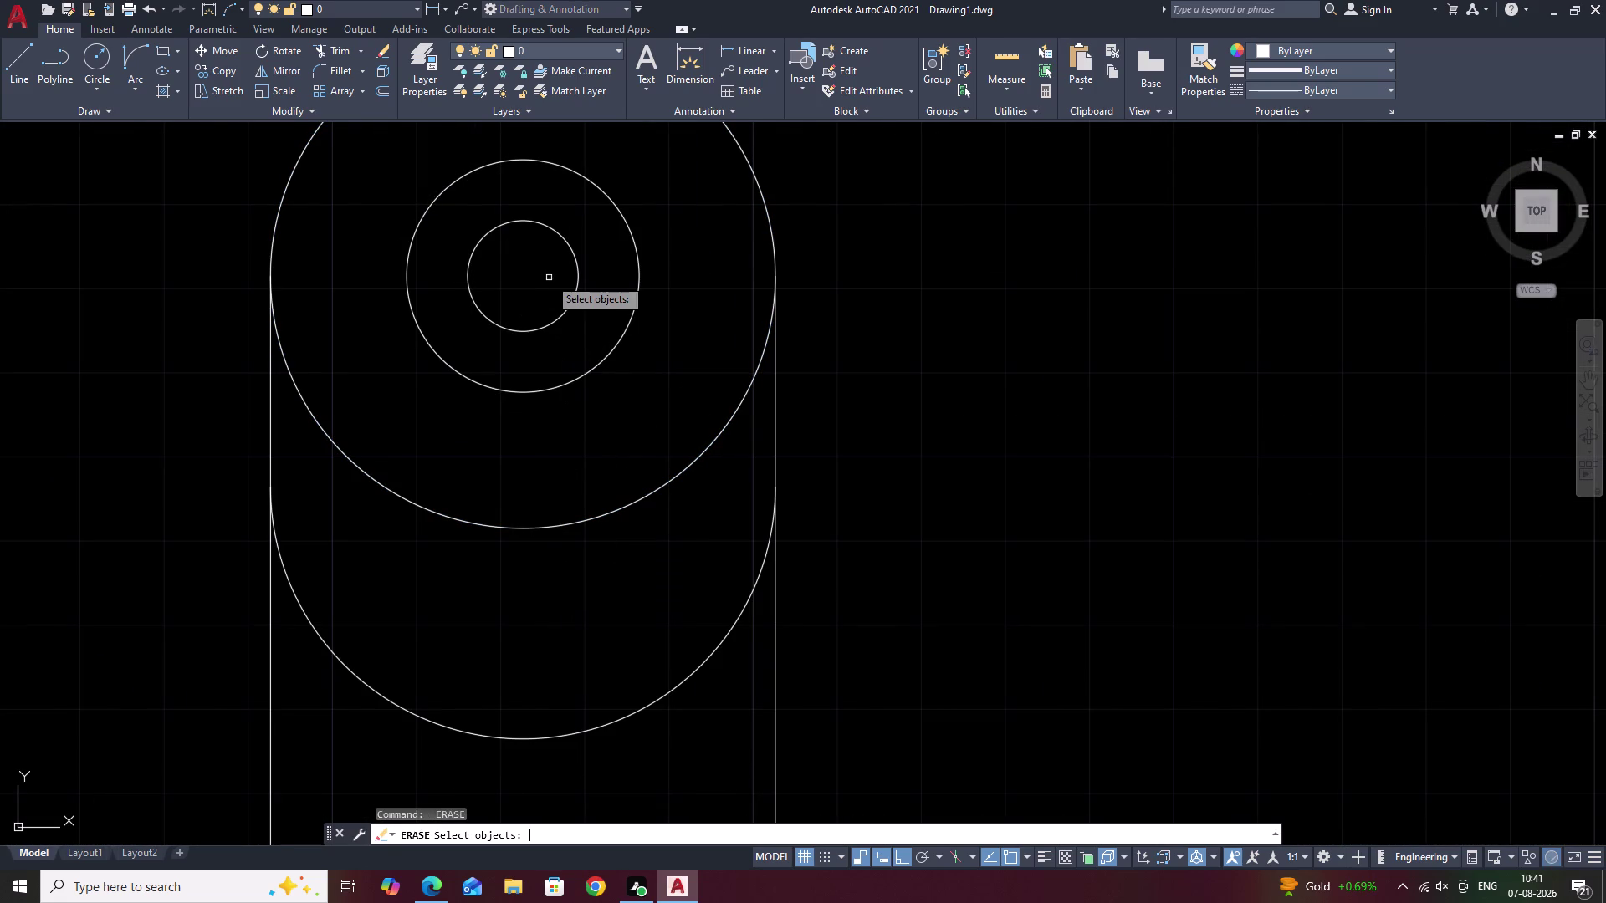
key(Escape)
Draw the third ring from the cap's centre, sized between the other circles.
click(99, 68)
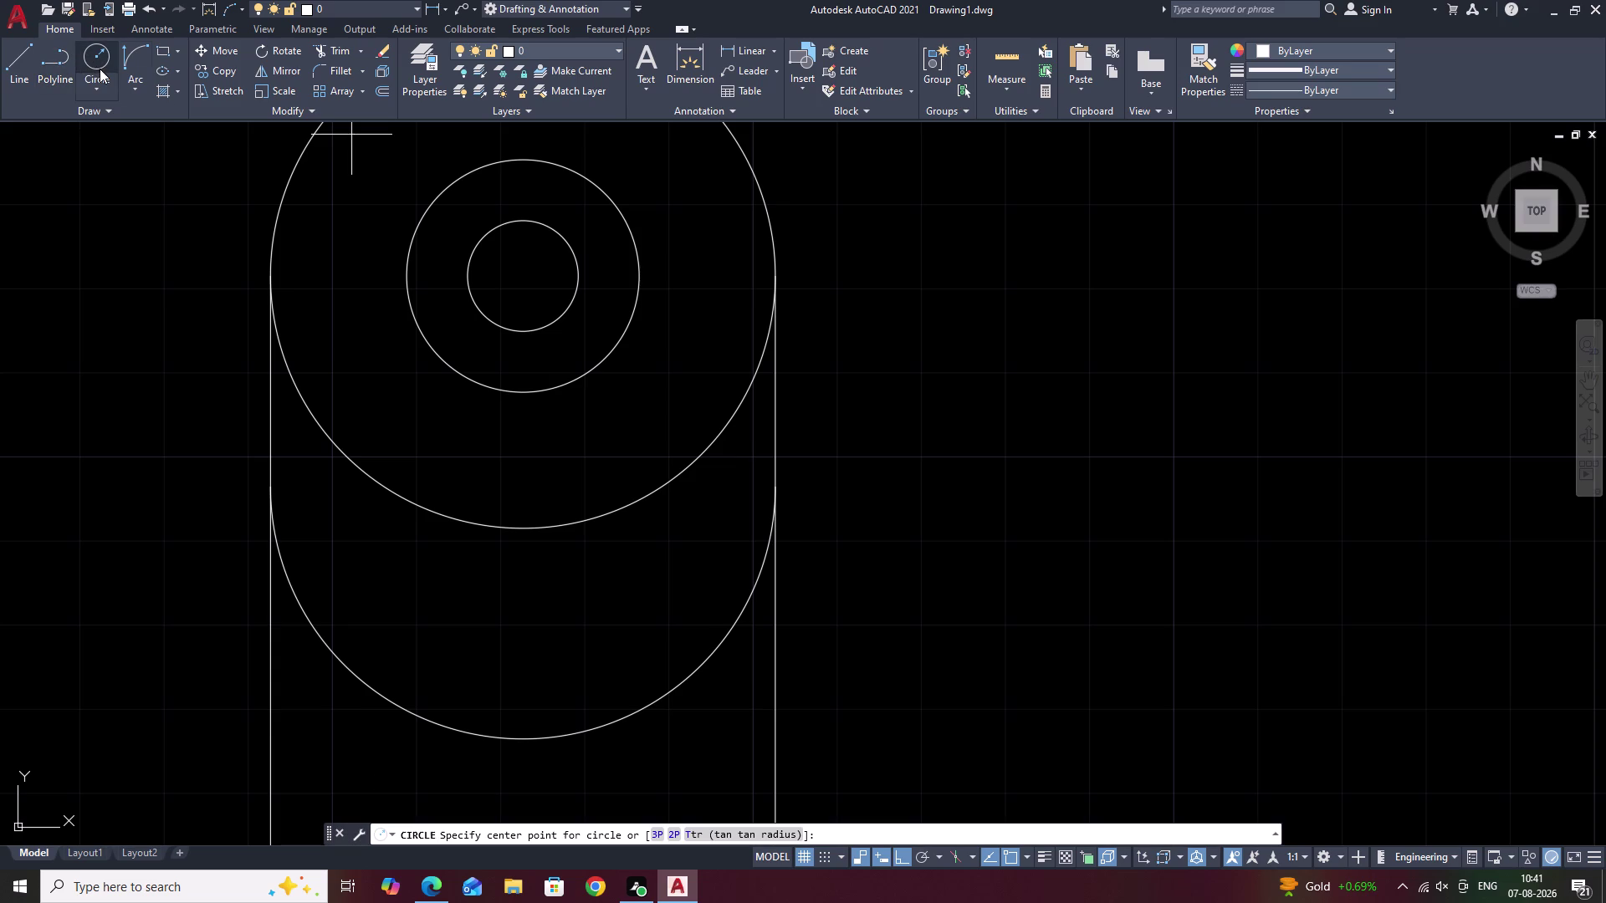
click(522, 274)
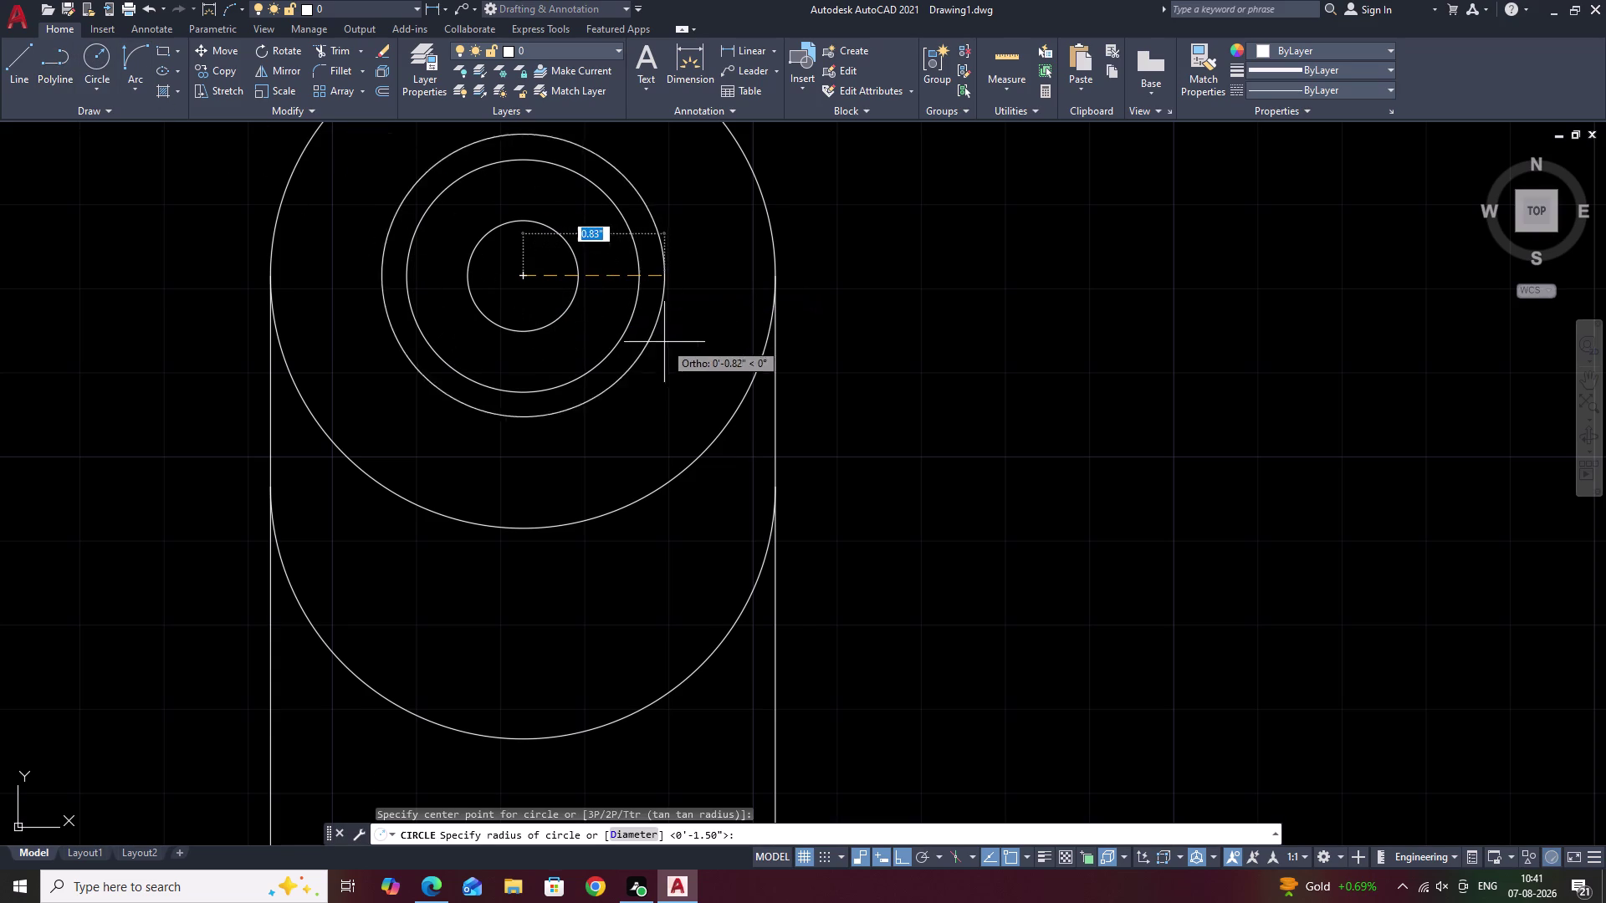
click(718, 358)
scroll(down, 3)
middle_drag(748, 354, 741, 264)
scroll(down, 3)
middle_drag(772, 288, 616, 375)
key(Escape)
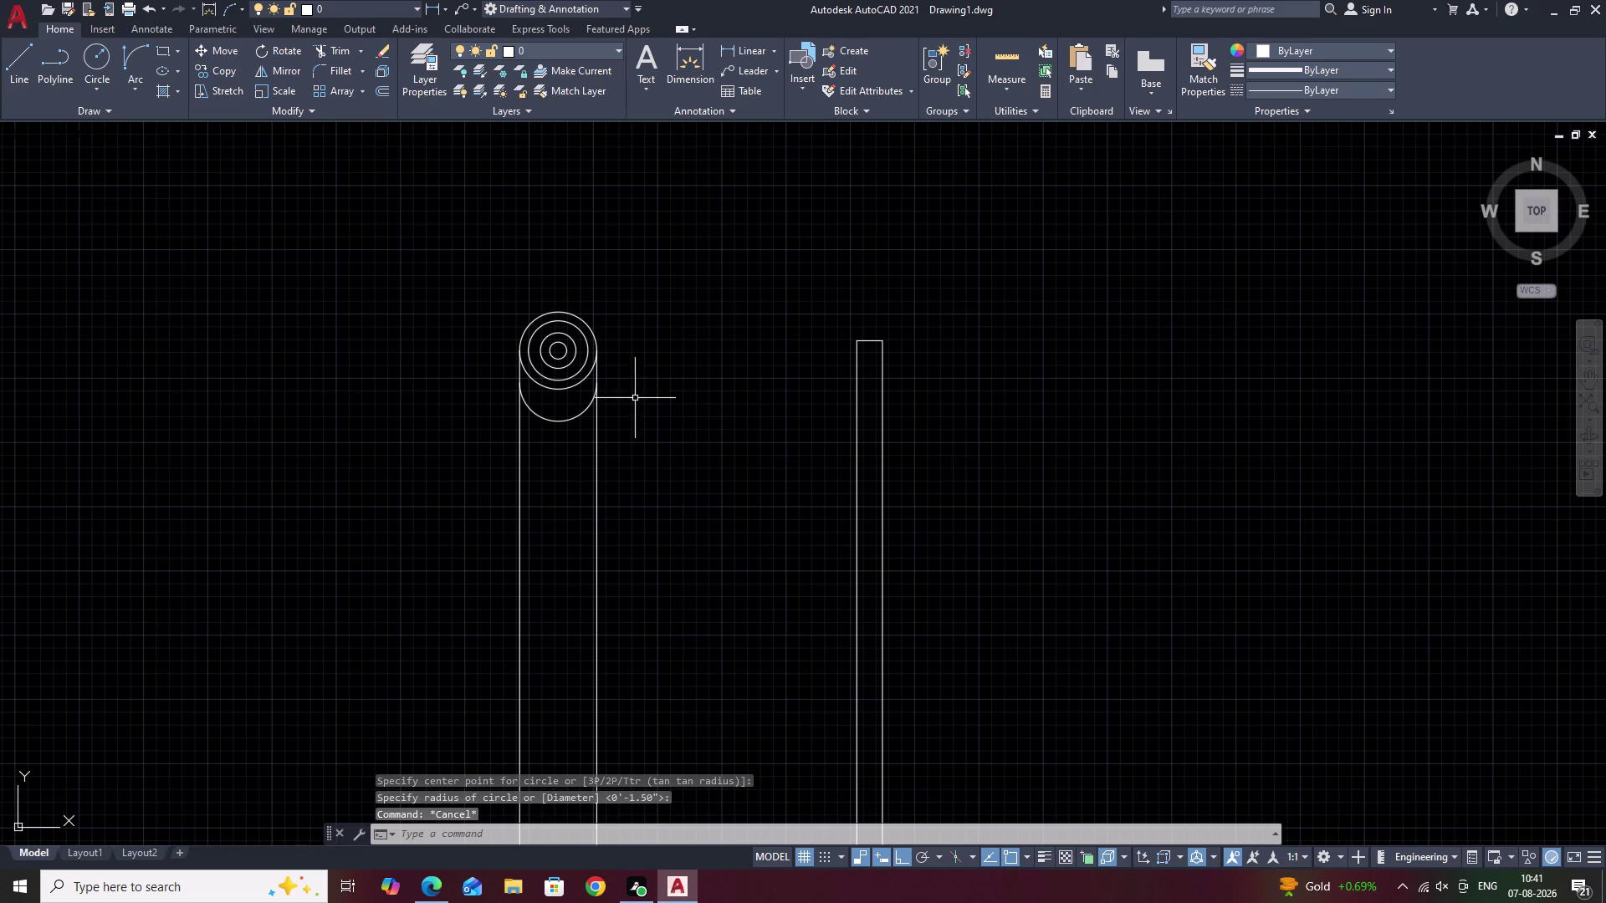
middle_drag(635, 410, 640, 366)
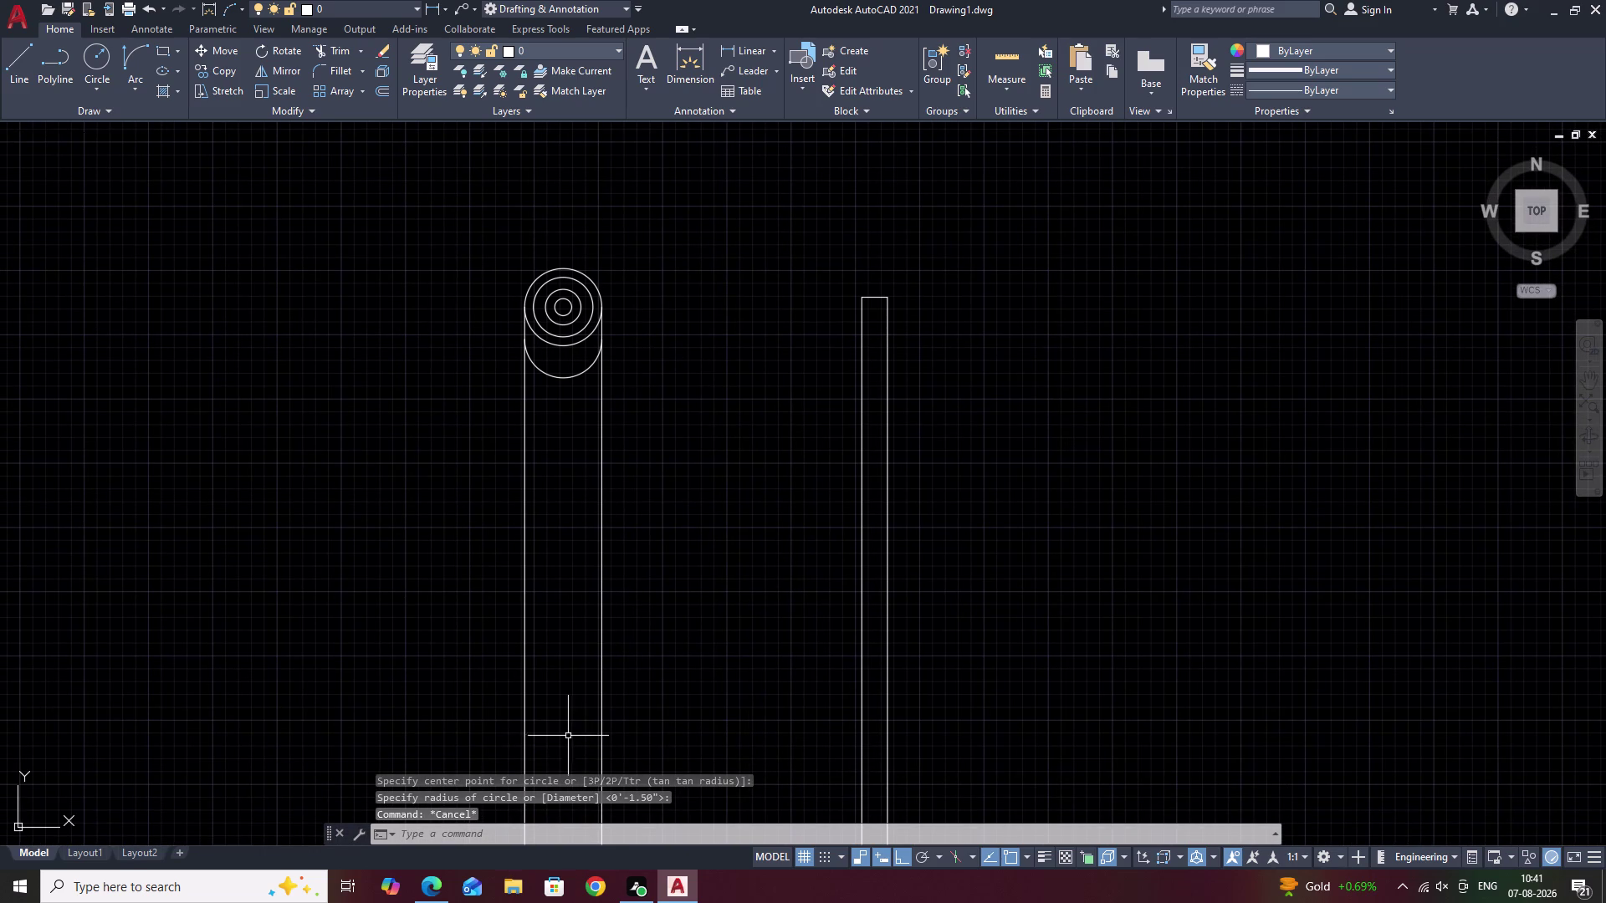
scroll(up, 3)
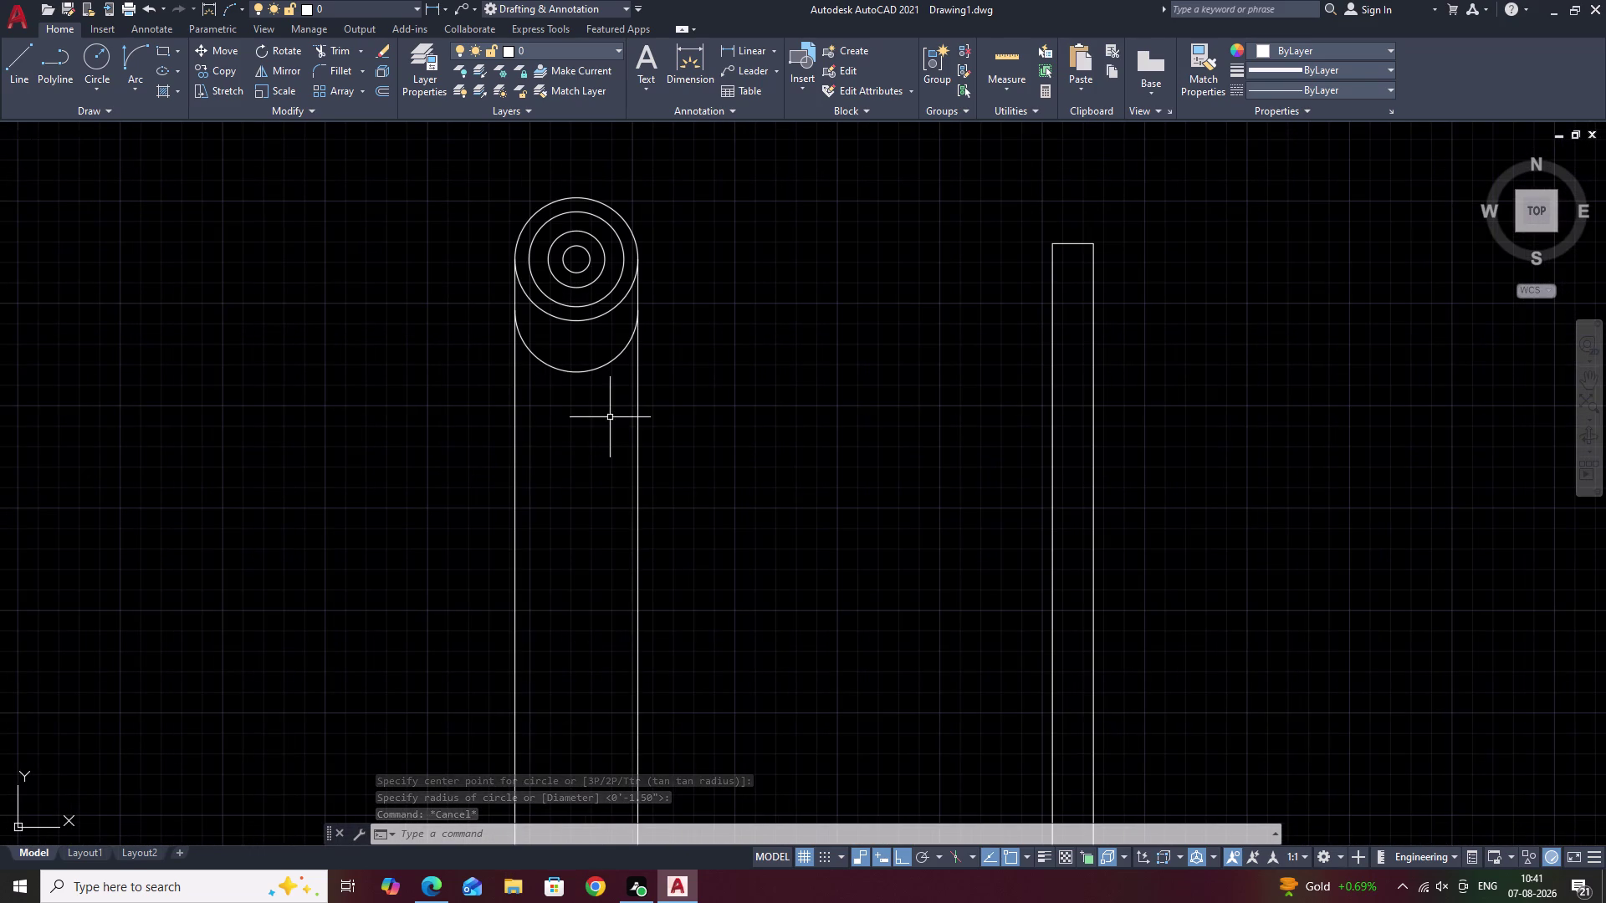
Draw a horizontal line across the post between its left and right edges.
text(L)
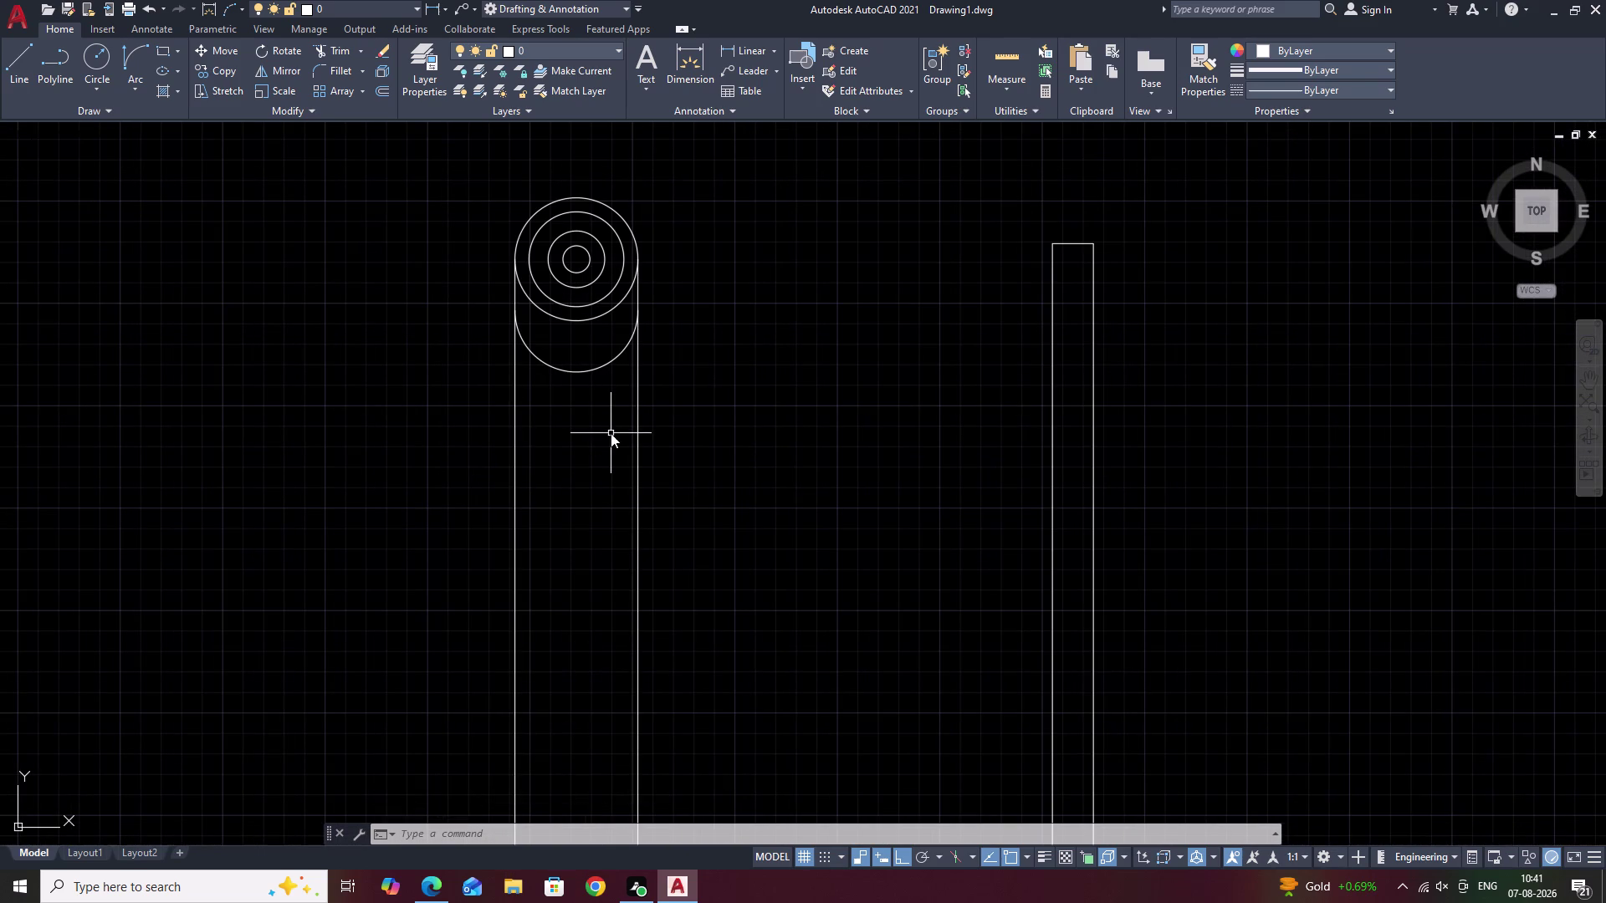
key(space)
click(513, 366)
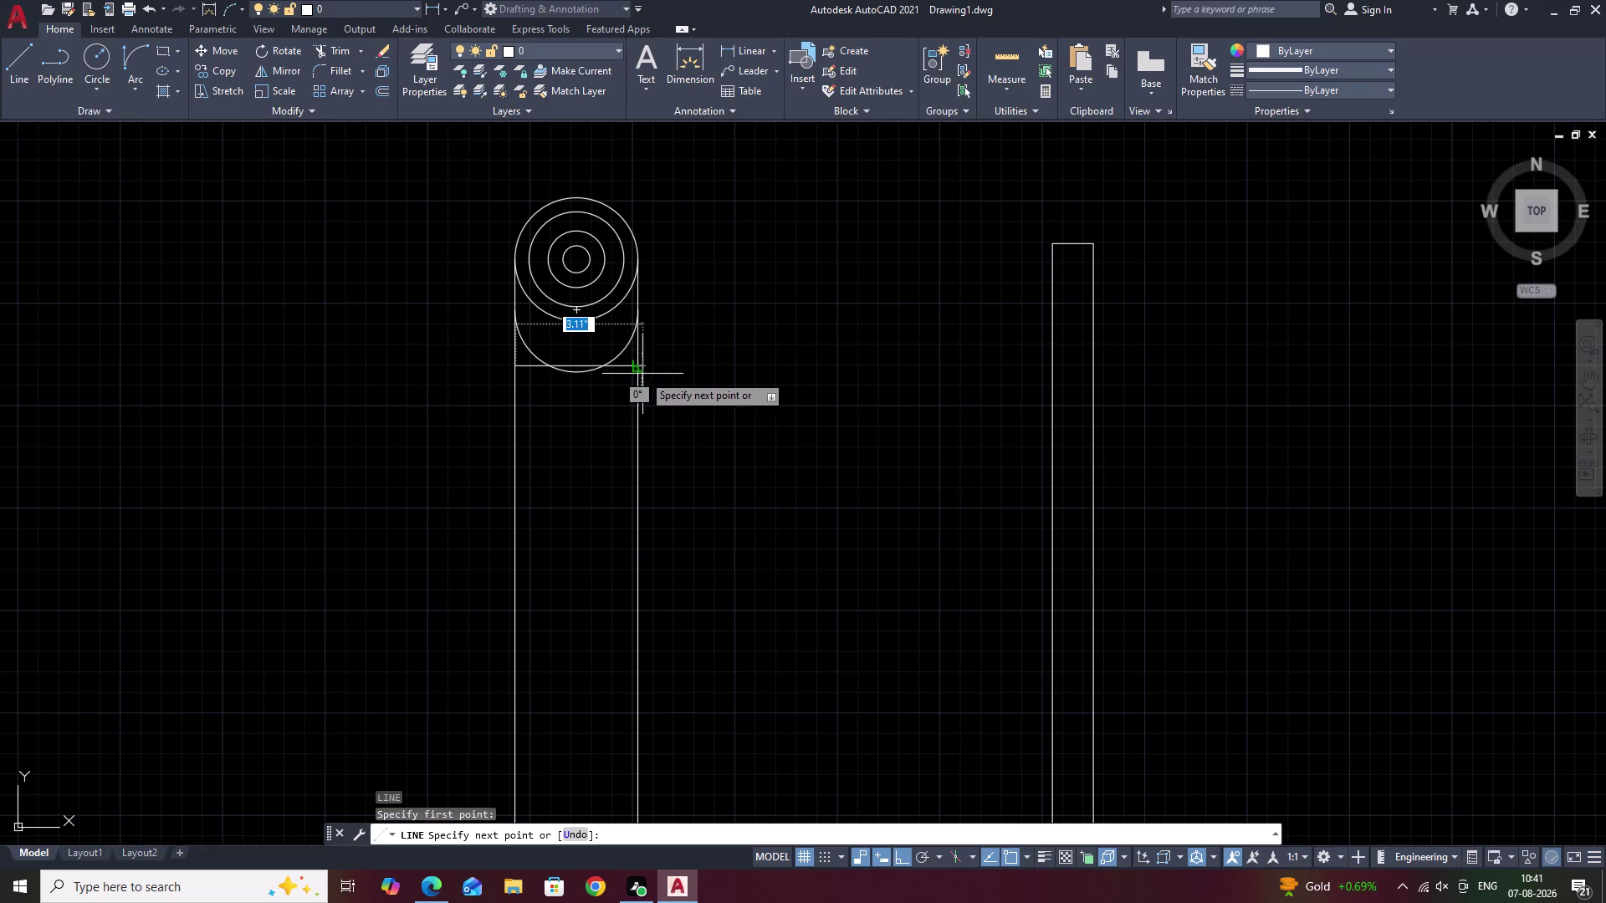
click(644, 367)
key(Escape)
Trim the lower circle's bottom, right and left arcs away at the line.
text(T)
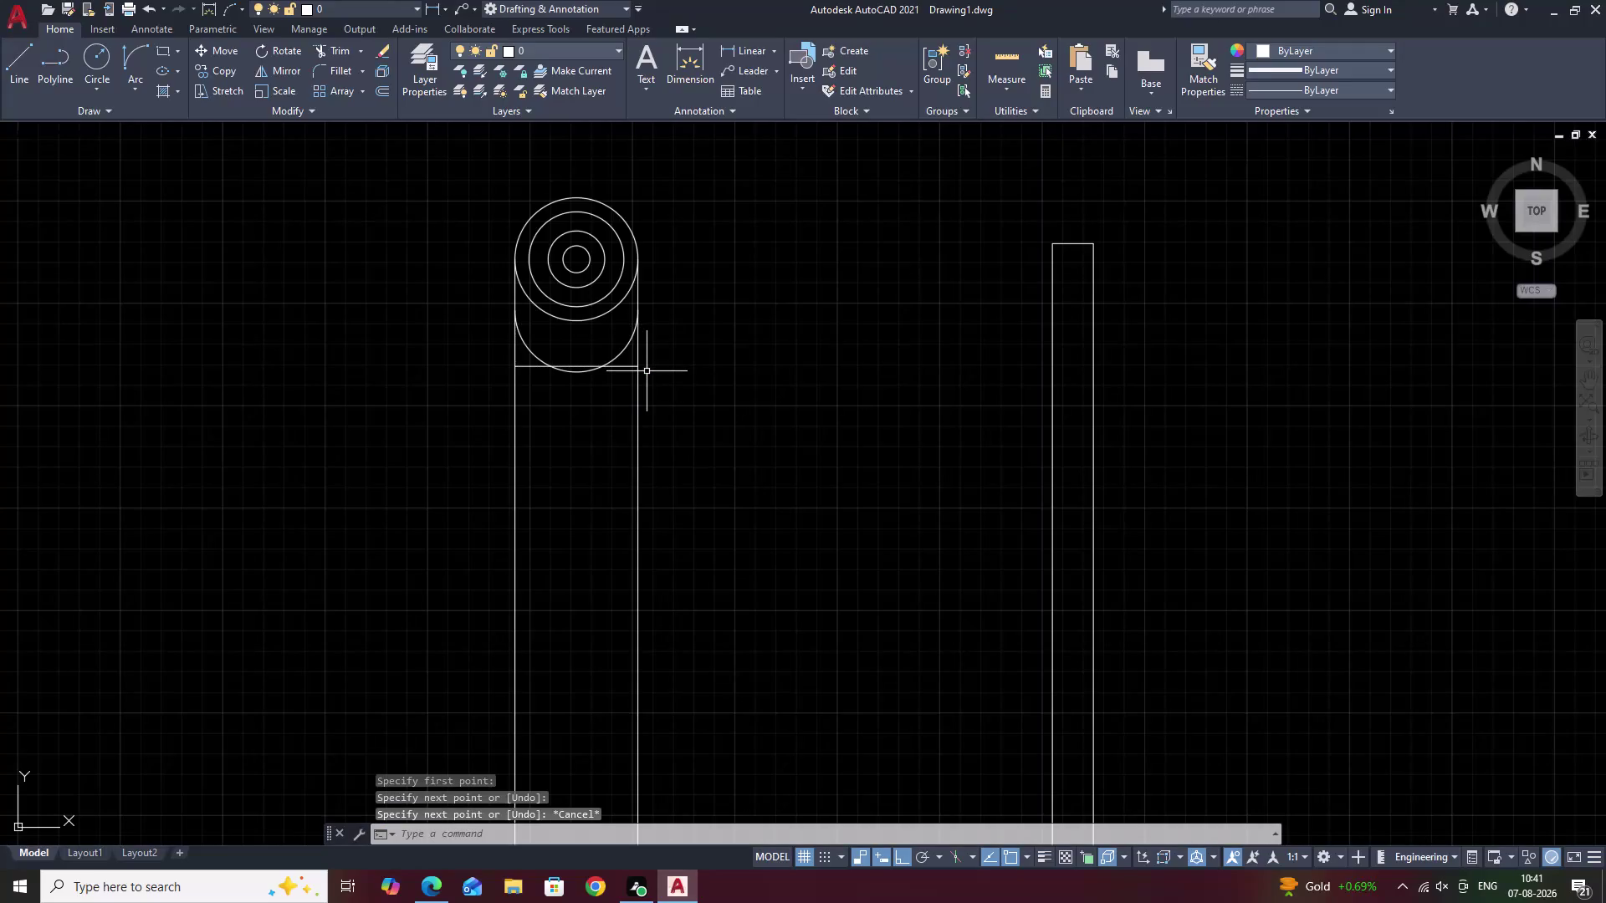
text(R)
key(space)
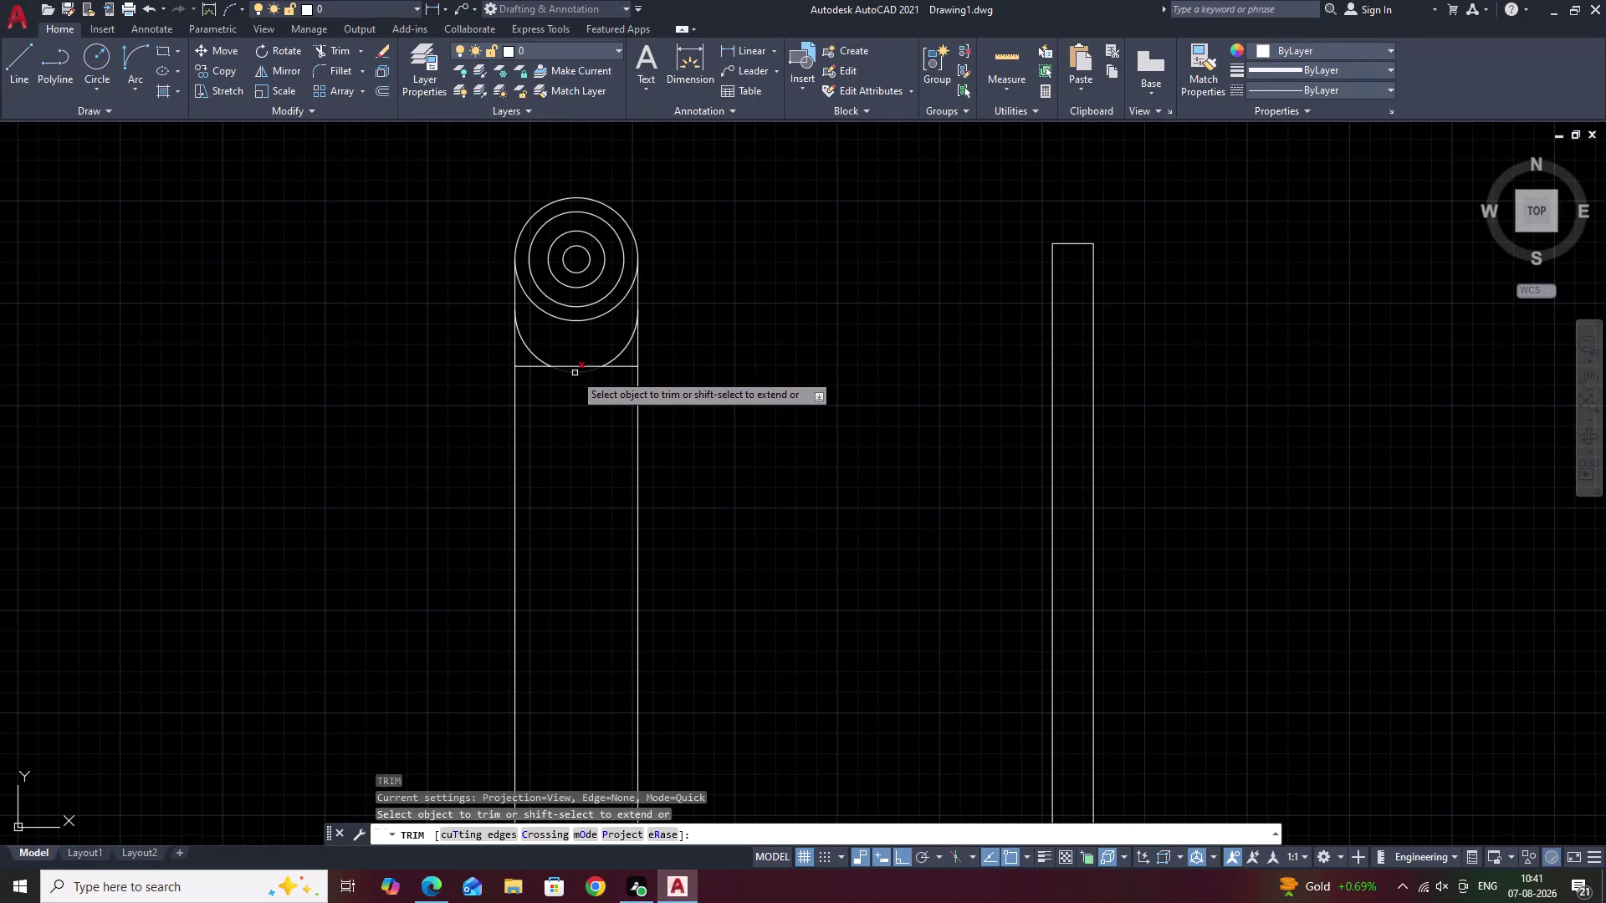
click(589, 371)
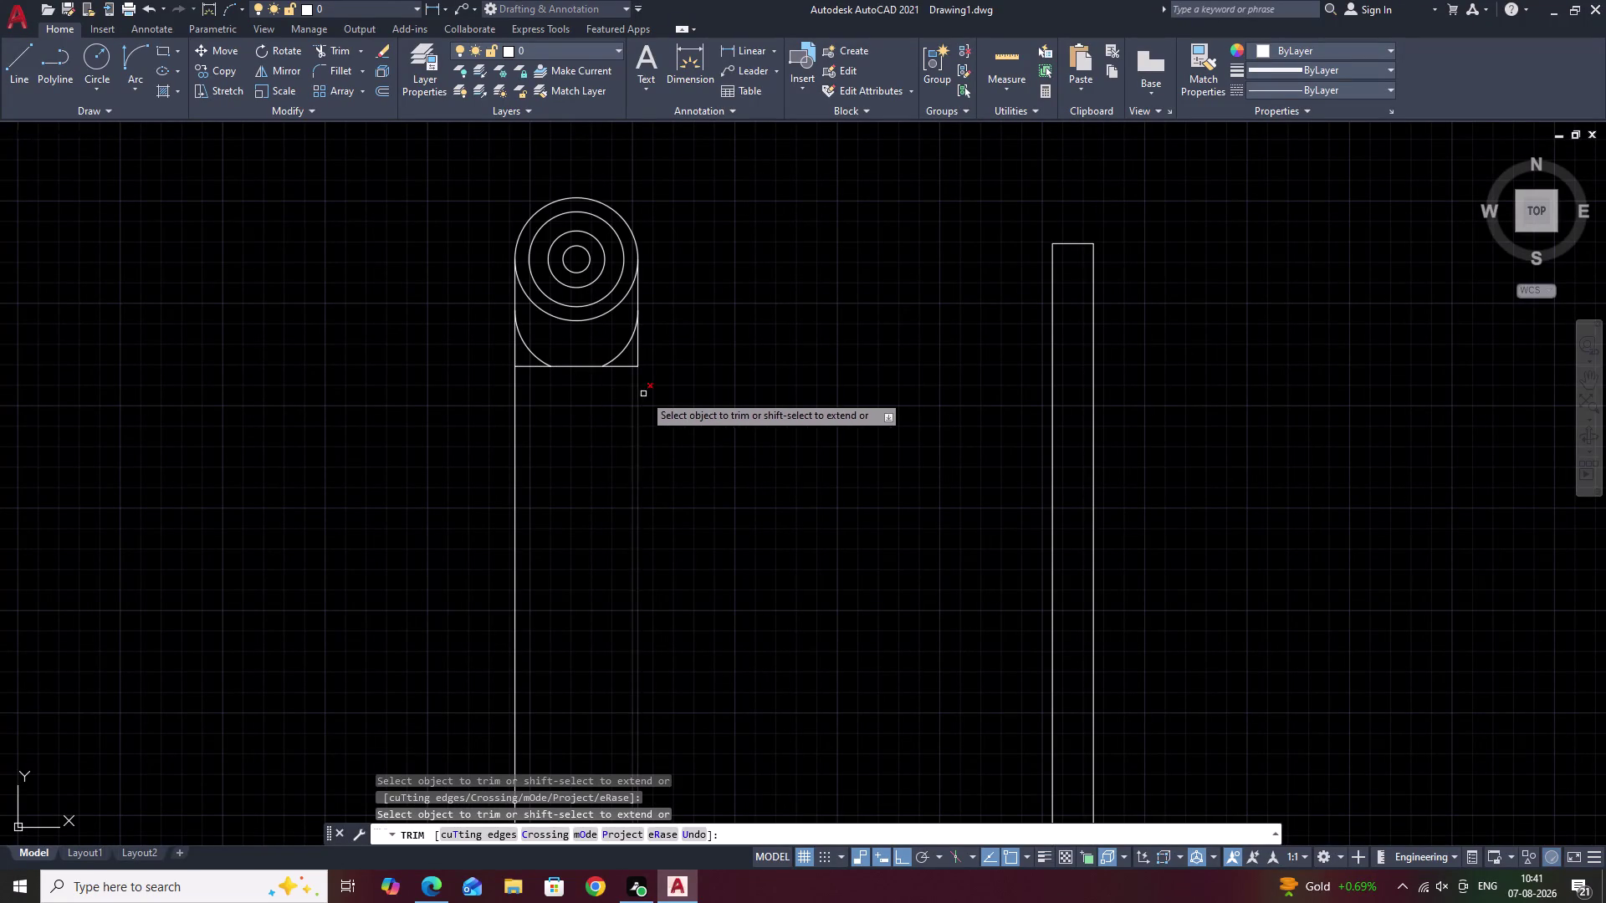
click(618, 354)
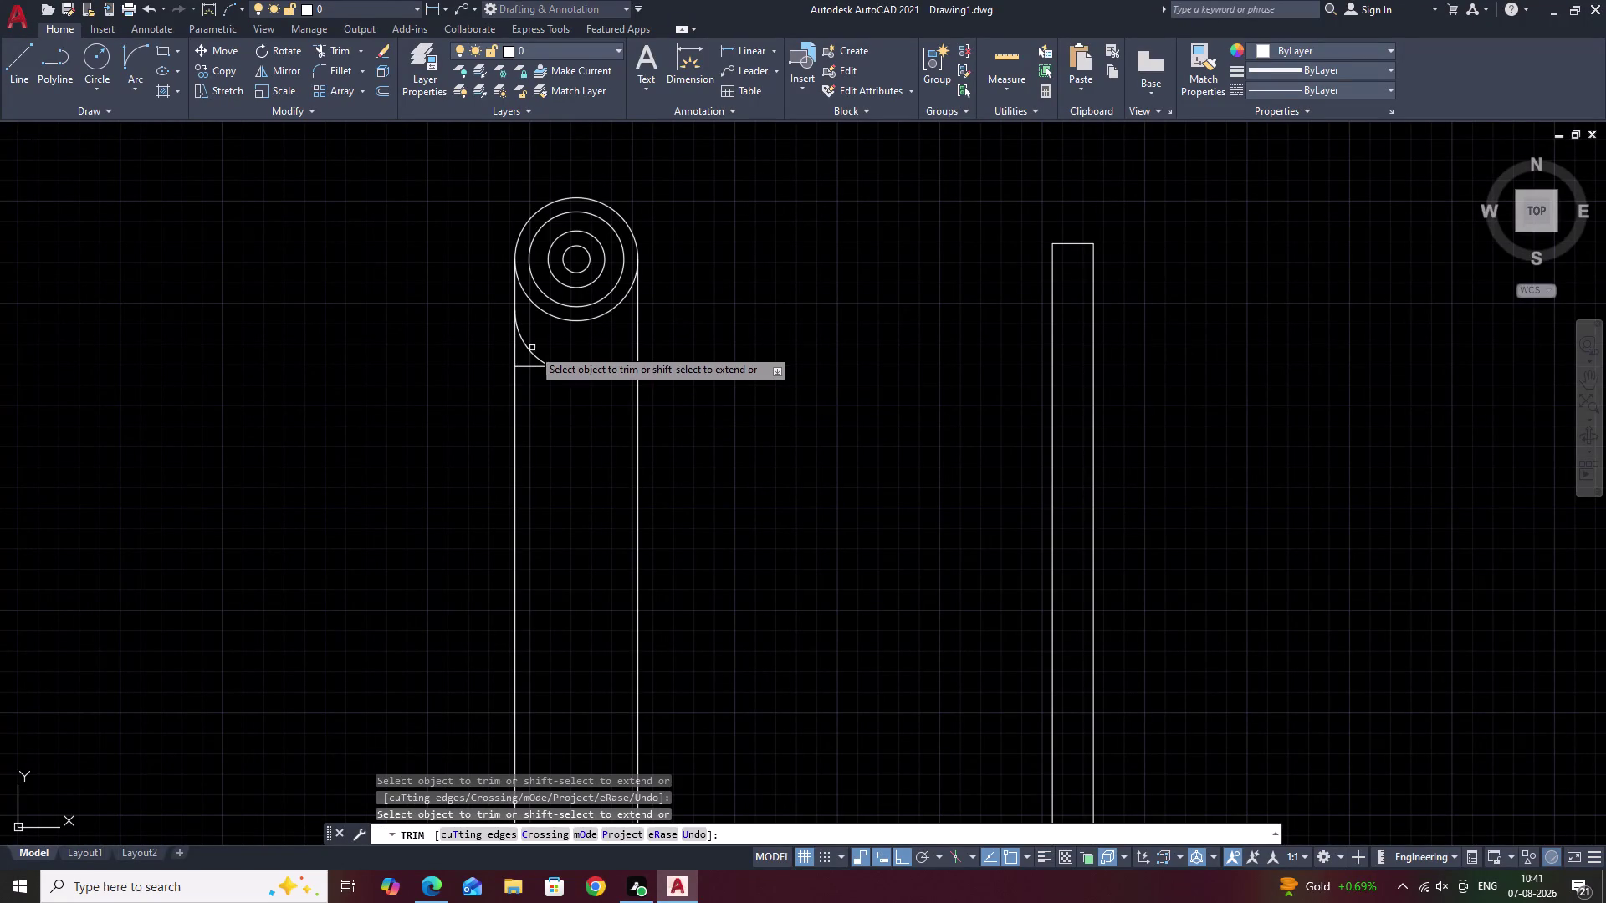
click(531, 351)
scroll(down, 3)
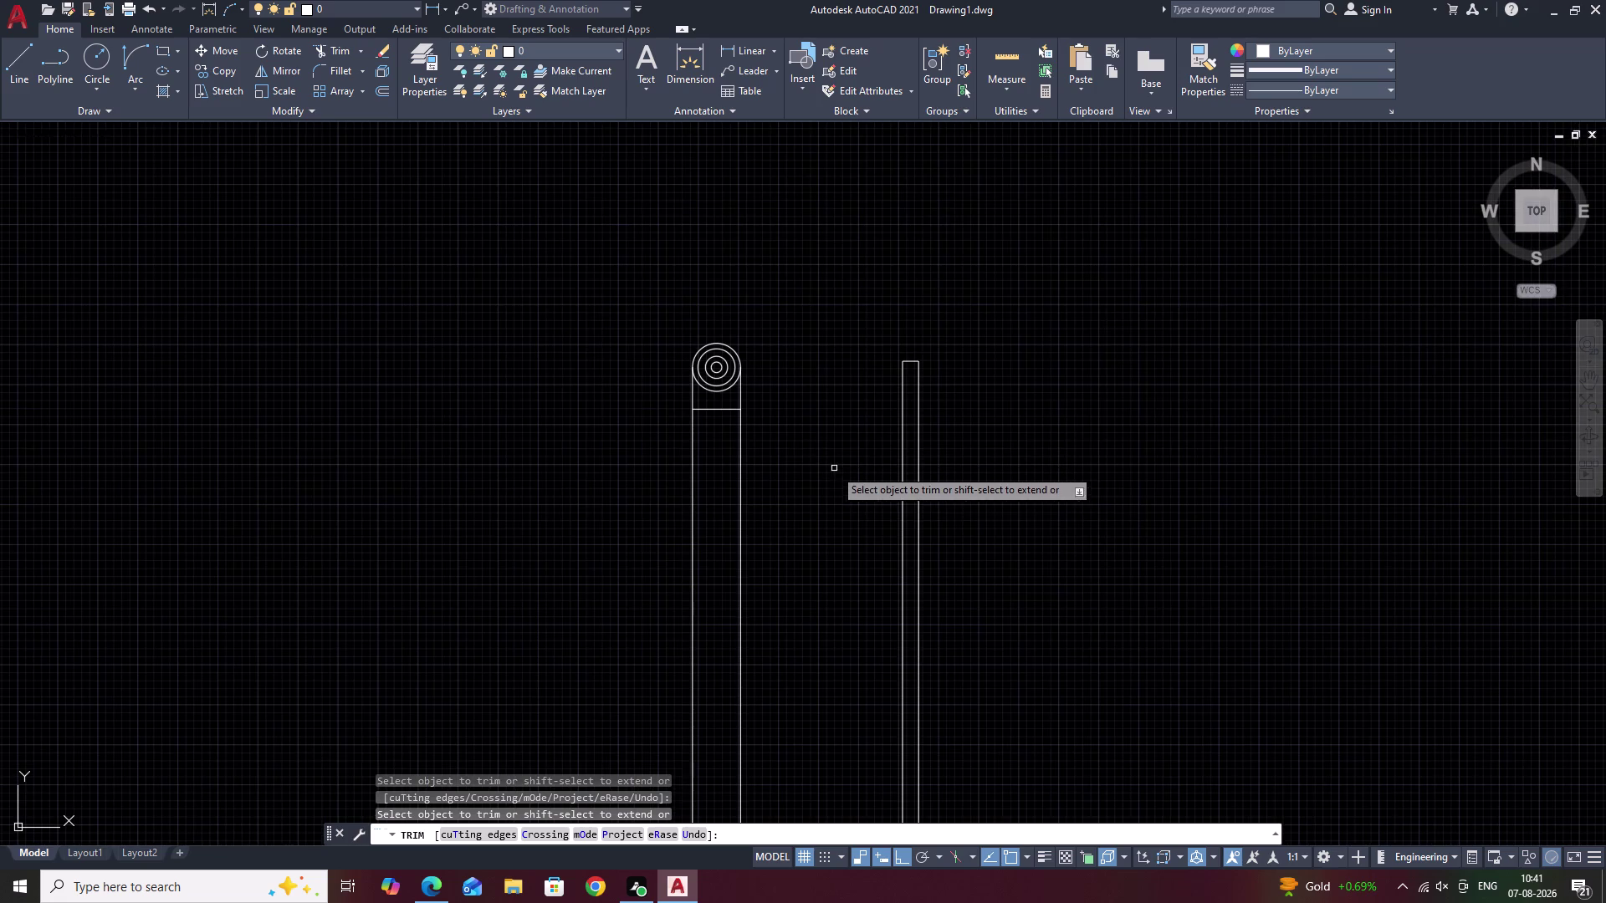
middle_drag(833, 481, 823, 425)
scroll(down, 3)
scroll(down, 3)
scroll(up, 3)
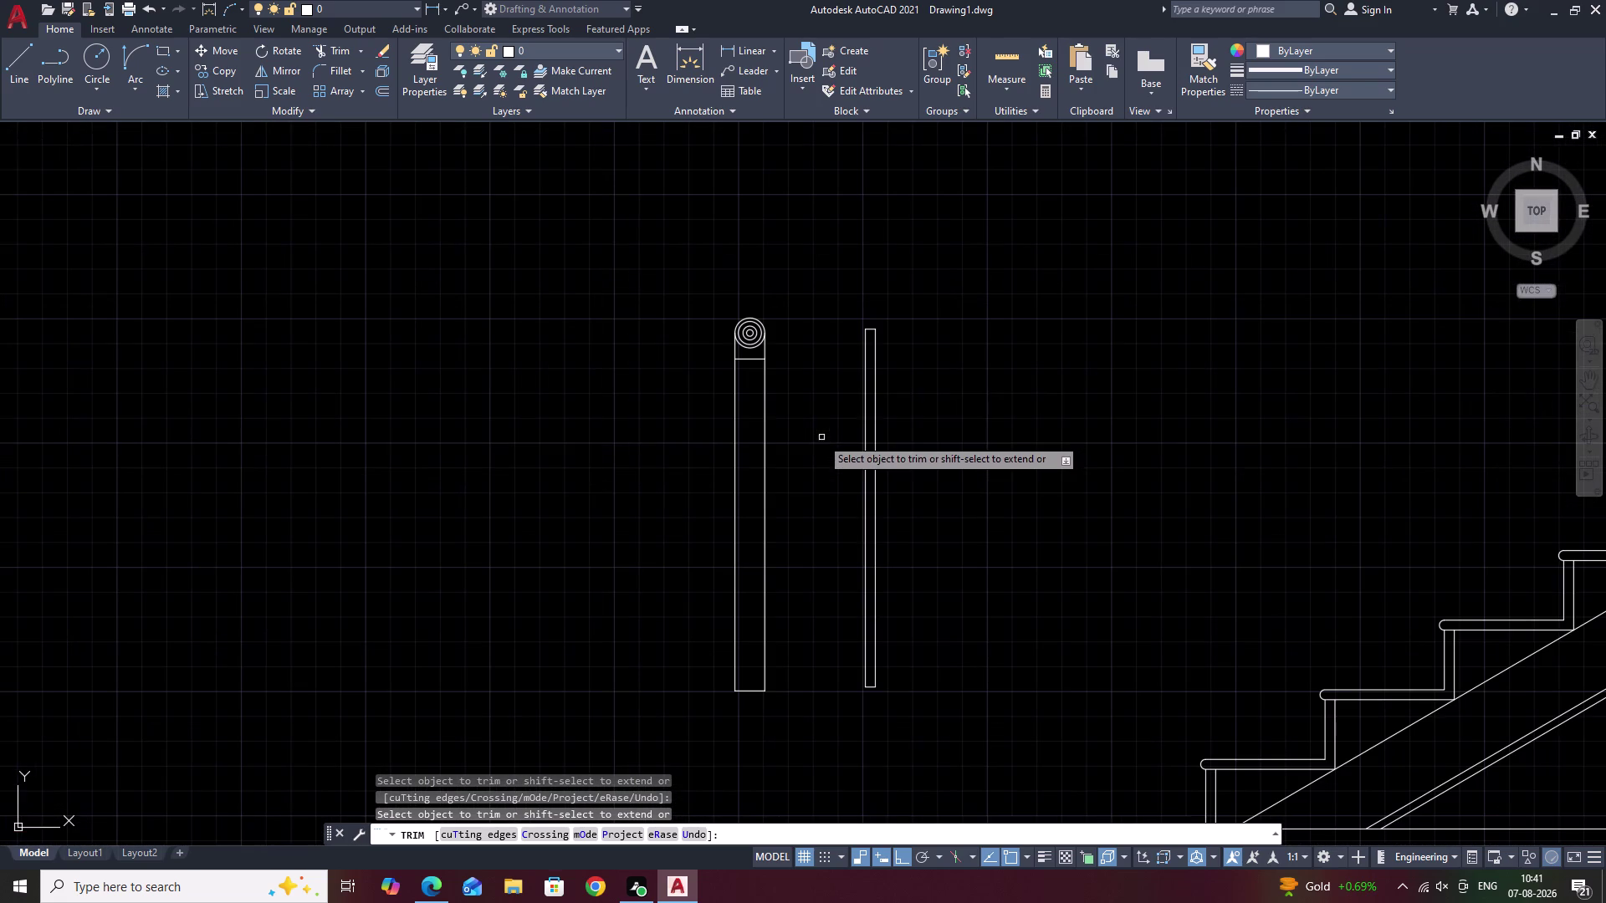
scroll(up, 3)
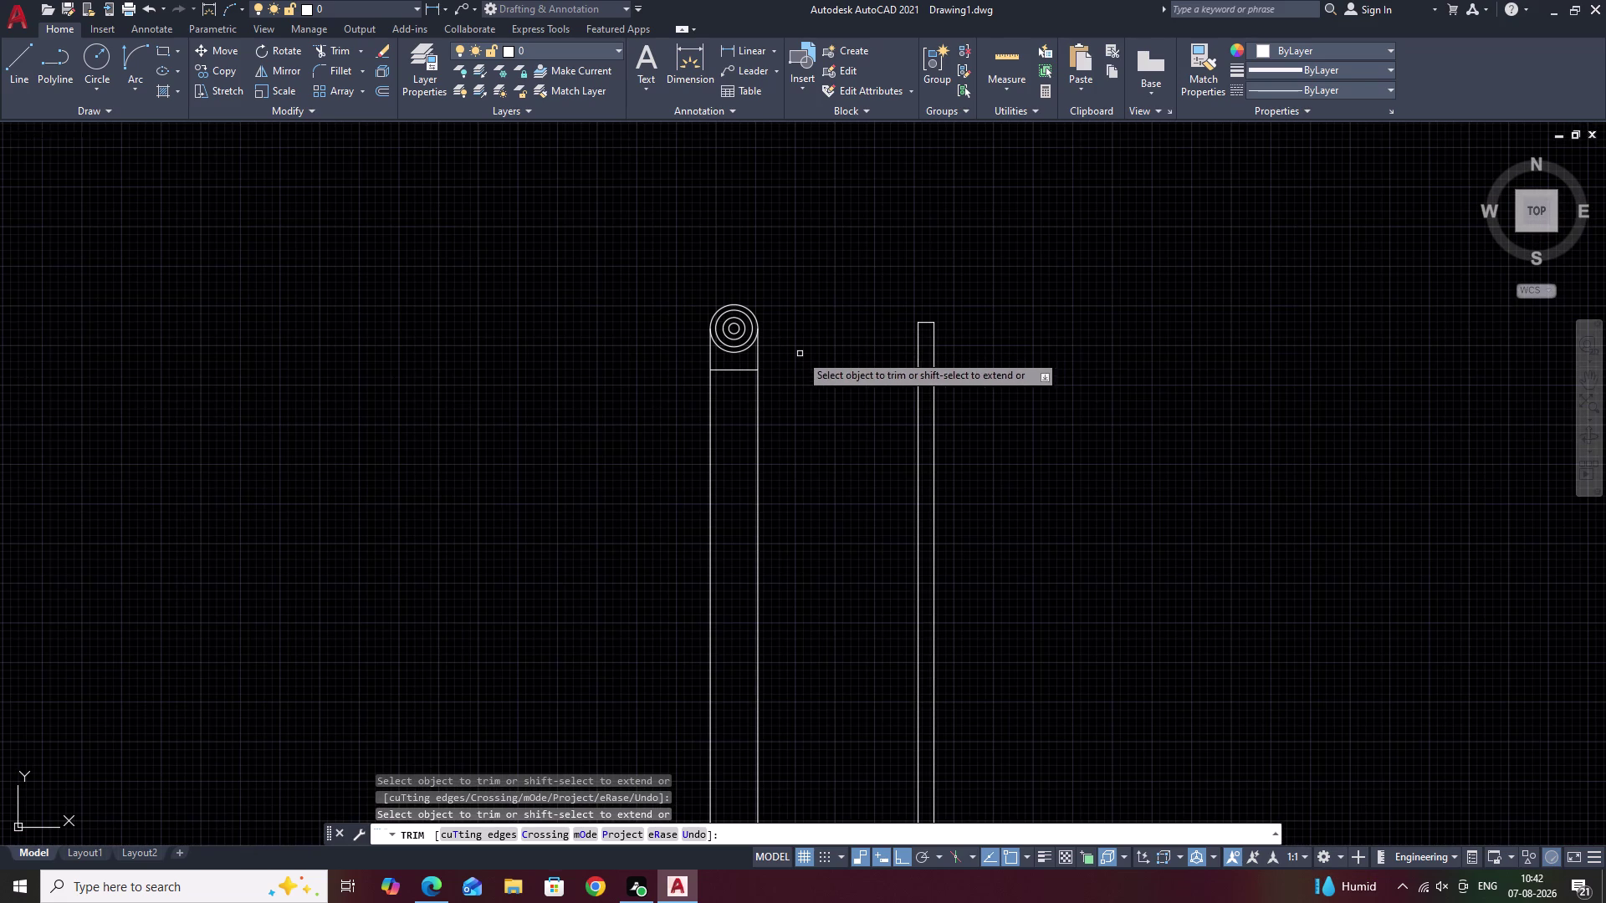
middle_drag(800, 353, 749, 408)
text(L)
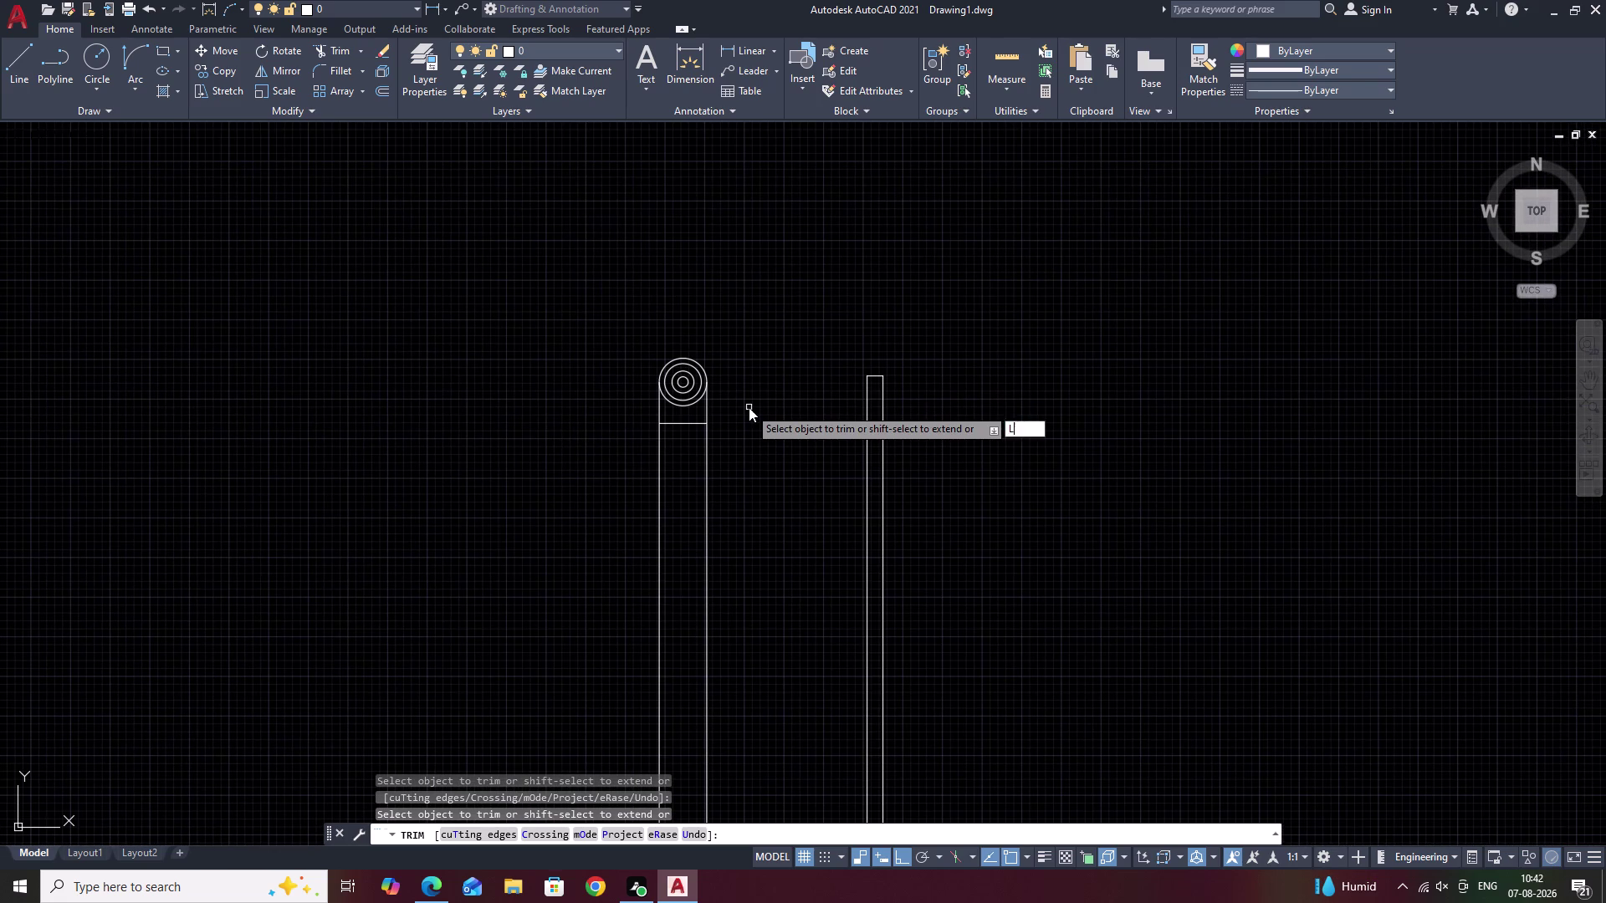
key(space)
key(Escape)
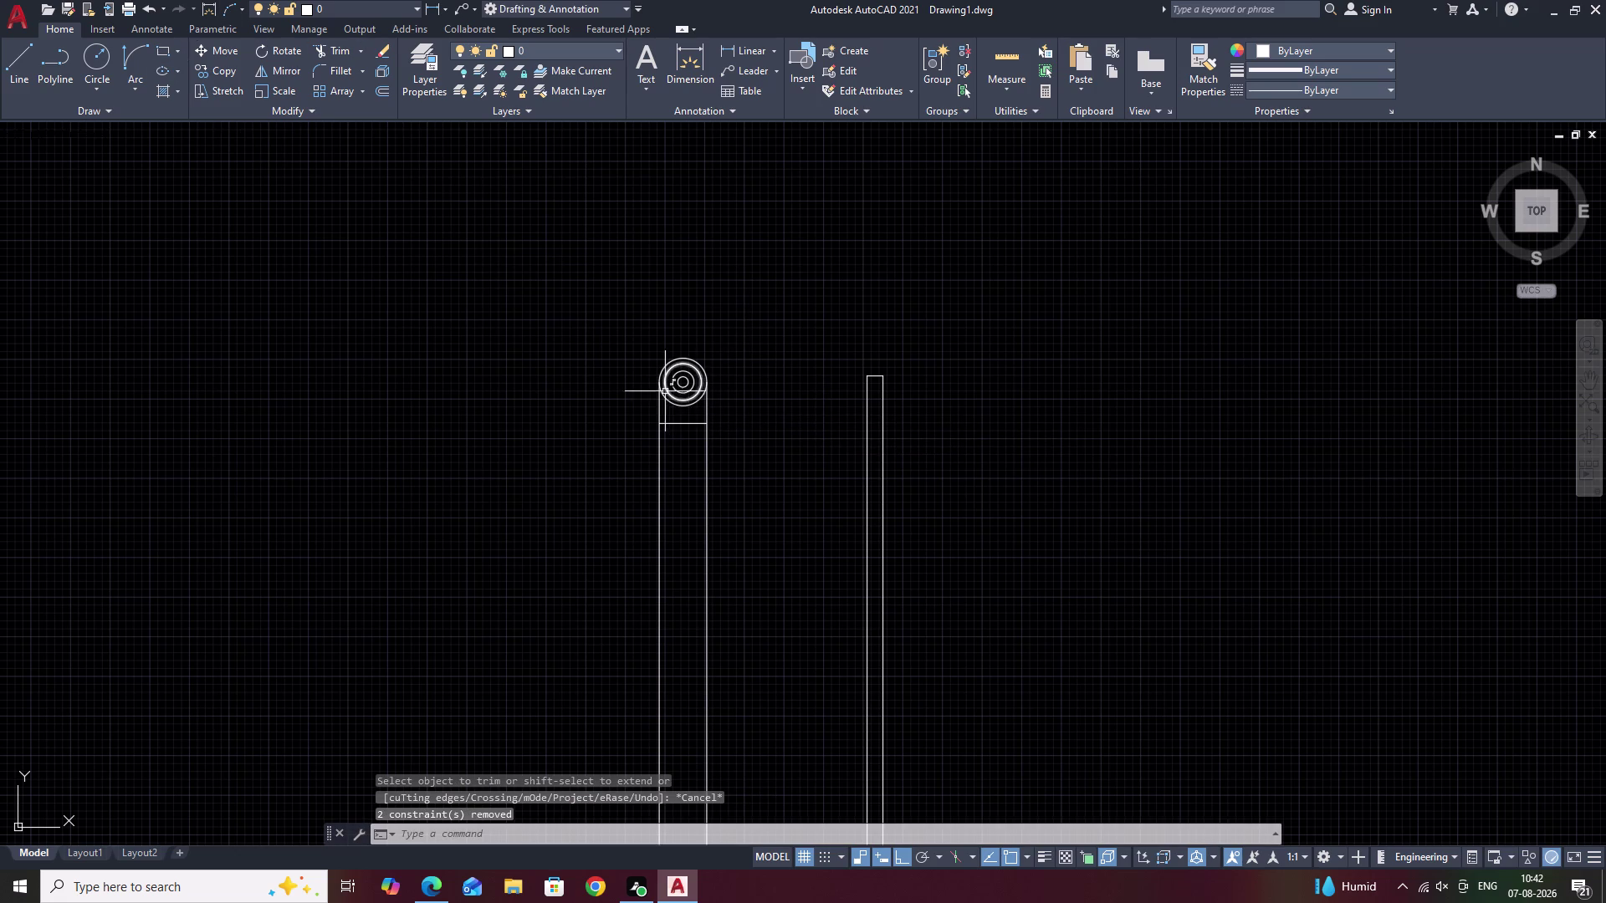
Draw an arc from the post's left edge to the line's right end, then undo it.
scroll(up, 3)
scroll(up, 3)
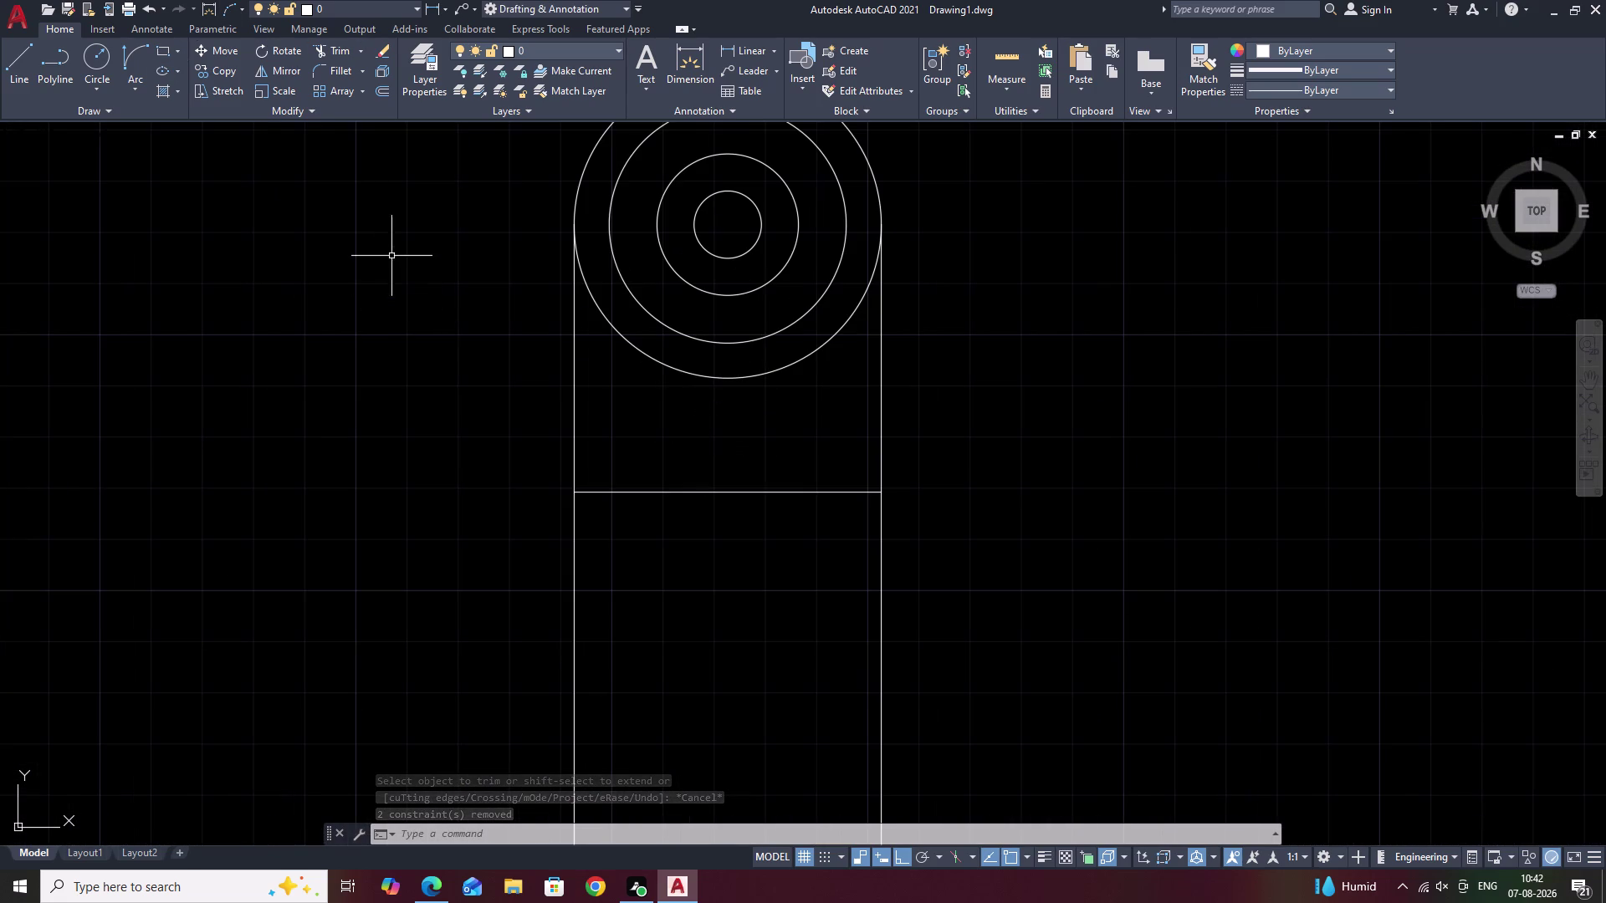
click(127, 50)
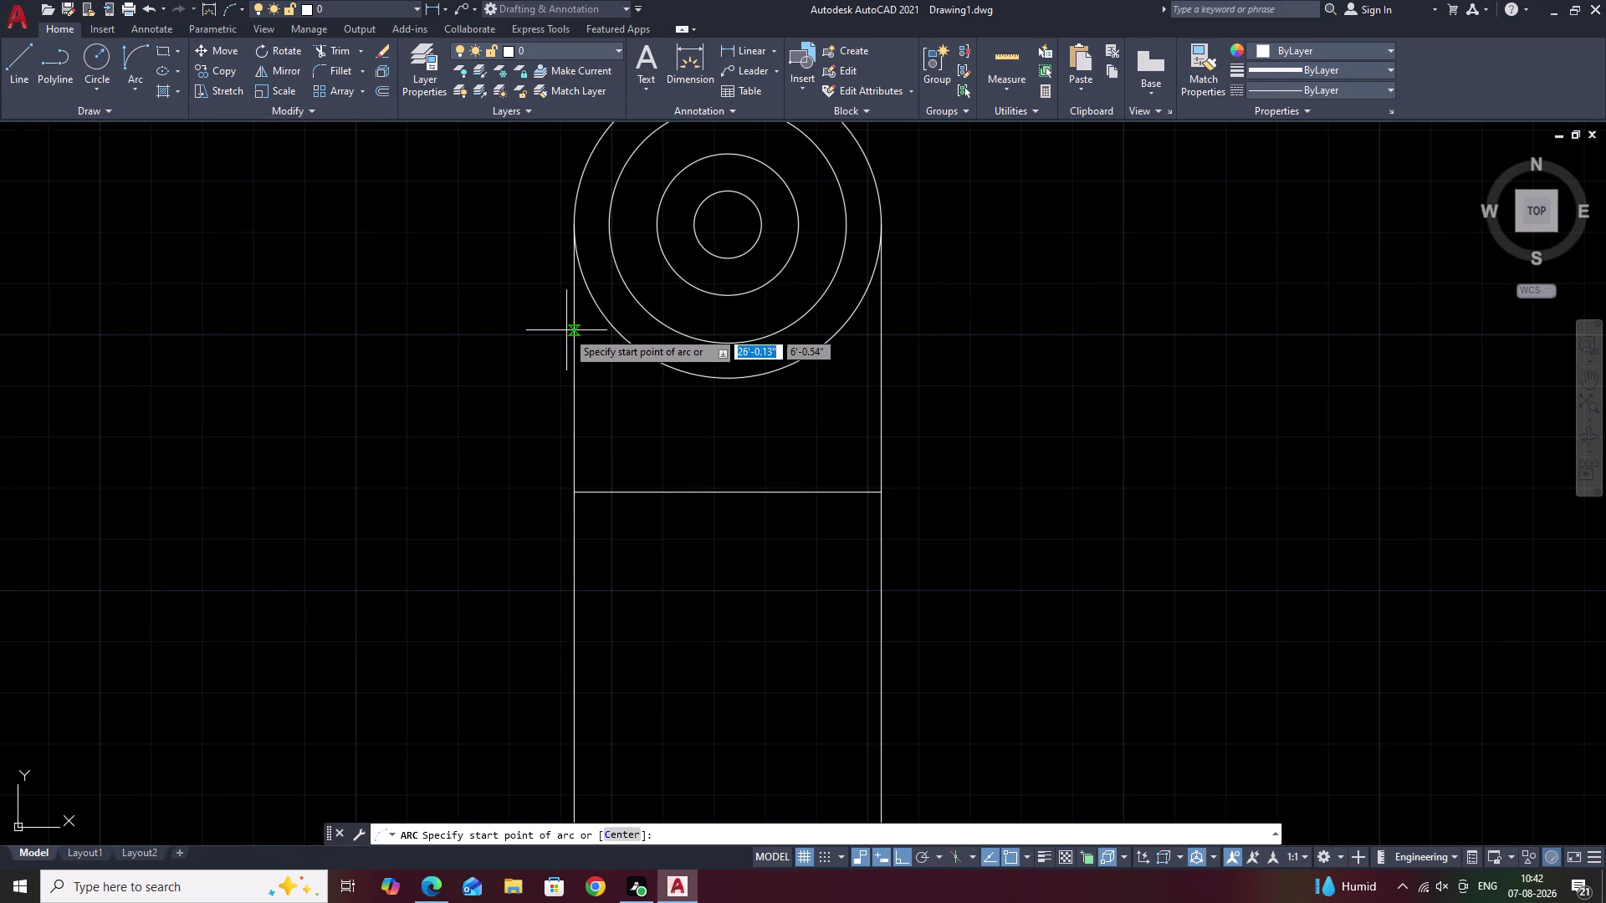
click(571, 252)
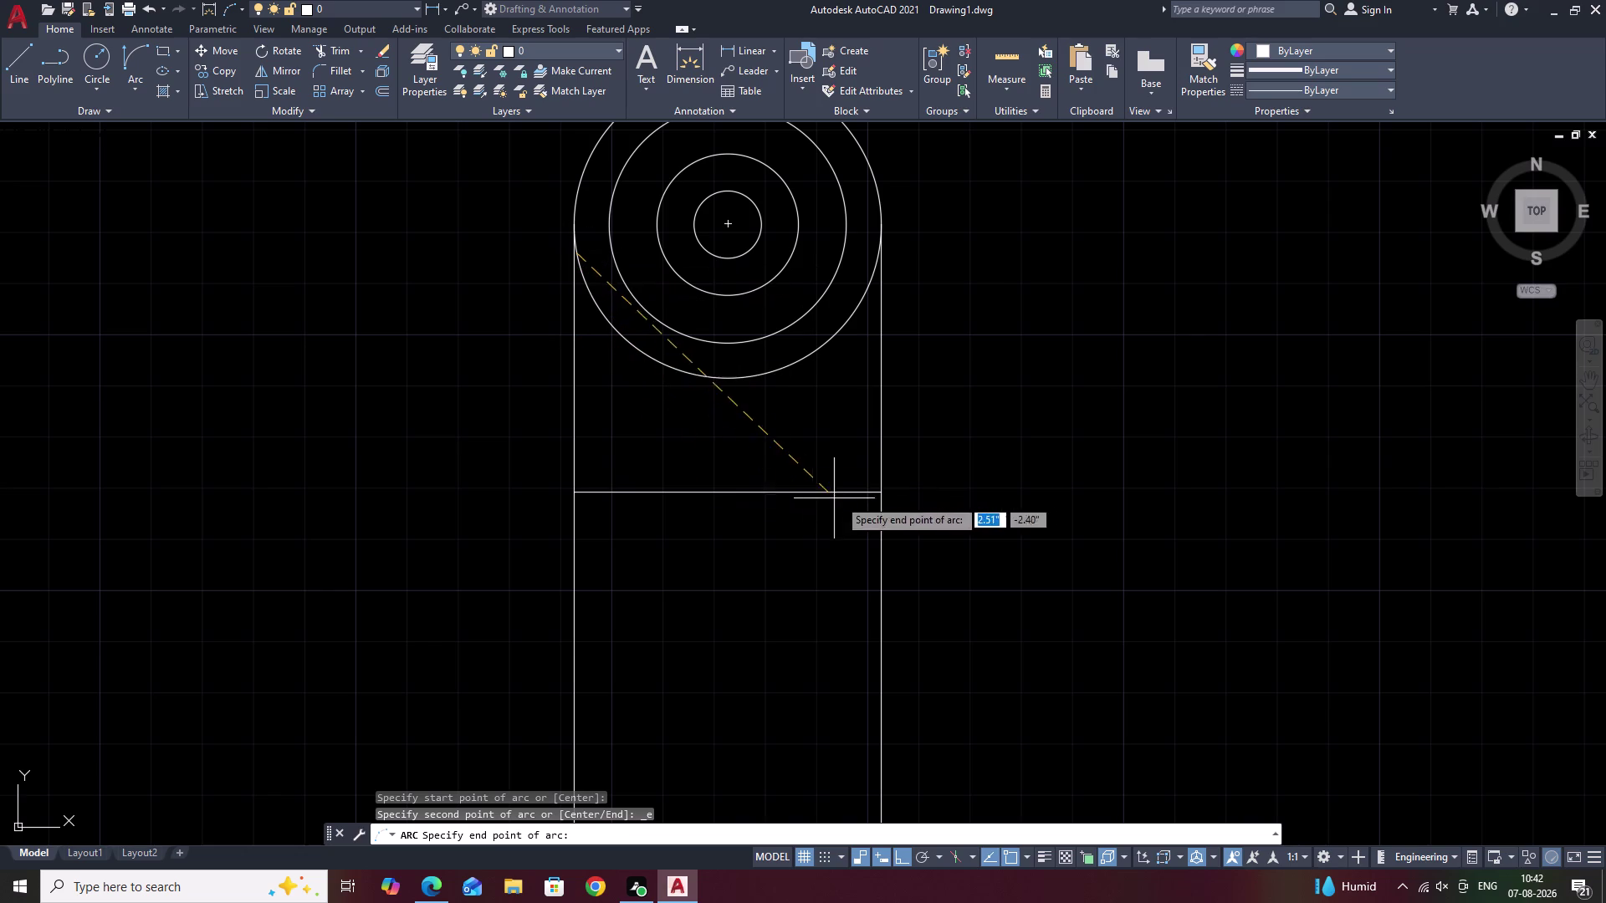
click(875, 488)
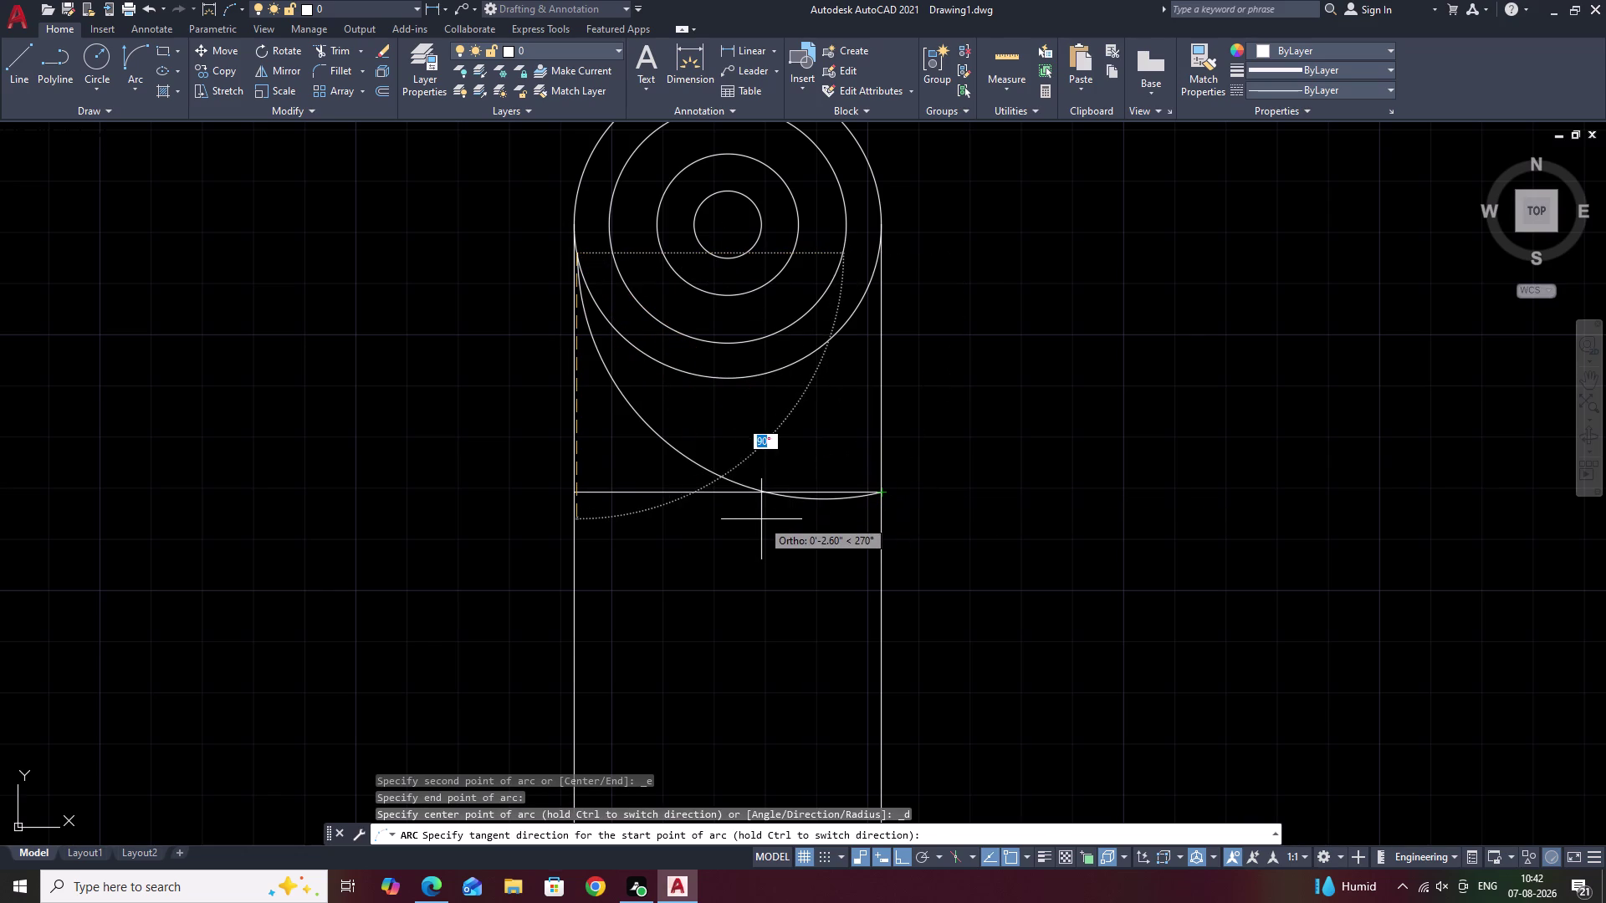
click(772, 490)
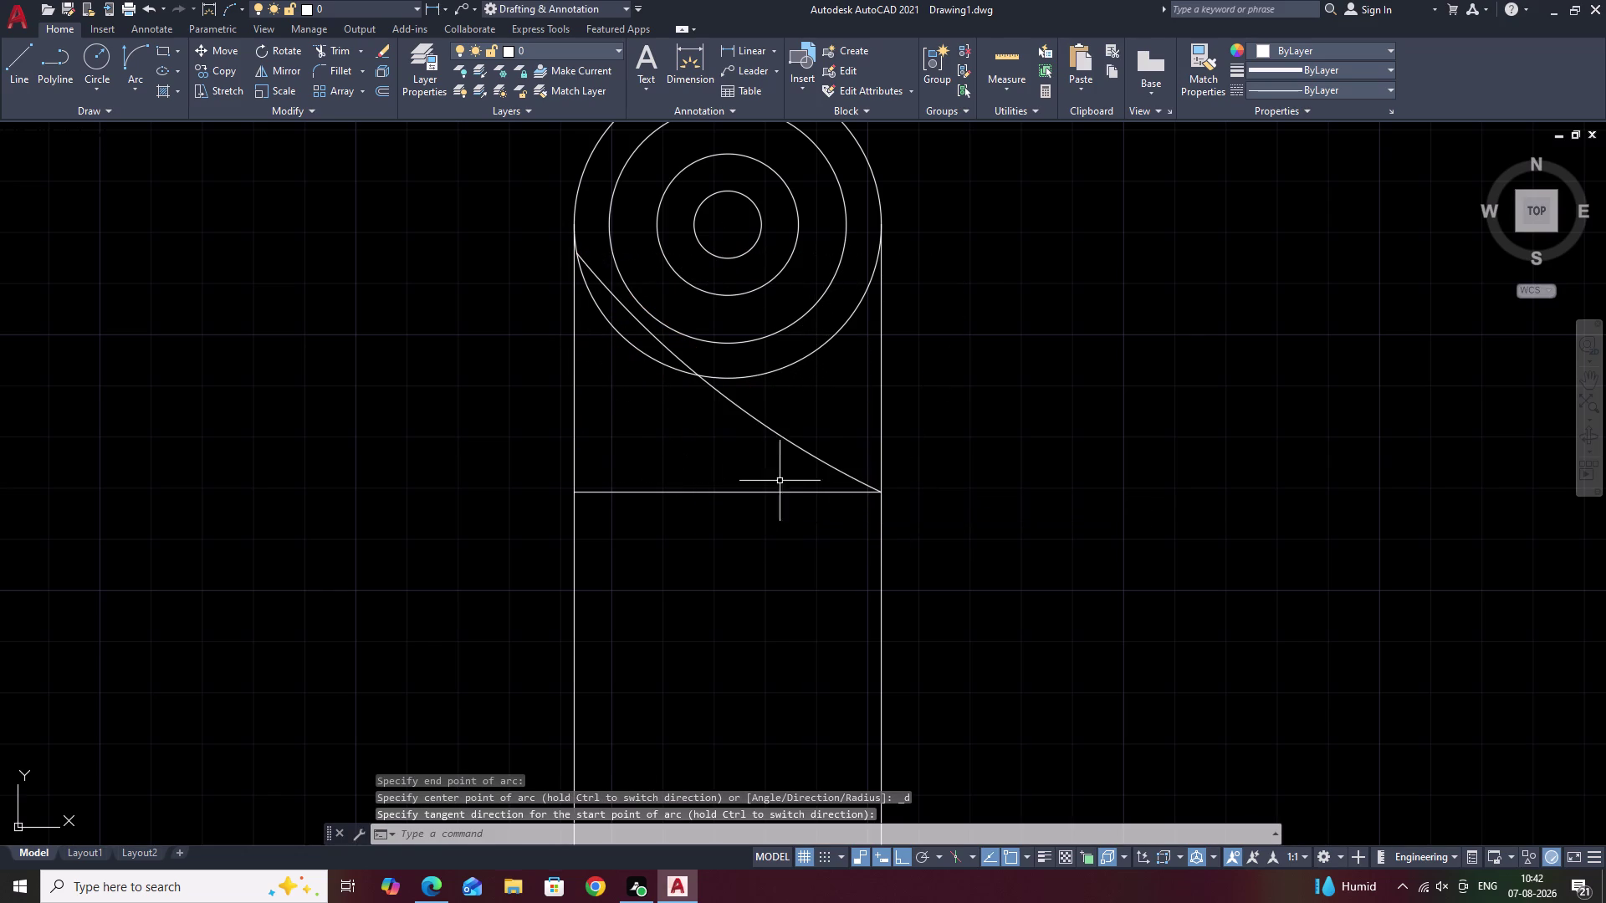
key(ctrl+z)
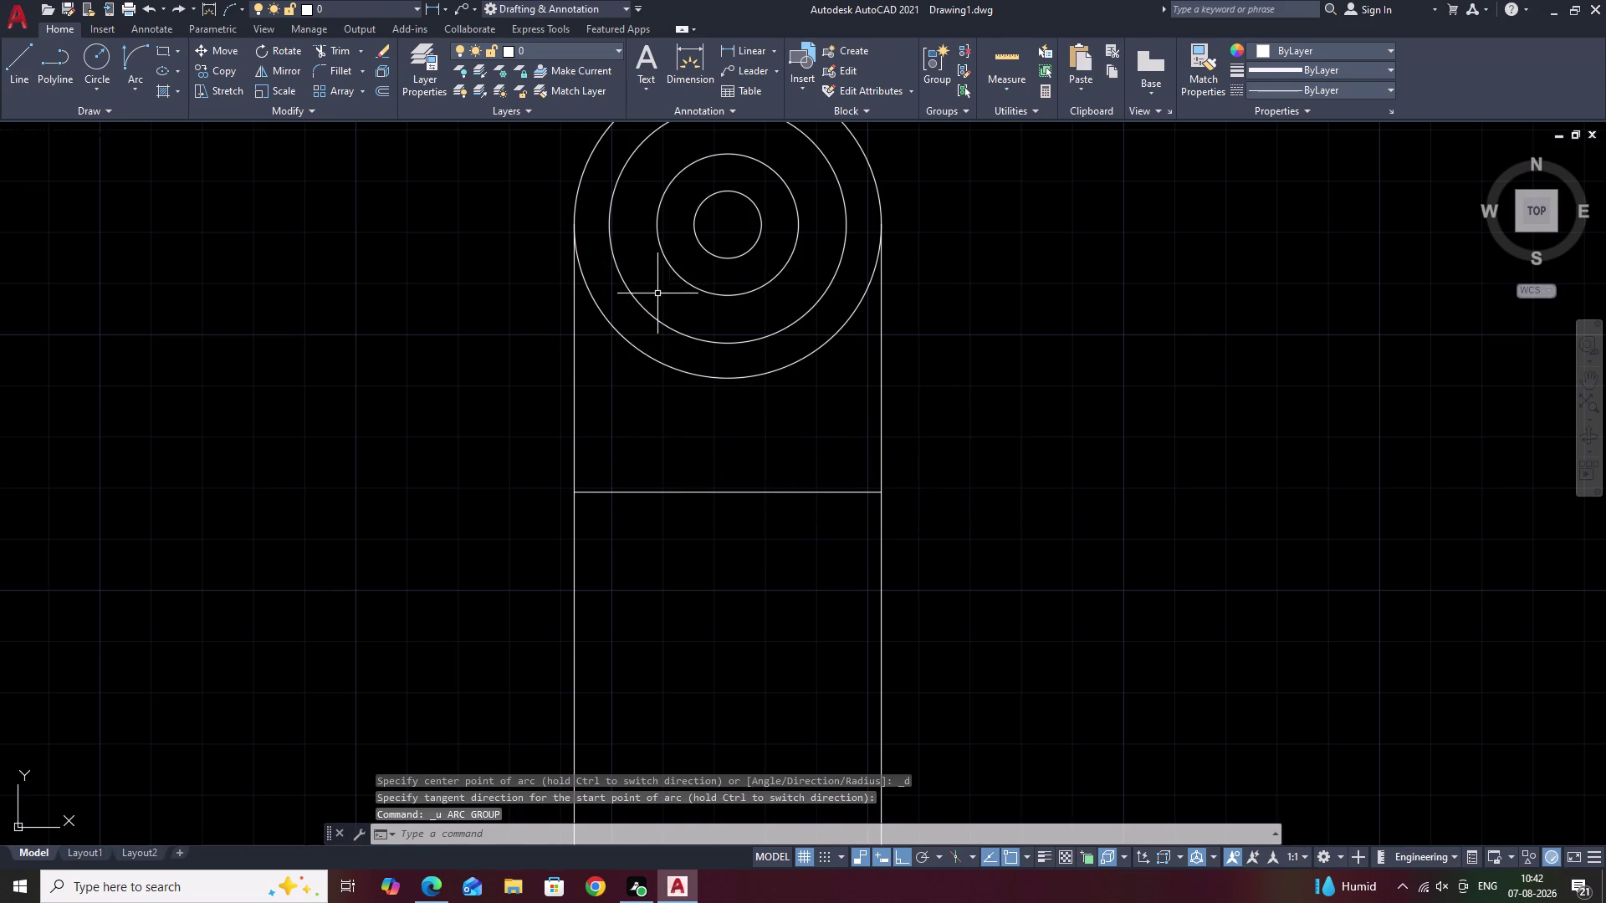
key(space)
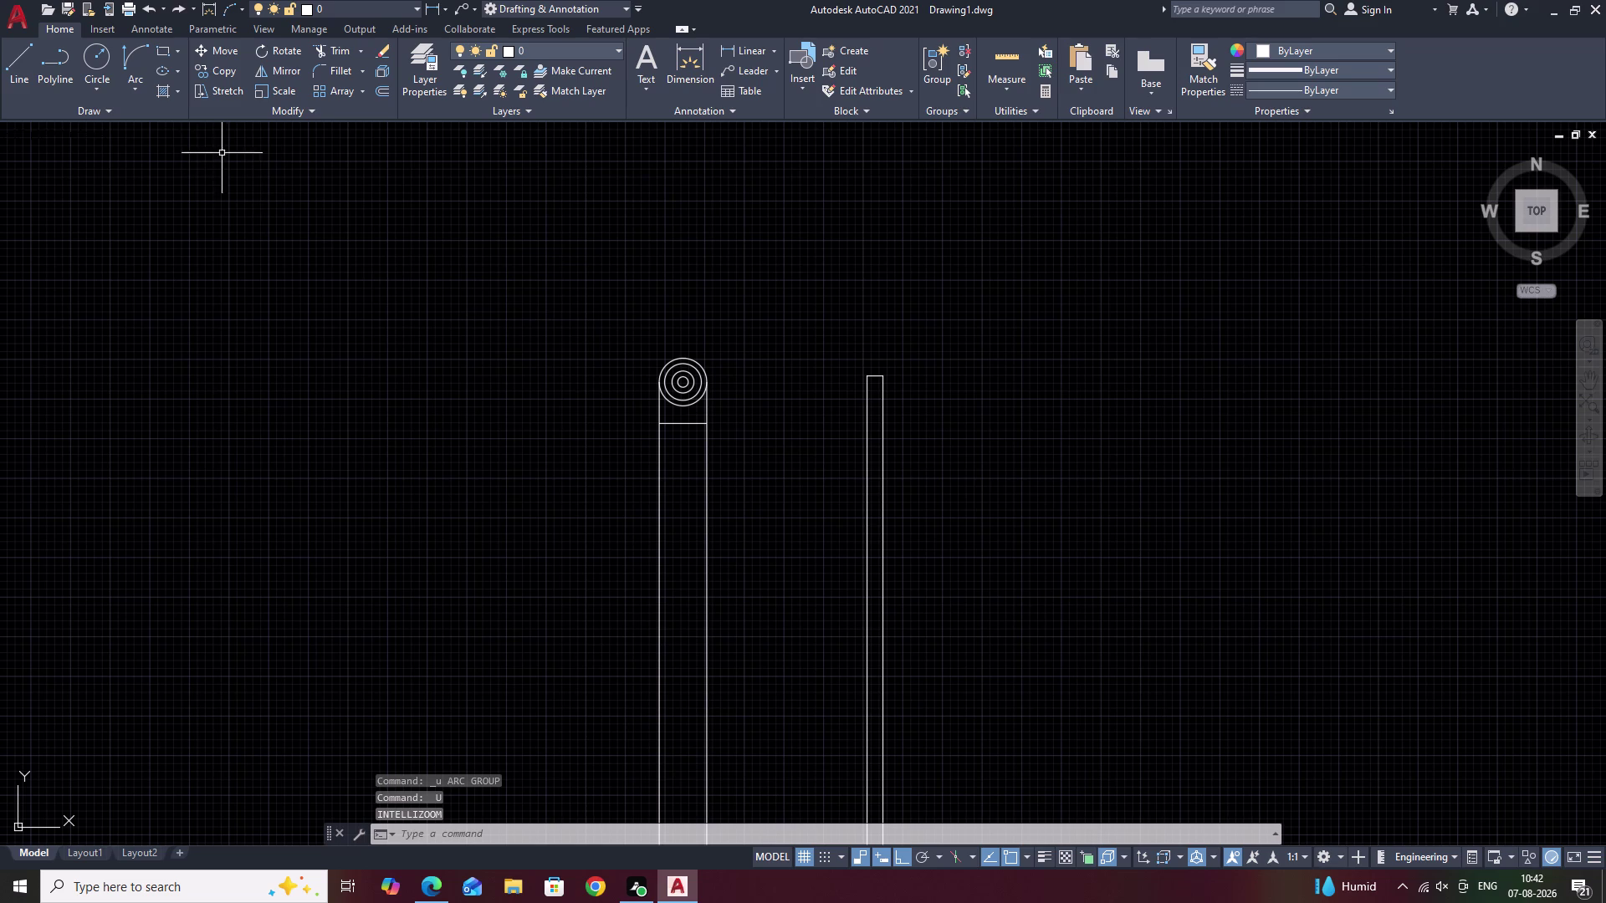
click(130, 91)
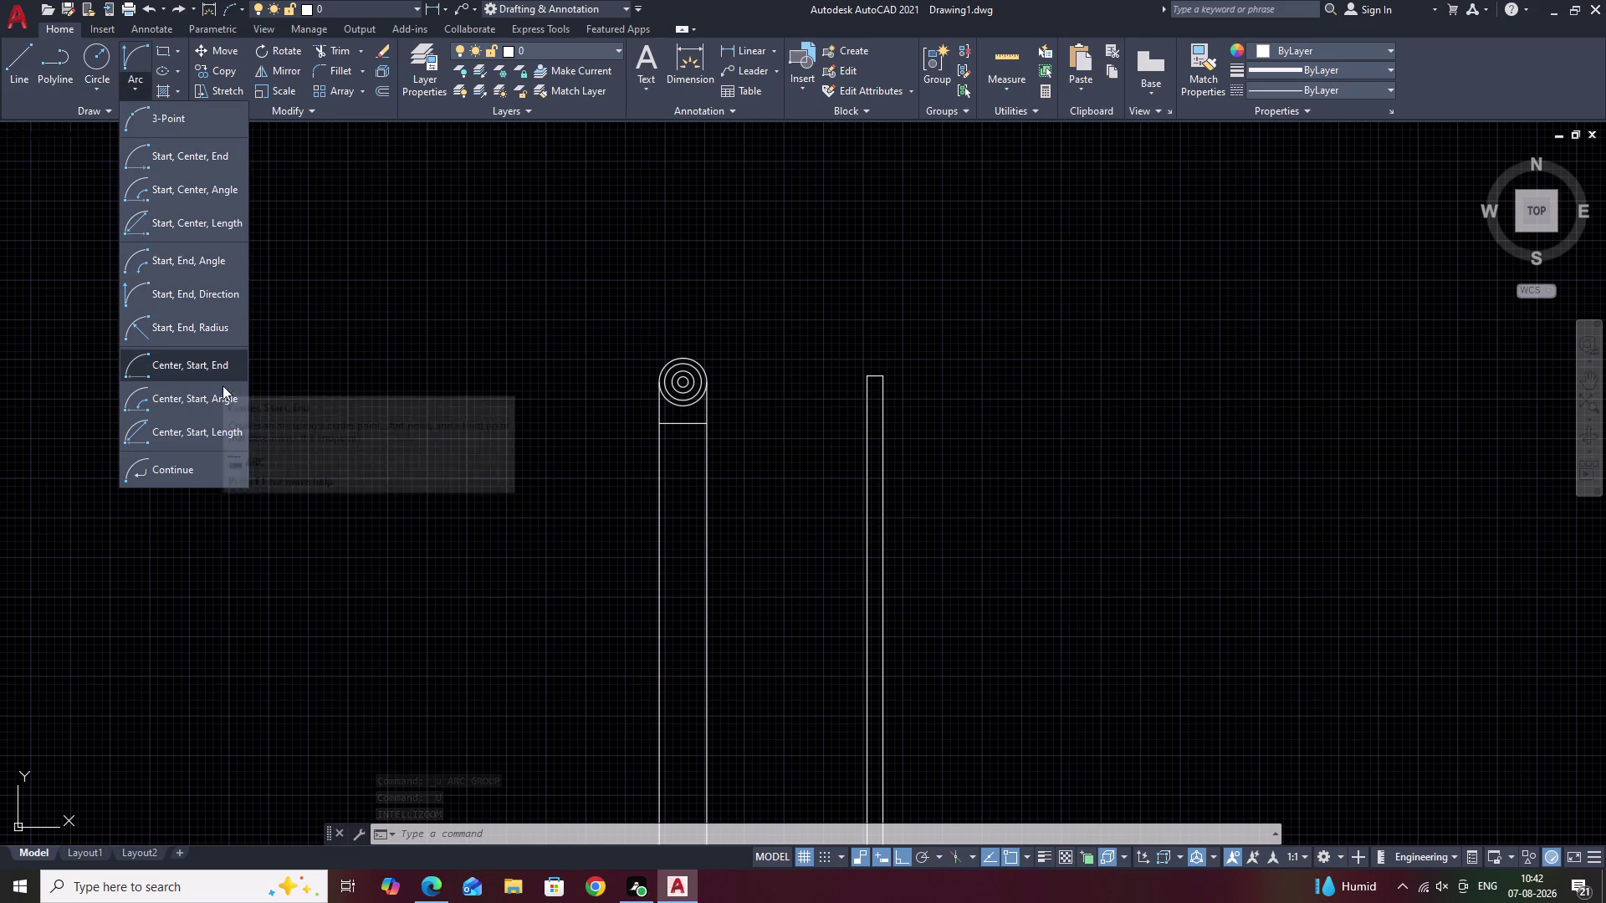
Draw a start-end-direction arc from the baluster's left edge to its bottom-right corner.
click(218, 292)
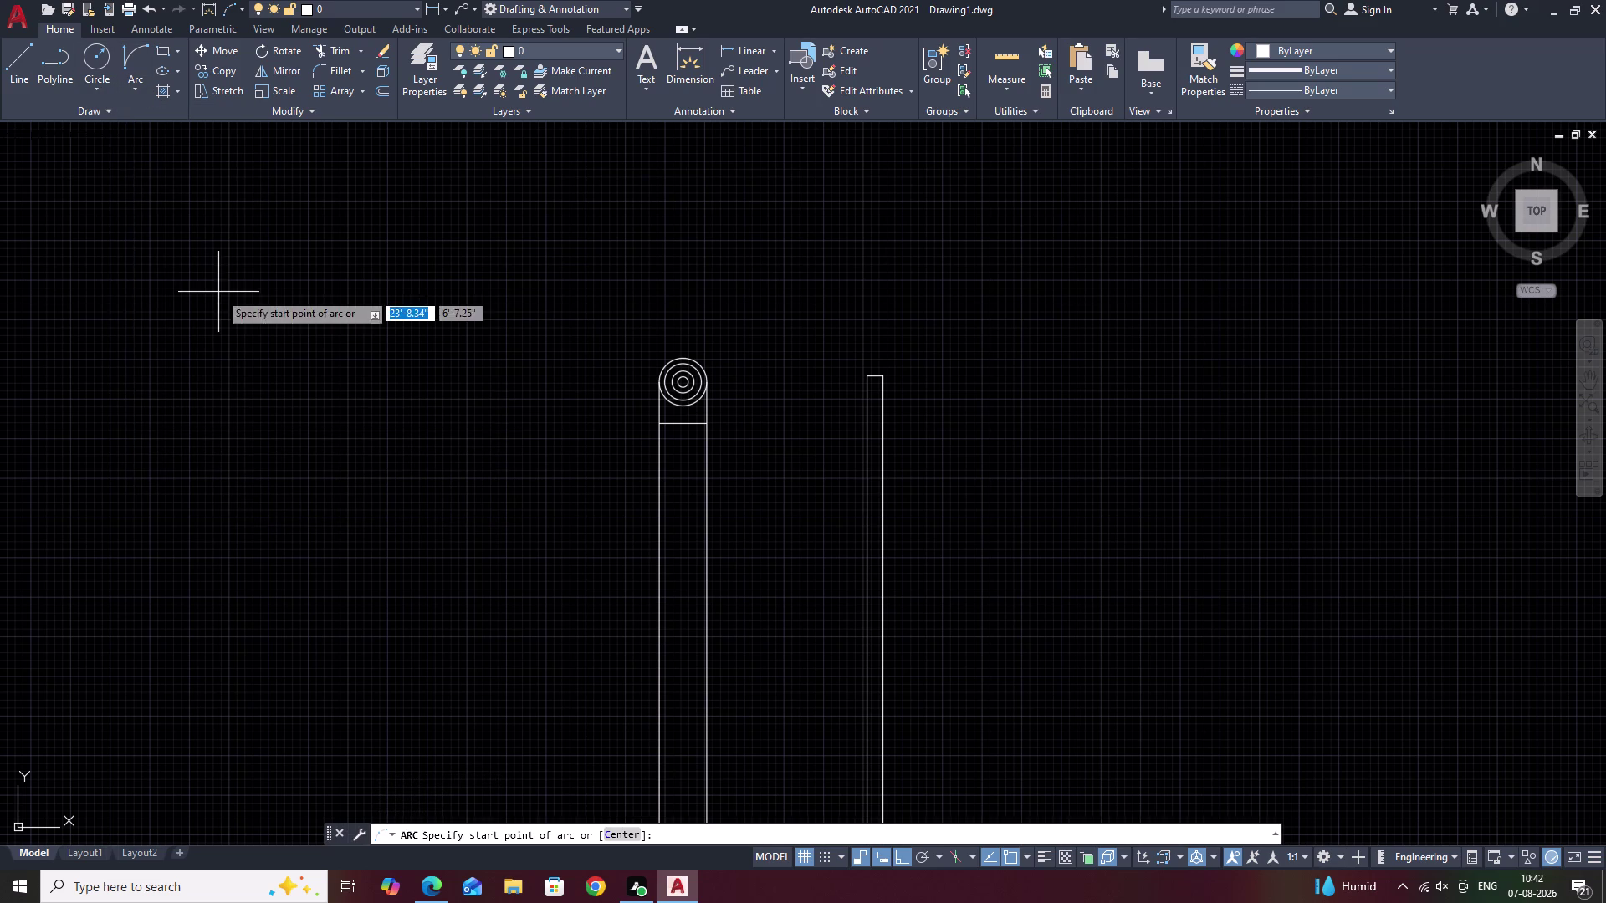
scroll(up, 3)
middle_drag(671, 412, 786, 422)
scroll(up, 3)
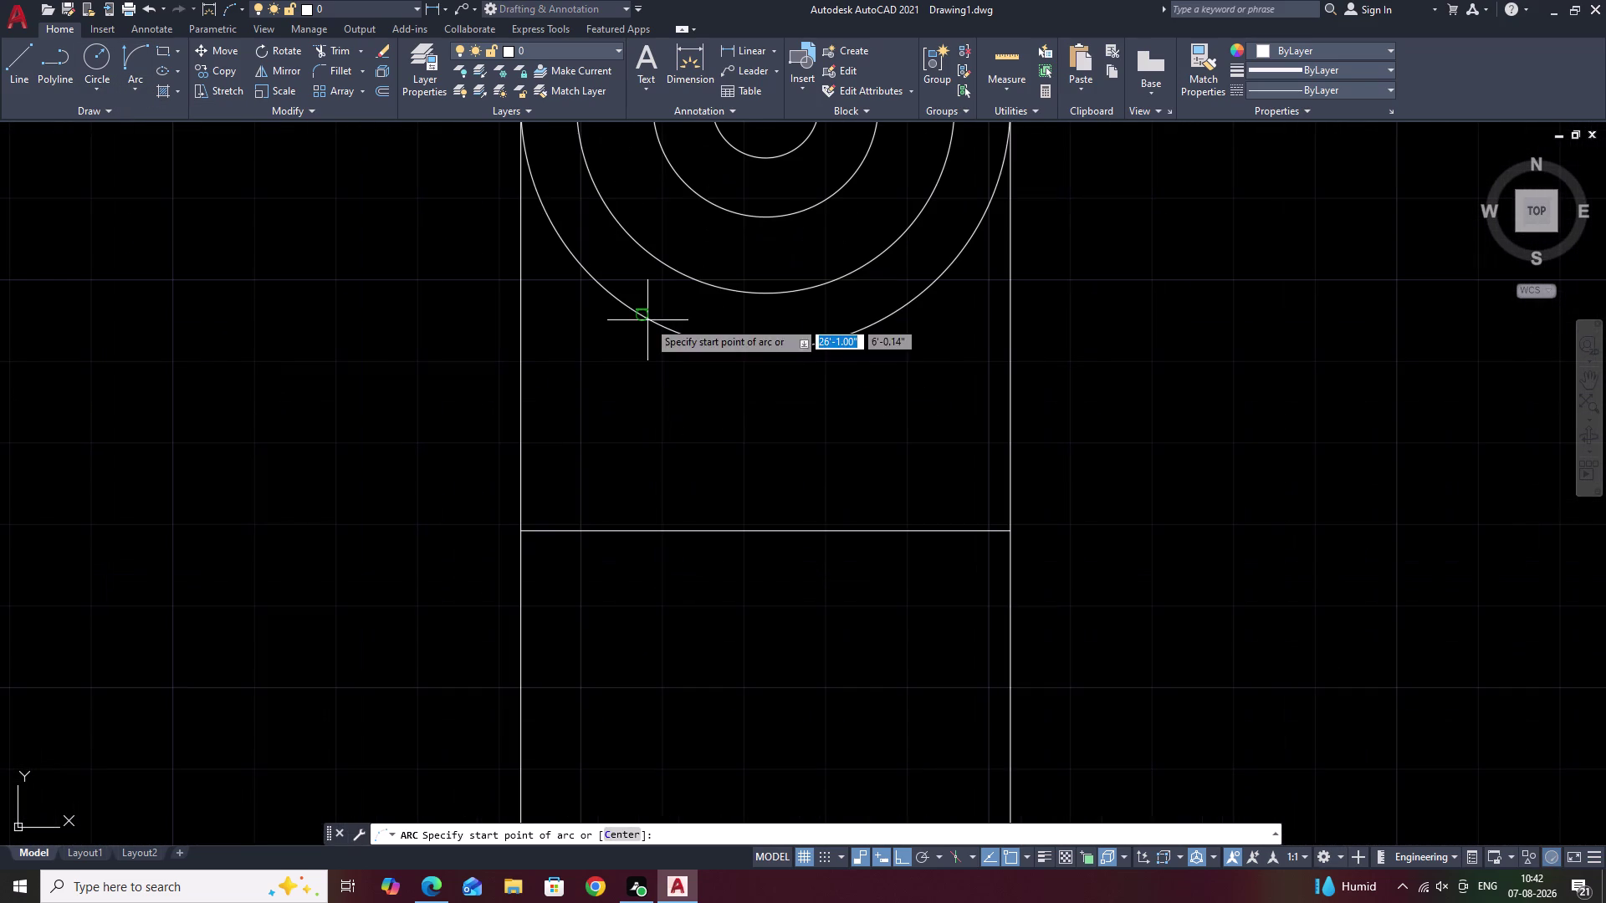
click(520, 129)
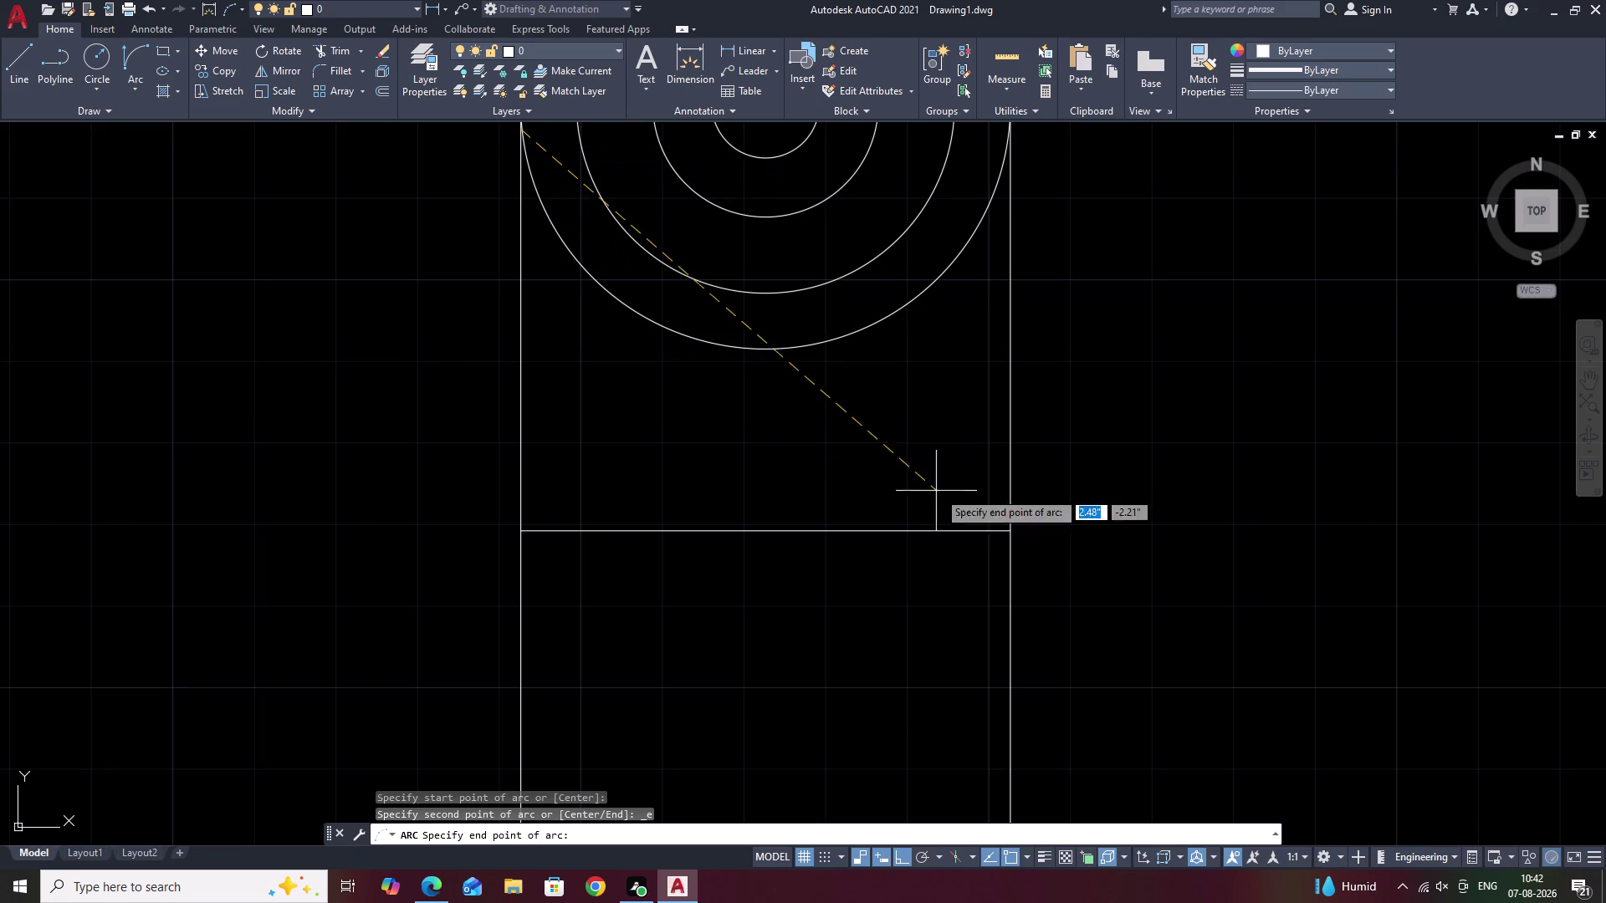
click(1012, 529)
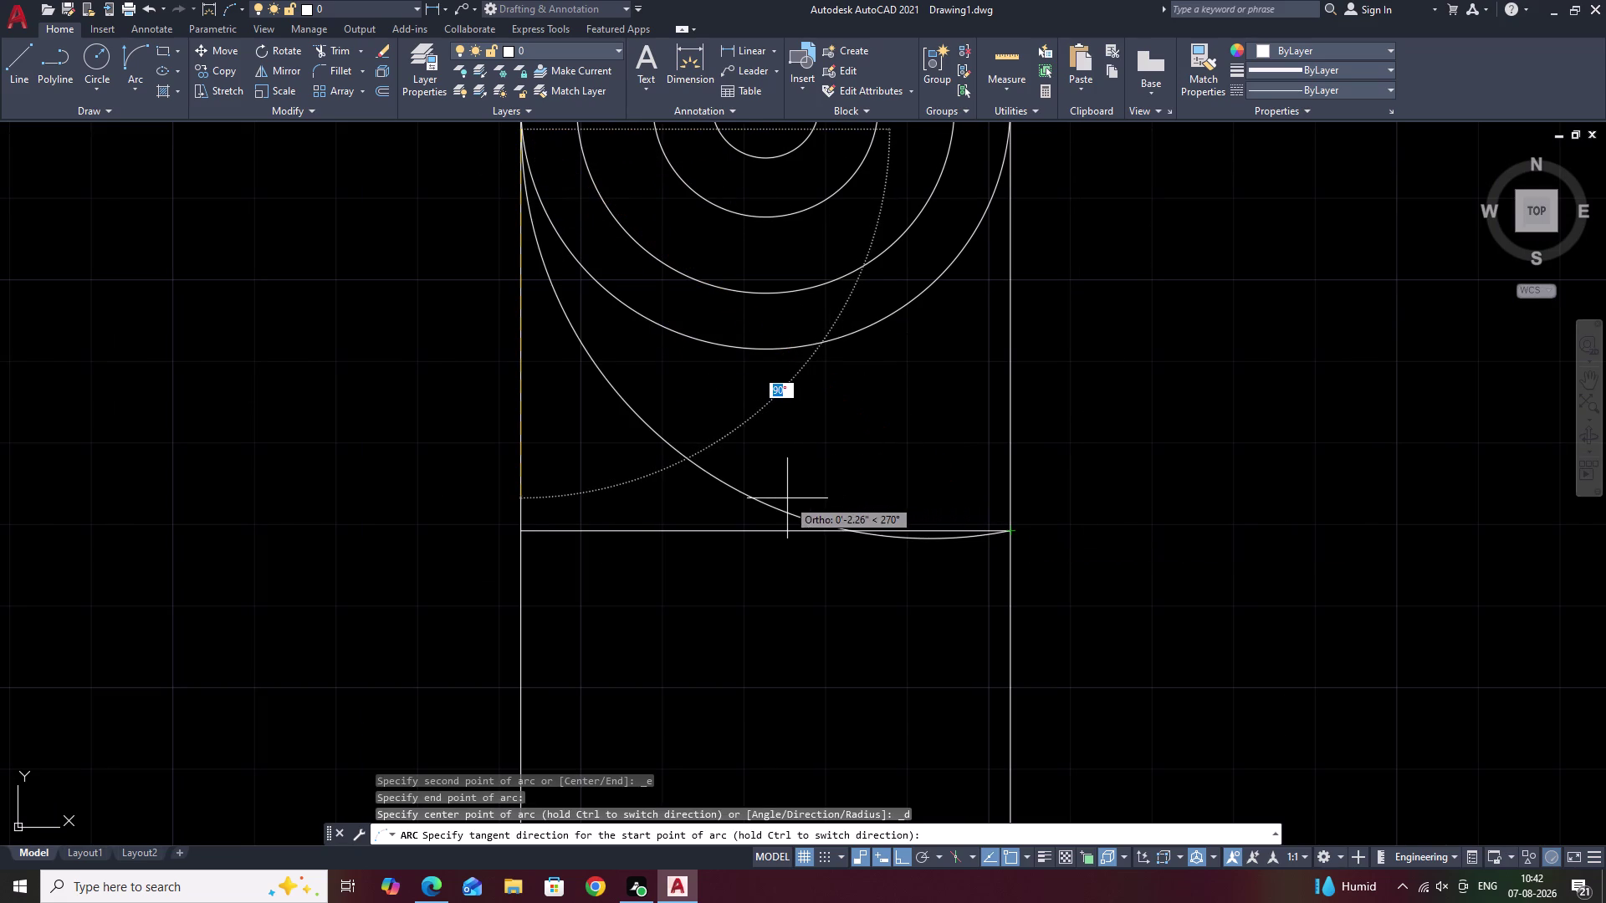
click(785, 497)
middle_drag(935, 293, 907, 363)
Draw a large three-point arc from the top-right corner sweeping out to the left.
key(space)
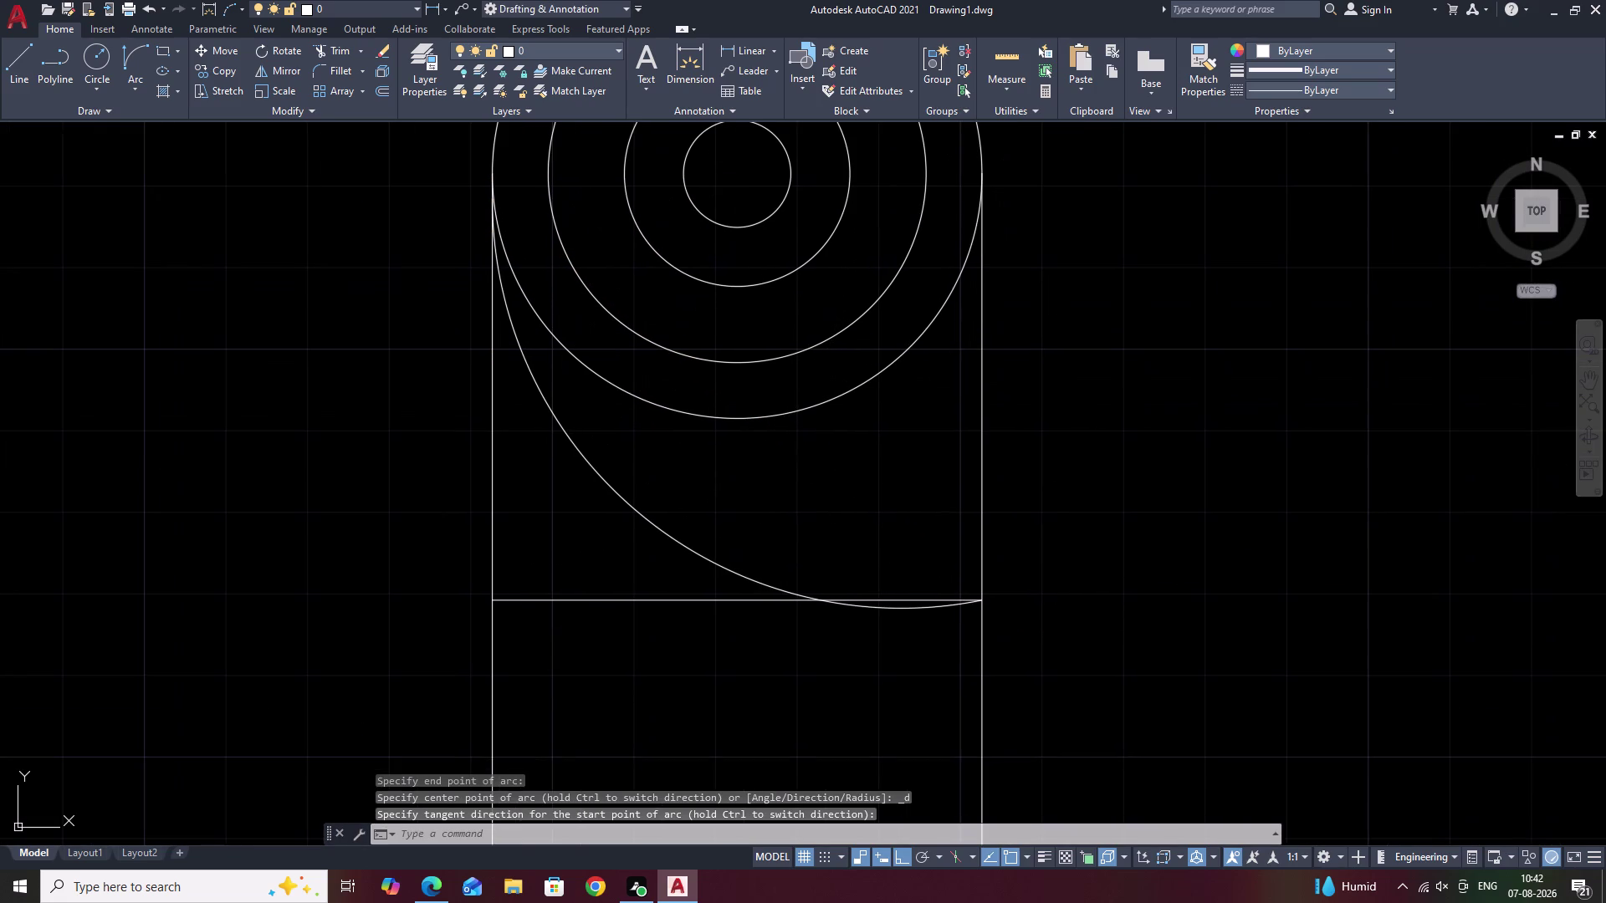
click(982, 197)
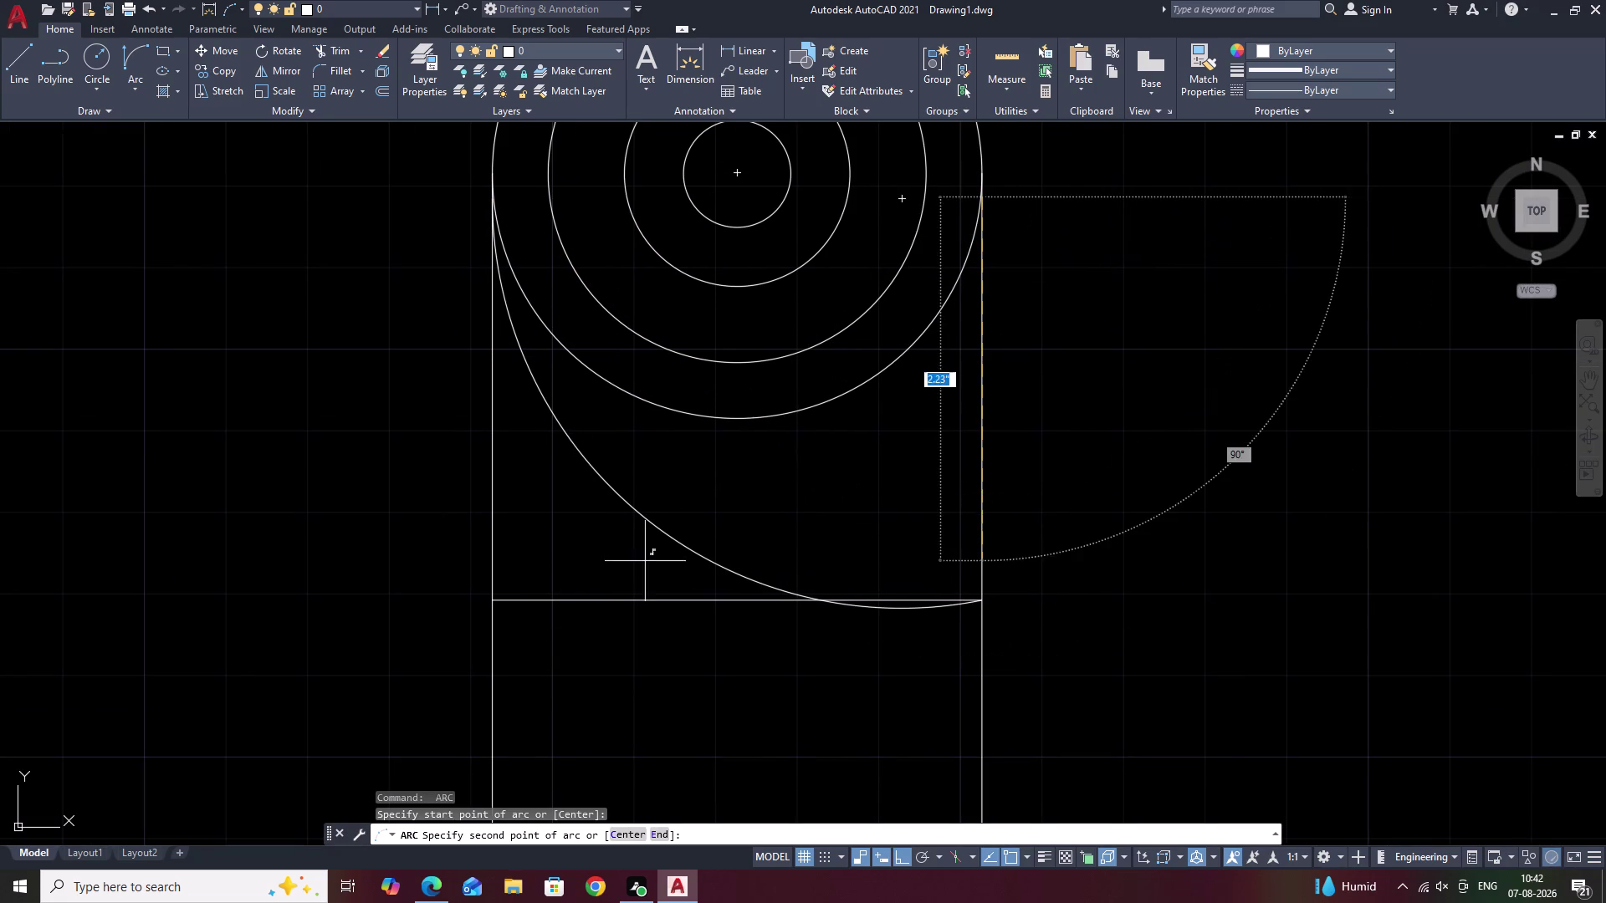
click(493, 605)
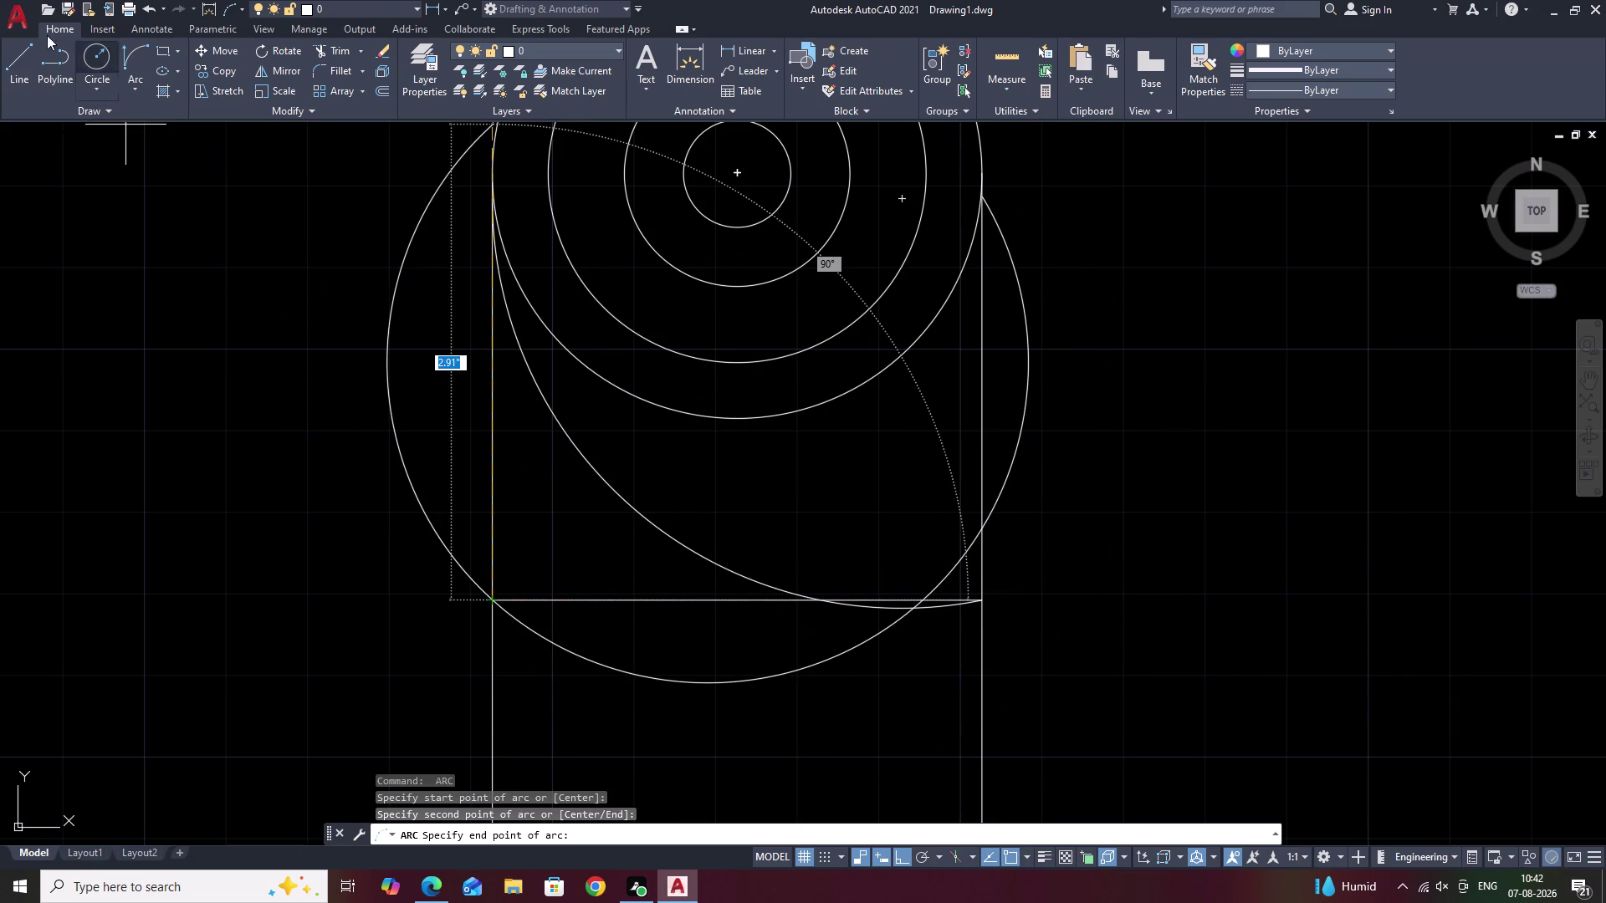
scroll(down, 3)
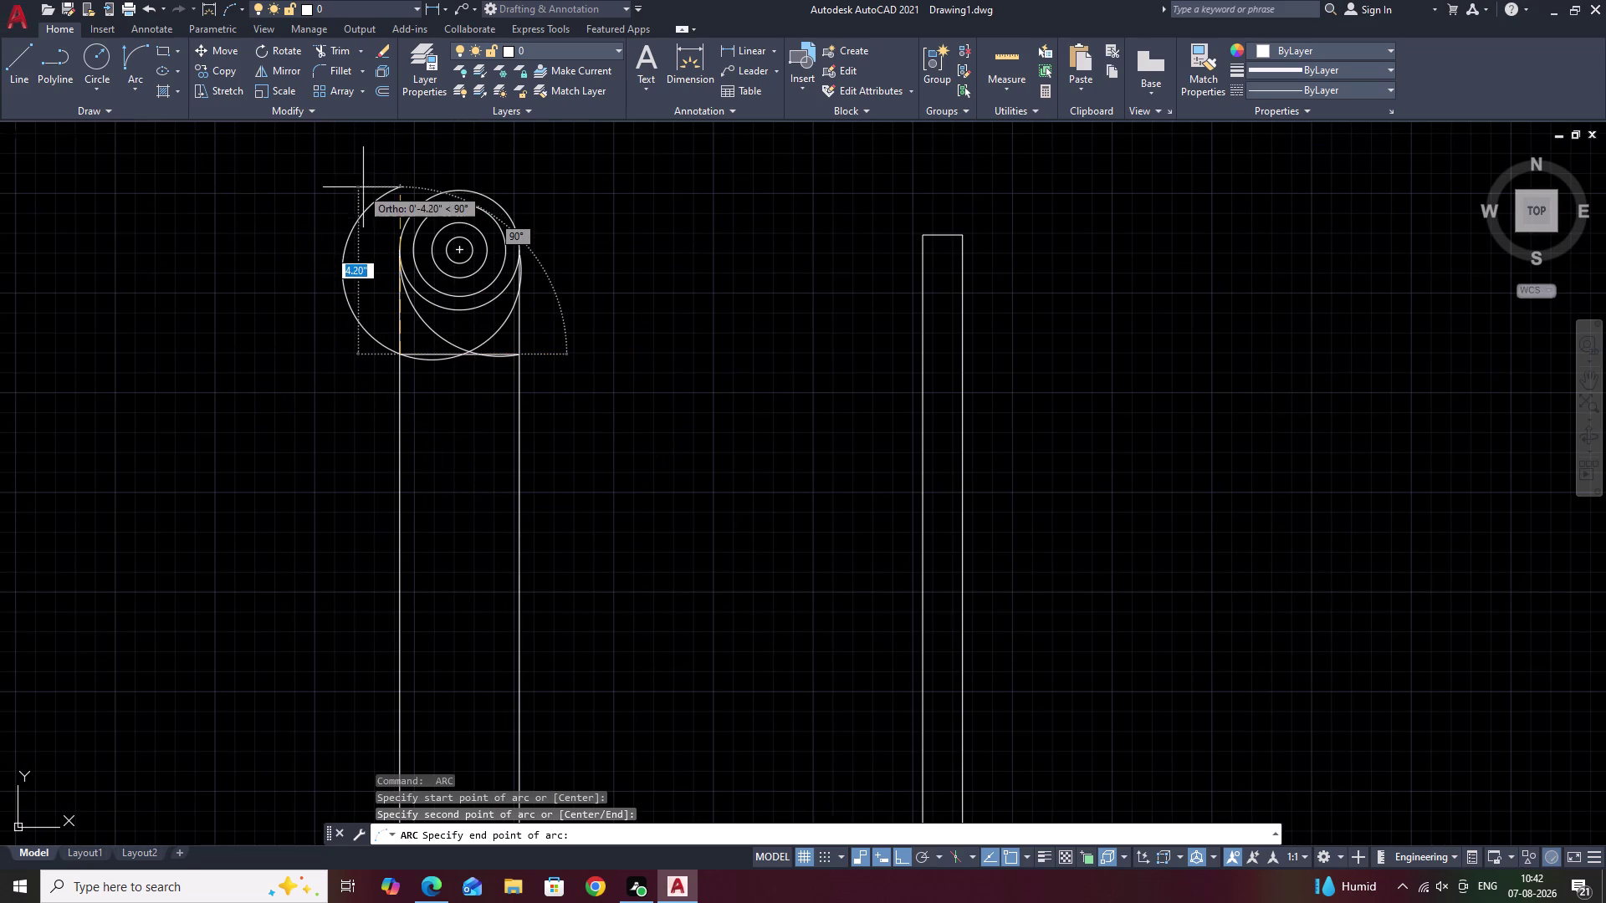
click(316, 133)
key(grave)
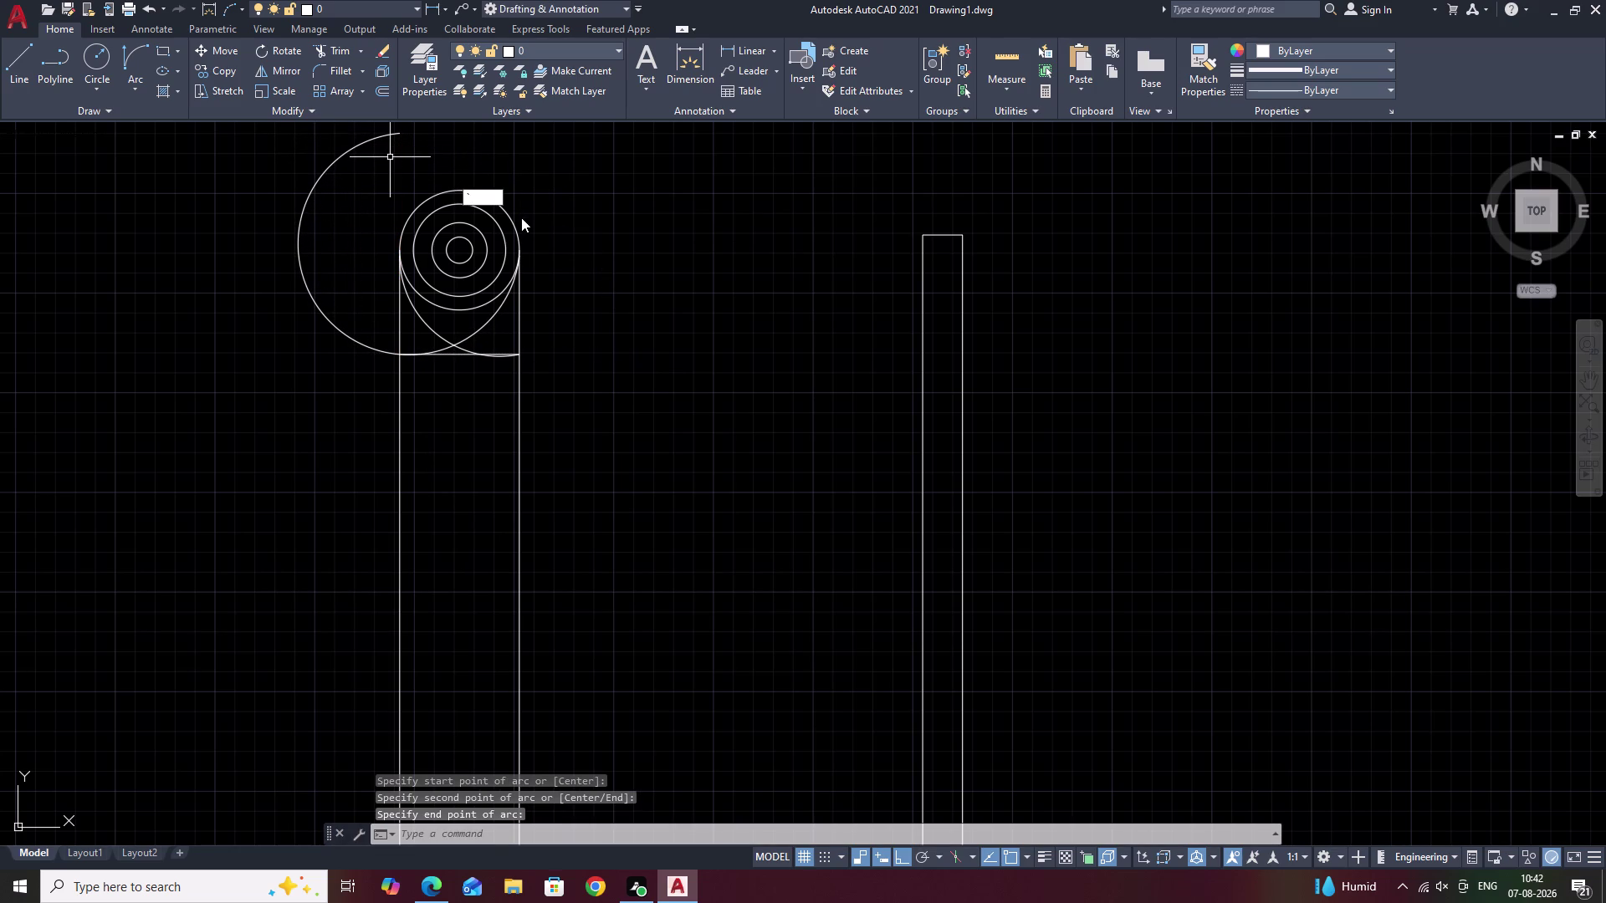
Trim away the large arc left of the baluster head.
text(TR)
key(space)
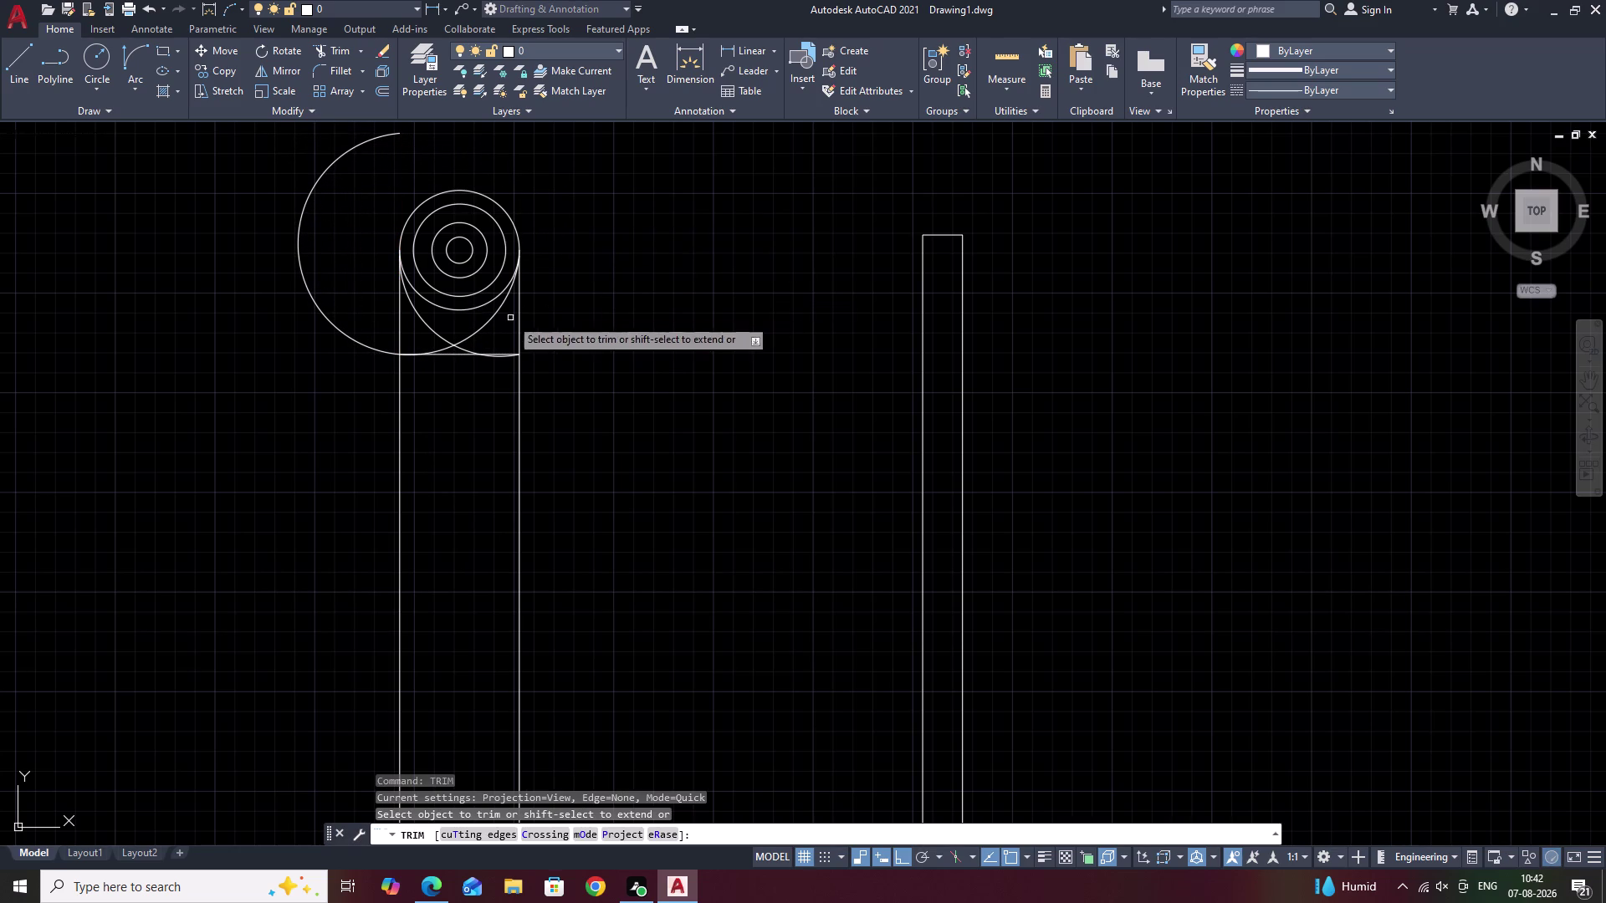
click(383, 353)
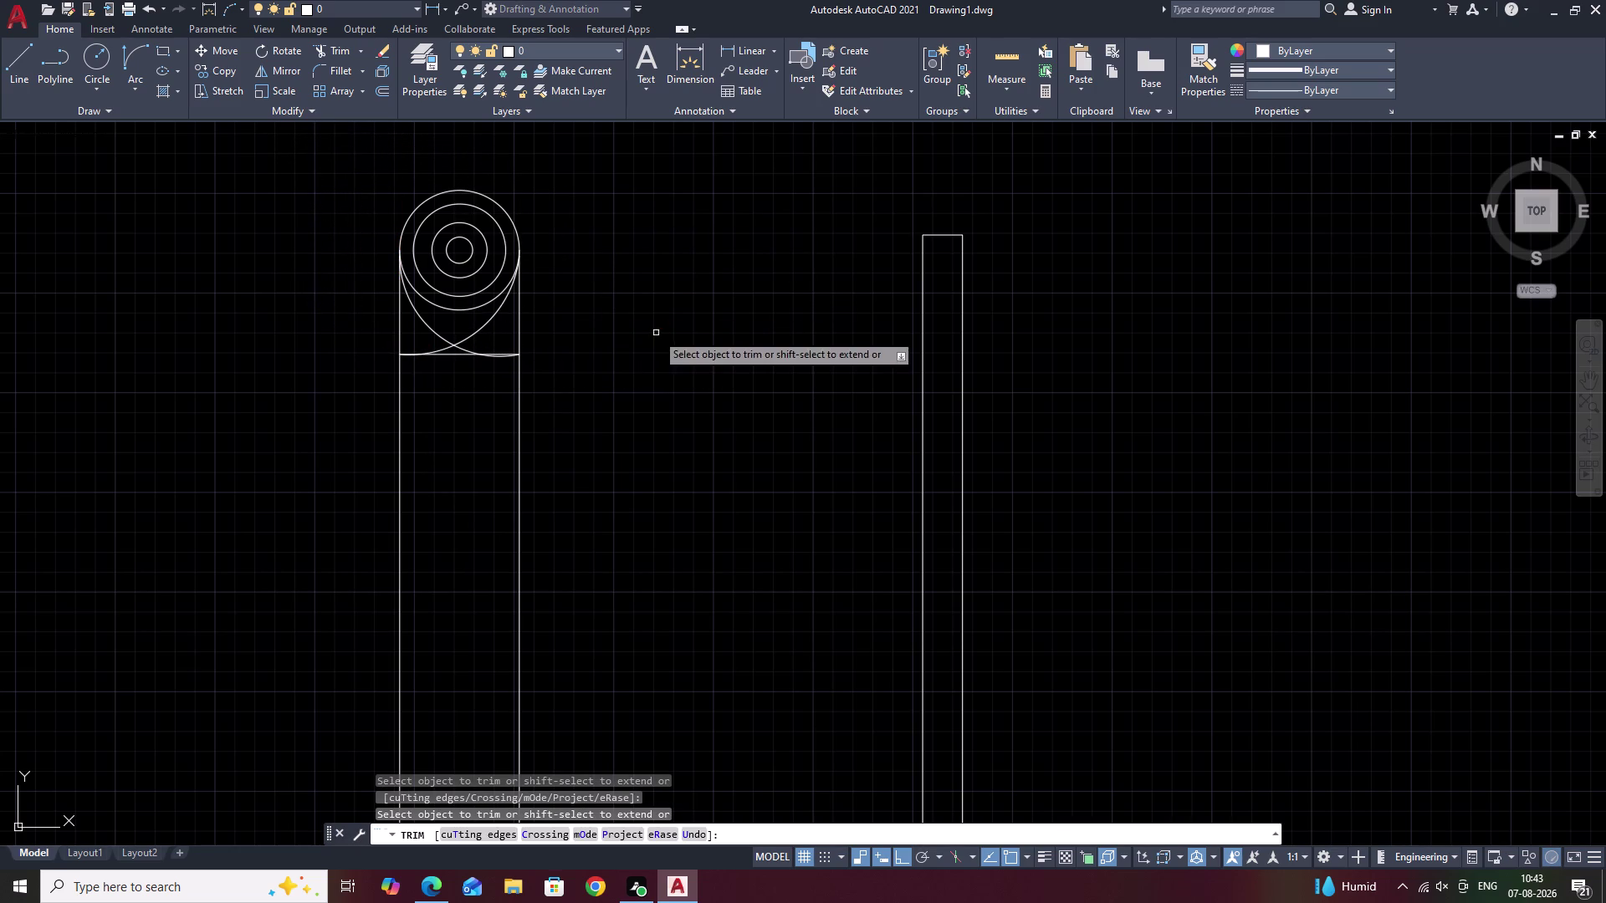
middle_click(655, 332)
scroll(down, 3)
middle_drag(658, 333, 677, 421)
key(Escape)
scroll(up, 3)
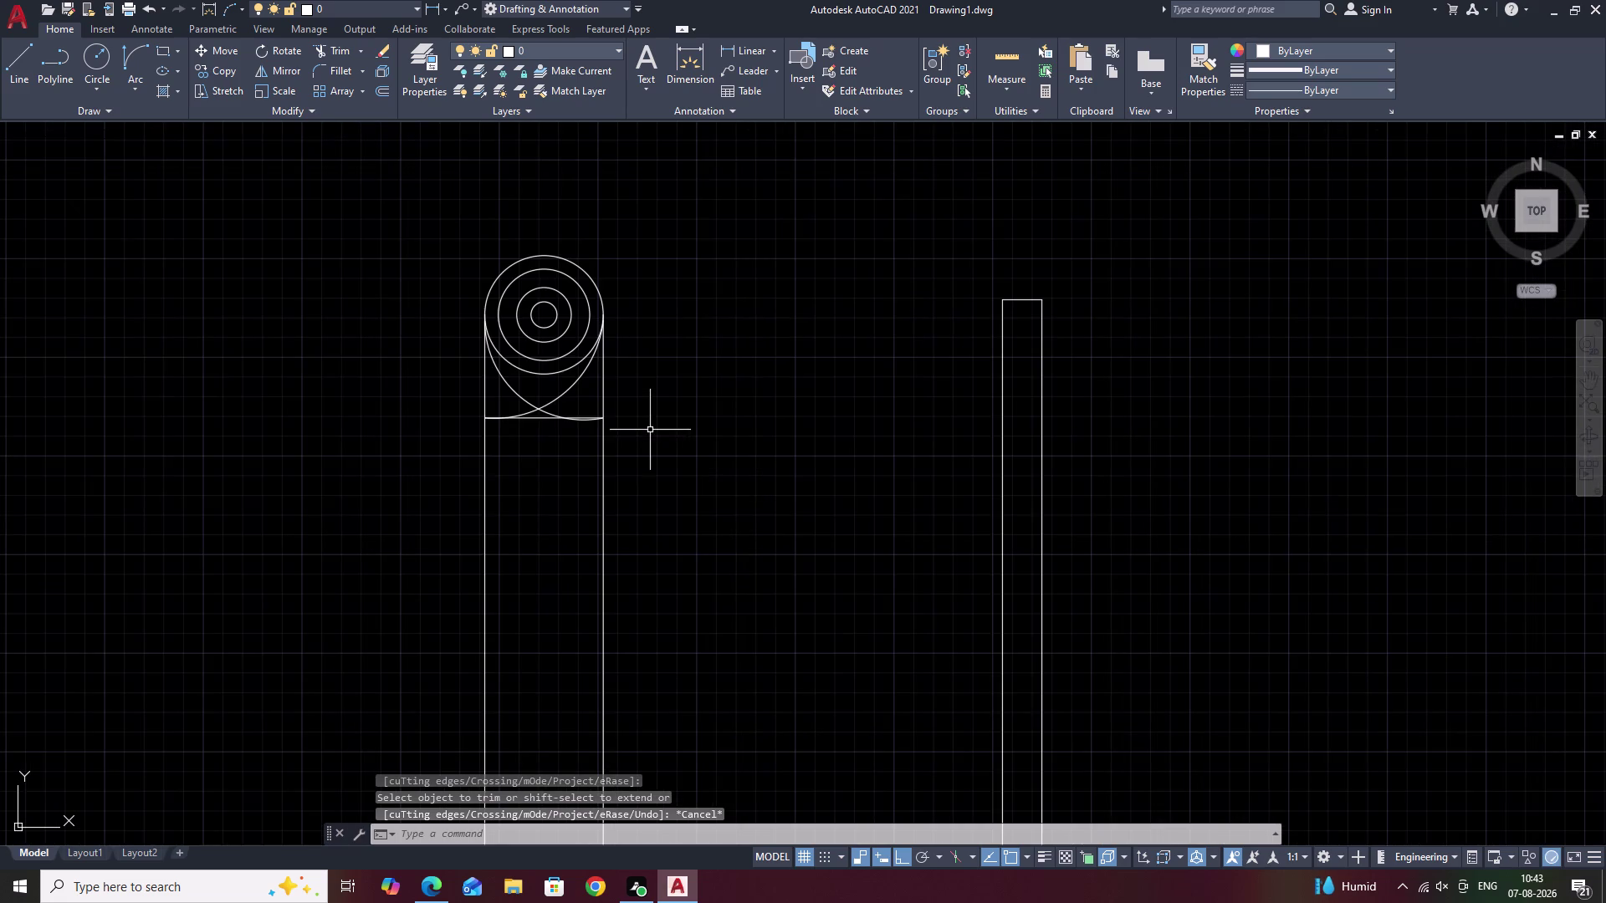
middle_drag(650, 429, 890, 458)
scroll(up, 3)
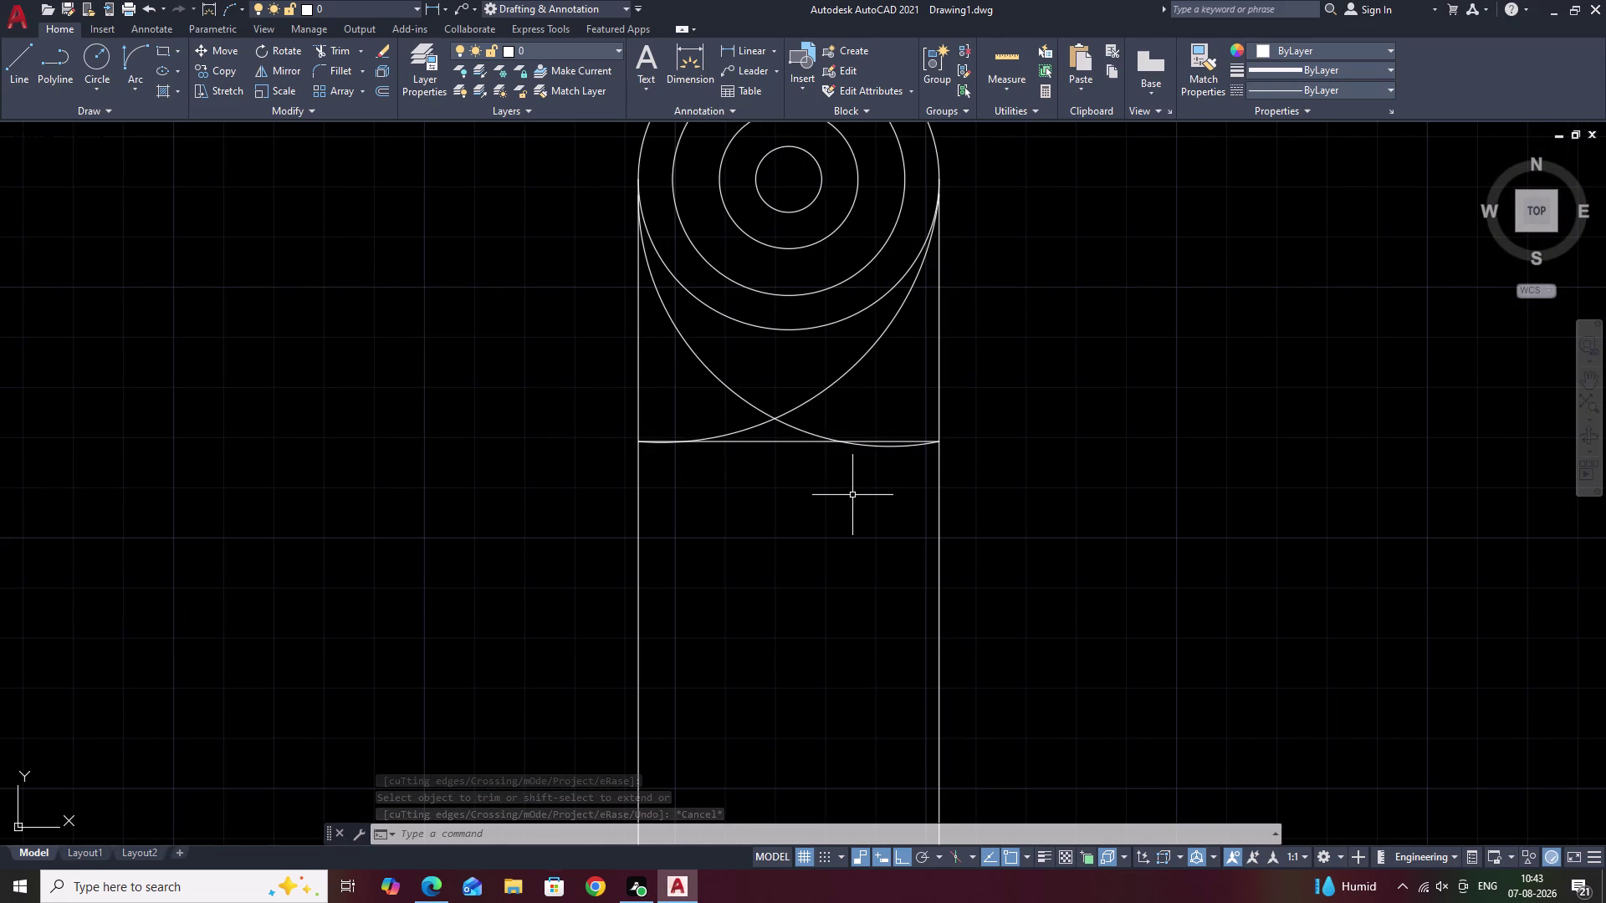
Trim the arc overhang below the head's base line.
text(TR)
key(space)
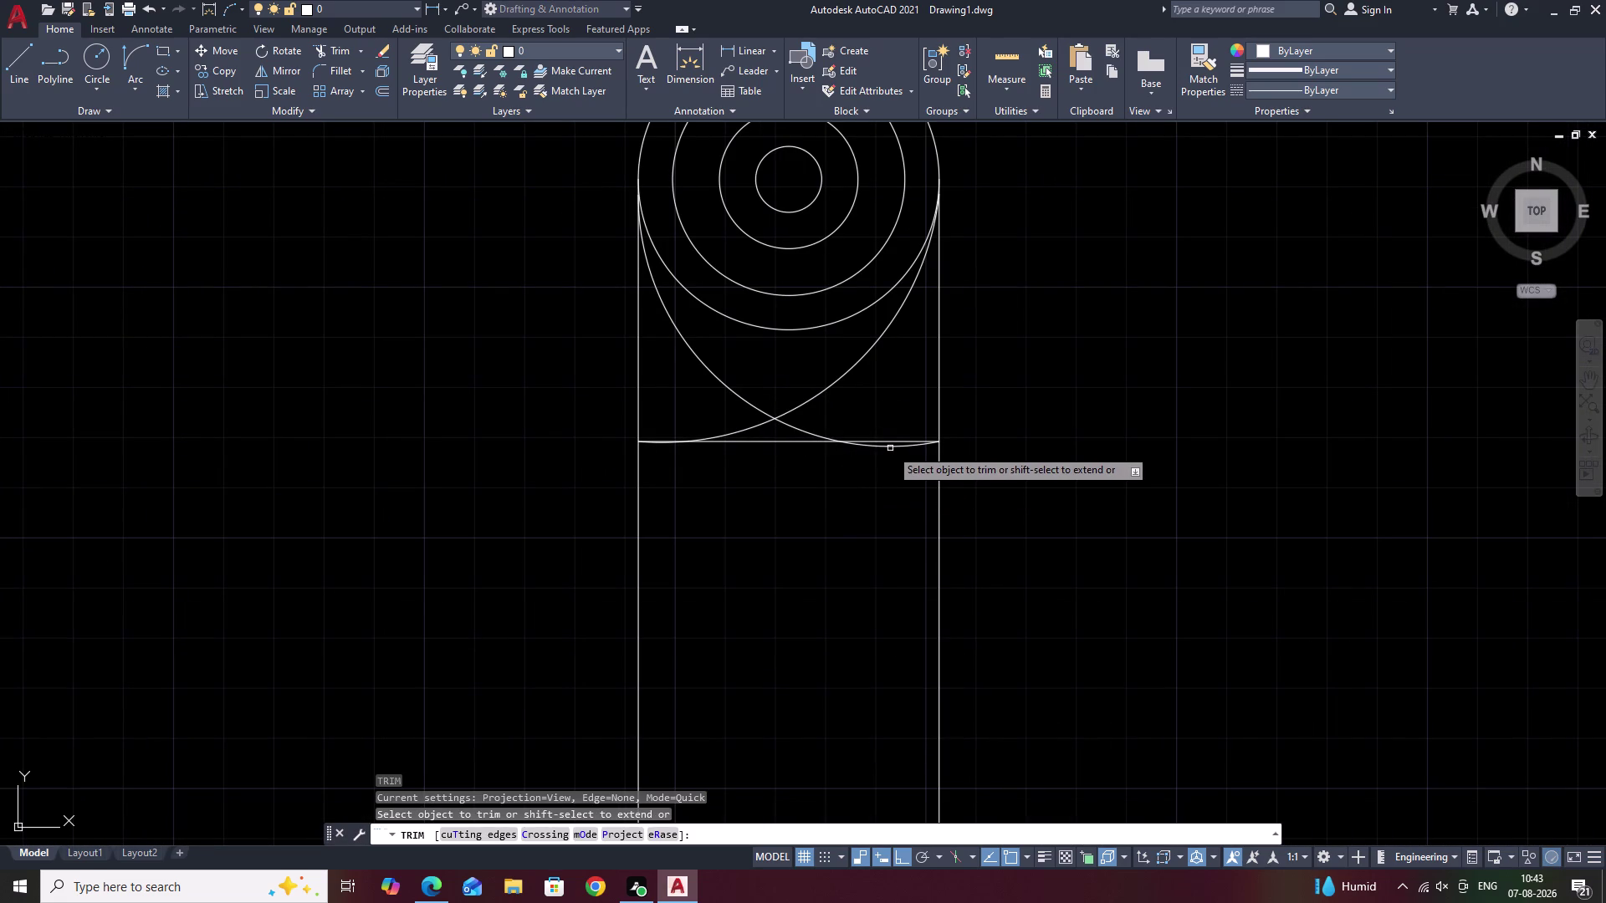
click(890, 448)
scroll(down, 3)
scroll(down, 3)
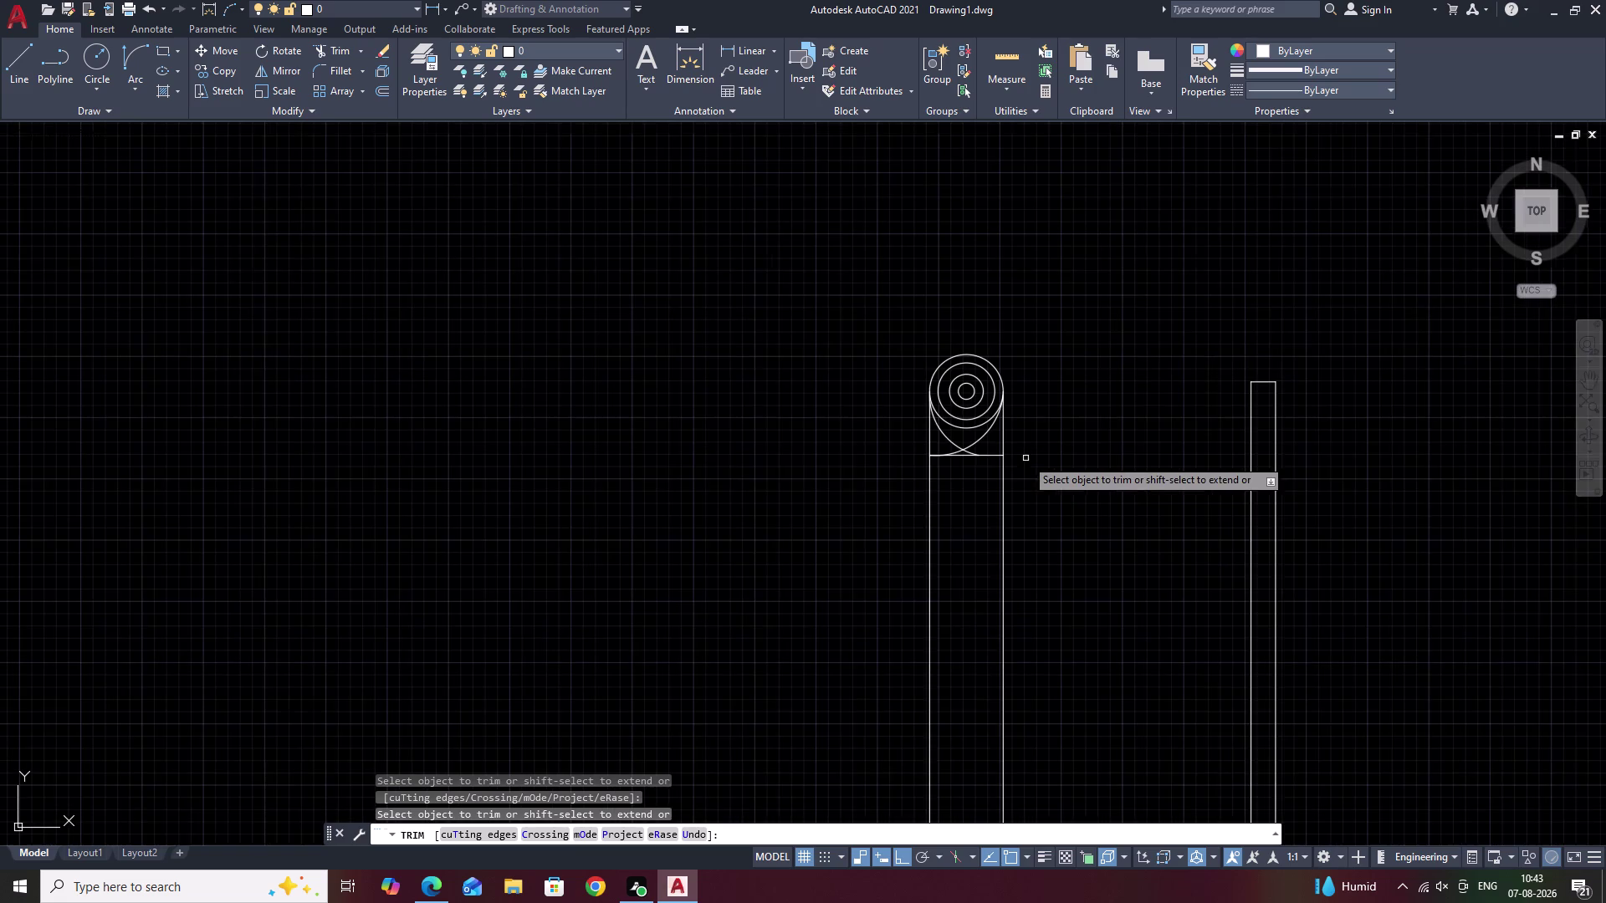
middle_drag(1036, 458, 918, 478)
key(Escape)
scroll(down, 3)
middle_drag(973, 539, 986, 477)
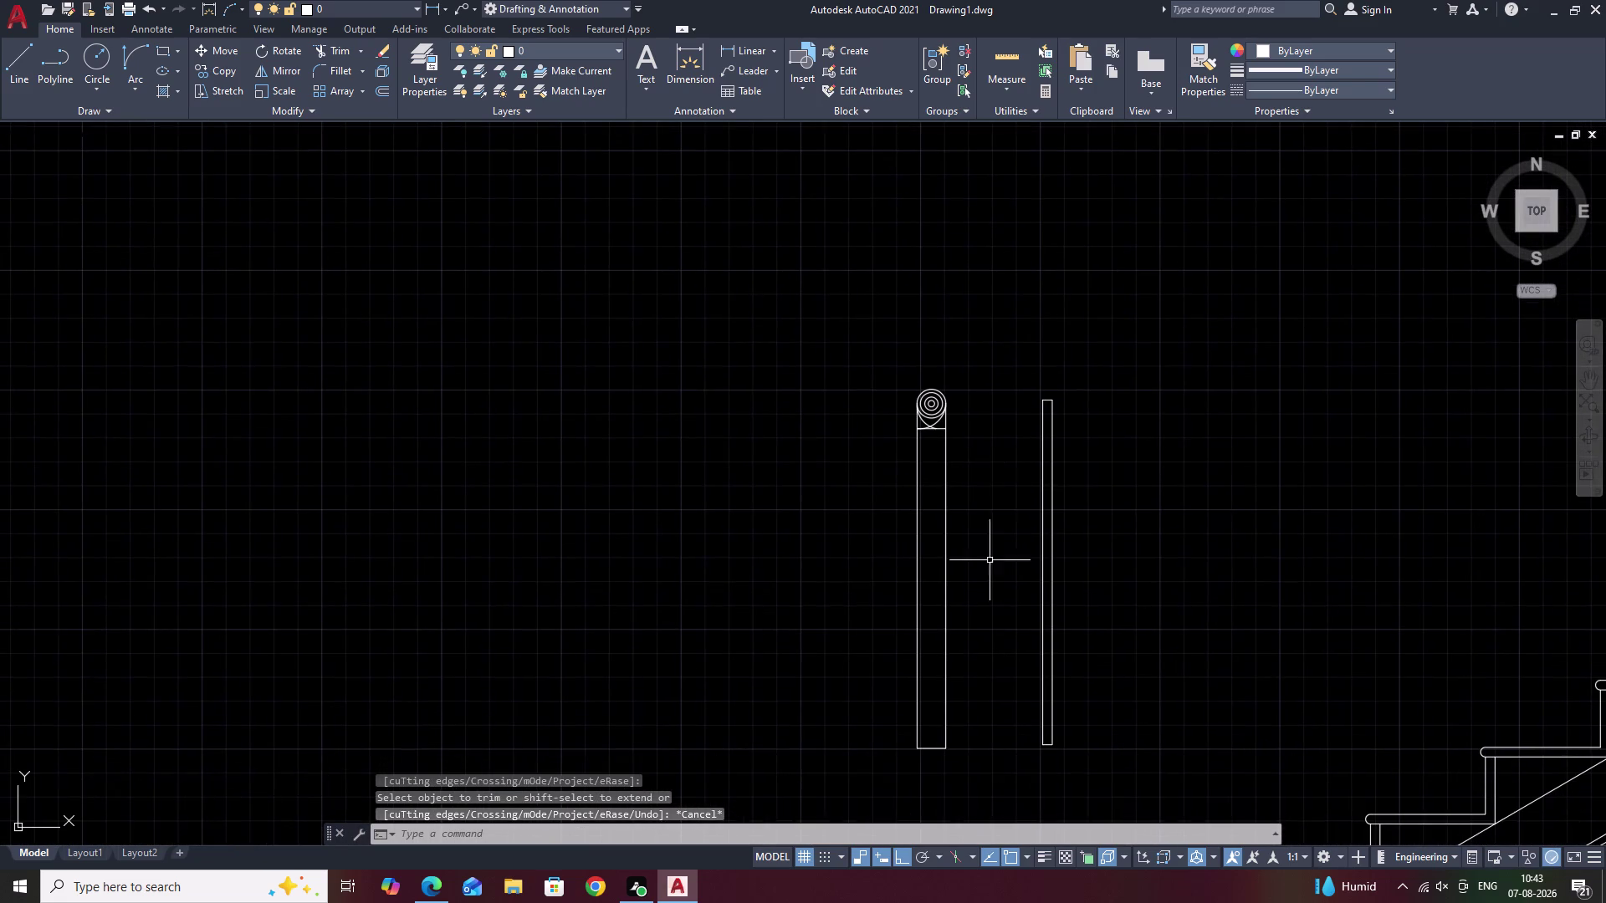
middle_drag(989, 587, 974, 474)
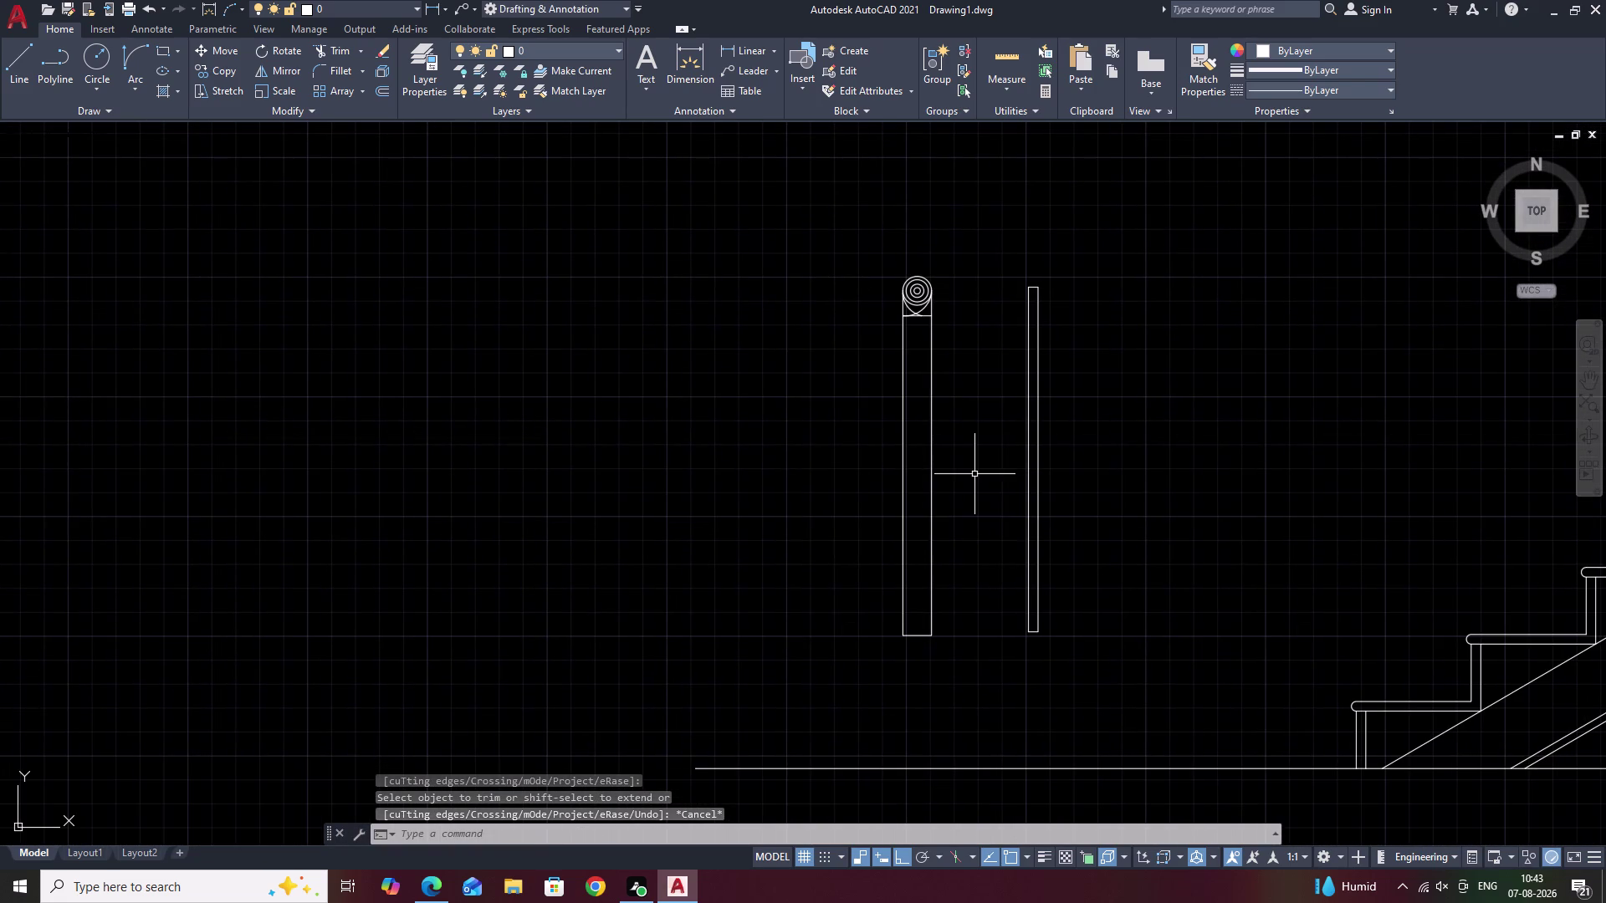
middle_drag(959, 473, 918, 481)
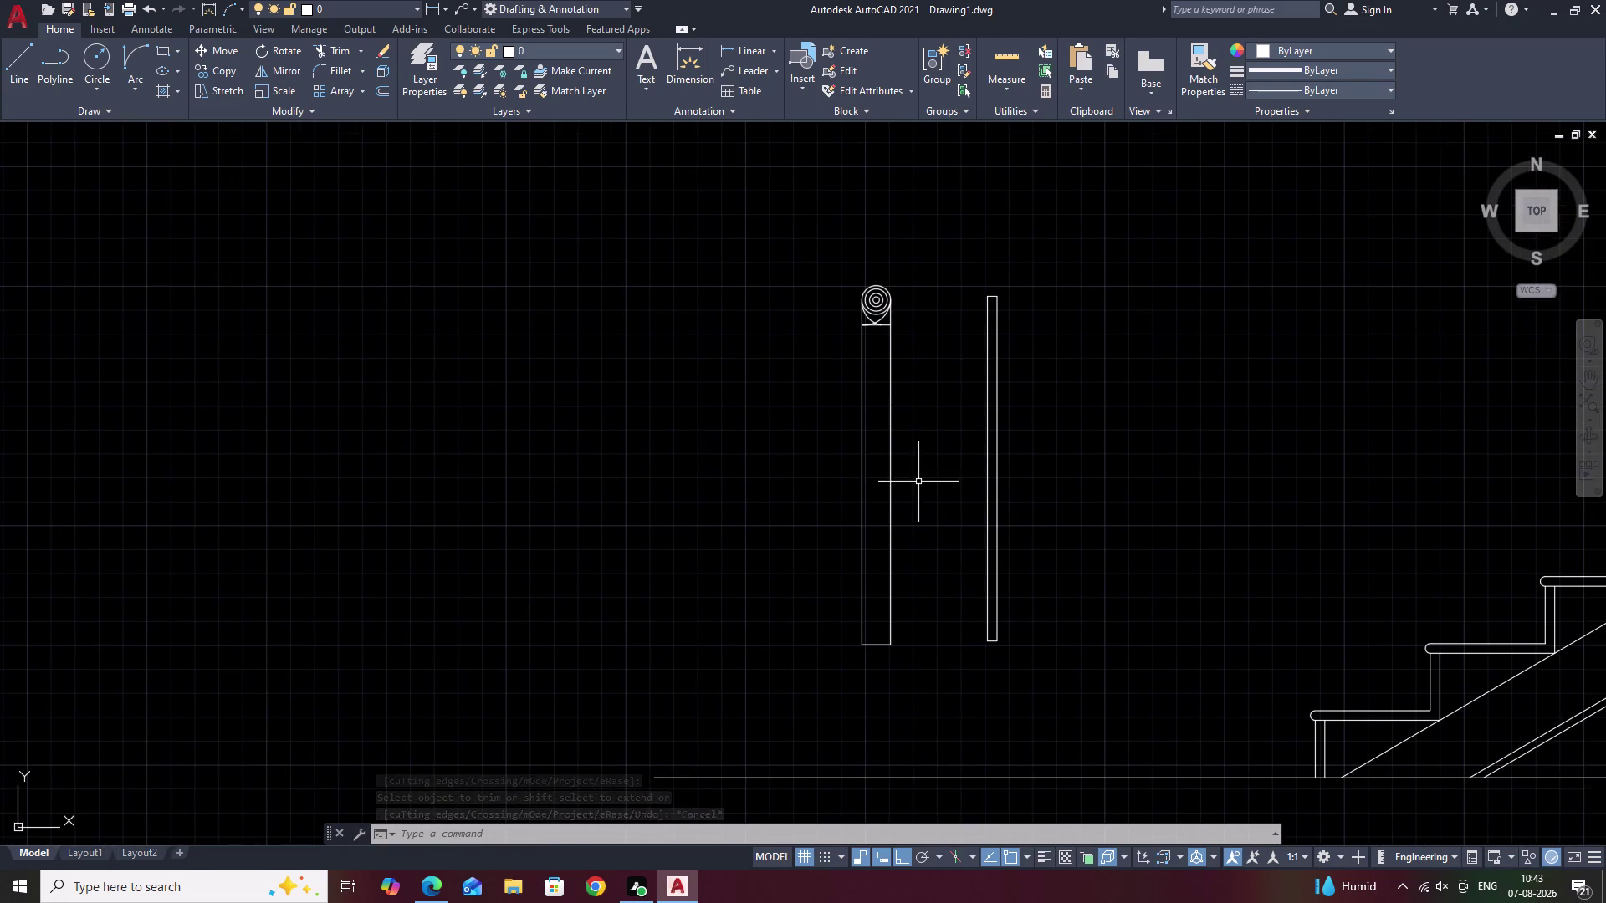
scroll(up, 3)
Break the baluster's right edge at the head's base line.
click(907, 480)
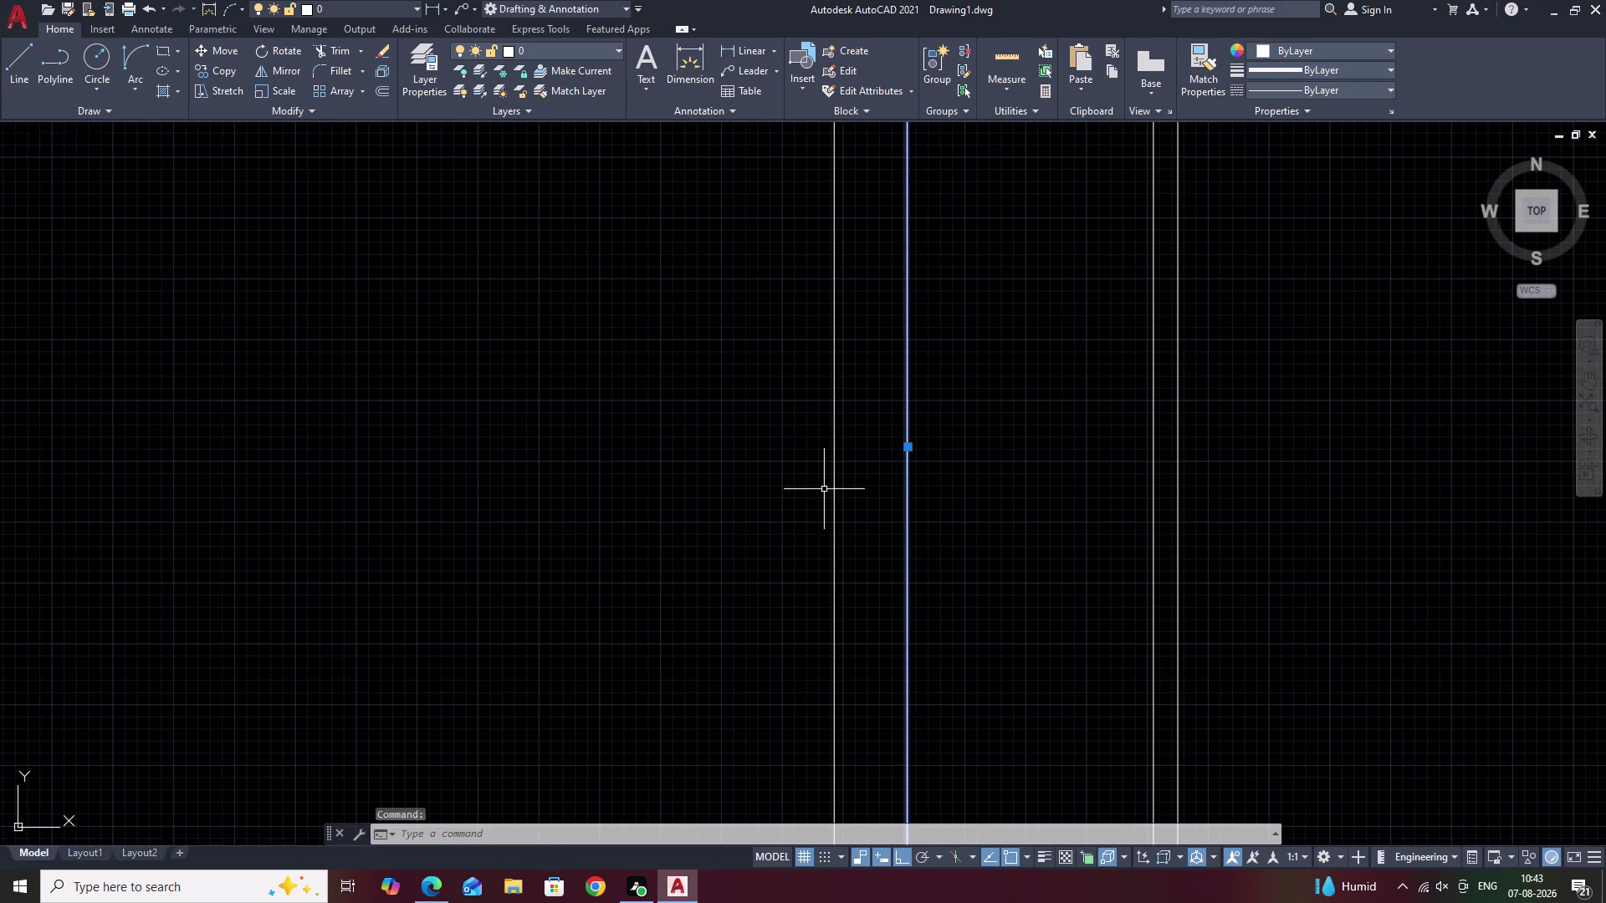
click(835, 487)
scroll(down, 3)
key(Escape)
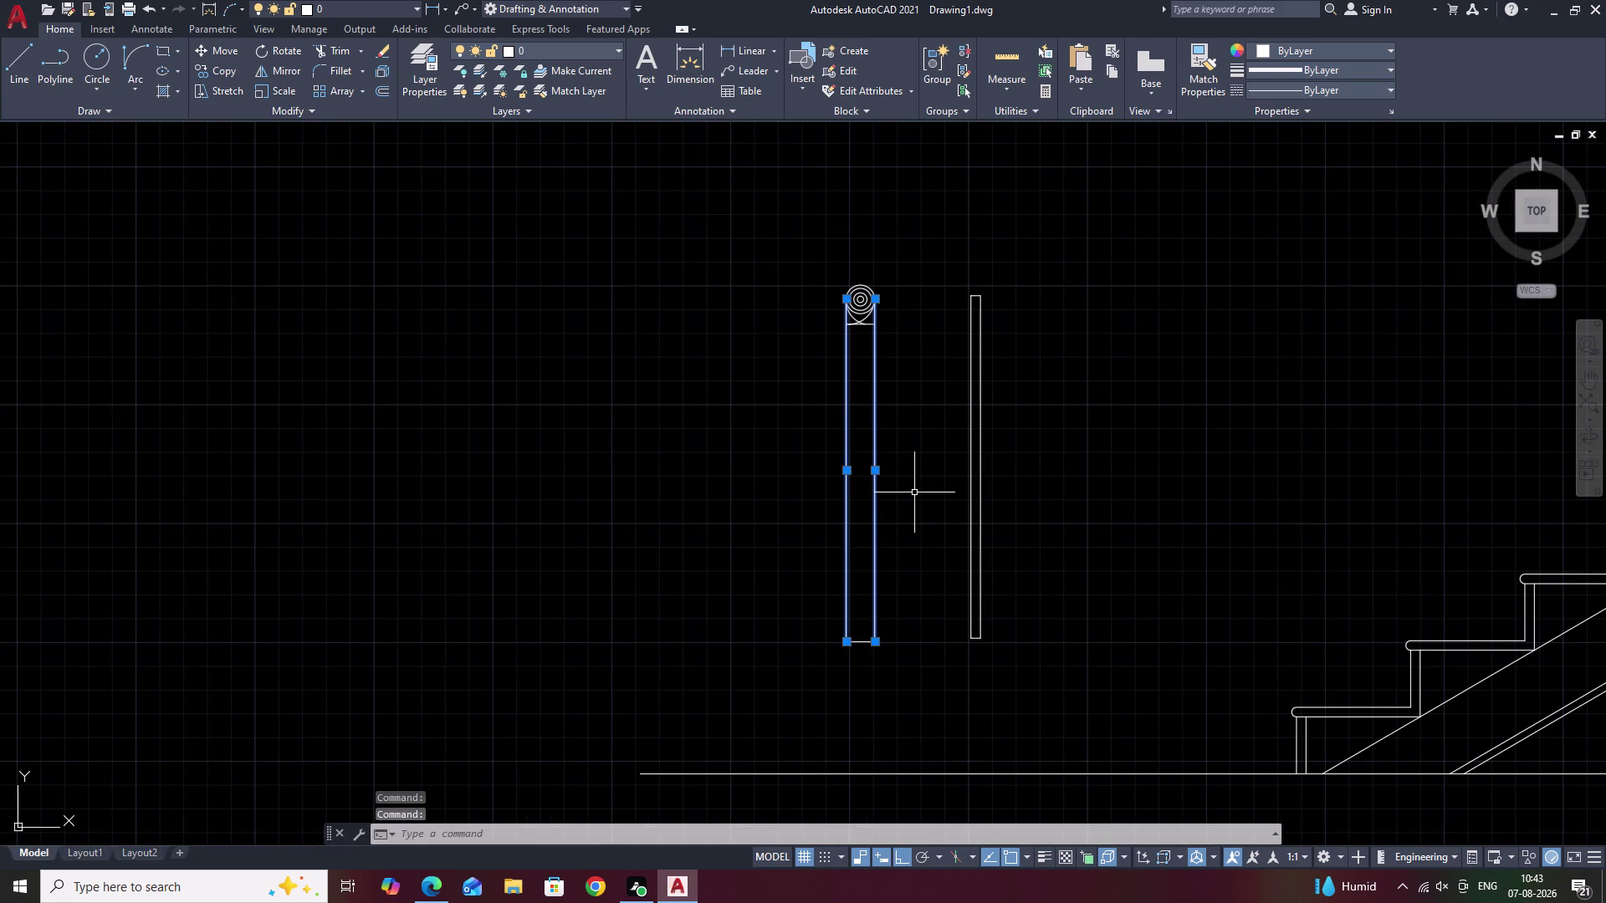
text(B)
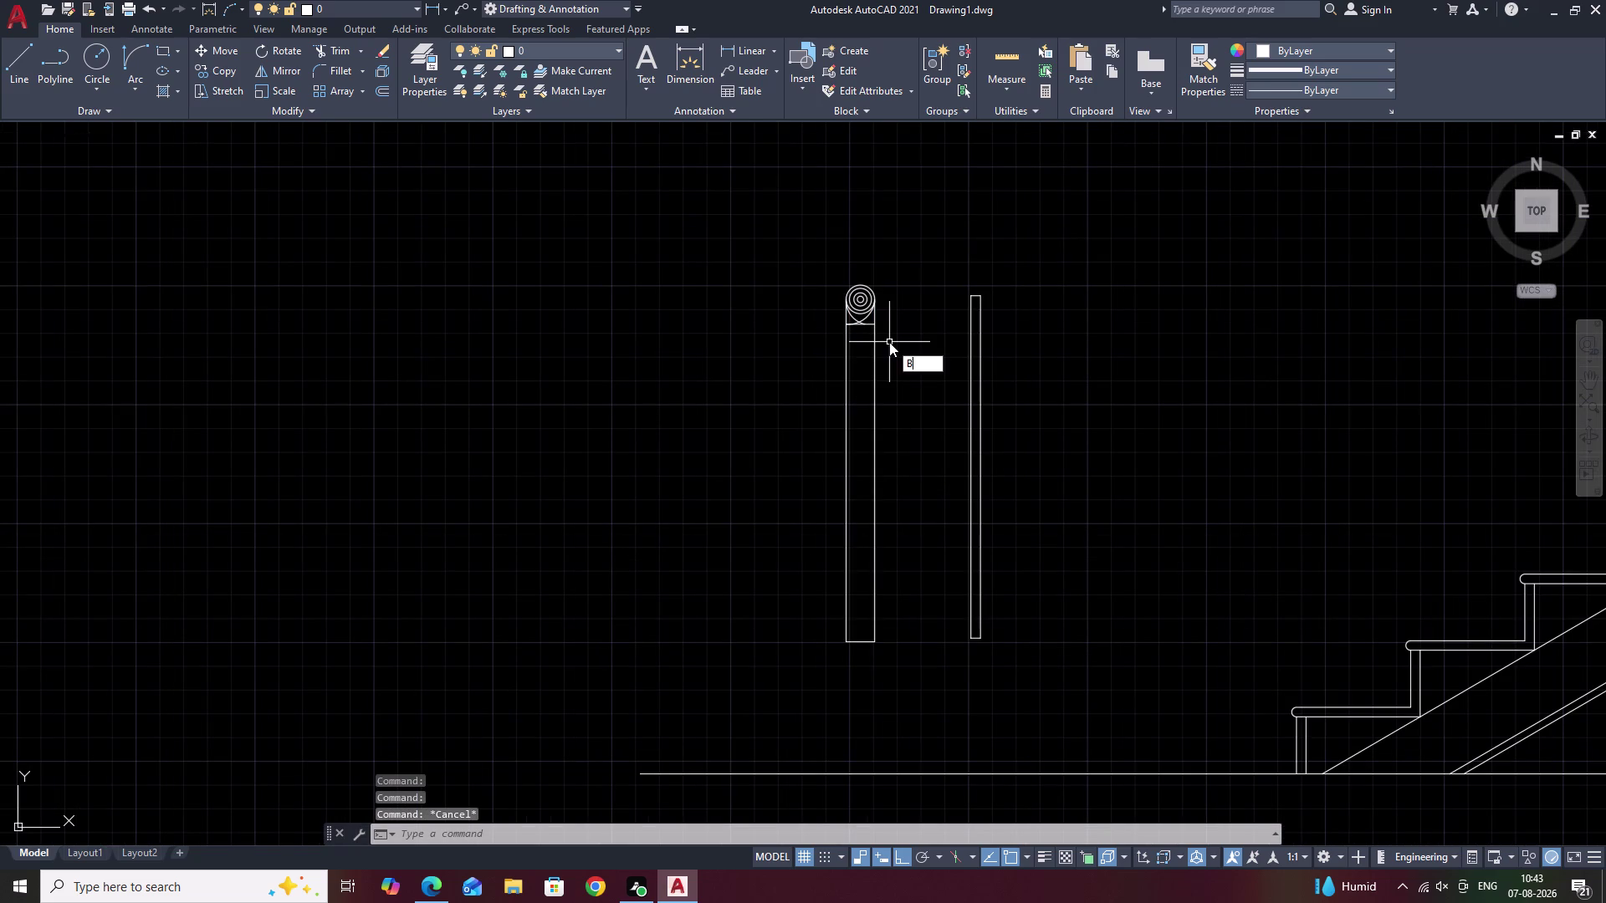
text(R)
click(967, 407)
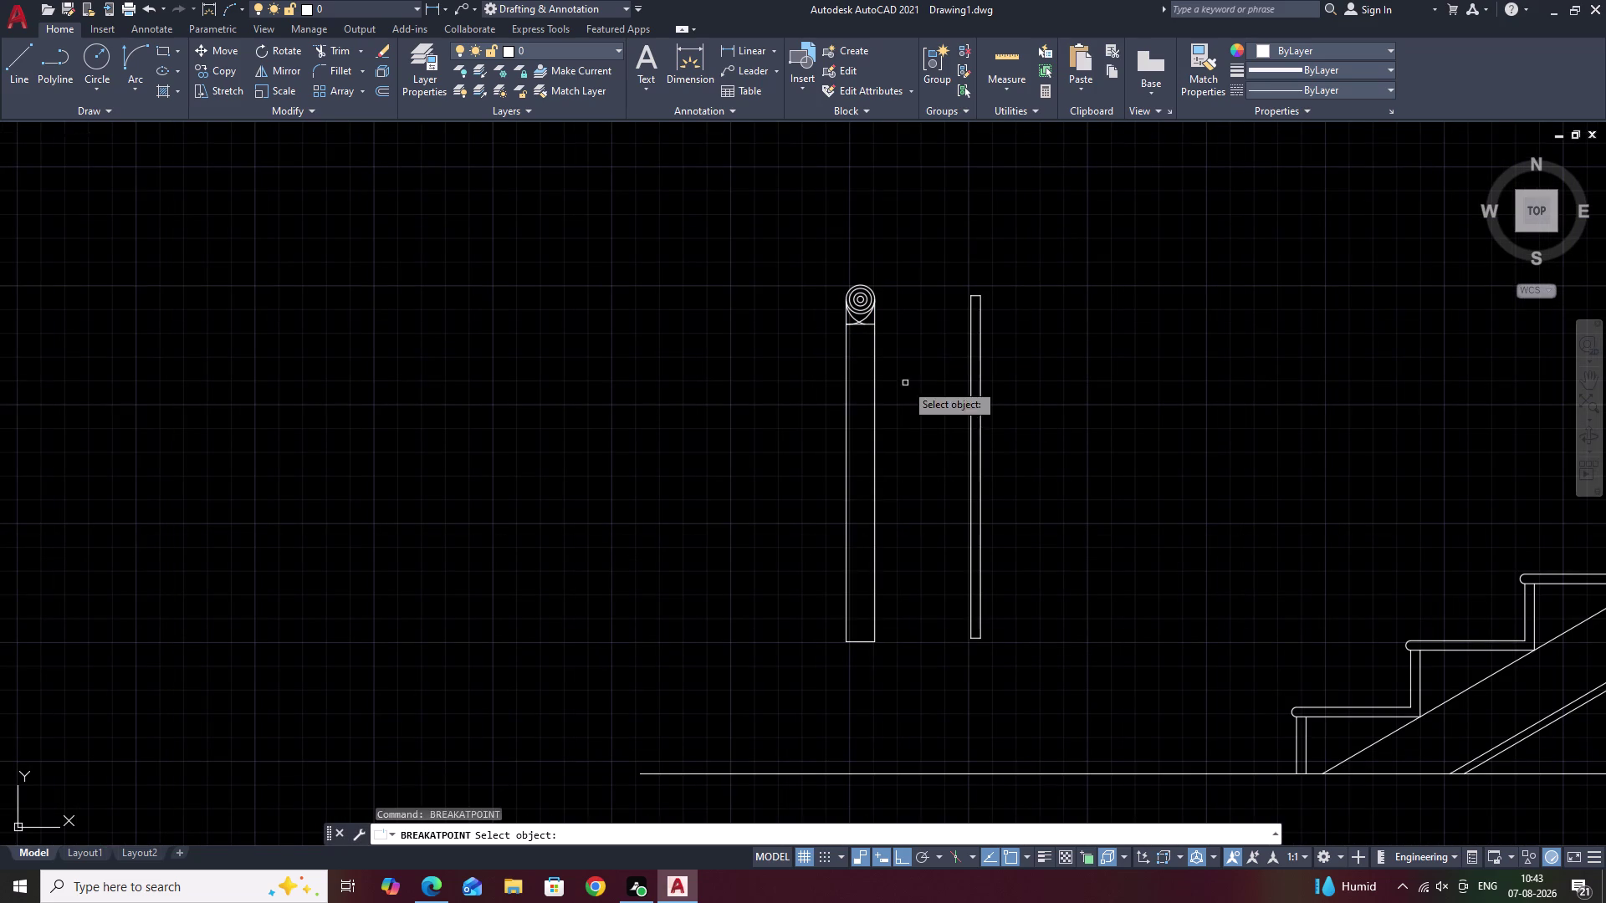
click(875, 380)
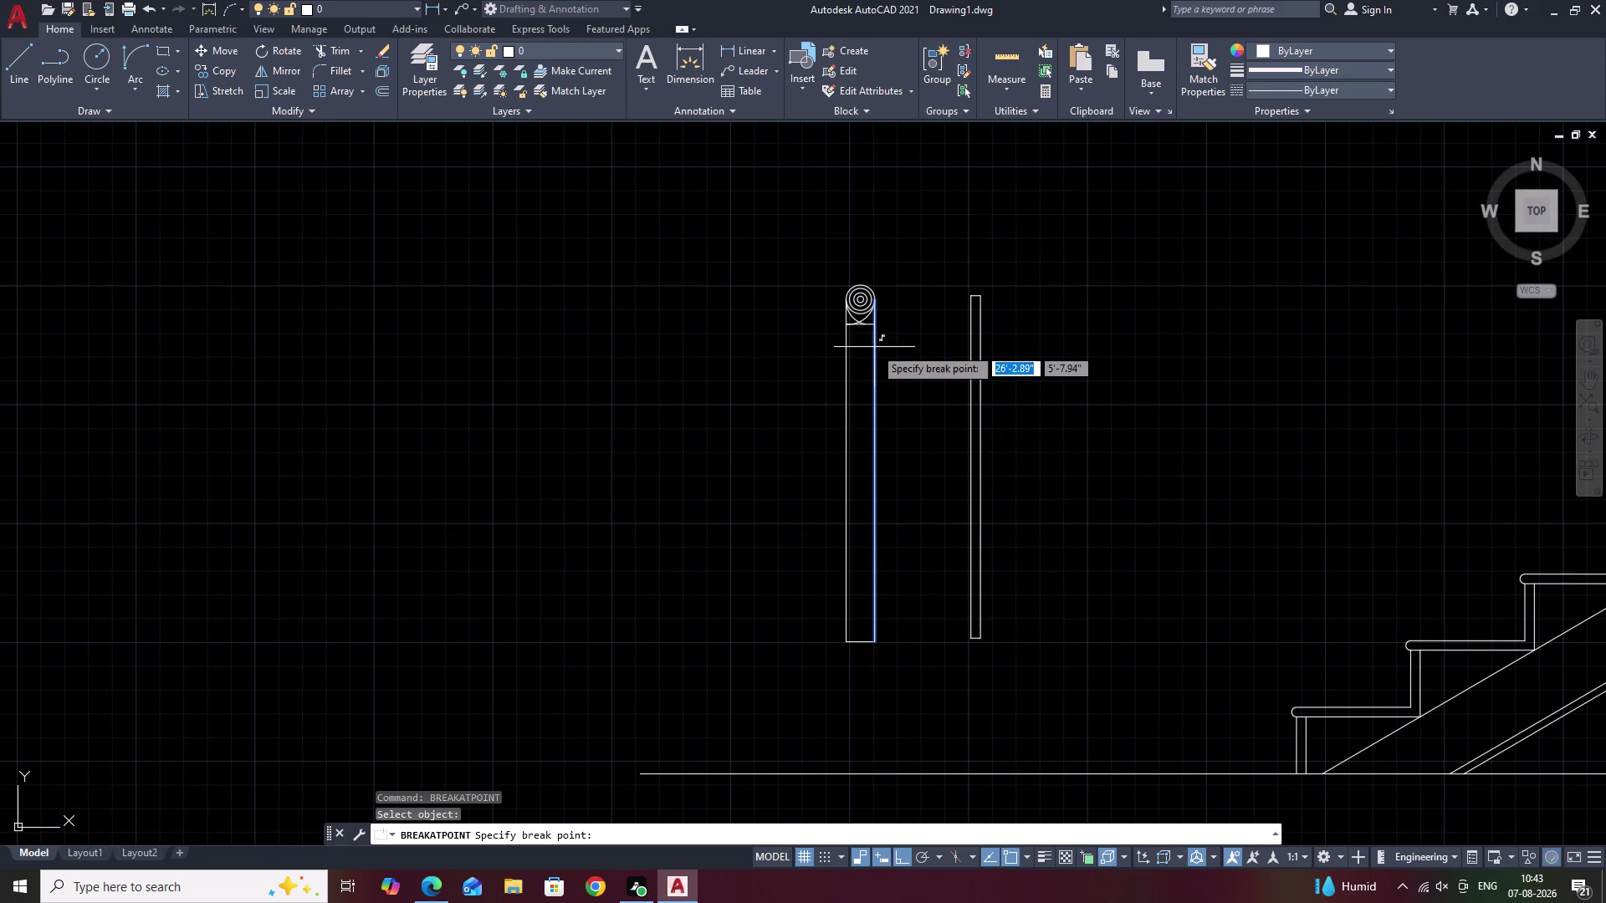
scroll(up, 3)
click(865, 291)
Break the baluster's left edge at the head's base line.
key(space)
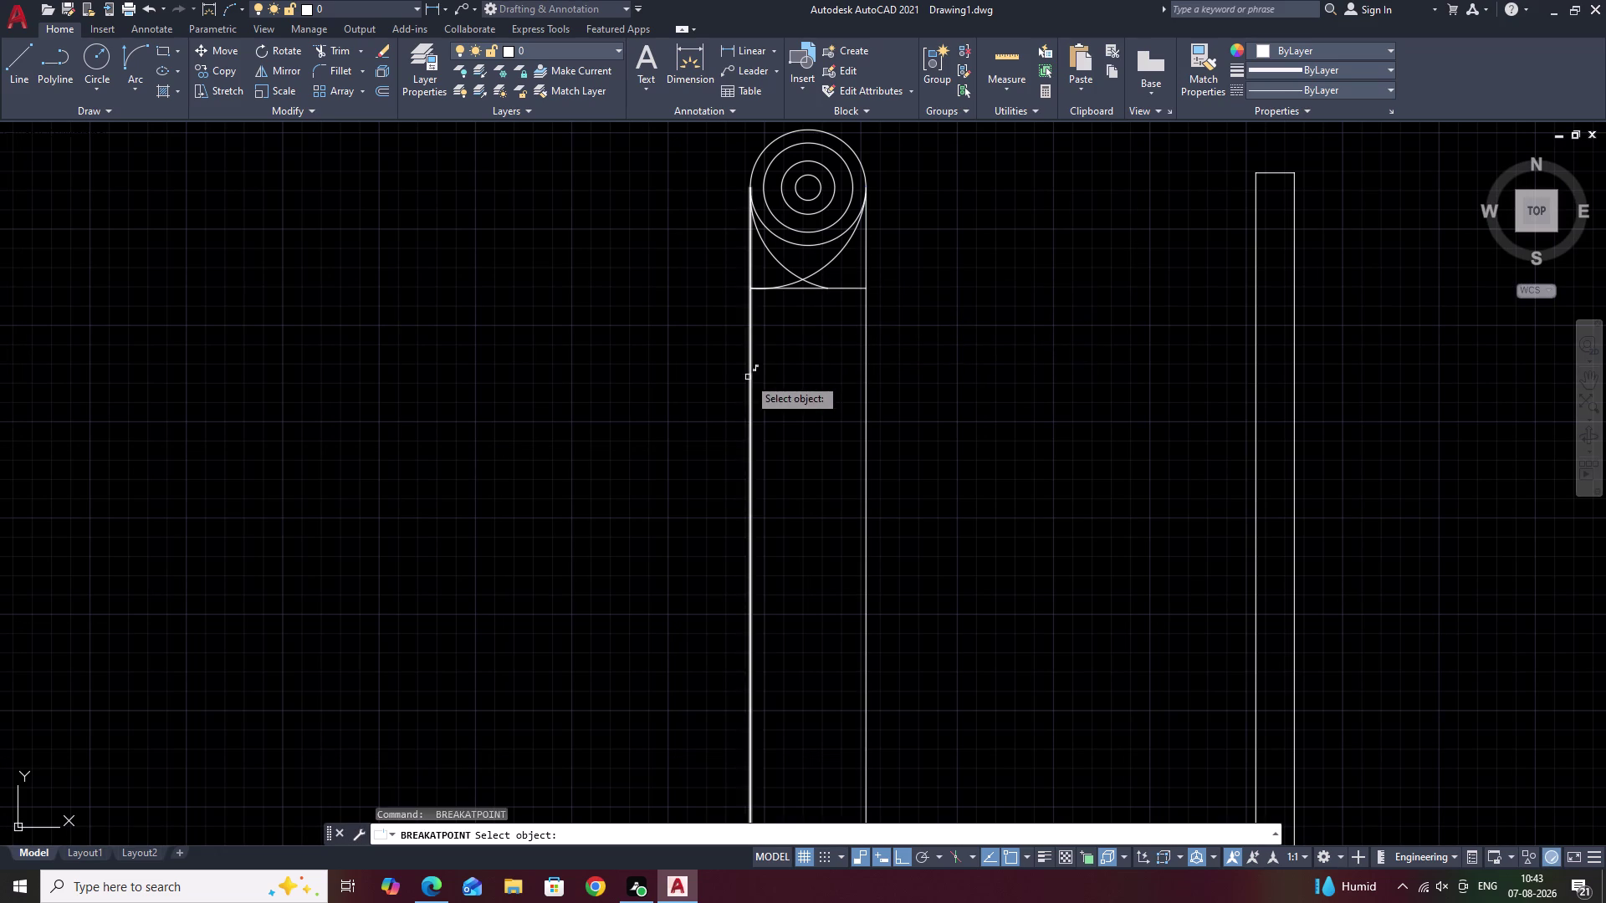
click(753, 378)
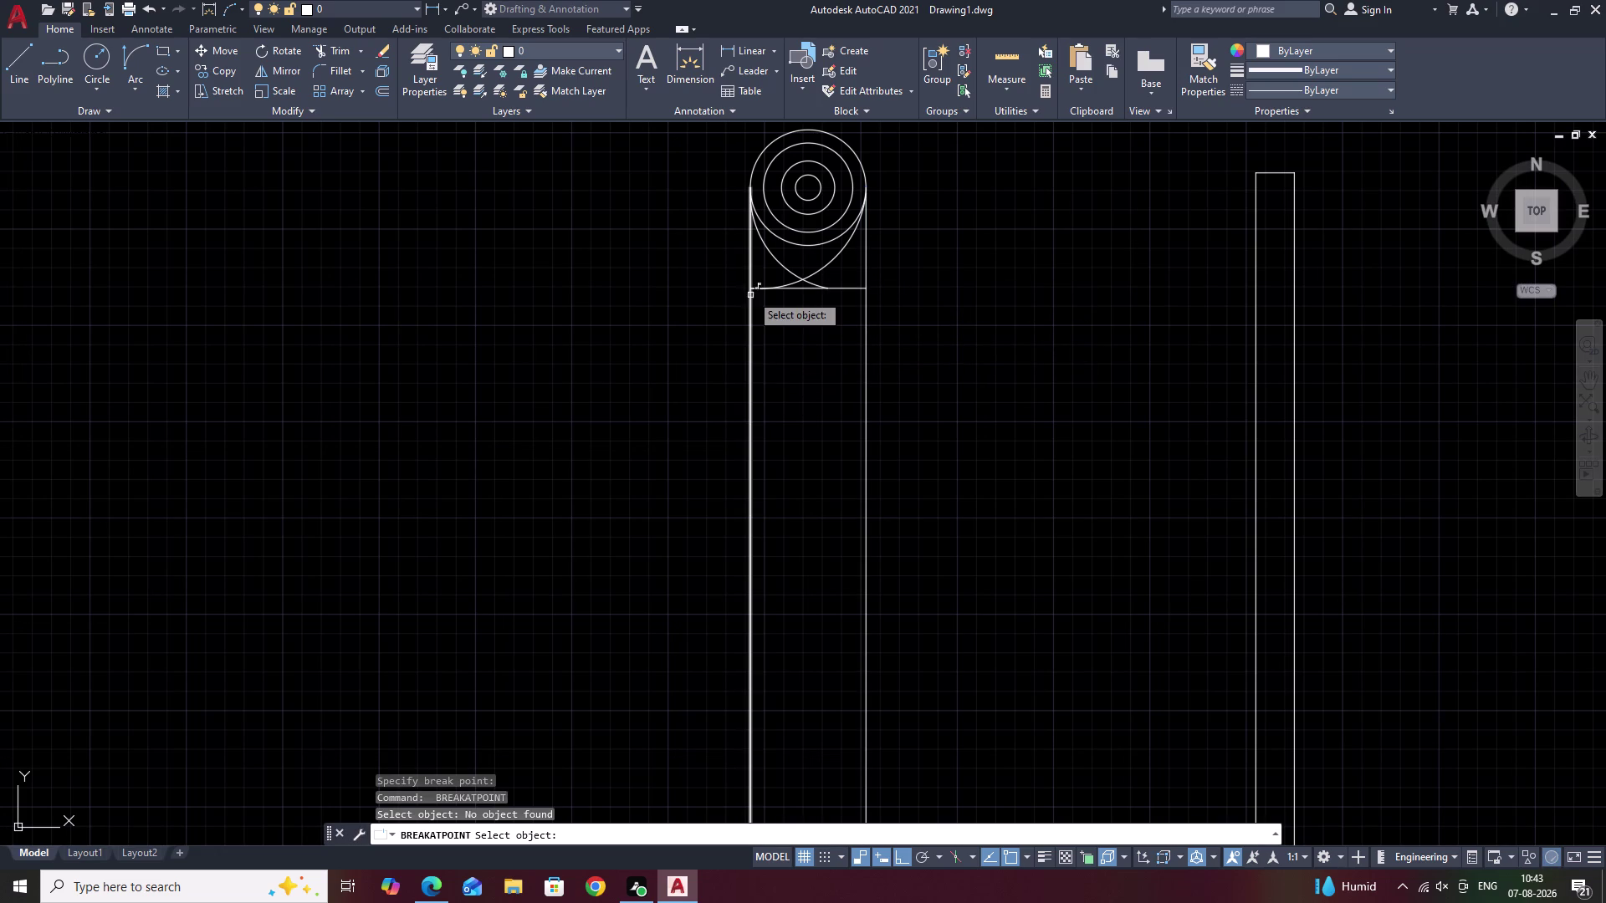
click(749, 302)
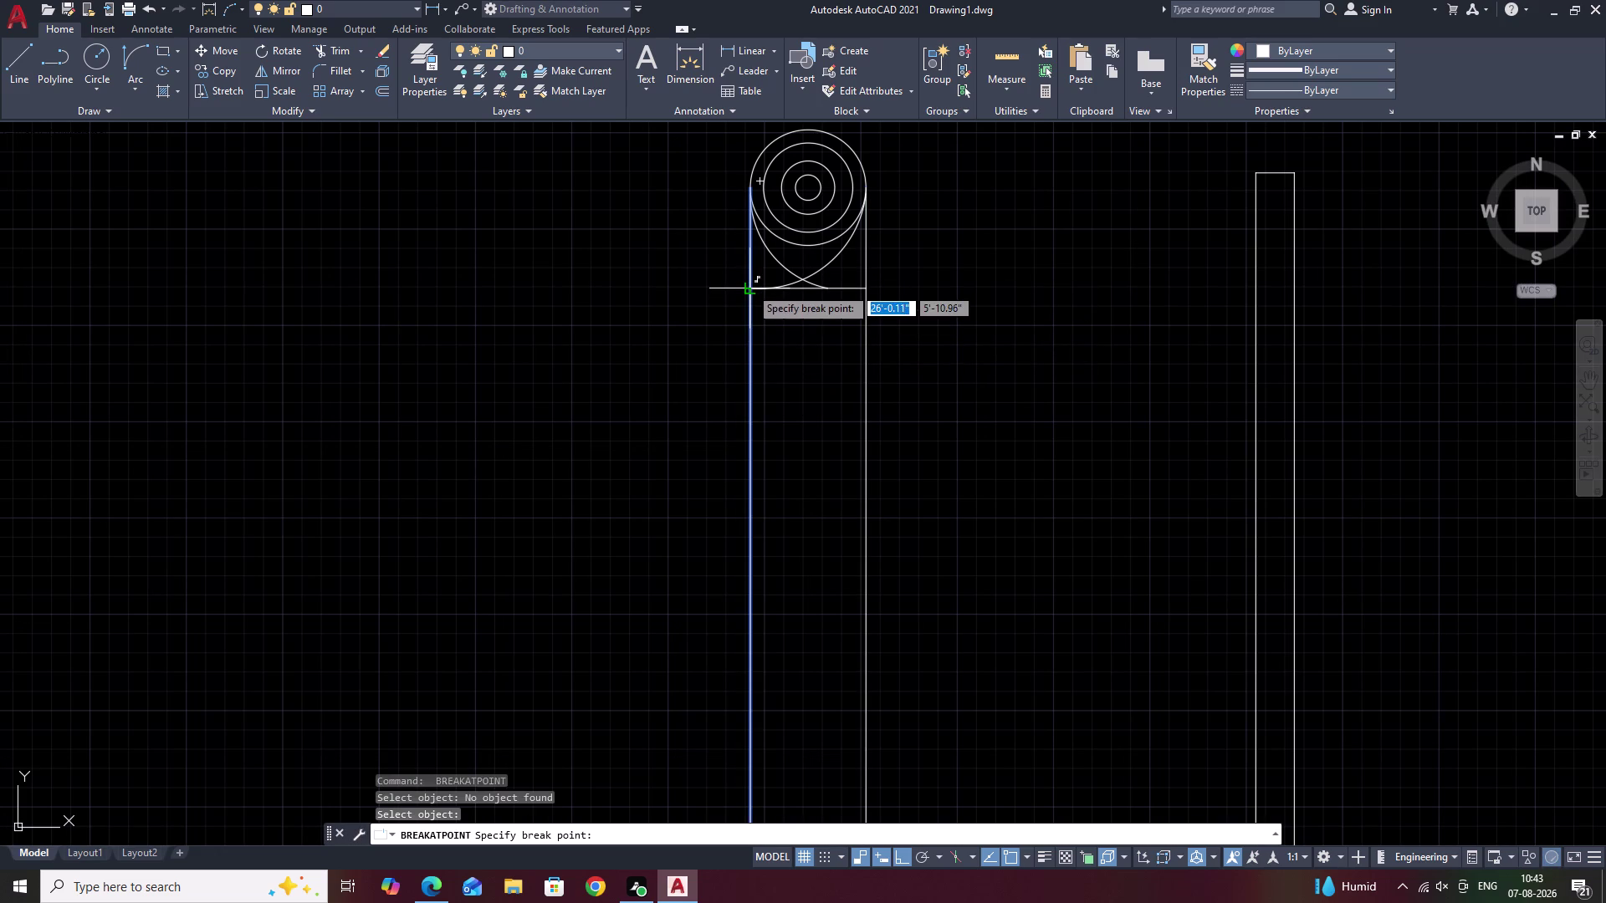
click(750, 286)
scroll(down, 3)
key(Escape)
text(O)
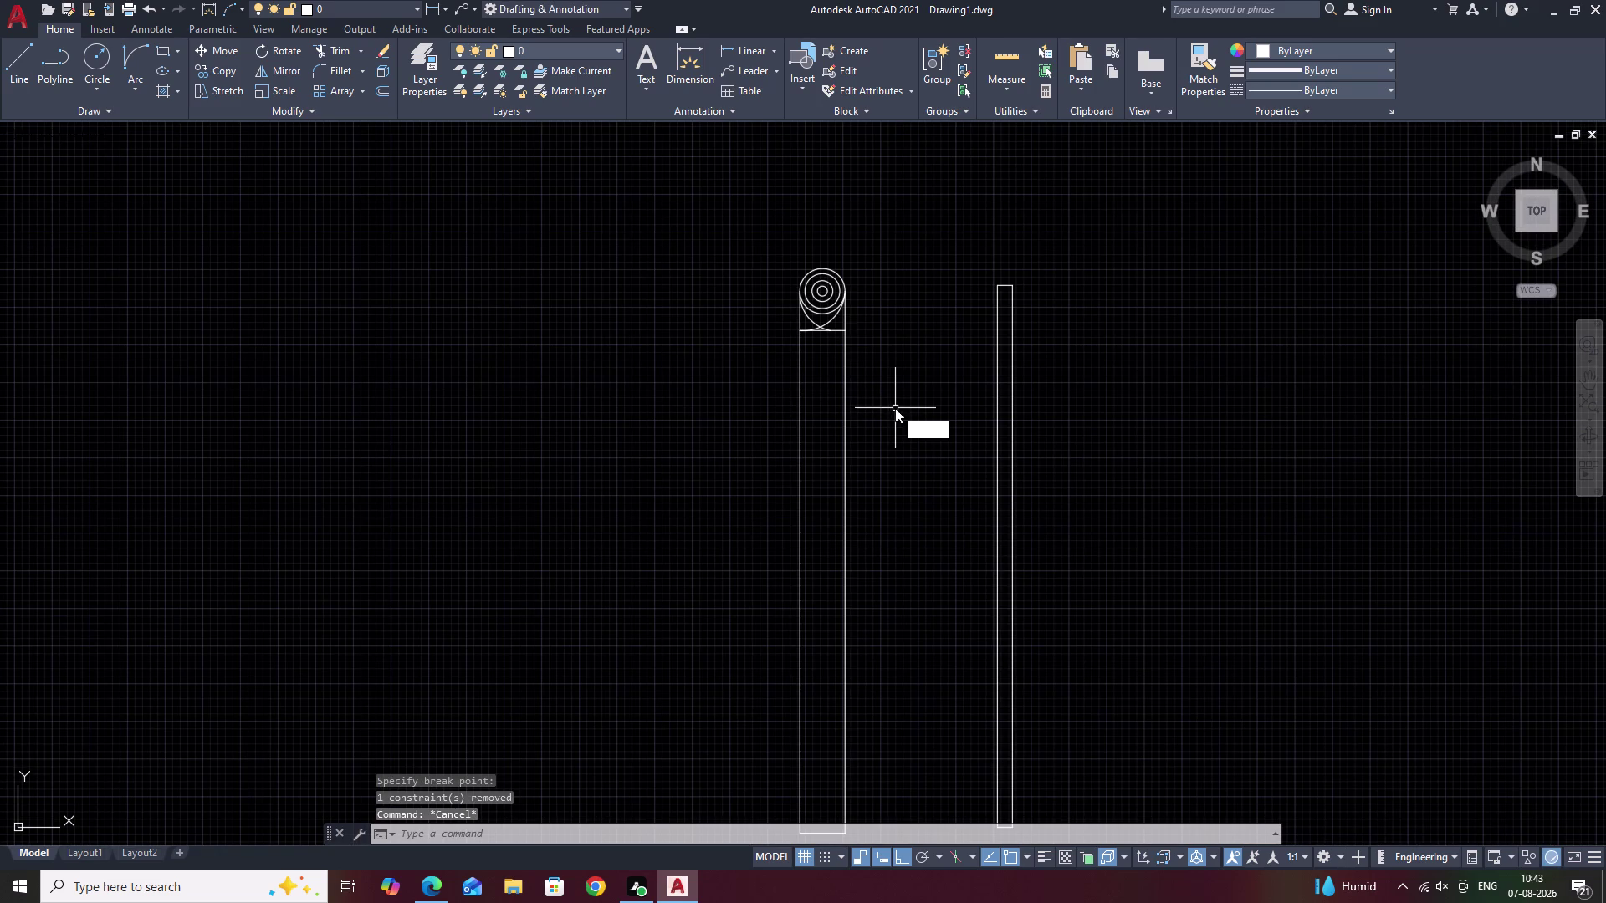
key(space)
Offset the baluster's right edge 0.5 inward.
text(1)
key(space)
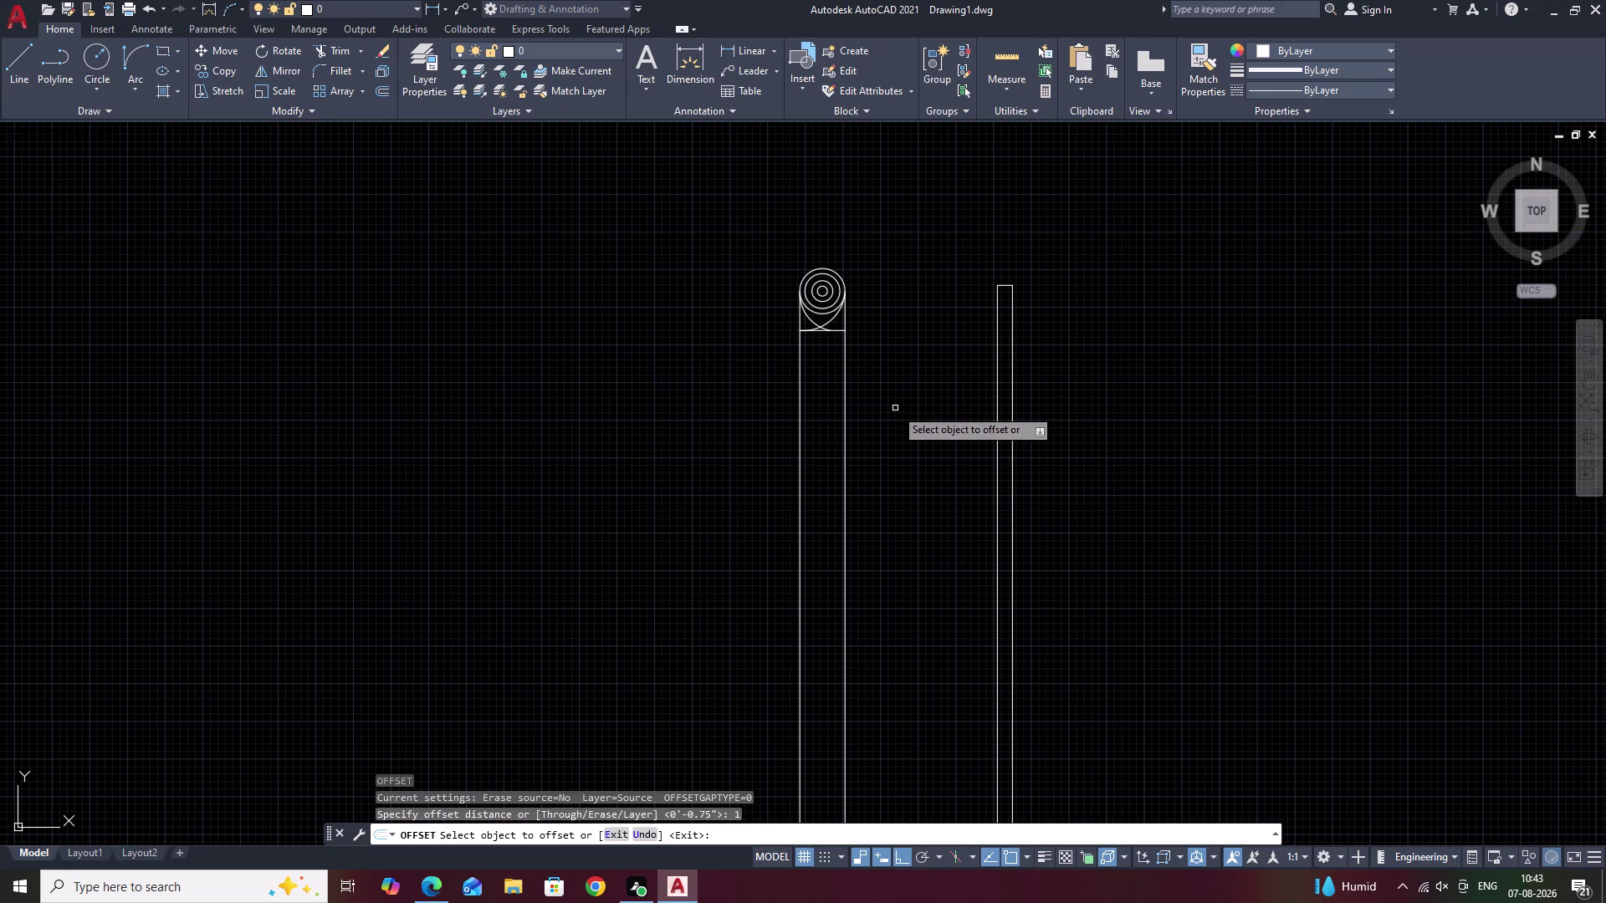
click(844, 390)
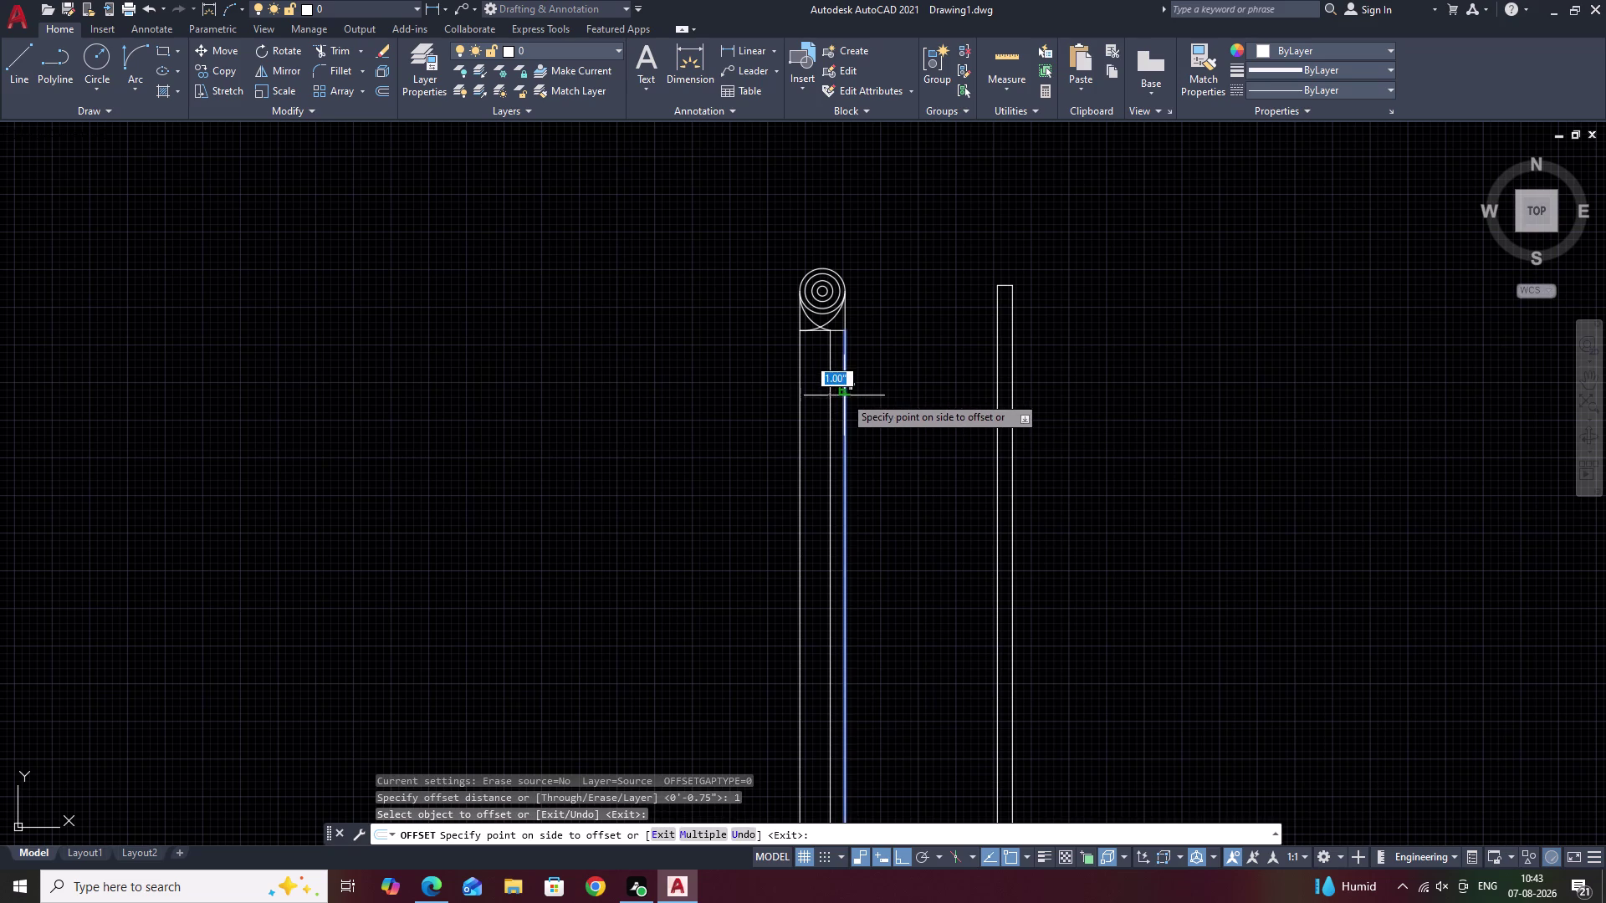
key(Escape)
key(space)
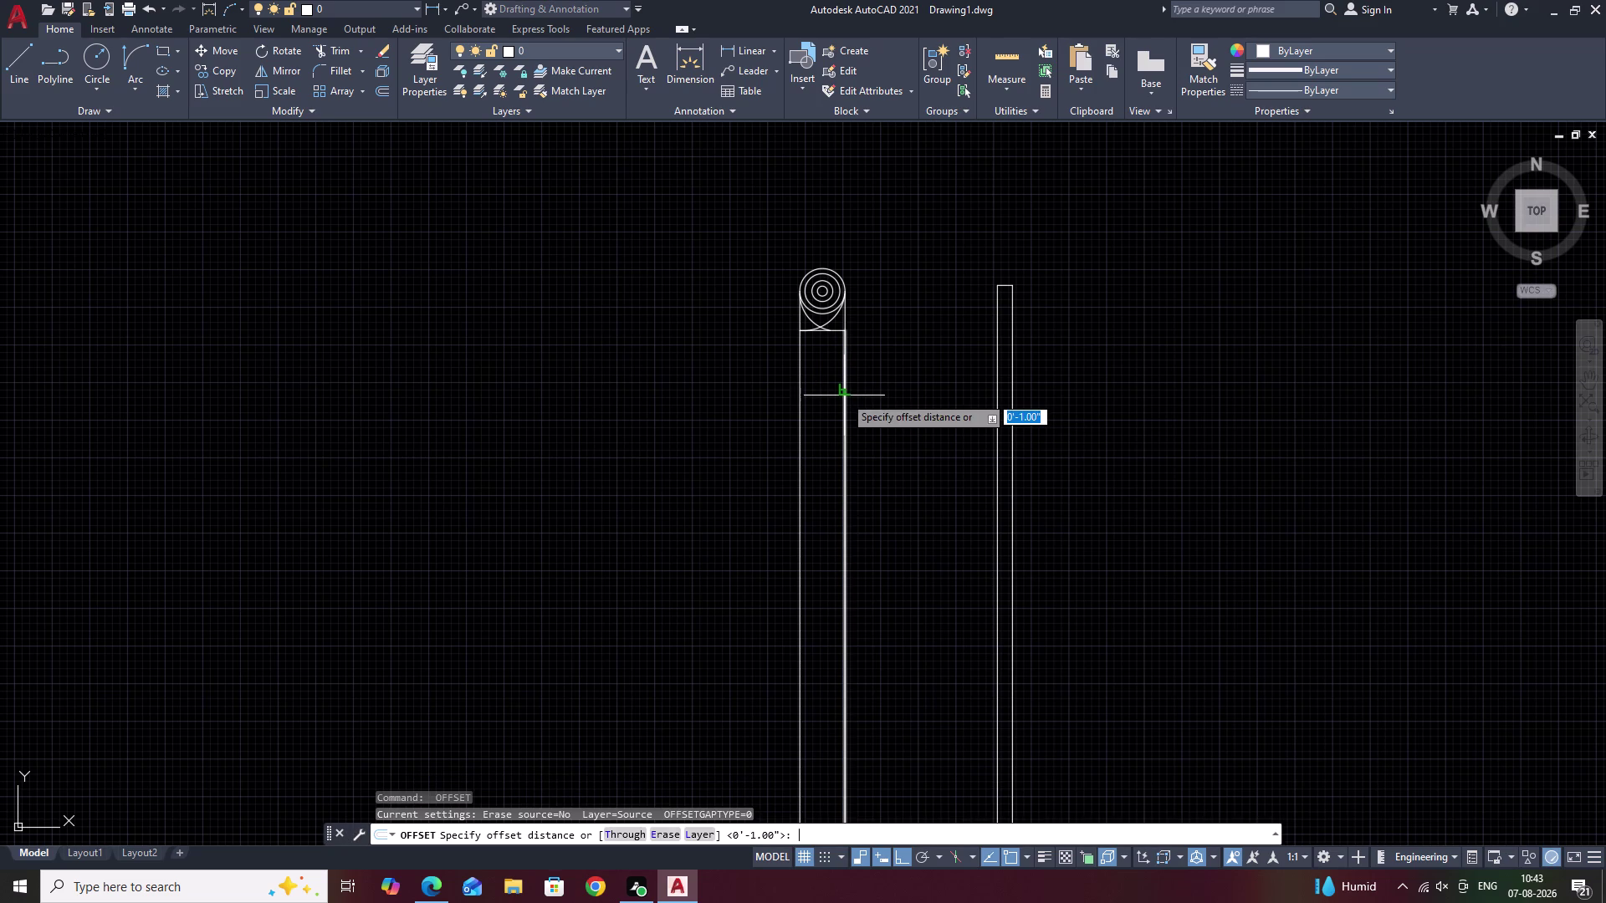
key(period)
text(5)
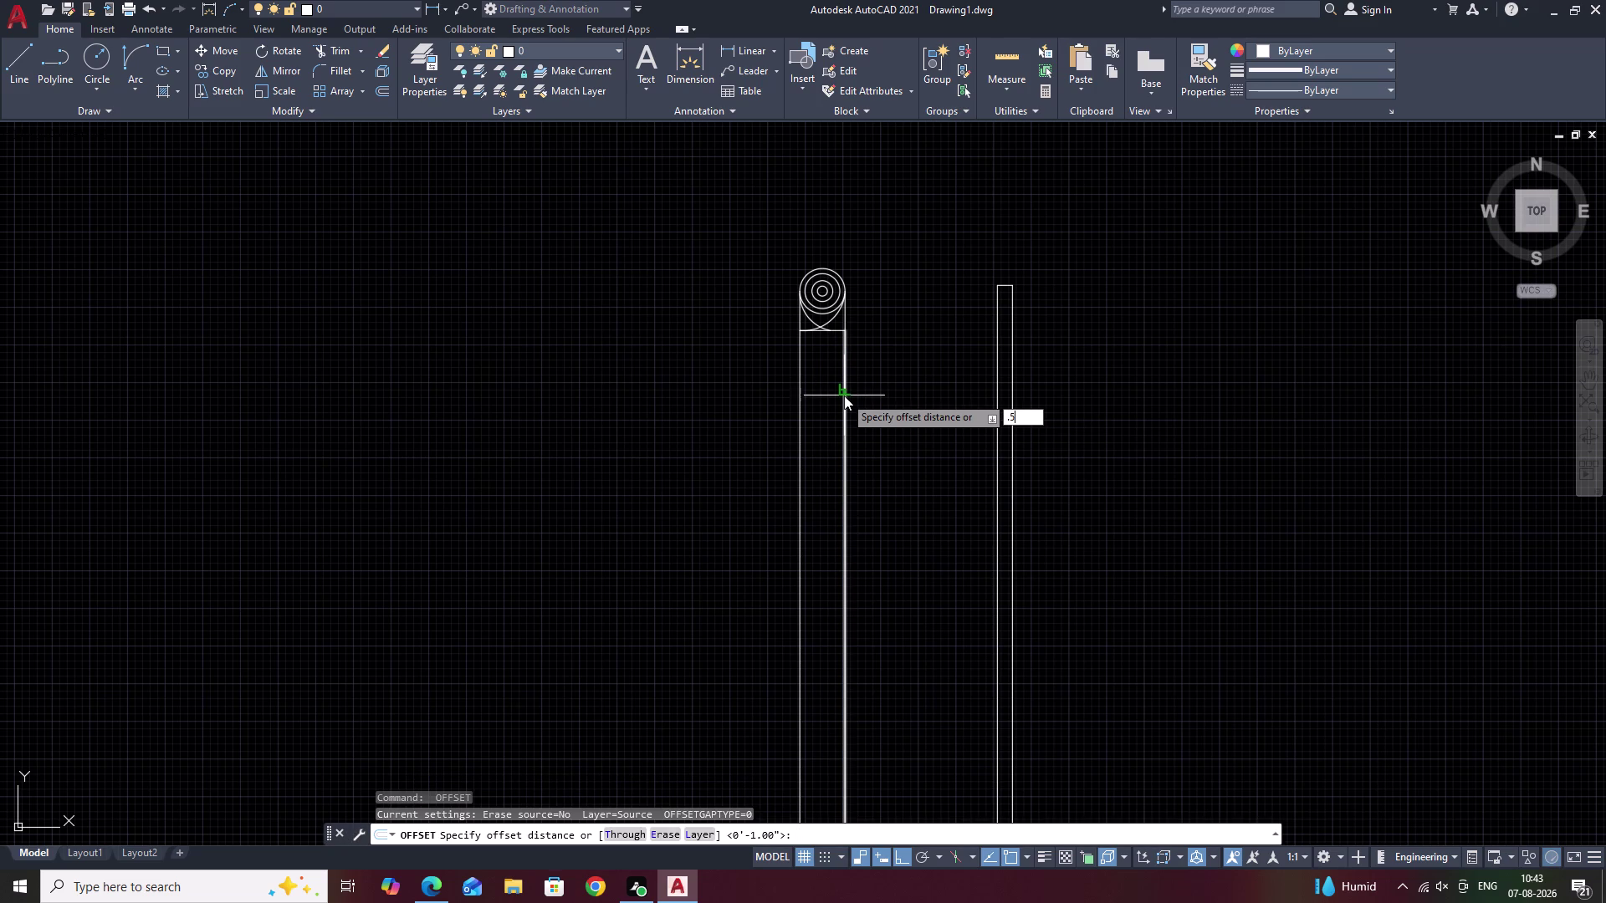
key(space)
scroll(up, 3)
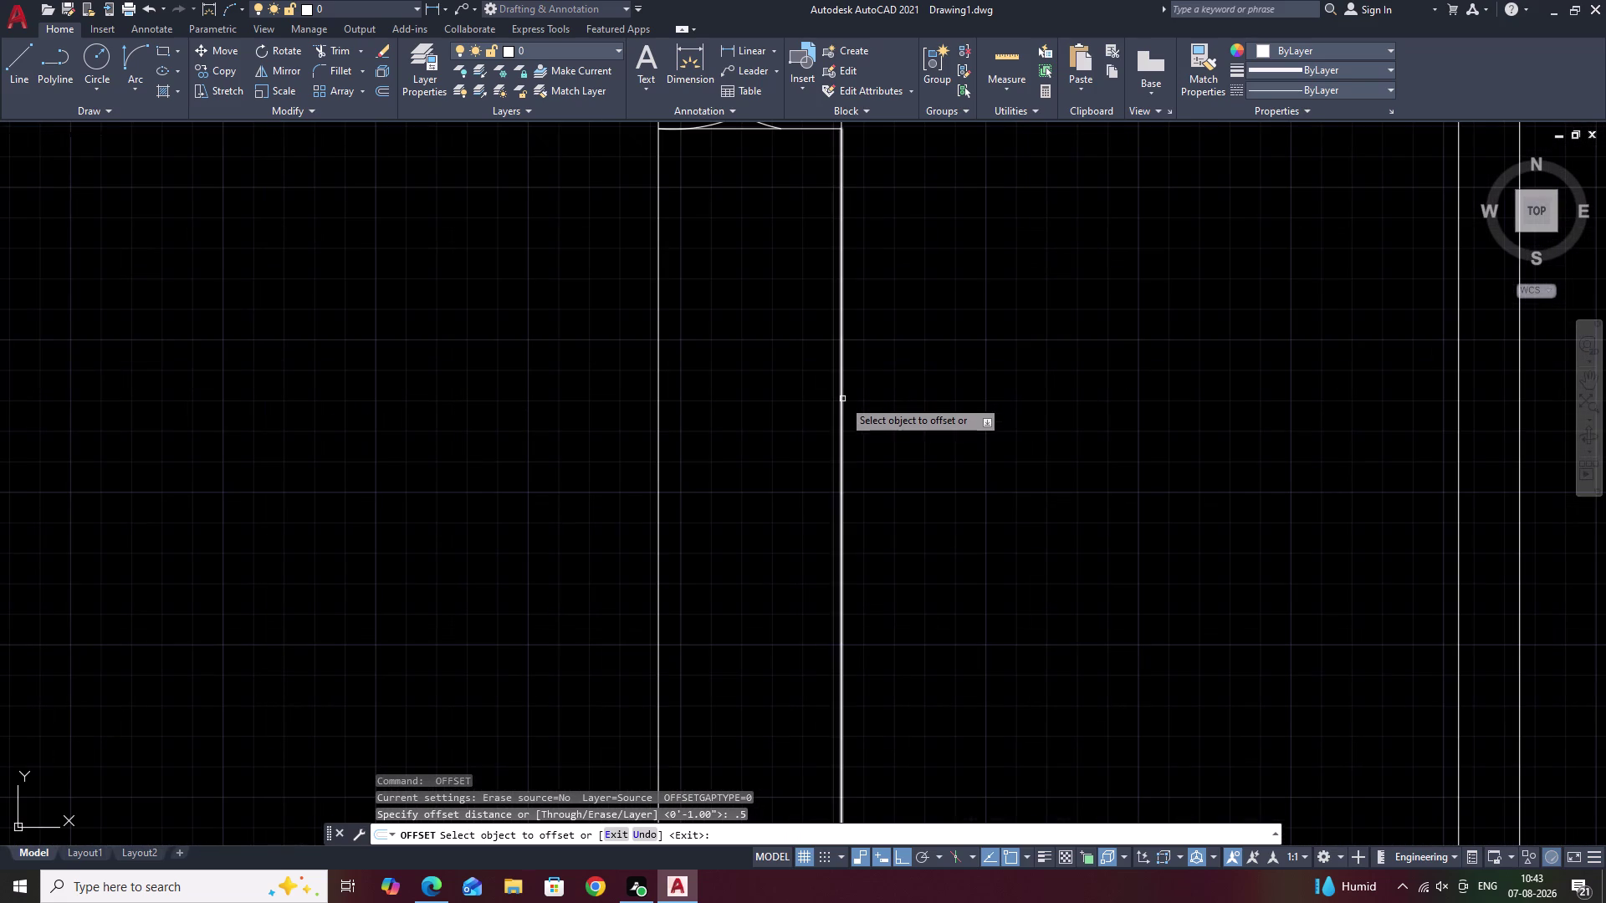
click(842, 399)
key(space)
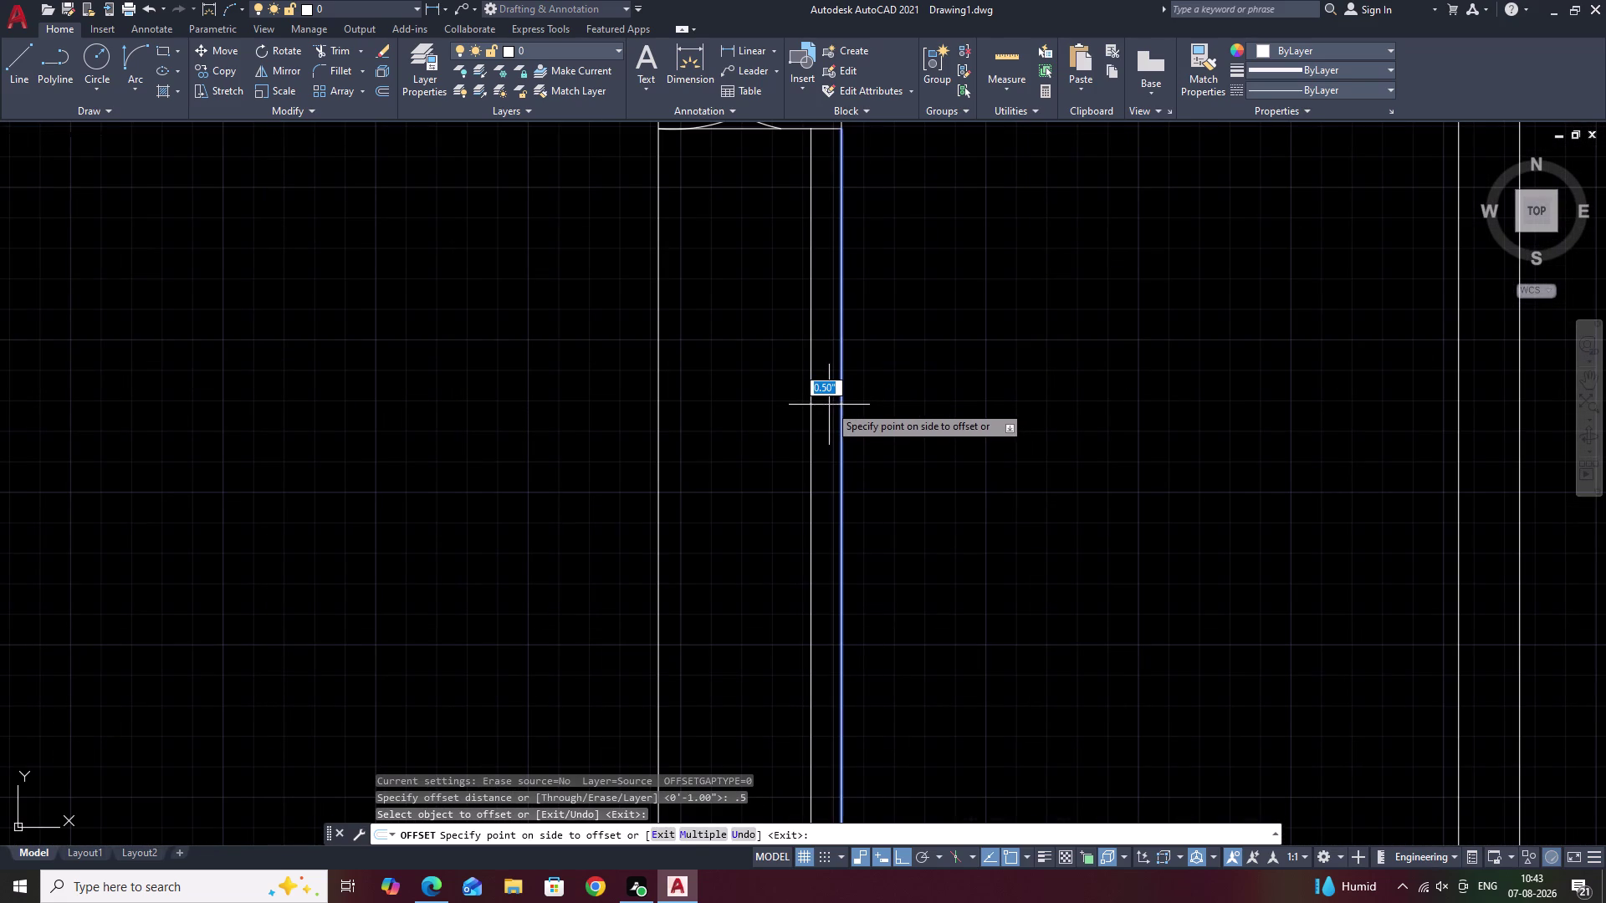
Offset successive parallel lines 0.2 apart further inside the baluster.
key(space)
text(.2)
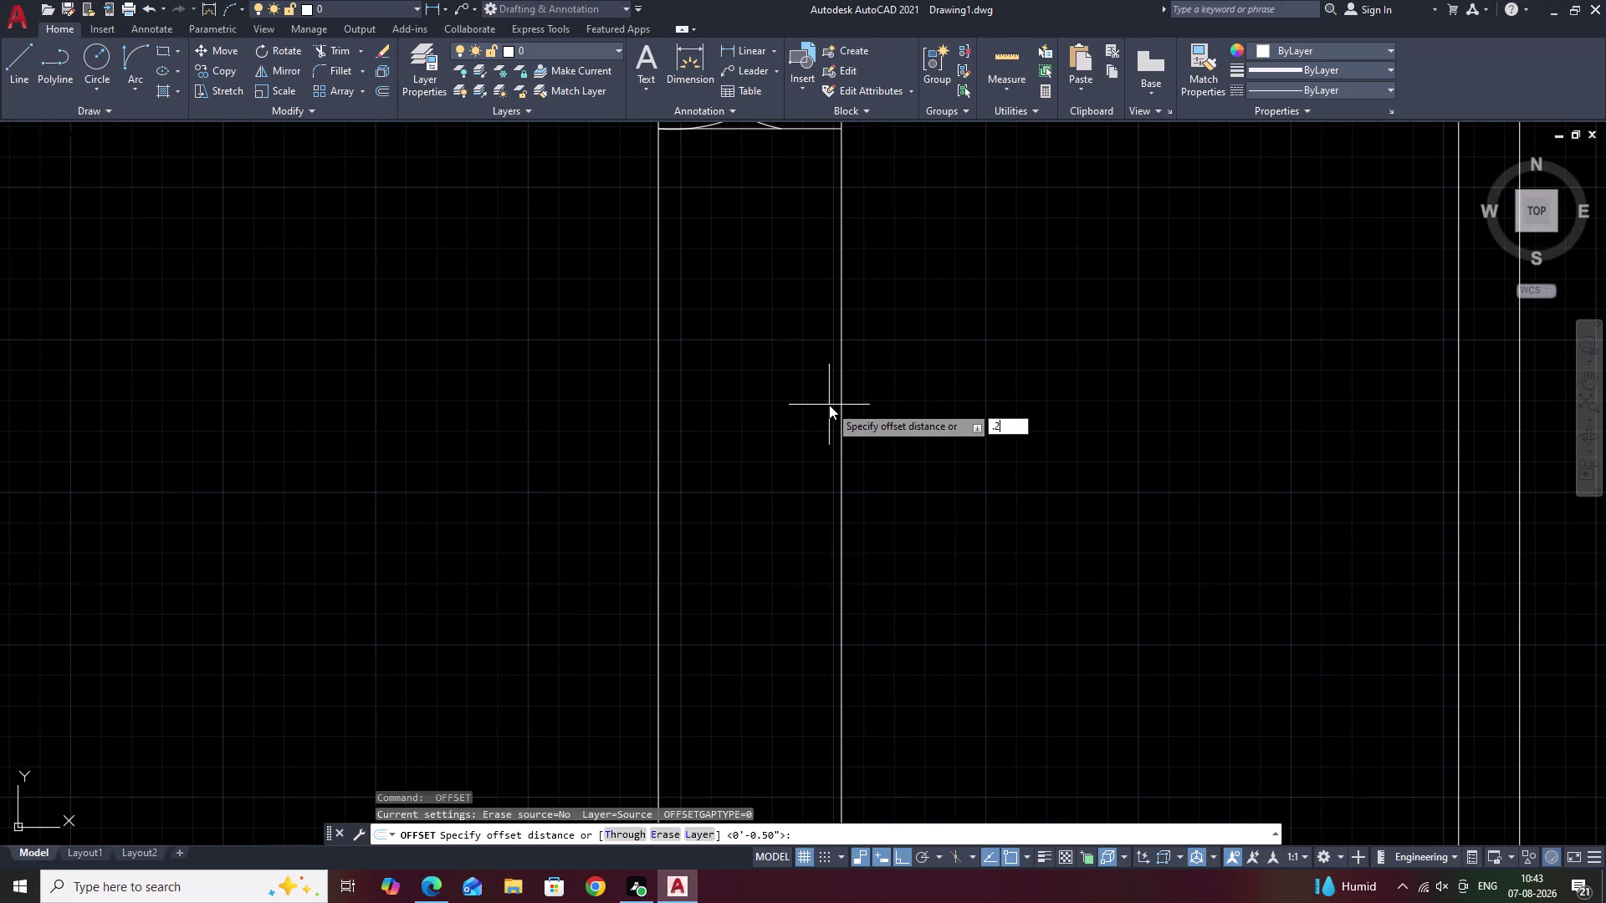
key(space)
click(840, 378)
click(821, 381)
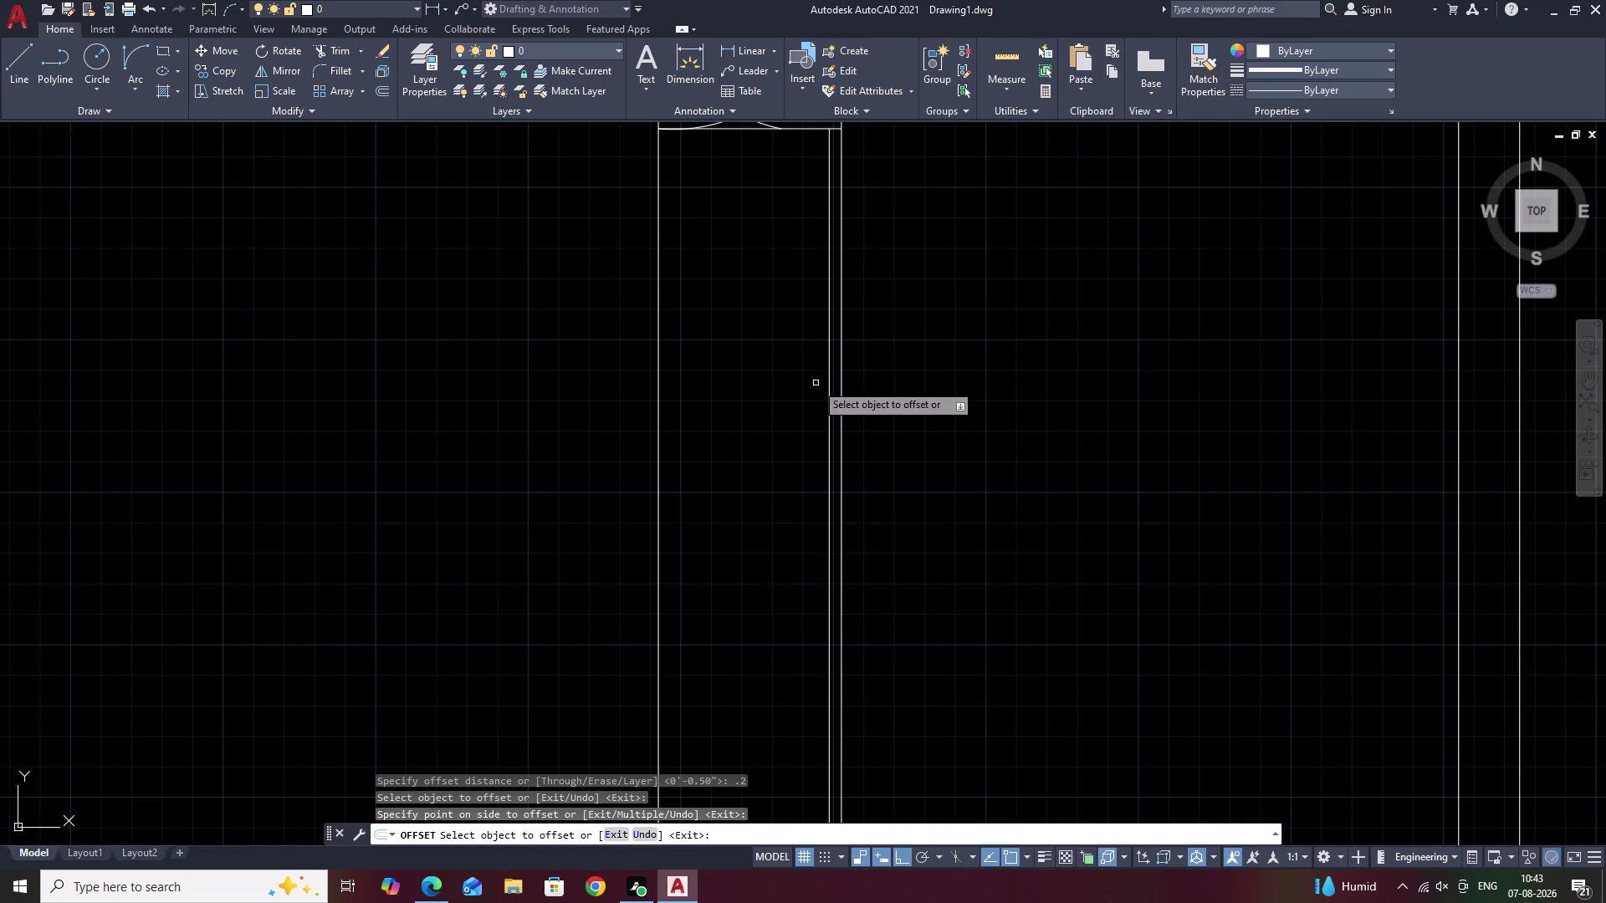
click(830, 380)
click(801, 385)
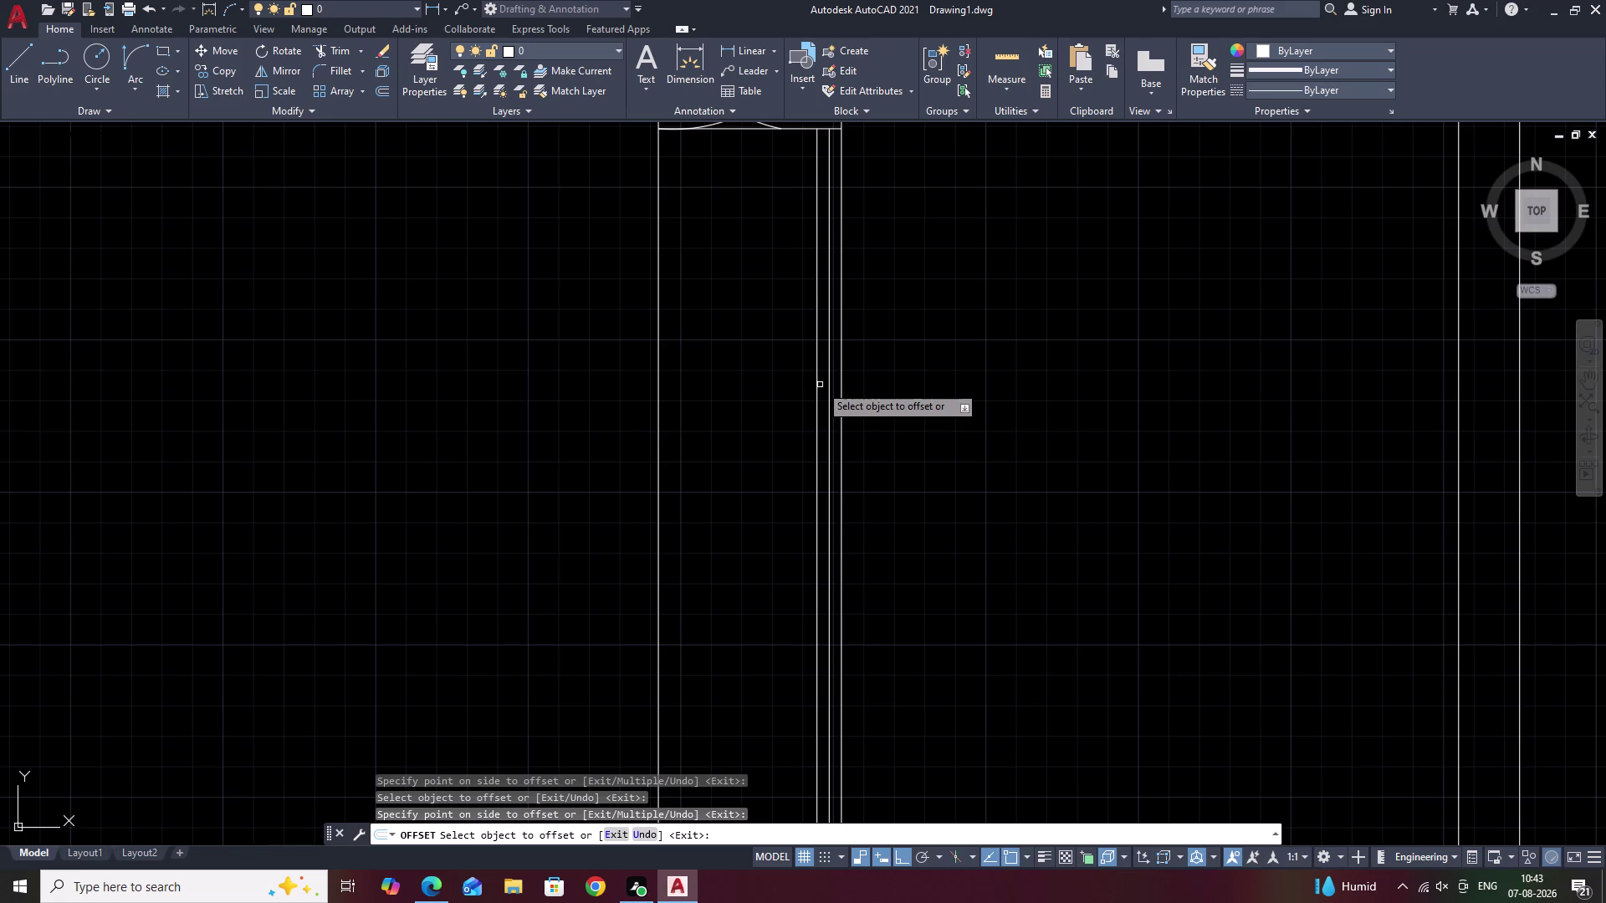
click(817, 385)
click(800, 388)
key(Escape)
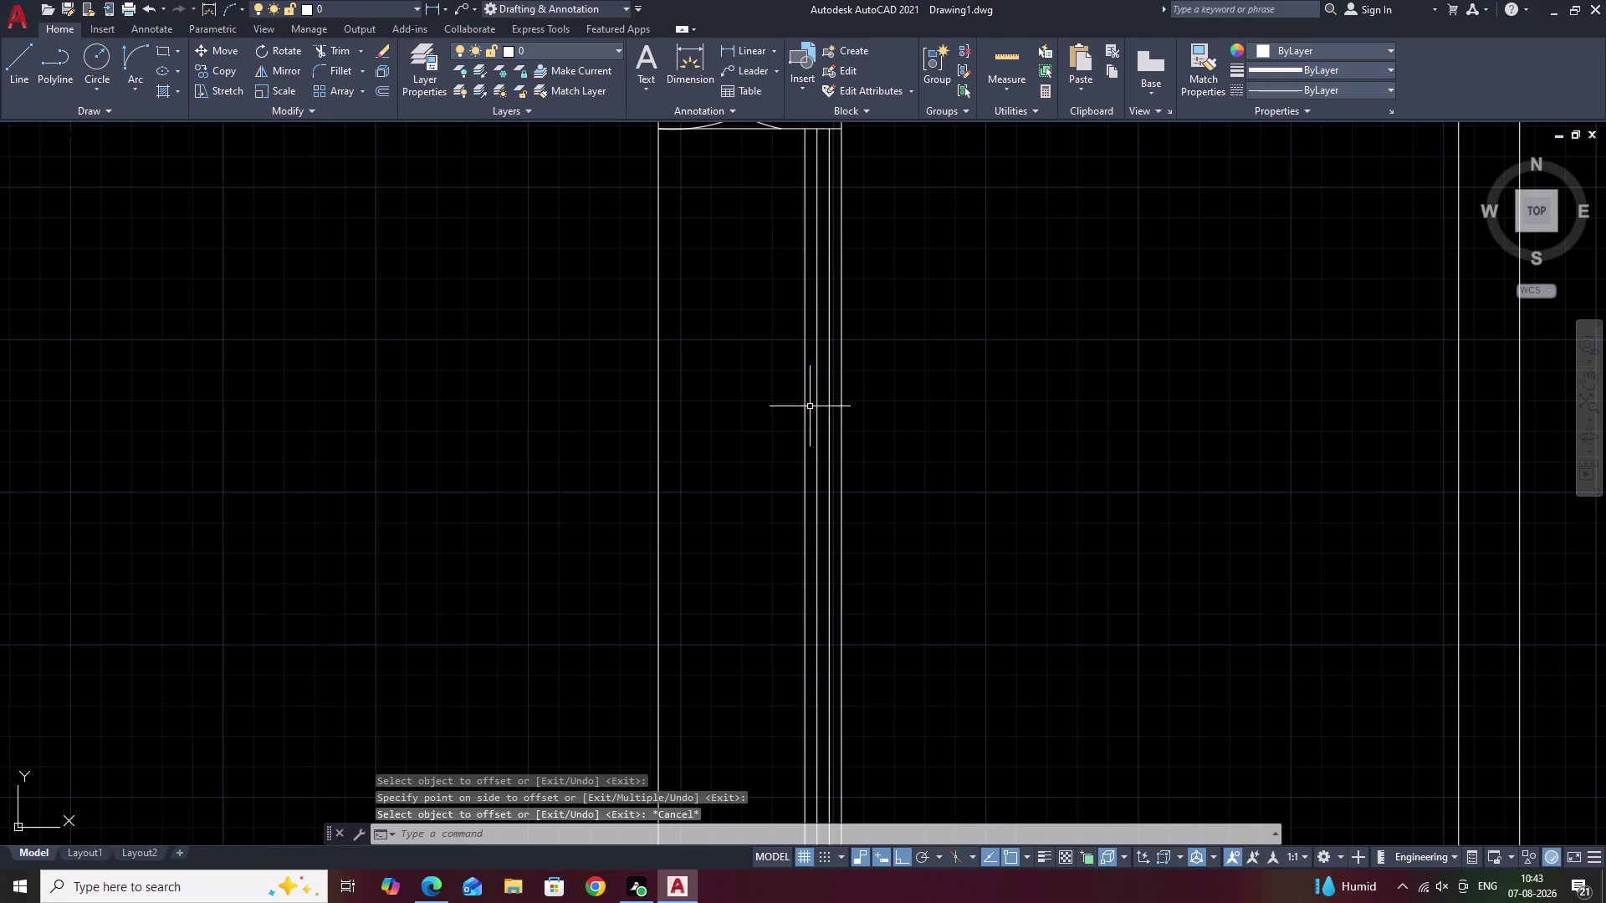
click(804, 416)
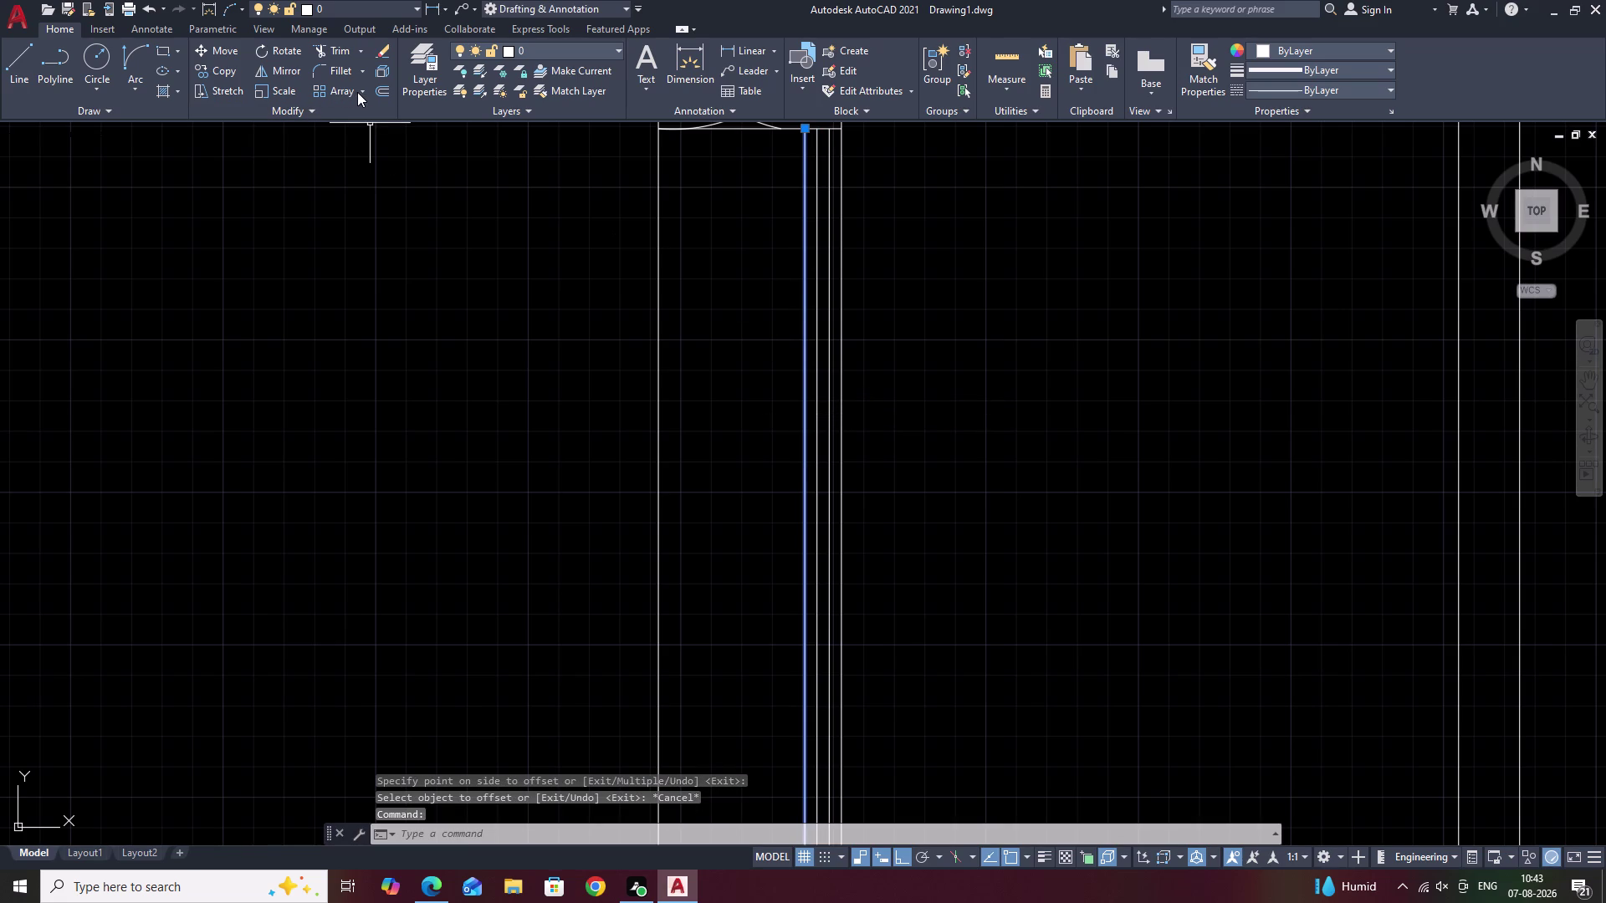
click(357, 92)
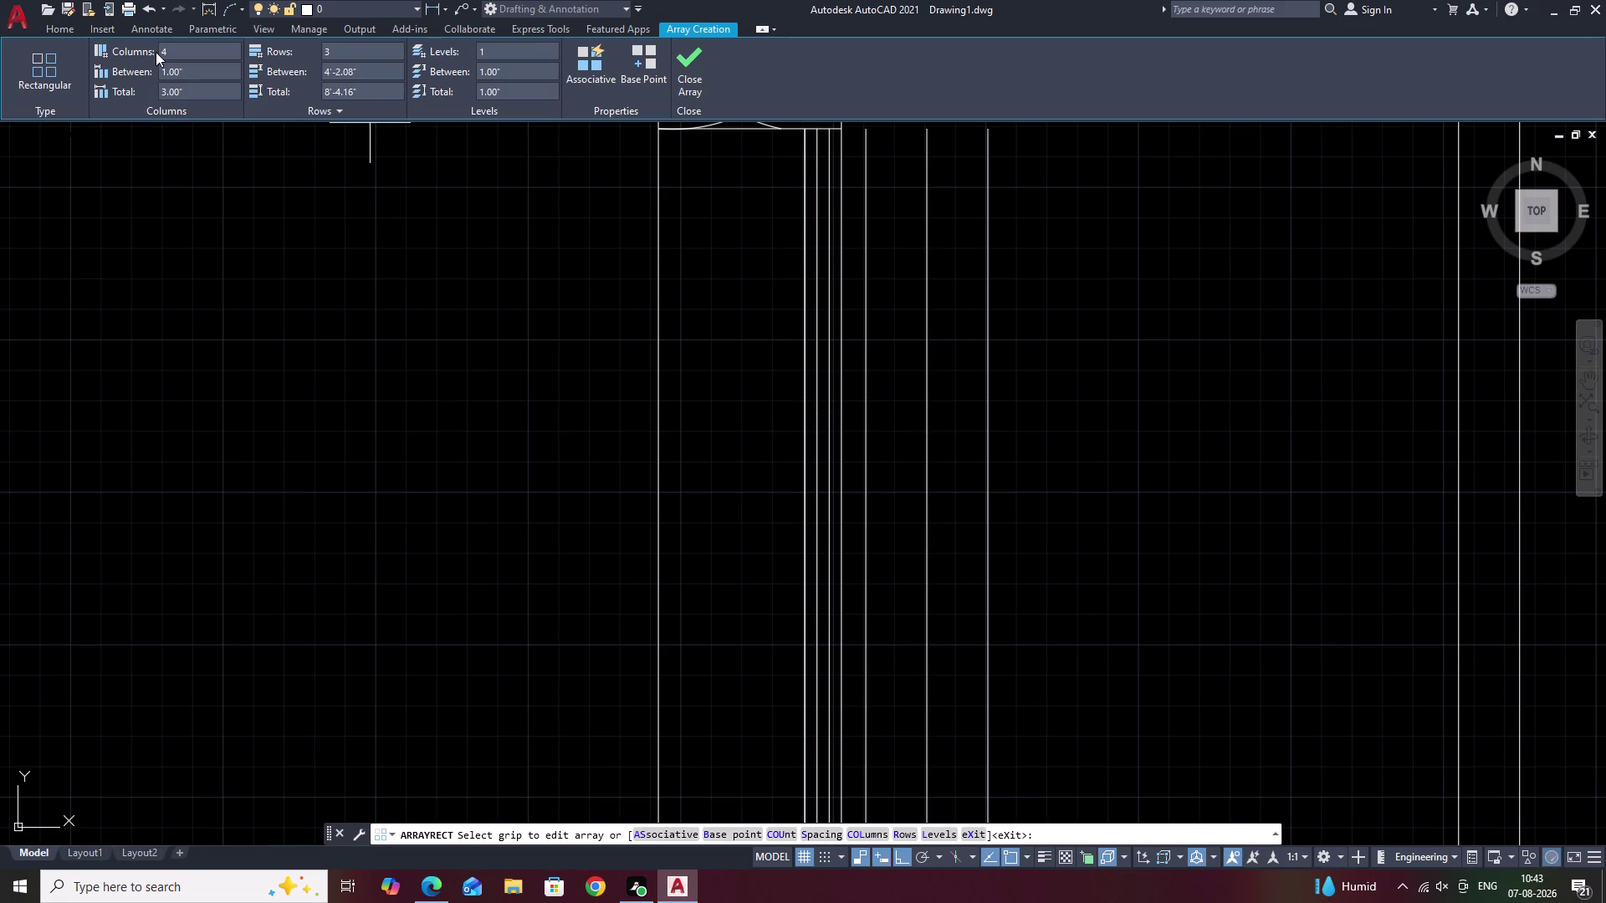
Set the array to 1 row with 0.2 column spacing.
click(343, 51)
key(BackSpace)
key(1)
click(334, 227)
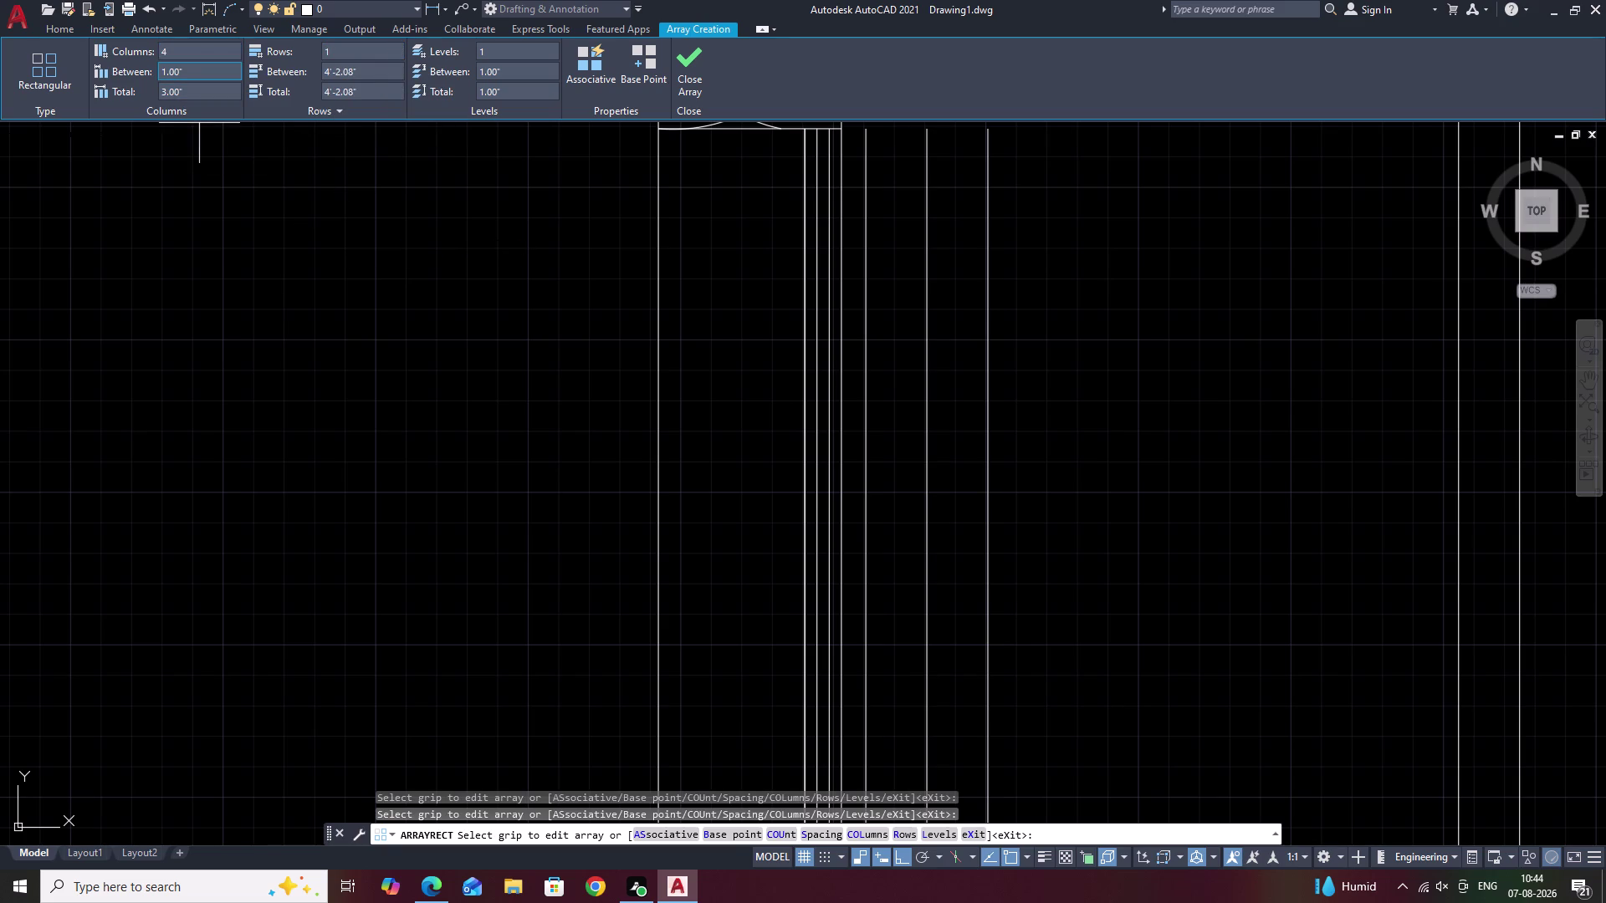
click(187, 74)
key(BackSpace)
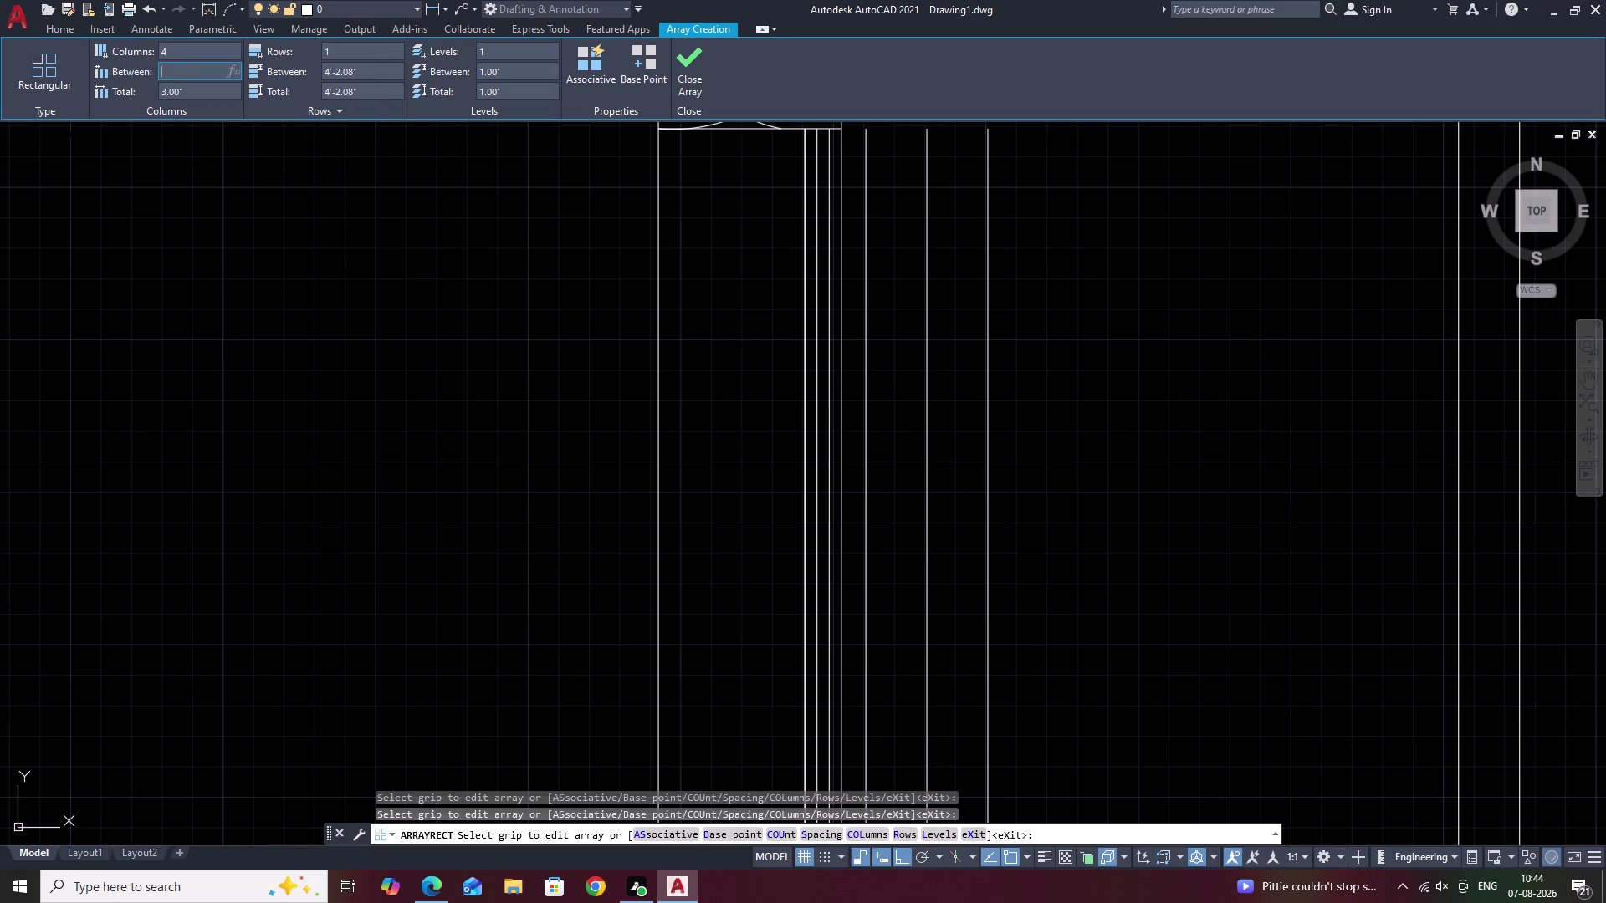
text(.2)
click(257, 271)
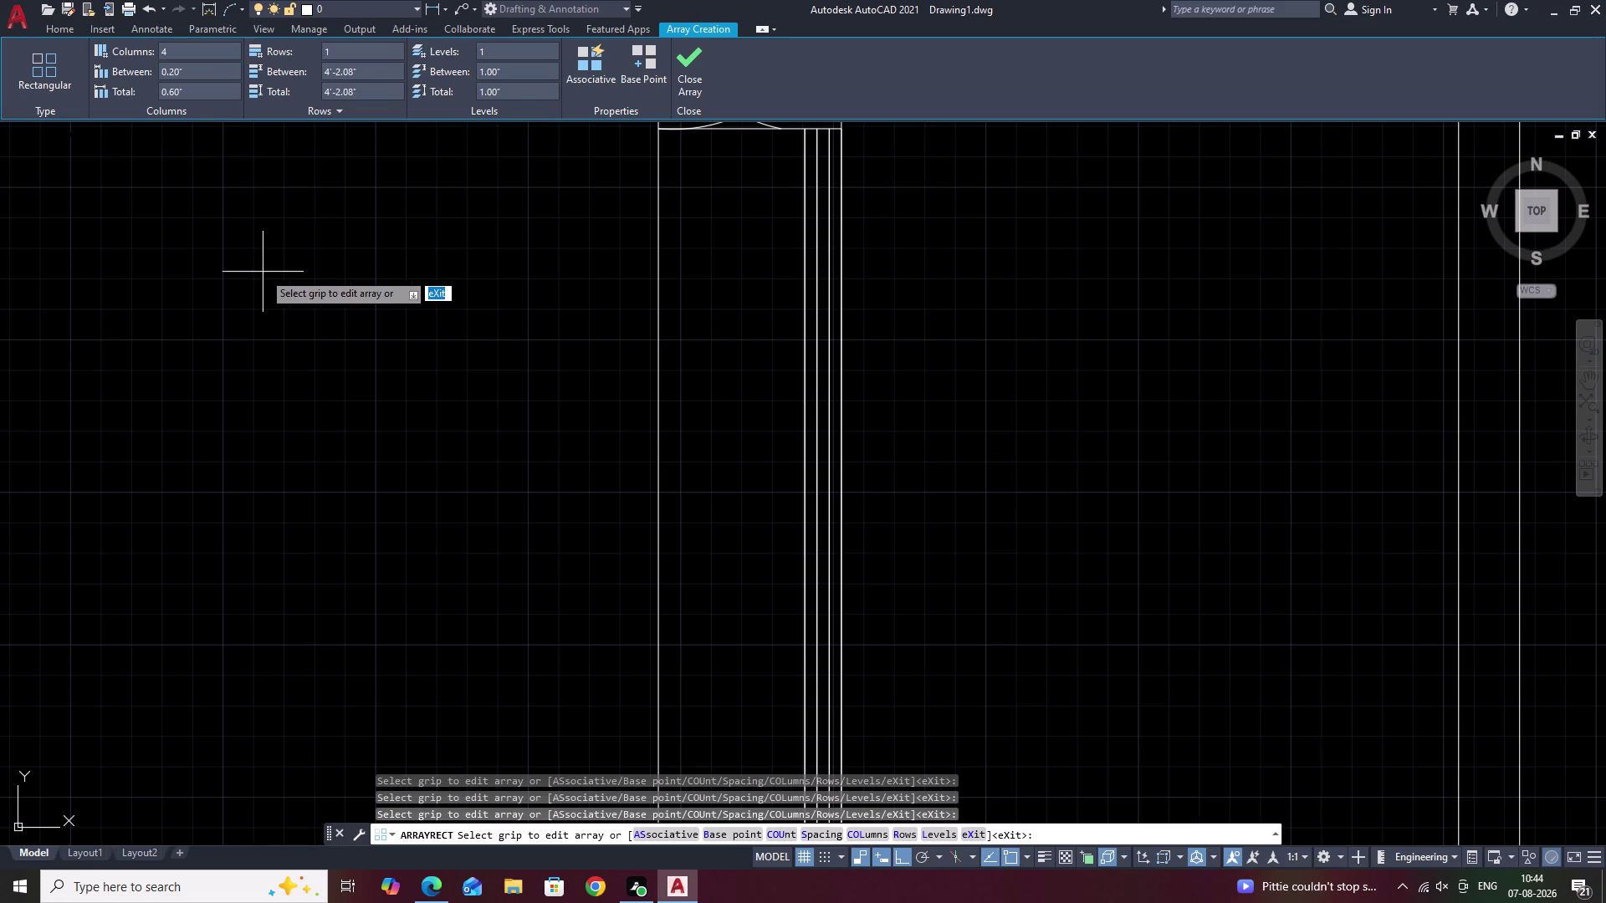
Drag the column-count grip leftward to 13 columns and finish the array.
scroll(down, 3)
scroll(up, 3)
scroll(down, 3)
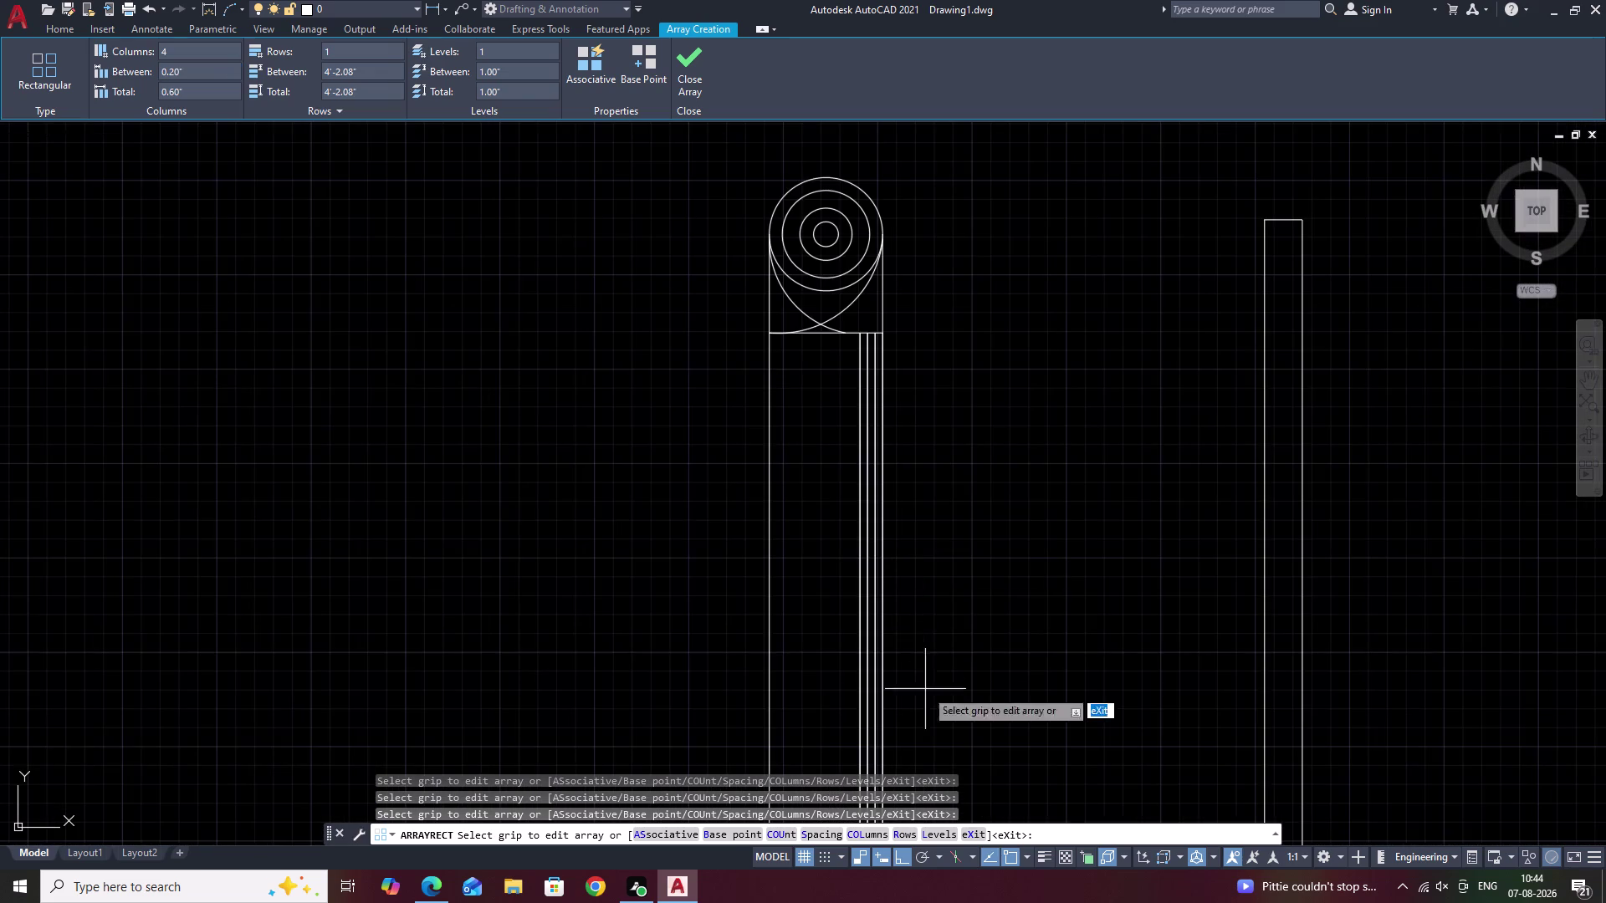
middle_drag(925, 690, 945, 446)
scroll(up, 3)
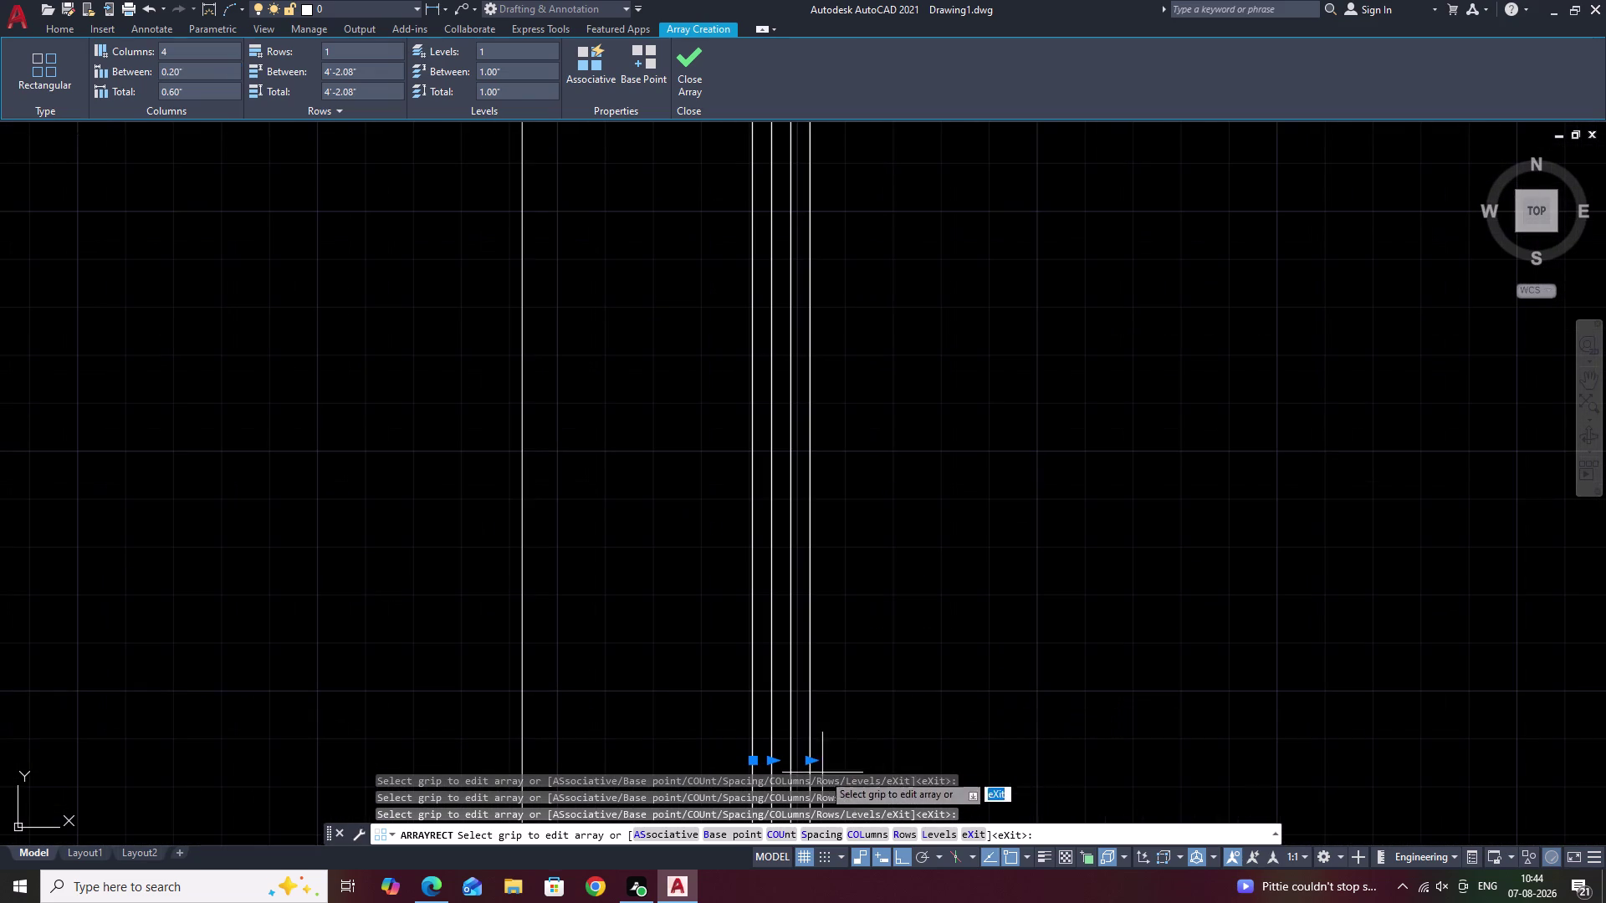
click(806, 761)
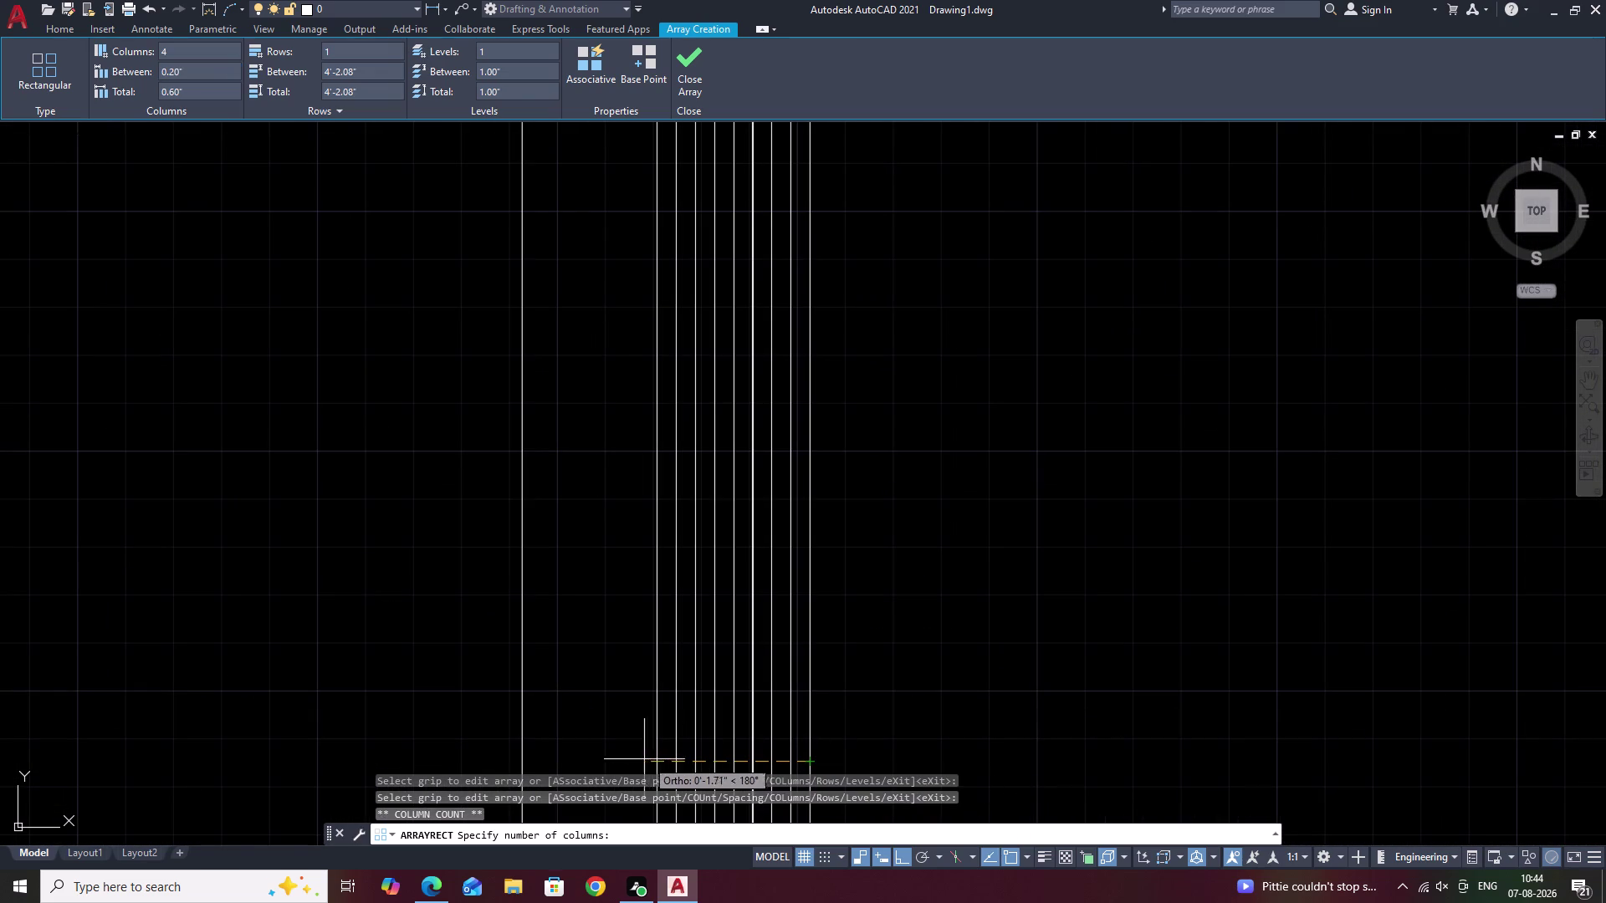
middle_drag(581, 753, 758, 674)
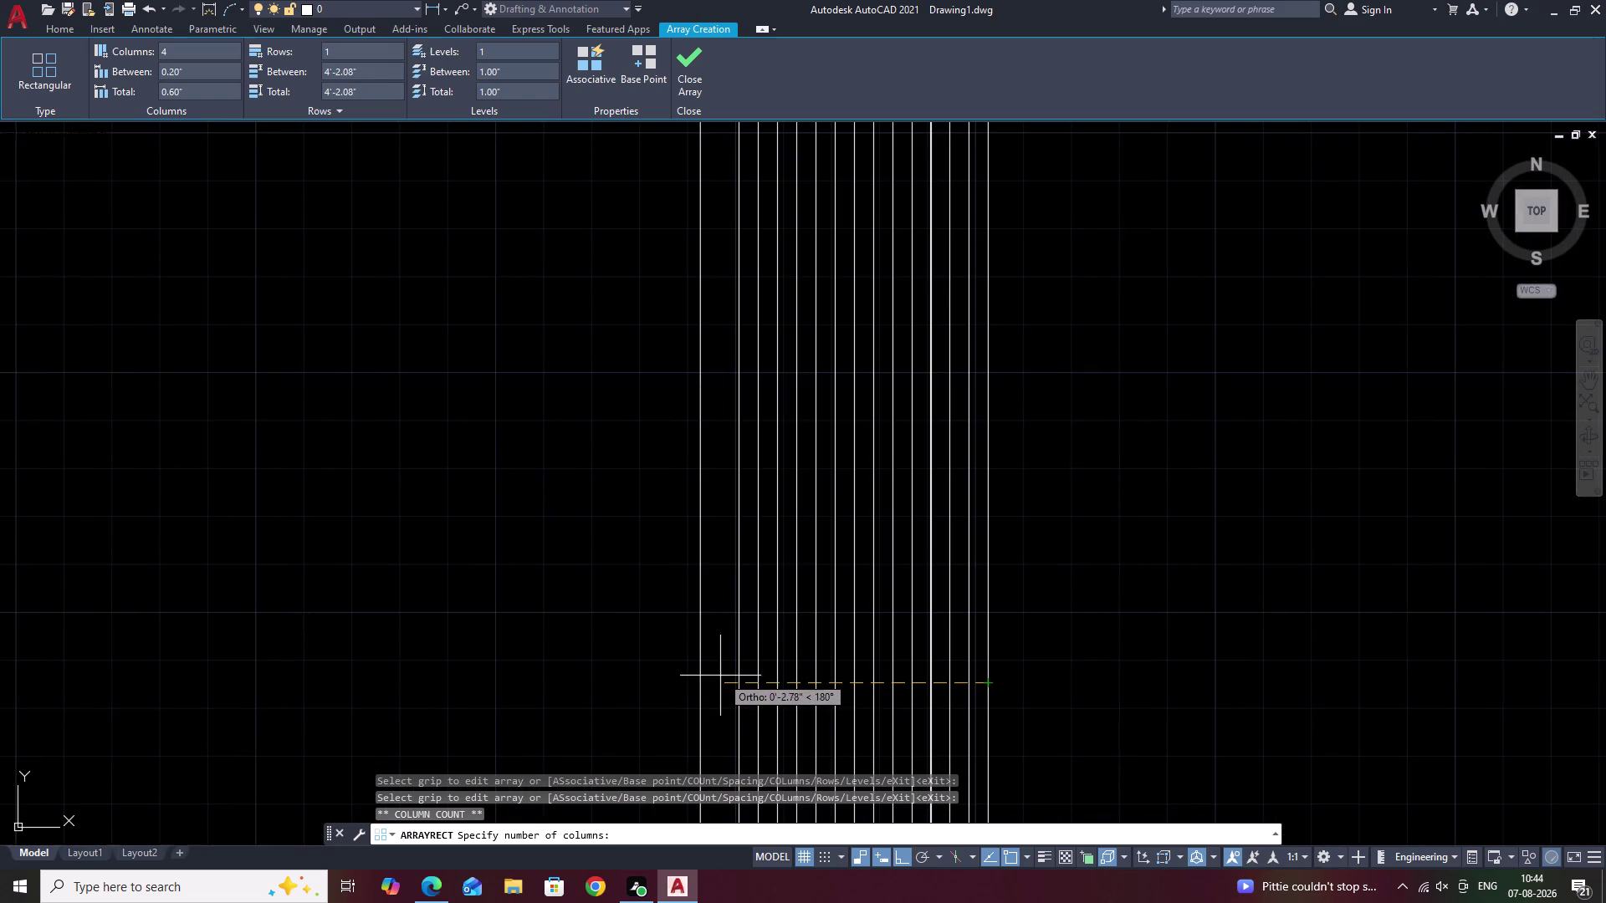
click(702, 680)
key(Escape)
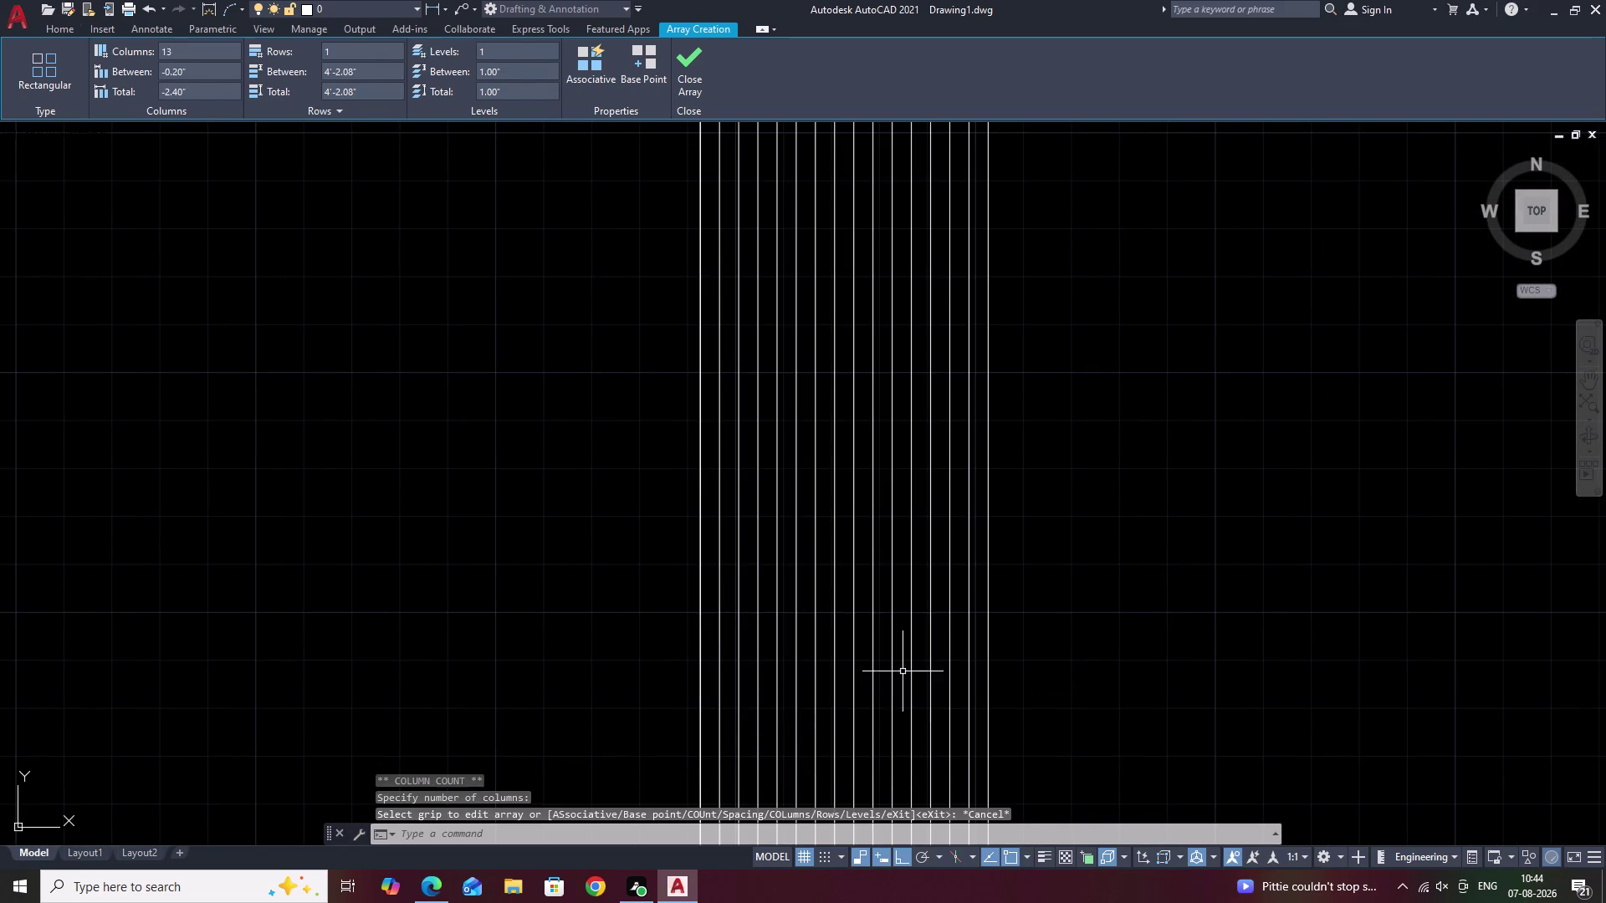
scroll(down, 3)
middle_drag(990, 637, 905, 635)
scroll(up, 3)
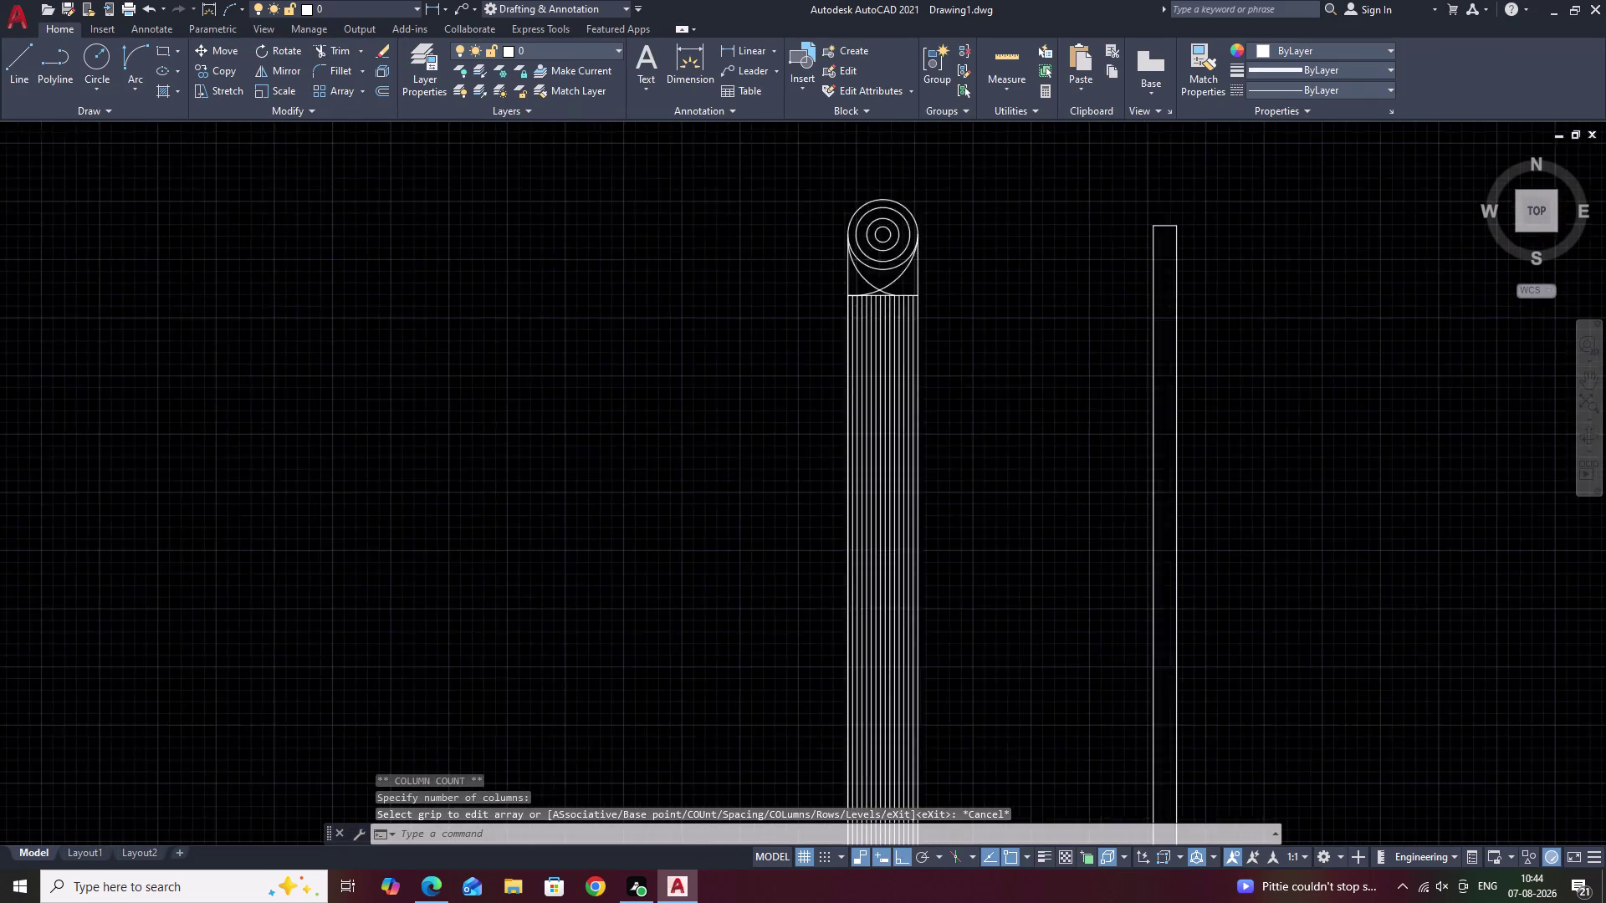
scroll(down, 3)
middle_drag(996, 635, 821, 619)
scroll(down, 3)
middle_drag(820, 622, 822, 618)
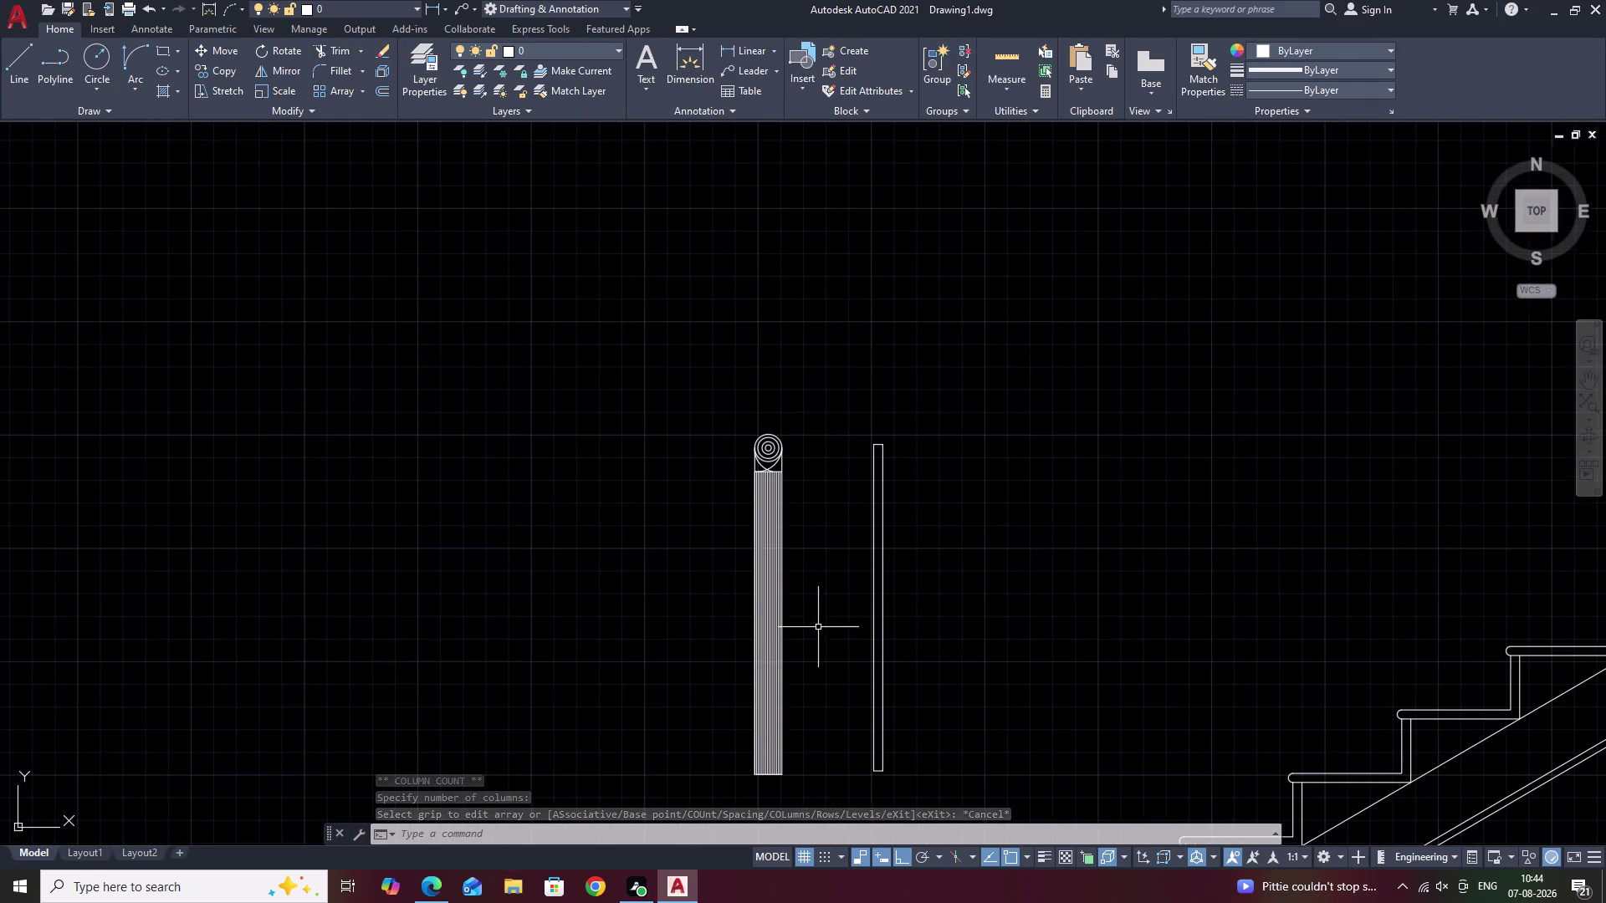
middle_drag(822, 617, 829, 590)
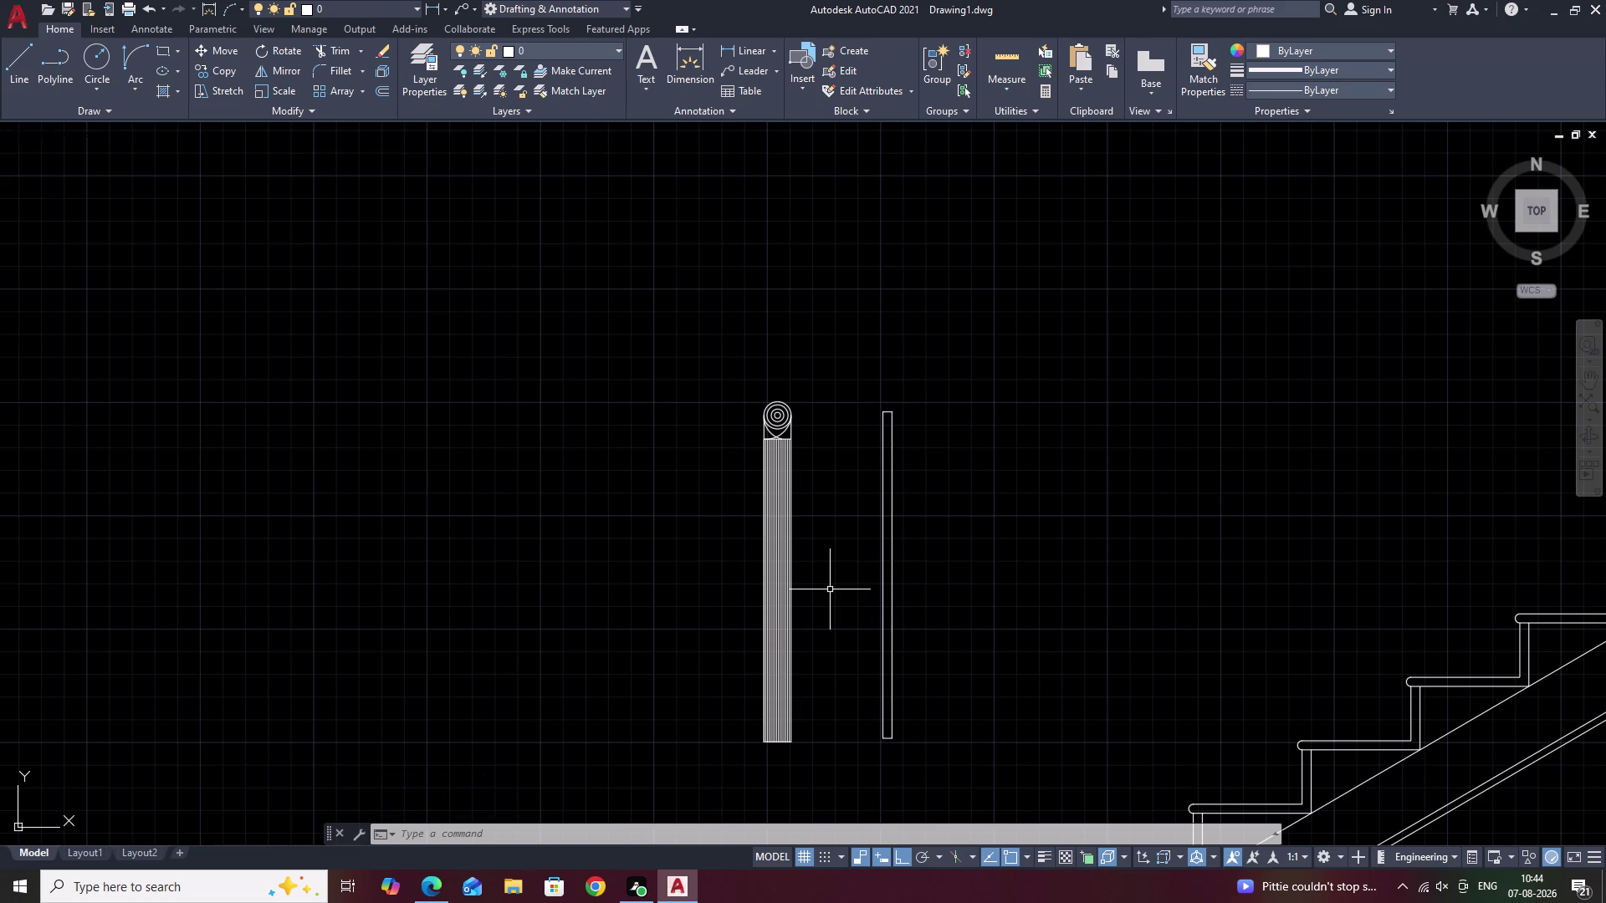
middle_drag(806, 457, 812, 540)
scroll(up, 3)
scroll(up, 3)
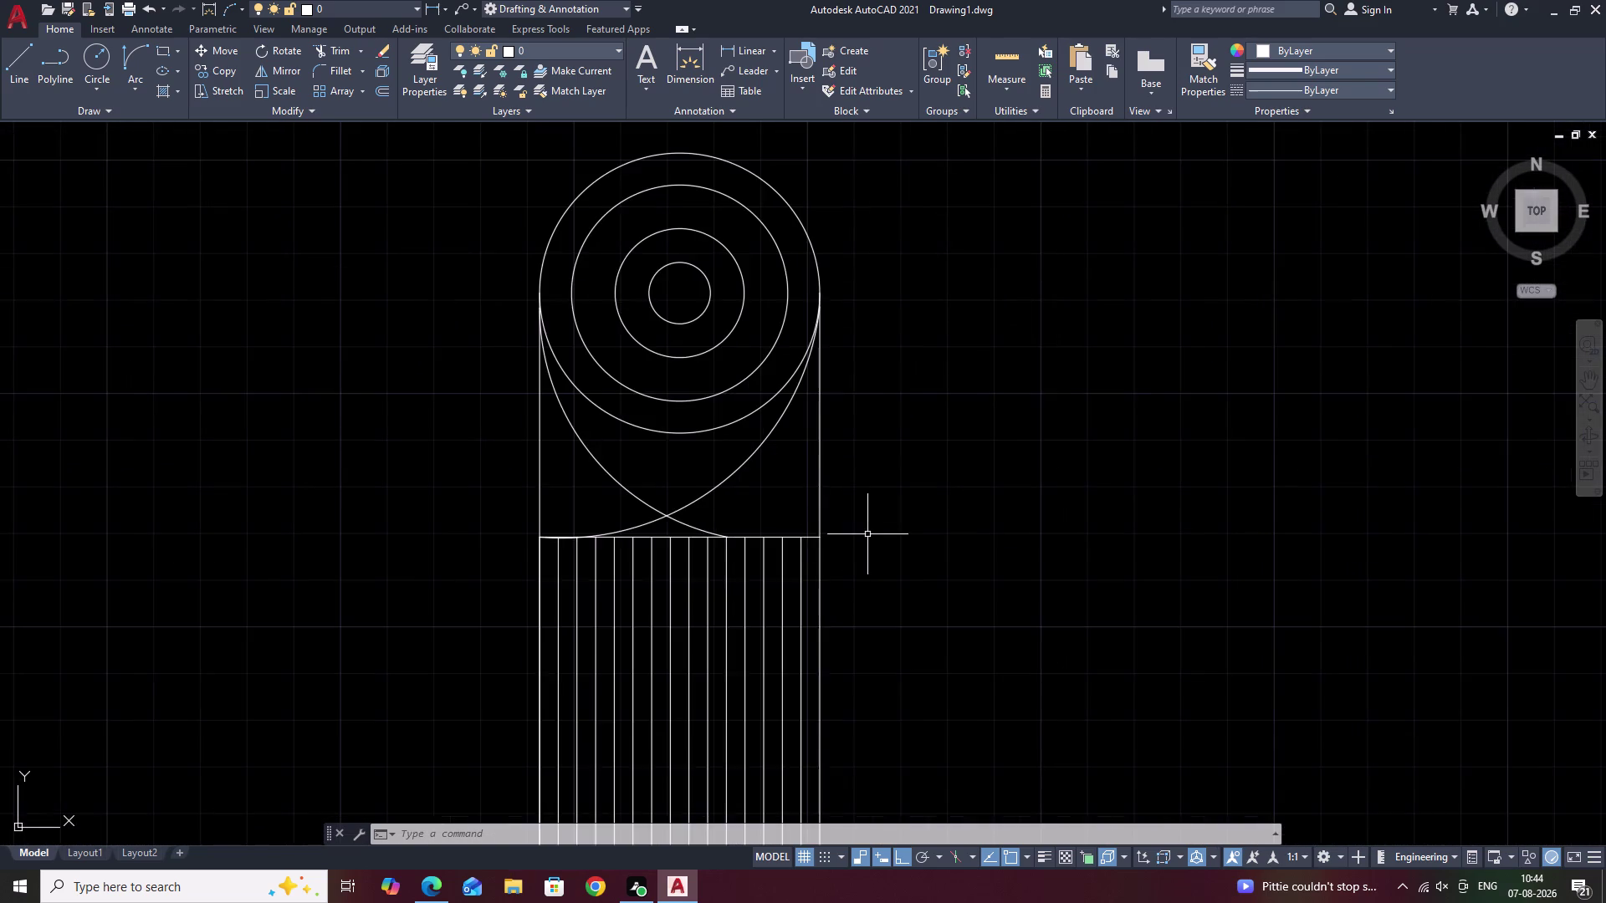
scroll(down, 3)
middle_drag(876, 535, 881, 575)
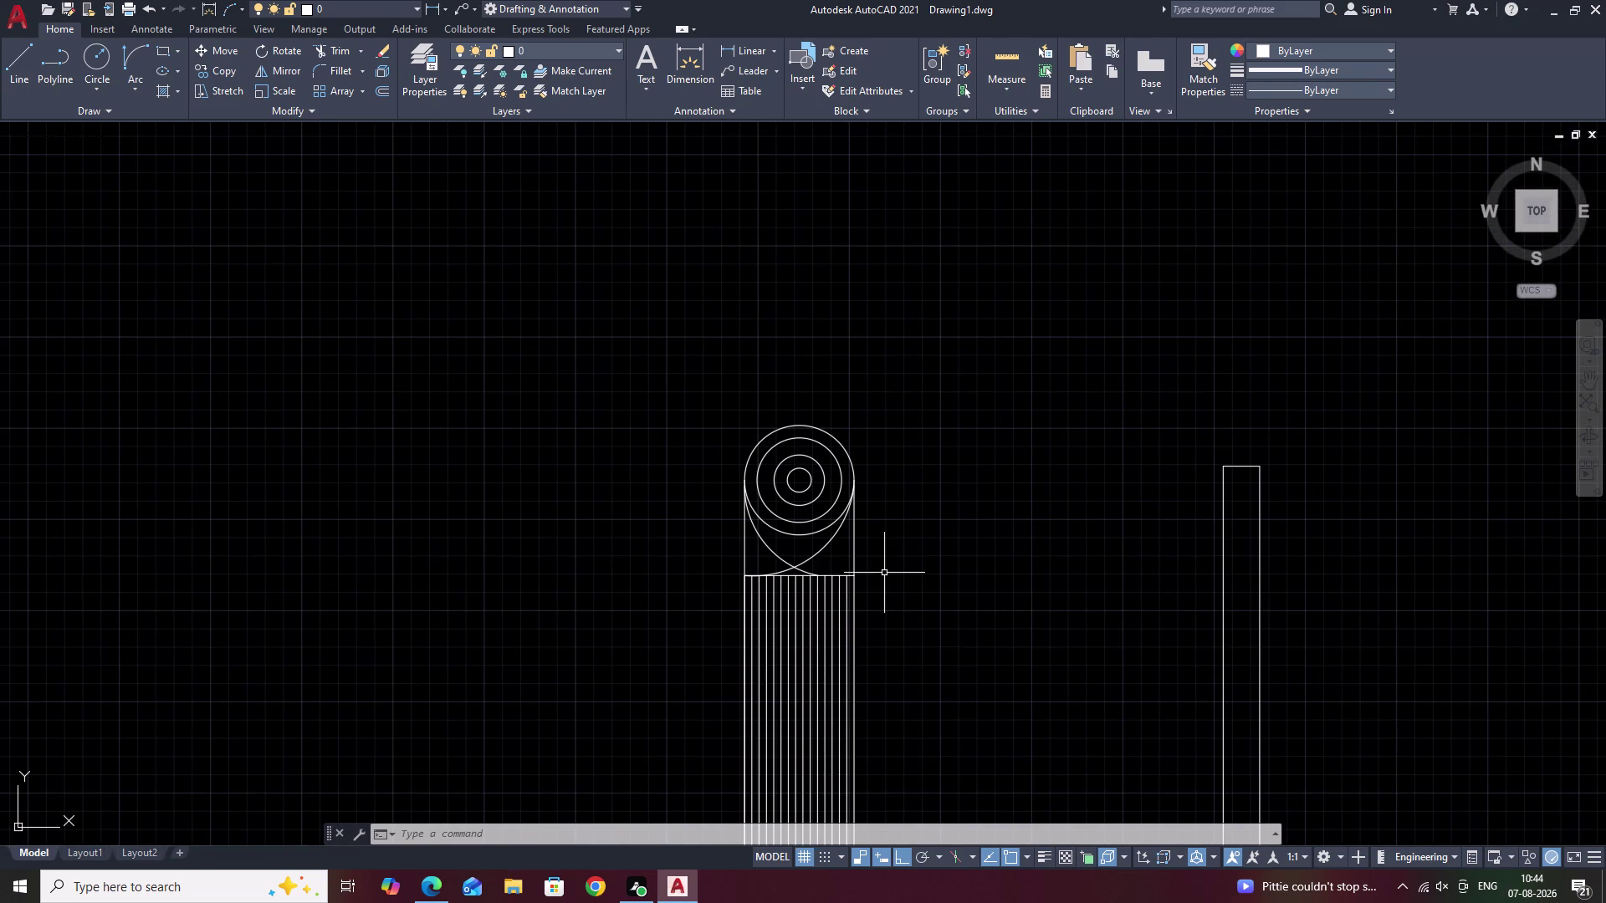
scroll(down, 3)
middle_drag(960, 546, 951, 456)
Pan and zoom to center the full lined baluster in view.
scroll(down, 3)
middle_drag(999, 606, 999, 603)
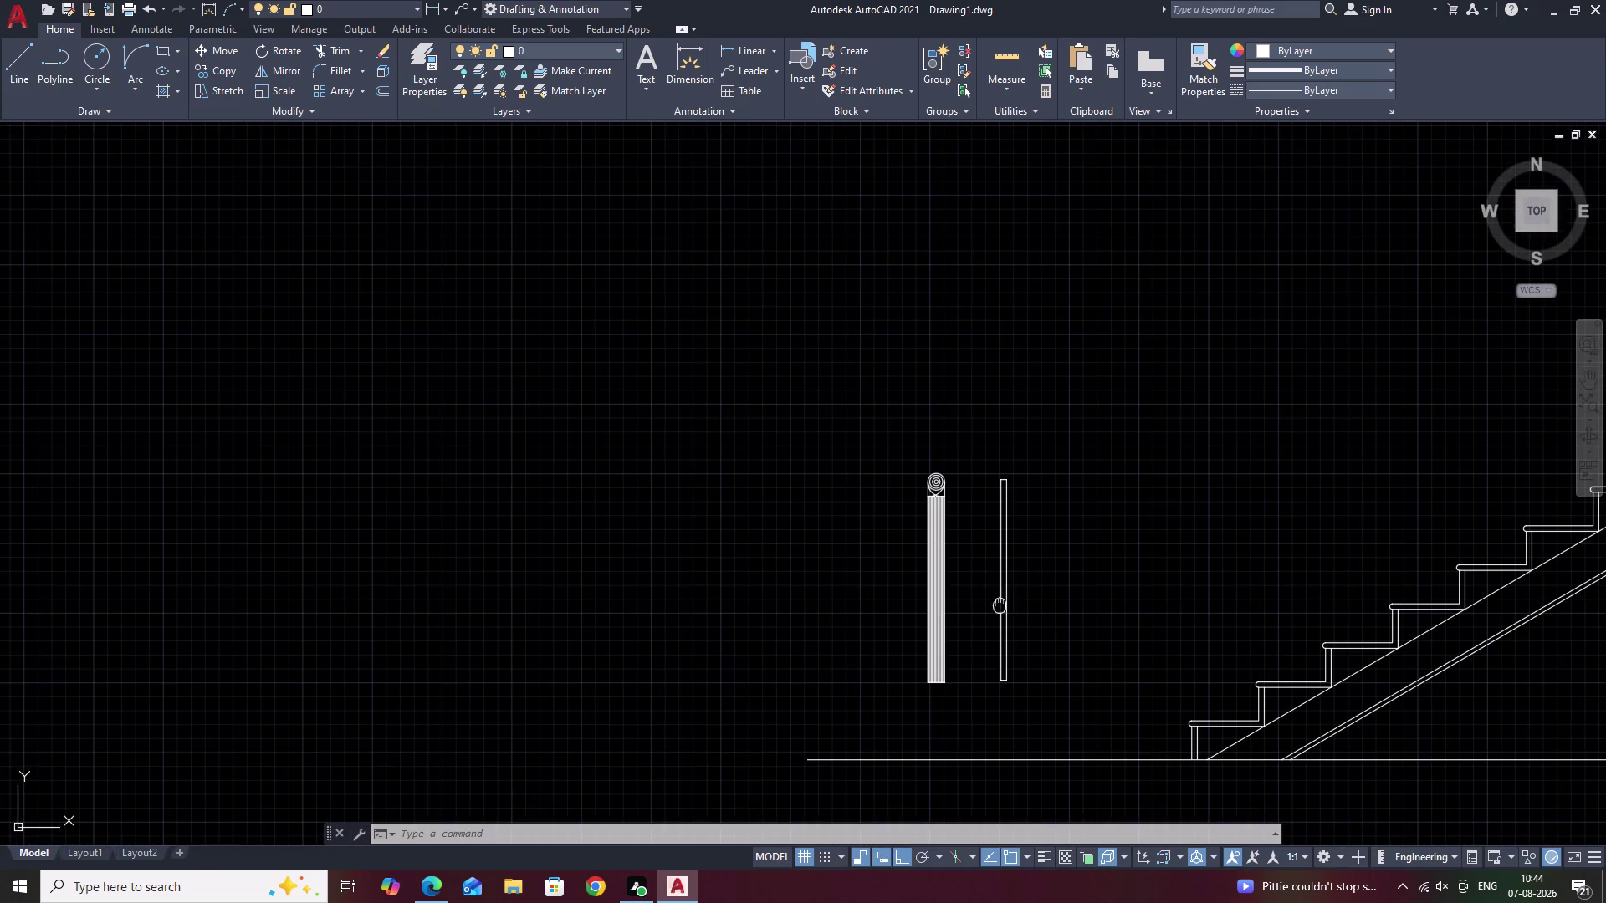
middle_drag(999, 603, 994, 560)
scroll(up, 3)
scroll(up, 3)
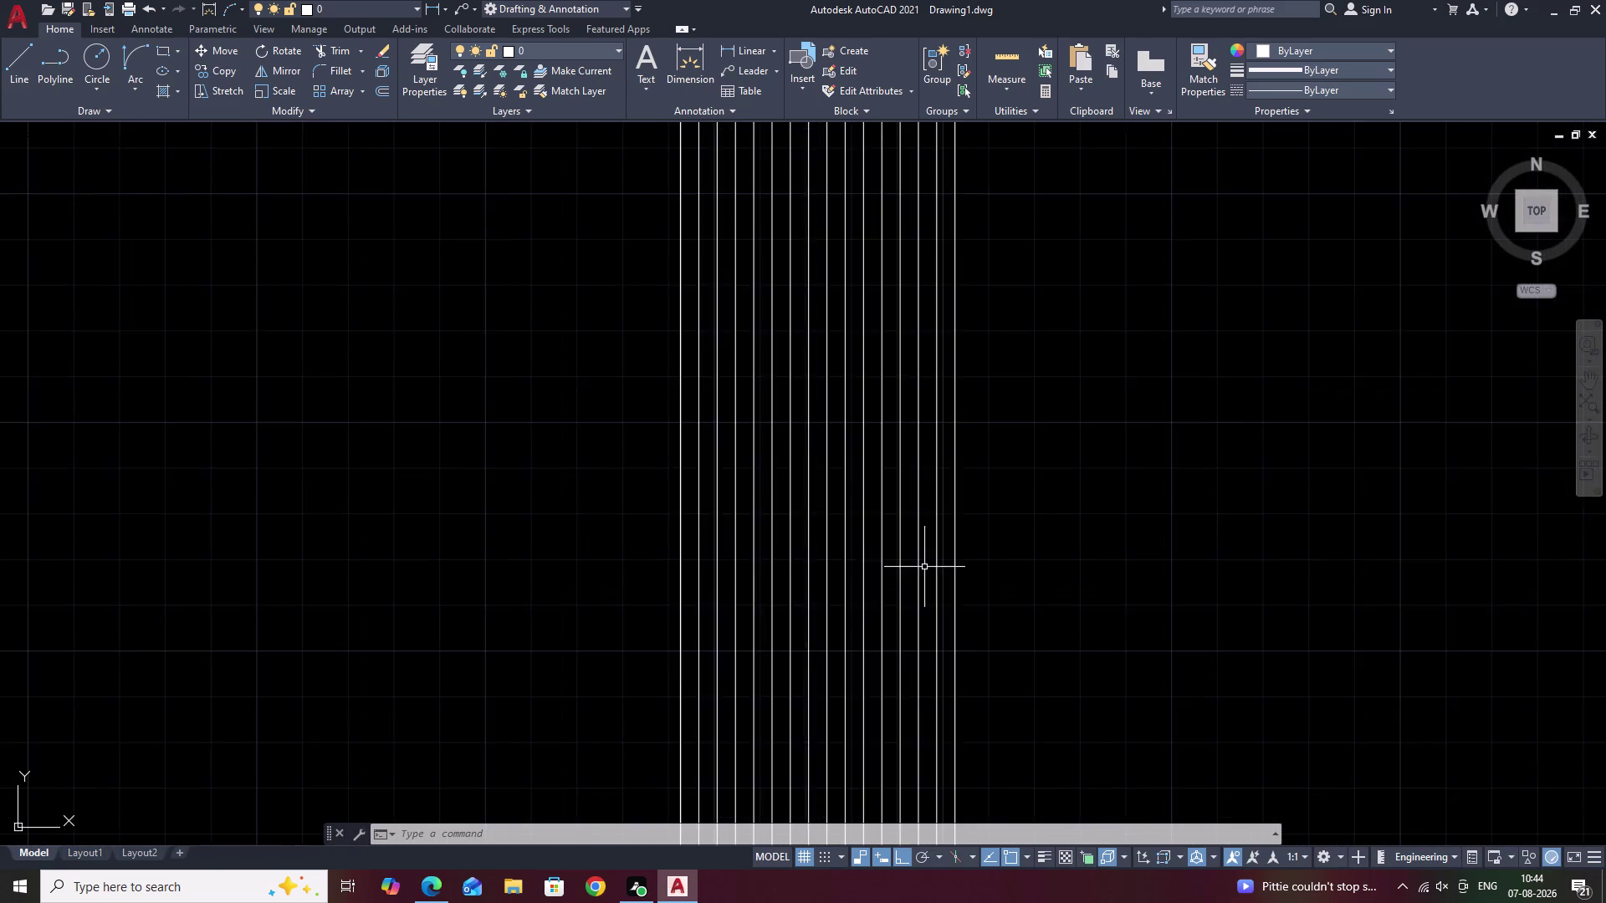
scroll(down, 3)
scroll(down, 3)
middle_drag(1011, 575, 919, 599)
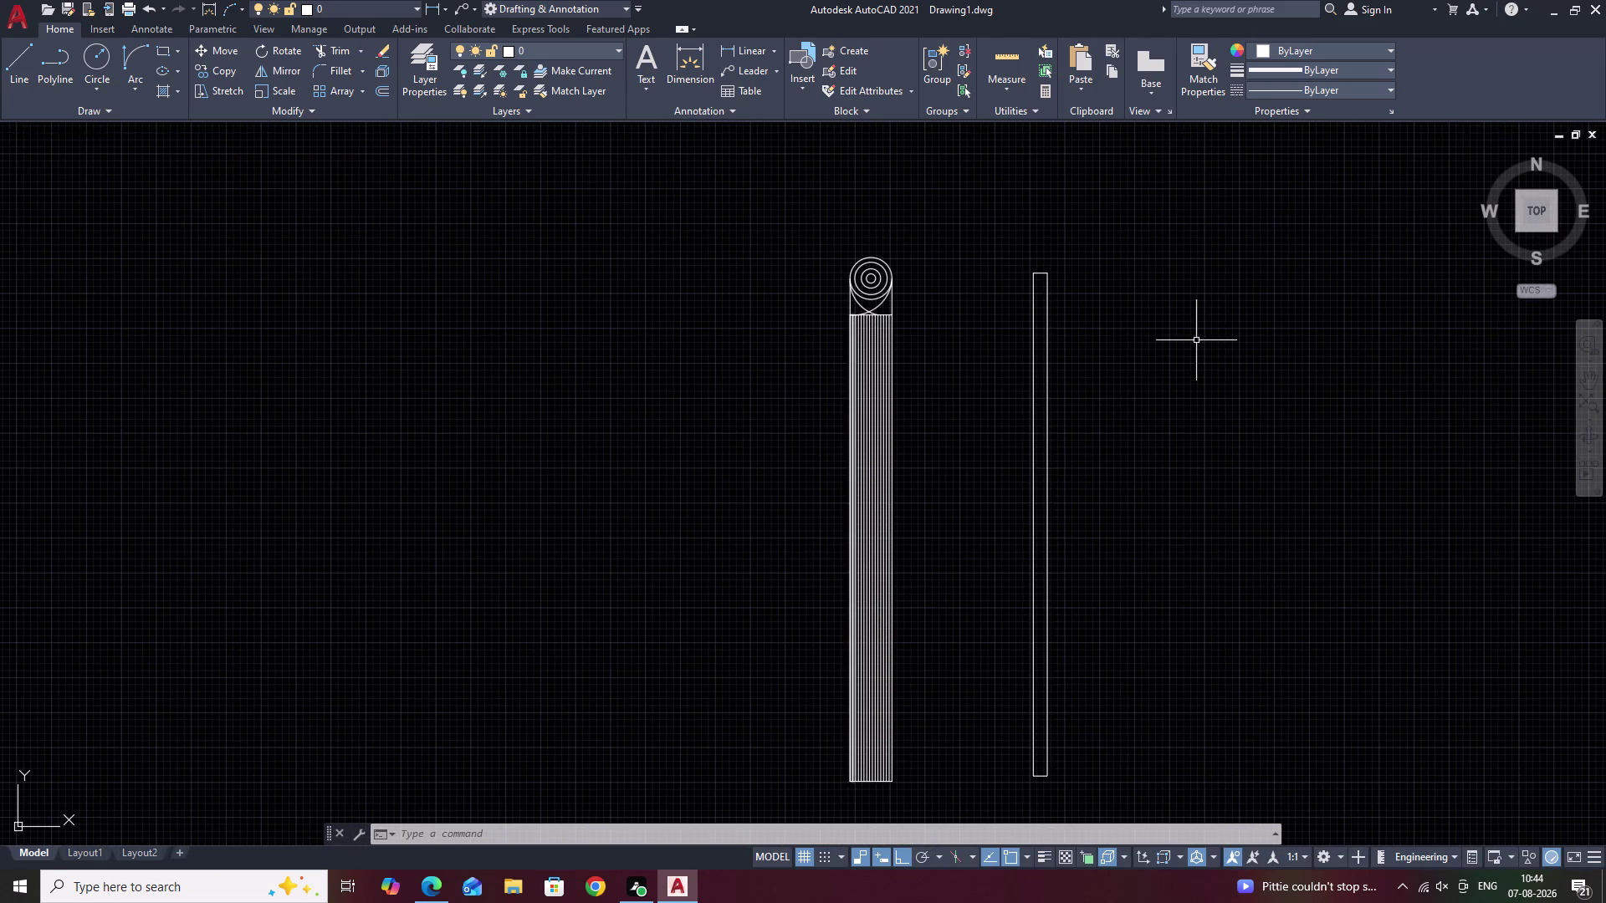
scroll(up, 3)
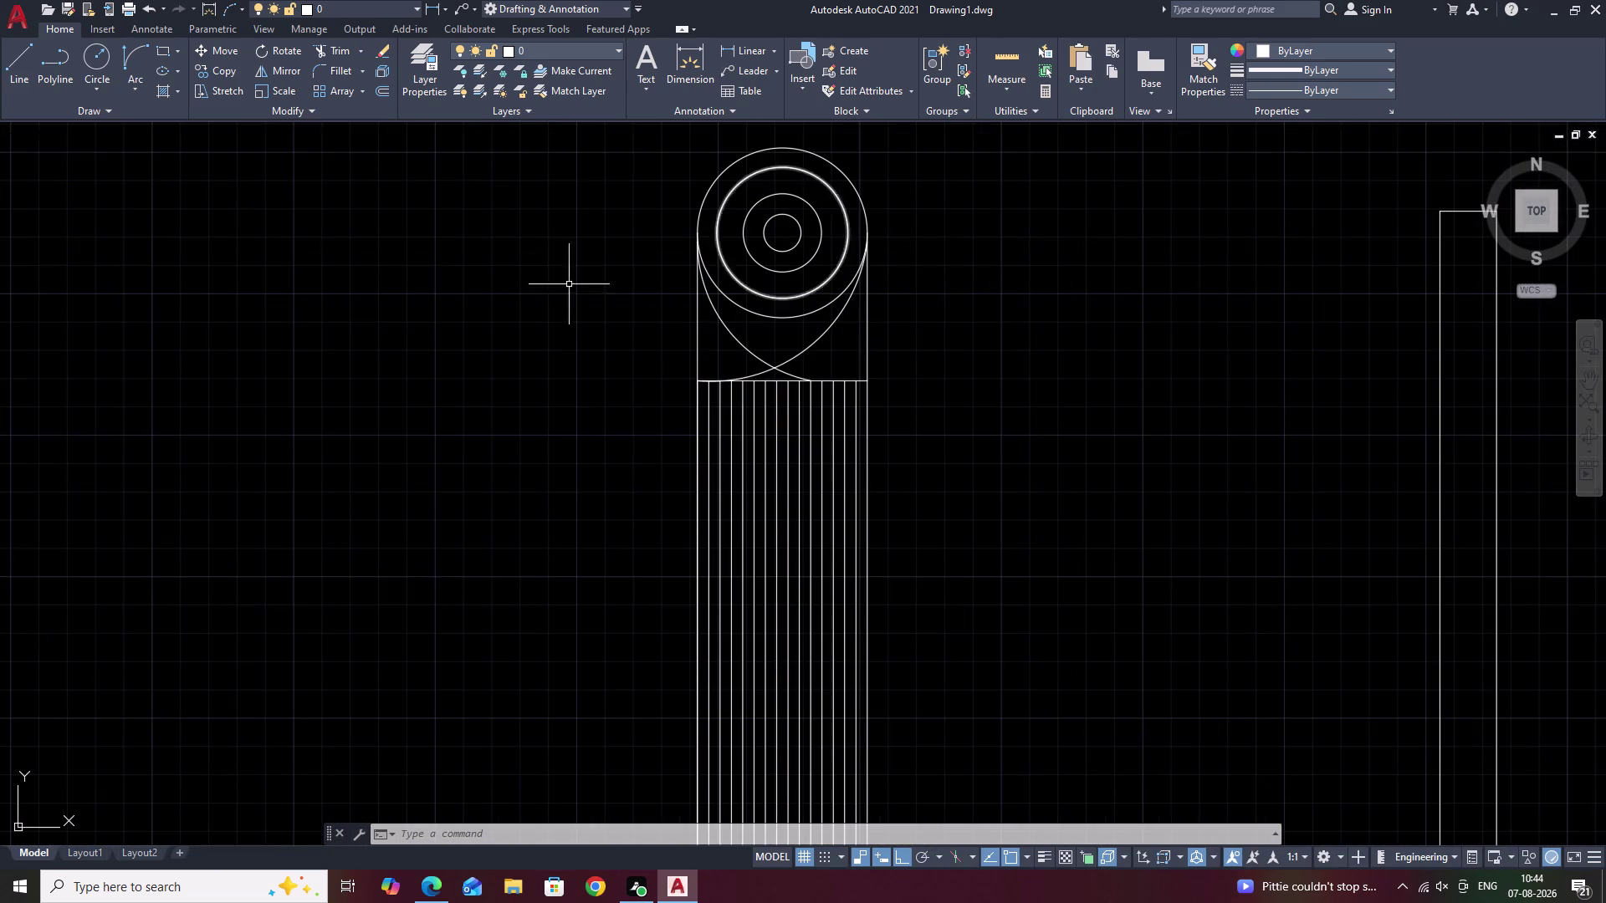
Solid-hatch the baluster cap's outer ring and the two corner gaps beneath it.
text(H)
key(space)
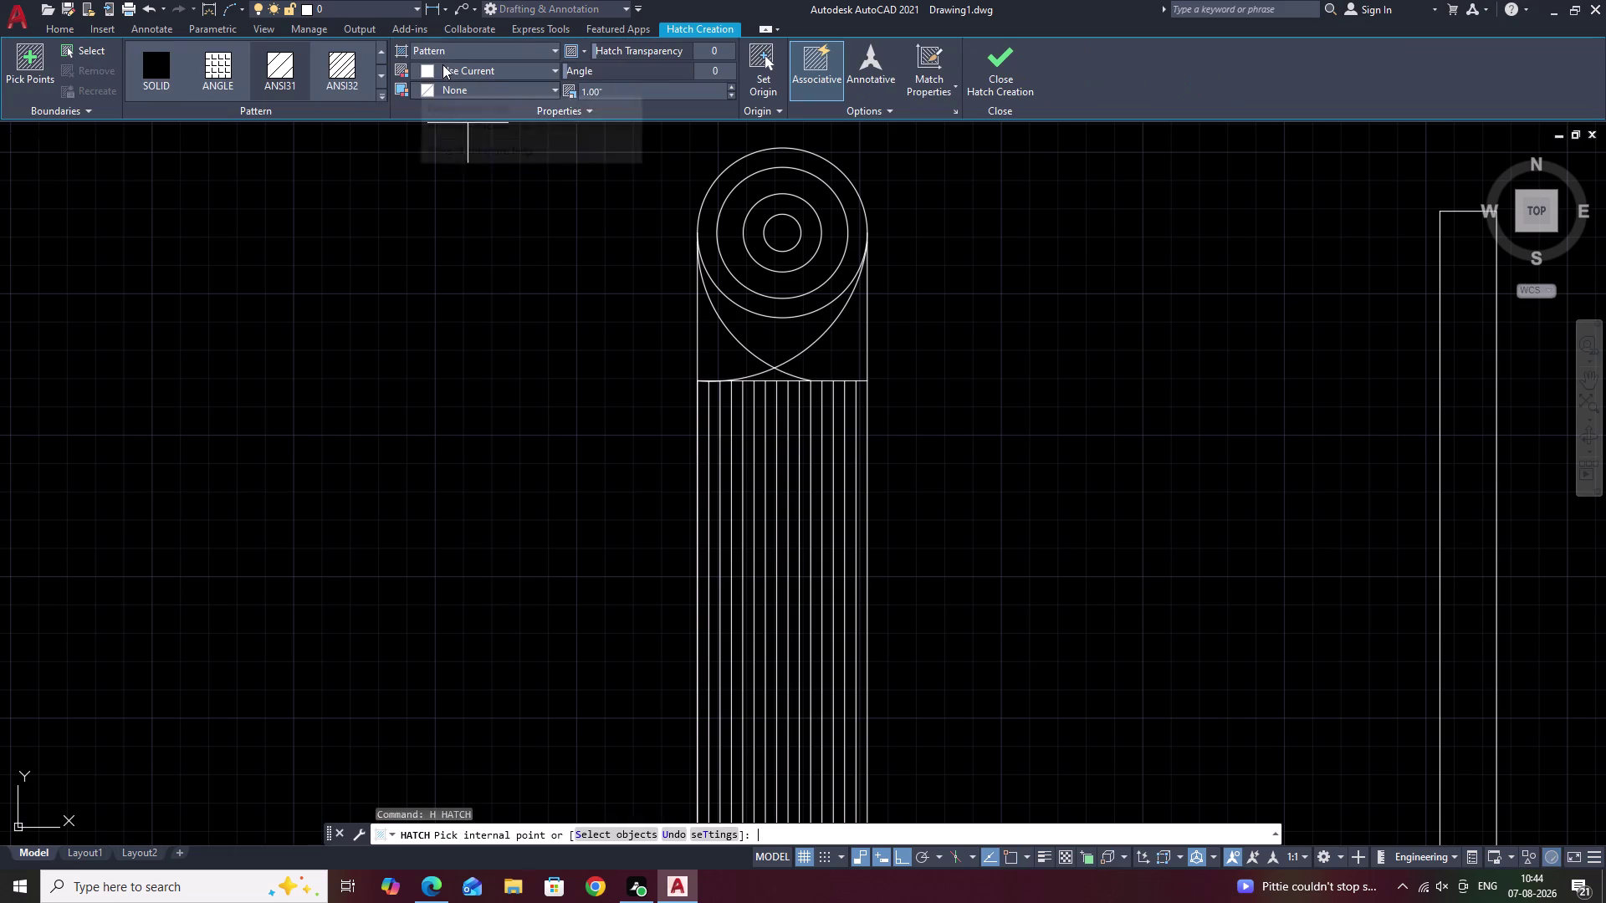
click(147, 60)
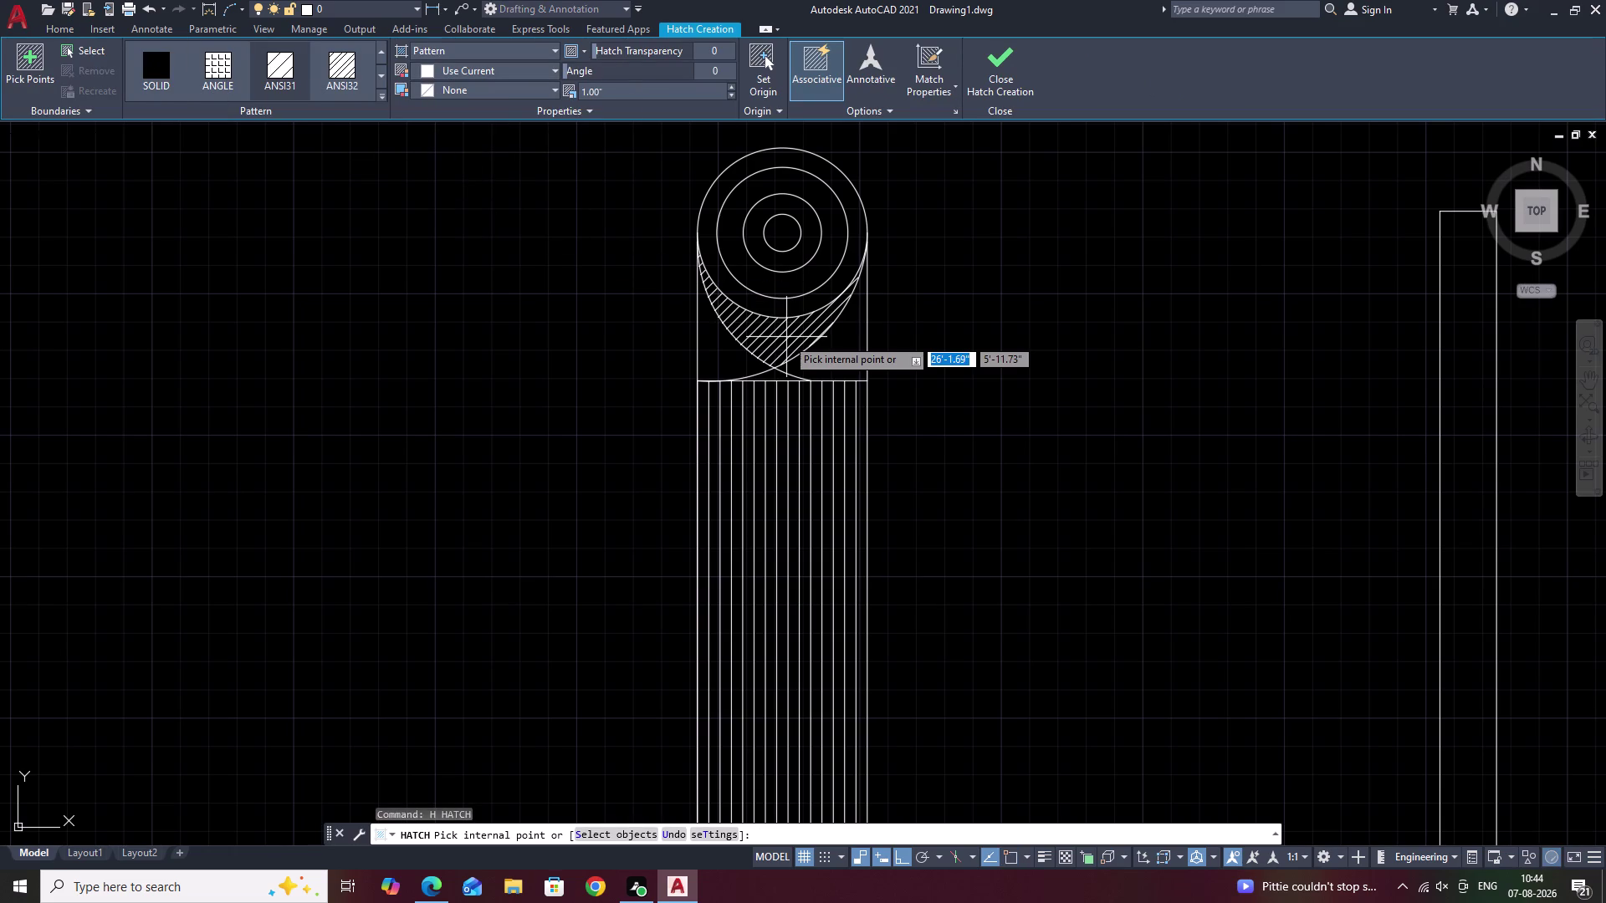
click(165, 65)
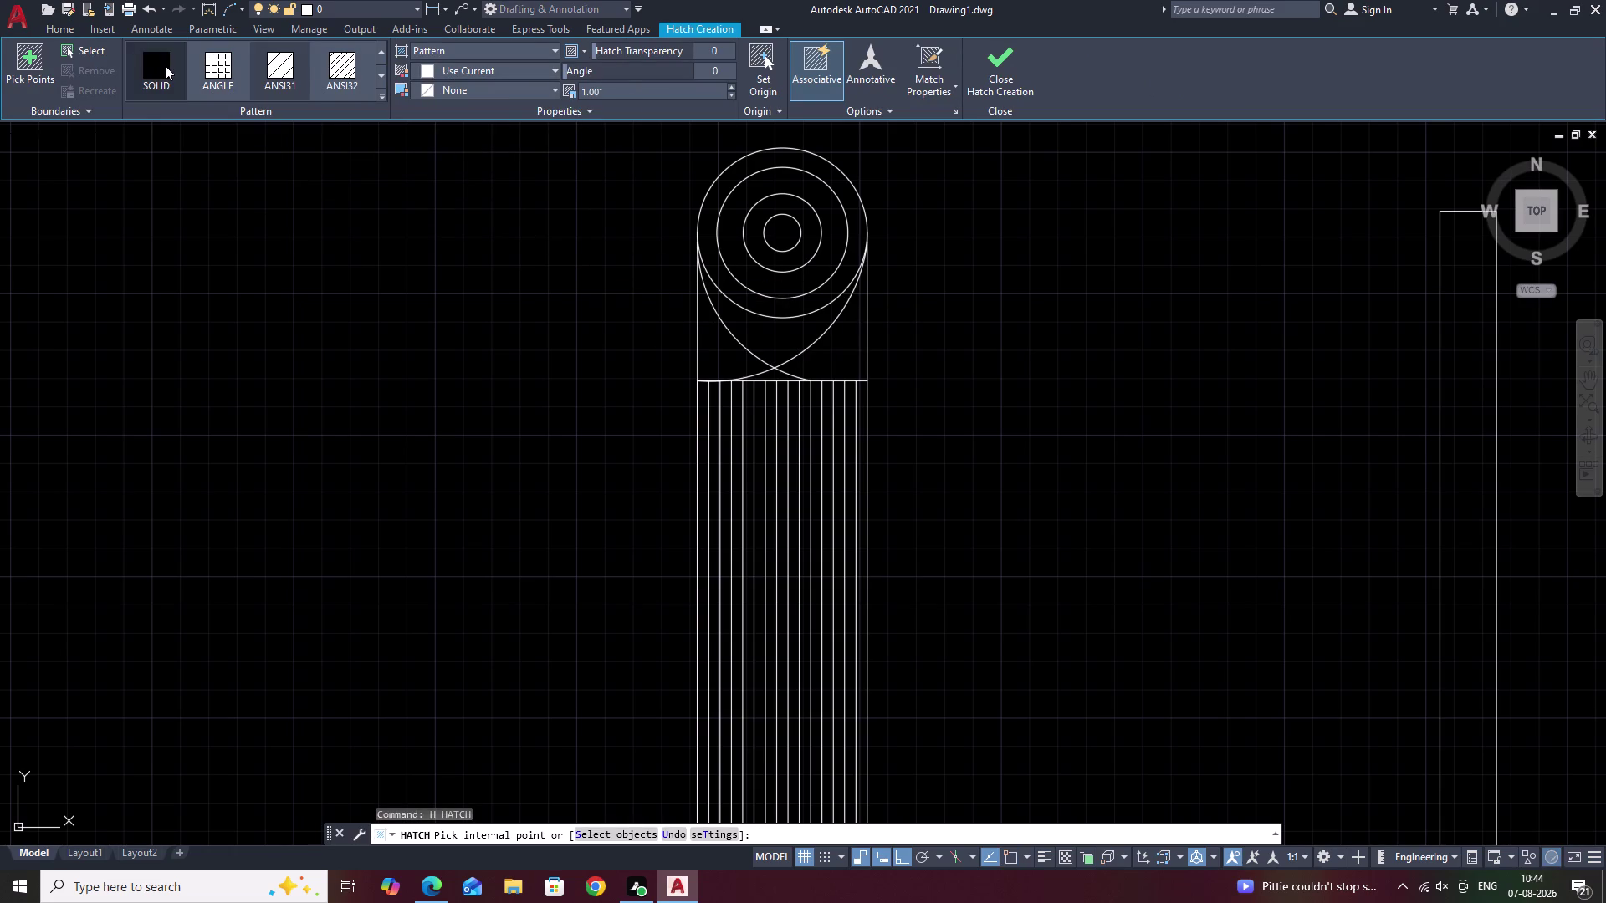
click(844, 325)
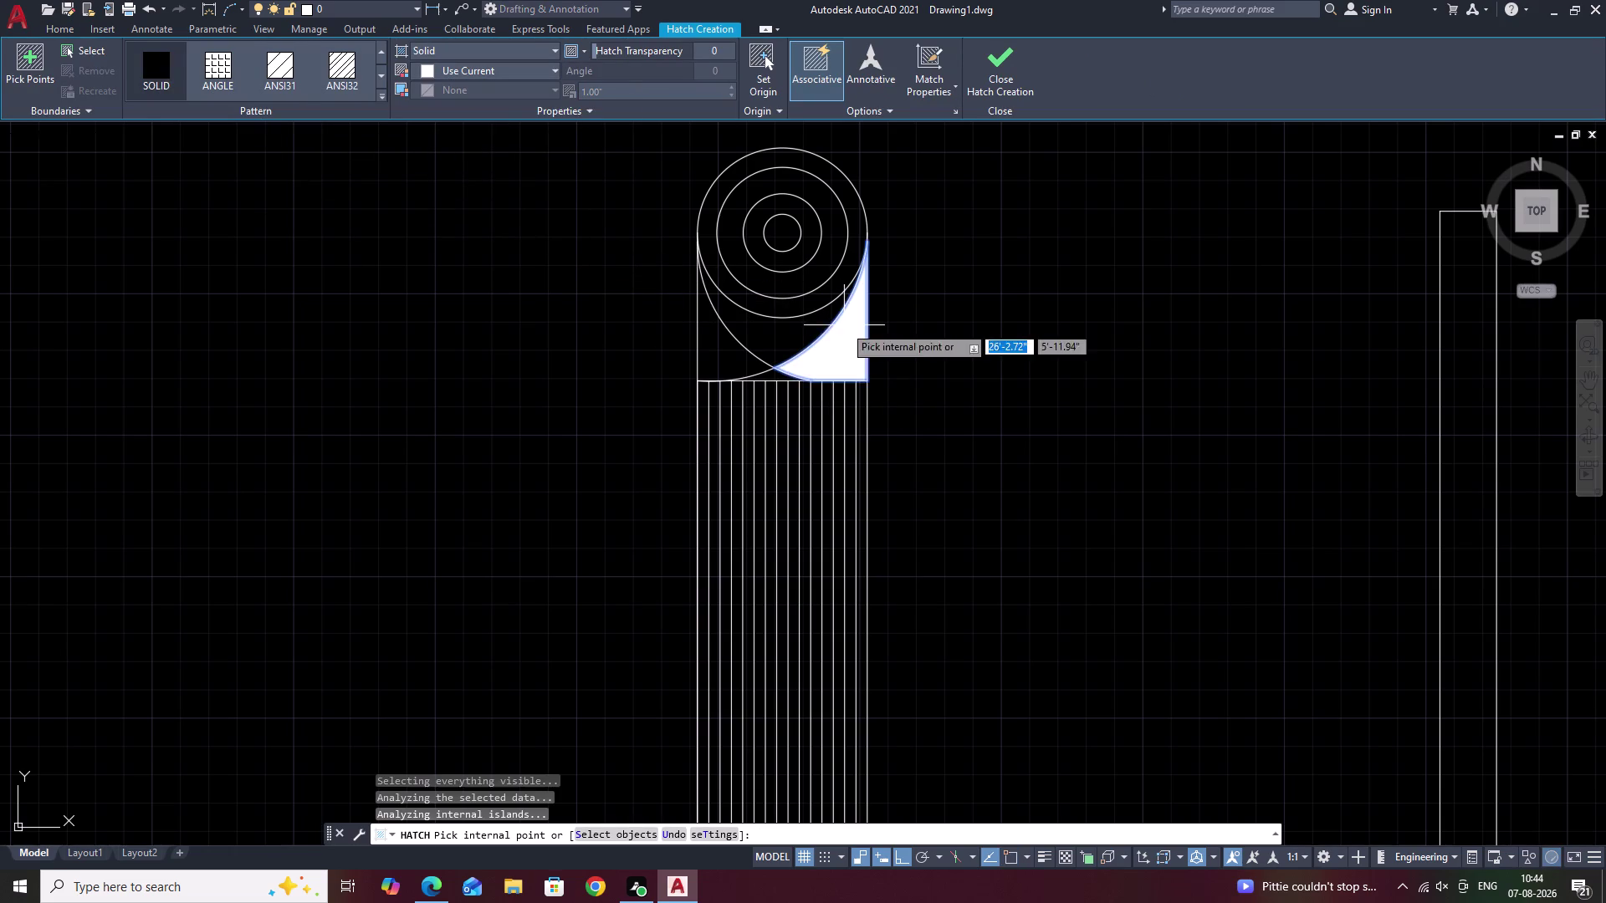
click(724, 364)
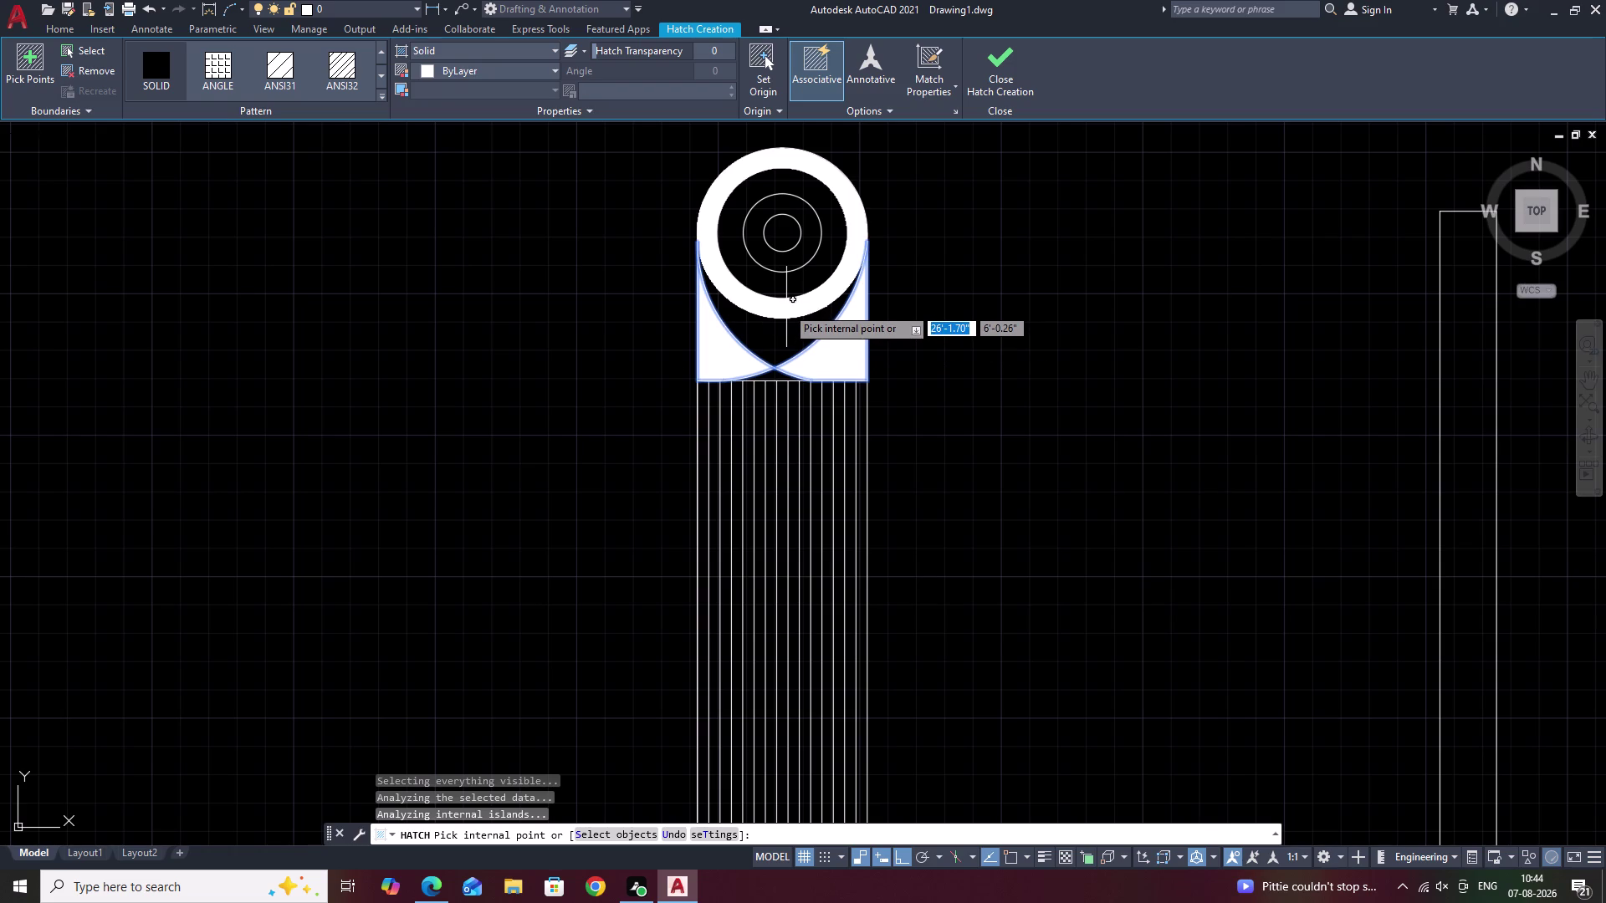
scroll(down, 3)
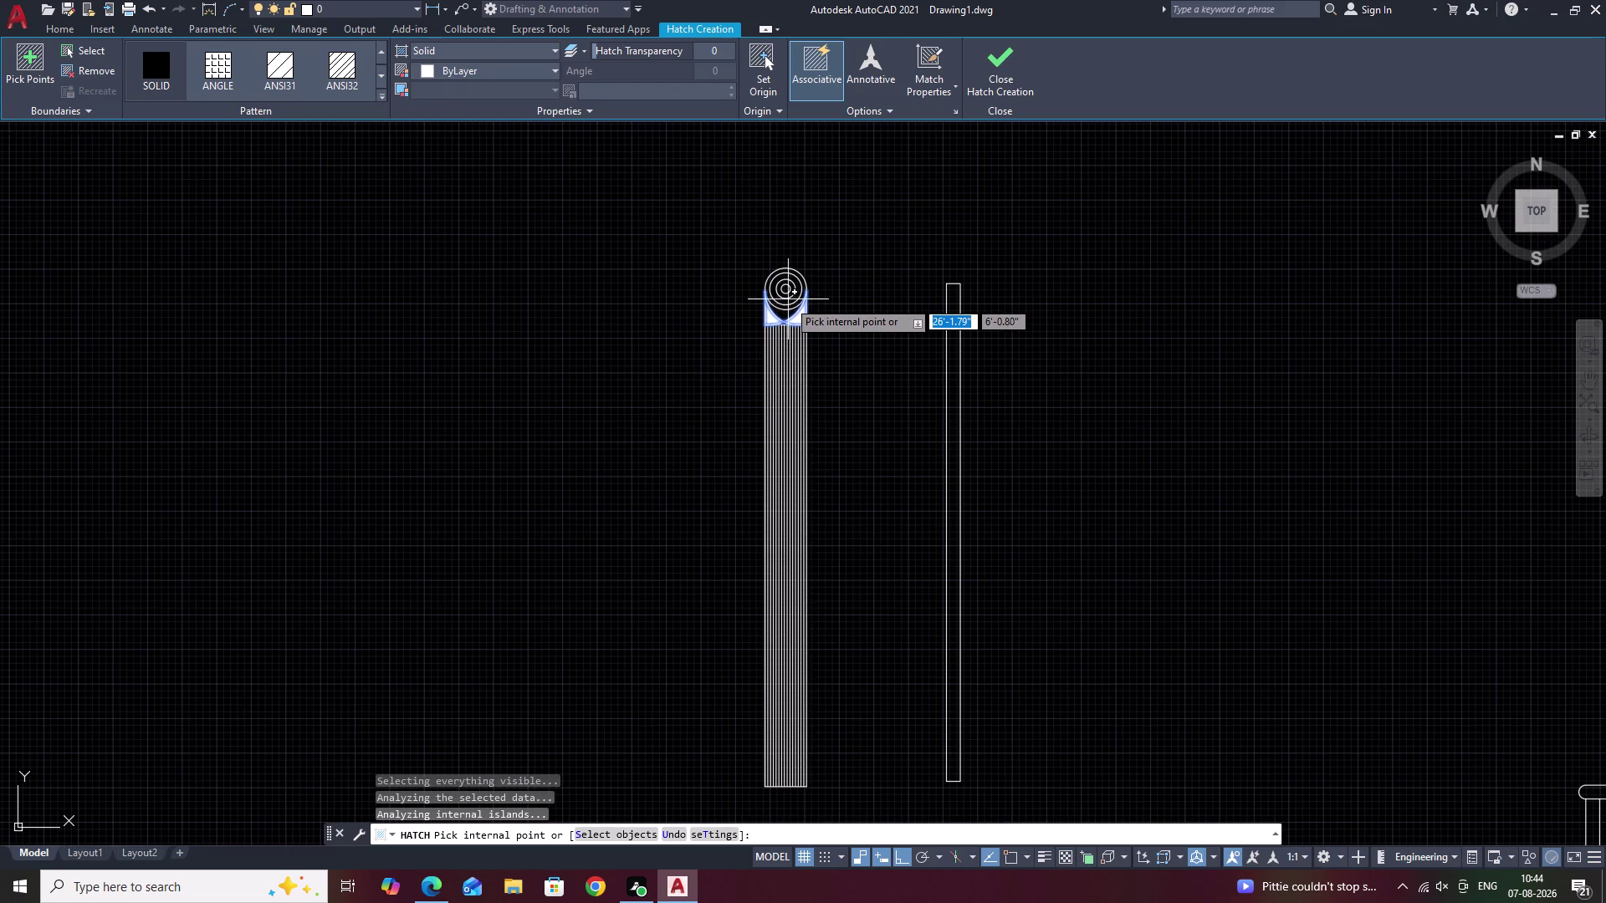
scroll(up, 3)
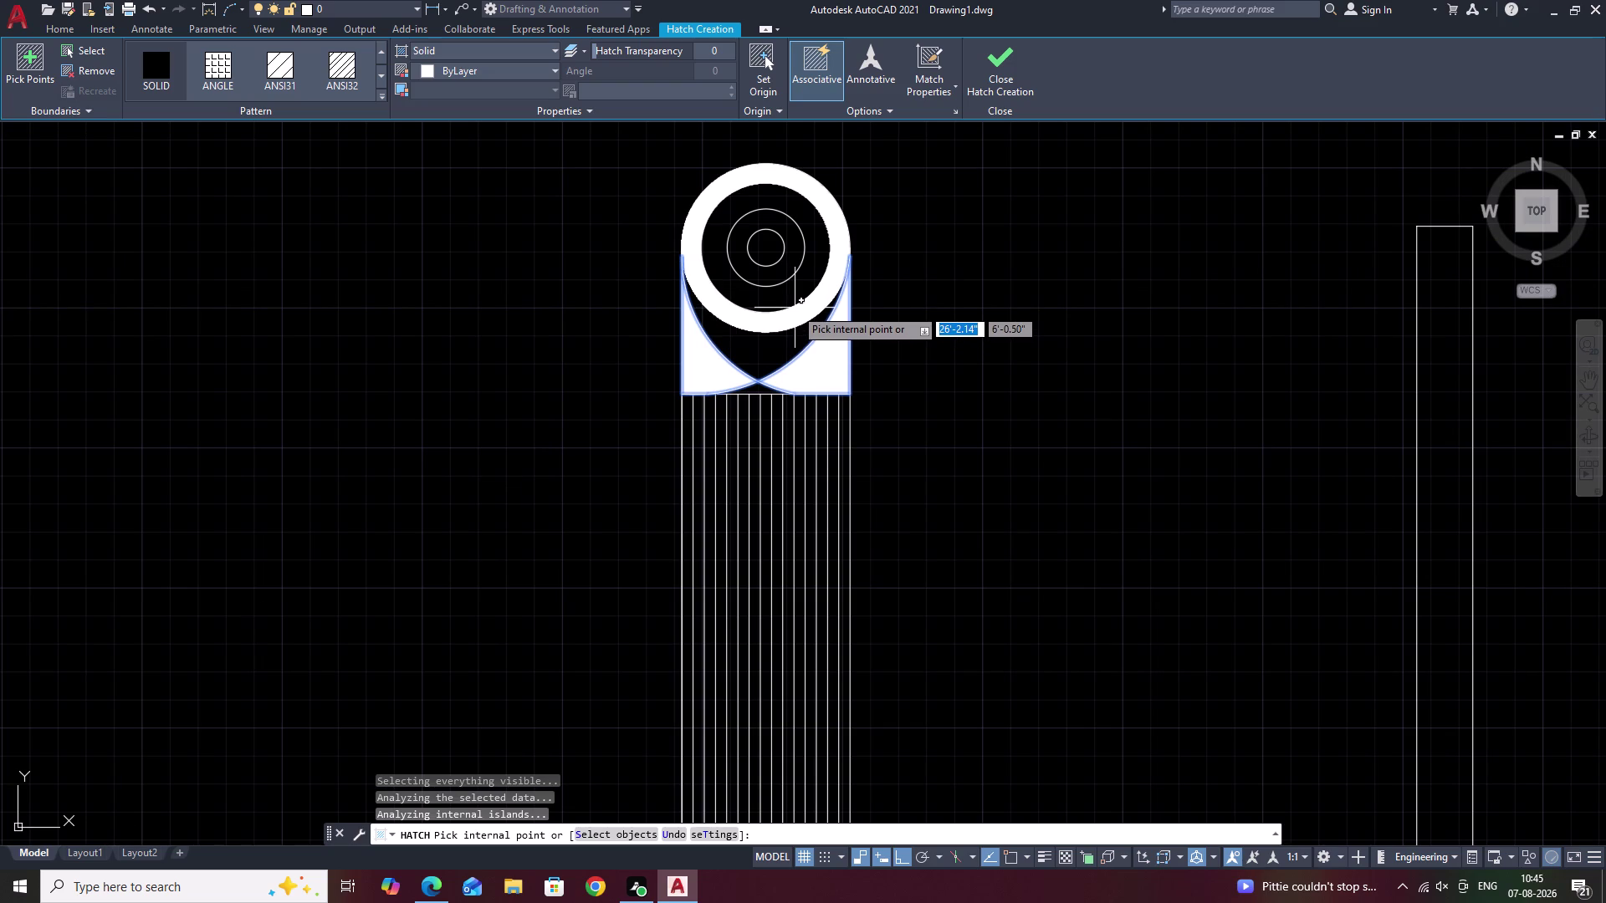
click(794, 308)
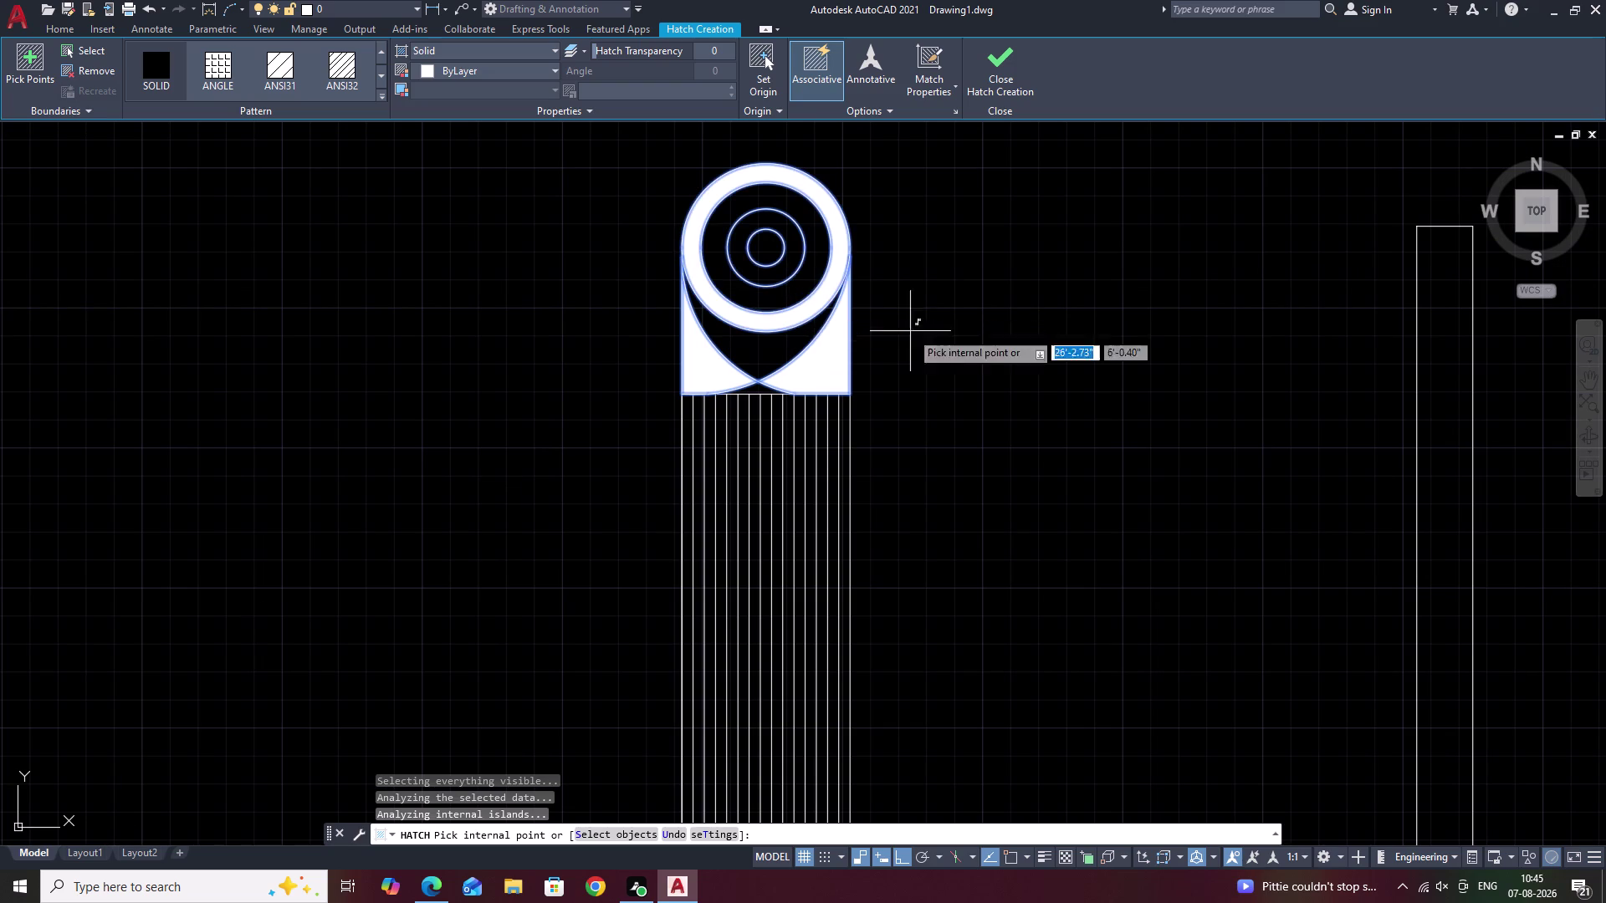
End the hatch command and pan to bring the whole baluster into view.
key(Escape)
key(Escape)
scroll(down, 3)
scroll(down, 3)
middle_drag(983, 386, 873, 413)
scroll(up, 3)
scroll(up, 3)
middle_drag(875, 406, 903, 388)
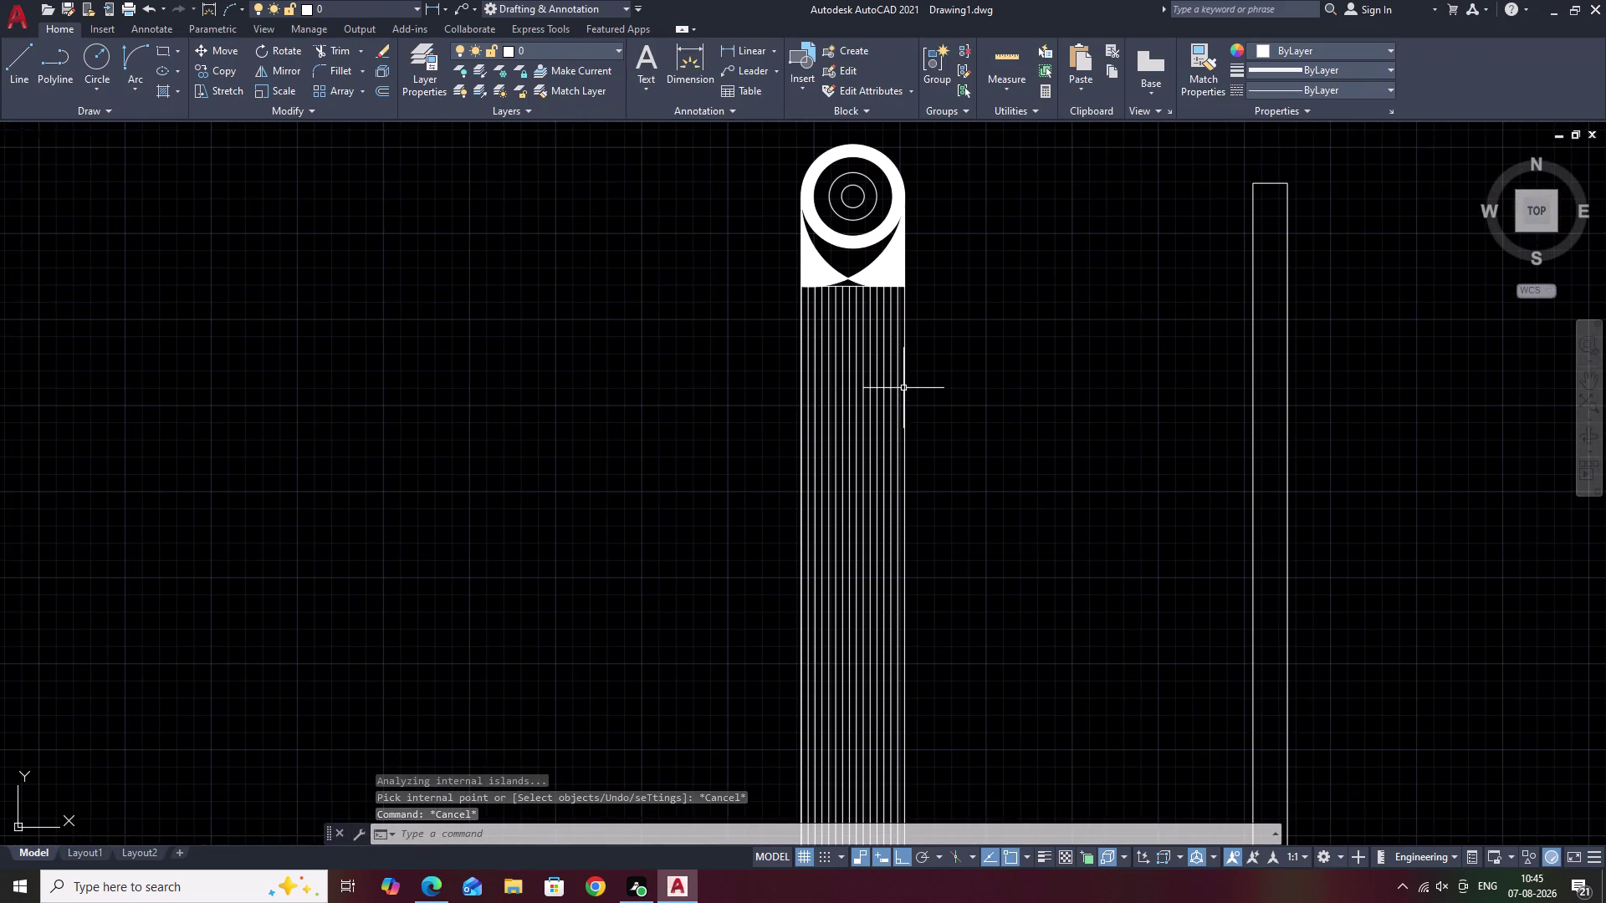
scroll(down, 3)
middle_drag(968, 407, 911, 403)
Move the whole baluster from its base point onto the staircase's first tread.
drag(899, 286, 757, 365)
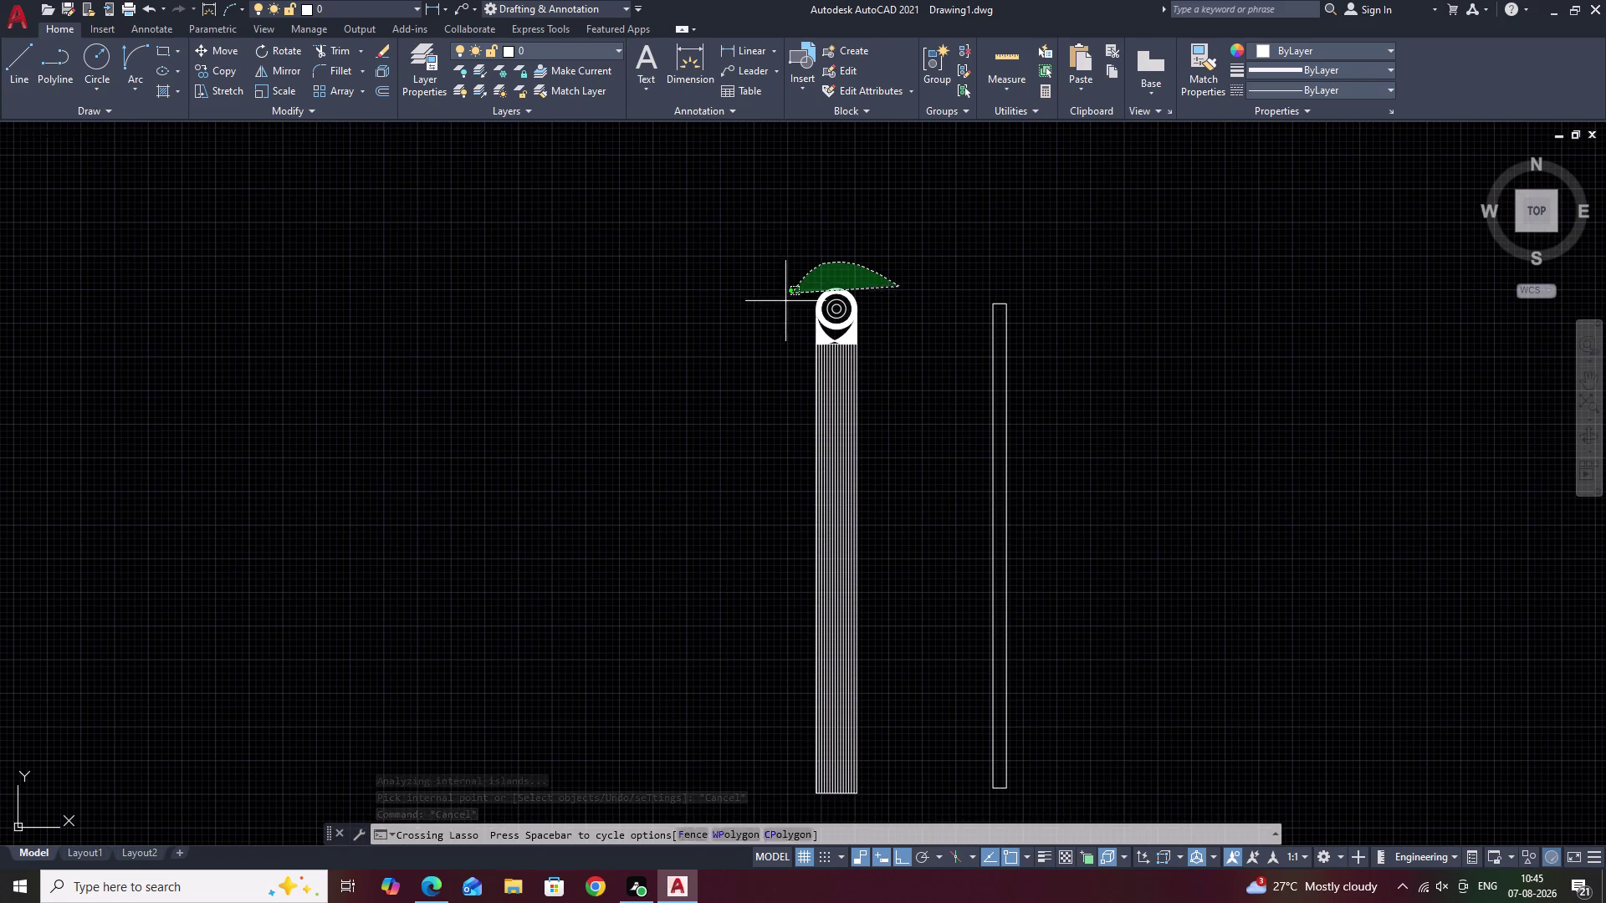
drag(757, 365, 875, 772)
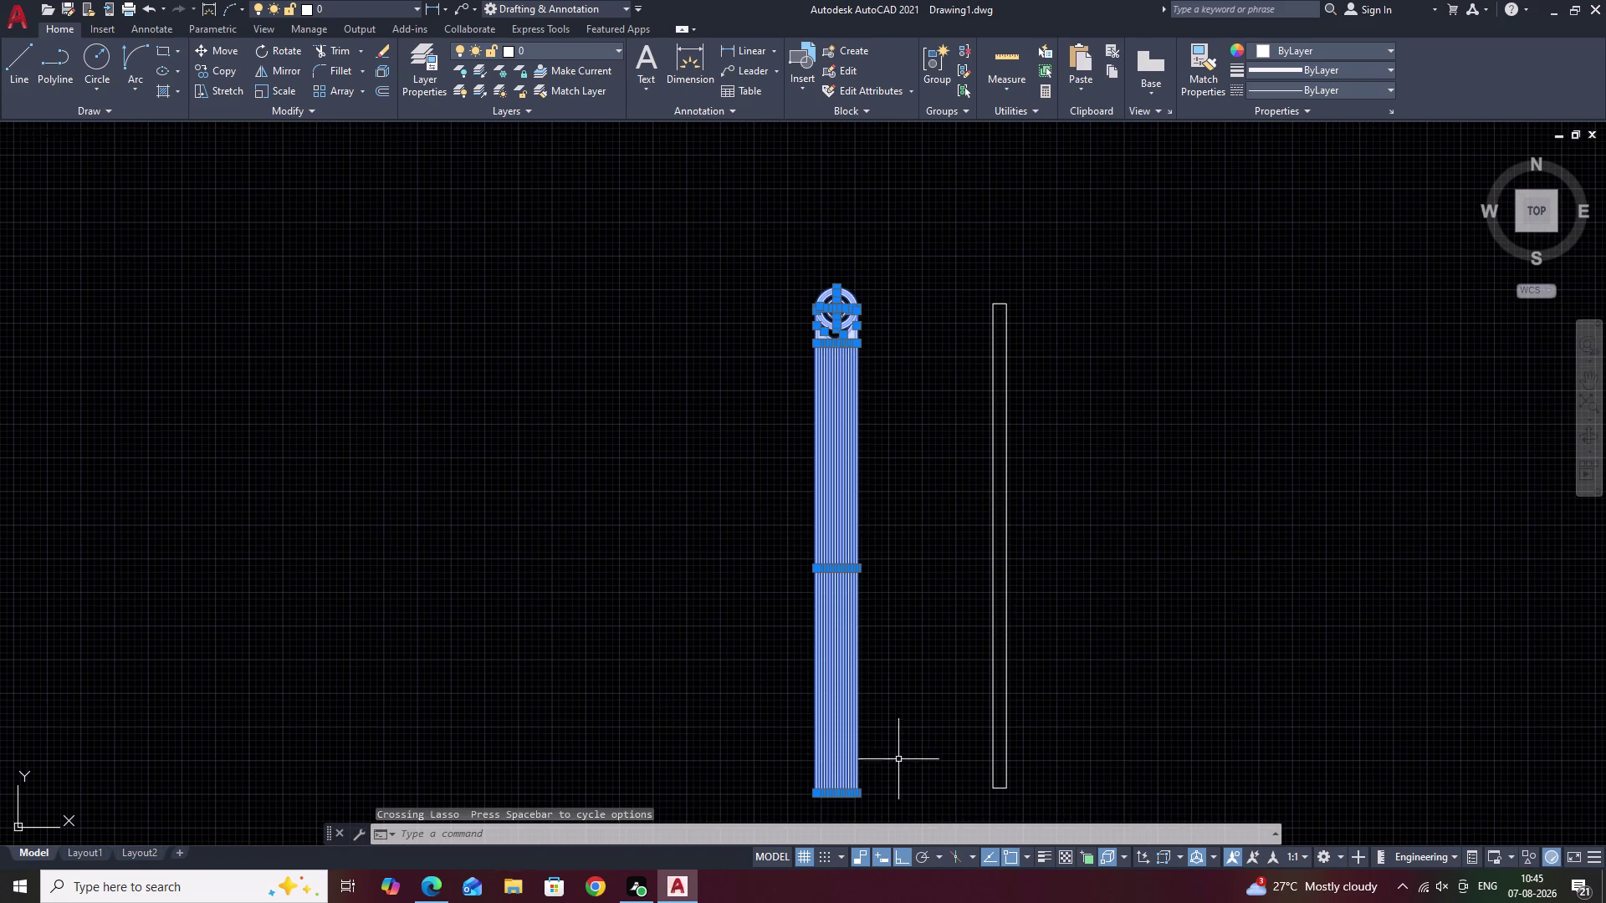
text(M)
key(space)
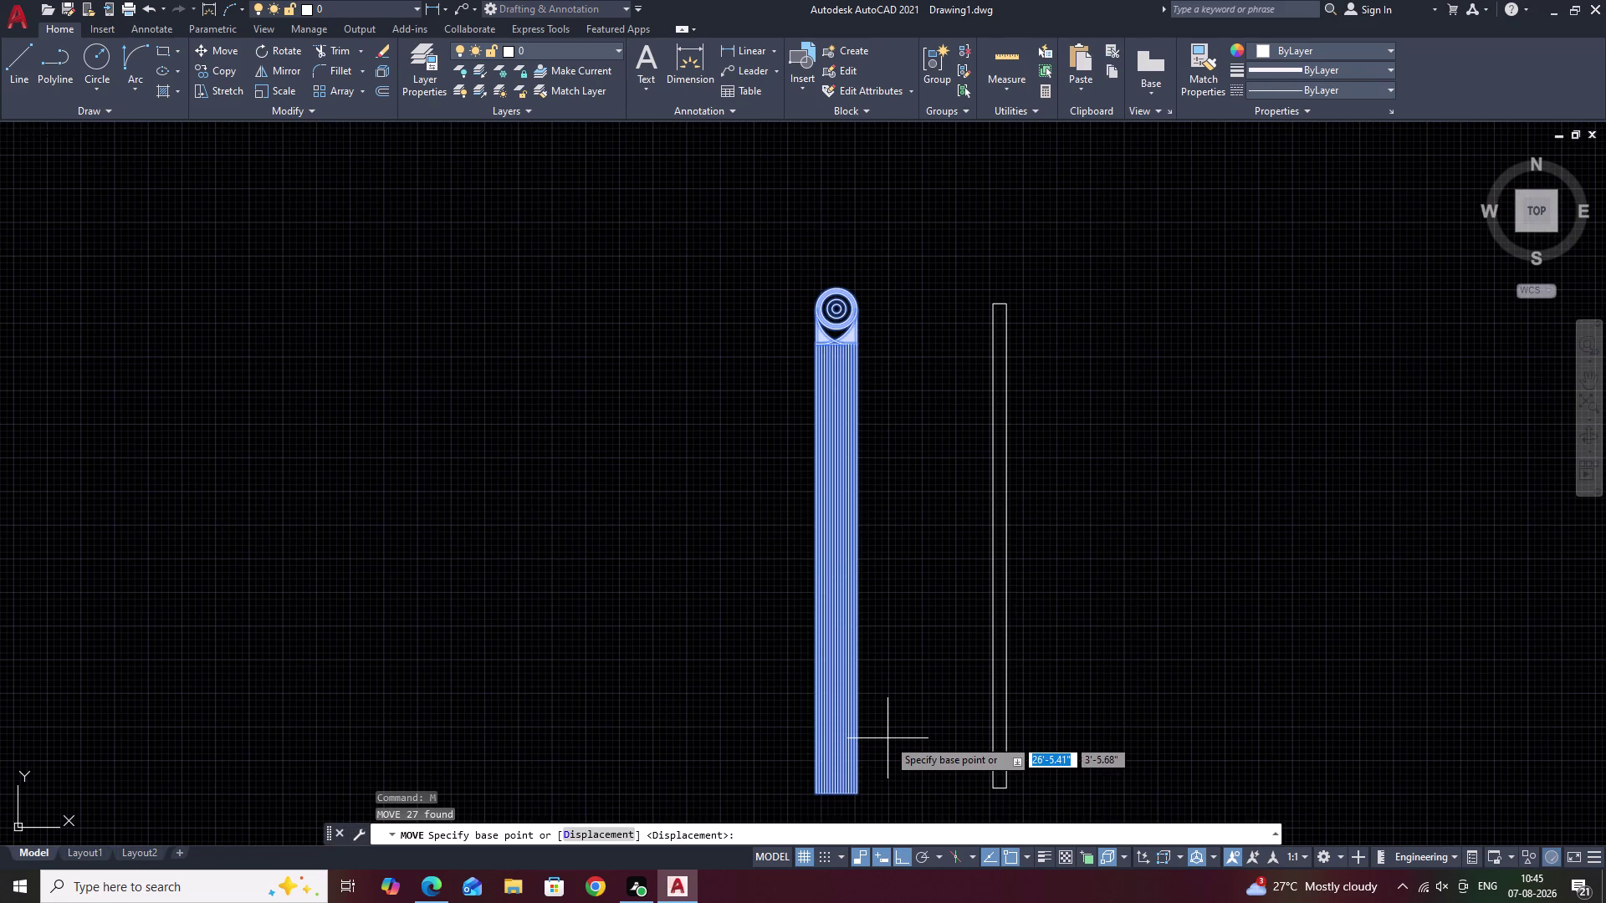
scroll(up, 3)
click(820, 805)
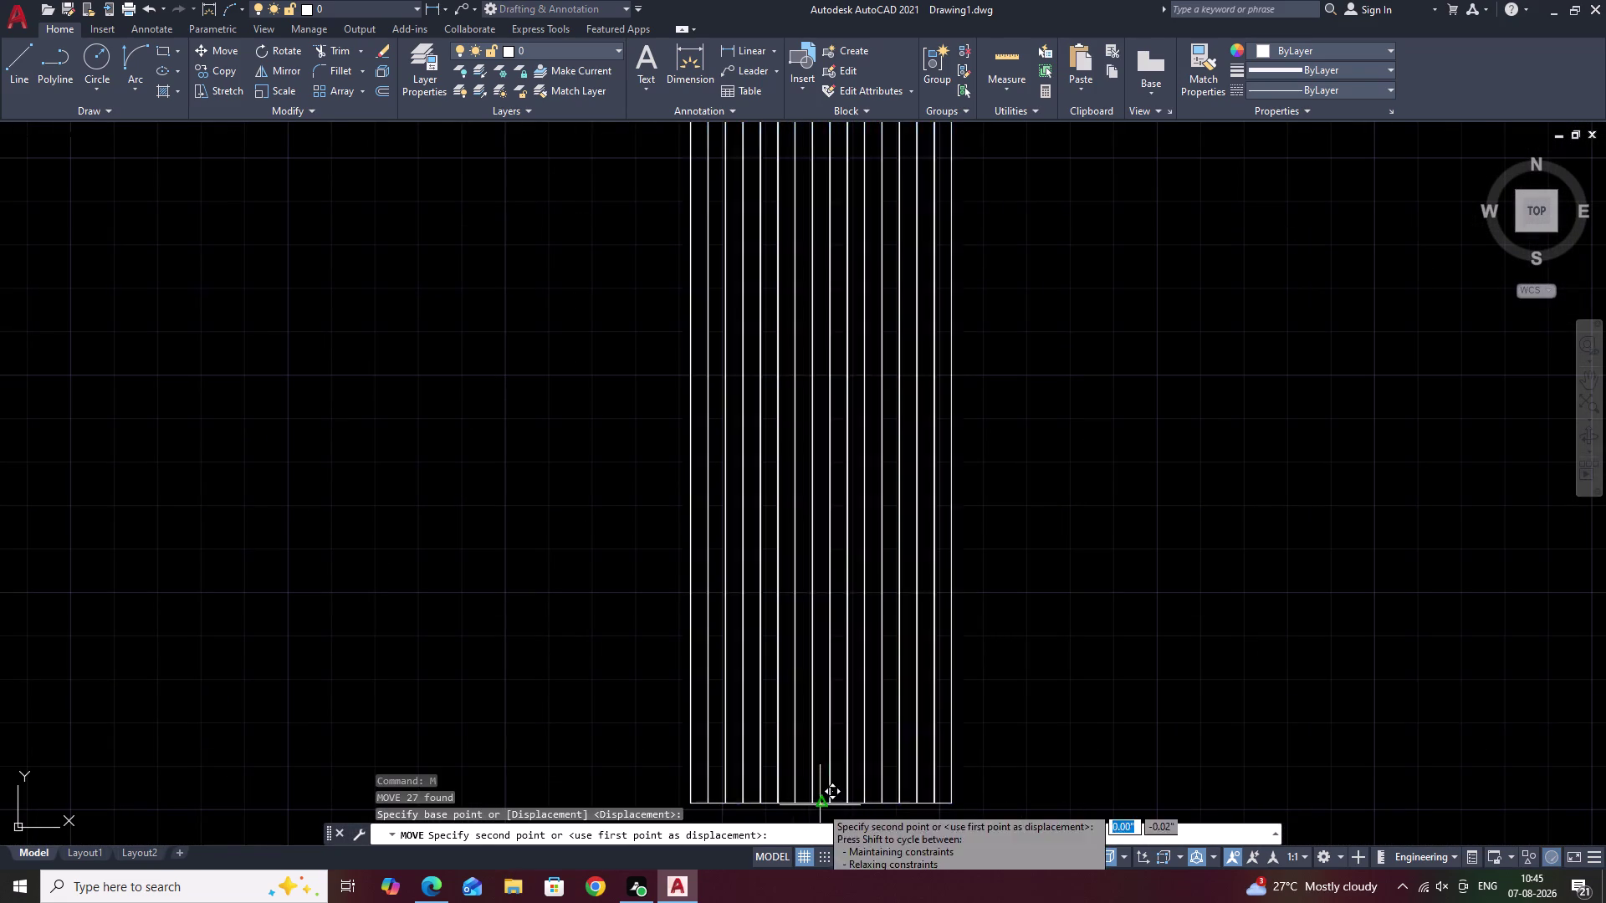
scroll(down, 3)
scroll(down, 3)
middle_drag(1055, 735, 504, 659)
middle_drag(748, 694, 603, 620)
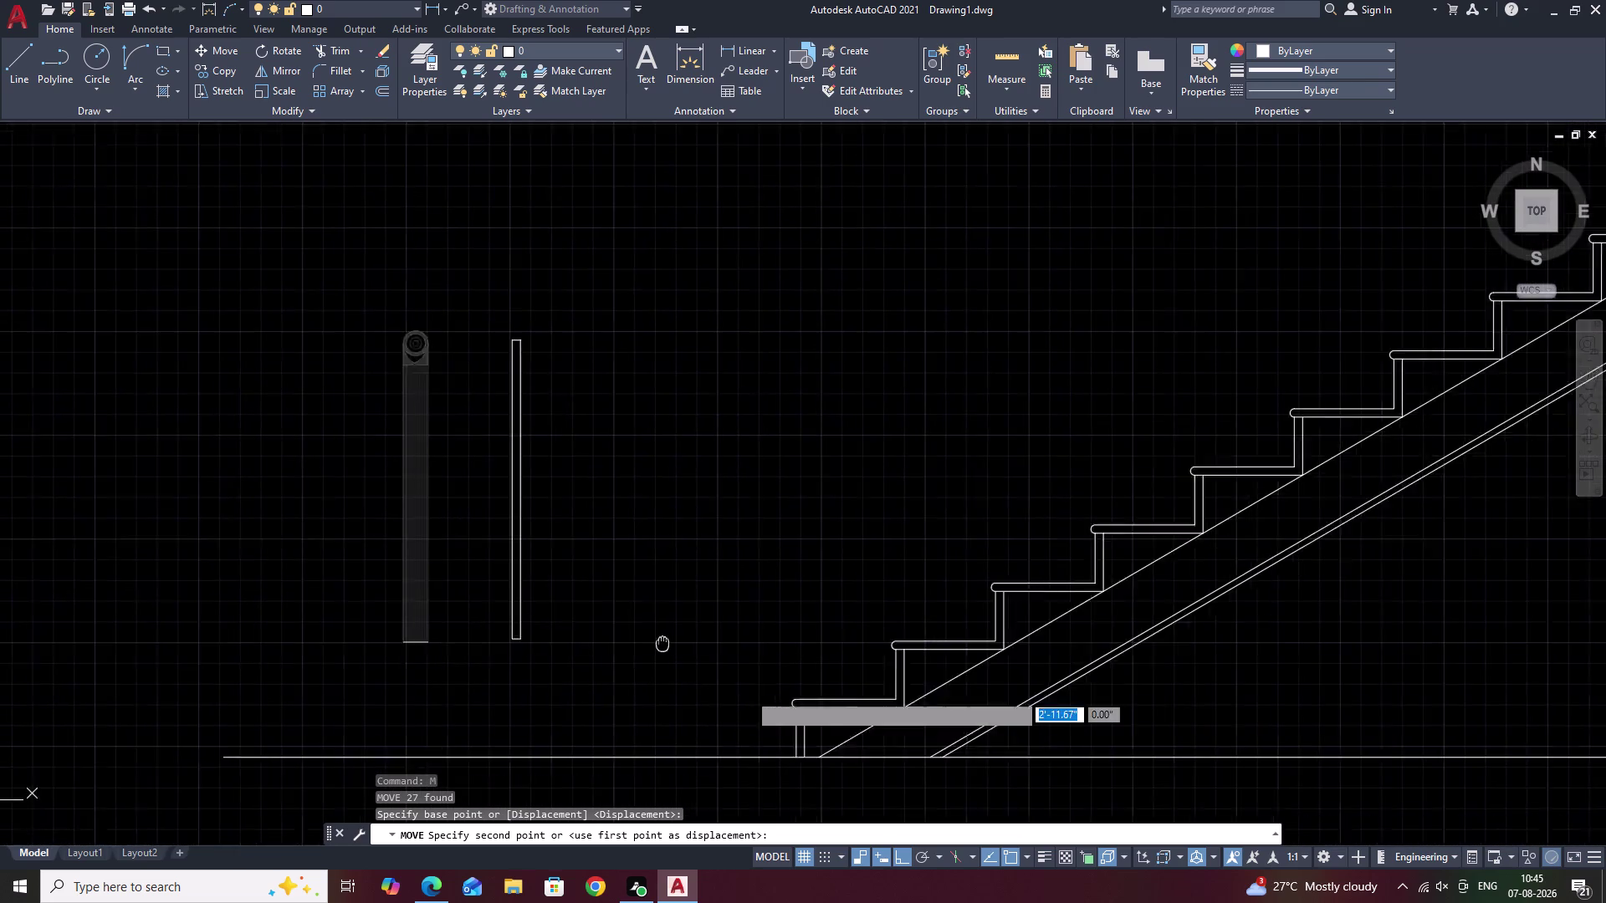
middle_drag(603, 620, 536, 595)
scroll(up, 3)
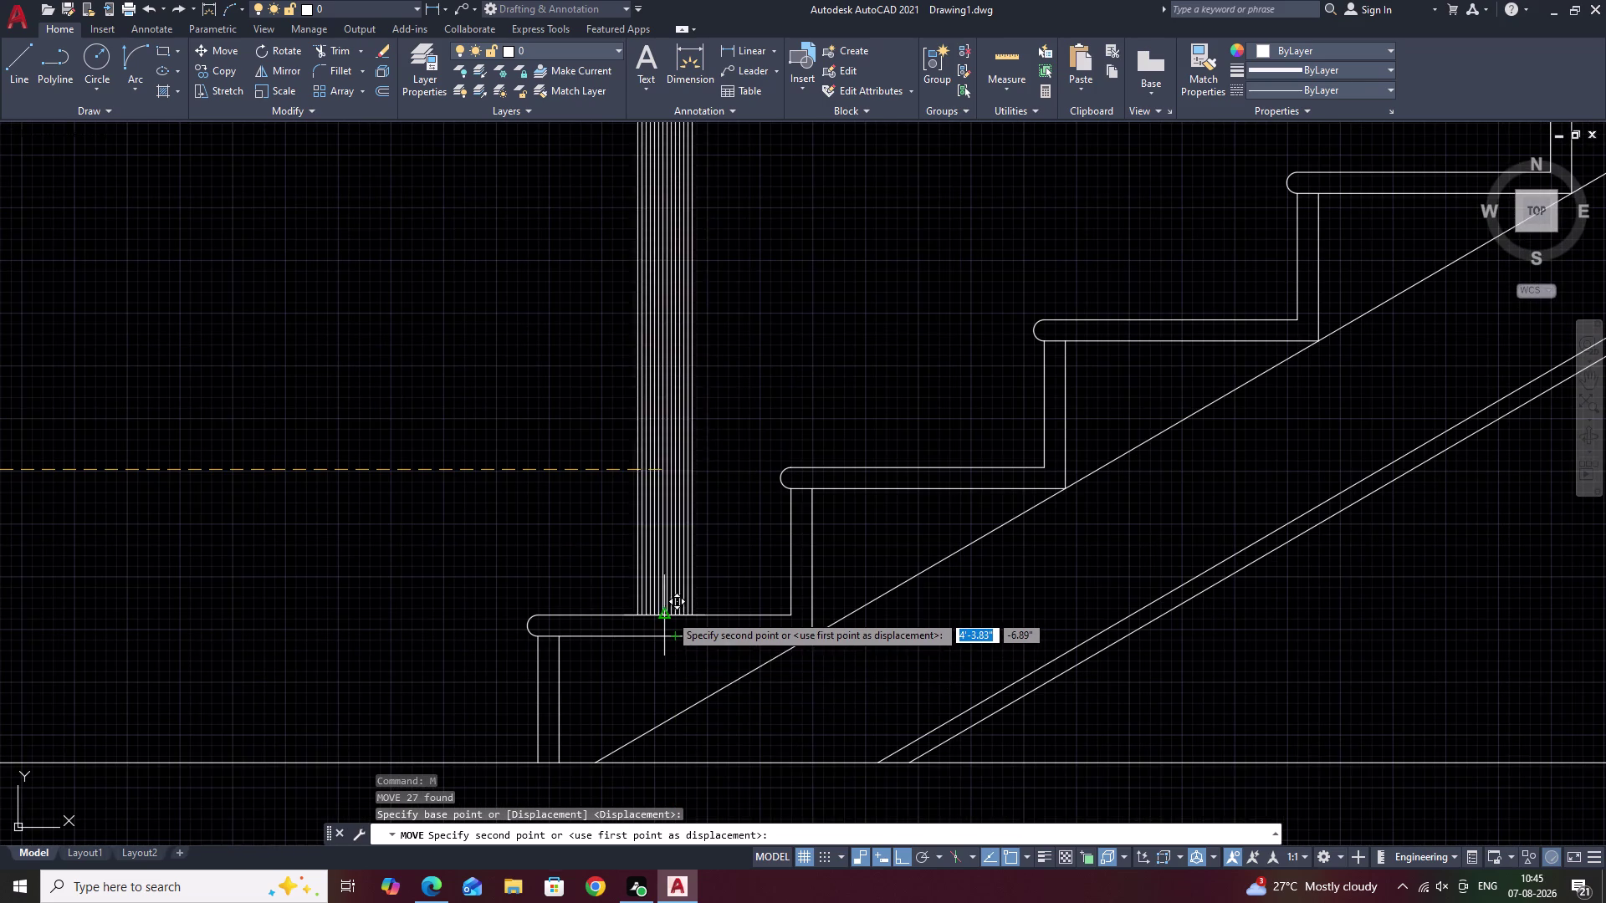
click(669, 614)
Erase the stray line above the baluster, then undo the erasure.
scroll(down, 3)
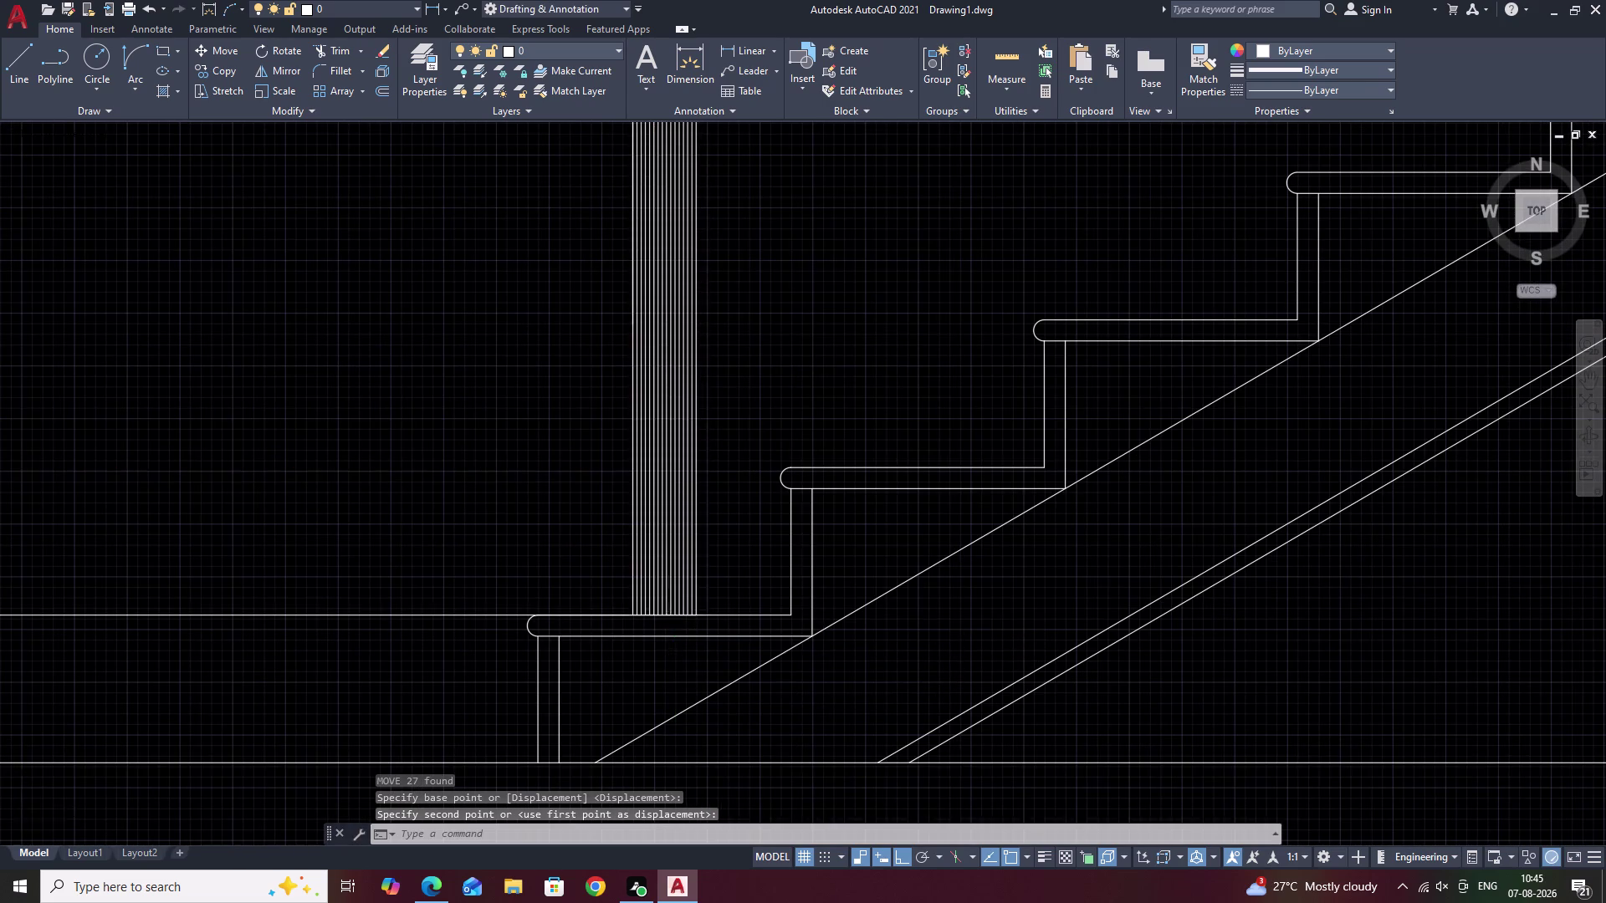
scroll(down, 3)
scroll(down, 3)
scroll(up, 3)
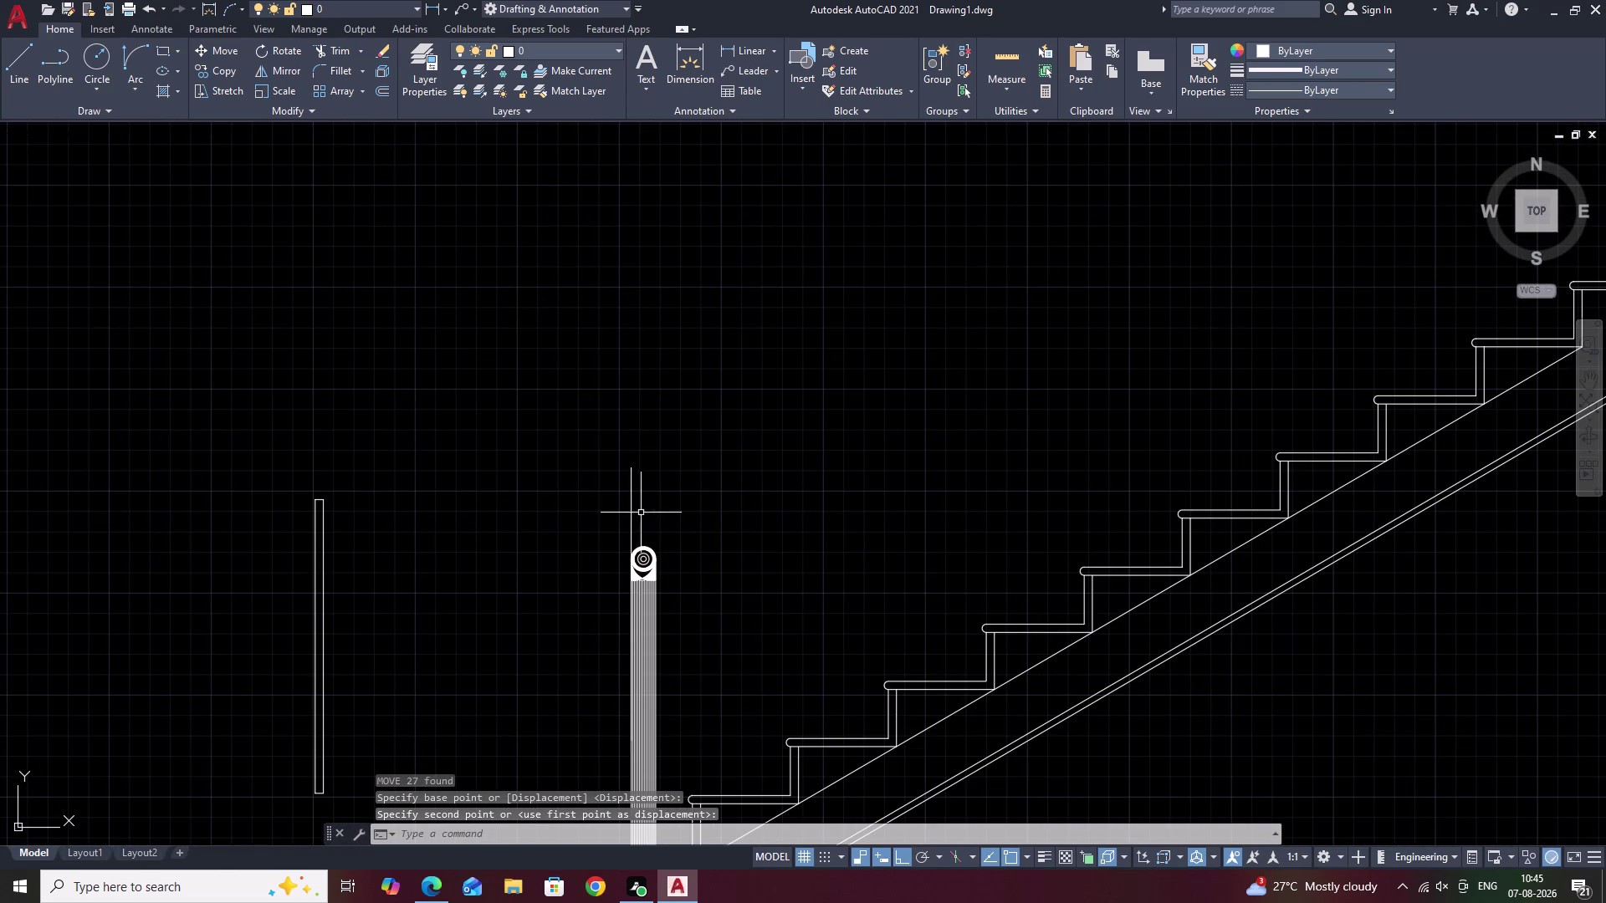
click(629, 512)
text(E)
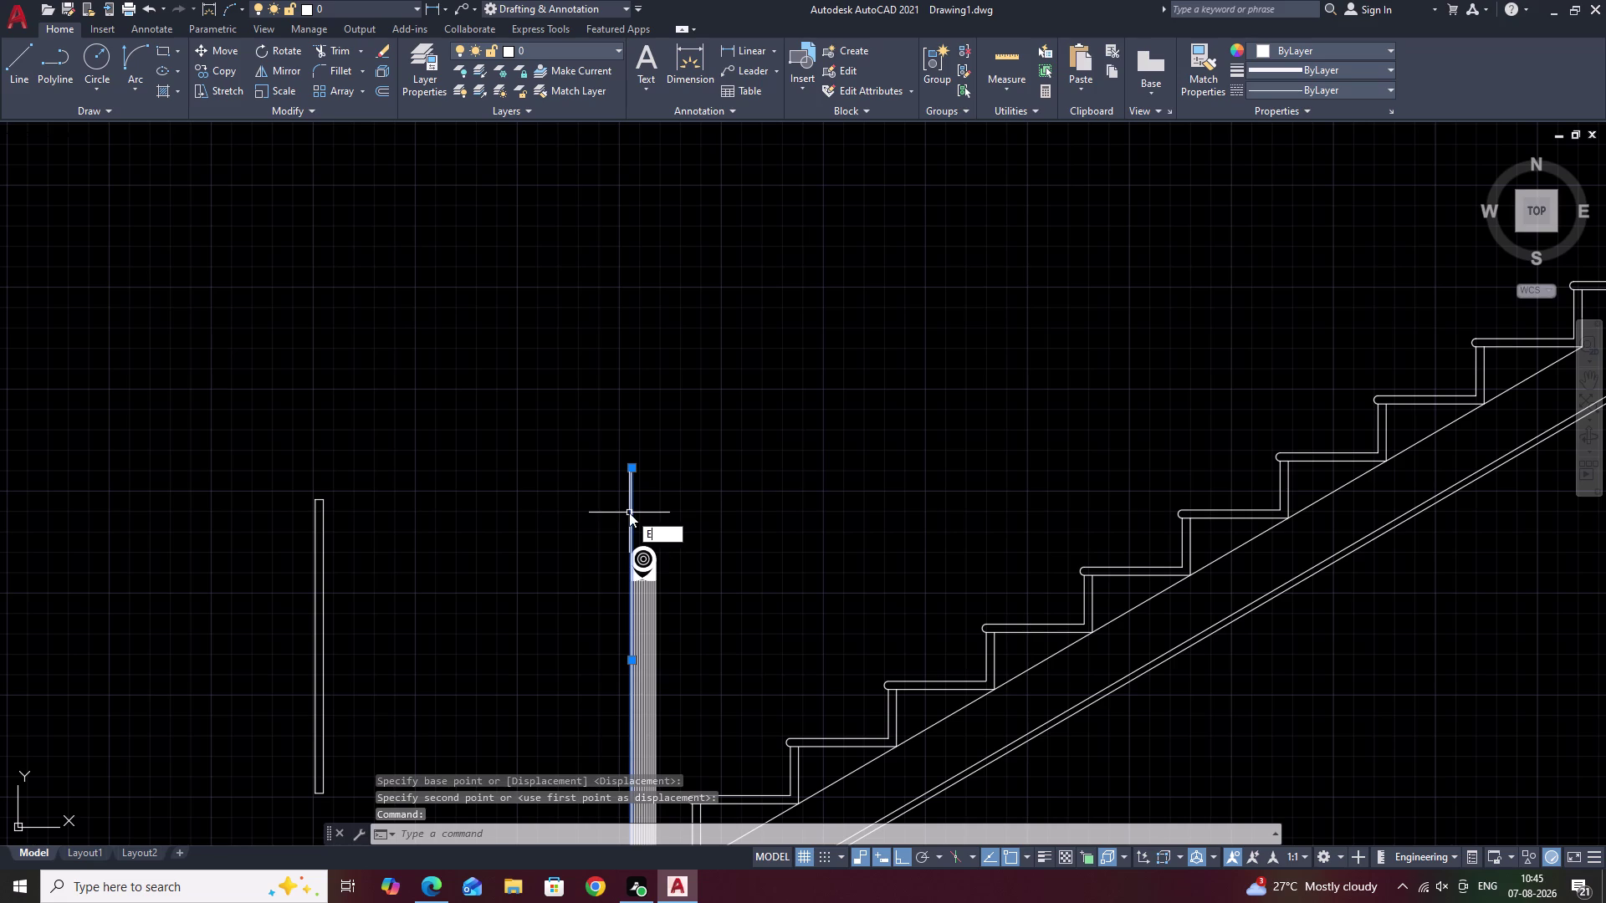
key(space)
scroll(down, 3)
scroll(up, 3)
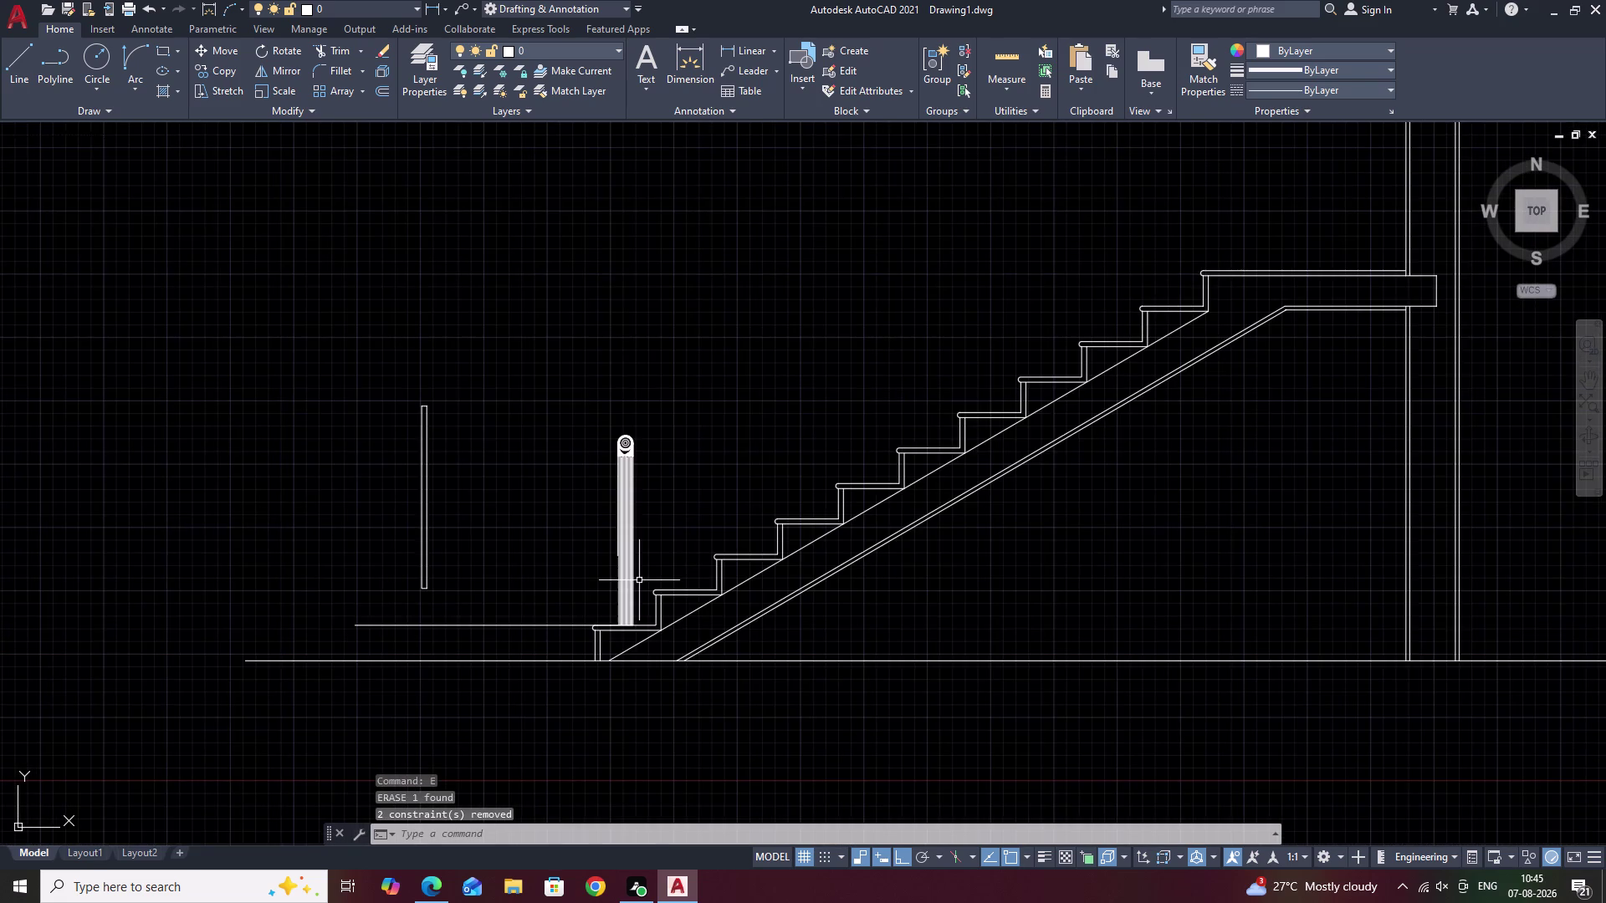
key(ctrl+z)
key(ctrl+z)
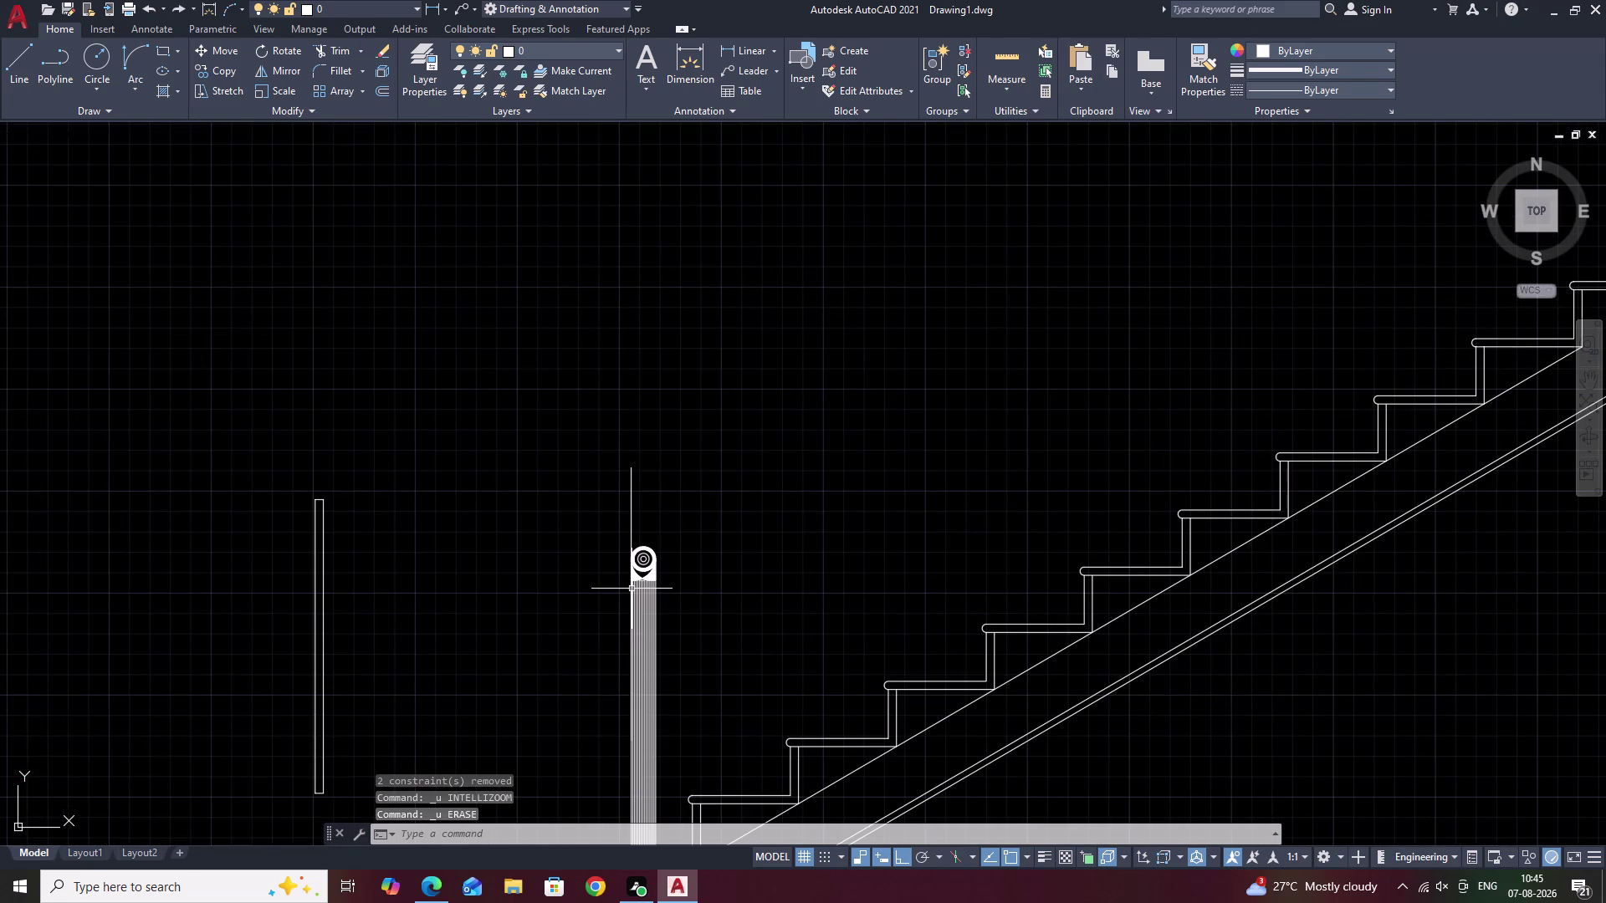
Trim away the stray line above the baluster and reselect the baluster.
text(TR)
key(space)
drag(644, 509, 587, 543)
scroll(down, 3)
middle_drag(690, 515, 728, 409)
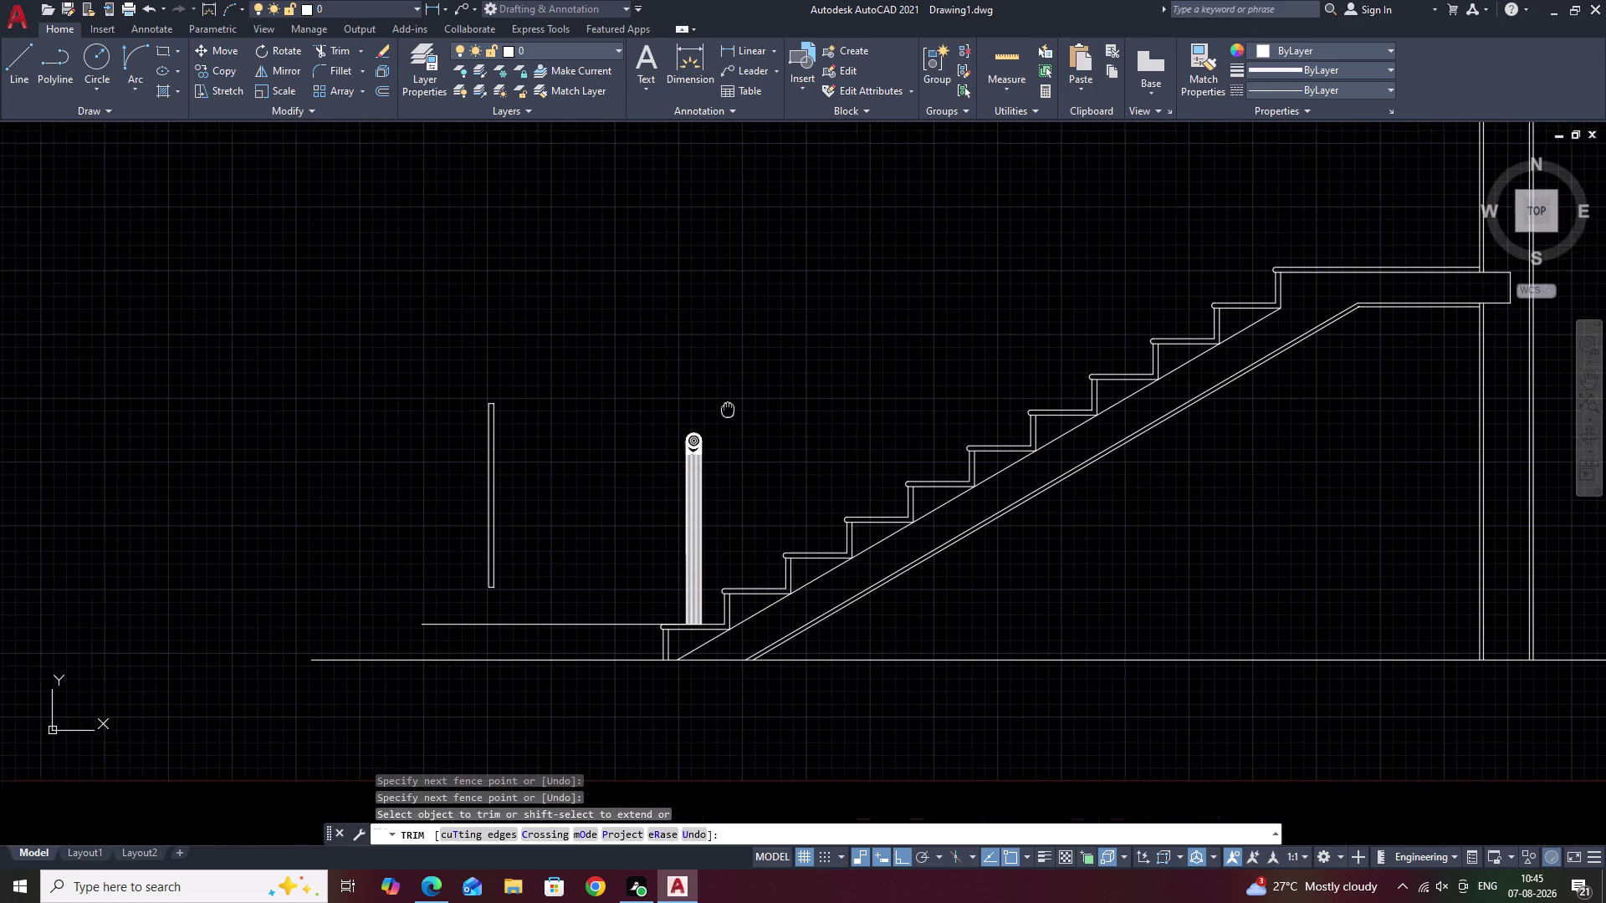
key(Escape)
drag(724, 409, 683, 506)
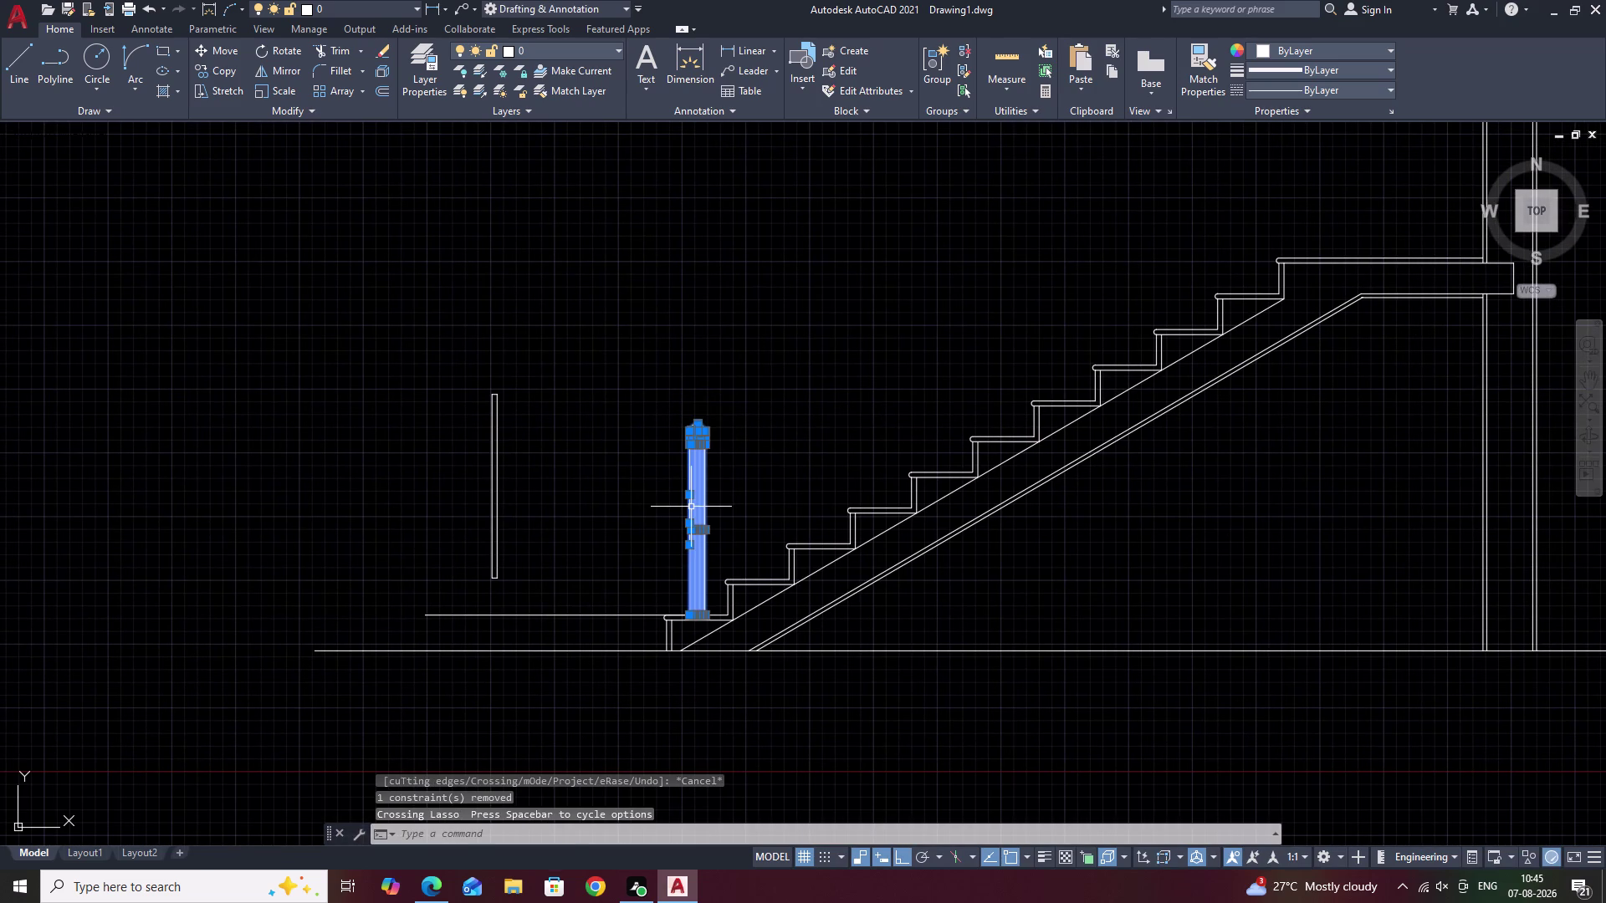
Copy the selected baluster, using its bottom as the base point.
text(CO)
key(space)
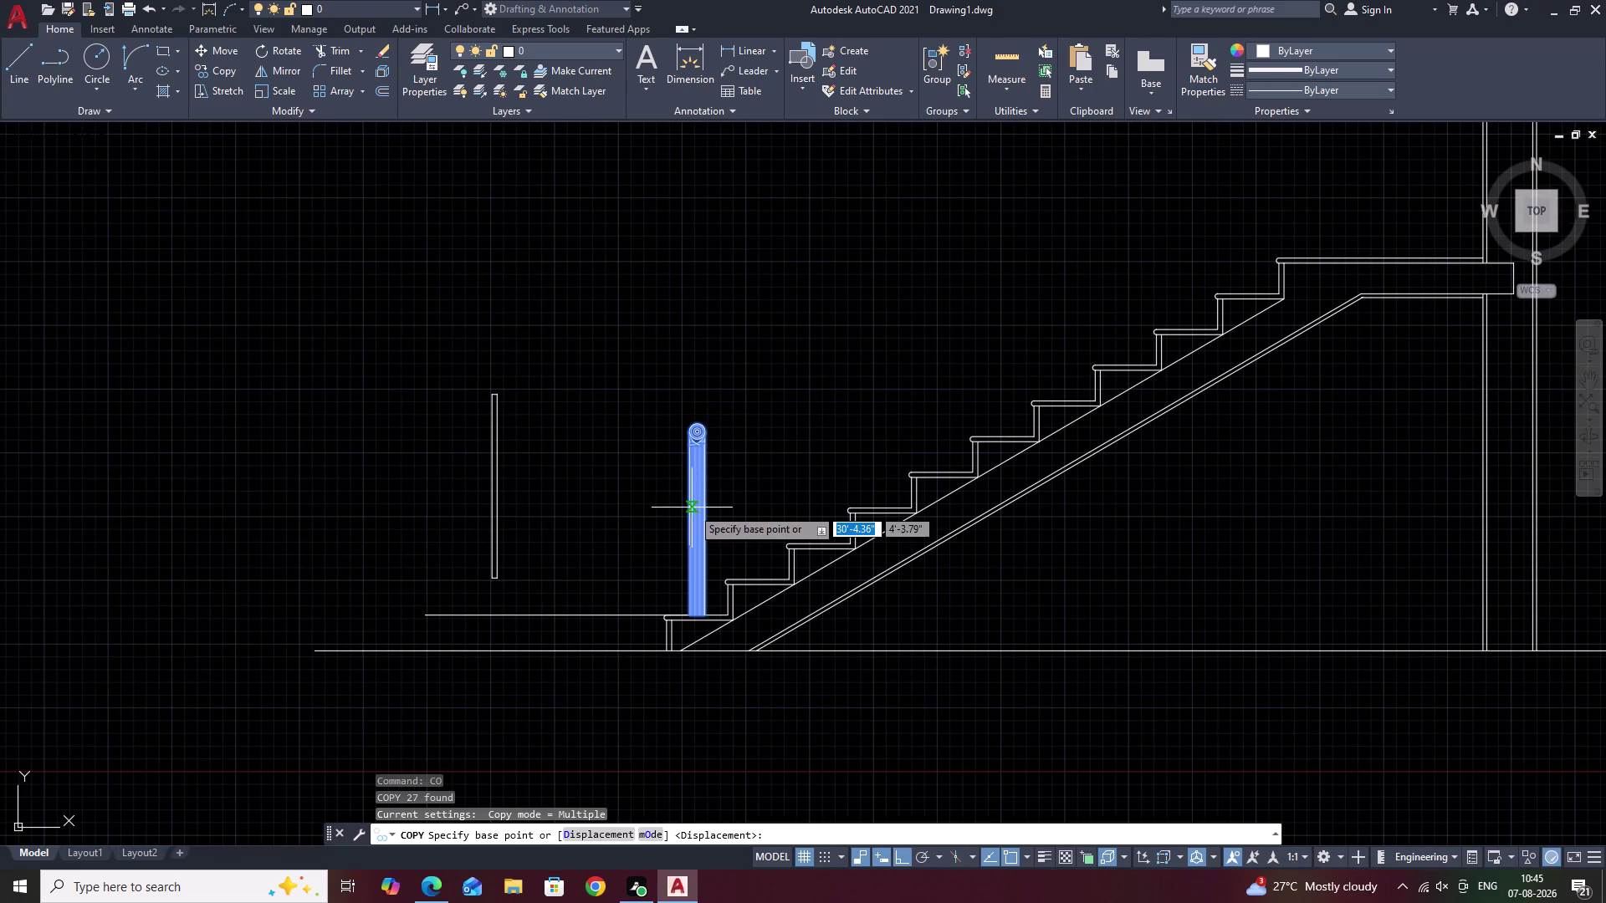
scroll(up, 3)
scroll(up, 3)
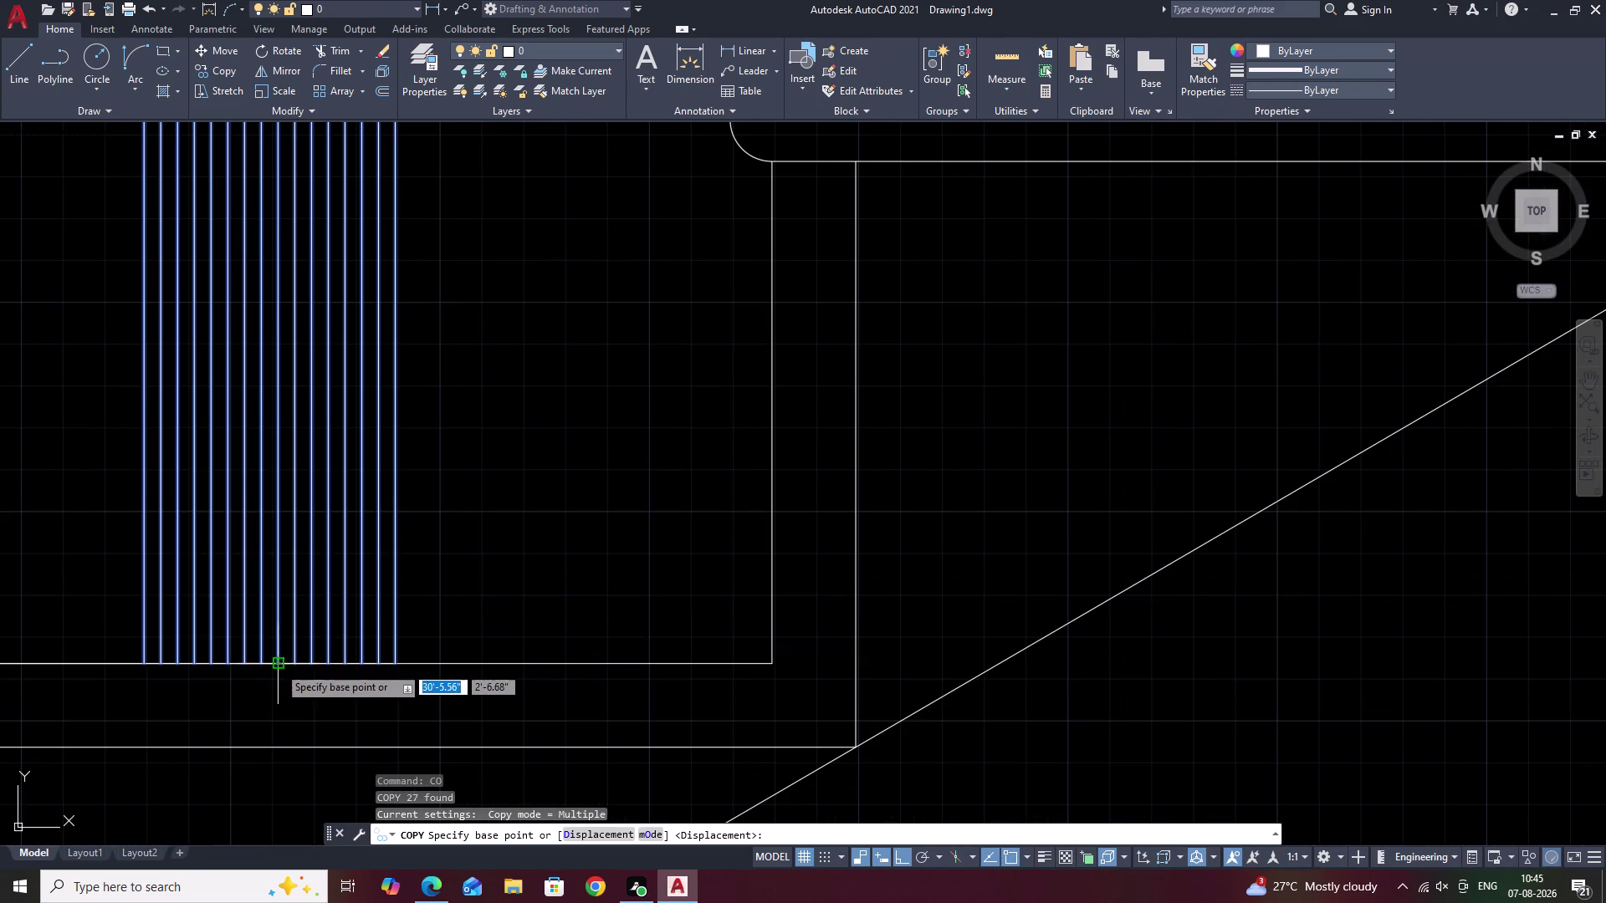
click(266, 666)
scroll(down, 3)
scroll(down, 3)
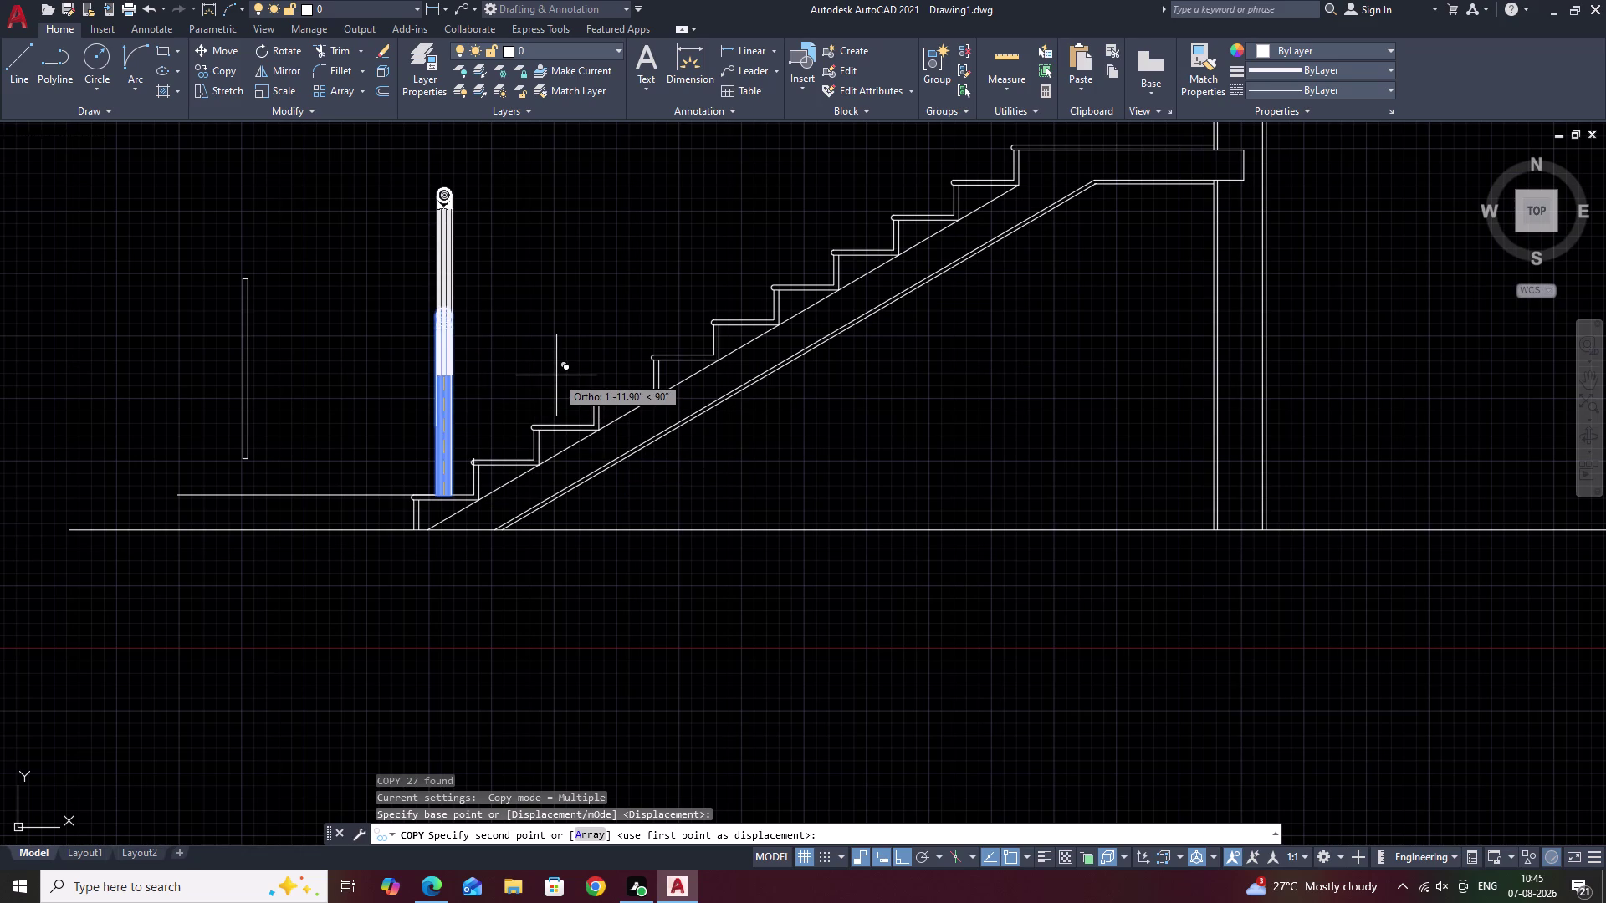
With Ortho off, place the baluster copy on the top tread.
key(F8)
middle_drag(670, 346, 386, 551)
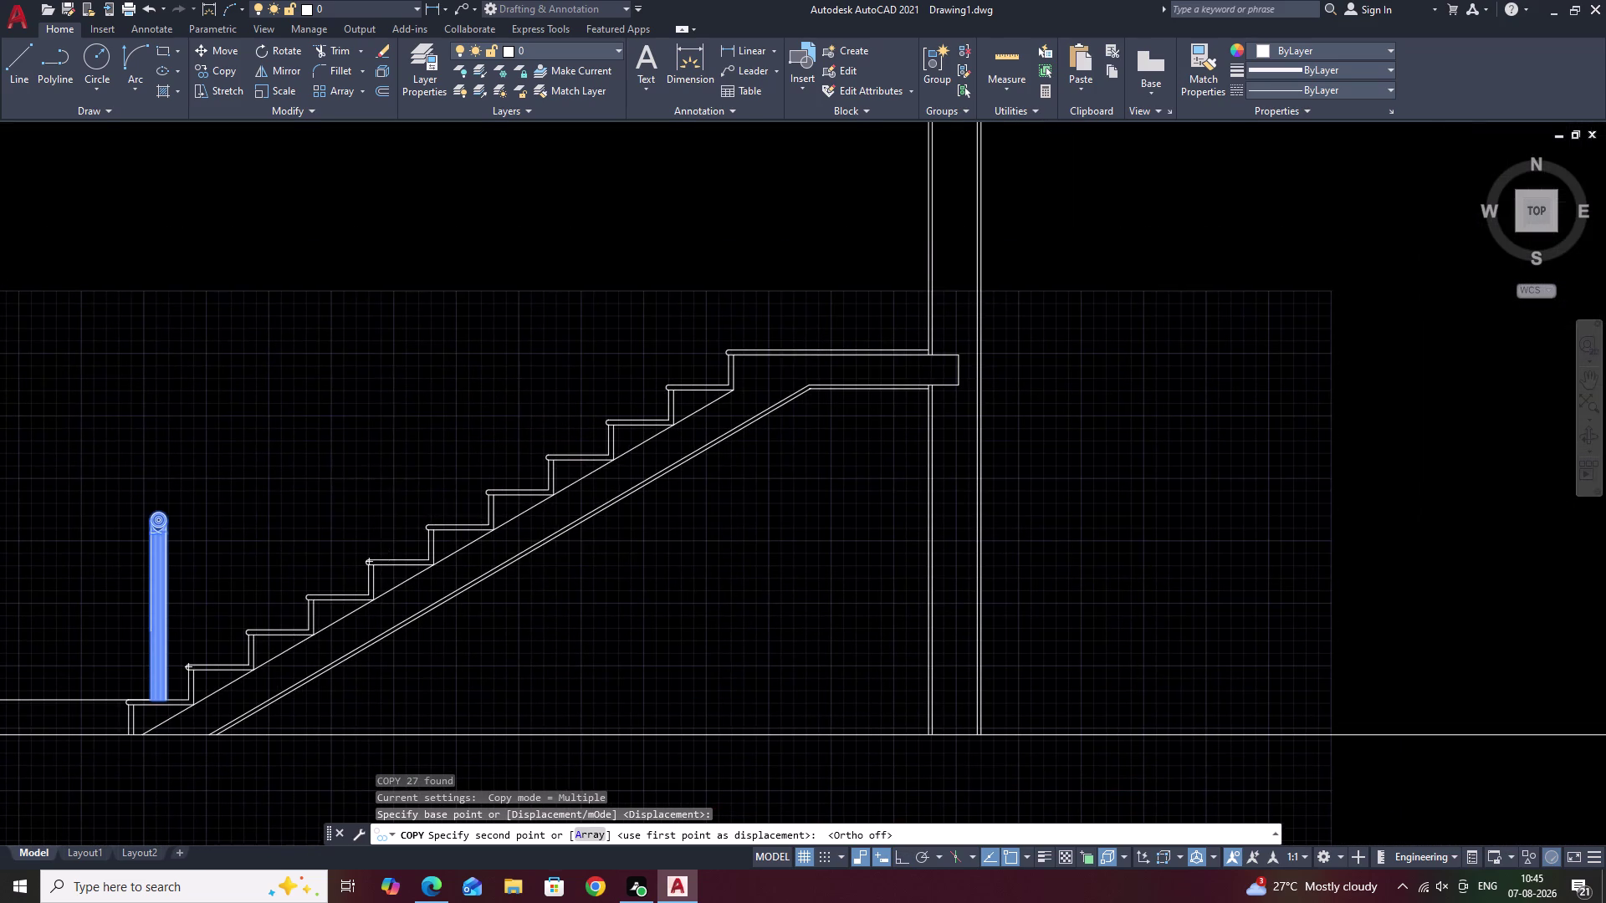
middle_drag(814, 348, 750, 399)
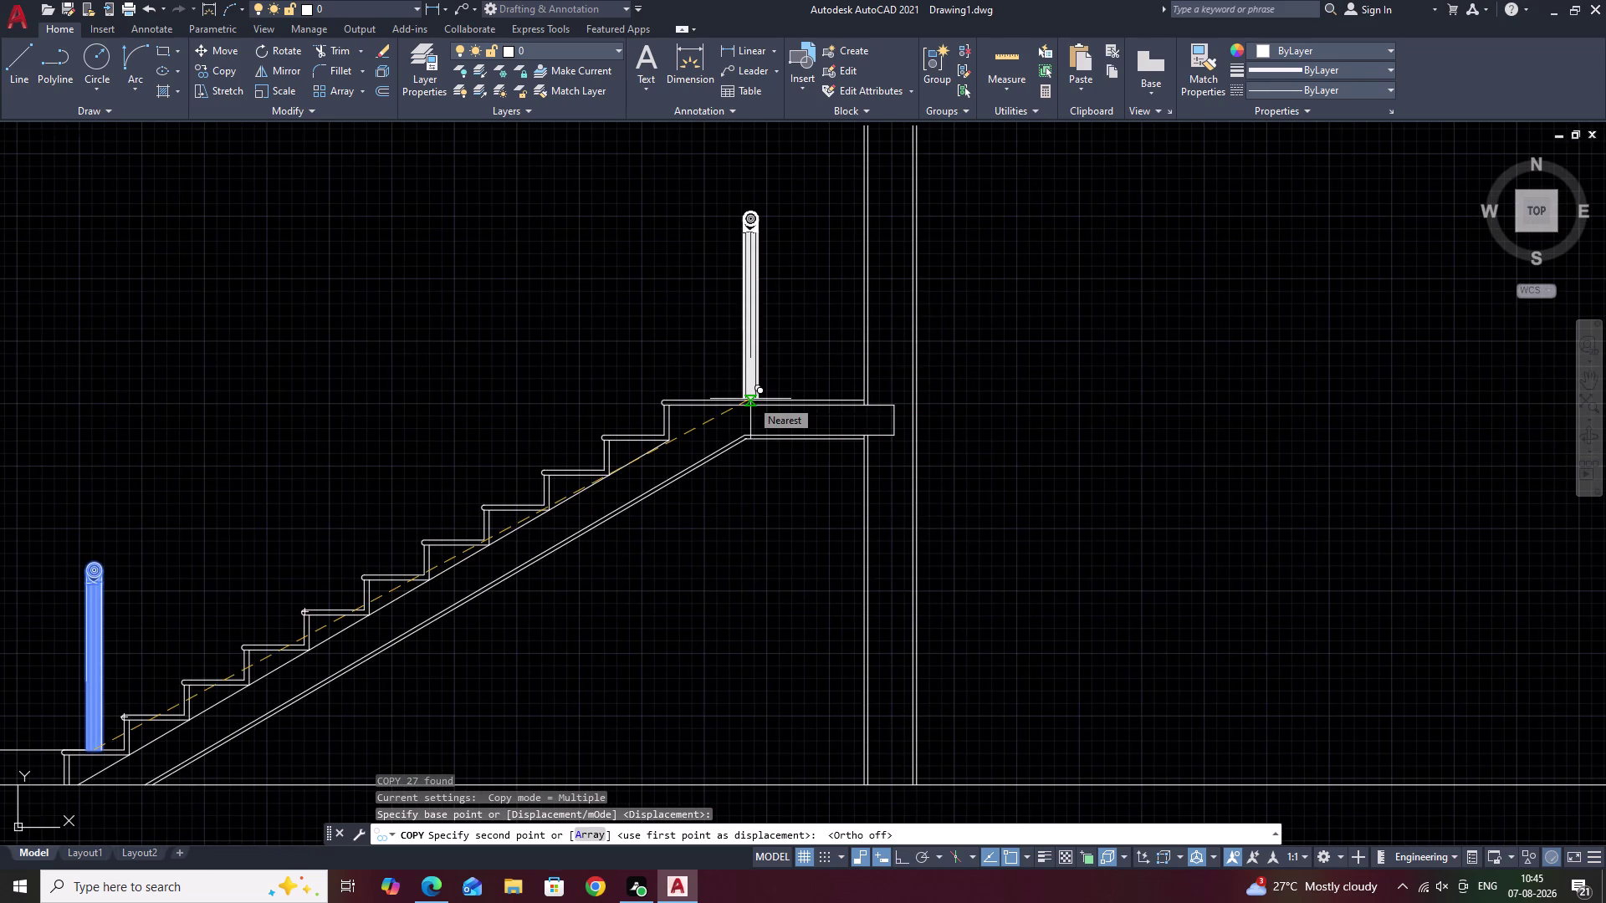
scroll(up, 3)
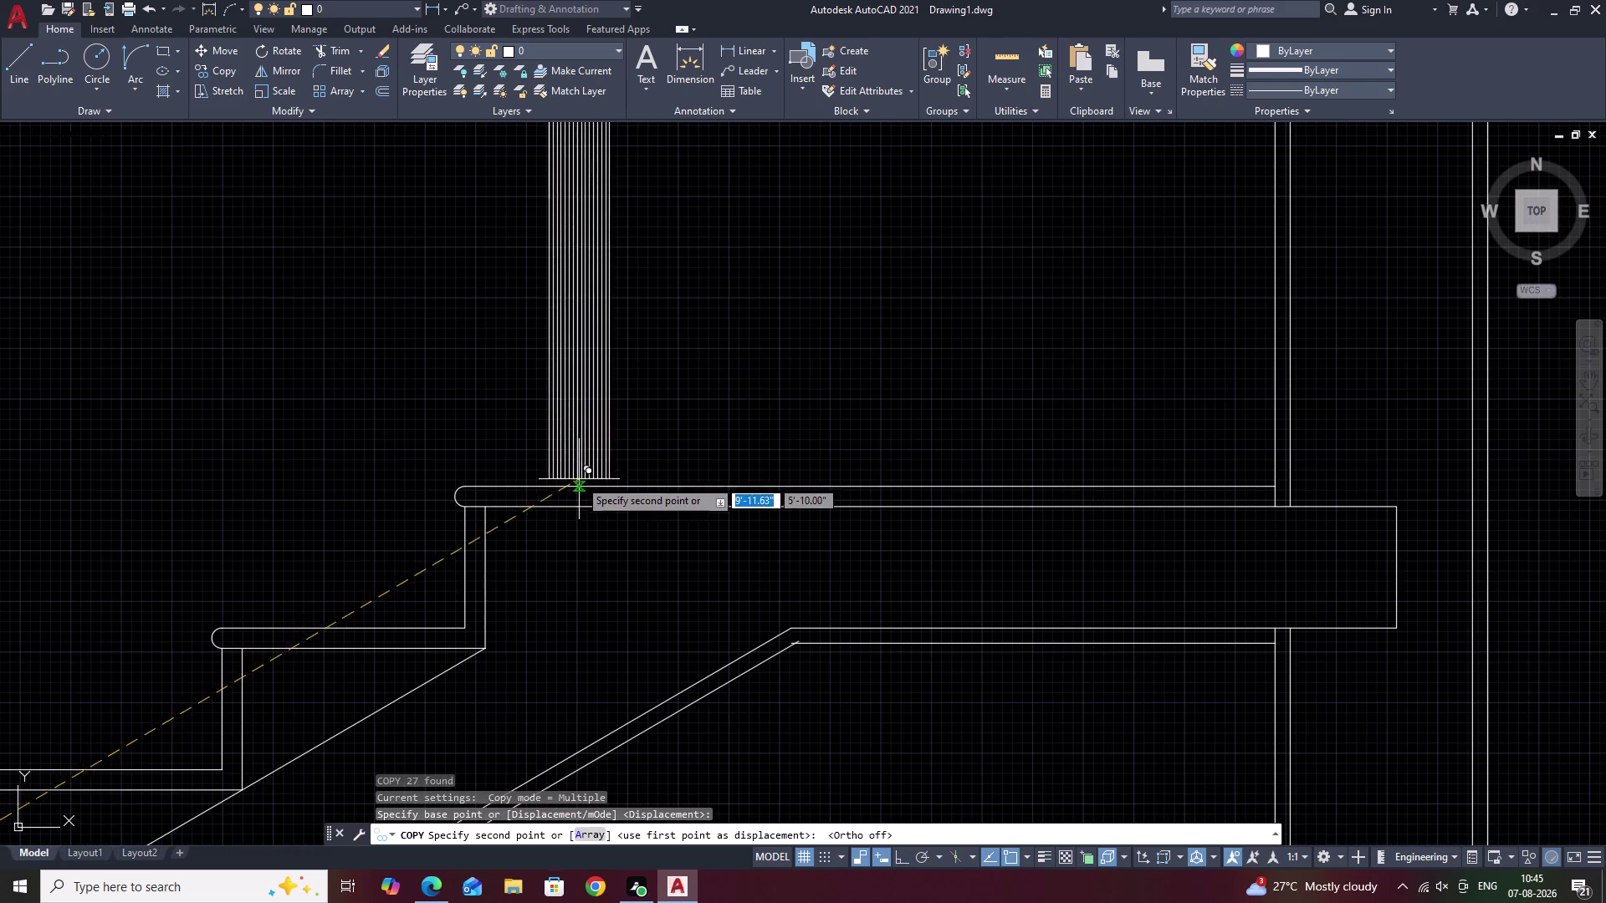
click(535, 485)
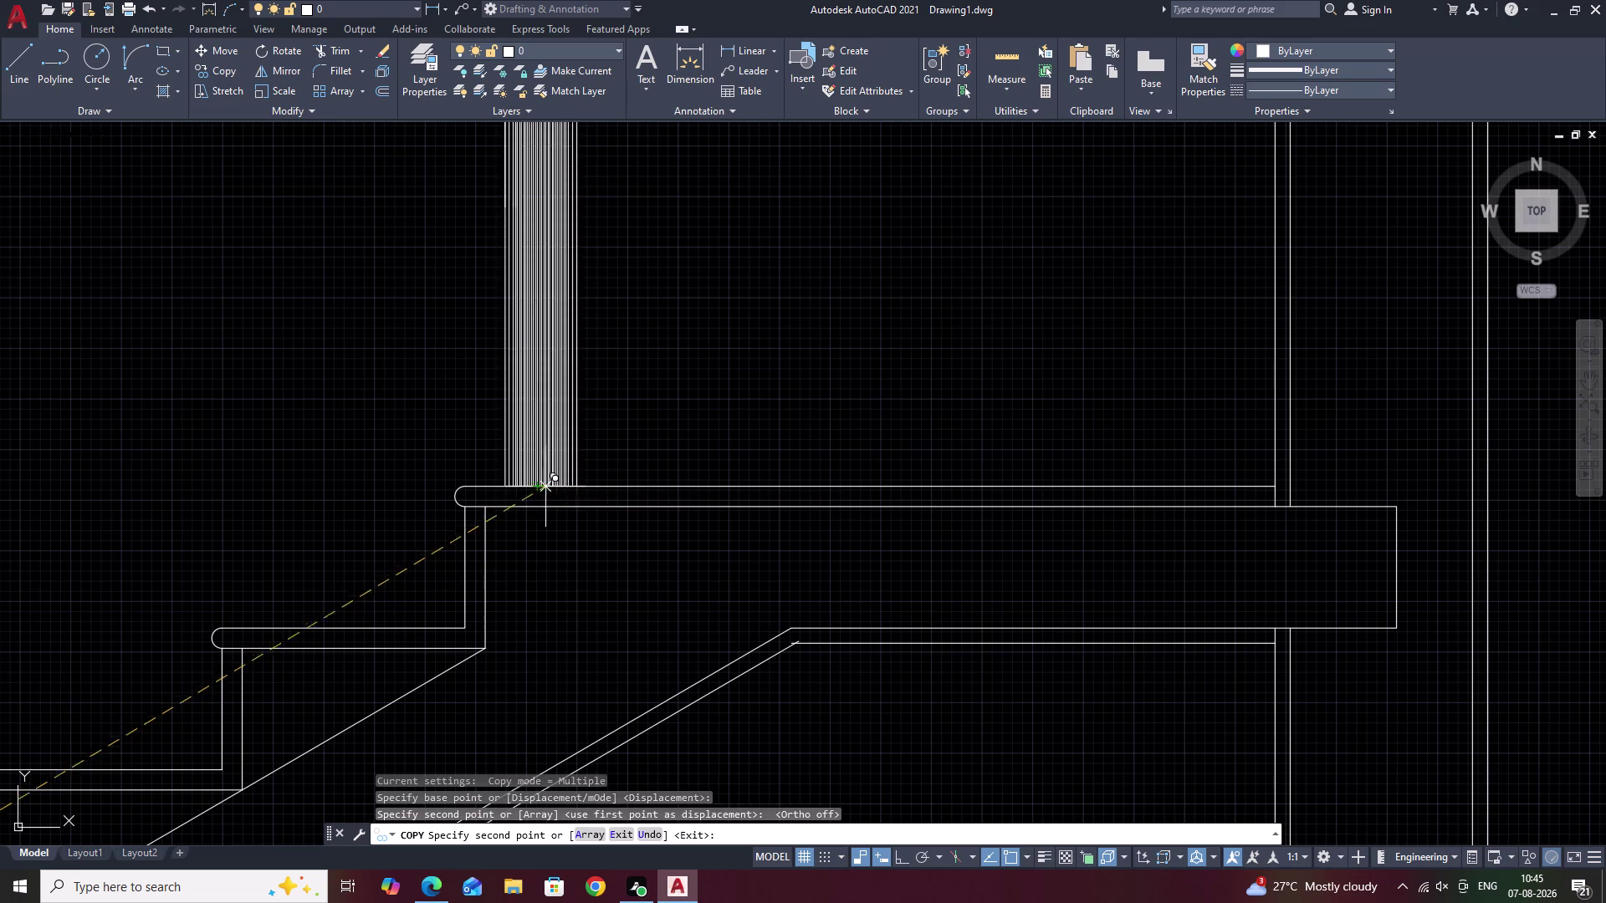
key(Escape)
scroll(down, 3)
scroll(down, 3)
middle_drag(546, 486, 665, 485)
scroll(up, 3)
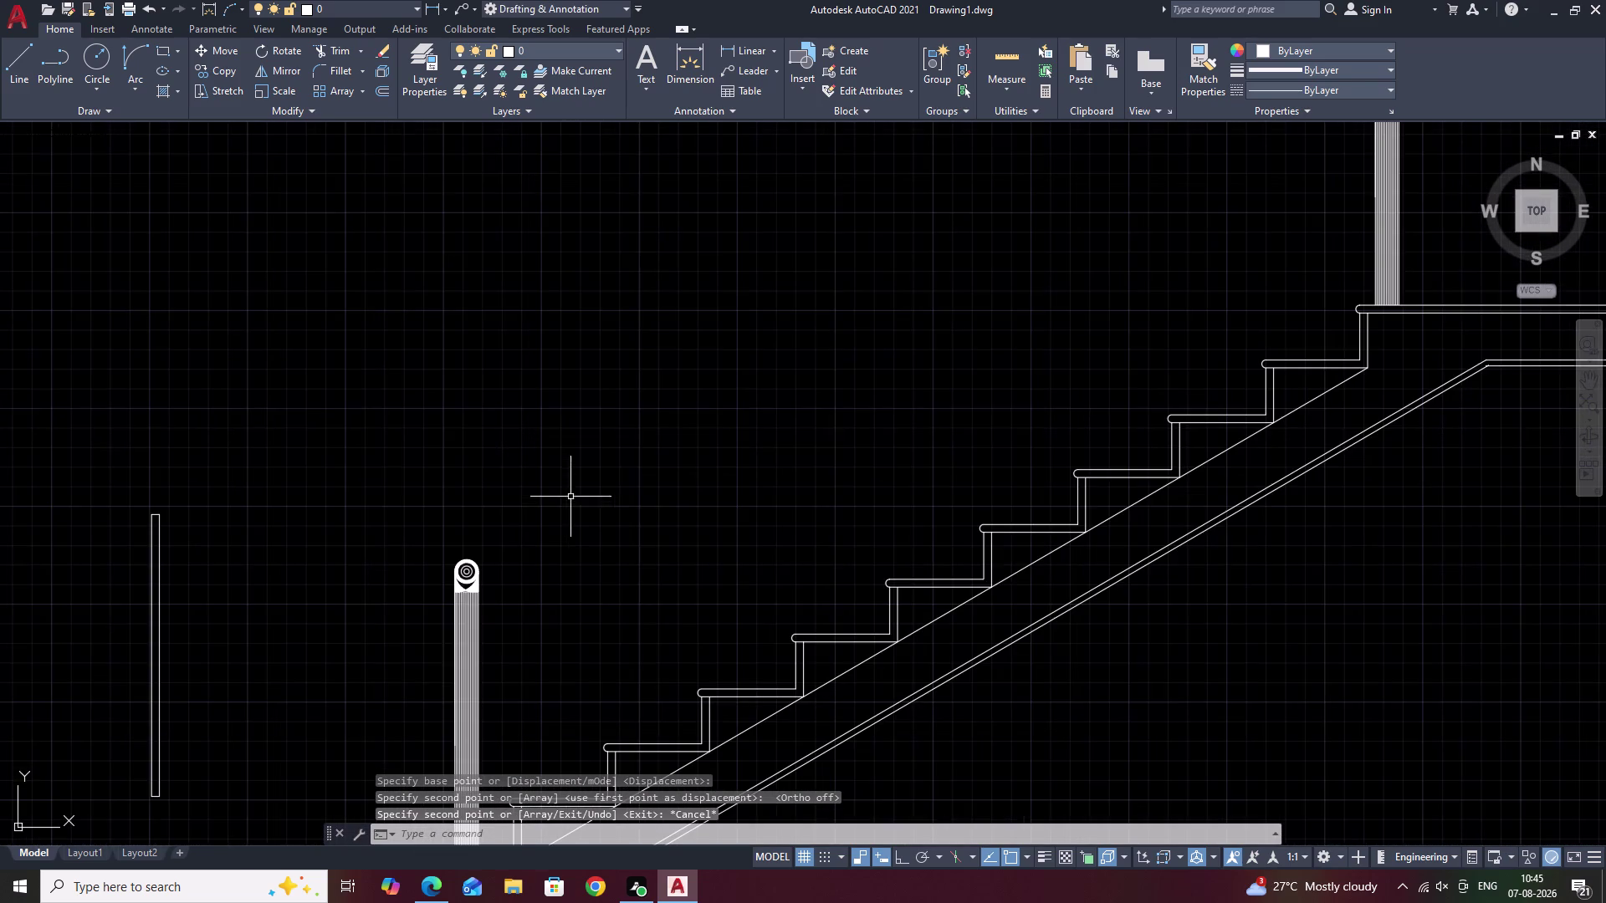
middle_drag(371, 515, 577, 436)
Select the slender vertical baluster and copy it from its bottom point.
drag(471, 390, 270, 552)
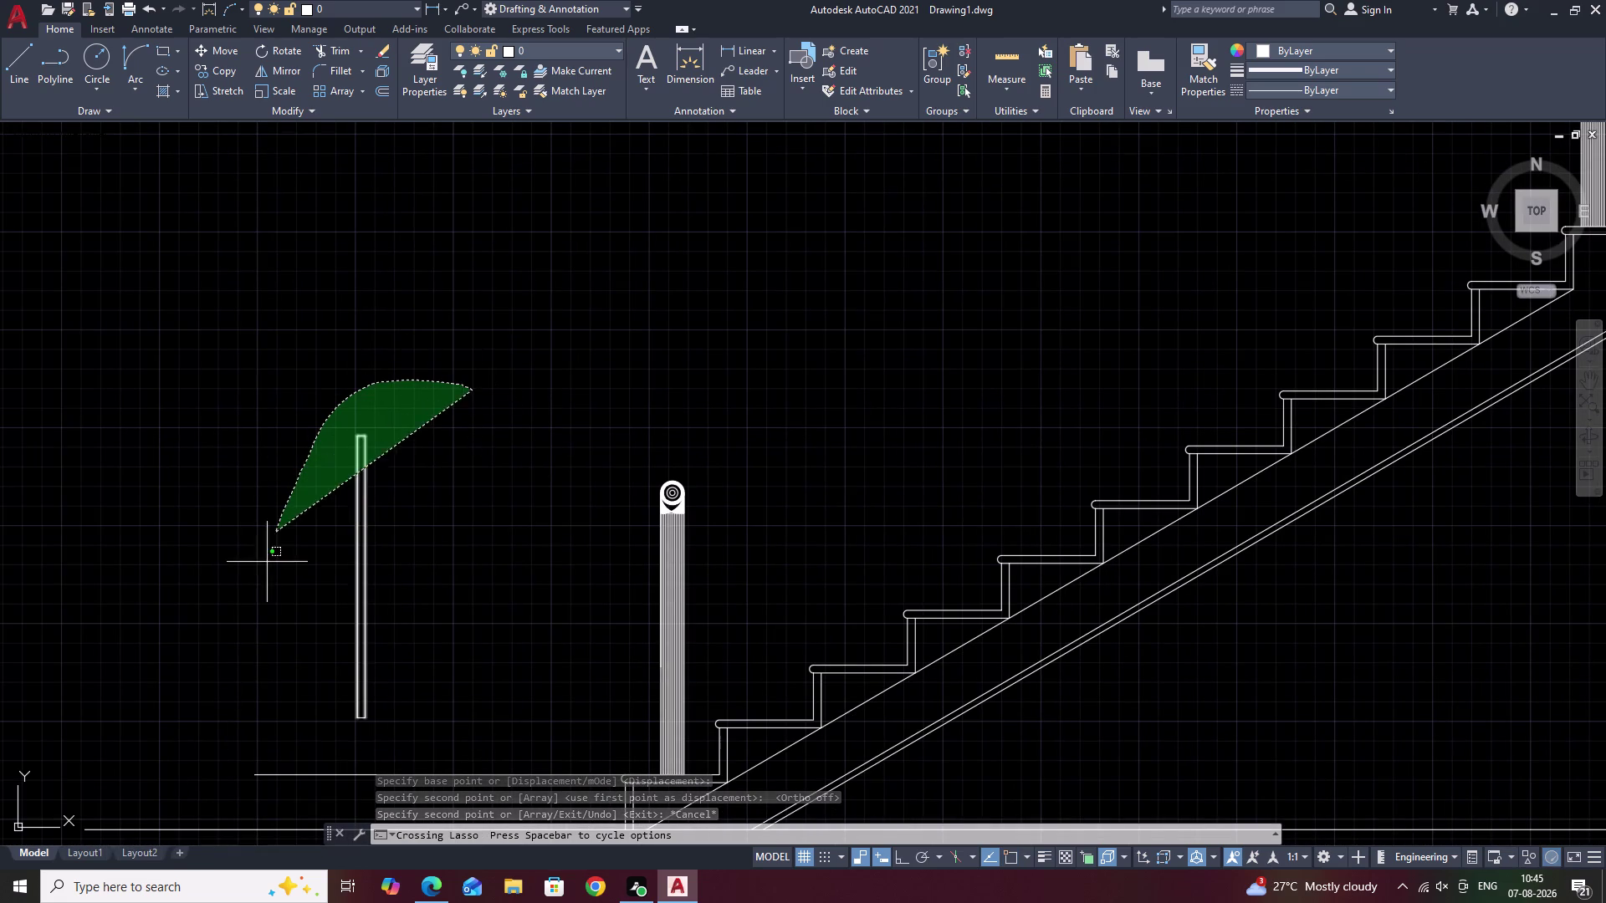
drag(270, 553, 404, 679)
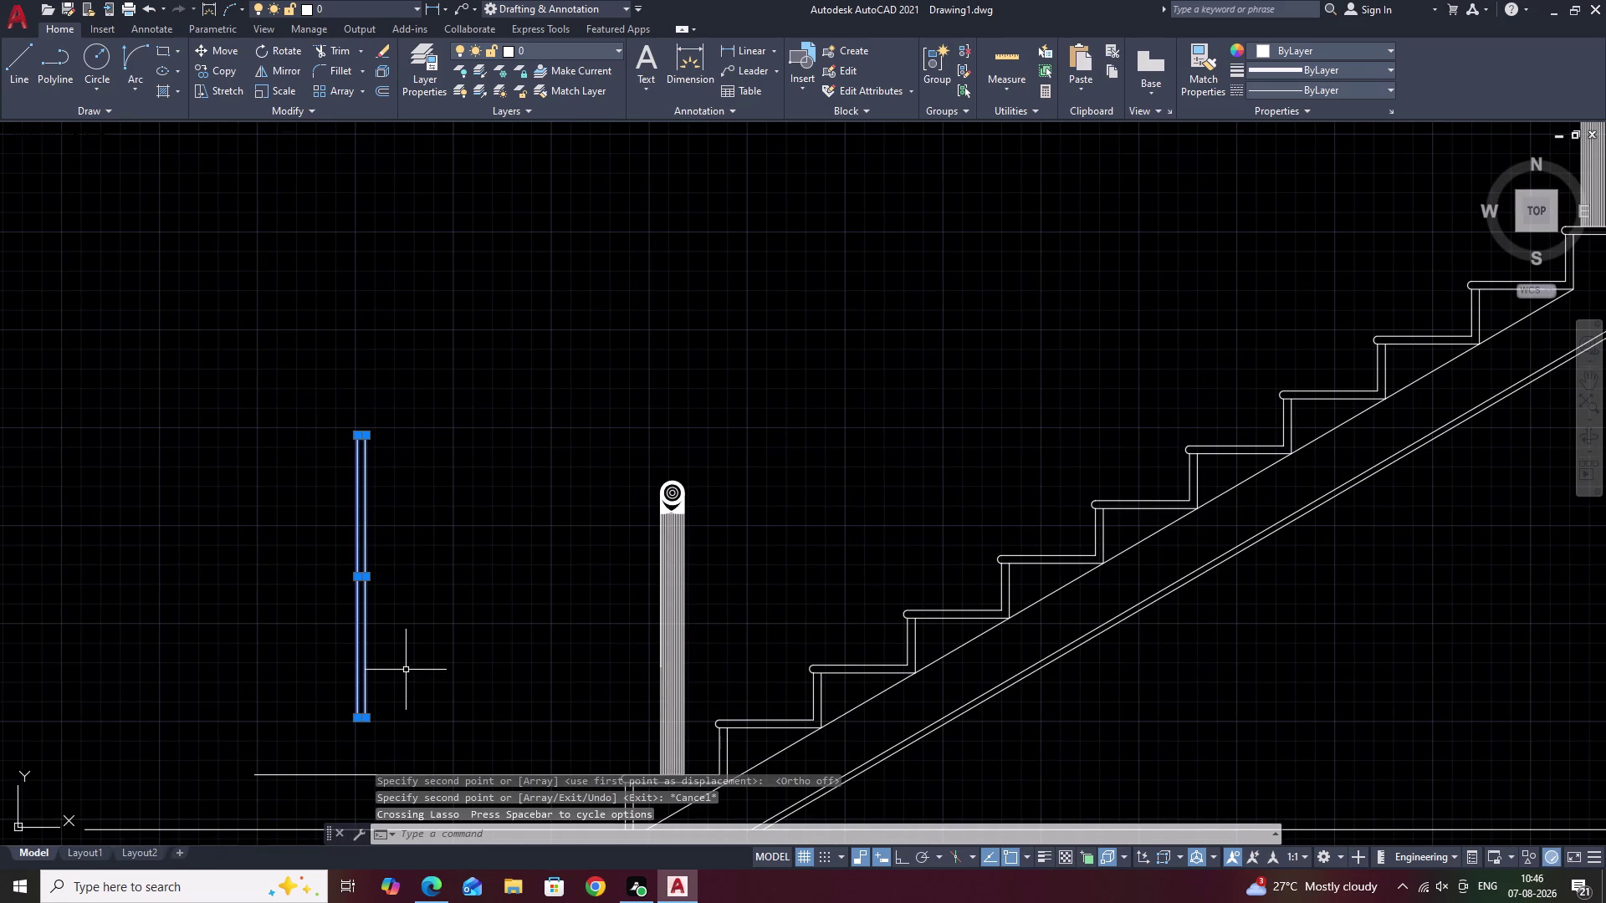
text(CO)
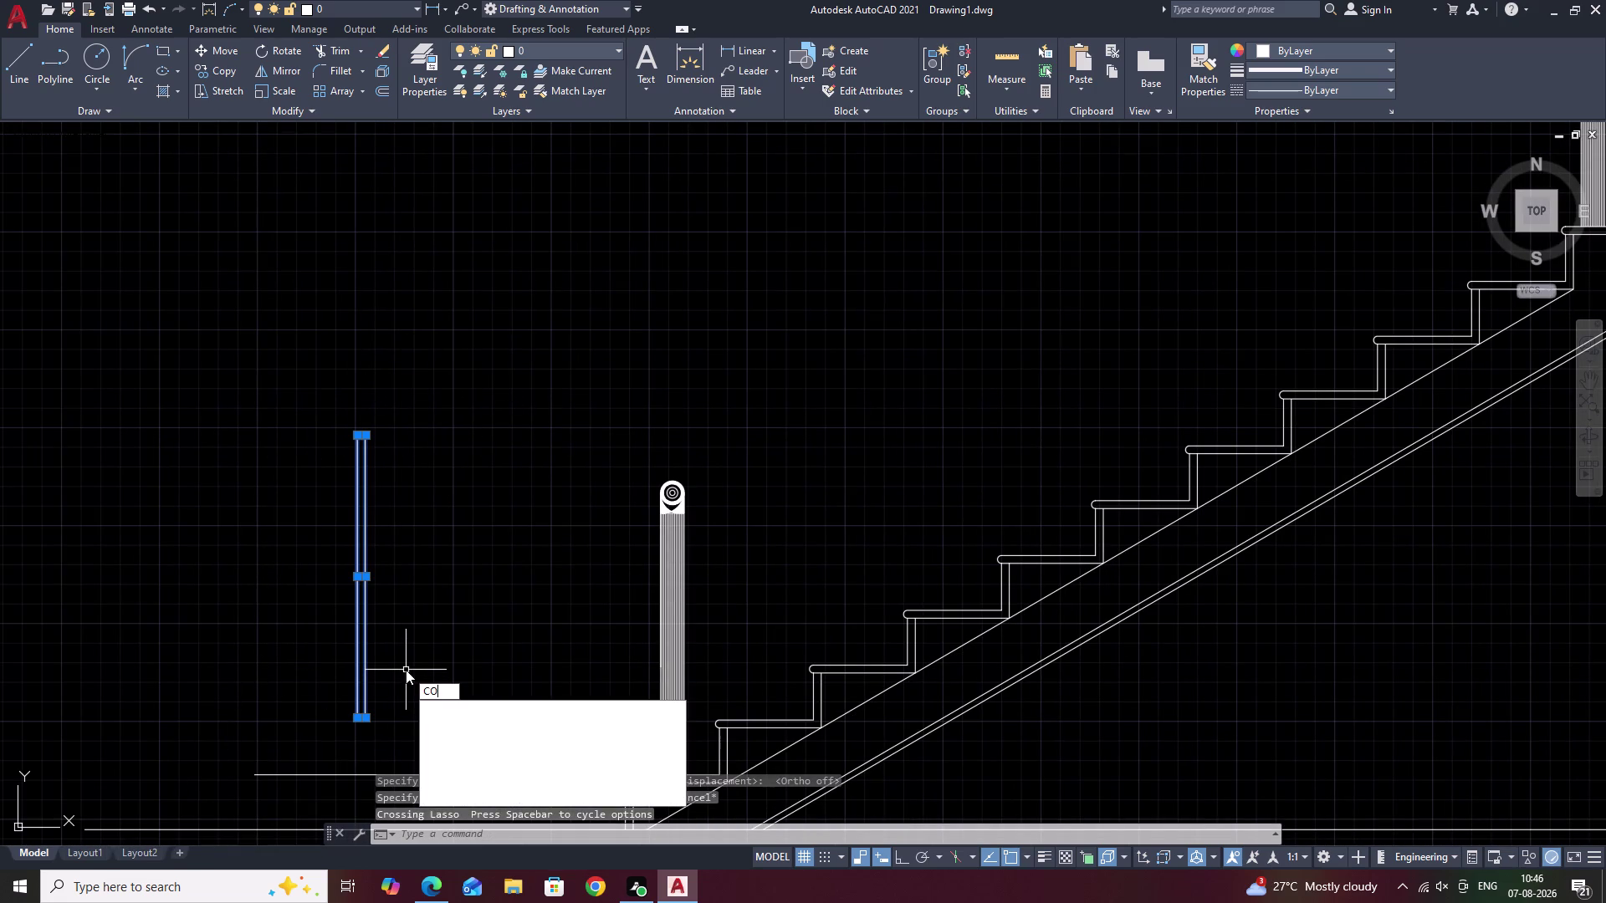
key(space)
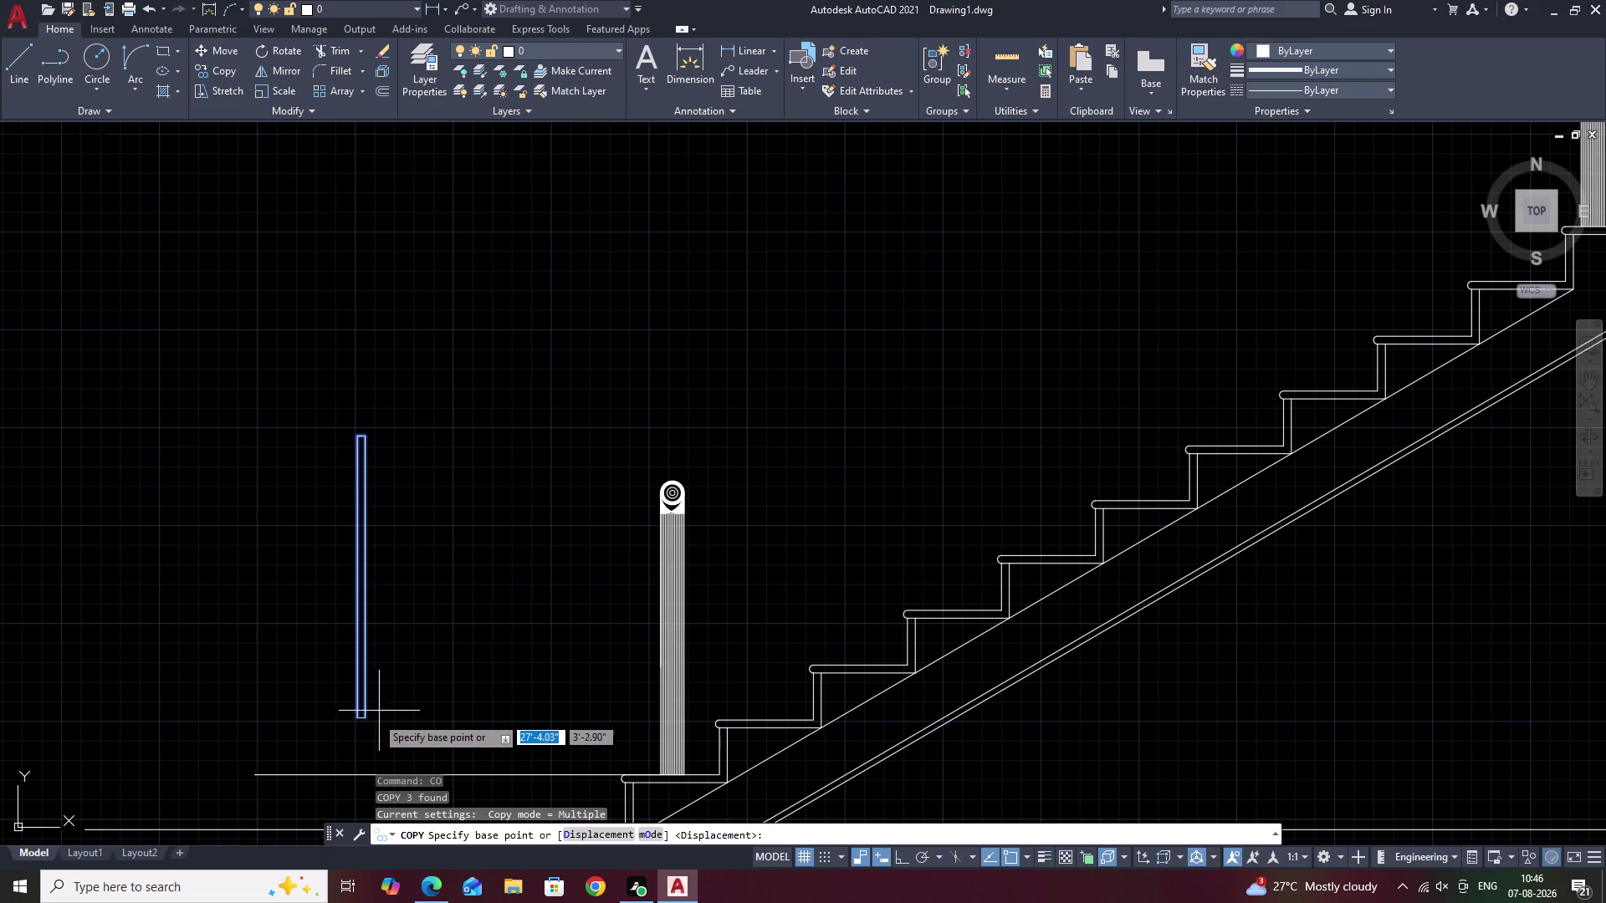
scroll(up, 3)
click(352, 685)
Place five baluster copies on the lower treads, moving up the stair.
scroll(down, 3)
middle_drag(630, 644, 111, 648)
scroll(up, 3)
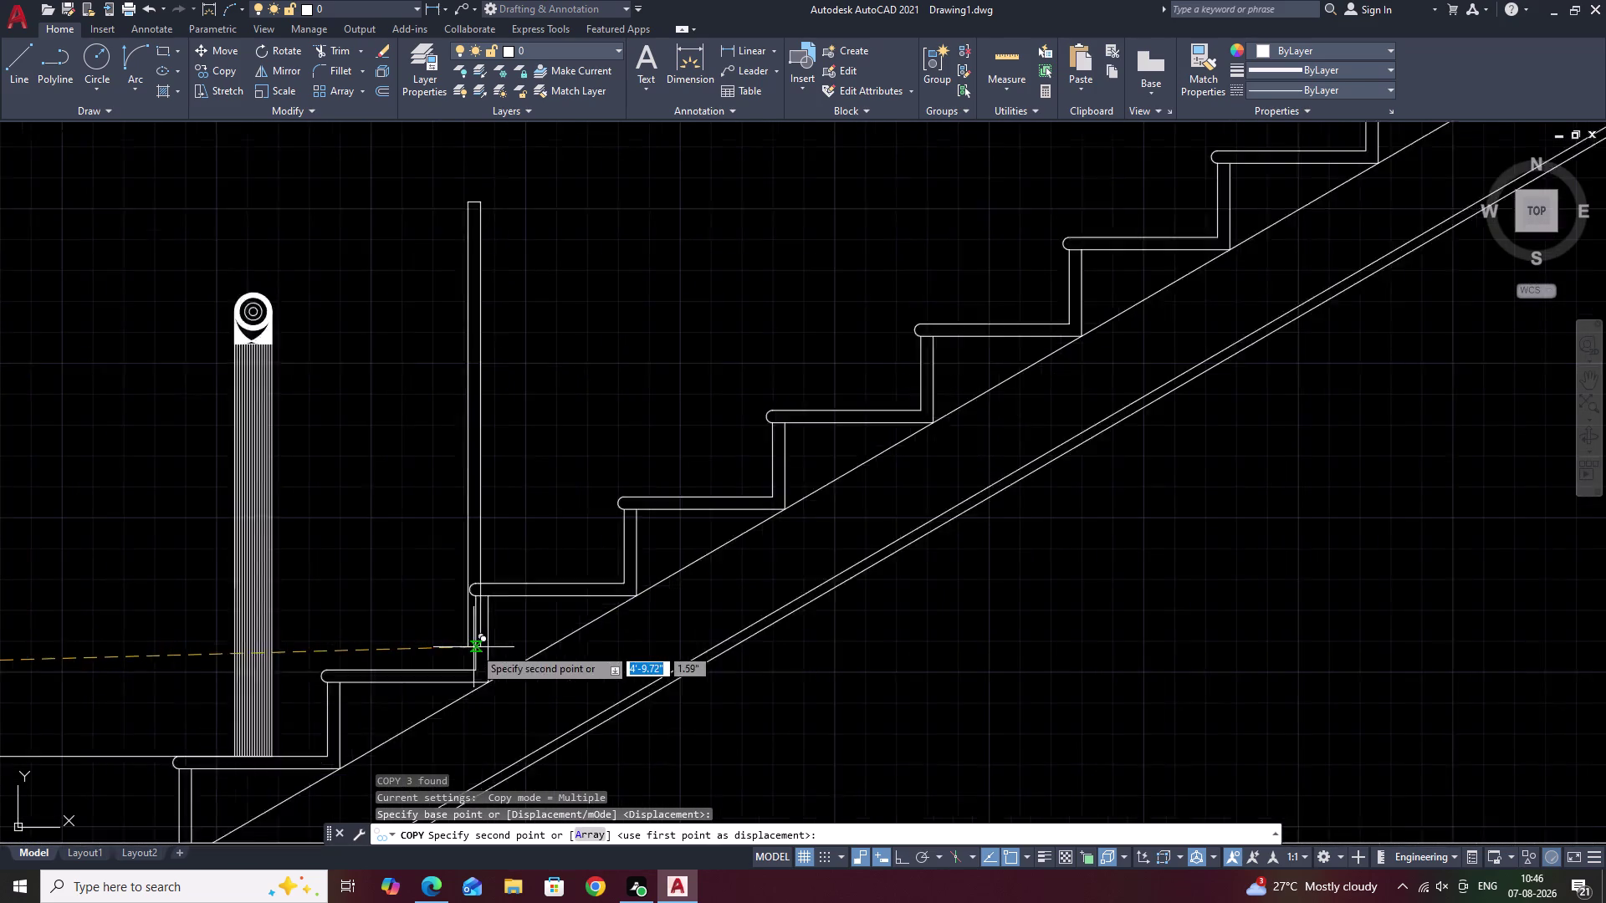
scroll(up, 3)
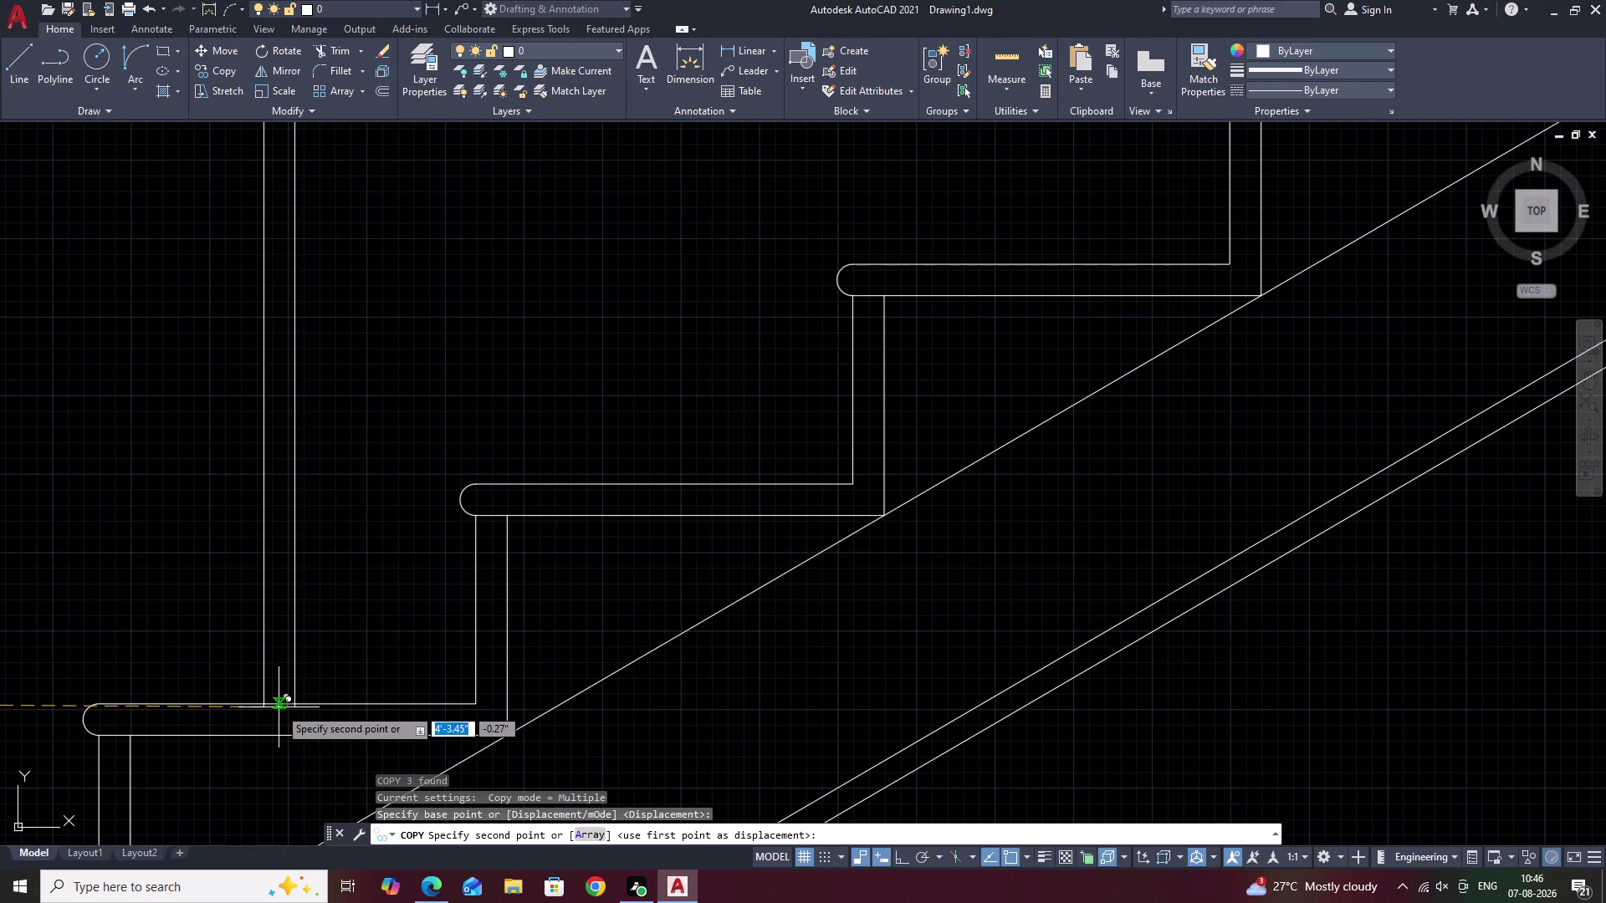
click(288, 705)
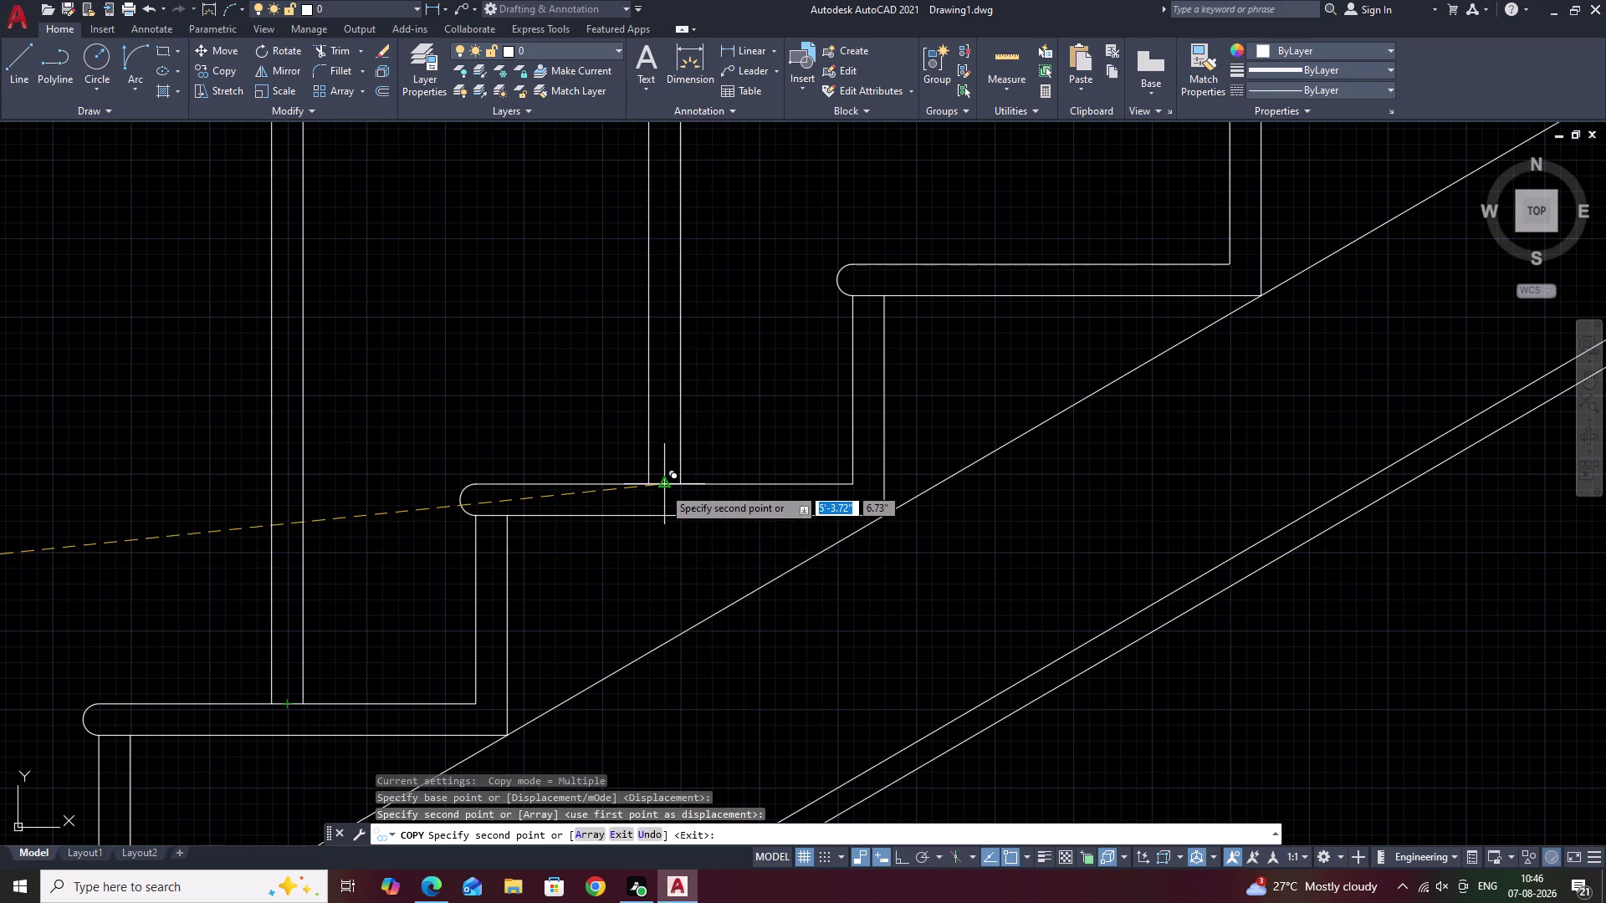
click(662, 487)
scroll(down, 3)
middle_drag(712, 480, 527, 663)
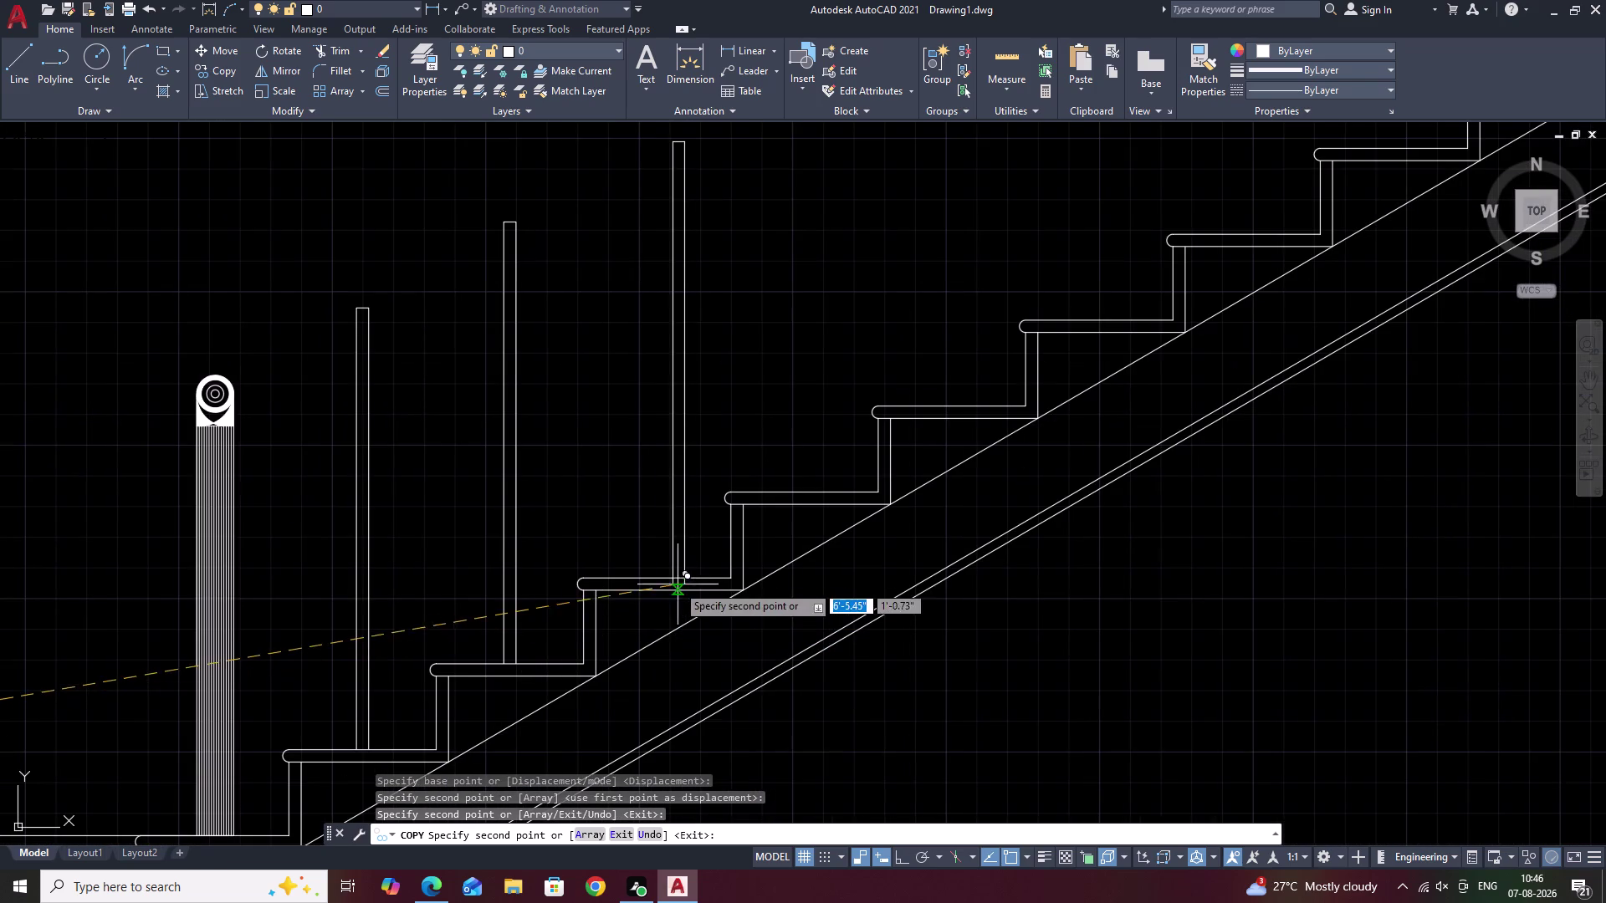
click(659, 580)
scroll(down, 3)
middle_drag(747, 539, 652, 628)
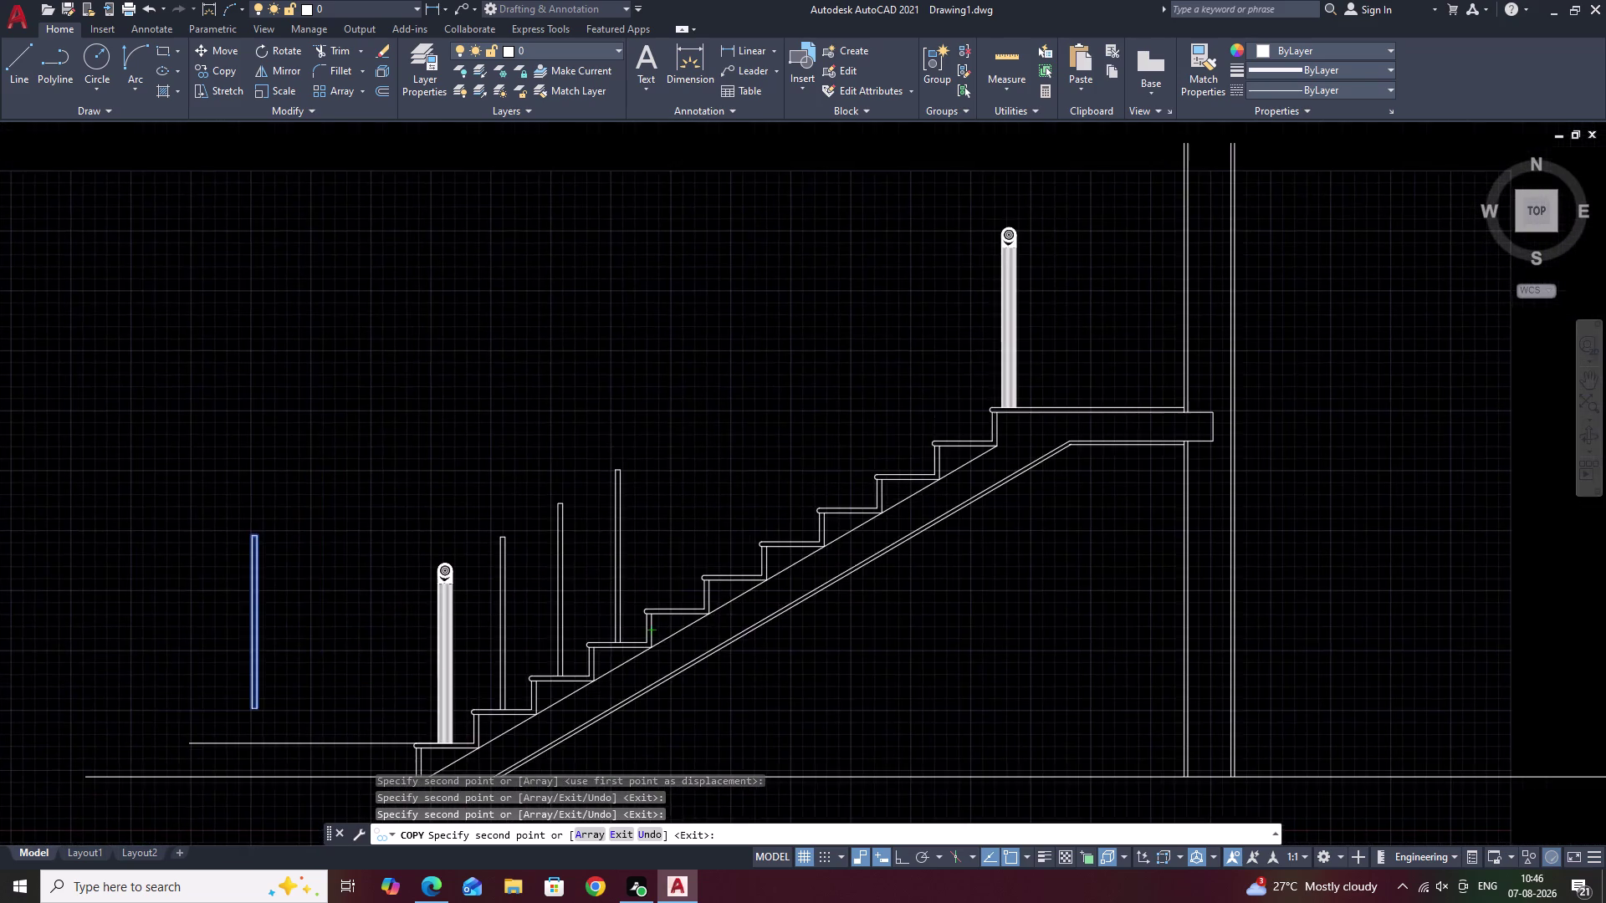
scroll(up, 3)
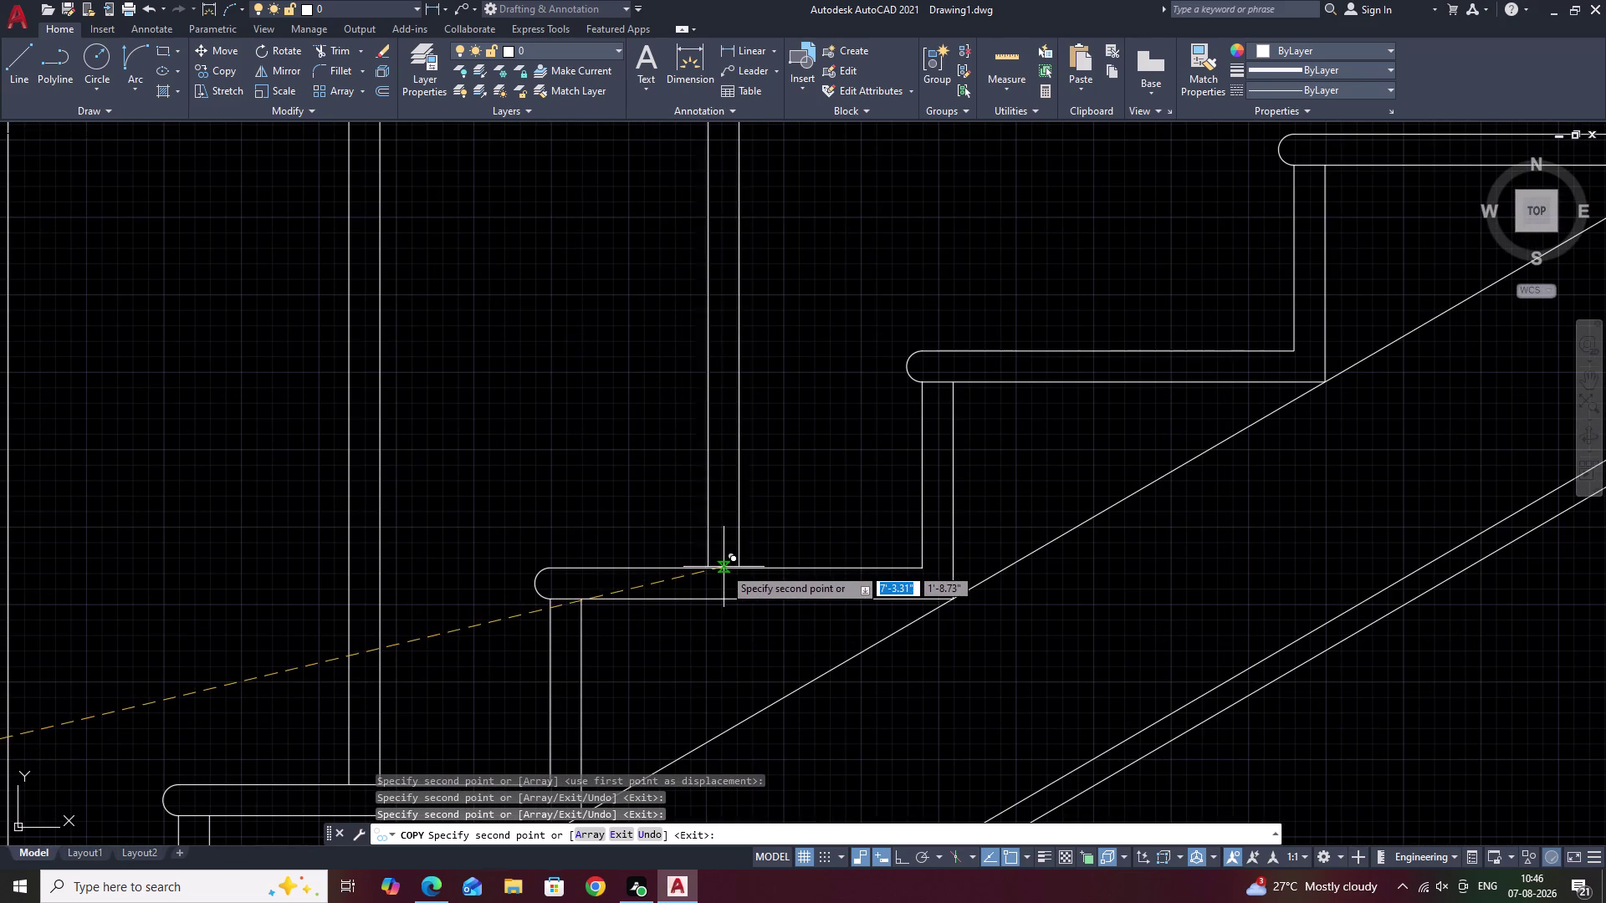
click(737, 567)
scroll(down, 3)
middle_drag(778, 556, 668, 658)
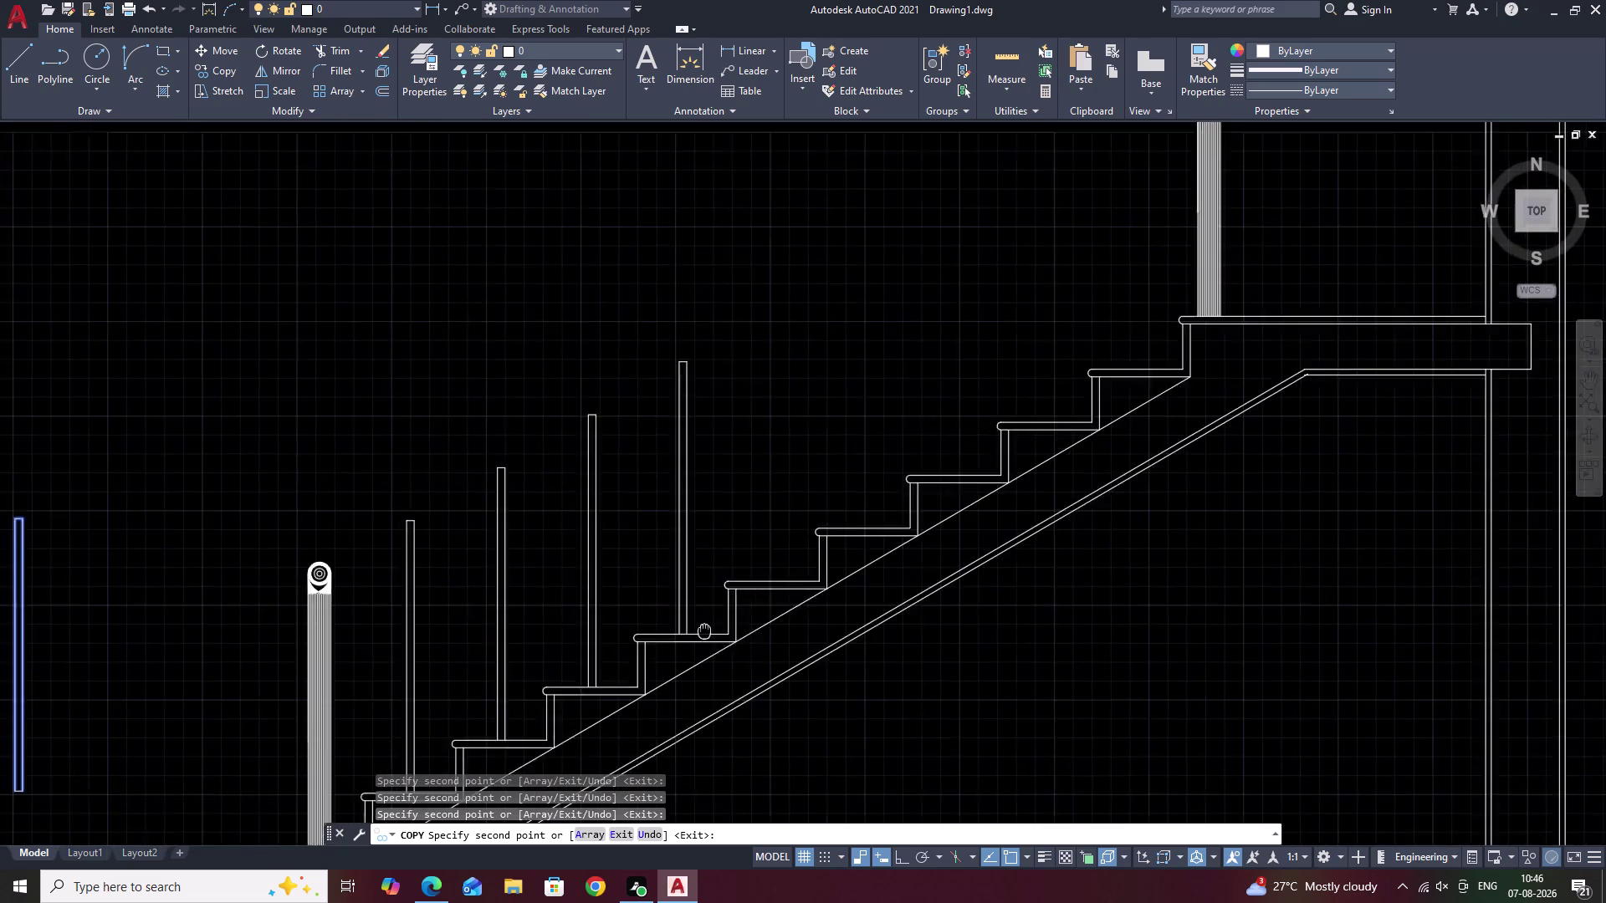
middle_drag(668, 657, 654, 665)
scroll(up, 3)
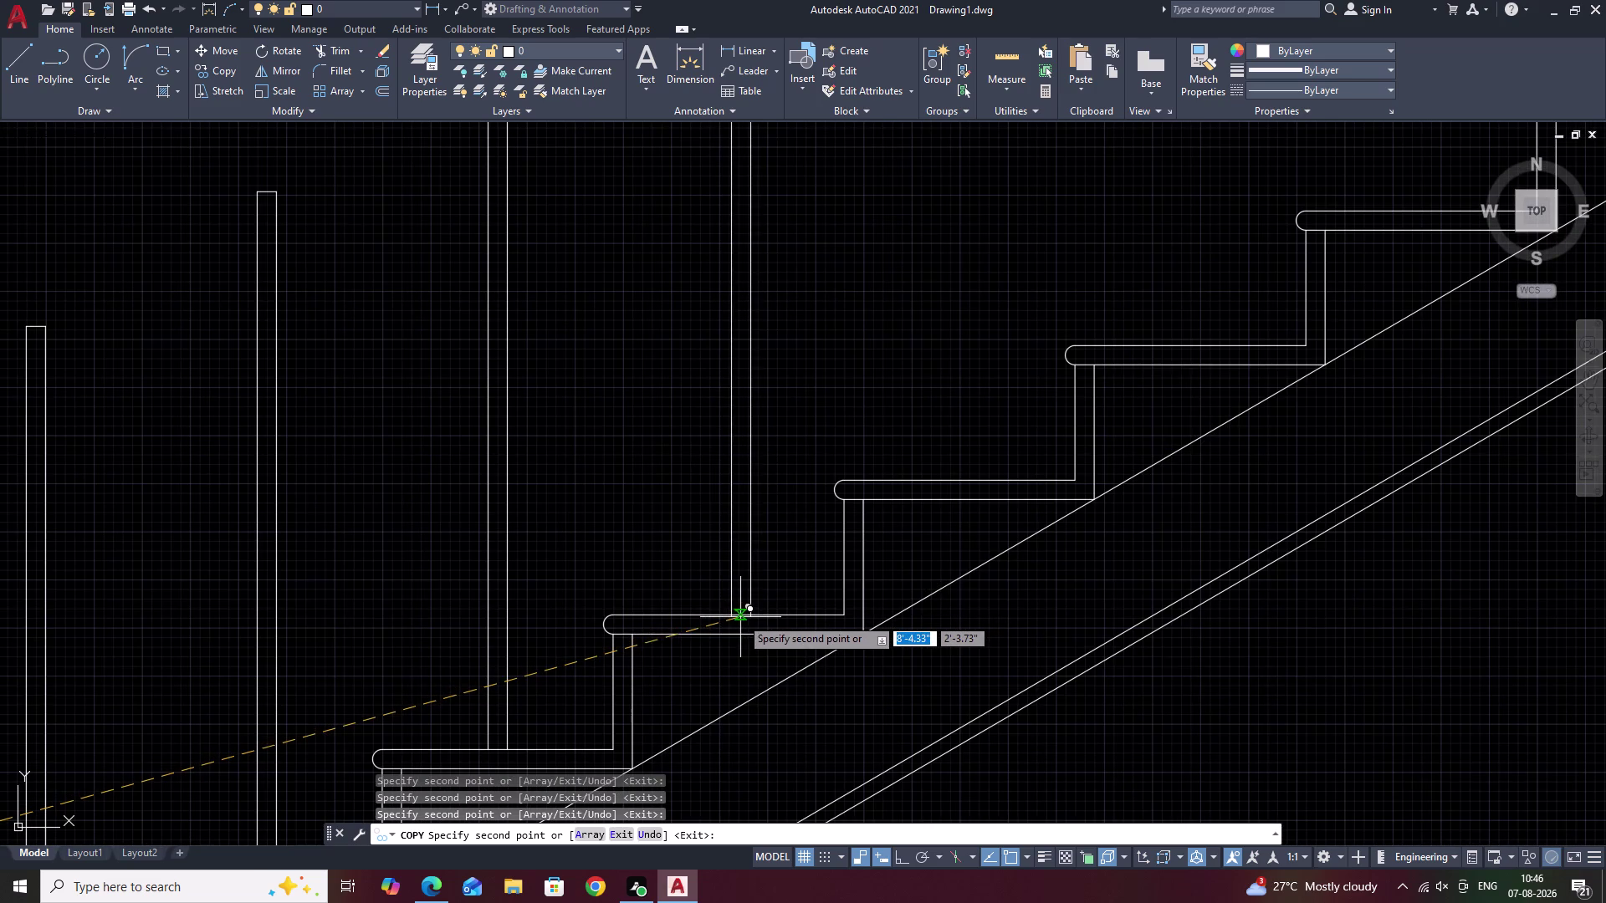
click(729, 617)
Place four more baluster copies on the remaining treads up to the top tread.
scroll(down, 3)
middle_drag(750, 608, 590, 745)
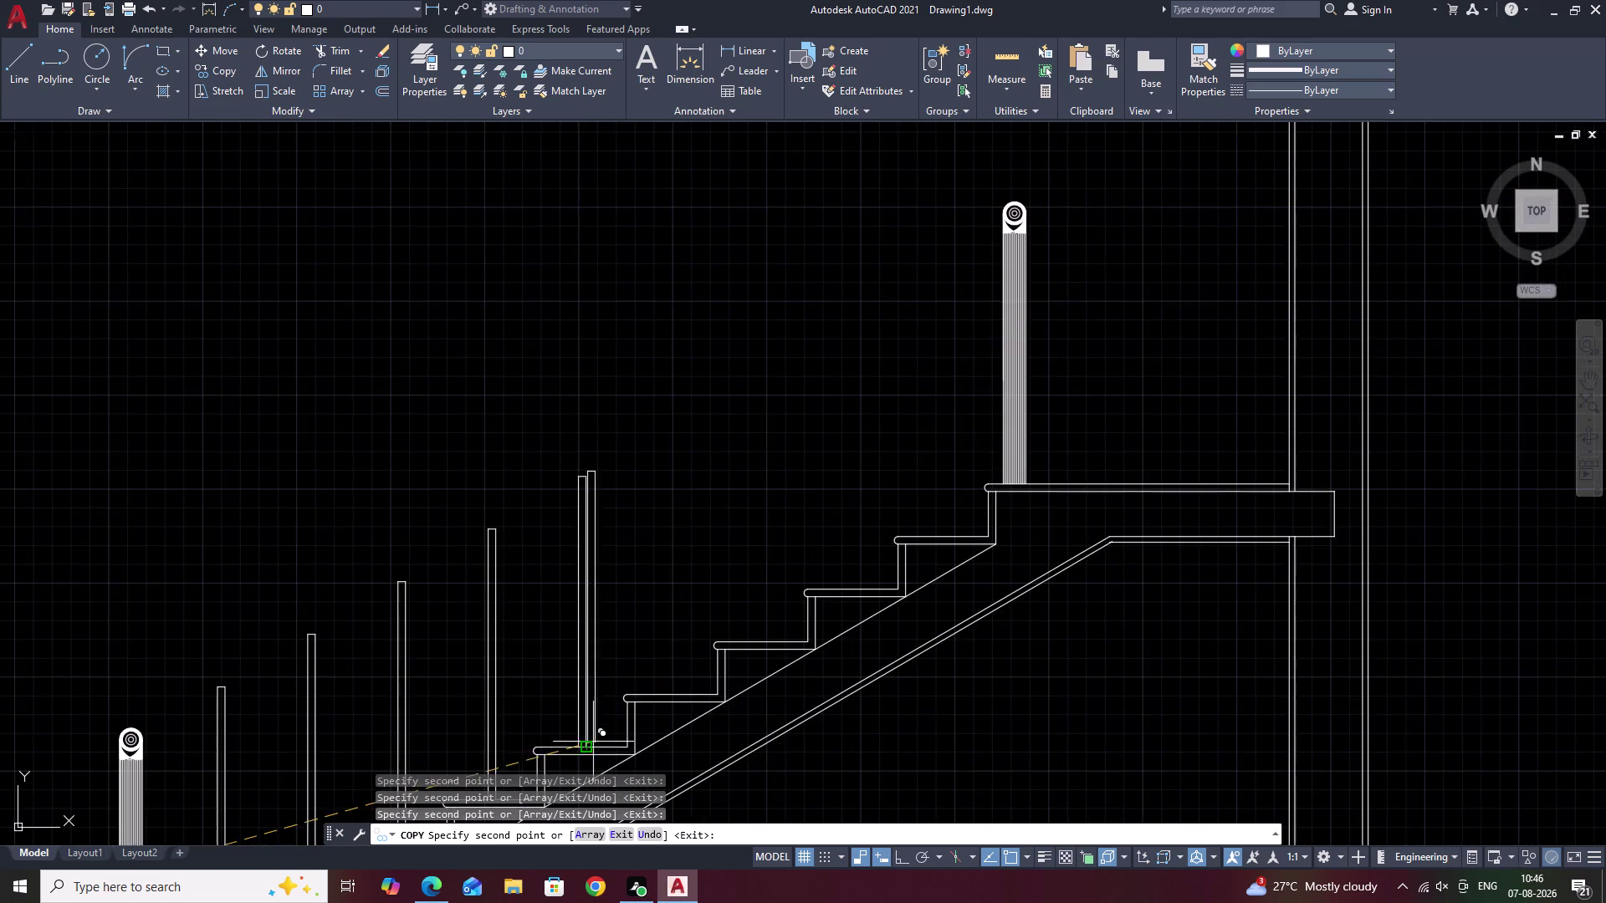
scroll(up, 3)
click(585, 695)
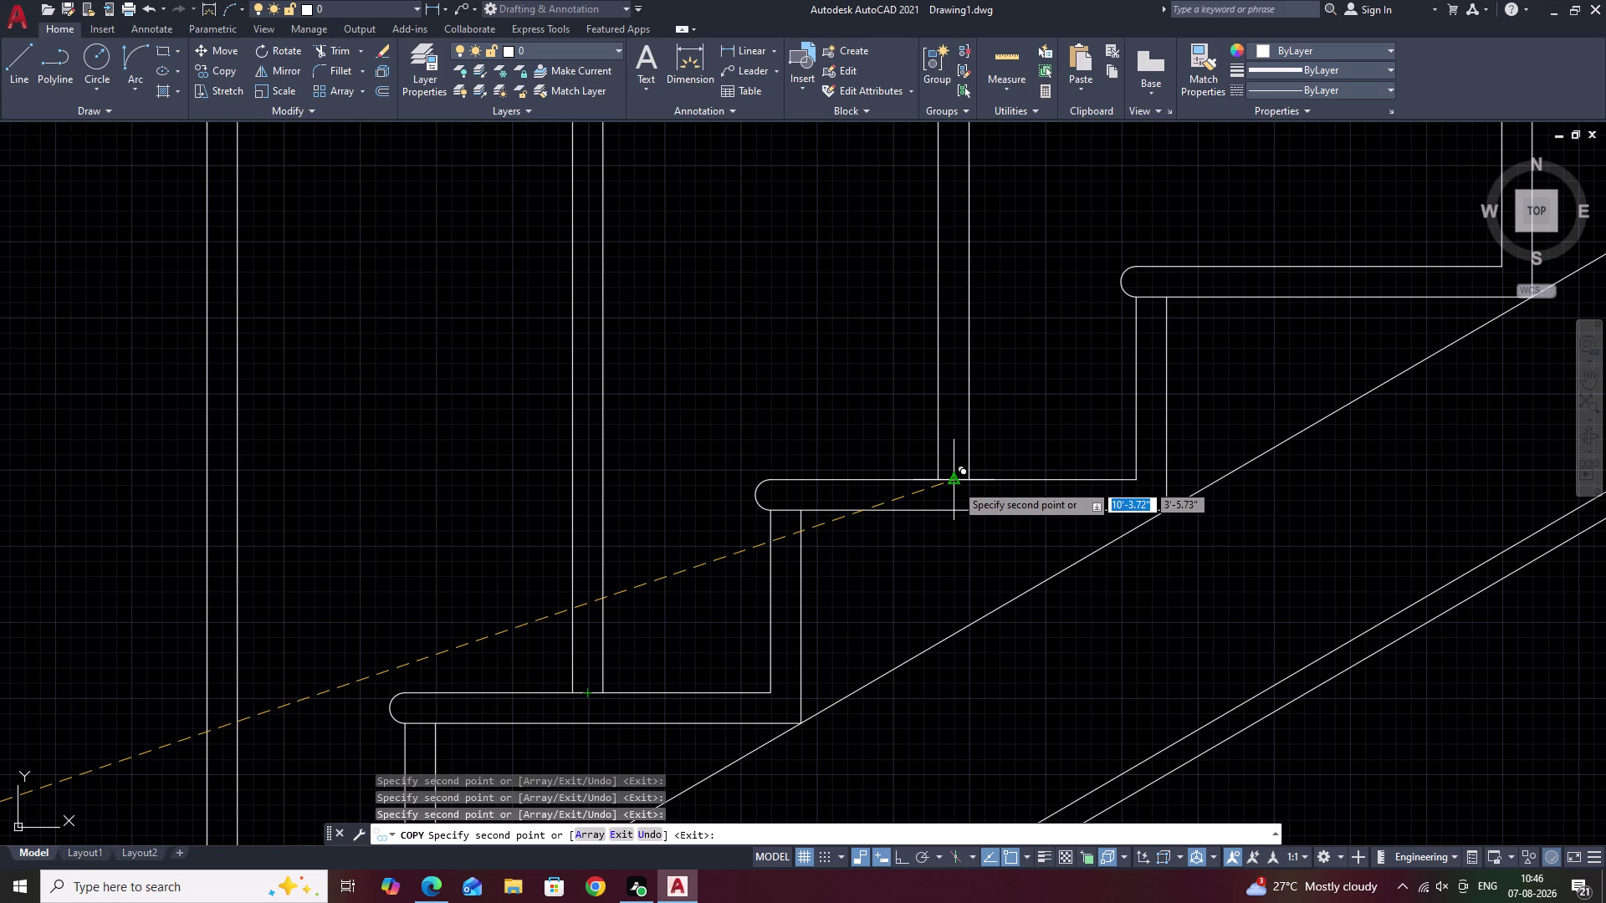
click(955, 484)
scroll(down, 3)
middle_drag(958, 483, 520, 691)
scroll(up, 3)
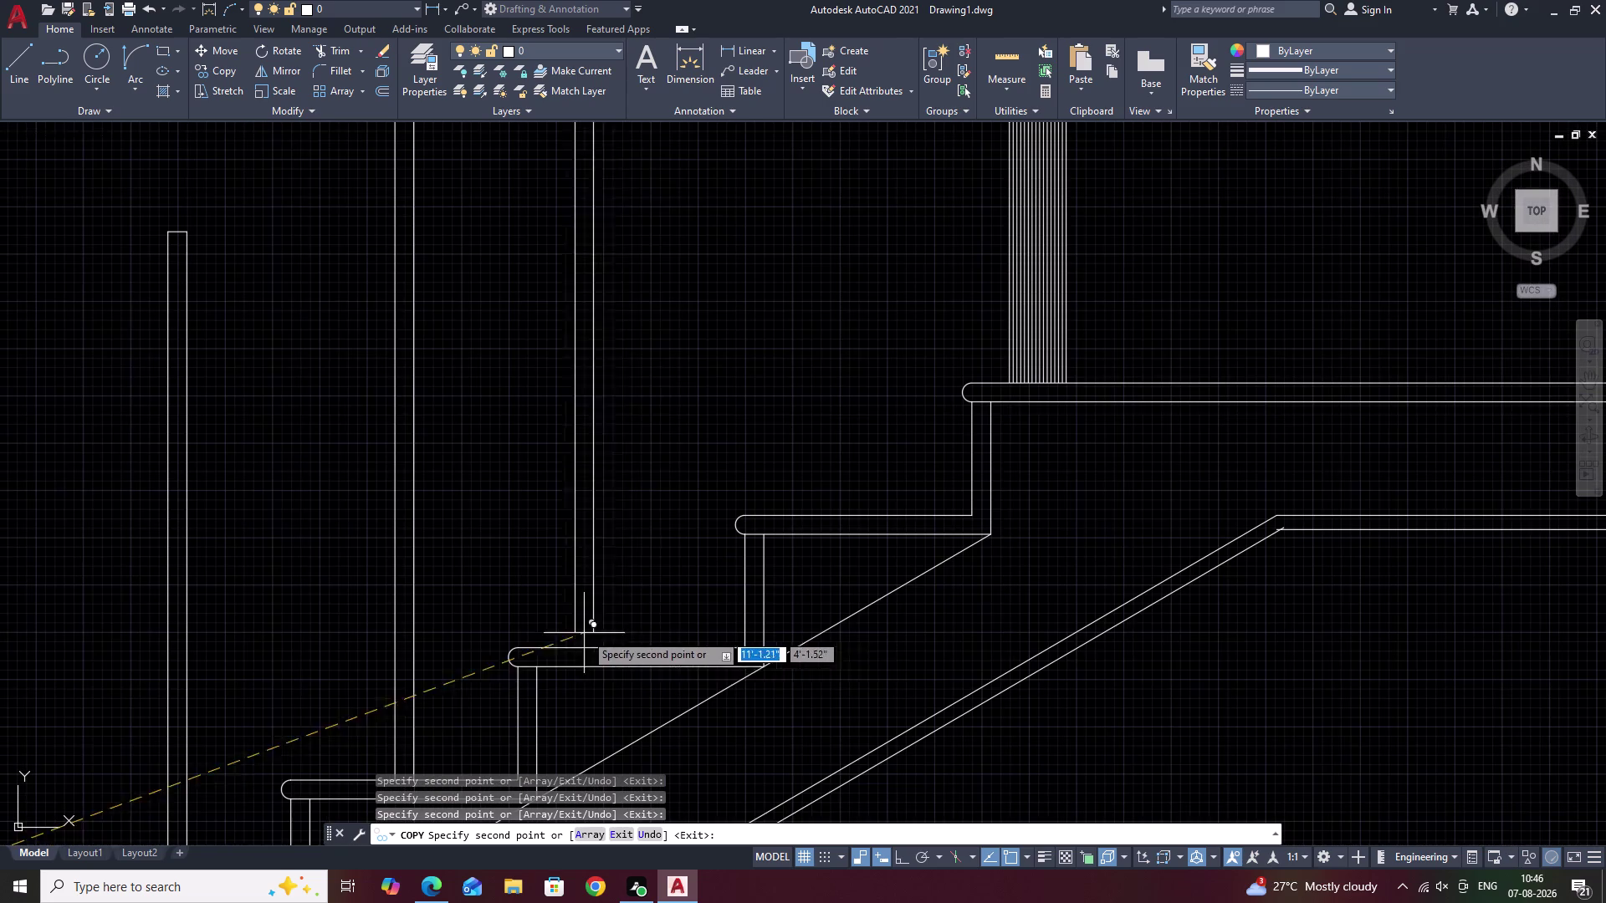
click(630, 652)
scroll(down, 3)
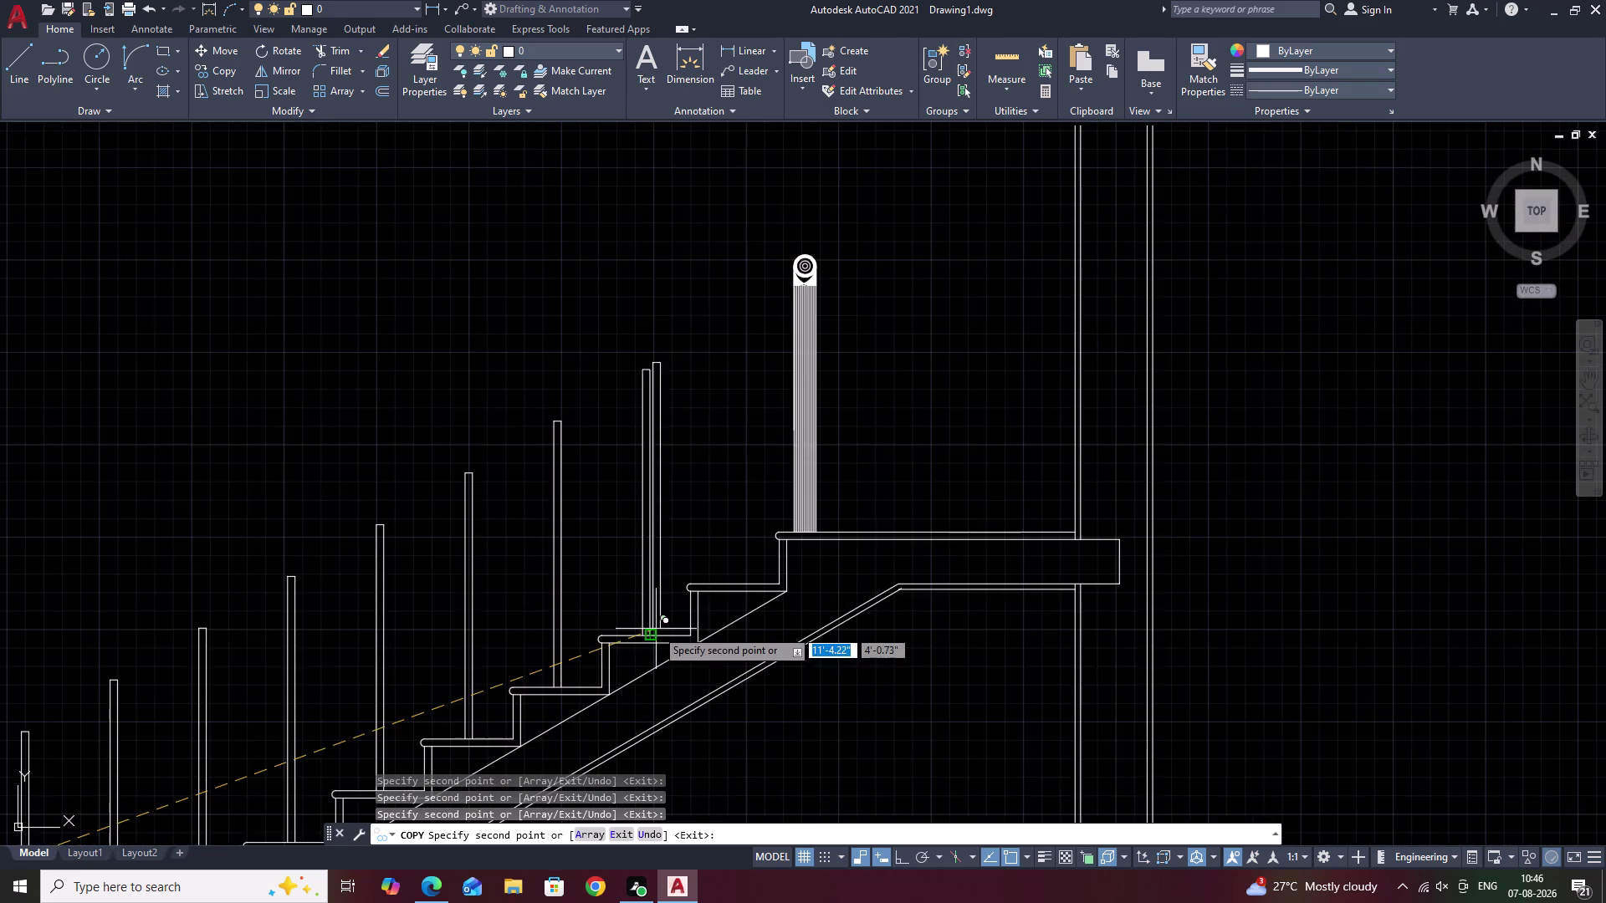
middle_drag(655, 629, 557, 686)
scroll(up, 3)
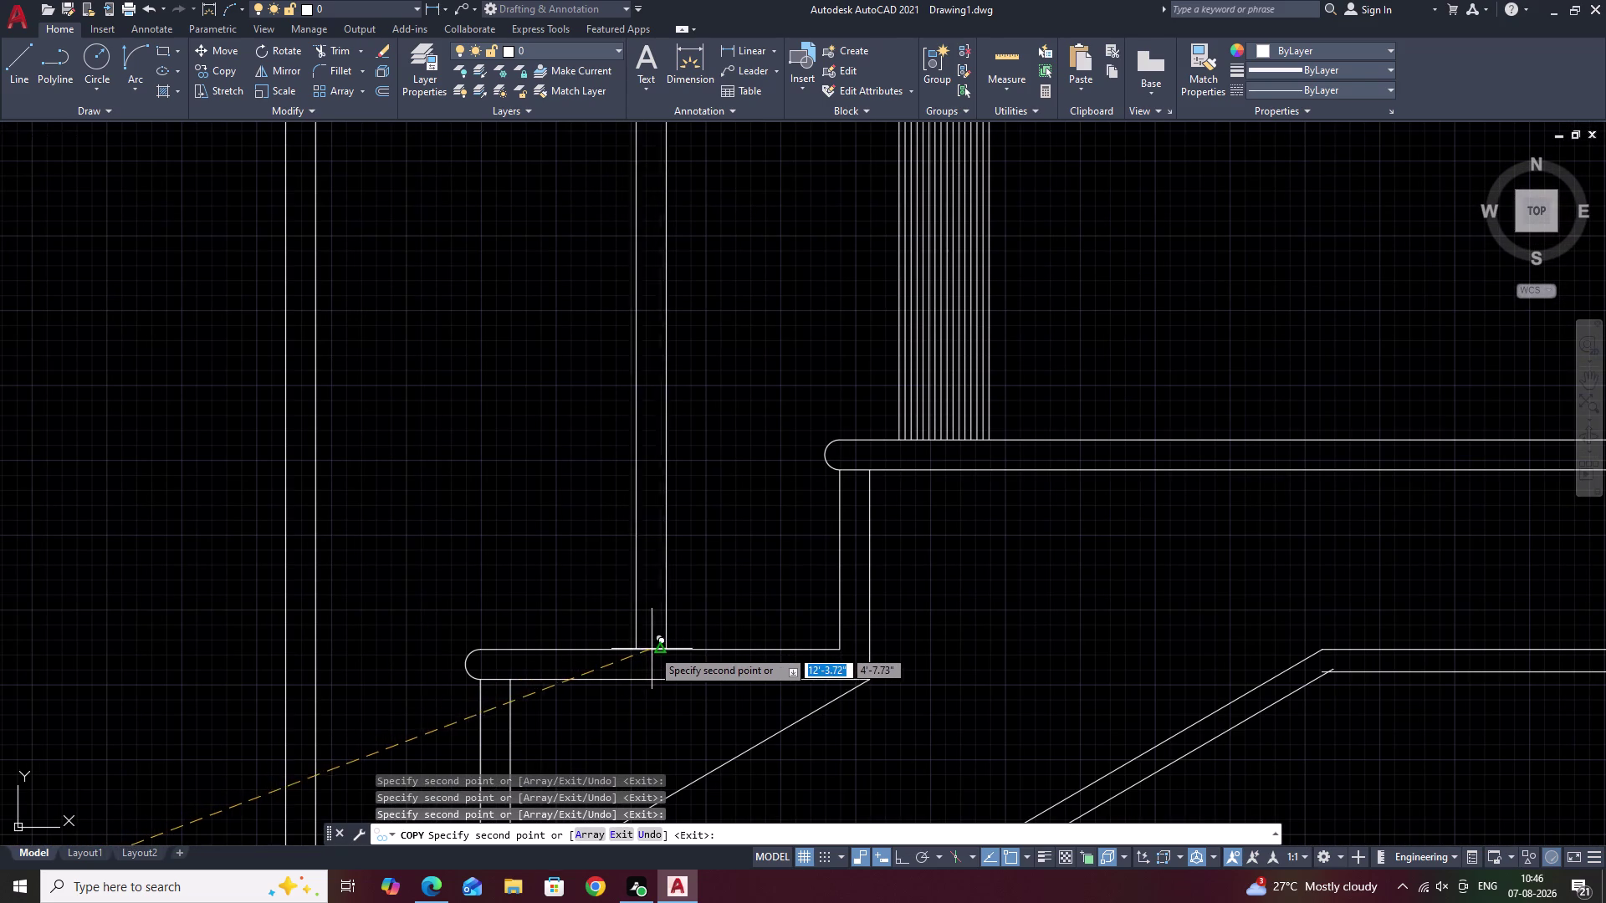
click(663, 649)
Add two baluster copies along the landing and zoom out to the whole staircase.
scroll(down, 3)
middle_drag(687, 645, 400, 693)
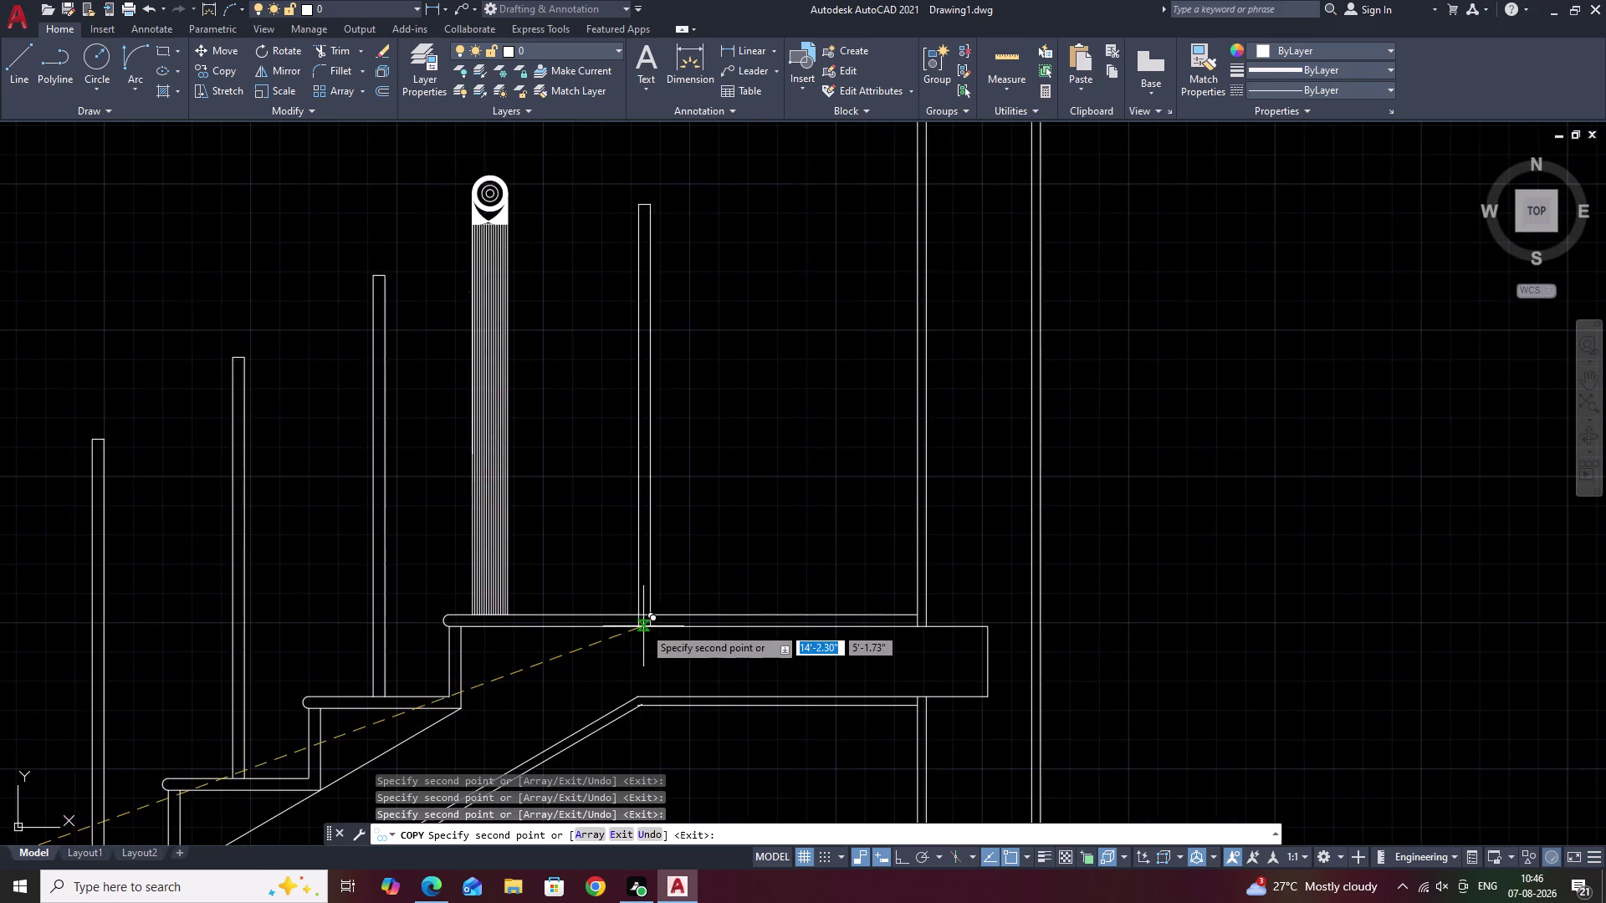
scroll(up, 3)
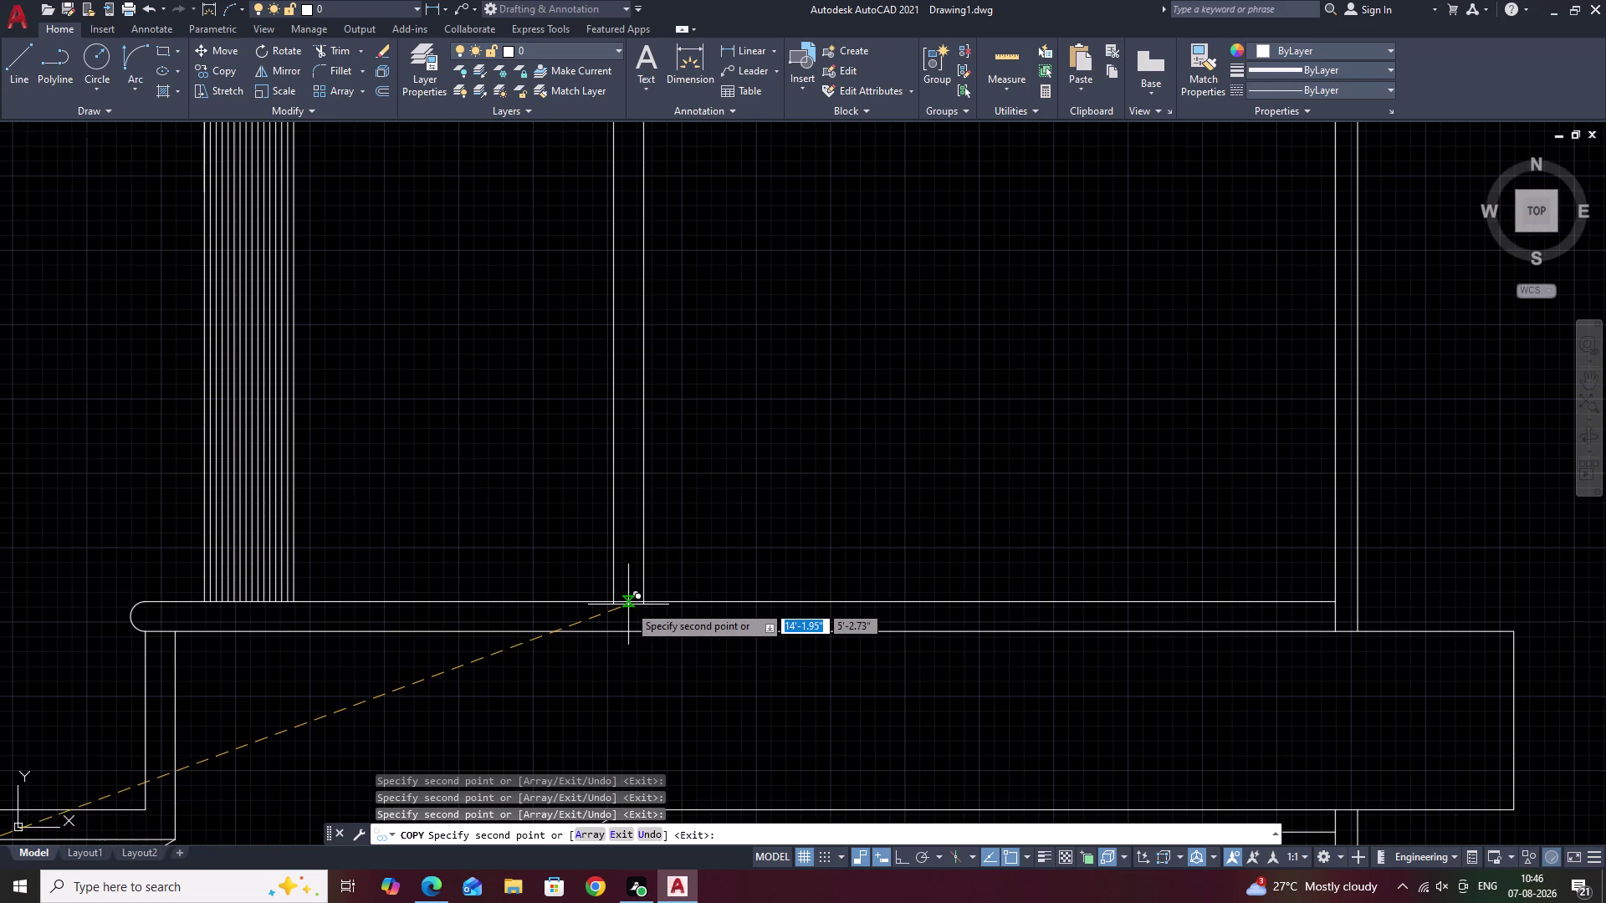
scroll(down, 3)
scroll(down, 3)
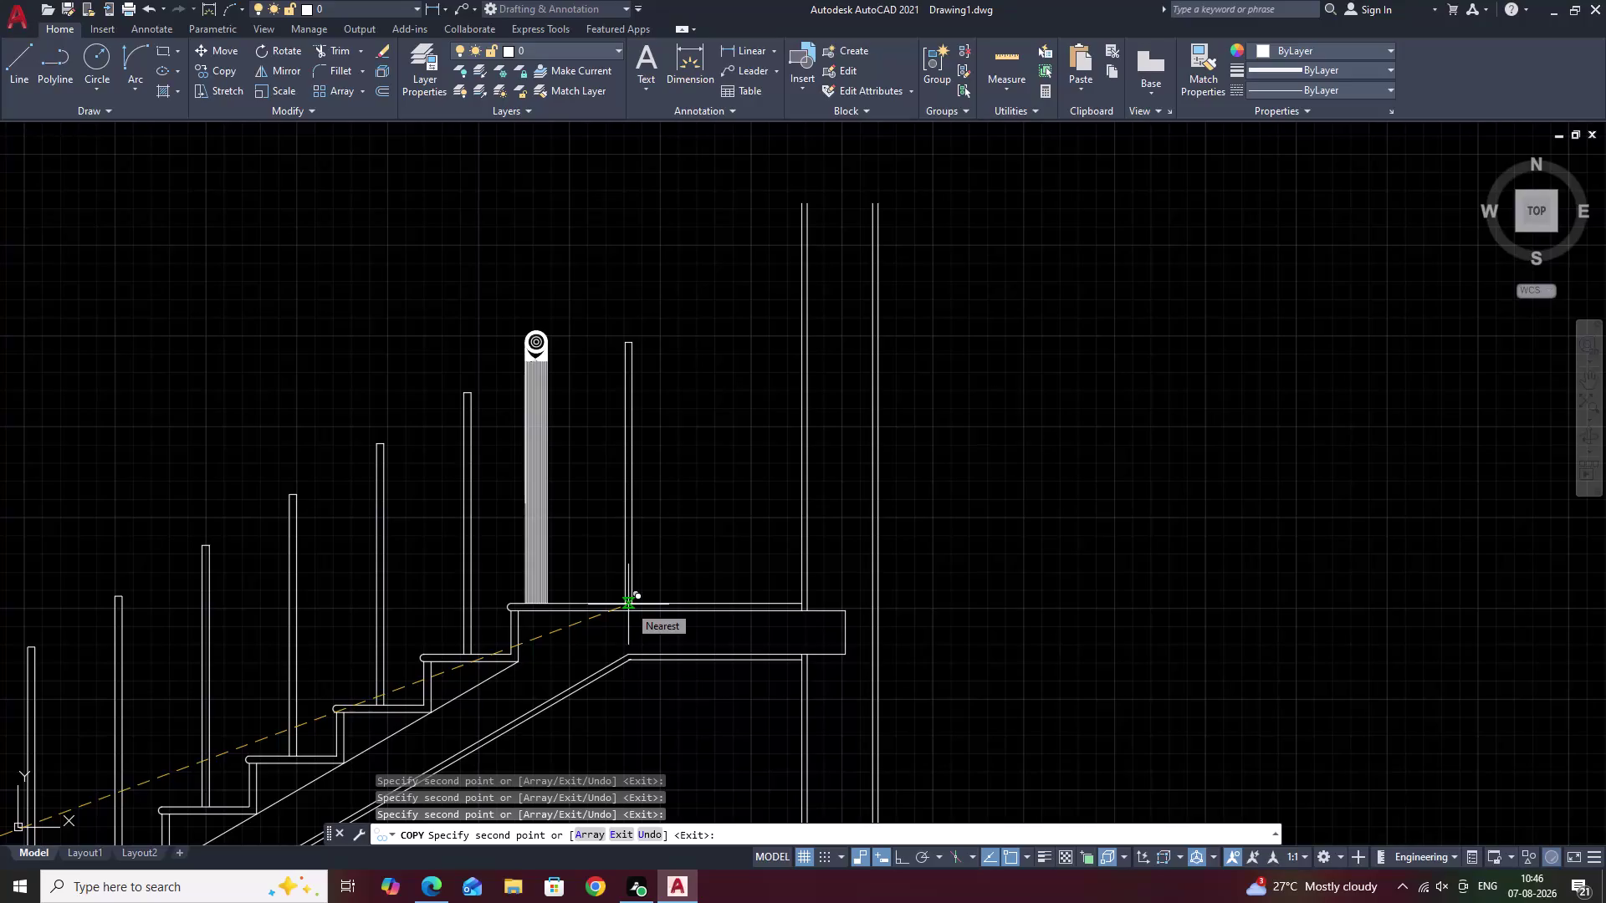
click(628, 605)
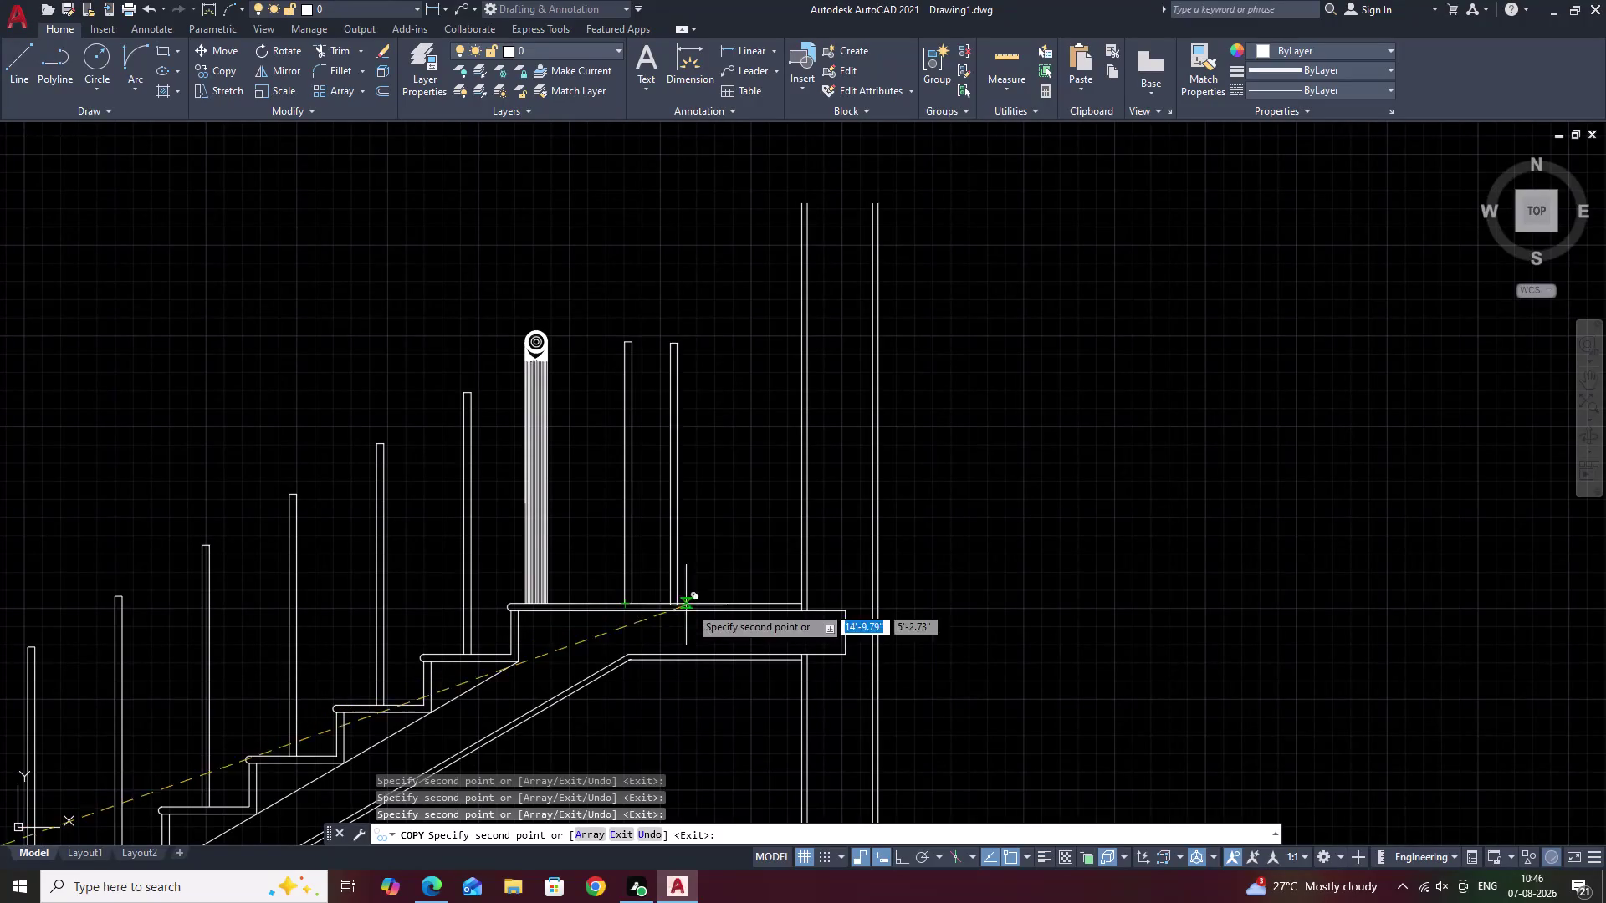
click(715, 604)
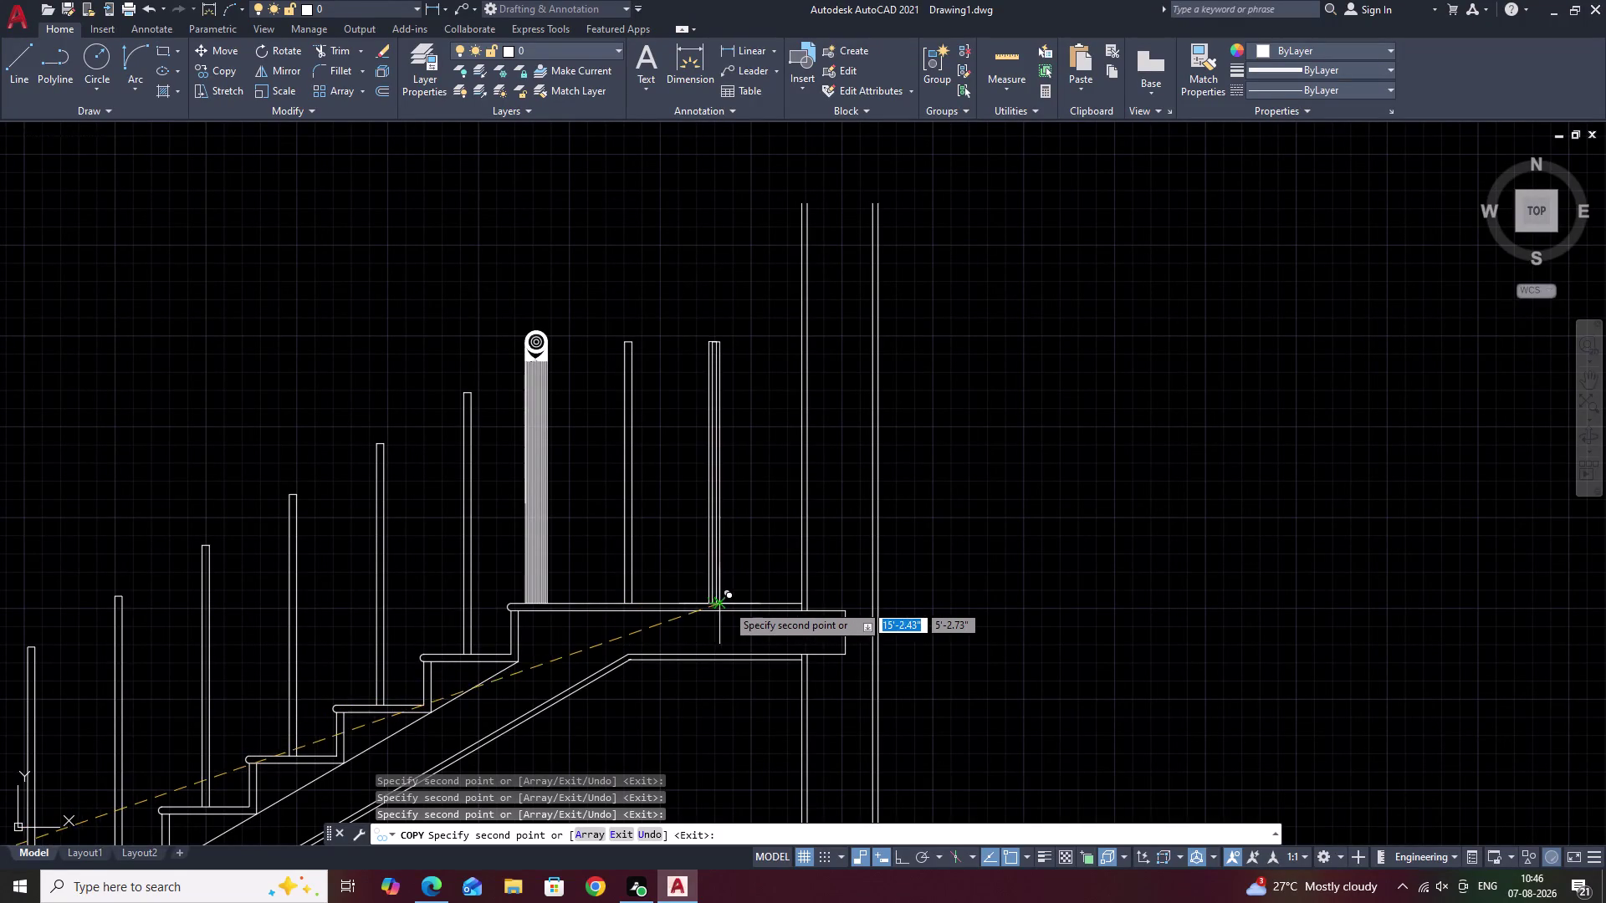
key(Escape)
scroll(down, 3)
middle_drag(840, 800, 937, 573)
middle_drag(918, 544, 917, 545)
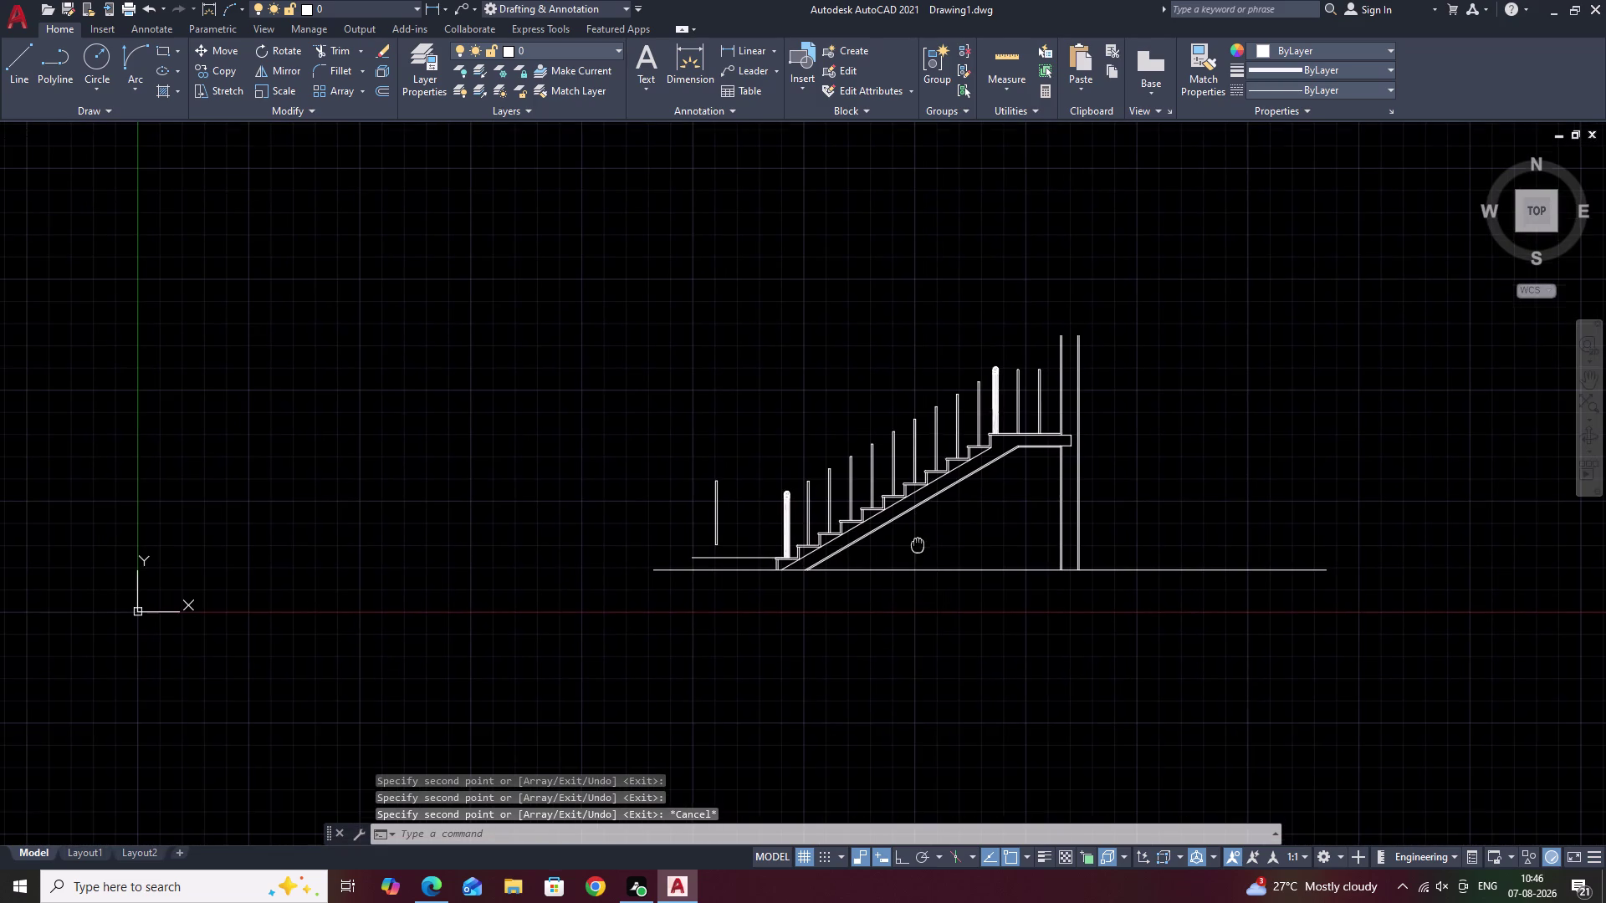
Start a handrail line at the head of the lower newel post.
middle_drag(918, 545, 902, 647)
scroll(up, 3)
middle_drag(738, 601, 777, 624)
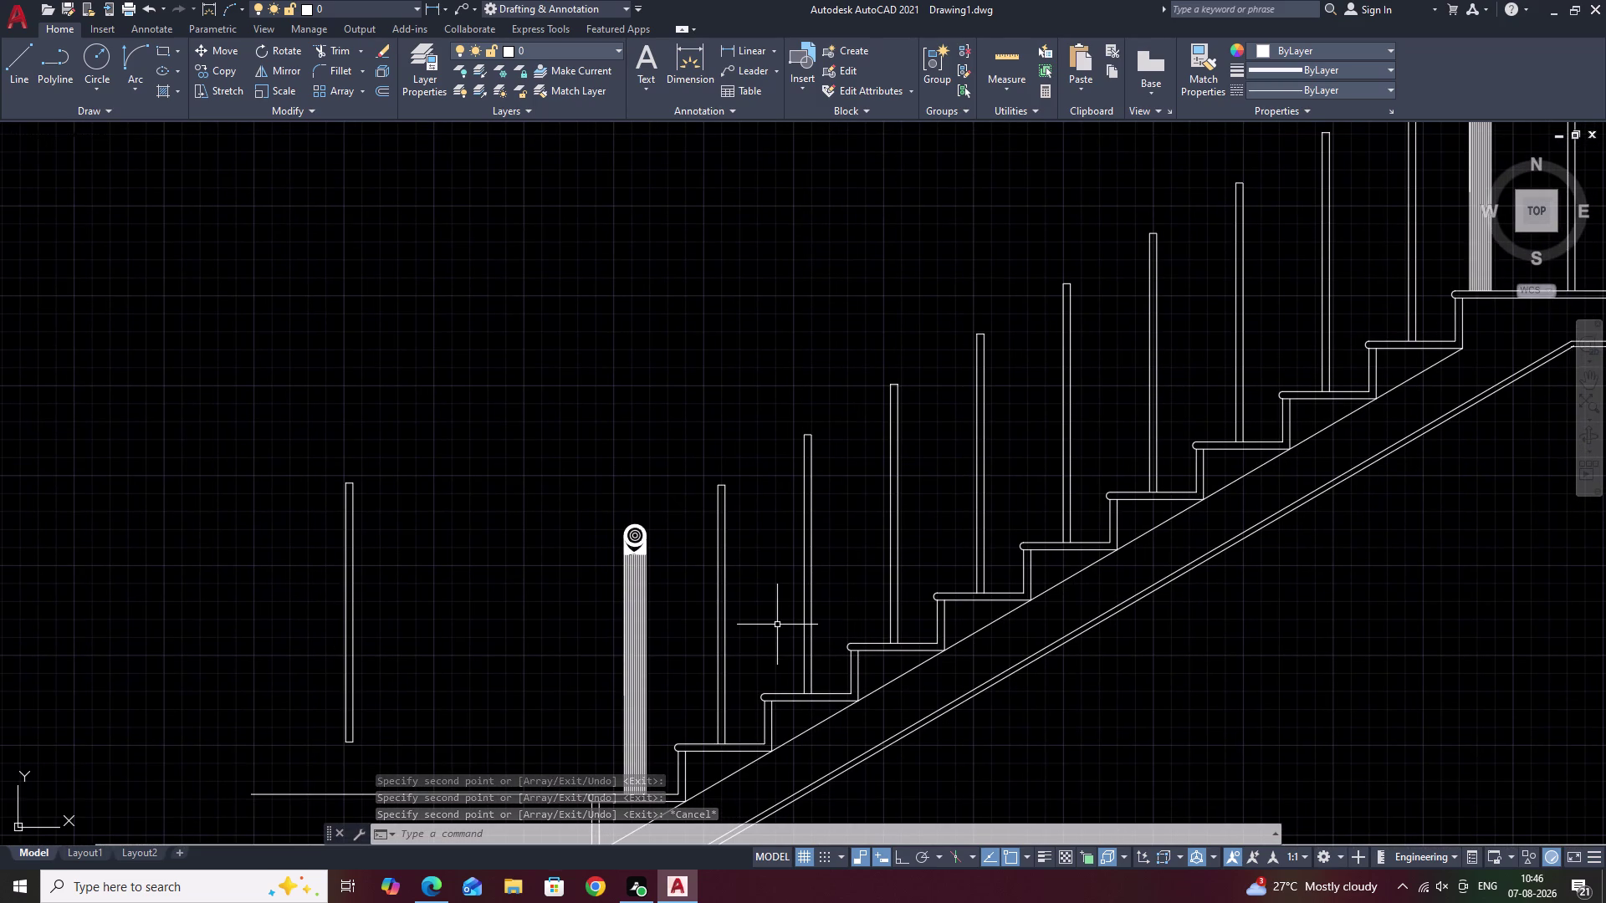
text(L)
key(space)
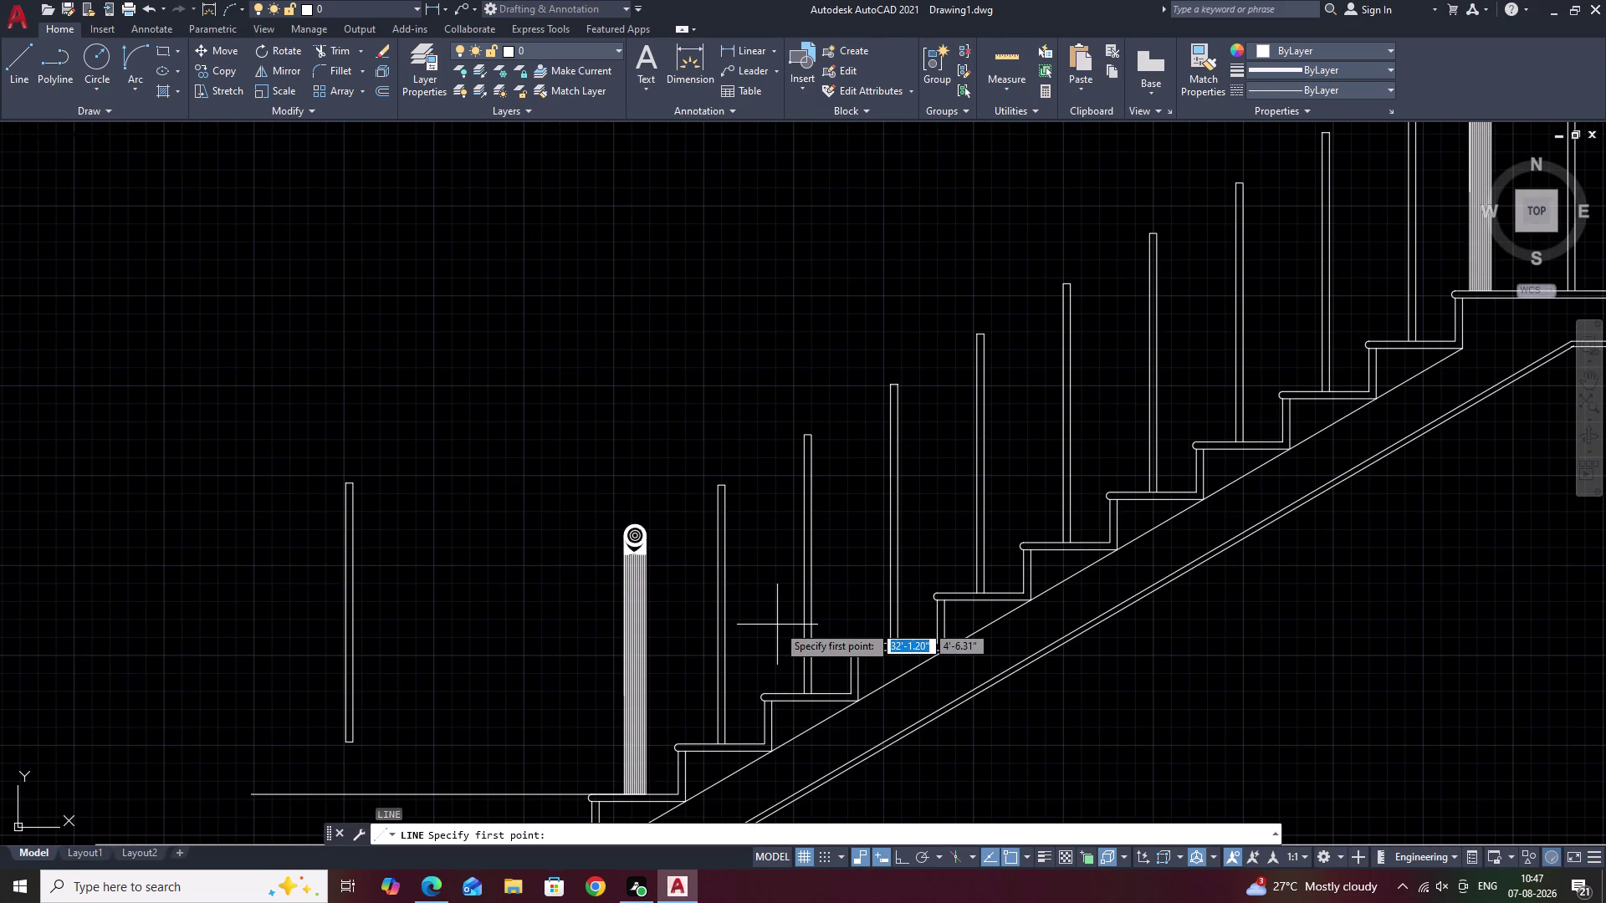
scroll(up, 3)
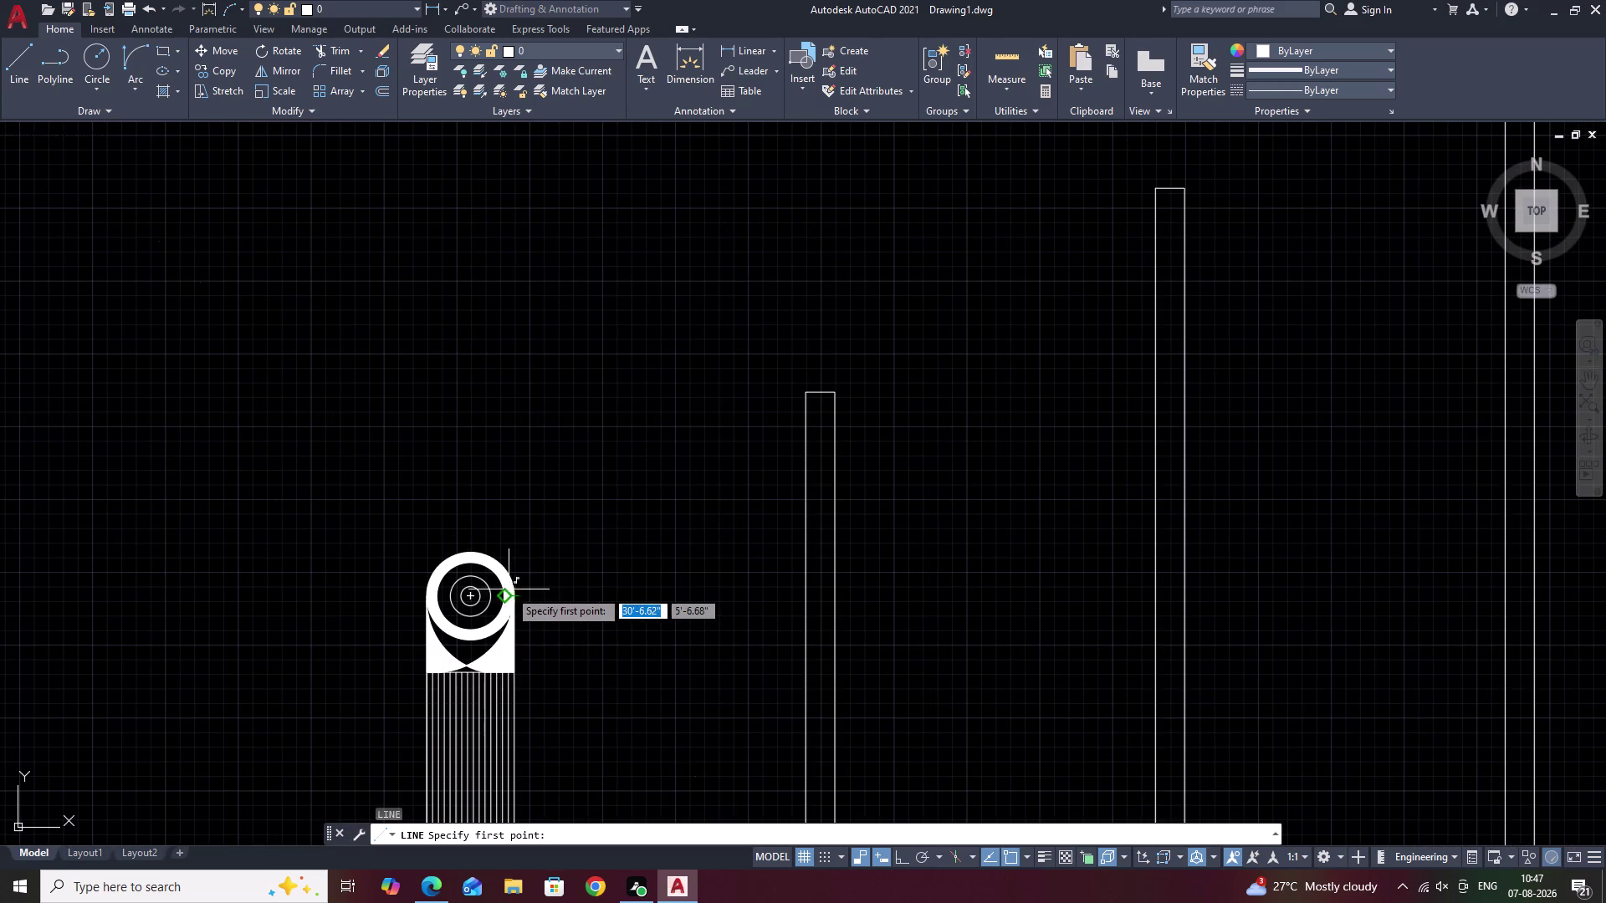
click(426, 603)
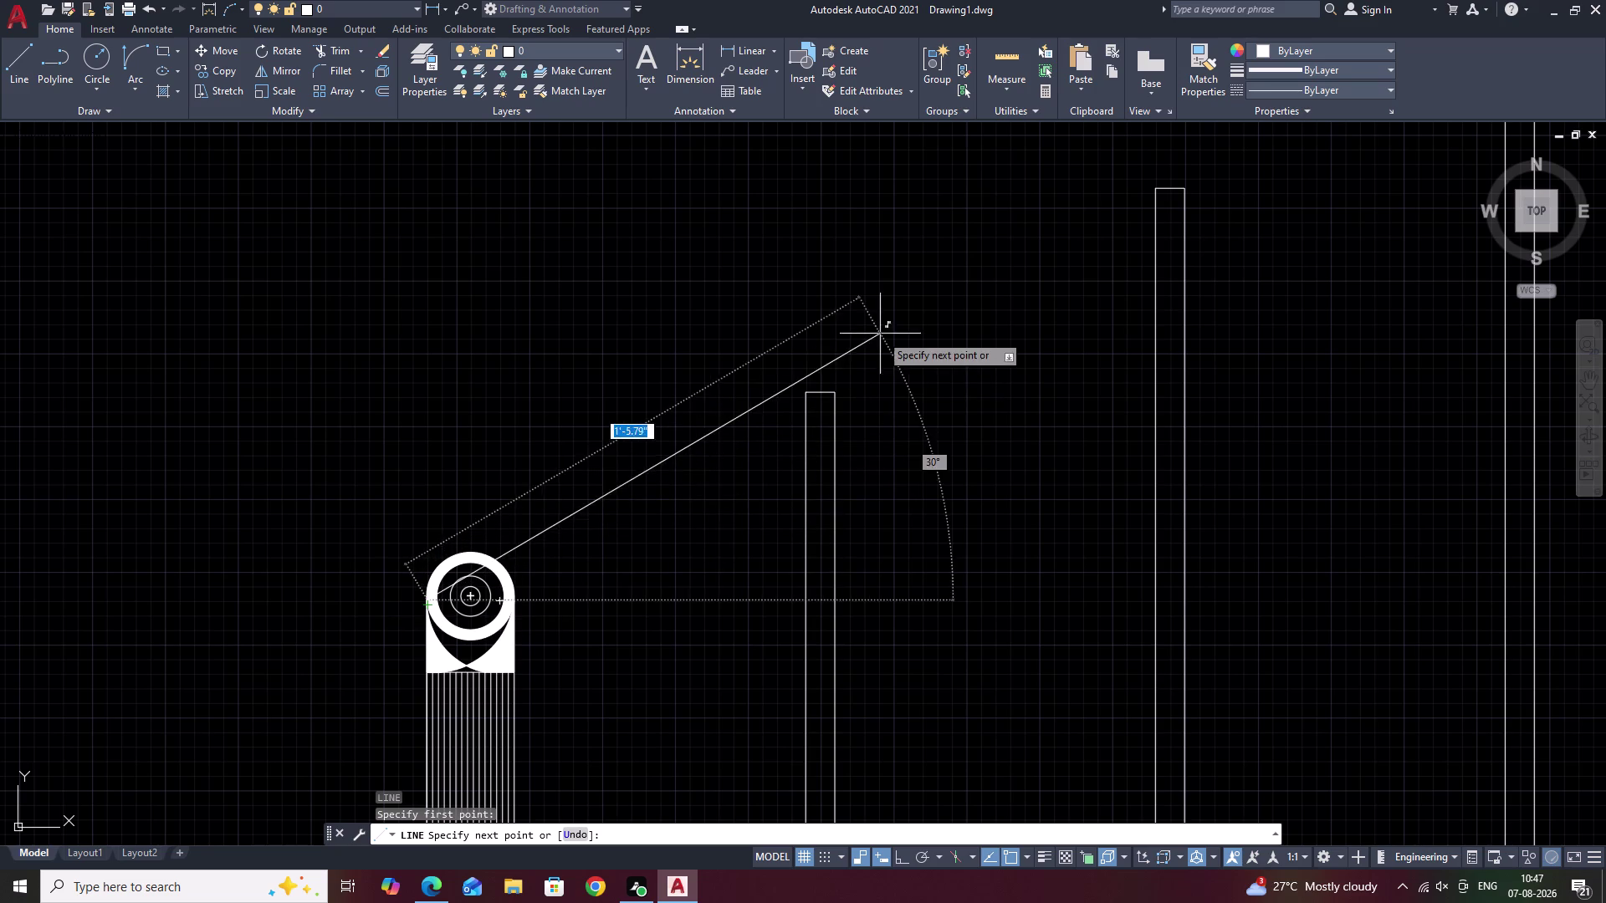
End the sloping handrail line on a baluster top near the landing.
middle_drag(888, 343, 36, 852)
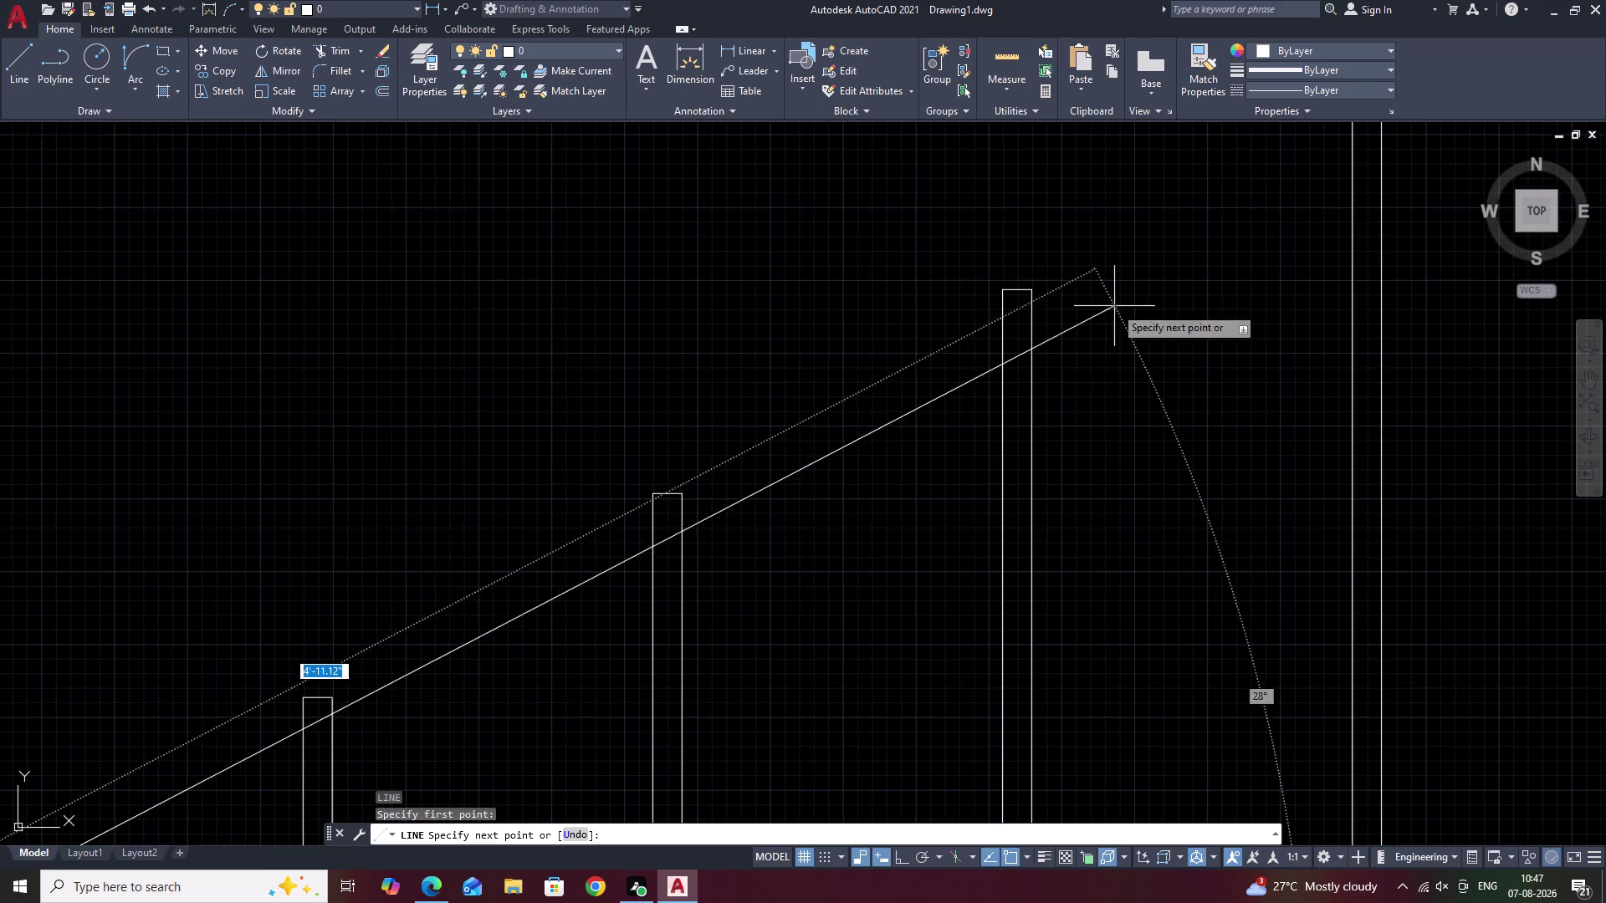
middle_drag(1140, 208, 35, 722)
scroll(down, 3)
middle_drag(623, 395, 322, 506)
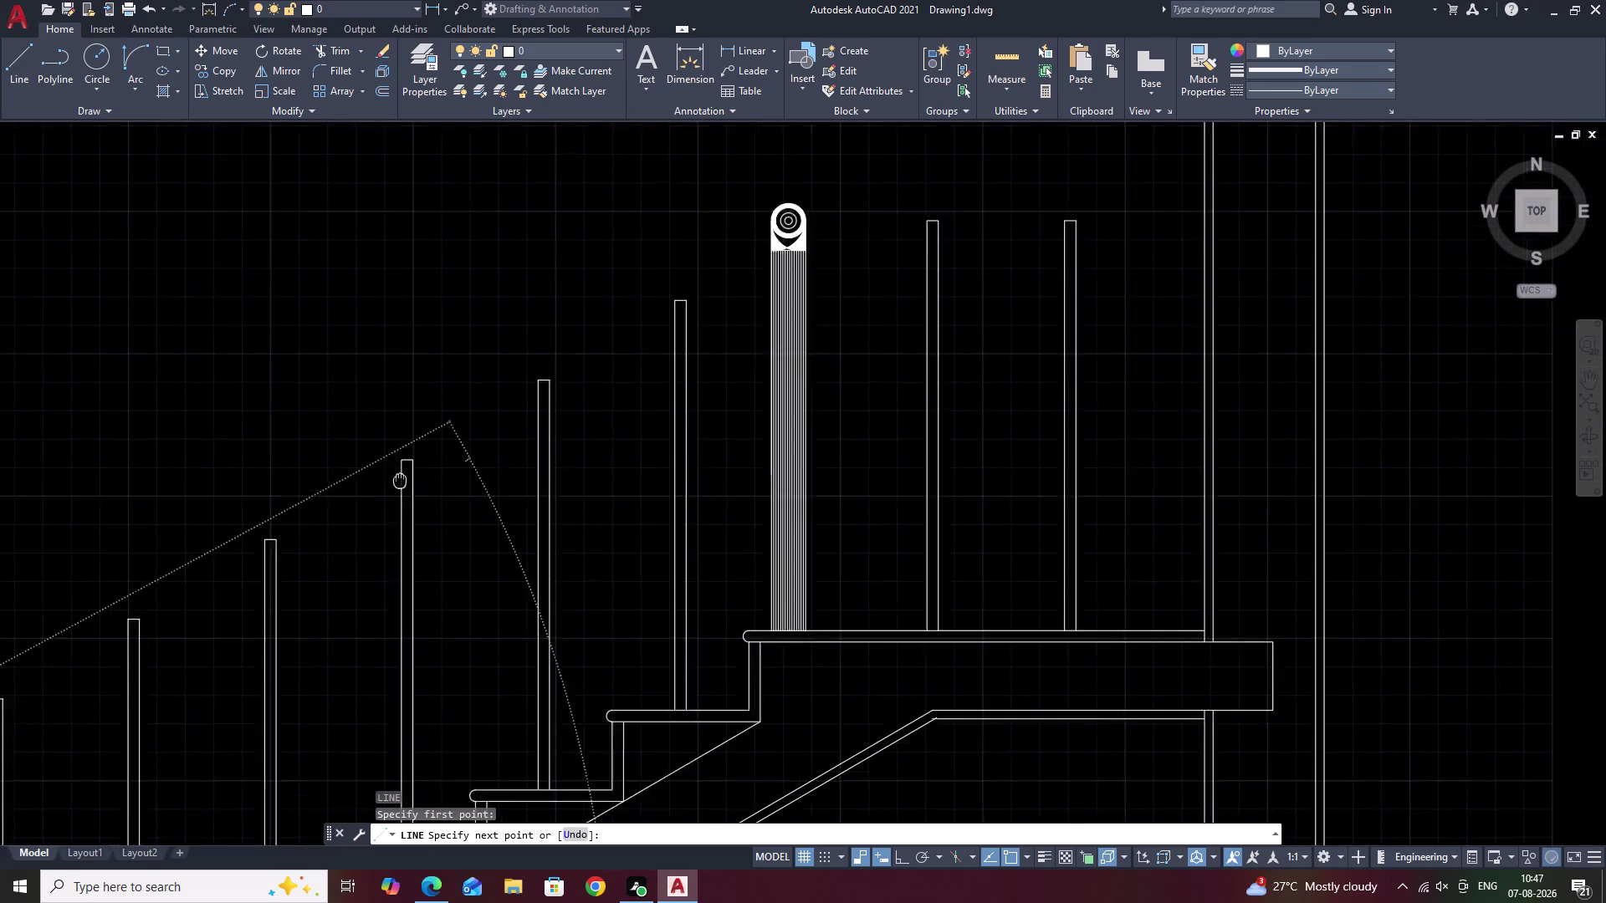
middle_drag(322, 506, 290, 515)
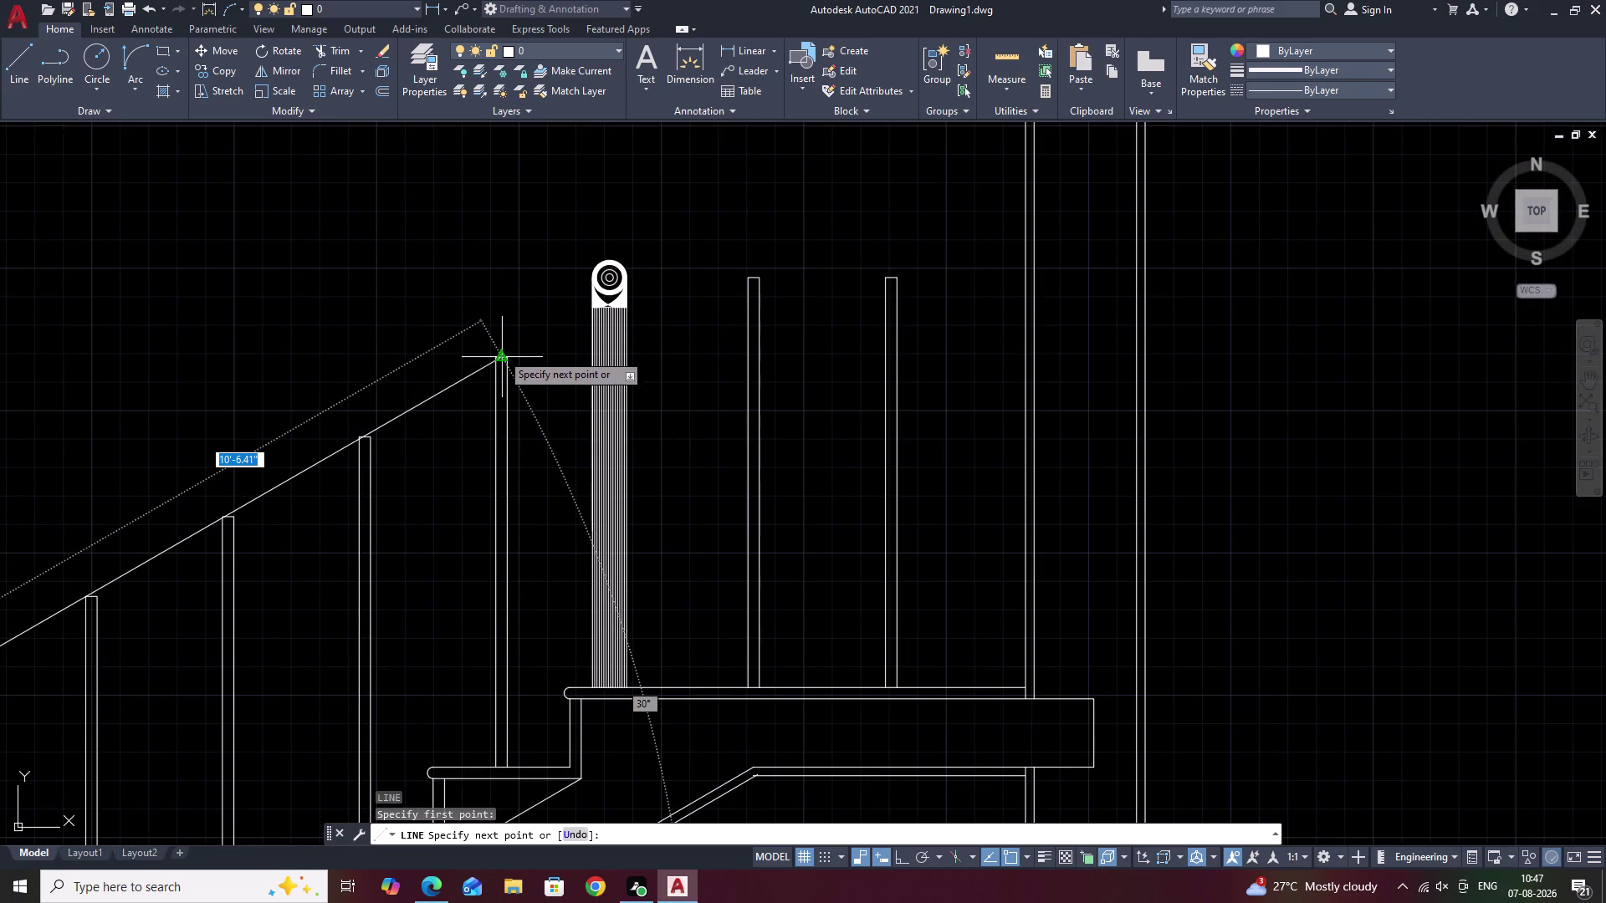
click(501, 353)
key(Escape)
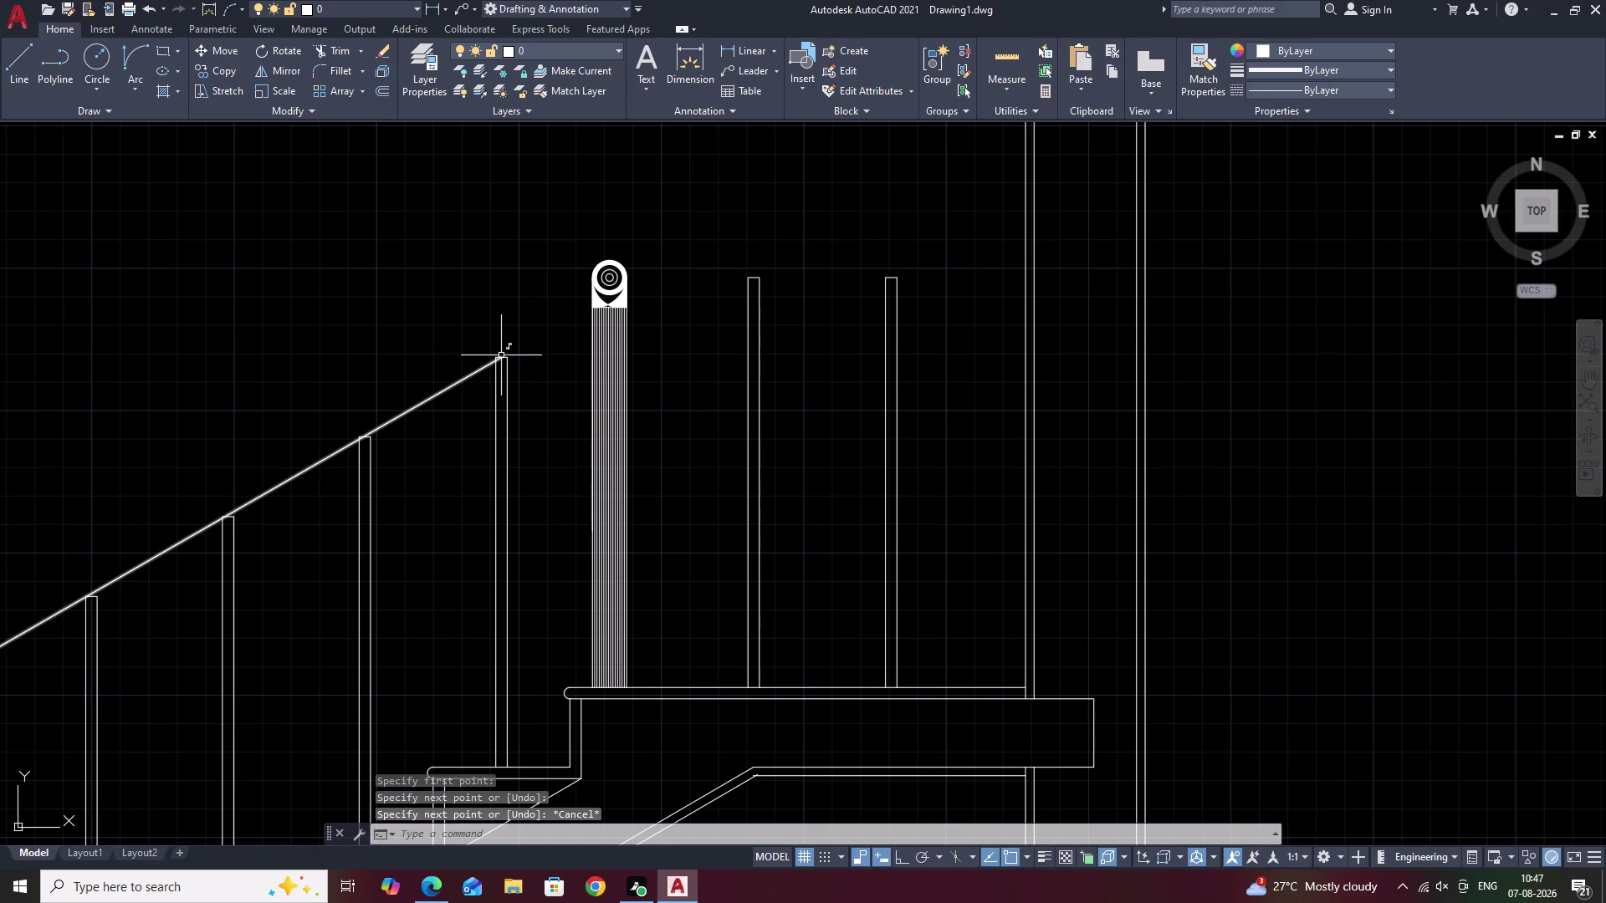
text(EX)
key(space)
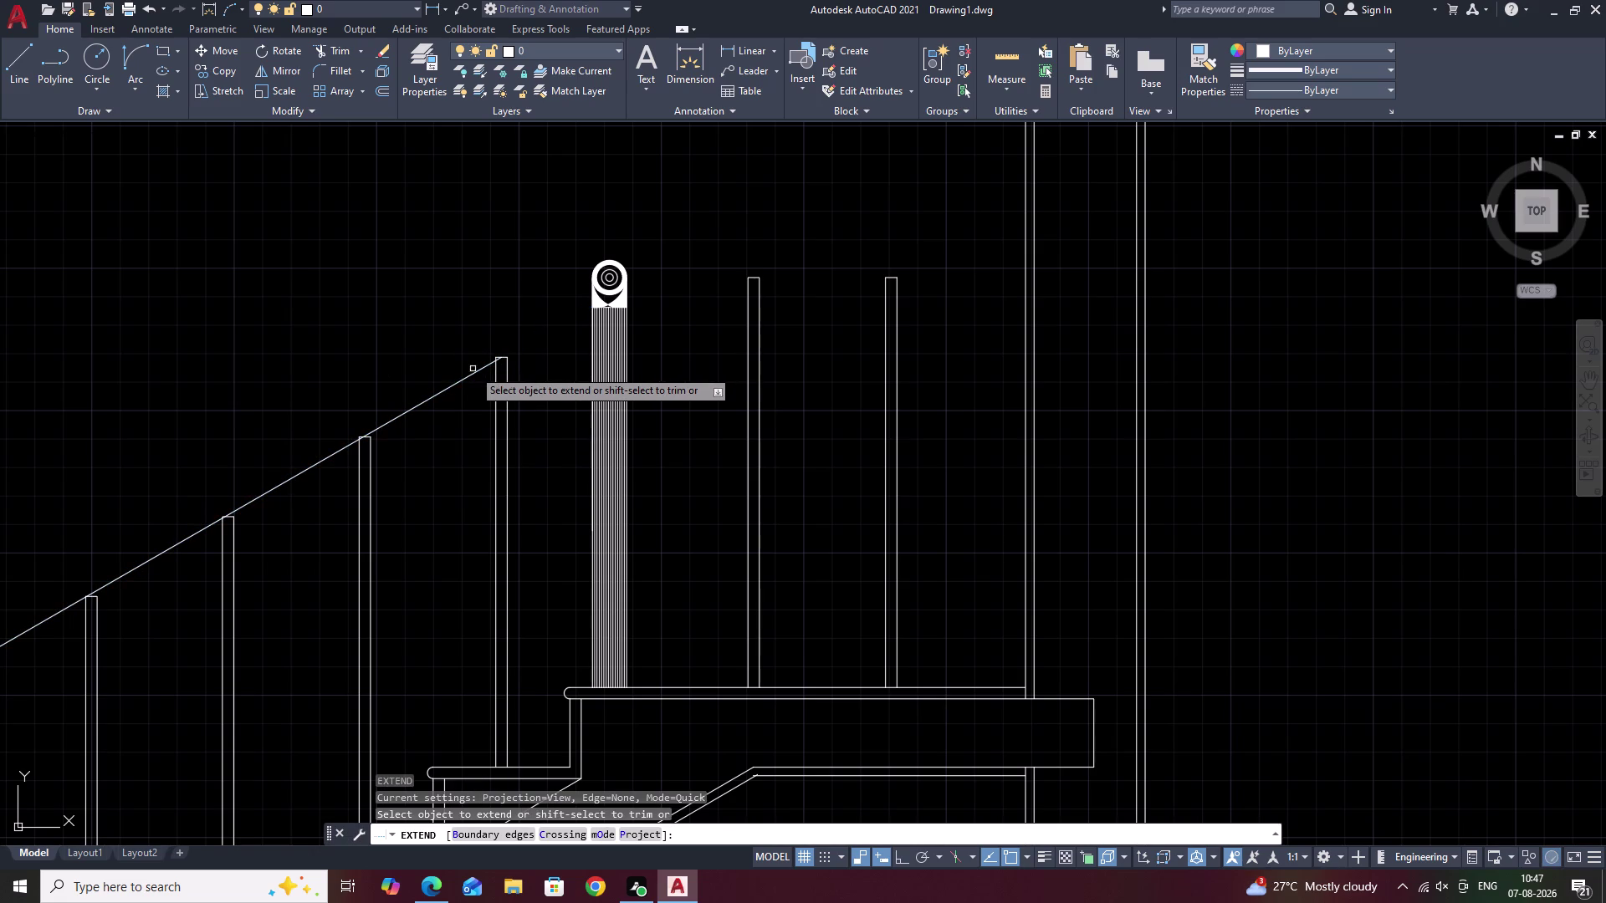
Extend the handrail to the upper newel post and offset a copy 2 units below.
click(477, 373)
key(Escape)
text(O)
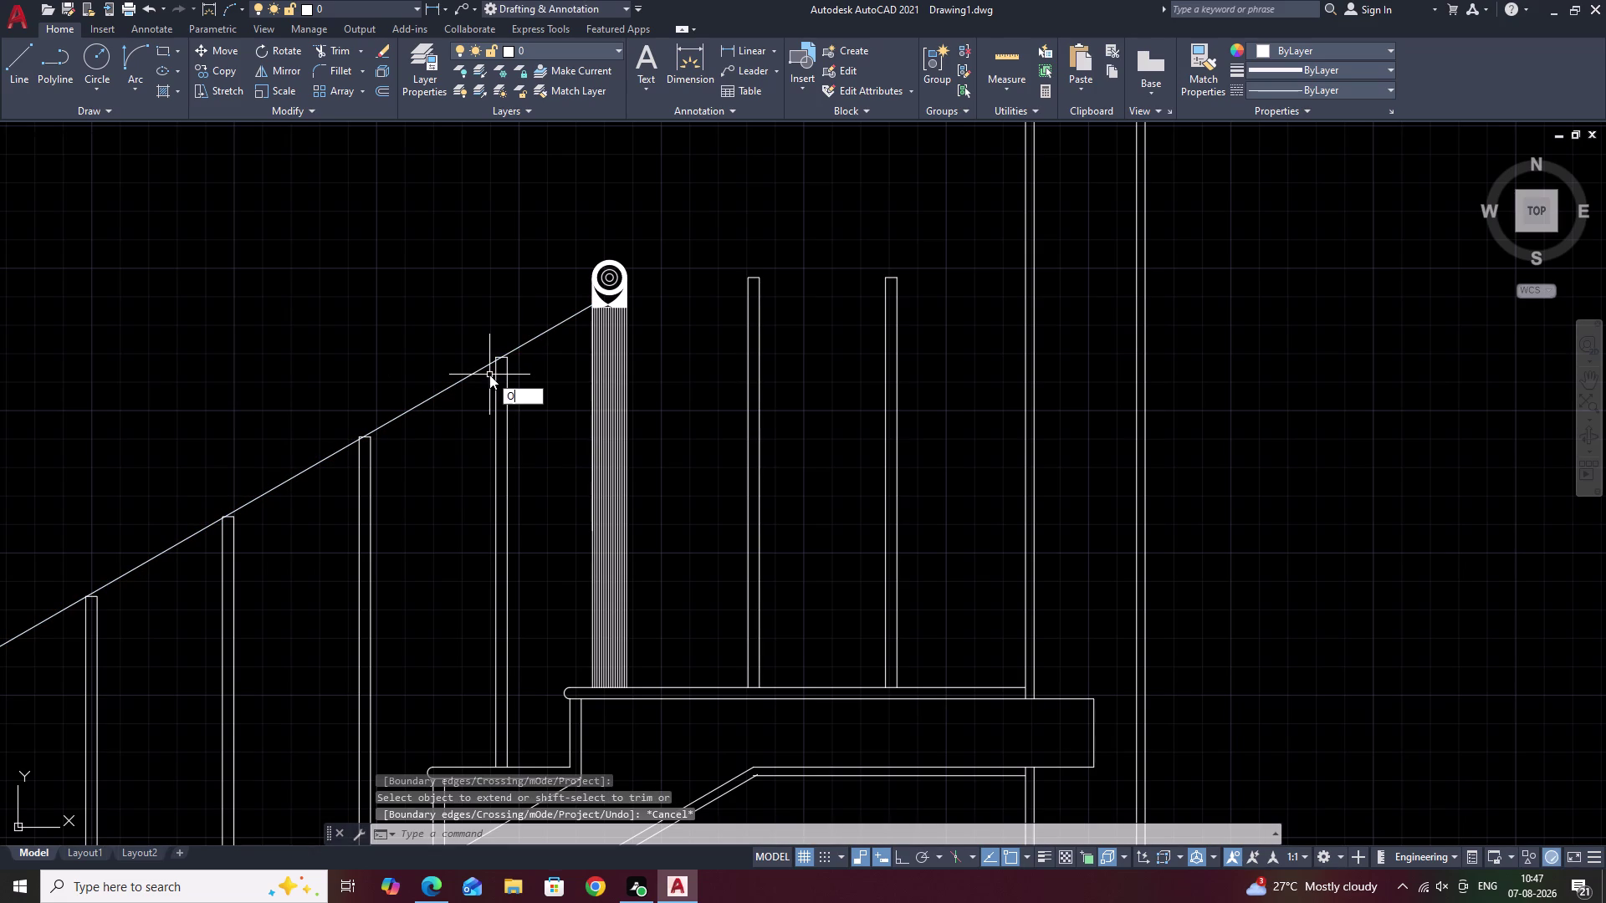
key(space)
text(2)
key(space)
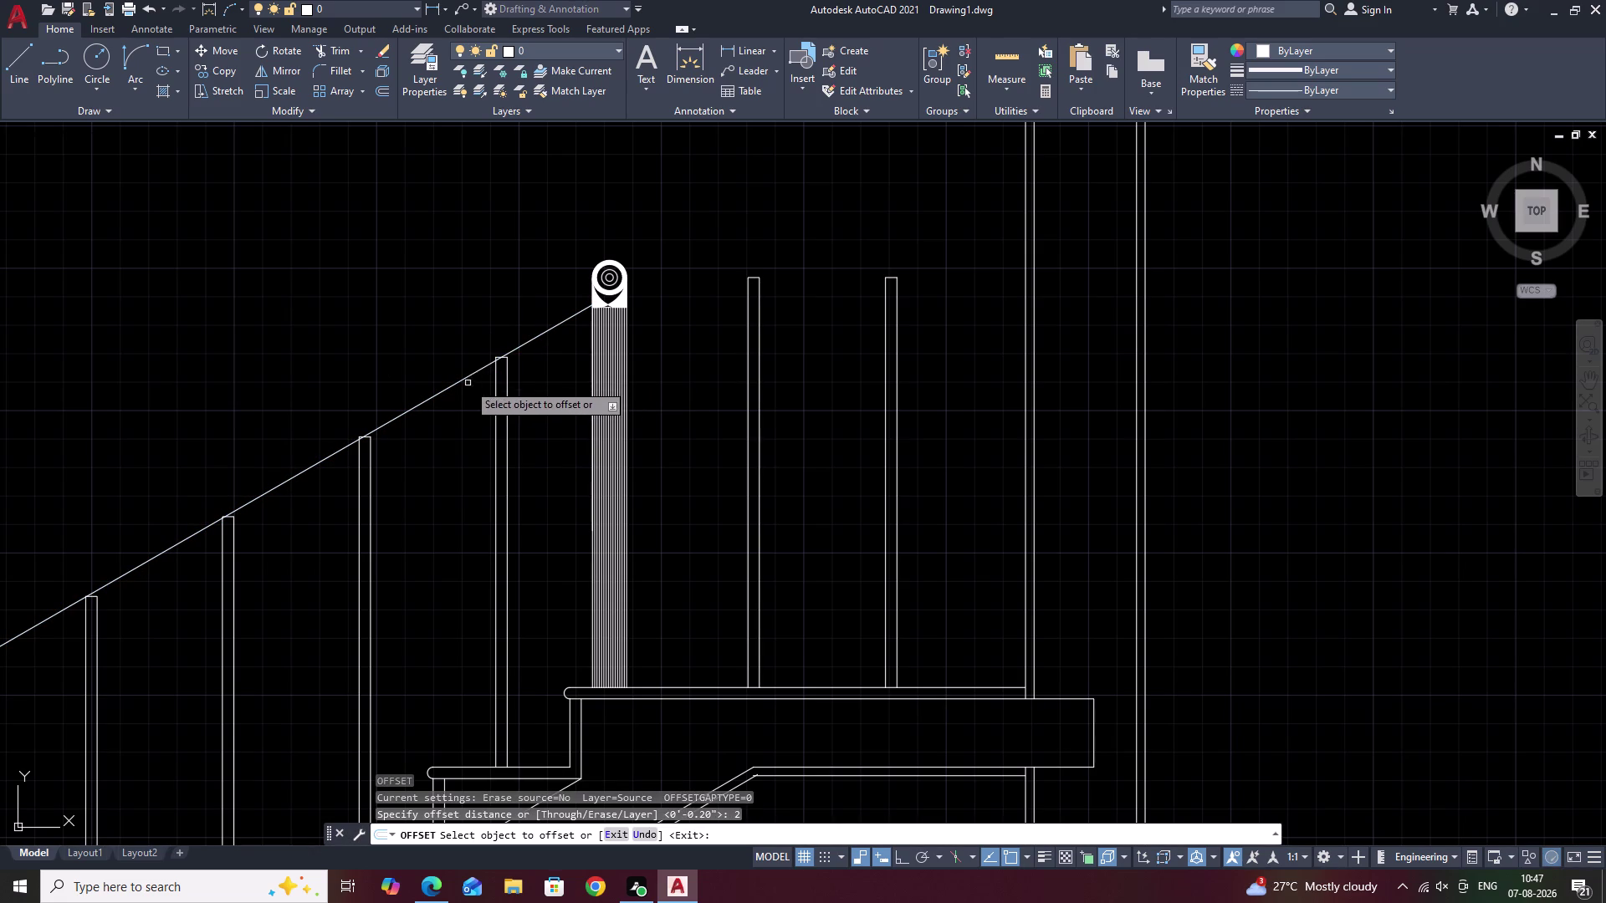
click(461, 382)
click(470, 398)
Zoom in on the upper newel post and start trimming the rail ends.
middle_drag(699, 394, 700, 394)
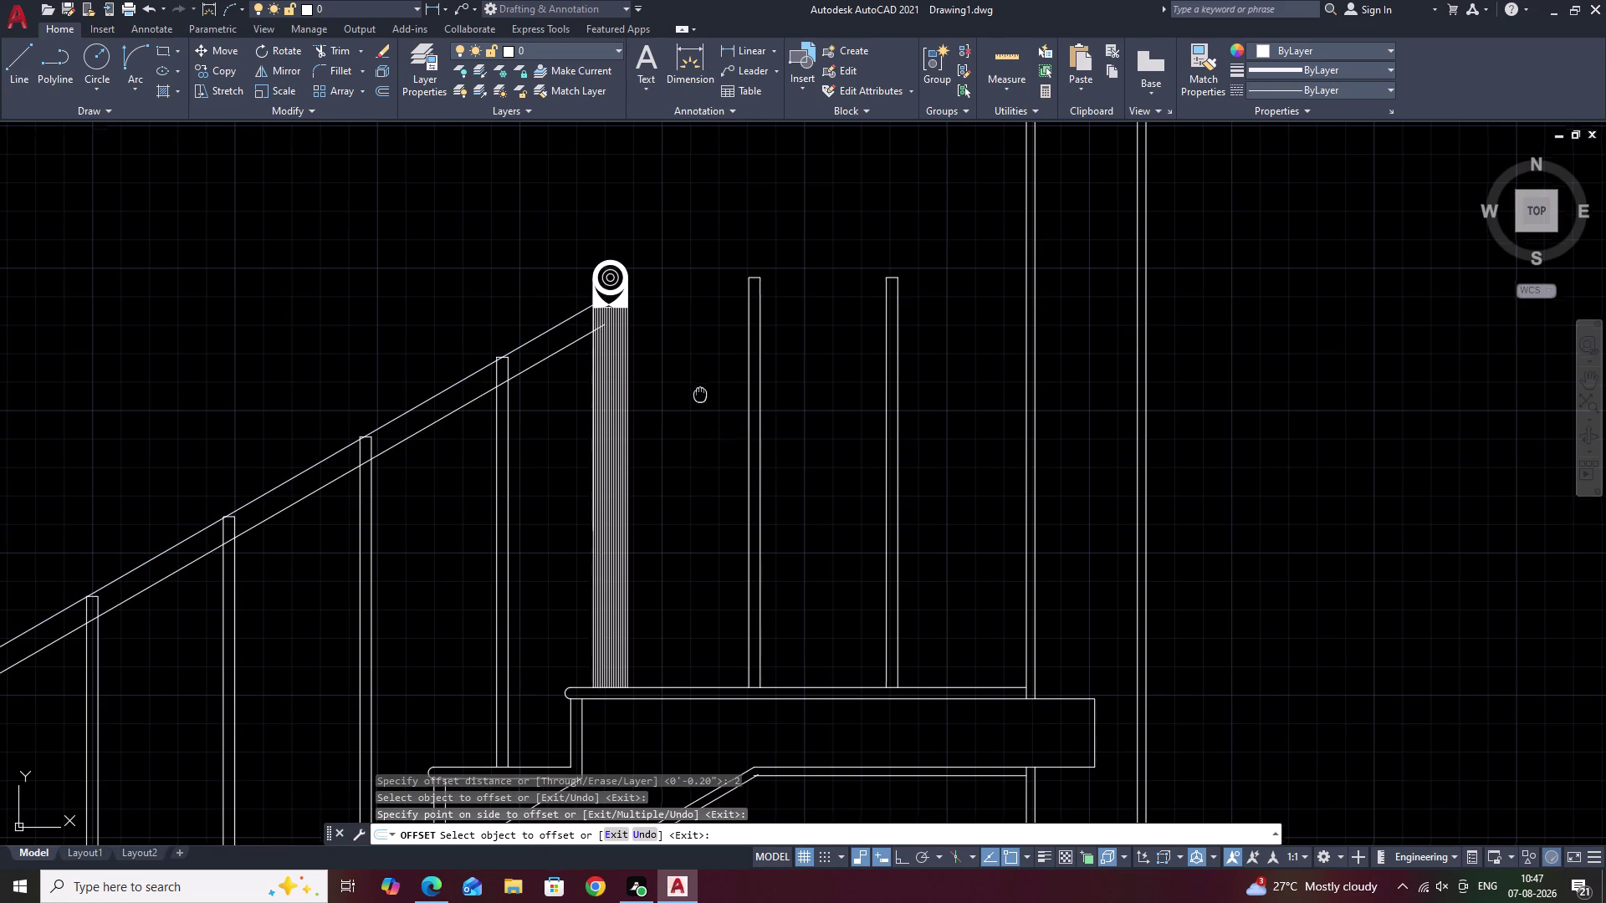
middle_drag(700, 395, 577, 546)
key(Escape)
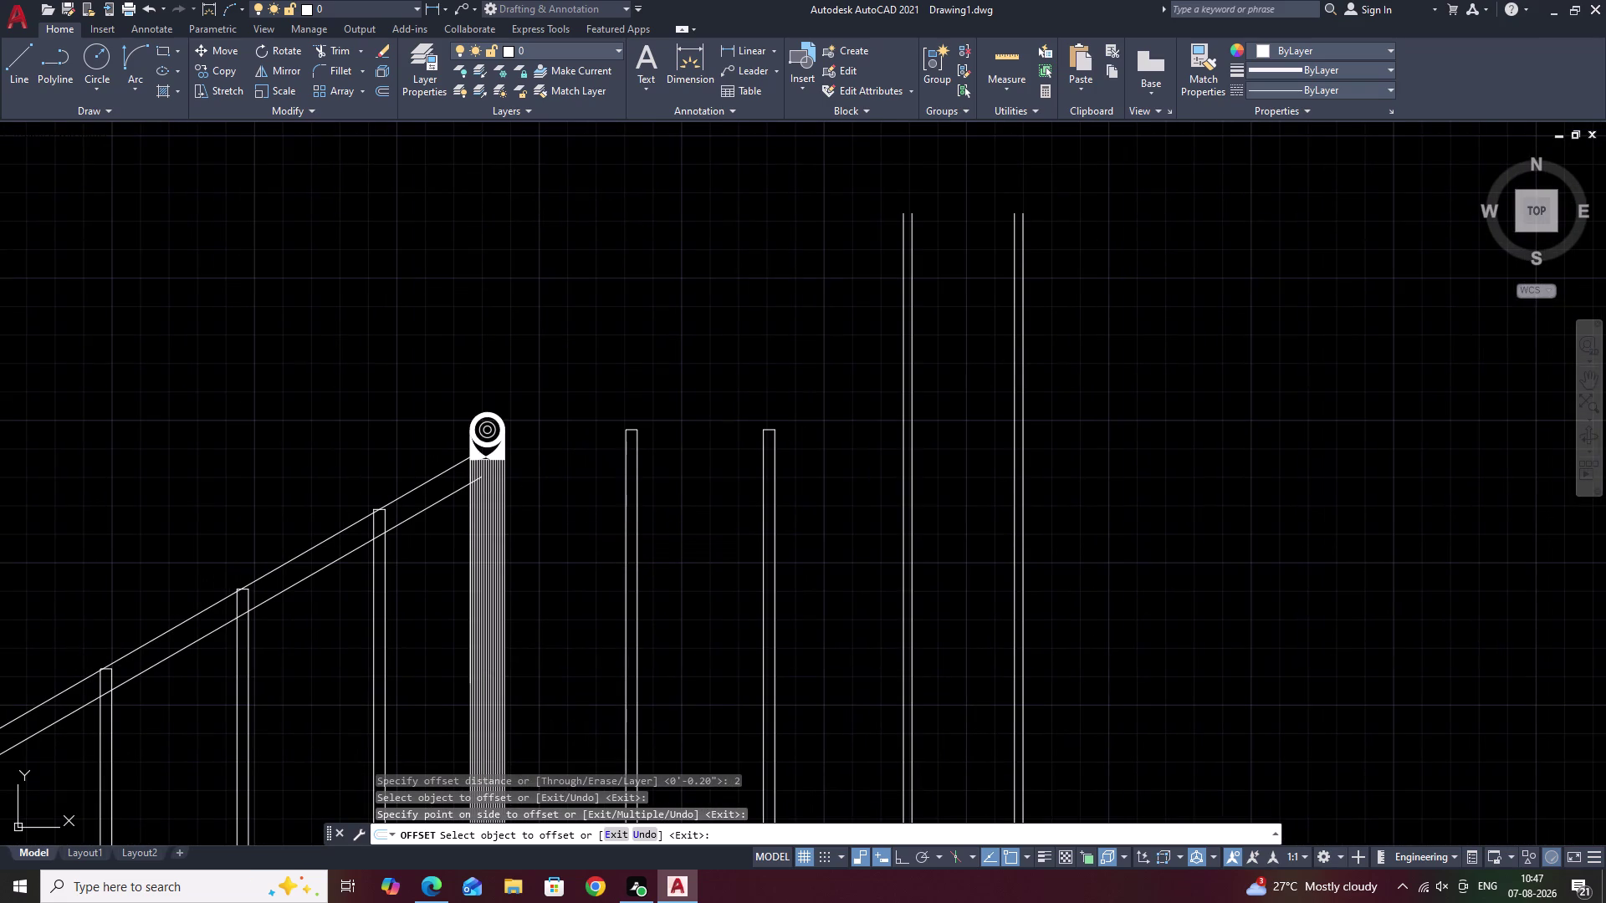
text(TR)
key(space)
scroll(up, 3)
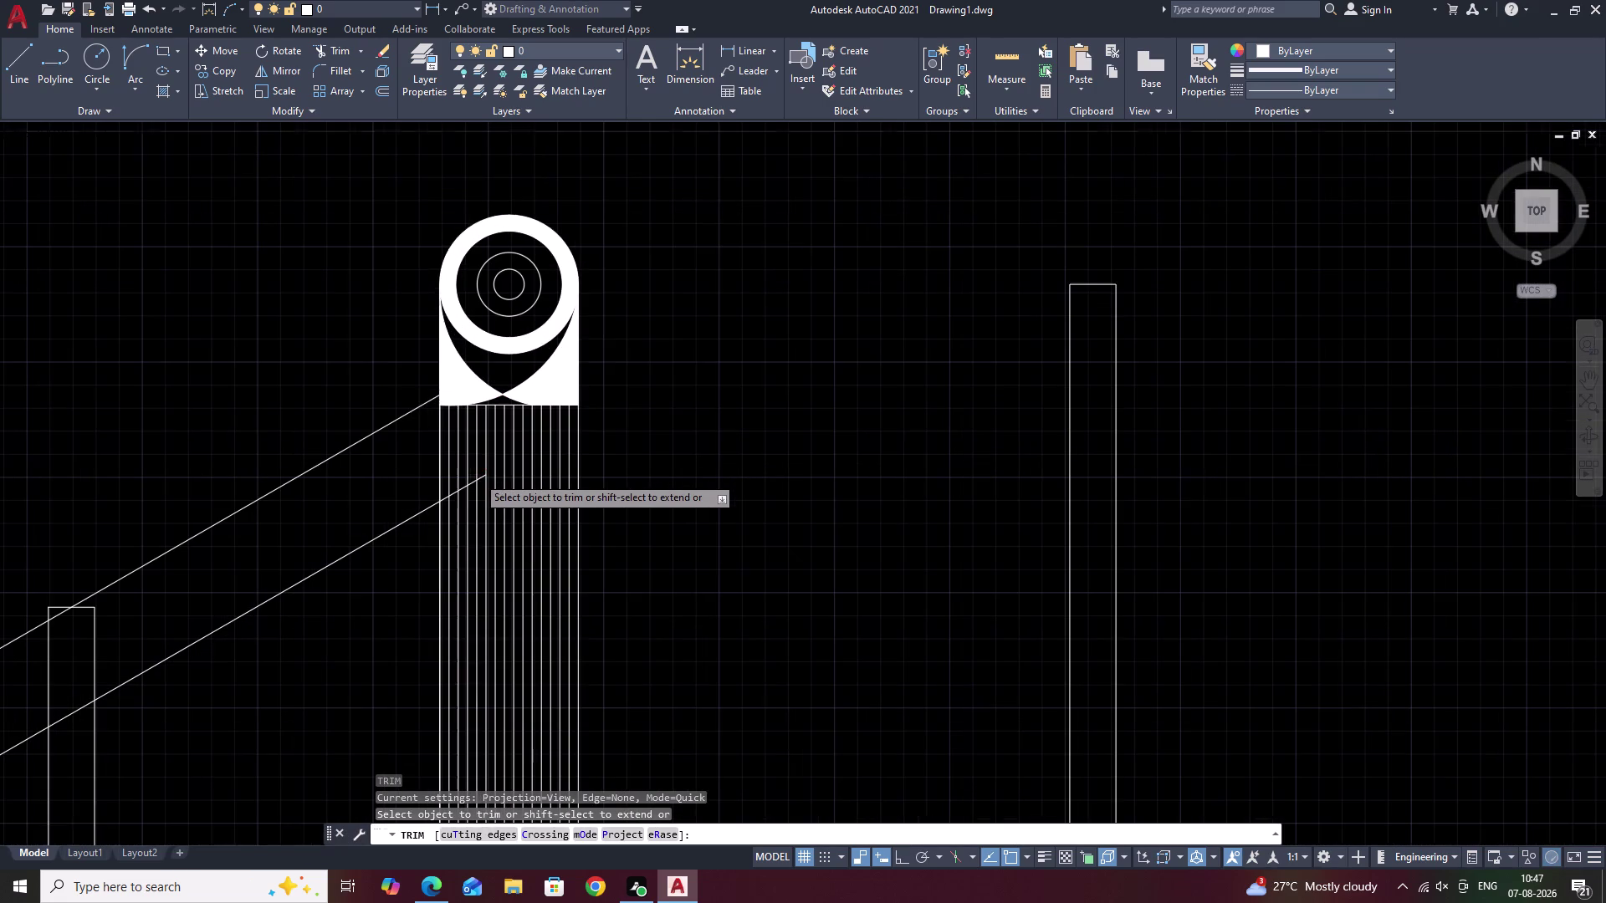
Trim the handrail line ends inside the upper newel post.
scroll(up, 3)
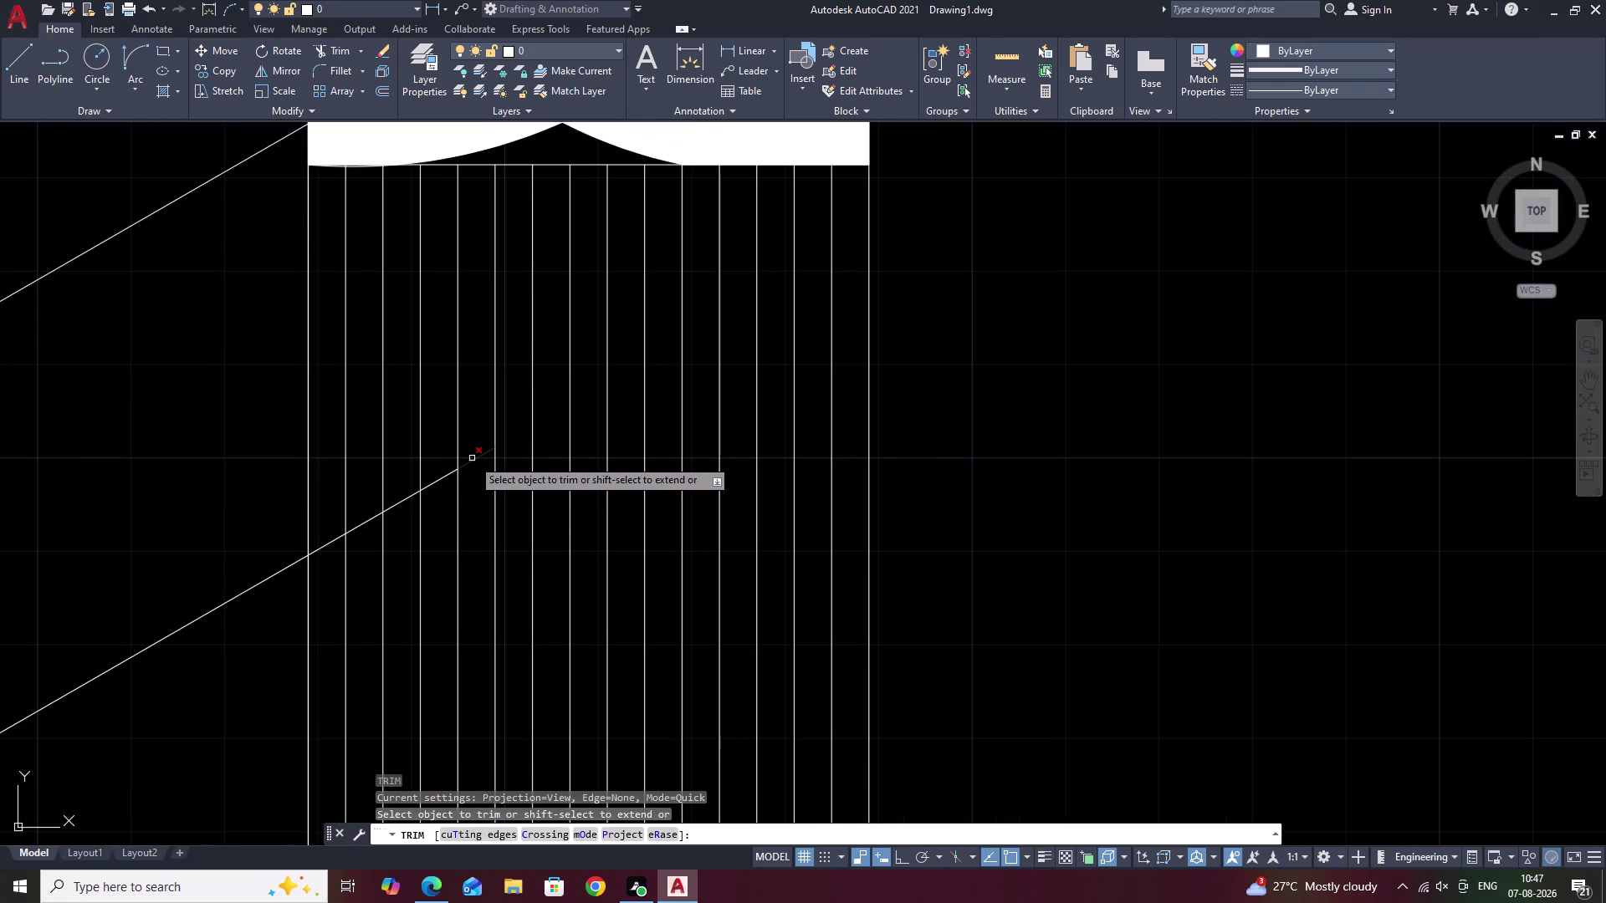
click(473, 460)
click(442, 478)
click(398, 508)
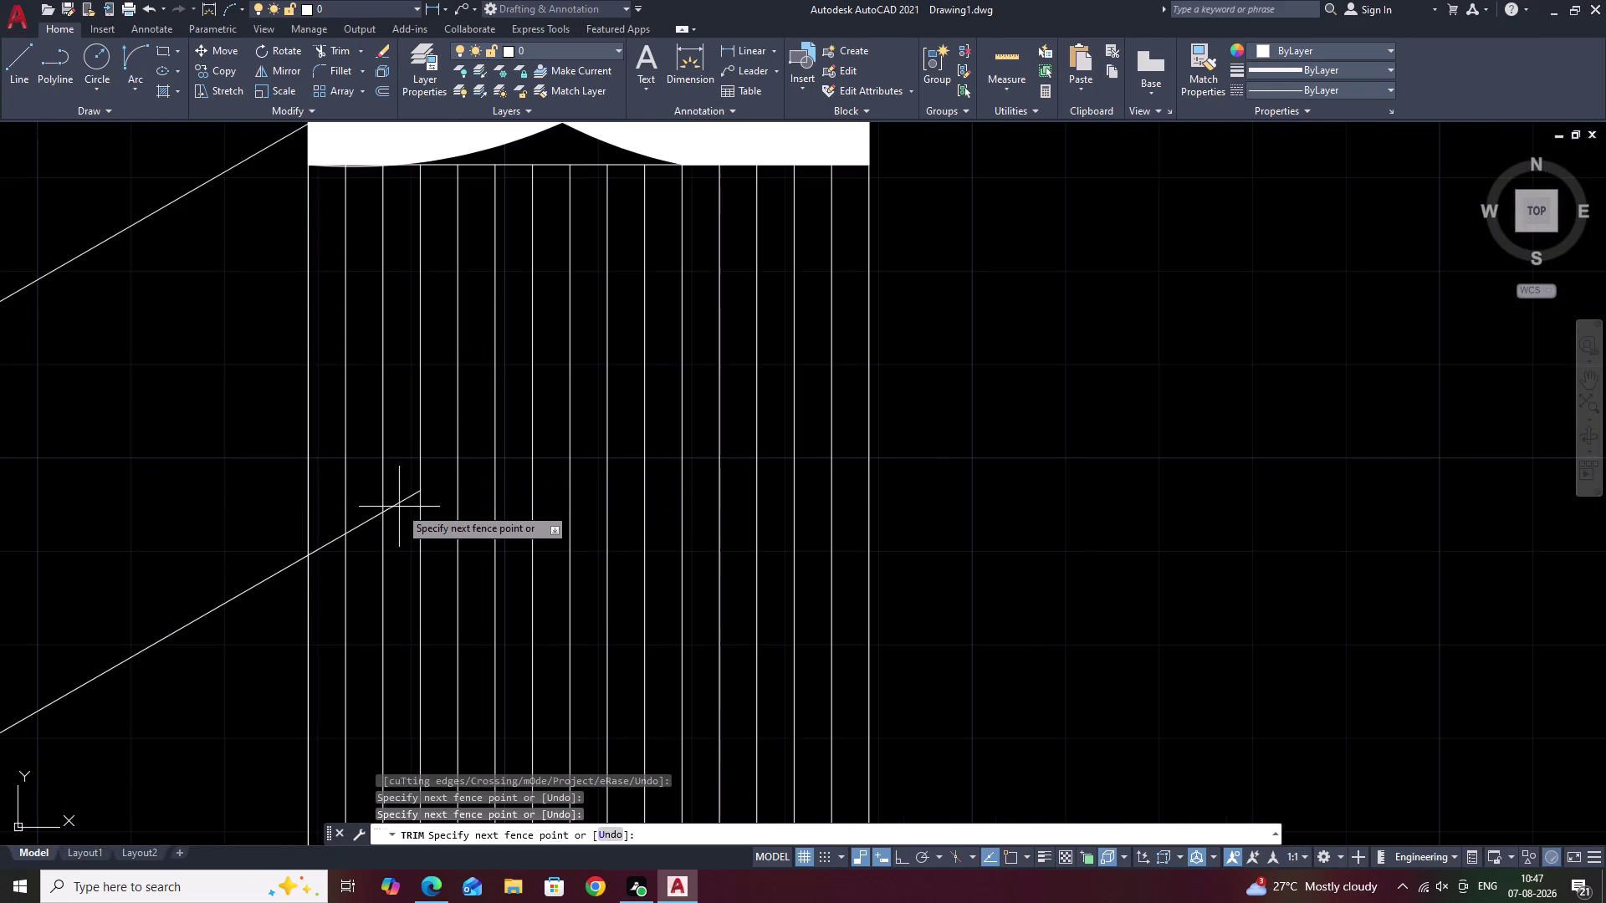
click(402, 502)
click(364, 524)
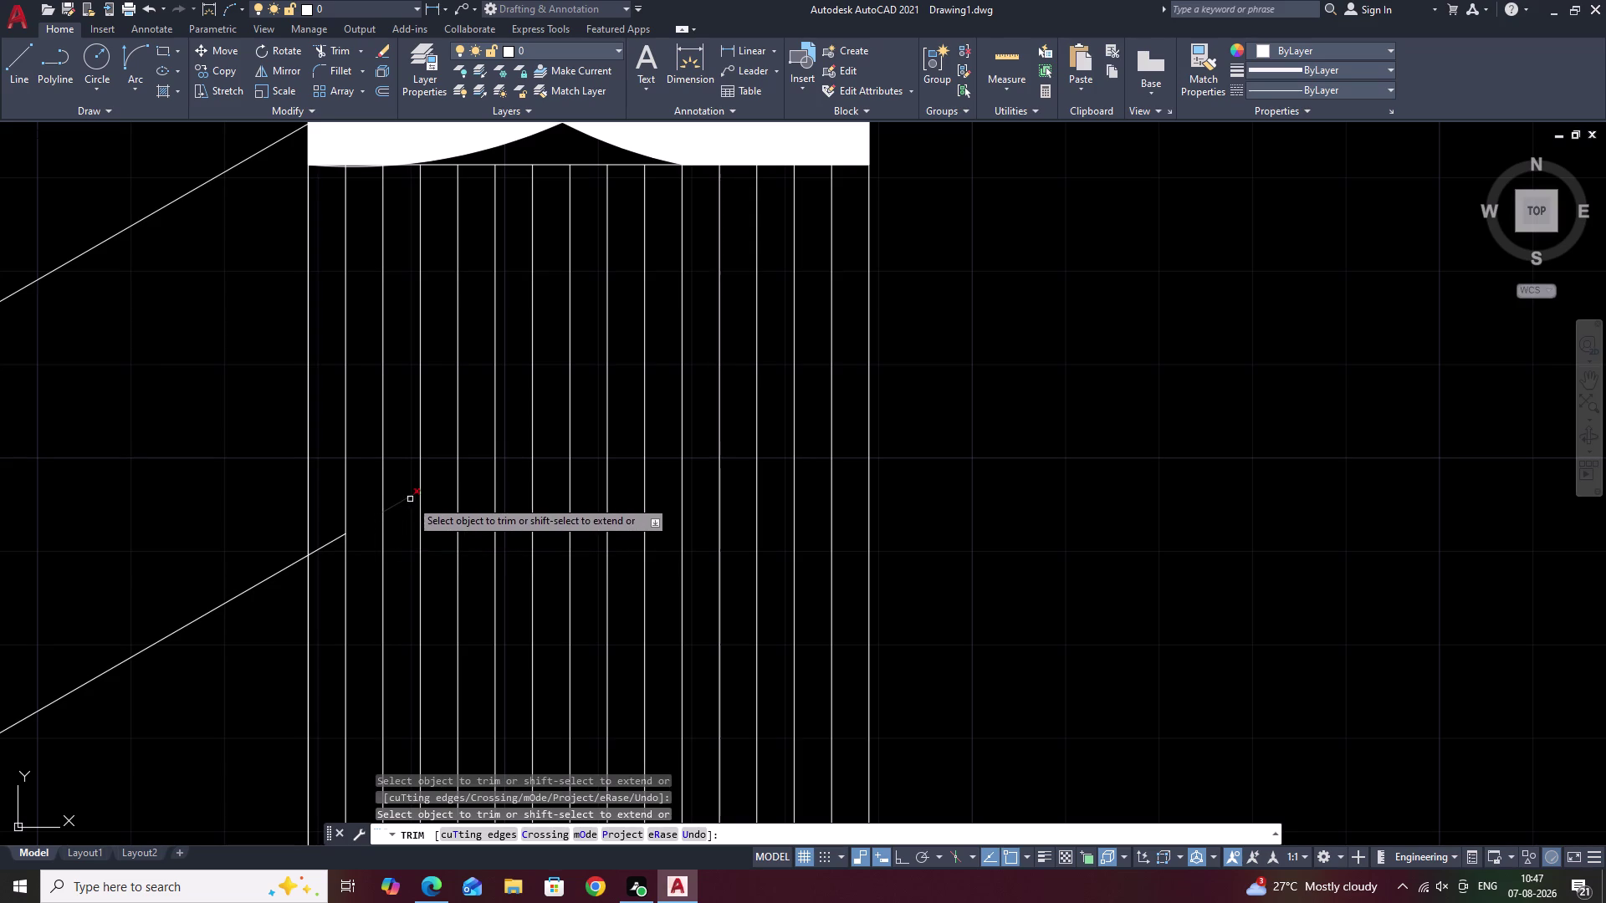
click(402, 501)
click(326, 543)
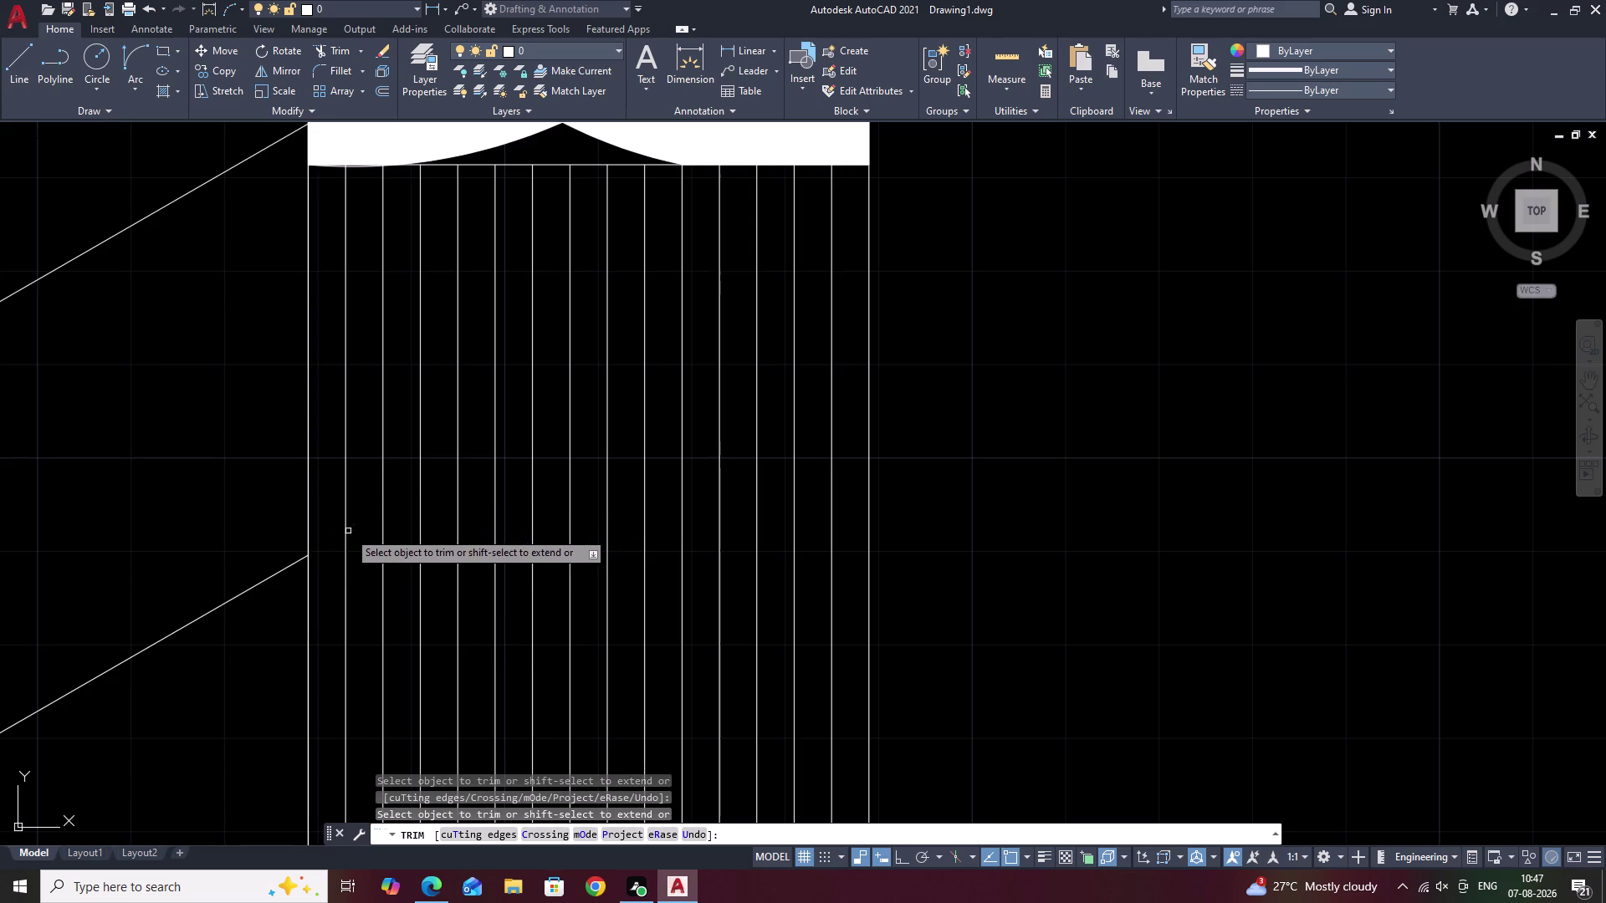
Trim both handrail lines back inside the lower newel post cap.
scroll(down, 3)
scroll(down, 3)
middle_drag(652, 574, 746, 435)
middle_drag(673, 527, 796, 428)
middle_drag(510, 643, 568, 591)
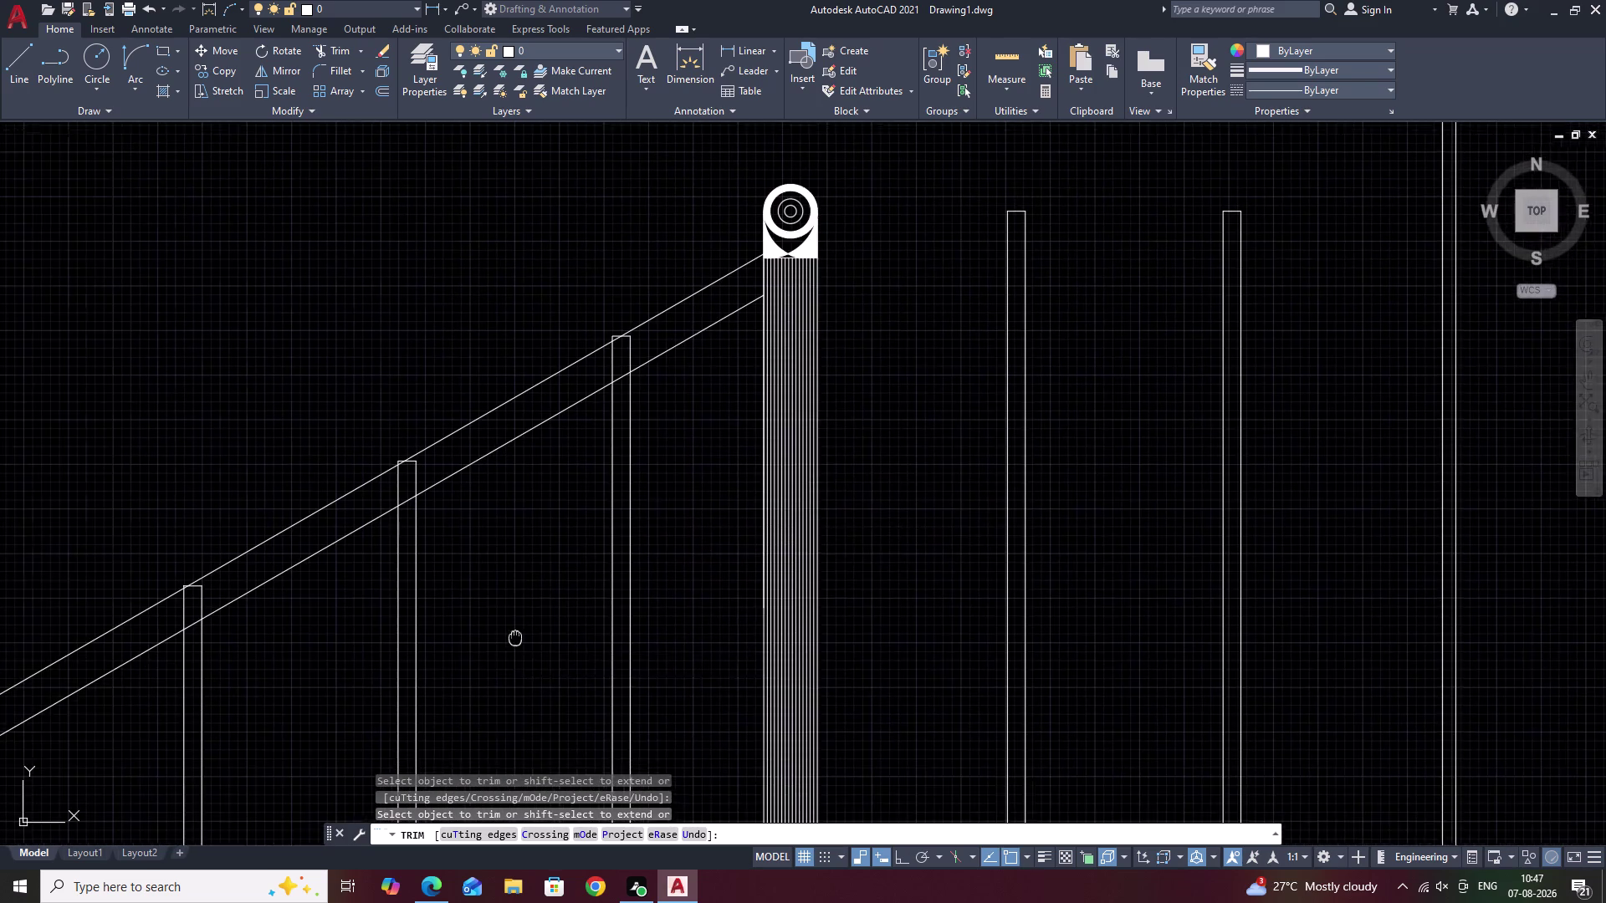
middle_drag(567, 591, 756, 445)
middle_drag(658, 568, 826, 432)
scroll(down, 3)
middle_drag(623, 550, 824, 429)
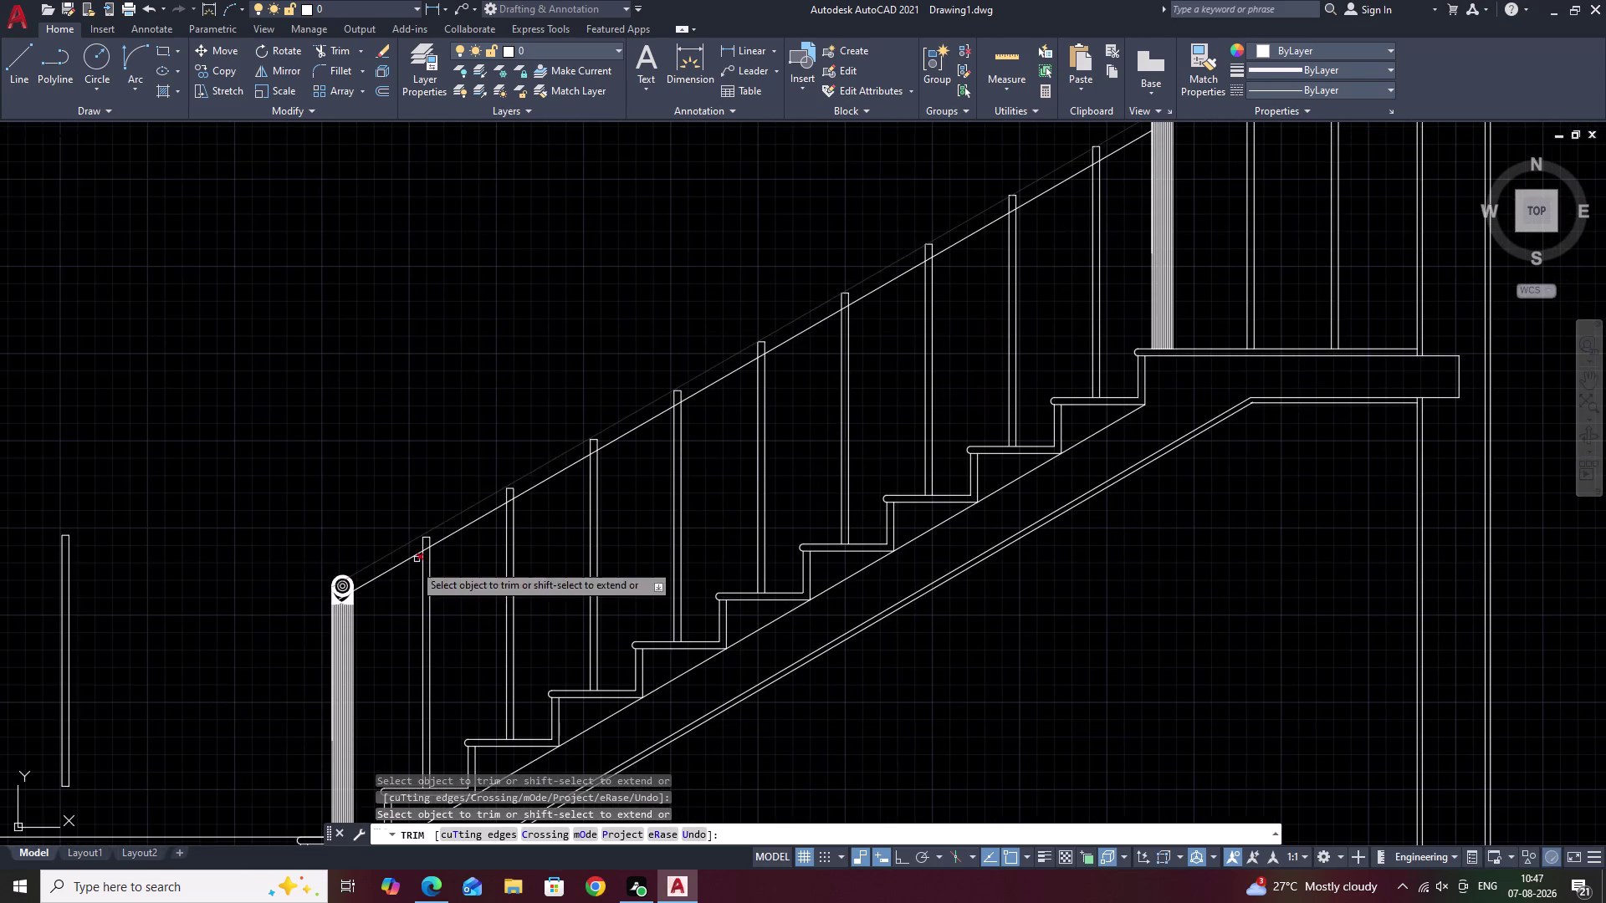
scroll(up, 3)
click(252, 600)
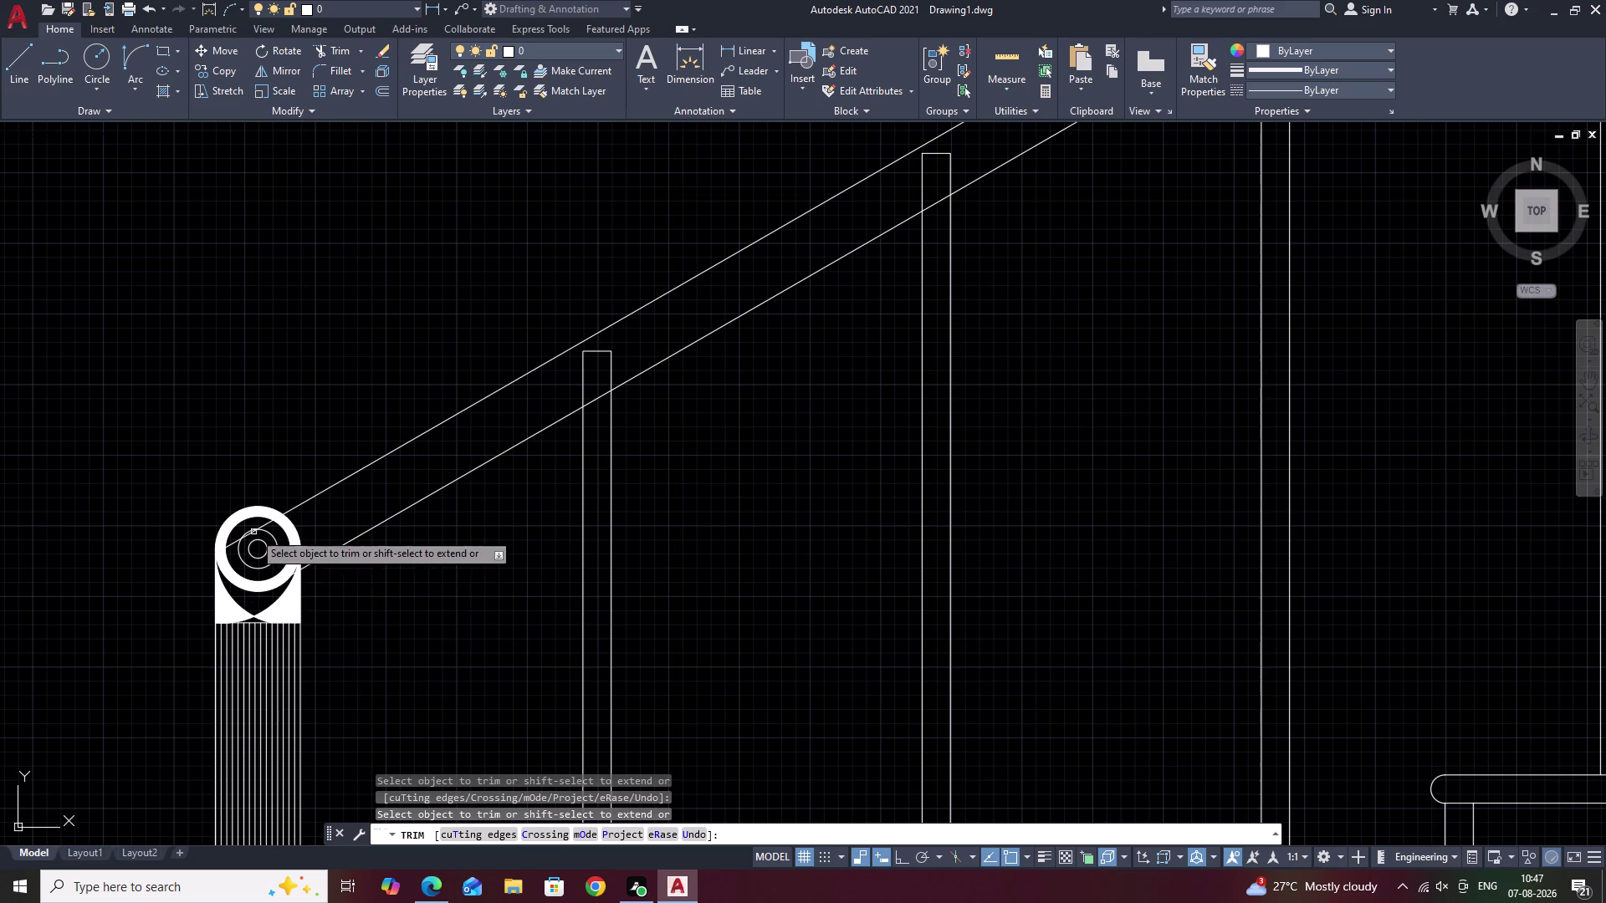
scroll(up, 3)
click(255, 528)
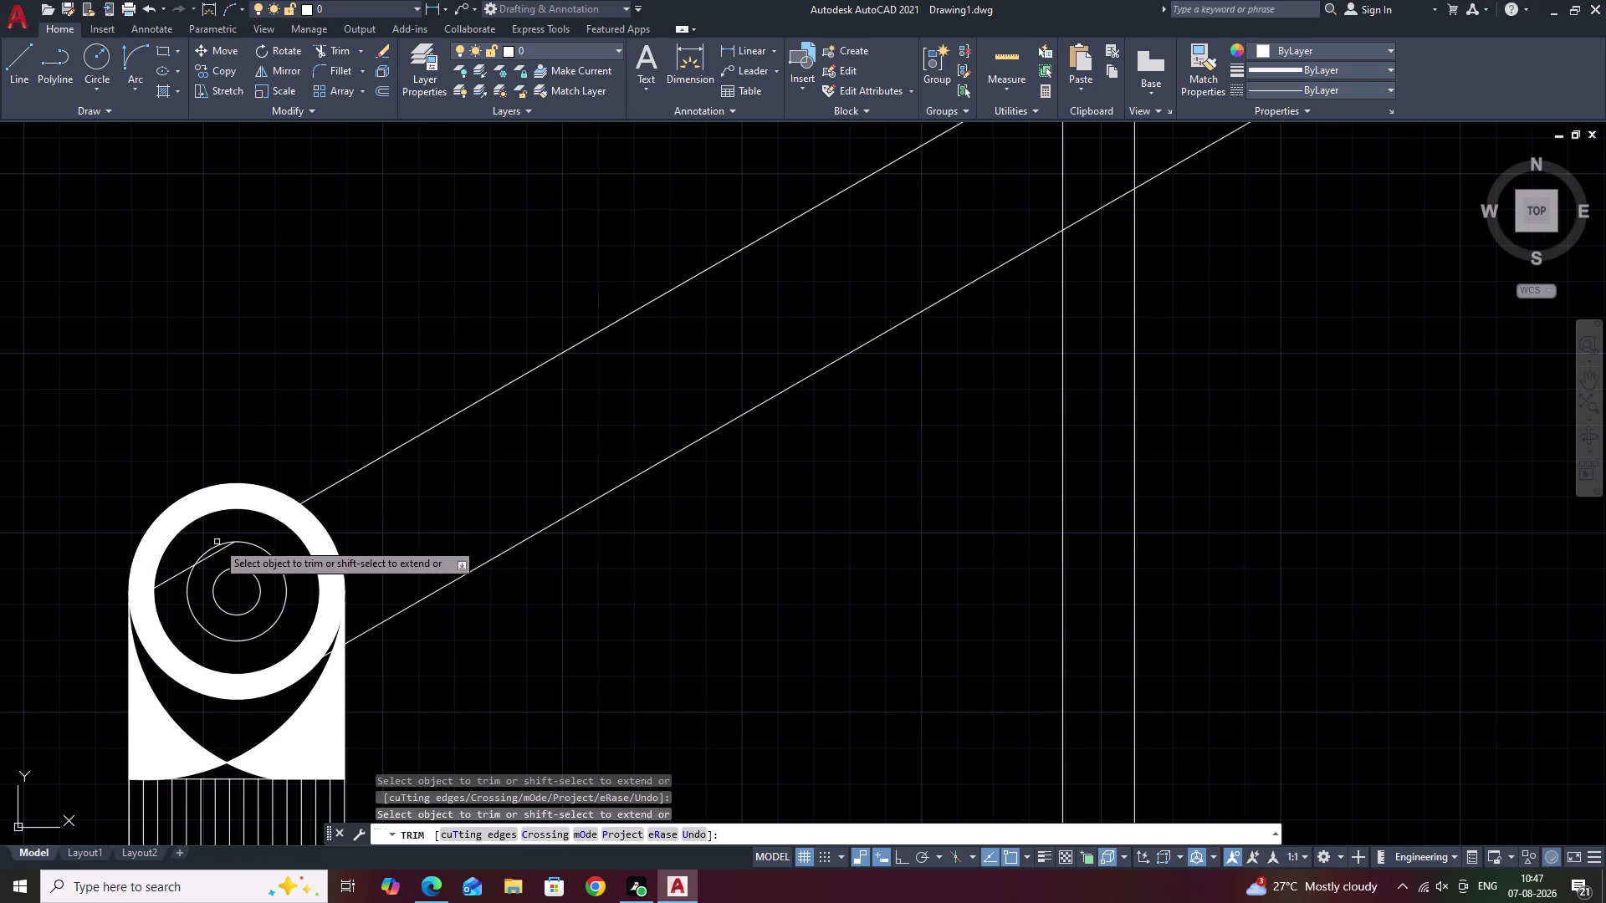
click(212, 556)
click(177, 575)
Pan back over the staircase to review the trimmed rails and end trimming.
scroll(down, 3)
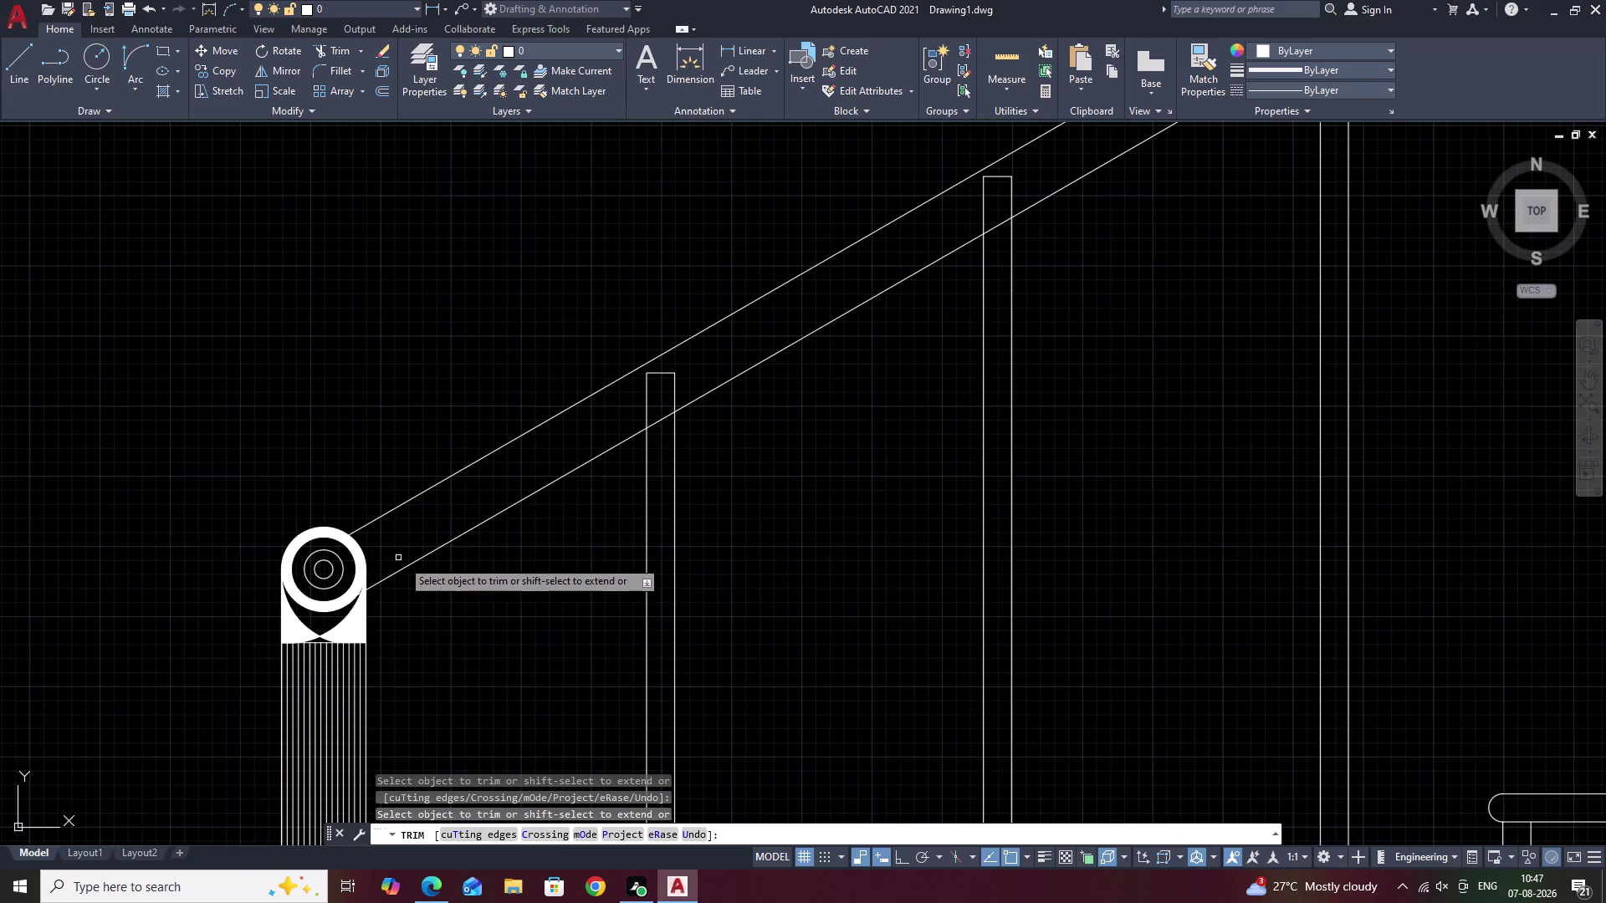
scroll(down, 3)
scroll(down, 3)
scroll(down, 3)
middle_drag(783, 465, 461, 671)
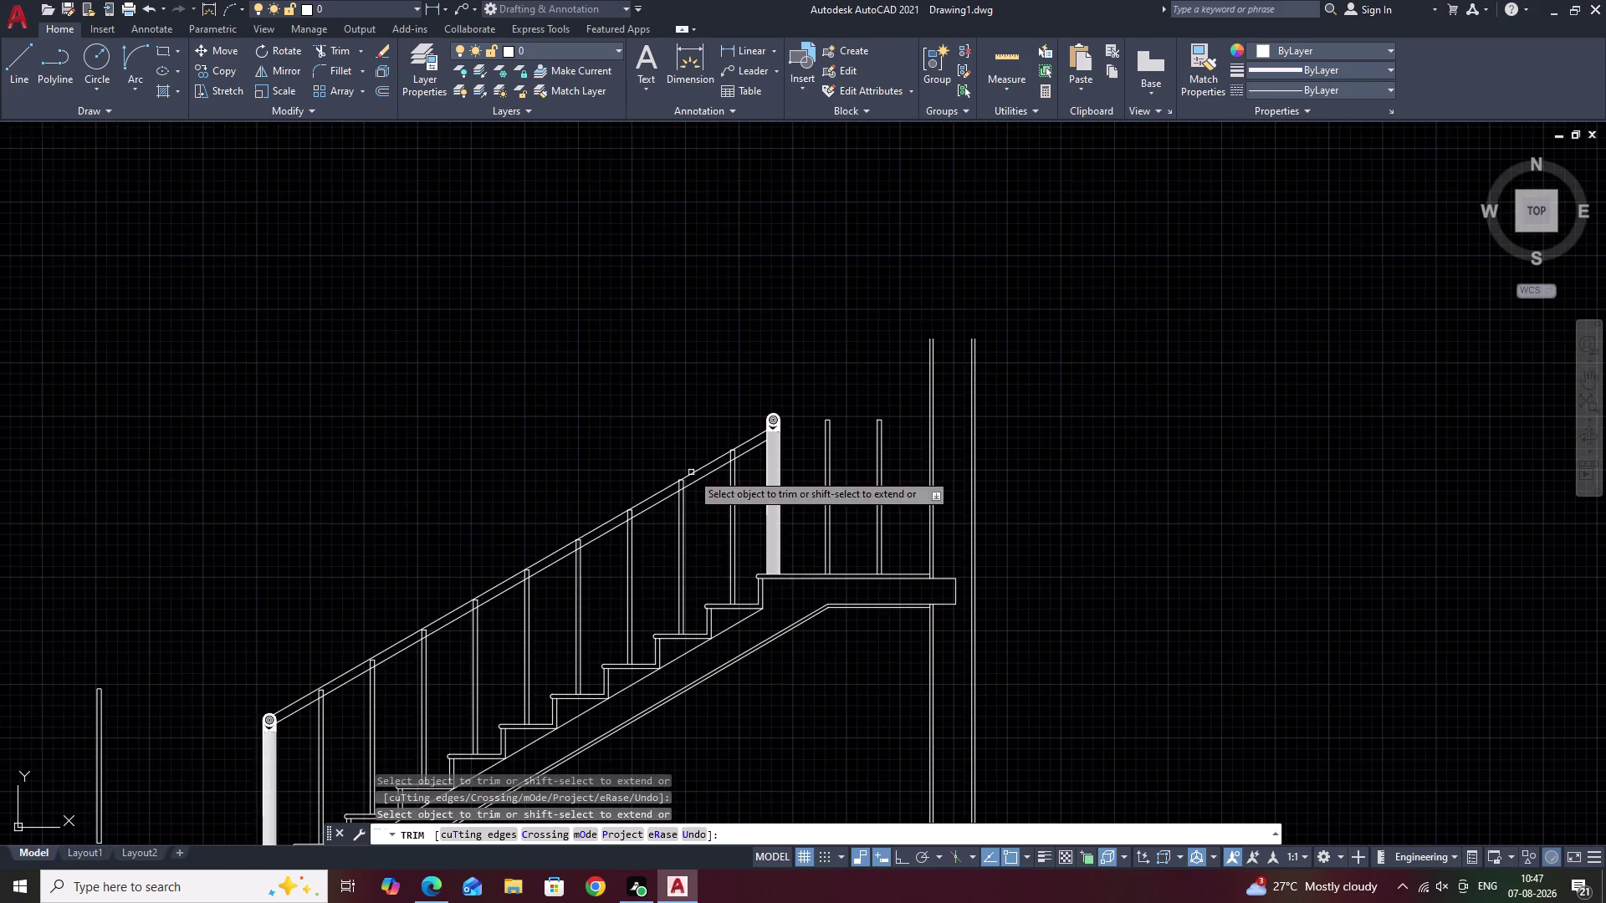
middle_drag(692, 471, 569, 565)
scroll(up, 3)
scroll(up, 3)
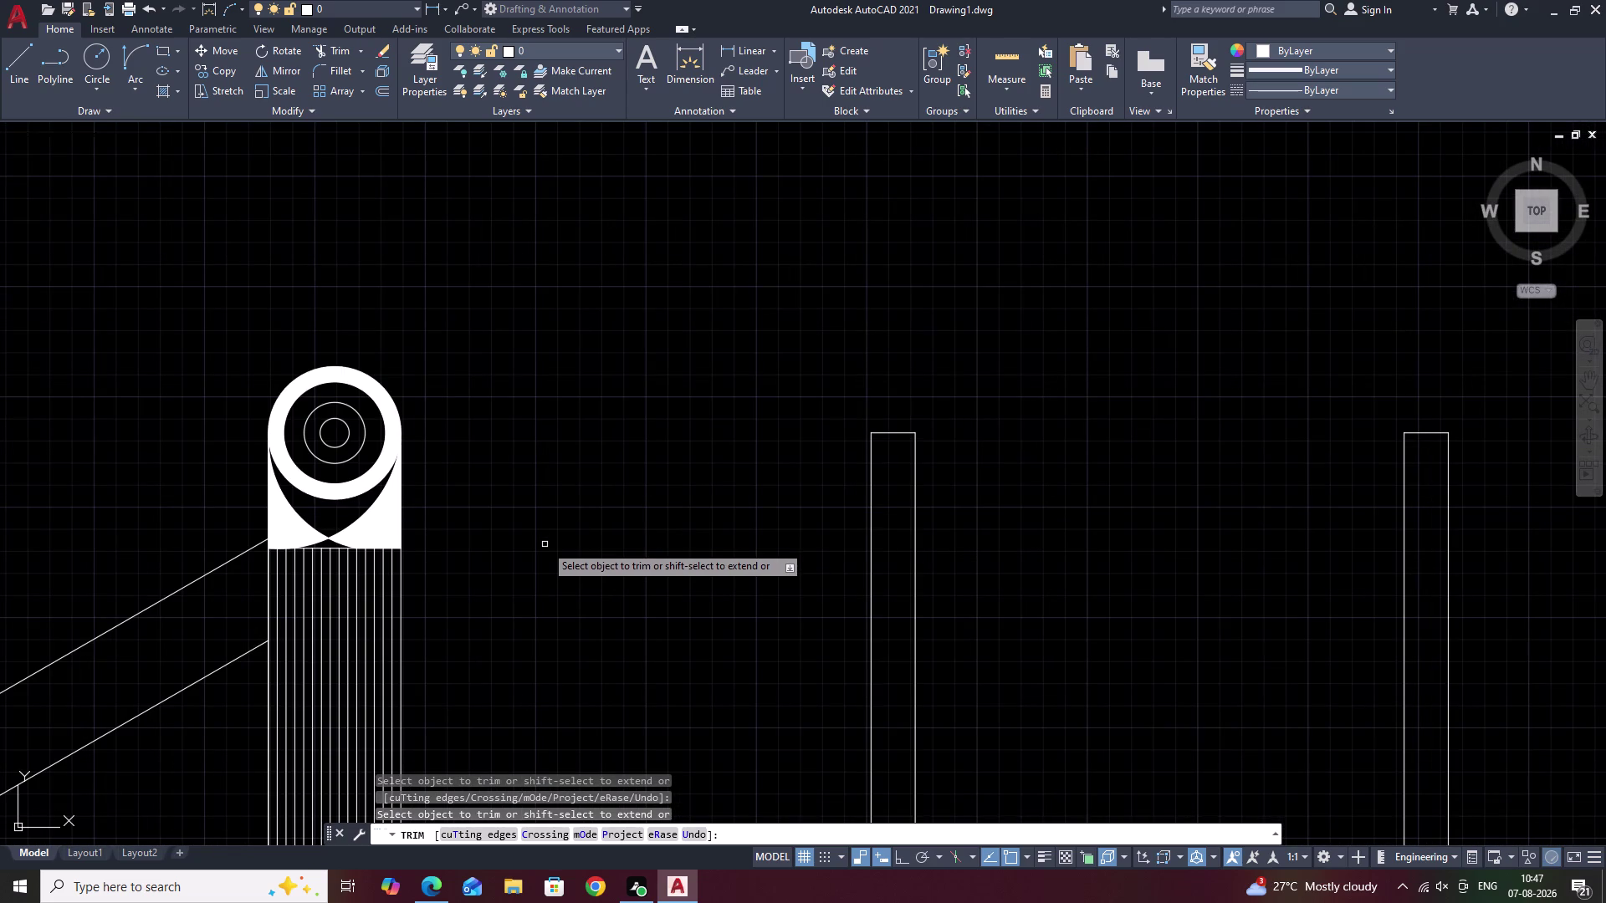
key(Escape)
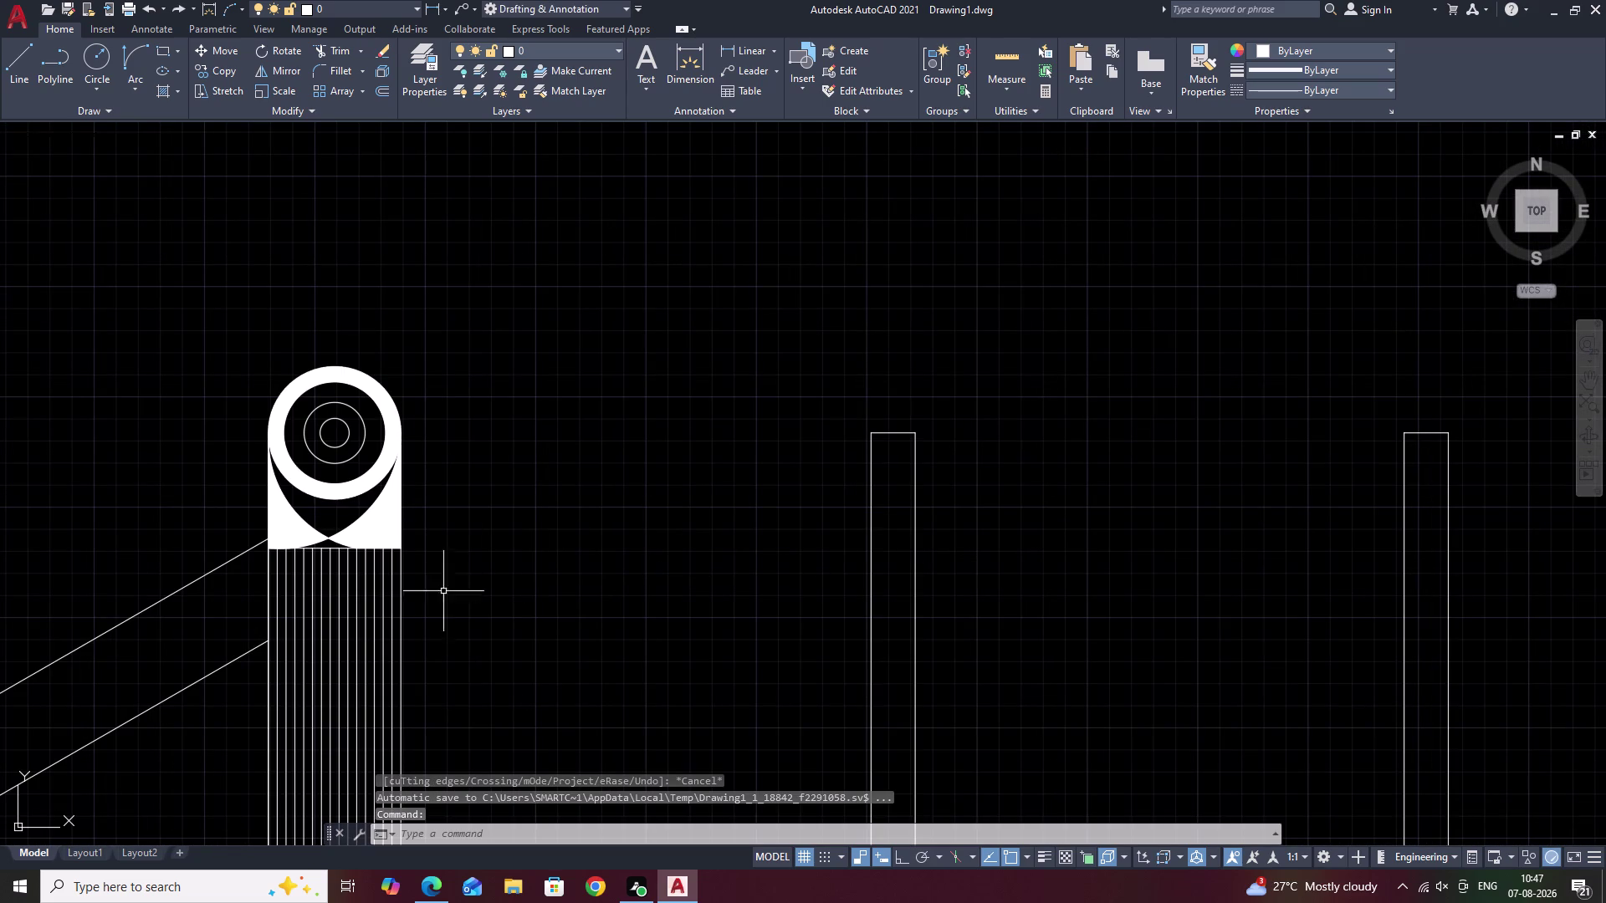
Draw a horizontal landing rail line from the upper newel post to the wall.
text(L)
key(space)
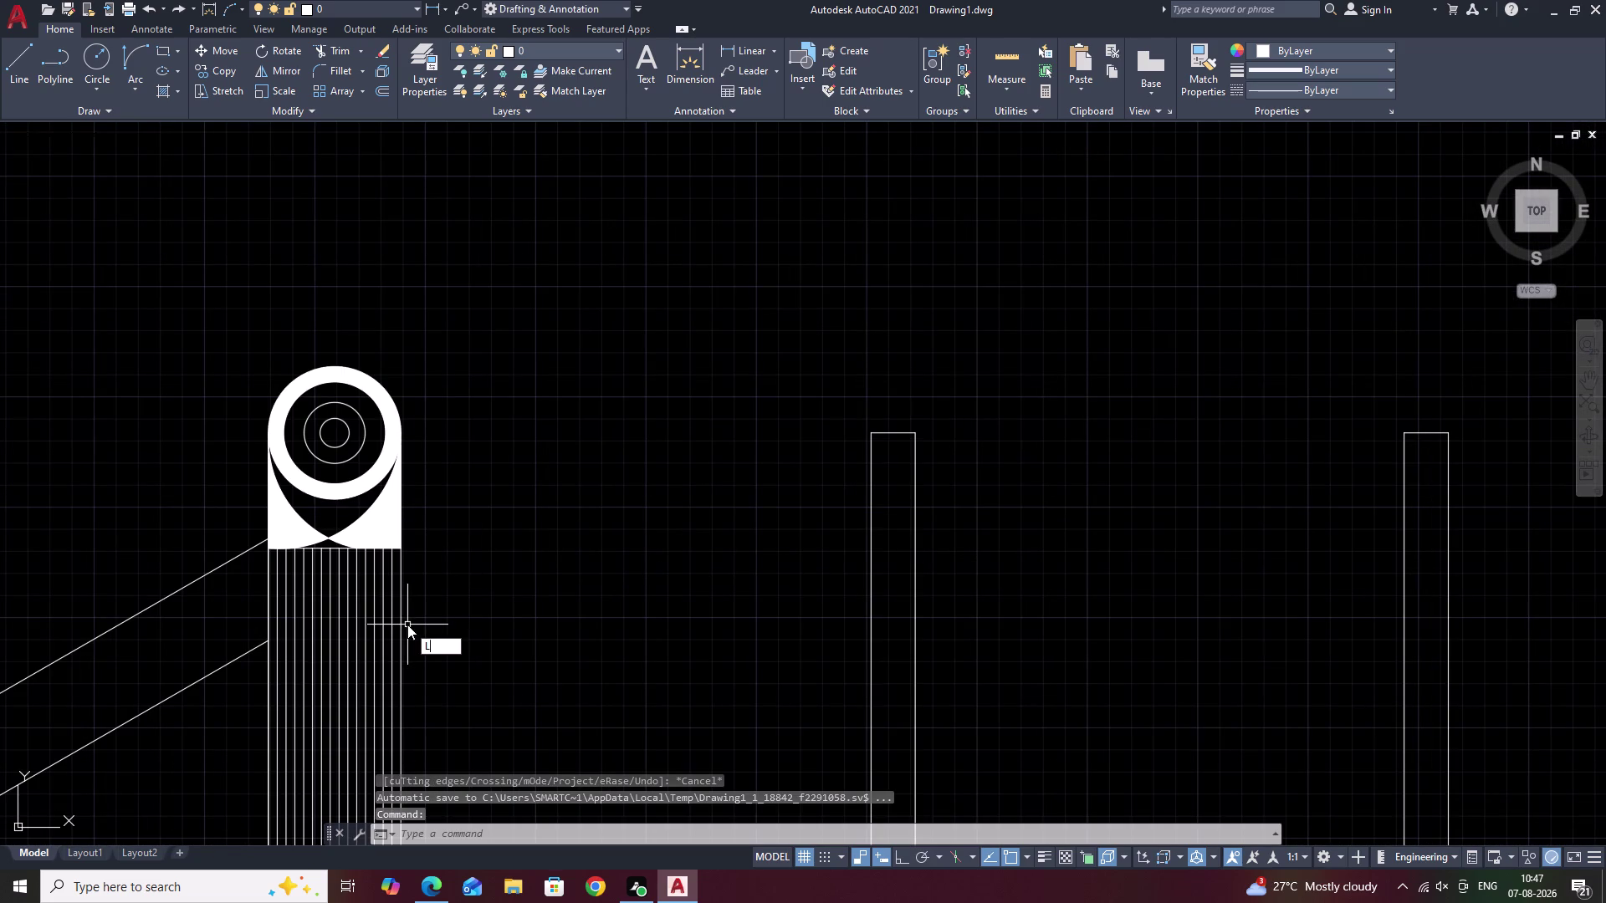
click(400, 618)
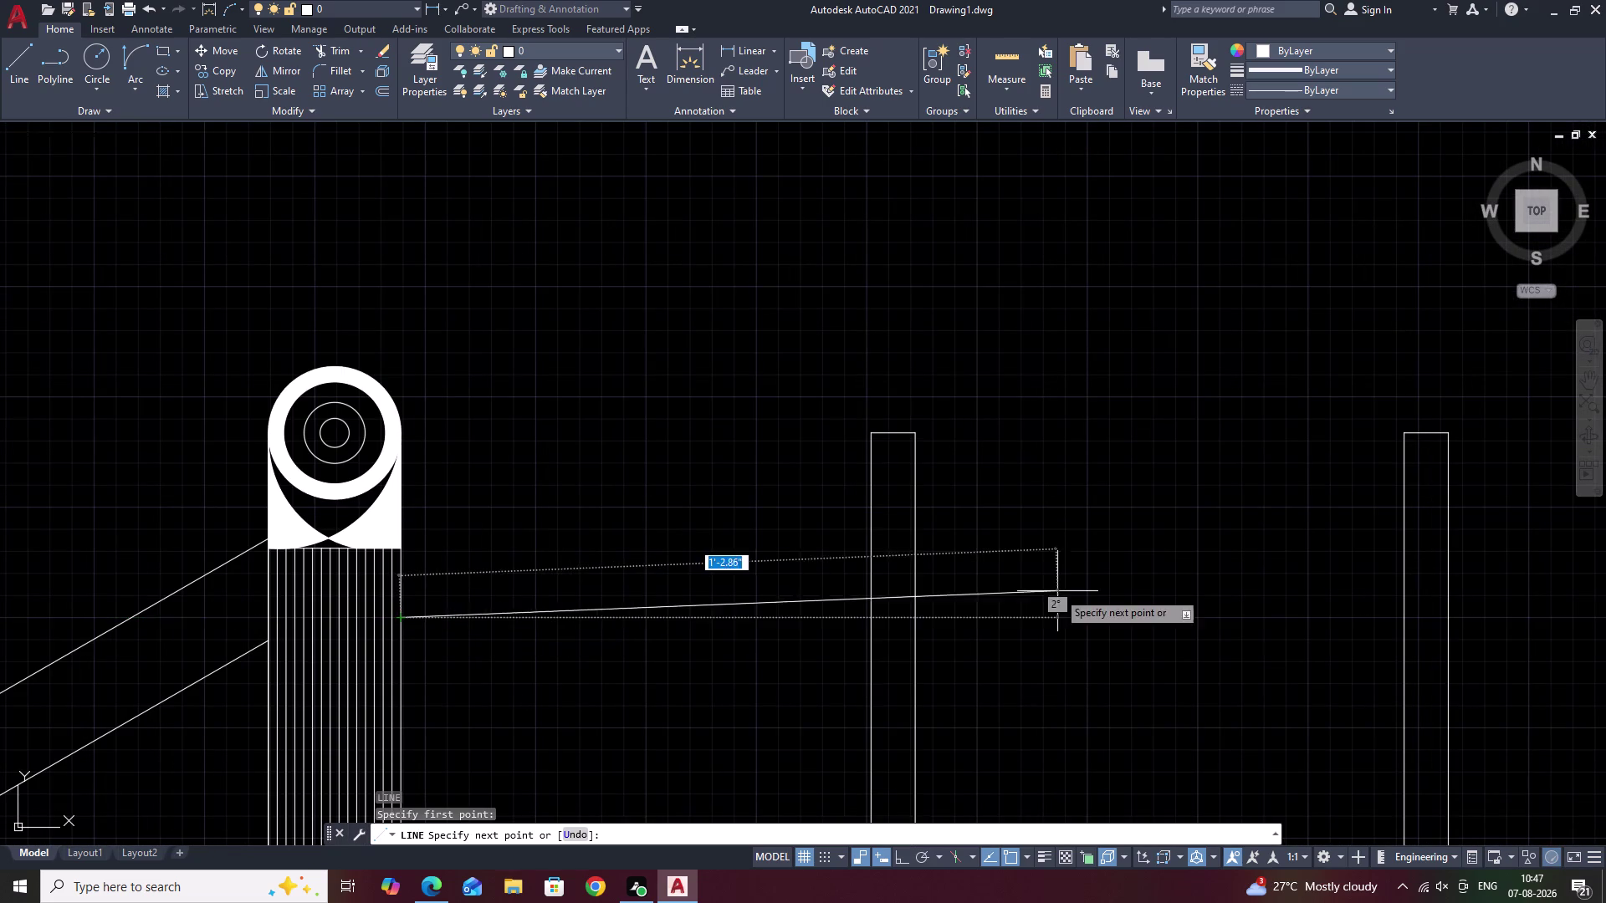
middle_drag(1202, 626, 811, 646)
middle_drag(1278, 624, 897, 613)
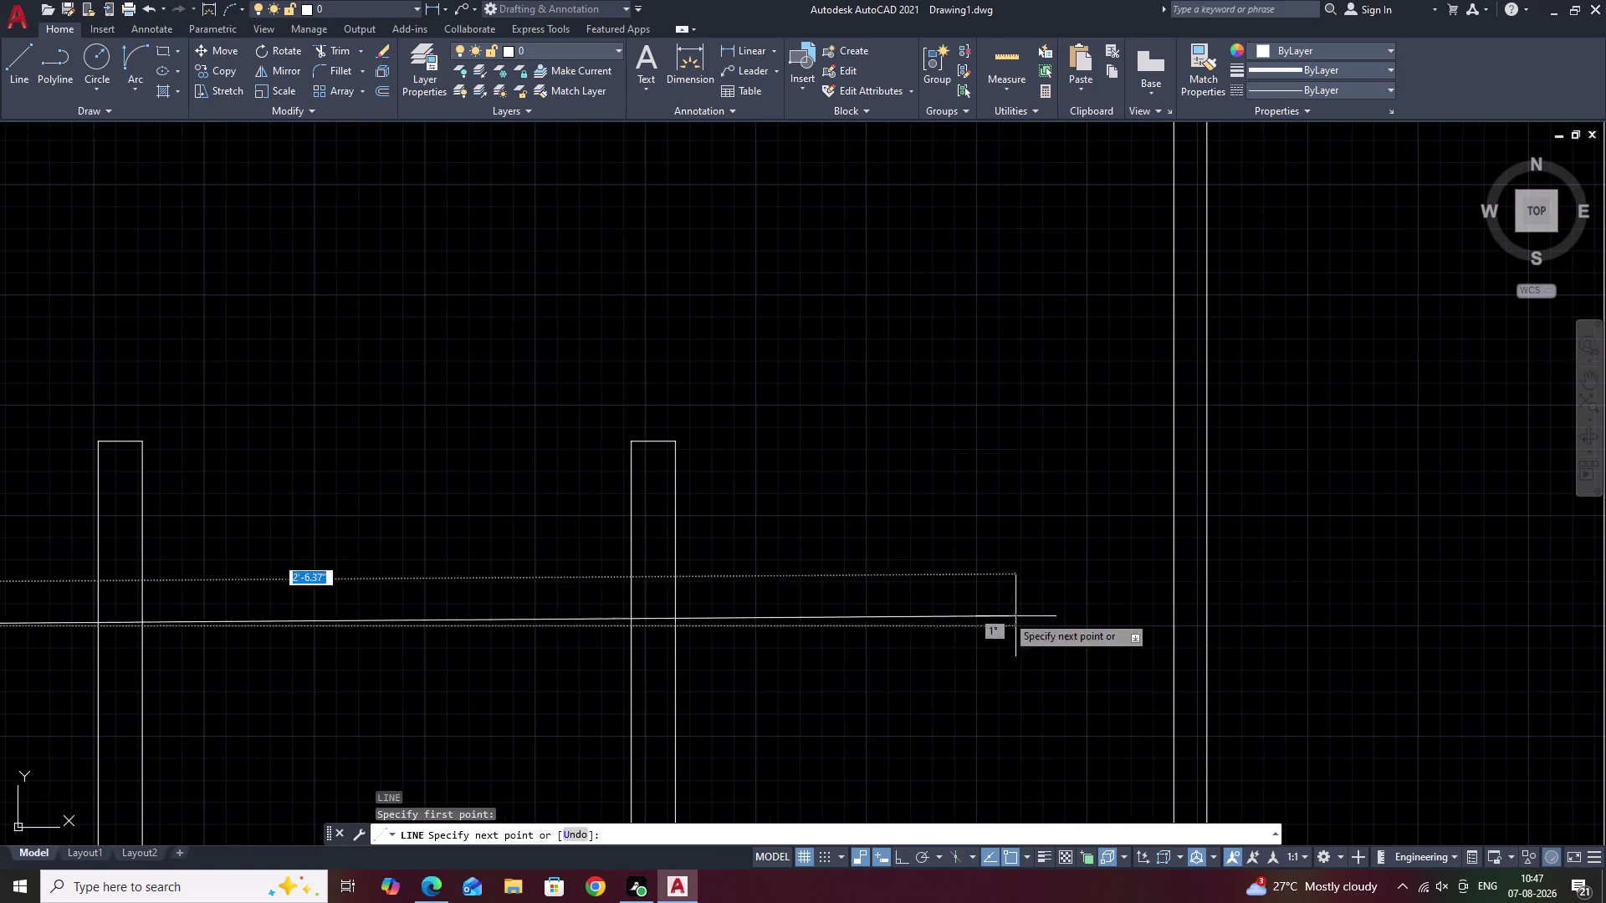
click(1179, 622)
key(Escape)
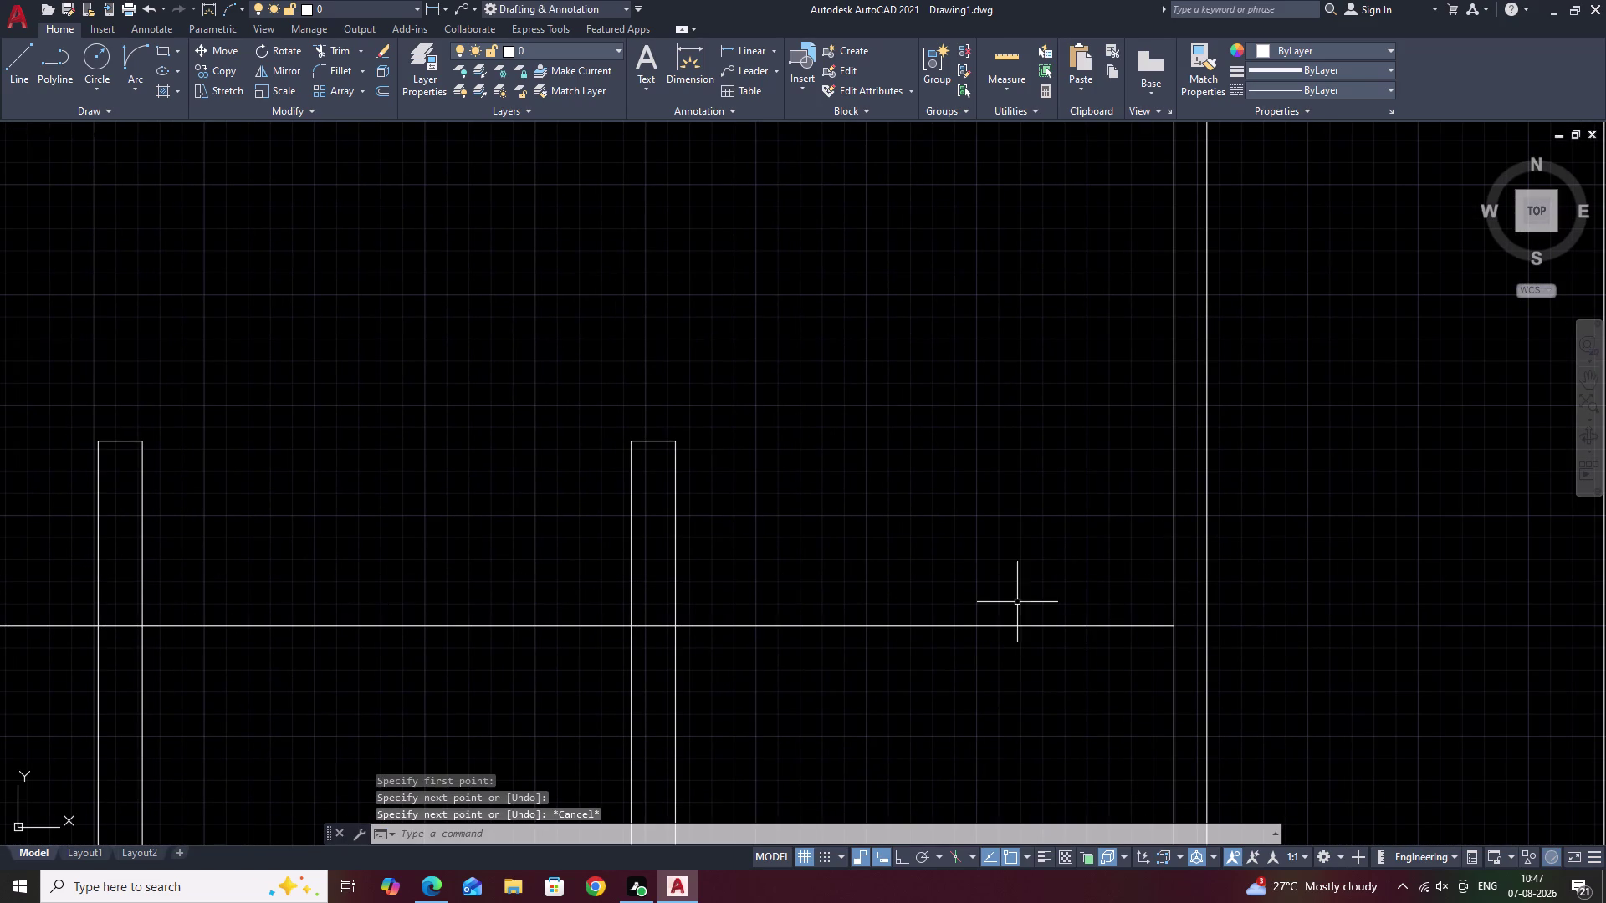
key(p)
key(BackSpace)
Offset the landing rail 2 units upward.
text(O 2)
key(space)
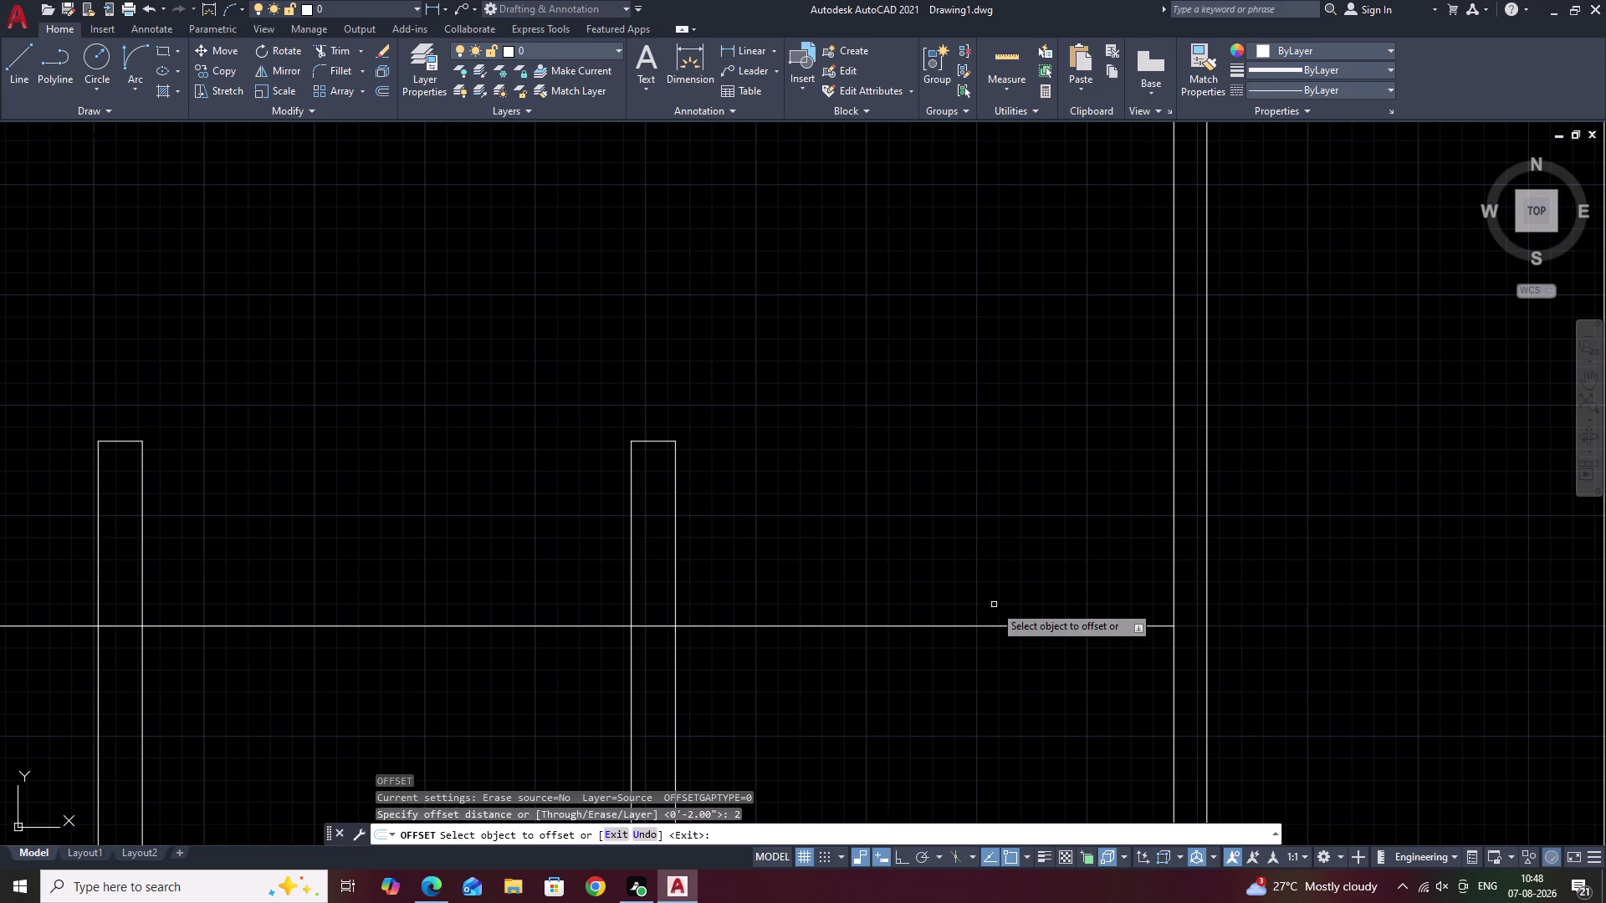
click(968, 627)
double_click(958, 508)
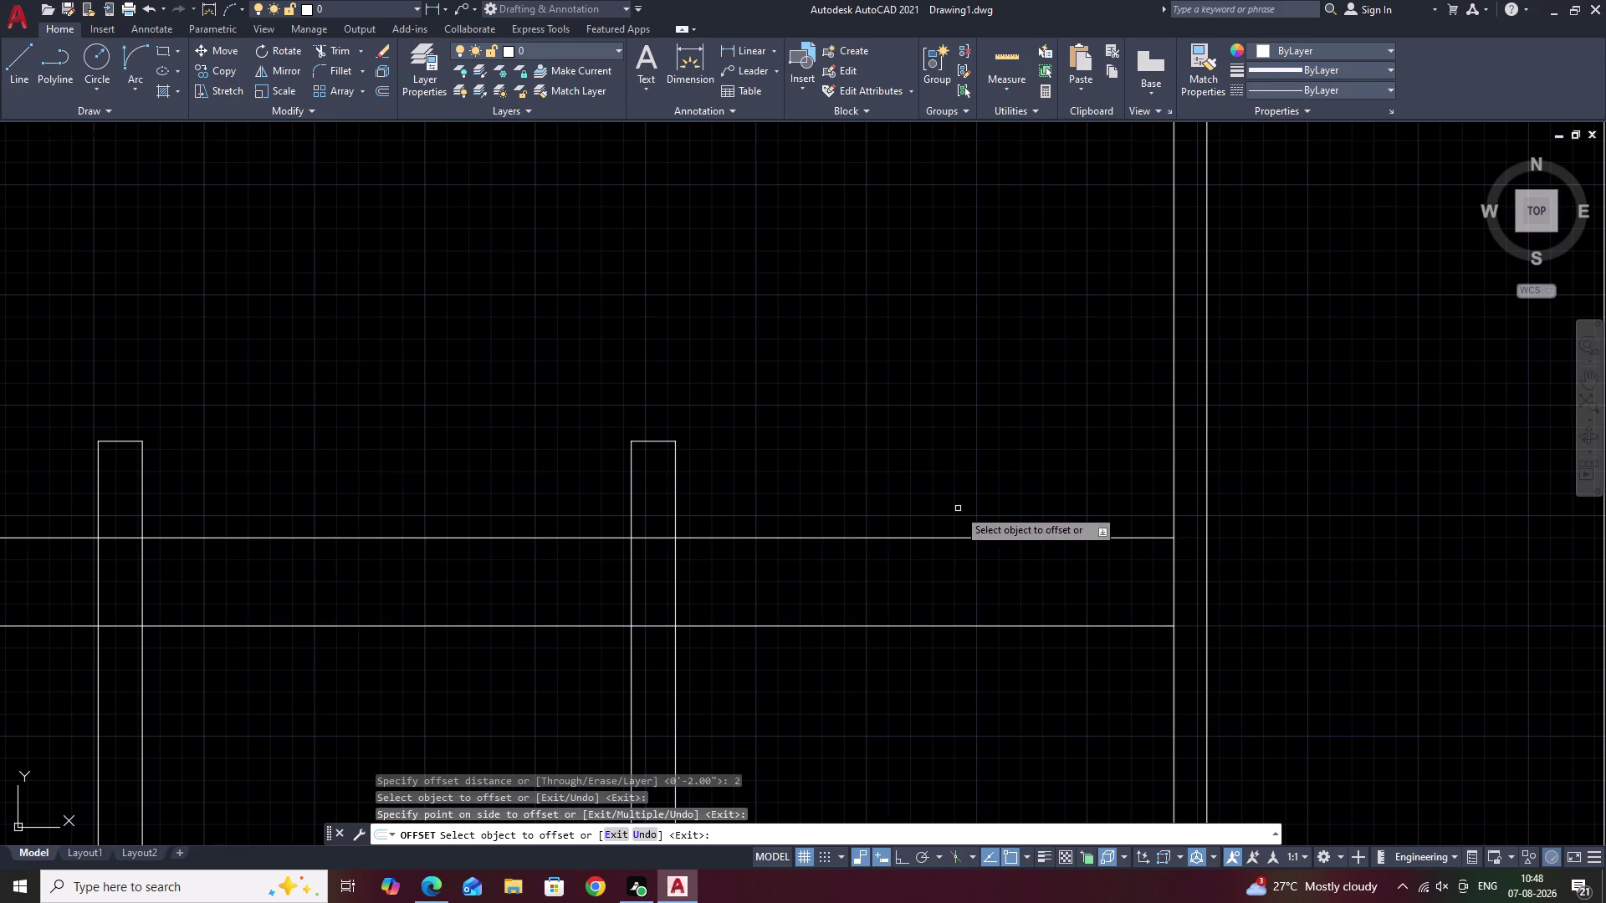
key(Escape)
Trim excess landing rail ends with a fence selection.
text(TR)
key(space)
drag(958, 488, 920, 483)
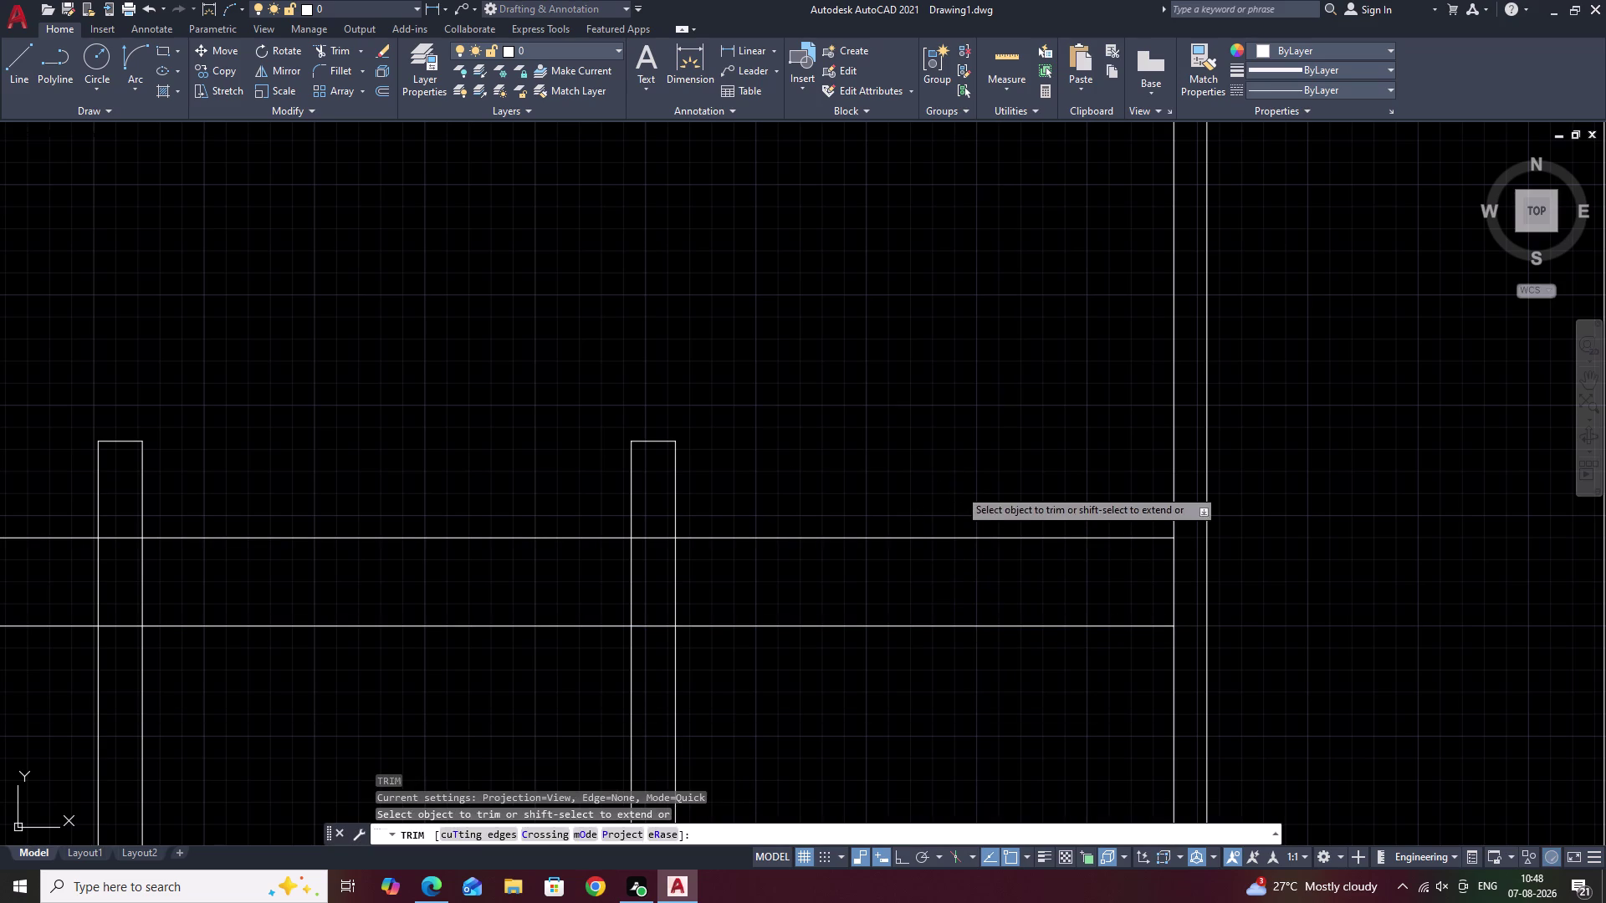
Fence-trim the baluster tops protruding above the landing rail.
drag(920, 483, 319, 489)
scroll(down, 3)
middle_click(499, 467)
middle_drag(342, 459, 534, 479)
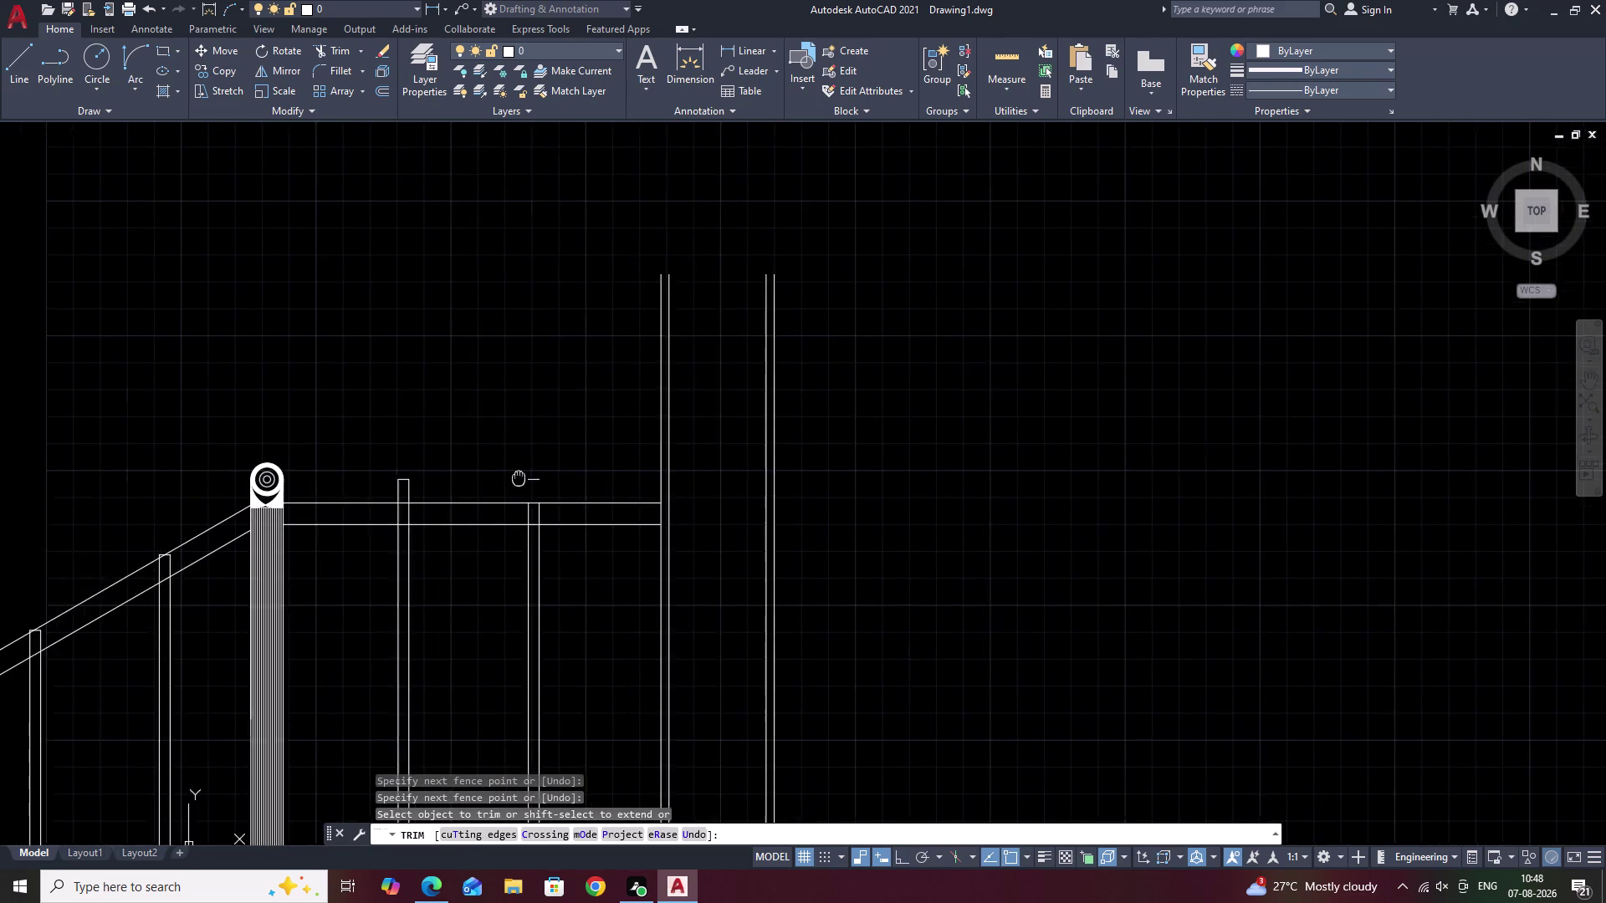
middle_drag(534, 479, 537, 479)
click(561, 481)
click(425, 485)
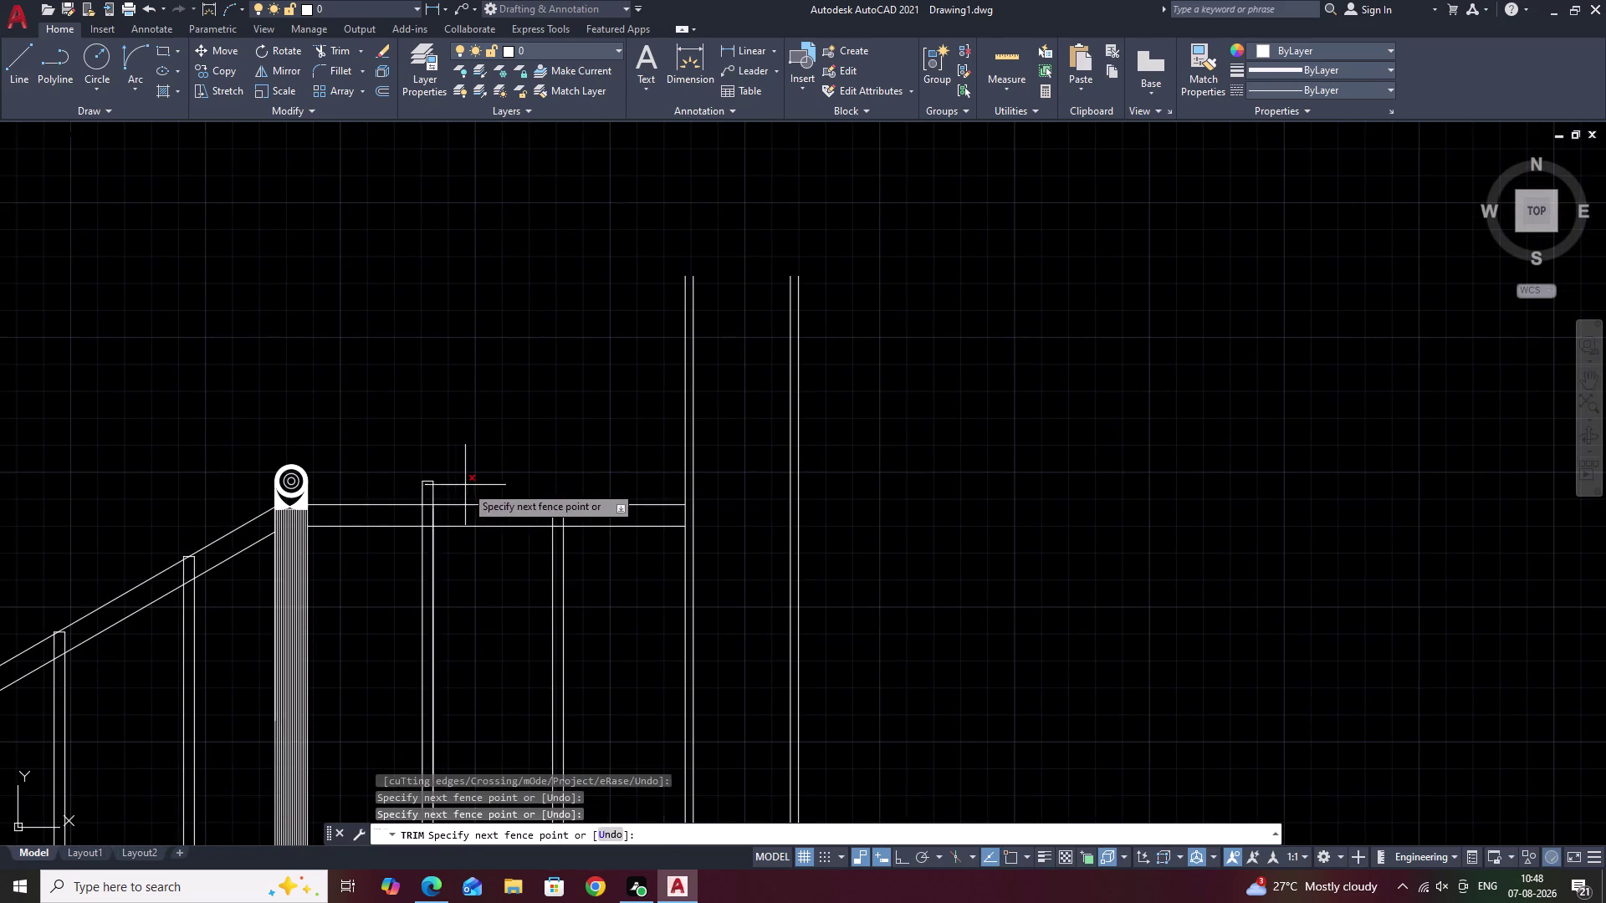
drag(465, 485, 408, 492)
scroll(down, 3)
click(419, 483)
click(425, 482)
scroll(down, 3)
middle_drag(388, 588, 697, 471)
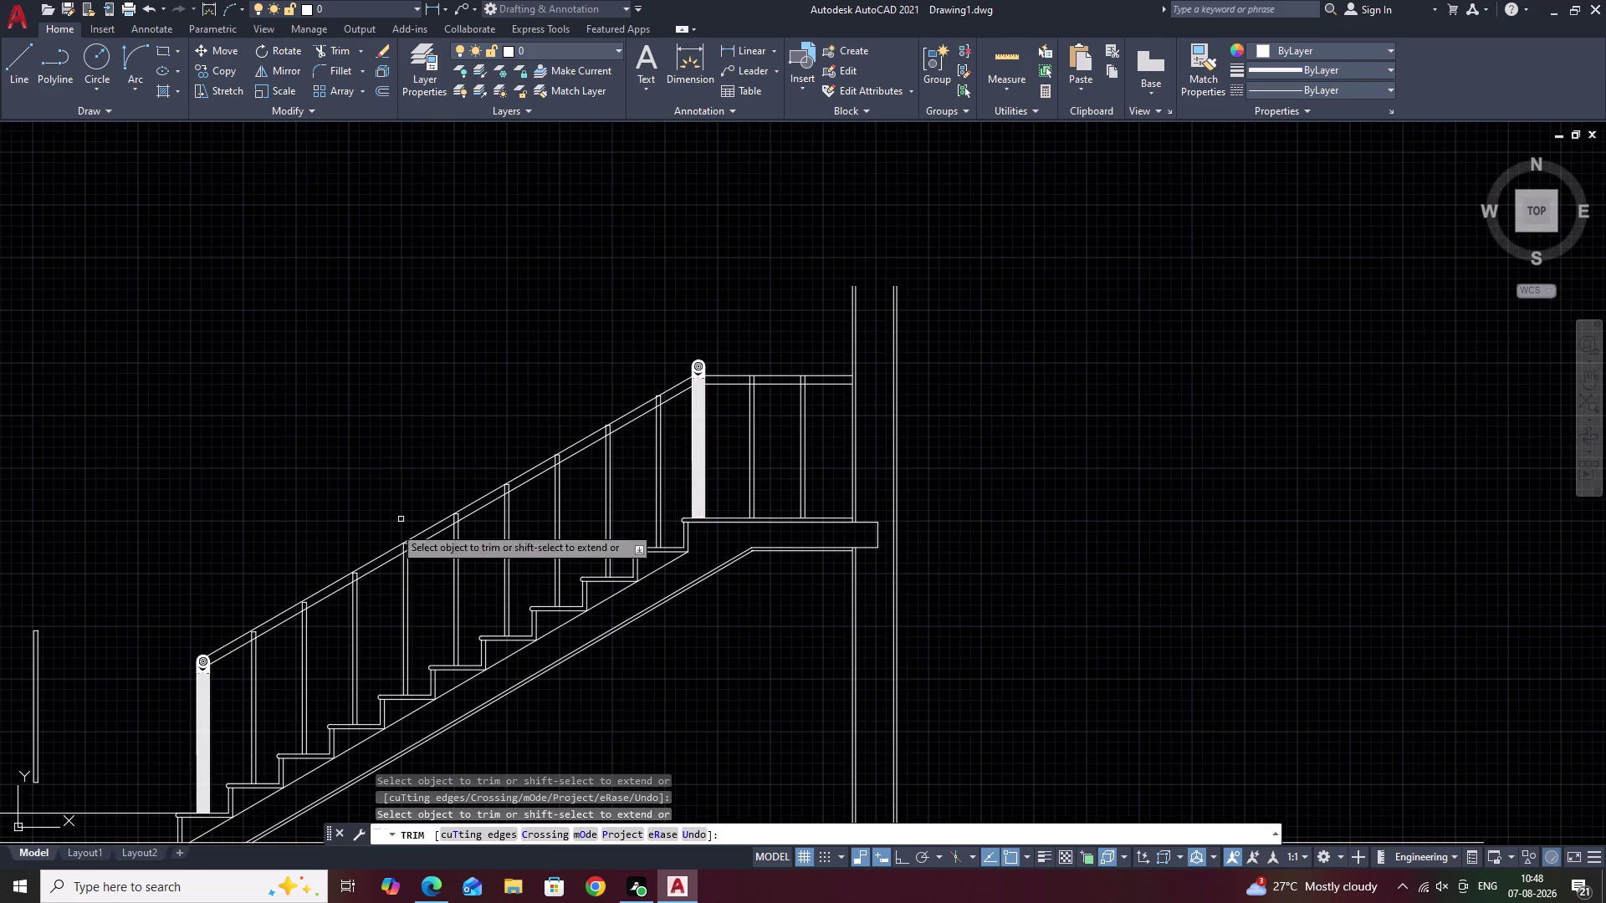
scroll(up, 3)
middle_drag(436, 573, 707, 440)
Restart TRIM and remove the lower baluster pieces between the sloping handrail lines.
key(Escape)
key(space)
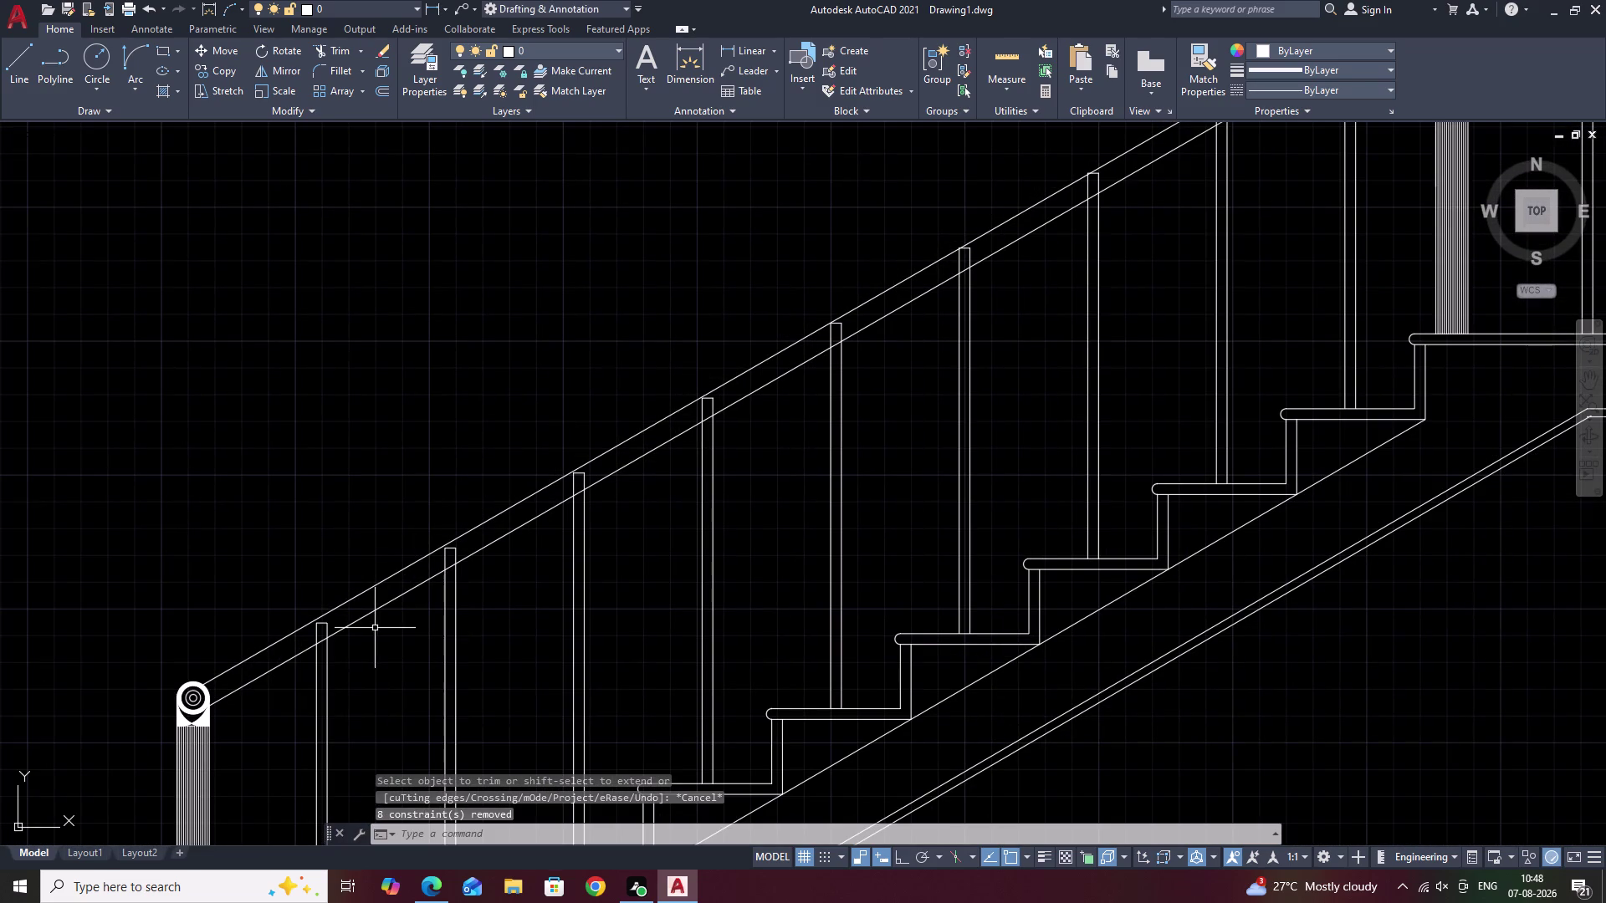
scroll(up, 3)
drag(490, 602, 350, 740)
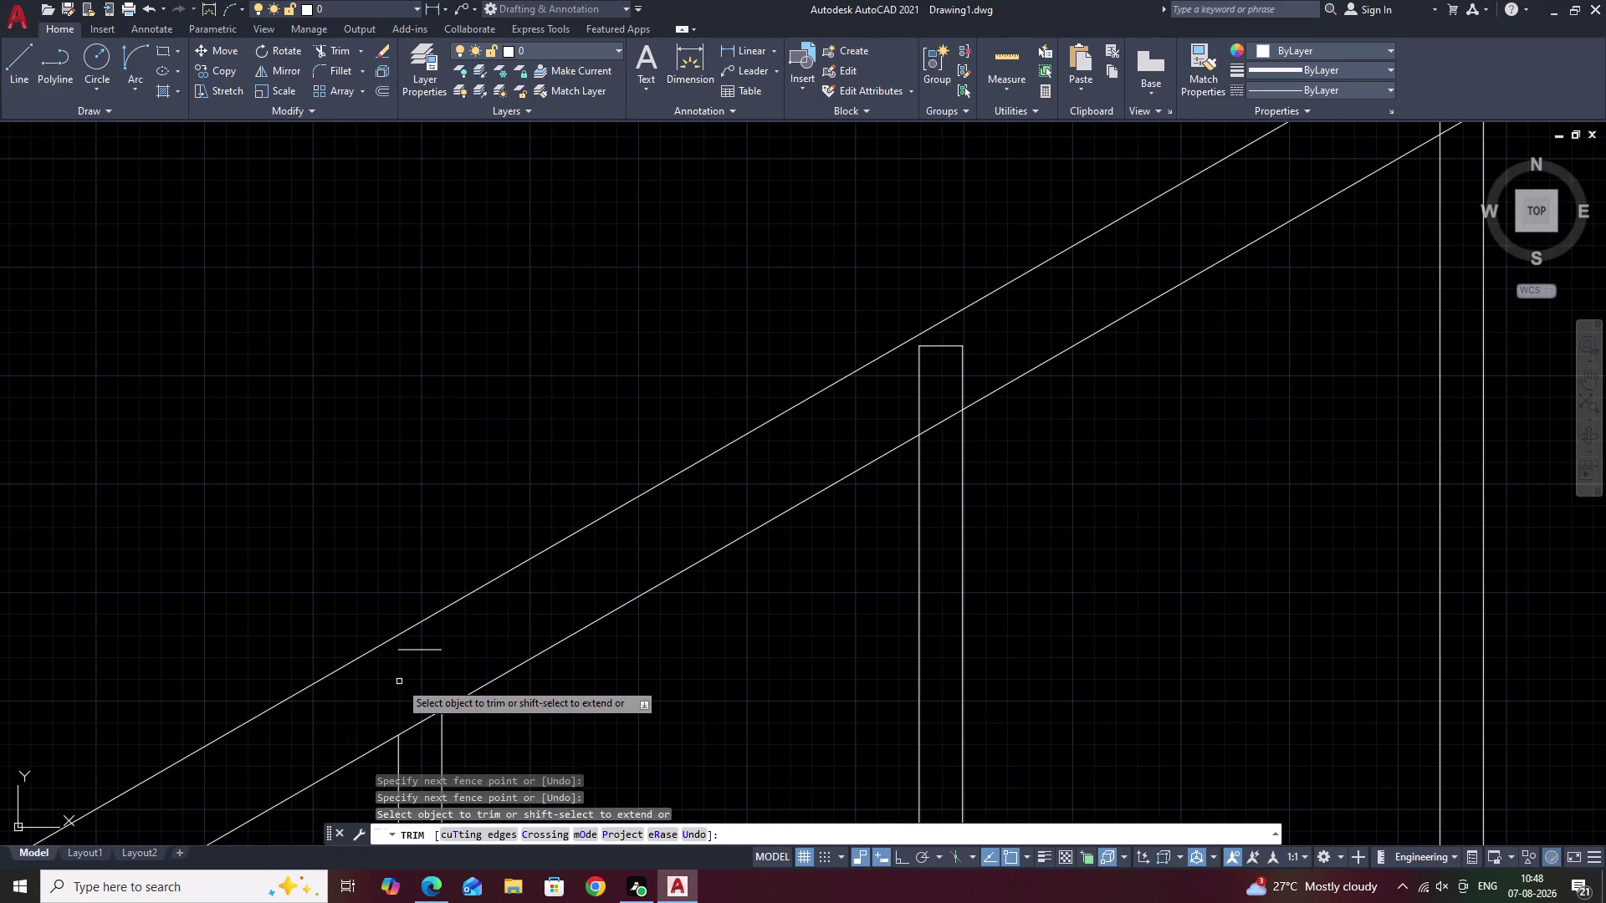
click(423, 646)
click(419, 652)
scroll(down, 3)
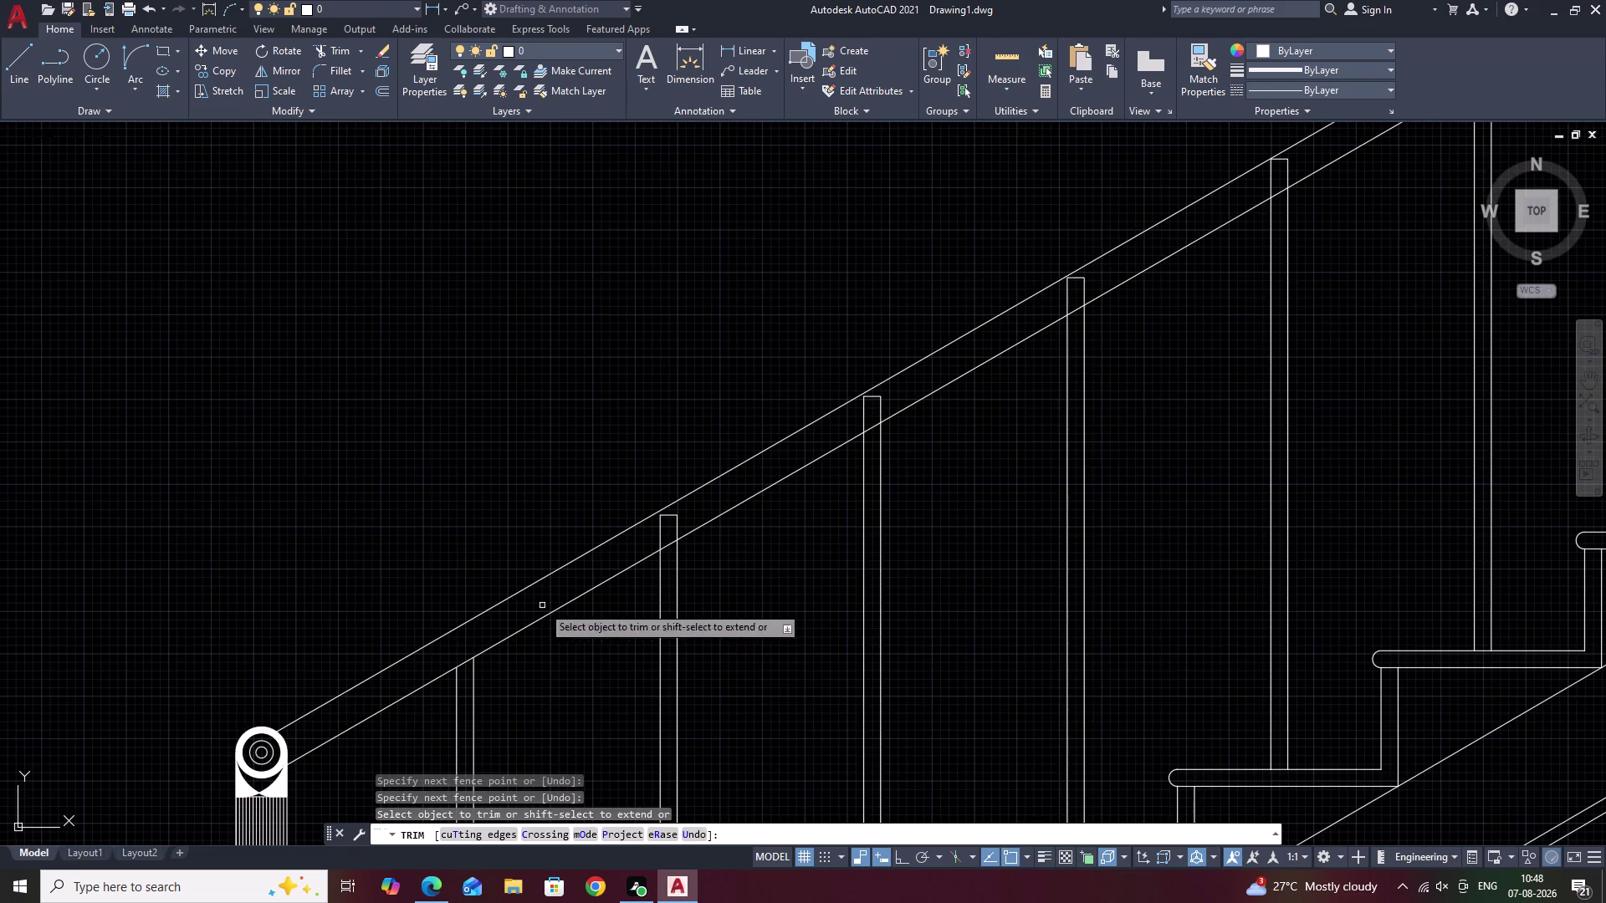
middle_drag(542, 605, 383, 749)
scroll(up, 3)
drag(531, 653, 307, 839)
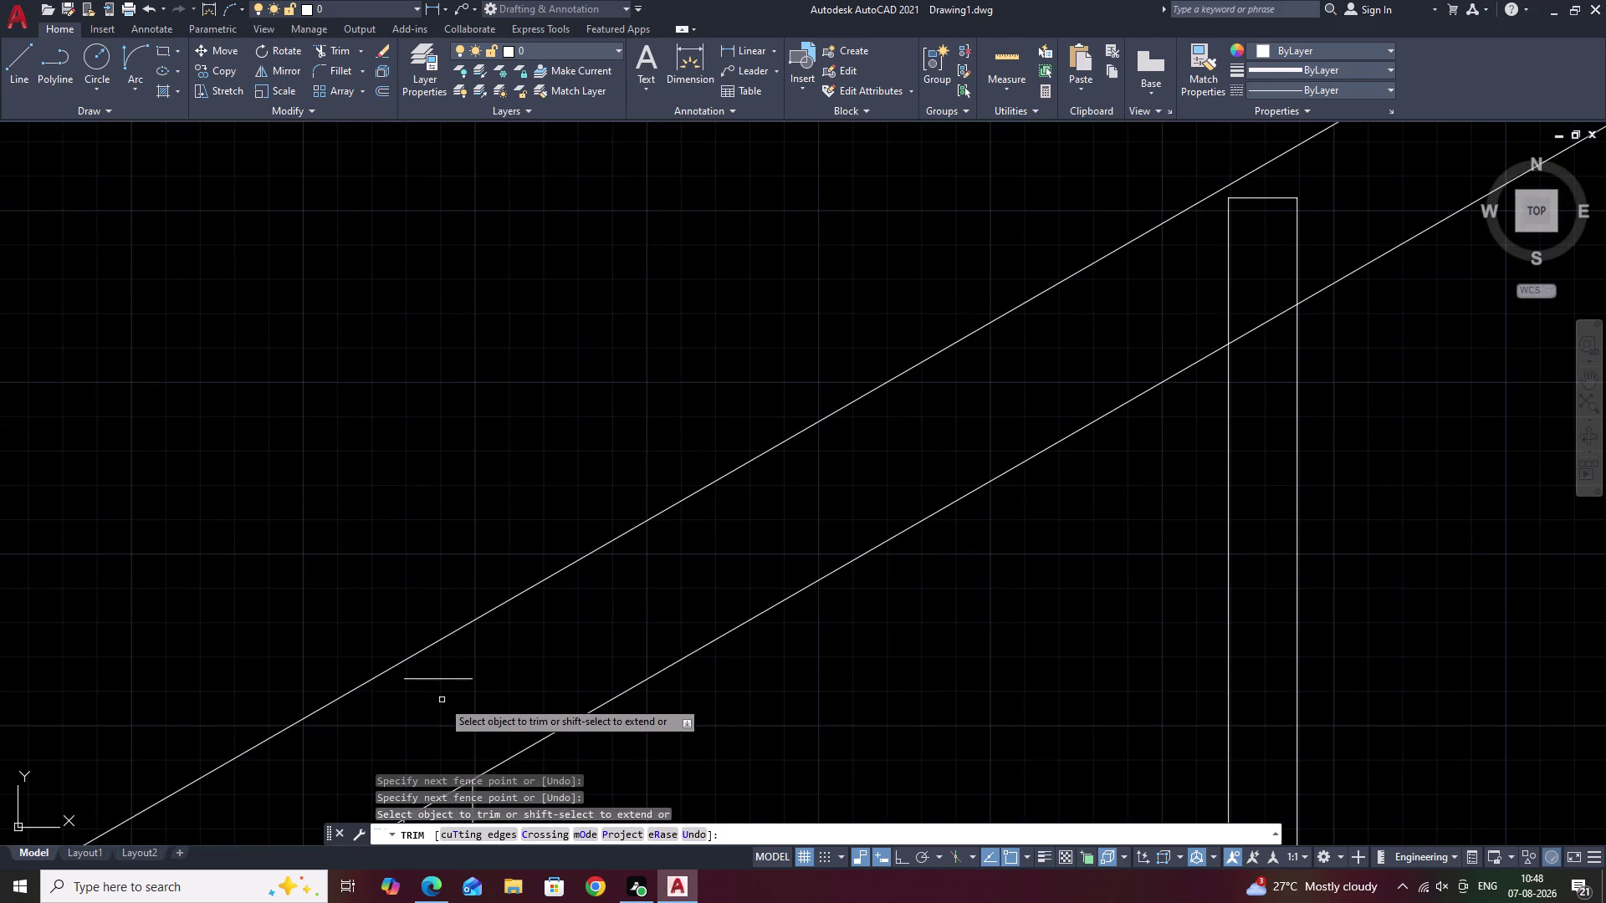
click(447, 679)
scroll(down, 3)
middle_drag(522, 656, 338, 768)
scroll(up, 3)
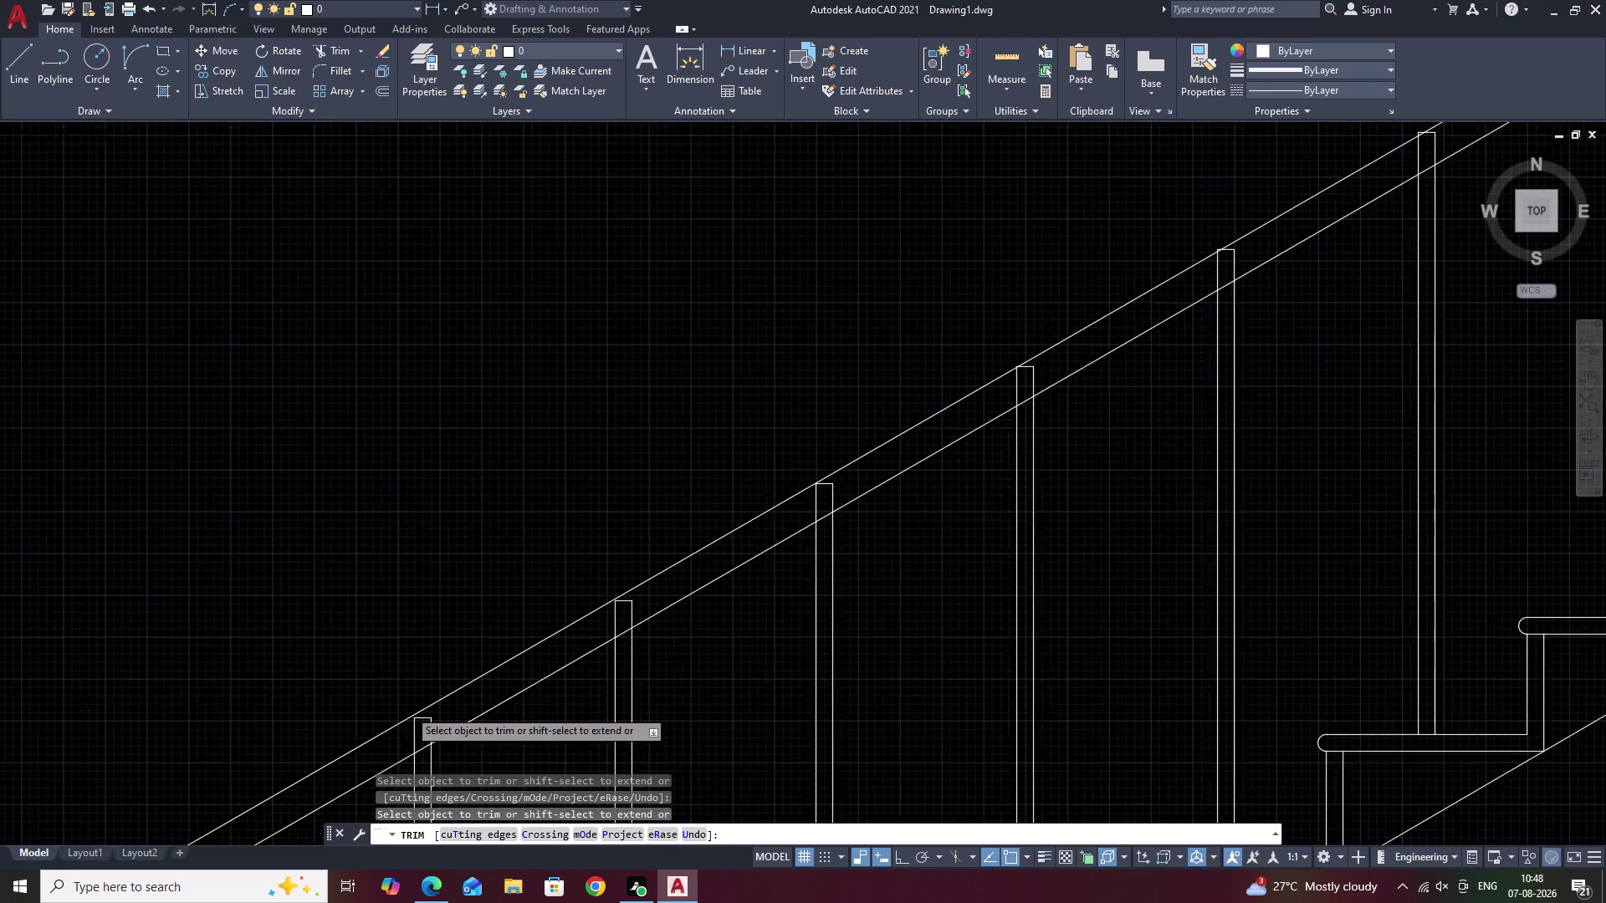
drag(533, 714, 358, 785)
scroll(down, 3)
middle_drag(446, 746, 558, 638)
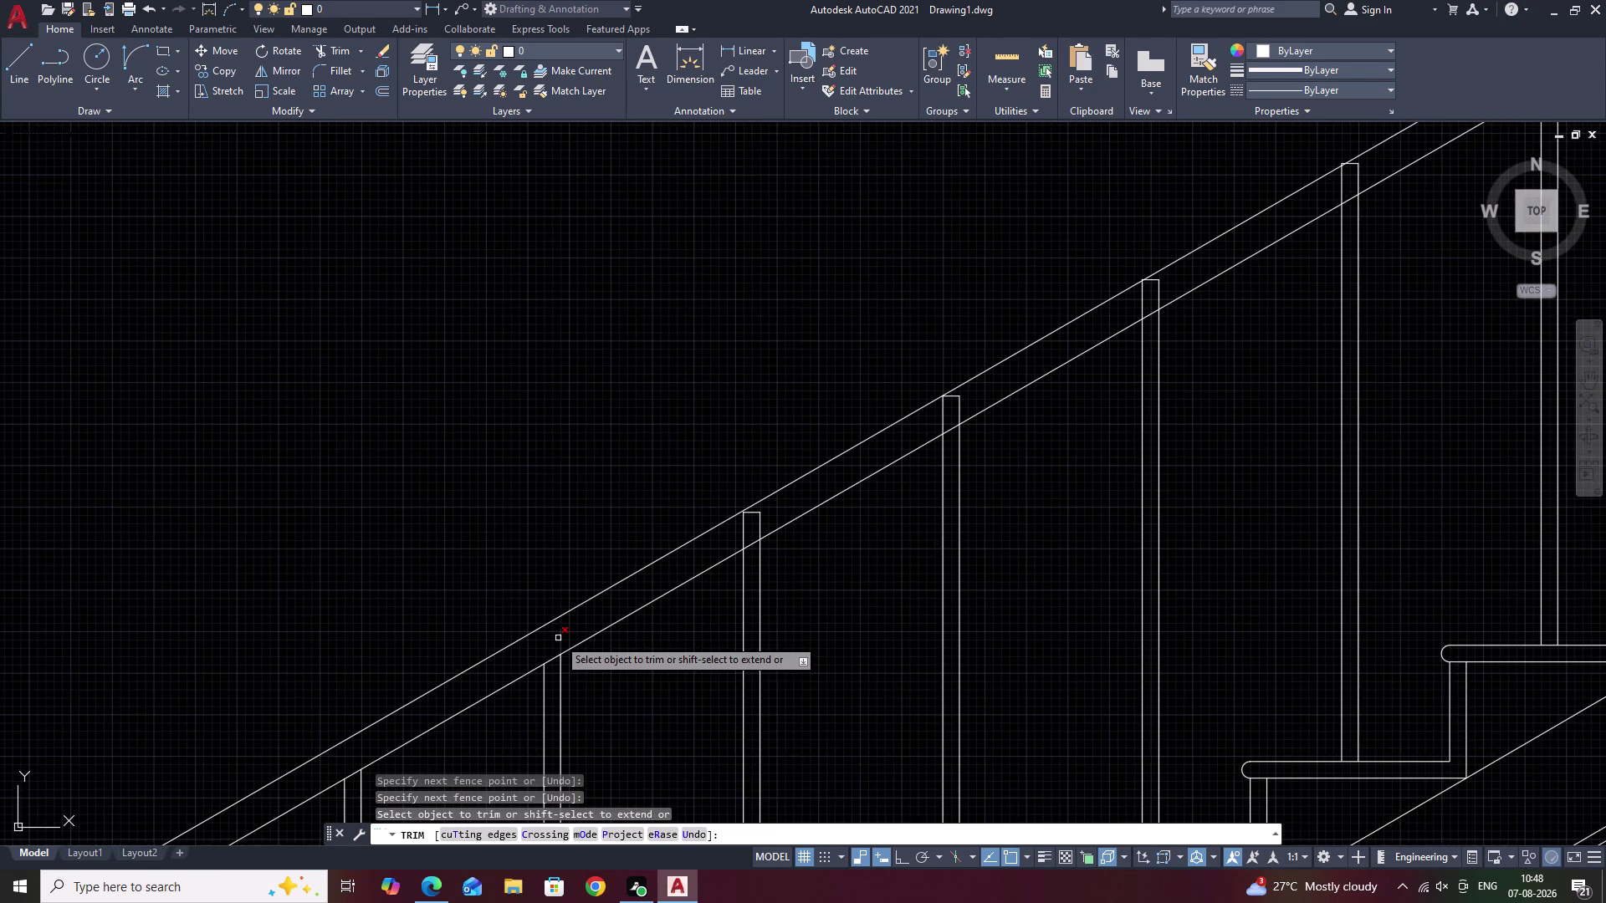
scroll(up, 3)
click(556, 650)
click(561, 640)
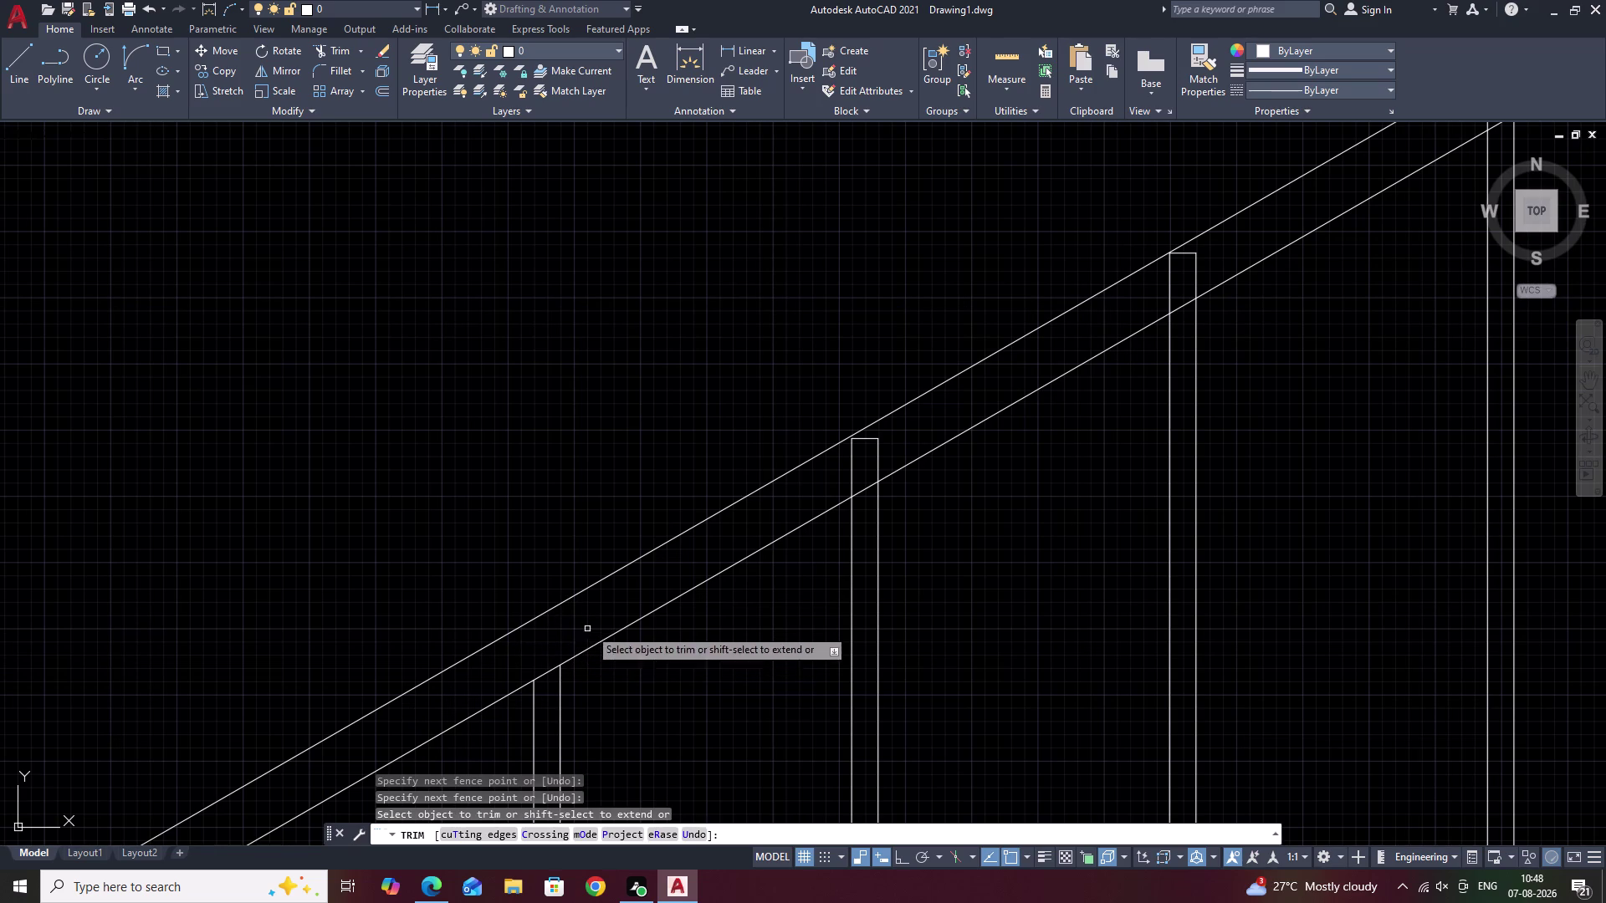
Trim the next balusters between the rails further up the slope.
middle_drag(603, 622, 453, 710)
drag(759, 522, 655, 595)
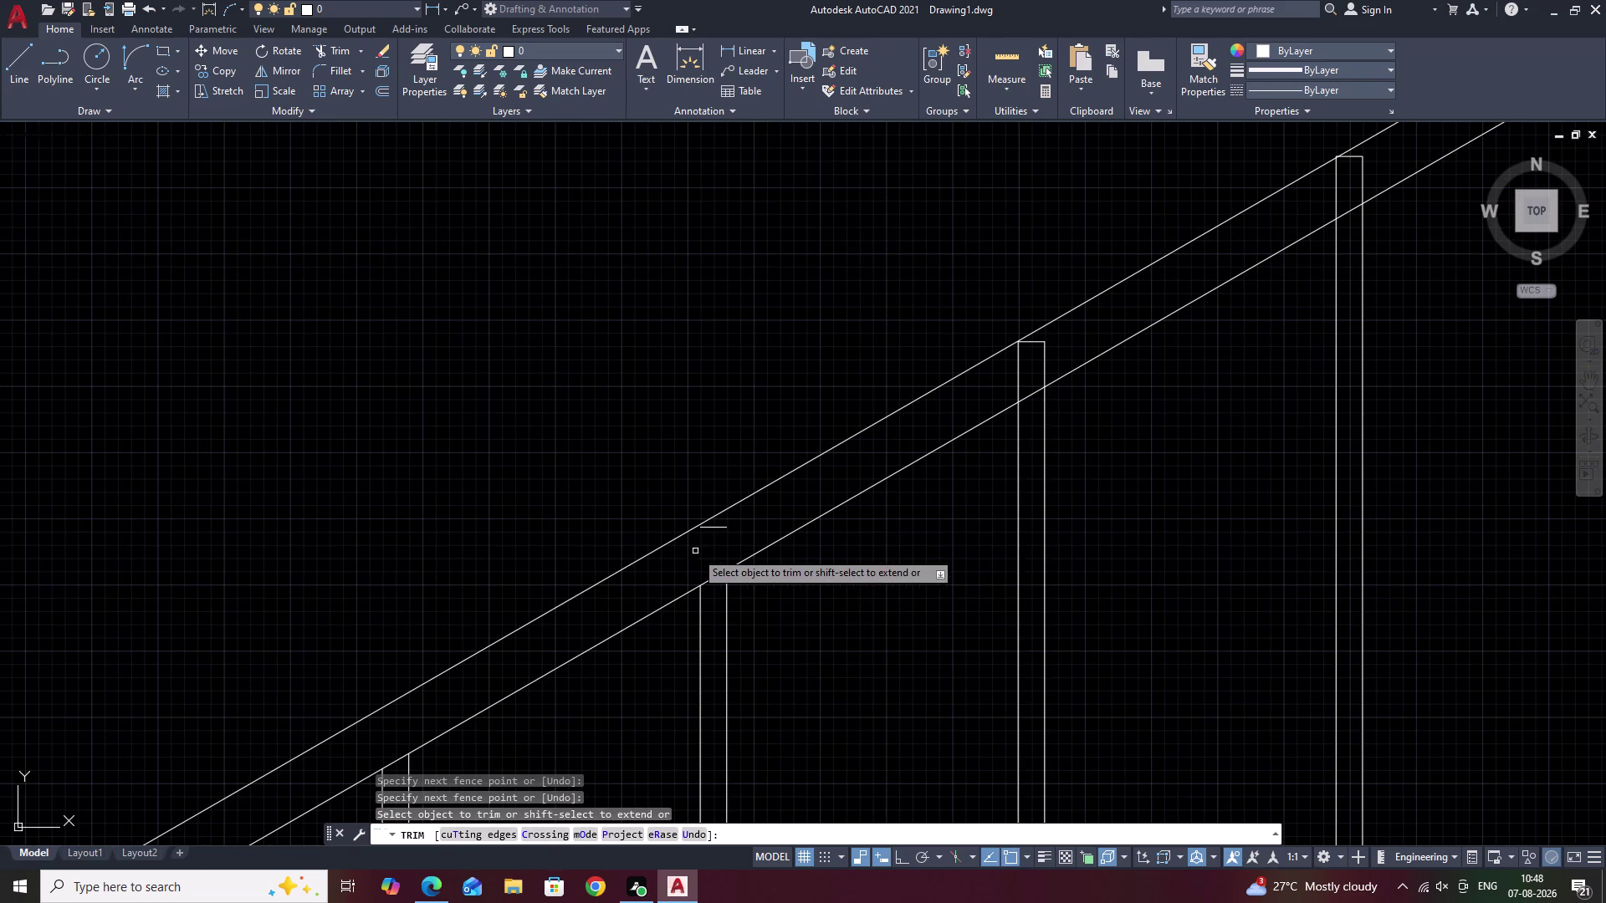
click(718, 529)
scroll(down, 3)
middle_drag(840, 501, 666, 615)
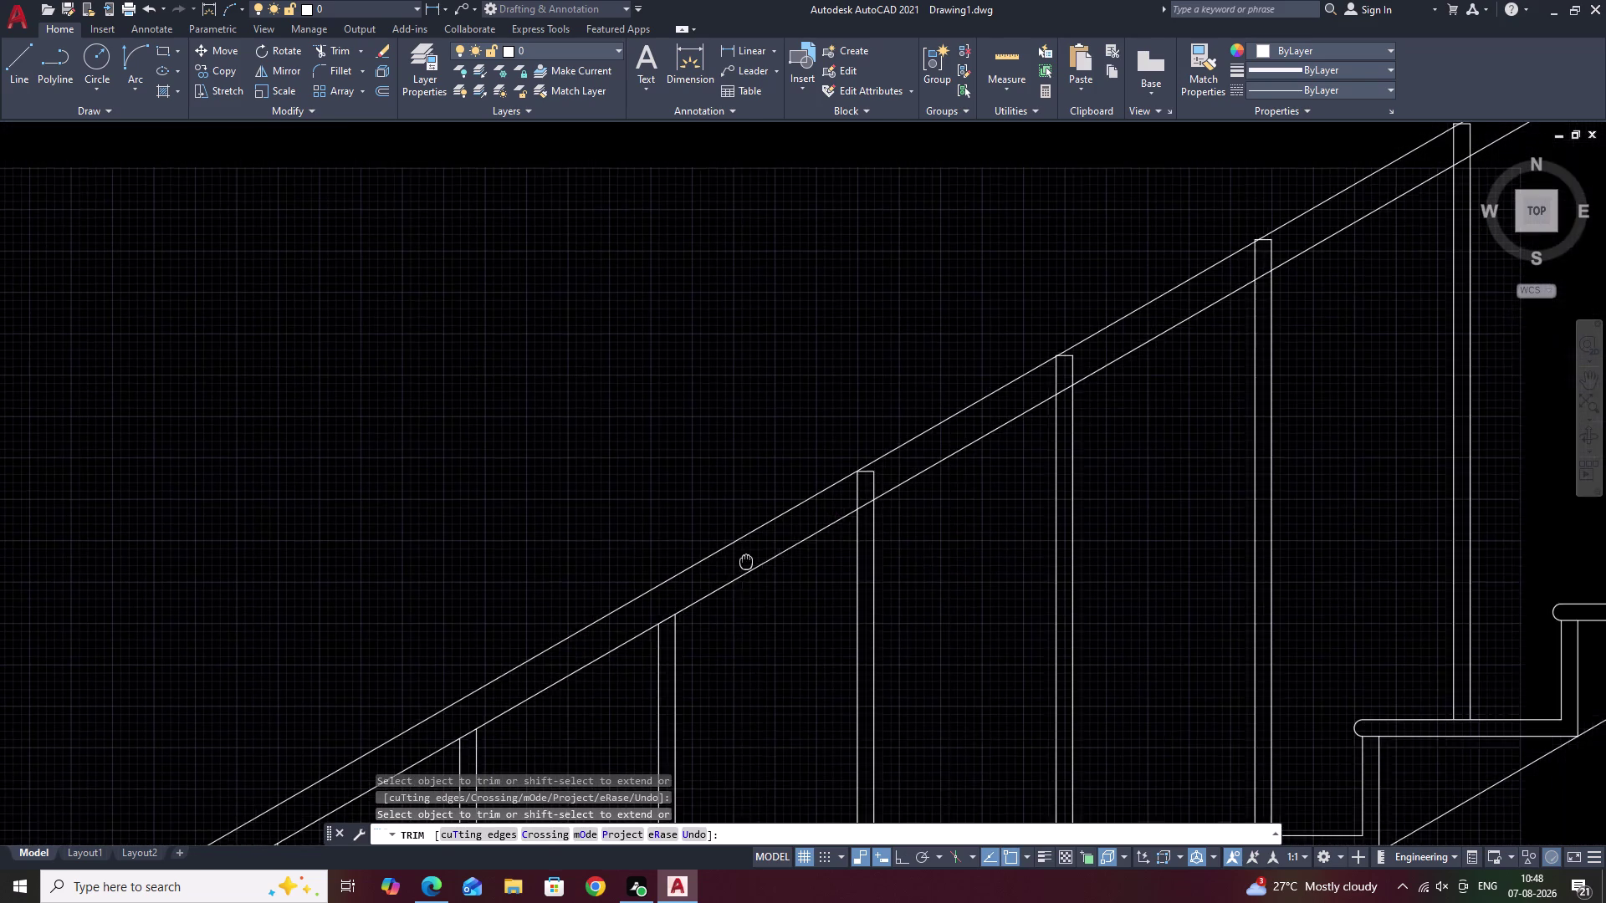
middle_drag(666, 615, 656, 625)
click(777, 539)
middle_click(786, 533)
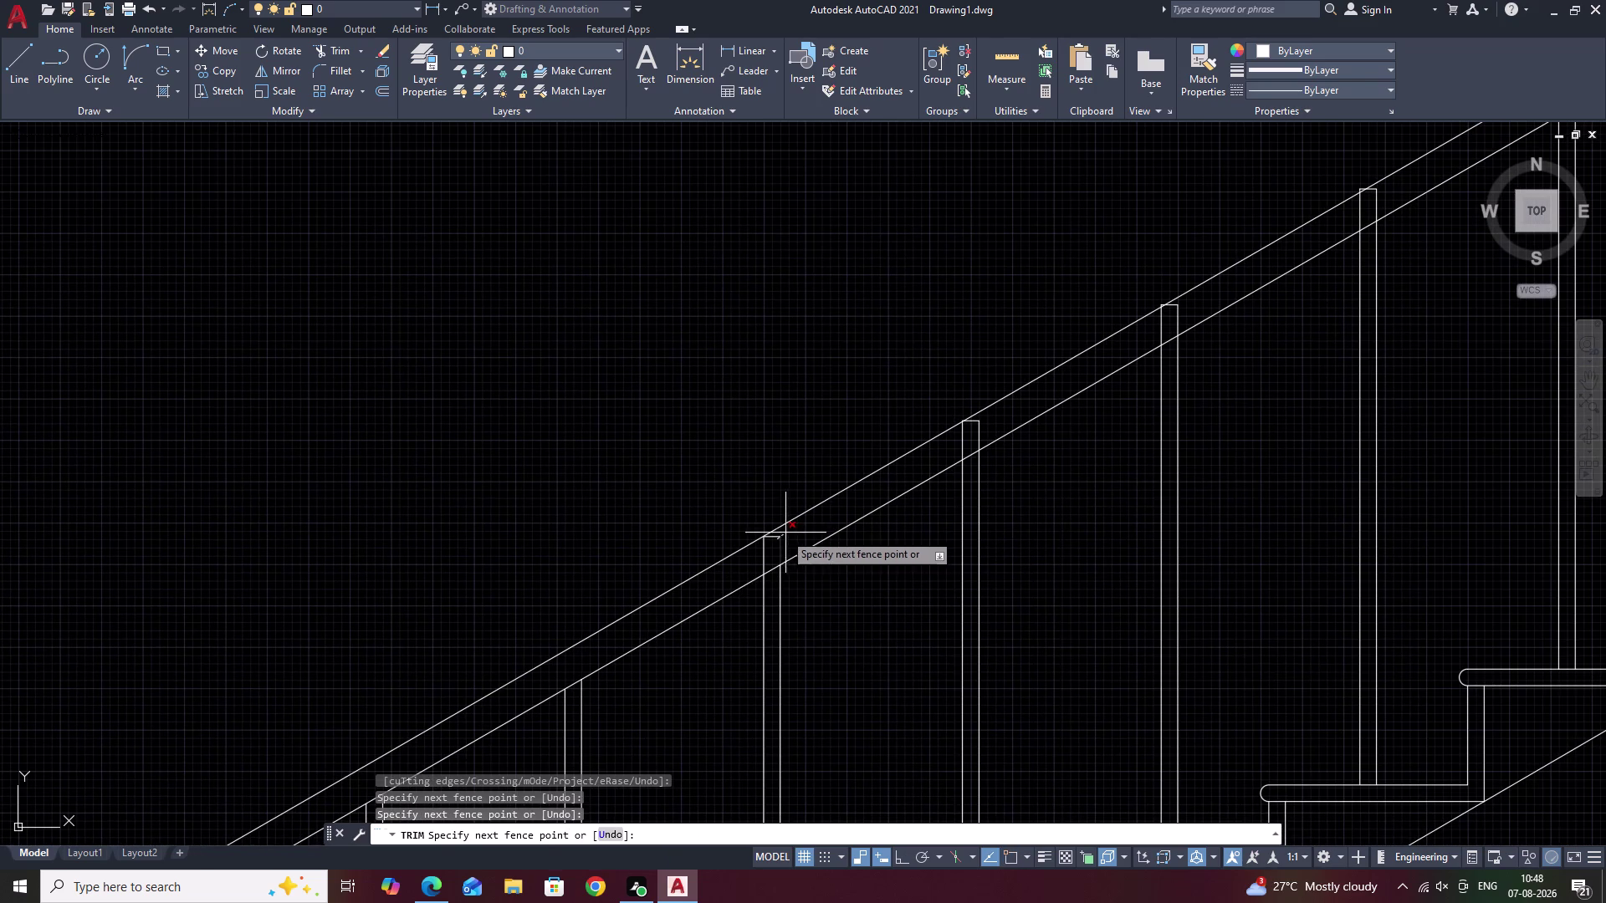
scroll(up, 3)
drag(783, 533, 587, 648)
click(700, 554)
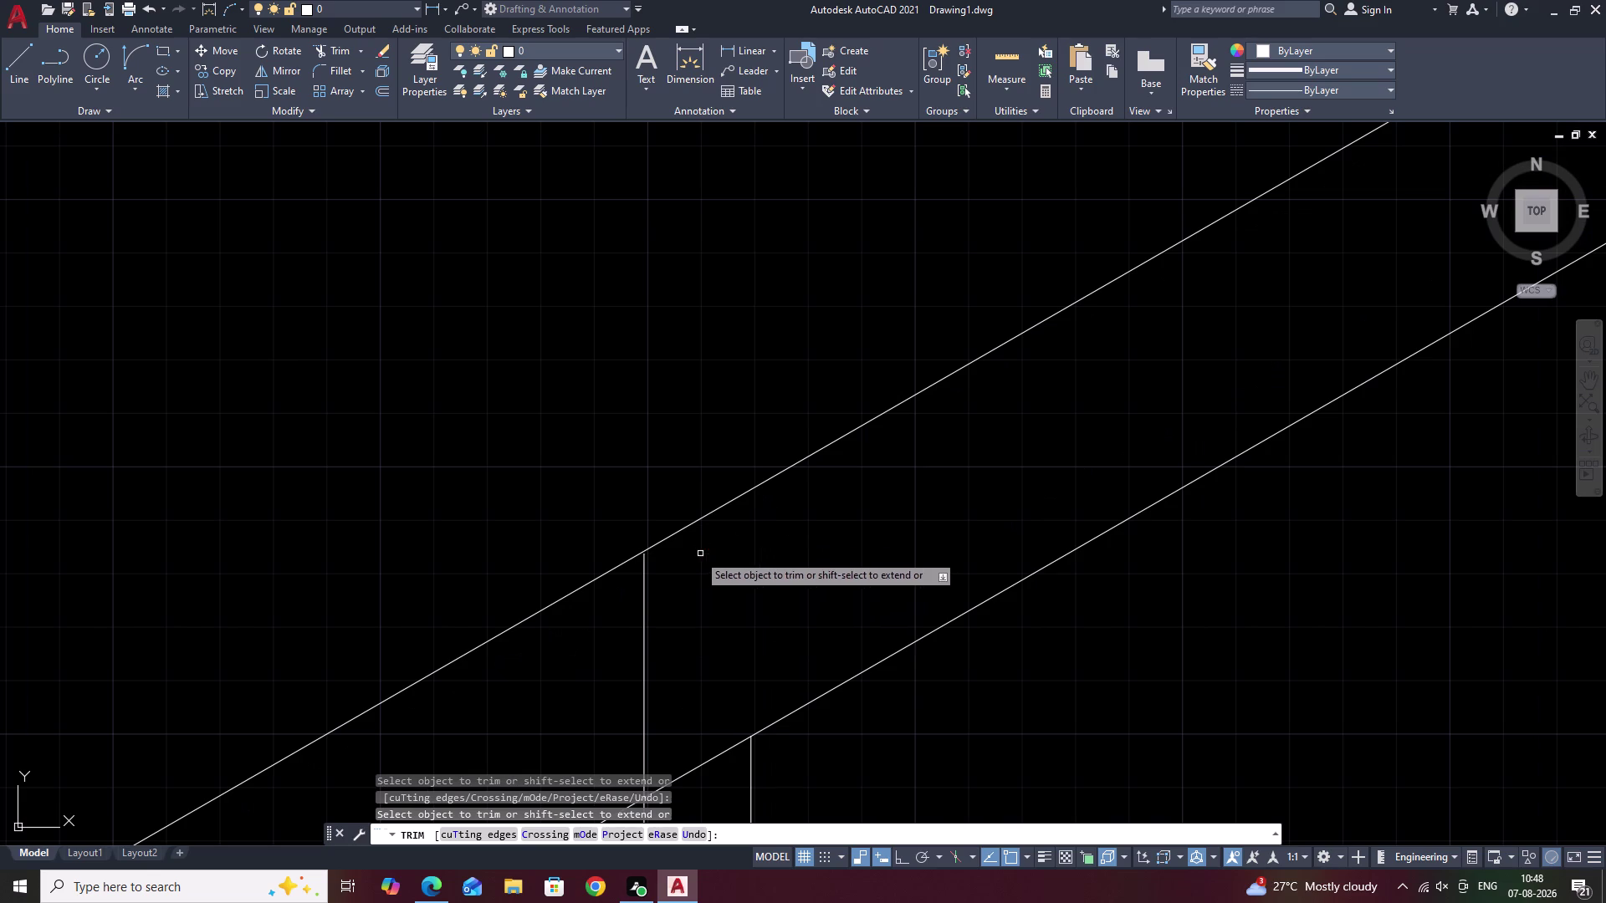
click(641, 594)
click(646, 595)
scroll(down, 3)
scroll(down, 3)
middle_drag(764, 559, 555, 698)
scroll(up, 3)
drag(735, 644, 672, 681)
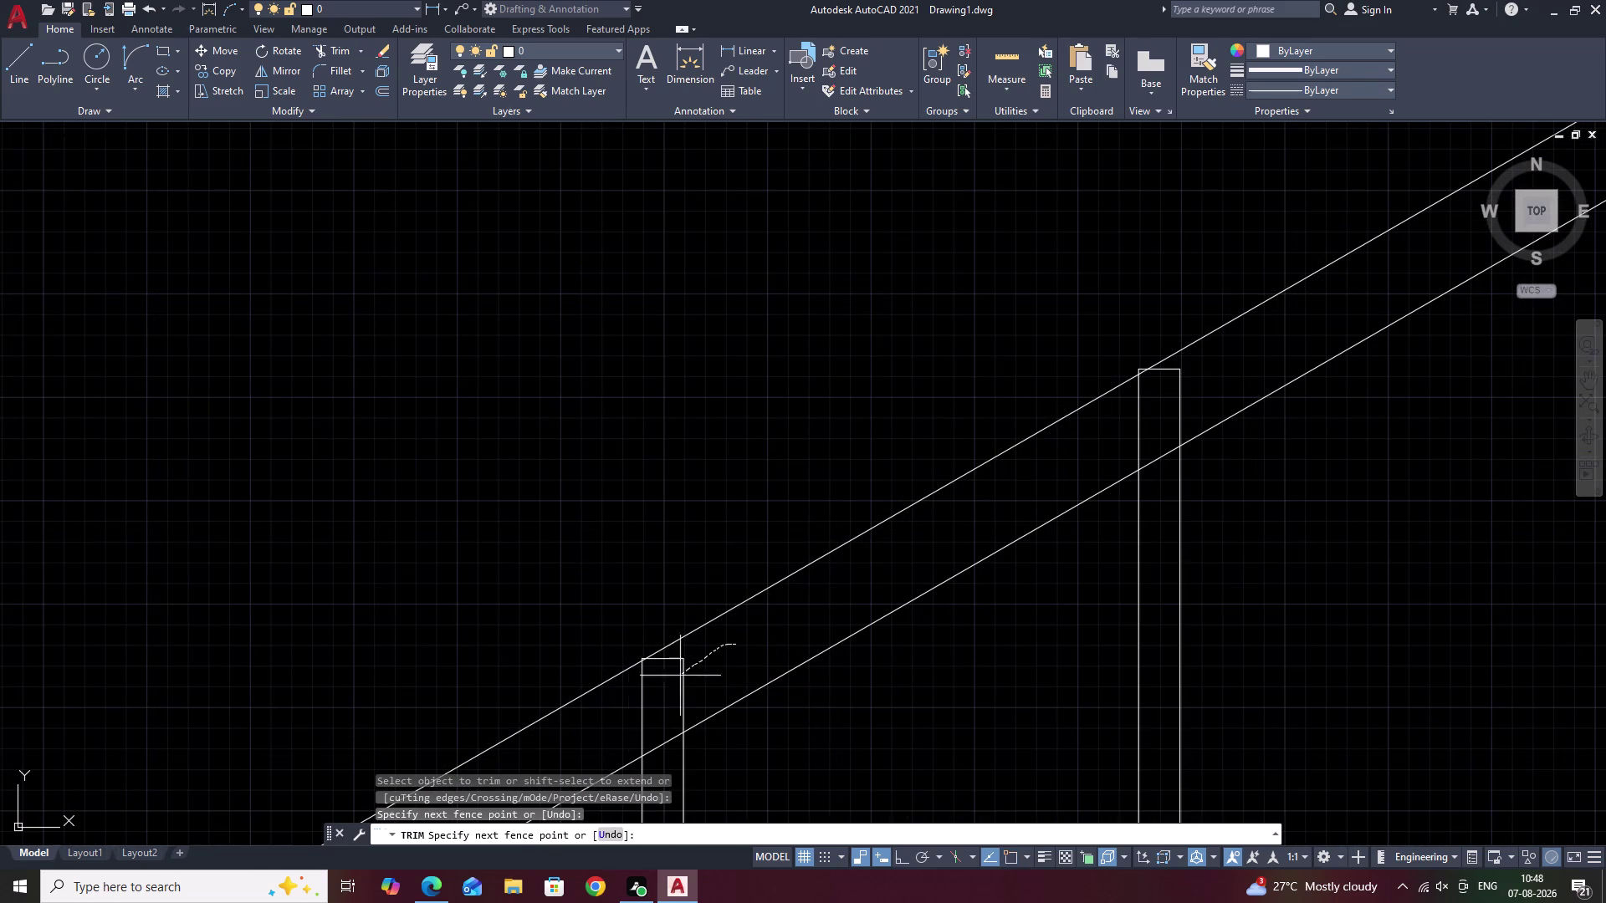
drag(672, 681, 618, 723)
click(664, 657)
Cut off the line ends and stubs sticking past the handrail at the baluster tops.
scroll(up, 3)
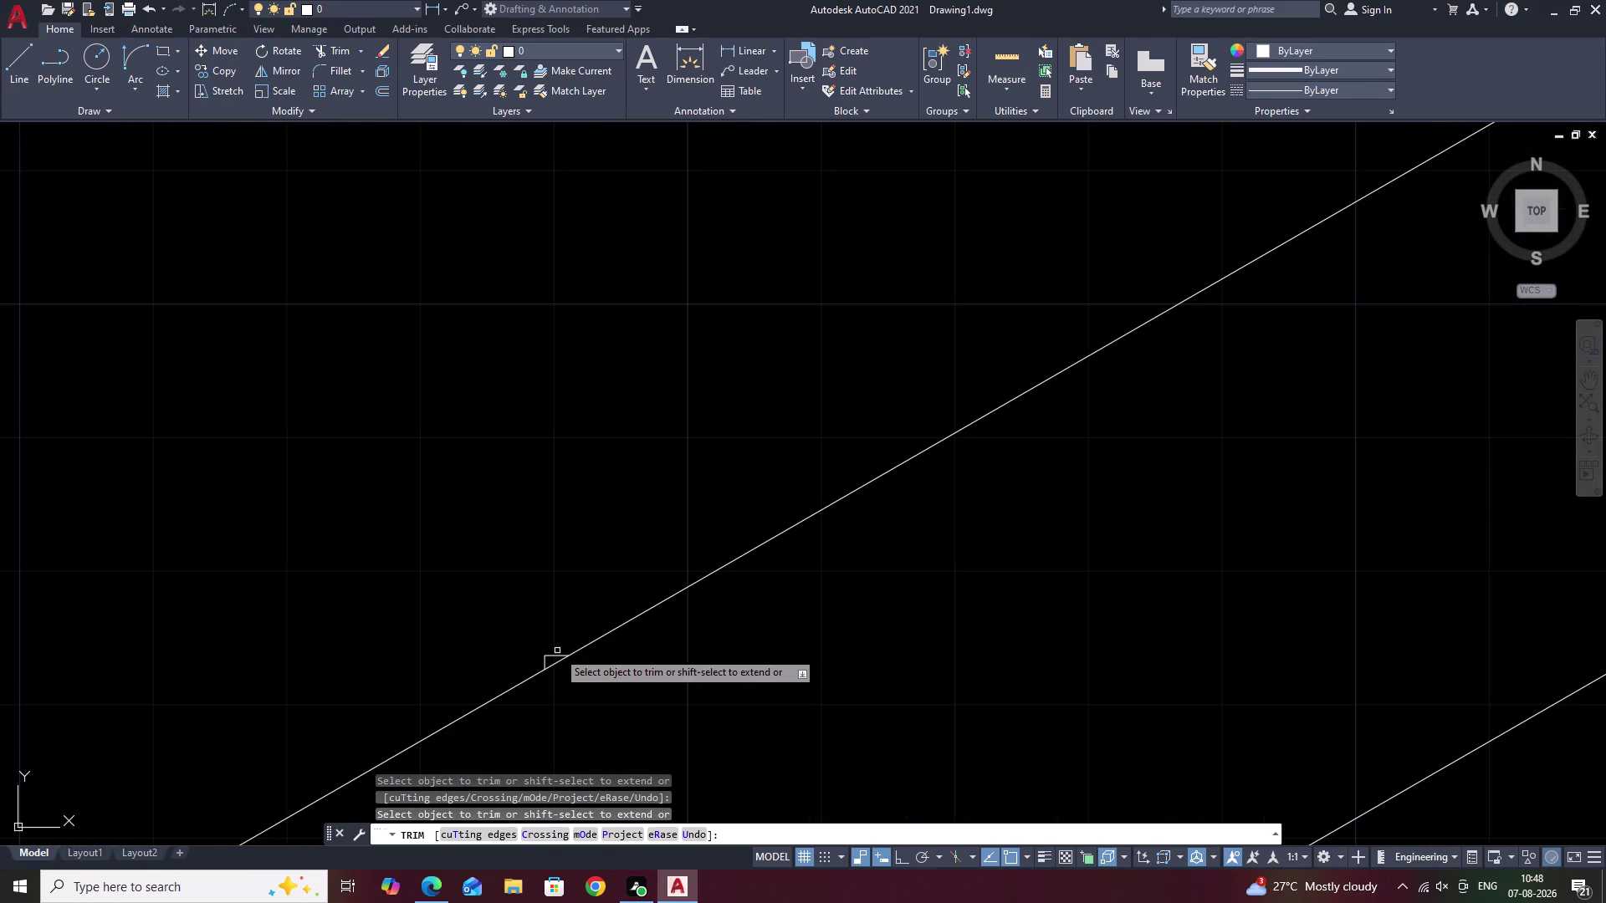
click(552, 654)
click(546, 658)
scroll(down, 3)
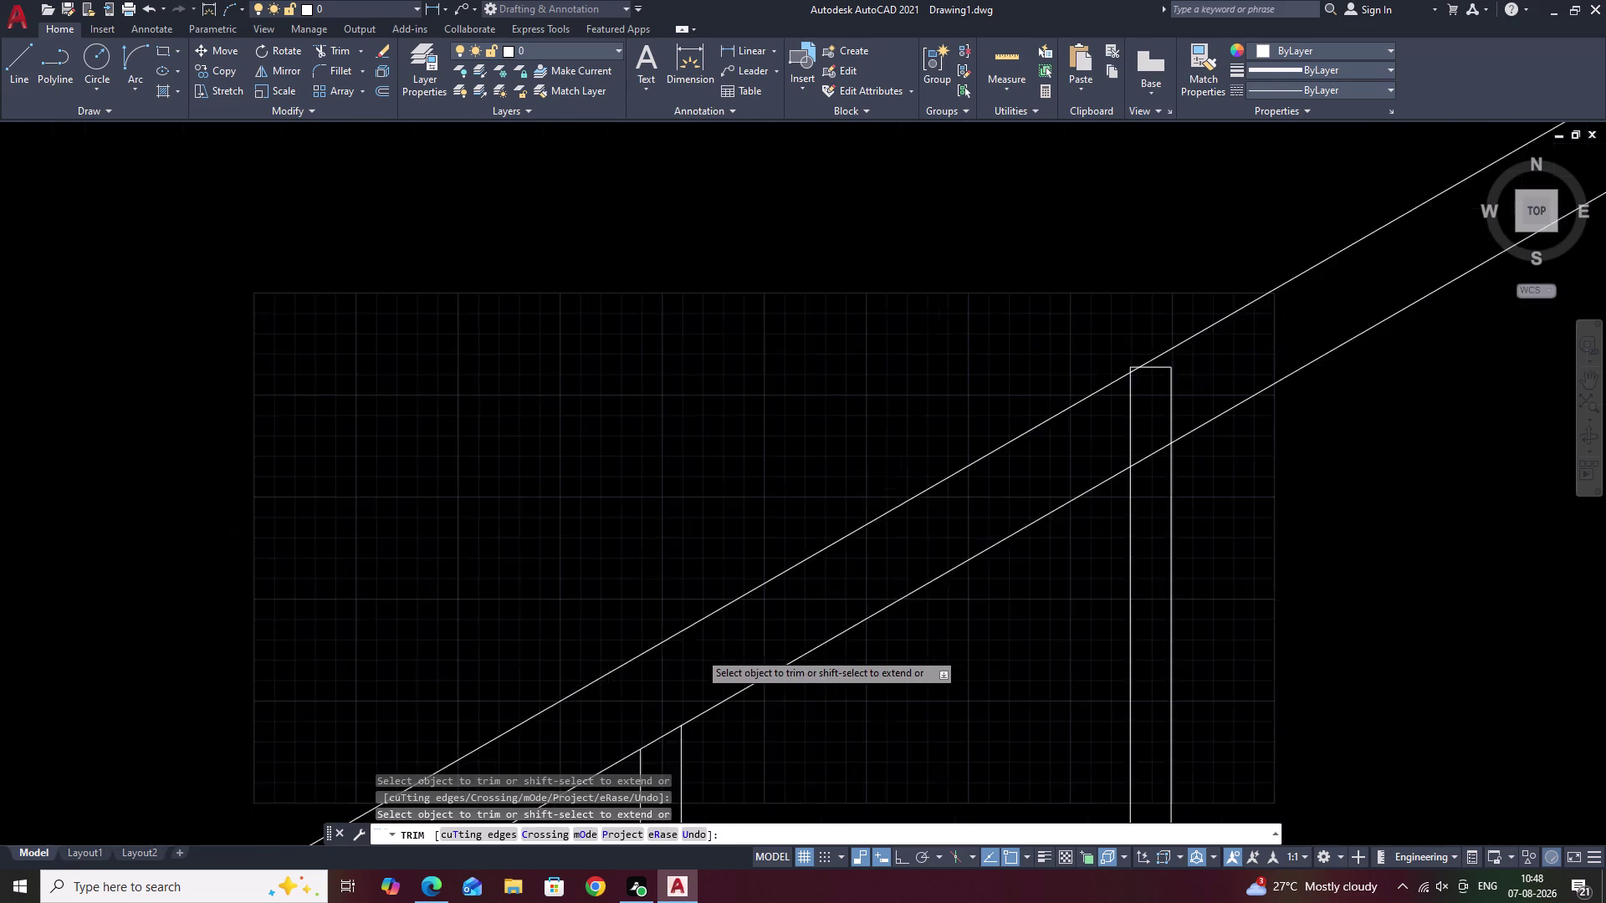
middle_drag(739, 640, 361, 757)
drag(643, 595, 541, 653)
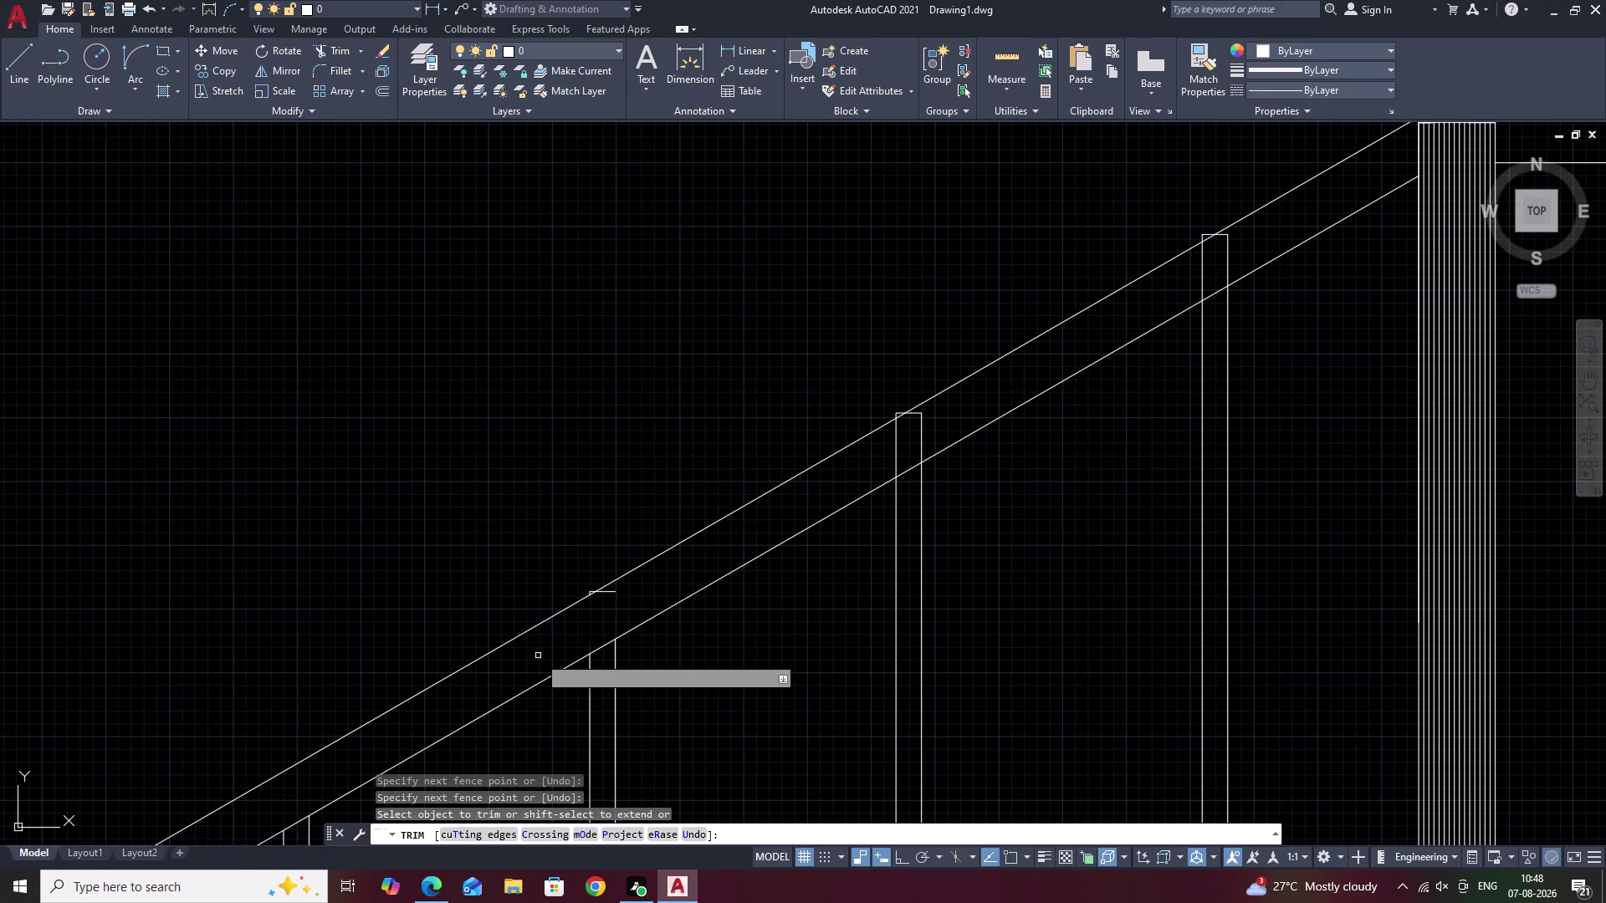
scroll(up, 3)
middle_drag(576, 640, 693, 730)
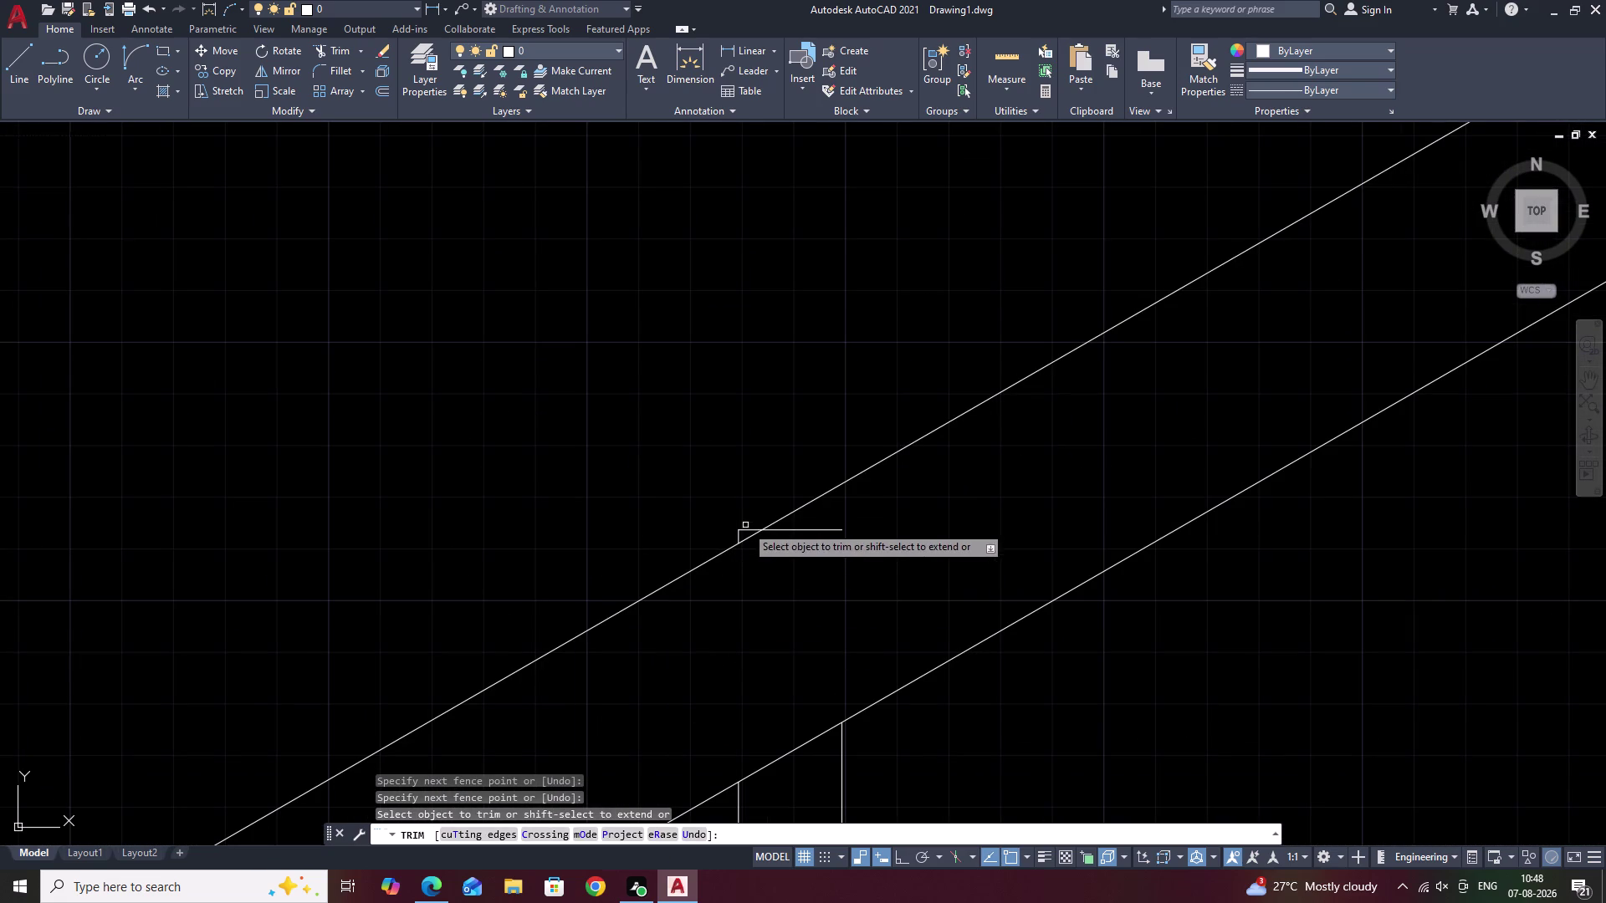
click(741, 533)
click(742, 527)
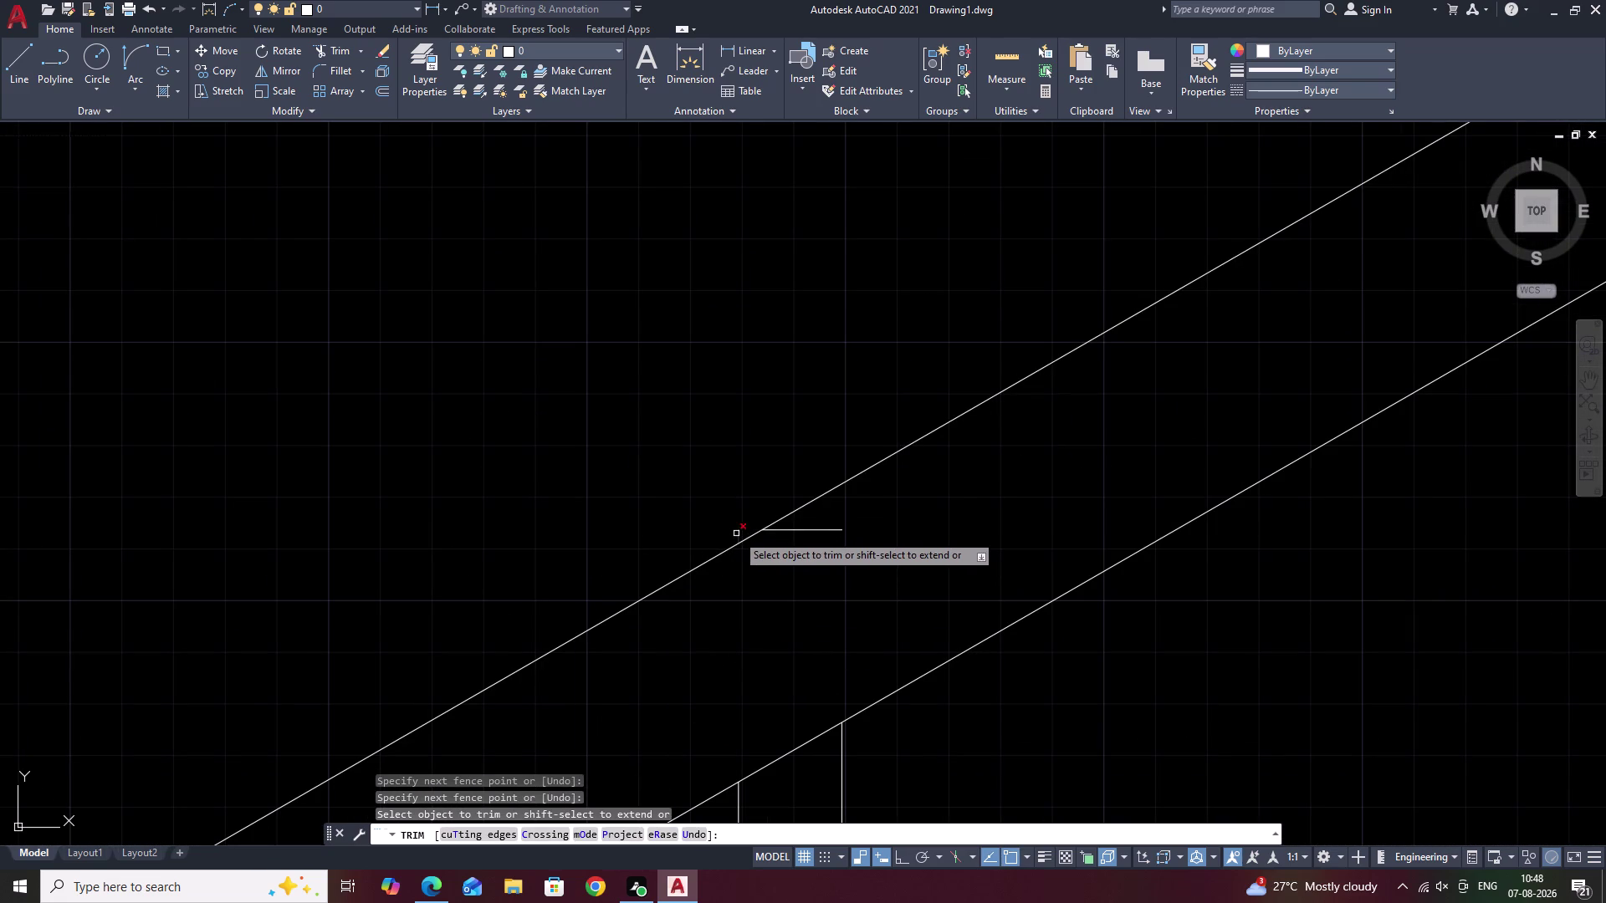
click(736, 534)
click(823, 534)
click(815, 530)
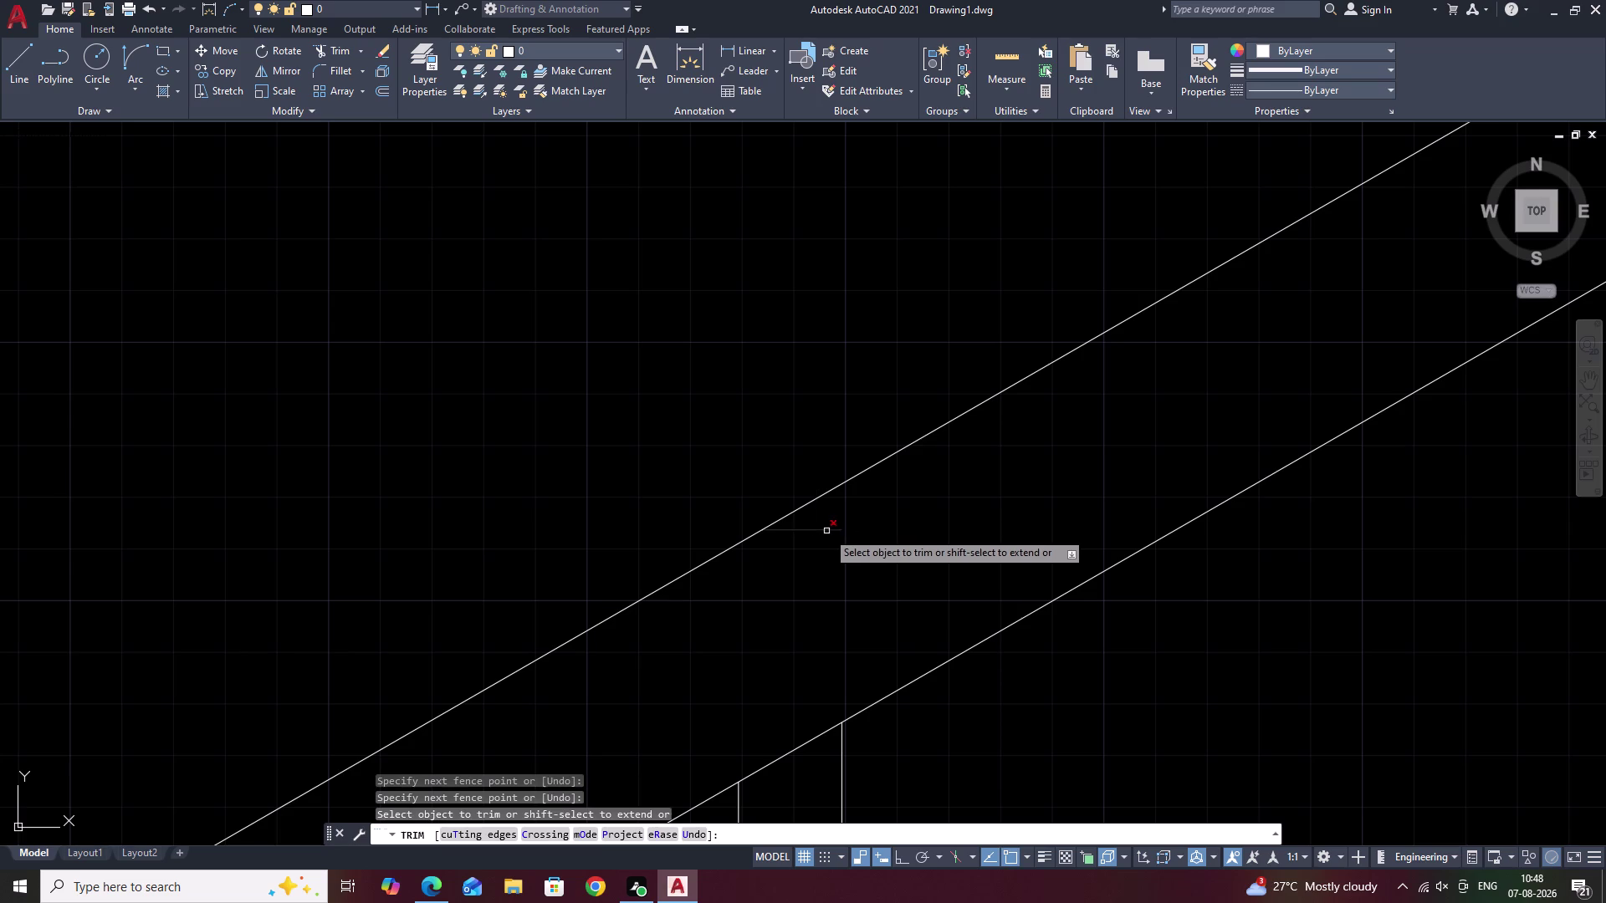
scroll(down, 3)
scroll(up, 3)
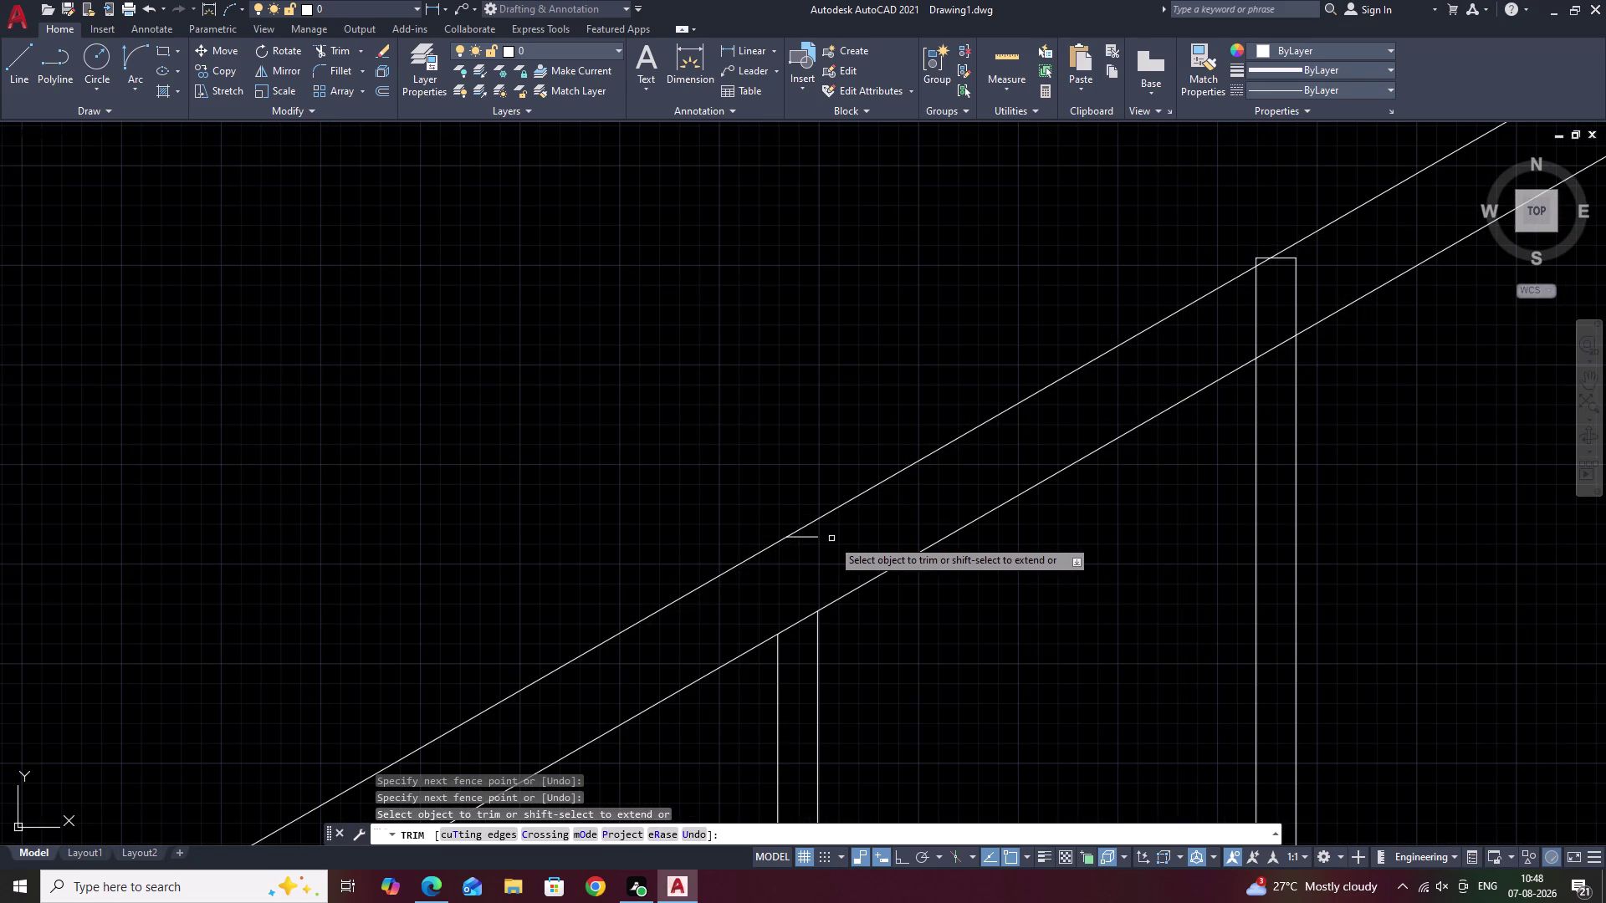
click(813, 537)
Trim the remaining baluster-top stubs up to the upper newel post.
scroll(down, 3)
middle_drag(850, 539, 471, 670)
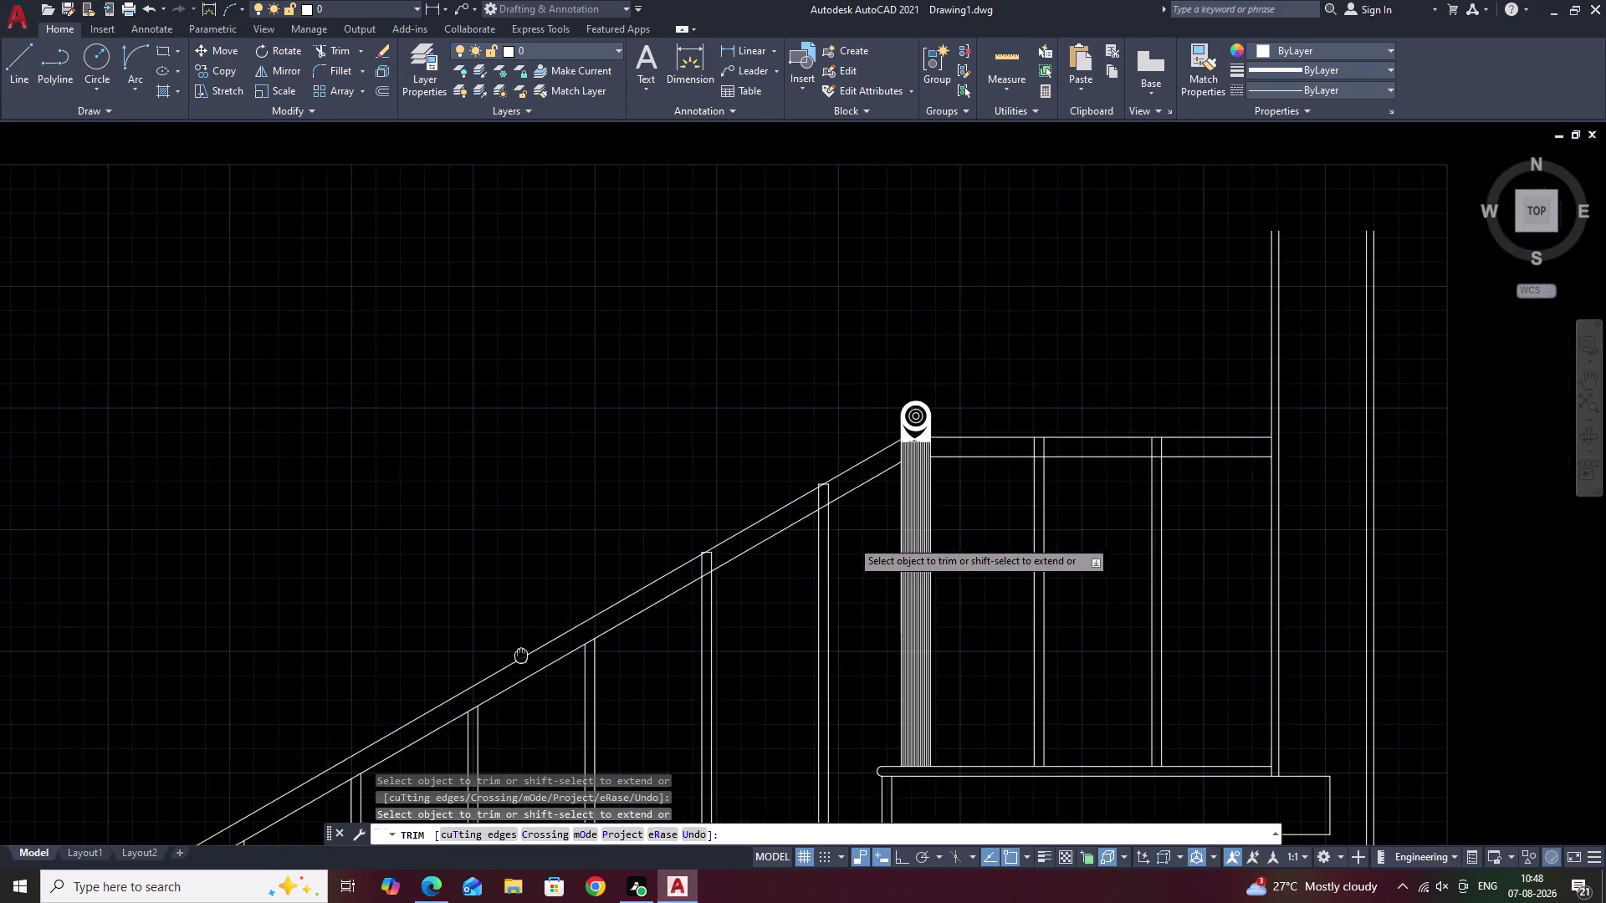
middle_drag(471, 670, 374, 700)
scroll(up, 3)
middle_drag(485, 646, 754, 605)
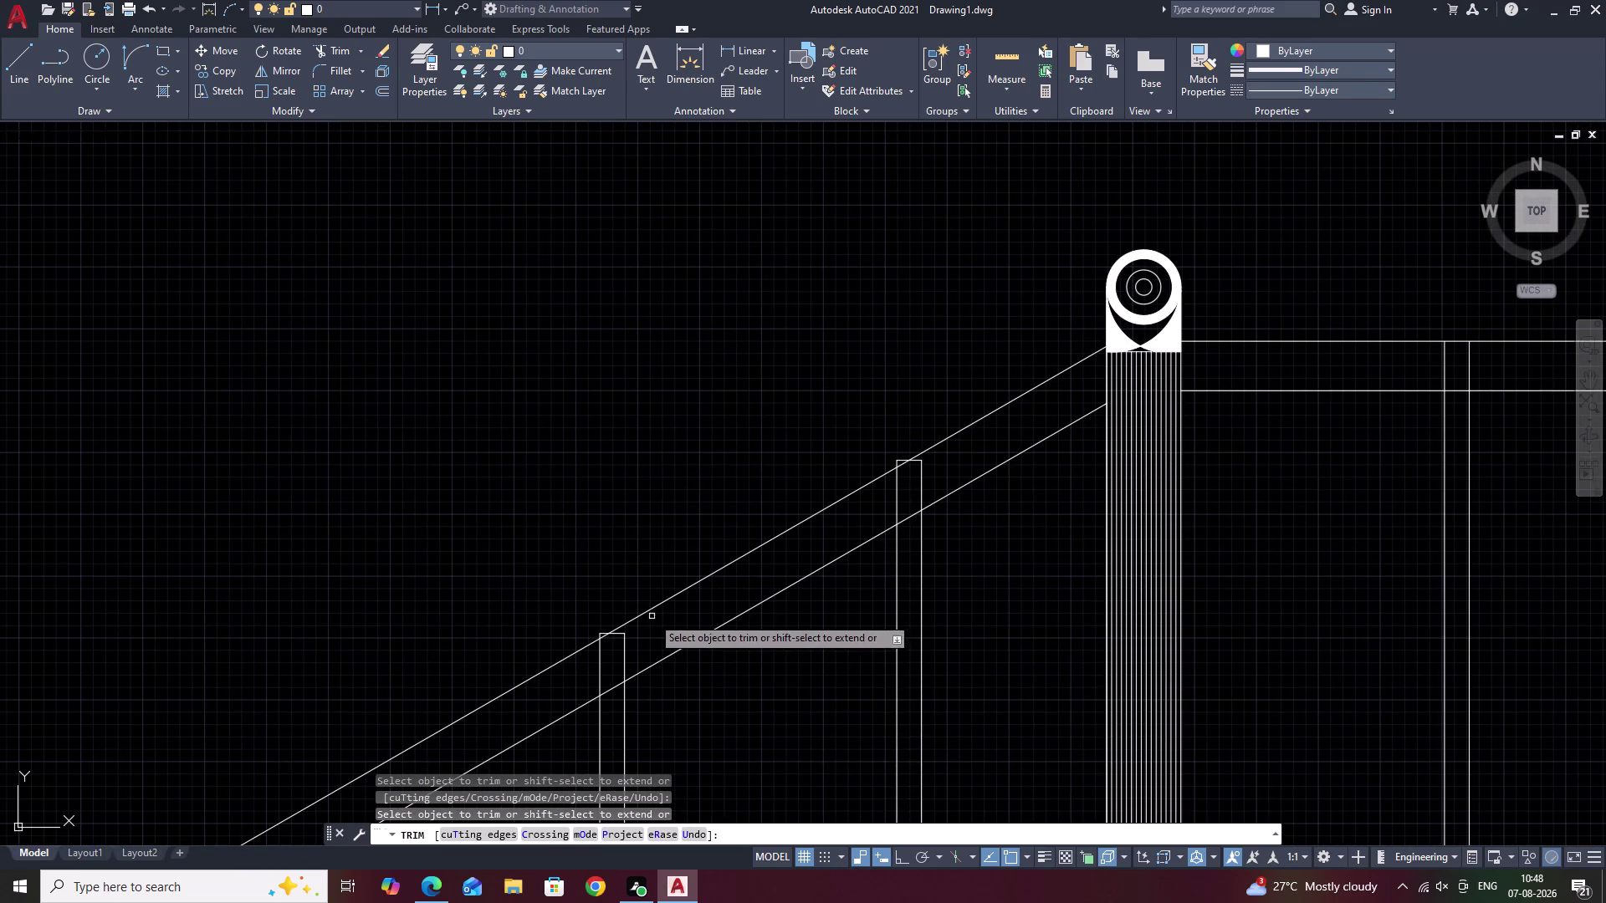
drag(671, 619, 556, 698)
scroll(down, 3)
scroll(up, 3)
scroll(up, 3)
middle_drag(606, 658, 1041, 716)
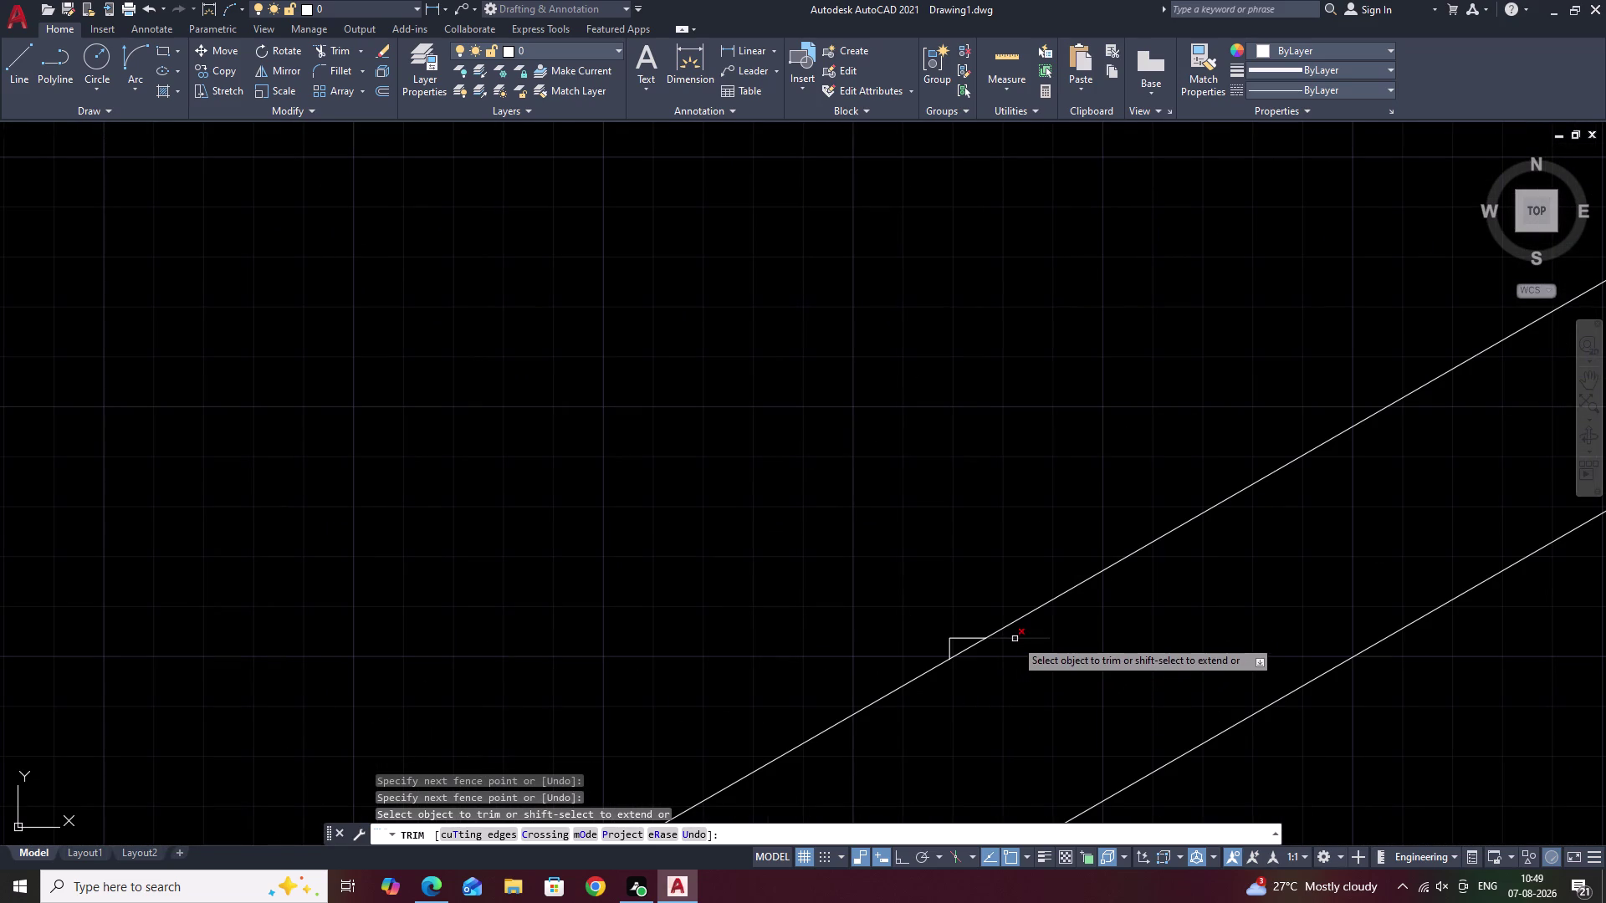
click(1014, 639)
click(958, 639)
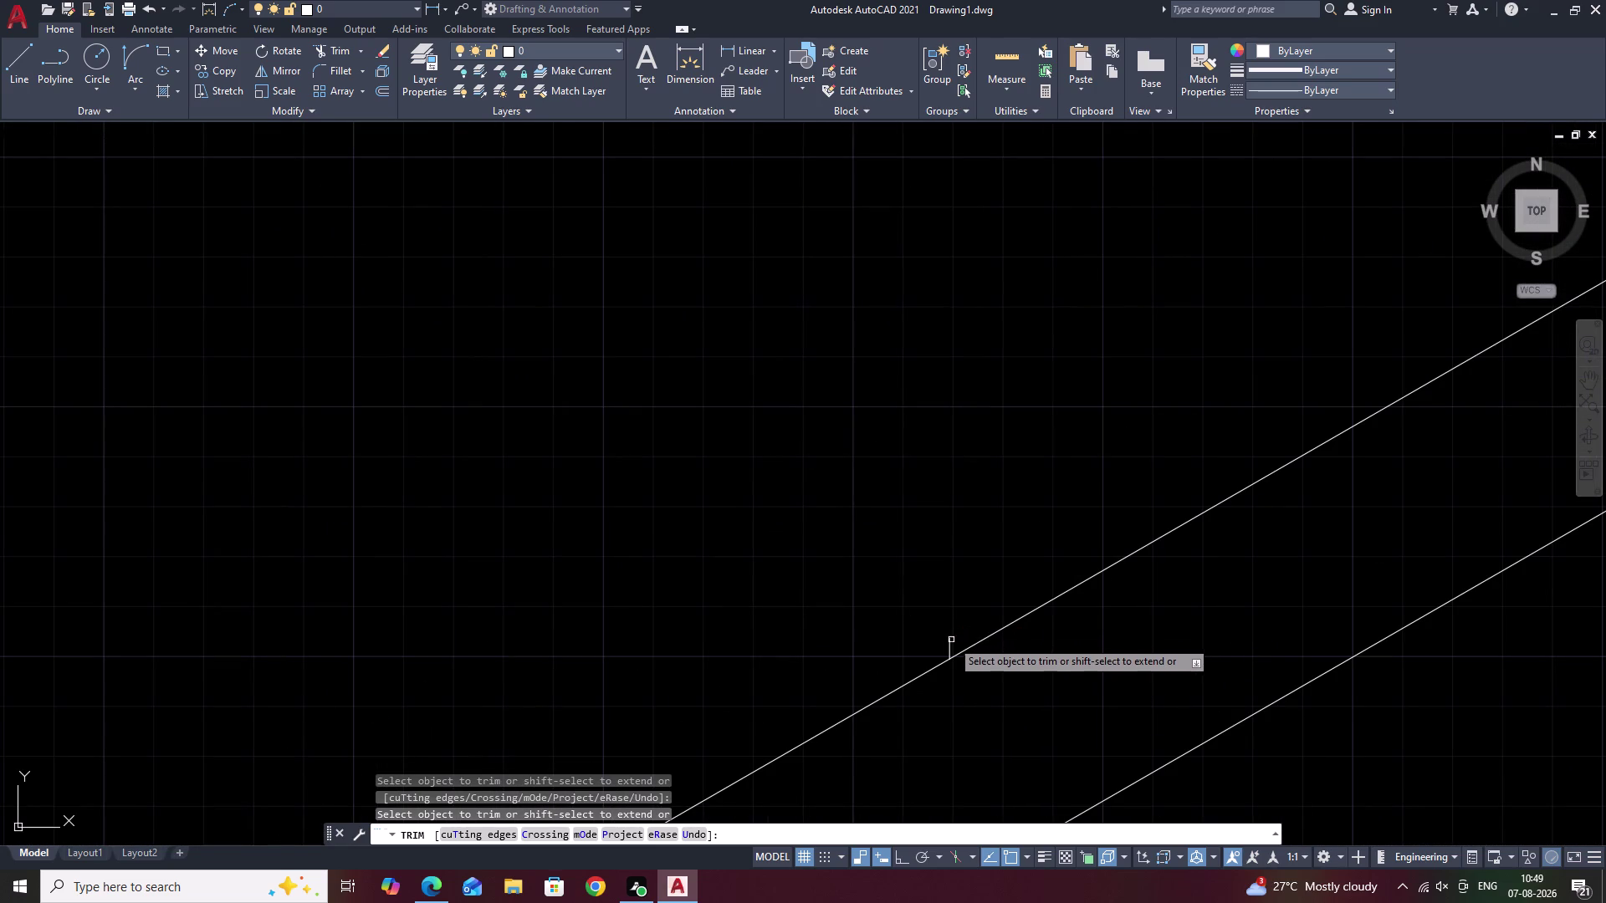
click(949, 641)
scroll(down, 3)
scroll(down, 3)
middle_drag(994, 637, 937, 678)
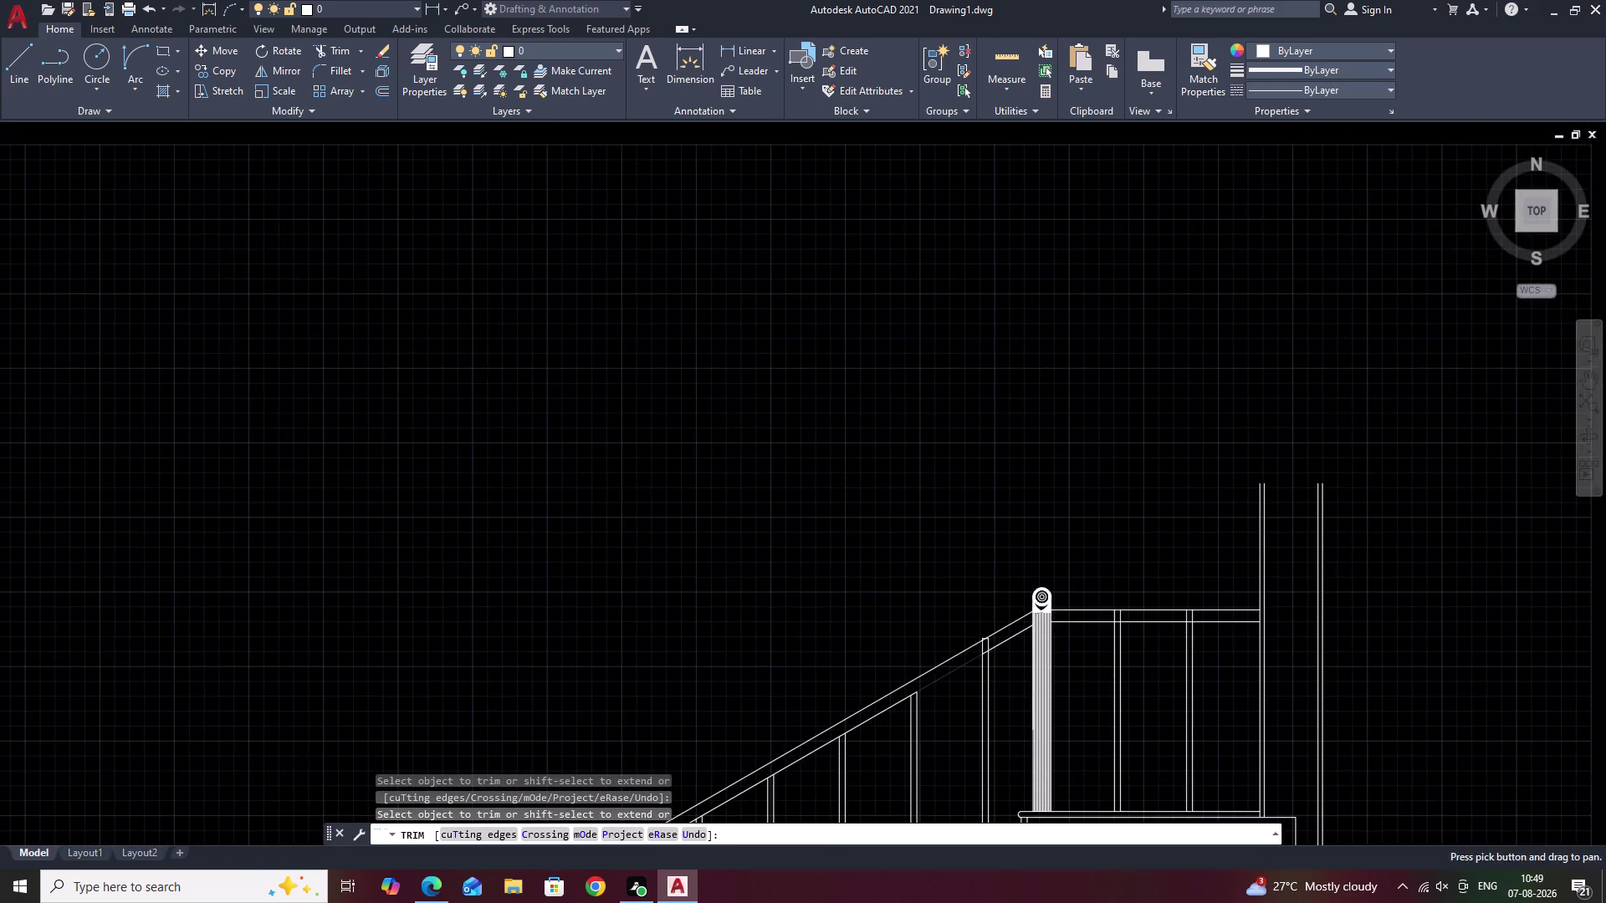
scroll(up, 3)
scroll(up, 3)
drag(1341, 456, 1178, 605)
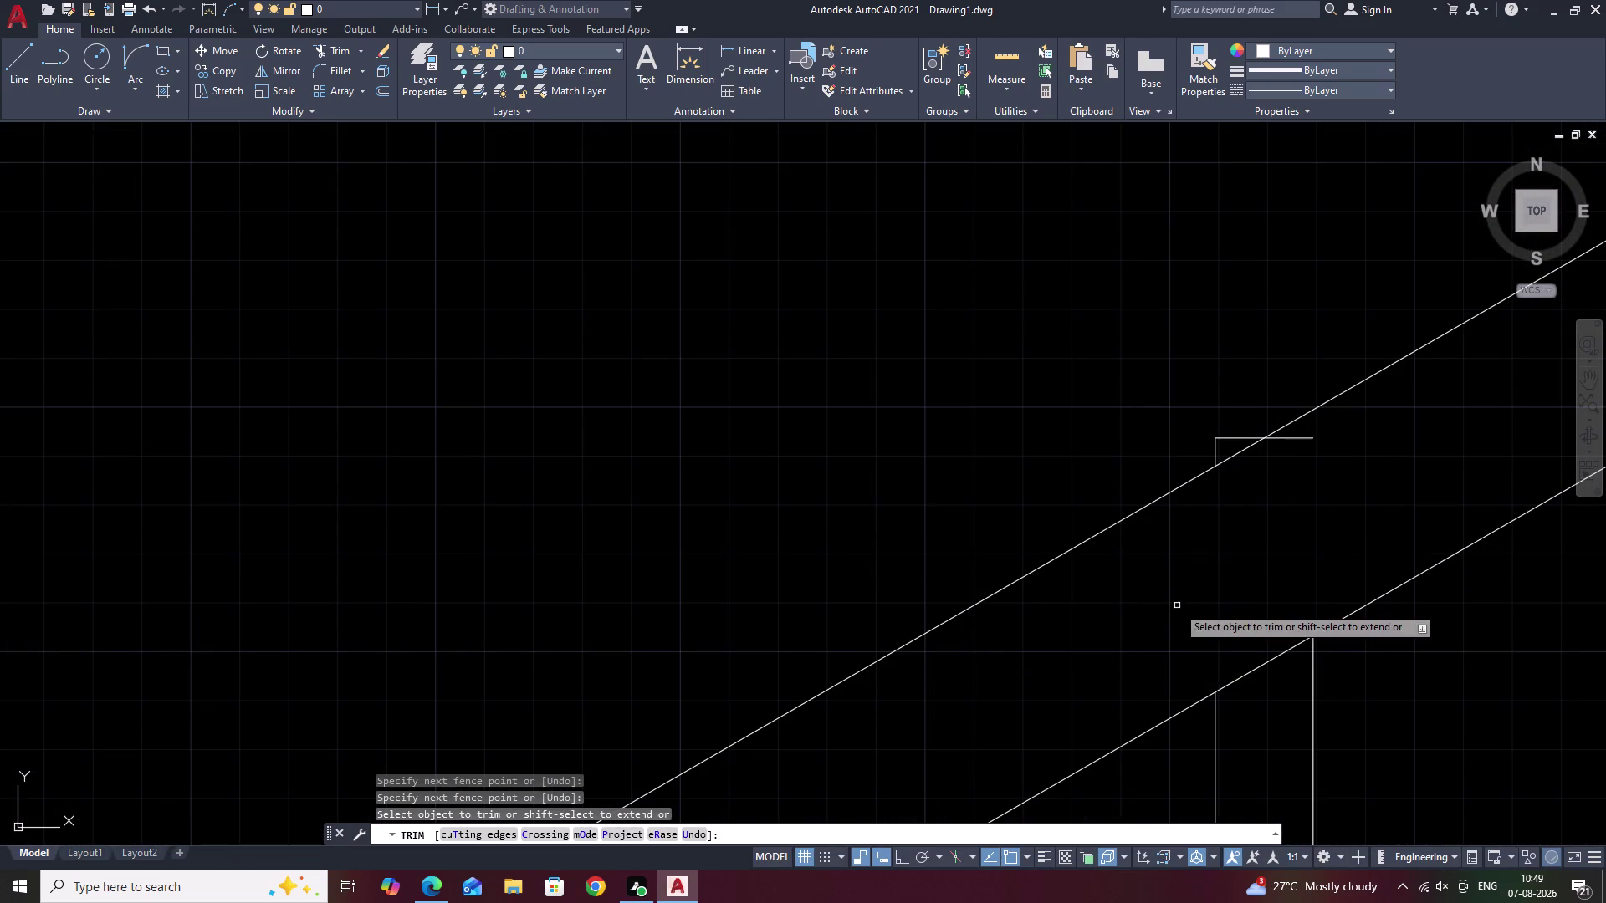
middle_drag(1267, 522, 1146, 735)
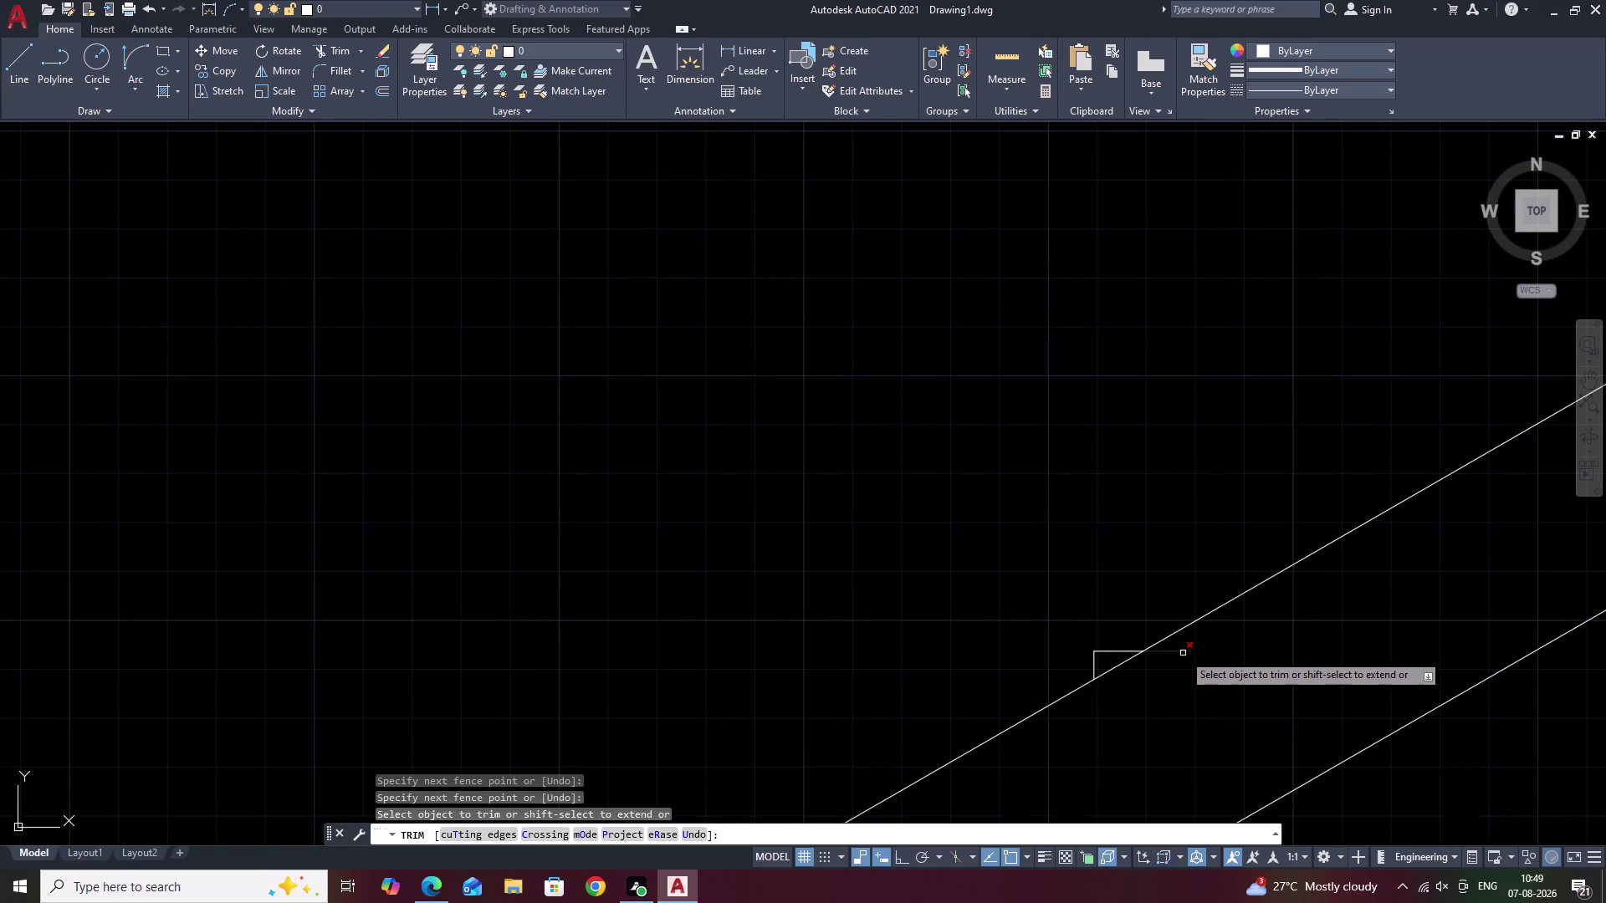
click(1182, 653)
drag(1124, 645, 1098, 664)
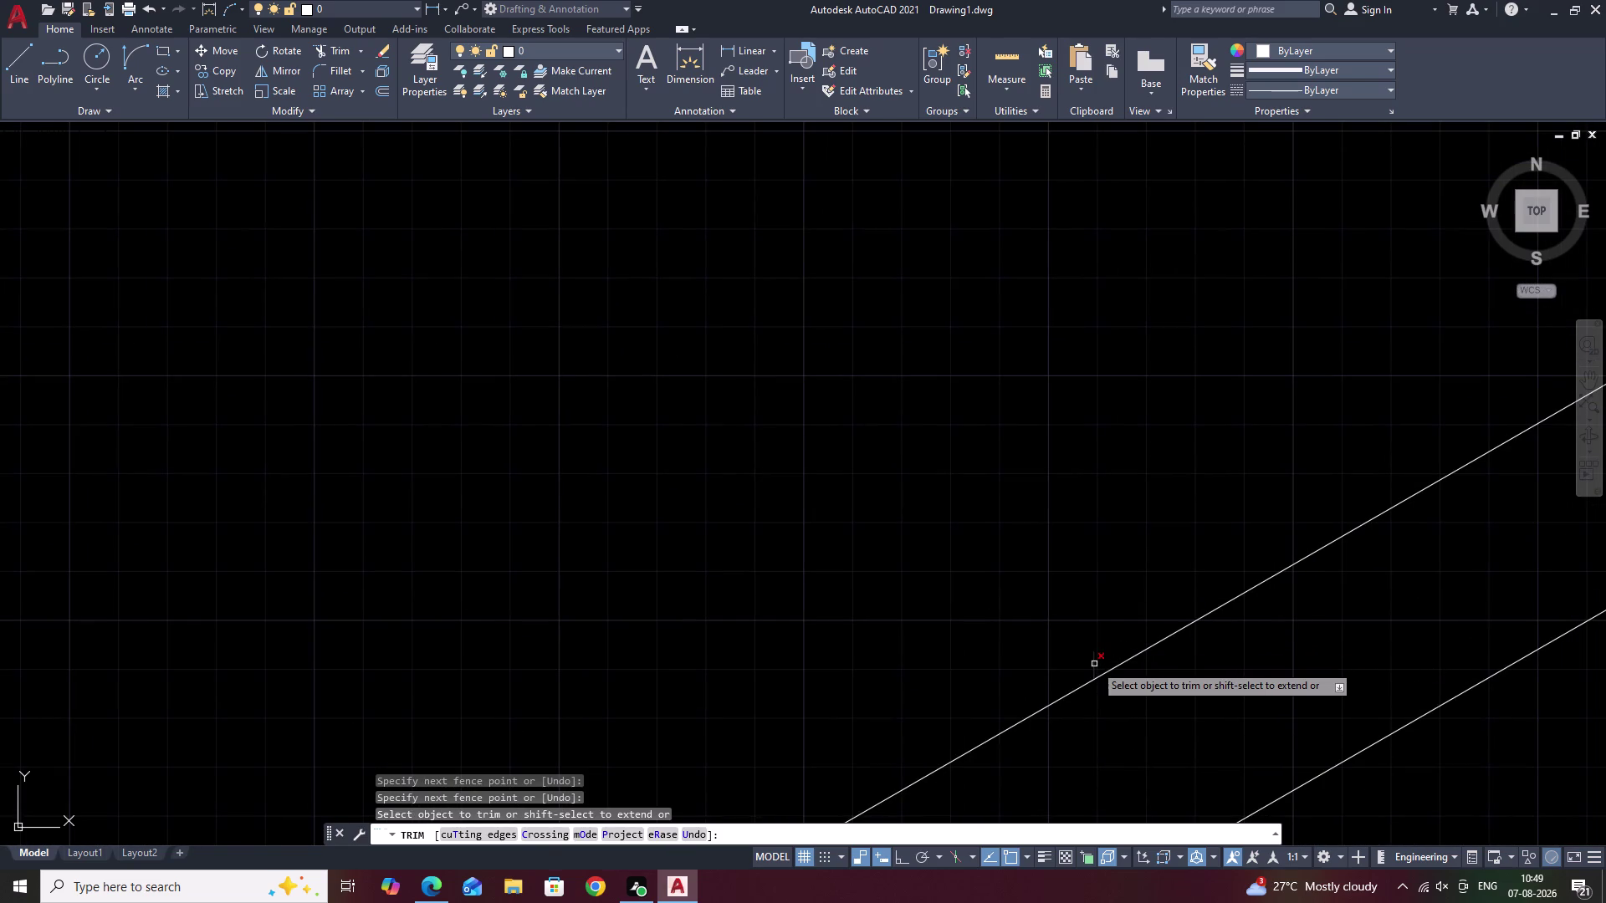
click(1094, 664)
Fence-trim the line ends at the upper landing railing and end trimming.
scroll(down, 3)
middle_drag(1142, 667, 793, 708)
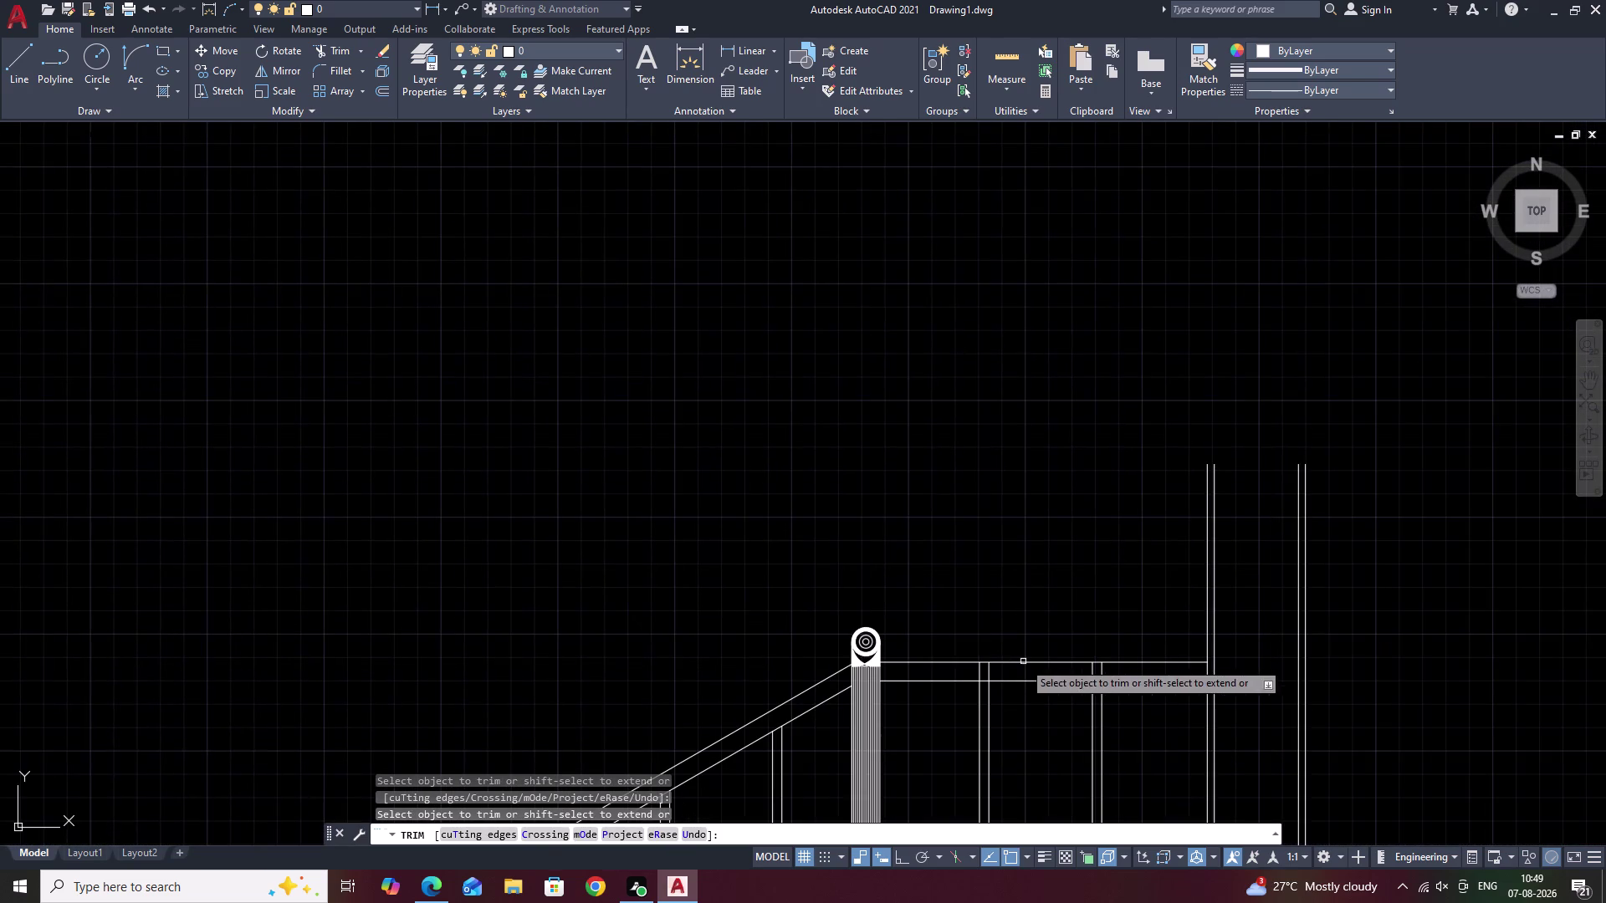
middle_drag(1023, 662, 973, 678)
scroll(up, 3)
drag(803, 699, 1212, 684)
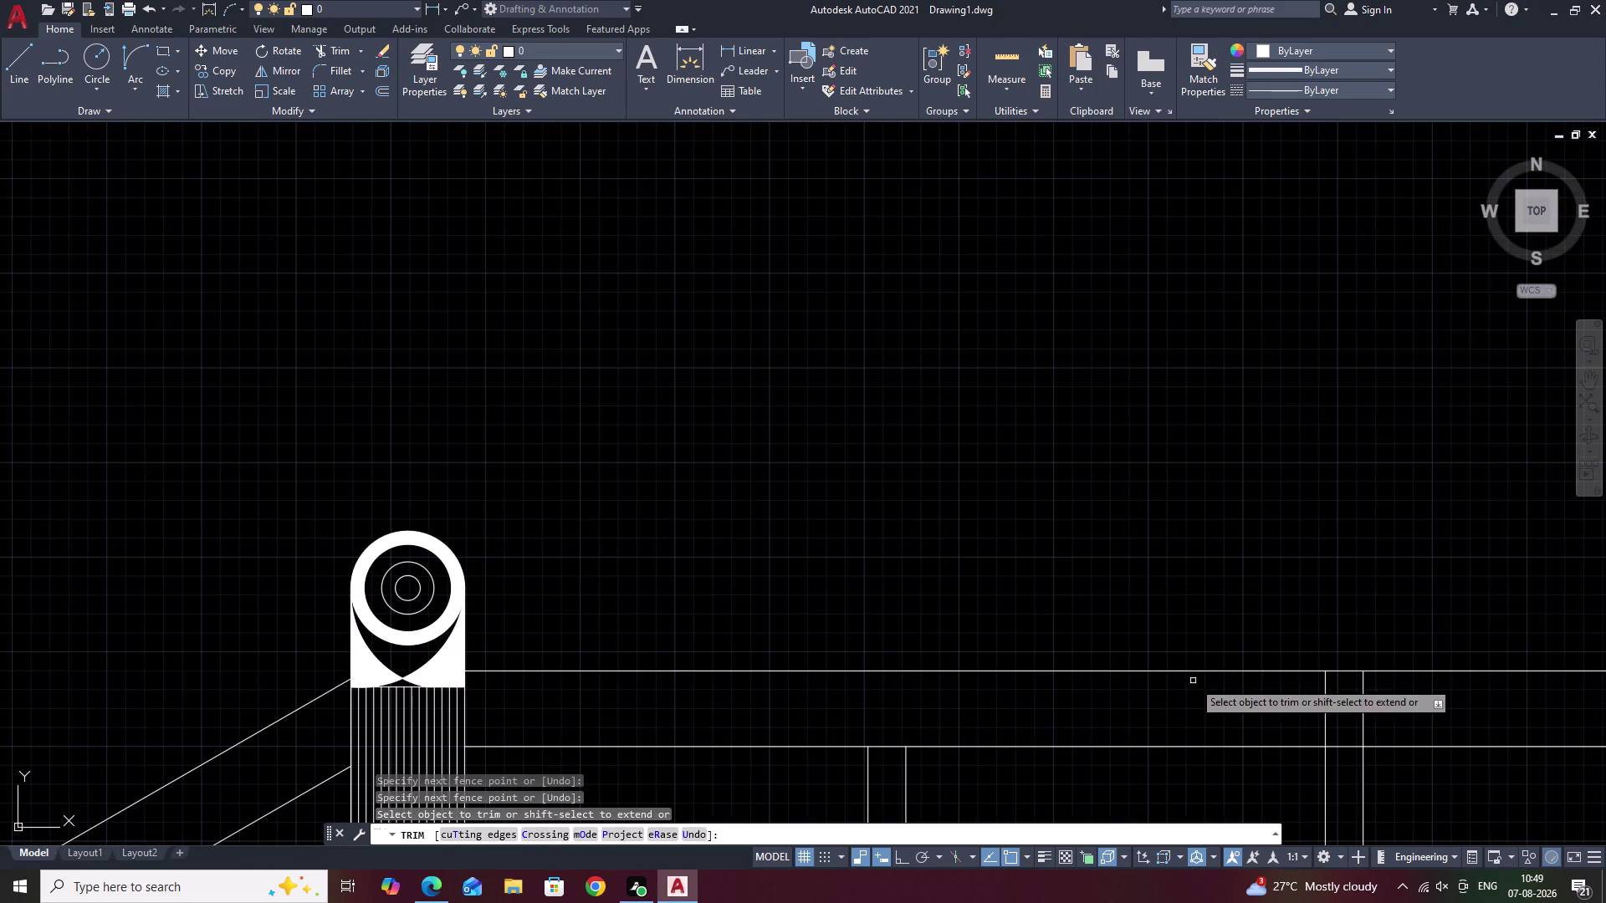
middle_drag(1192, 680, 919, 700)
drag(930, 726, 1280, 716)
scroll(down, 3)
scroll(down, 3)
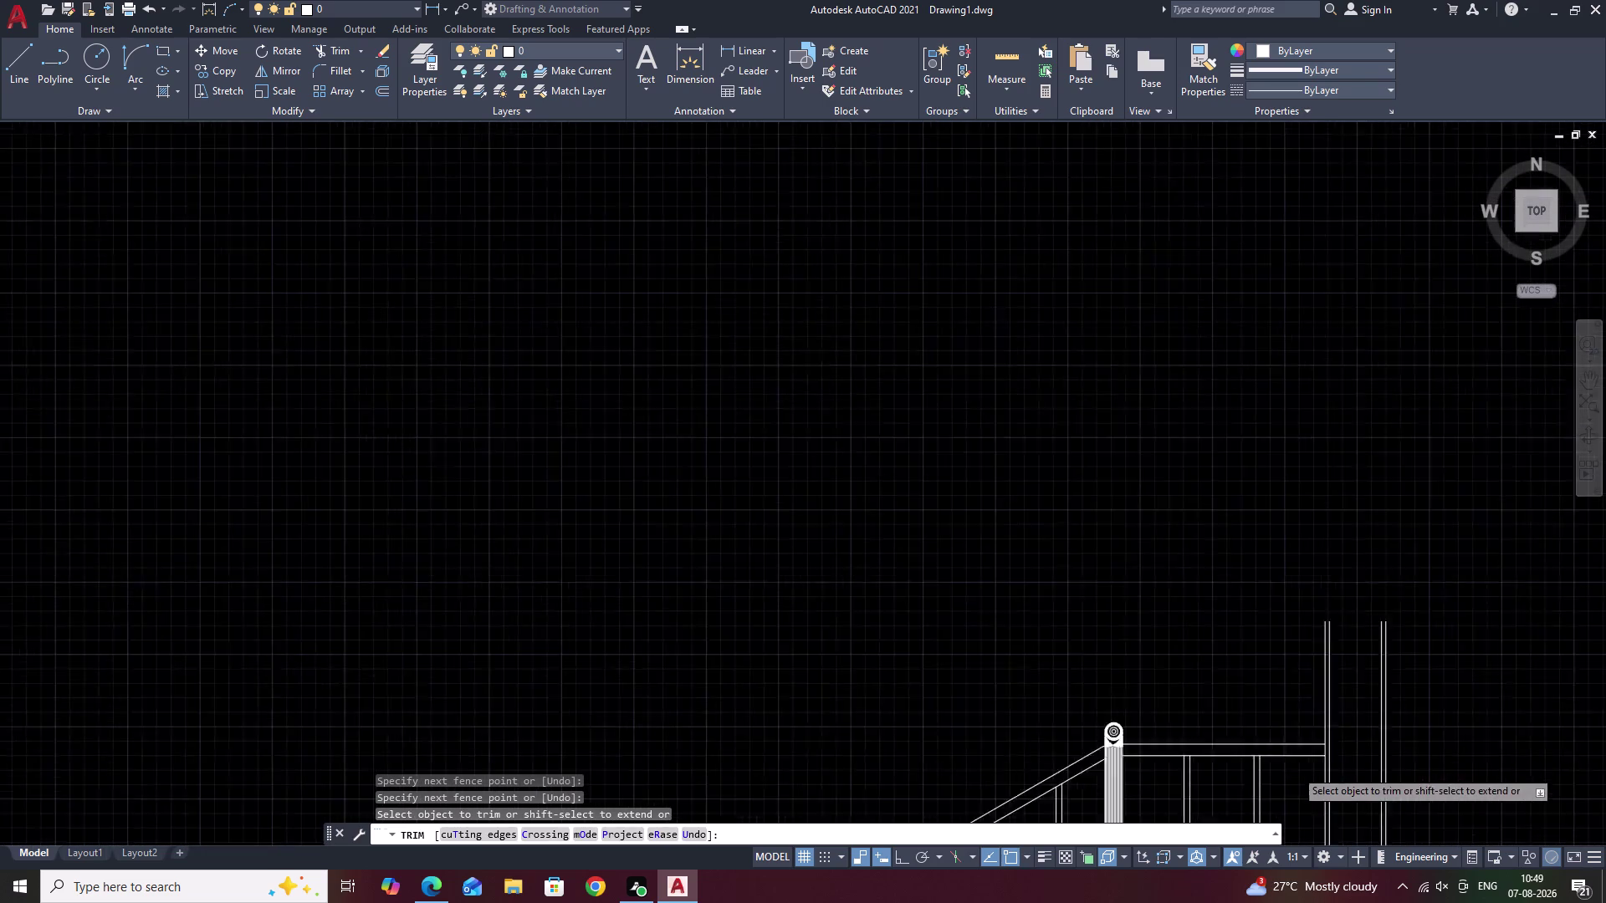
key(Escape)
middle_drag(1261, 819, 1200, 427)
middle_drag(1153, 620, 1157, 558)
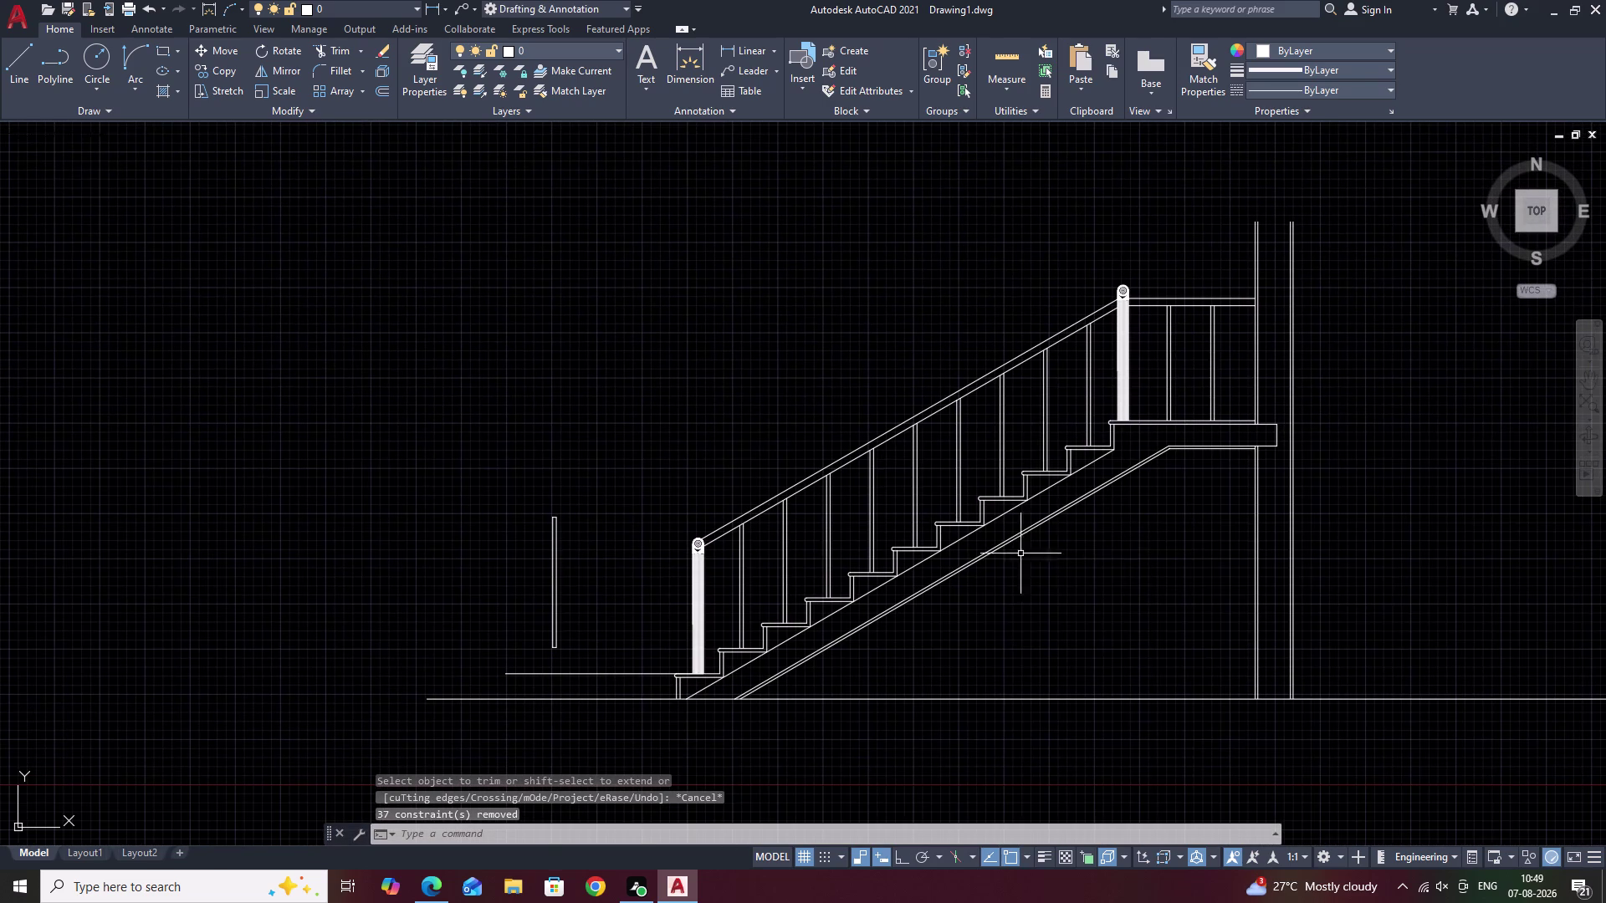
Fence-trim the stray line ends left of the staircase with TR.
scroll(up, 3)
middle_drag(936, 623, 1043, 640)
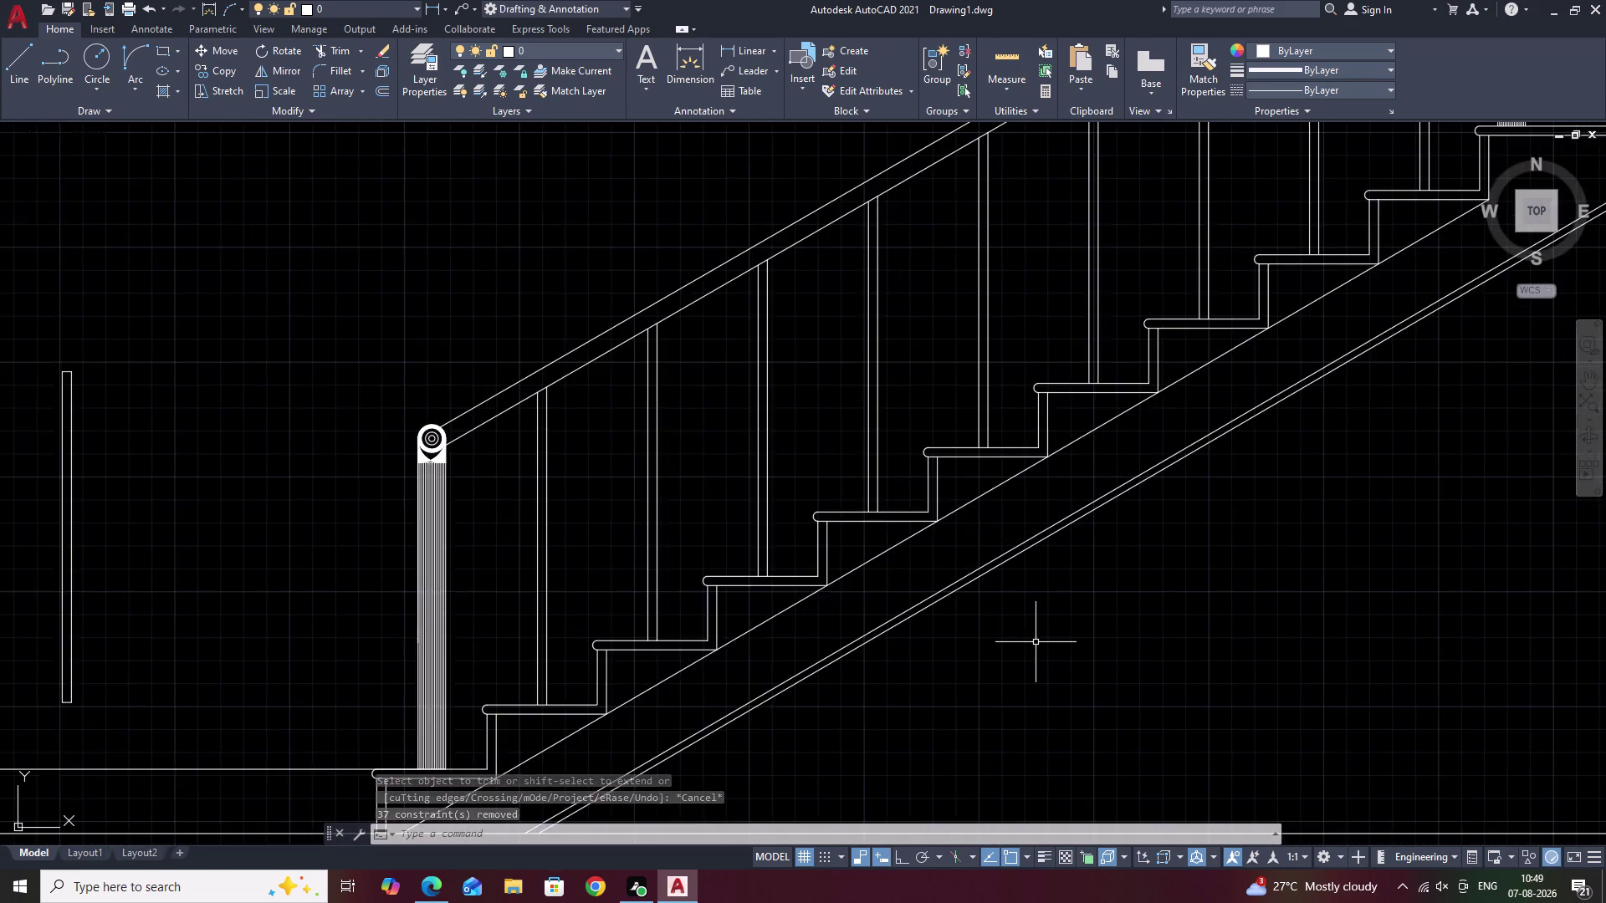
scroll(down, 3)
middle_drag(1039, 642, 992, 678)
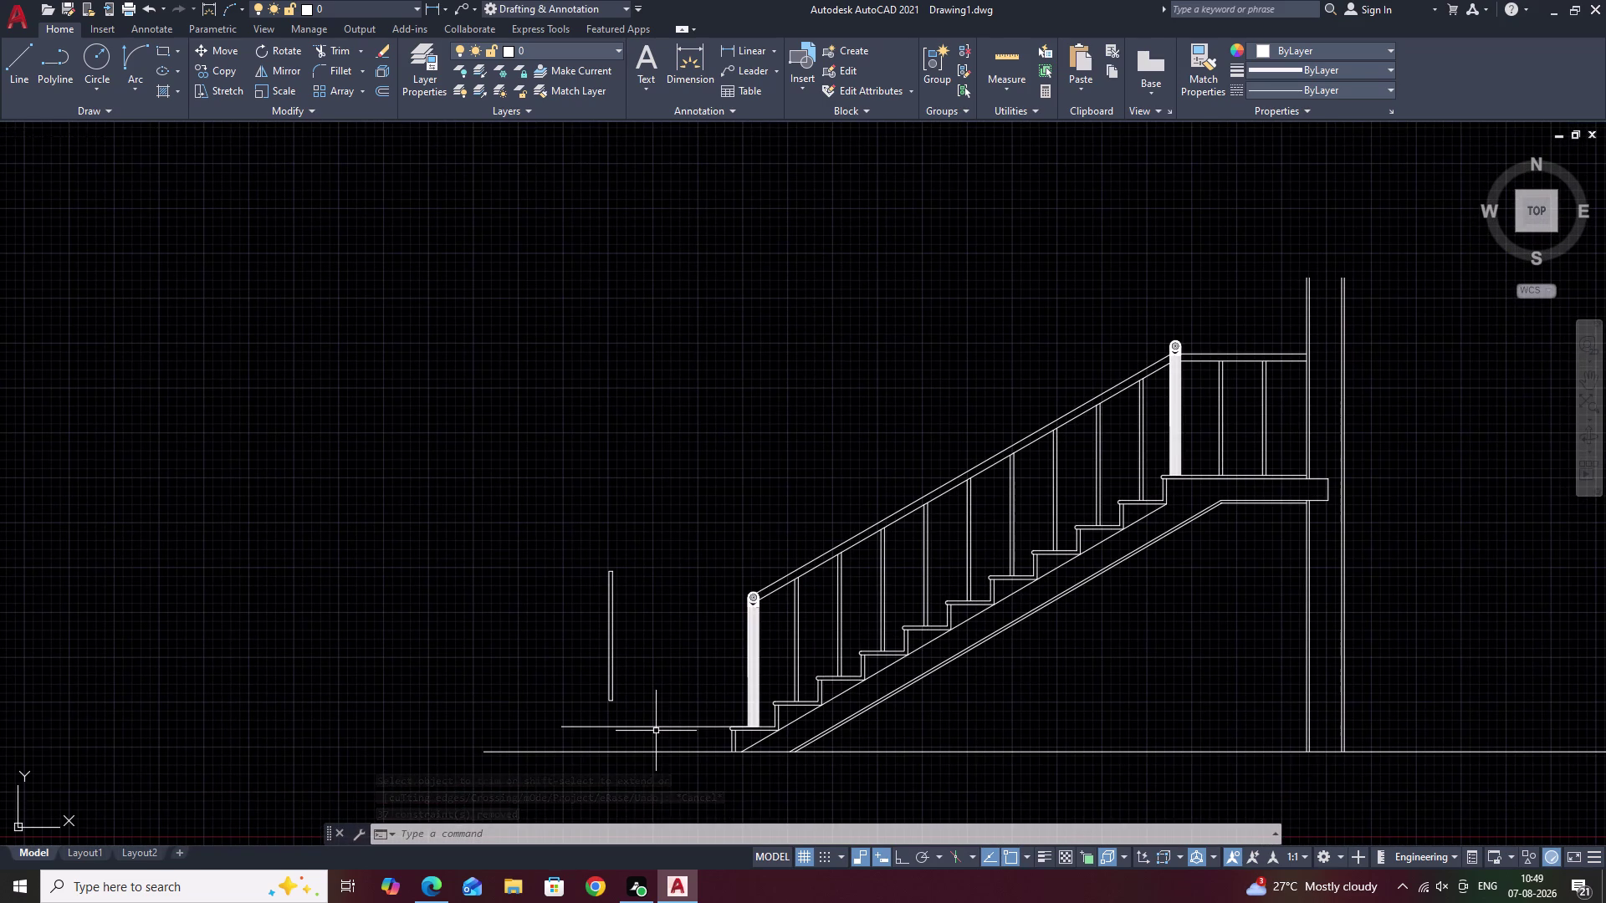
scroll(up, 3)
text(T)
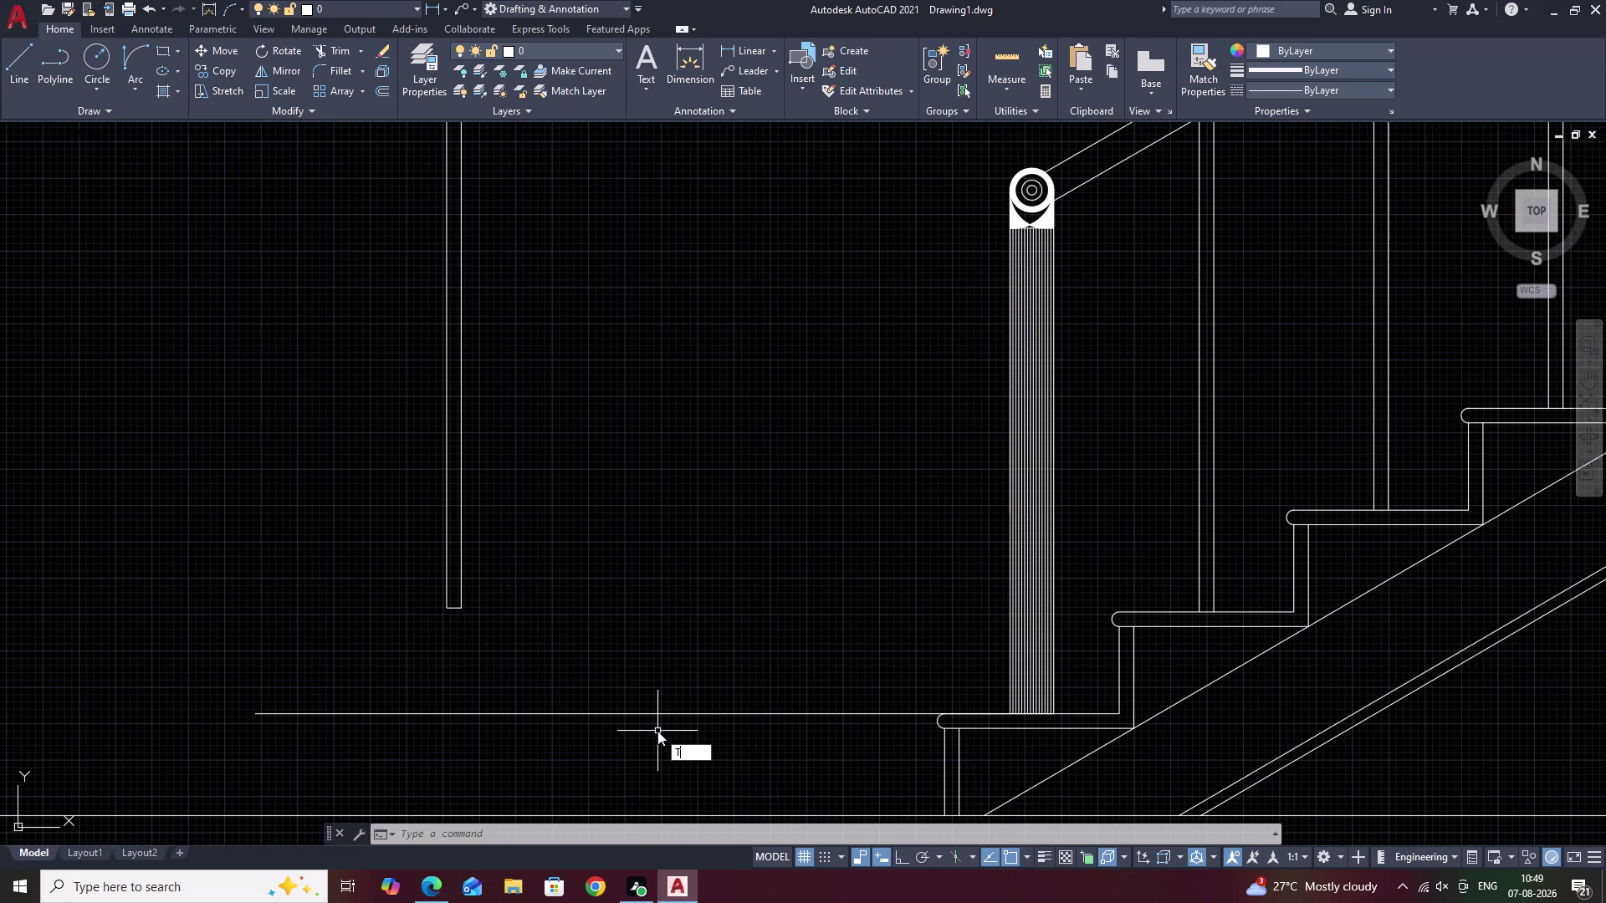
text(R)
key(space)
drag(774, 593, 721, 745)
drag(593, 271, 582, 275)
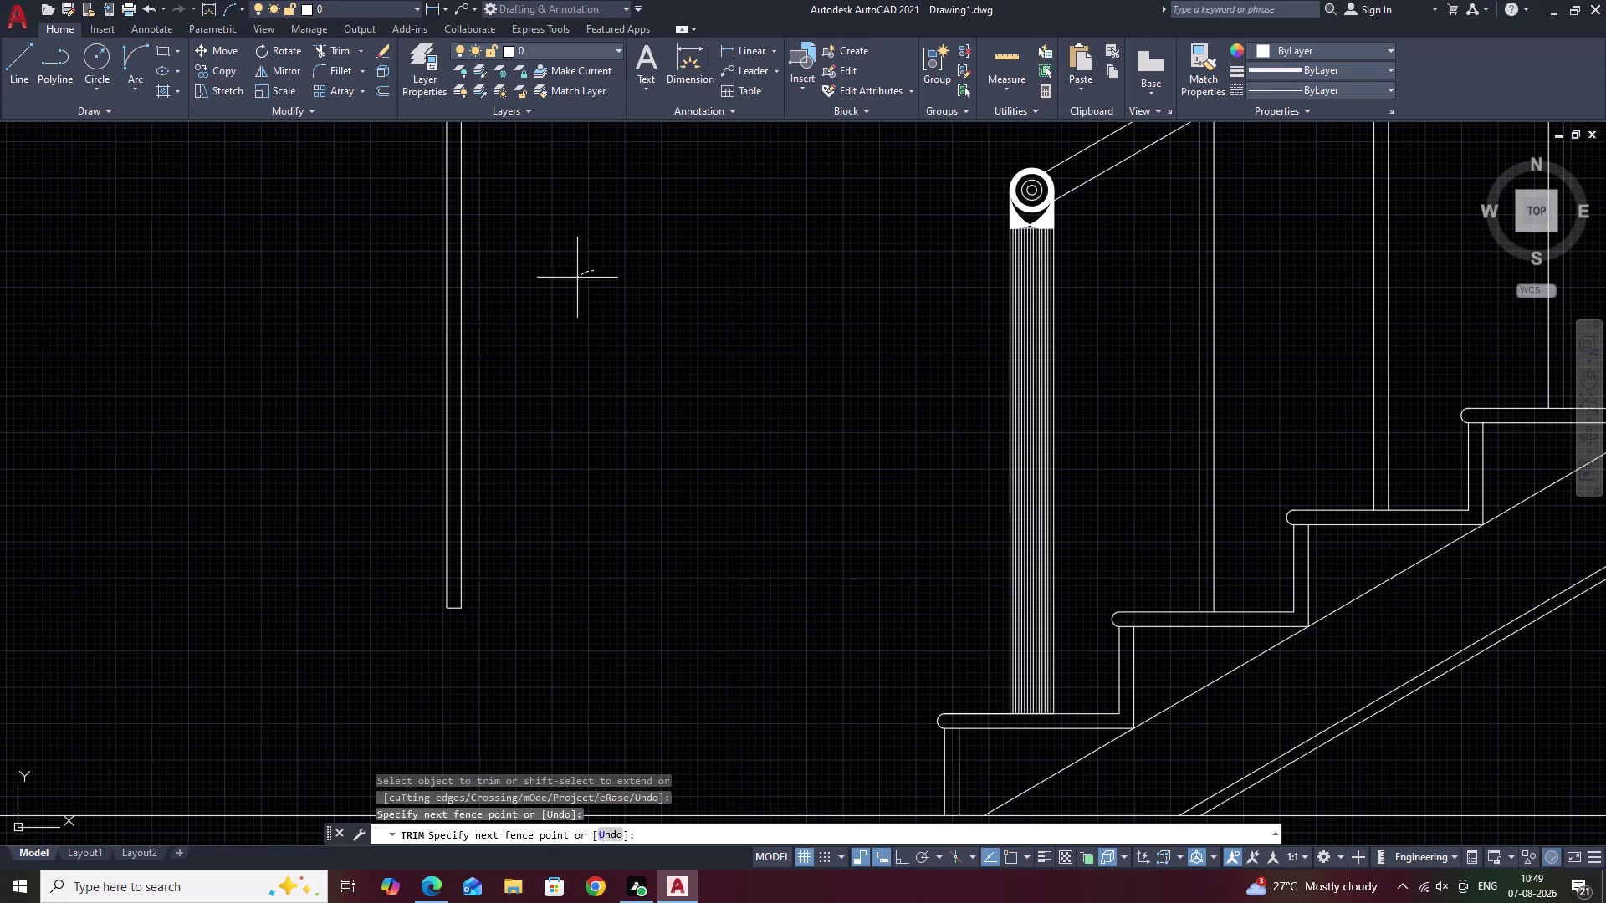
drag(582, 274, 391, 449)
scroll(down, 3)
drag(455, 328, 444, 470)
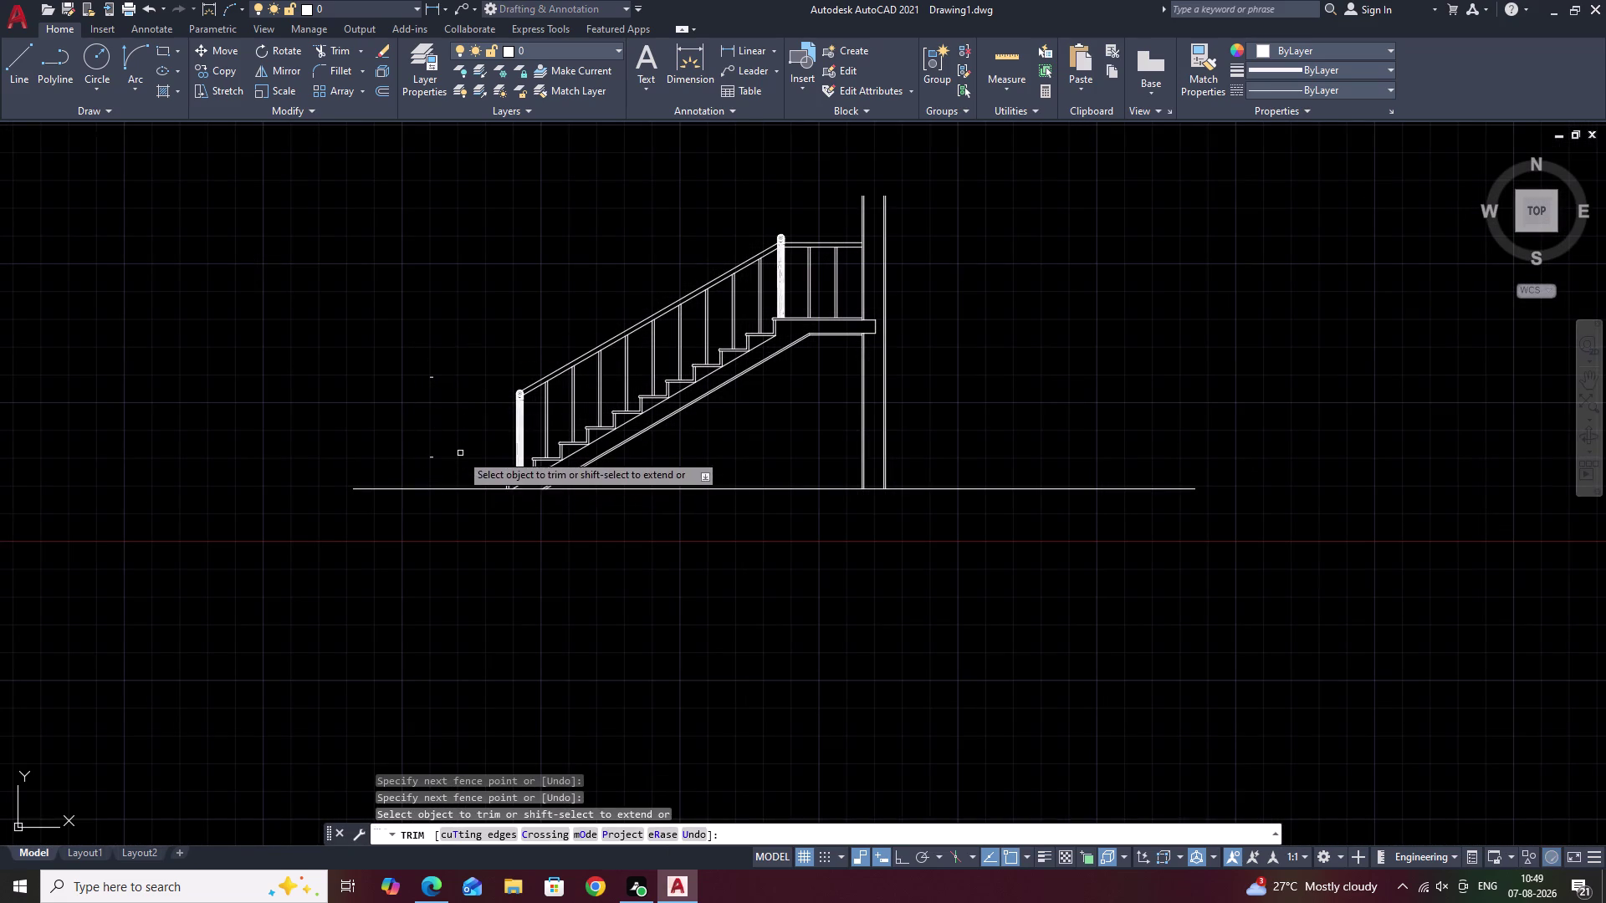
drag(445, 469, 429, 375)
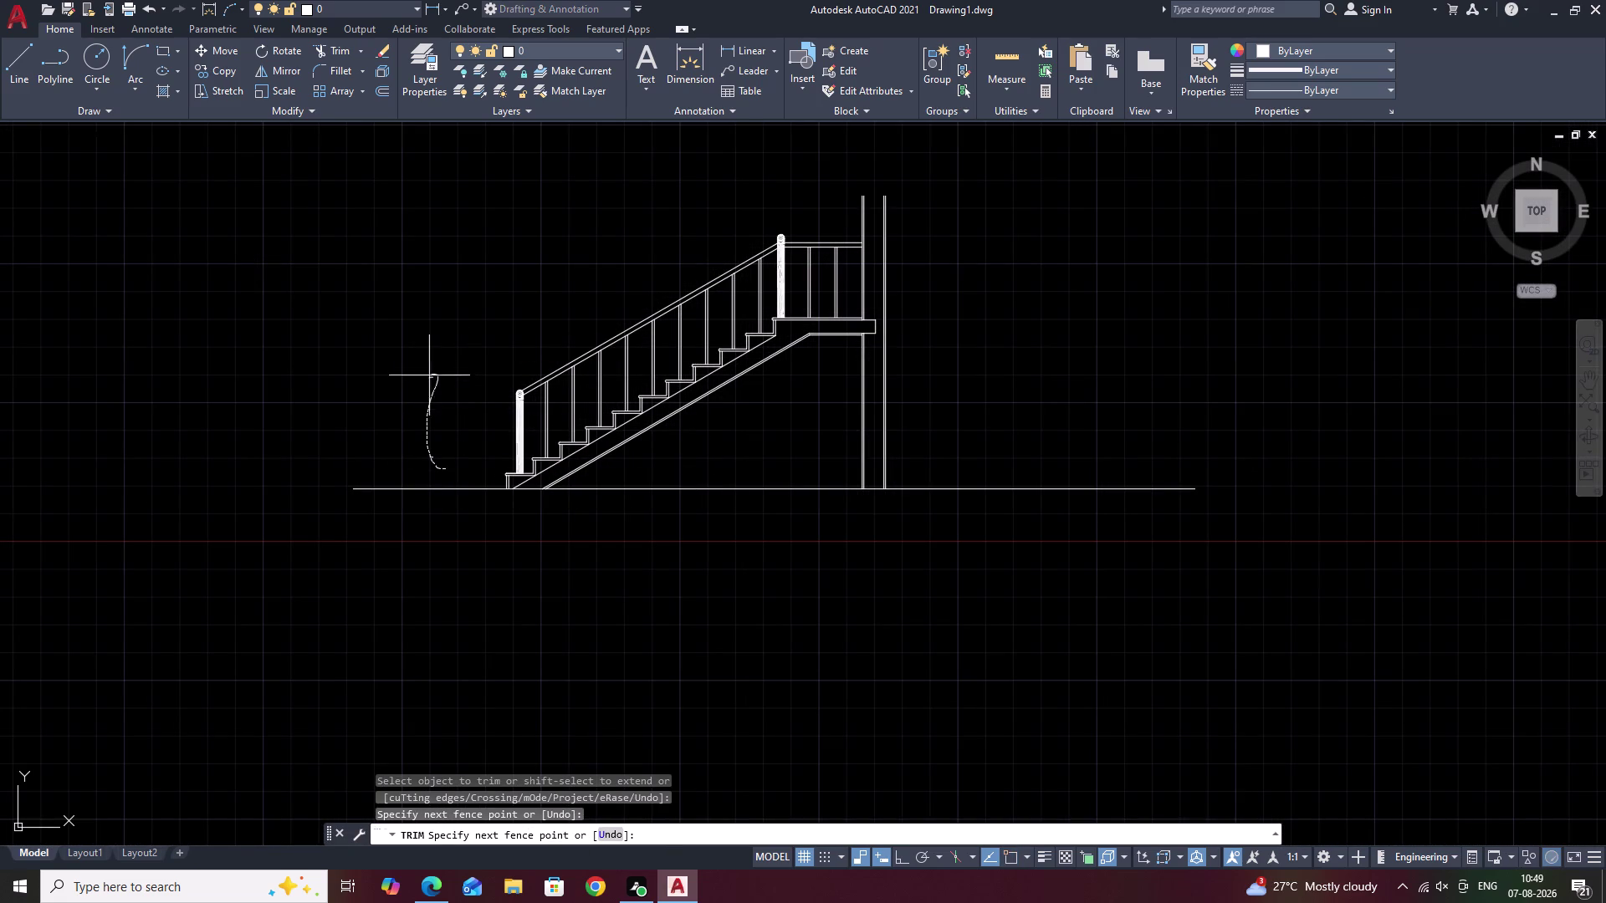
drag(429, 375, 431, 383)
key(Escape)
Lasso-select the two leftover fragments and erase them with E.
drag(461, 368, 416, 417)
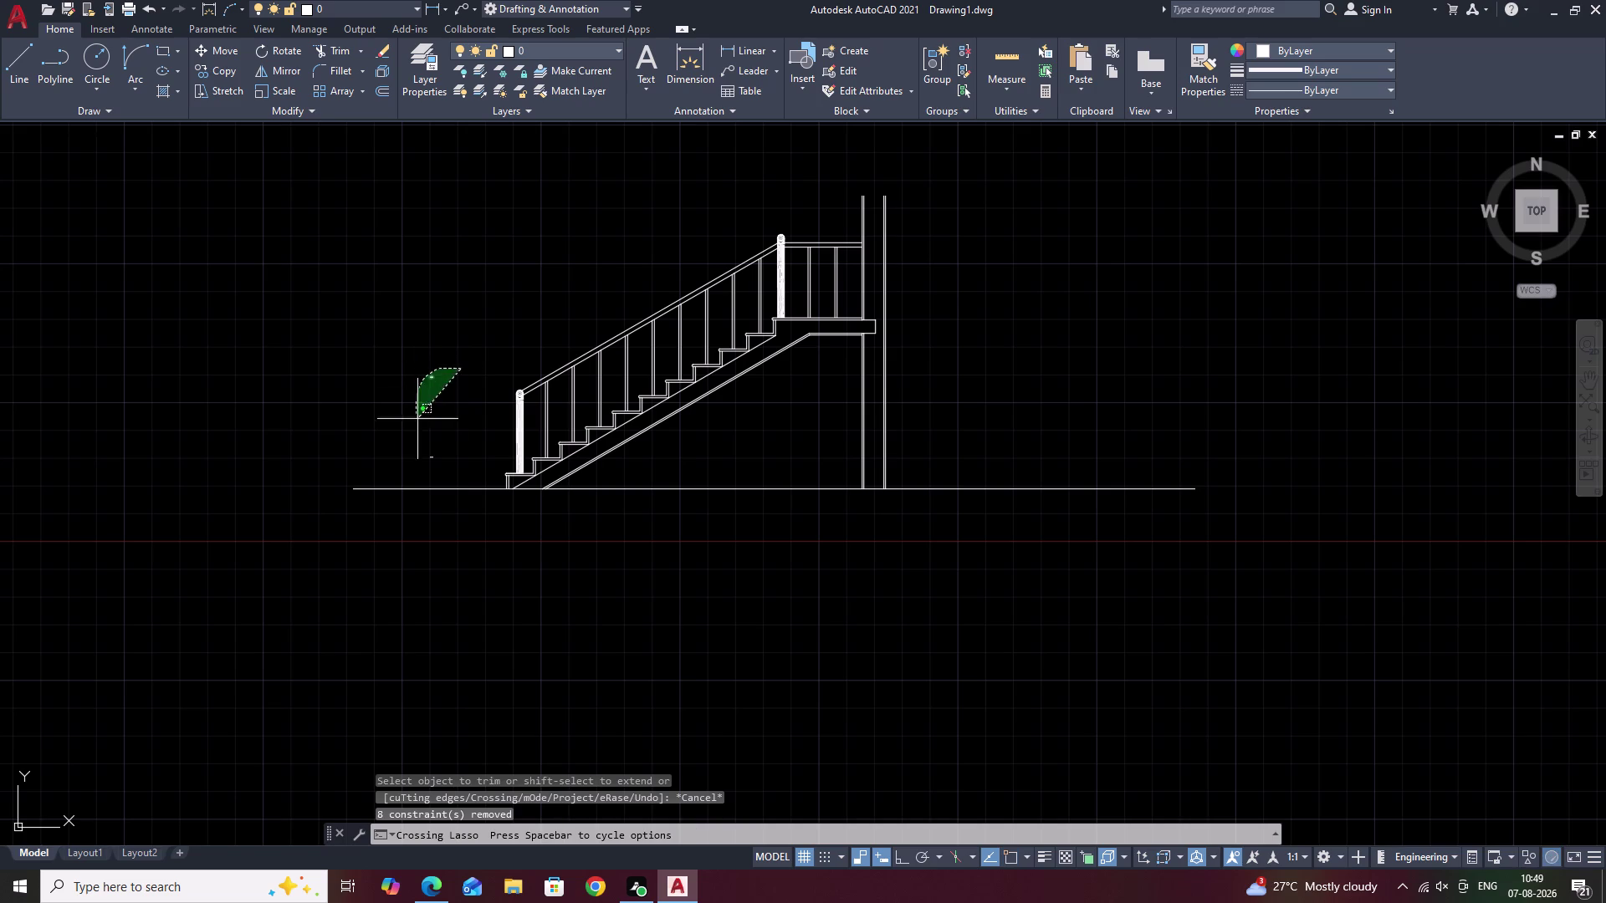
drag(416, 416, 432, 470)
text(E)
key(space)
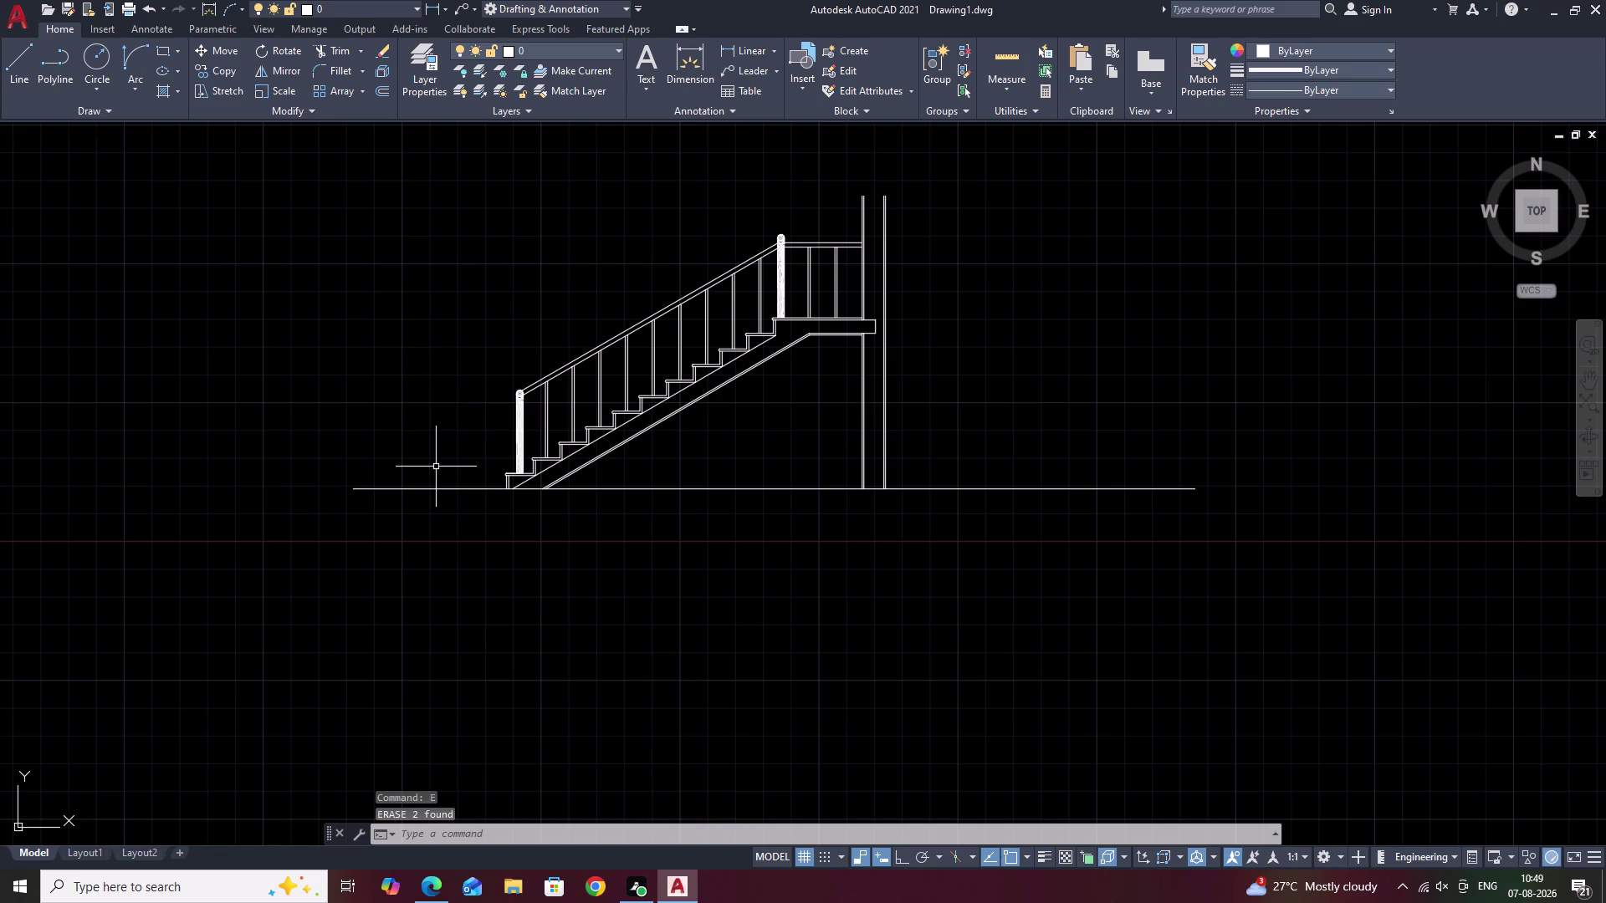
middle_drag(661, 483, 674, 555)
scroll(up, 3)
middle_drag(711, 499, 629, 743)
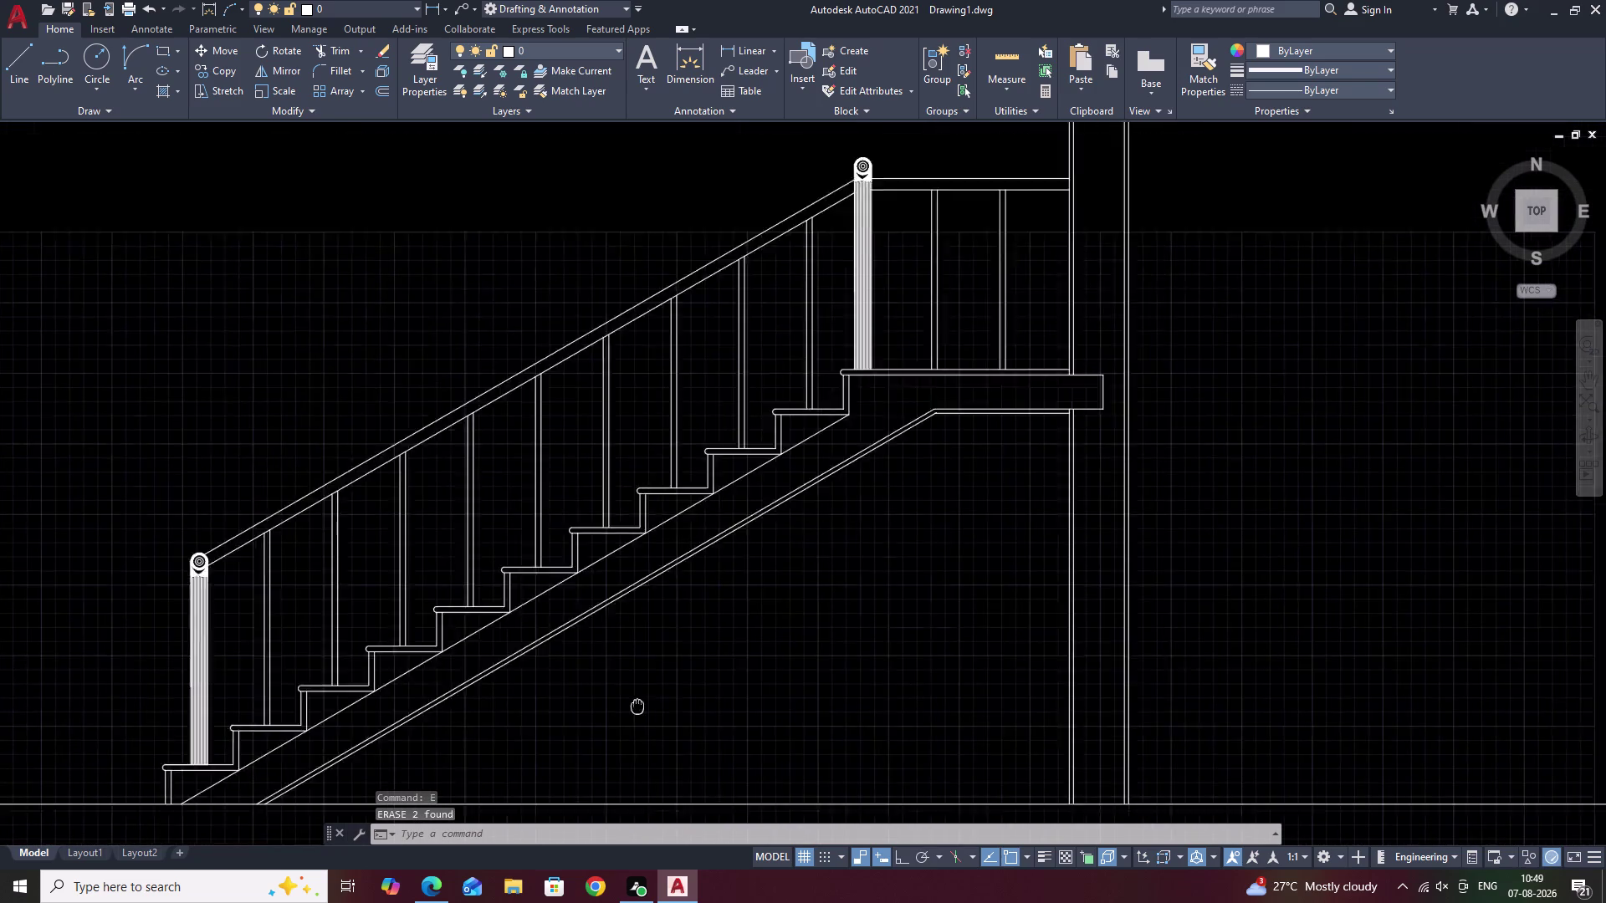
middle_drag(629, 743, 629, 746)
middle_drag(764, 512, 745, 569)
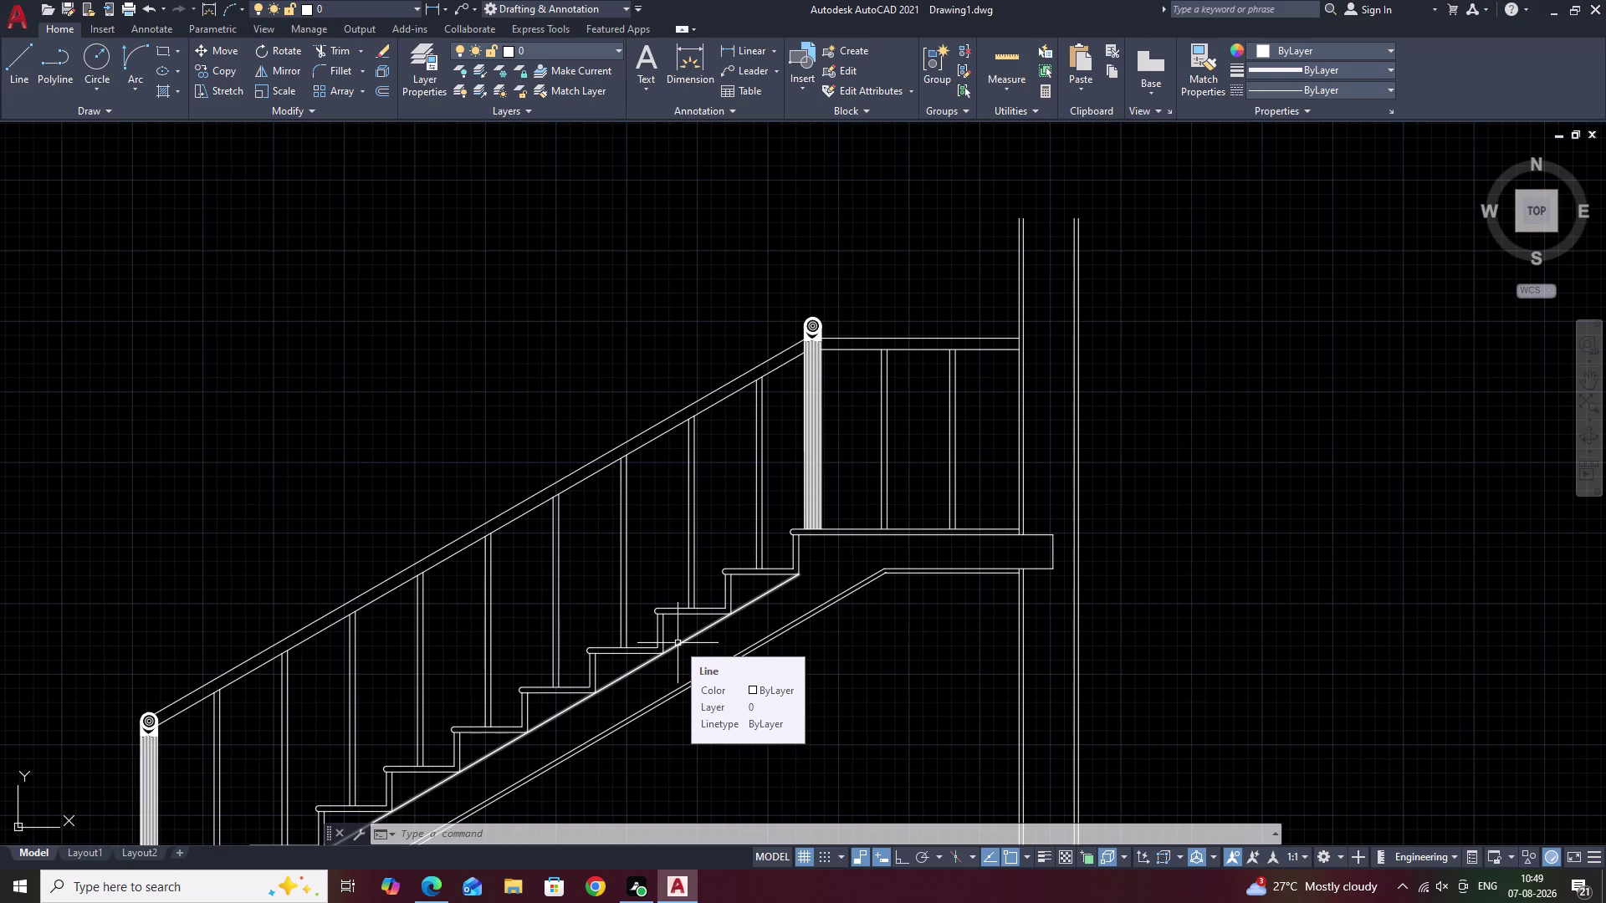
middle_drag(895, 436, 836, 519)
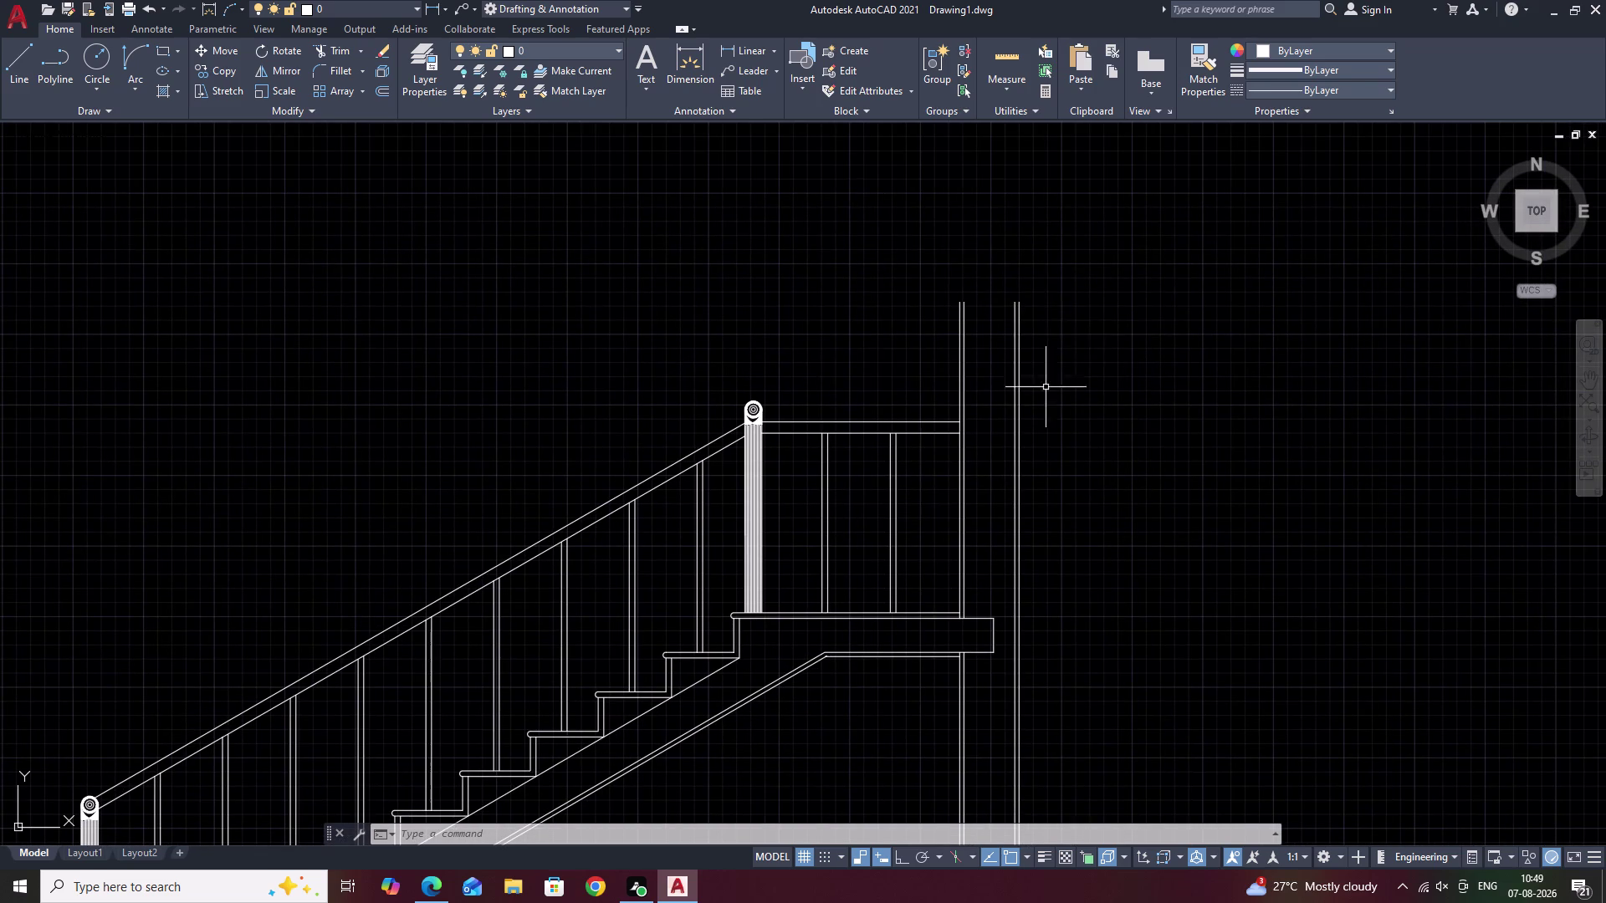
click(563, 25)
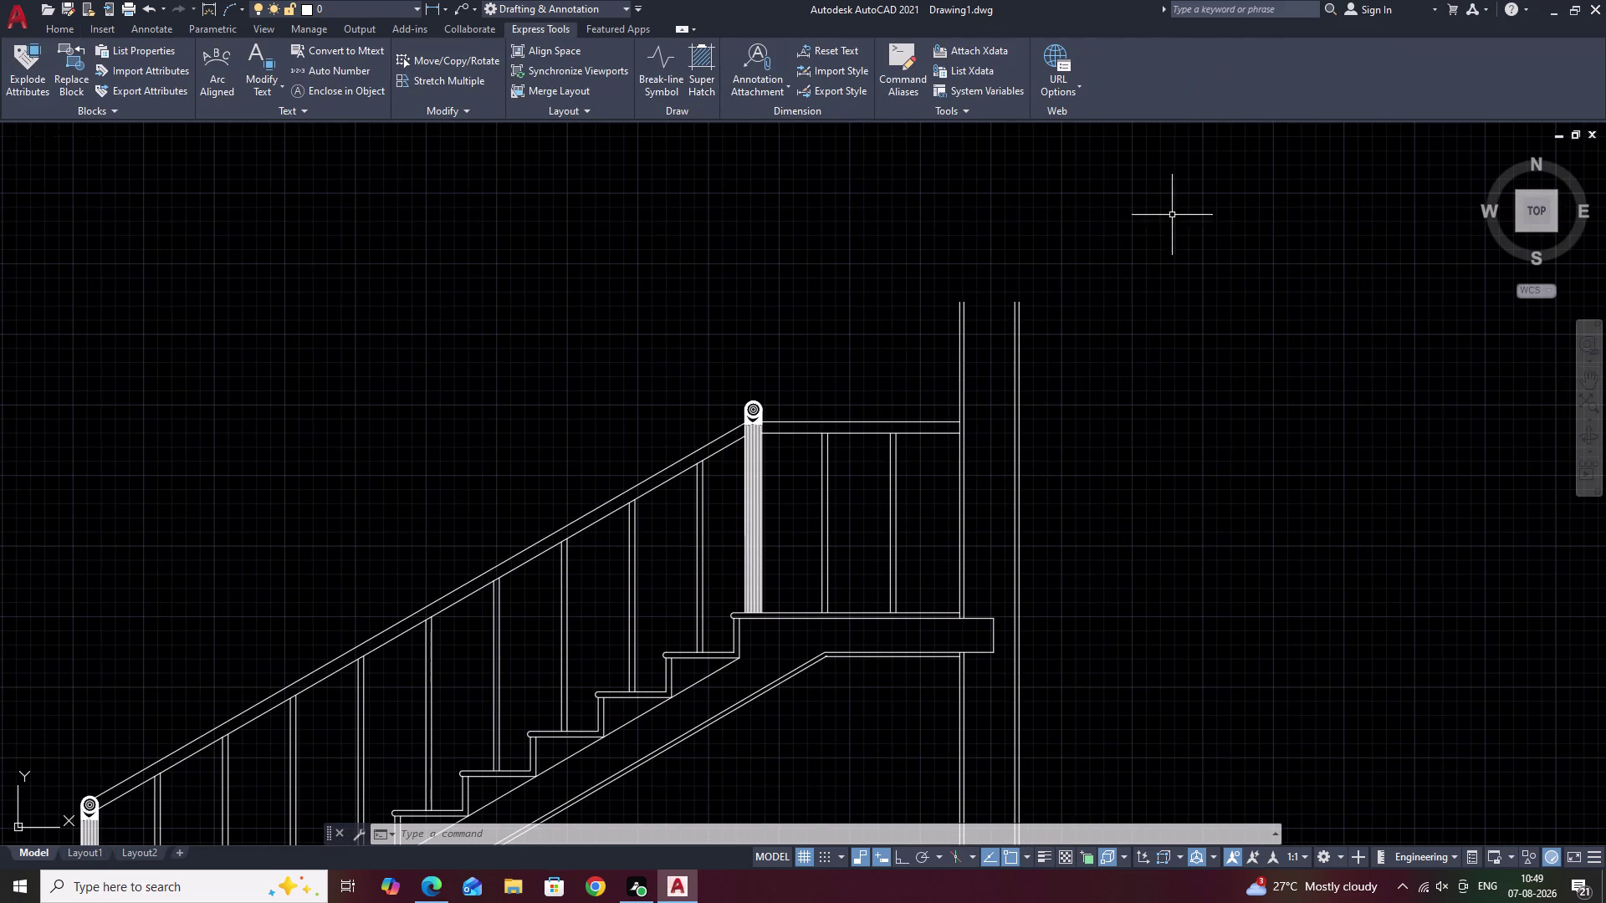
Draw a break-line symbol between the wall's two top corners, zigzag at the midpoint.
scroll(up, 3)
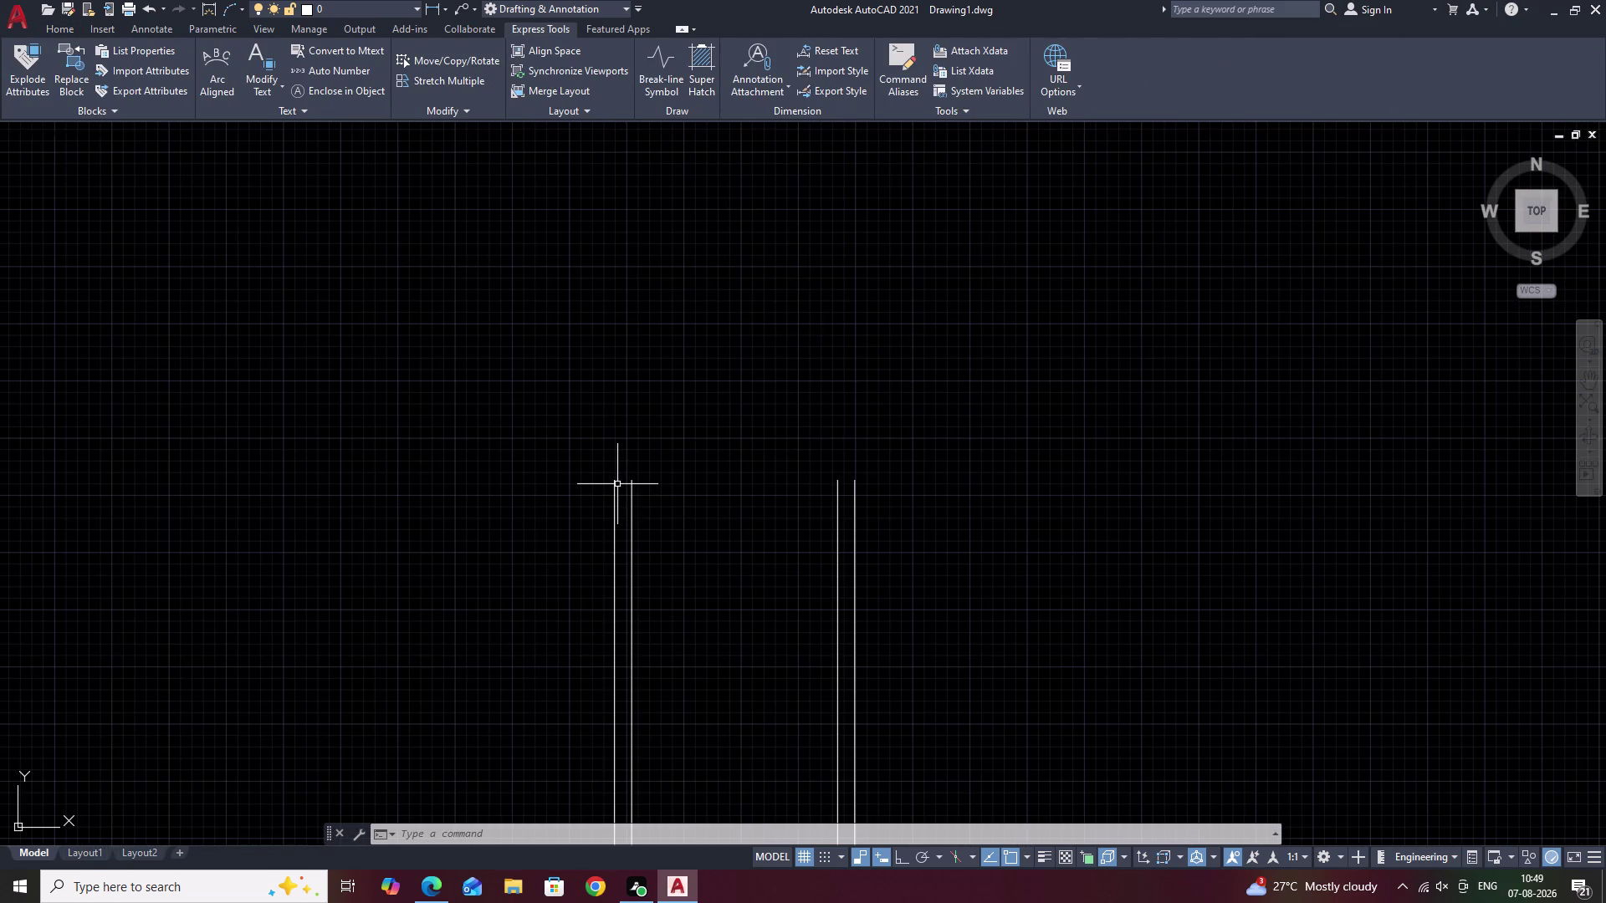
click(673, 76)
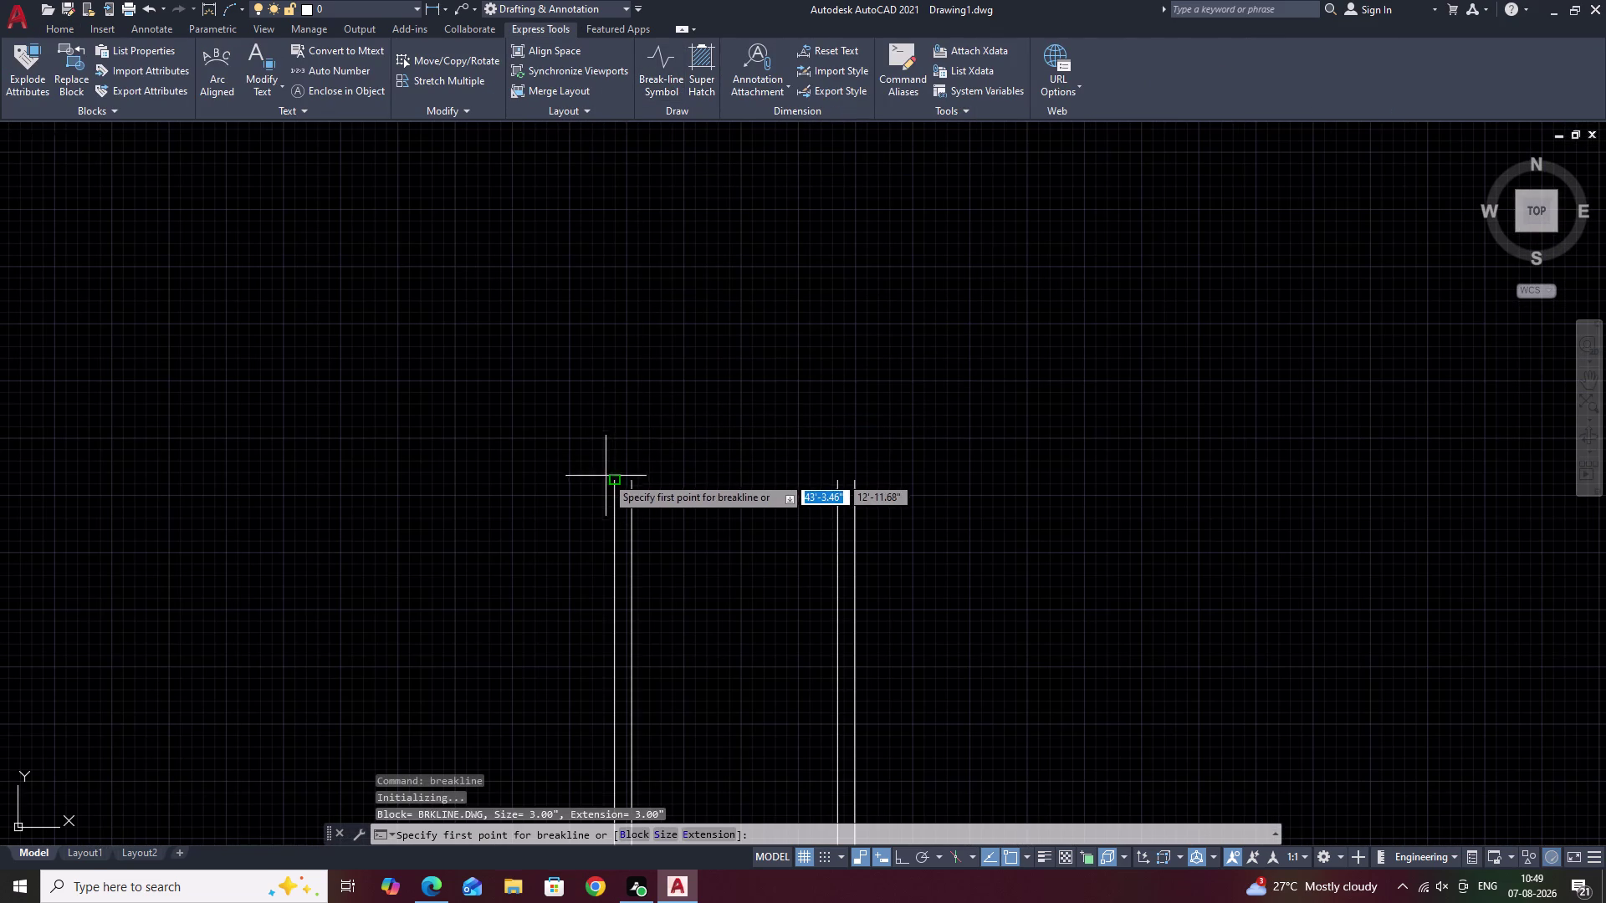
click(616, 478)
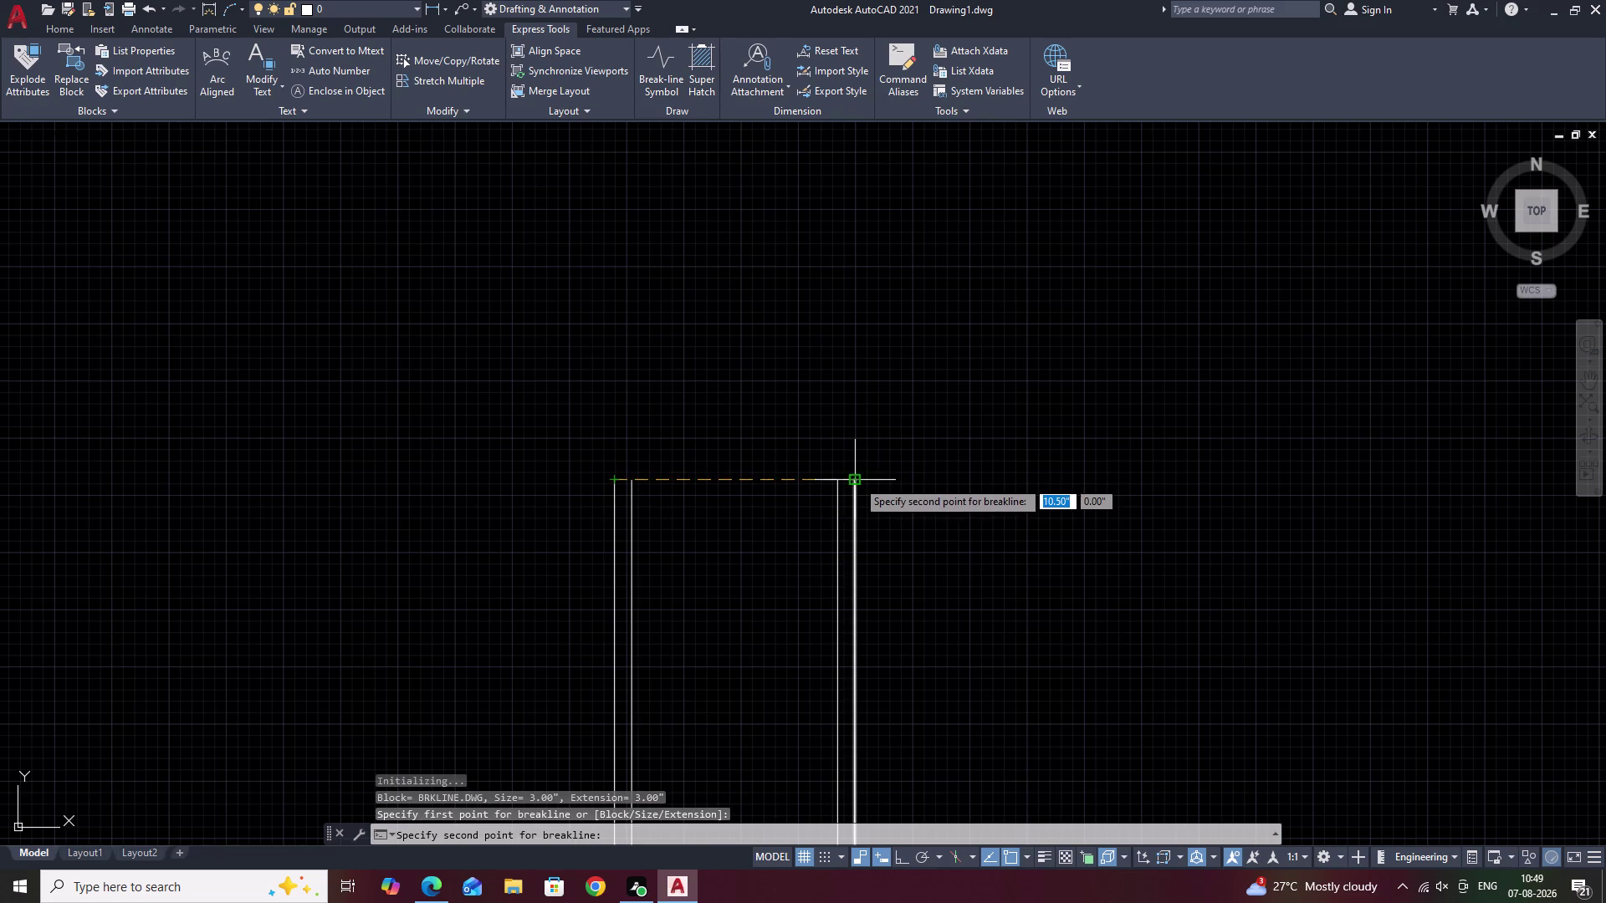
click(857, 481)
click(735, 480)
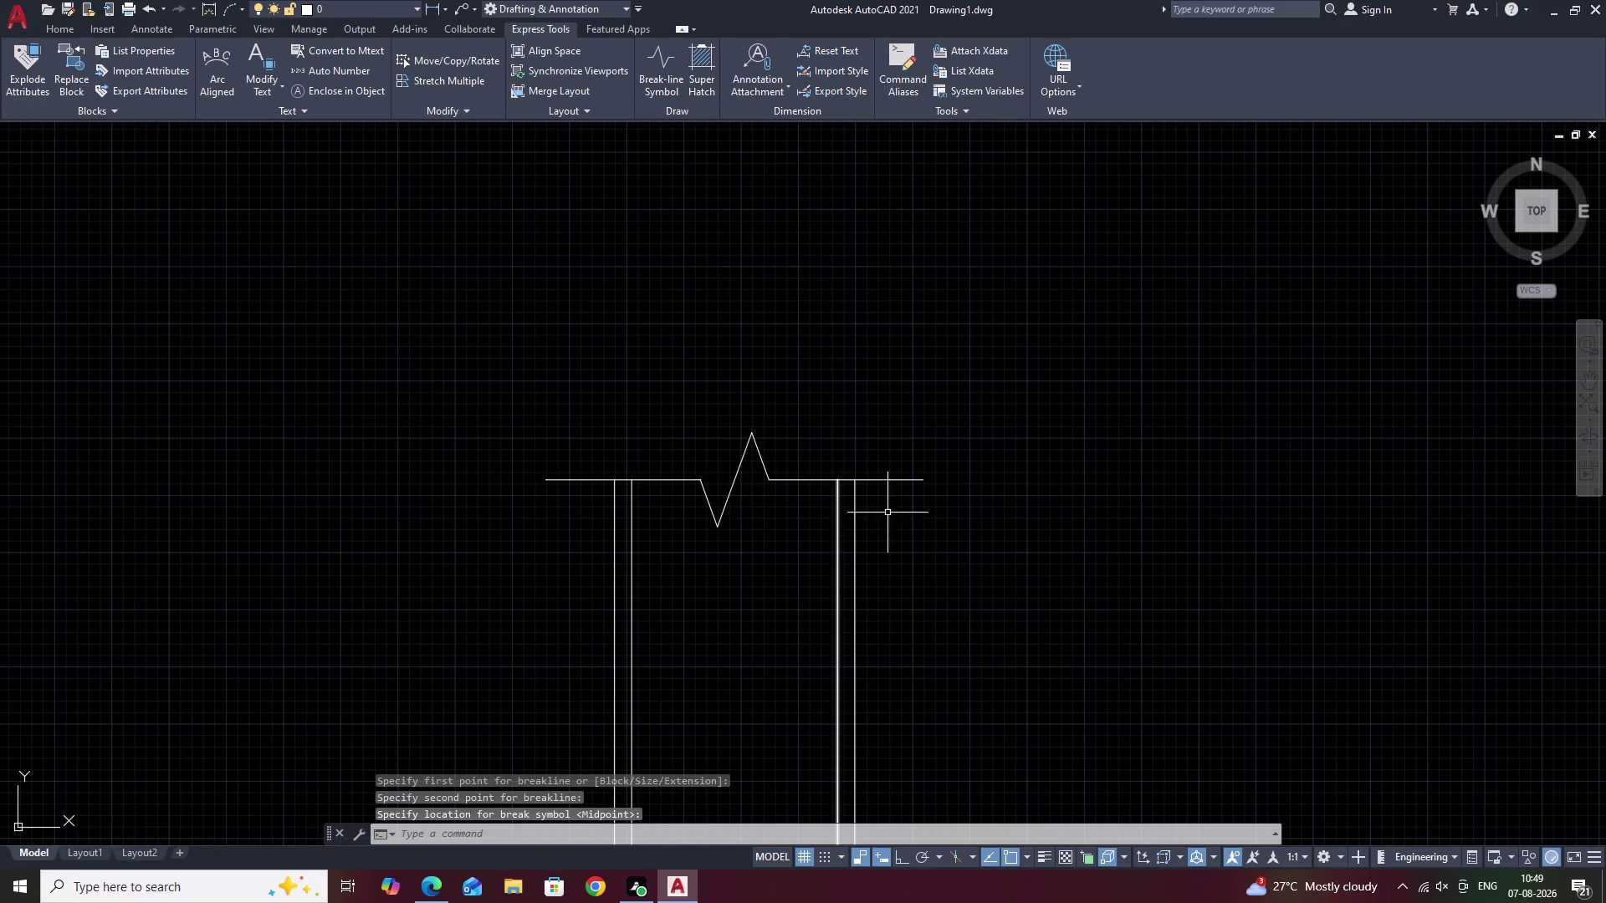
Recentre the staircase view and start the HATCH command with H.
scroll(down, 3)
middle_drag(914, 559, 962, 384)
scroll(down, 3)
middle_drag(1013, 581, 1038, 503)
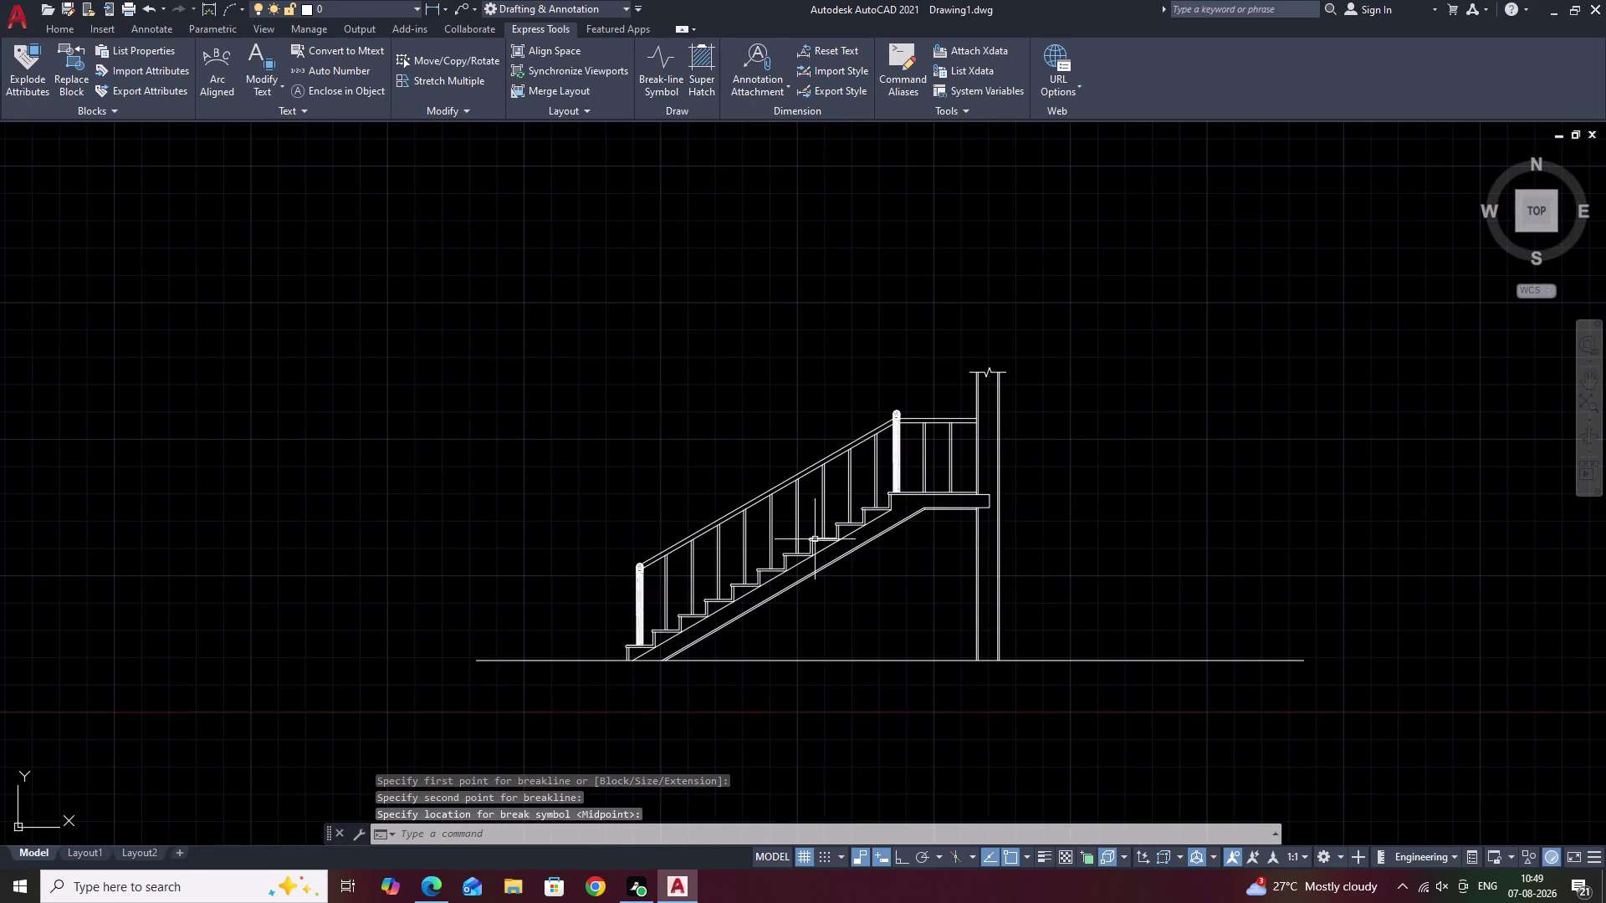
scroll(up, 3)
key(Escape)
middle_drag(1089, 555, 1052, 511)
text(H)
key(space)
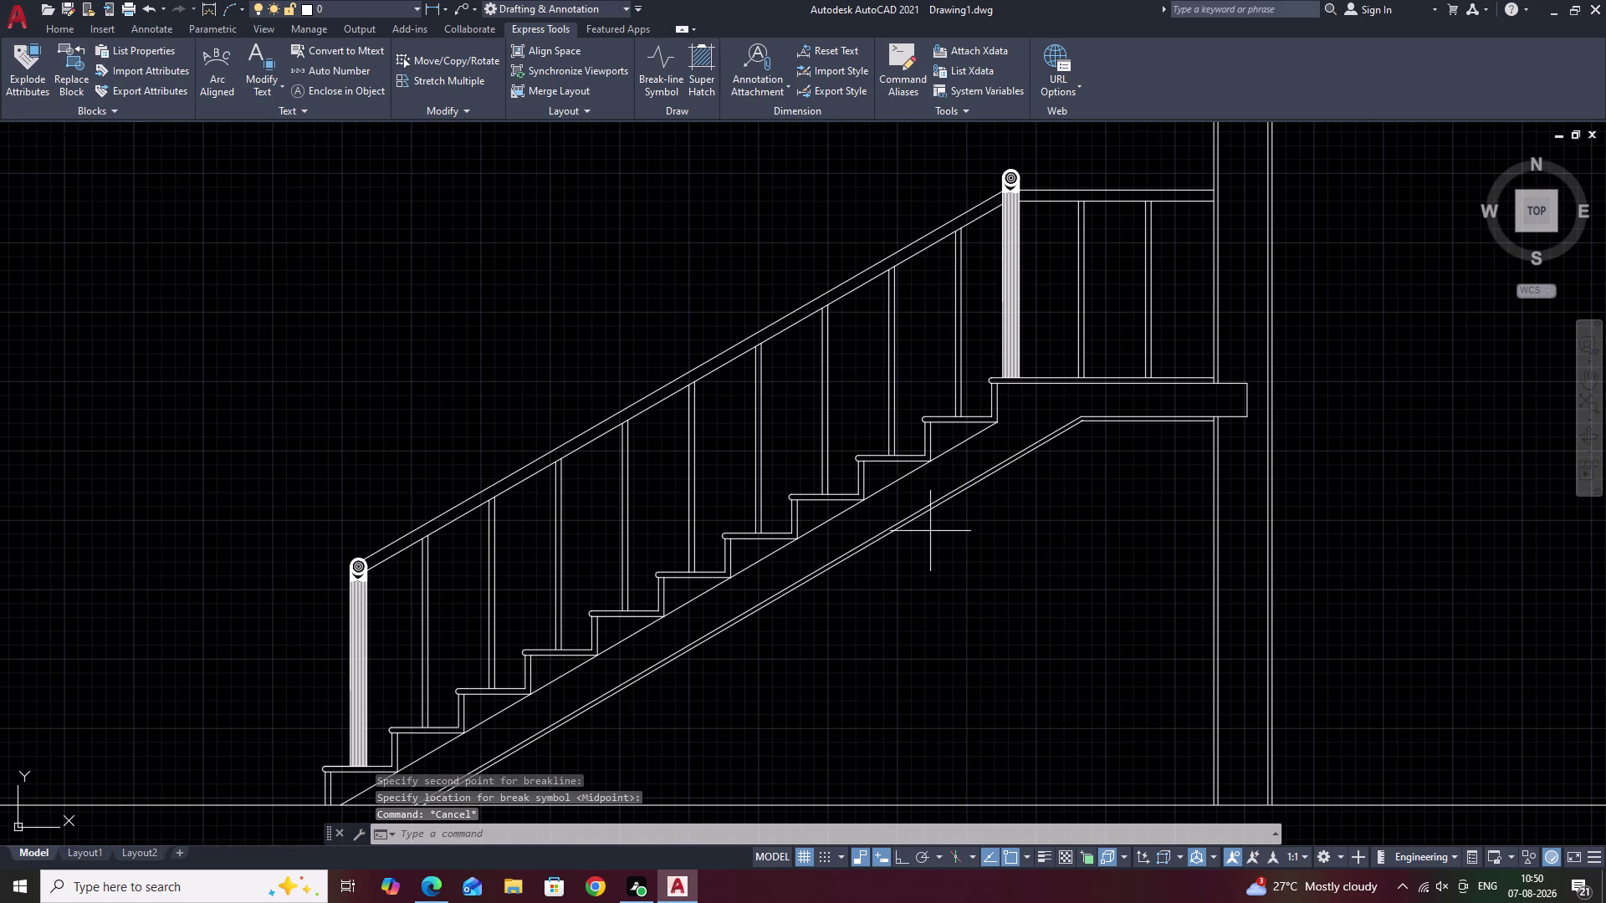
Hatch inside the wall, trying pattern scales 80 and then 50.
click(348, 68)
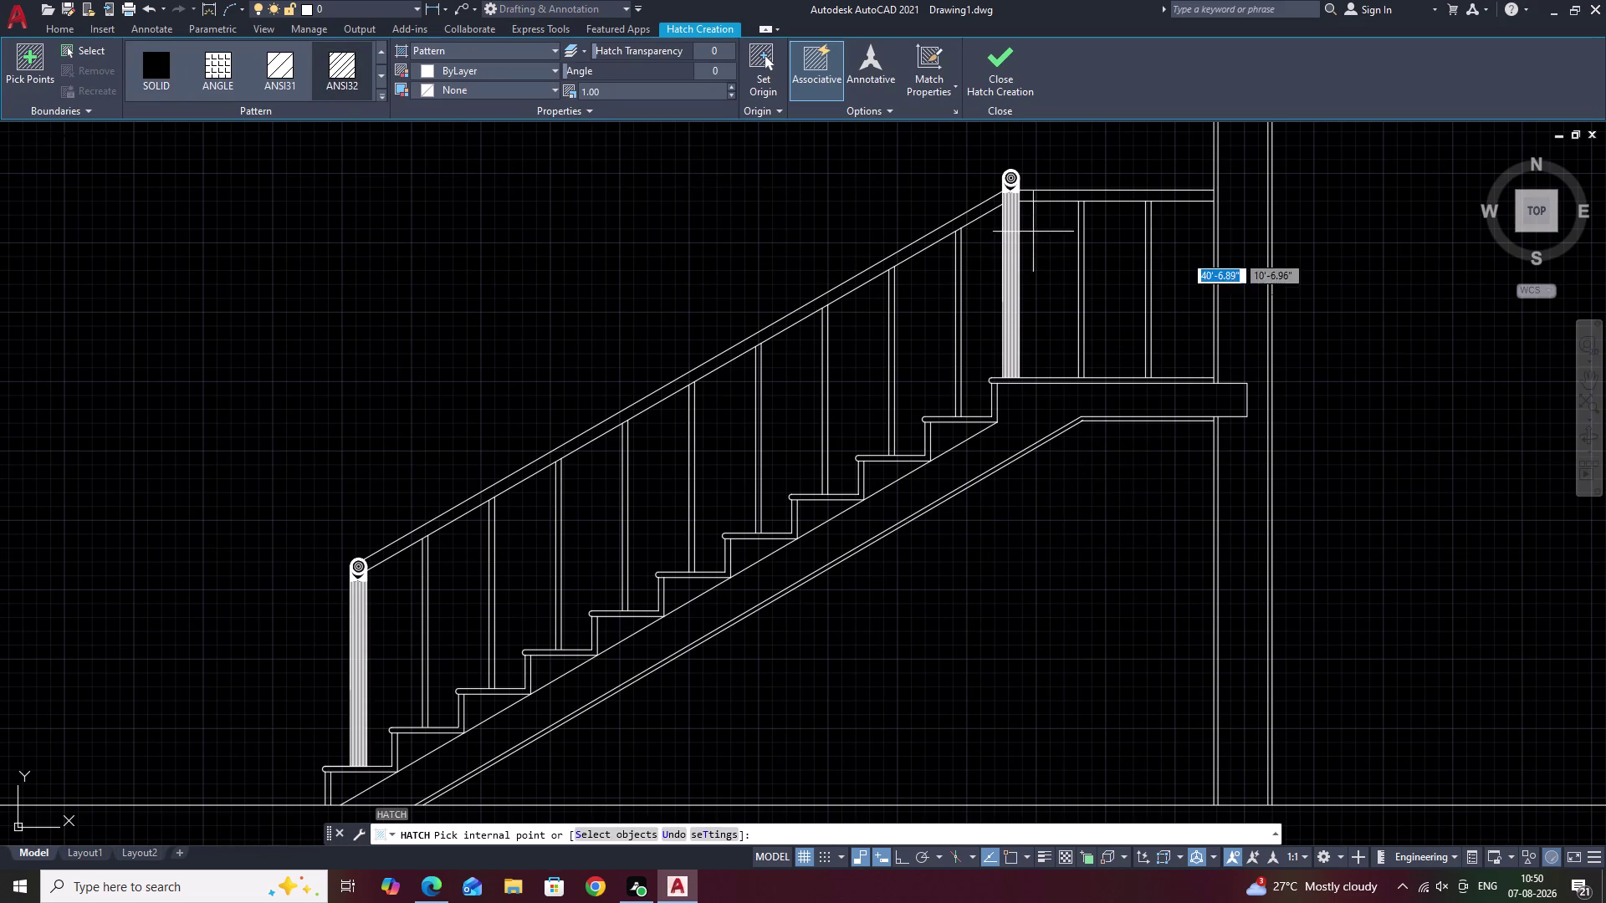
click(1241, 272)
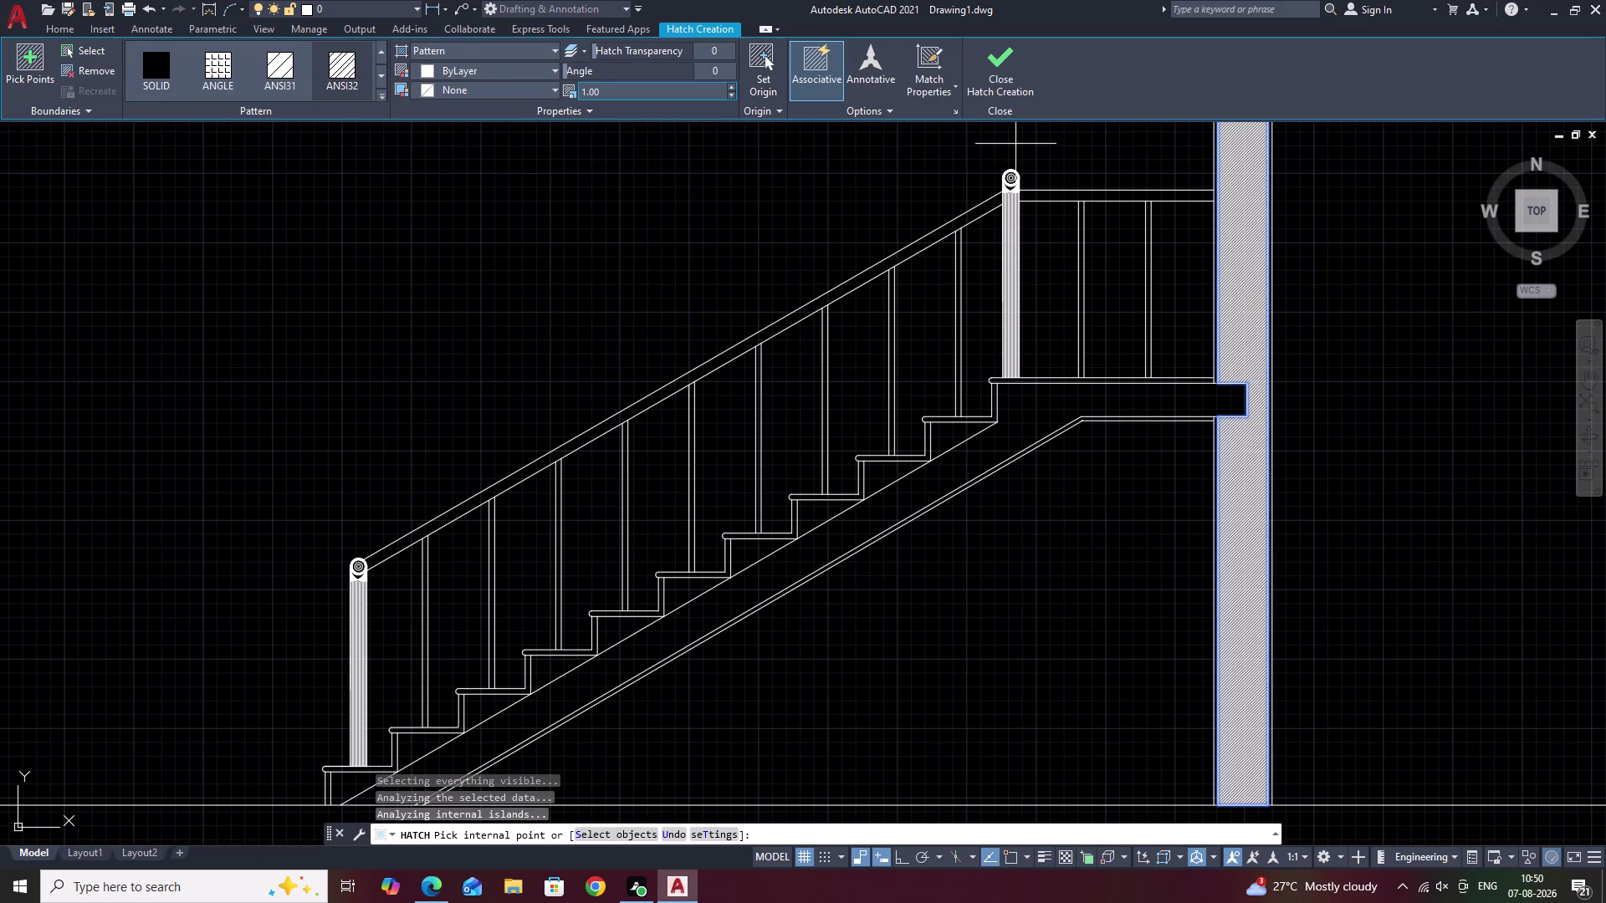
drag(693, 93, 531, 94)
key(BackSpace)
text(80)
click(618, 207)
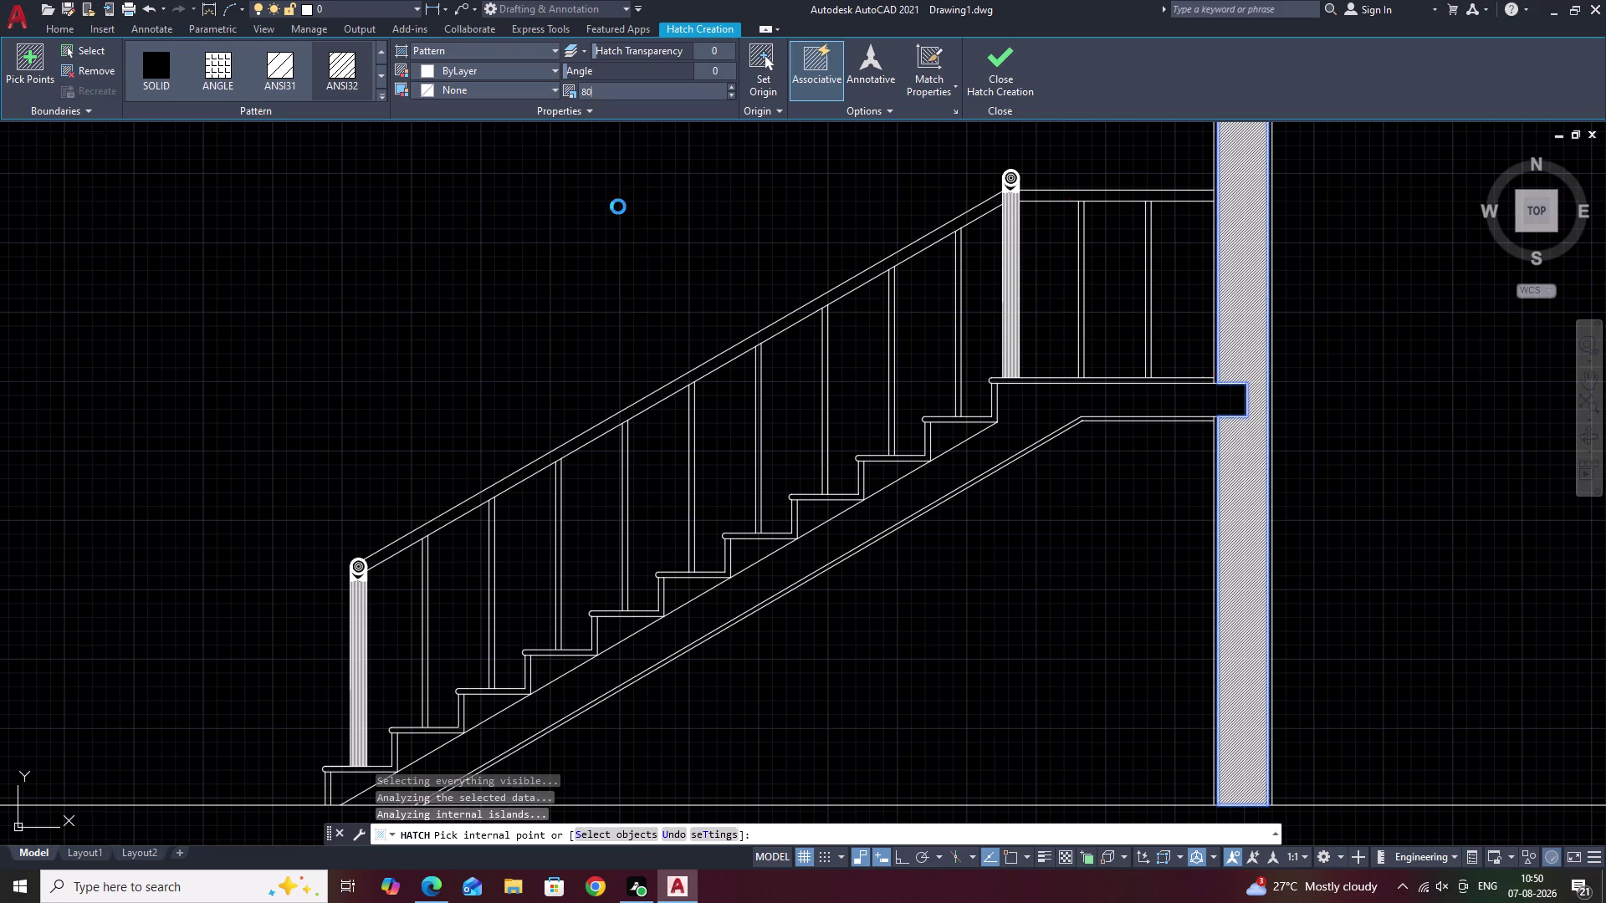
click(653, 93)
key(BackSpace)
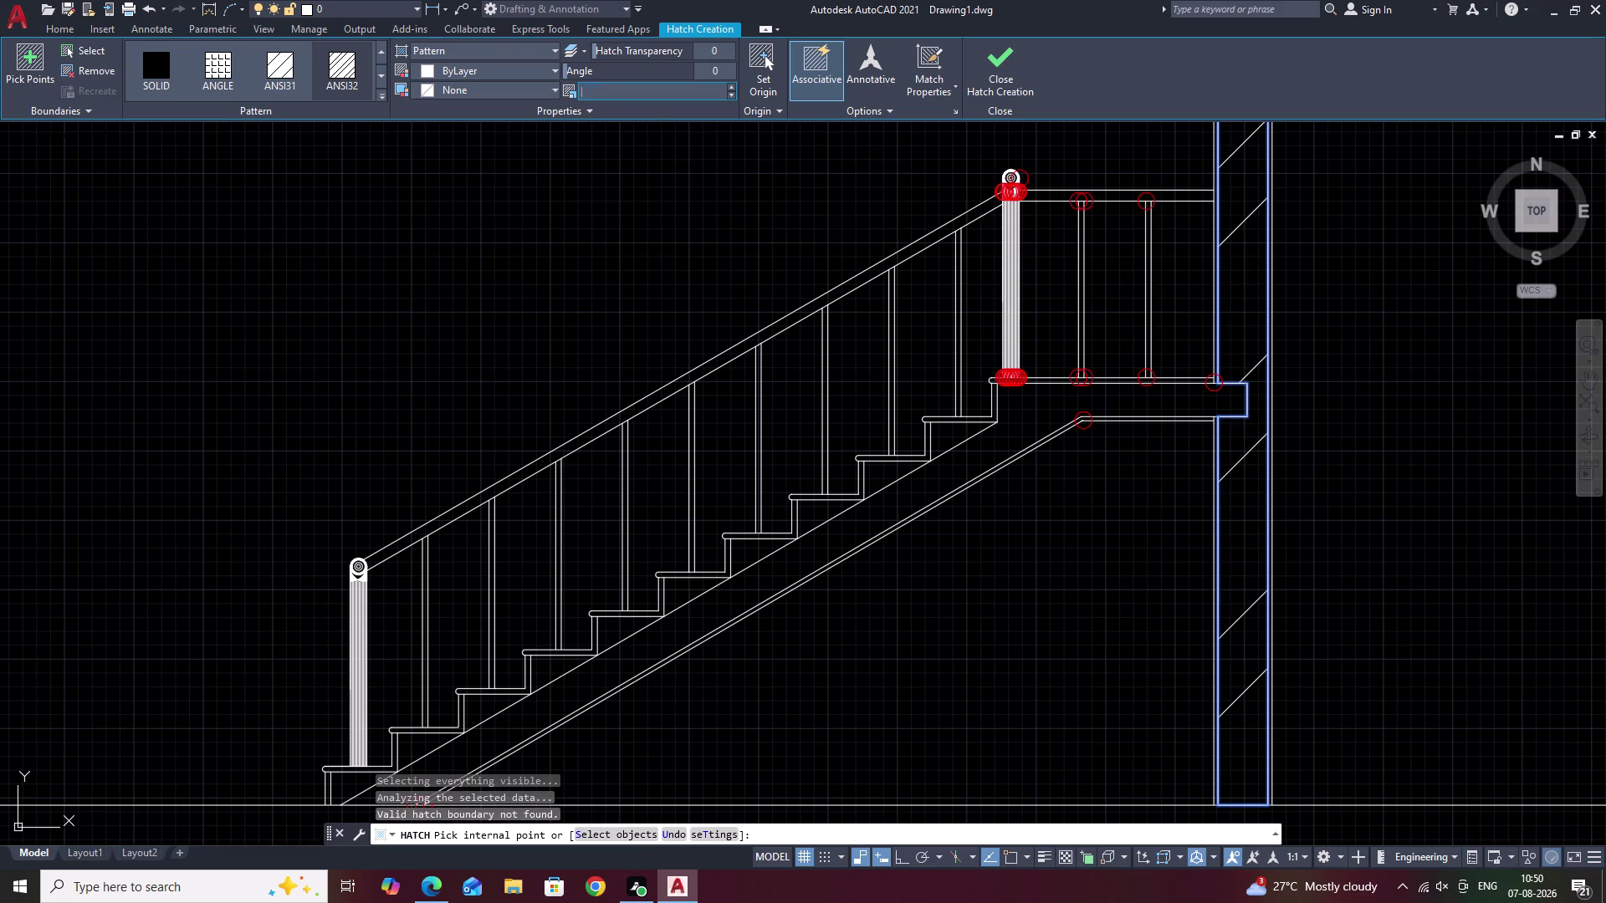
key(5)
key(0)
click(599, 208)
scroll(down, 3)
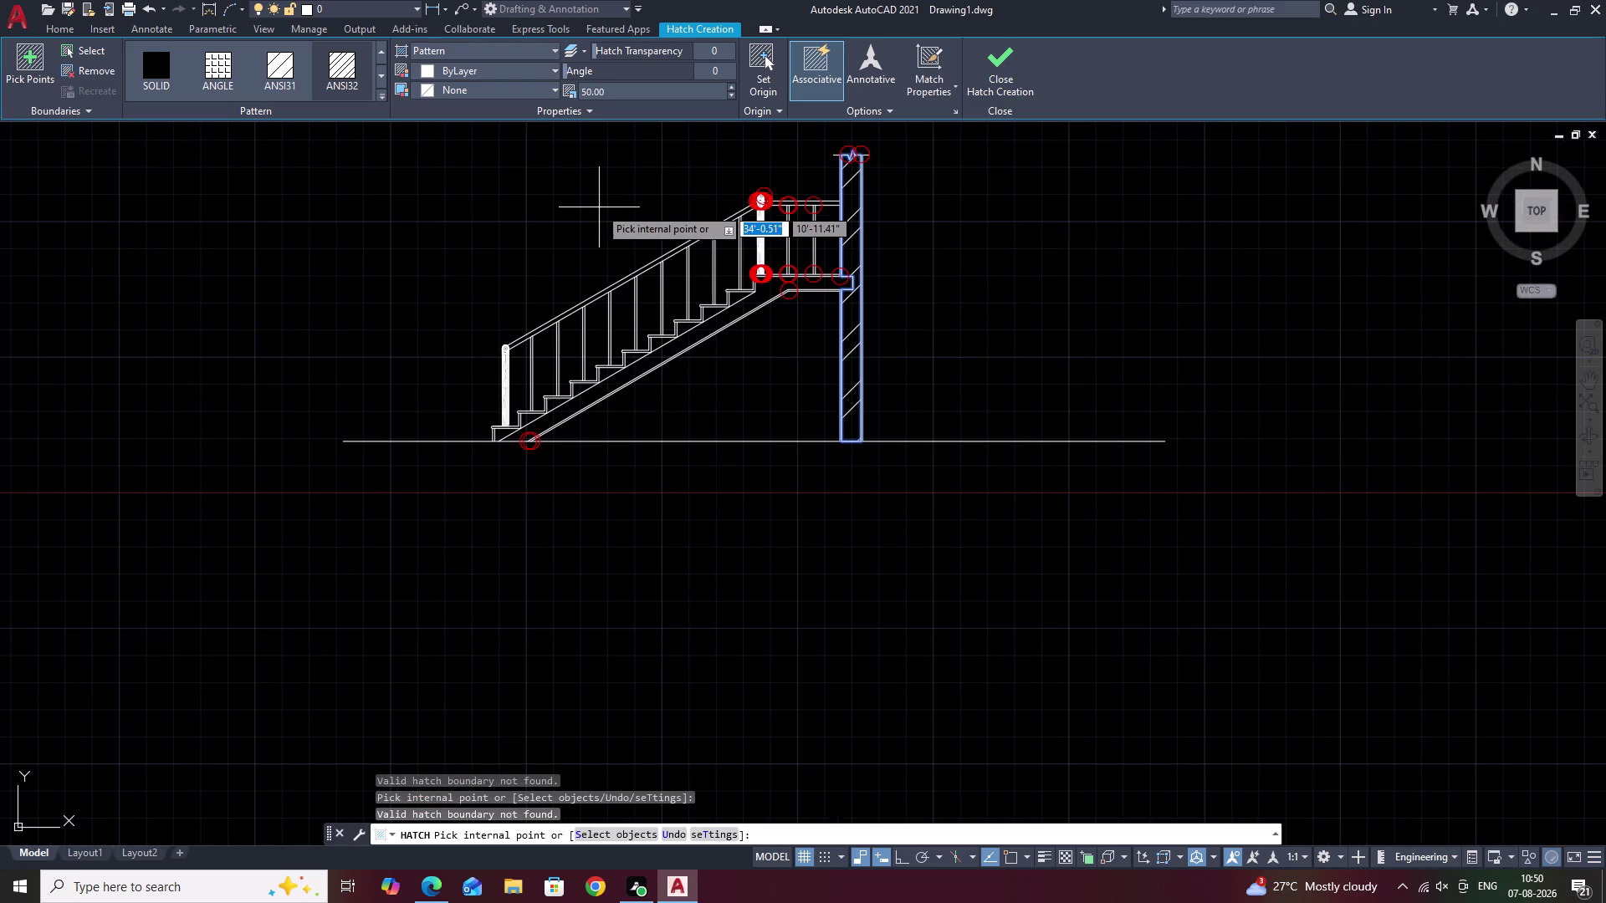
Settle the wall hatch at scale 20 and finish it.
click(610, 82)
click(610, 92)
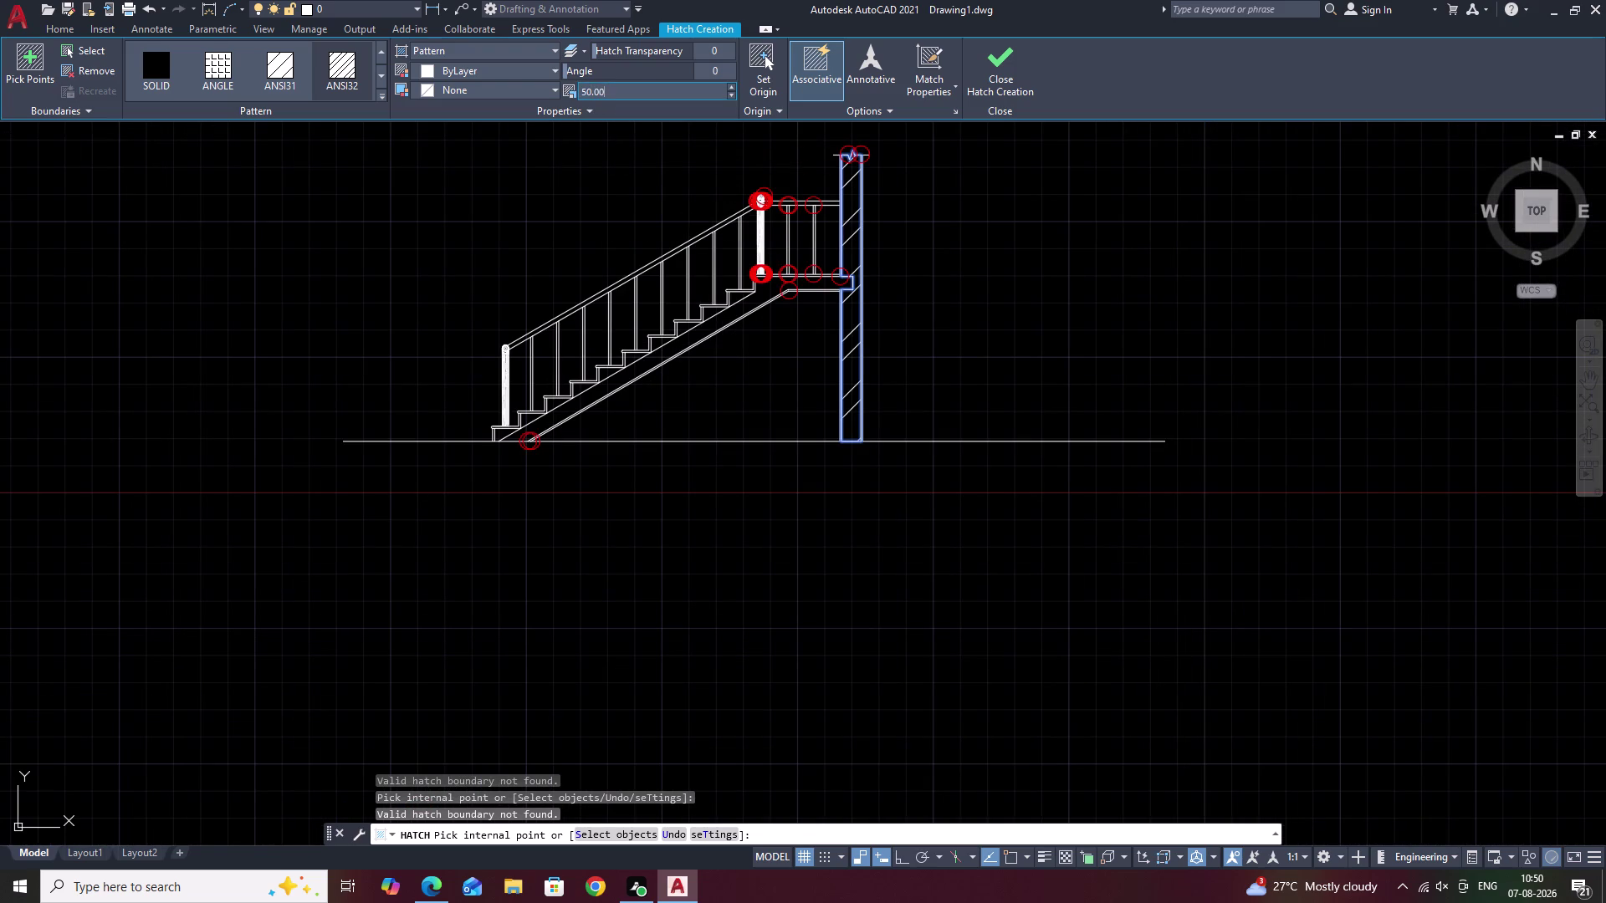
key(BackSpace)
text(20)
click(612, 147)
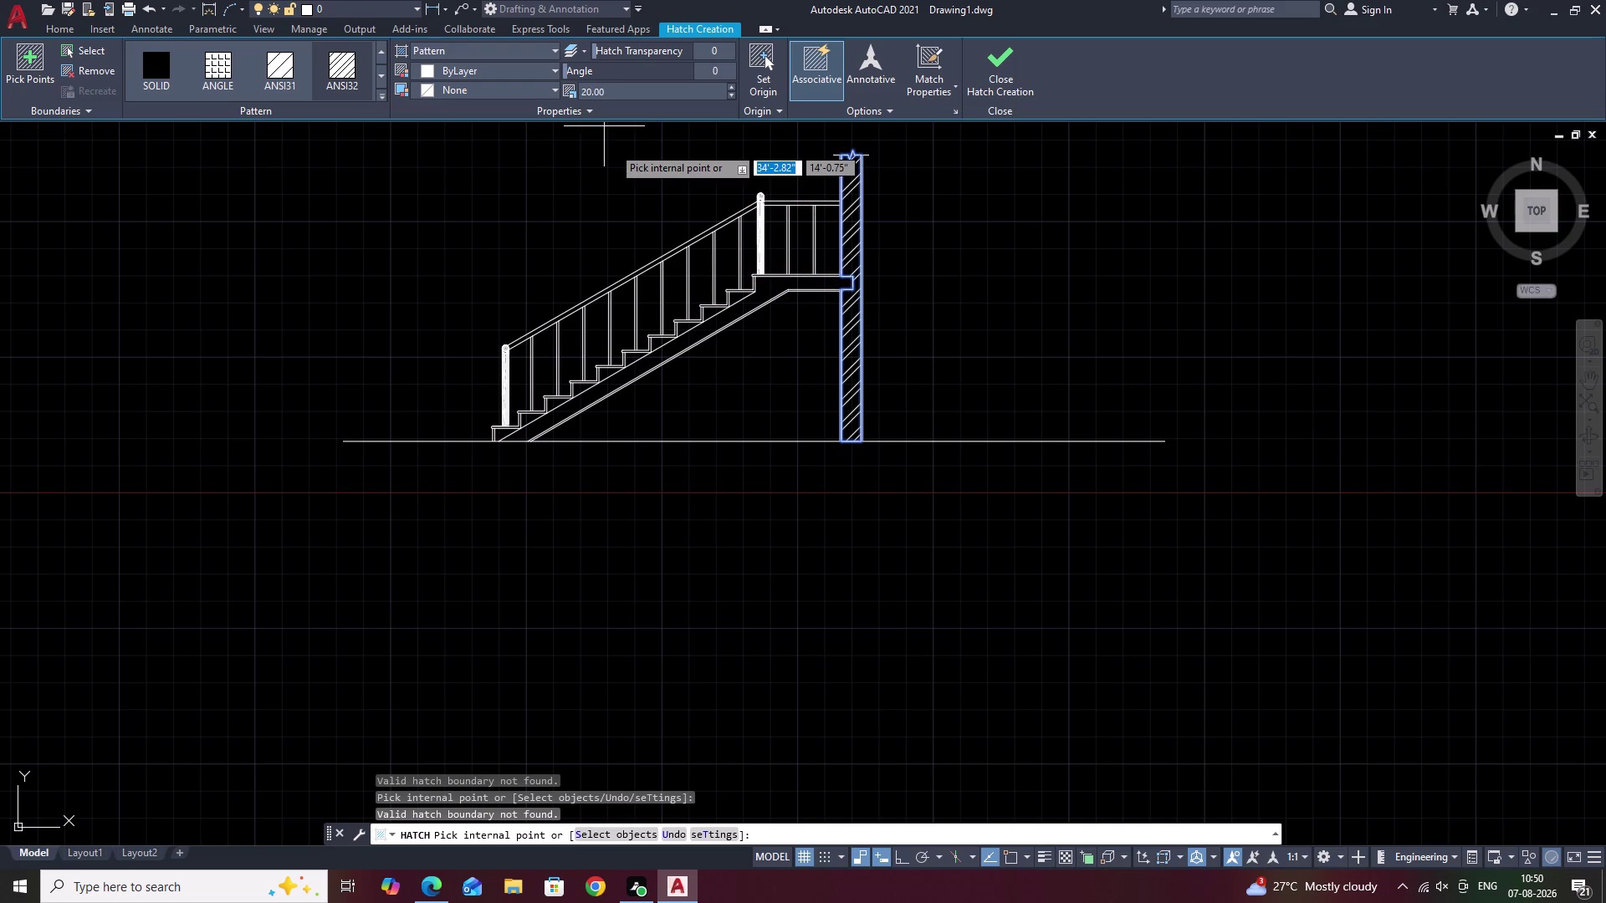
key(Escape)
middle_drag(903, 225, 928, 307)
scroll(up, 3)
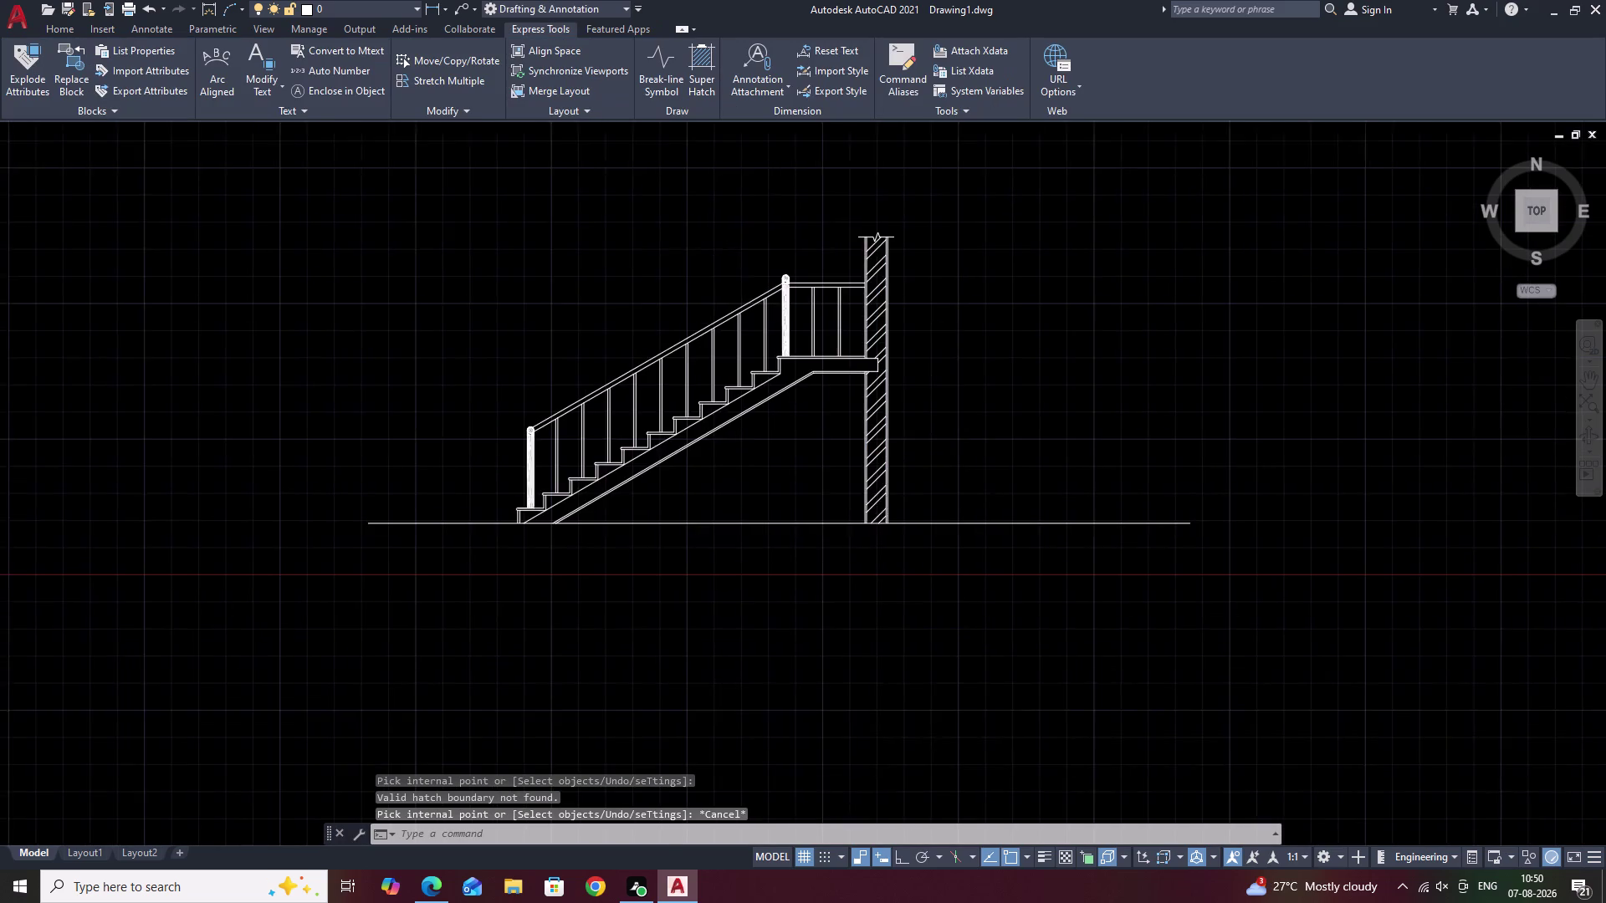
Start a new hatch using the AR-CONC concrete pattern.
scroll(up, 3)
middle_drag(895, 307, 938, 307)
scroll(down, 3)
middle_drag(939, 323, 966, 333)
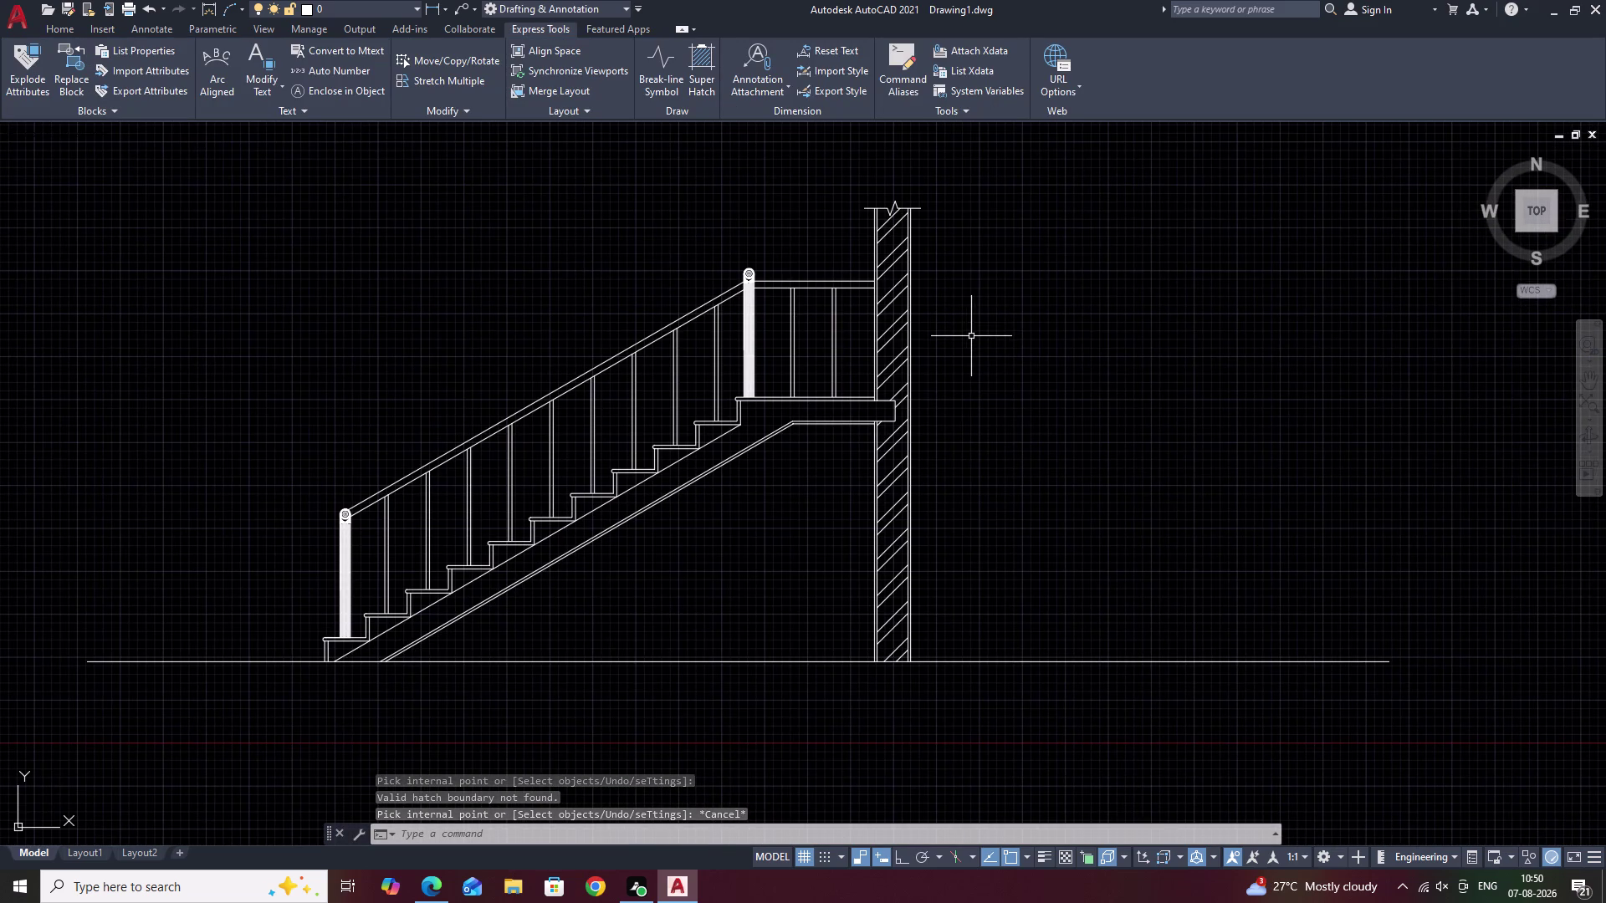
text(H)
key(space)
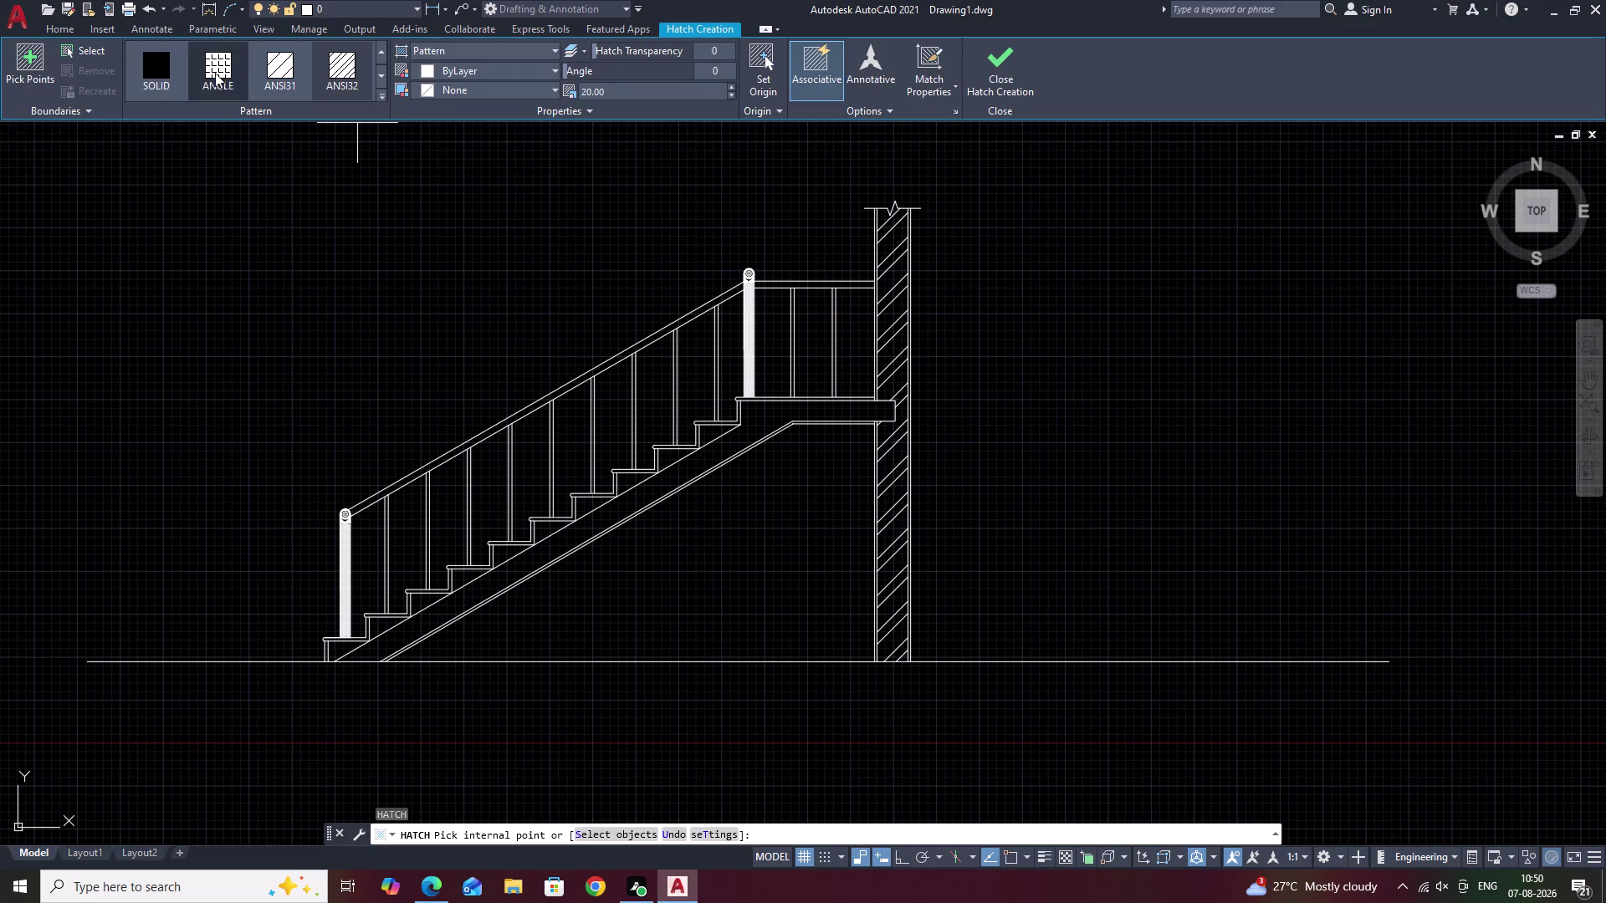
click(382, 92)
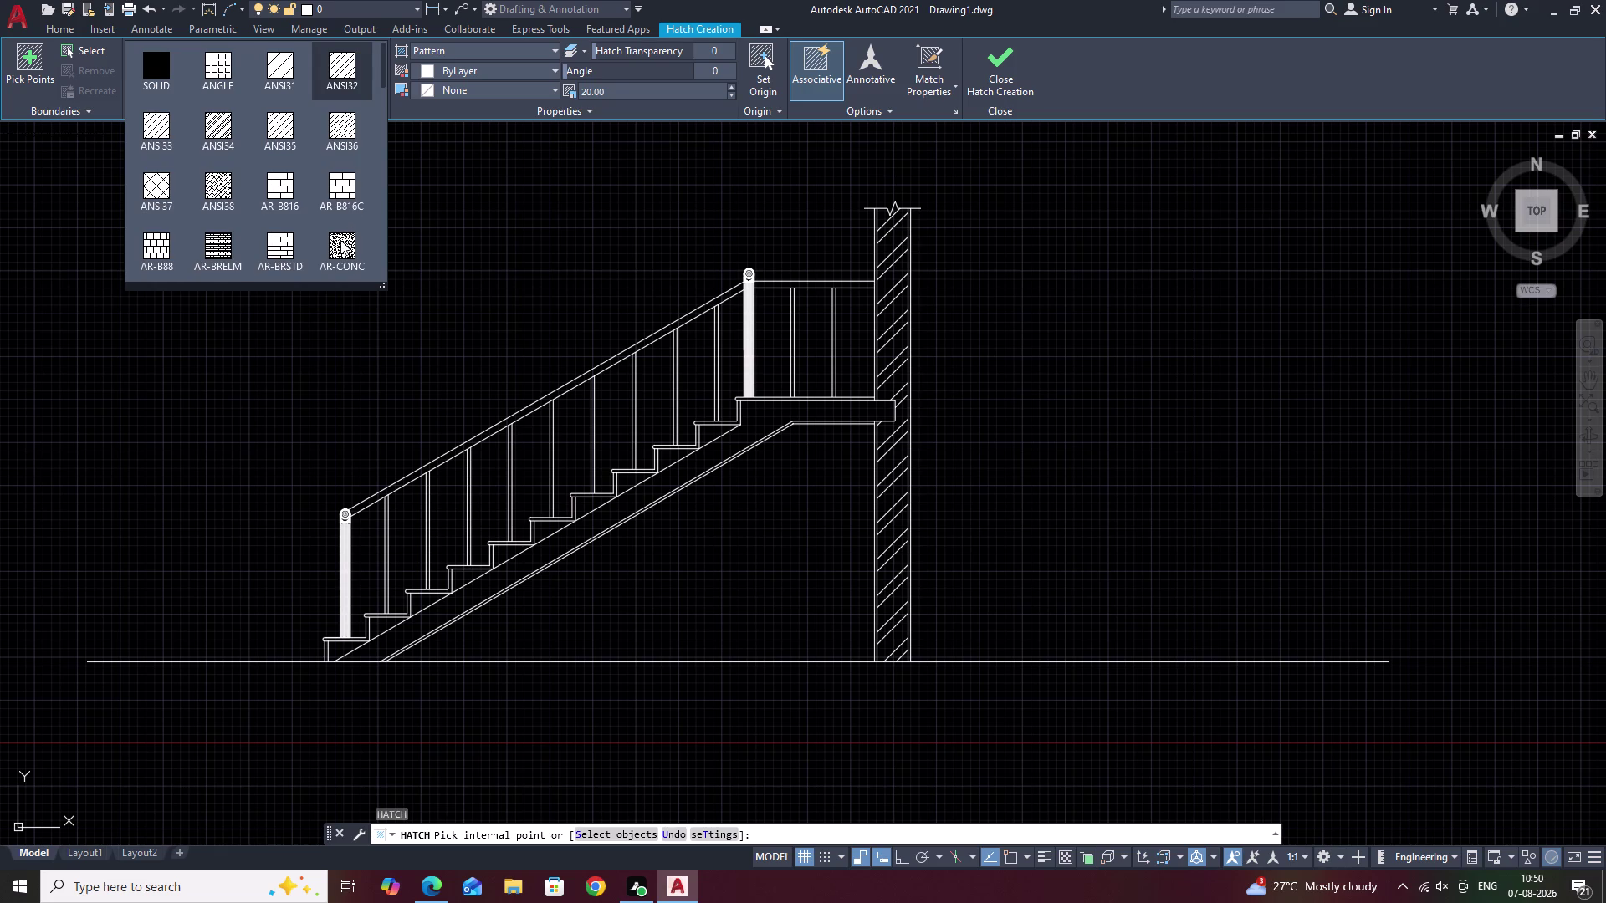
double_click(340, 247)
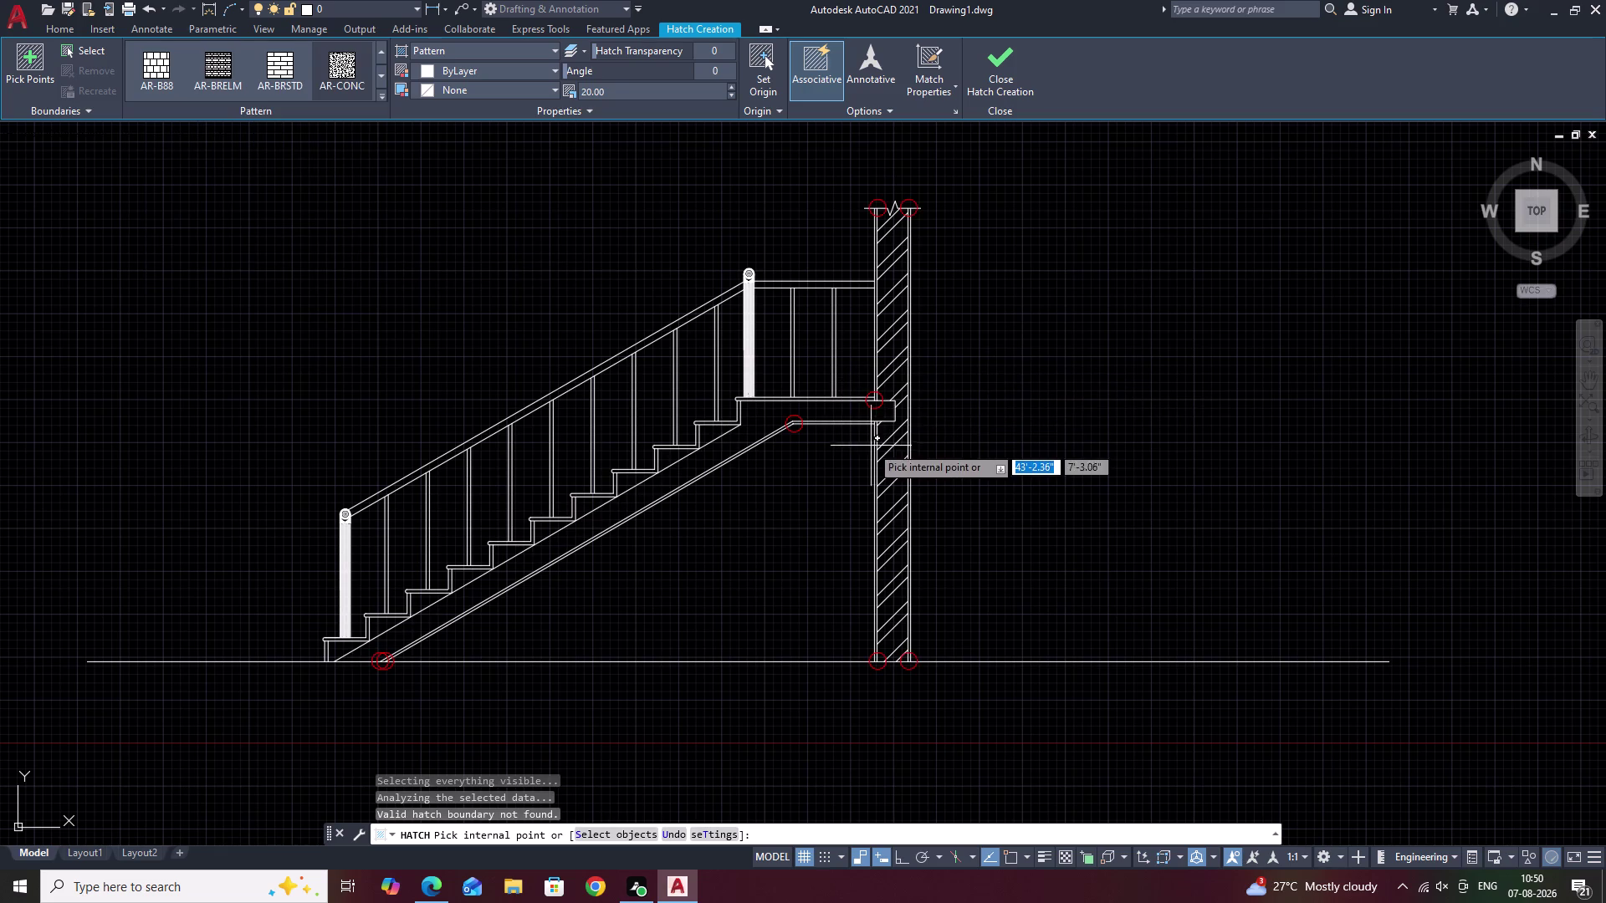
Pick the thin strips beside the wall and the sloped slab as hatch areas.
scroll(up, 3)
click(877, 459)
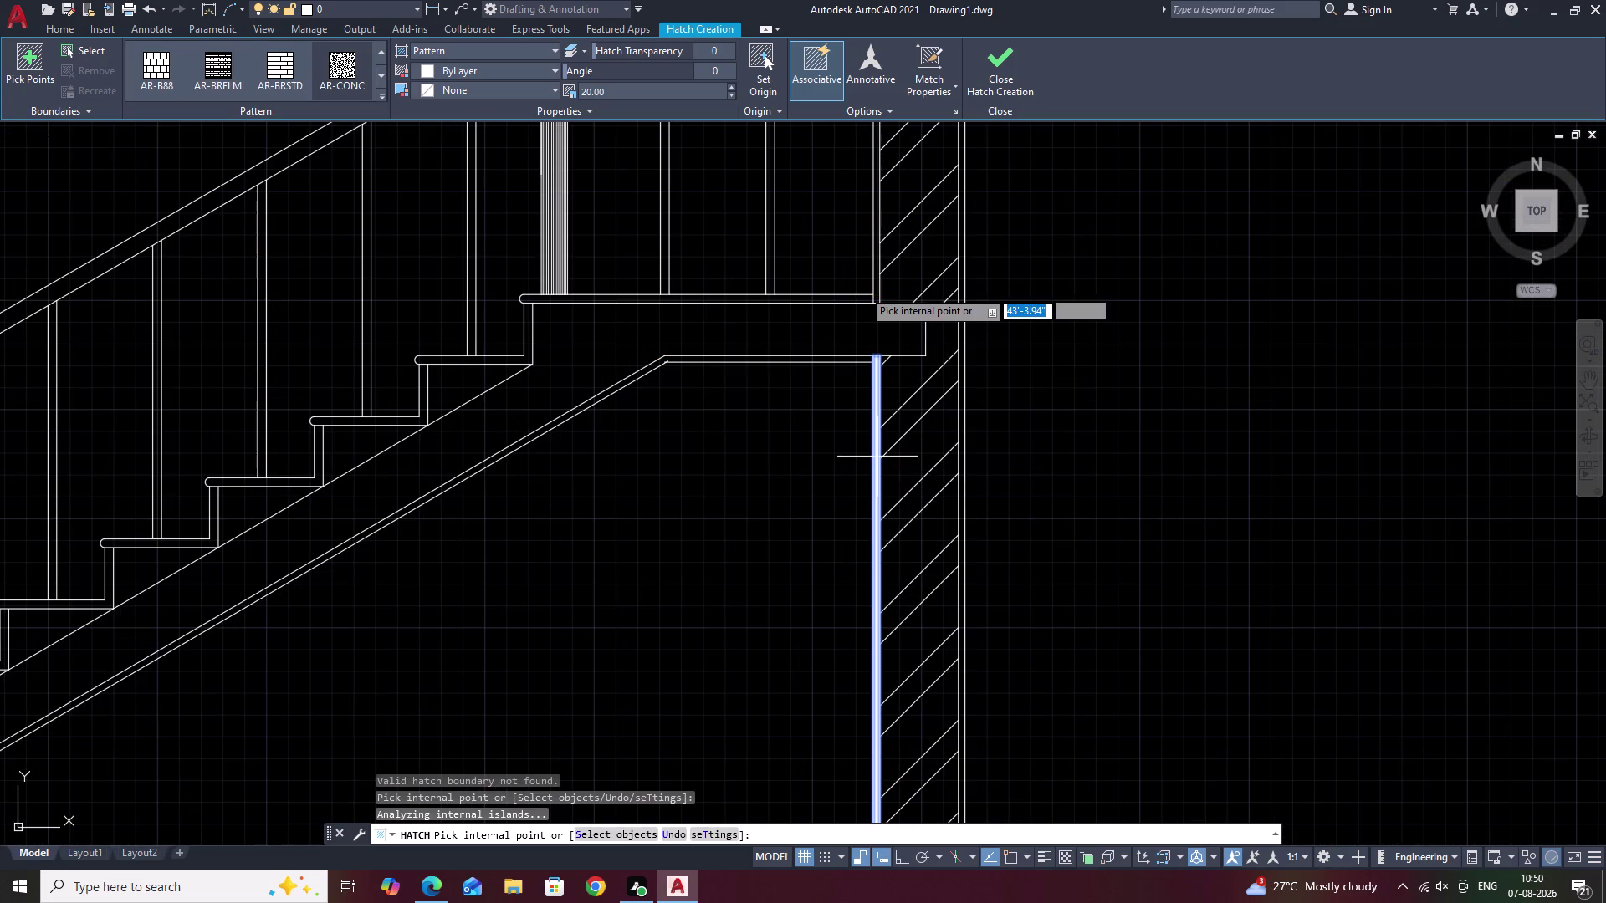
click(877, 254)
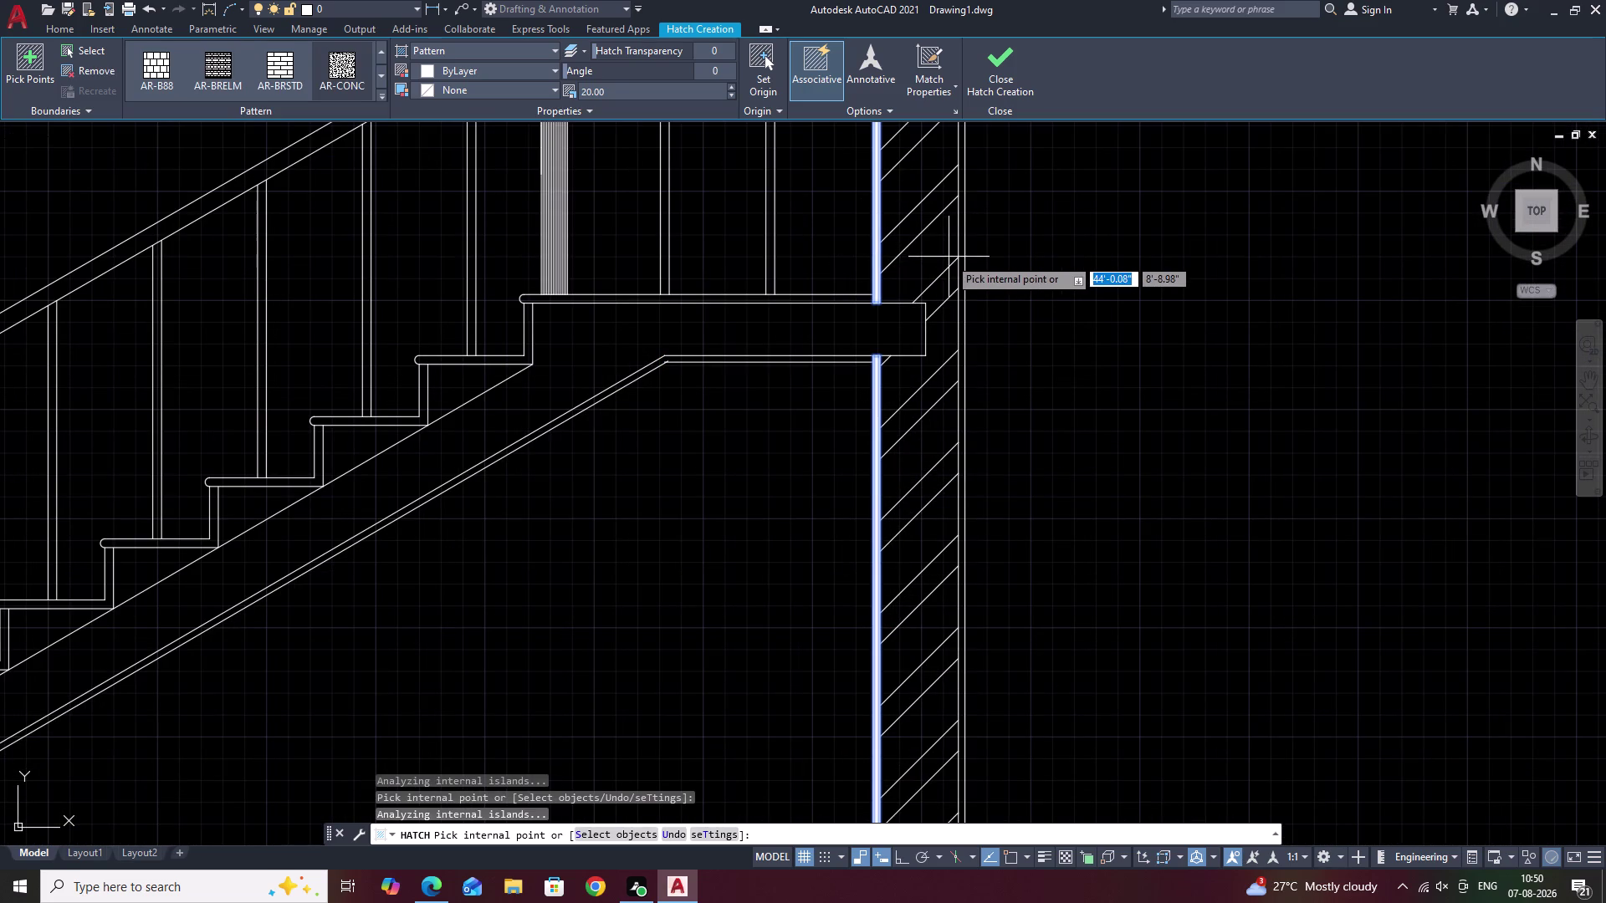
click(963, 263)
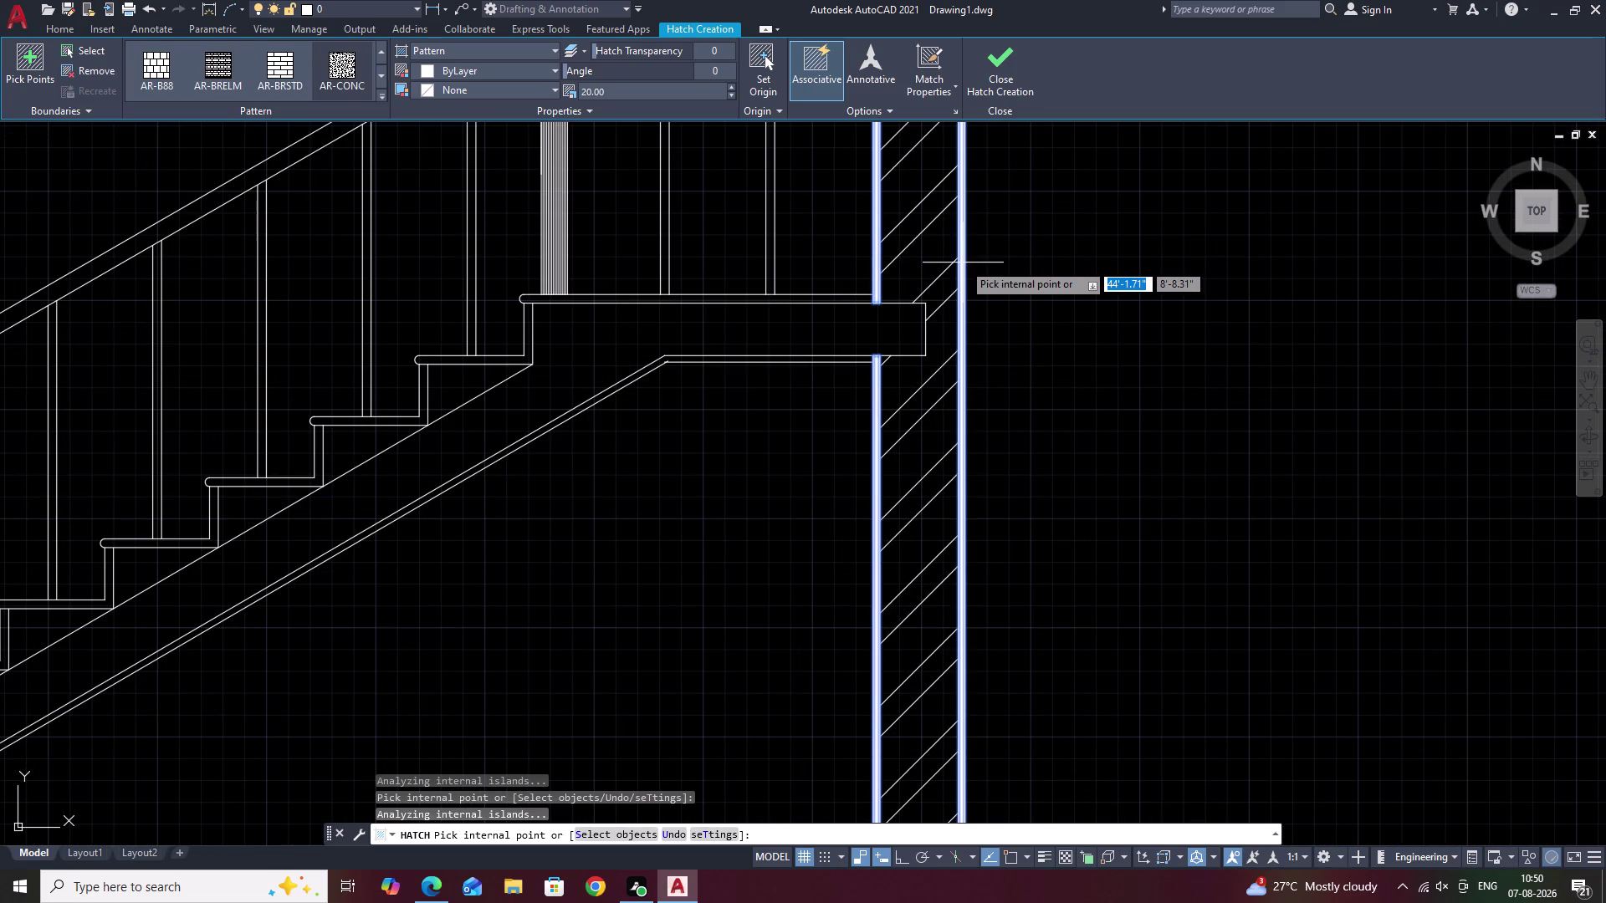
click(738, 360)
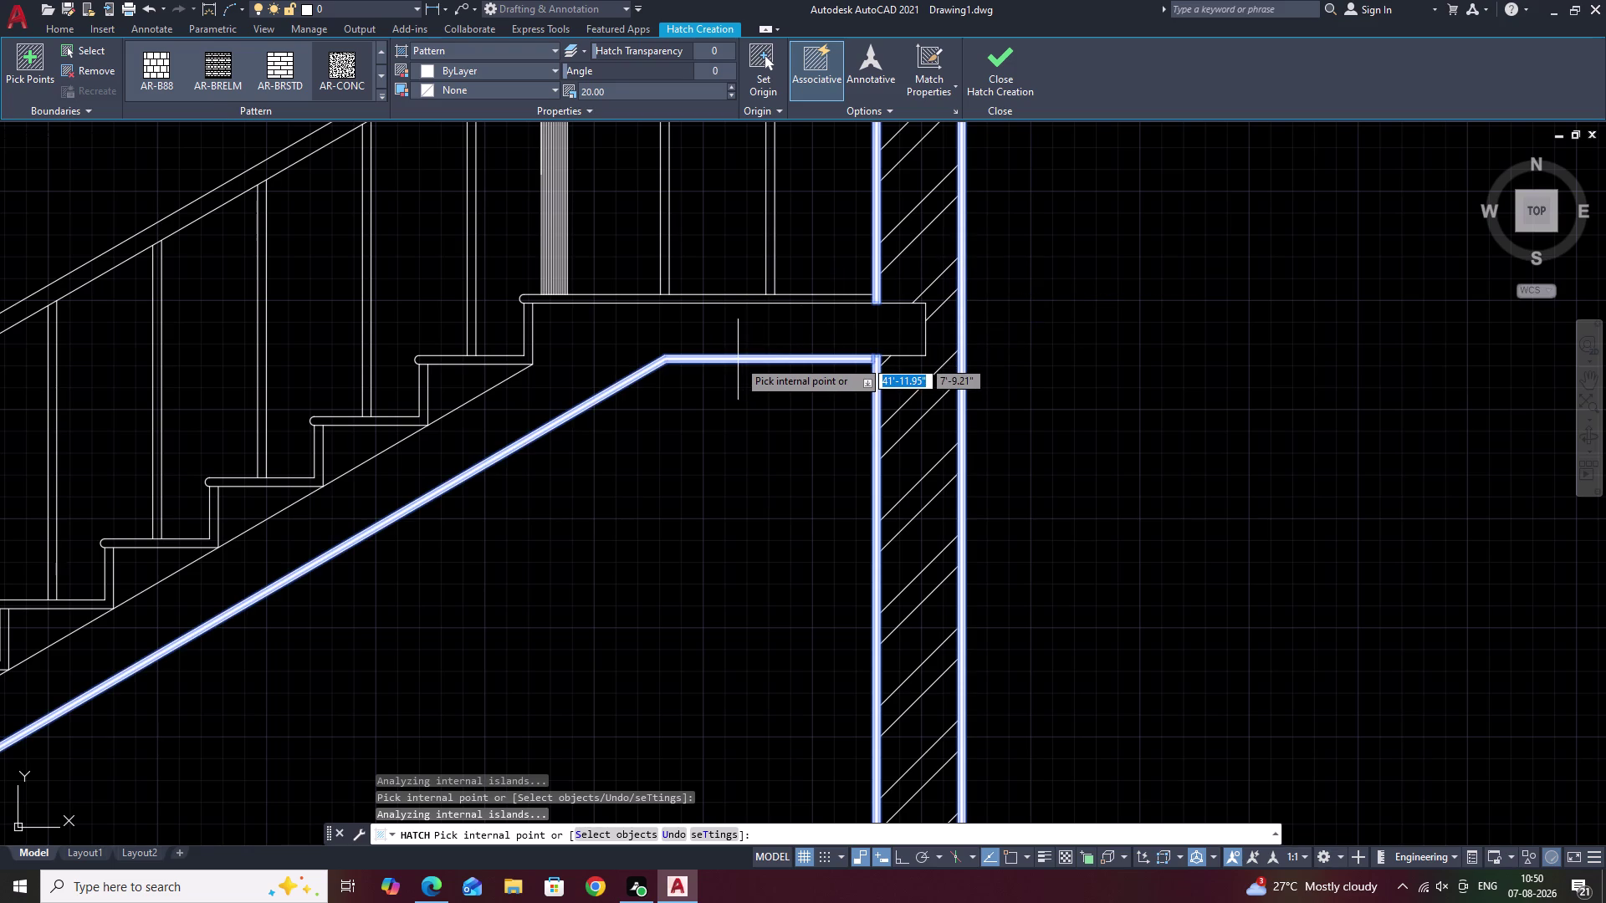
scroll(down, 3)
middle_drag(728, 542, 870, 484)
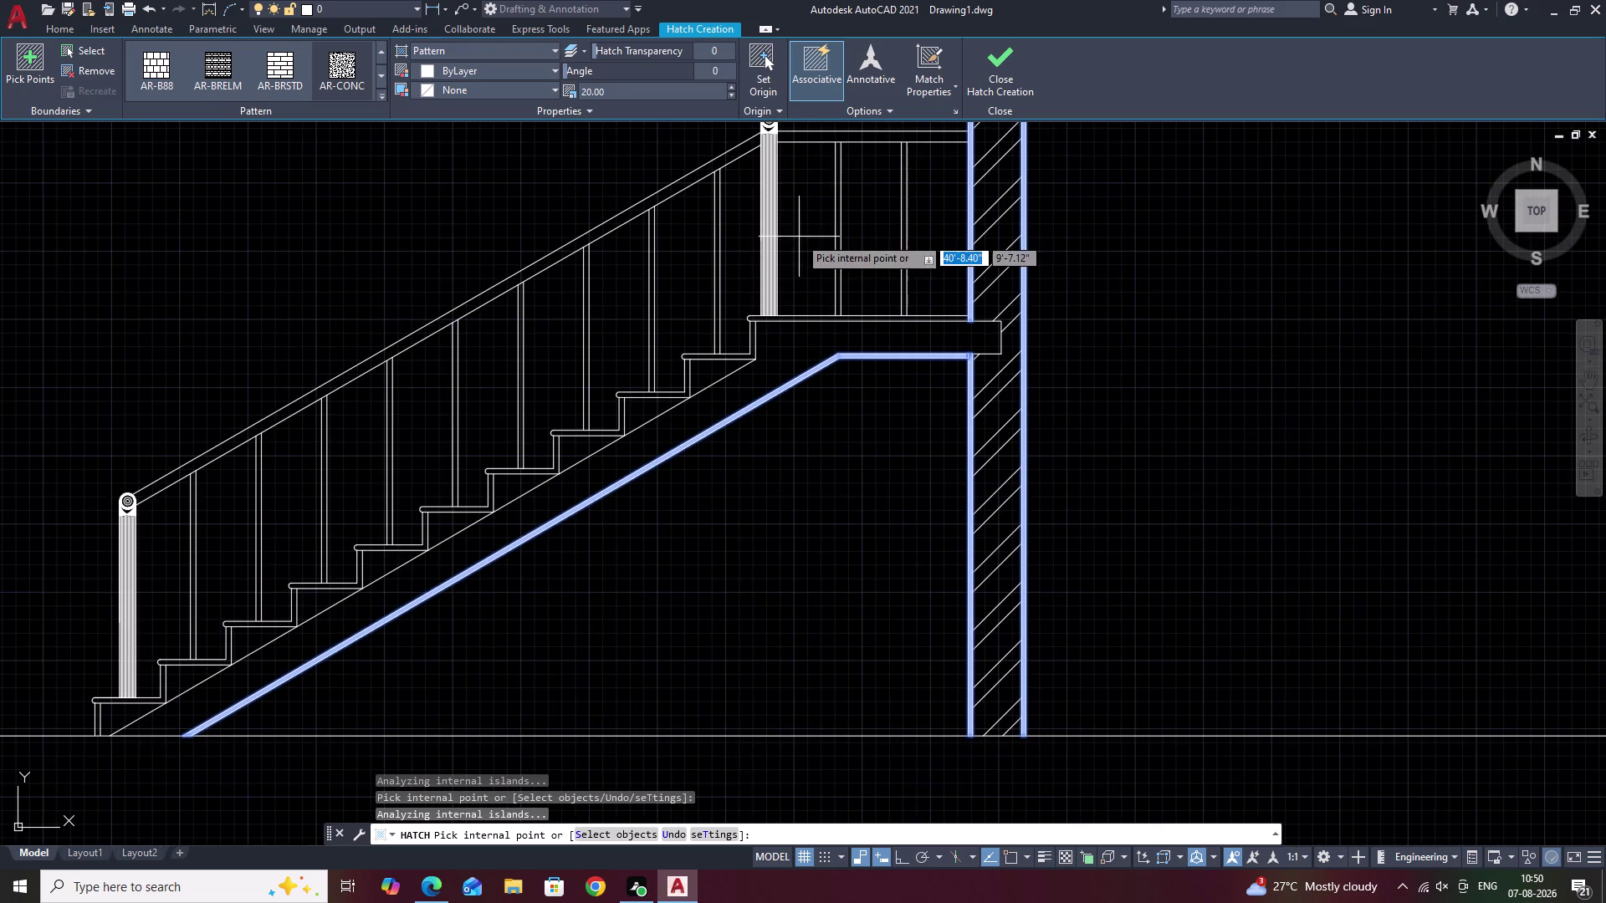
Set the concrete hatch scale to 0.2 and exit the hatch command.
drag(625, 94, 541, 91)
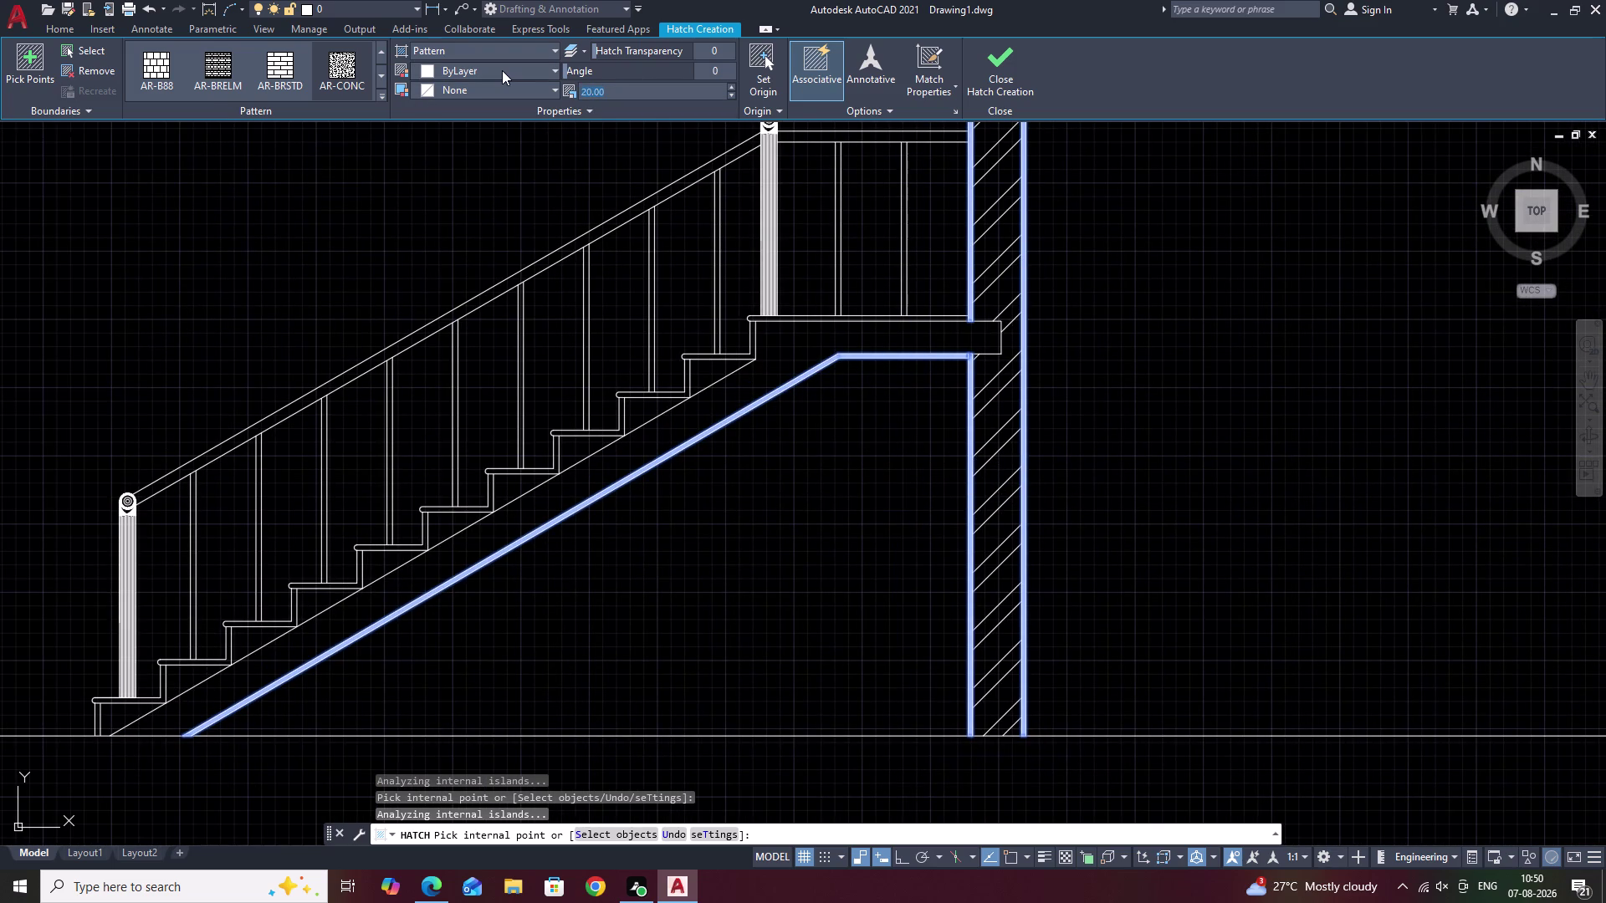
key(BackSpace)
text(.2)
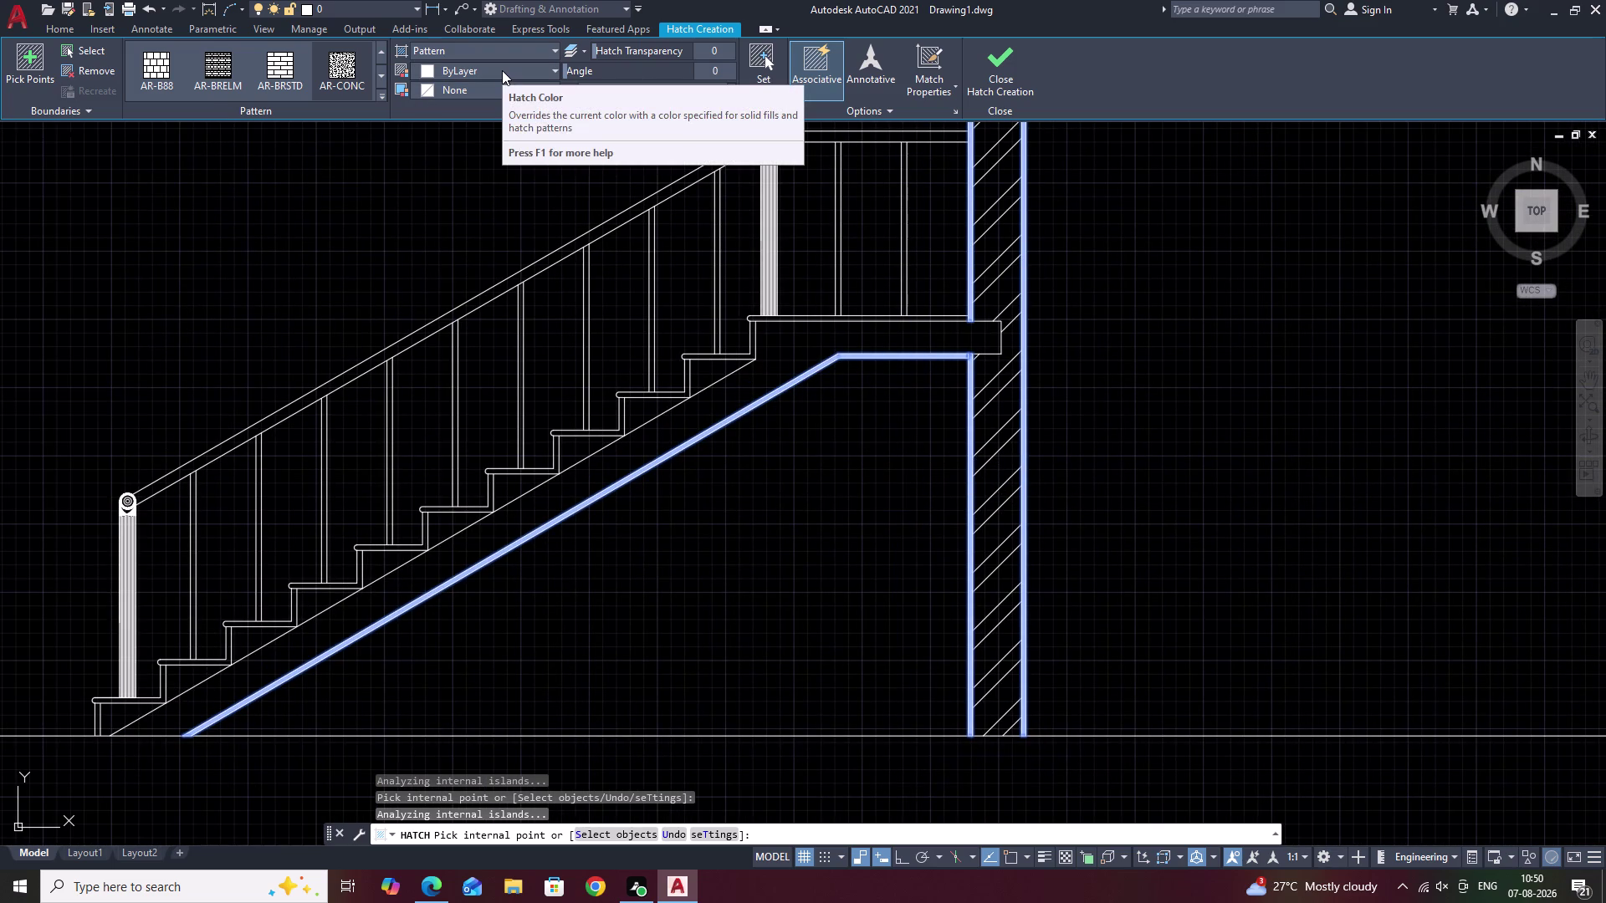
click(501, 170)
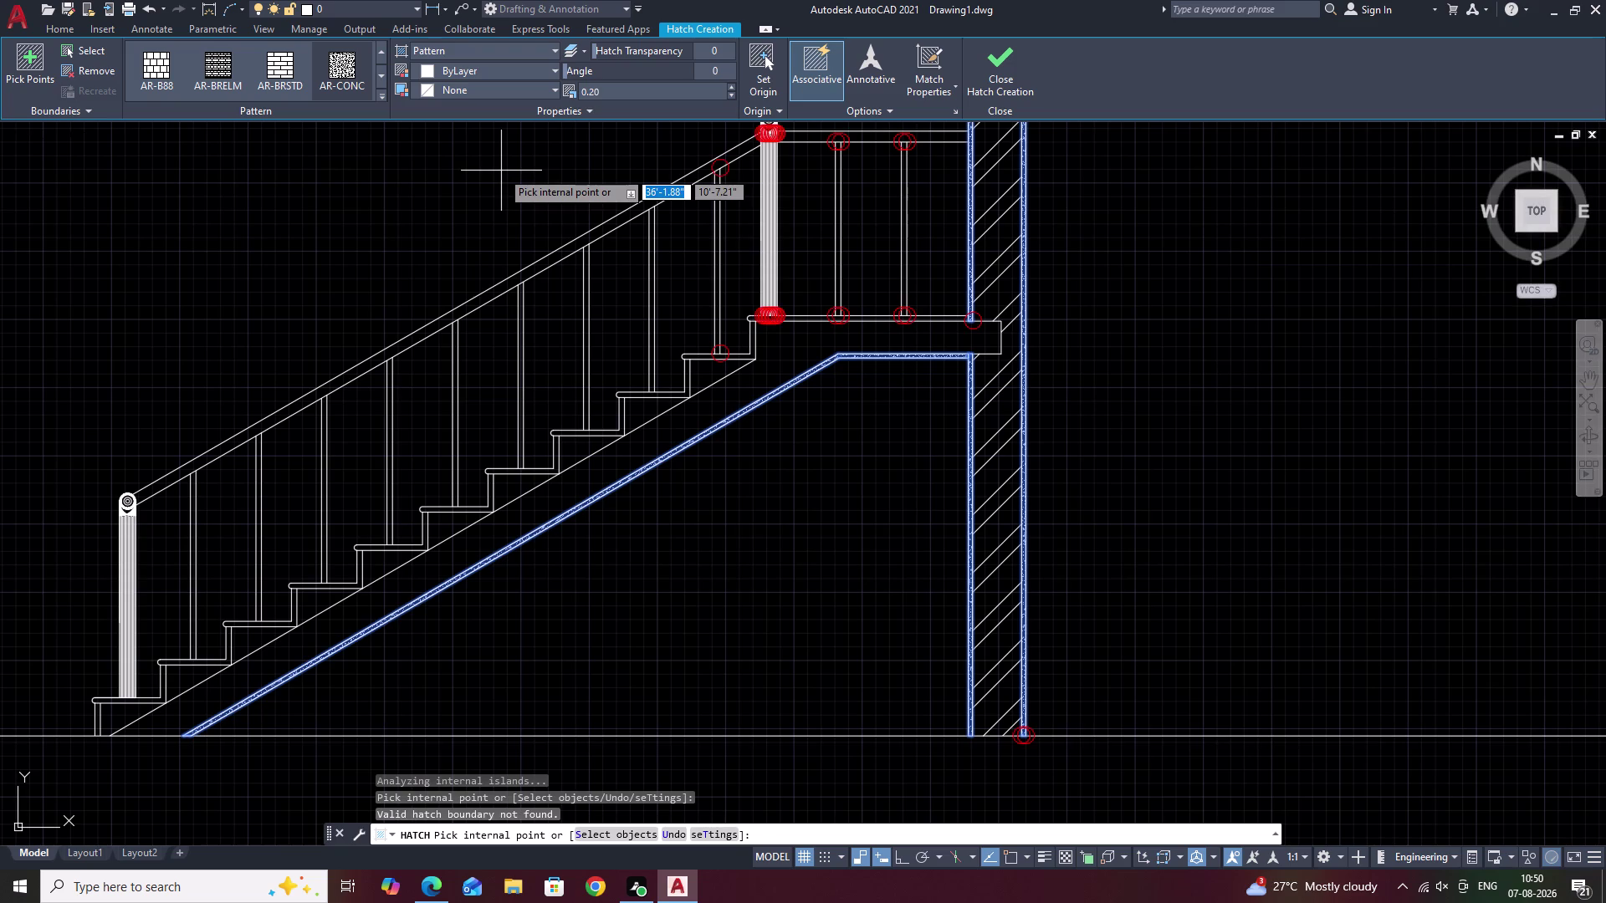
key(Escape)
scroll(down, 3)
middle_drag(818, 308, 873, 353)
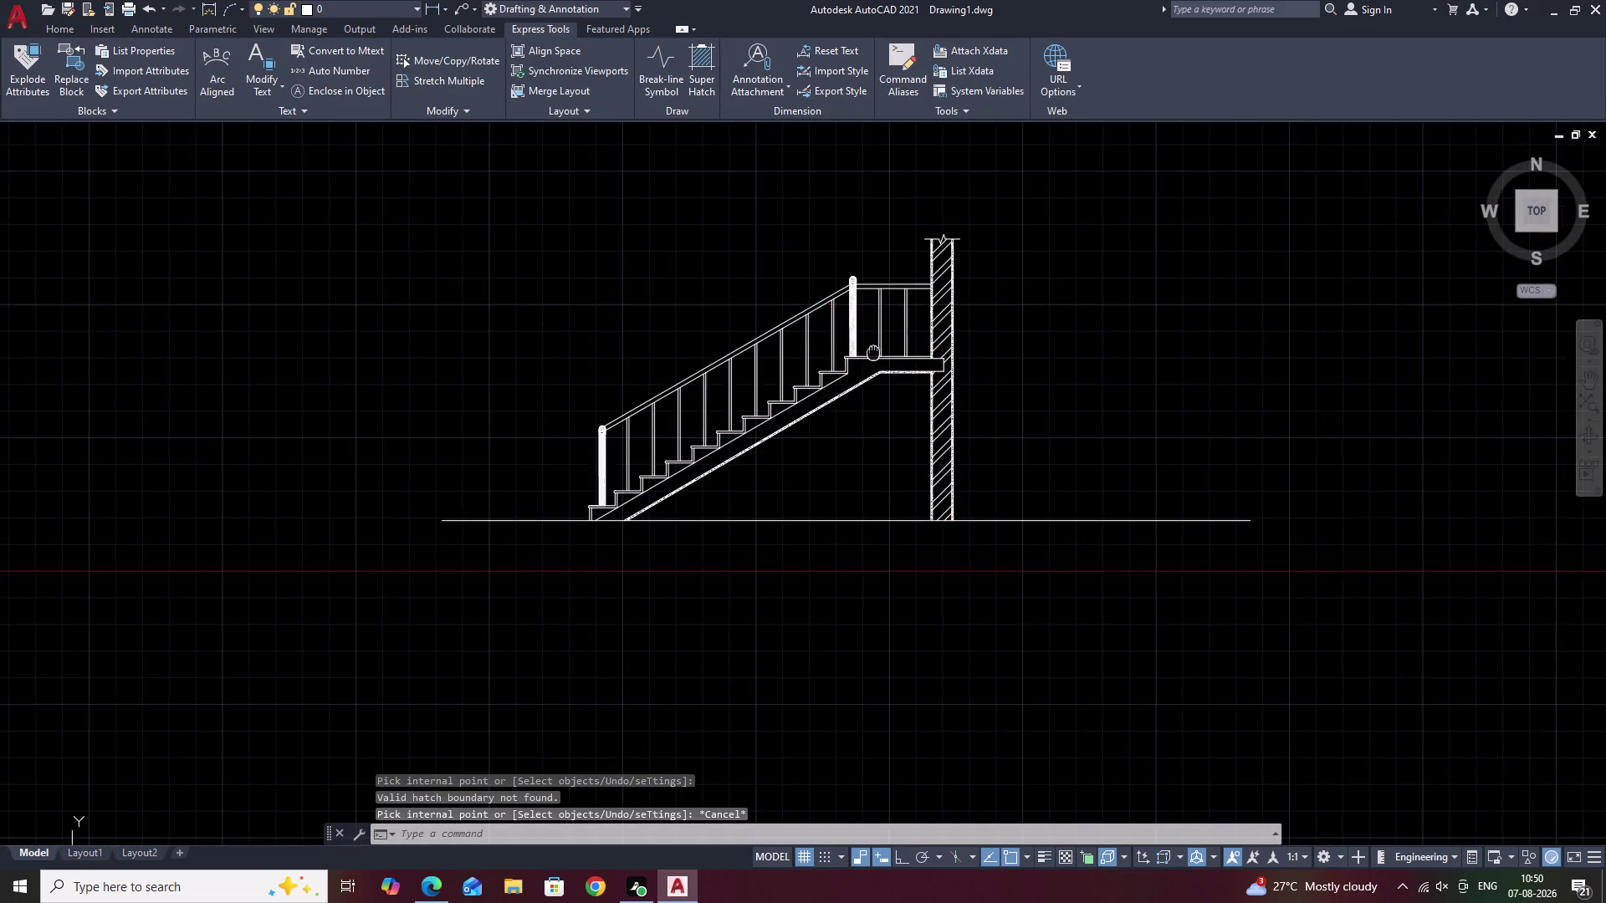
Zoom in on the sloped slab and open its concrete hatch for editing.
scroll(up, 3)
middle_drag(873, 353, 929, 299)
middle_drag(1050, 419, 1067, 379)
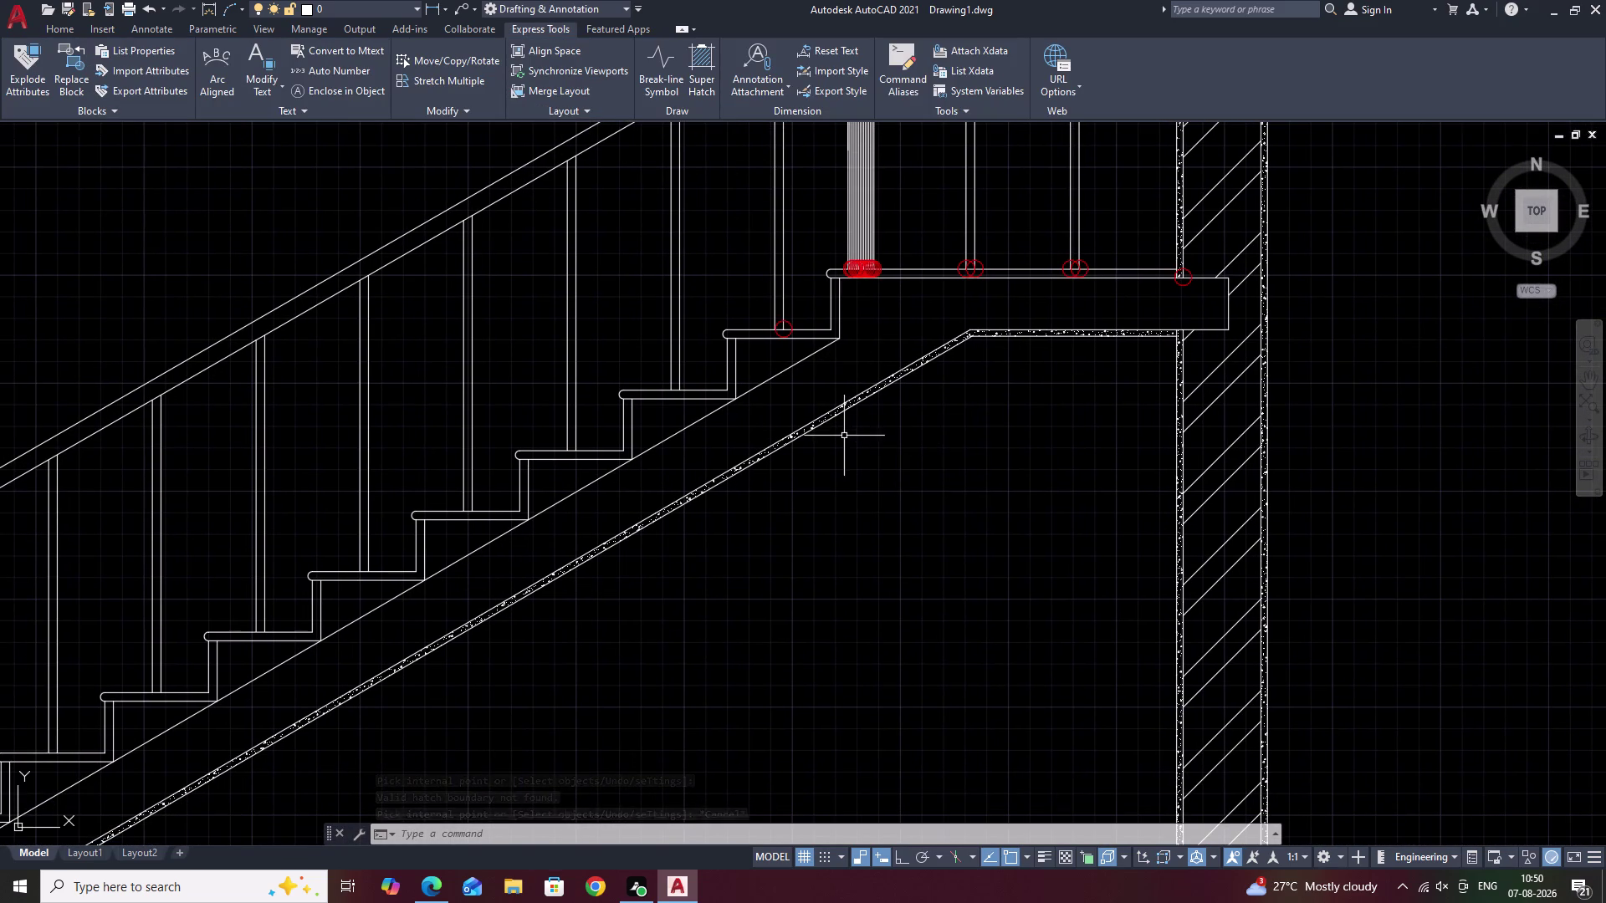
scroll(up, 3)
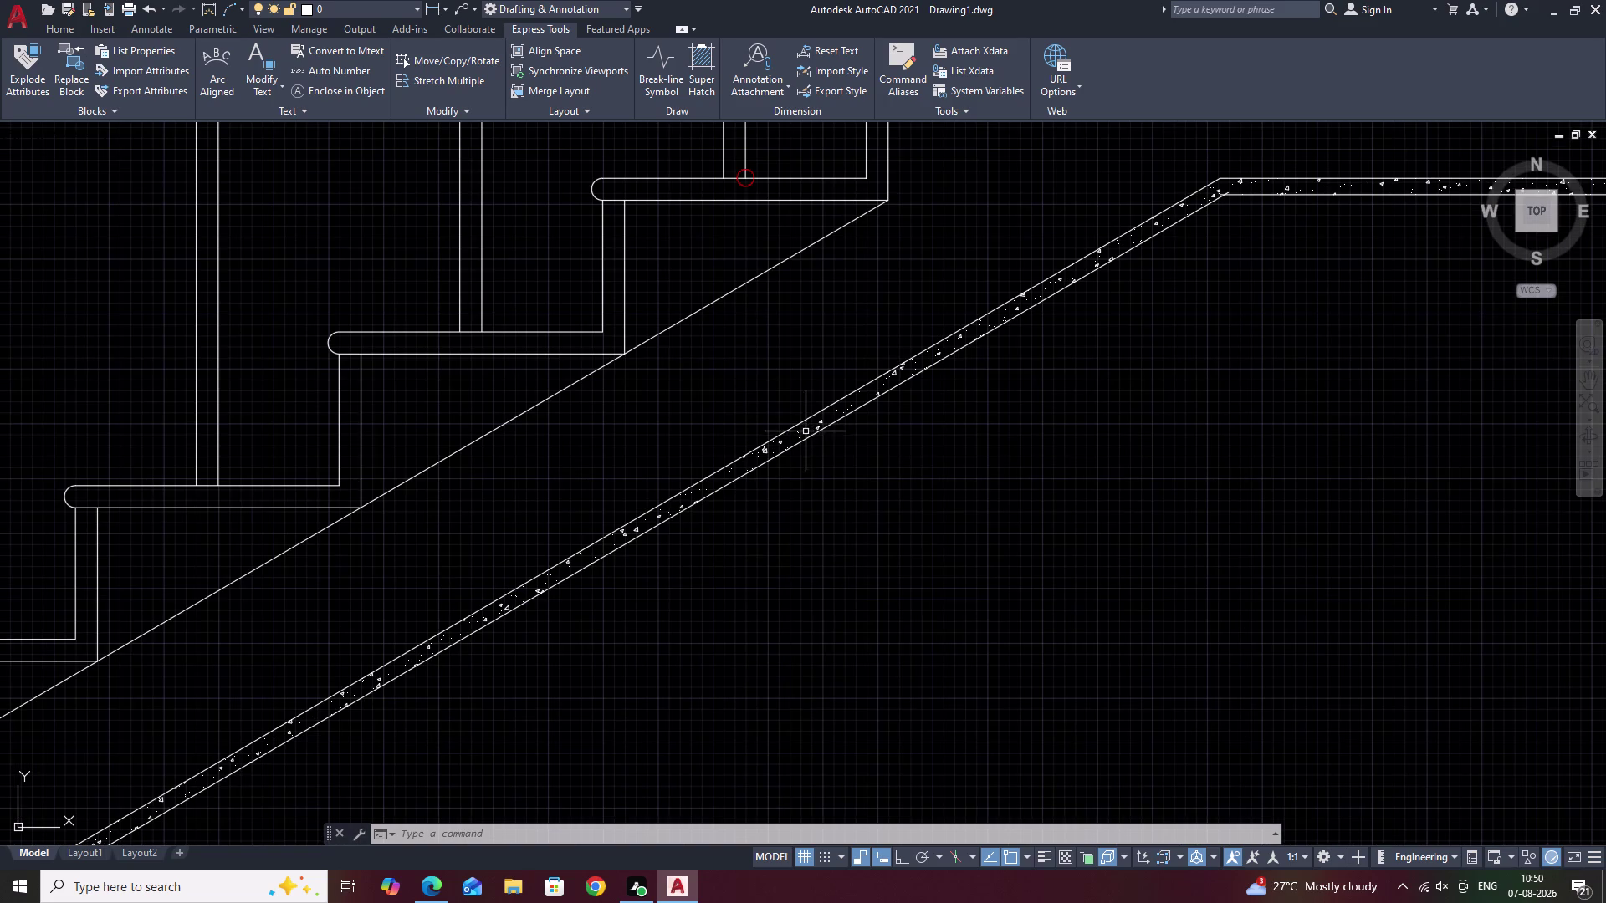
double_click(805, 432)
scroll(up, 3)
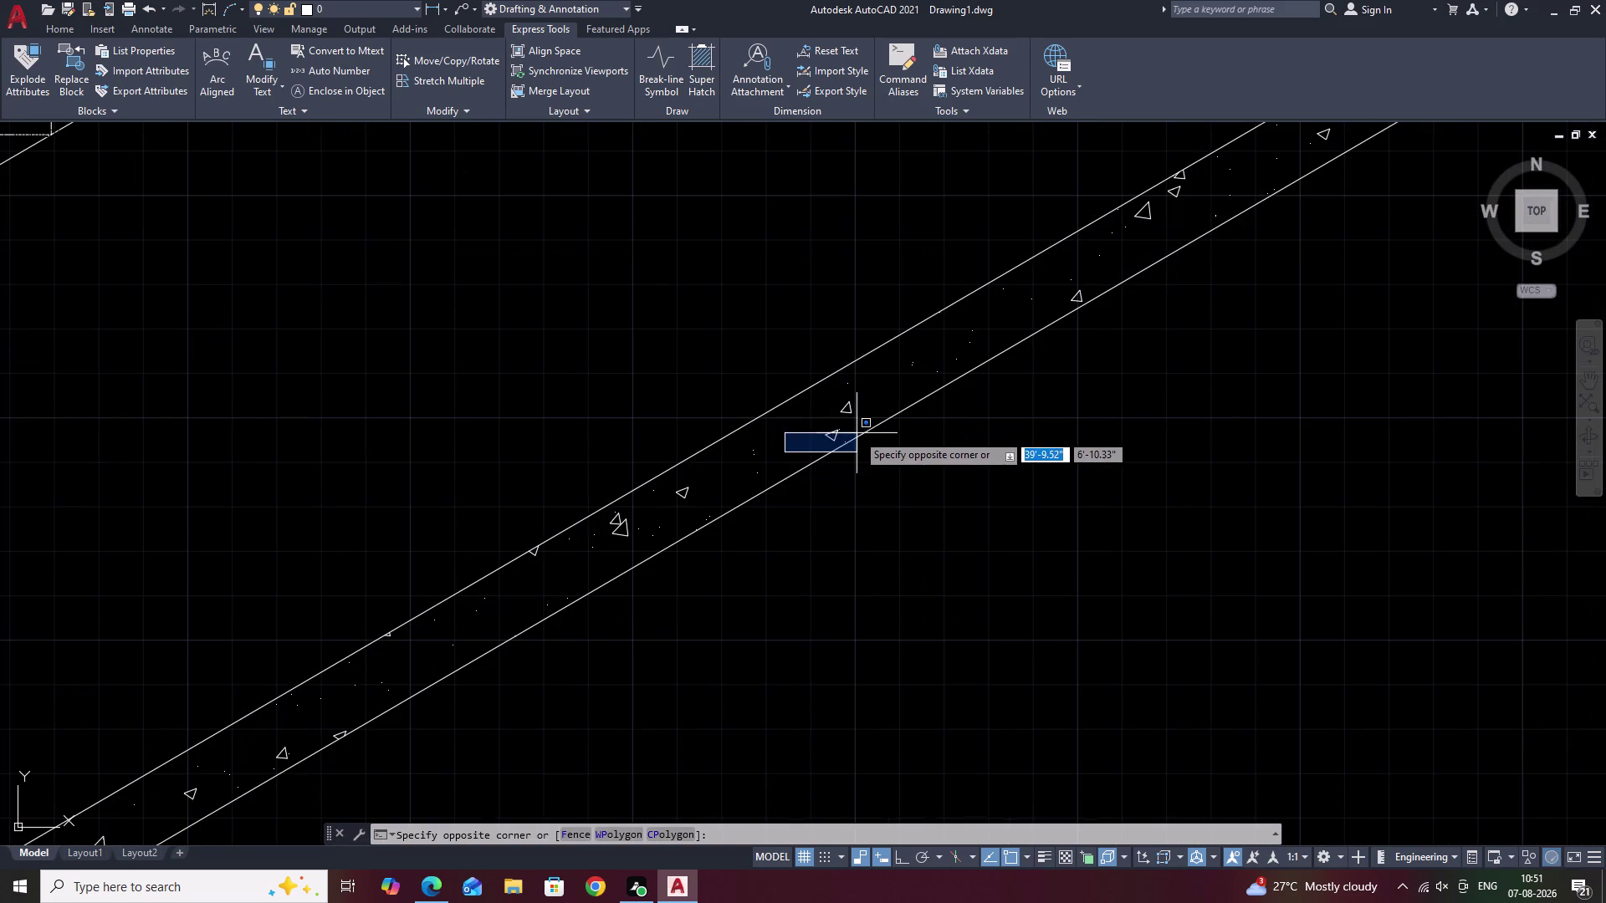
click(832, 431)
double_click(840, 430)
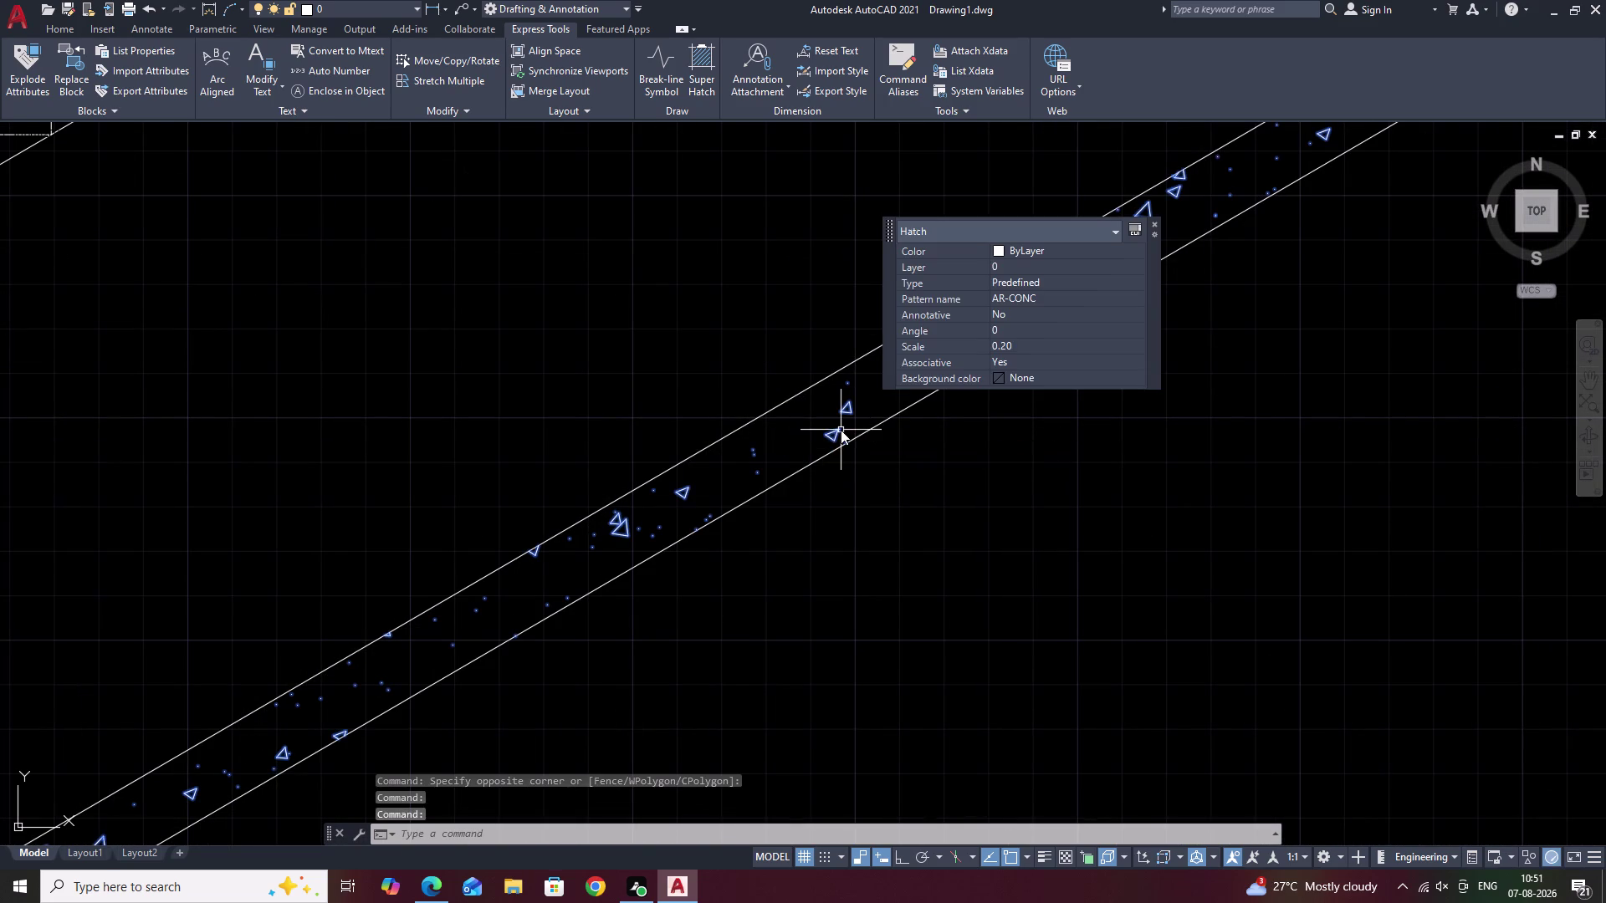
Change the concrete hatch scale to 0.1, then 0.4, and close the properties panel.
drag(1026, 346, 1002, 346)
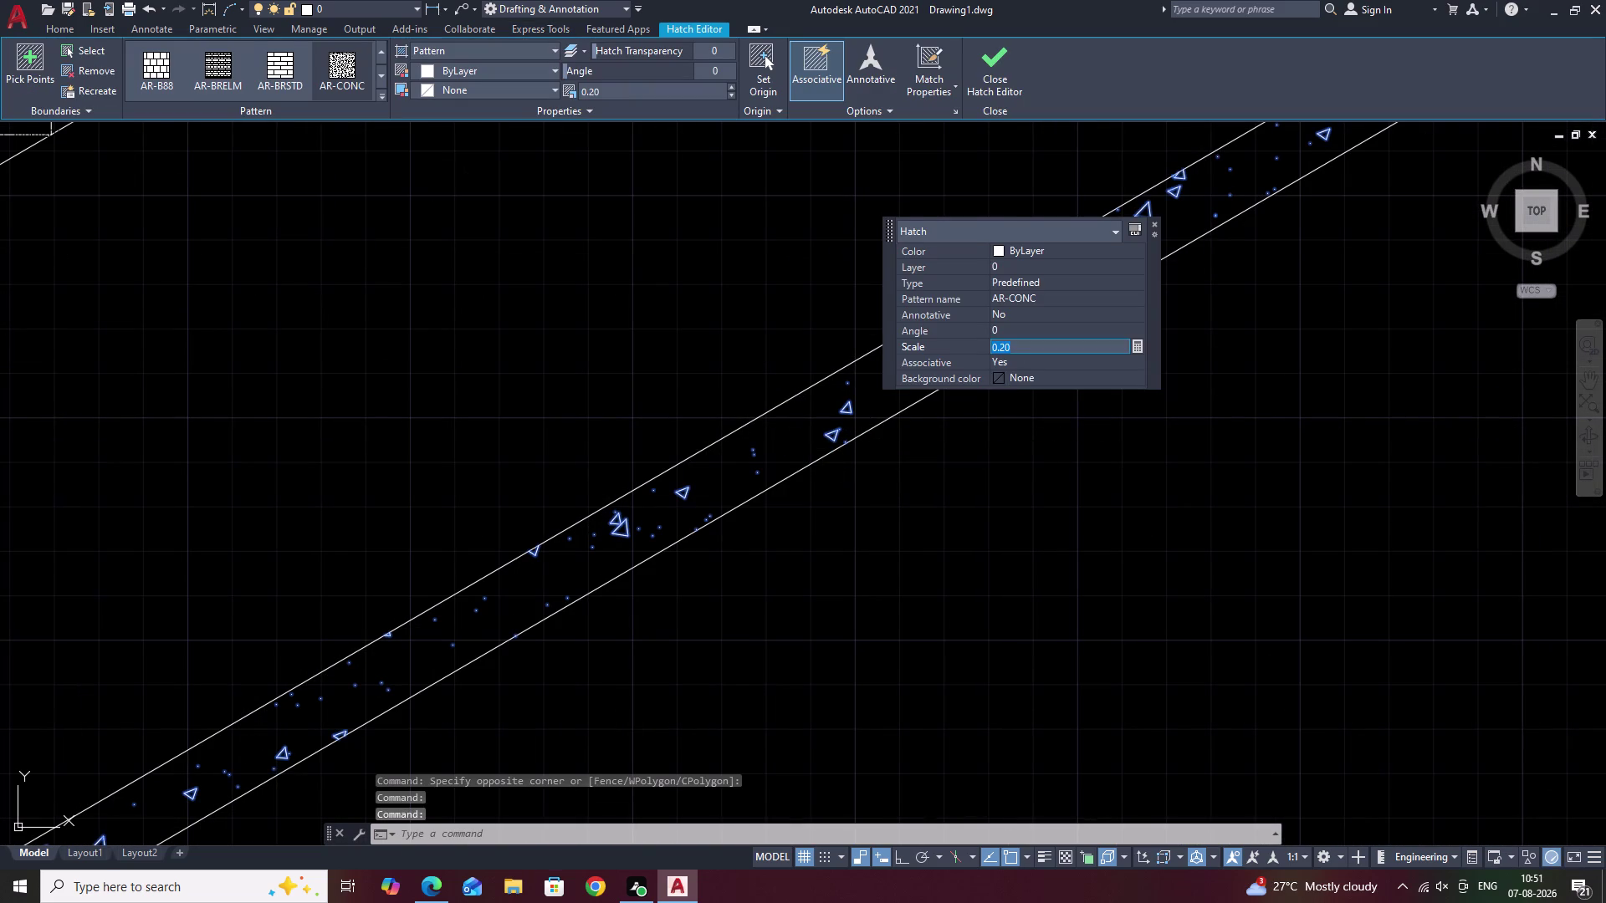
key(BackSpace)
text(.1)
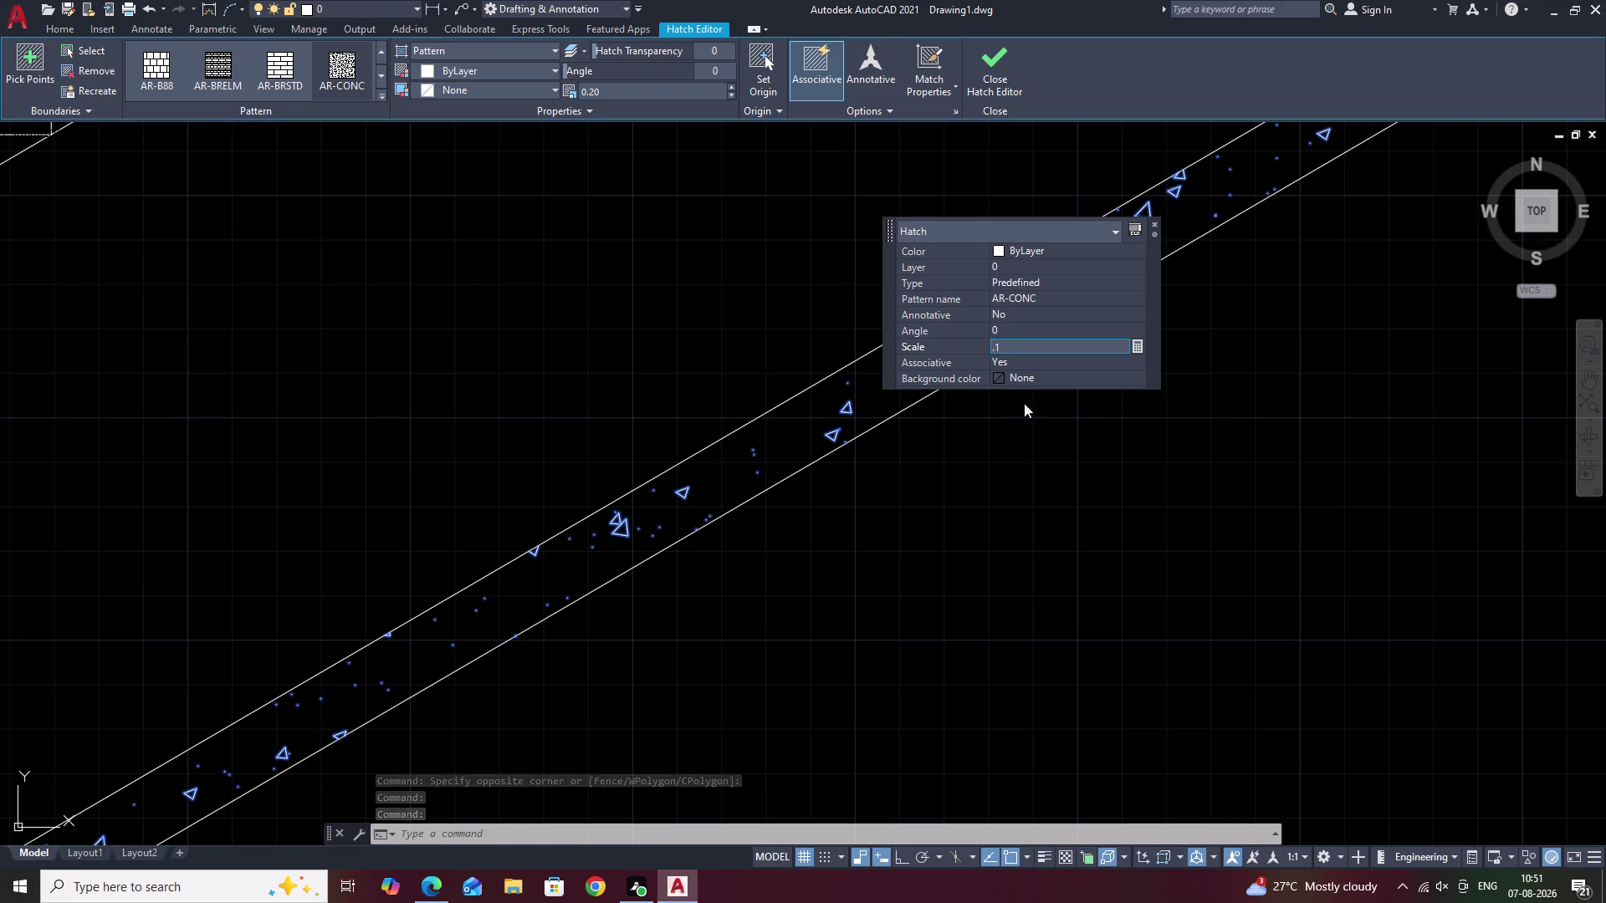
click(1116, 521)
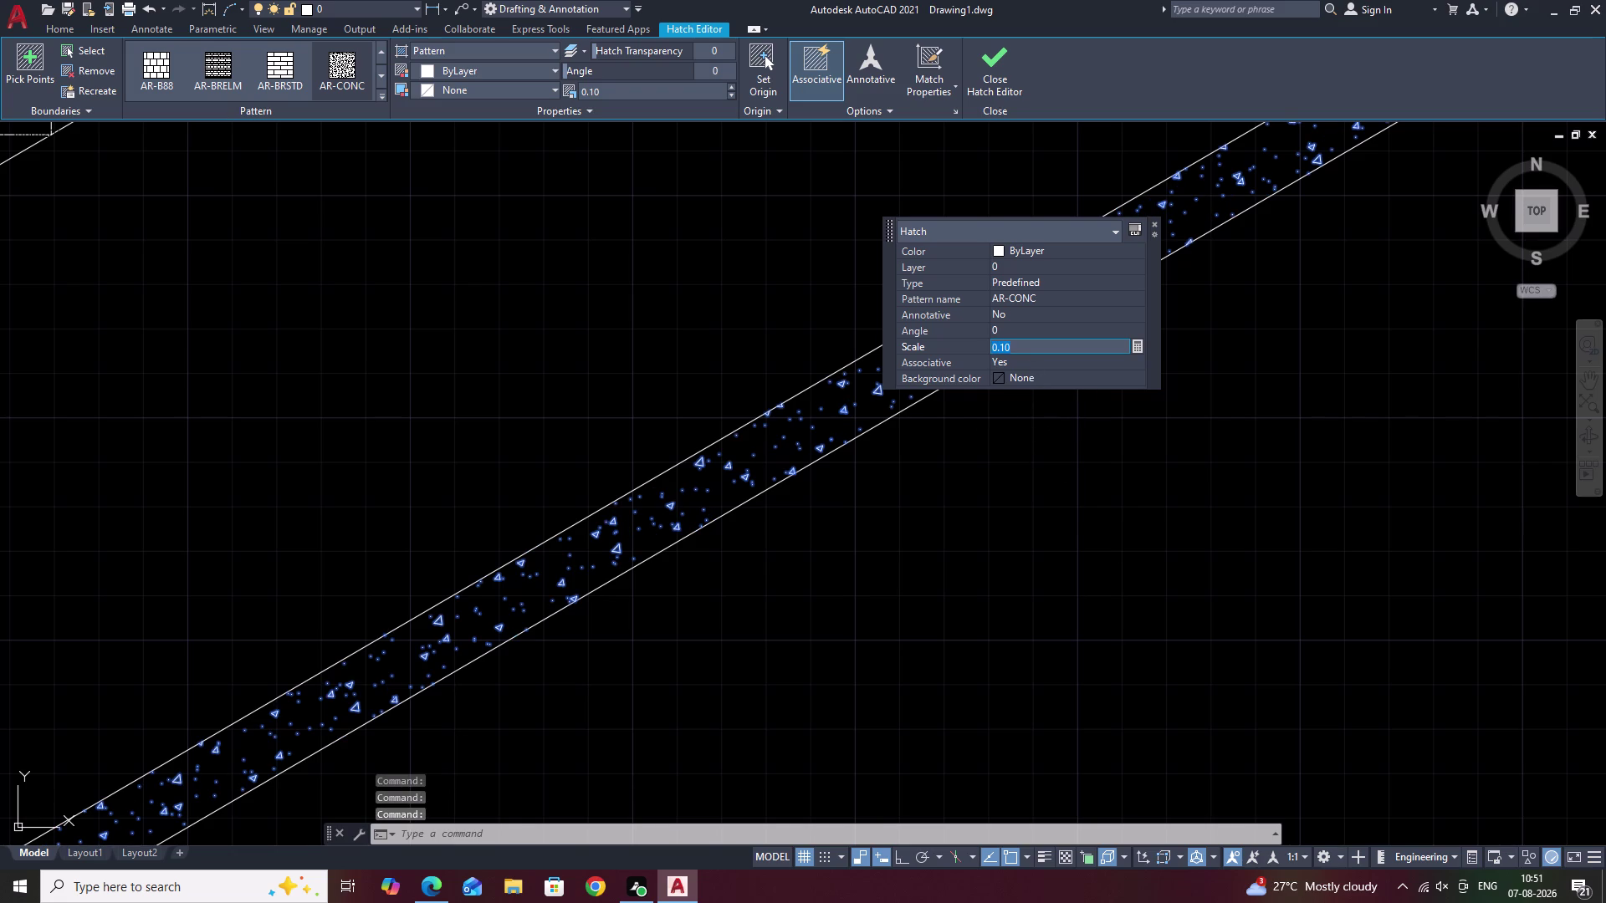
click(1025, 342)
key(BackSpace)
key(BackSpace)
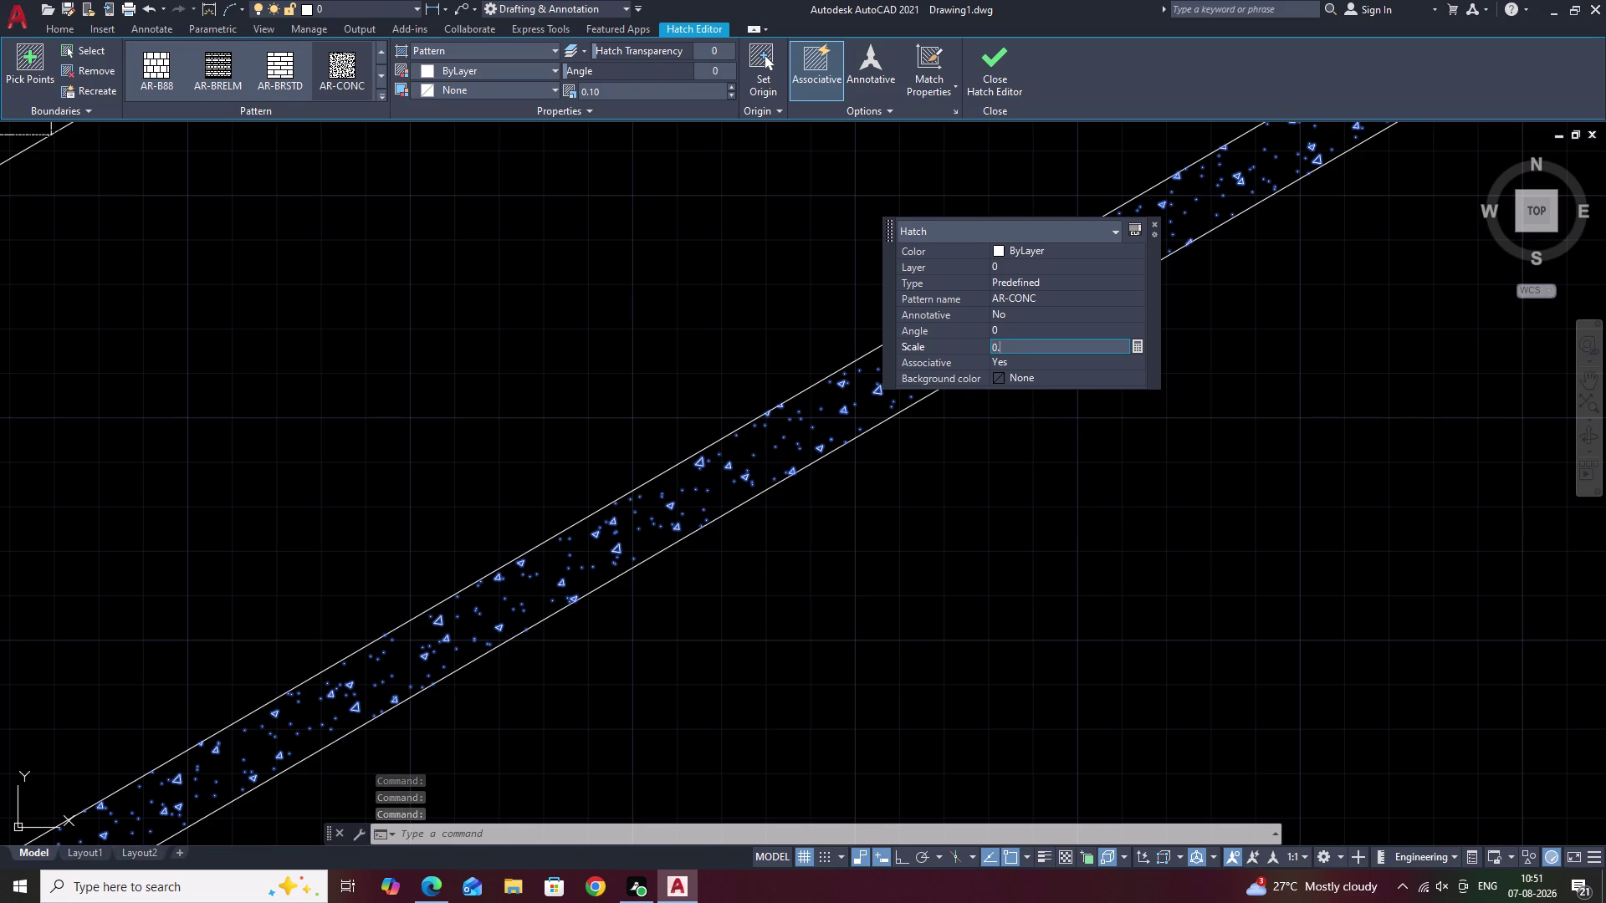
key(4)
click(1099, 506)
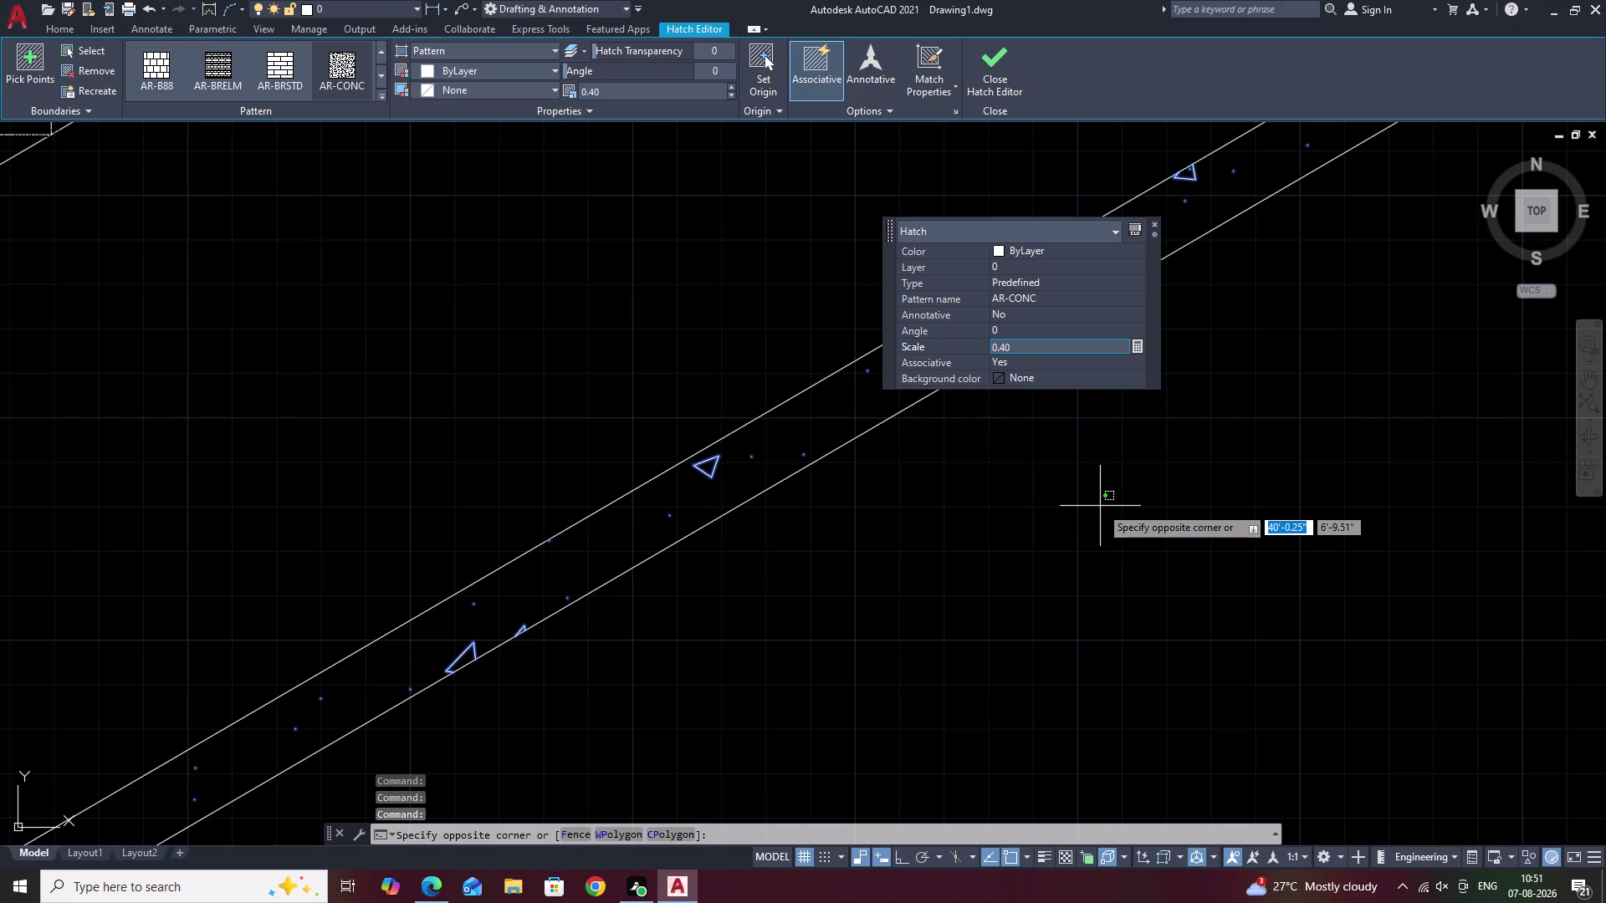
key(Escape)
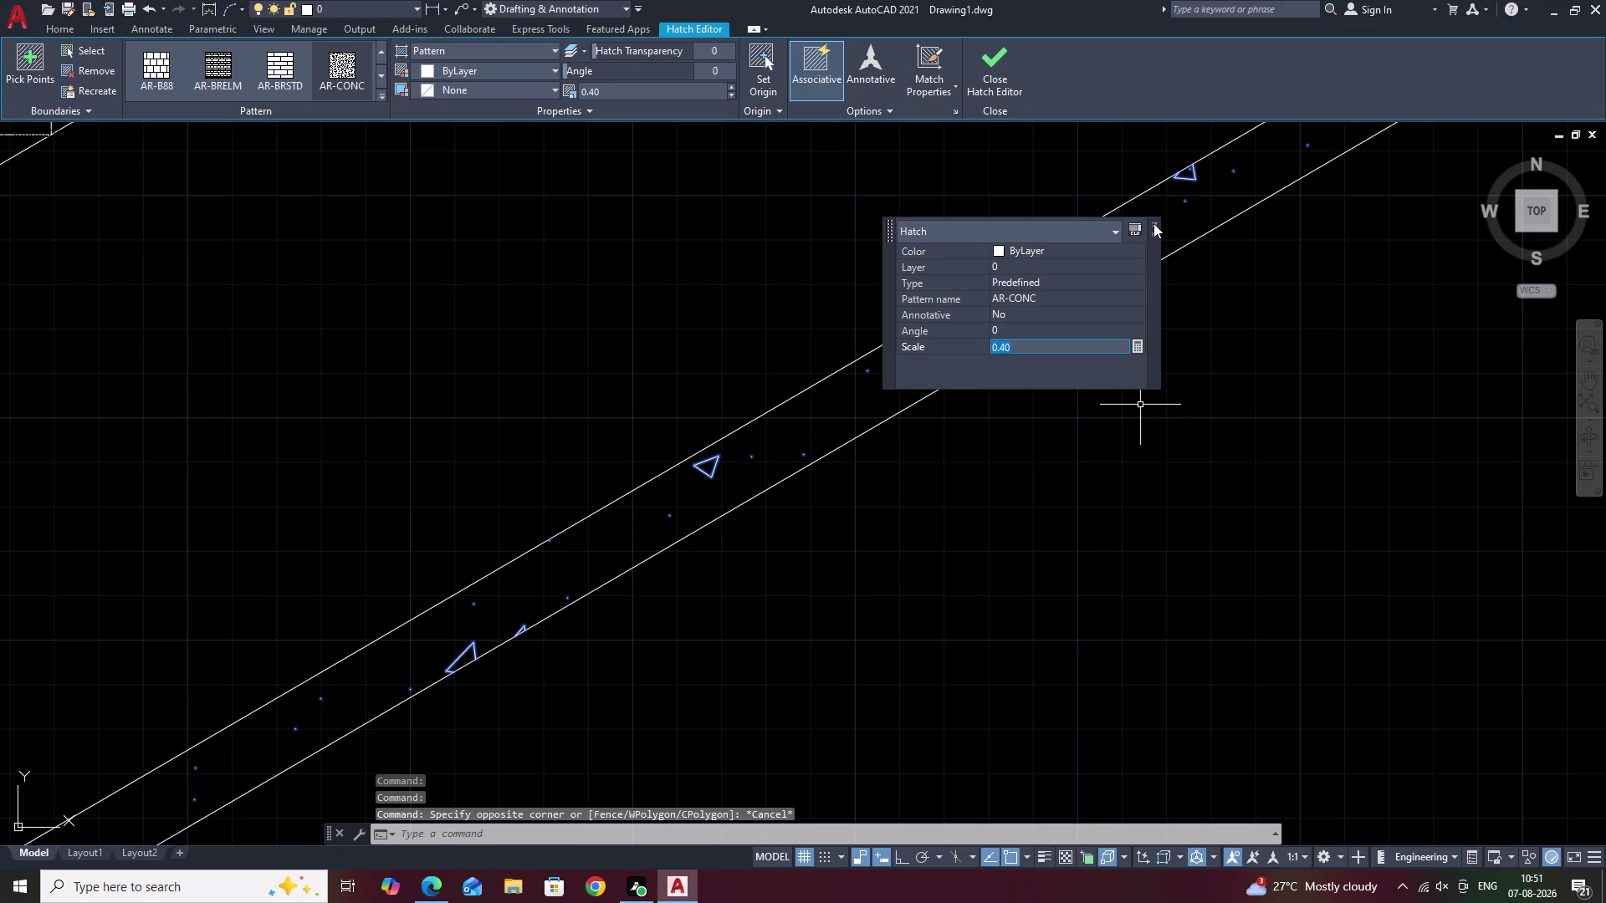
click(1154, 223)
Deselect the hatch and pan along the staircase to frame the lower steps and slab.
scroll(down, 3)
scroll(down, 3)
middle_drag(1252, 465, 1047, 491)
key(Escape)
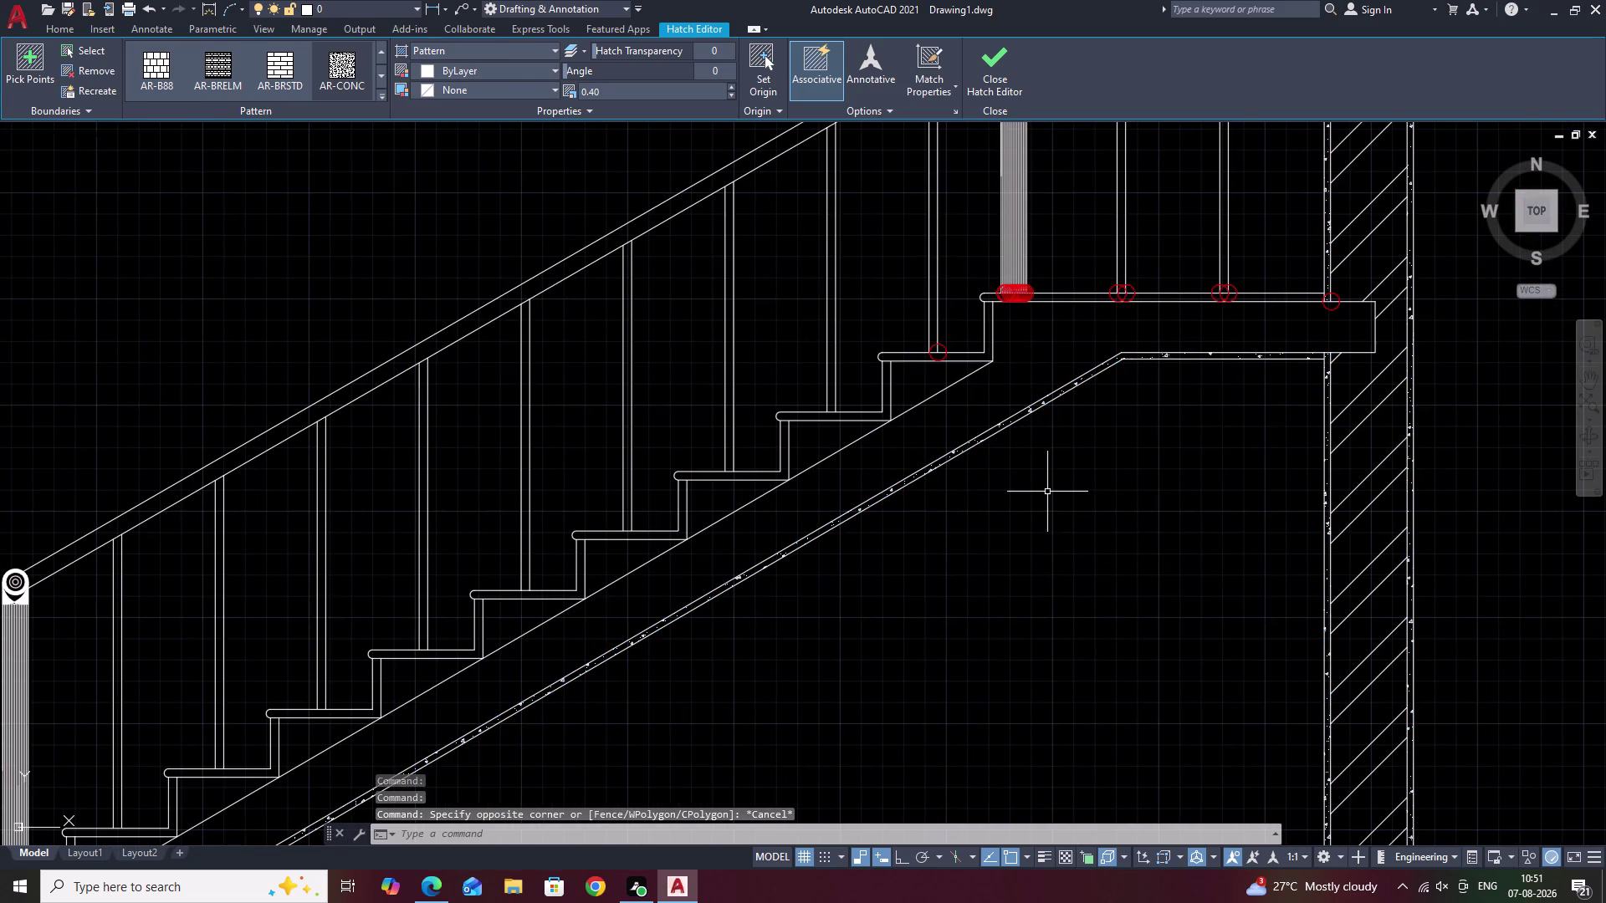
scroll(down, 3)
middle_drag(1165, 495, 1077, 541)
scroll(up, 3)
middle_drag(992, 556, 1071, 509)
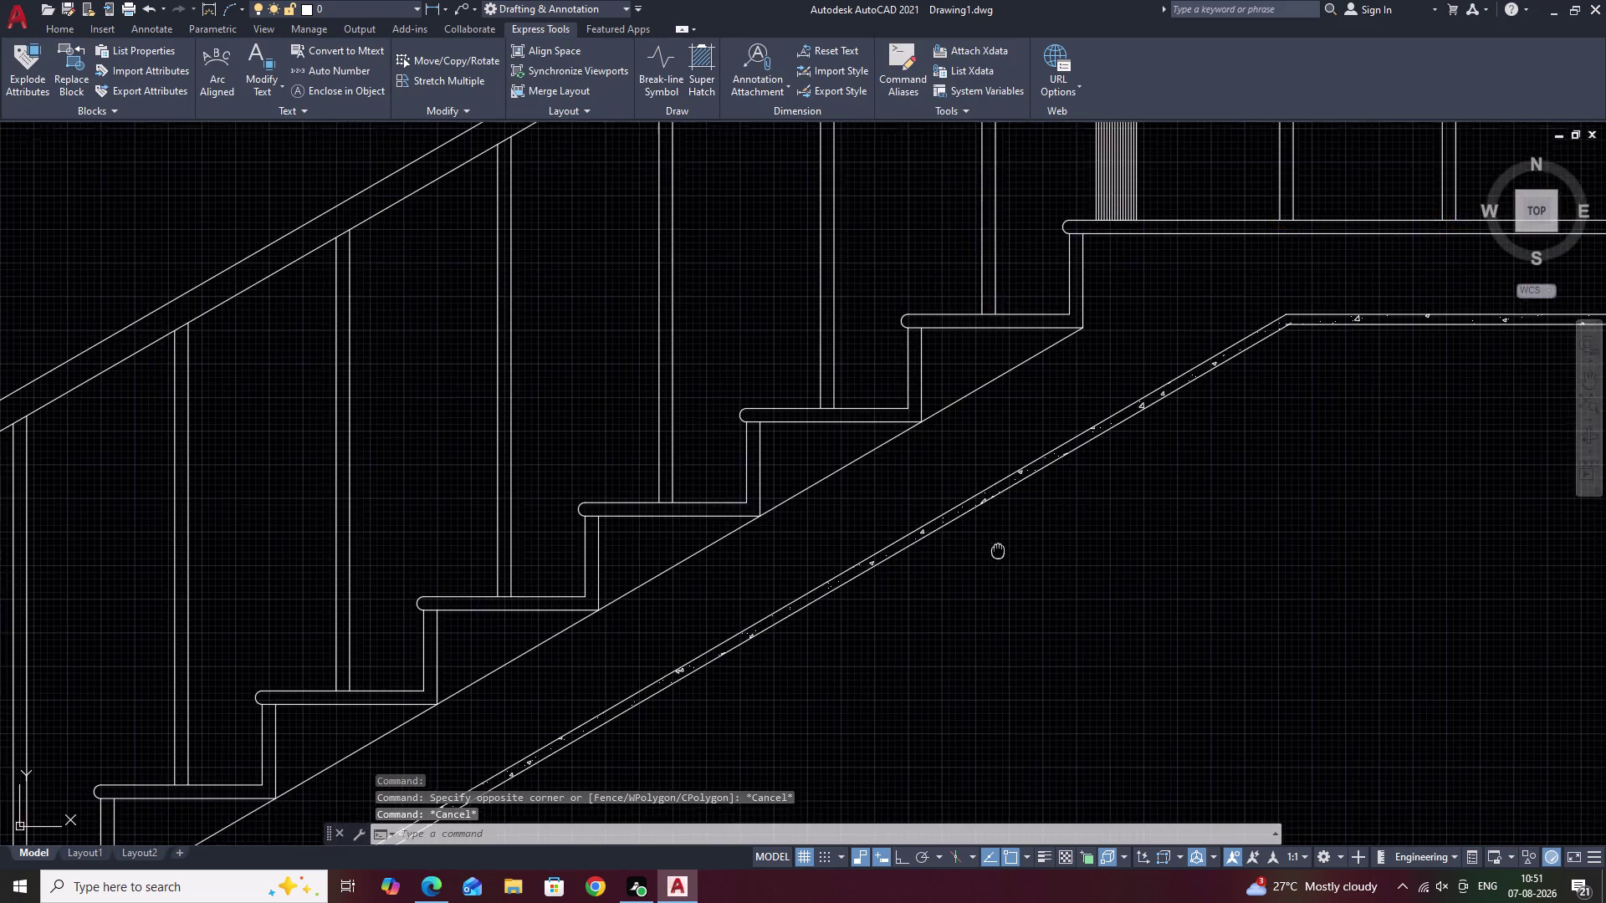
middle_drag(1070, 508, 1141, 472)
scroll(down, 3)
middle_drag(1105, 566, 1207, 441)
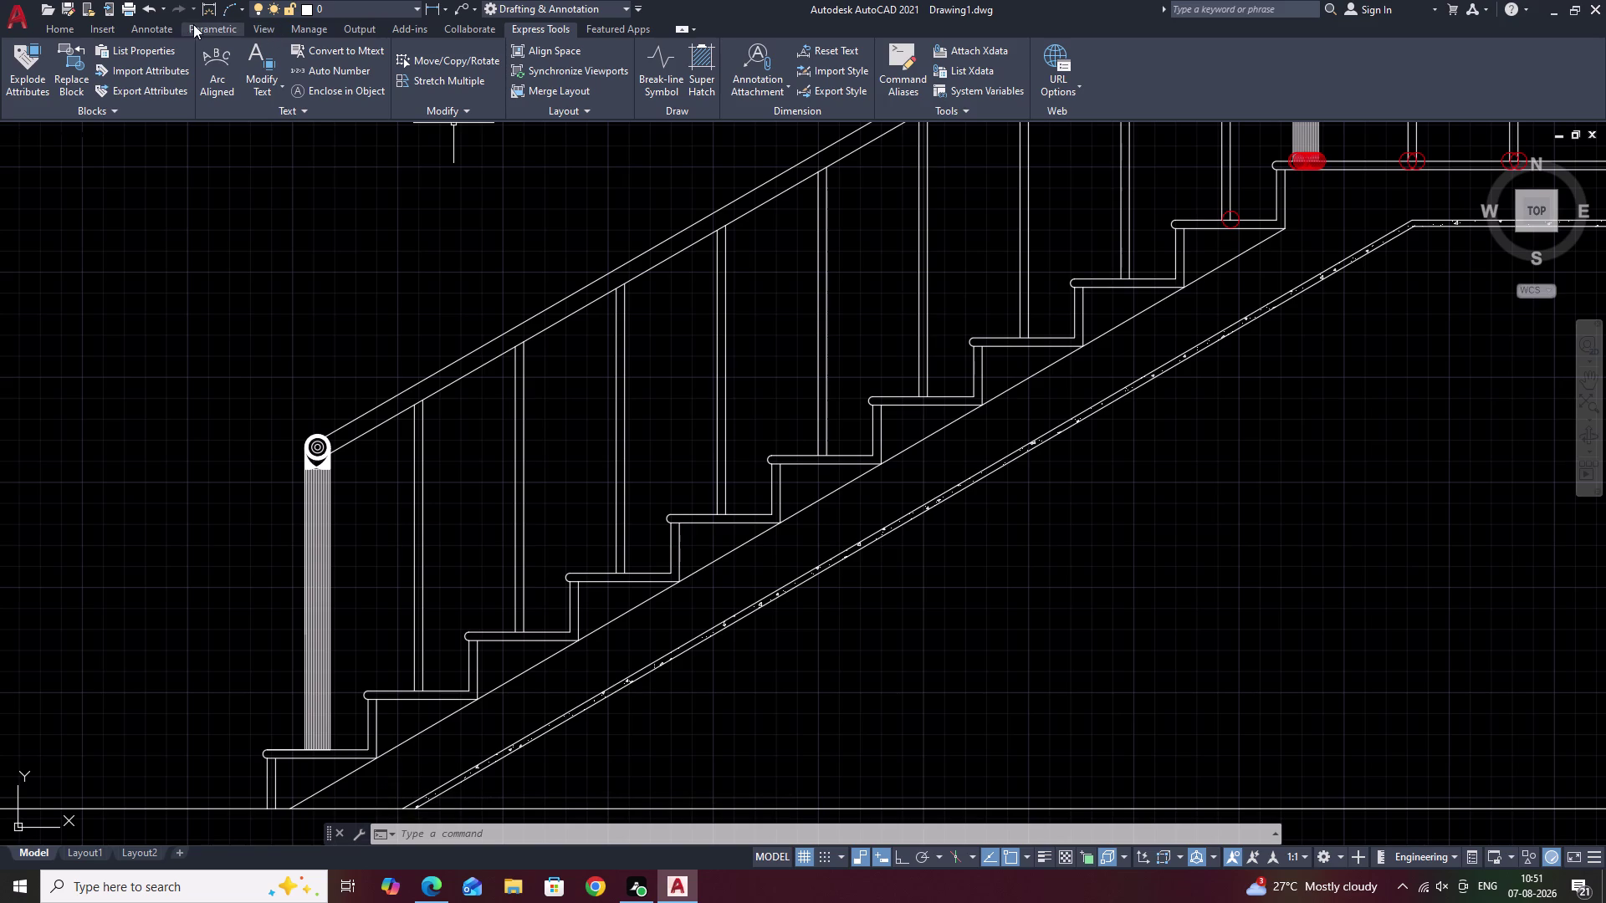
text(H)
key(space)
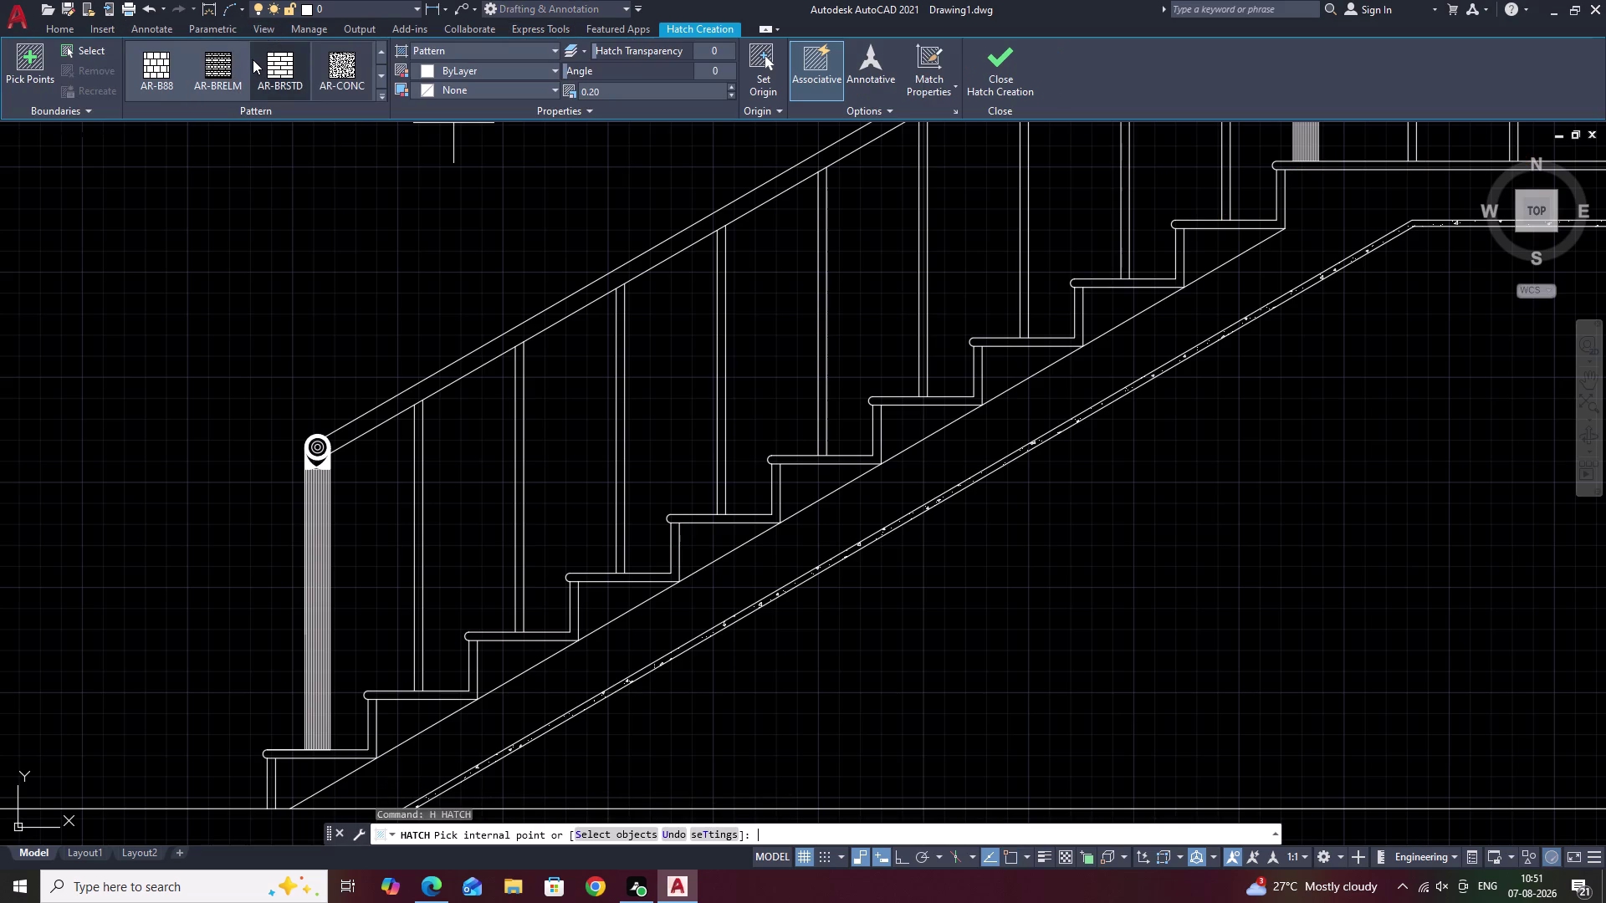
click(382, 95)
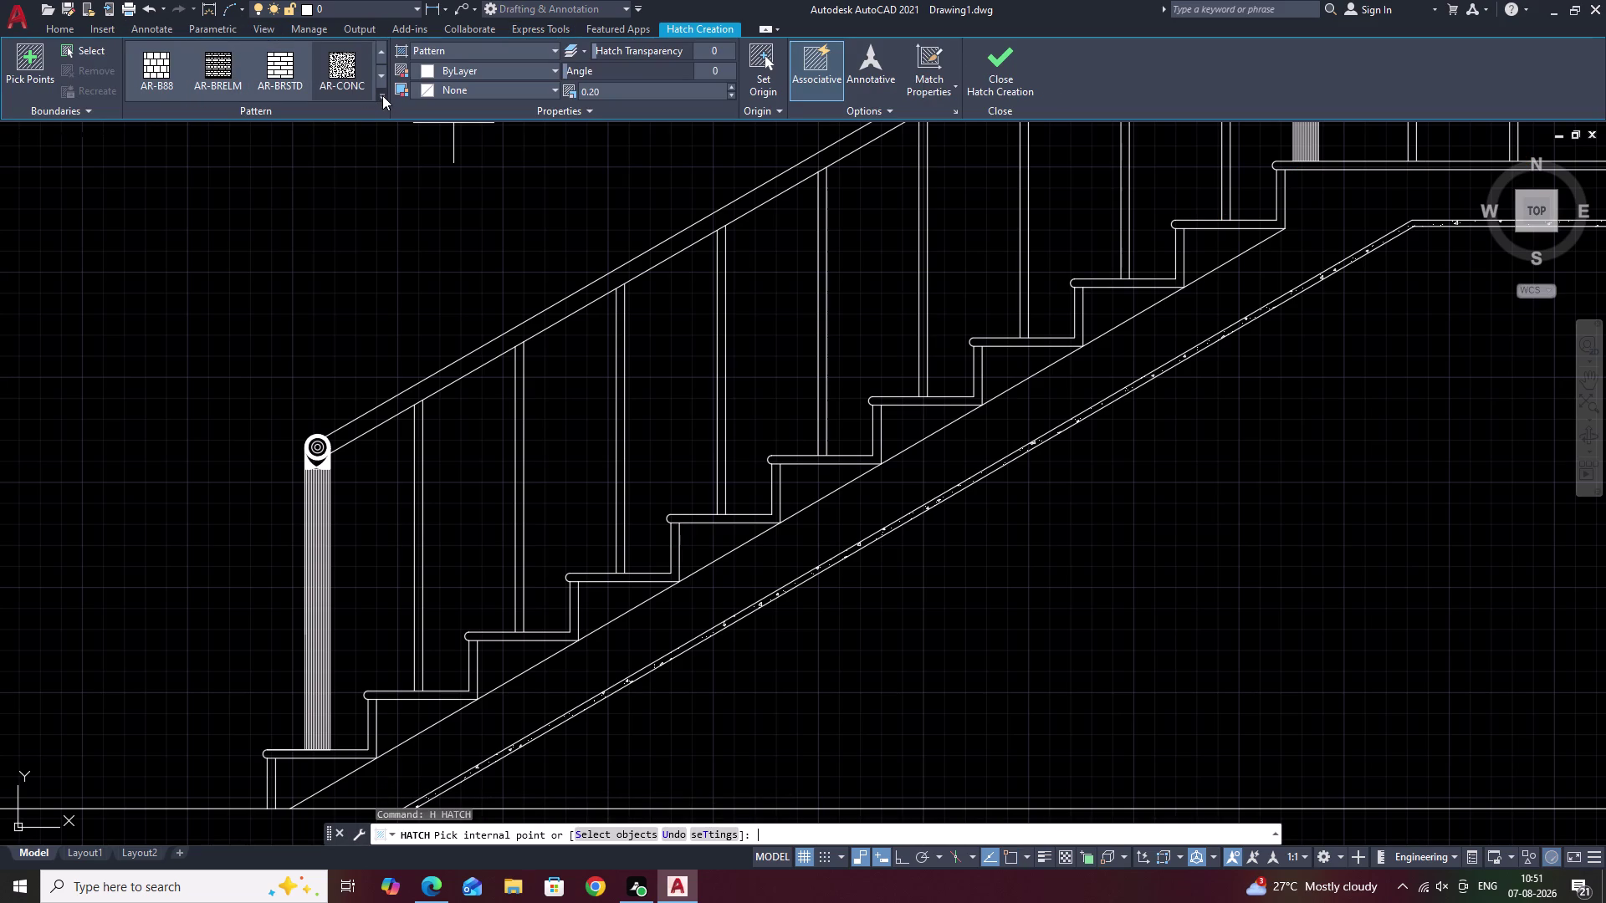
click(382, 95)
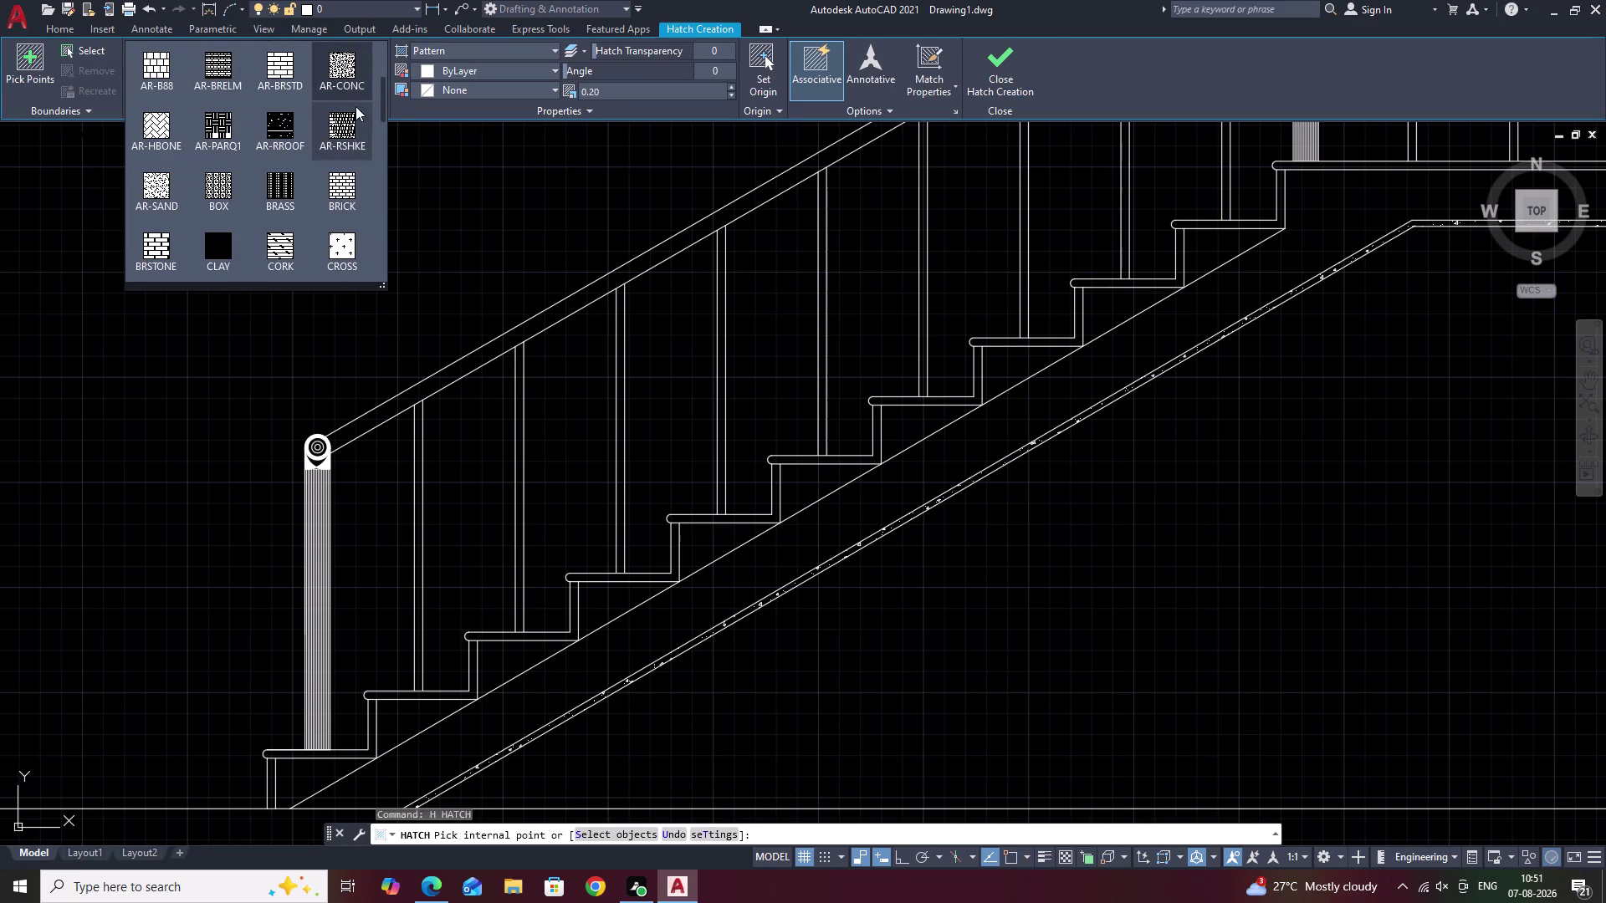
click(152, 185)
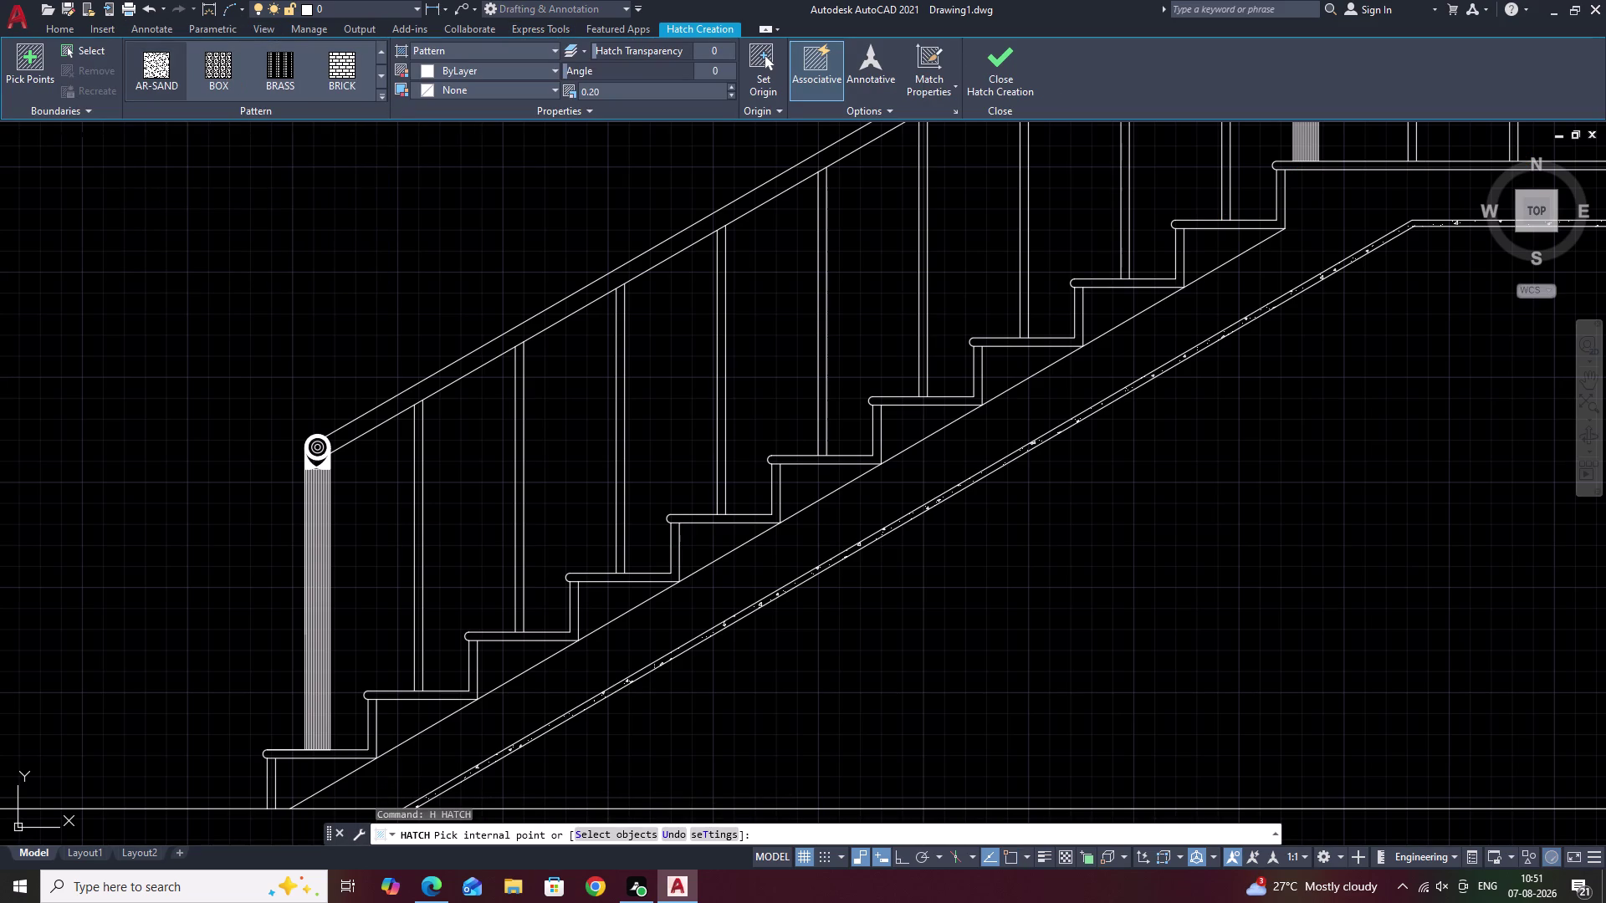
click(898, 484)
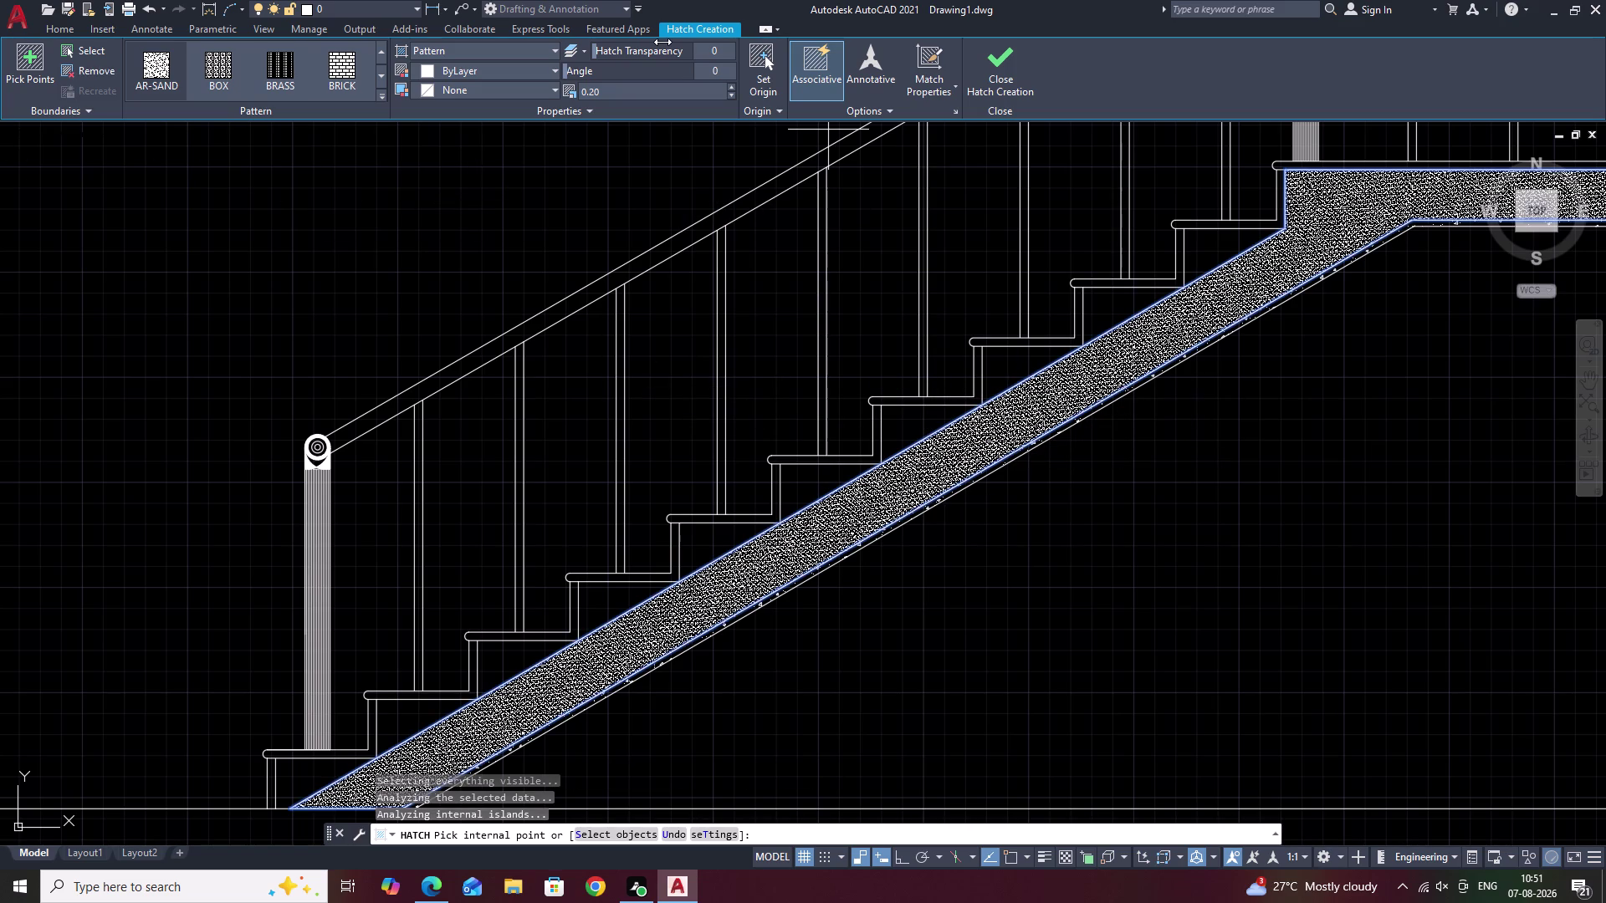
click(615, 93)
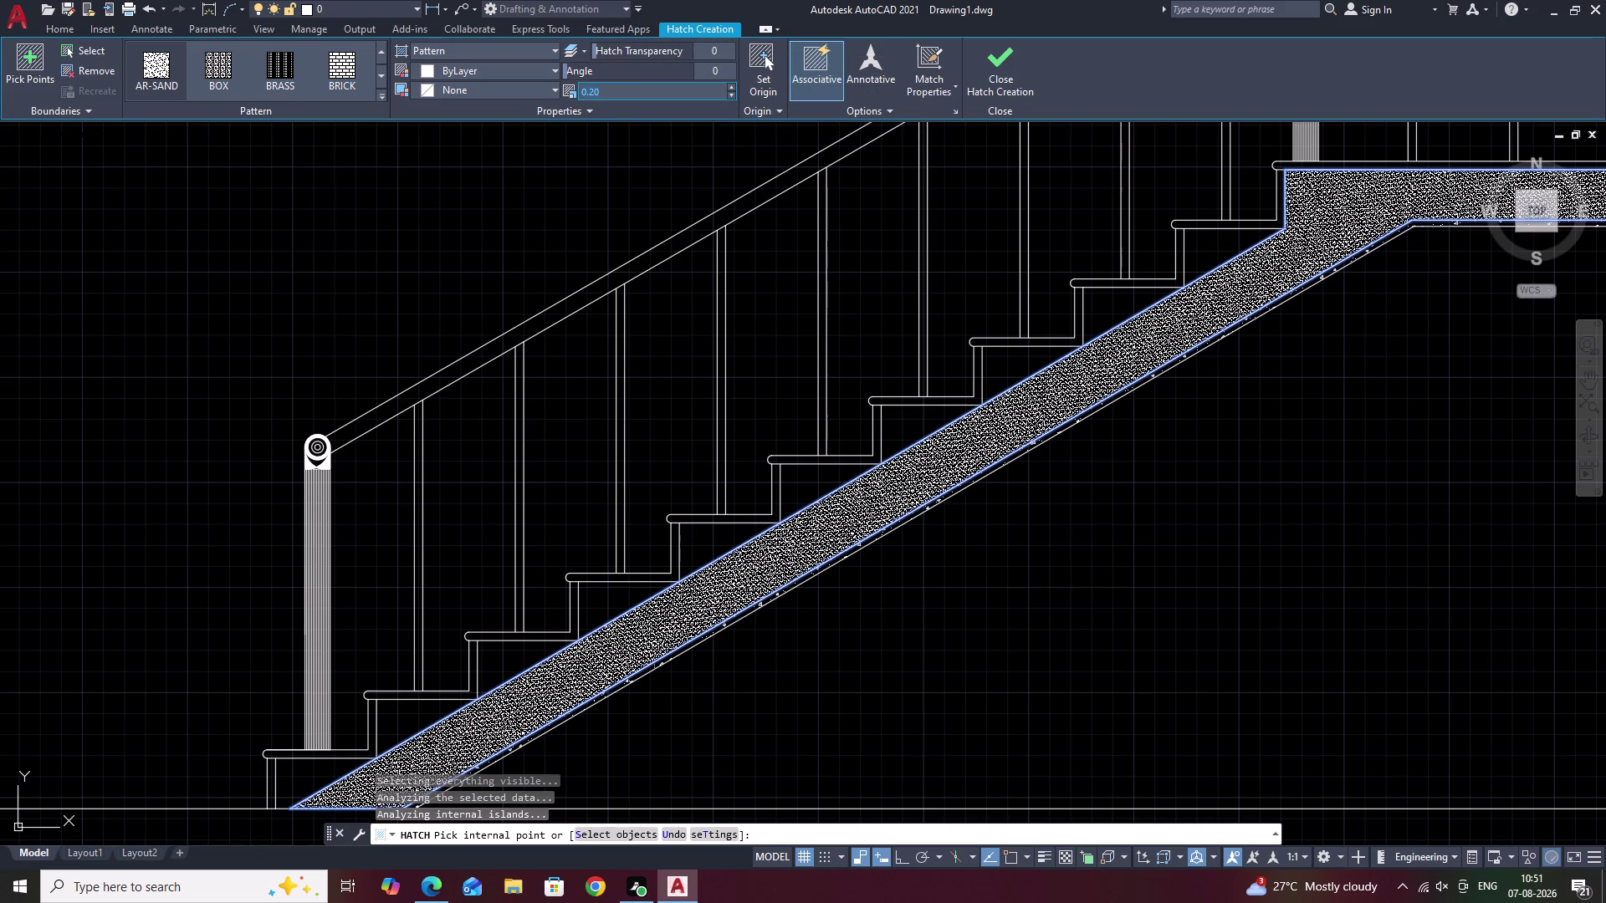
key(BackSpace)
key(8)
click(678, 172)
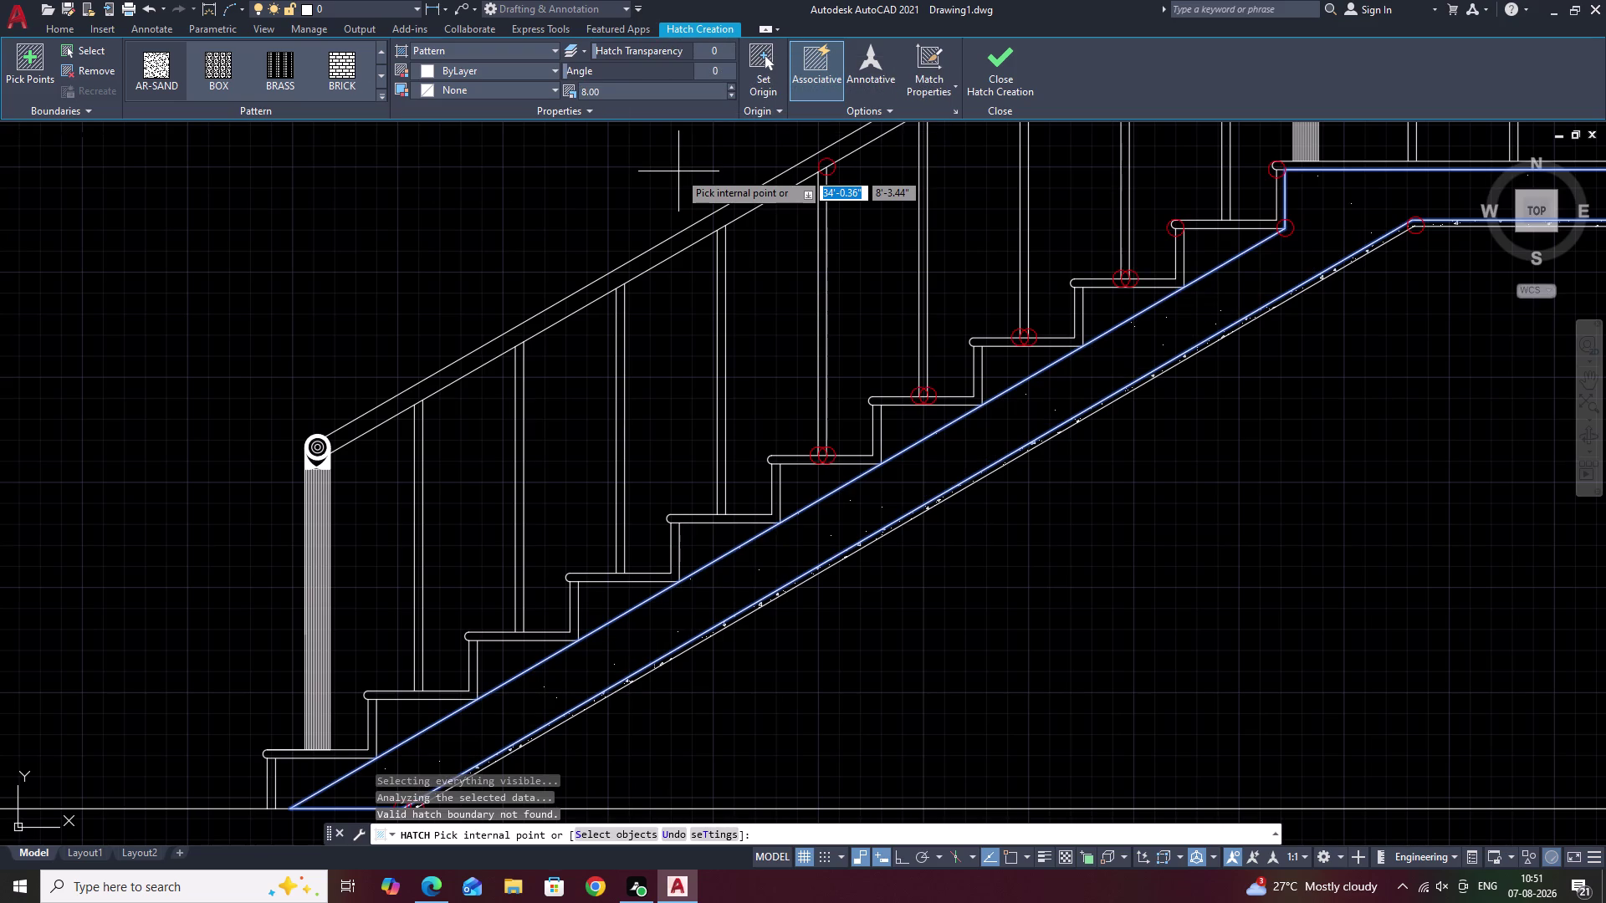
click(614, 88)
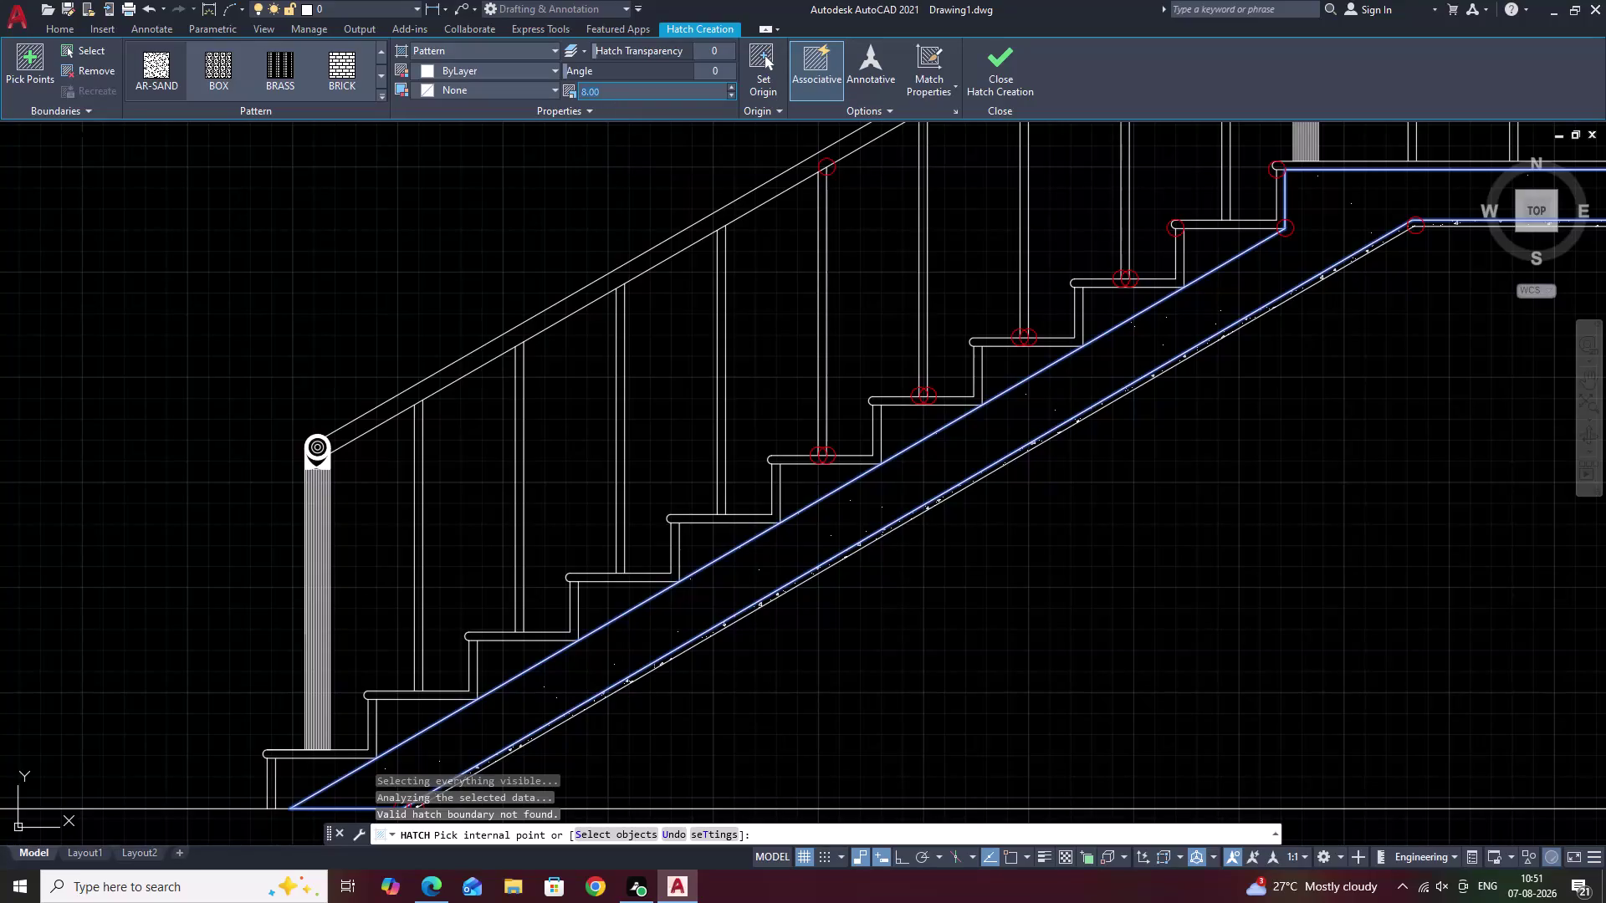
key(BackSpace)
key(5)
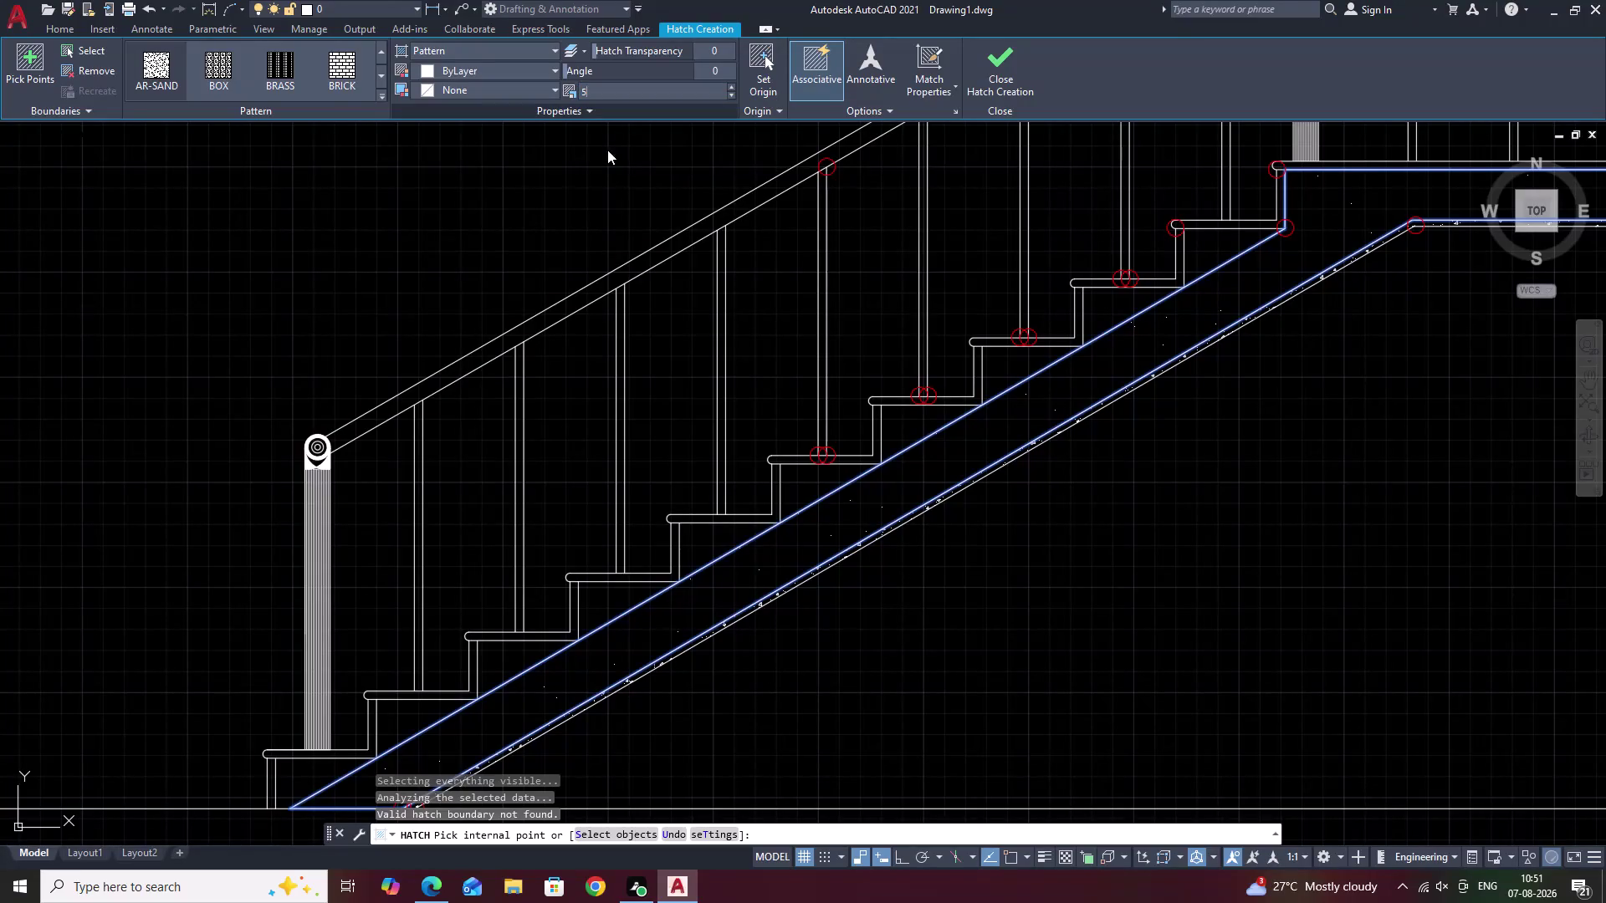
click(607, 149)
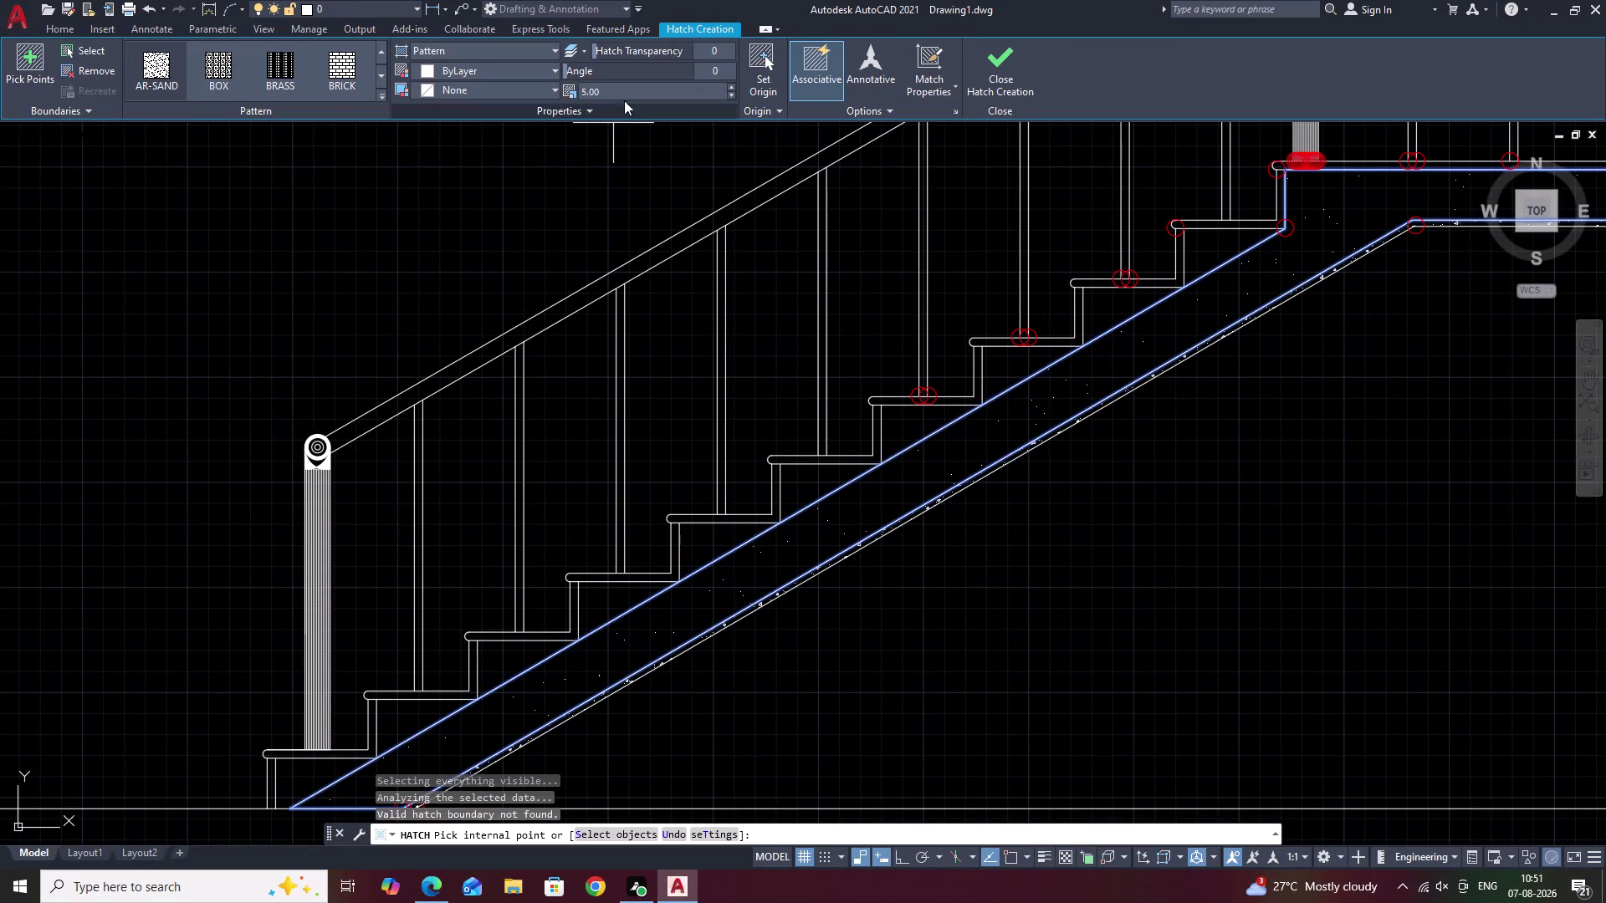
click(624, 93)
key(BackSpace)
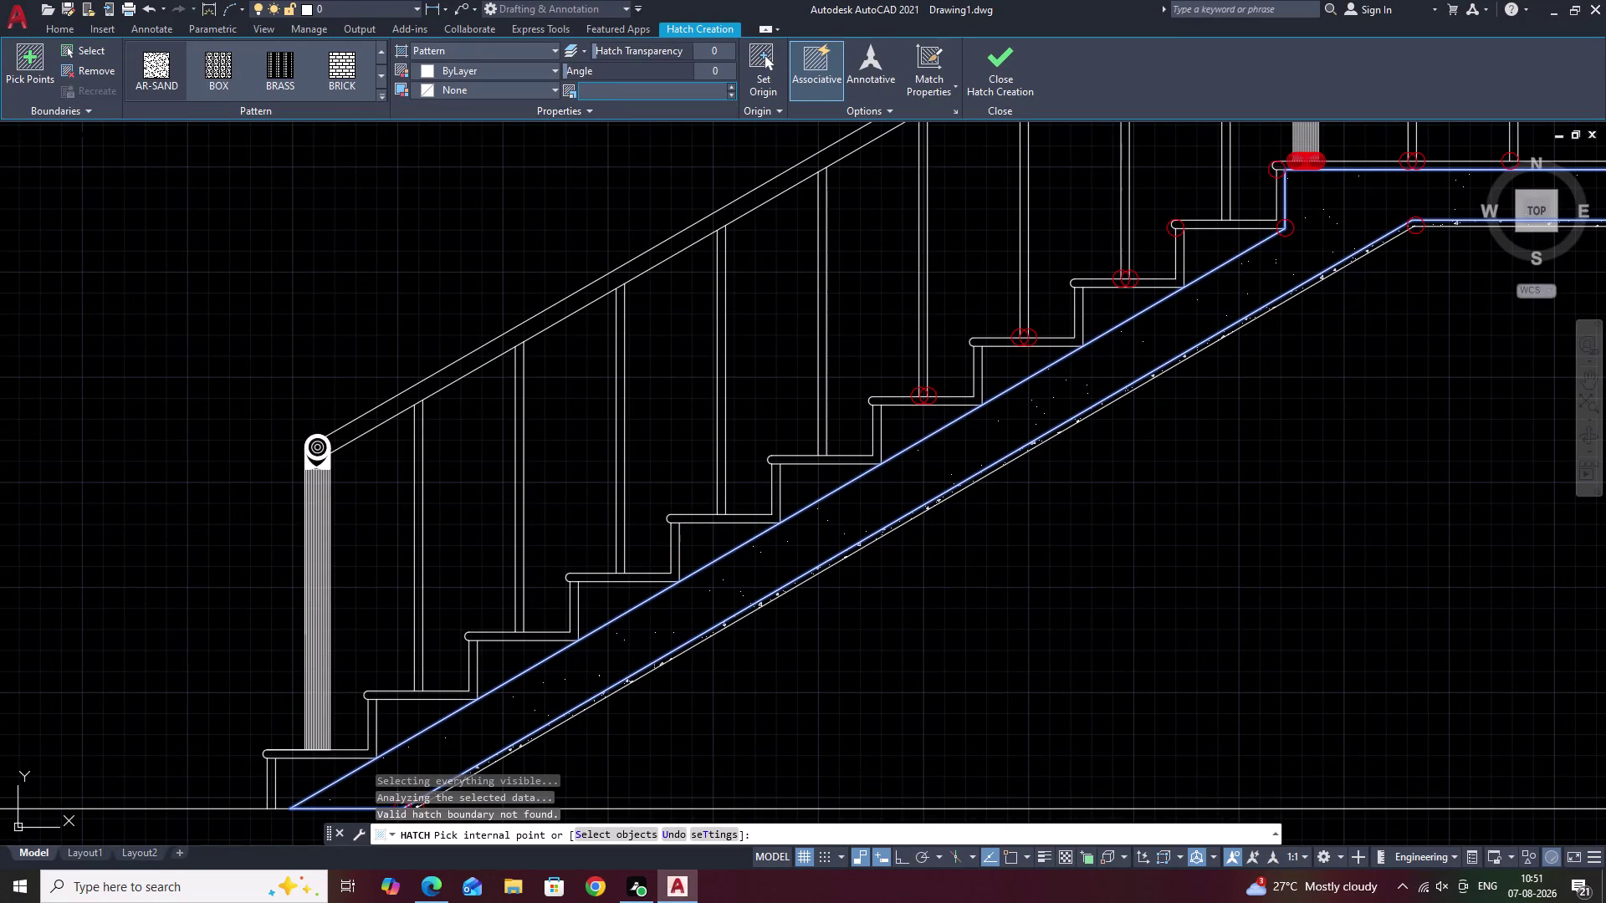
key(6)
key(BackSpace)
key(3)
click(623, 160)
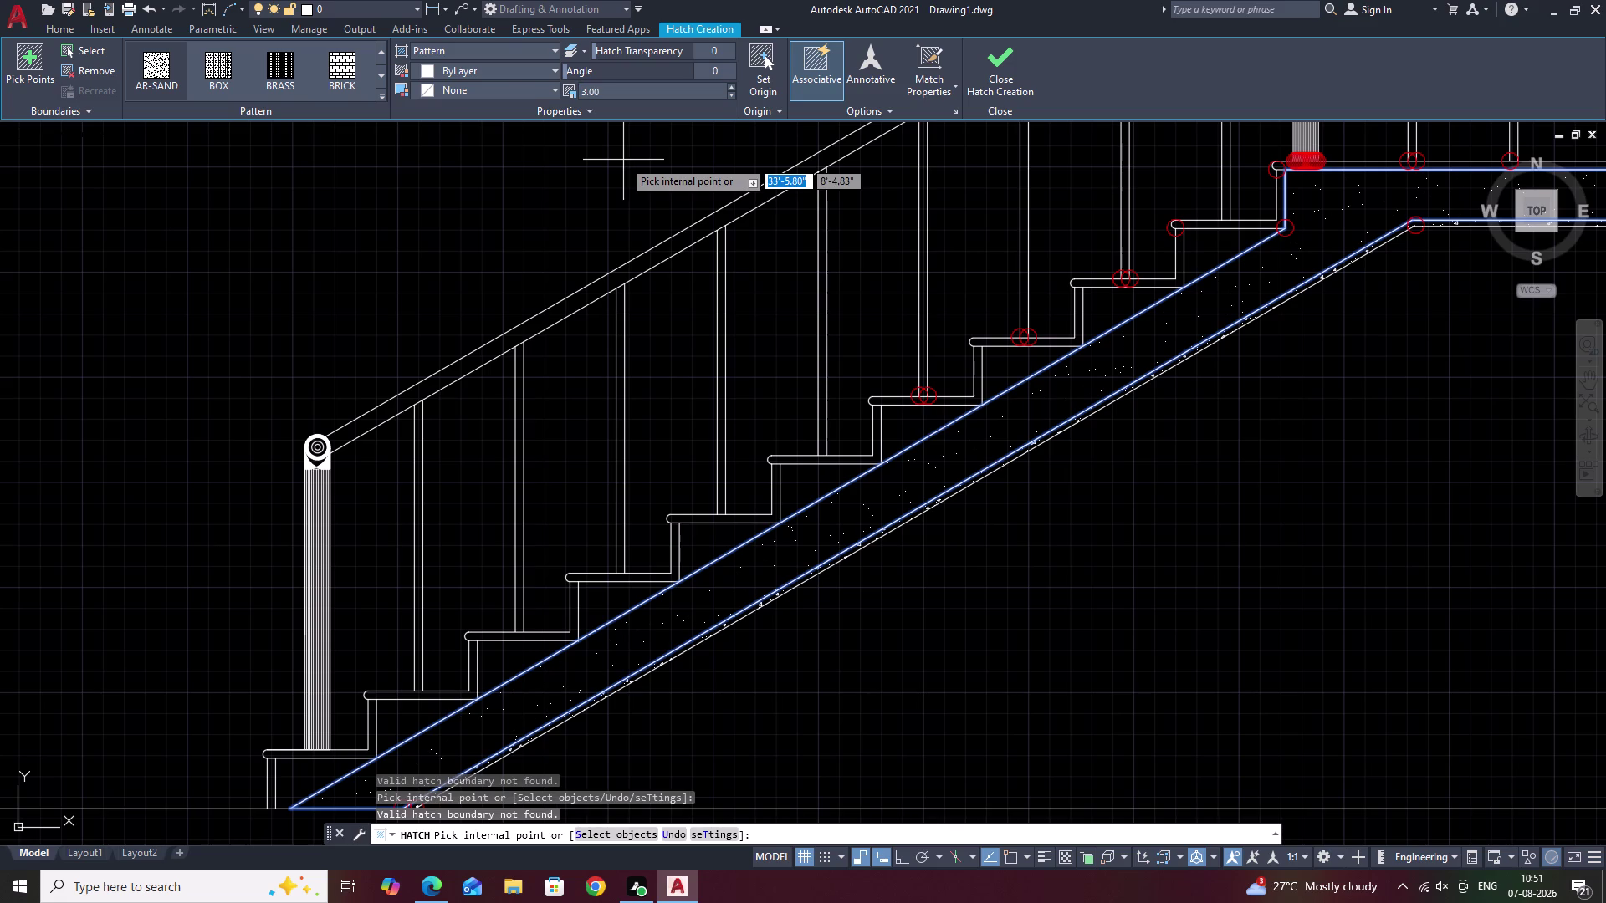
key(Escape)
scroll(down, 3)
Pan over the staircase and undo the two most recent changes.
middle_drag(1036, 412, 956, 441)
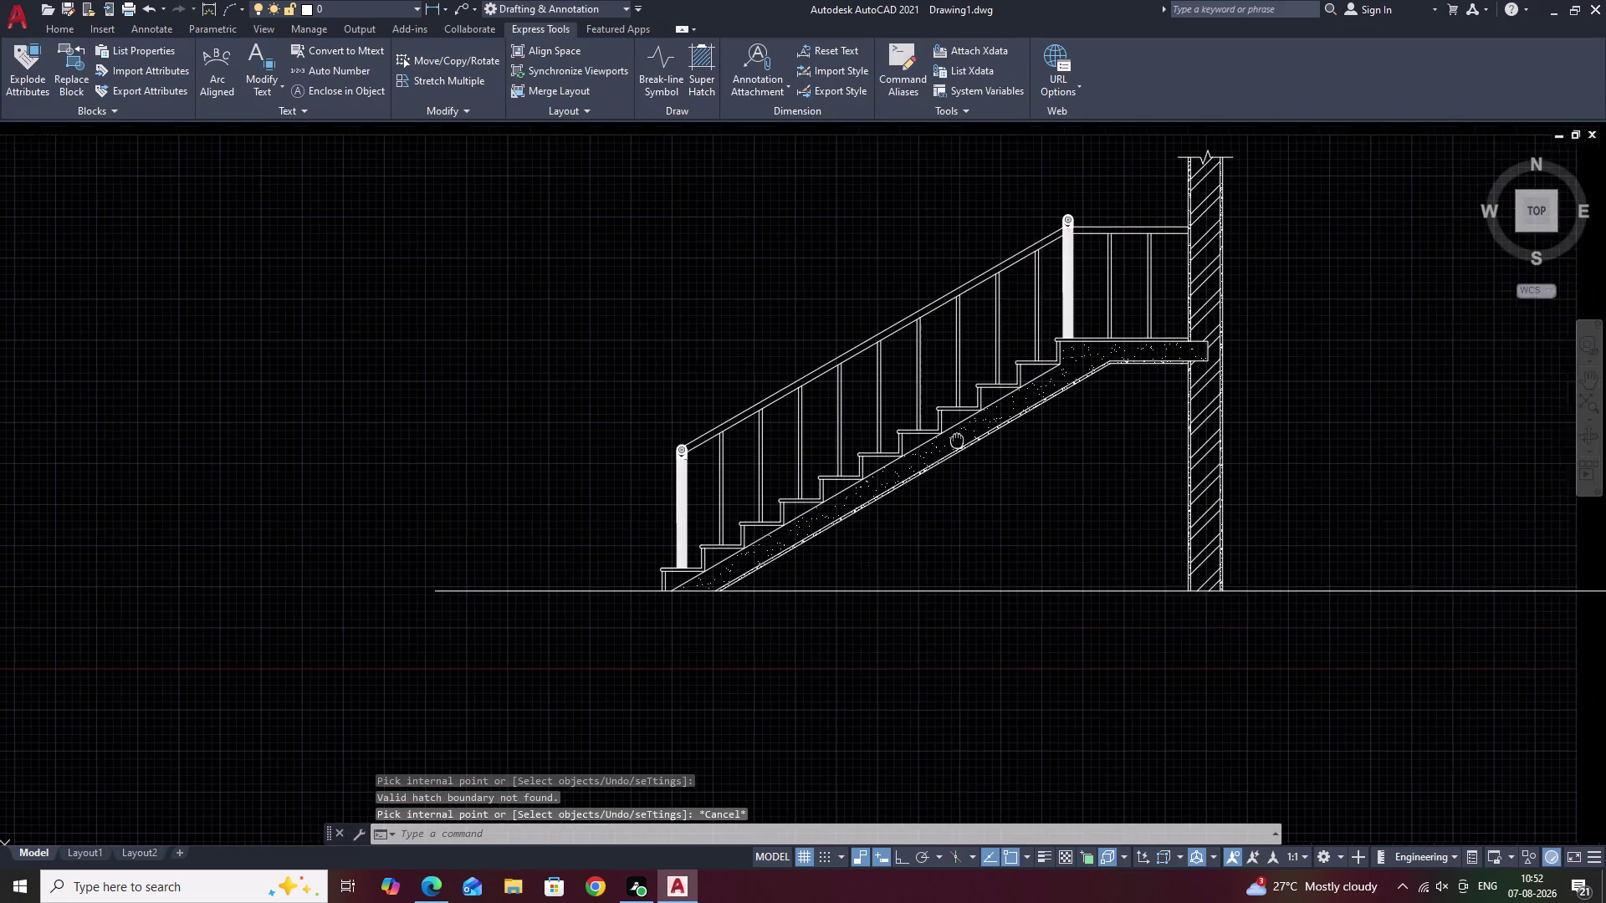
middle_drag(957, 440, 956, 441)
scroll(up, 3)
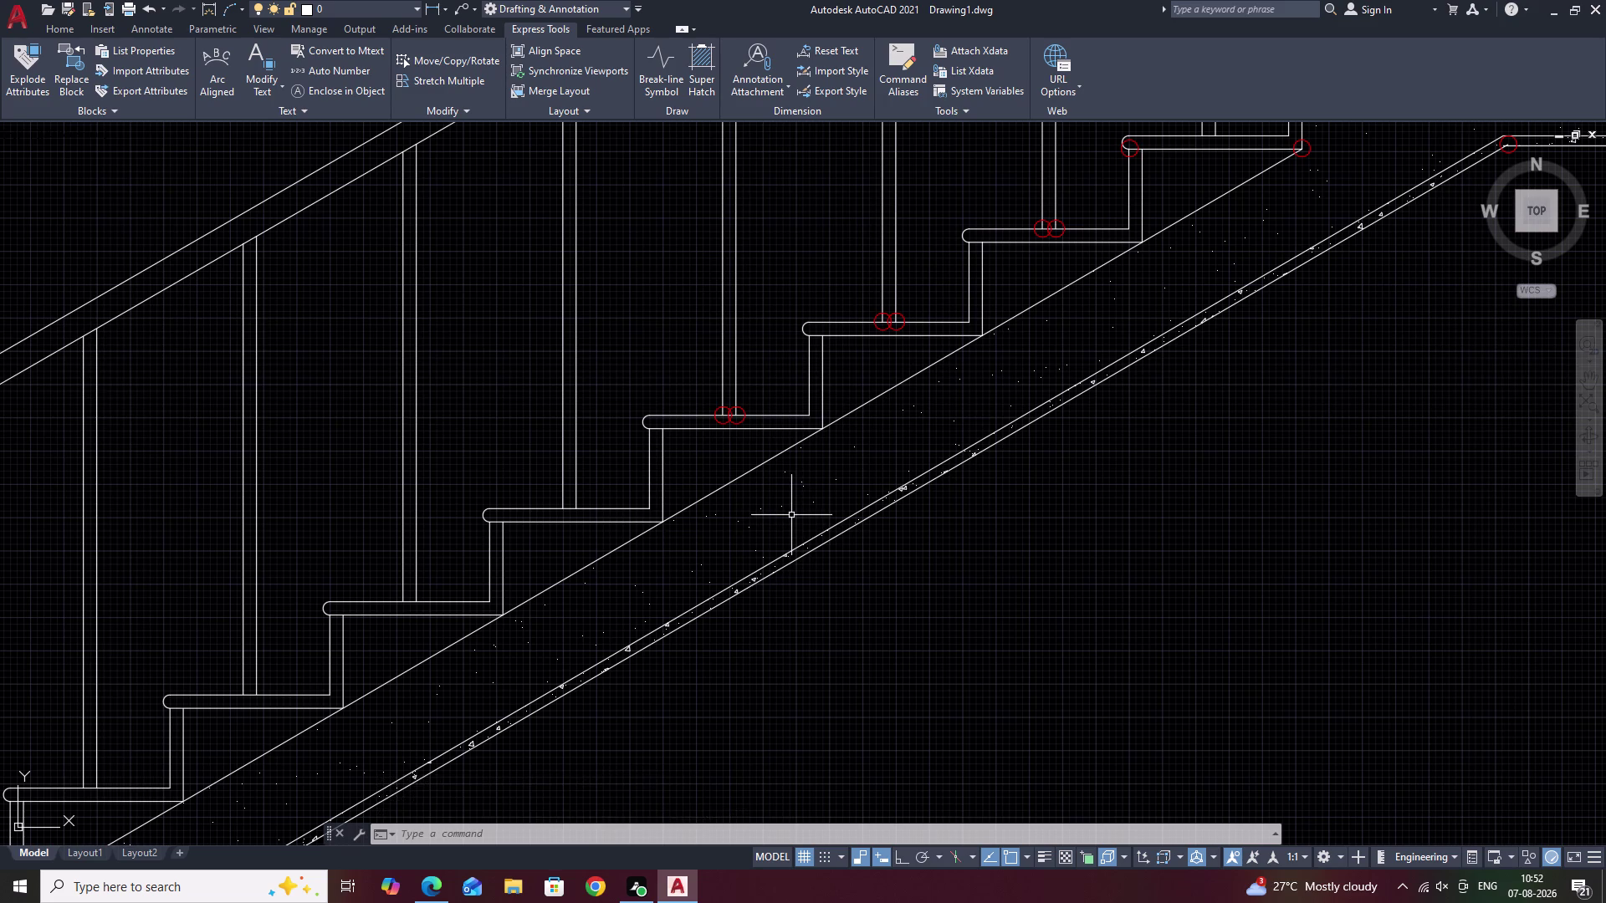
key(ctrl+z)
key(ctrl+z)
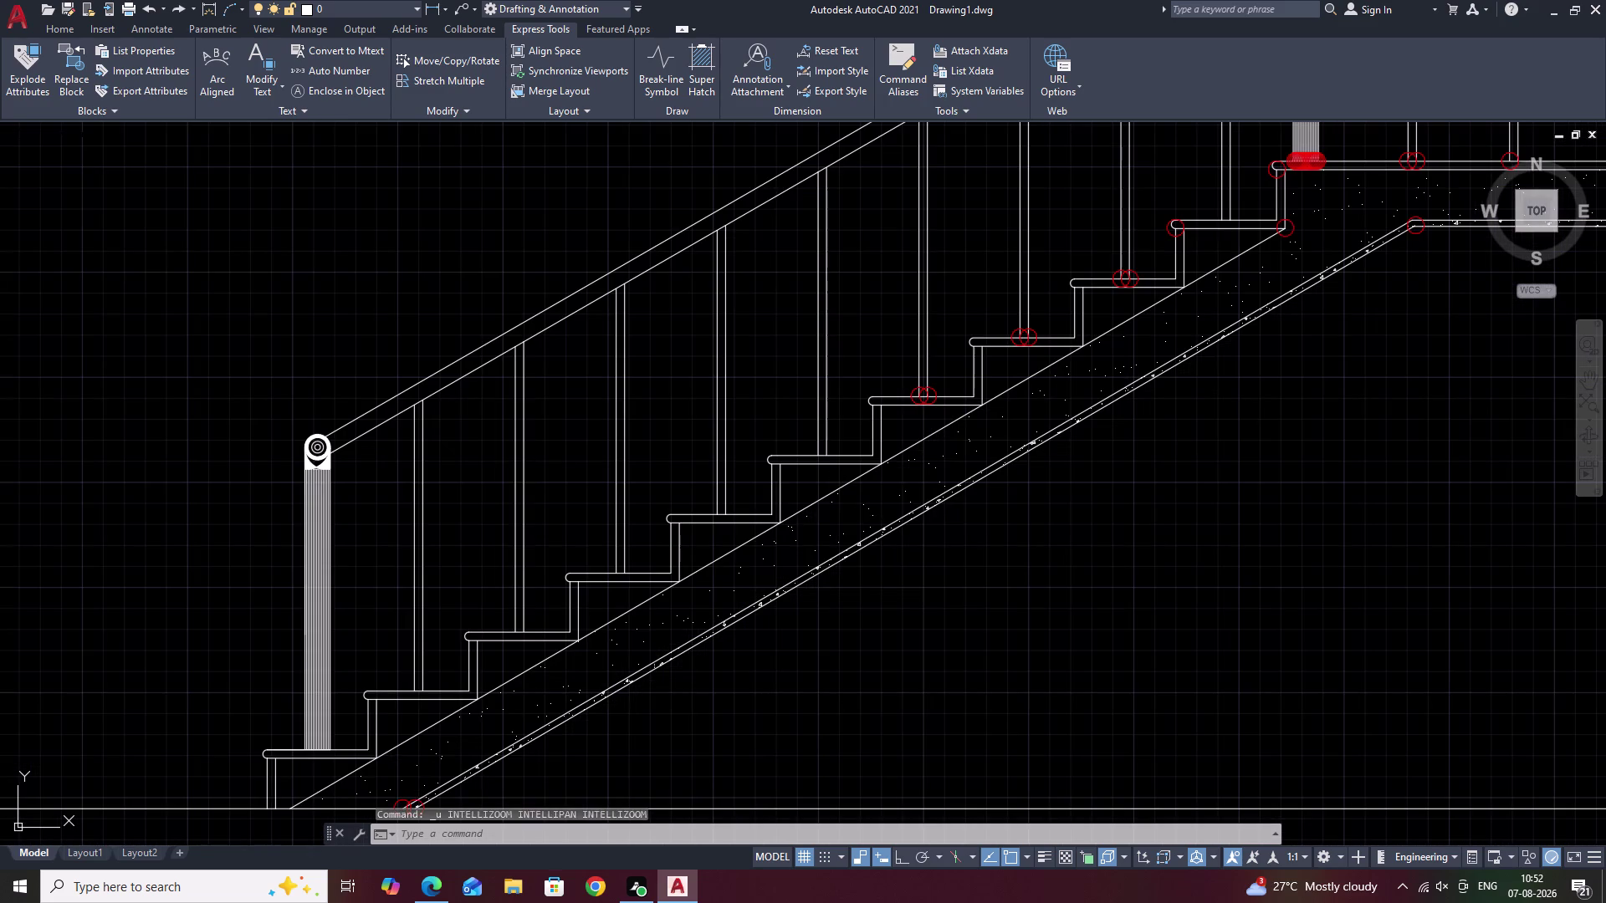
Start a concrete hatch and pick inside the sloping slab and landing.
text(H)
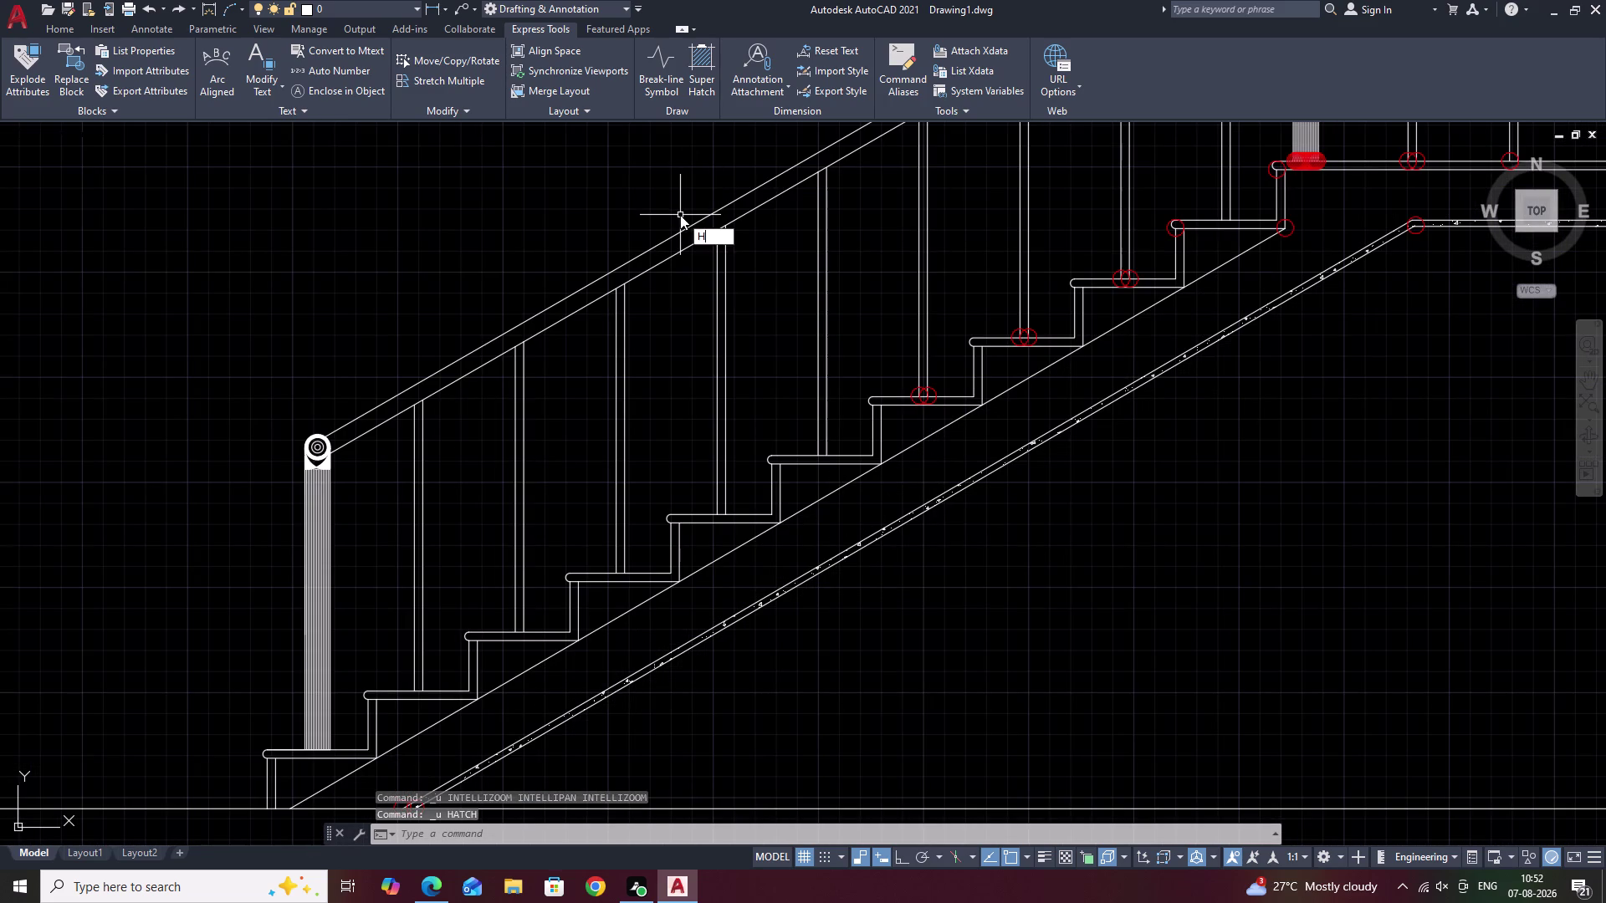
key(space)
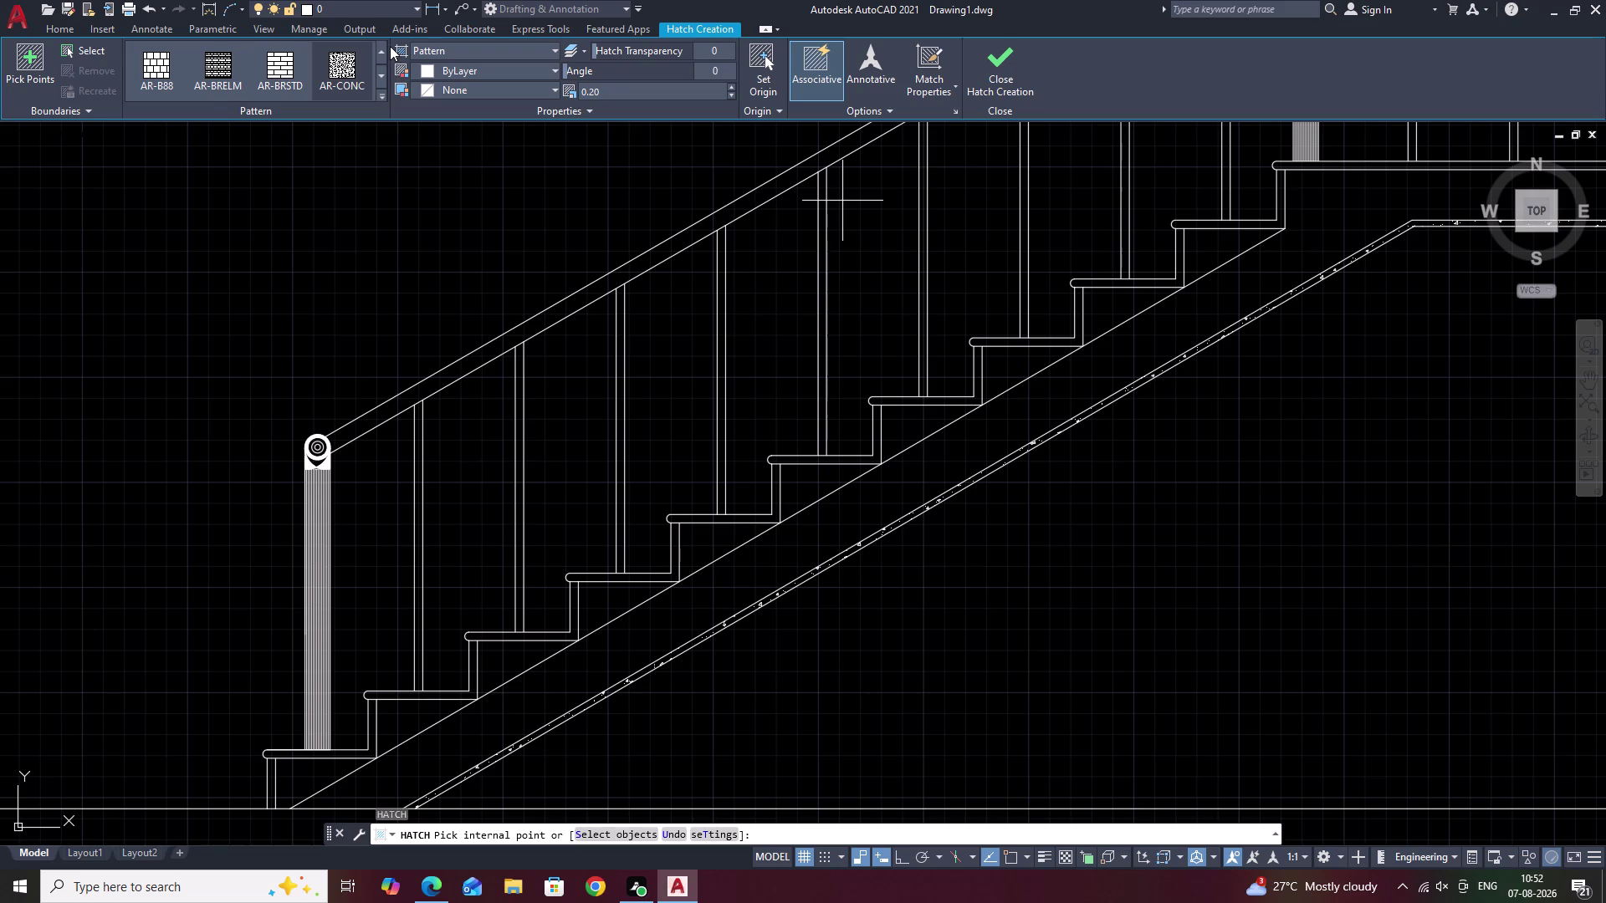
click(382, 48)
click(378, 96)
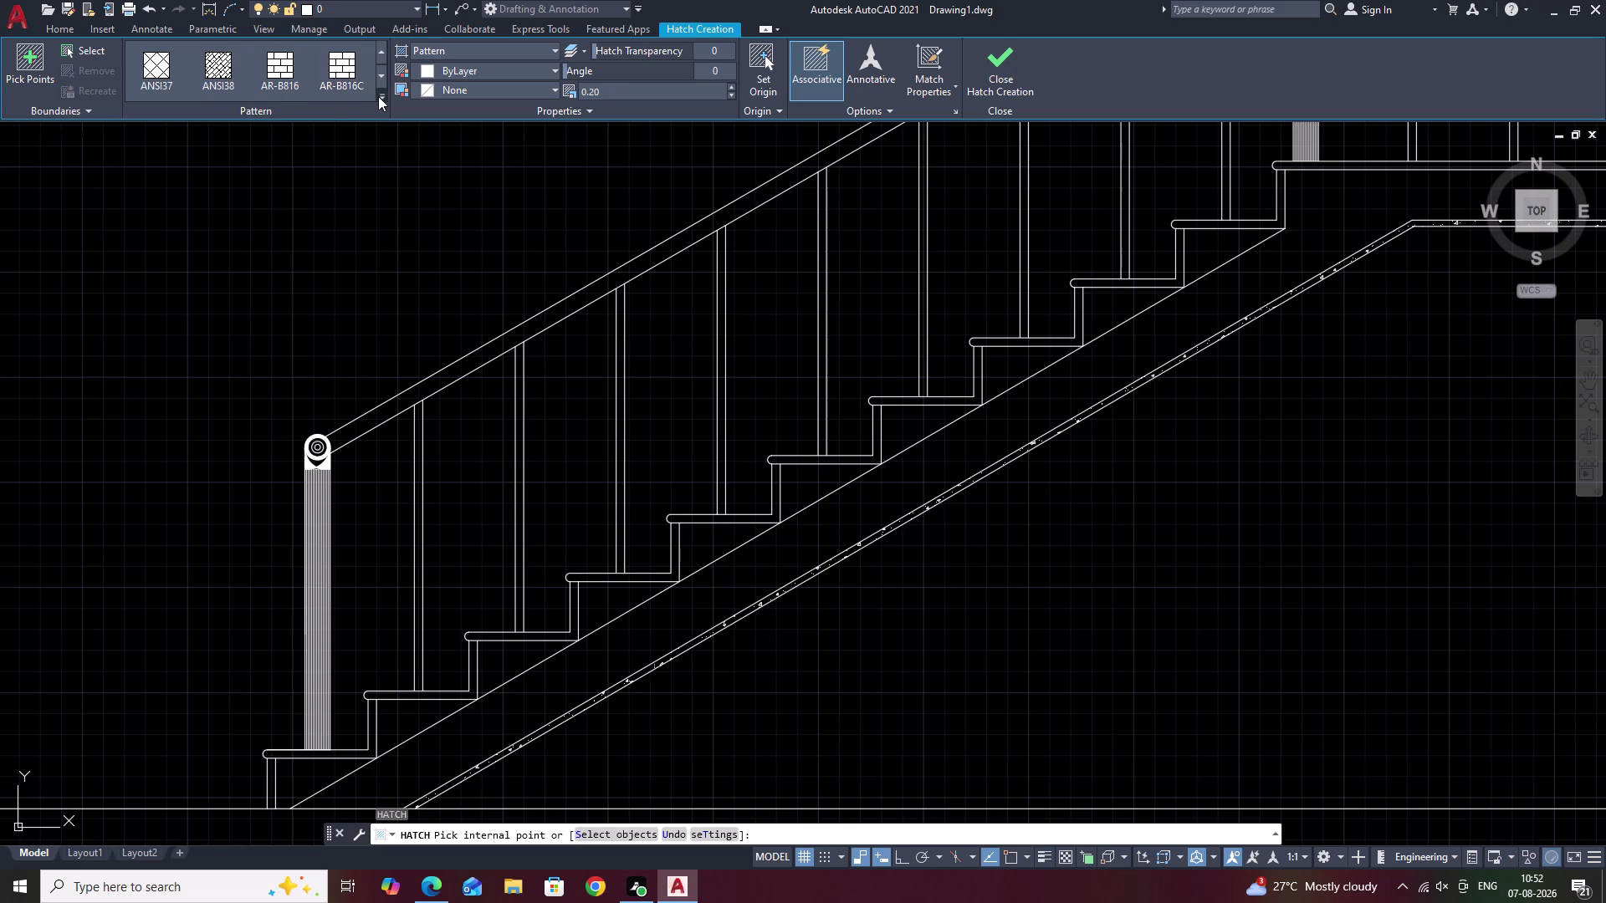
click(346, 64)
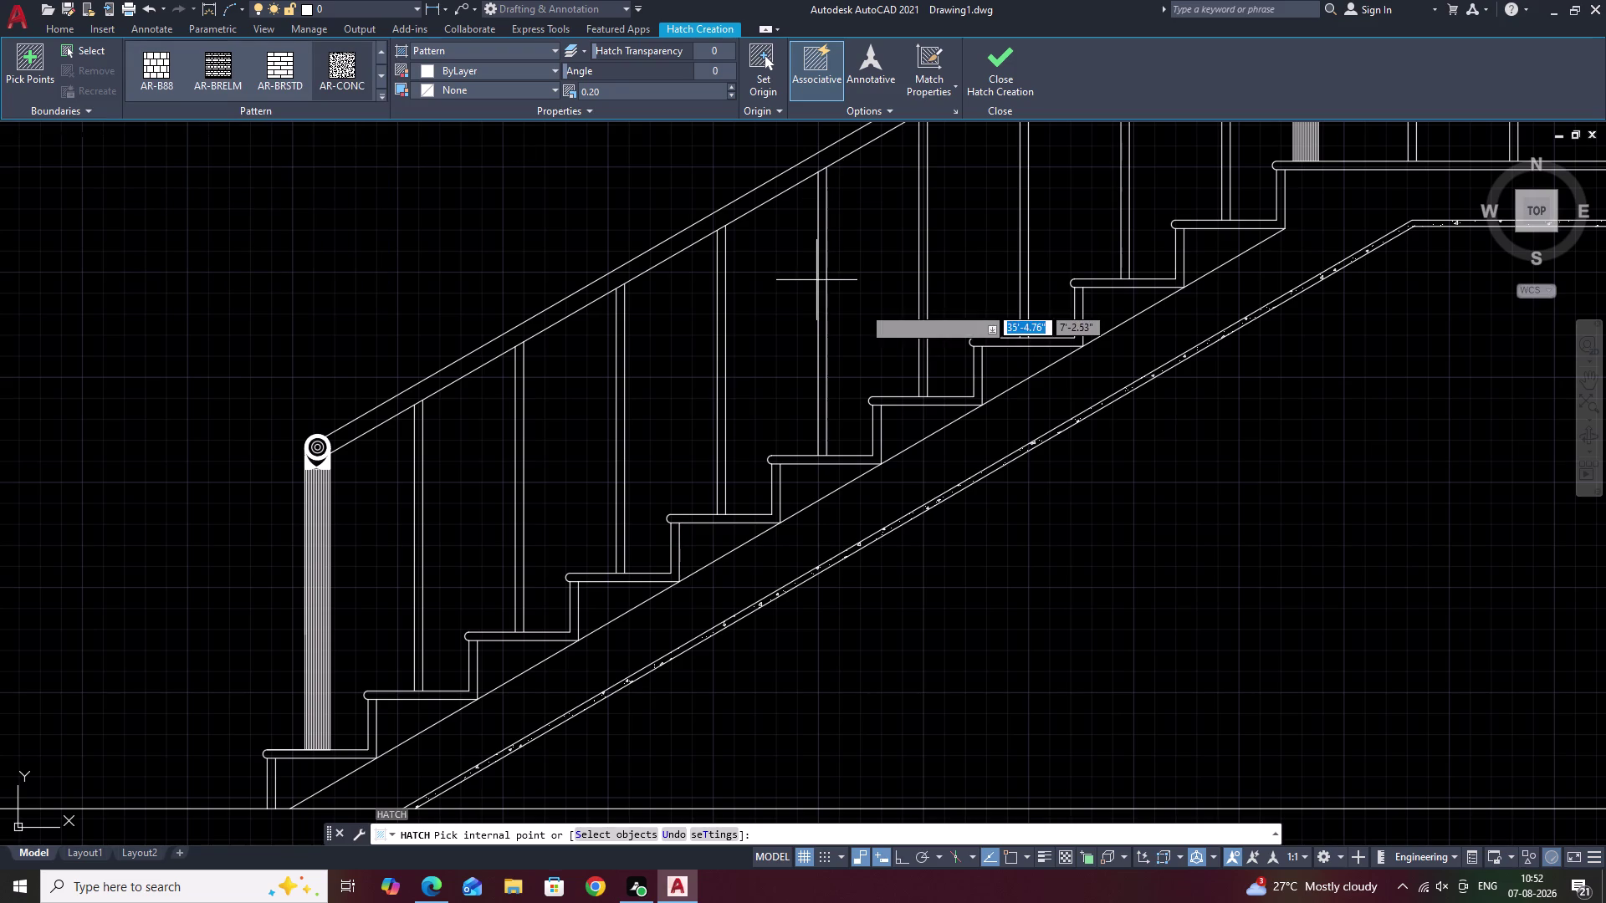
click(966, 432)
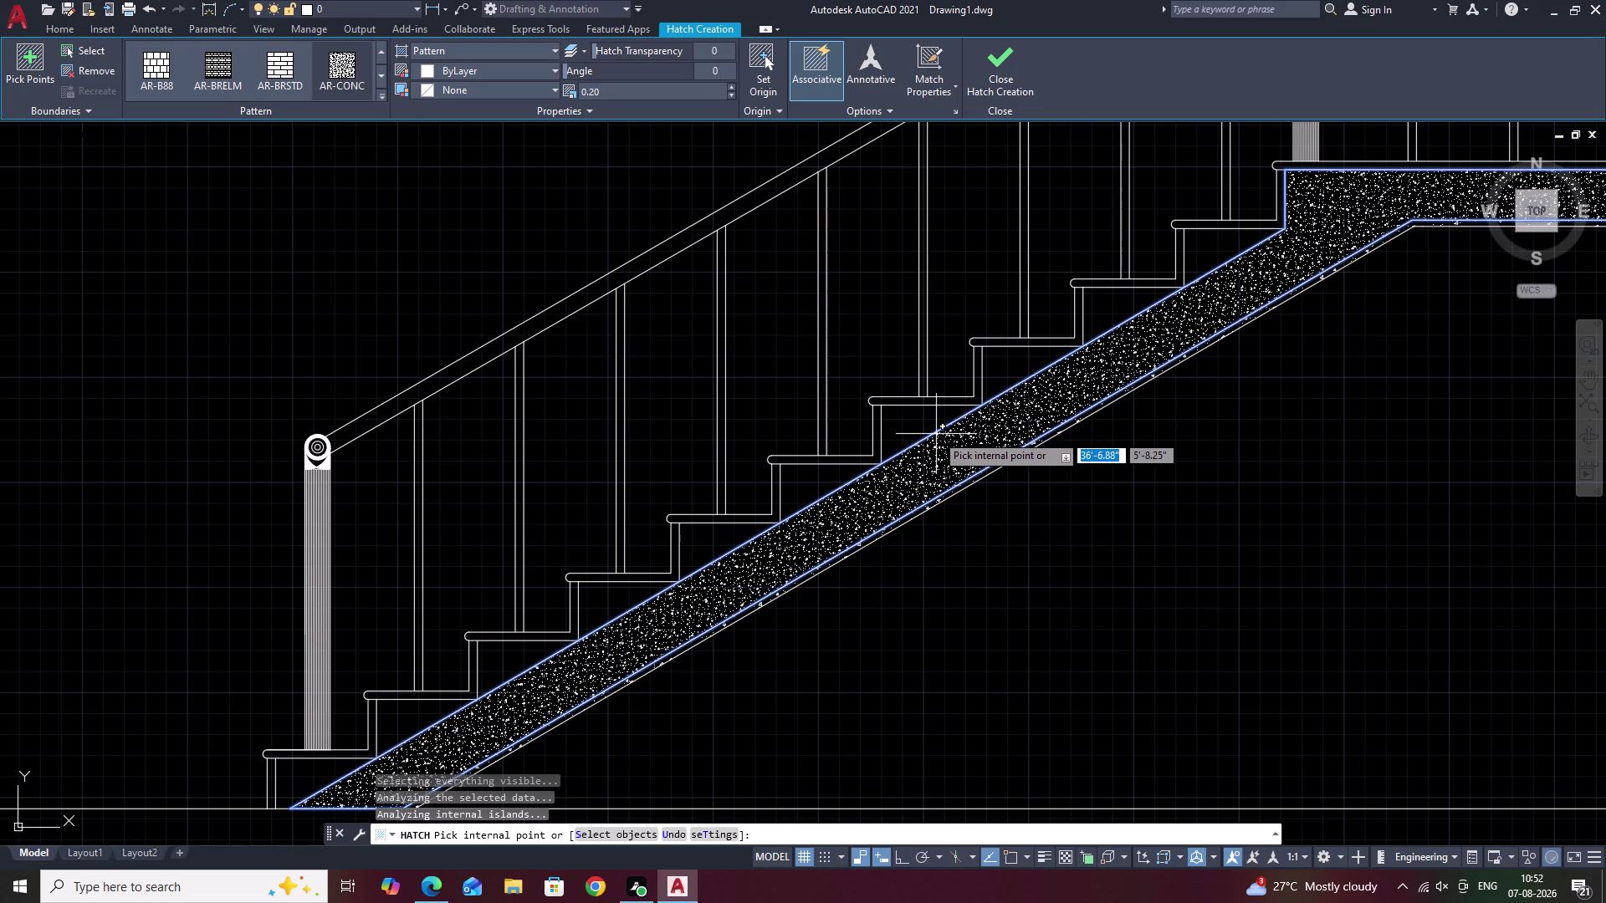
Add the flight's treads, from the top down to the bottom step, to the hatch.
click(919, 417)
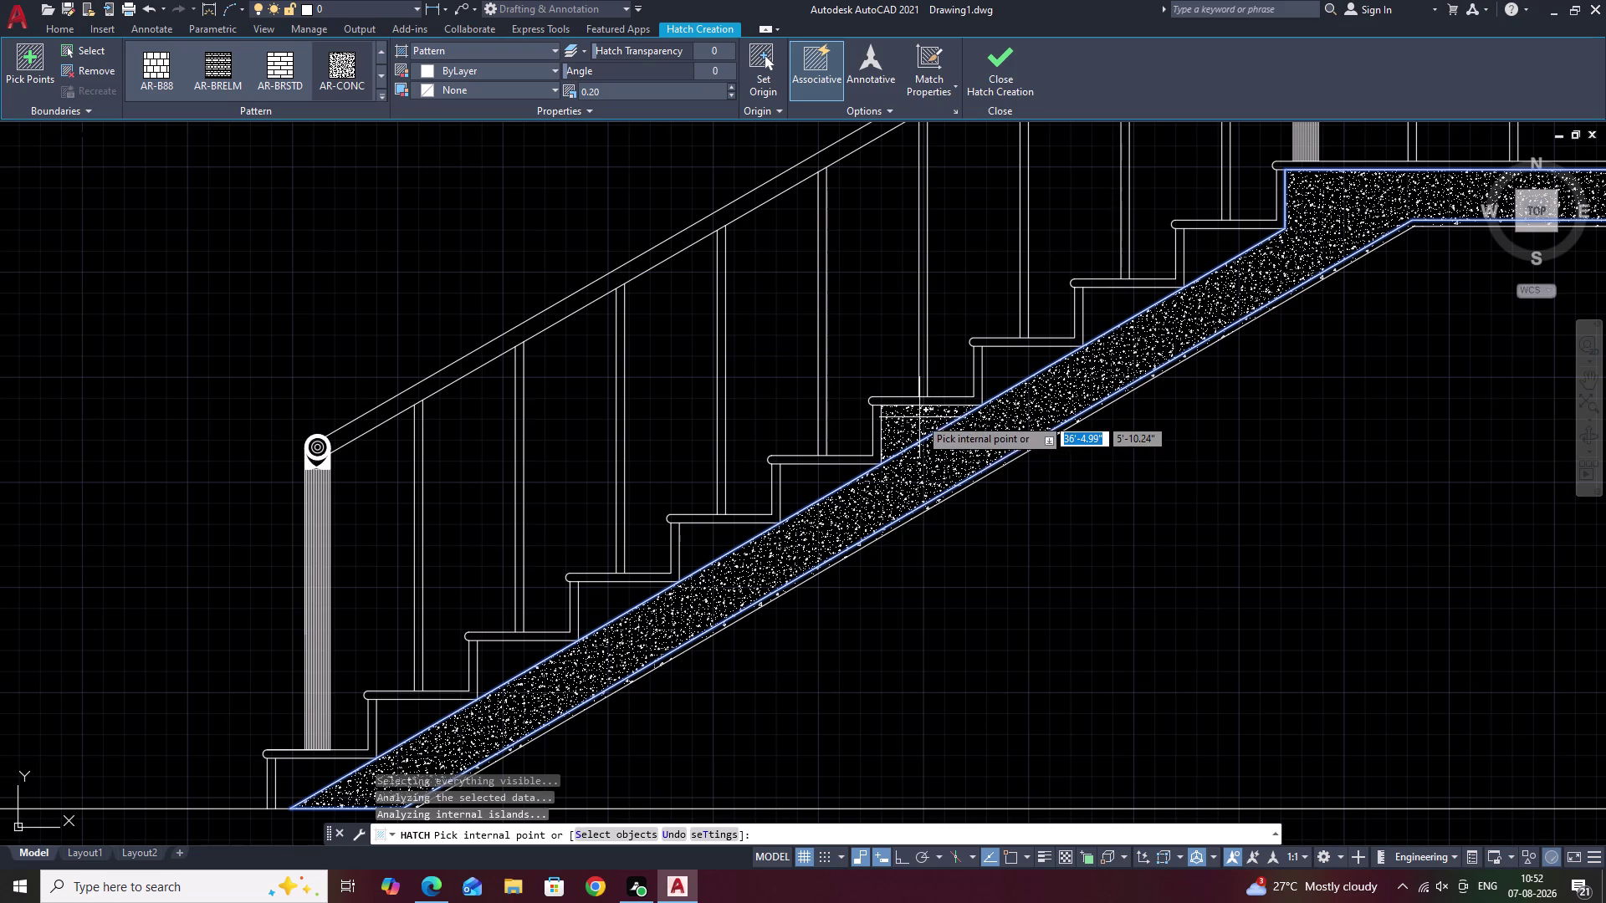
click(825, 475)
click(730, 543)
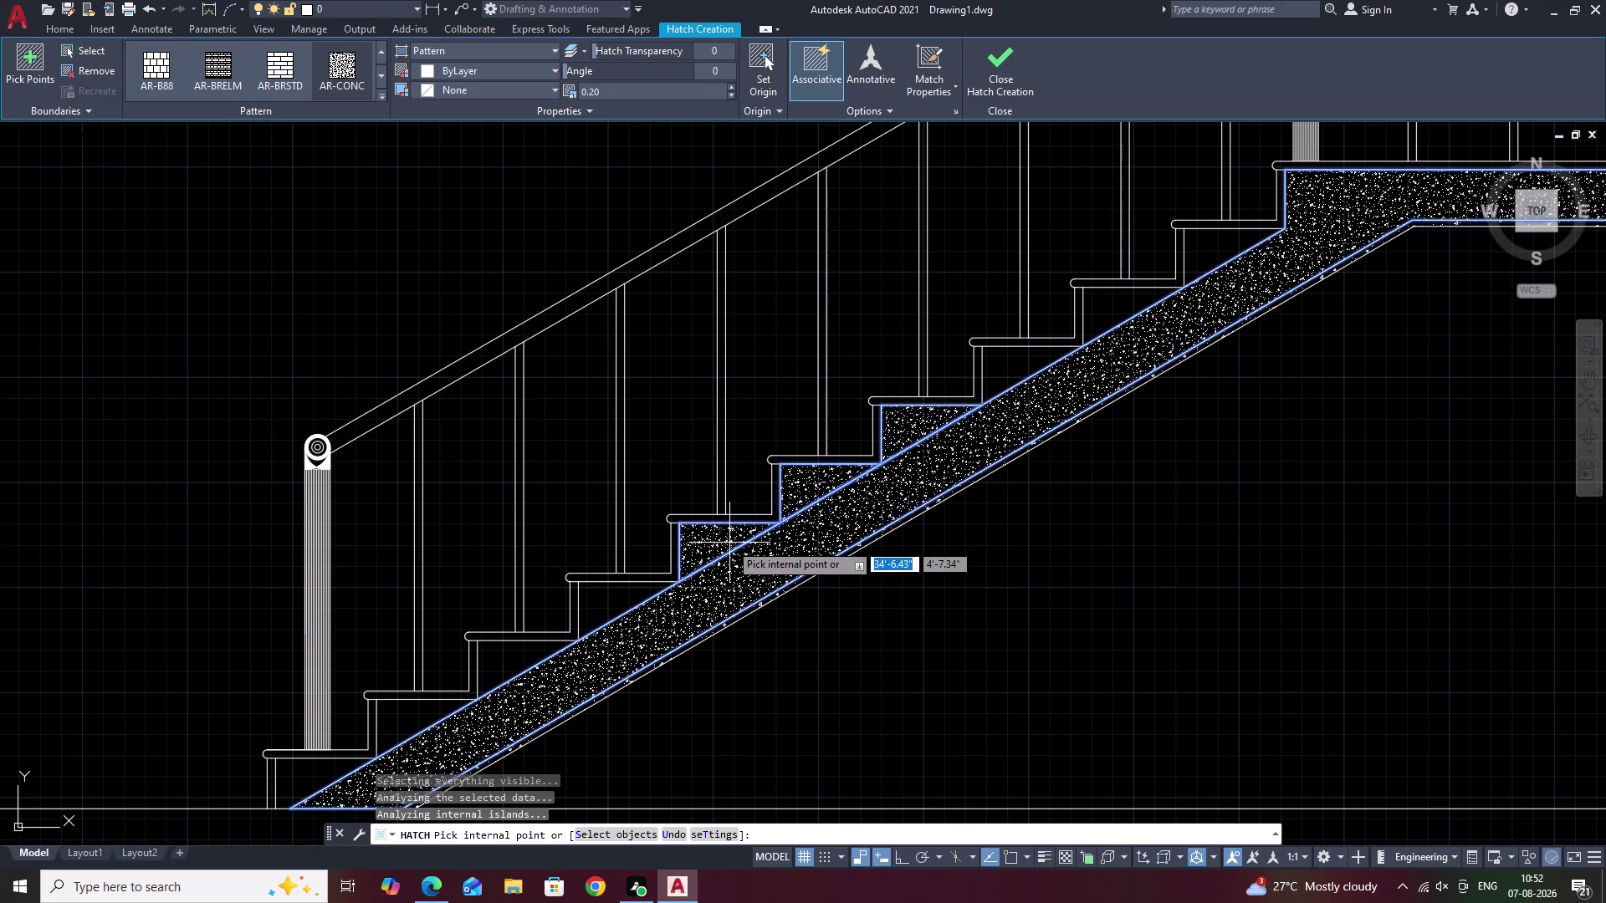
click(604, 607)
click(512, 656)
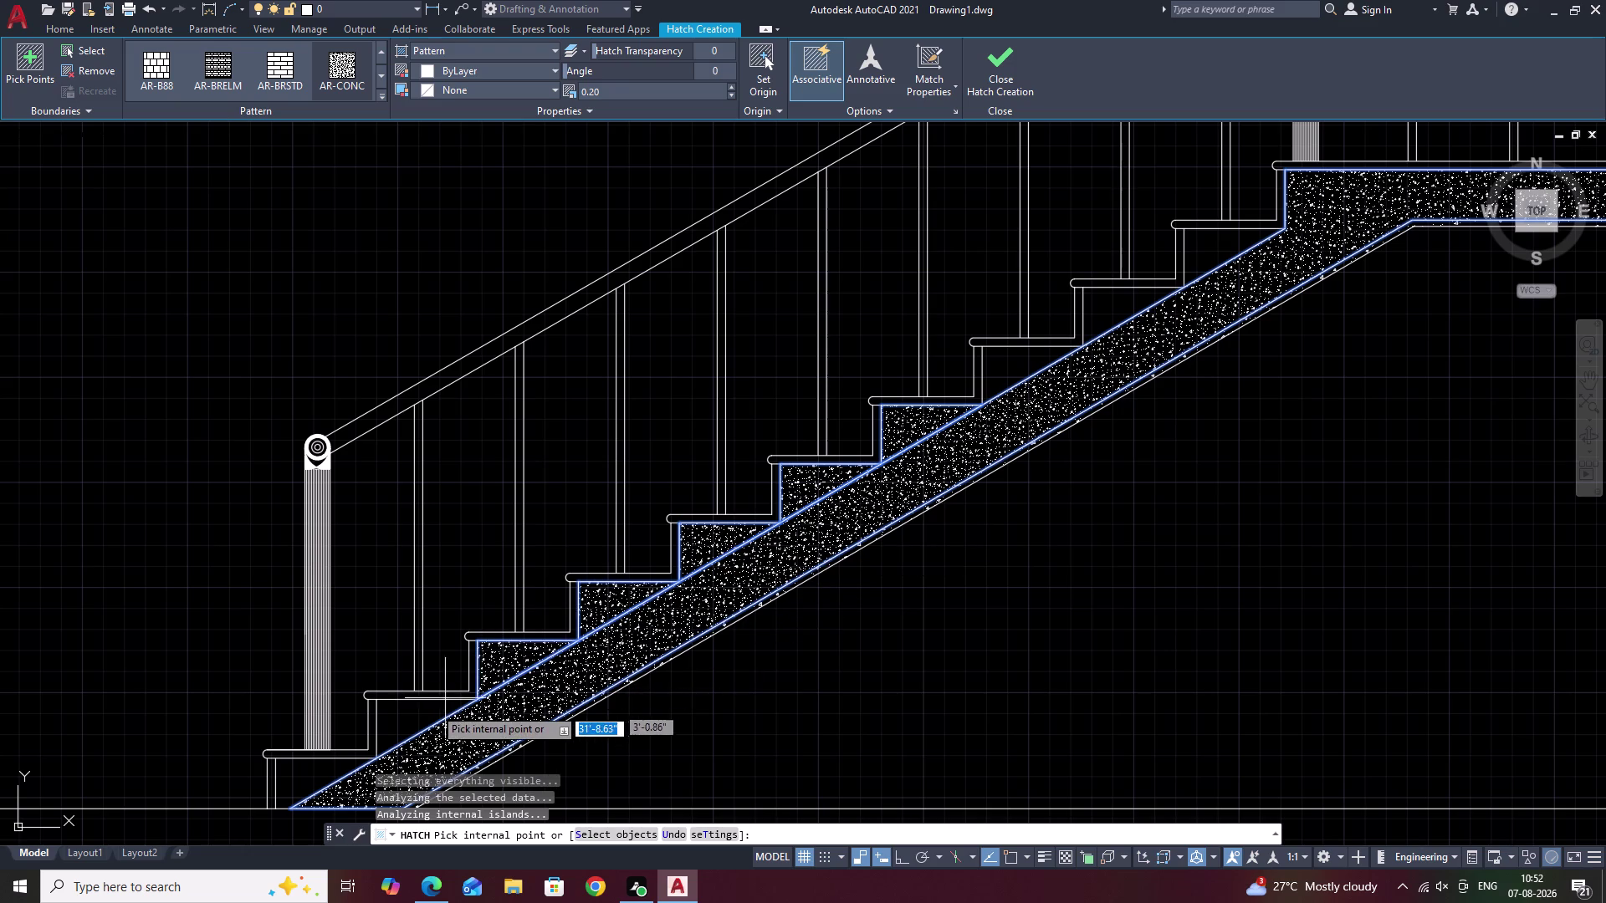
click(423, 717)
middle_drag(421, 717, 570, 594)
click(472, 658)
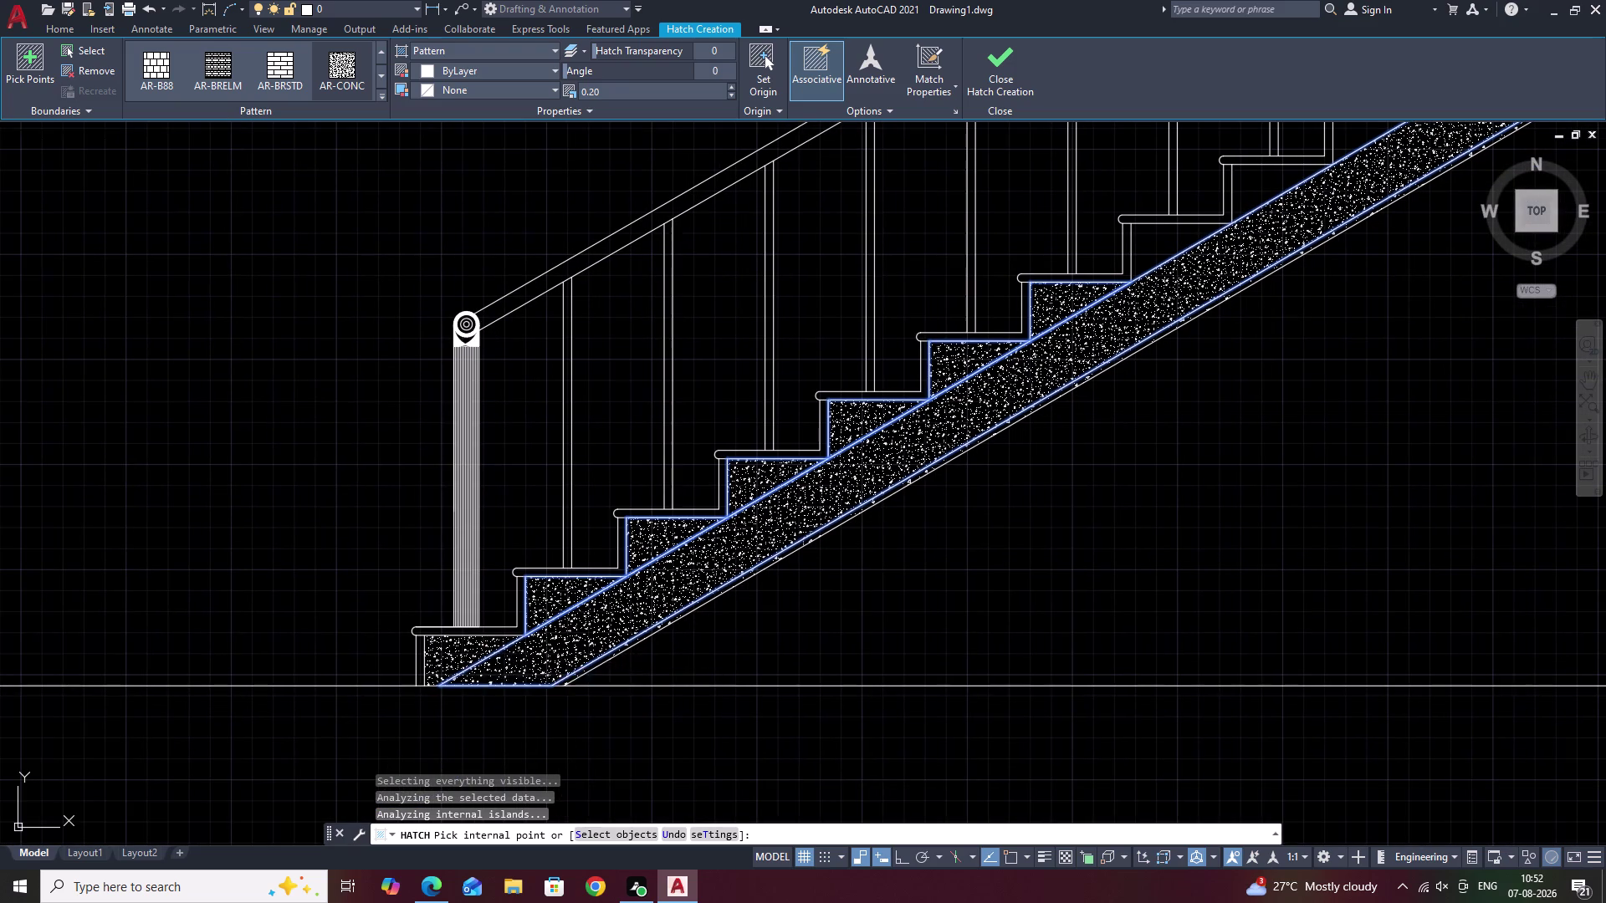
Add the remaining treads near the landing and select the hatch scale value.
middle_drag(1059, 356, 663, 655)
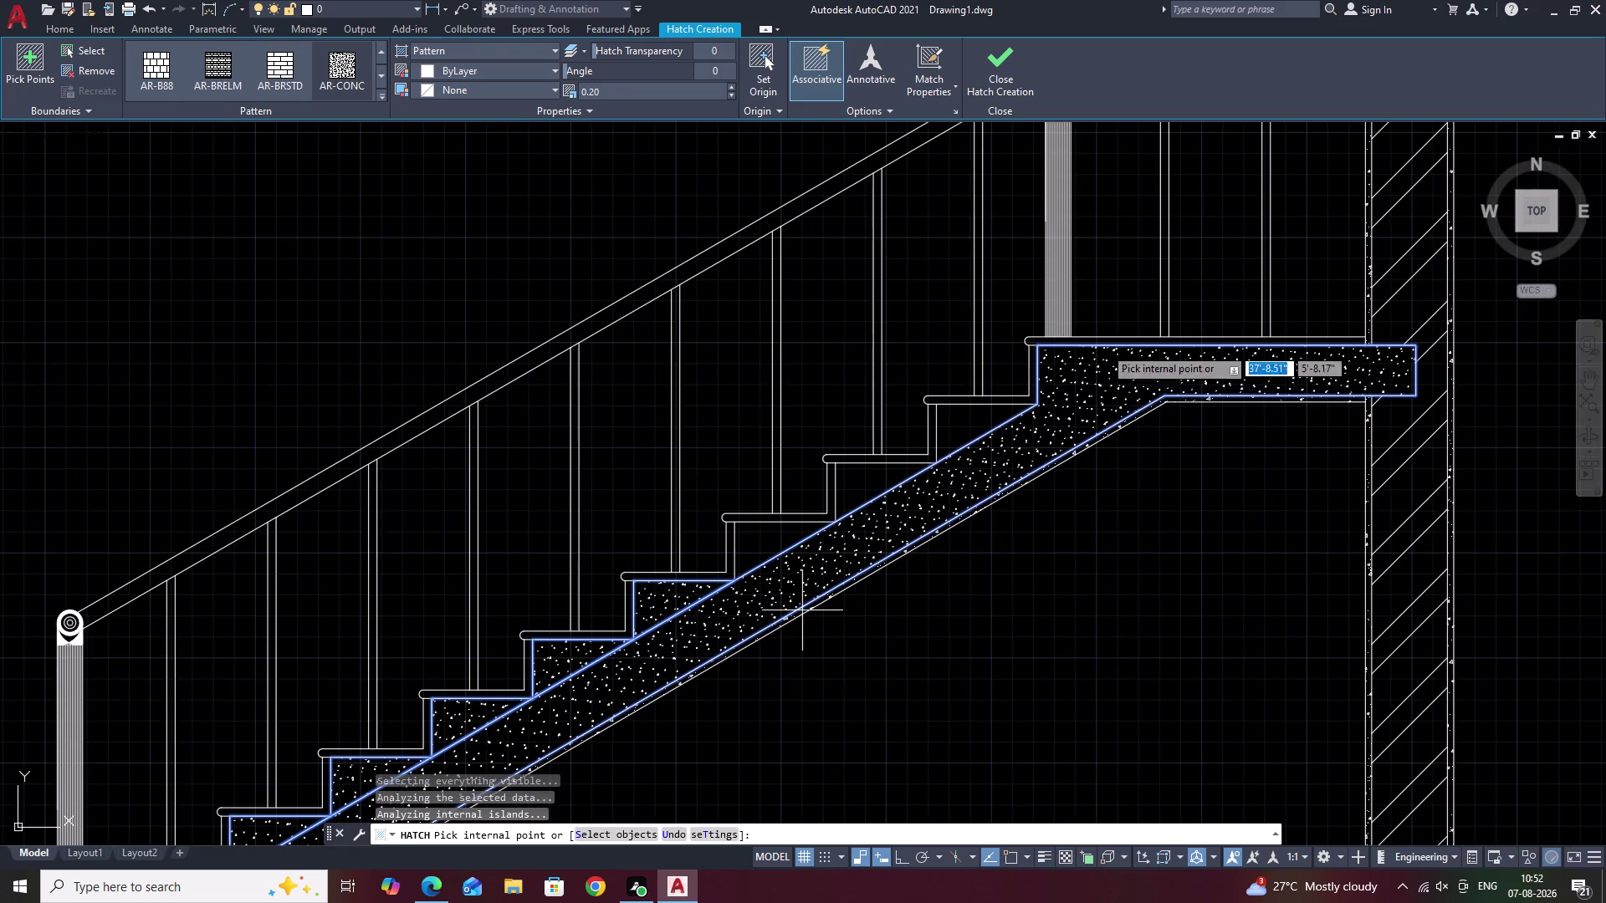
click(979, 427)
click(880, 481)
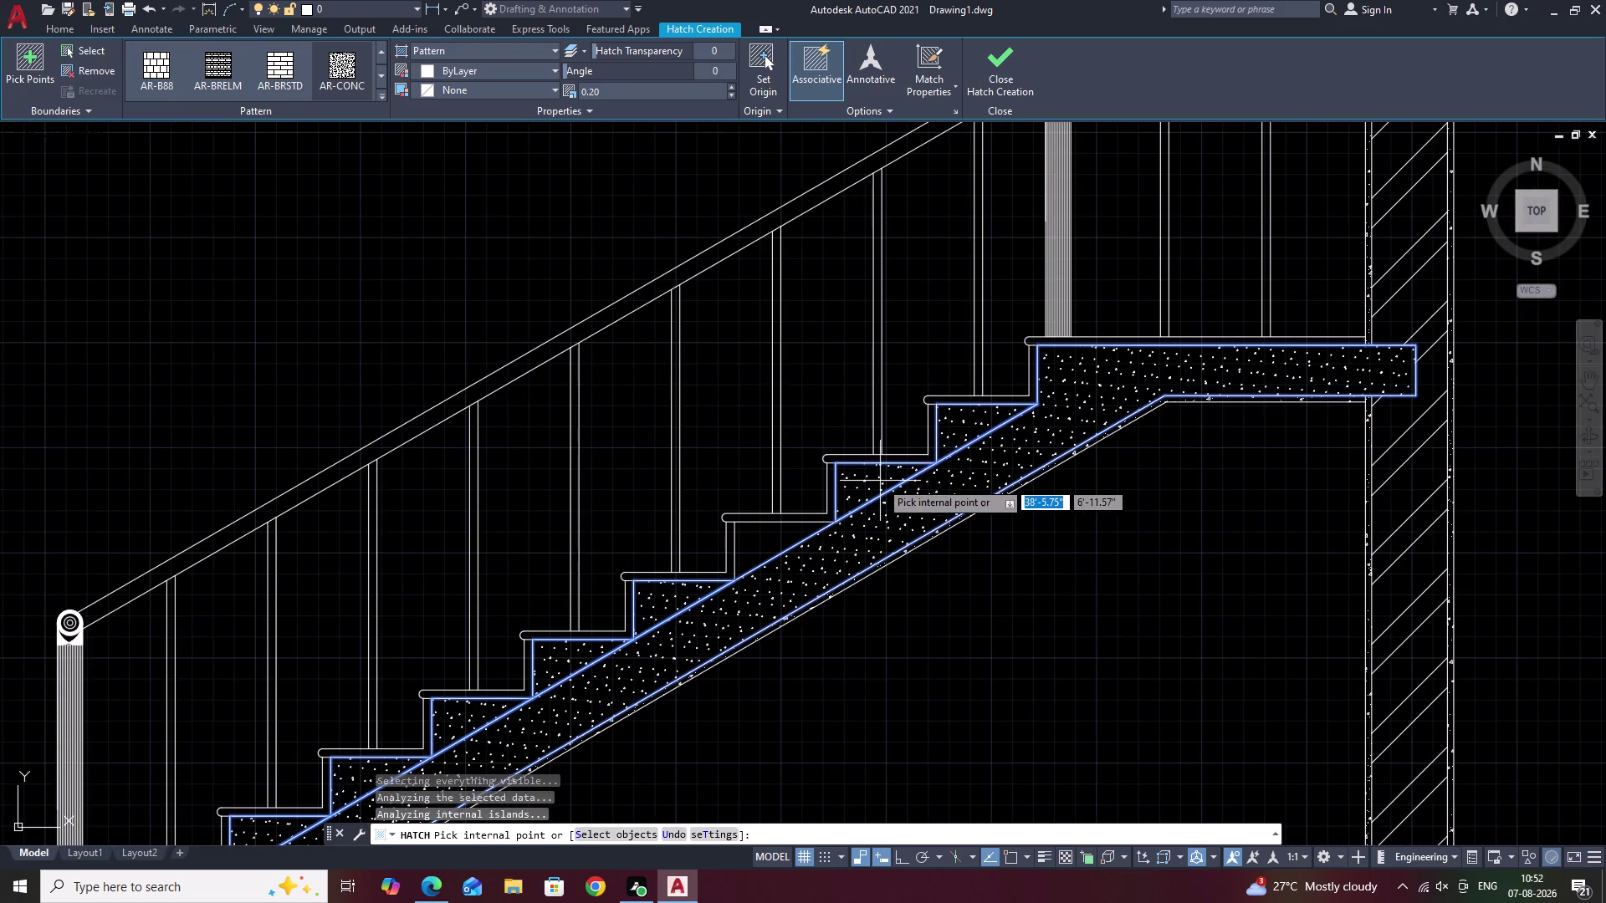
click(776, 546)
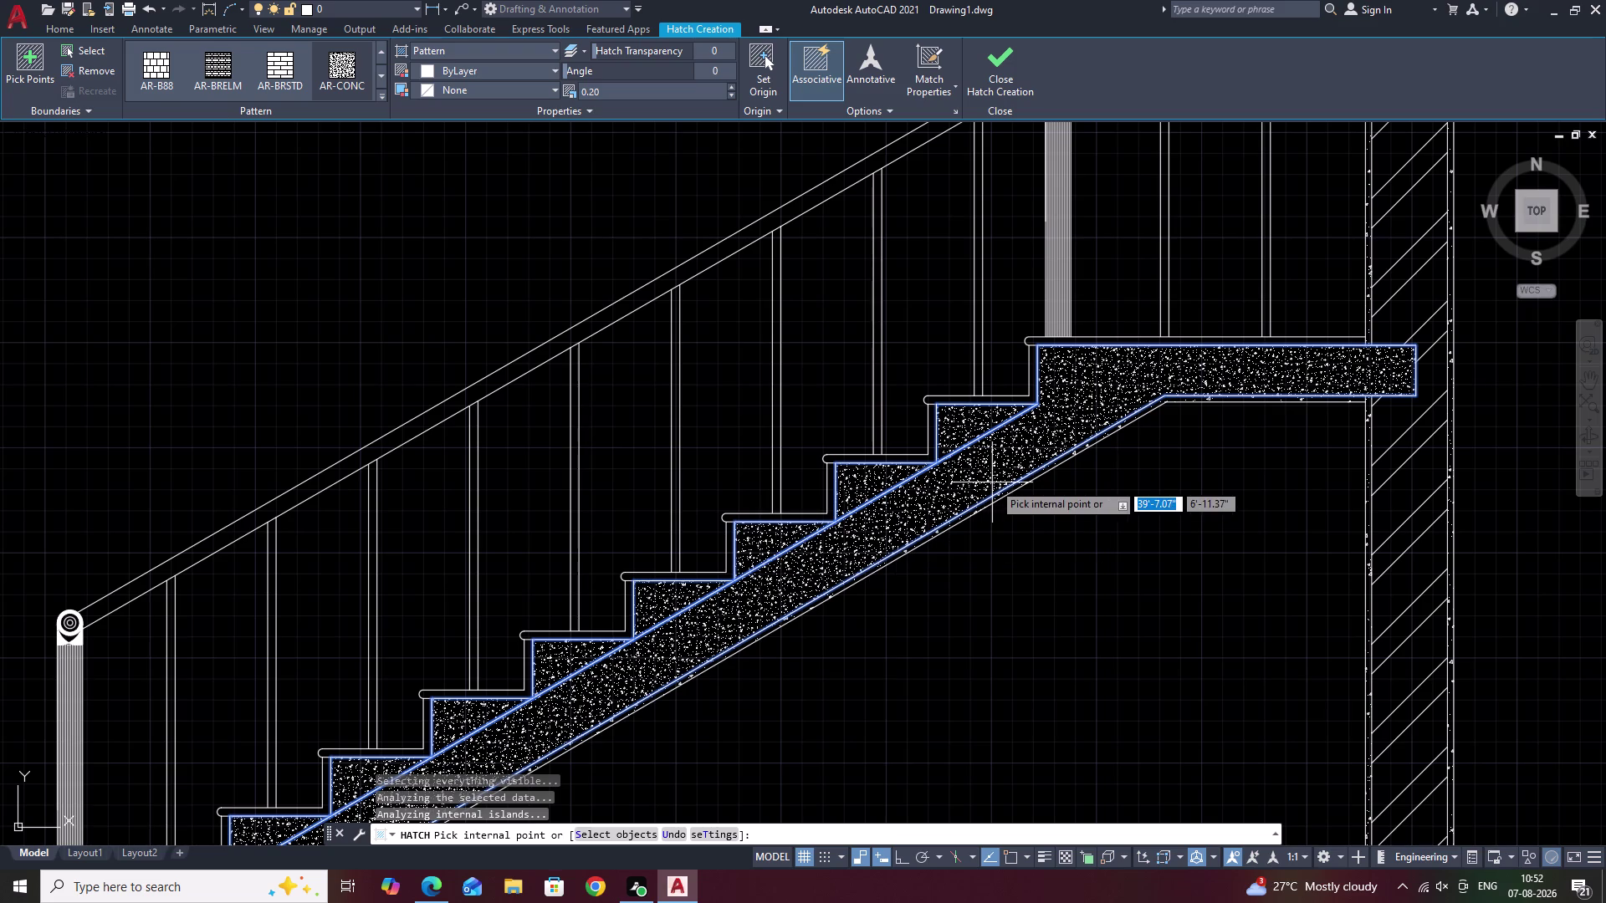
click(613, 85)
click(613, 91)
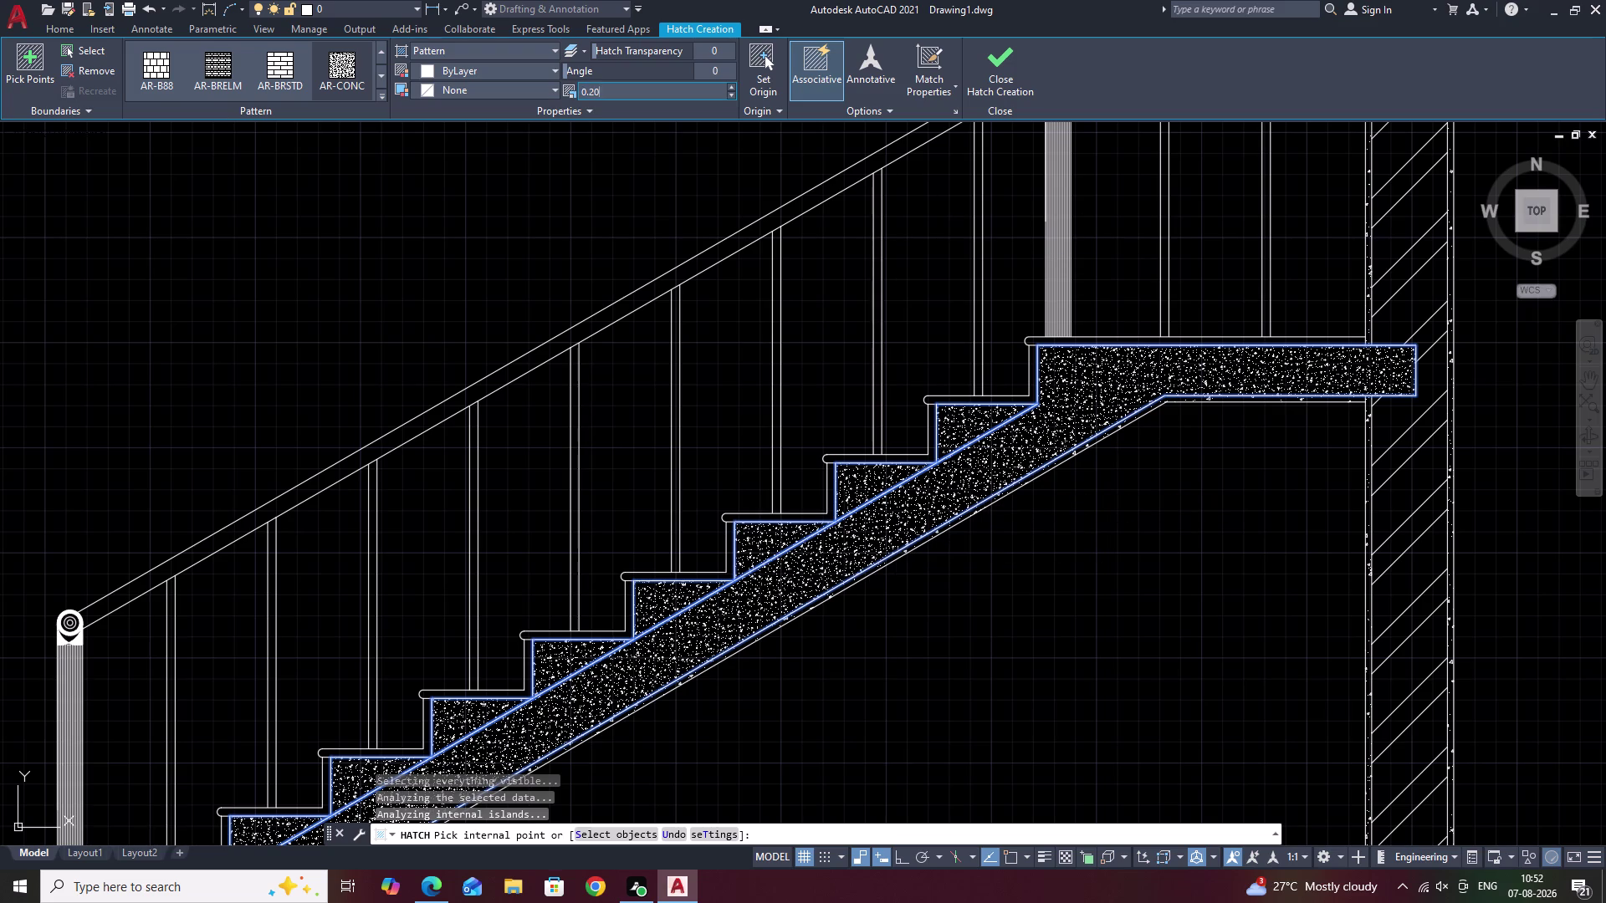
Try stair hatch scales of 0.1 and then 0.9.
key(BackSpace)
text(.1)
click(604, 127)
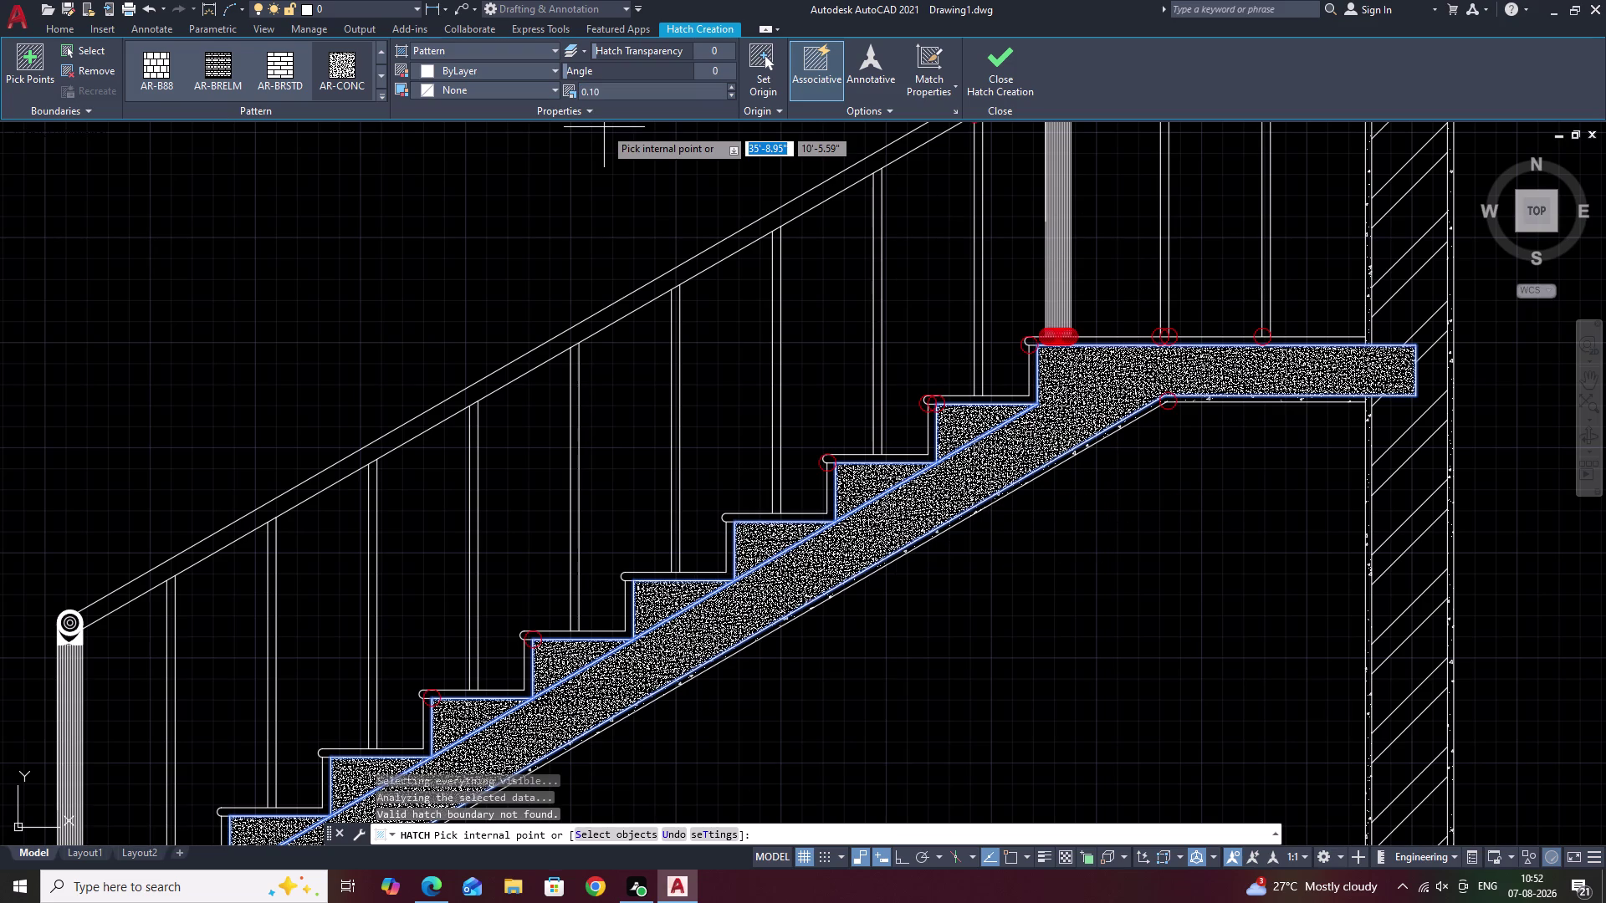
click(635, 93)
key(BackSpace)
text(.)
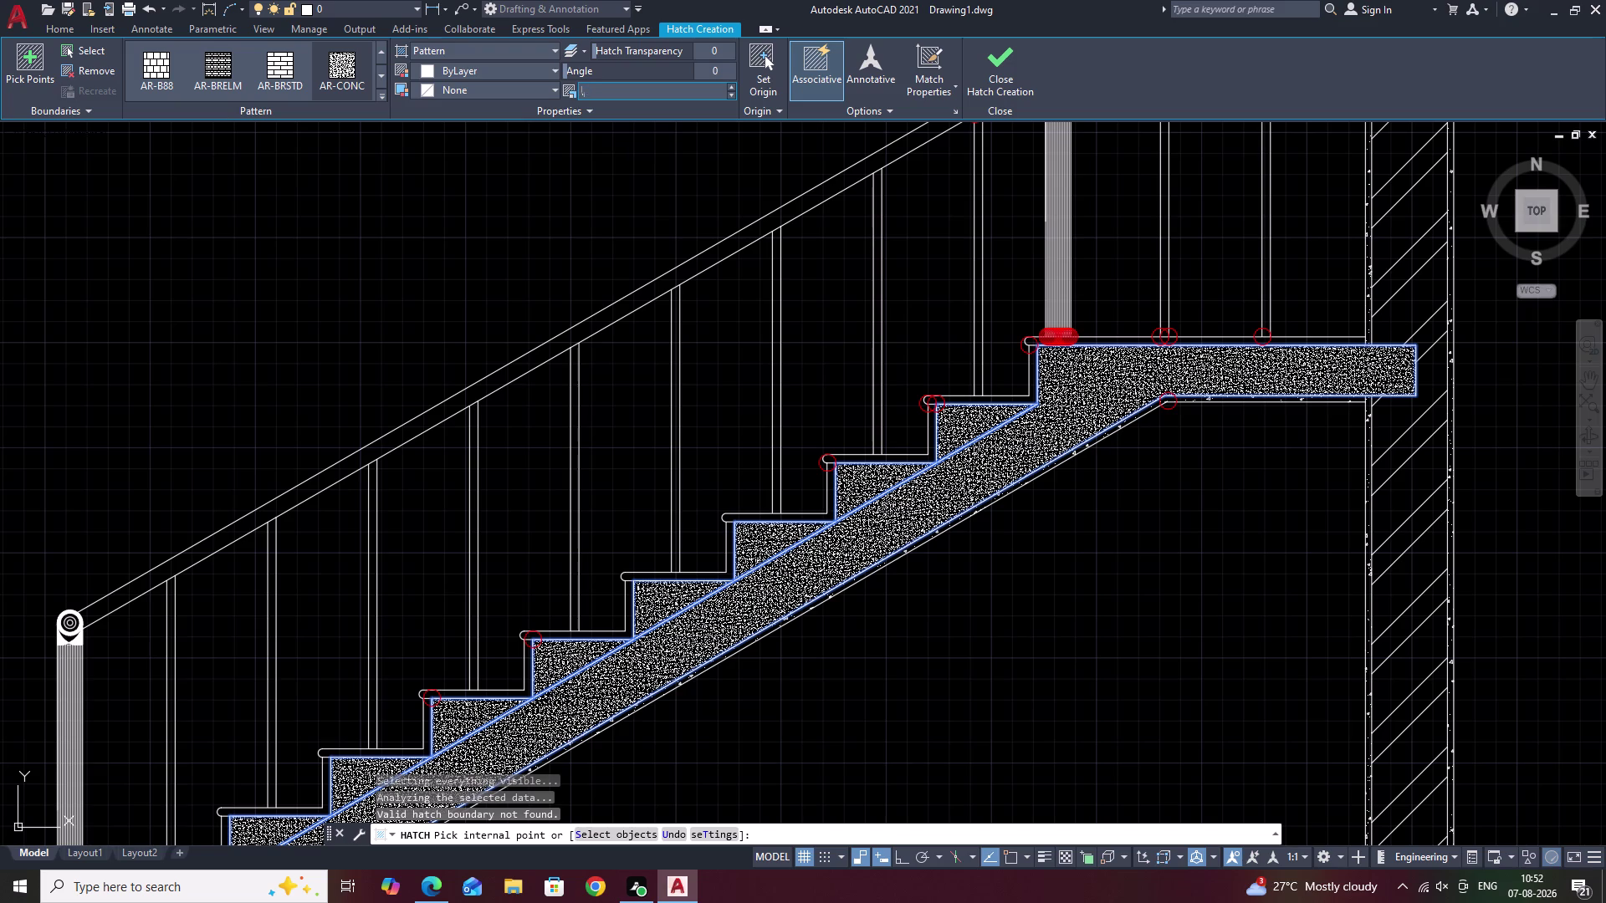
text(9)
click(718, 170)
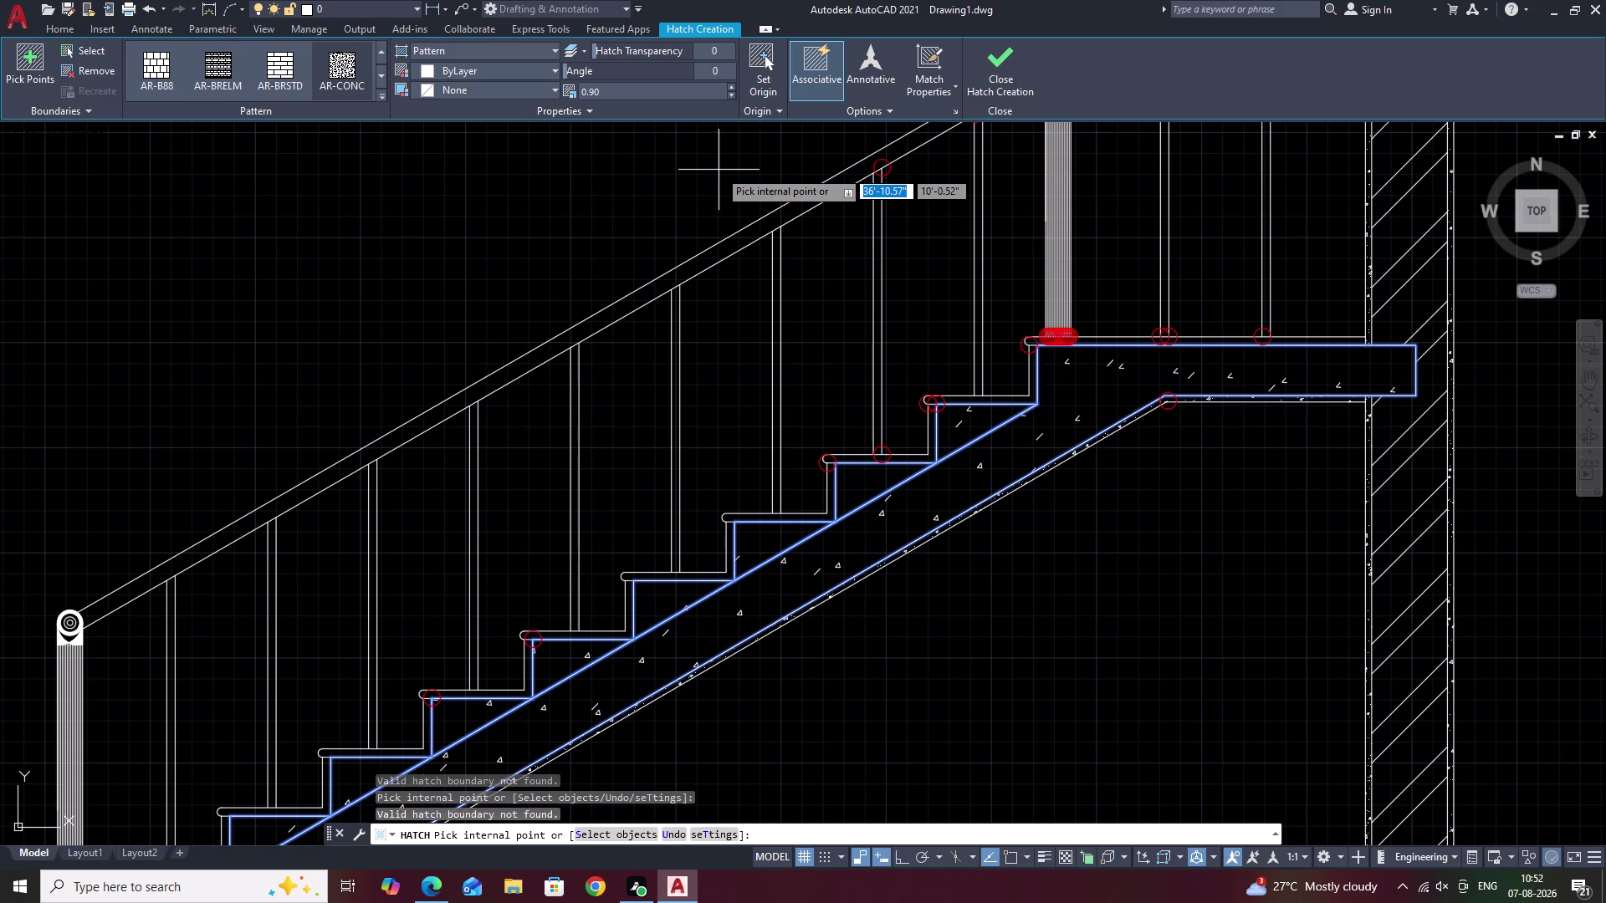
Set the stair concrete hatch scale to 0.8 and finish the hatch.
click(614, 93)
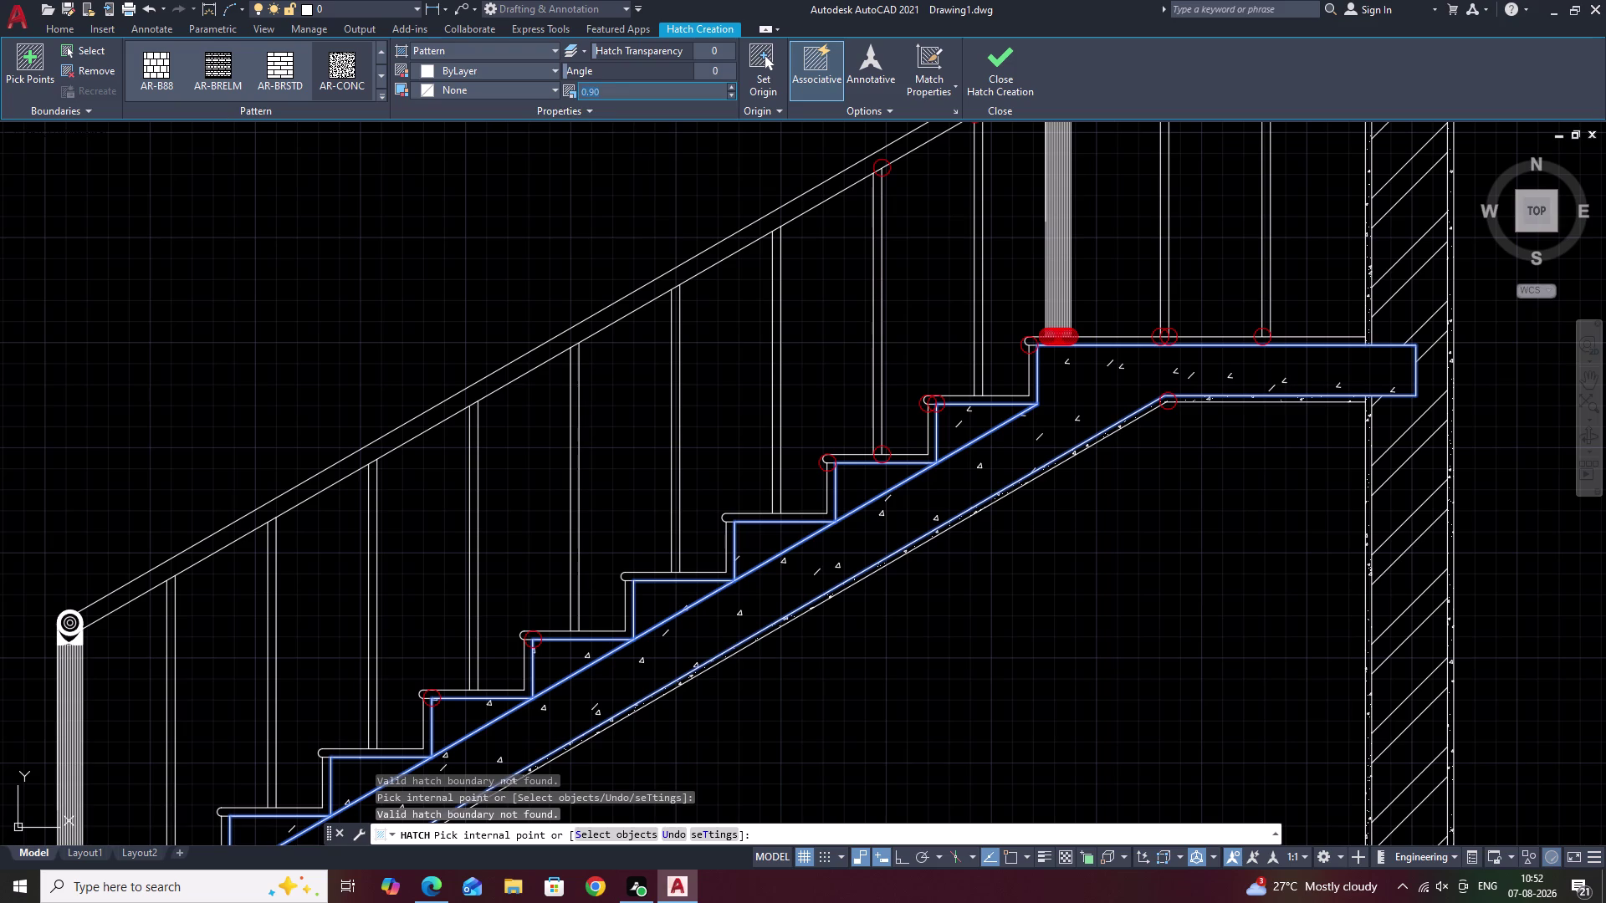
key(BackSpace)
text(.8)
click(625, 156)
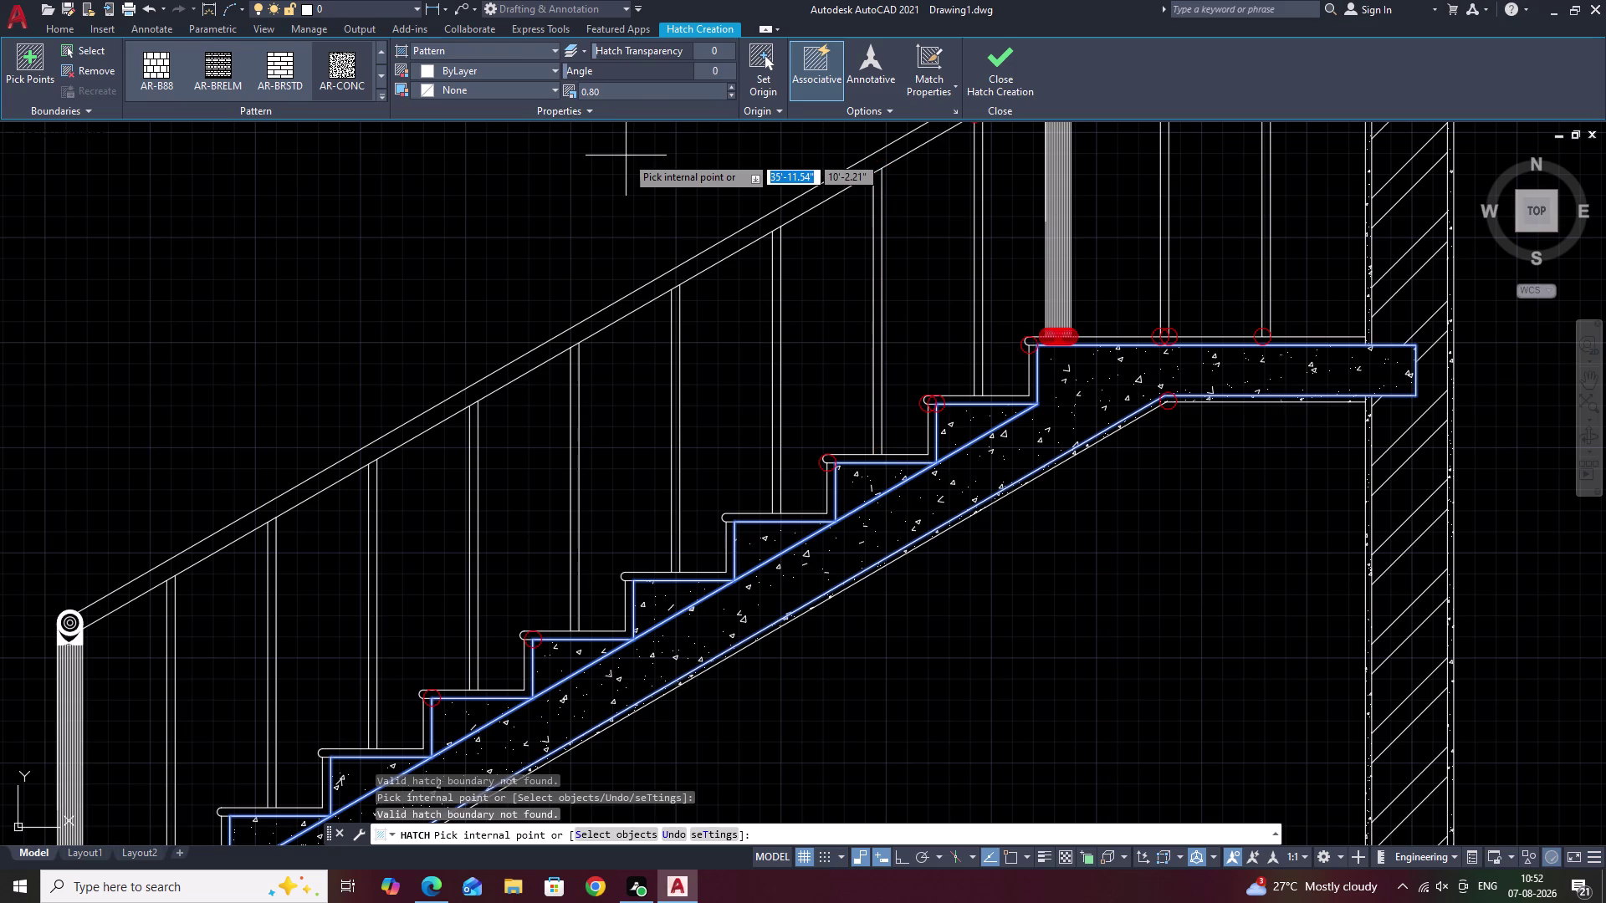
key(Escape)
Pan across the staircase and zoom in on the handrail.
scroll(down, 3)
middle_drag(934, 518, 945, 500)
scroll(up, 3)
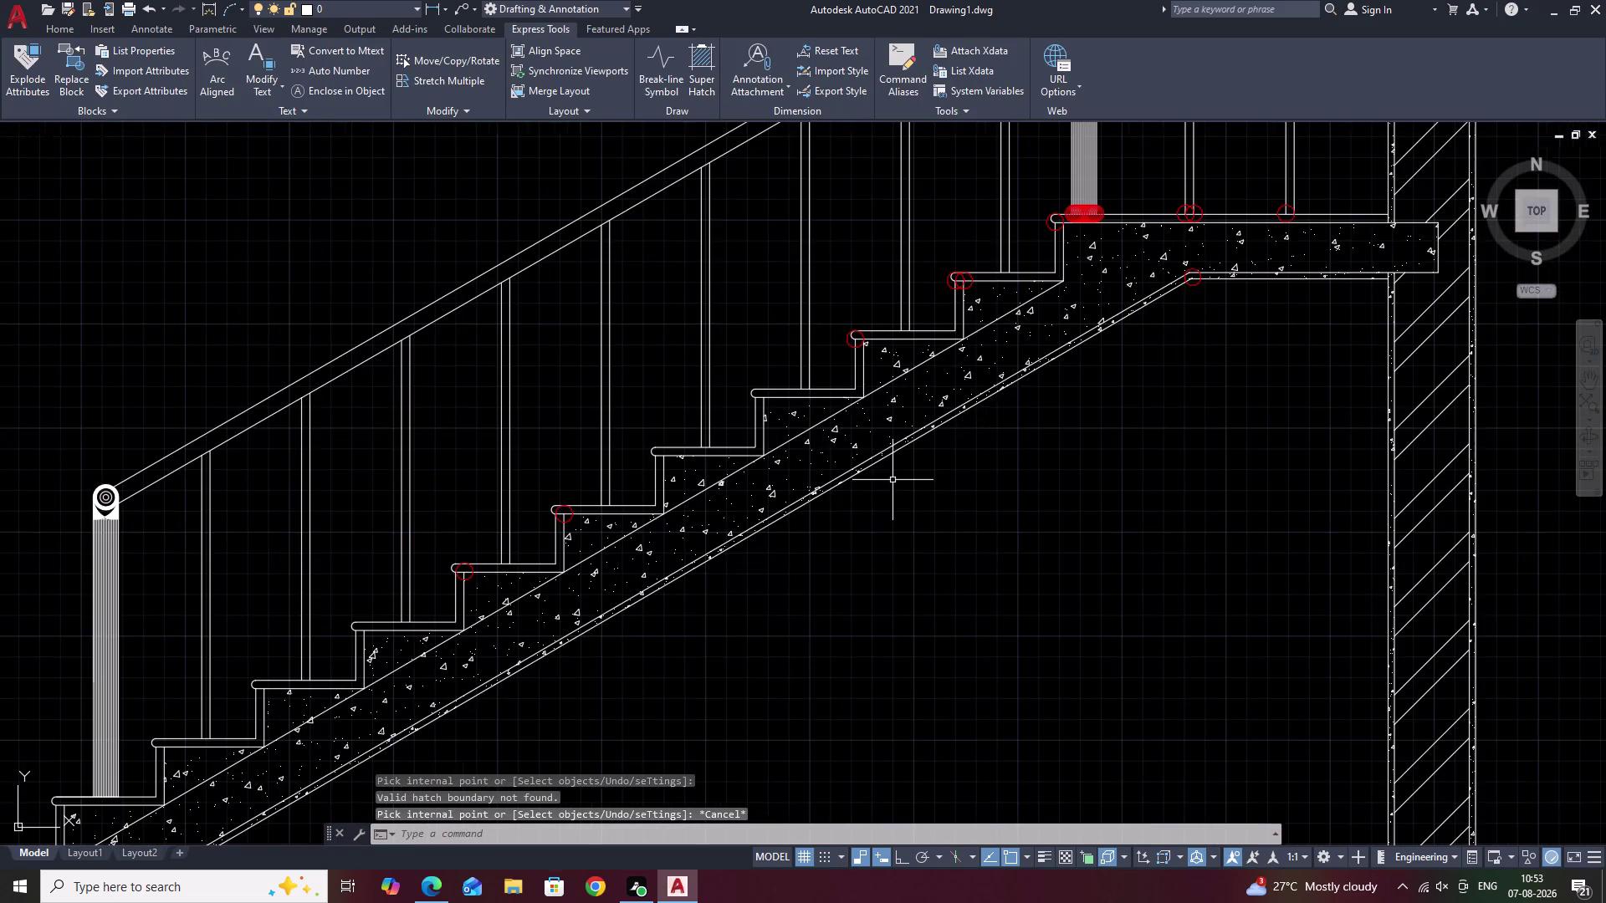
middle_drag(963, 474, 1087, 470)
scroll(down, 3)
middle_drag(1031, 486, 1030, 497)
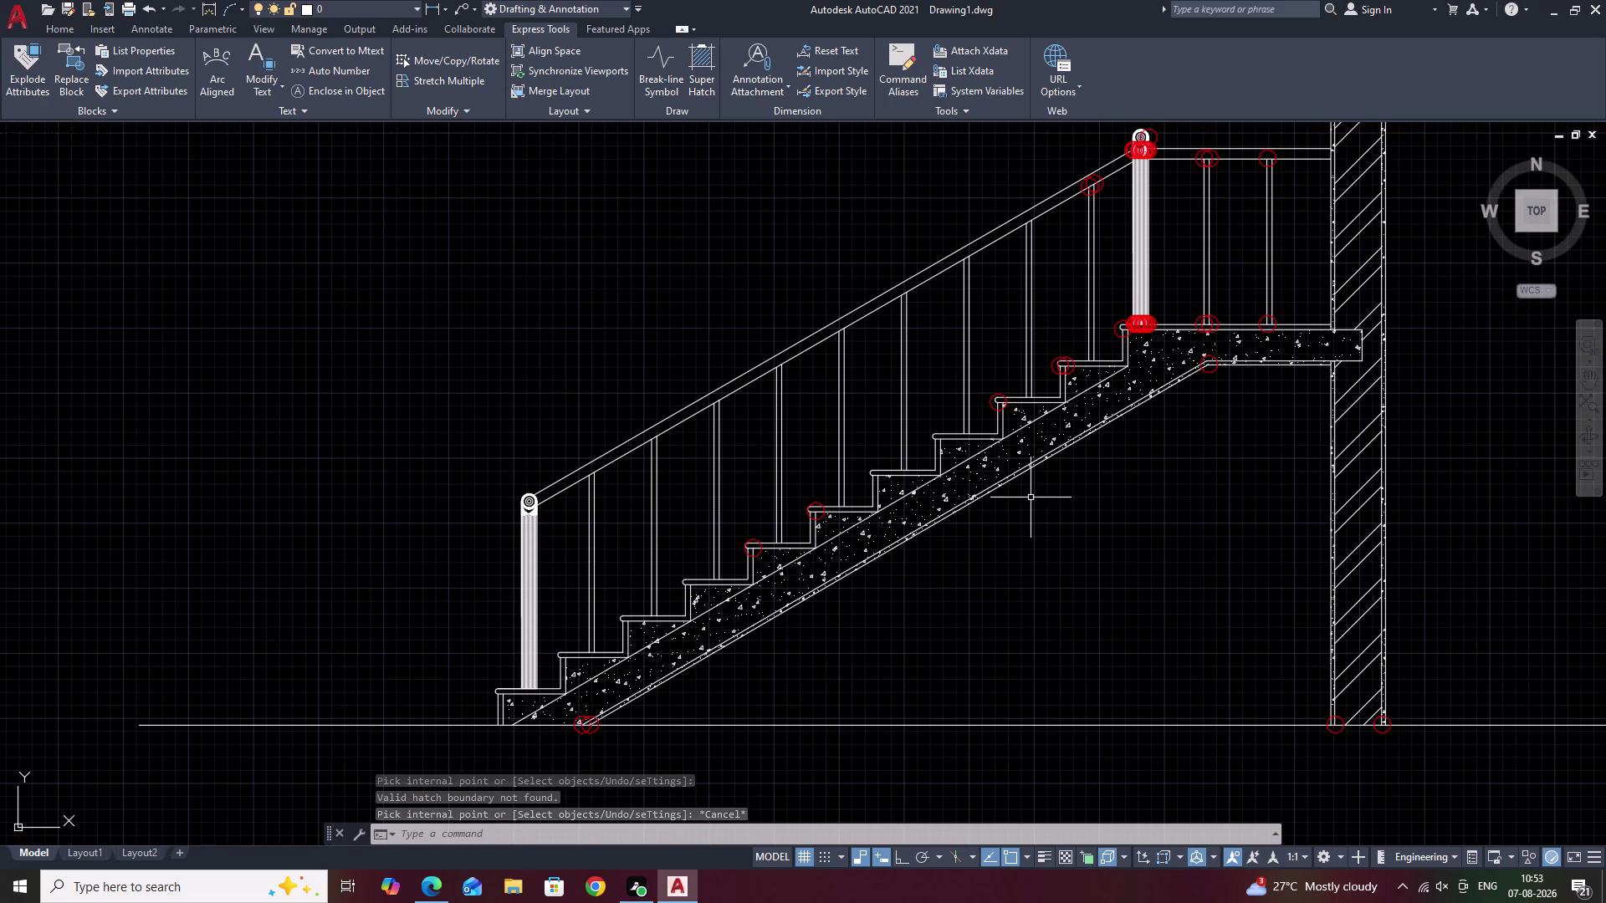
key(Escape)
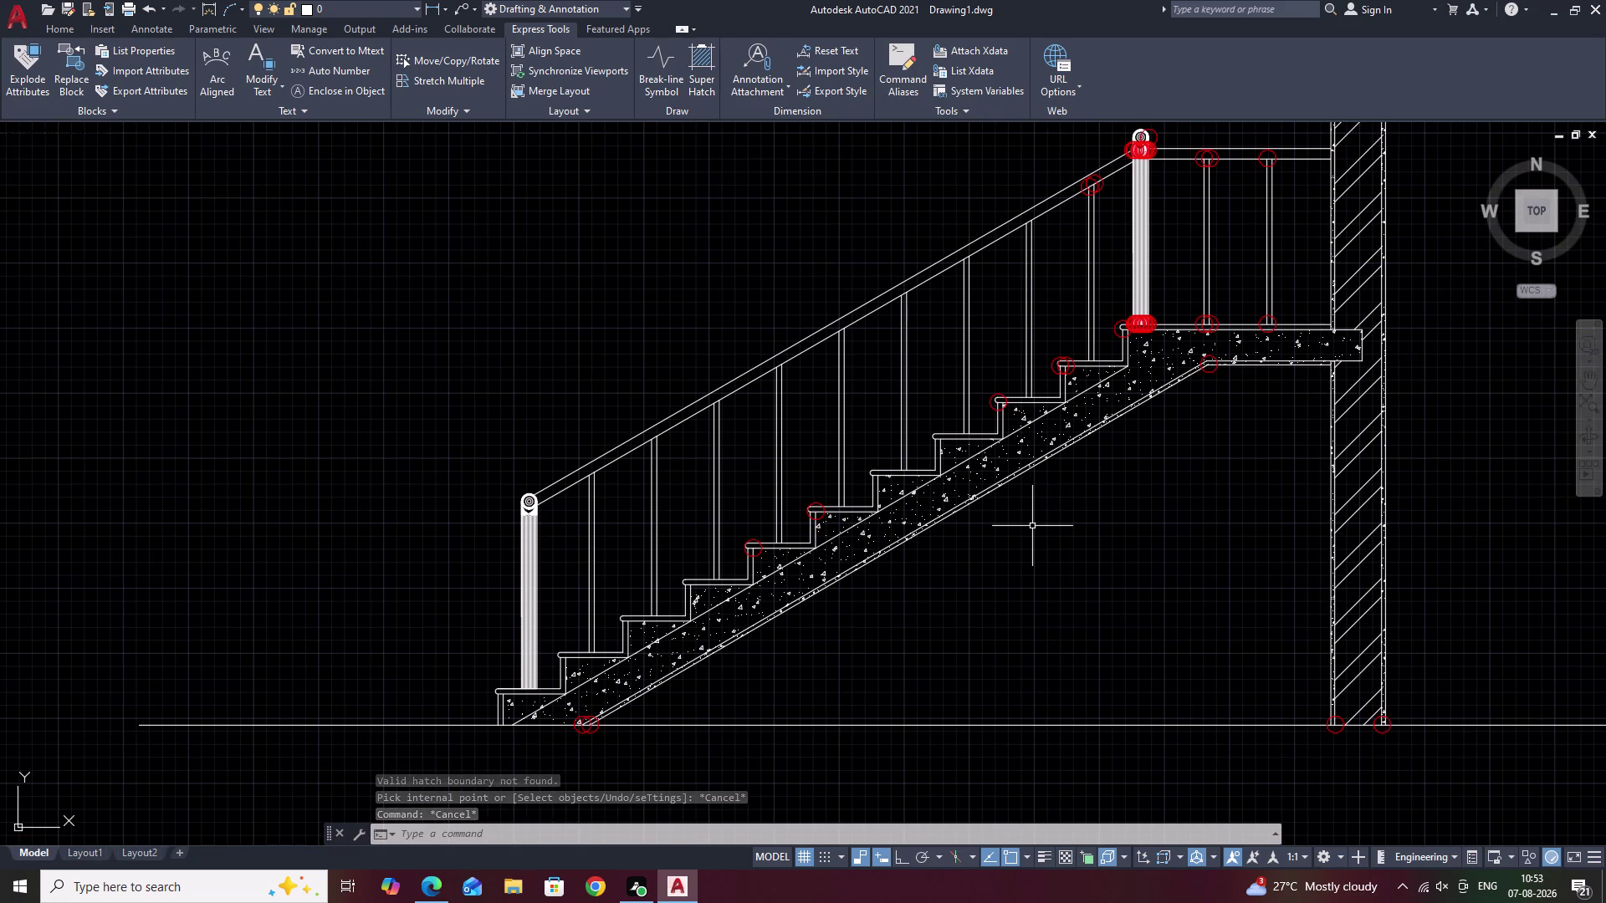
scroll(up, 3)
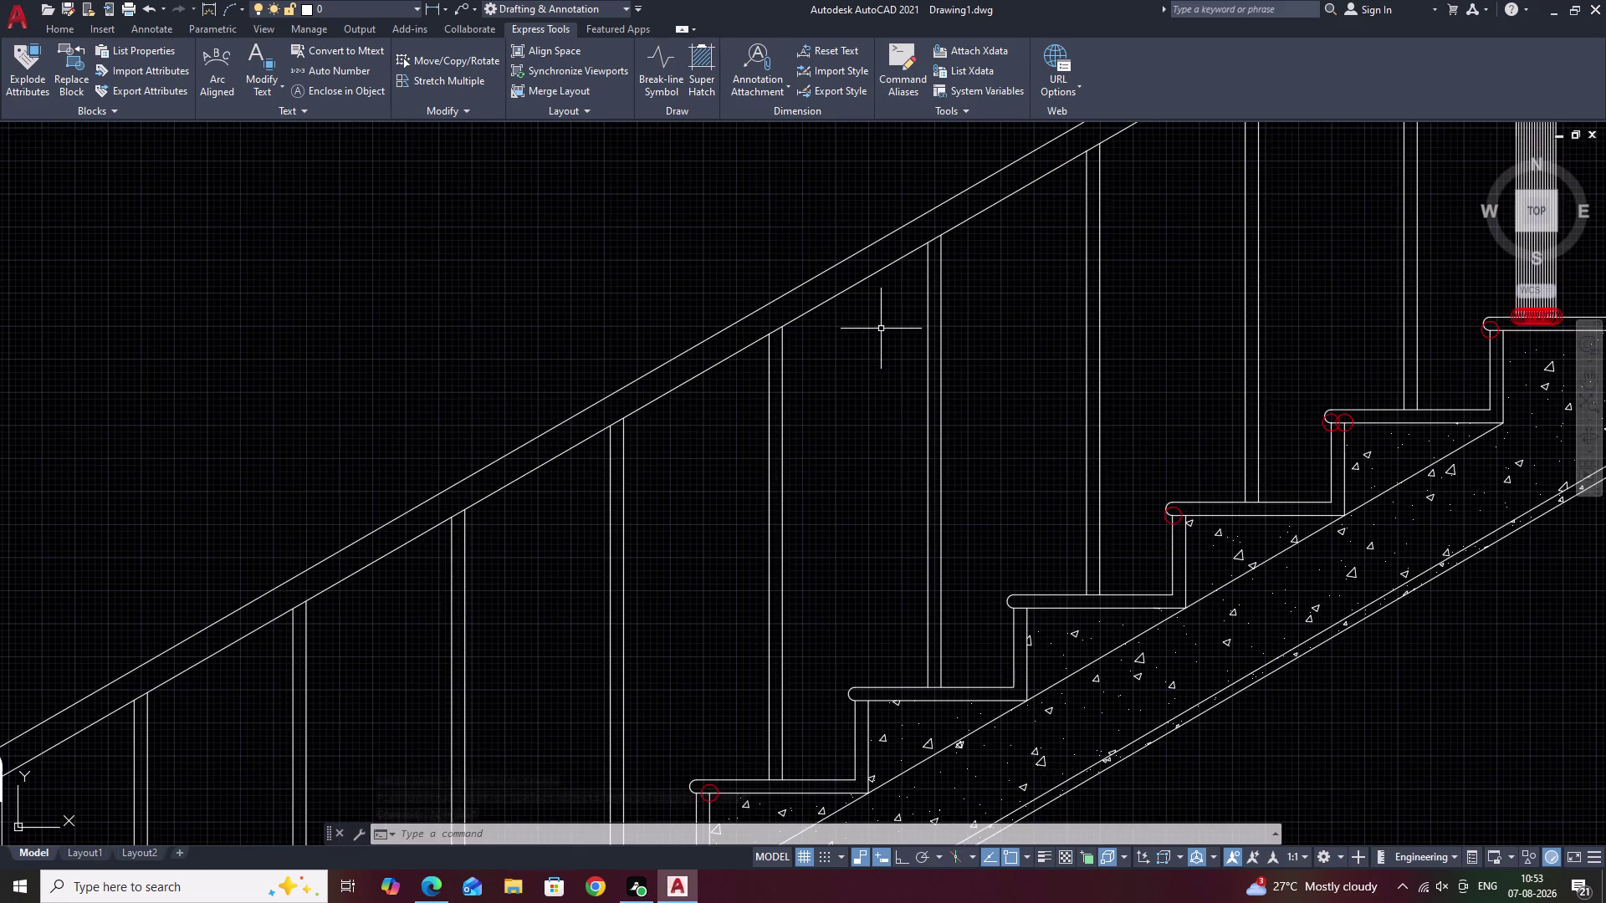
middle_drag(880, 333, 922, 387)
Set the OFFSET distance to 0.2, undo a misplaced first copy, and restart offsetting.
text(O)
key(space)
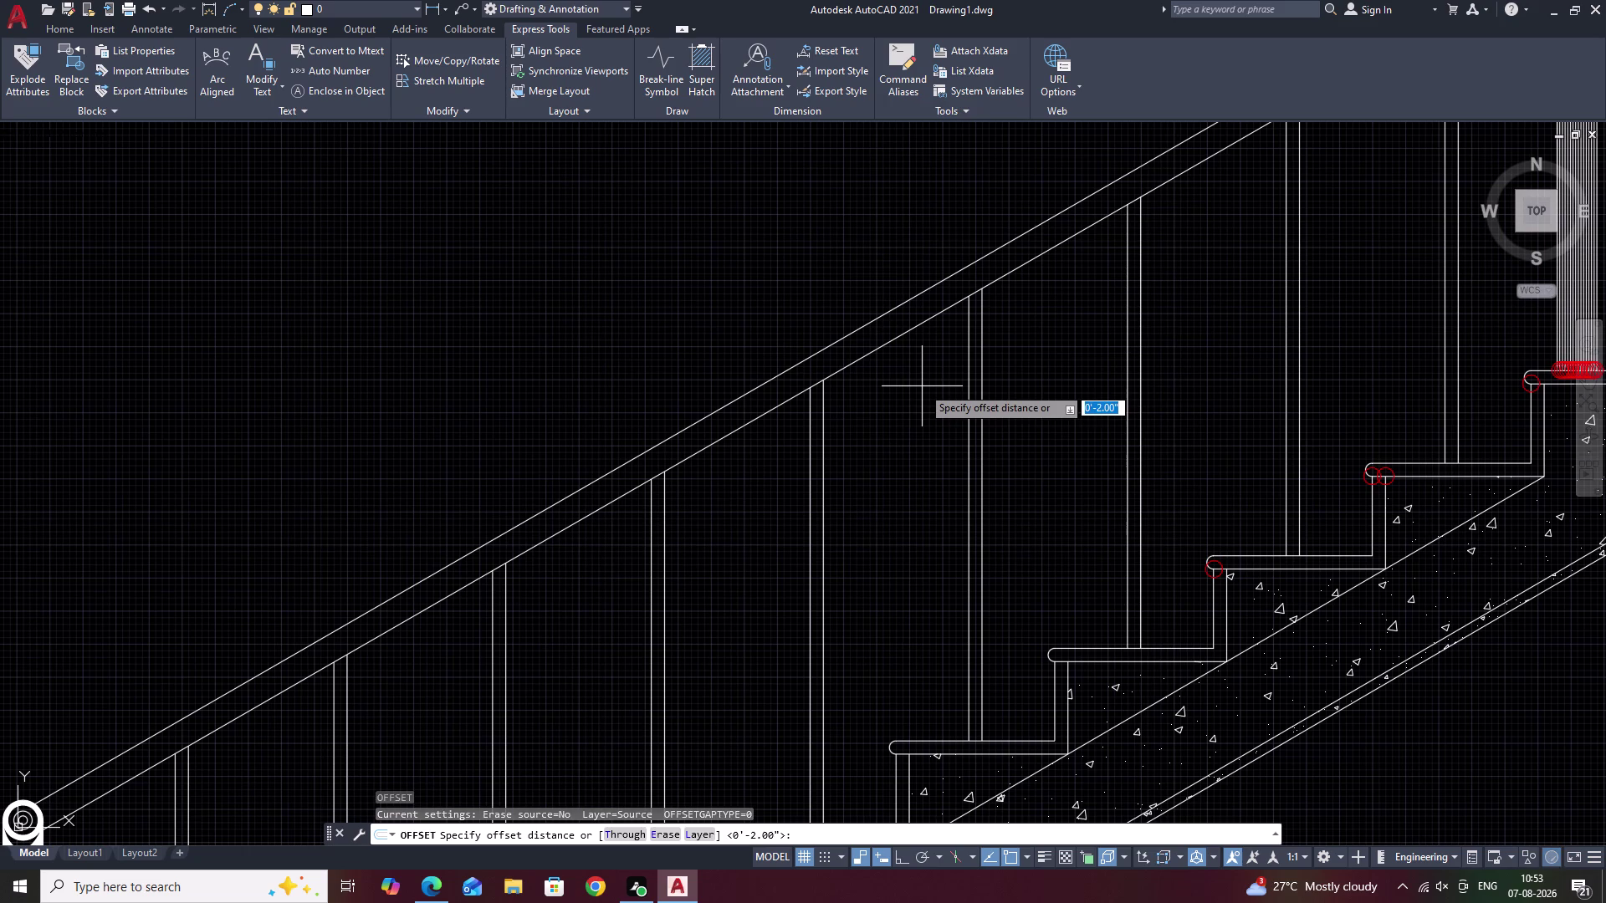
key(period)
key(2)
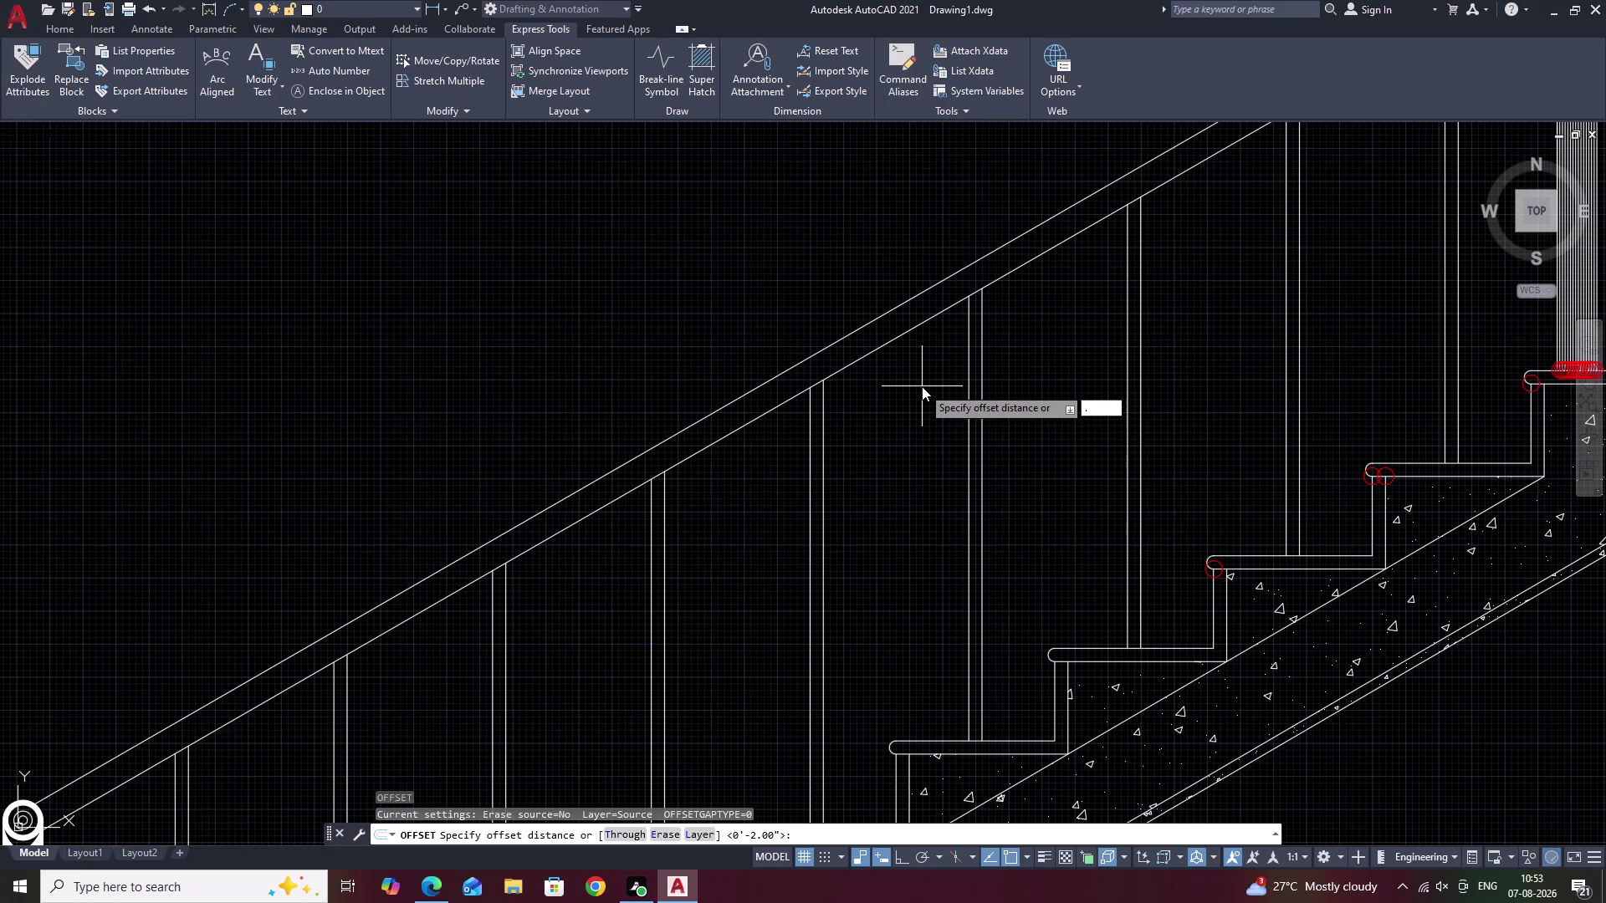
key(space)
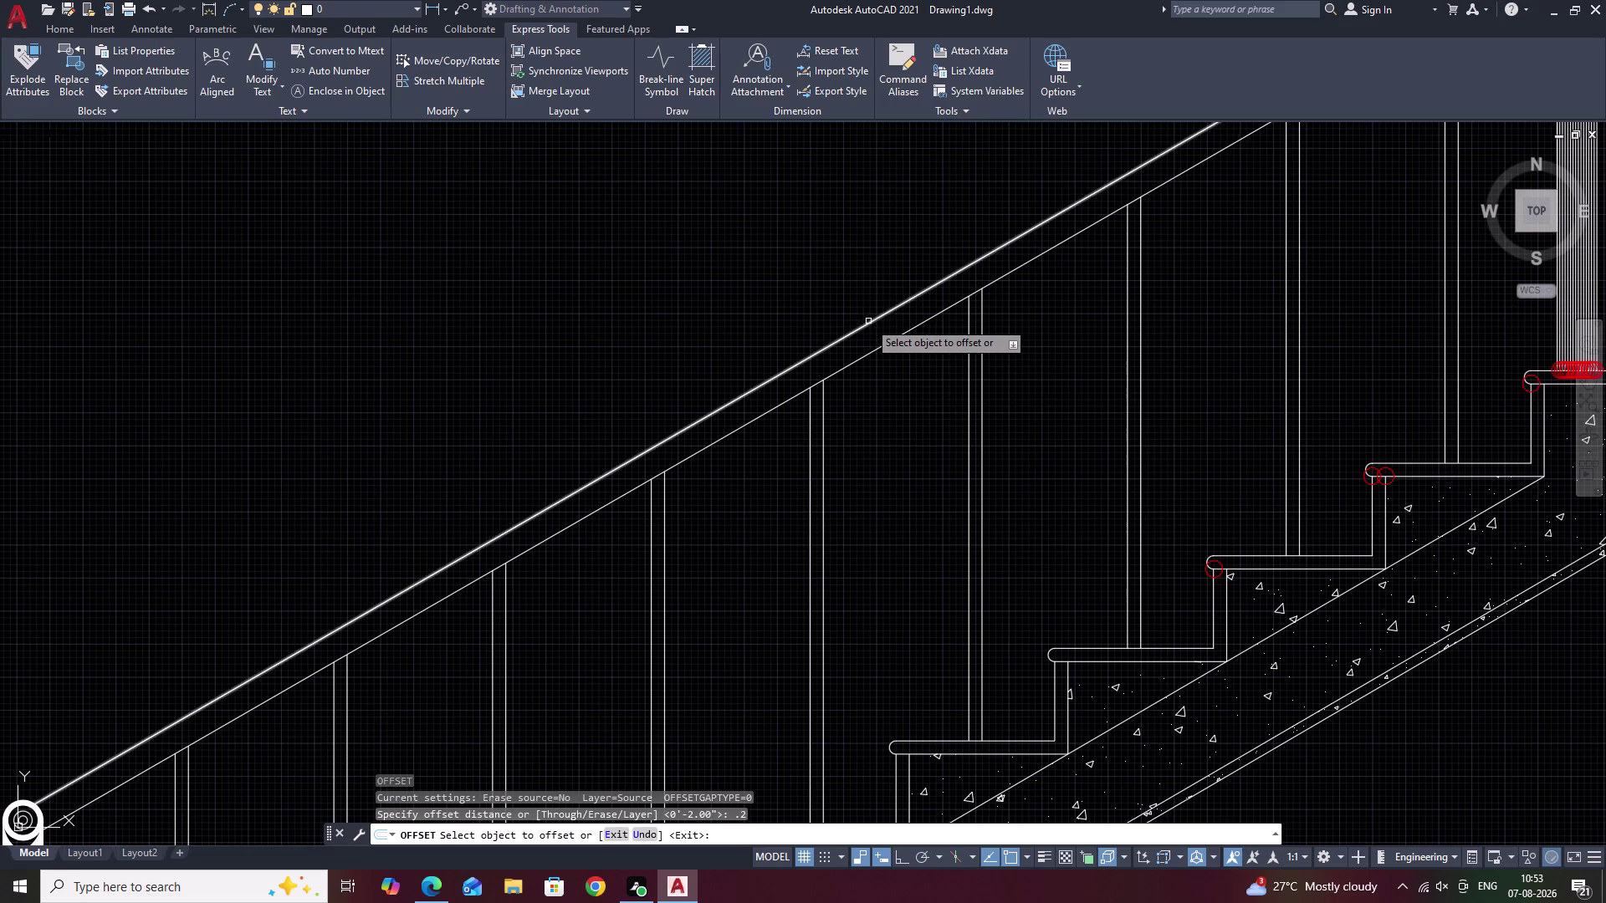
click(868, 321)
click(873, 329)
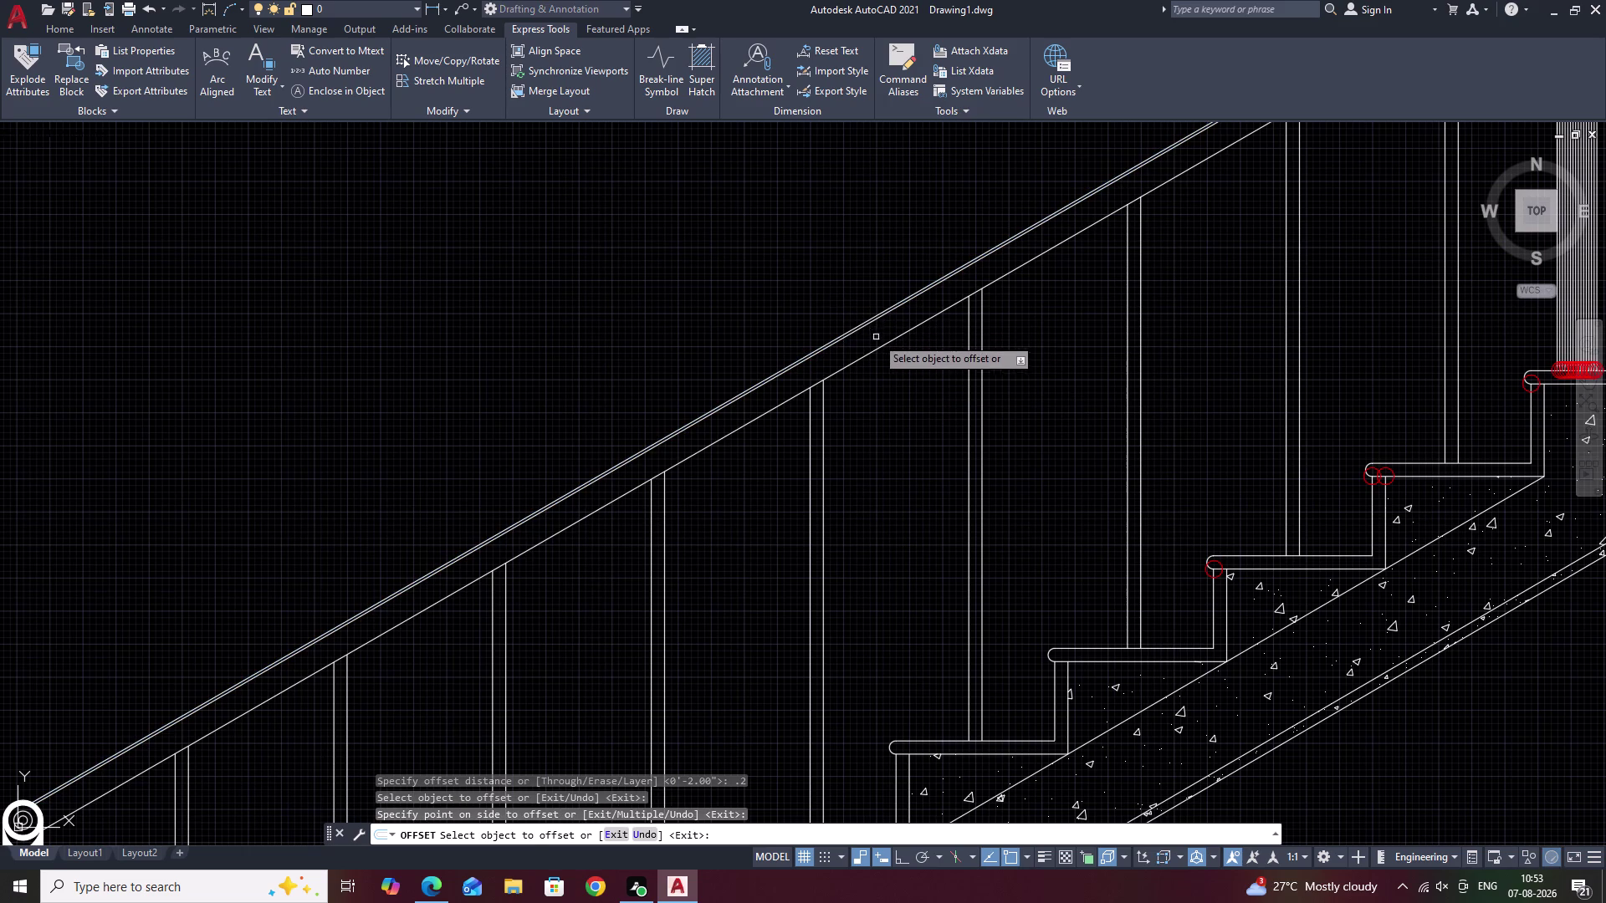
scroll(up, 3)
key(ctrl+z)
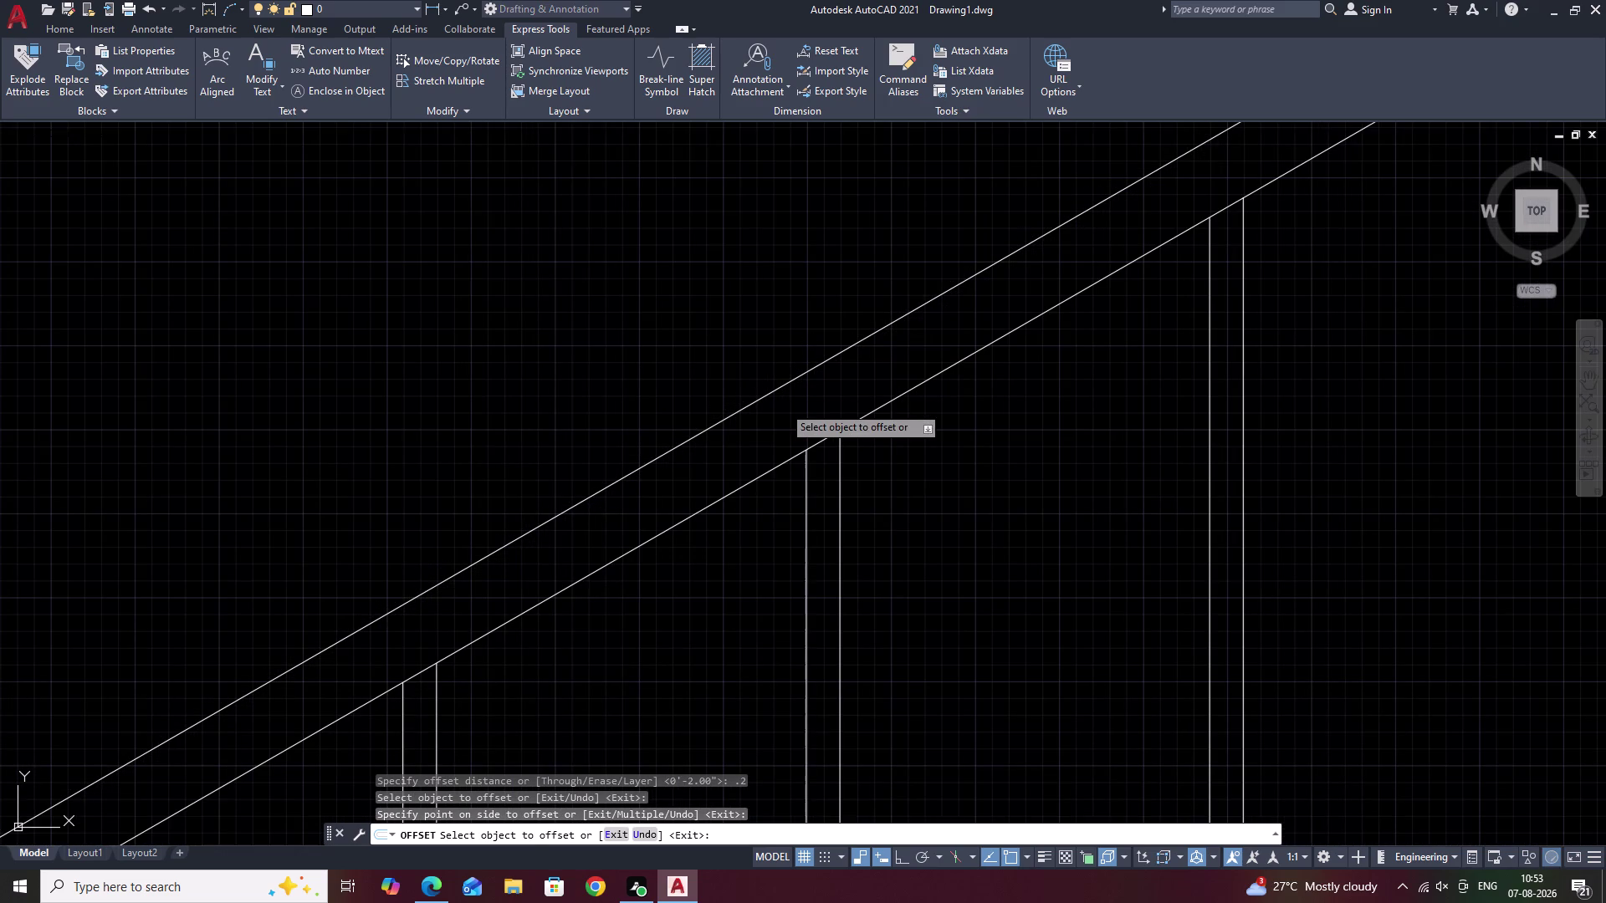
key(space)
key(space)
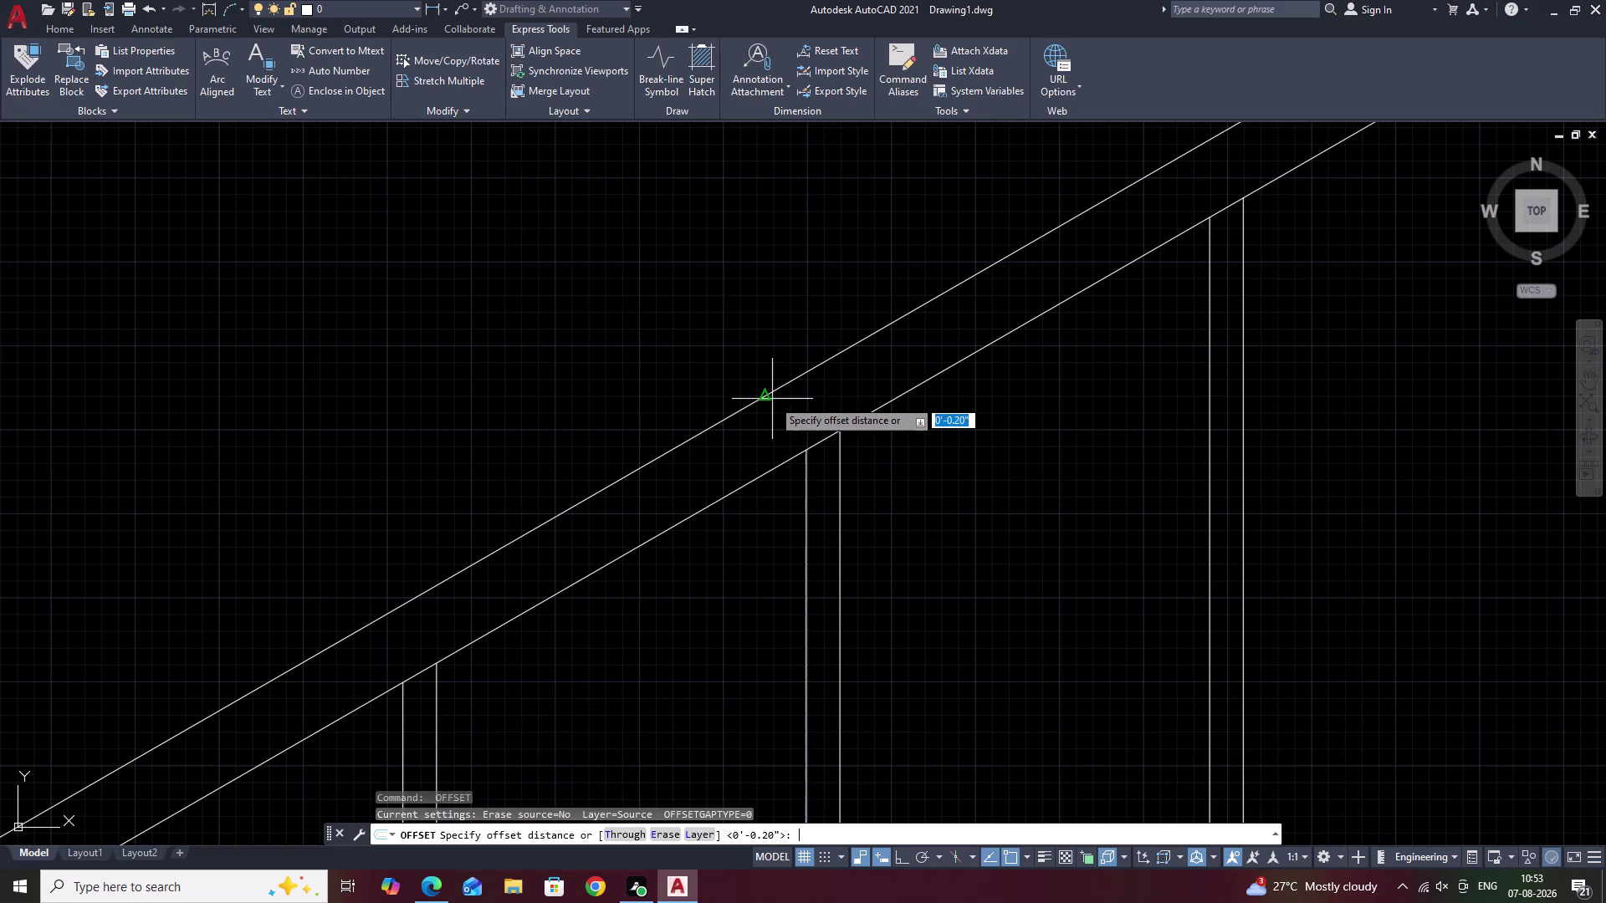
key(space)
Offset the top handrail edge nine times at 0.2, each from the newest line.
click(771, 391)
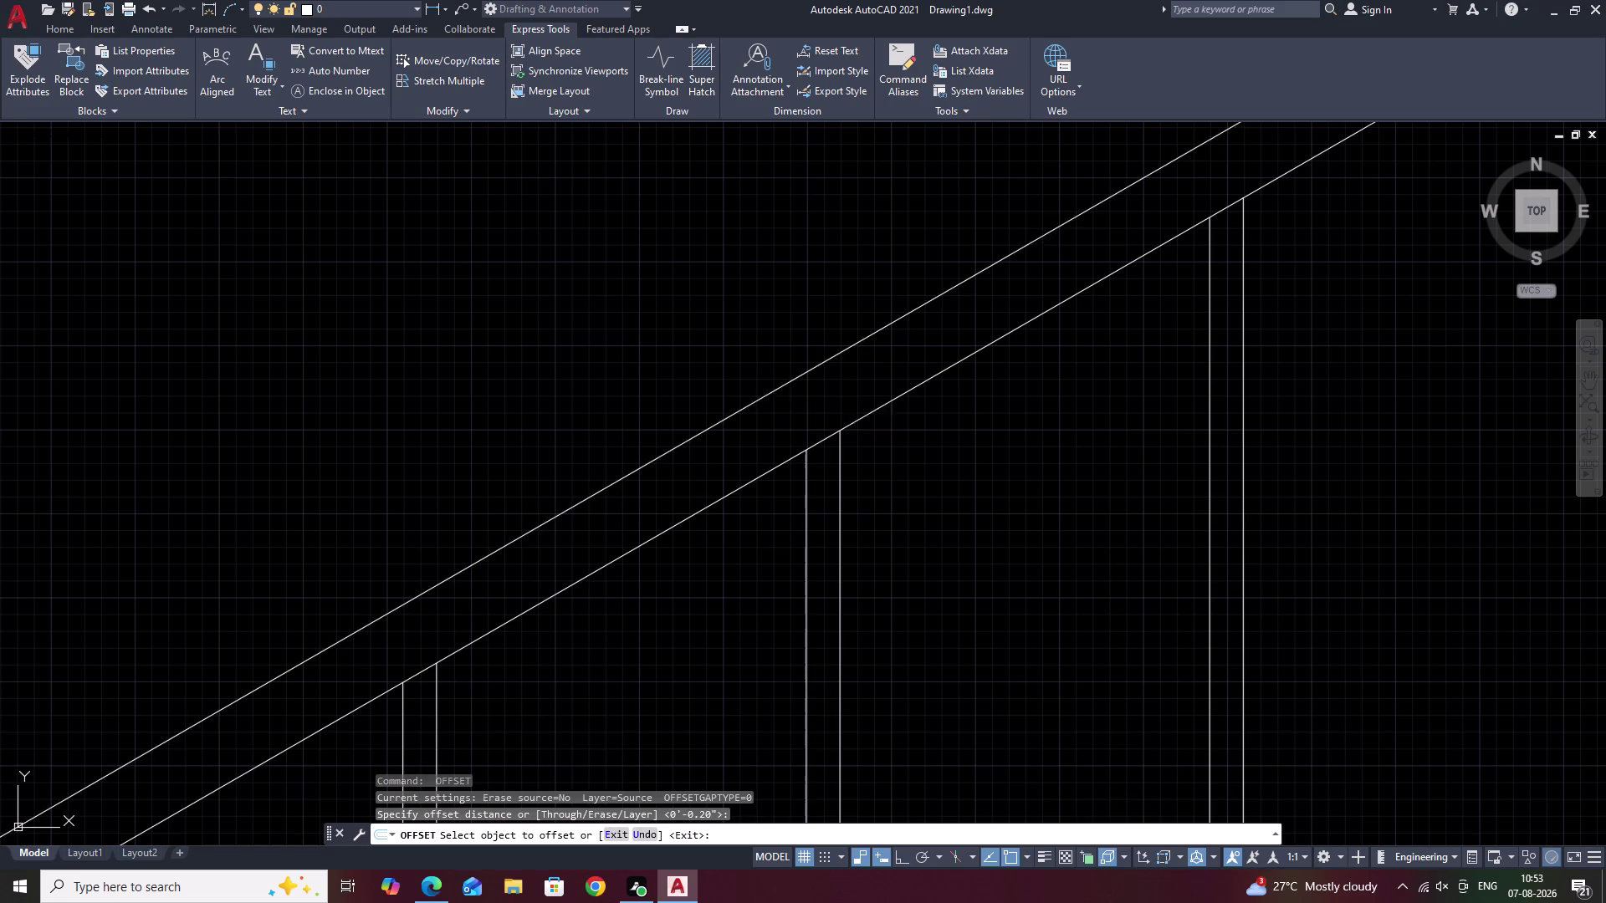
click(790, 415)
click(787, 393)
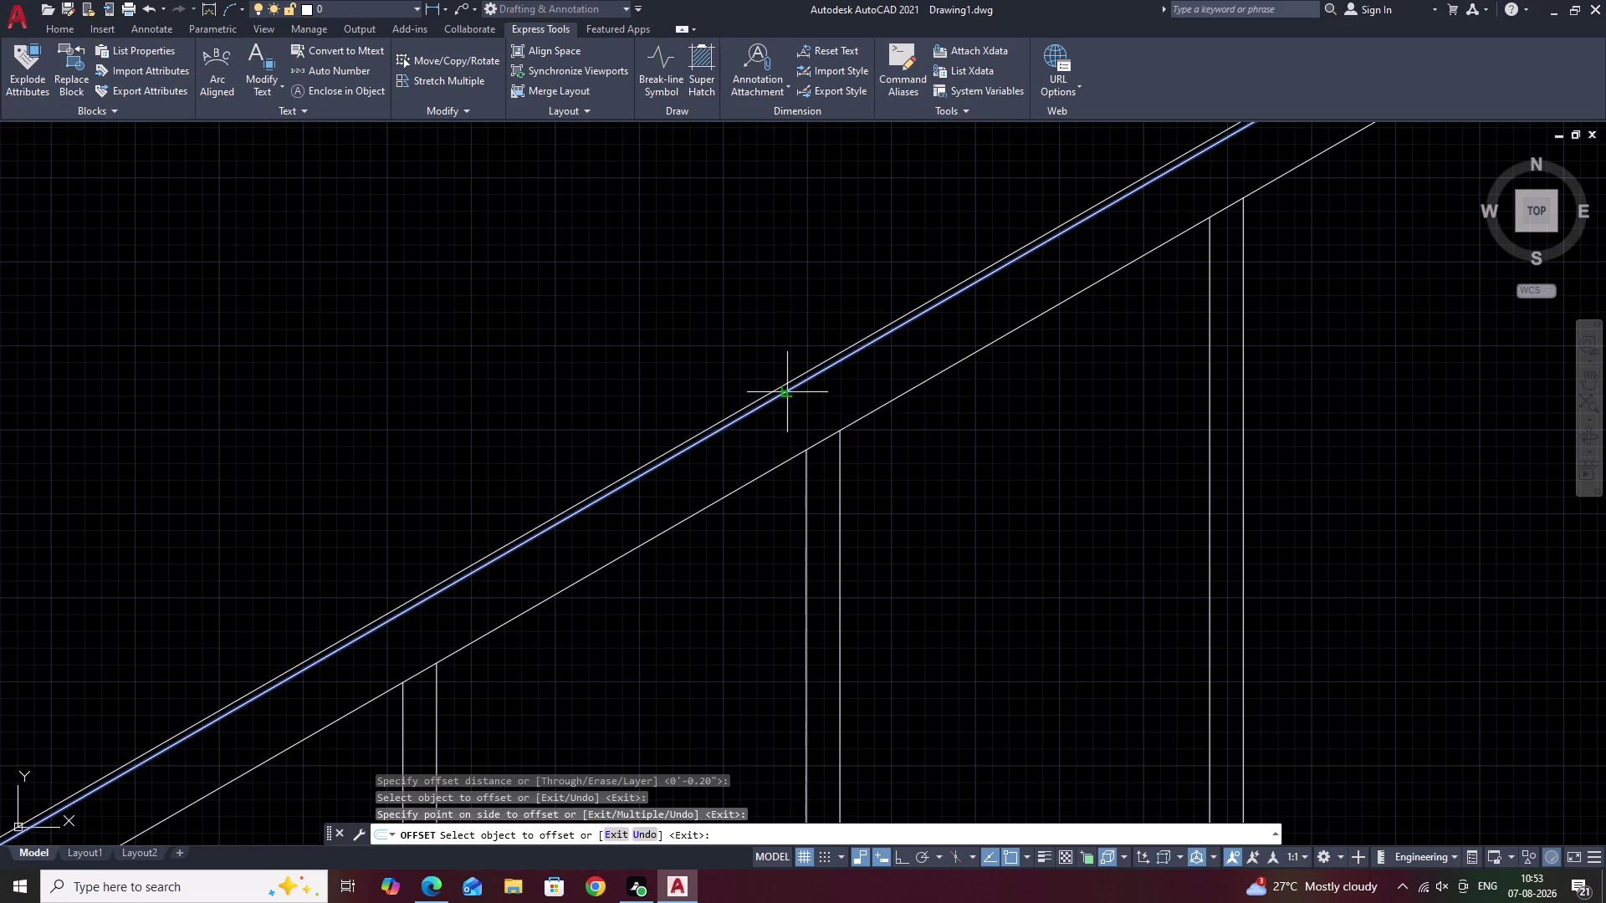
click(797, 408)
click(791, 396)
click(802, 415)
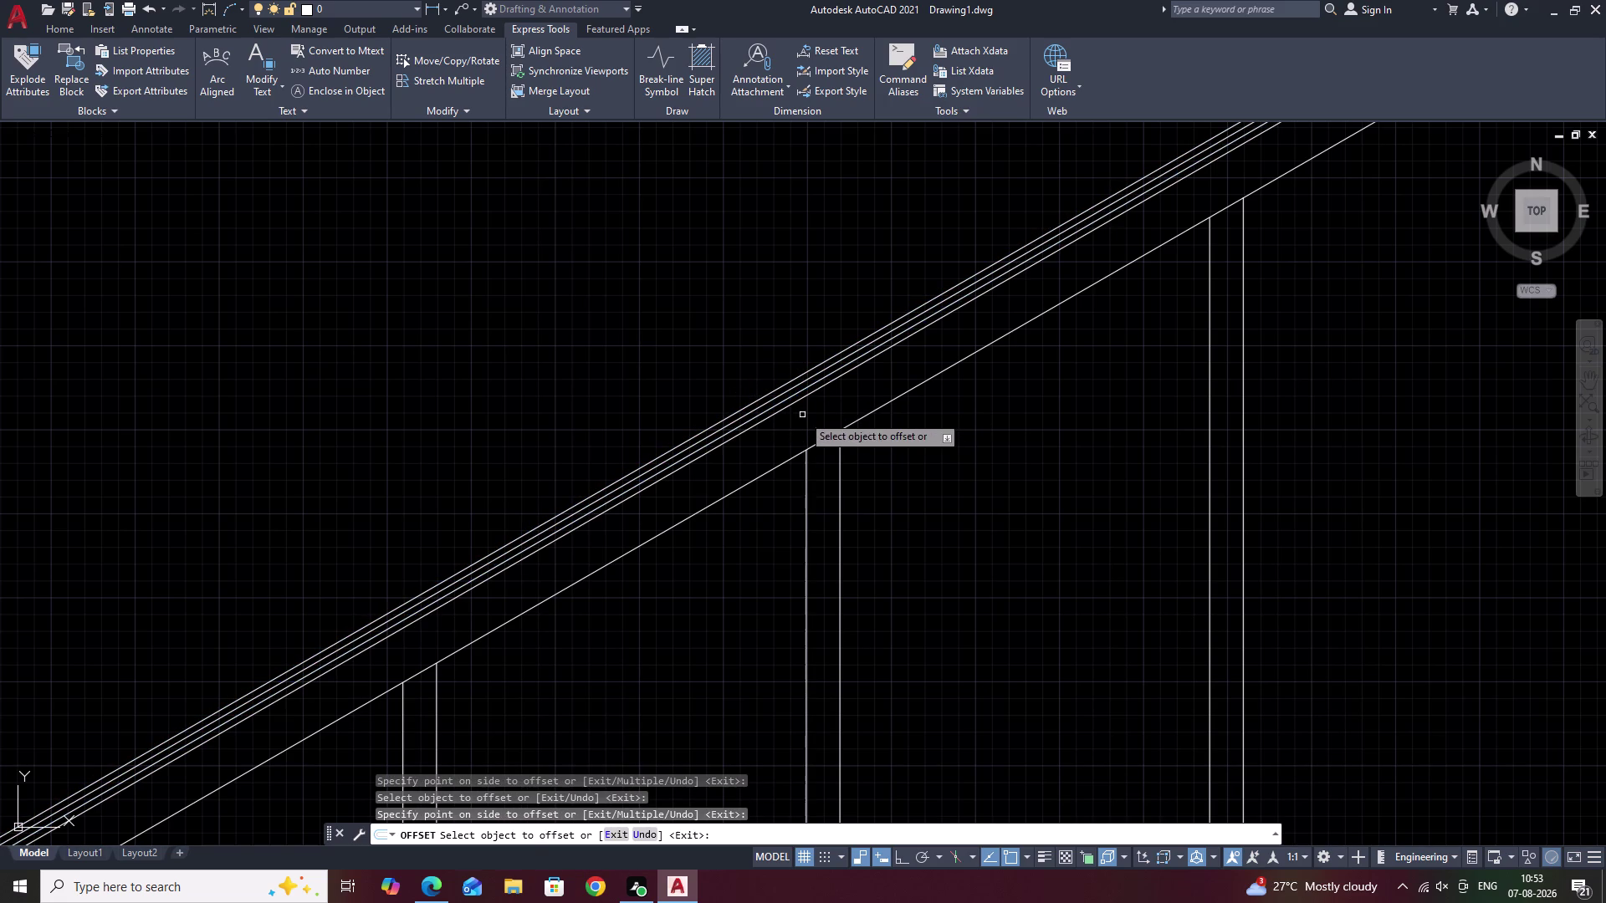
click(798, 401)
click(803, 417)
click(799, 407)
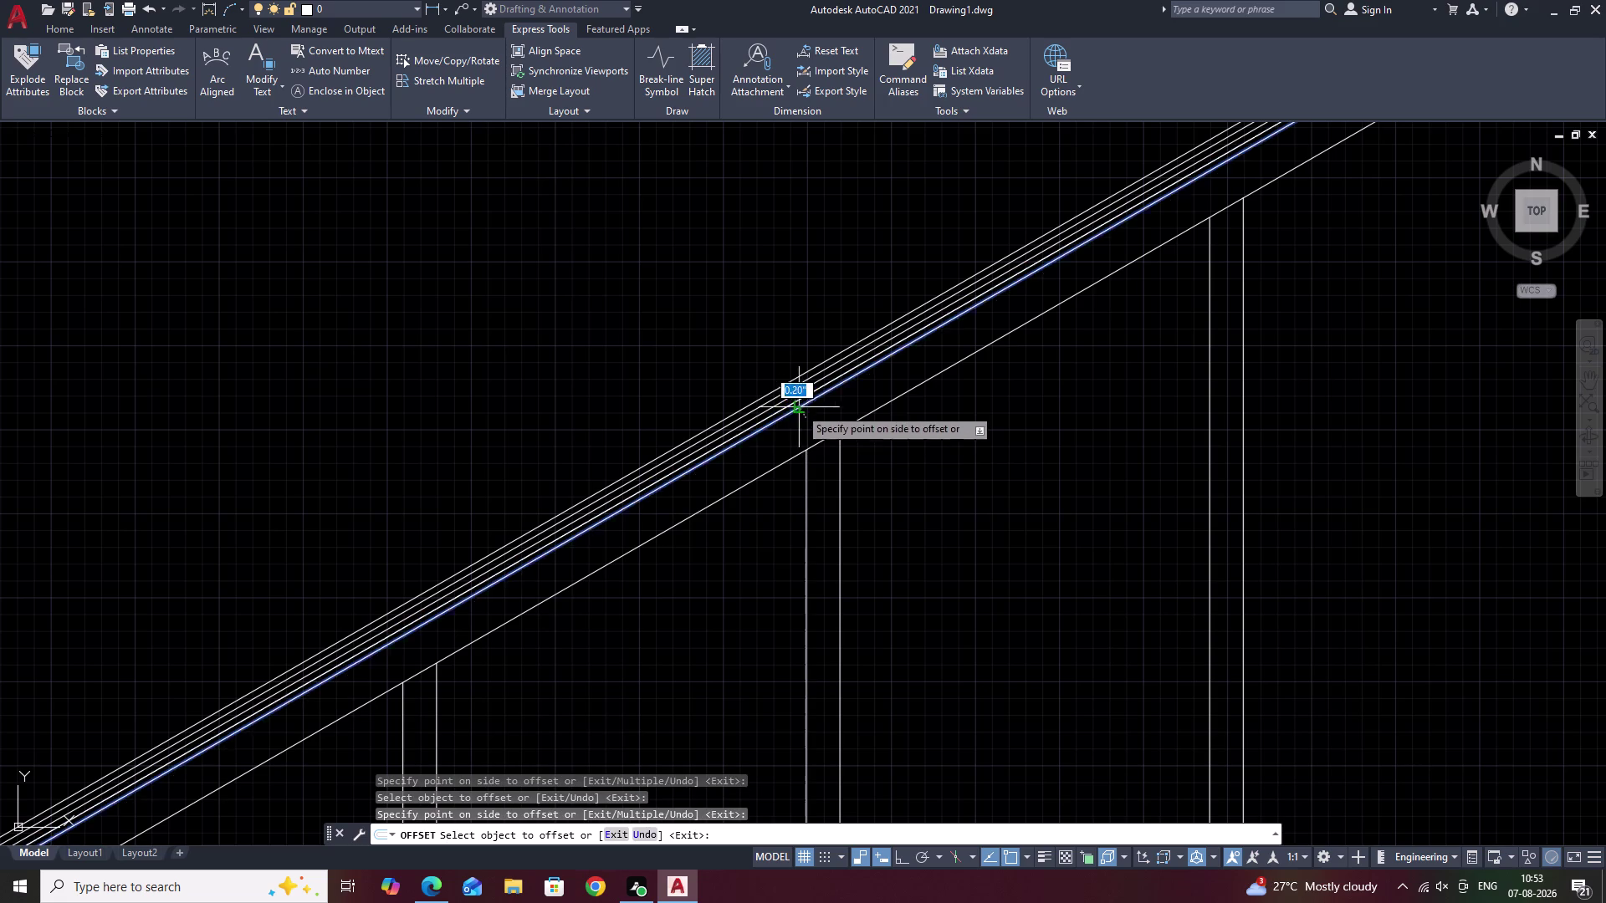
click(811, 426)
click(803, 412)
click(814, 428)
click(809, 420)
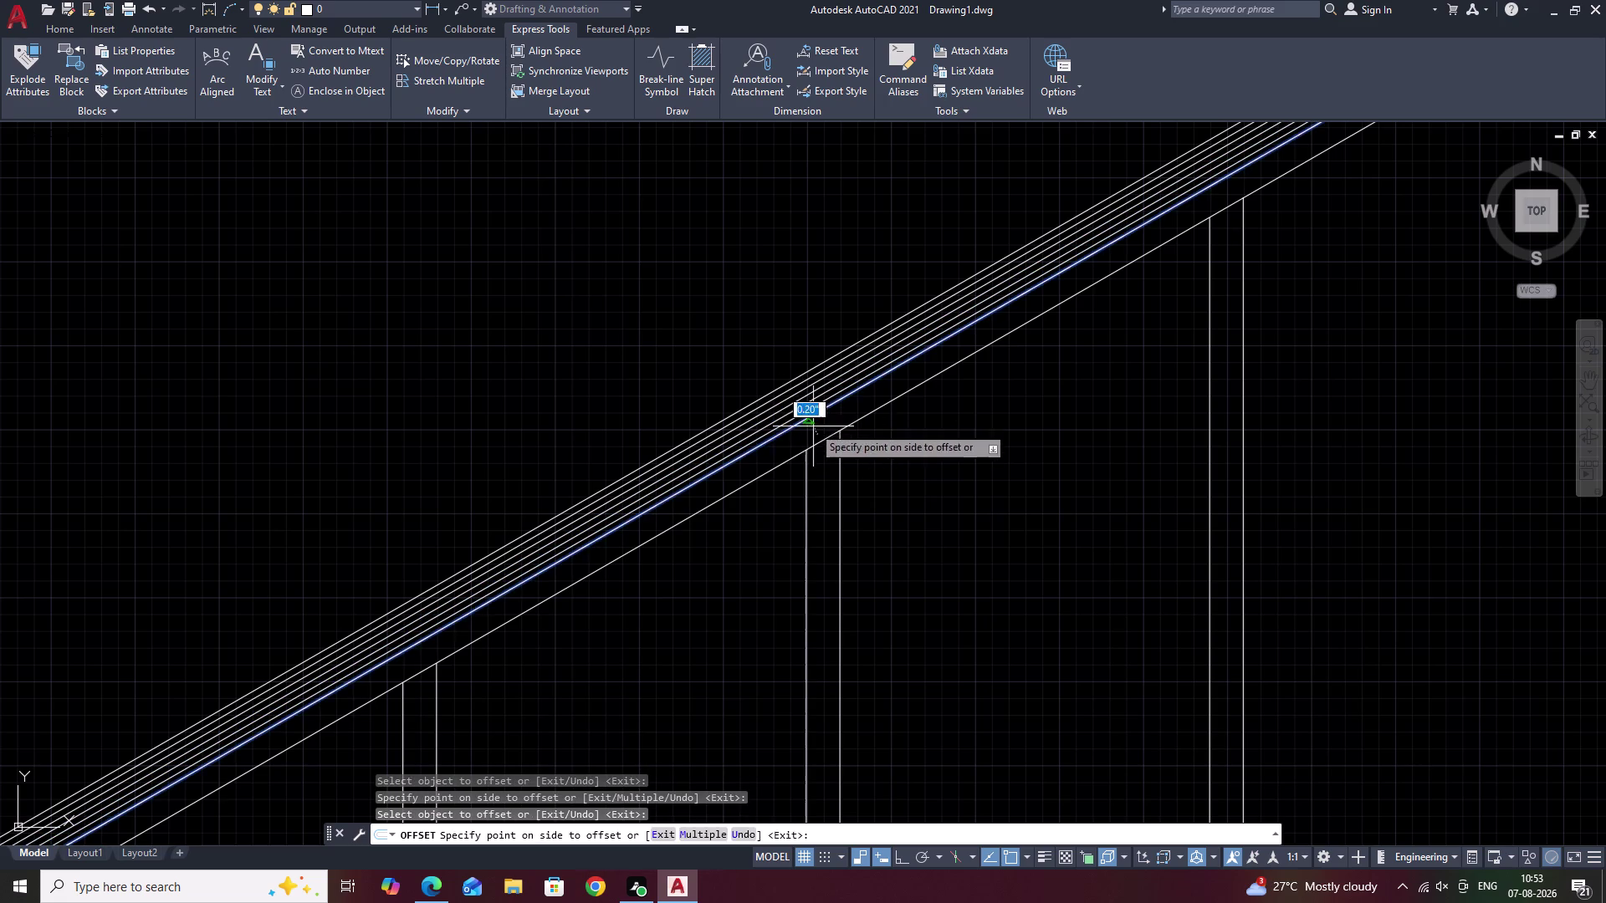
click(815, 429)
click(815, 423)
click(816, 429)
click(816, 429)
click(818, 435)
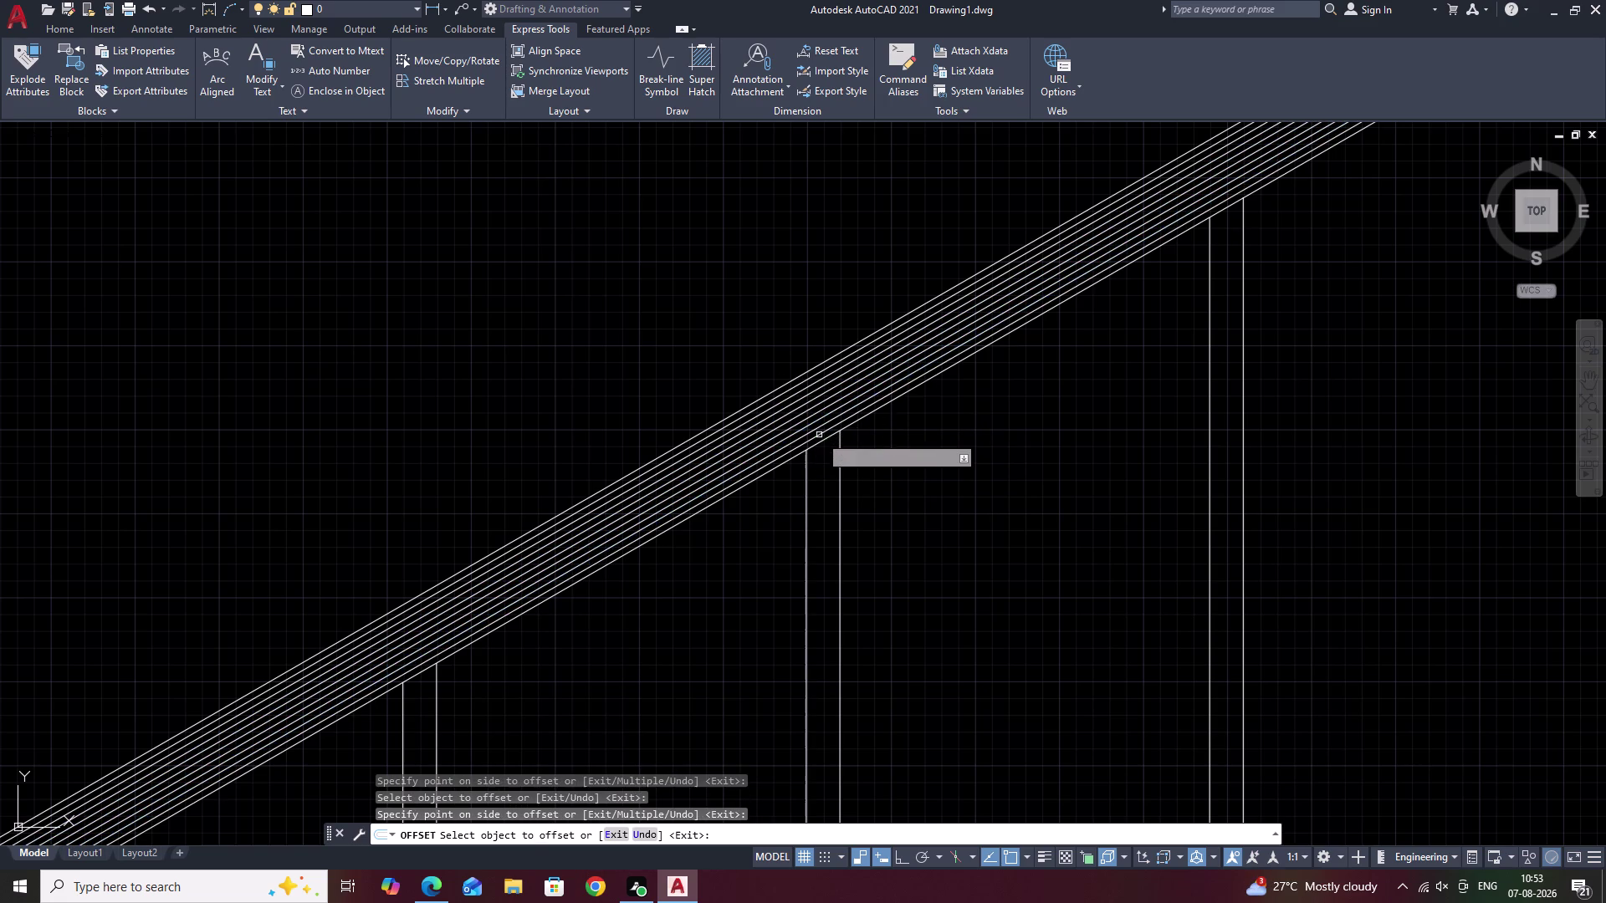
scroll(down, 3)
scroll(down, 3)
End the handrail offsets and pan along the handrail to the bottom newel post.
key(Escape)
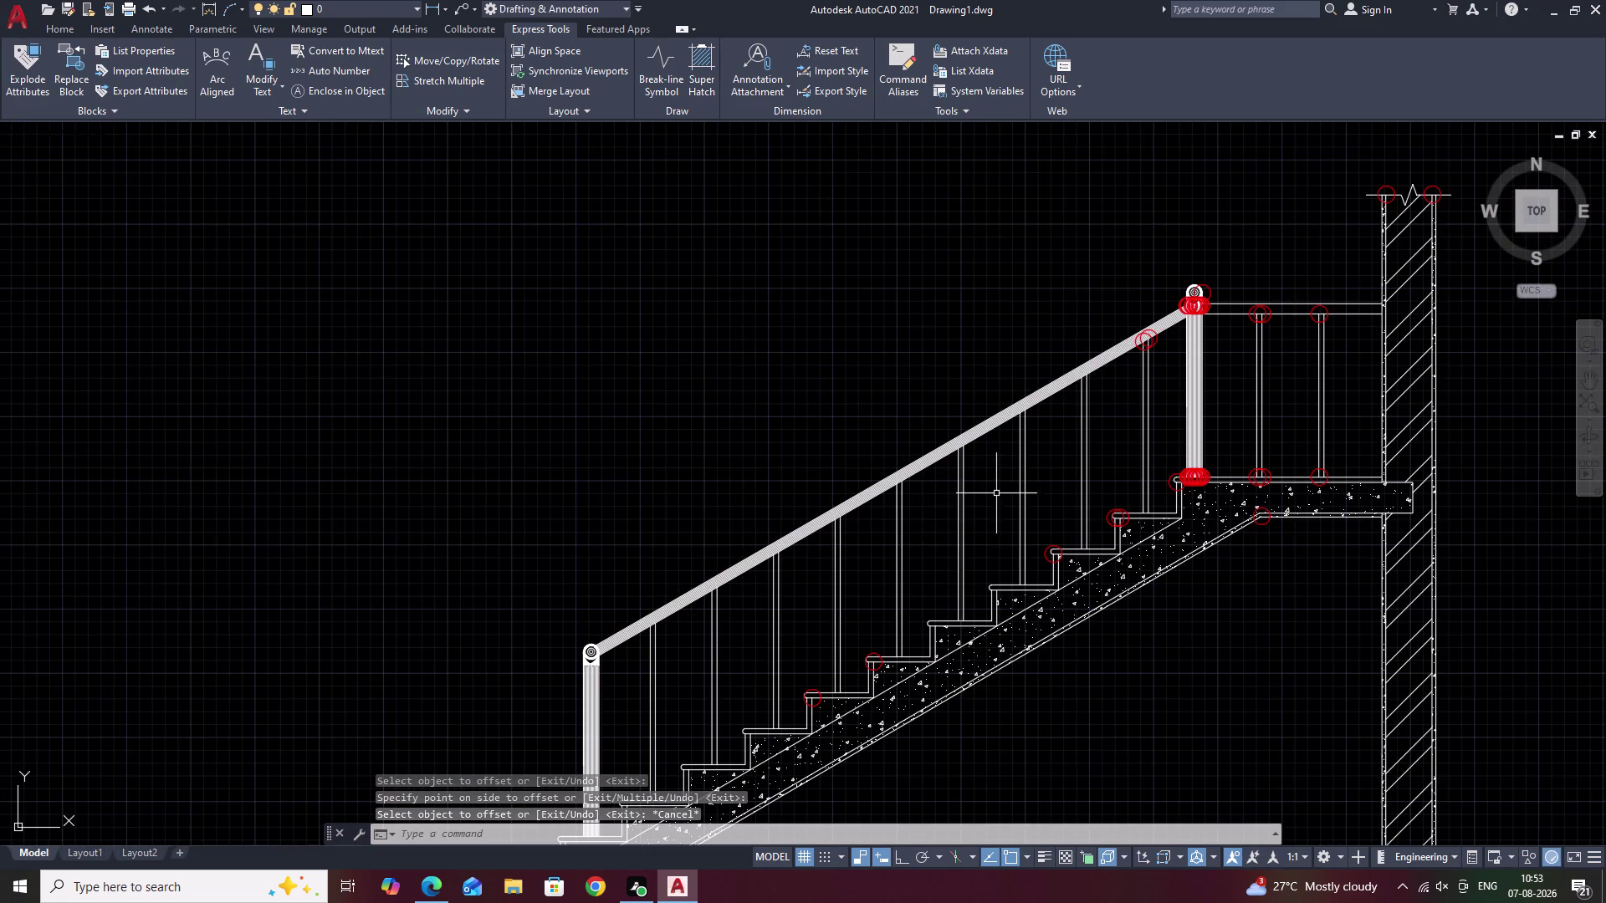
middle_drag(997, 492, 1008, 428)
scroll(up, 3)
middle_drag(773, 506, 978, 447)
scroll(down, 3)
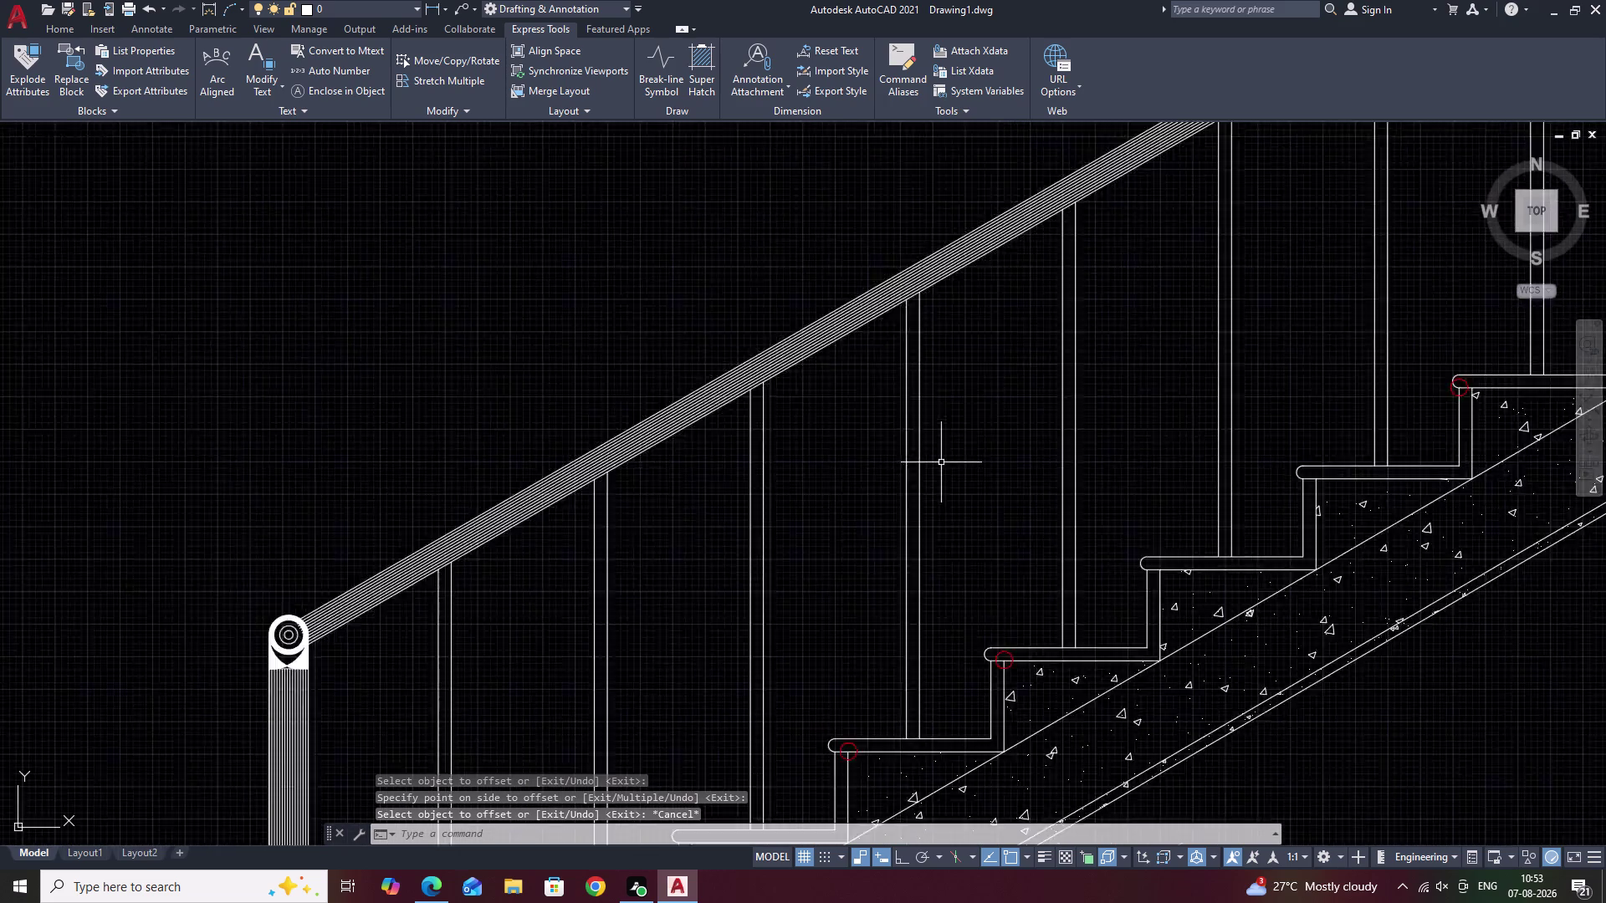
scroll(down, 3)
middle_drag(942, 481, 991, 385)
scroll(down, 3)
middle_drag(990, 402, 921, 450)
scroll(up, 3)
scroll(up, 3)
middle_drag(873, 401, 973, 342)
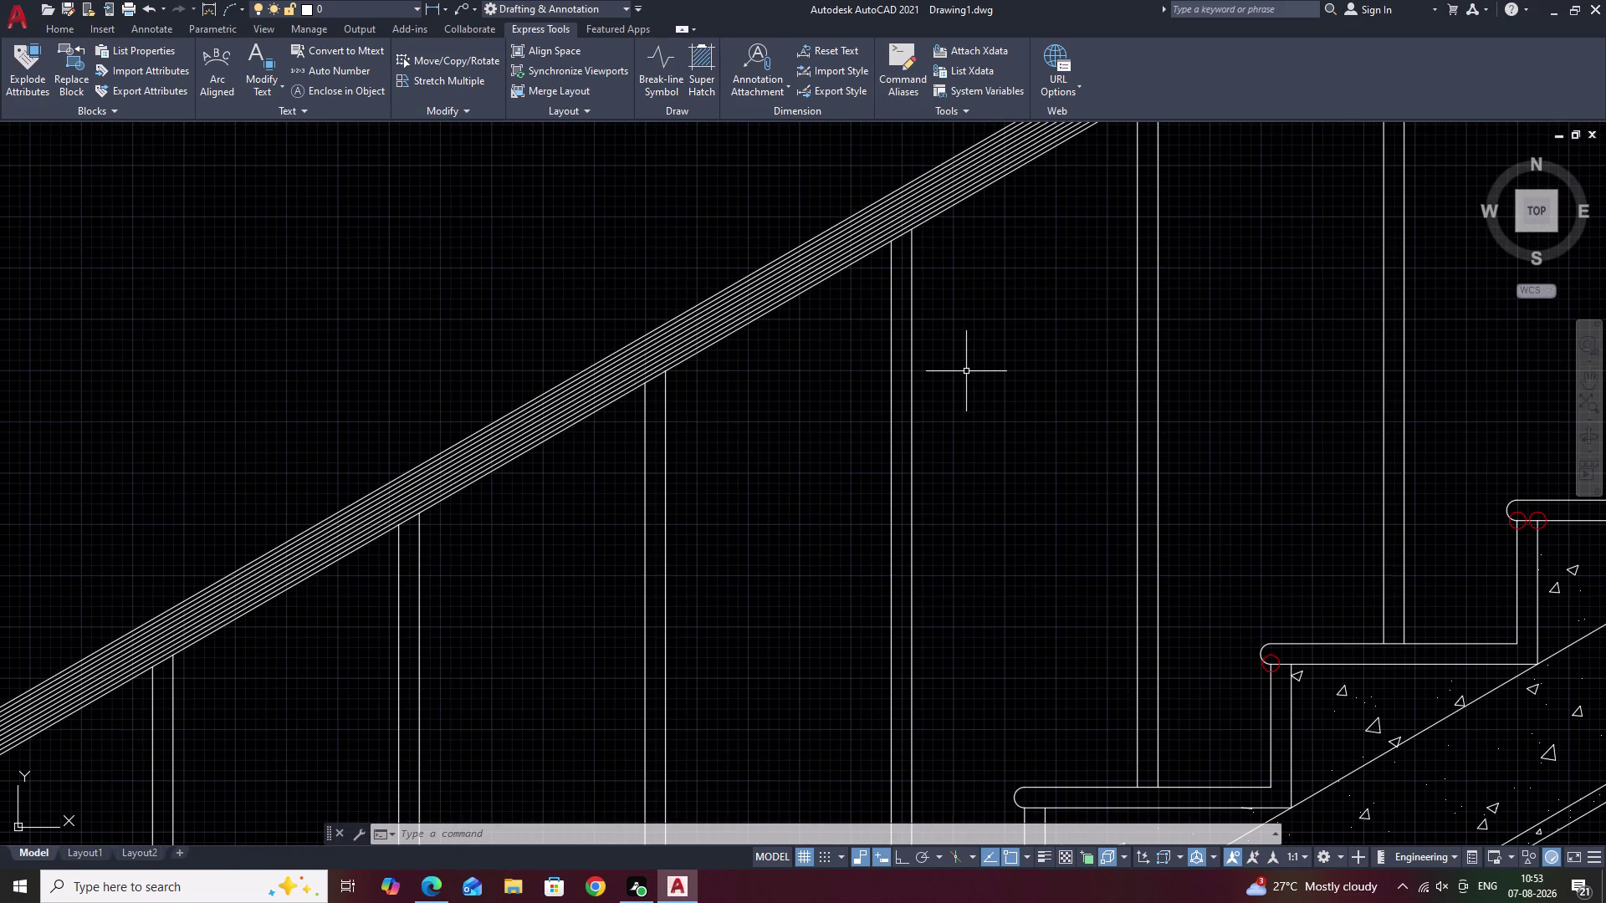
scroll(up, 3)
scroll(down, 3)
scroll(down, 3)
middle_drag(741, 513, 949, 217)
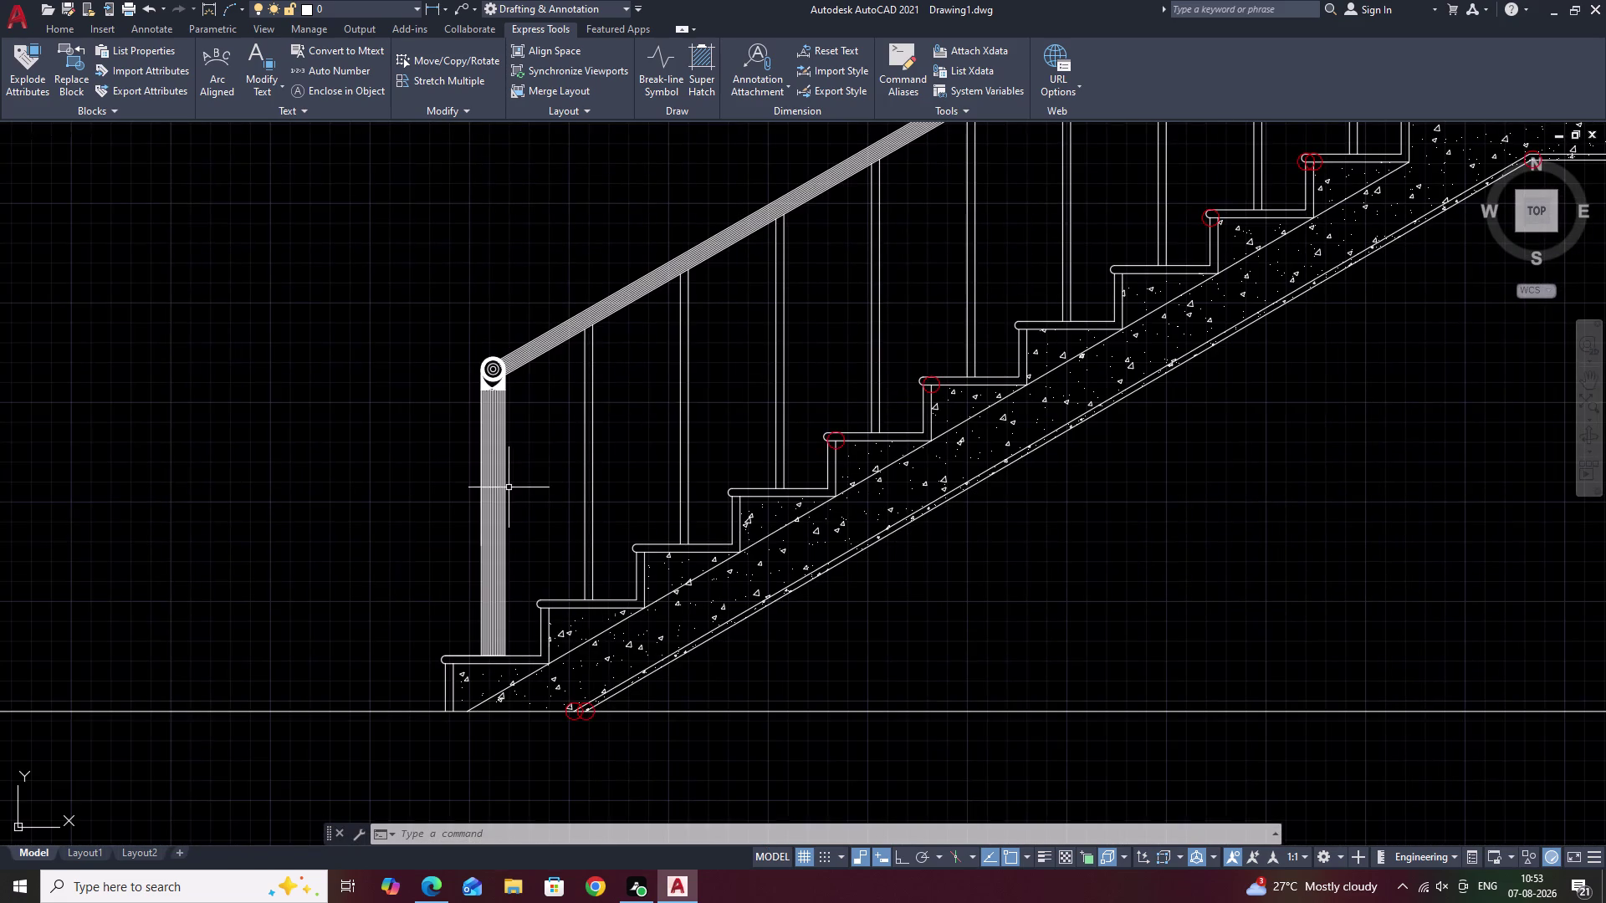
scroll(up, 3)
scroll(up, 3)
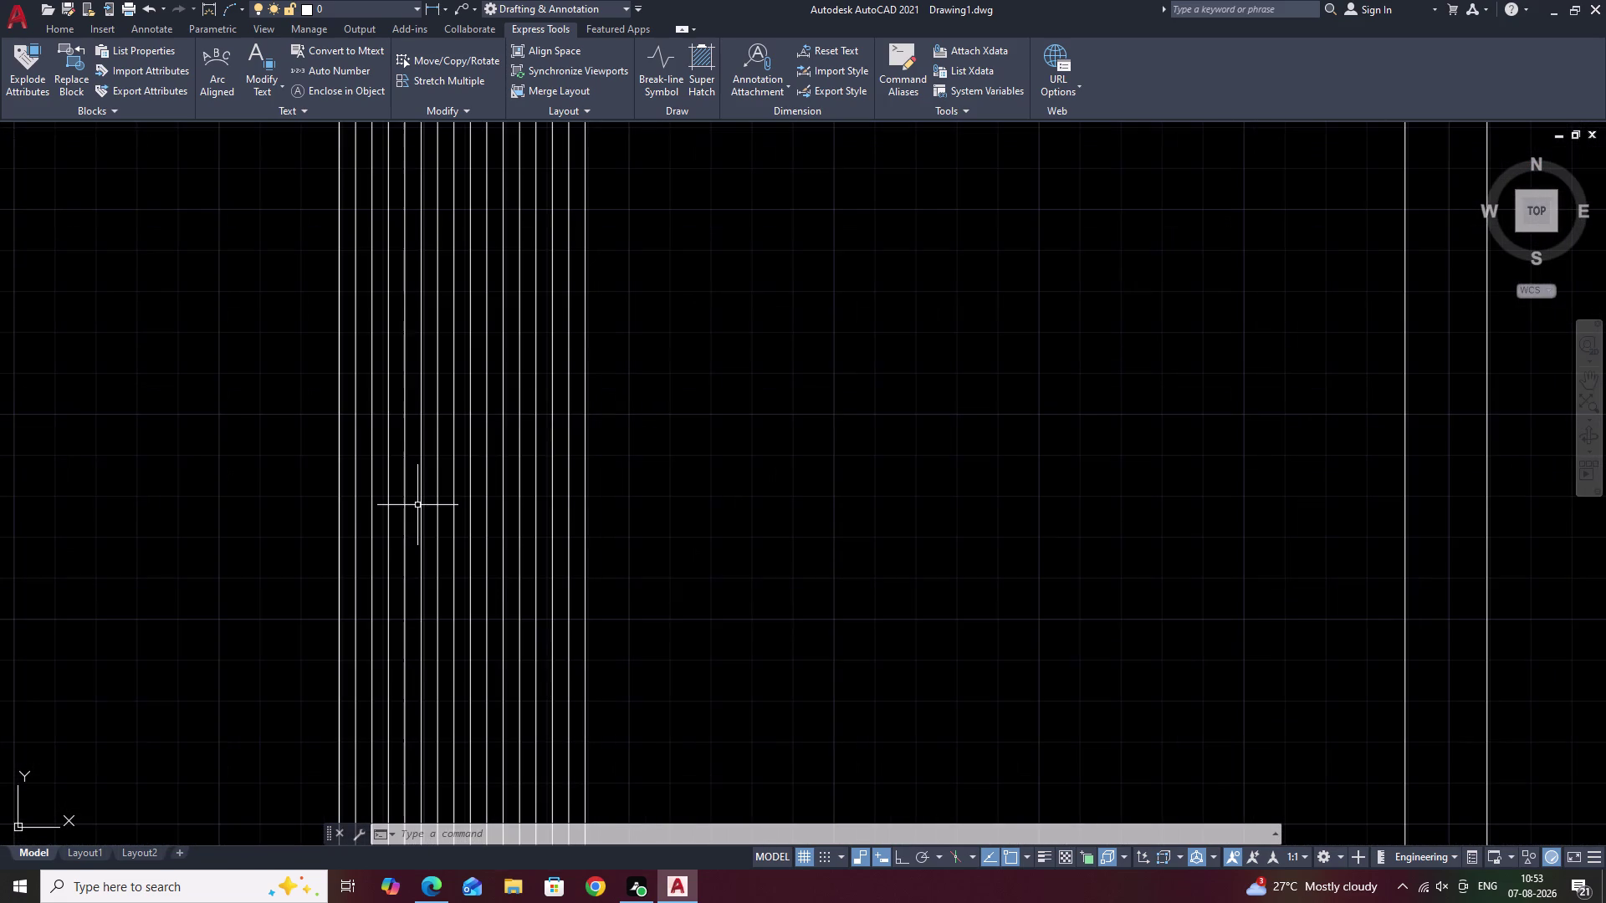
scroll(up, 3)
Erase the 14 stray vertical offset lines near the newel post.
drag(807, 510, 542, 503)
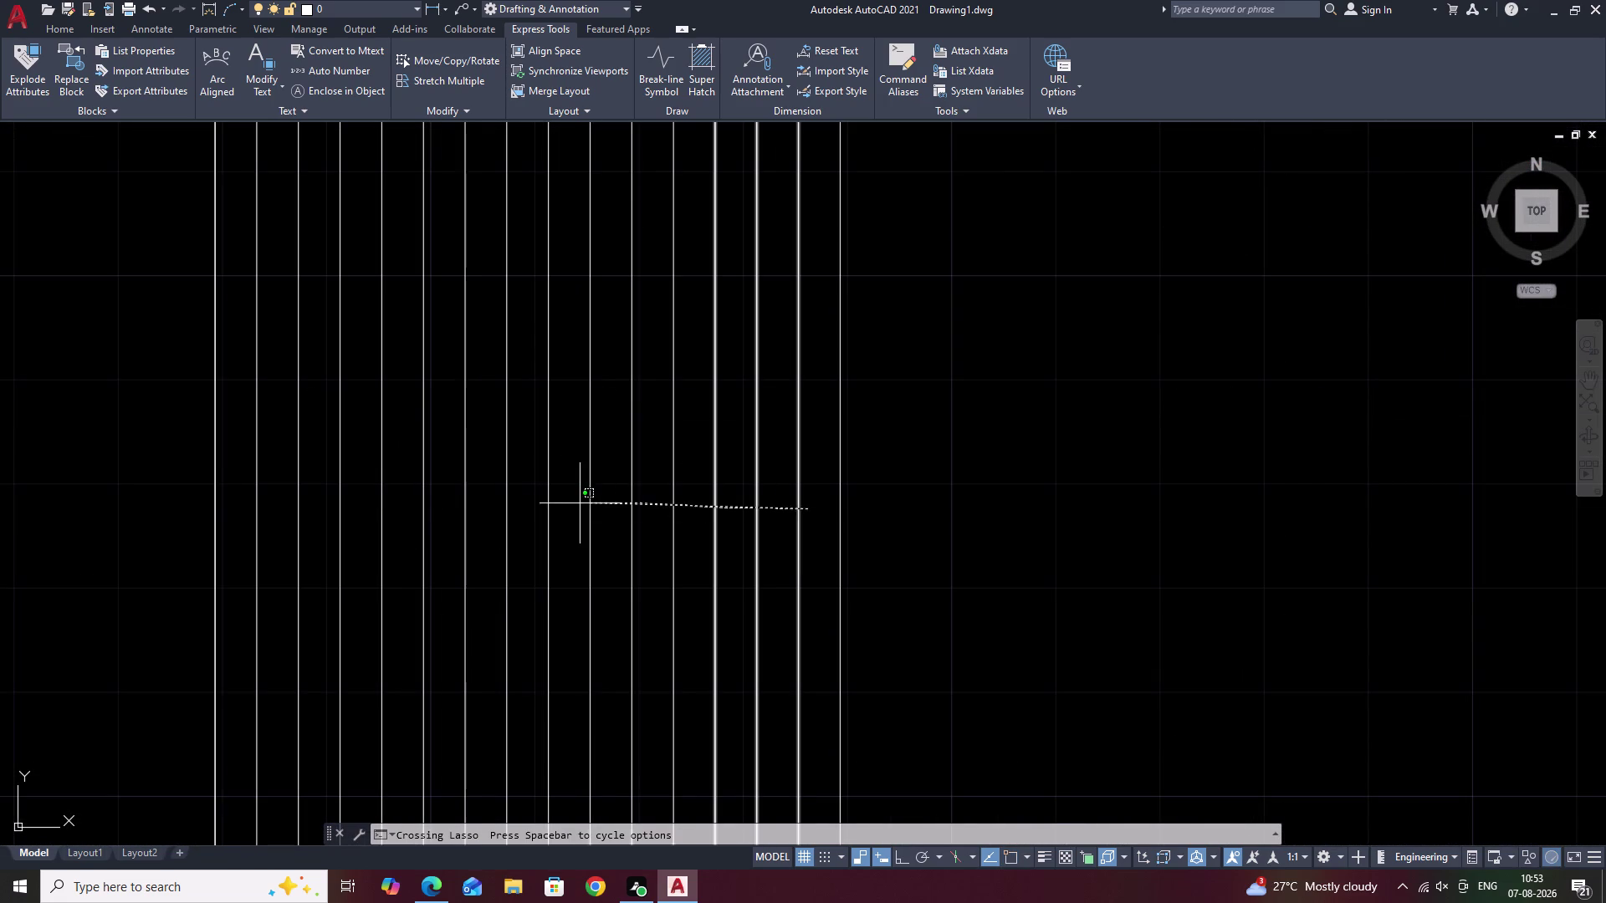
drag(542, 504, 245, 509)
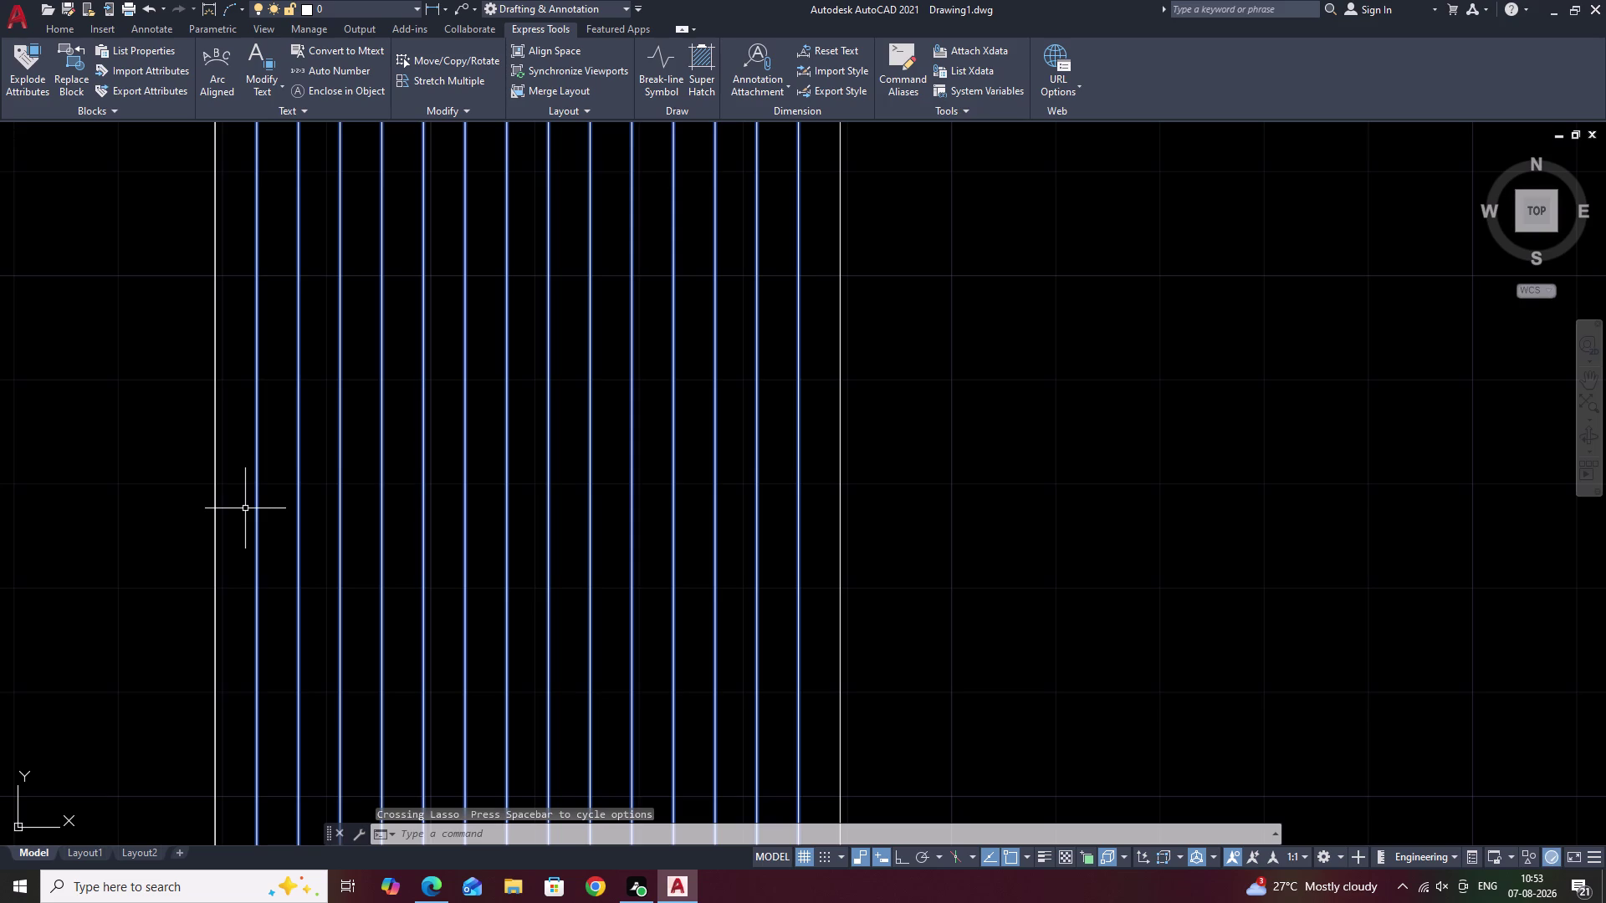
text(E)
key(space)
scroll(down, 3)
scroll(down, 3)
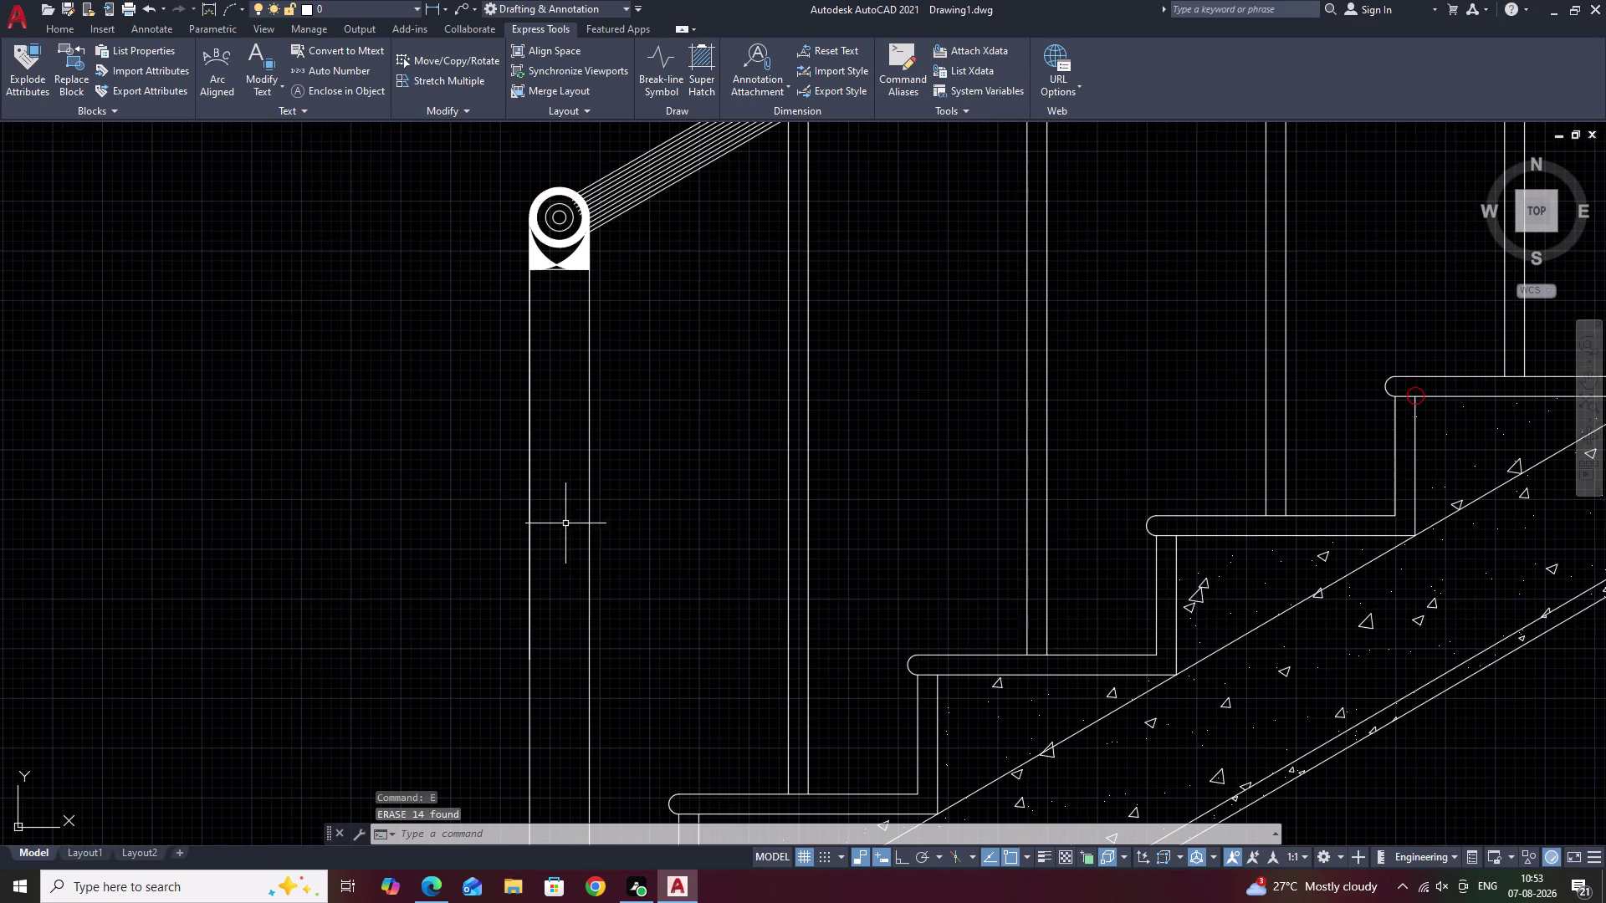
middle_drag(762, 347, 719, 415)
Offset three newel post lines at 0.2, then undo those three copies.
text(O)
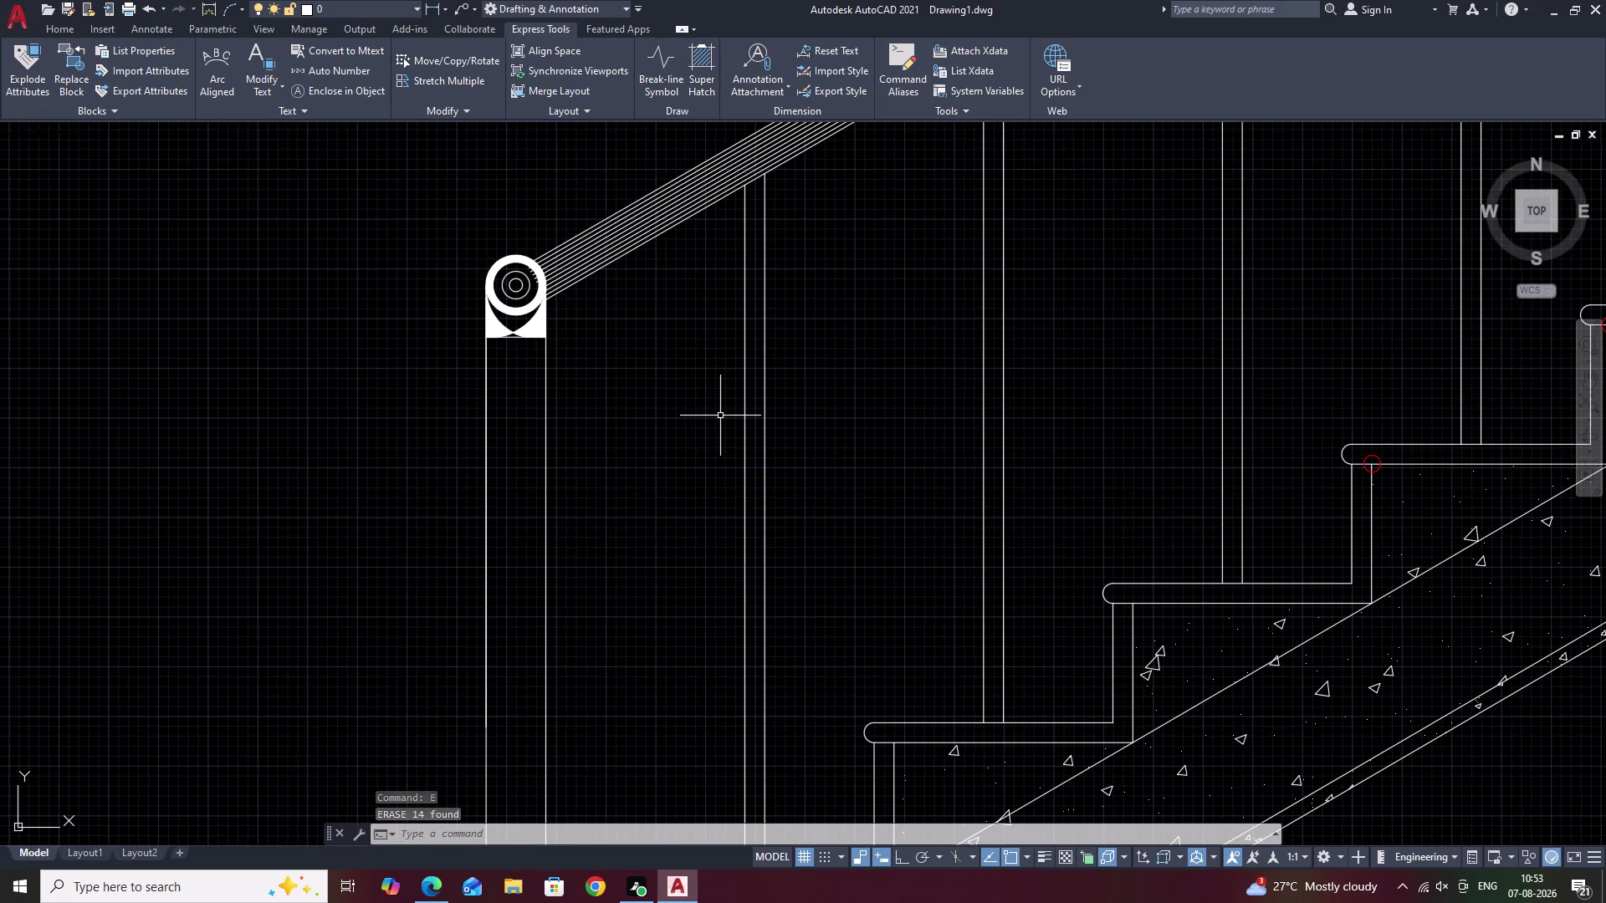
key(space)
text(.2)
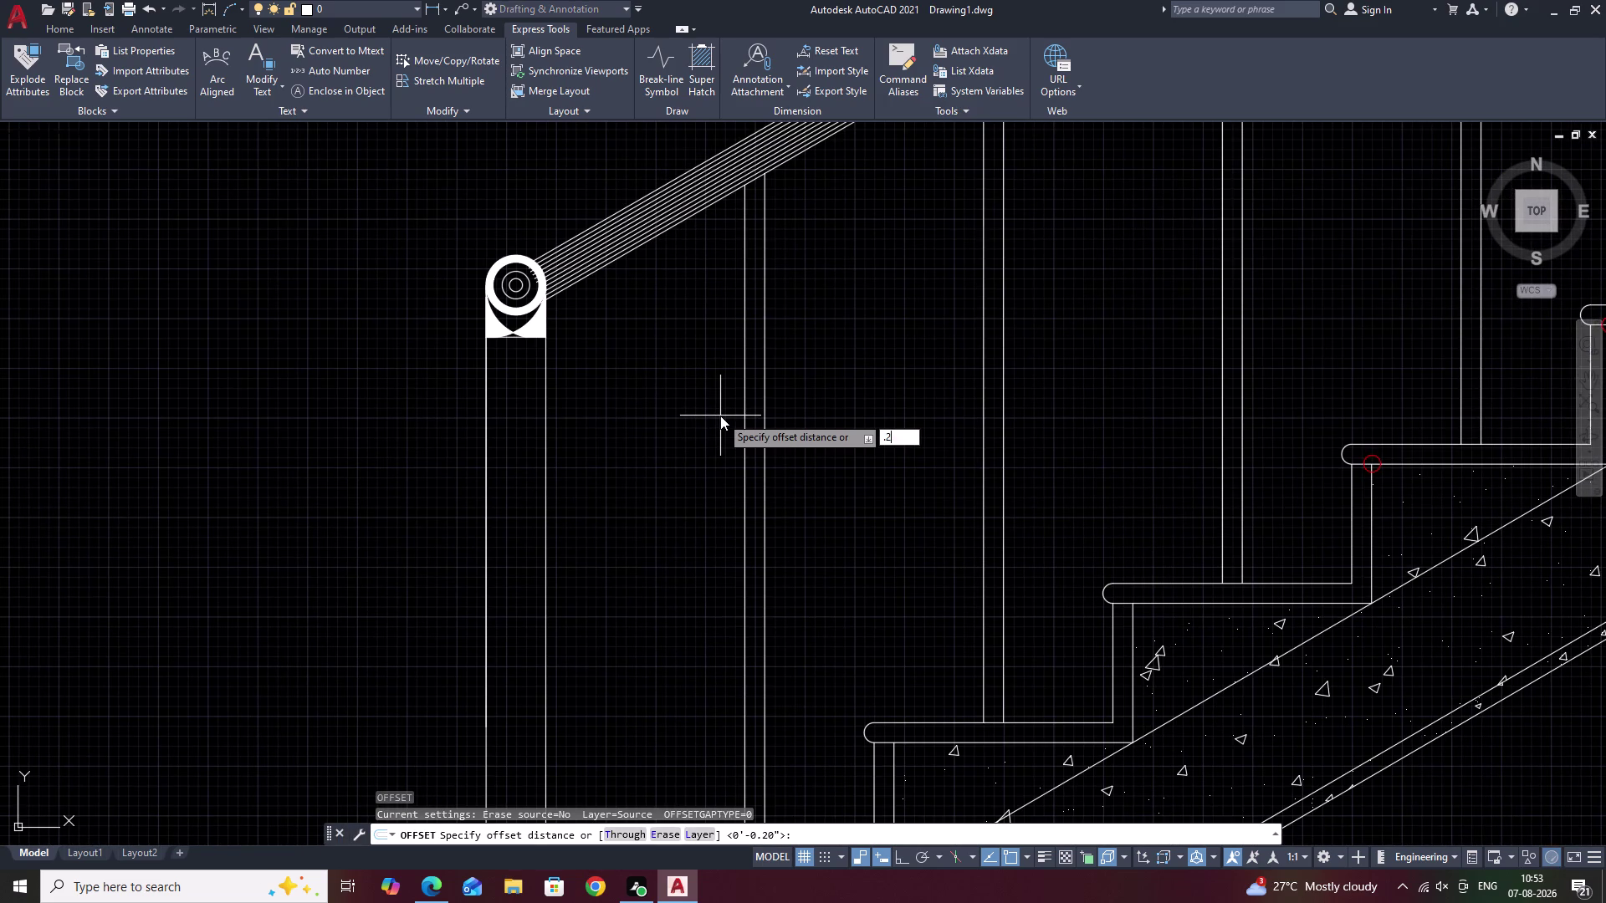
key(space)
click(546, 394)
click(525, 401)
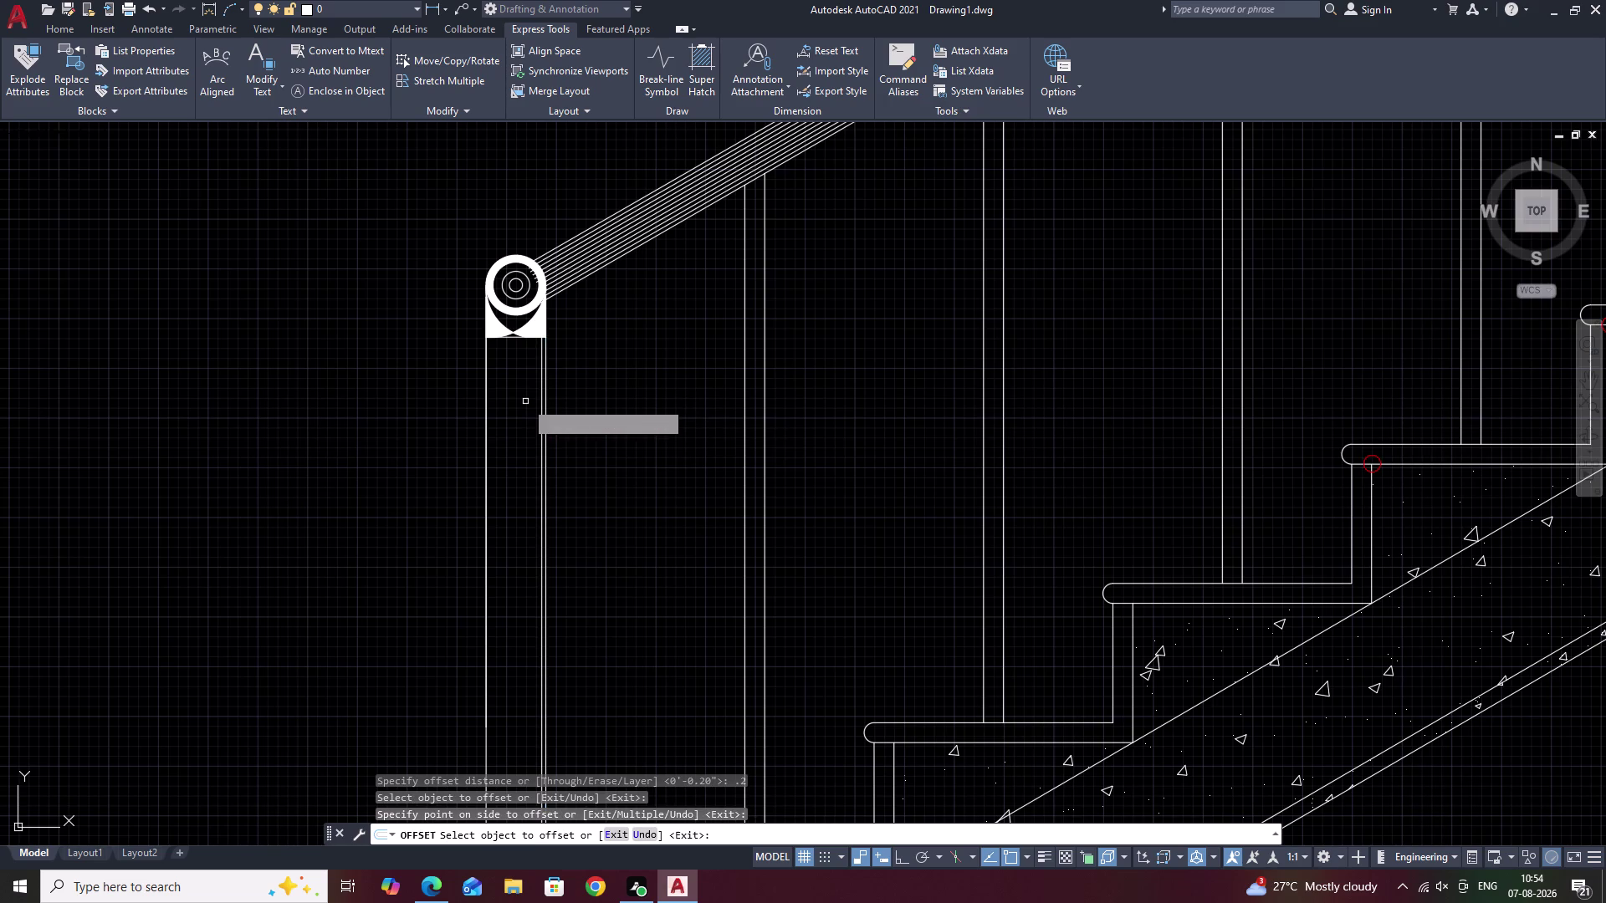
scroll(up, 3)
click(532, 407)
click(450, 413)
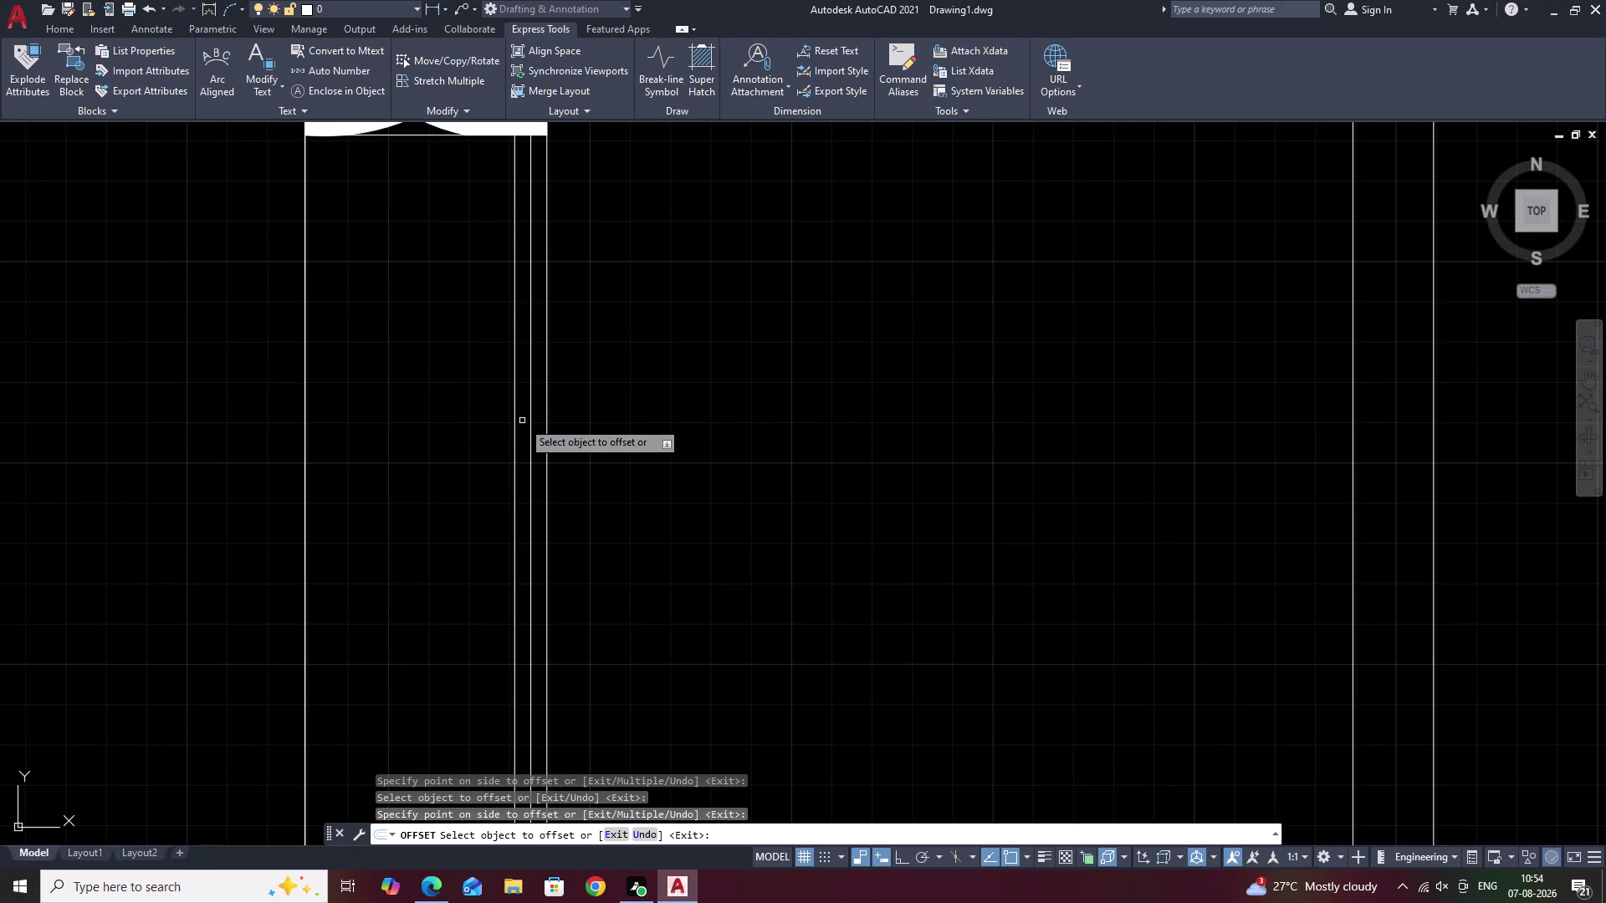
click(514, 423)
click(420, 413)
scroll(down, 3)
scroll(down, 3)
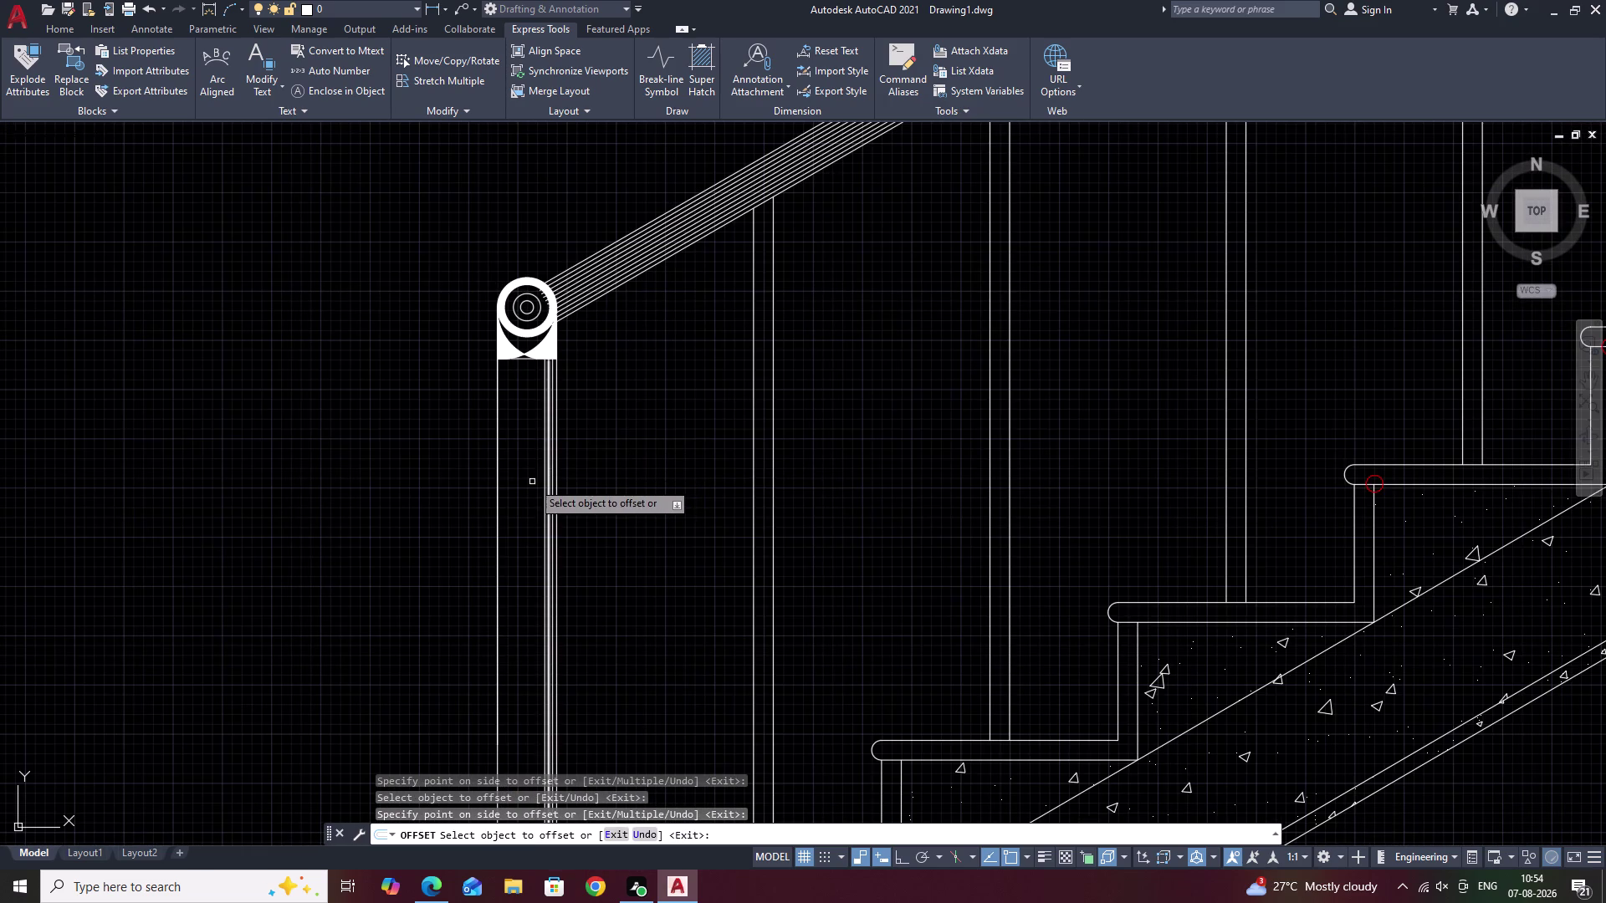
scroll(up, 3)
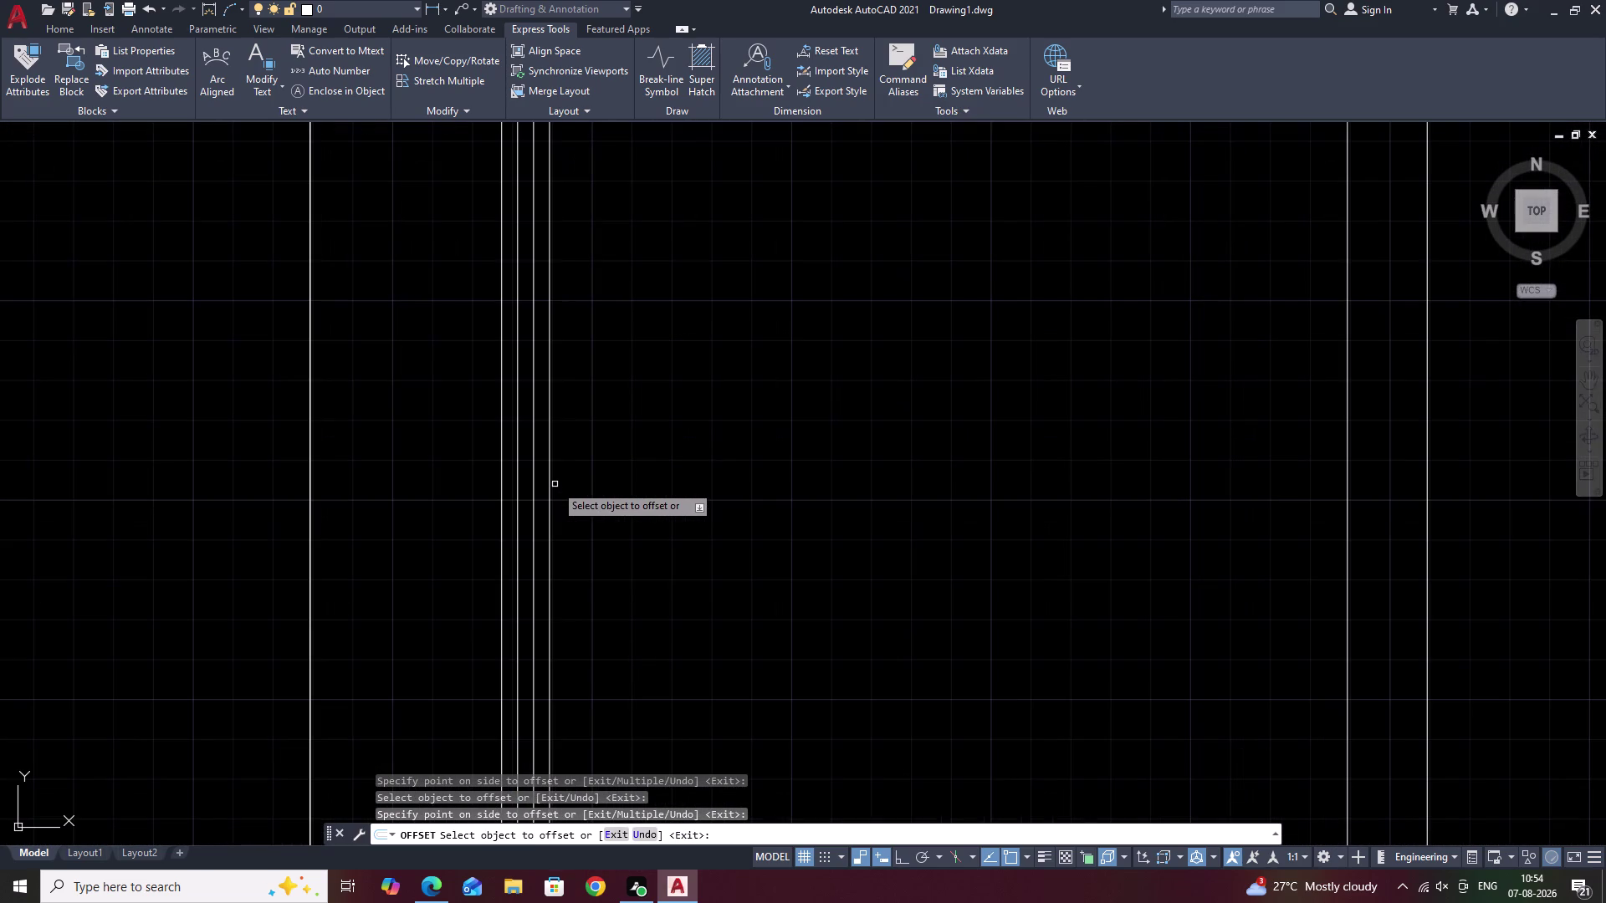
key(ctrl+z)
key(ctrl+z)
key(ctrl+z)
Try one 0.3 offset of the post edge, then erase the stray extra line.
text(.)
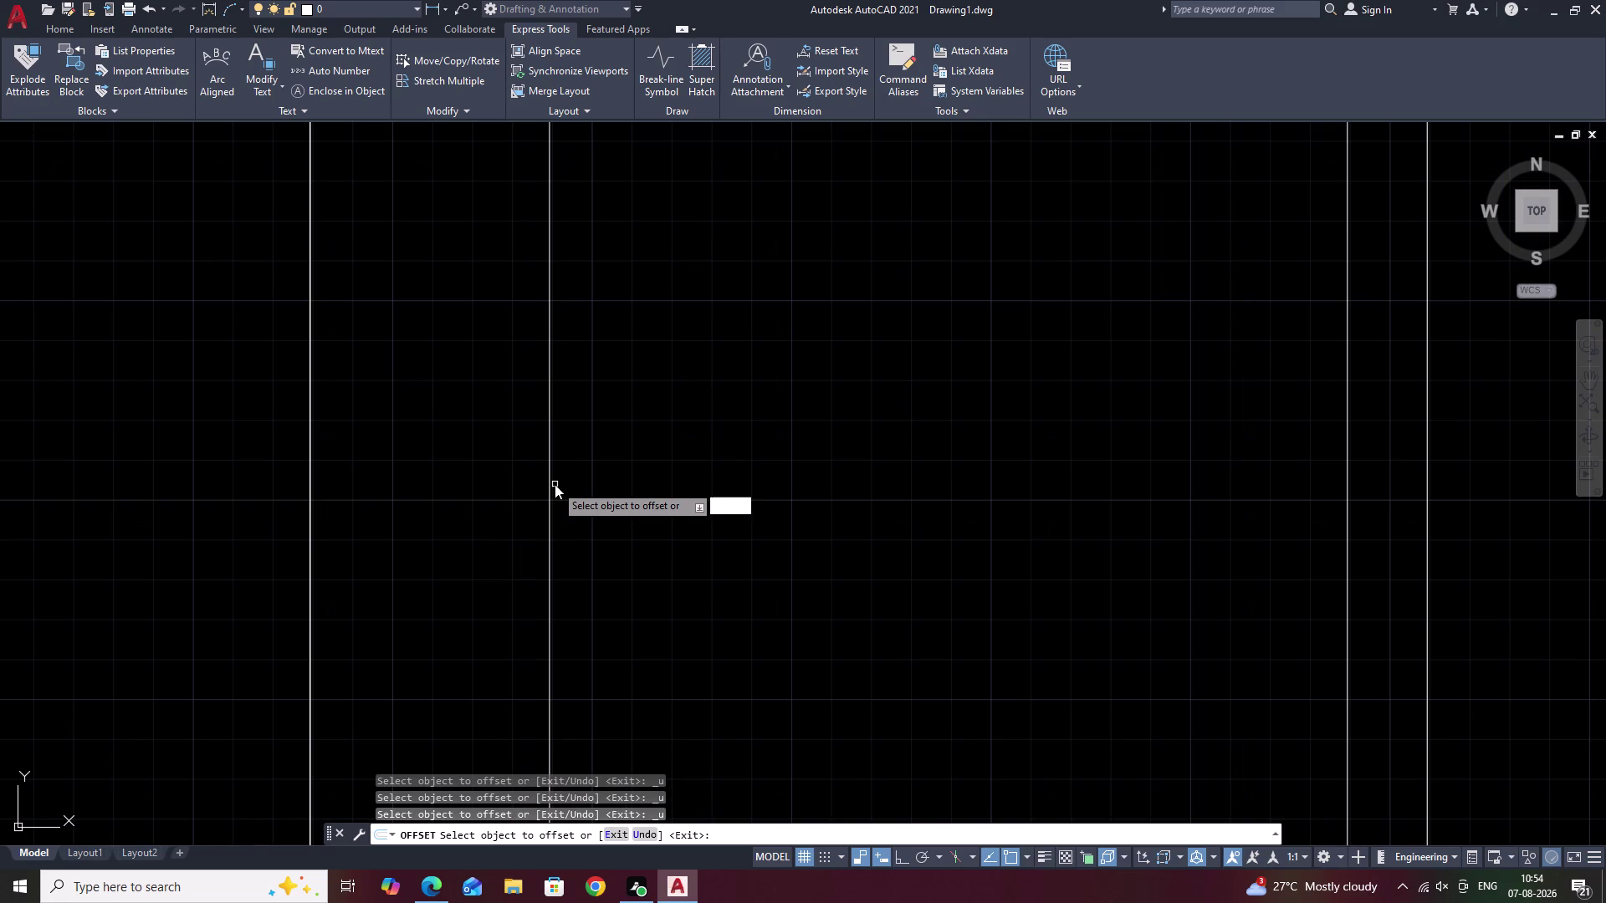
text(3)
key(space)
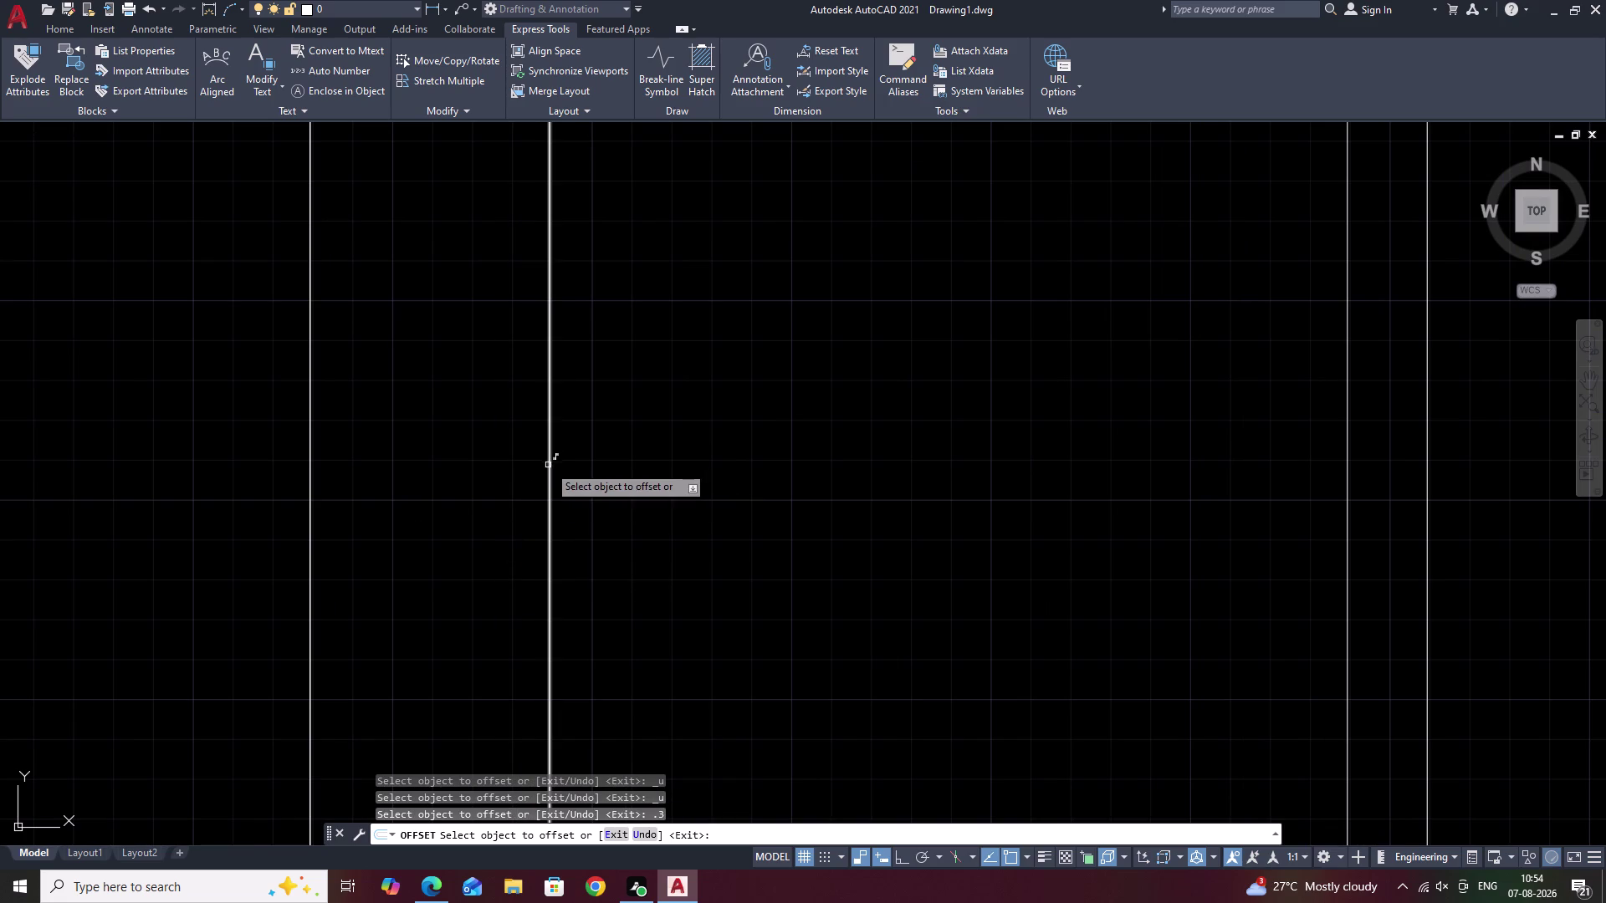
click(548, 465)
click(485, 473)
key(Escape)
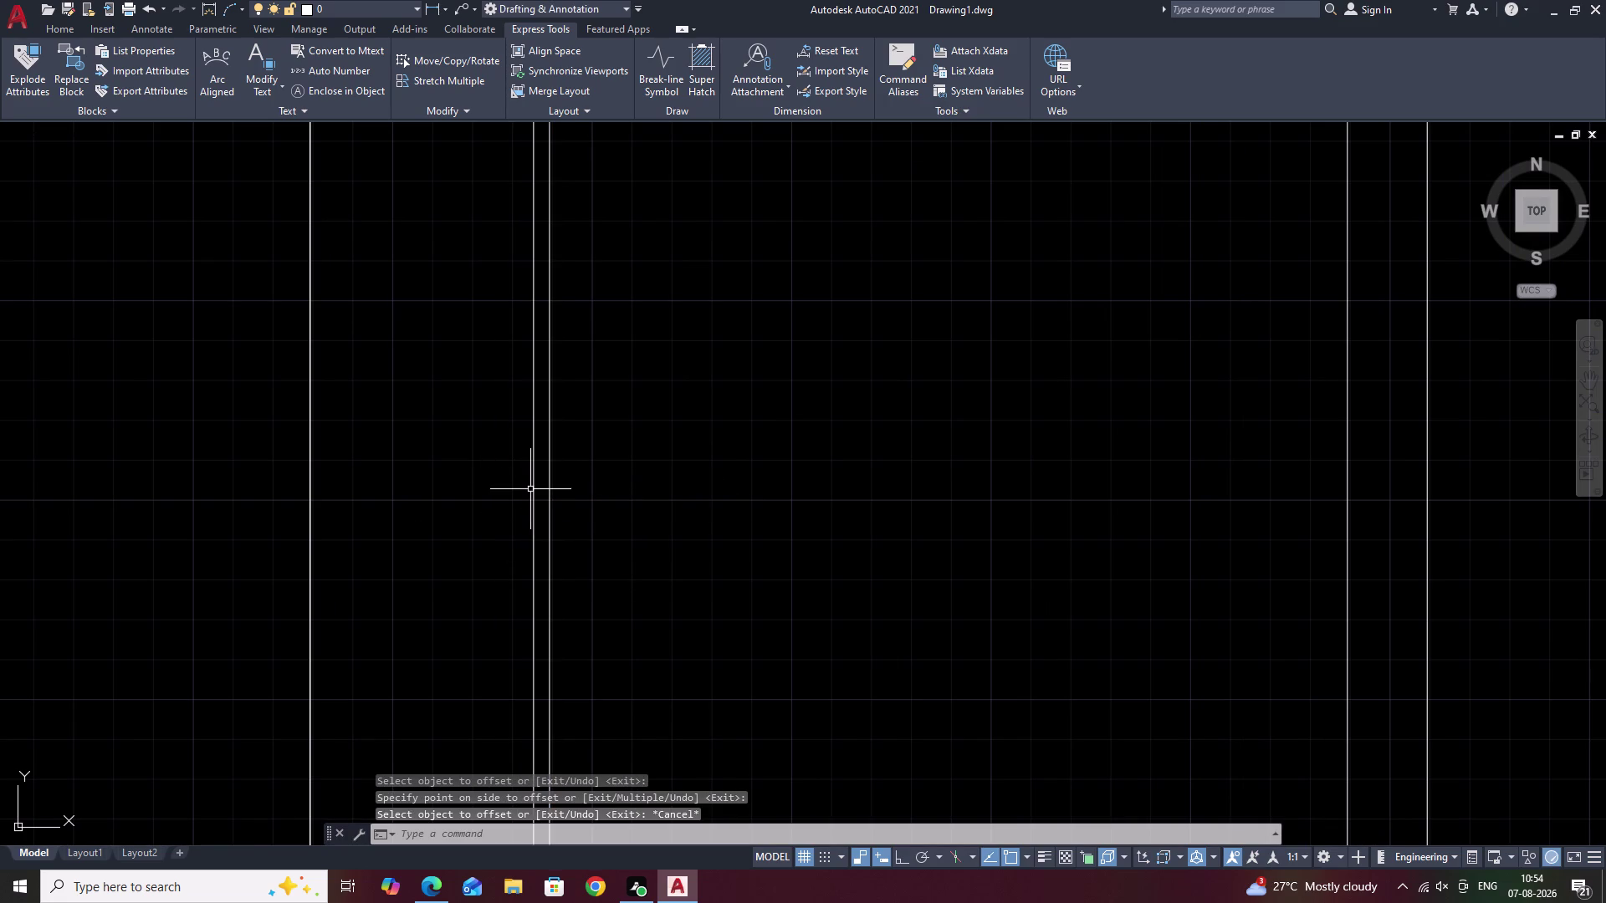
click(533, 489)
text(E)
key(space)
key(space)
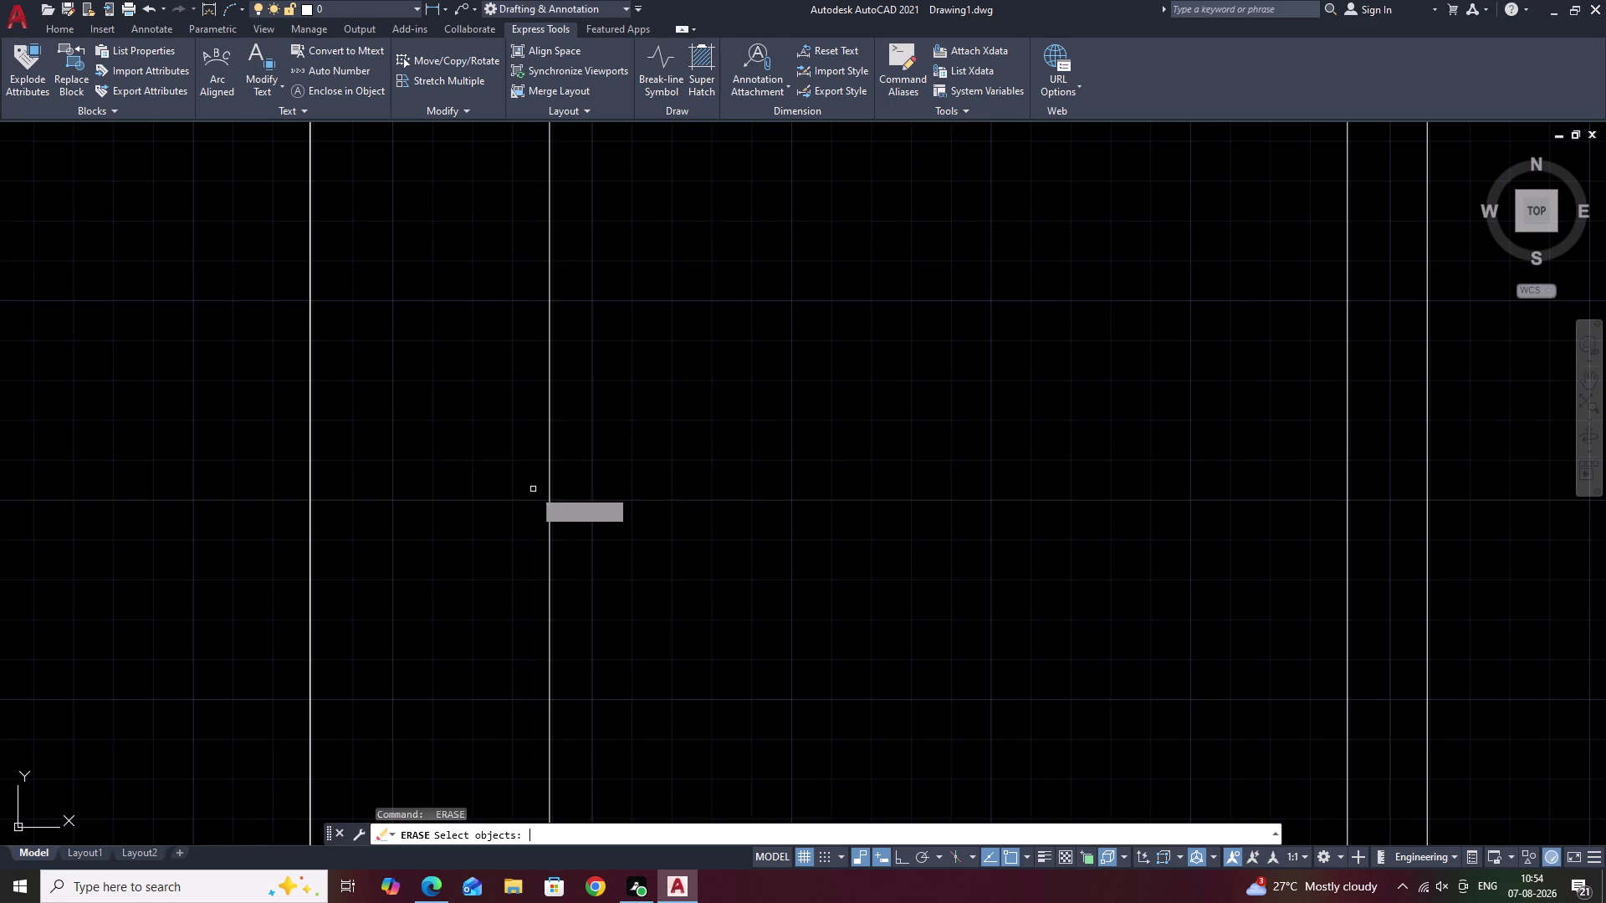
key(space)
key(Escape)
Offset the newel post edge leftward at 0.3 to make the first four copies.
text(O)
key(space)
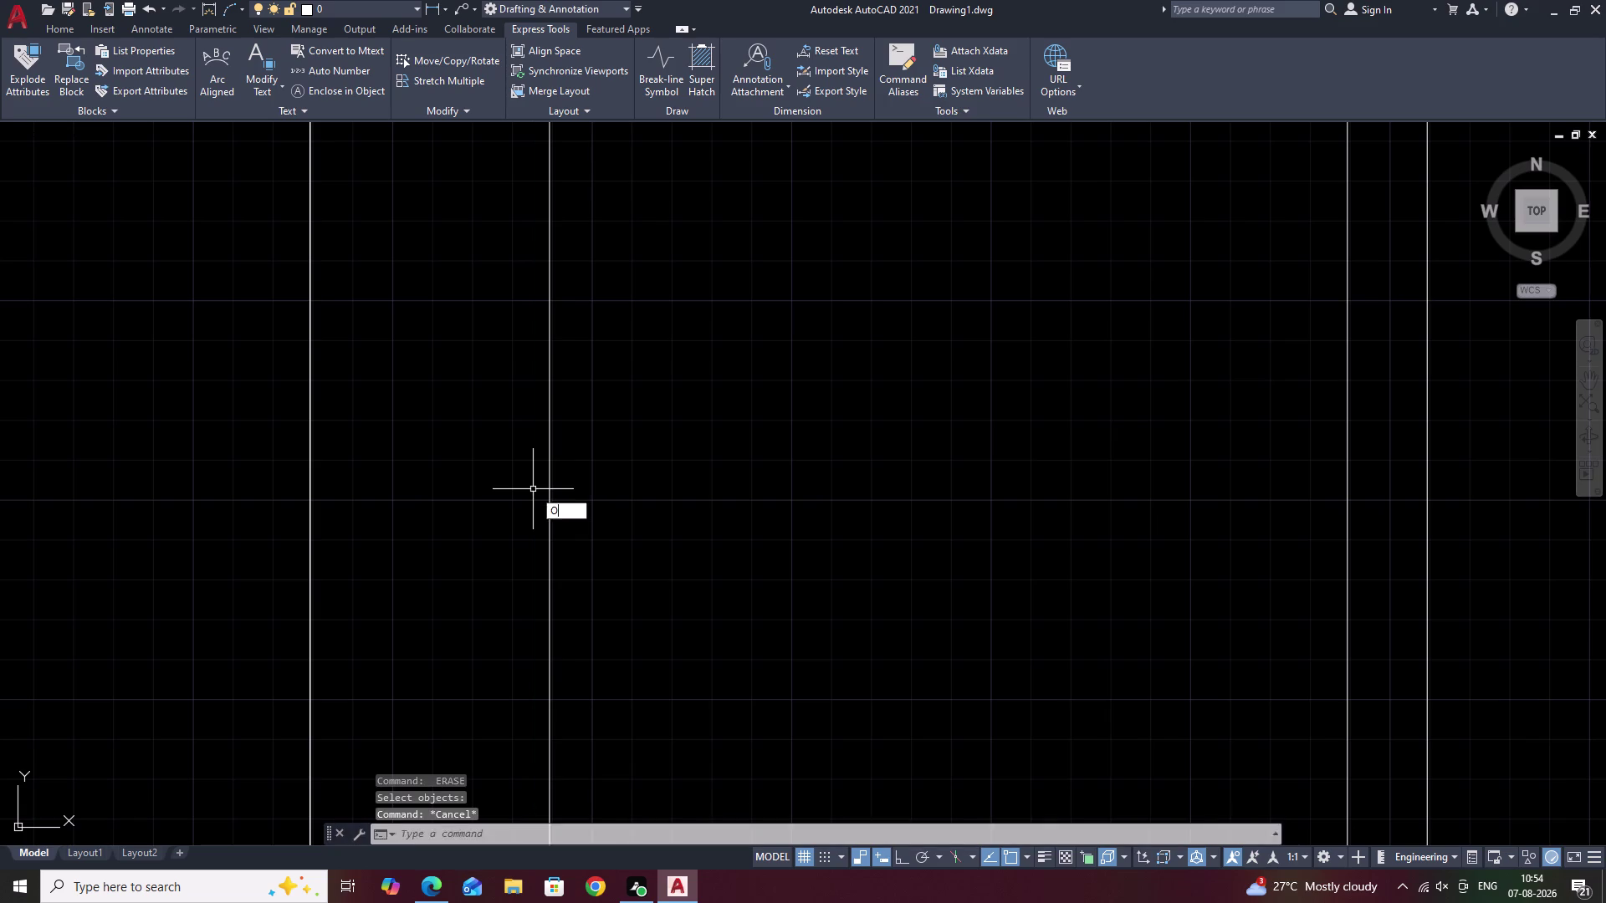
text(.3)
key(space)
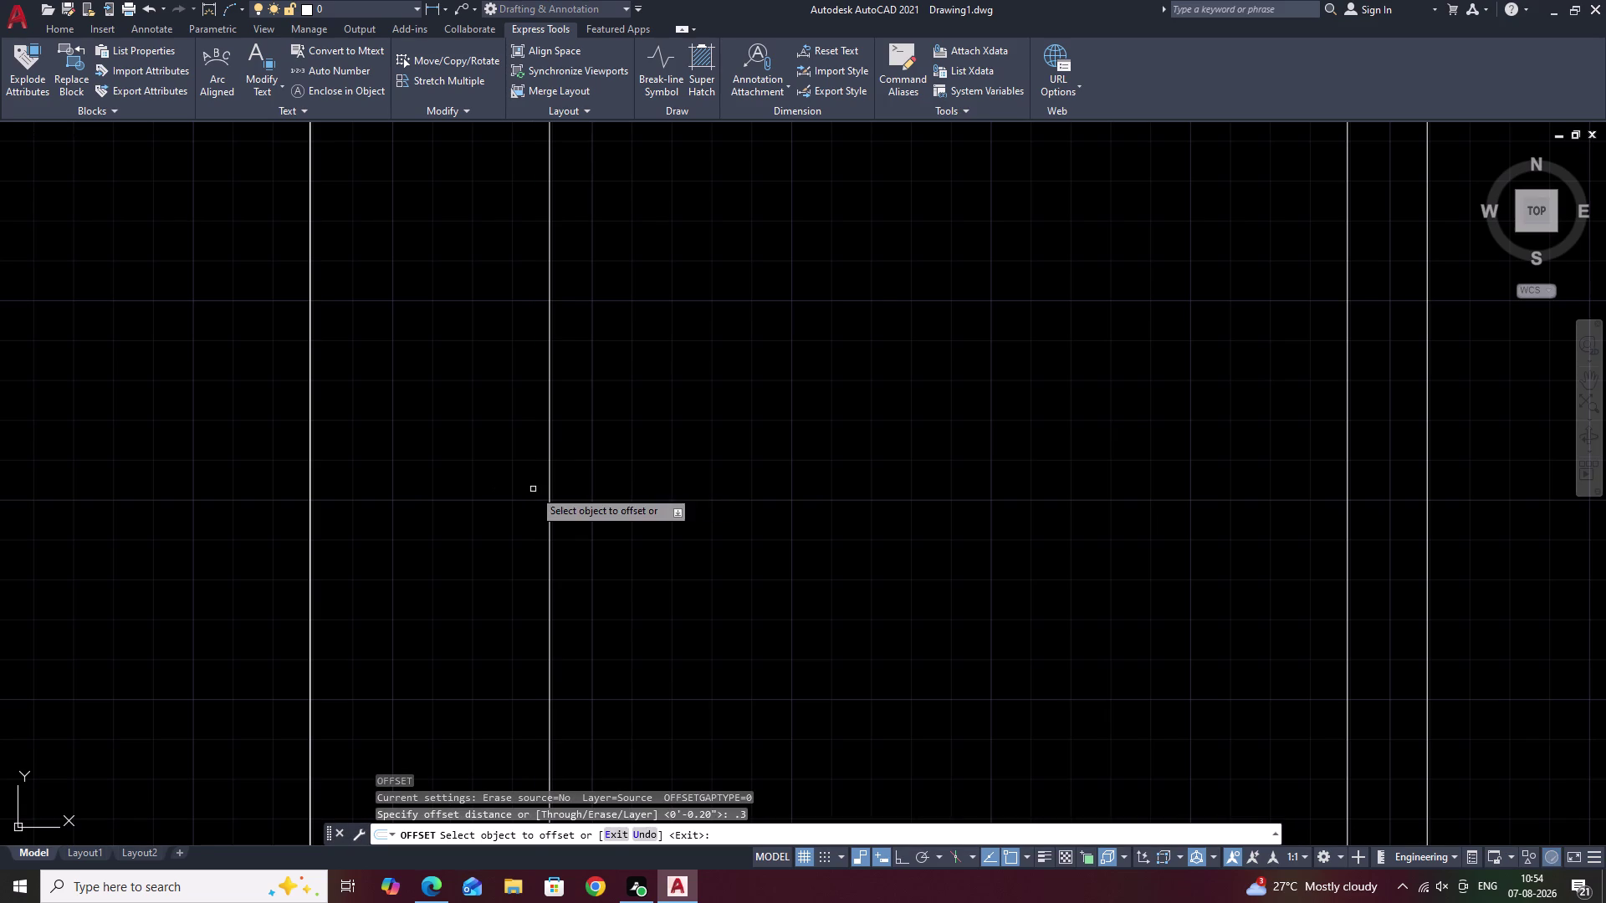
click(548, 446)
click(462, 463)
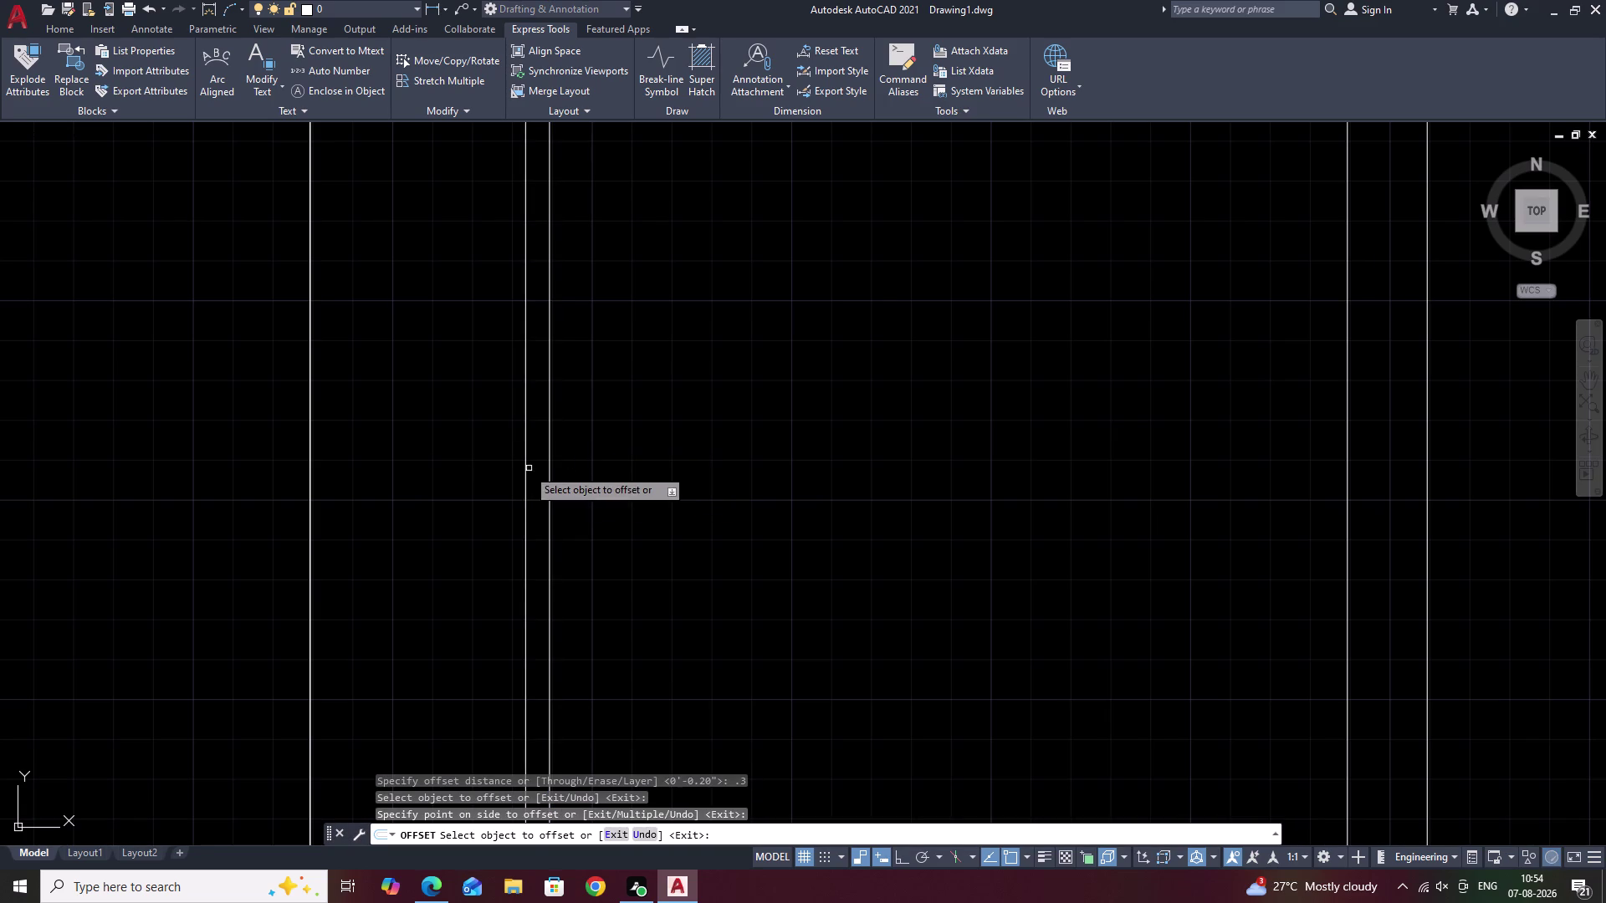
click(528, 469)
click(416, 474)
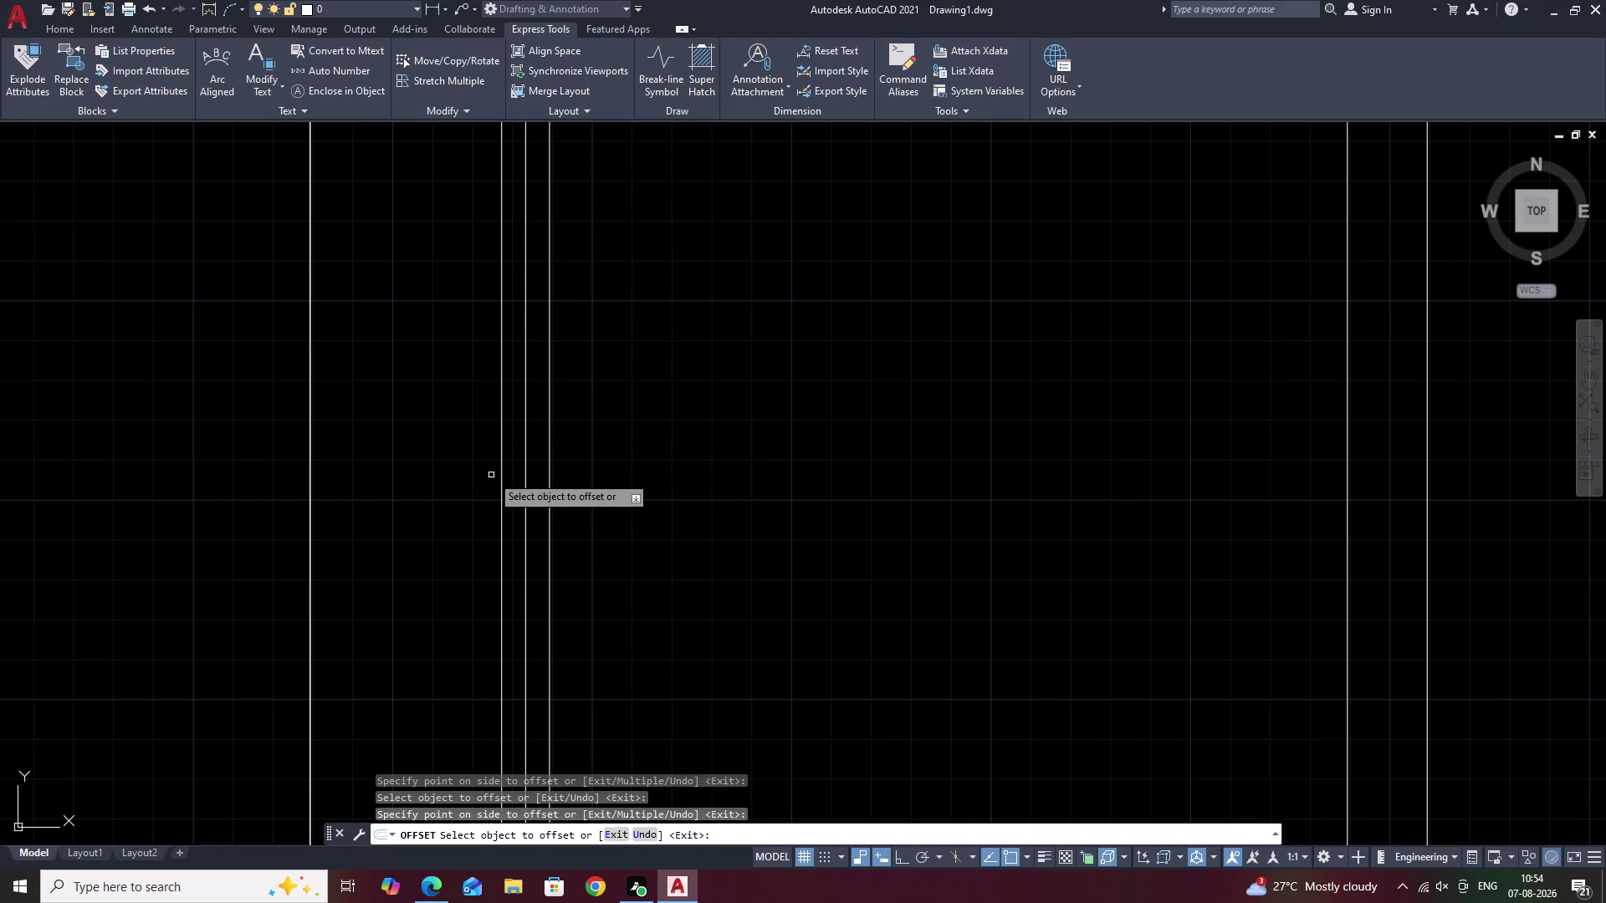
click(500, 475)
click(464, 481)
click(477, 479)
click(424, 480)
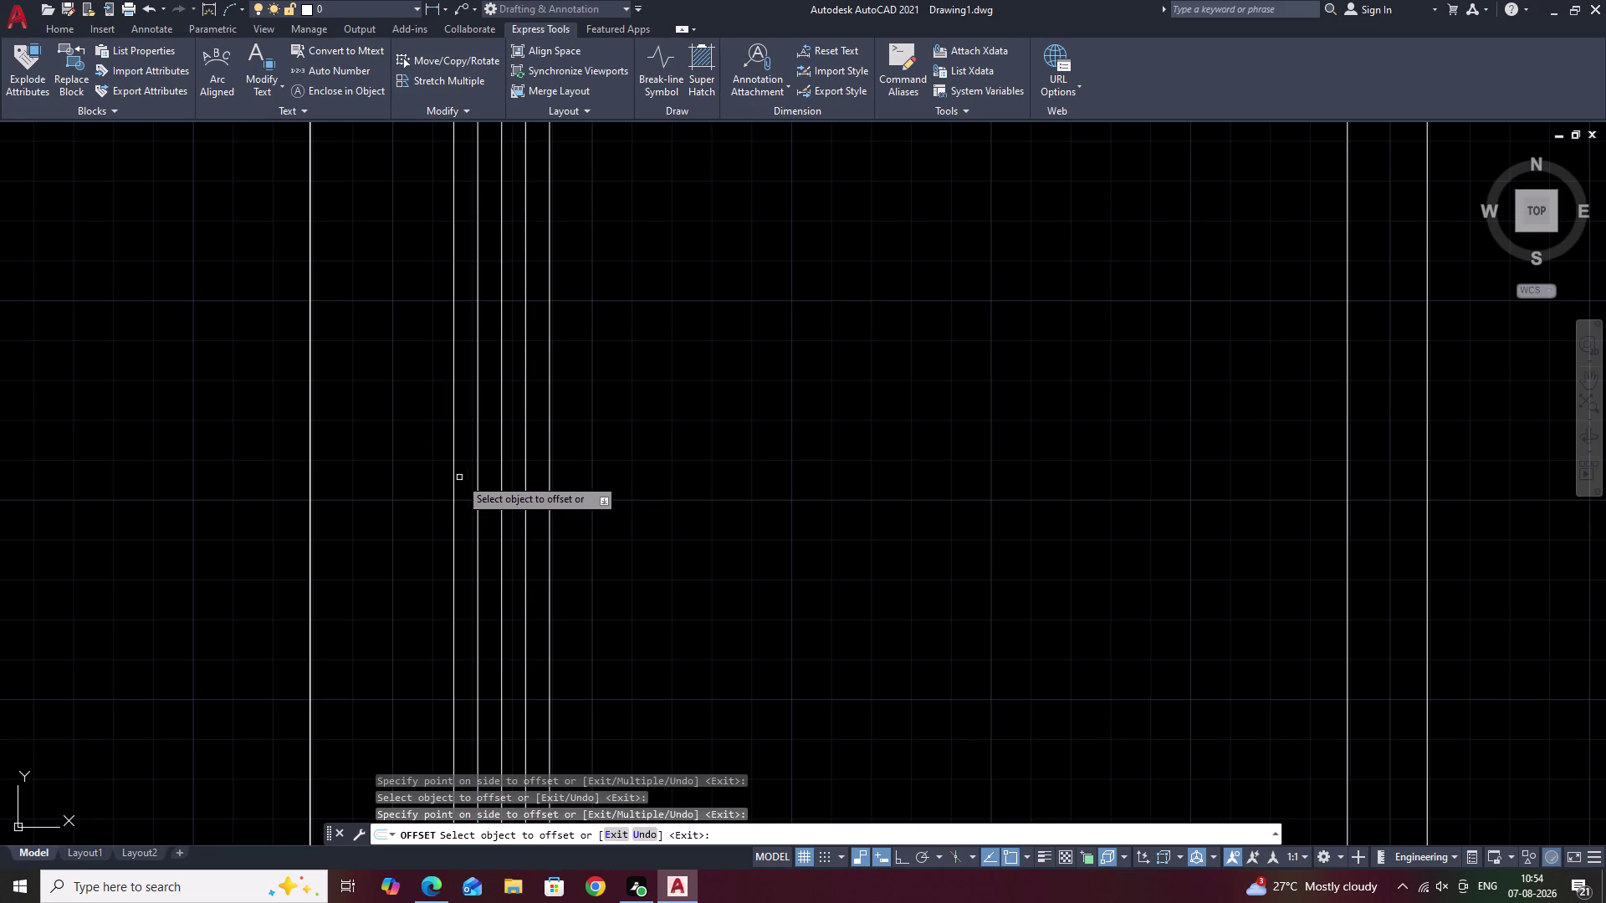
Keep offsetting the newest post line leftward until the shaft is filled to its edge.
click(454, 478)
click(394, 481)
click(431, 477)
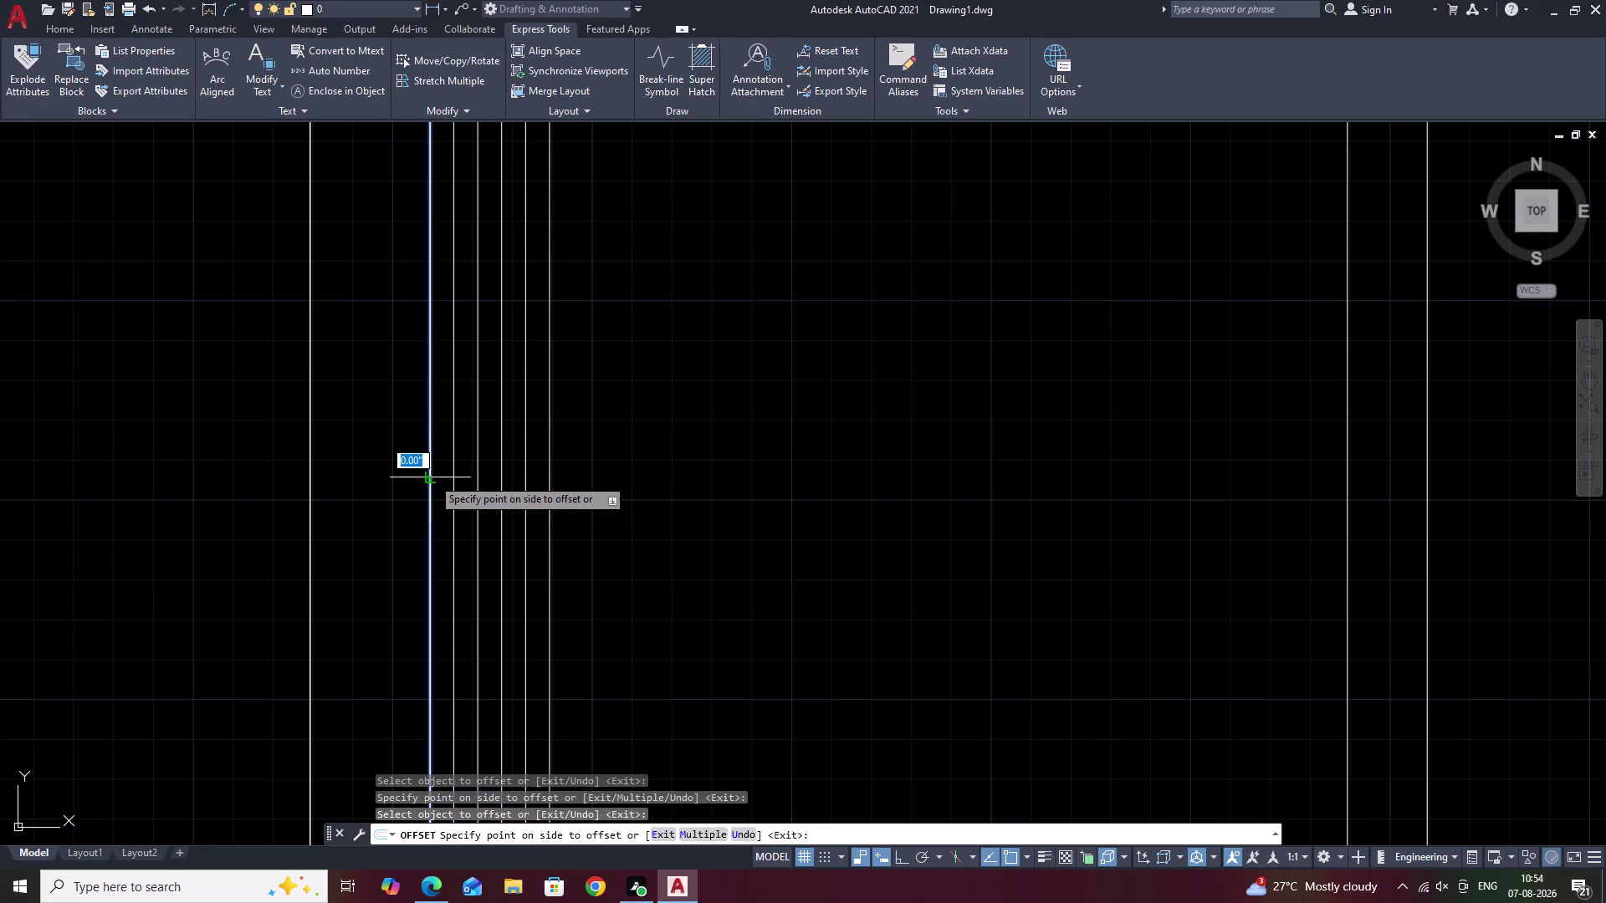
click(395, 480)
click(408, 480)
click(373, 482)
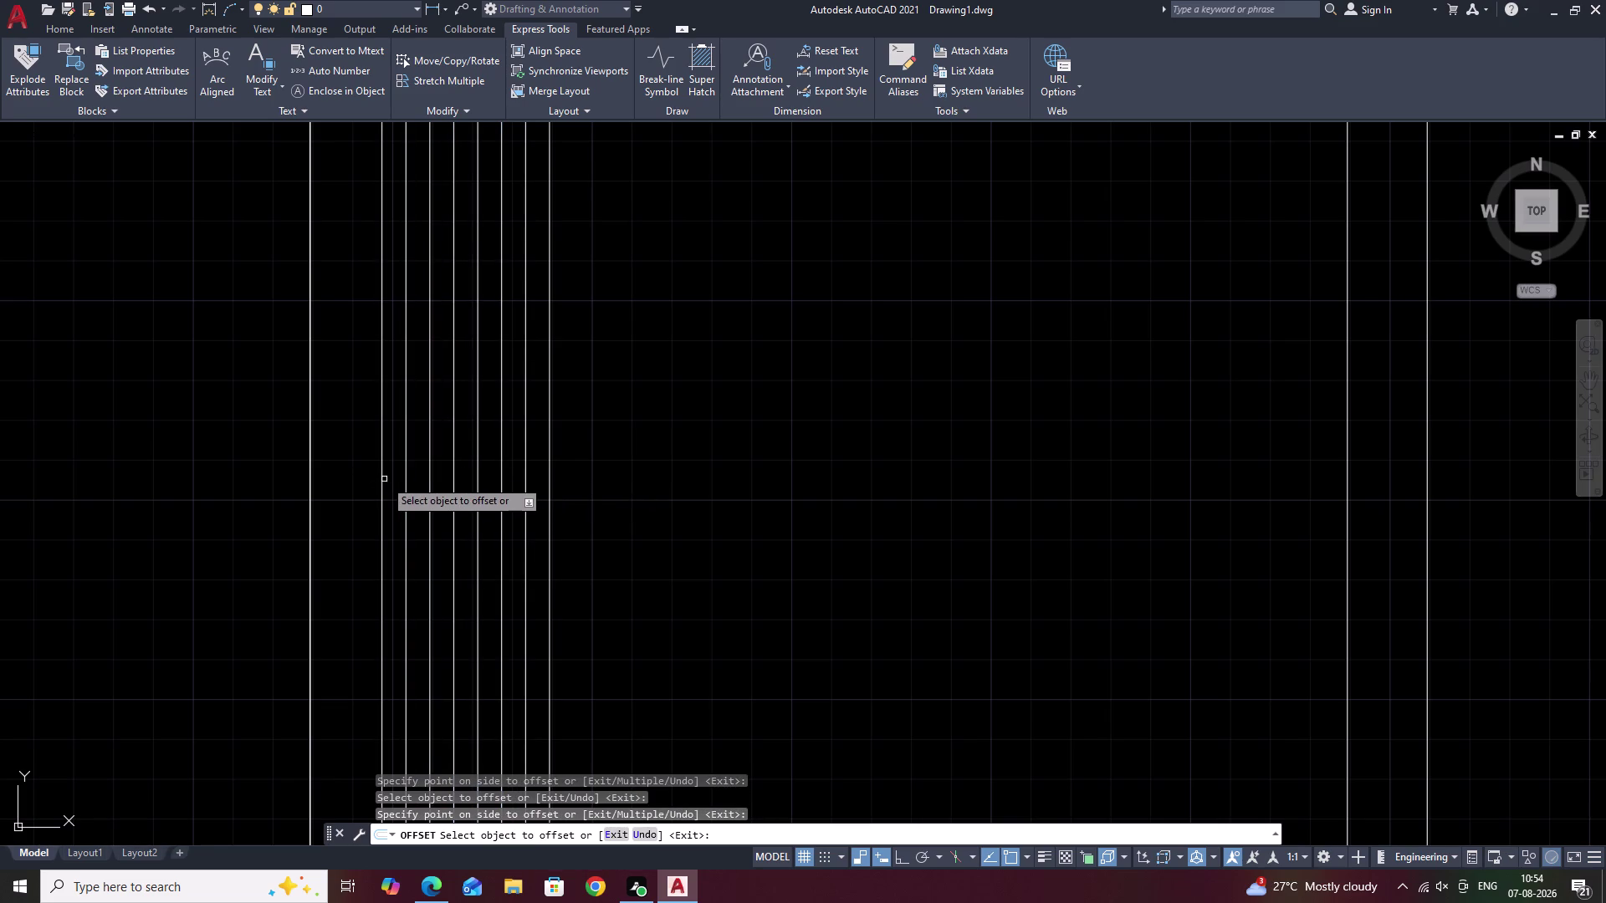
click(384, 479)
click(359, 482)
click(353, 483)
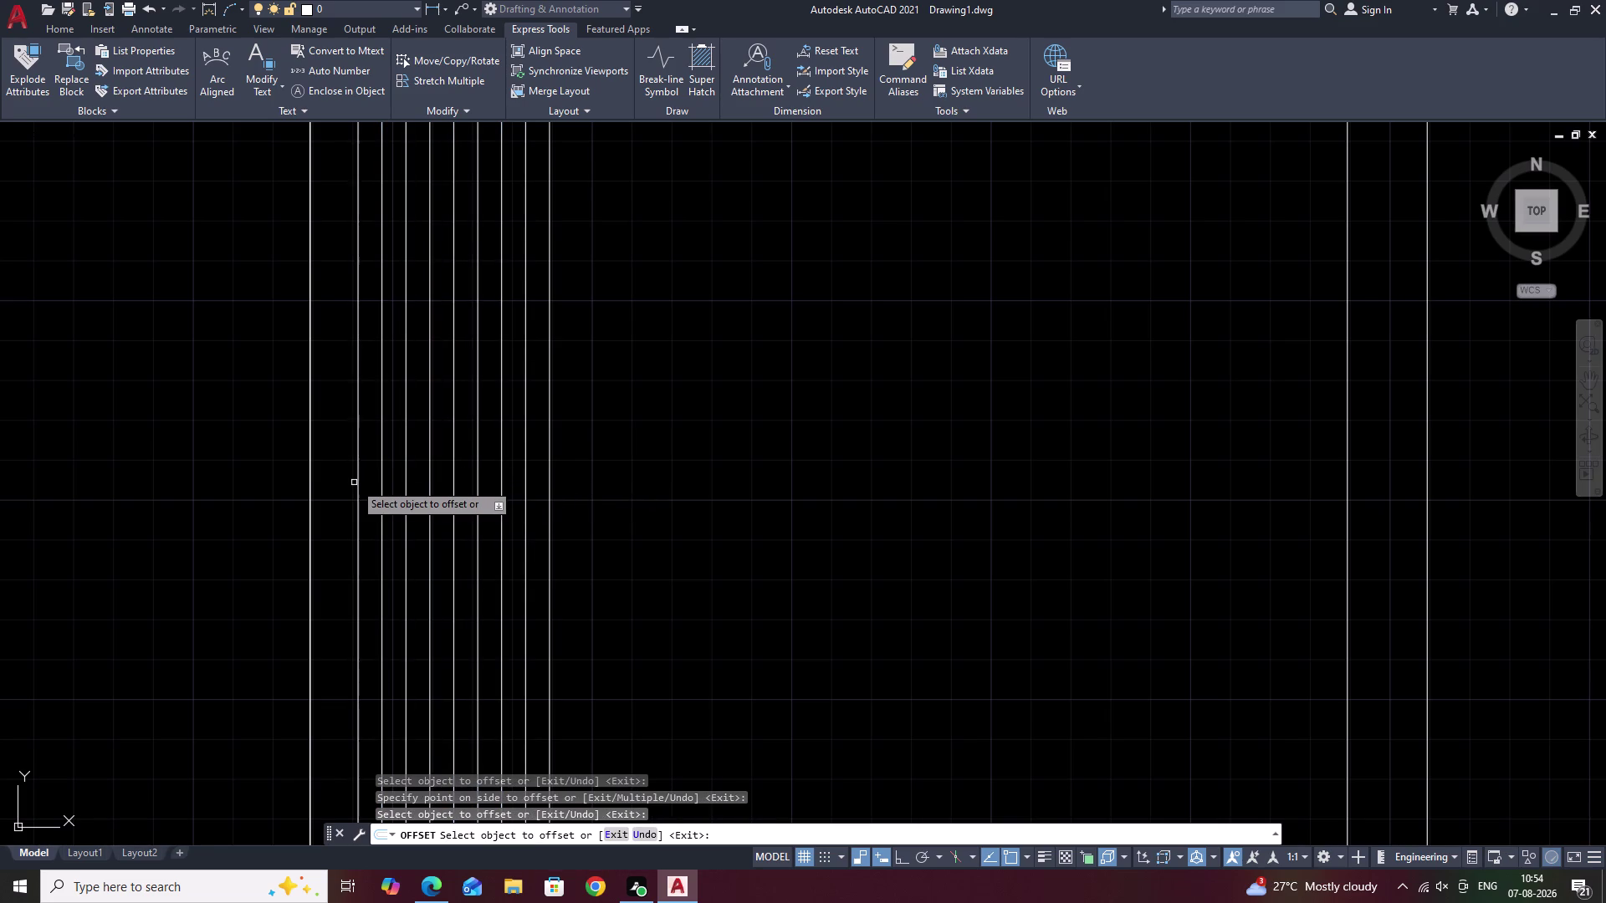
click(359, 482)
click(318, 482)
scroll(down, 3)
Window-select the handrail's nine 0.20-spaced inner lines, regenerate, and erase them.
scroll(down, 3)
middle_drag(495, 493, 491, 499)
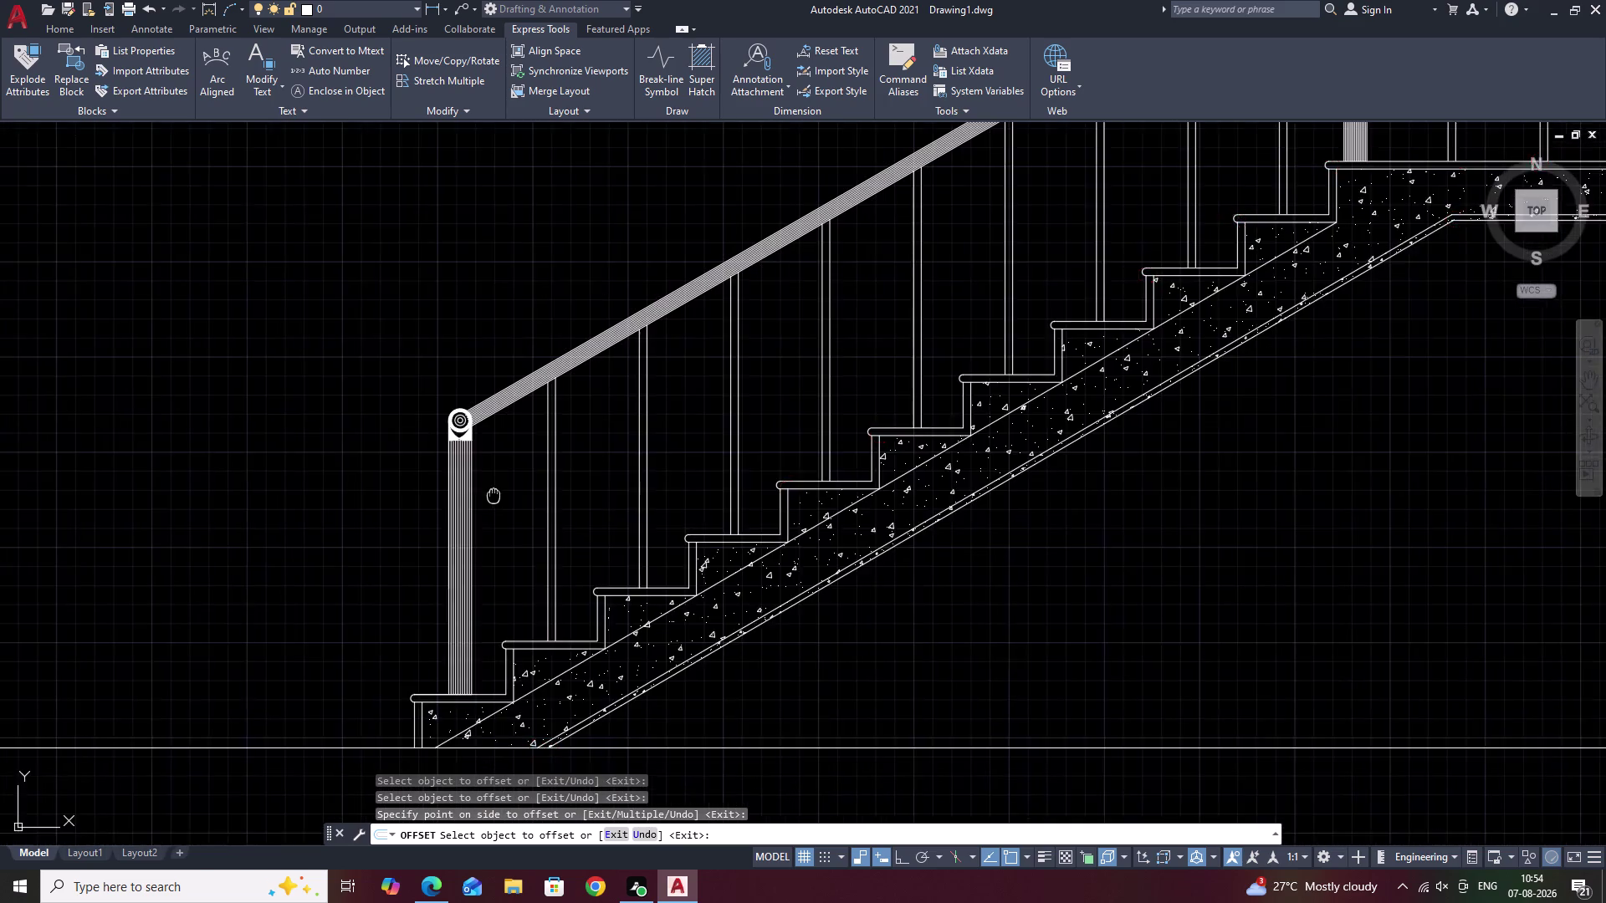
middle_drag(491, 498, 425, 533)
scroll(up, 3)
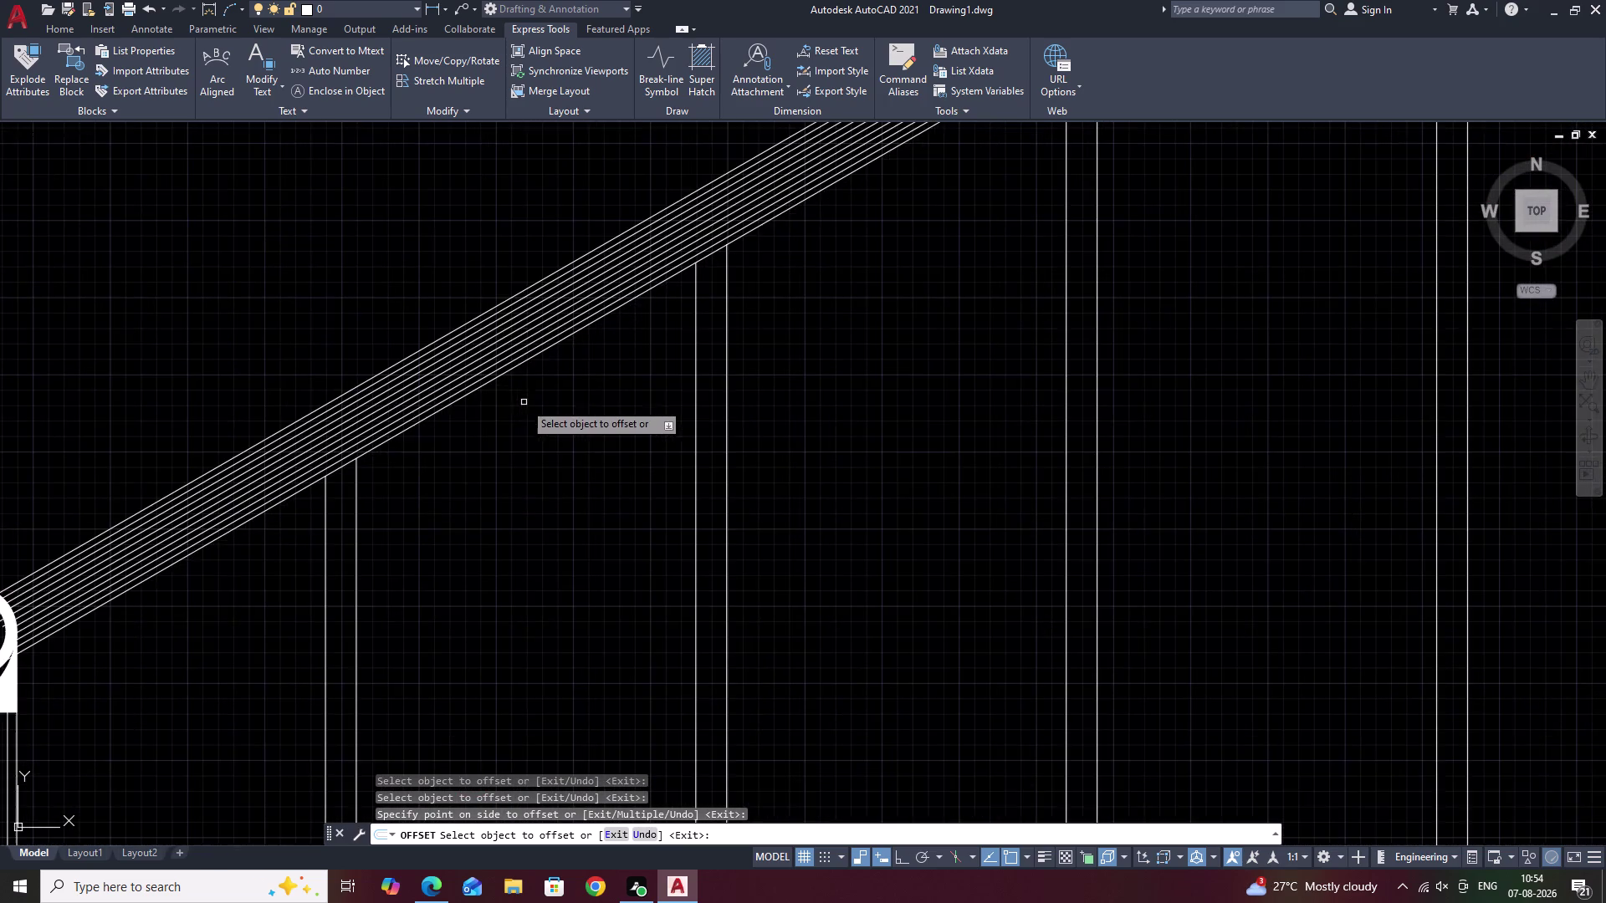
middle_drag(518, 399, 598, 482)
key(Escape)
scroll(up, 3)
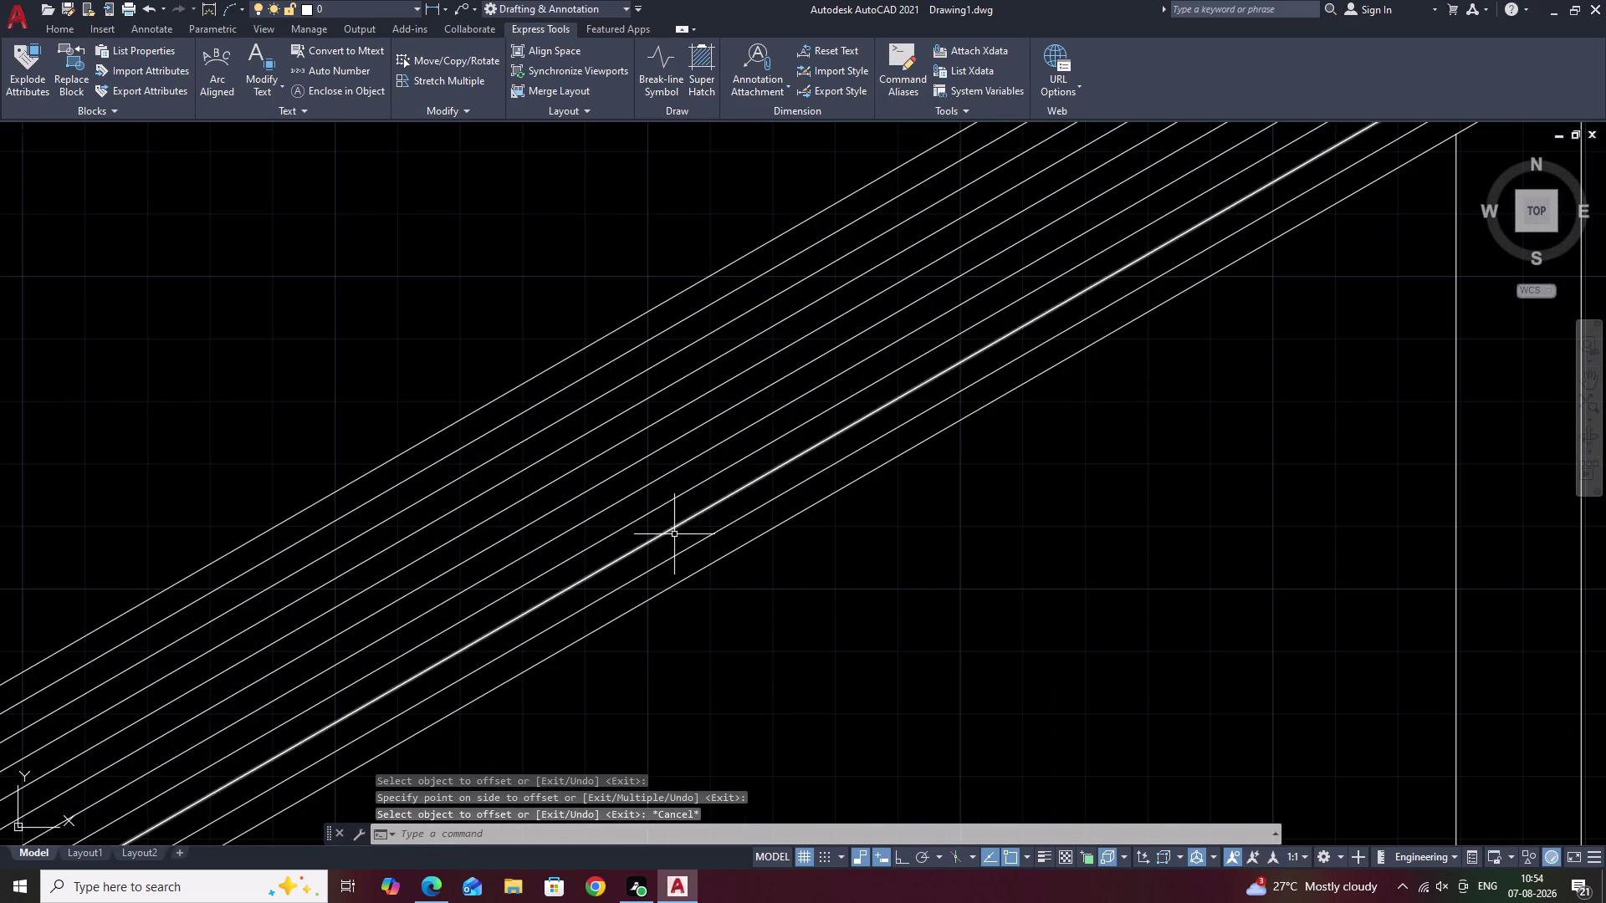
drag(683, 565, 523, 393)
click(522, 394)
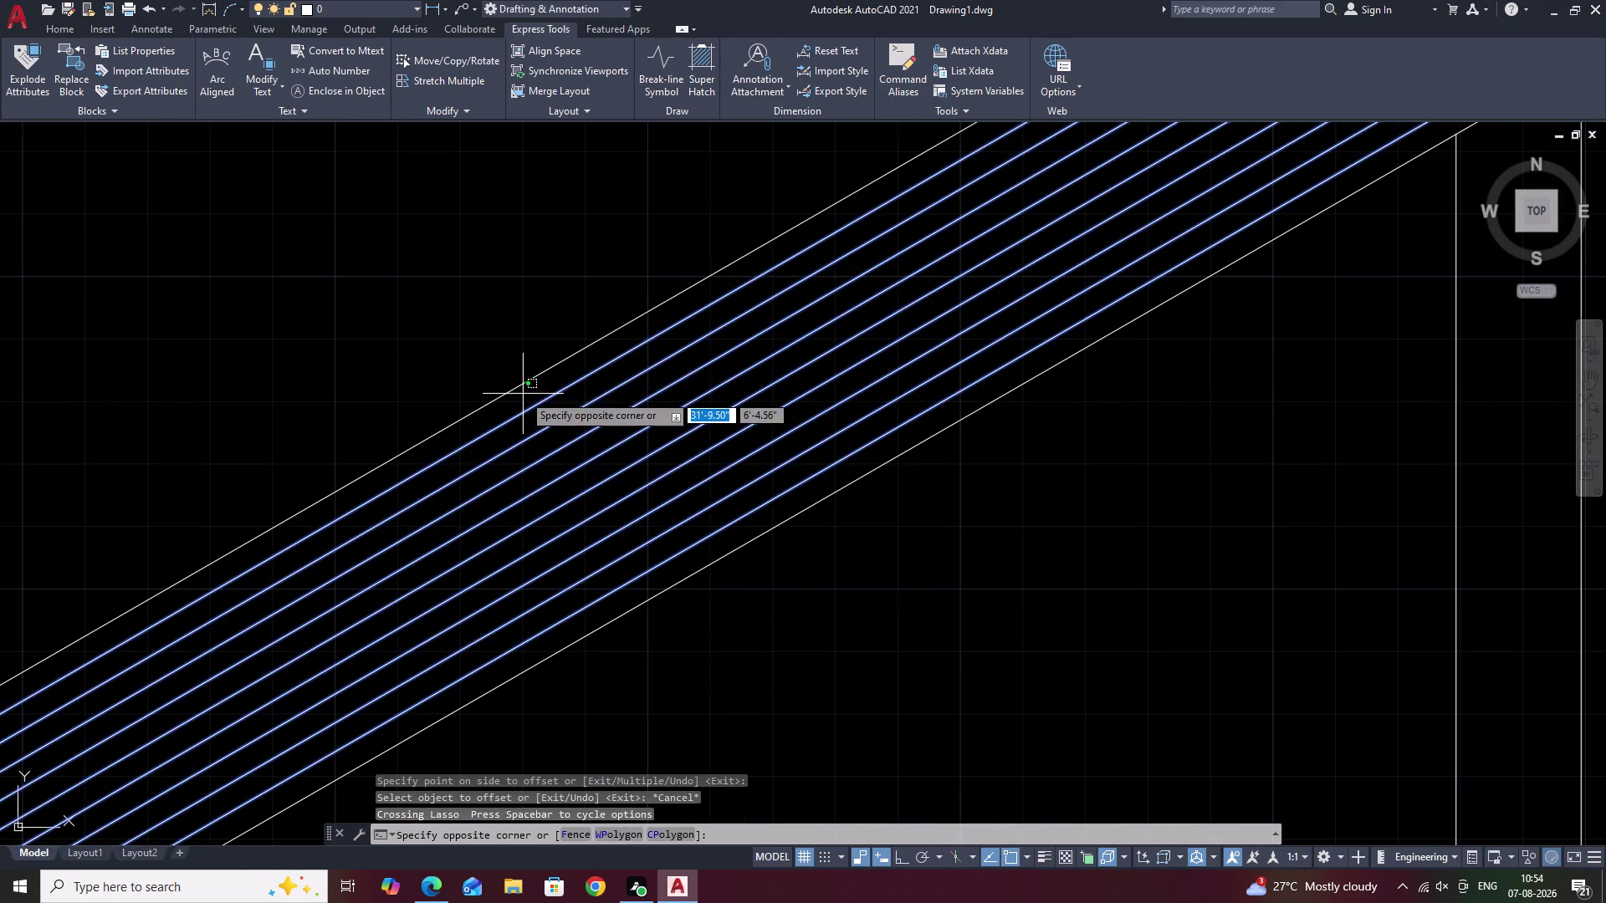
text(R)
key(space)
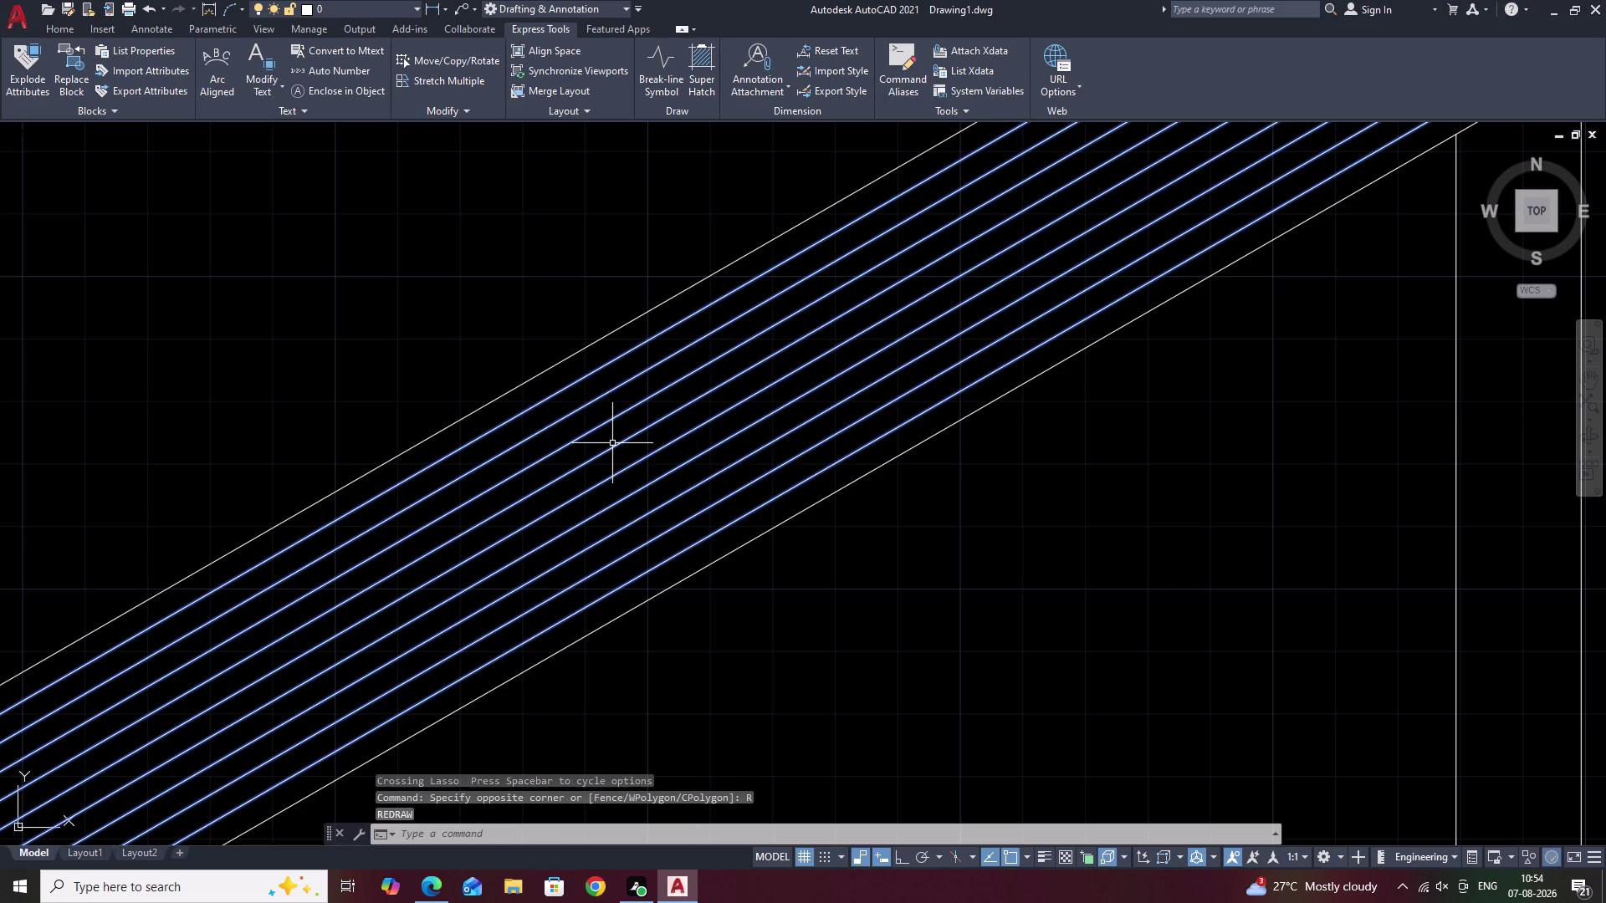
text(E)
key(space)
Offset the handrail line repeatedly at 0.3 to fill in new parallel lines.
text(O)
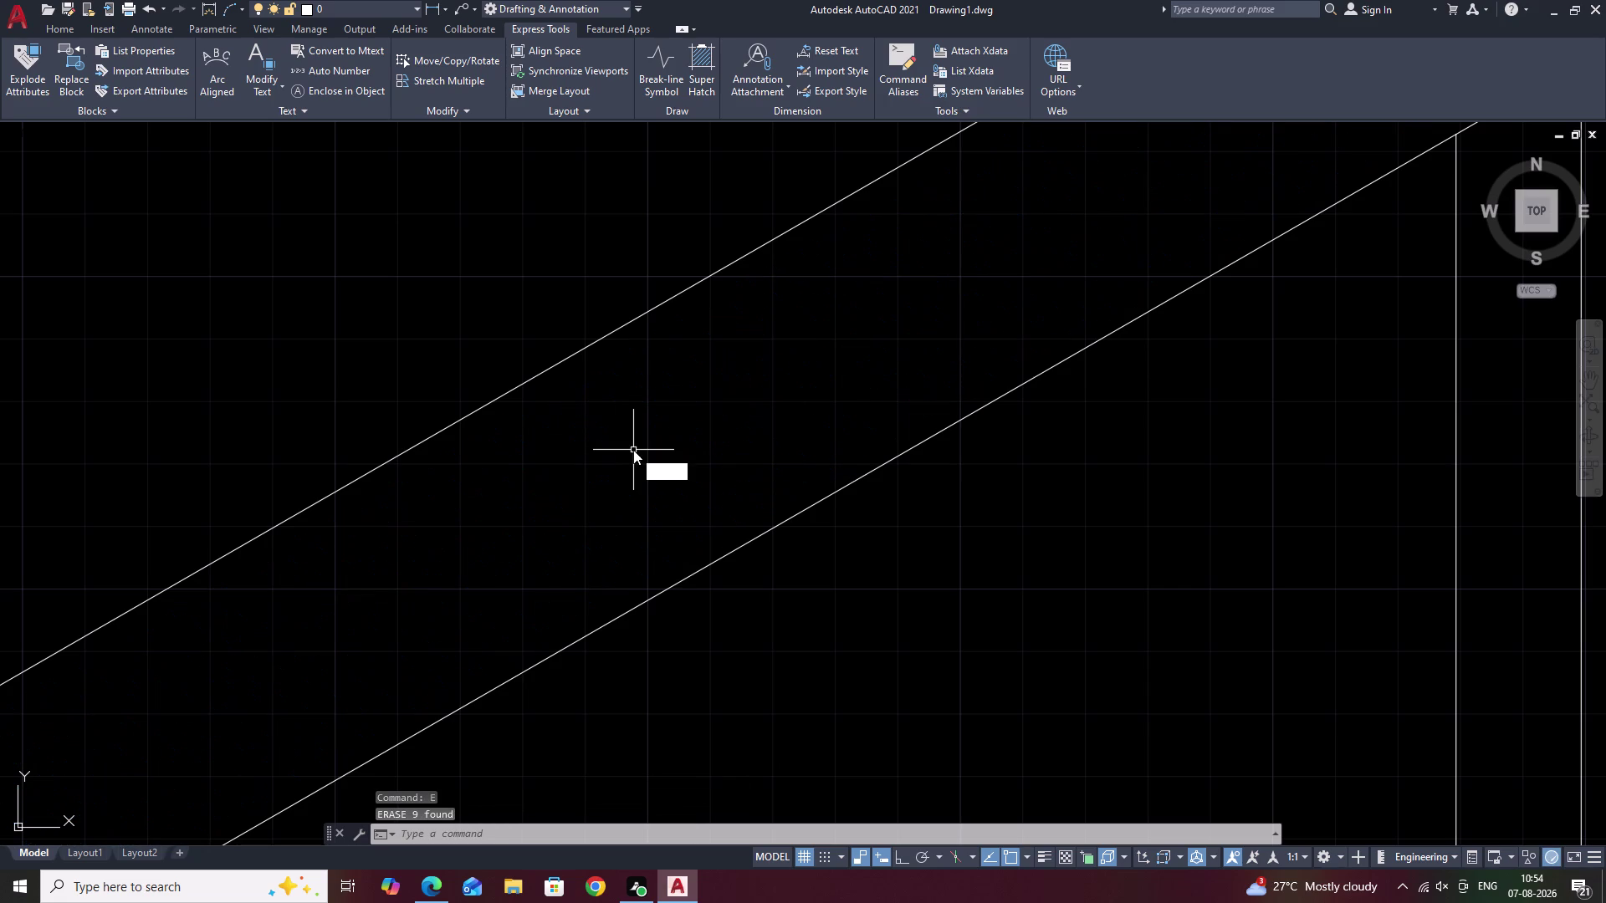
key(space)
text(.3)
key(space)
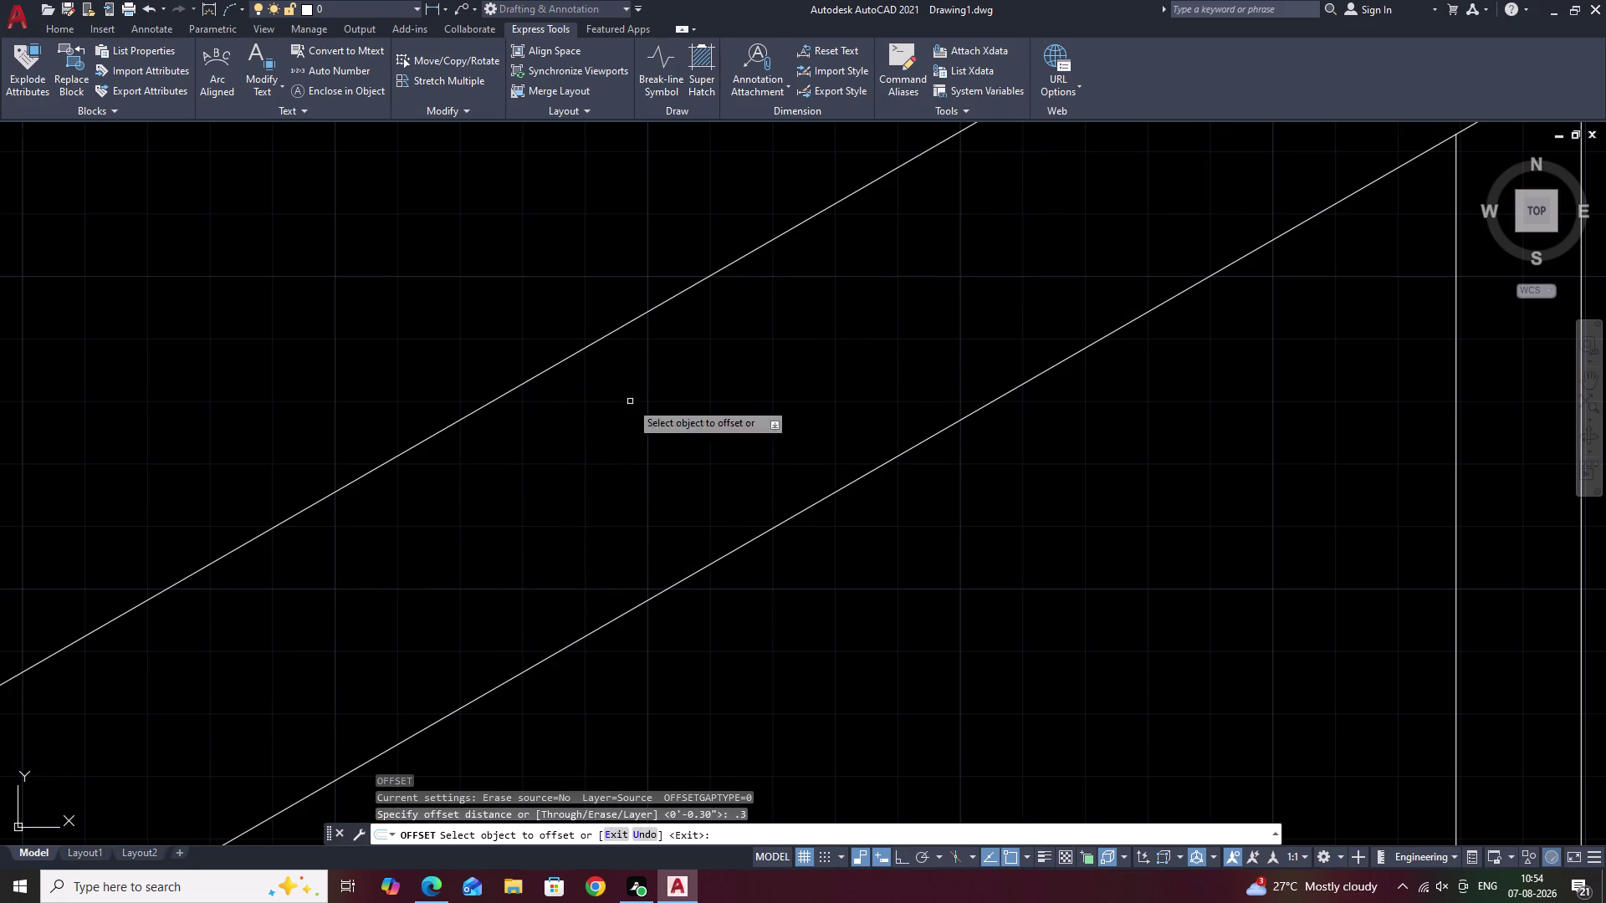
click(624, 322)
click(698, 388)
click(681, 334)
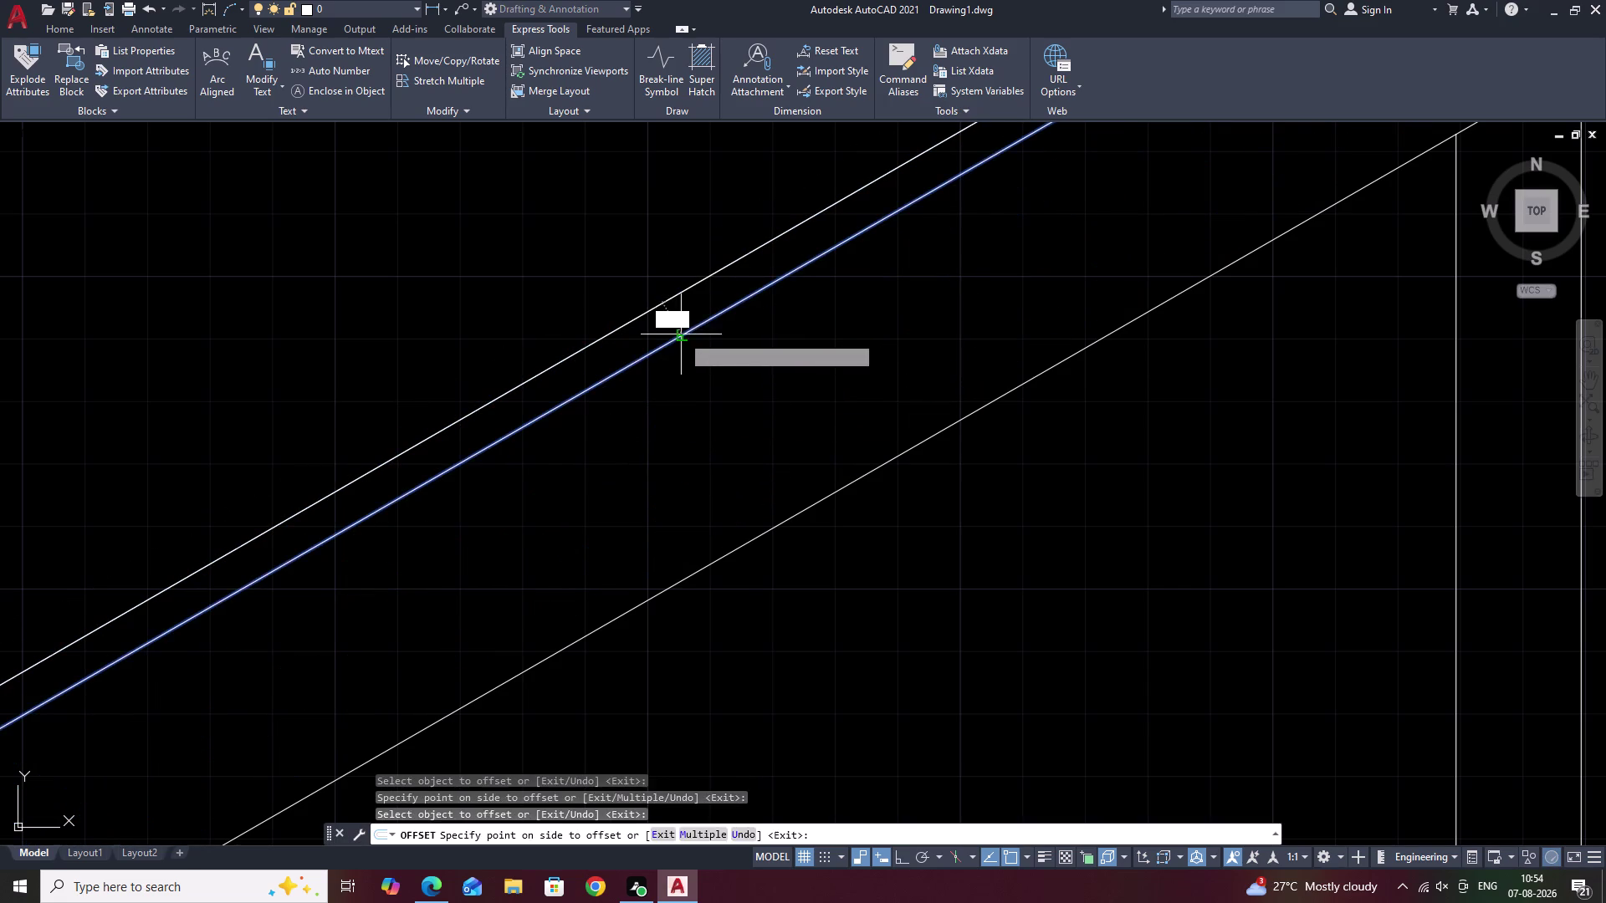
click(747, 405)
click(718, 358)
click(799, 454)
click(752, 382)
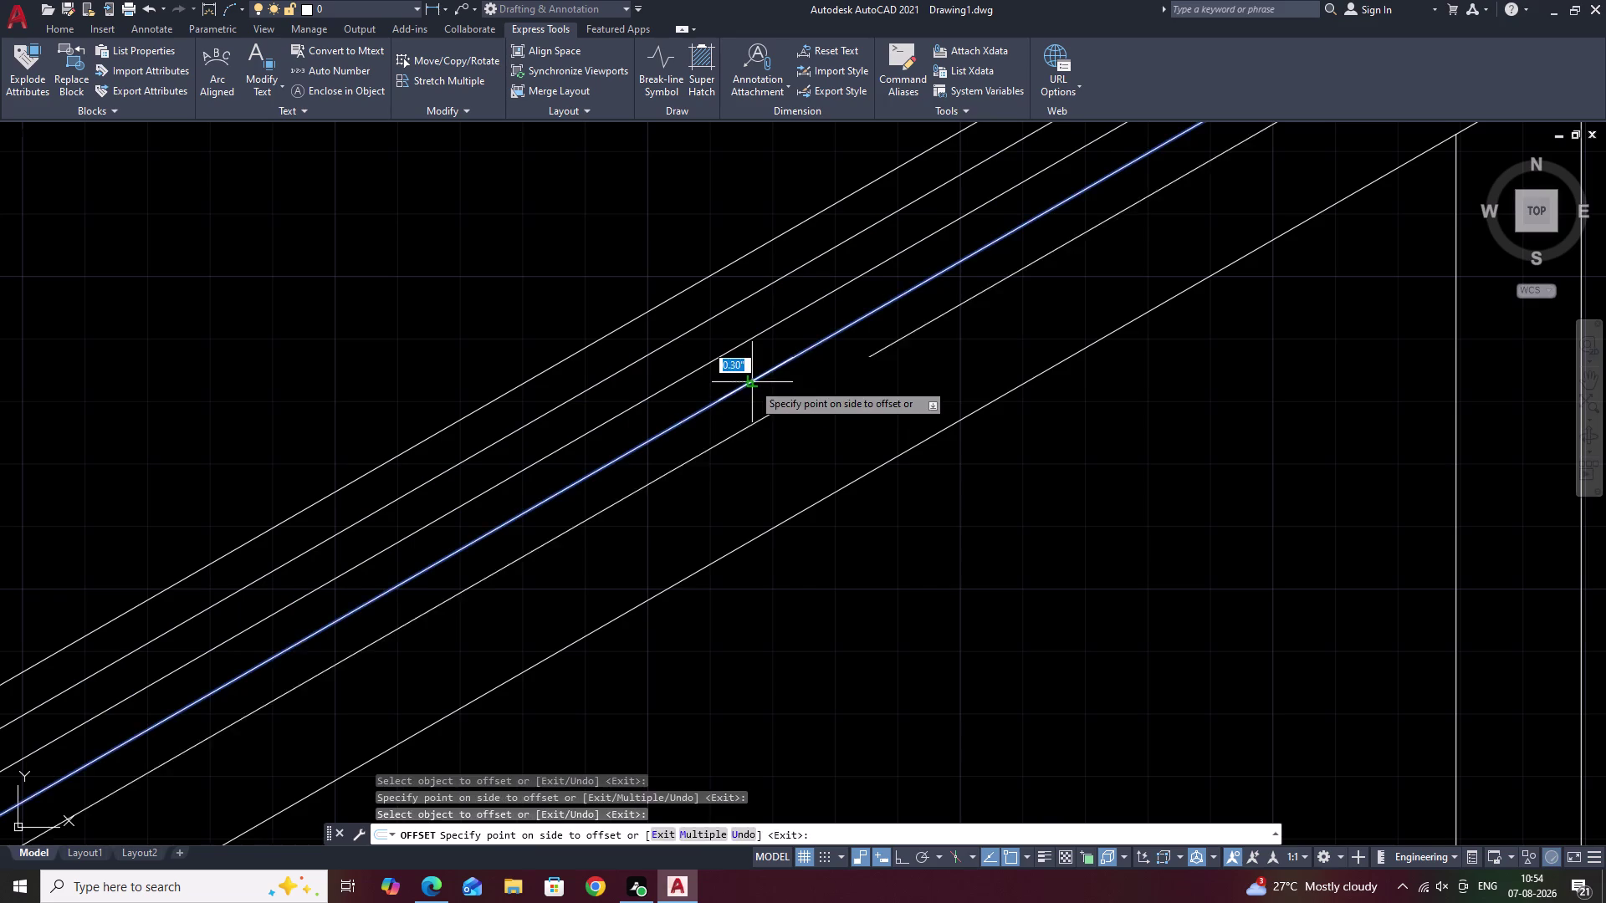
click(784, 427)
click(778, 407)
click(798, 439)
click(798, 431)
click(802, 441)
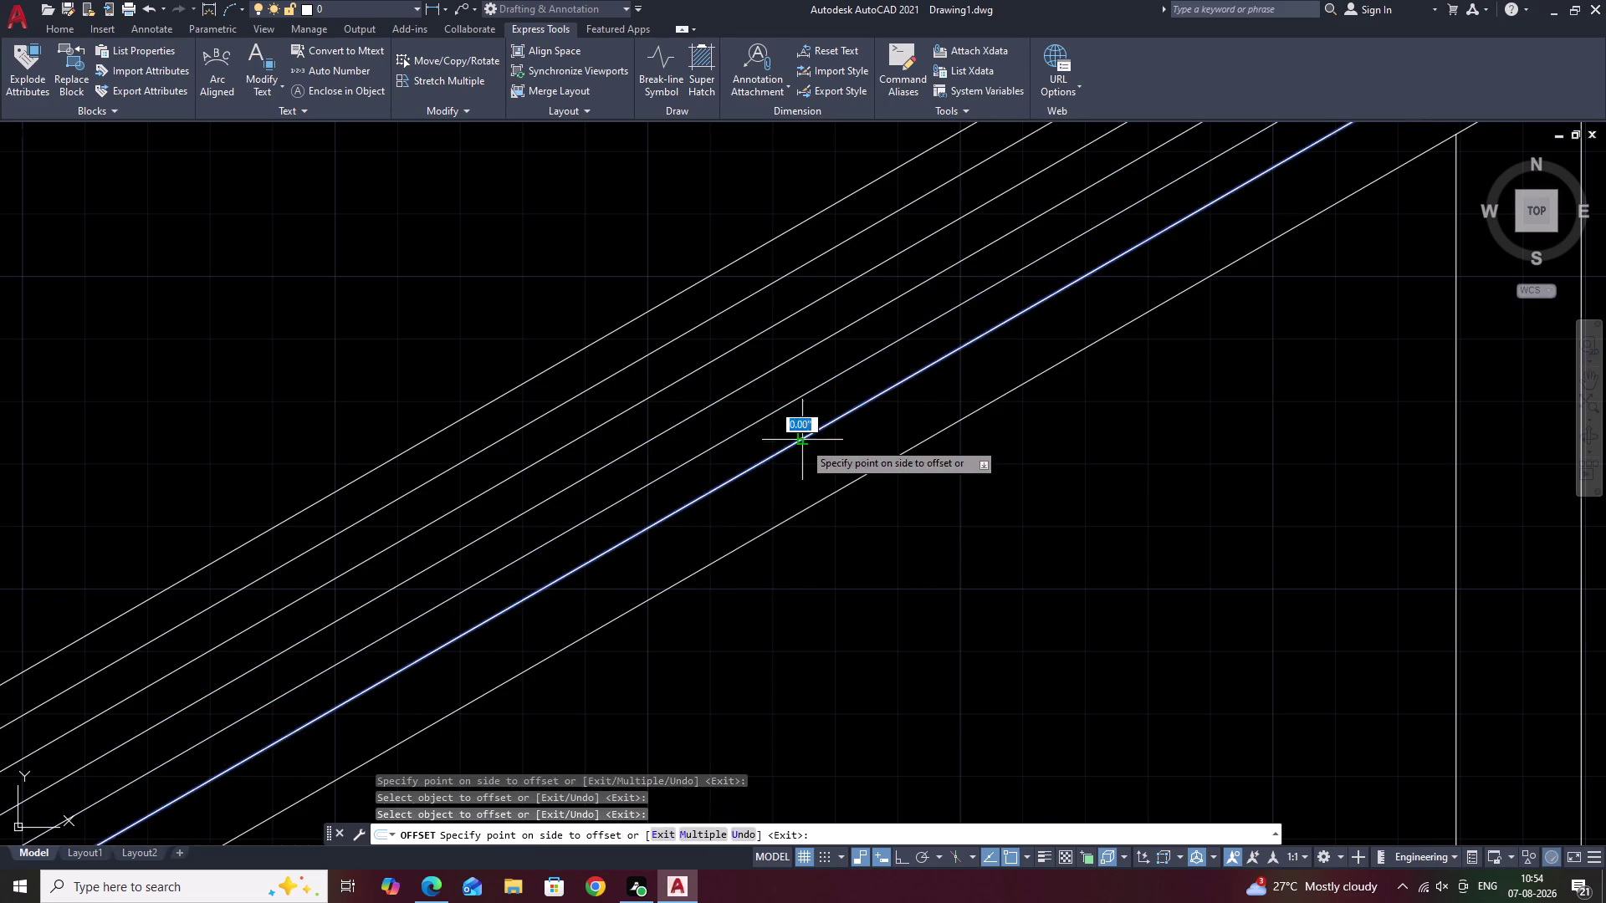
click(814, 460)
End offsetting and pan along the handrail toward the right post.
scroll(down, 3)
middle_drag(907, 493, 679, 644)
middle_drag(1067, 480, 928, 532)
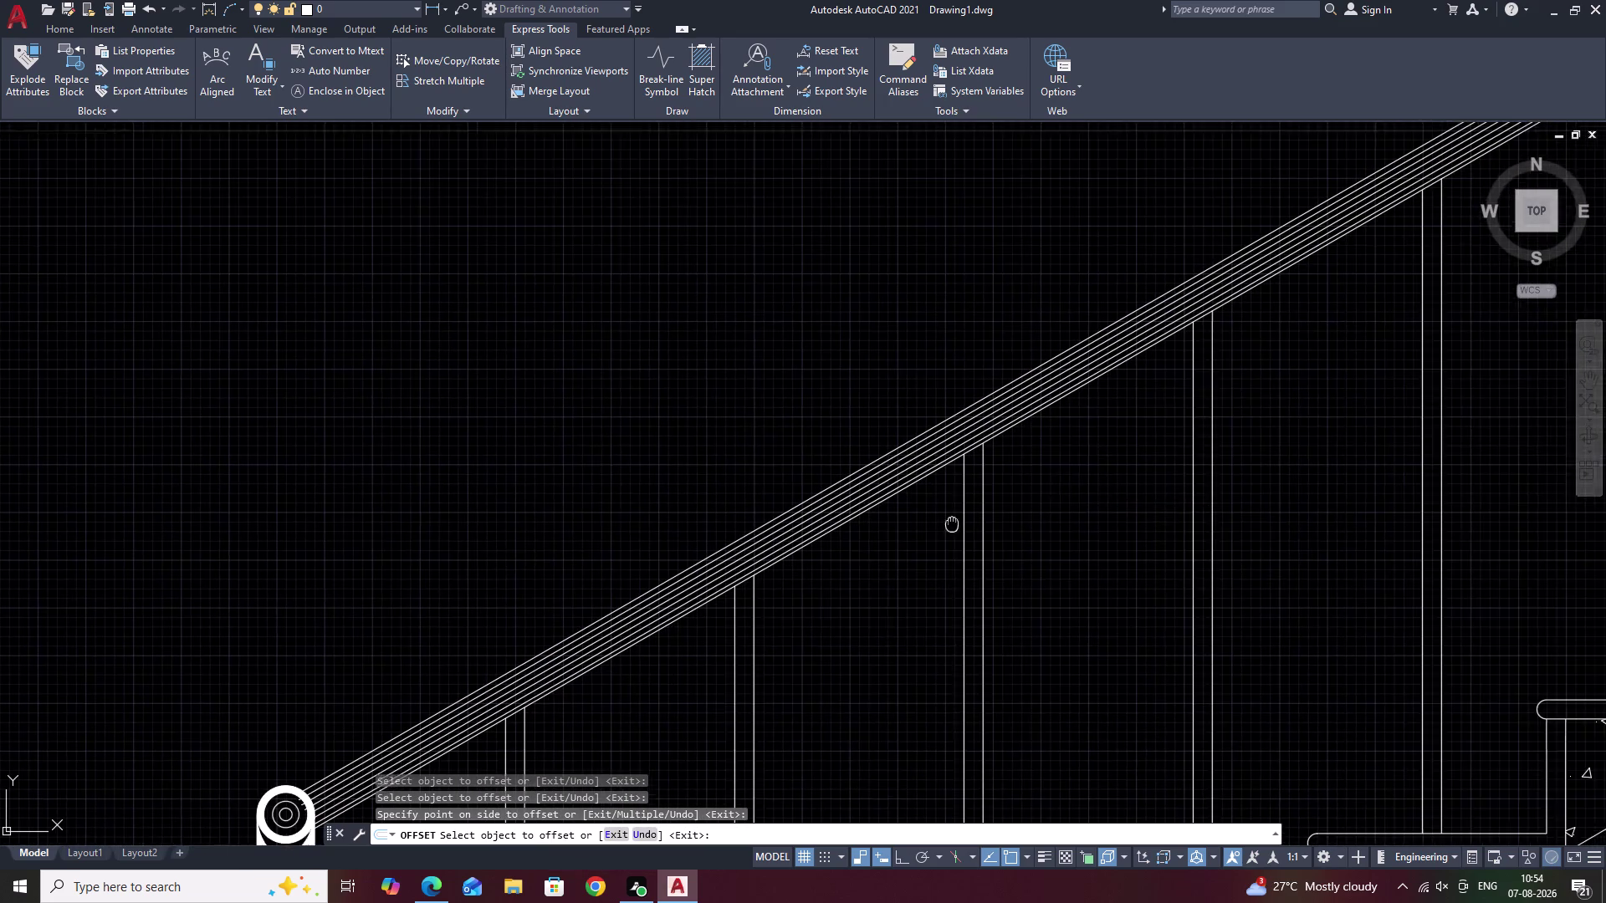
middle_drag(928, 532, 729, 595)
middle_drag(1149, 434, 641, 634)
key(Escape)
middle_drag(1122, 432, 388, 650)
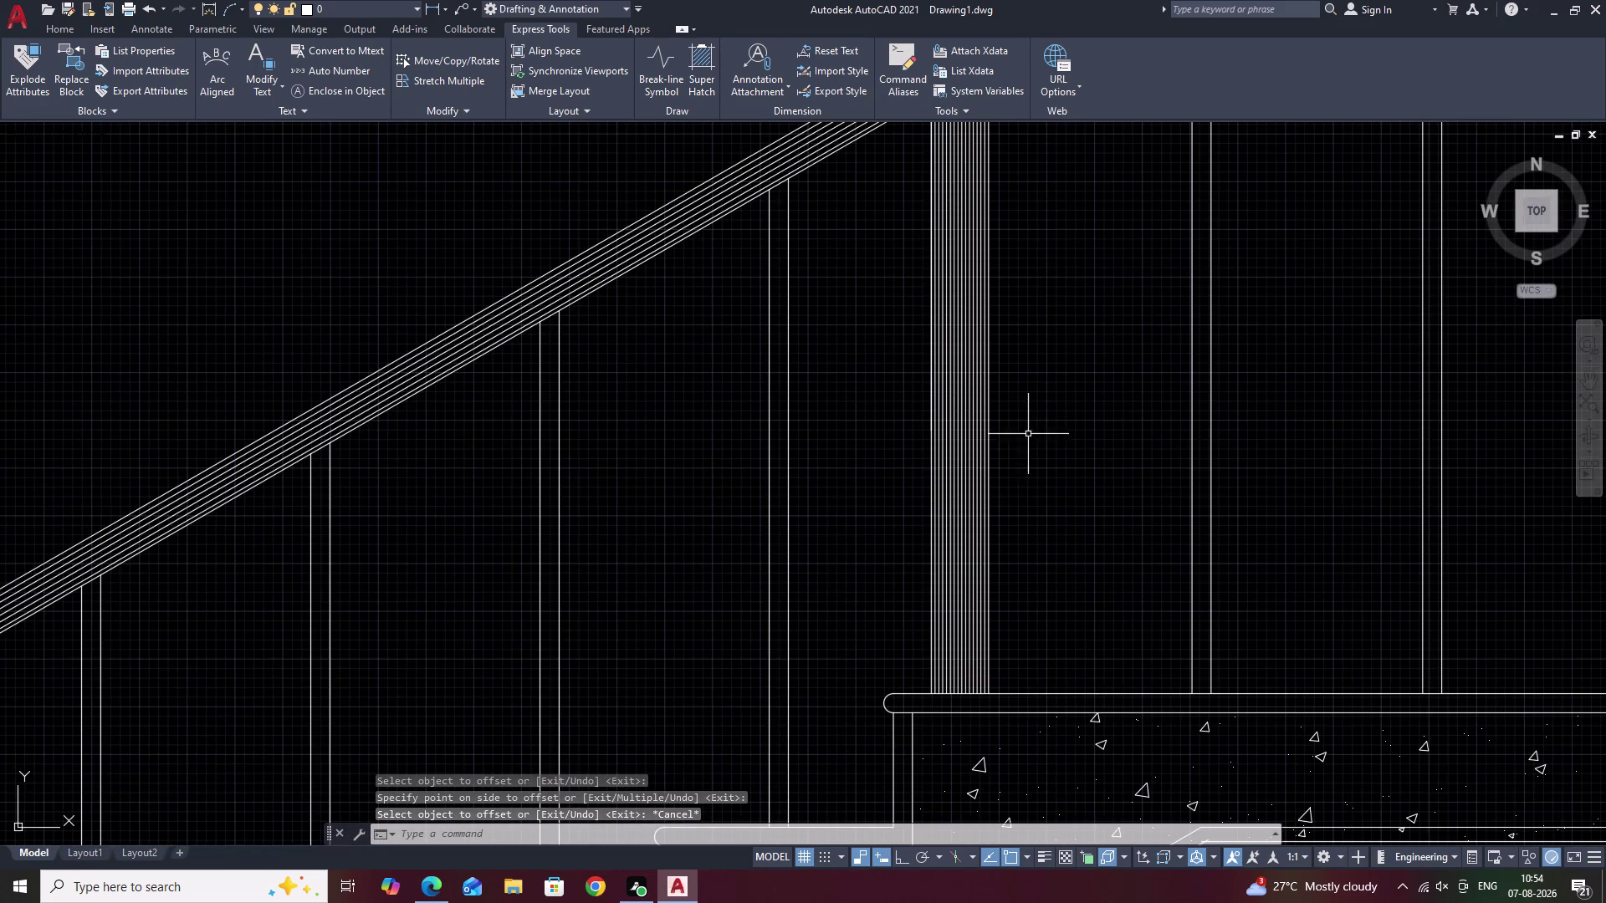
Select and erase the closely spaced vertical lines inside the newel post.
scroll(up, 3)
scroll(up, 3)
scroll(down, 3)
middle_drag(1114, 487, 919, 482)
scroll(up, 3)
drag(1070, 488, 624, 497)
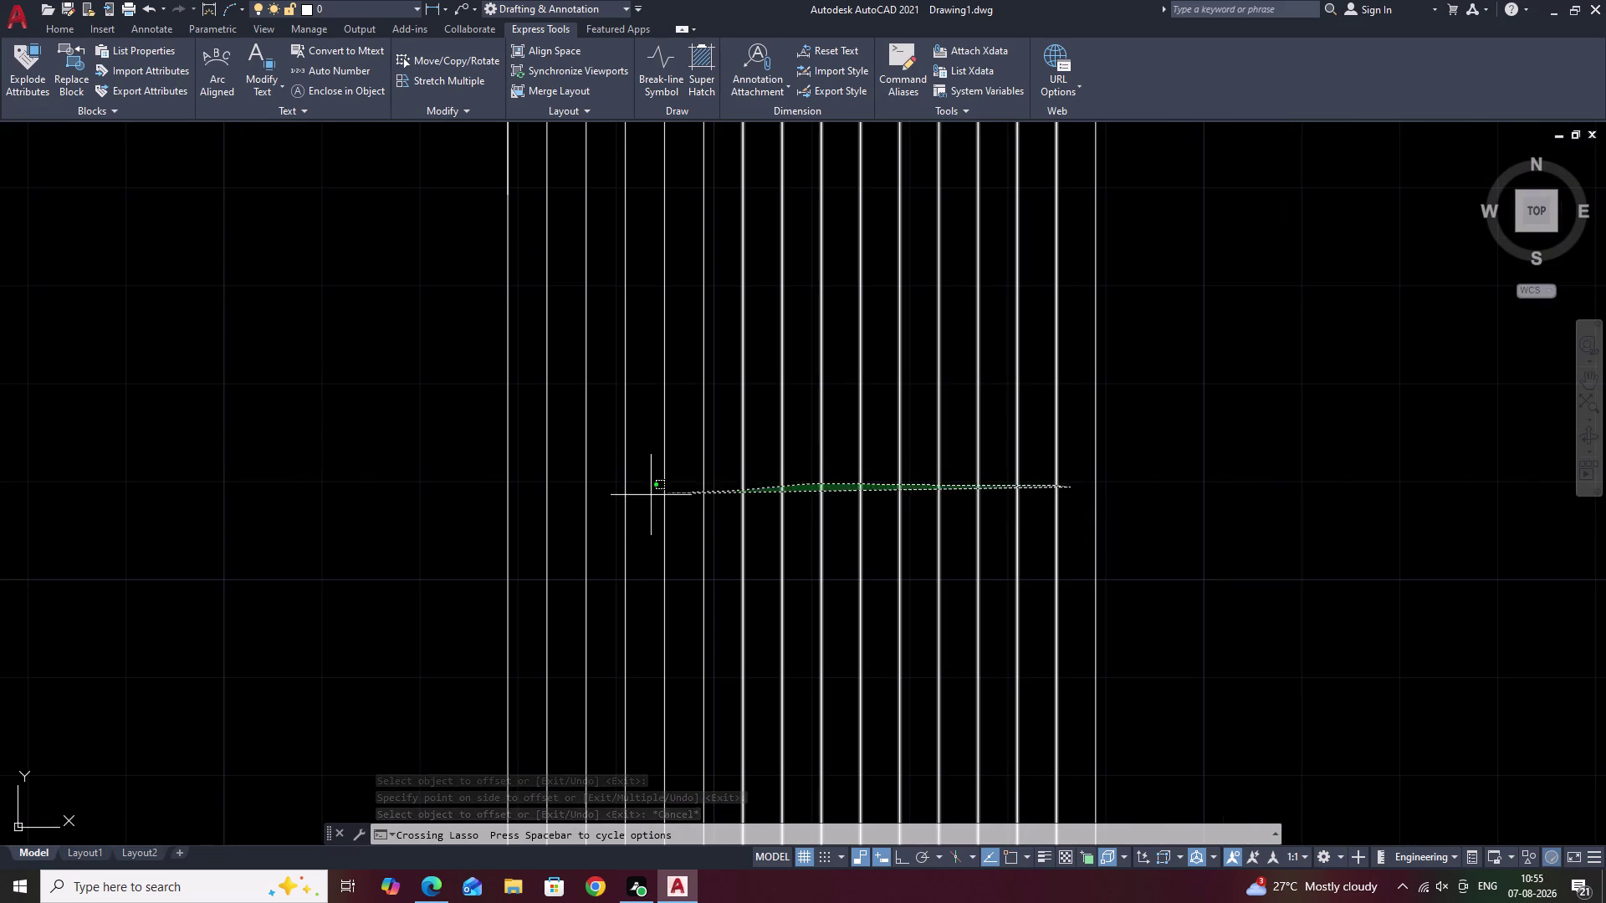
drag(624, 497, 539, 506)
text(E)
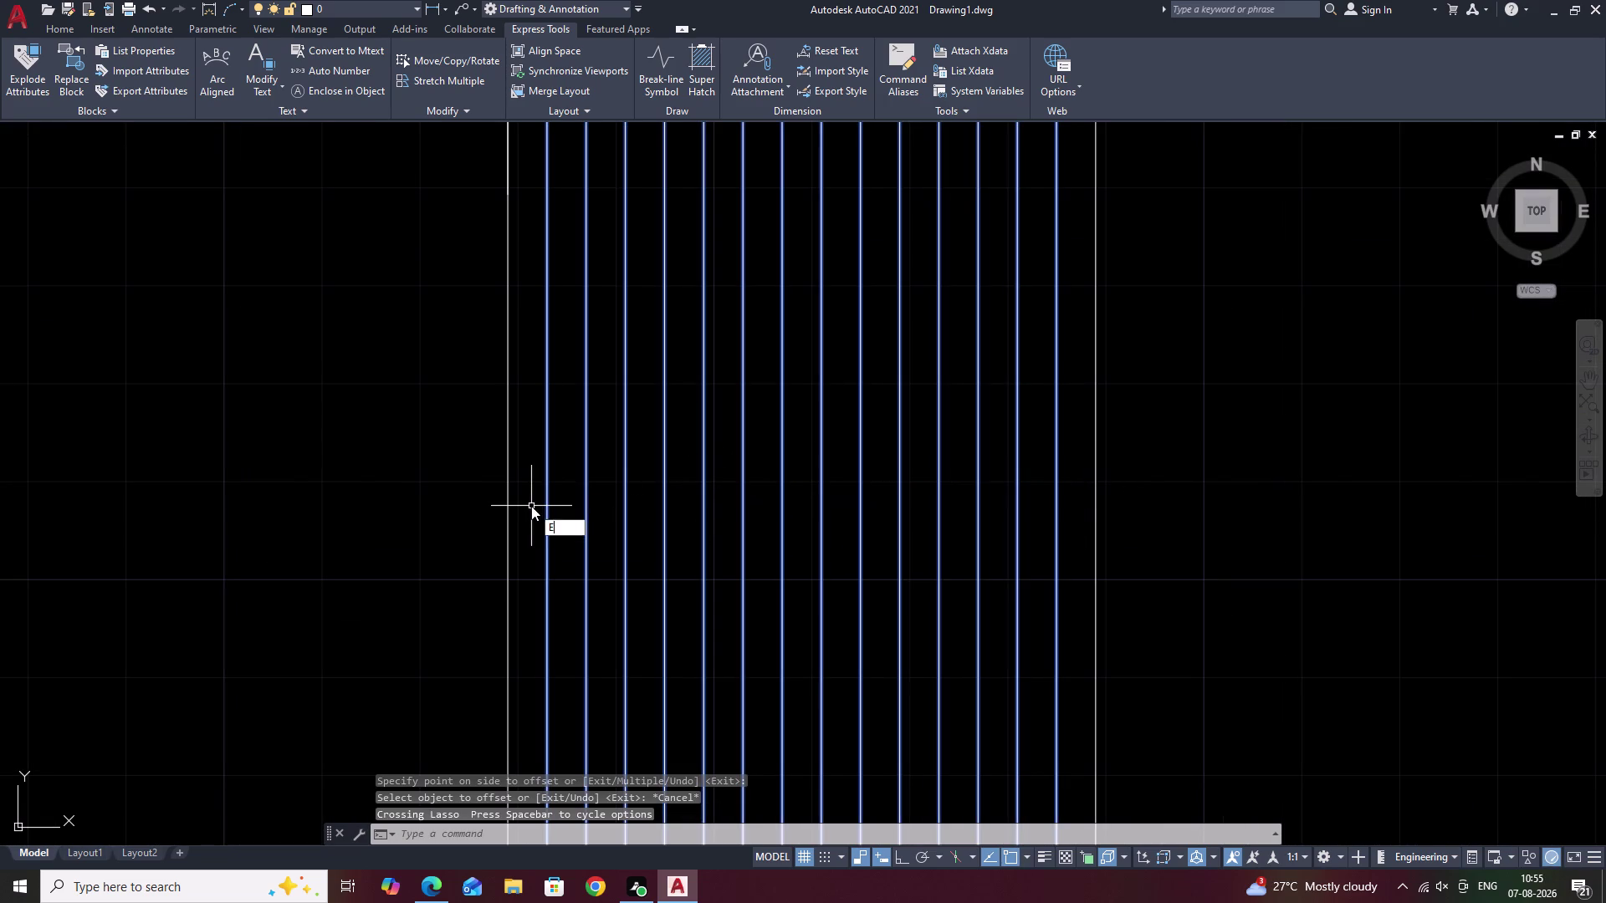
key(space)
Offset the baluster line 0.3 to the left twice, one after another.
text(O .)
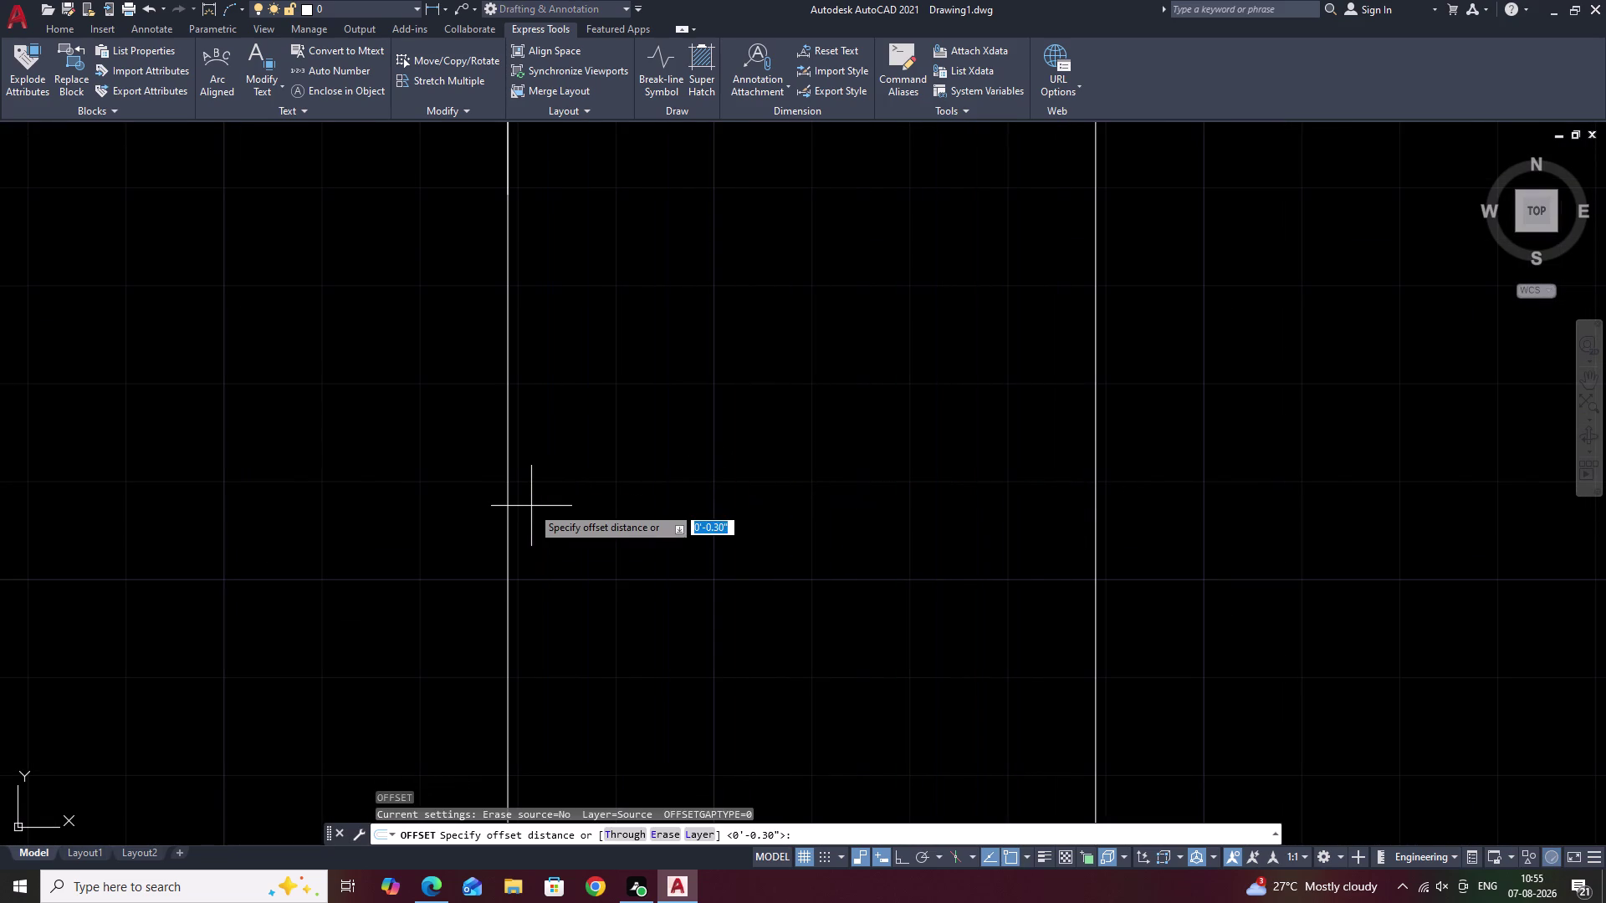
text(3)
key(space)
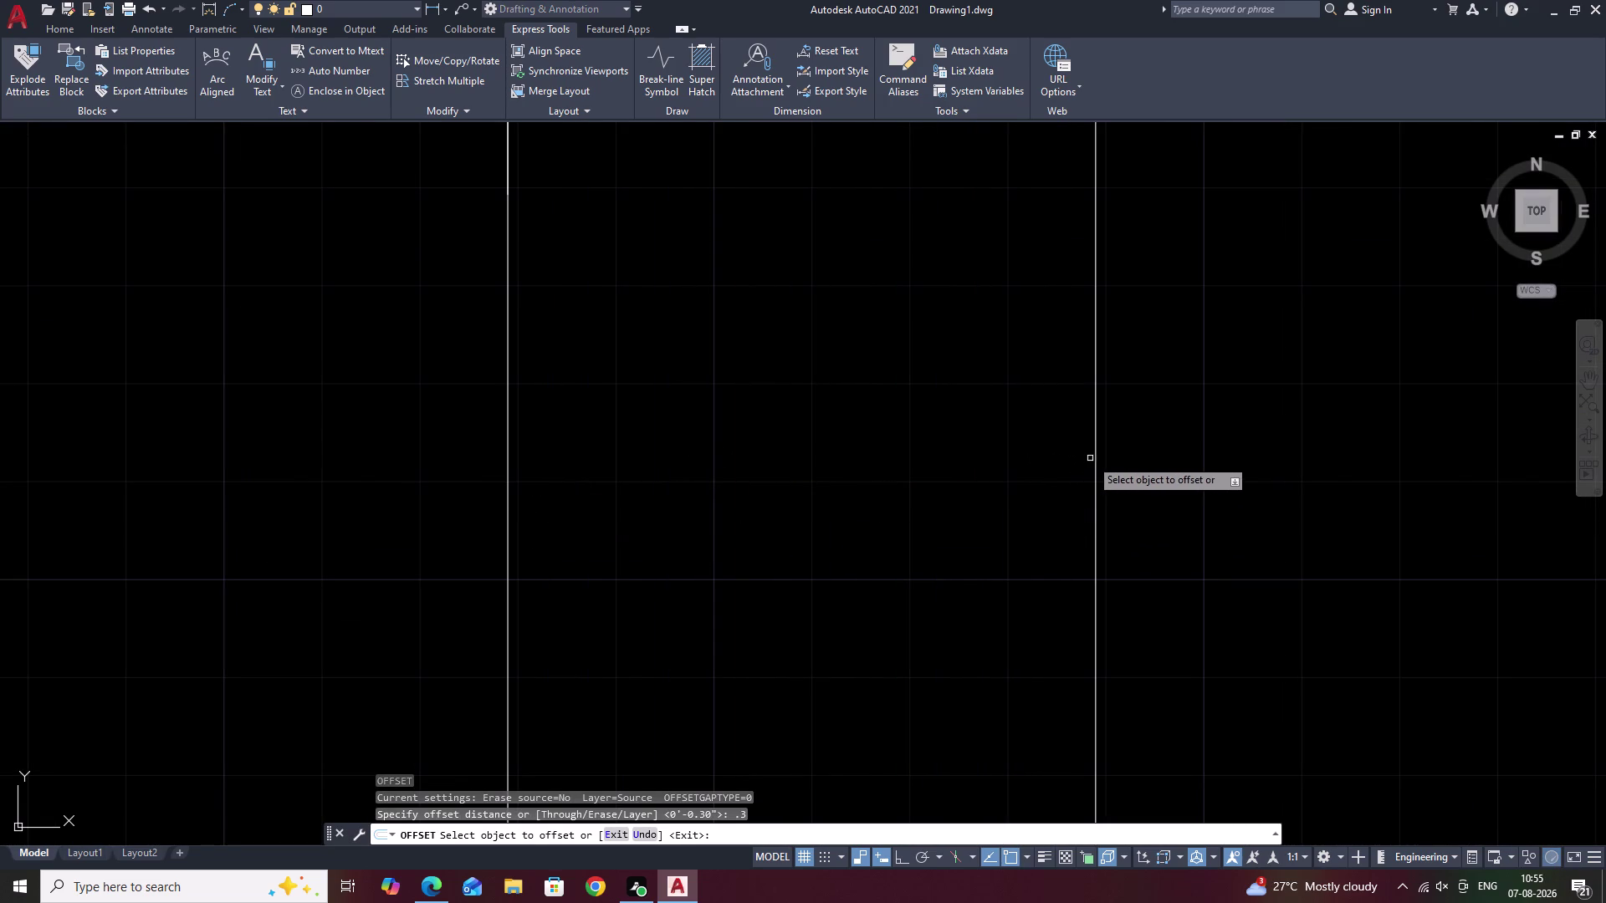
click(1095, 454)
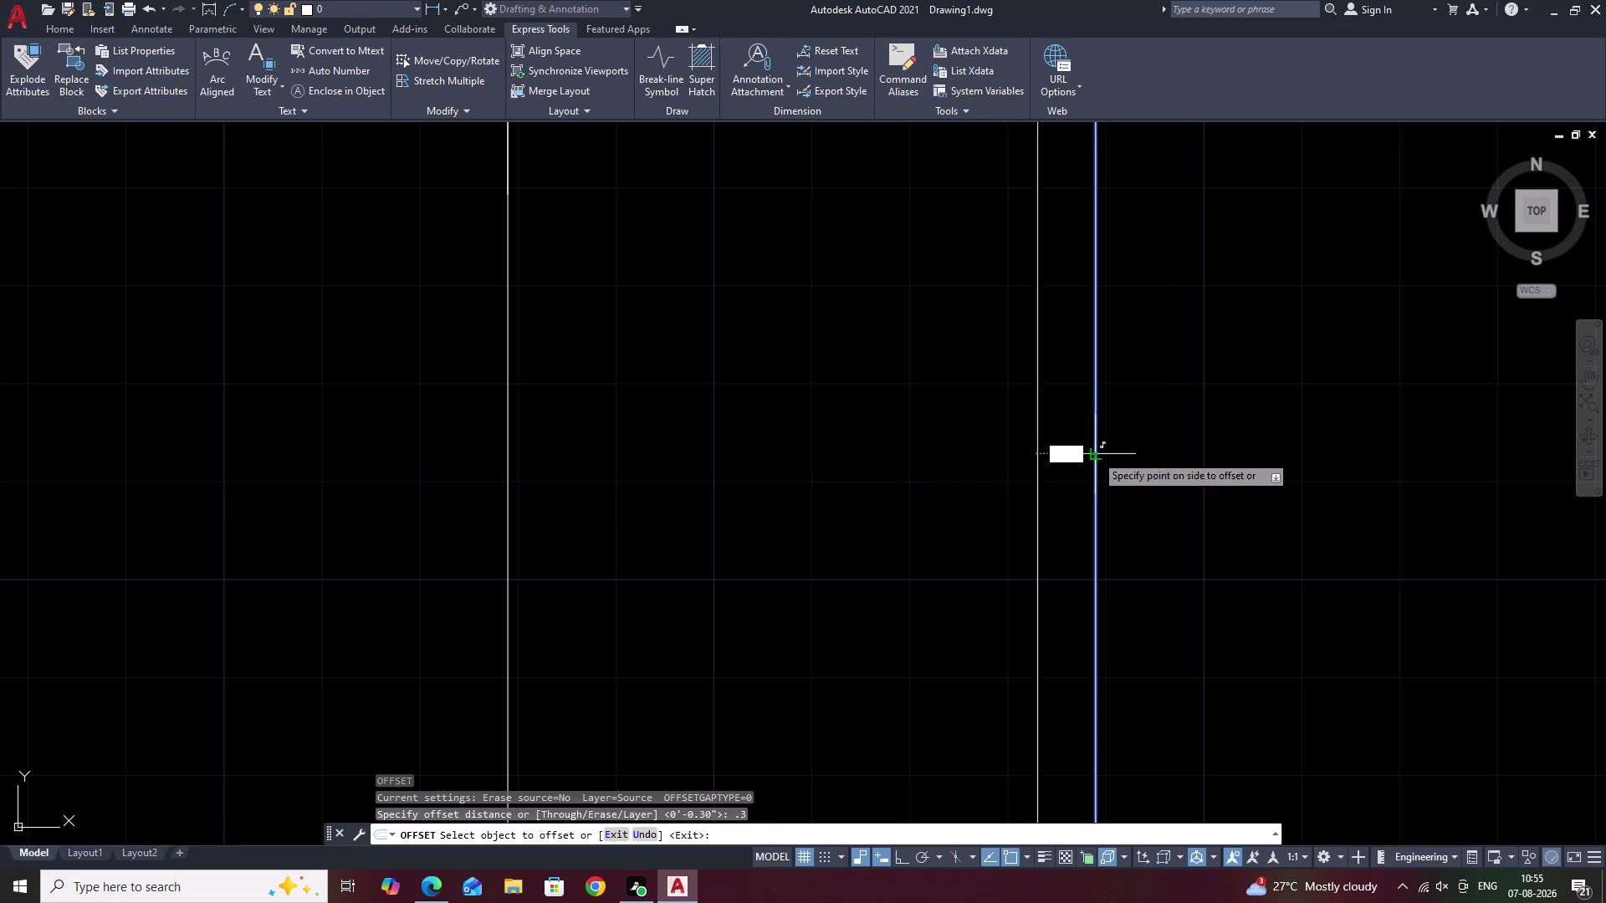
click(833, 475)
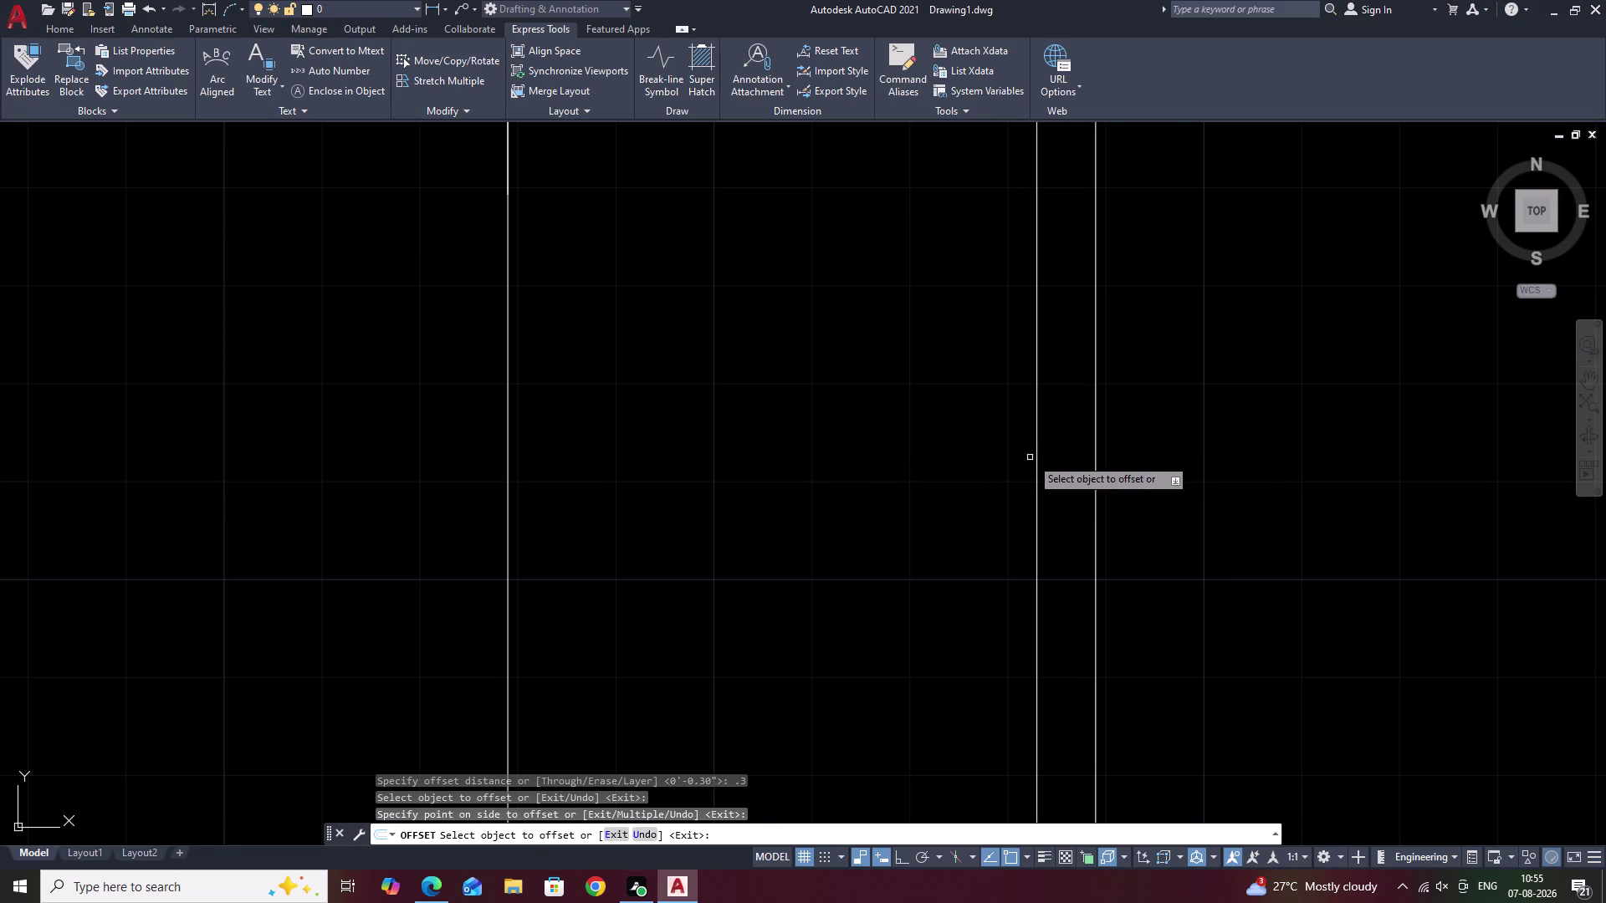
click(1035, 457)
click(883, 483)
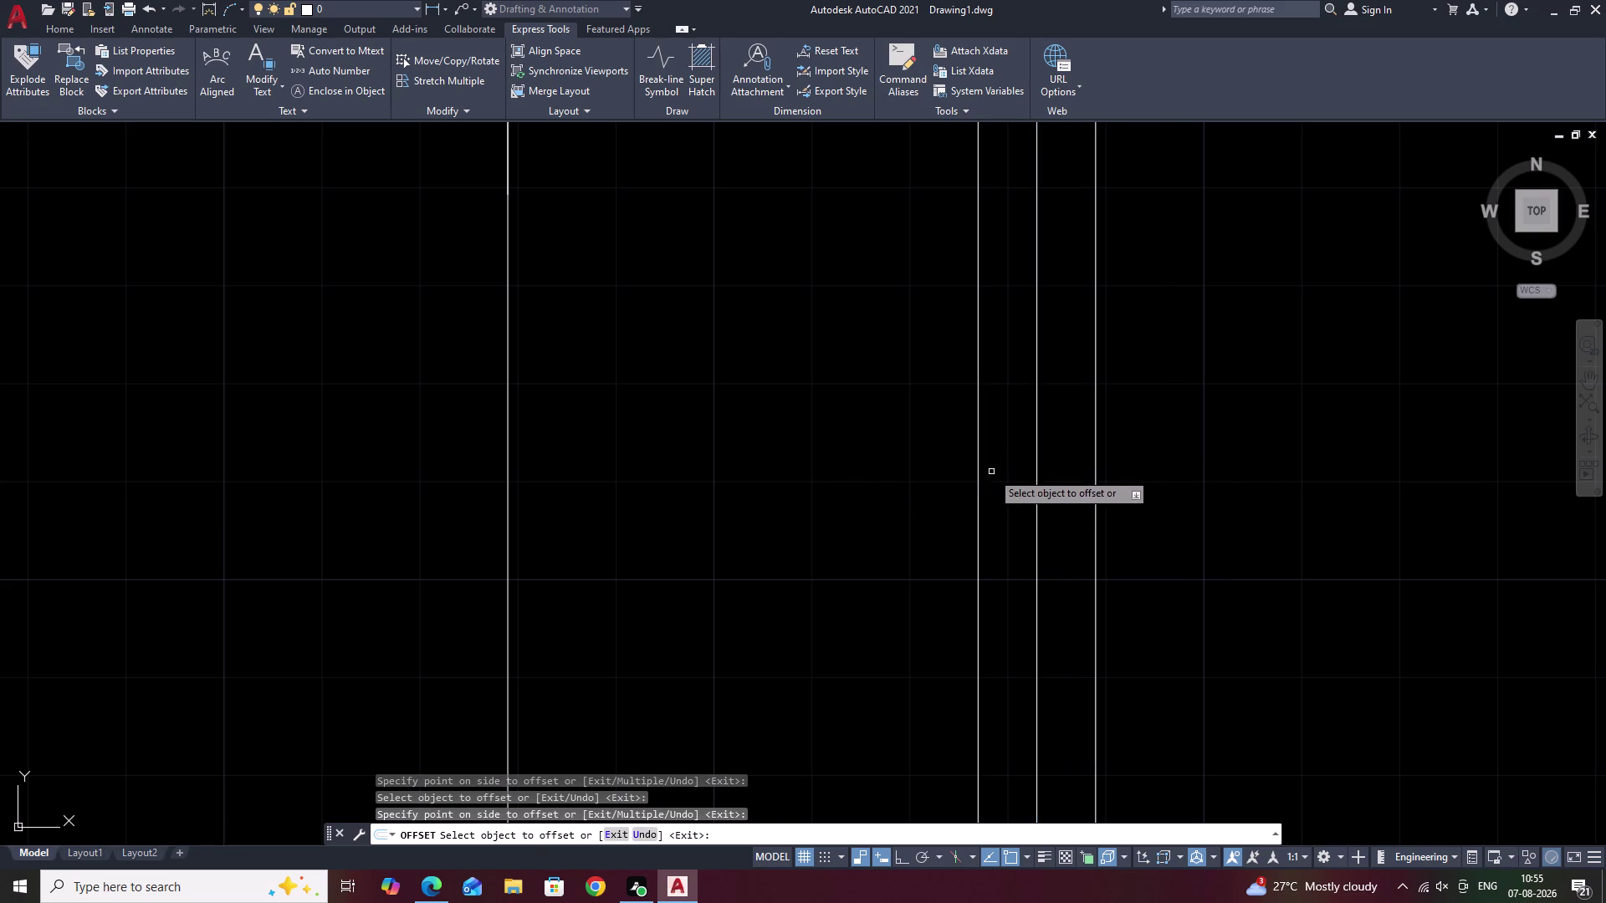
key(Escape)
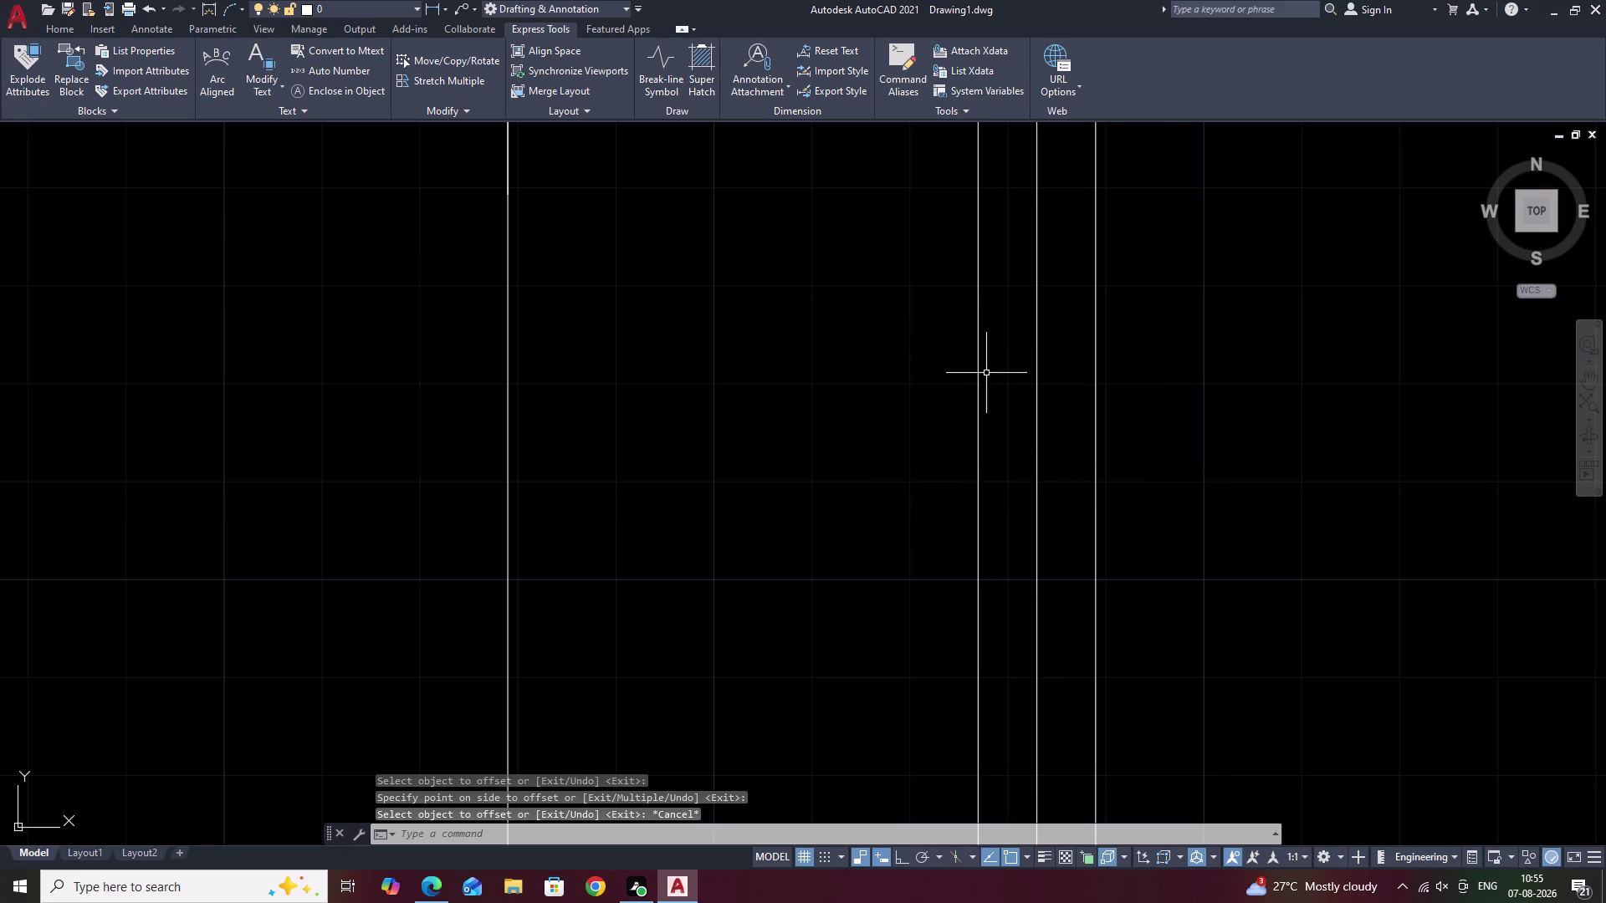
Select the newest vertical line and start the ARRAY command on it.
click(977, 383)
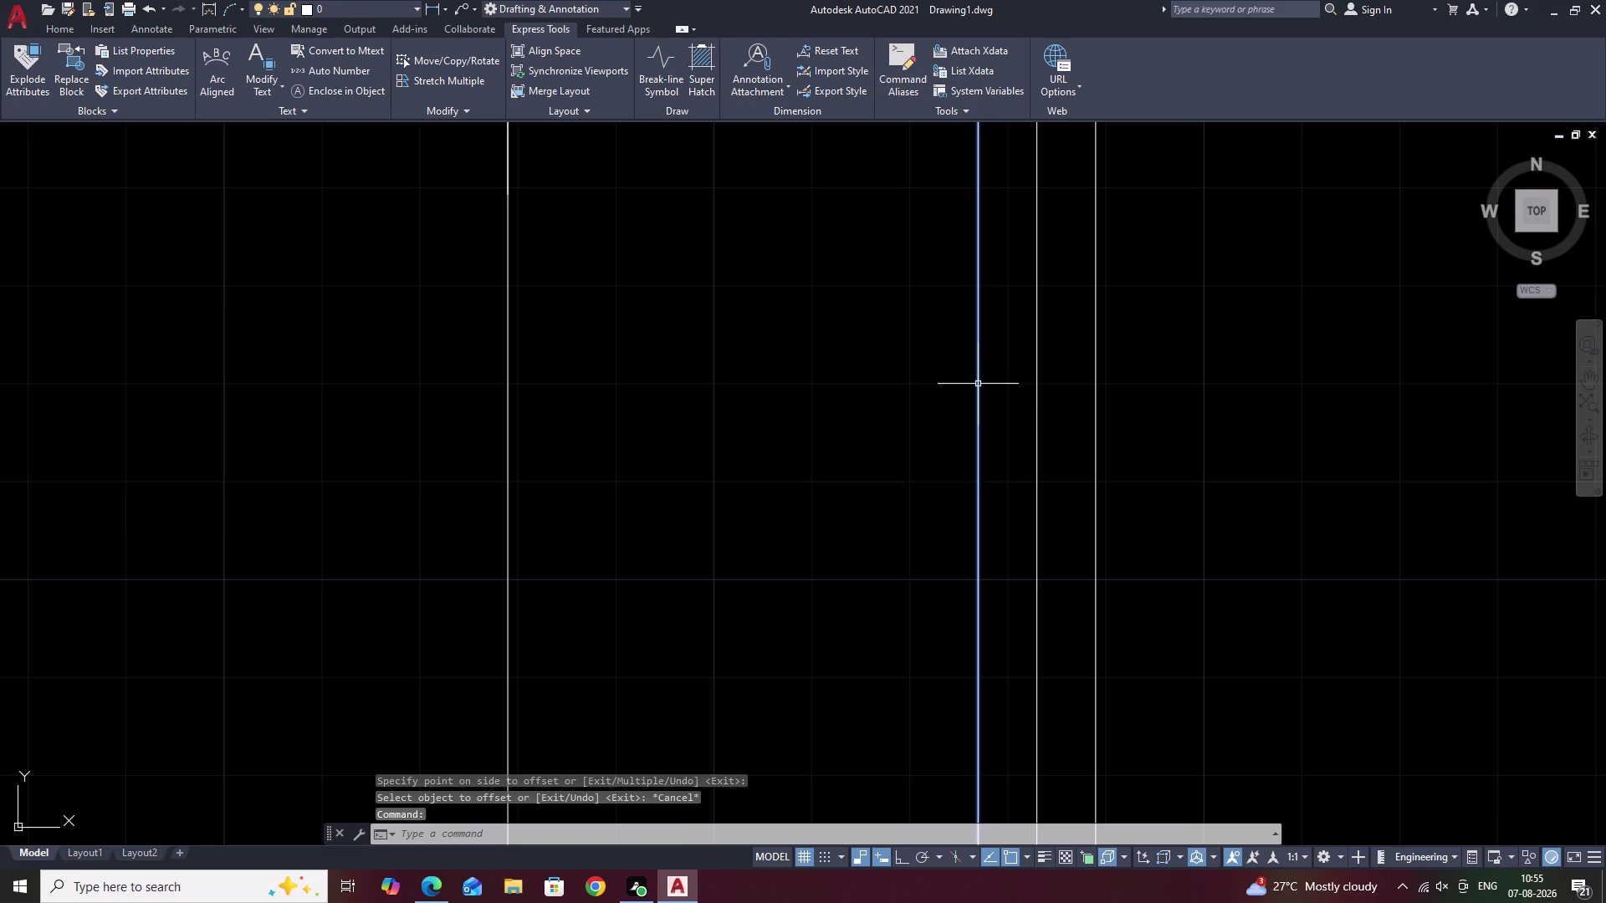
text(AR)
click(1035, 422)
Create a rectangular array of the post line and edit its Columns and Between values.
drag(1060, 463, 1034, 423)
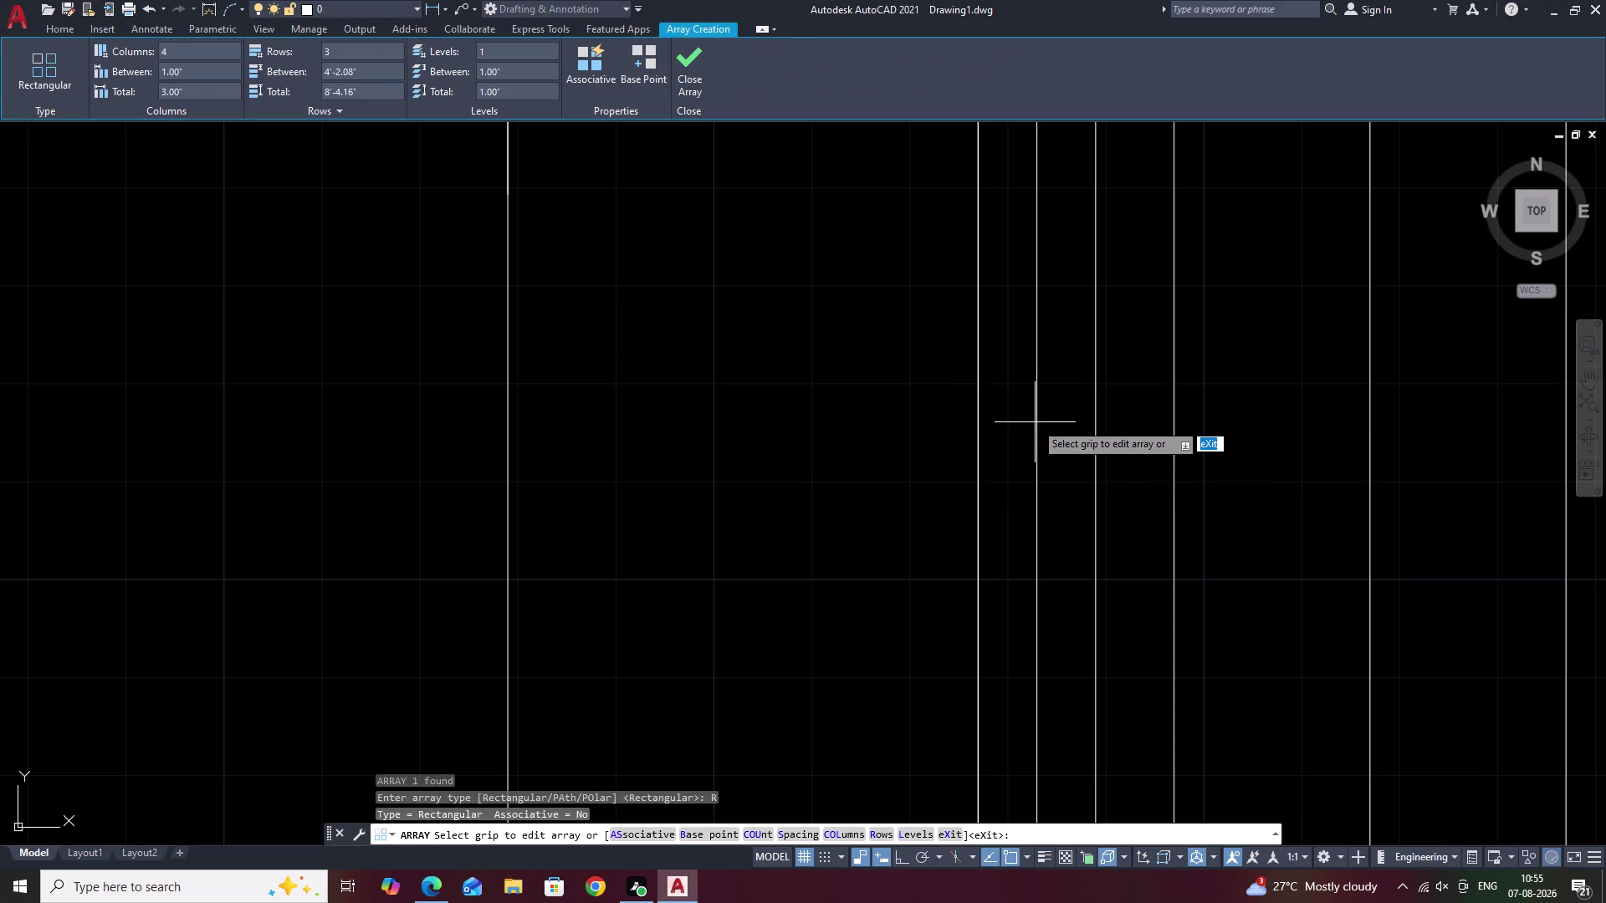
click(209, 53)
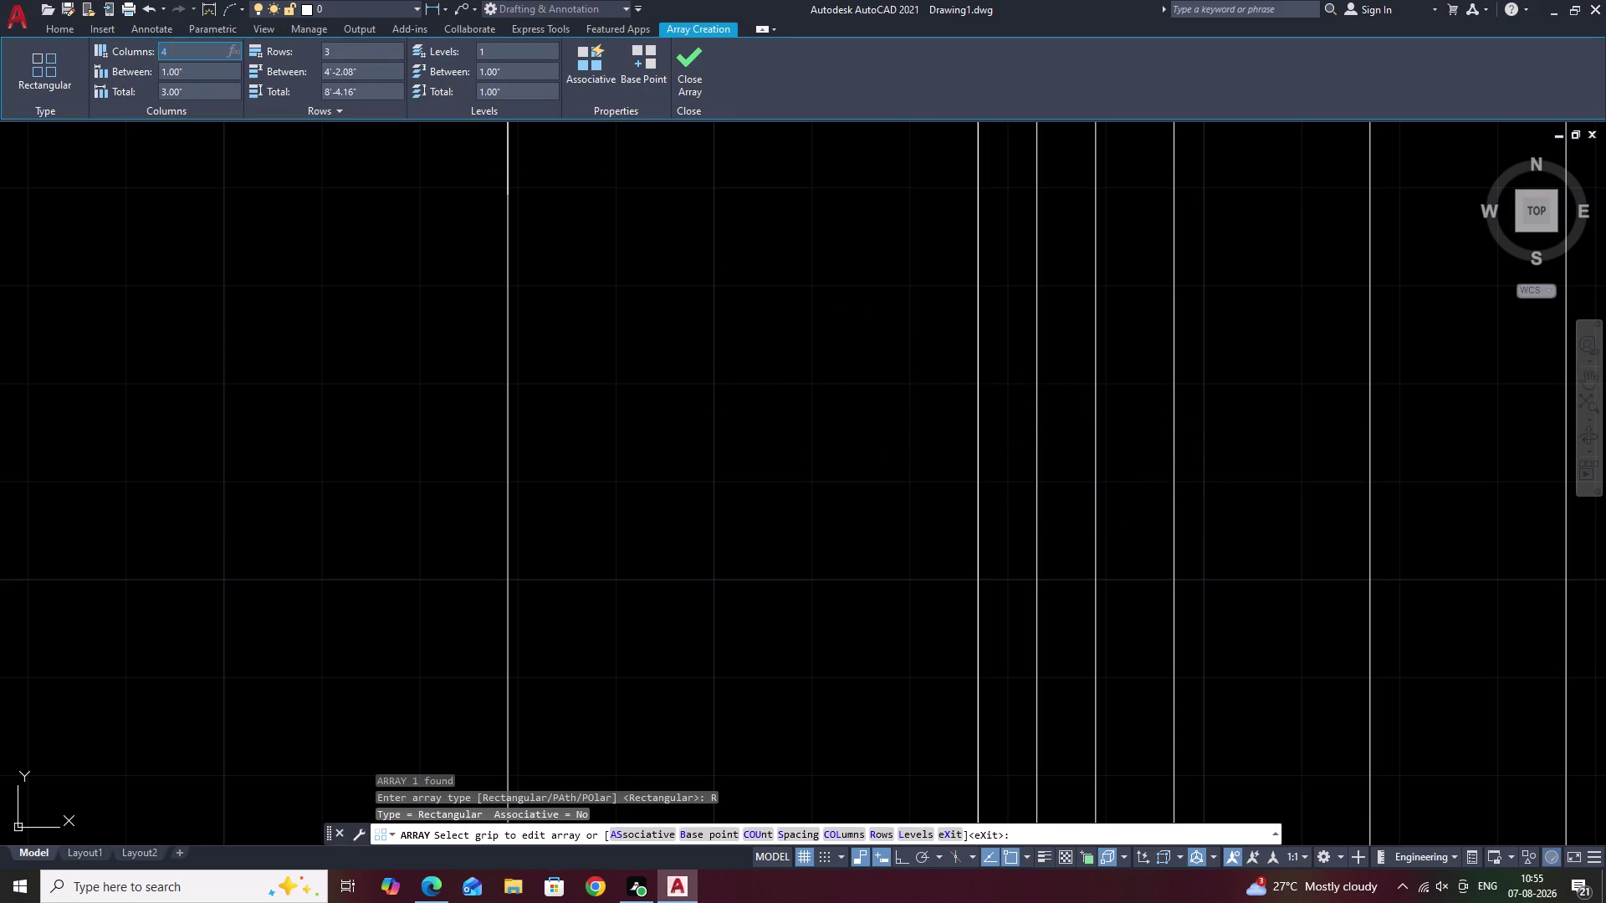
key(BackSpace)
scroll(down, 3)
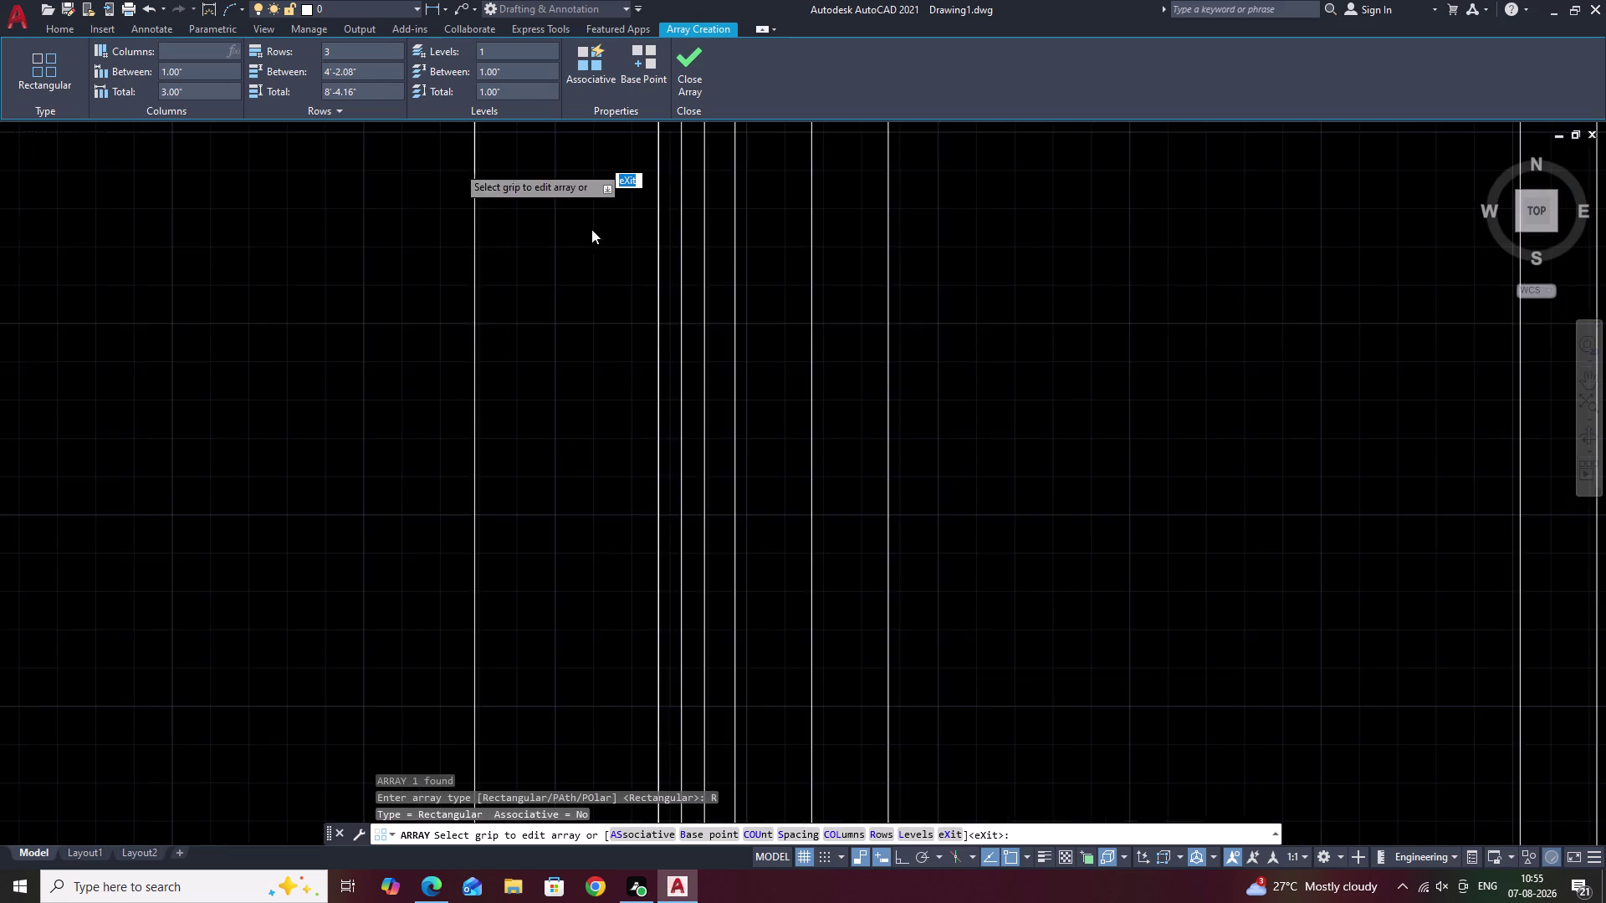
scroll(down, 3)
drag(190, 69, 165, 69)
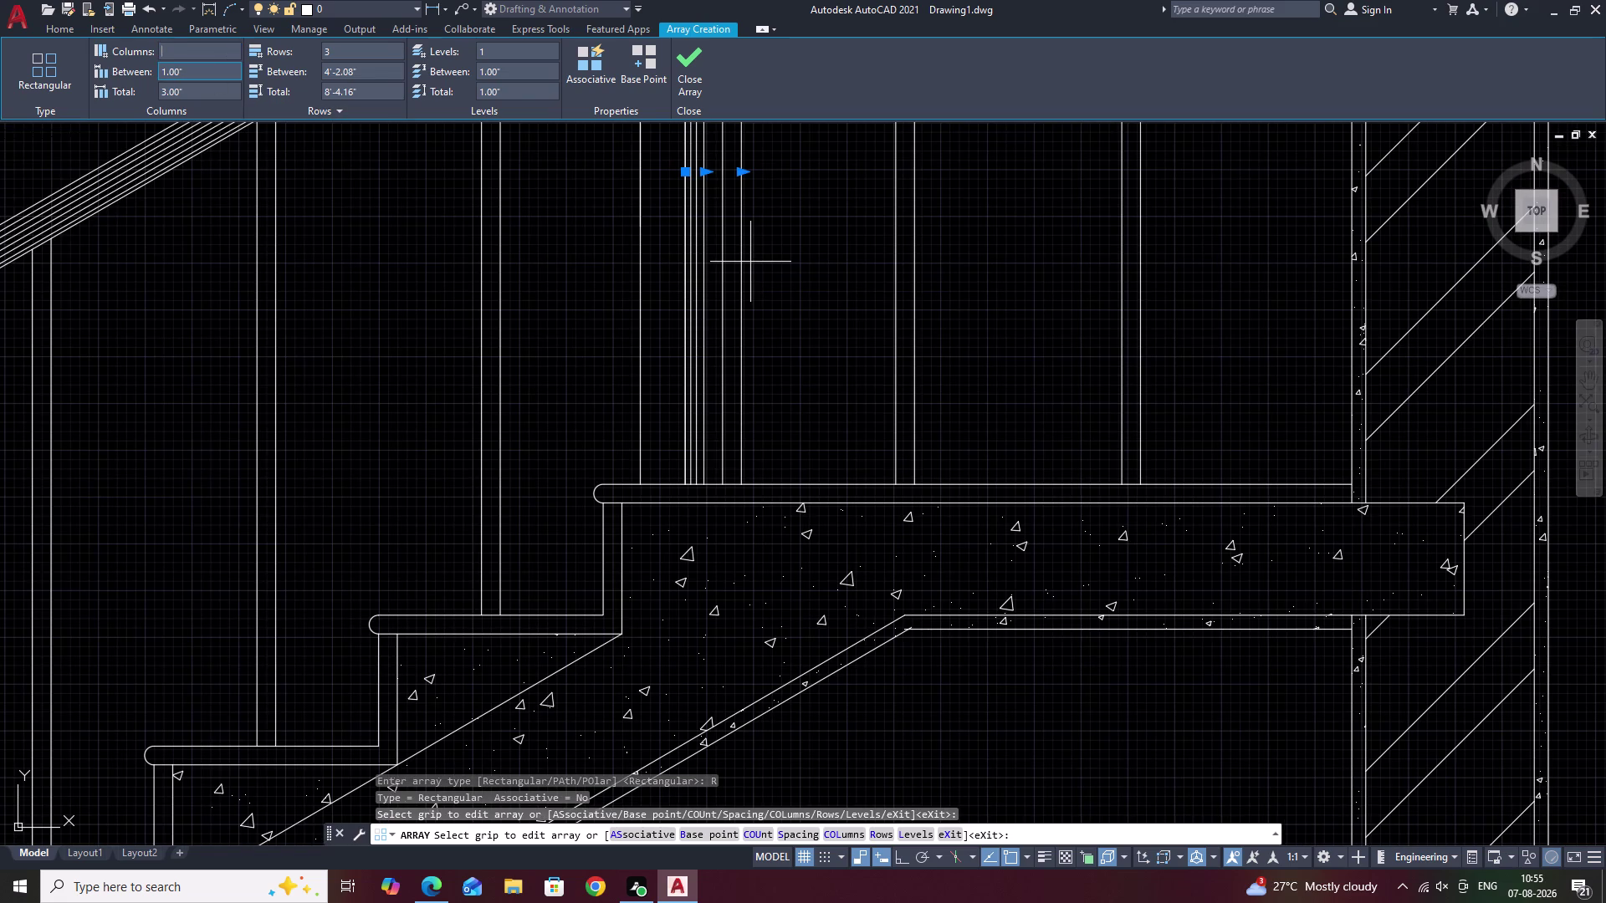
drag(164, 69, 152, 68)
click(184, 70)
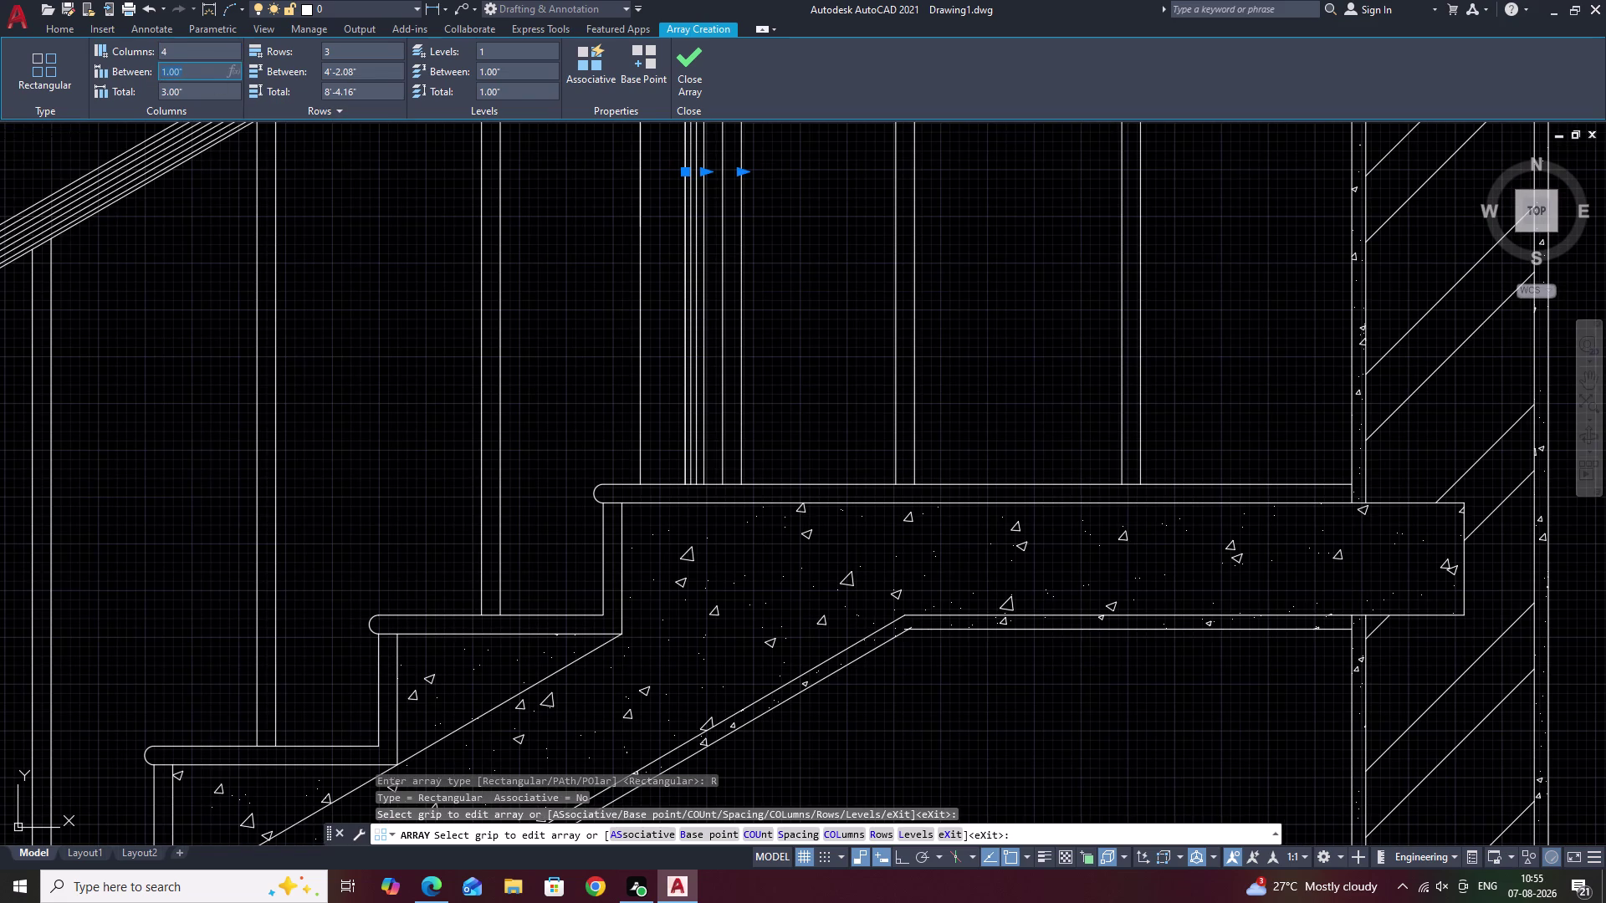